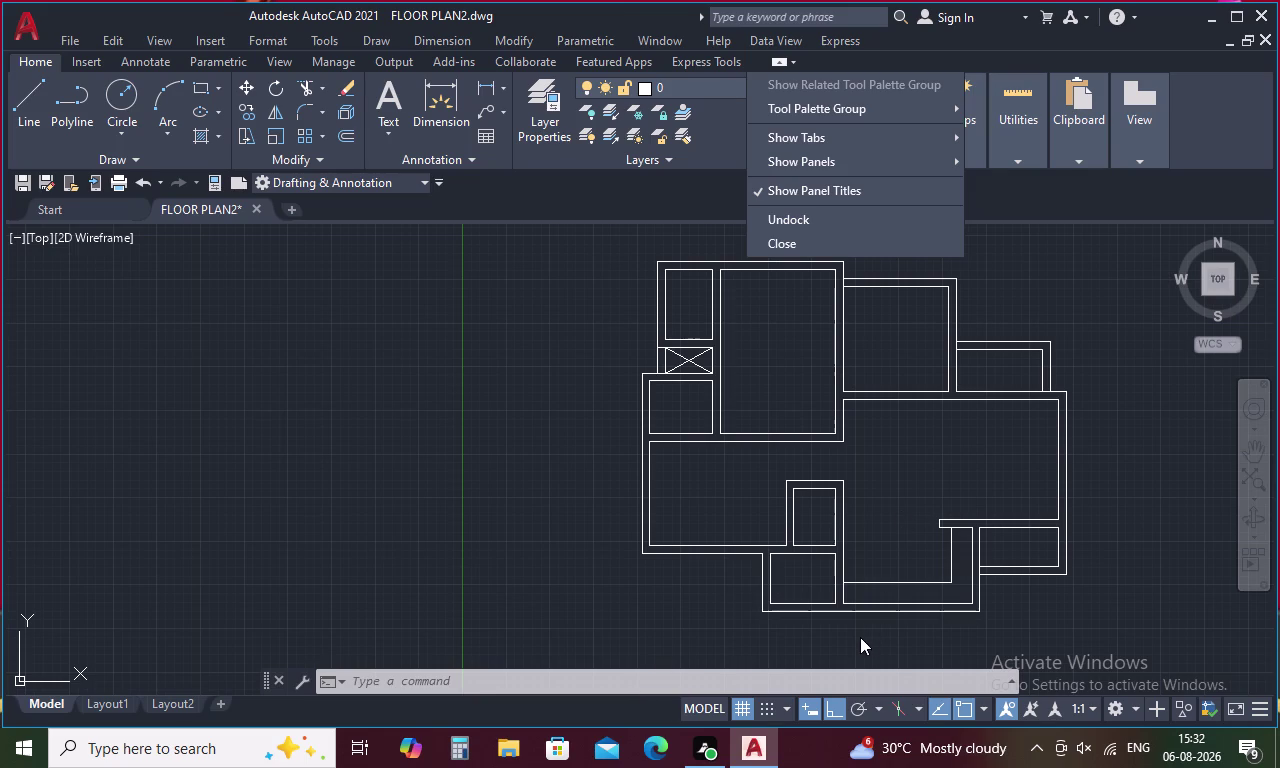
Dismiss the ribbon options list and pan until the whole floor plan is in view.
scroll(down, 3)
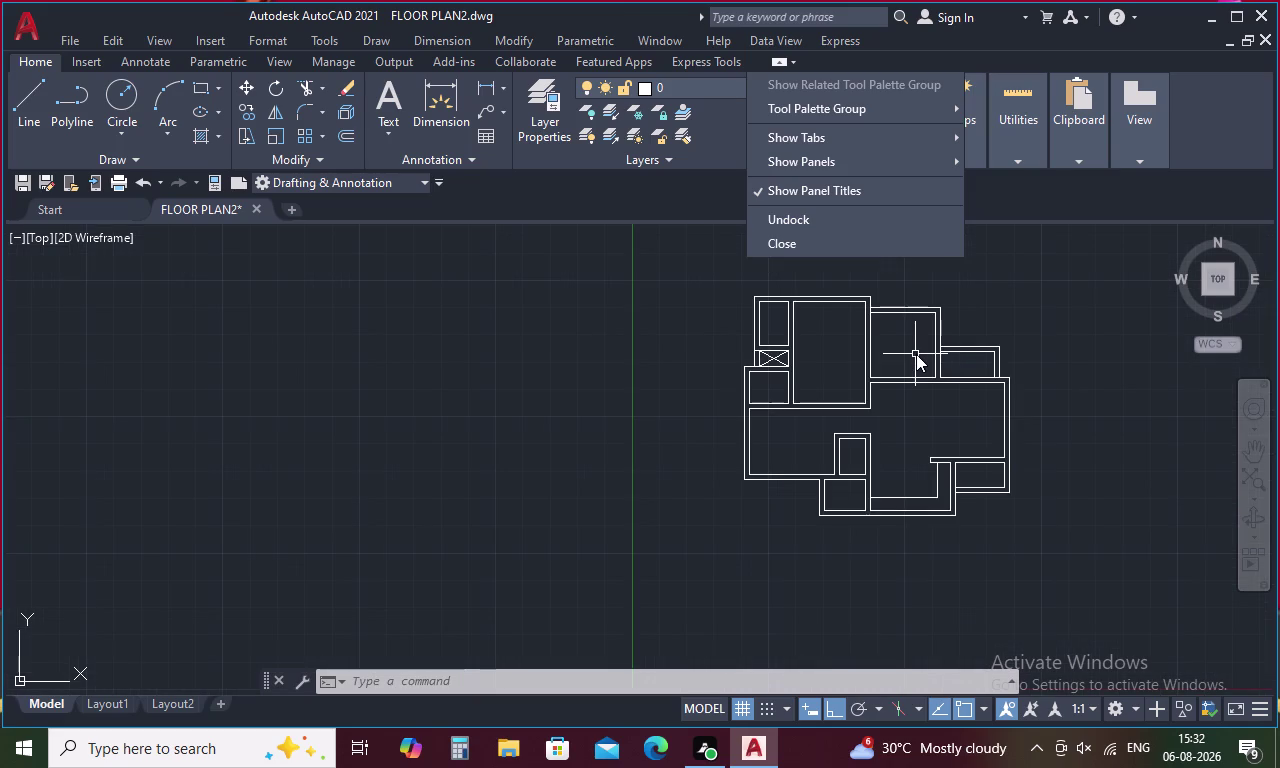
middle_drag(916, 354, 855, 376)
key(Escape)
scroll(down, 3)
scroll(up, 3)
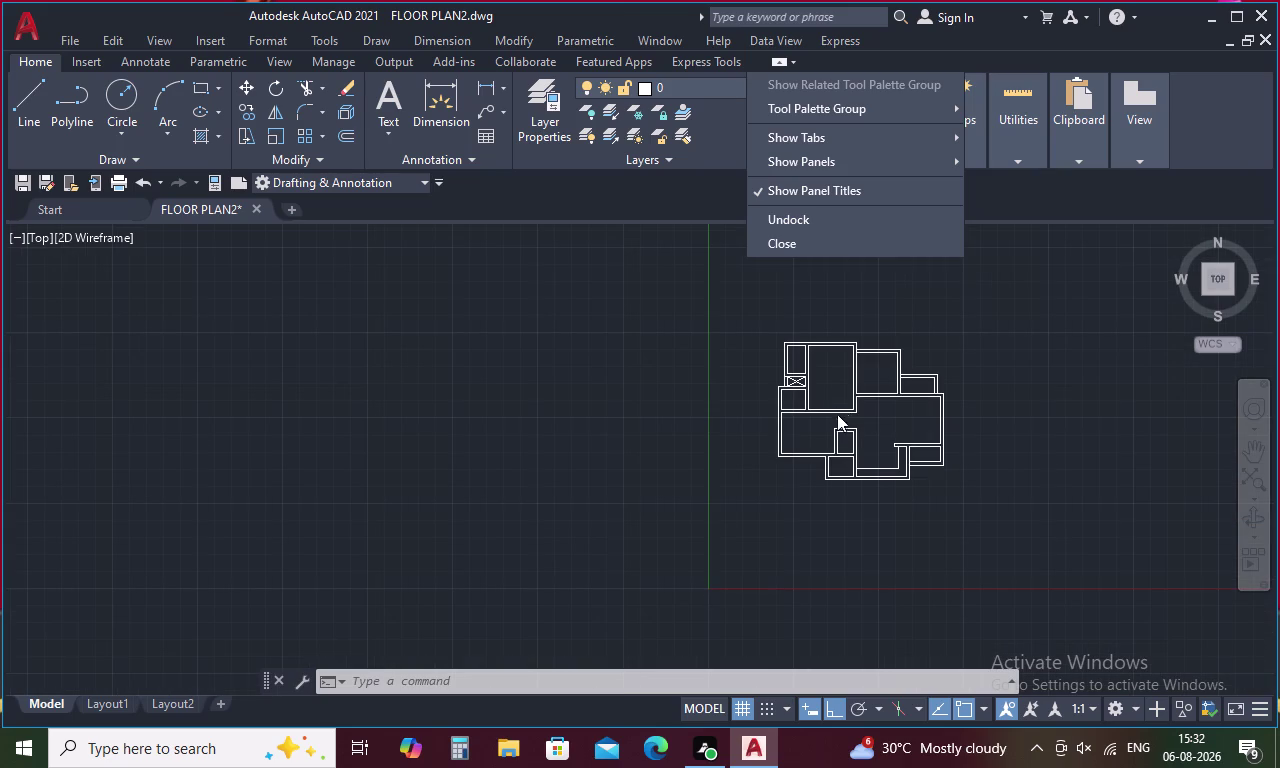
middle_drag(849, 371, 810, 388)
key(Escape)
key(Escape)
key(Escape)
key(Escape)
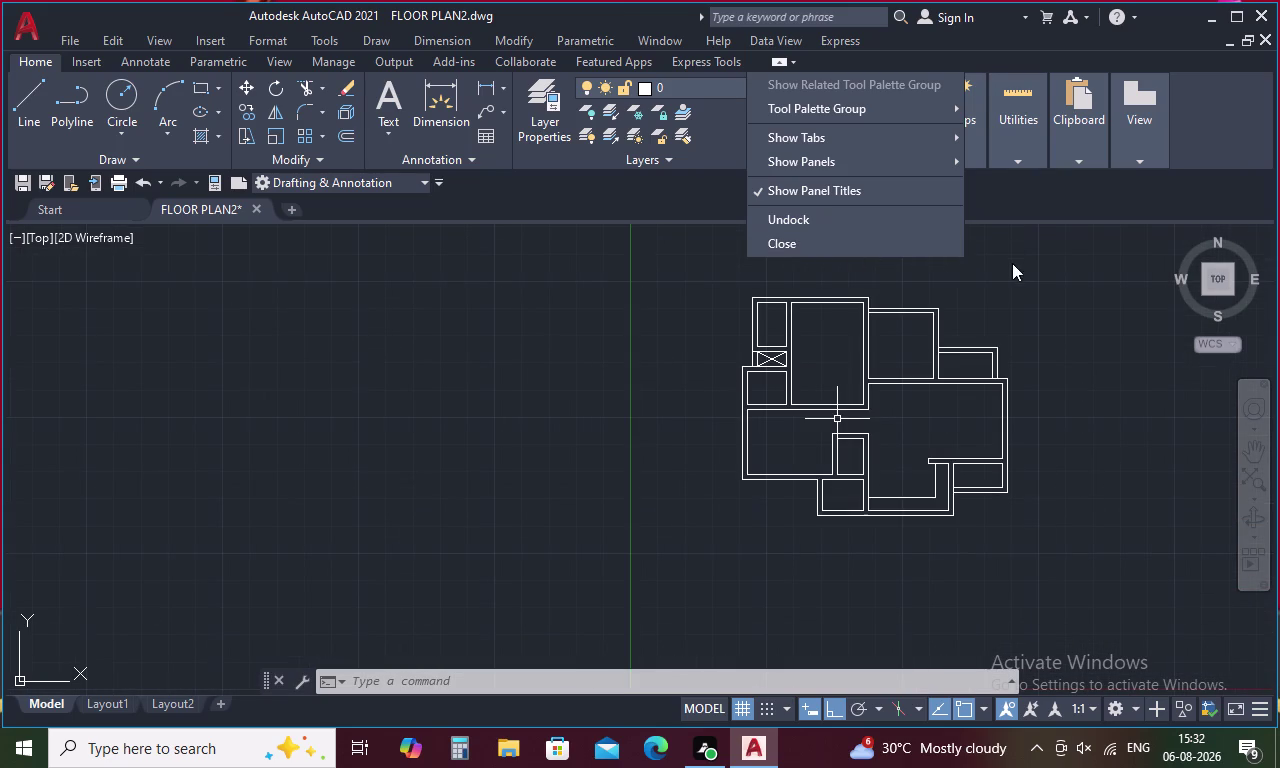
click(1031, 297)
scroll(down, 3)
middle_drag(991, 275, 907, 278)
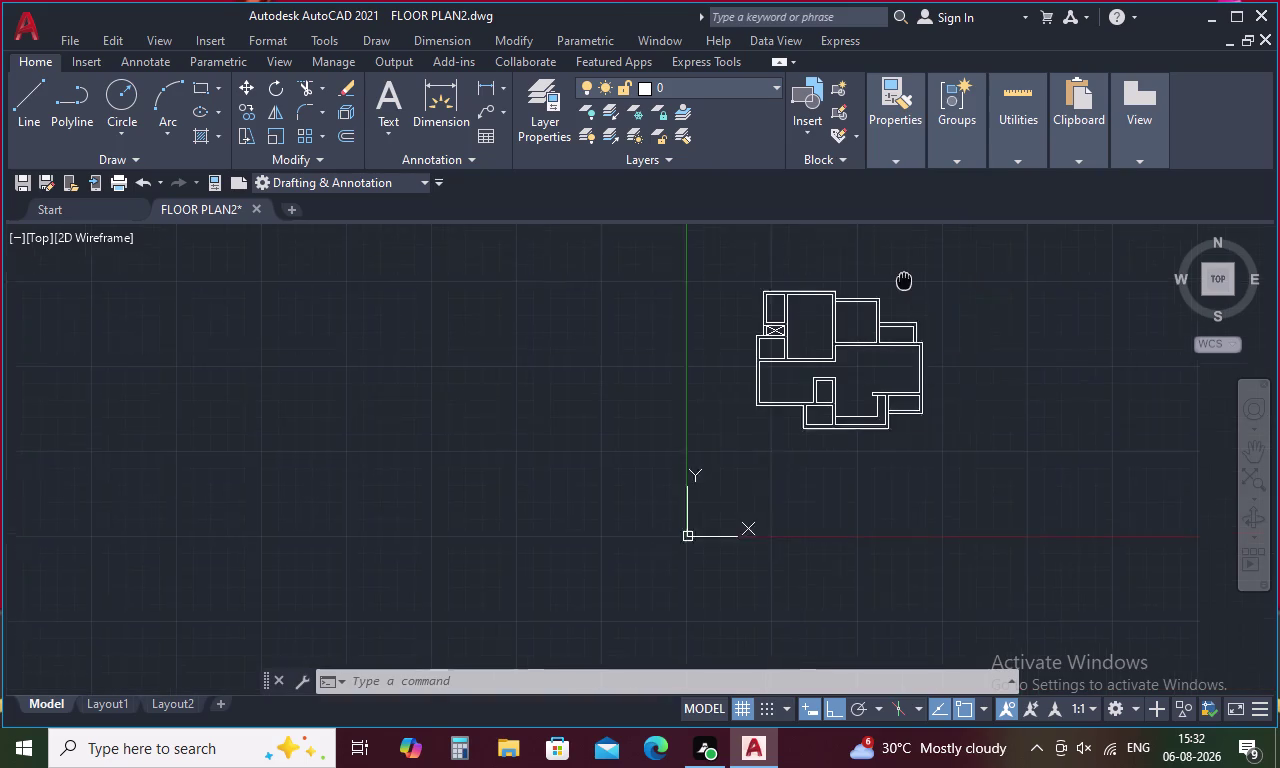
middle_drag(907, 278, 684, 367)
scroll(up, 3)
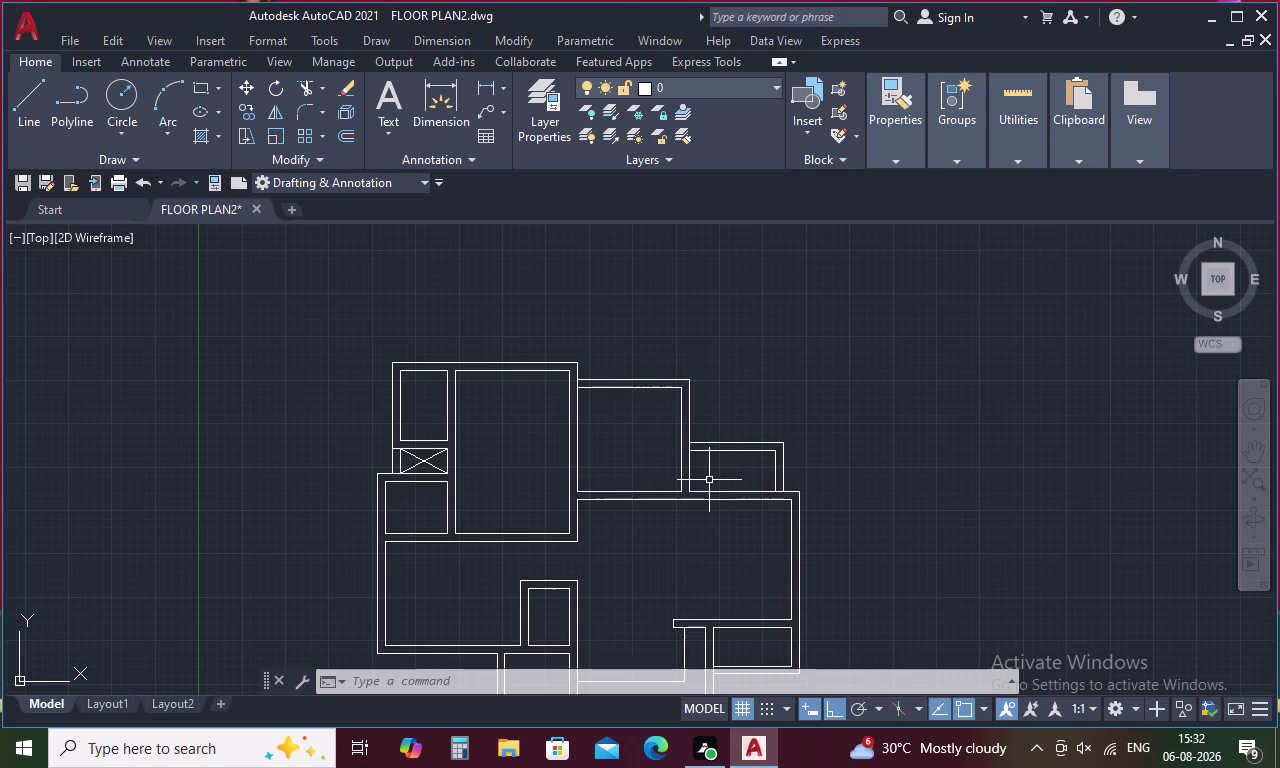
key(Escape)
key(Escape)
key(Escape)
key(Escape)
key(Escape)
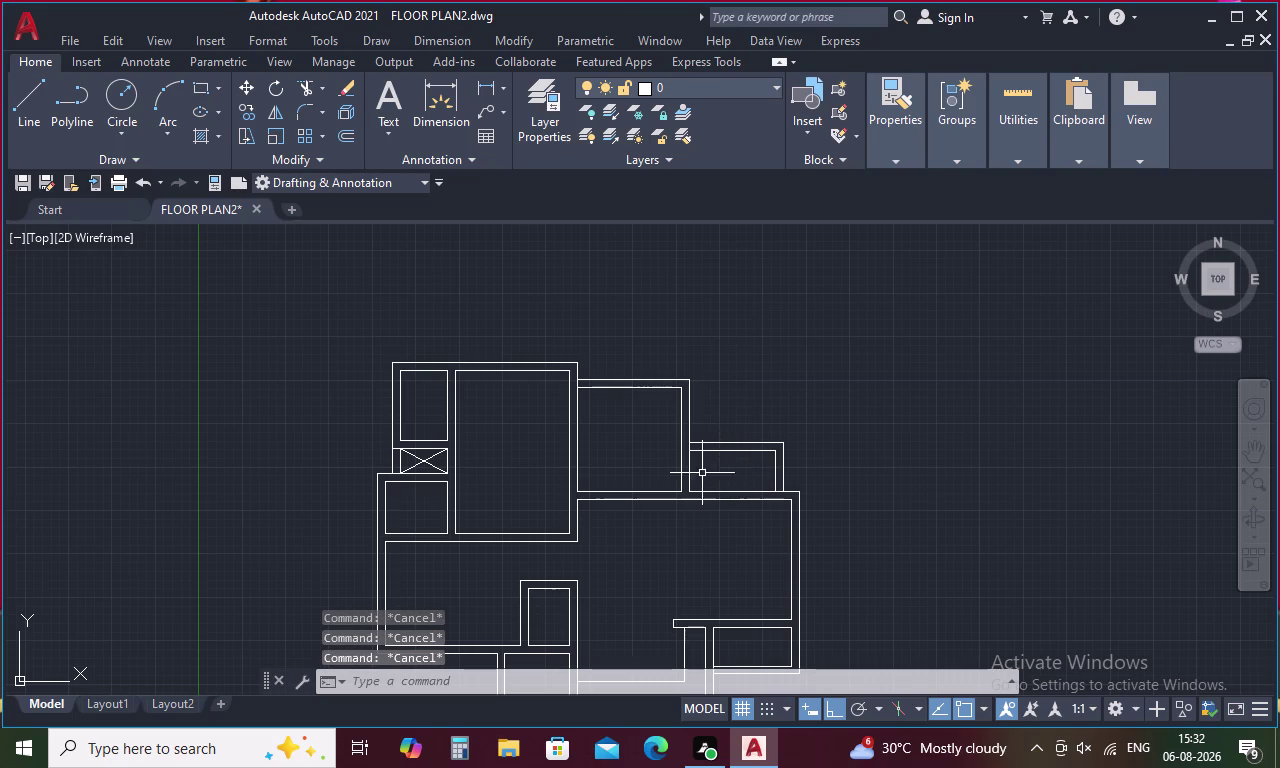
middle_drag(673, 504, 858, 400)
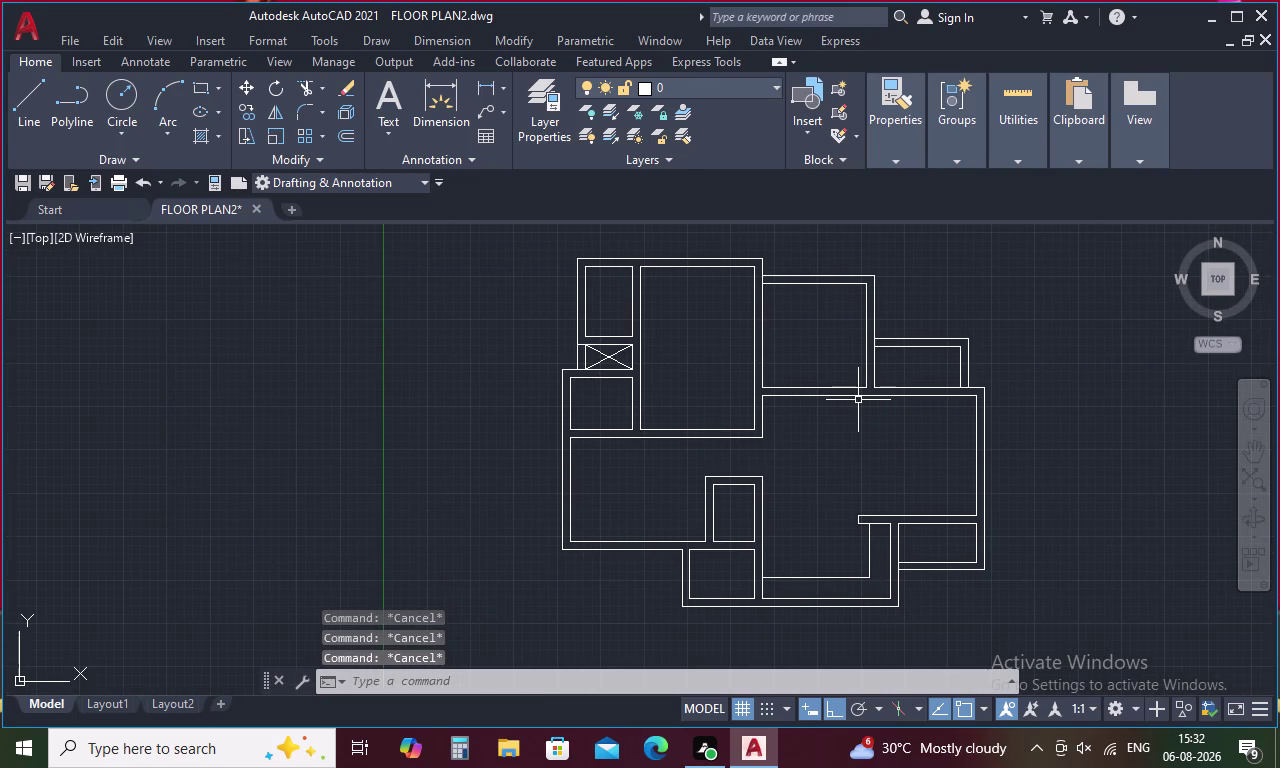
key(Escape)
key(Escape)
key(Escape)
key(Escape)
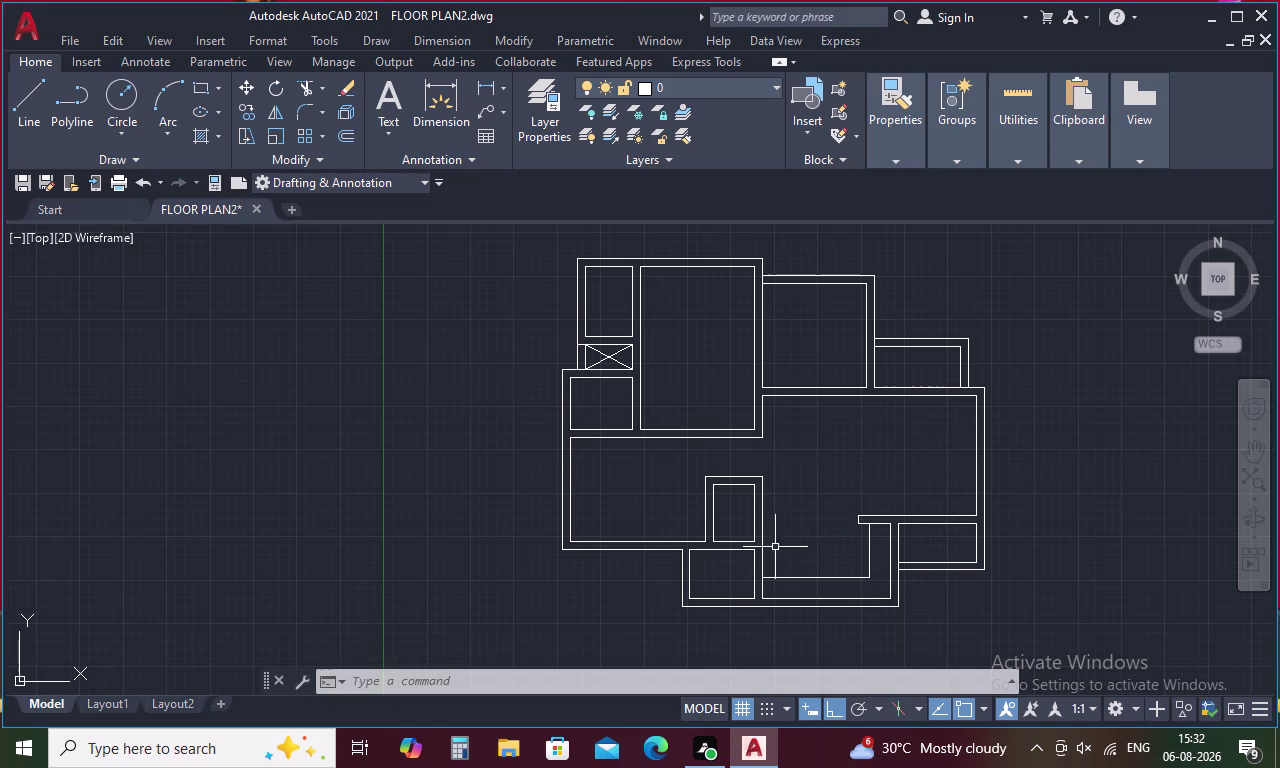
drag(539, 252, 639, 250)
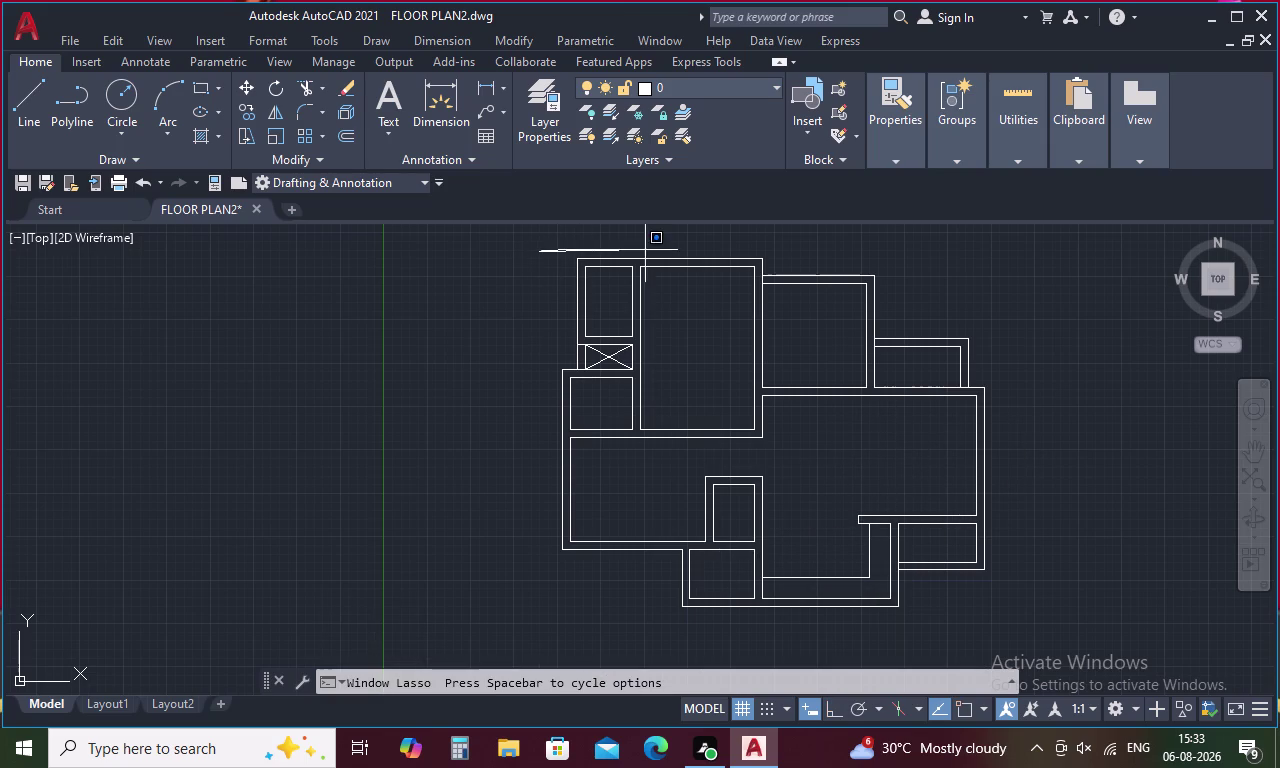
drag(639, 250, 589, 592)
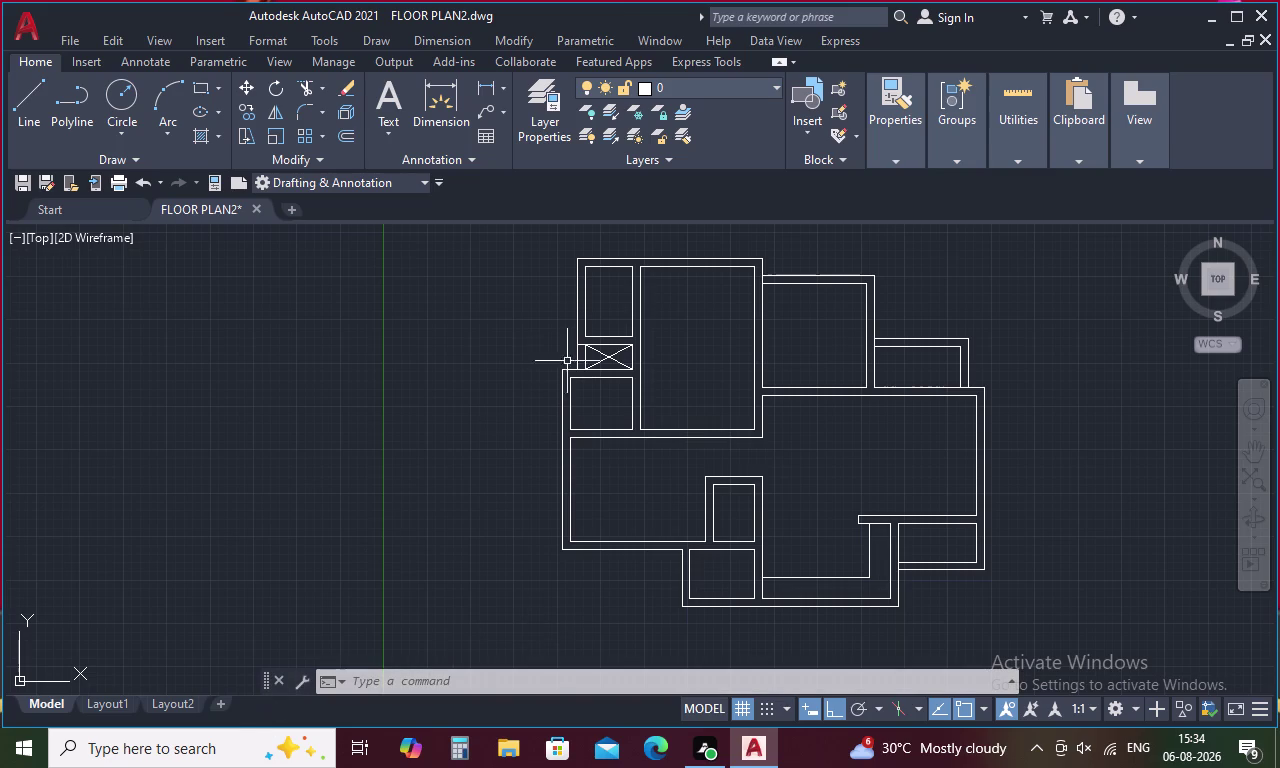
Draw a line from 4.5 feet past the inner corner, perpendicular to the outer wall.
text(l)
key(space)
text(tk)
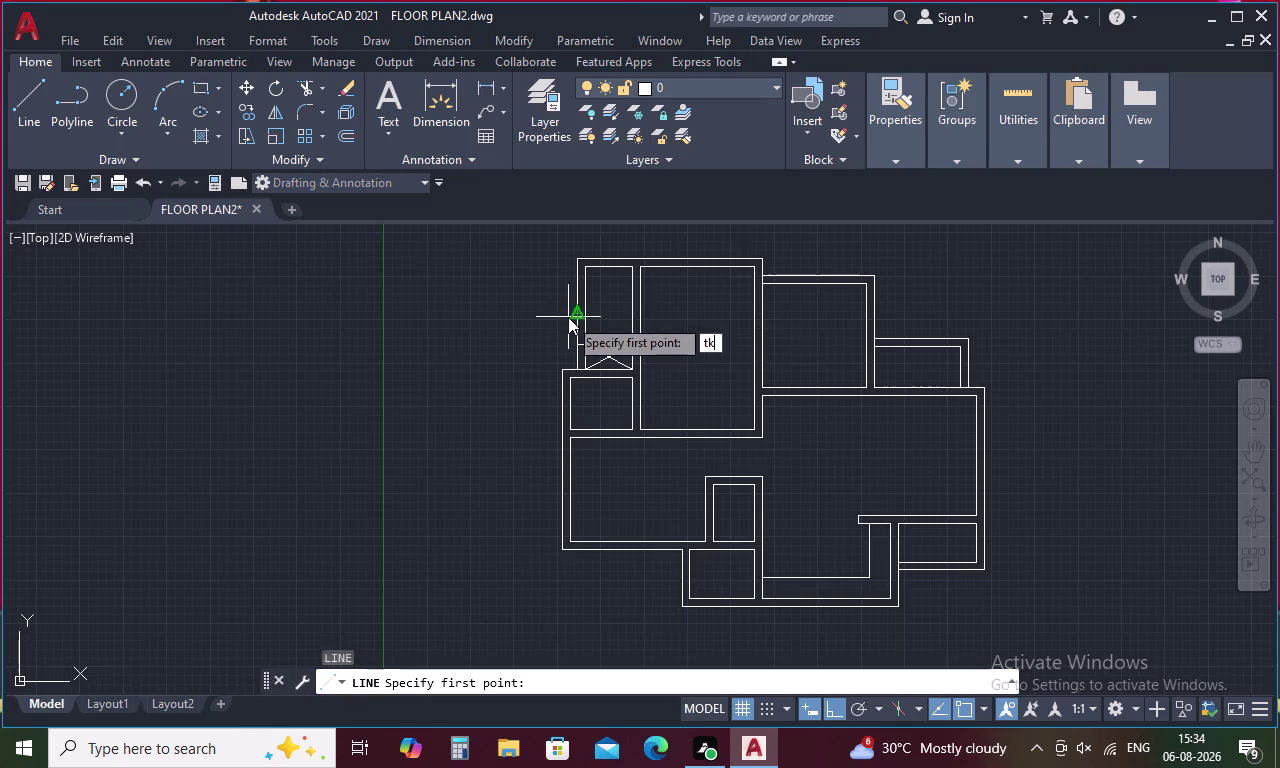
key(space)
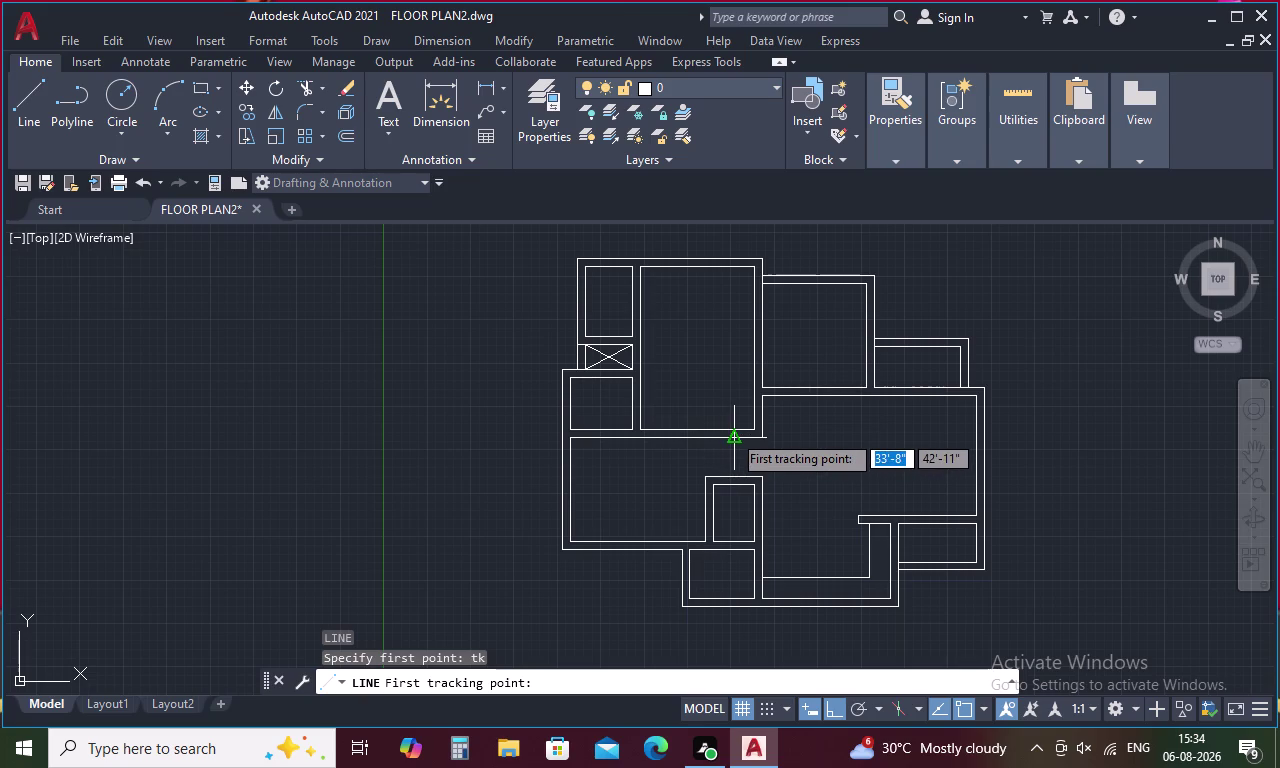
scroll(up, 3)
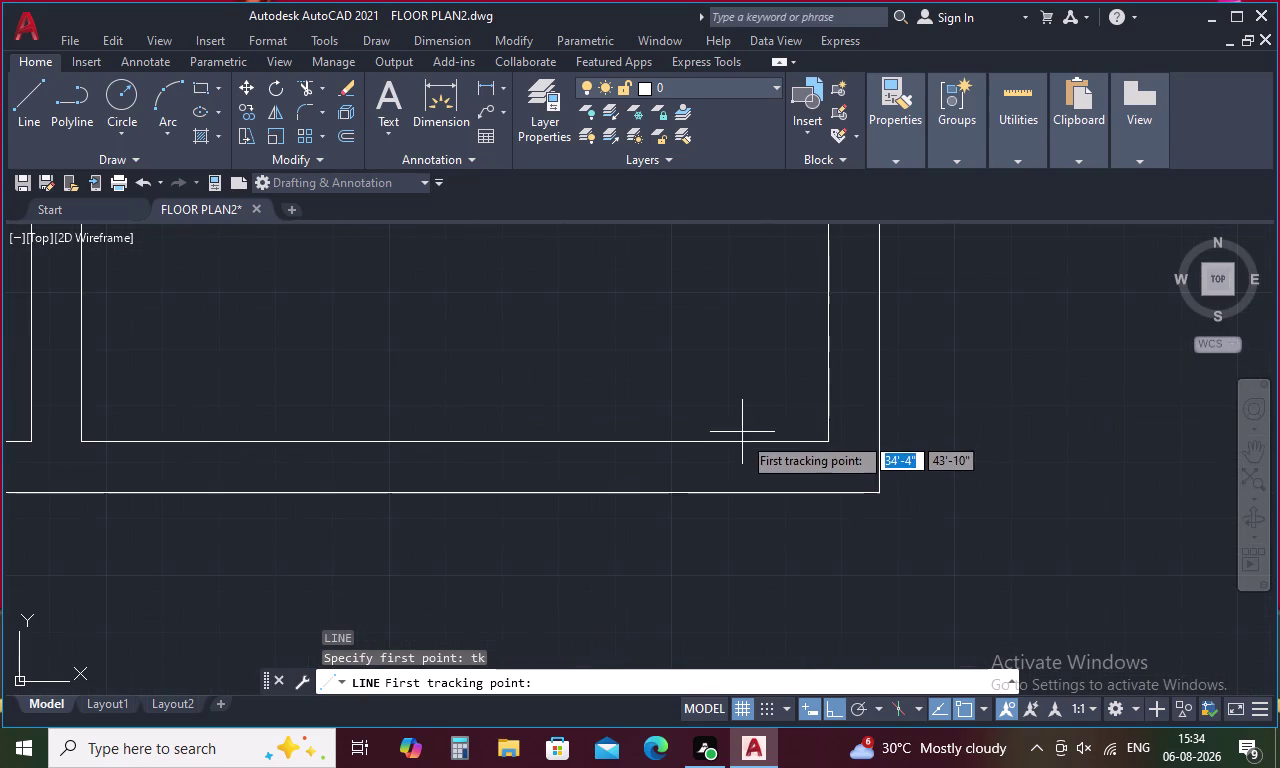
click(828, 439)
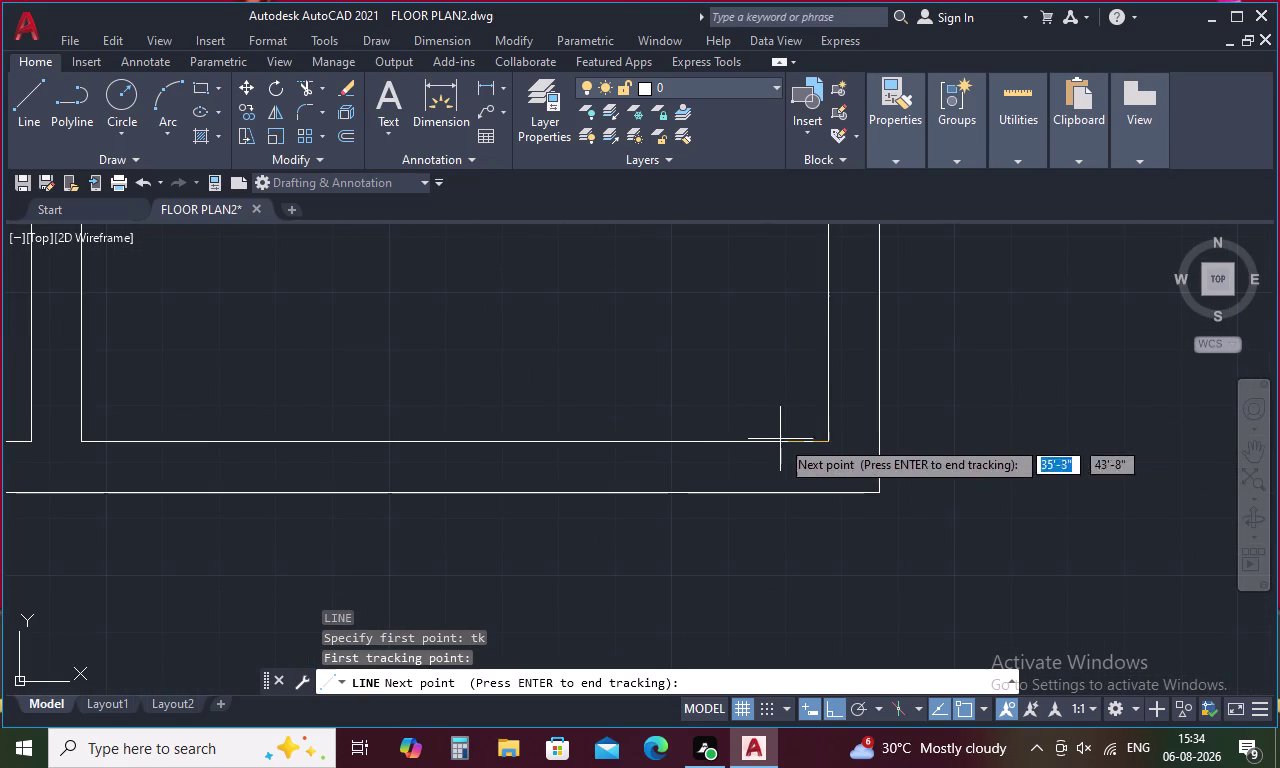
text(4.)
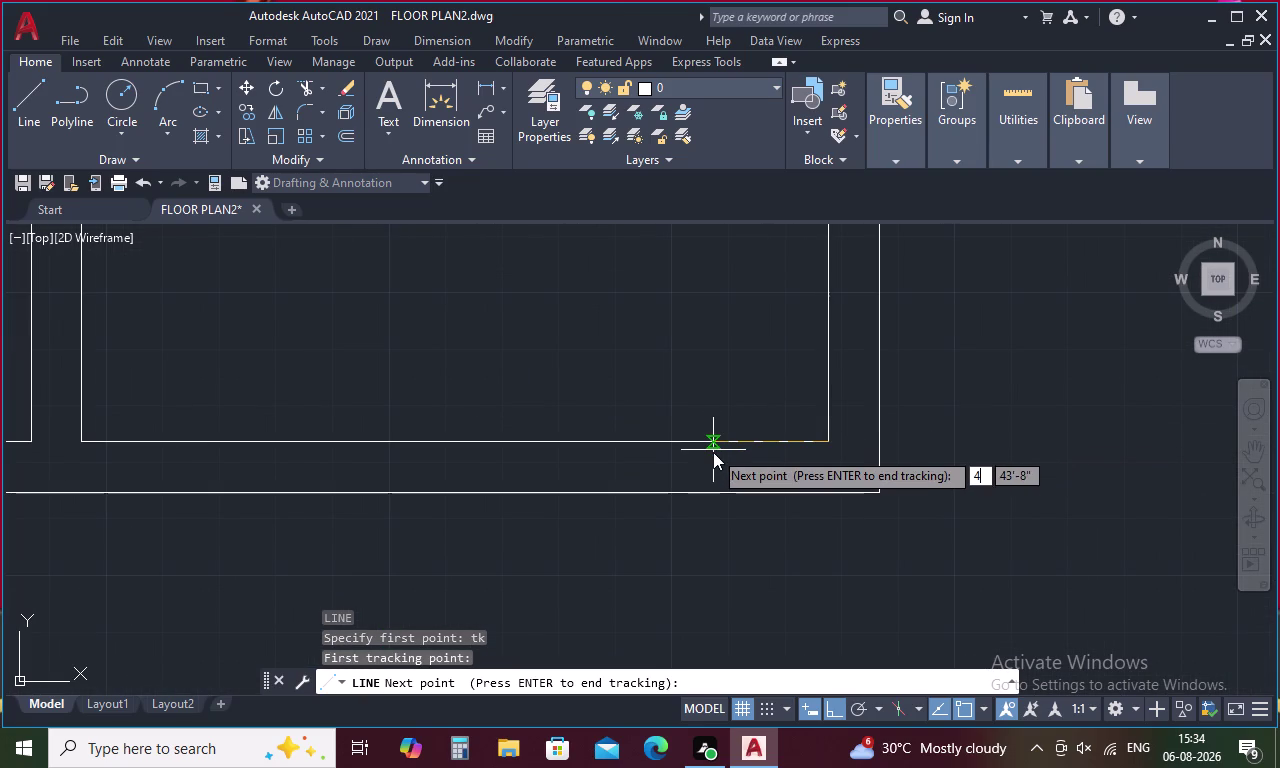
key(5)
key(space)
key(space)
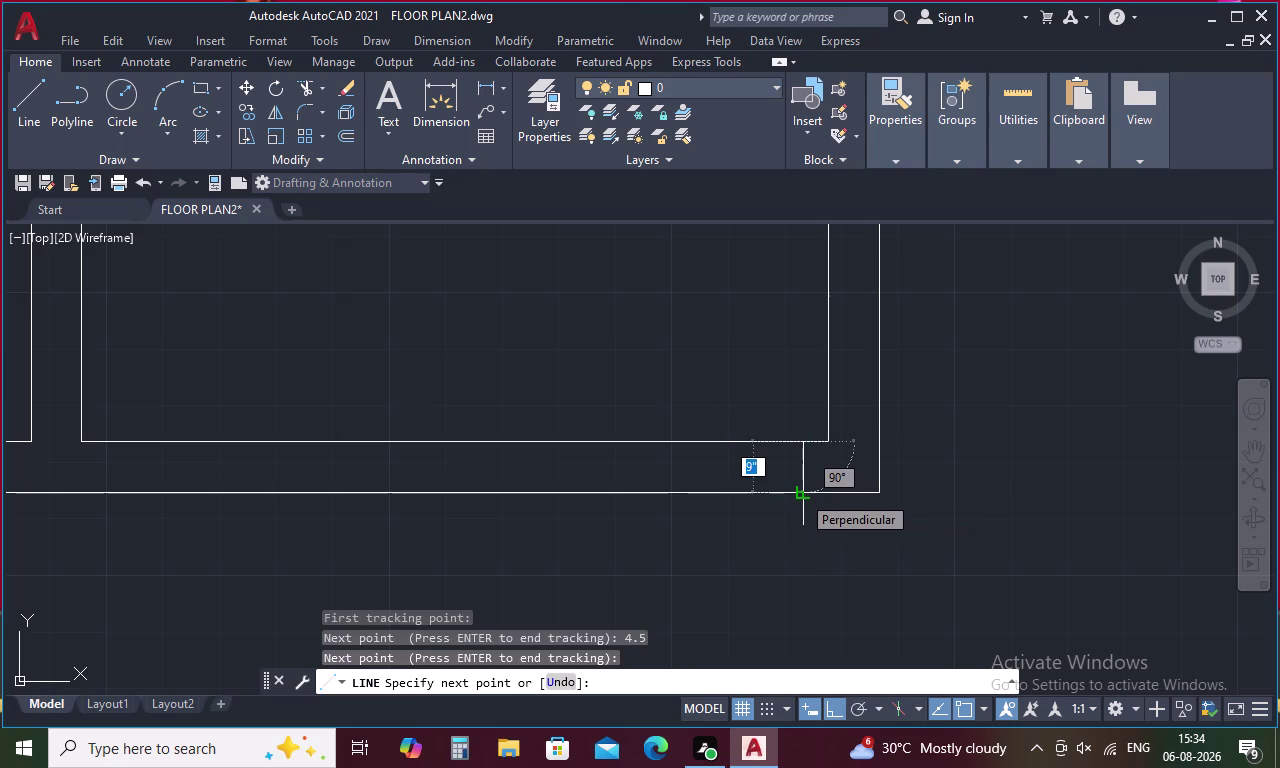
click(801, 494)
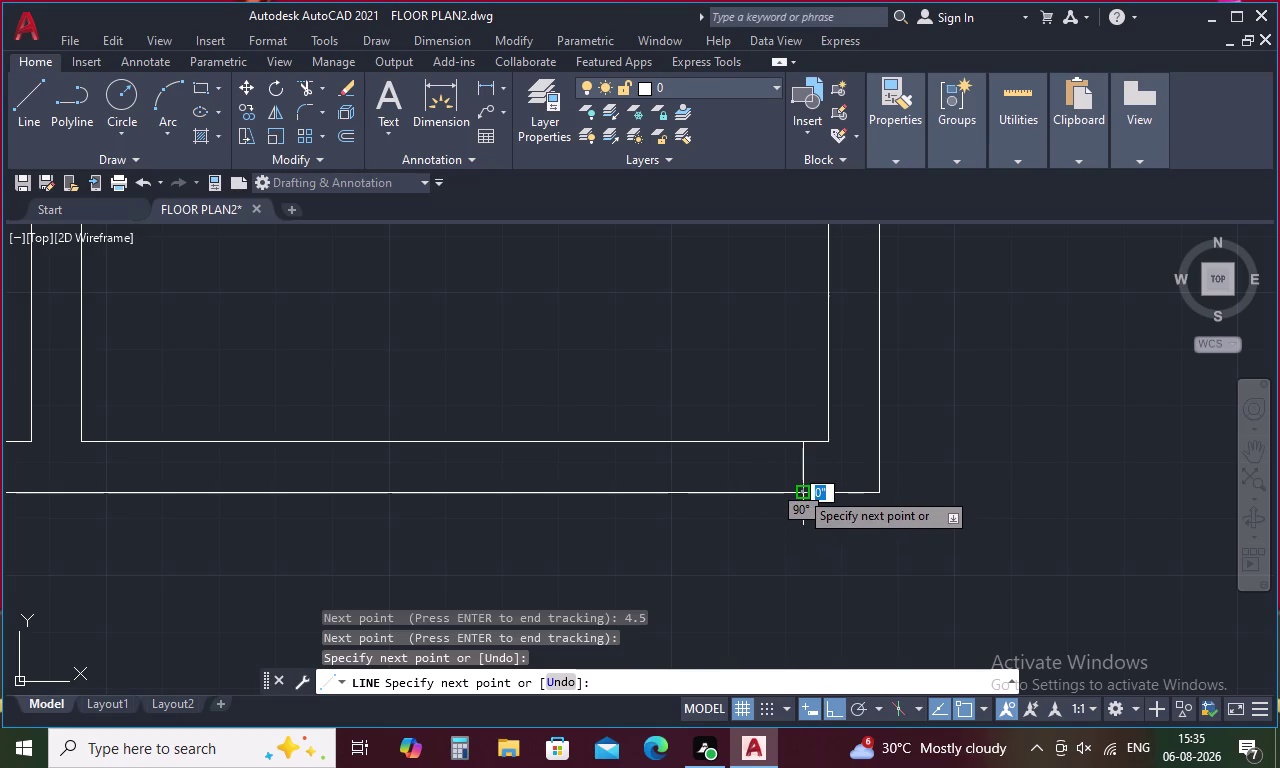
key(Escape)
Draw a 2'6" door leaf line upward from the door opening edge.
text(o)
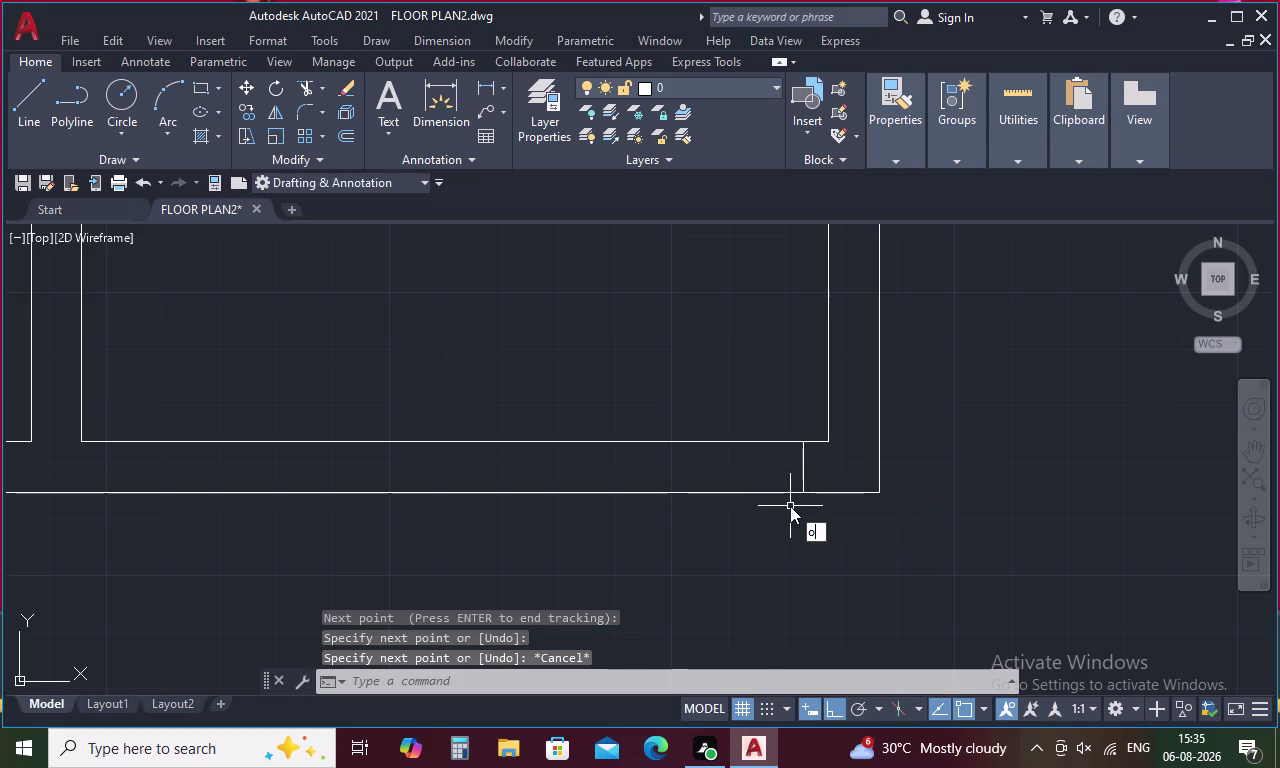
key(space)
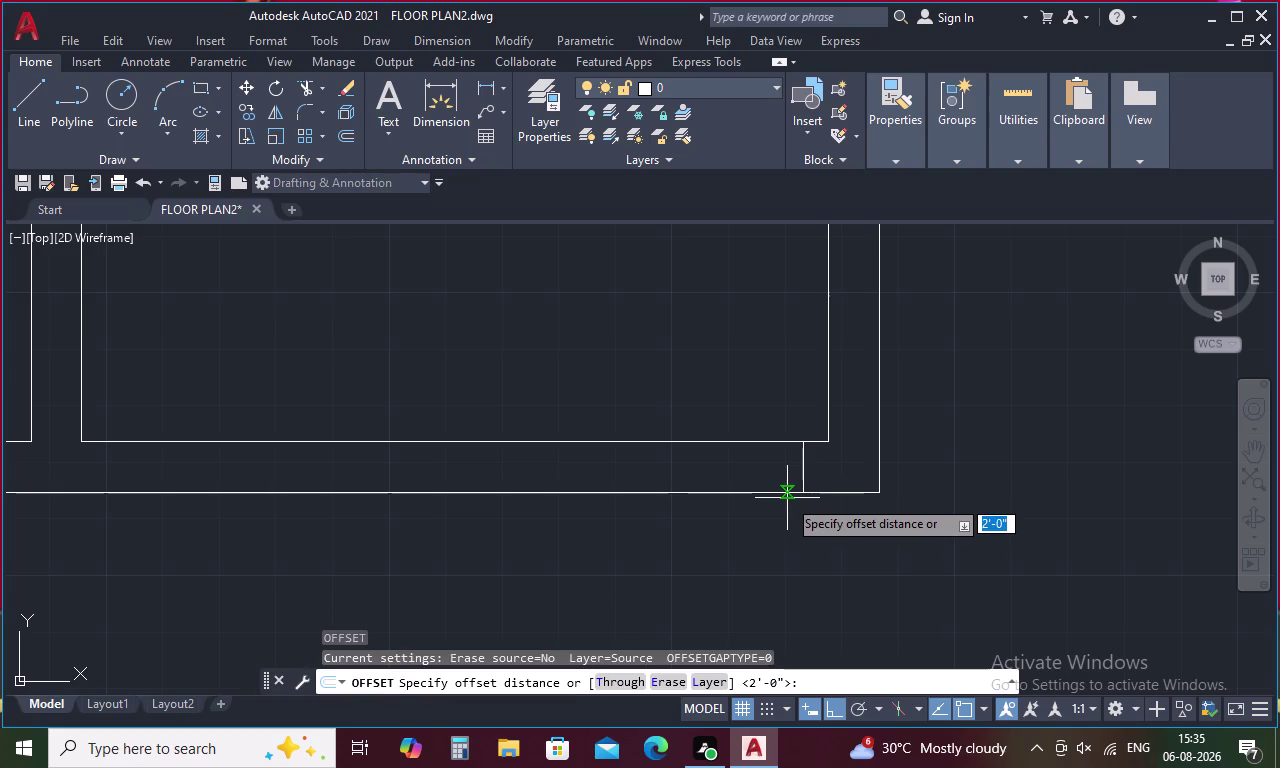
key(Escape)
text(l)
key(space)
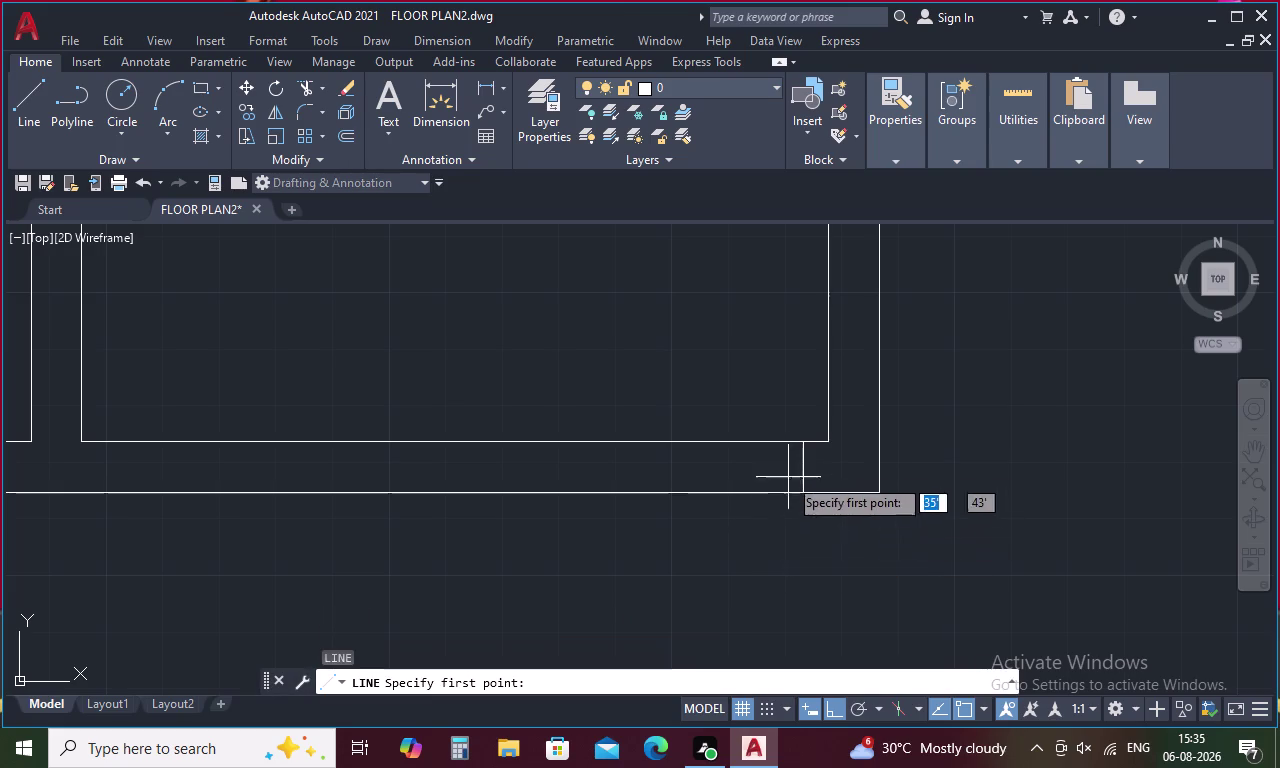
click(803, 441)
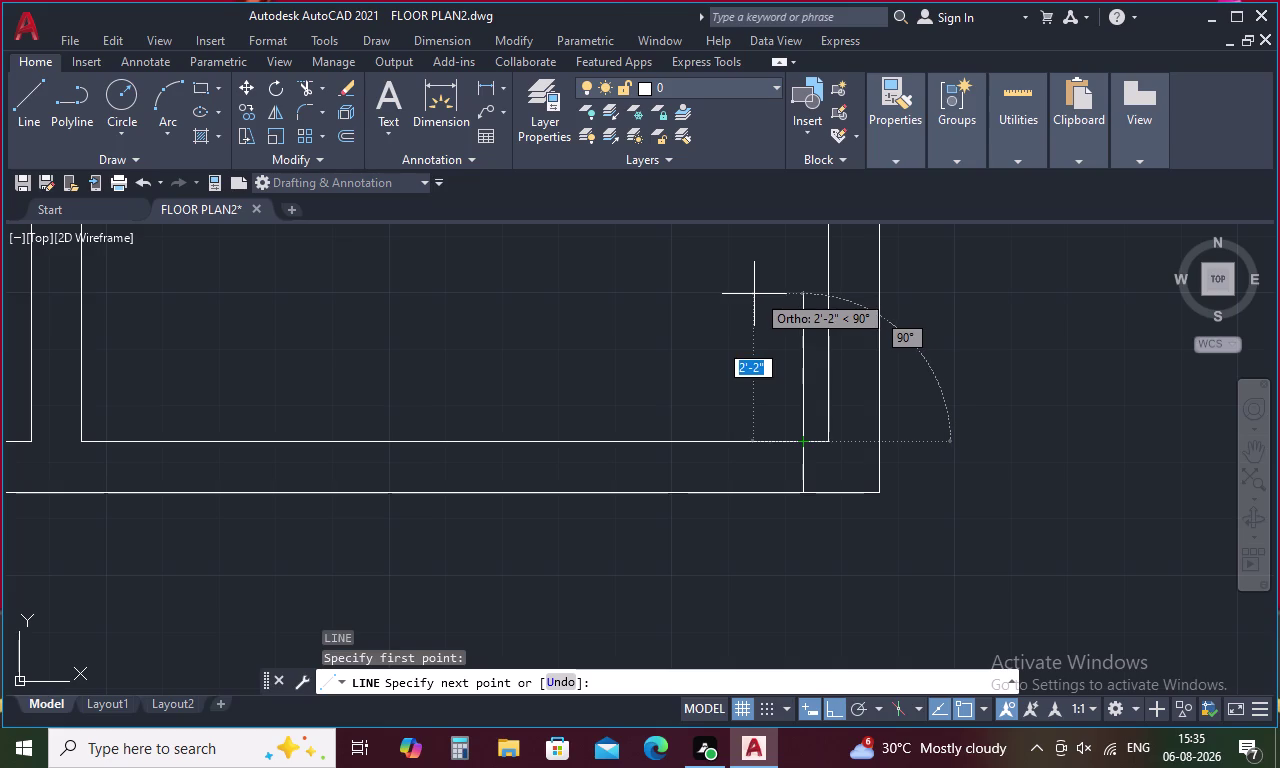
text(2')
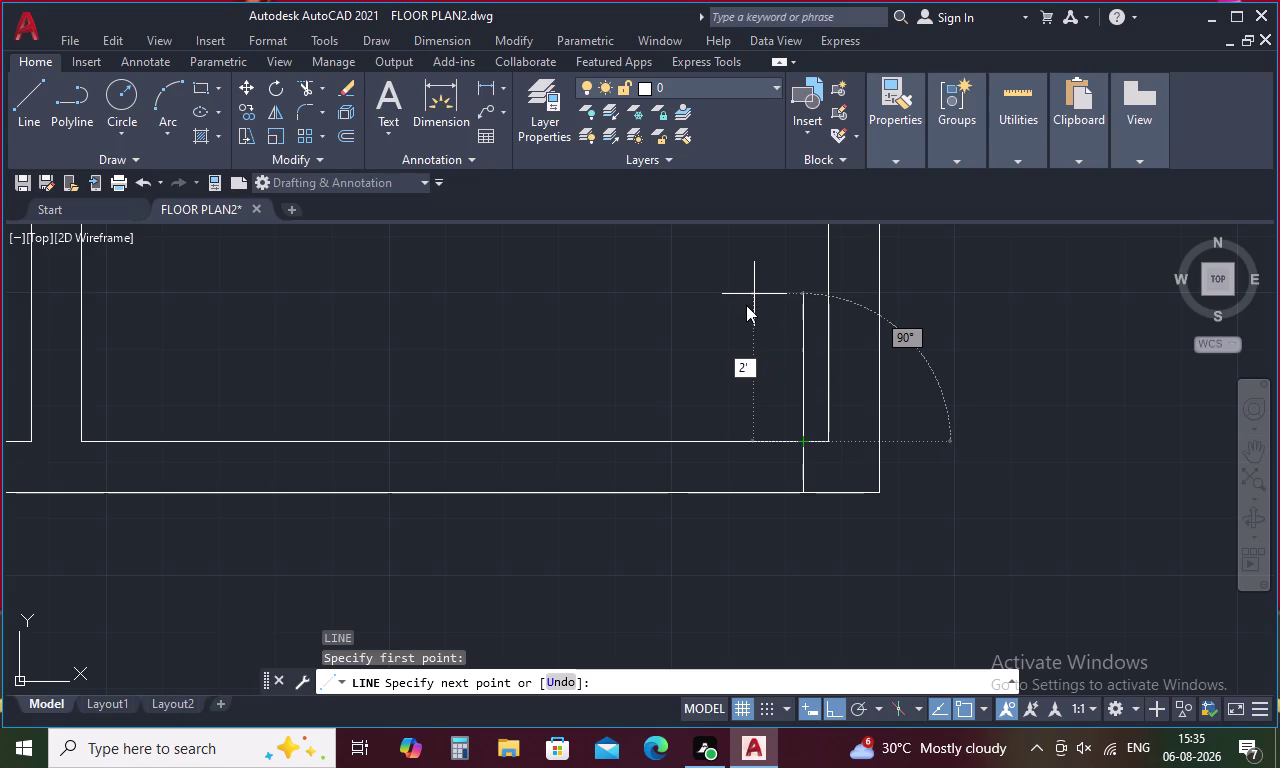
text(6")
key(Return)
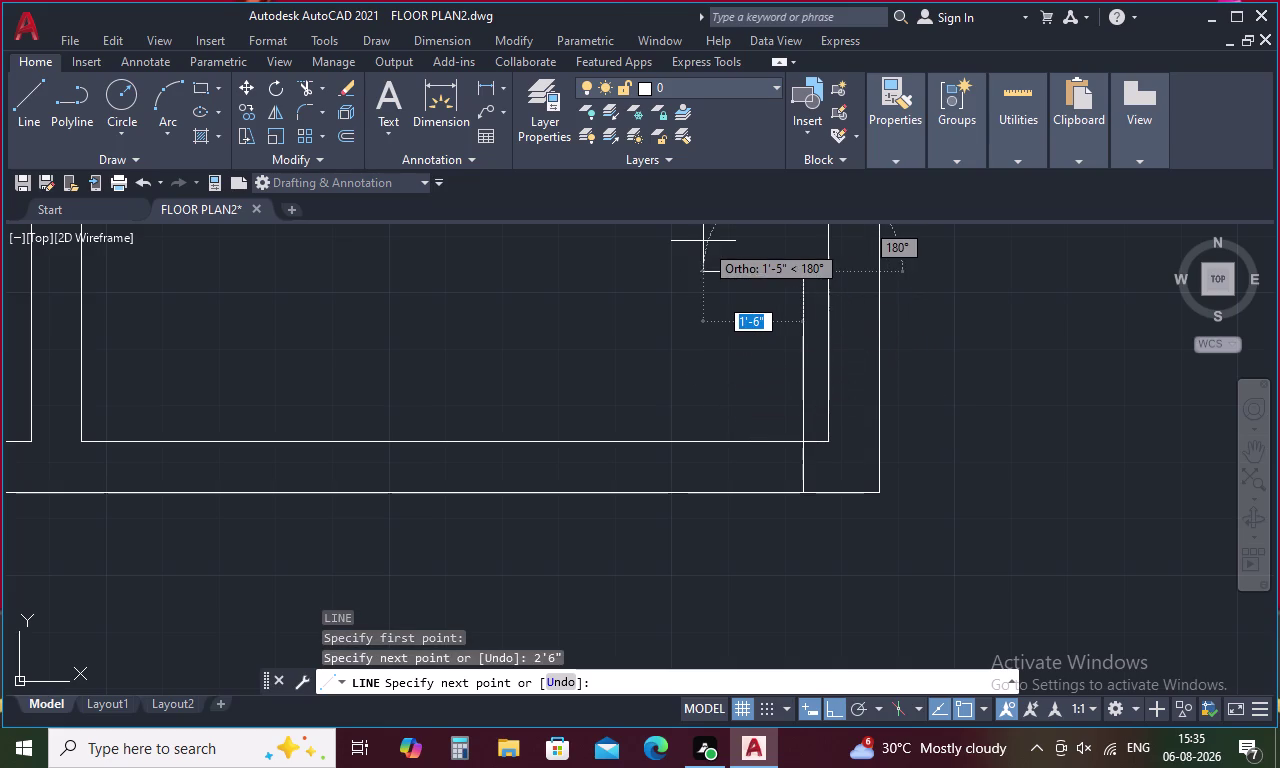
key(Escape)
Offset the door leaf line 1 inch to its left.
text(o)
key(space)
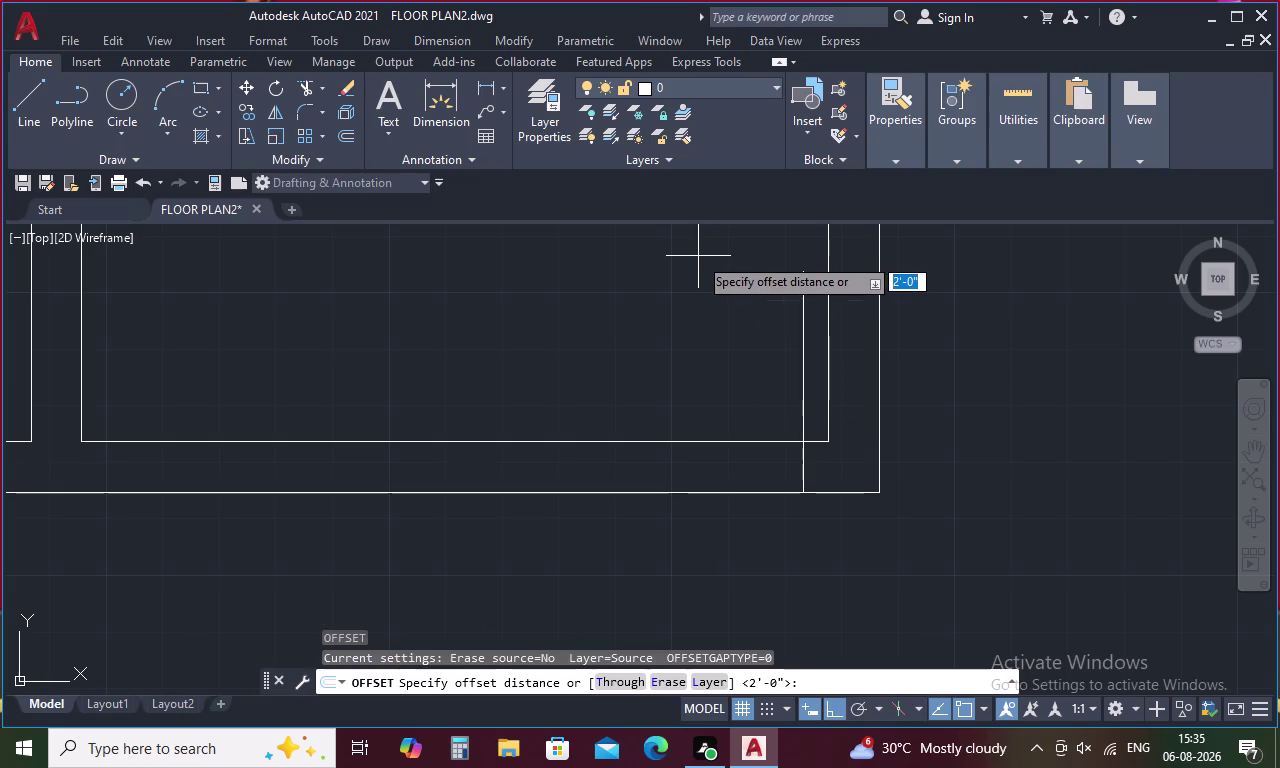
text(1)
key(space)
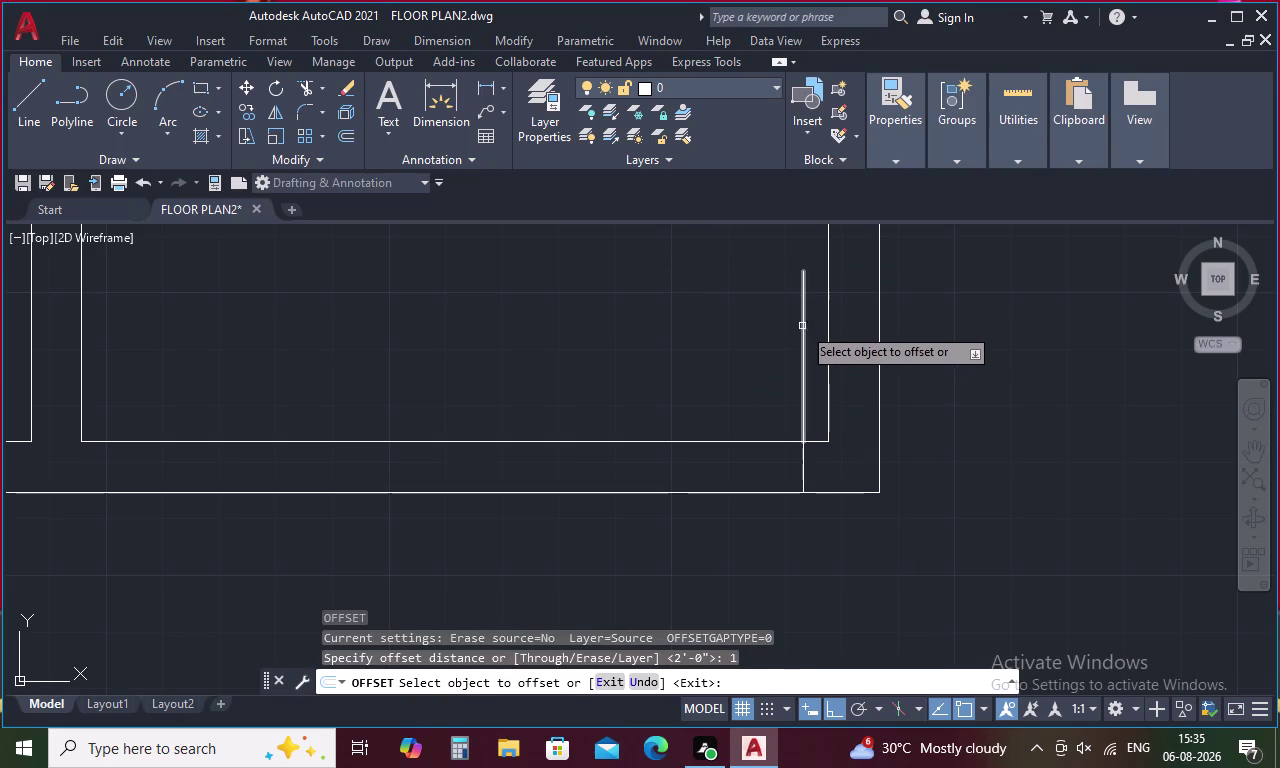
click(803, 326)
click(702, 333)
key(space)
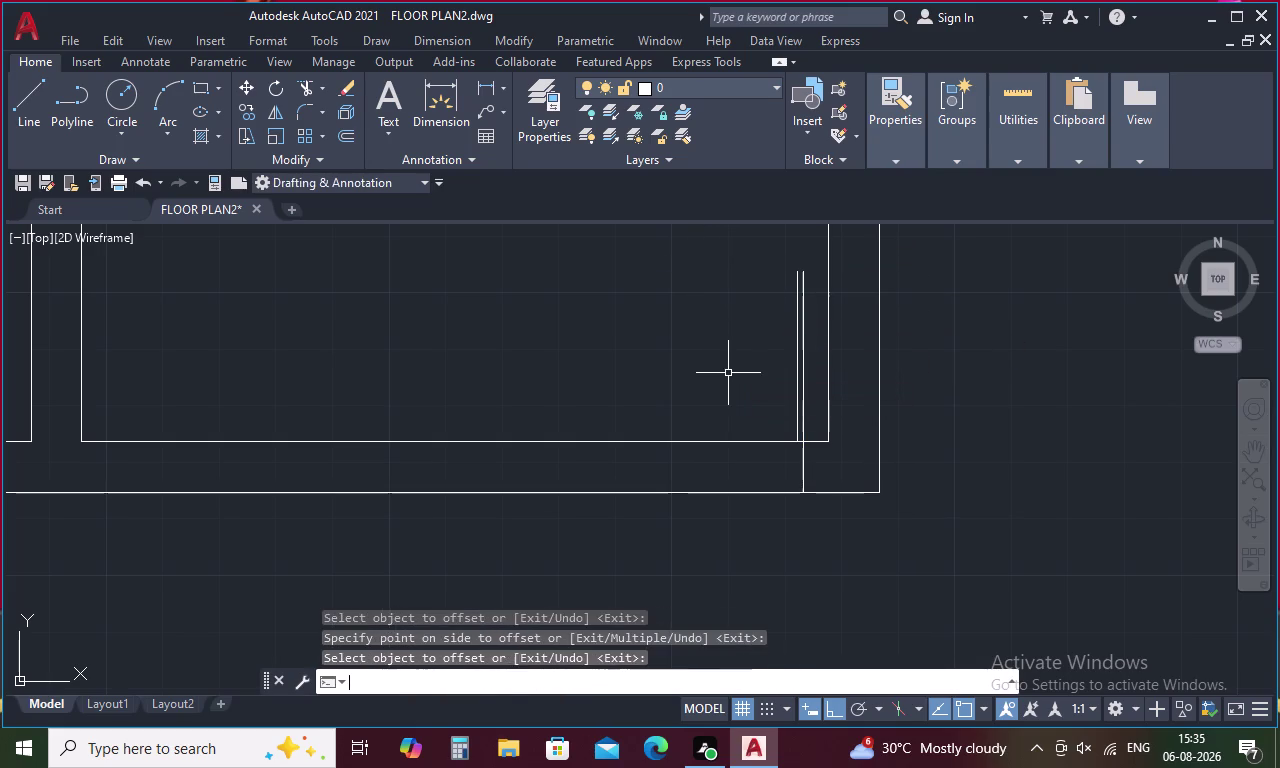
Offset the short door jamb line 2'6" to the left.
key(space)
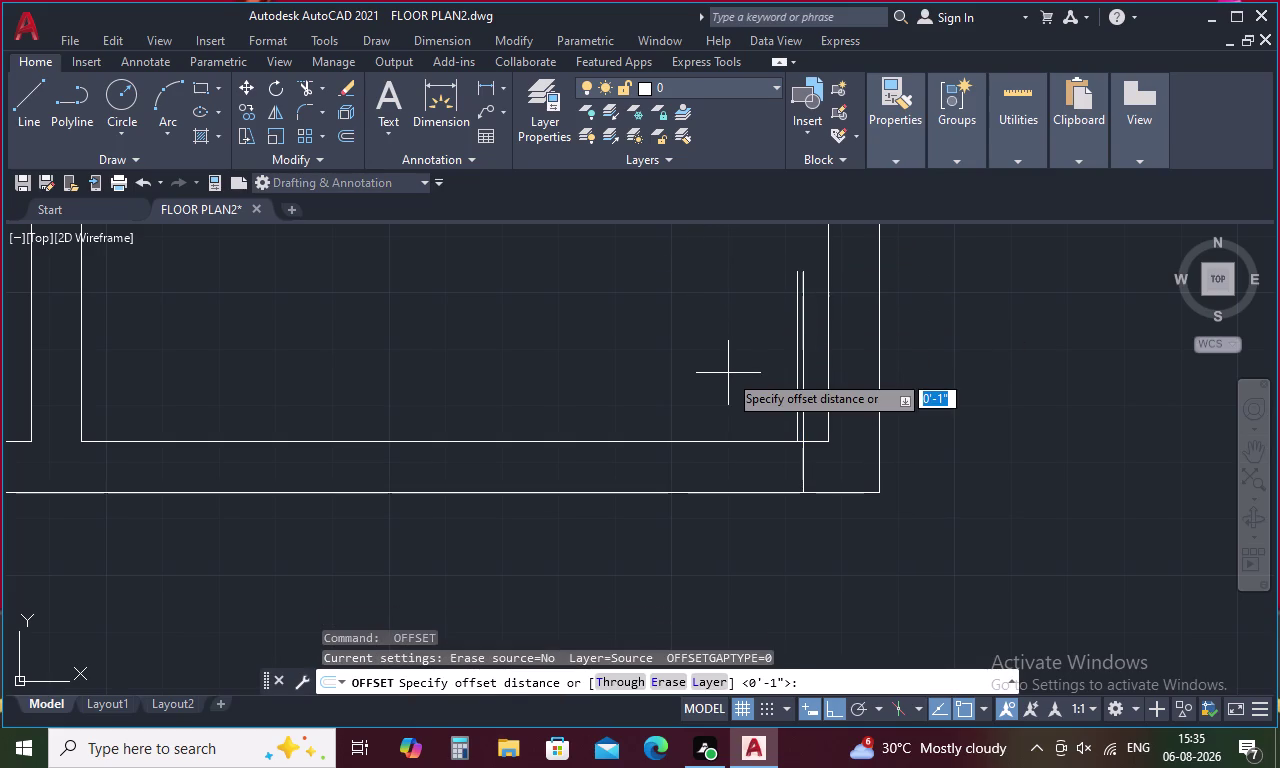
text(2')
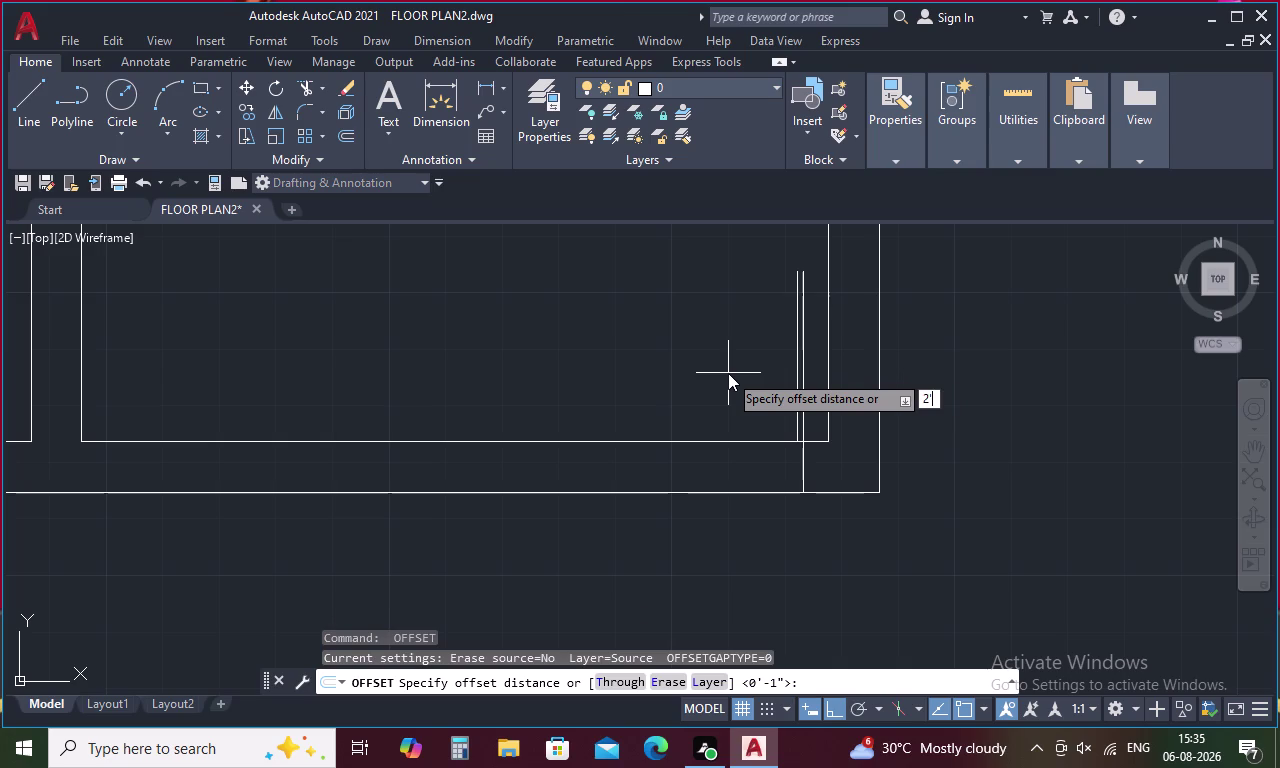
key(6)
key(shift+quotedbl)
key(Return)
click(796, 343)
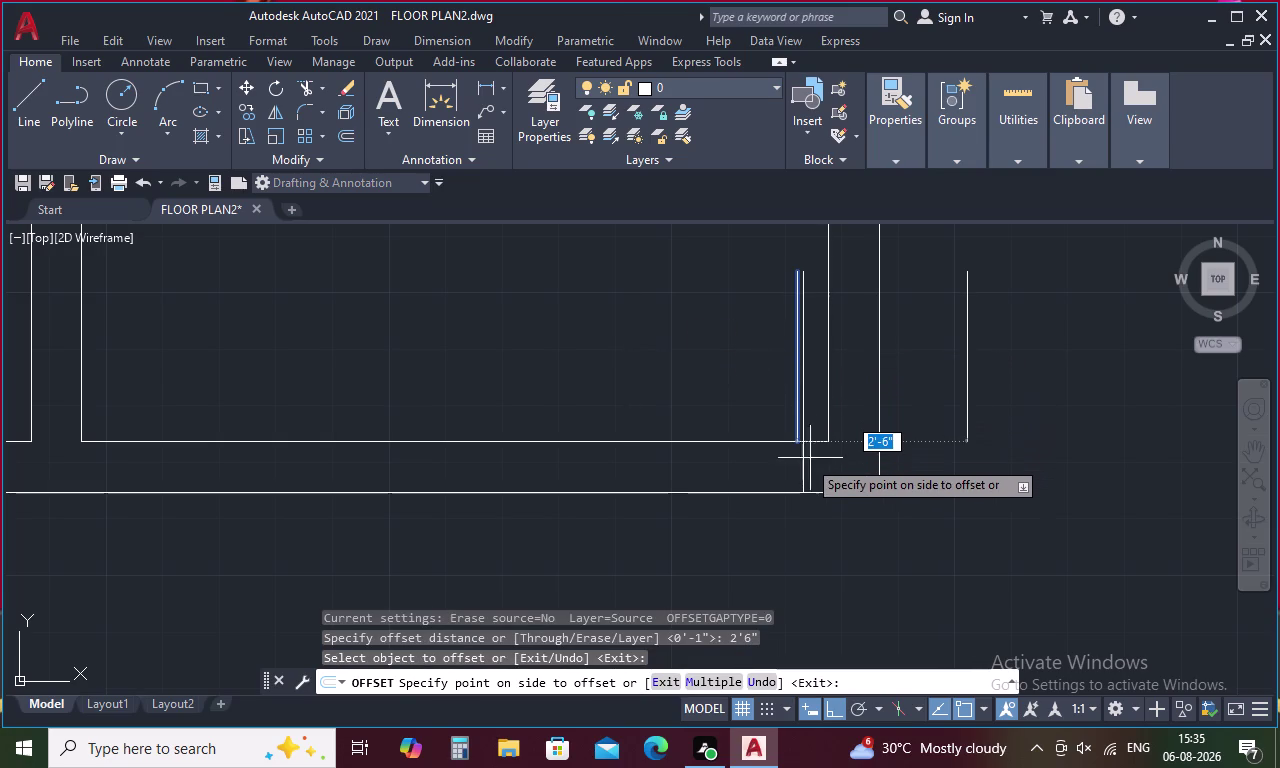
key(Escape)
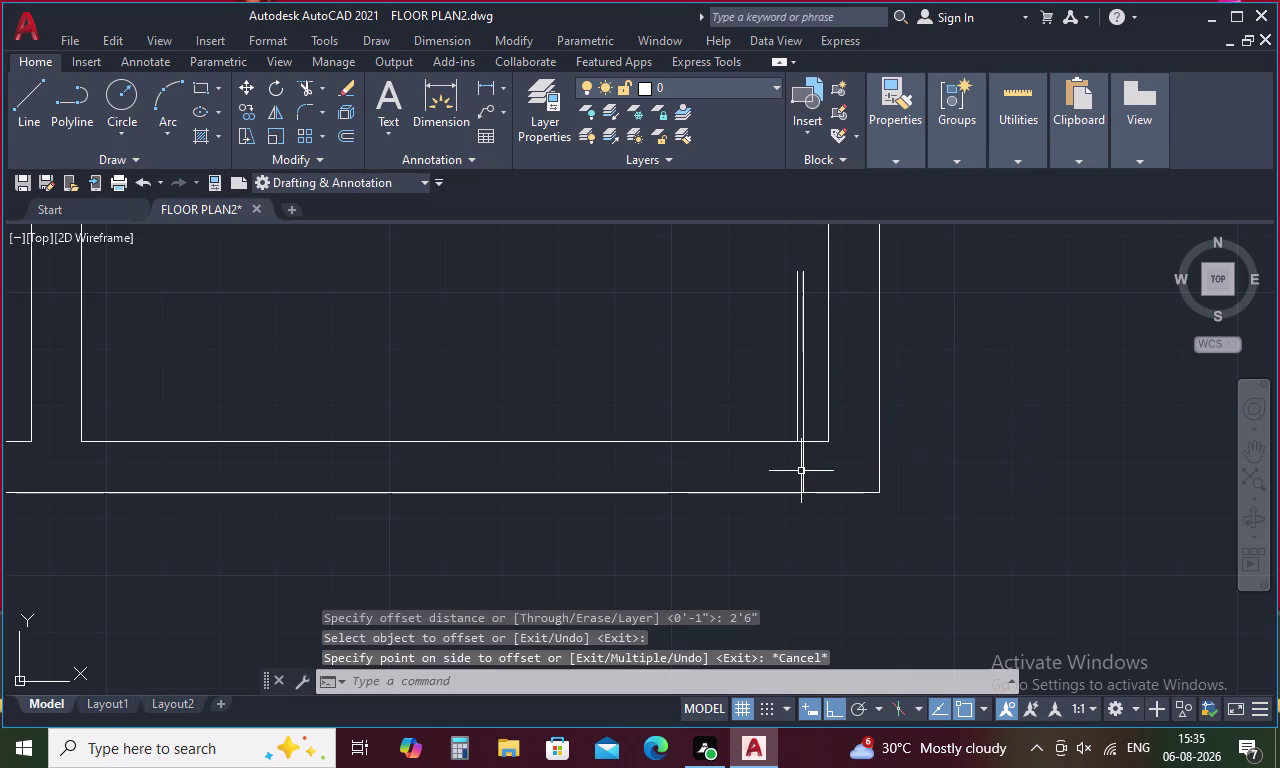
key(space)
key(space)
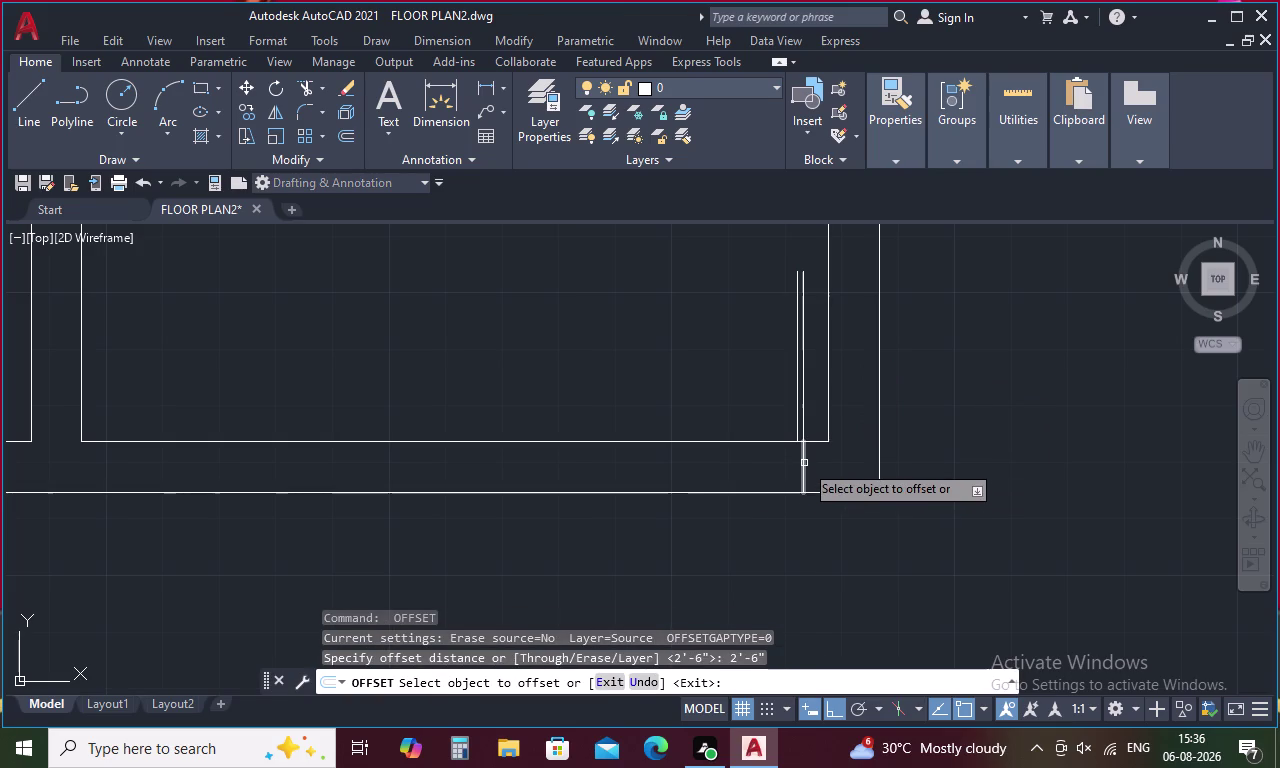
click(804, 463)
click(705, 465)
key(Escape)
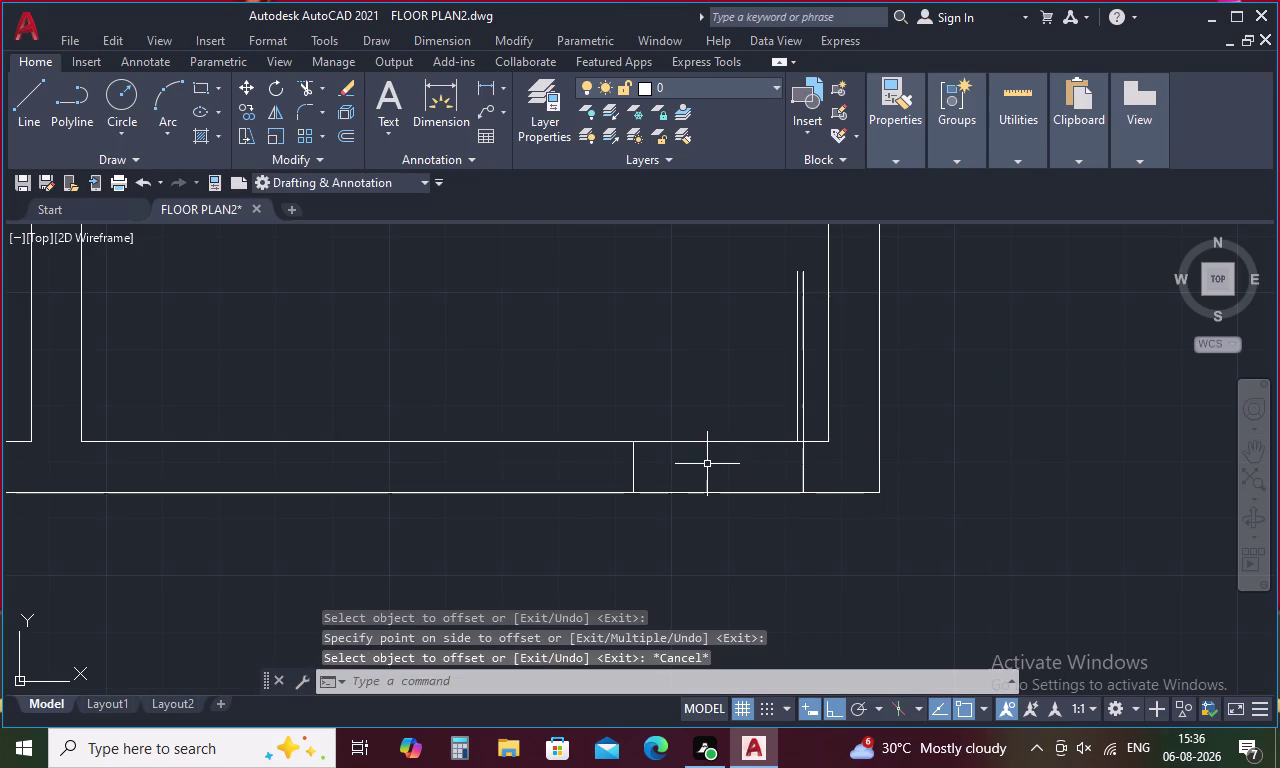
Draw a three-point swing arc from the door leaf tip to the left jamb endpoint.
text(a)
key(space)
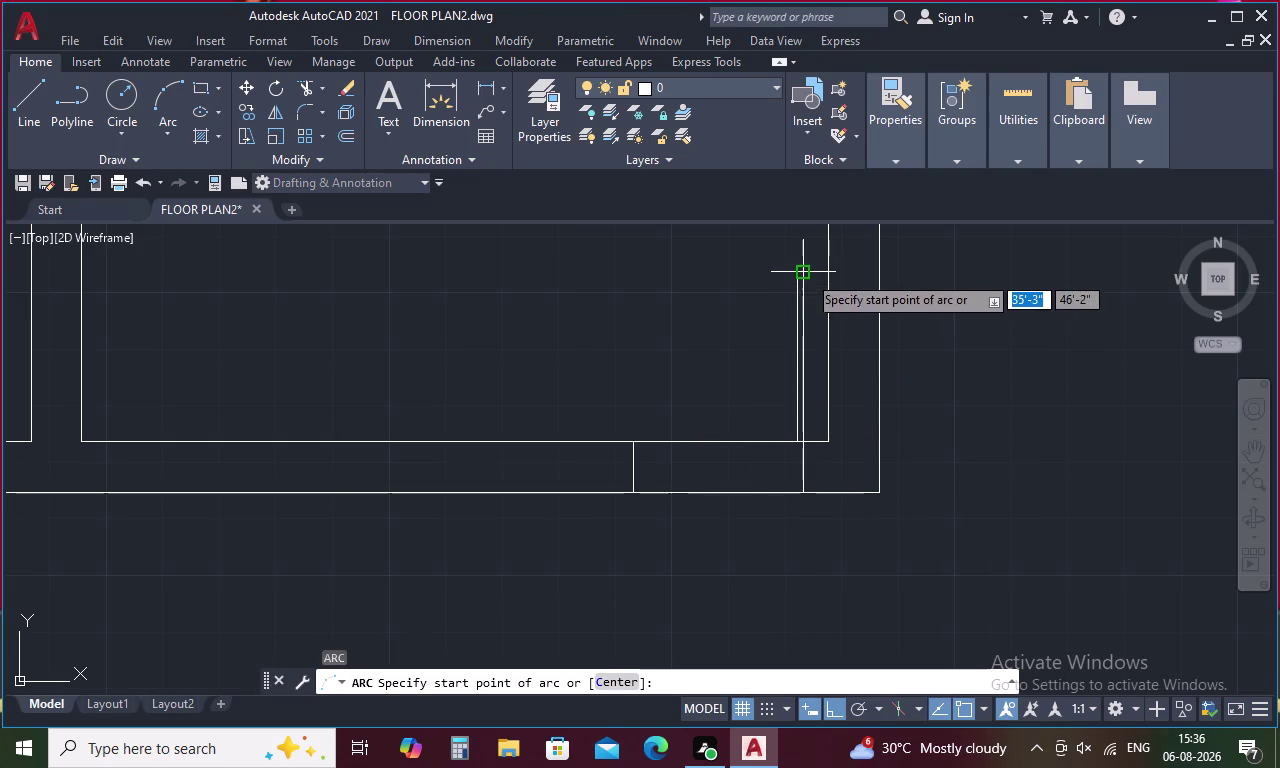
click(807, 274)
click(793, 274)
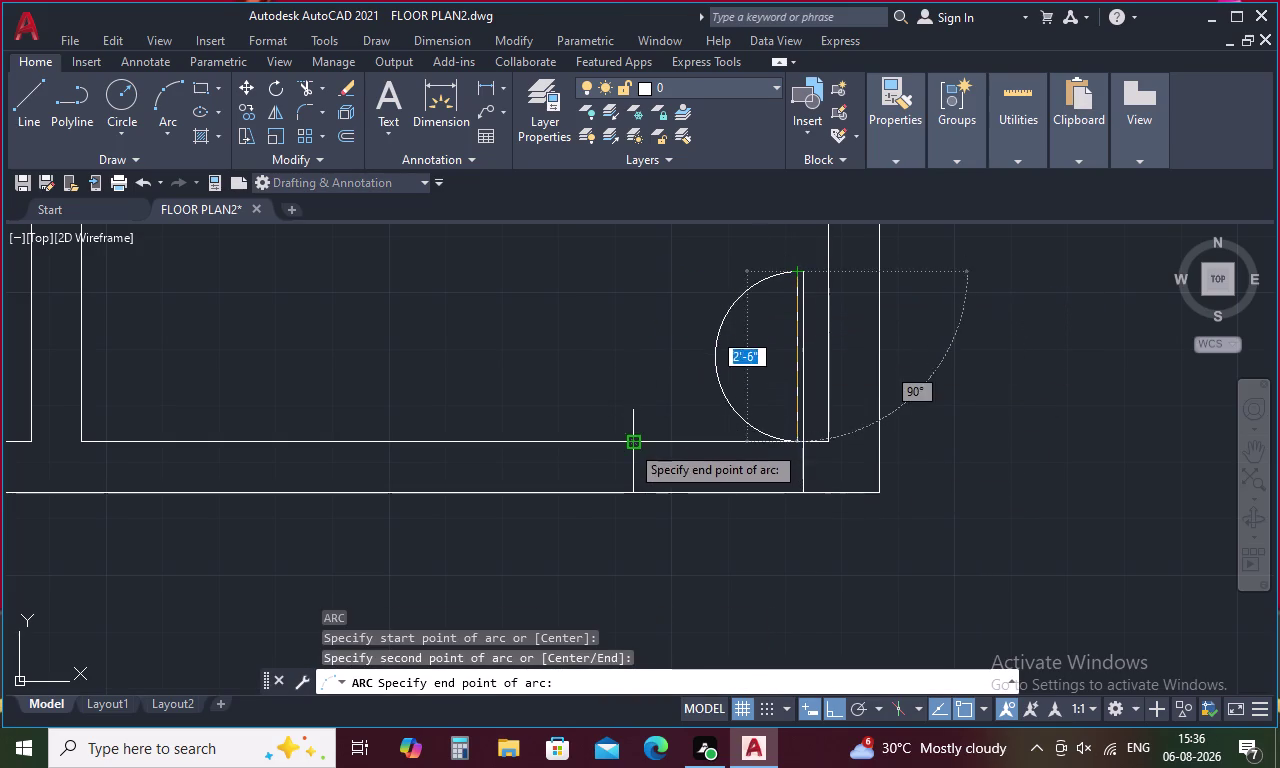
click(630, 444)
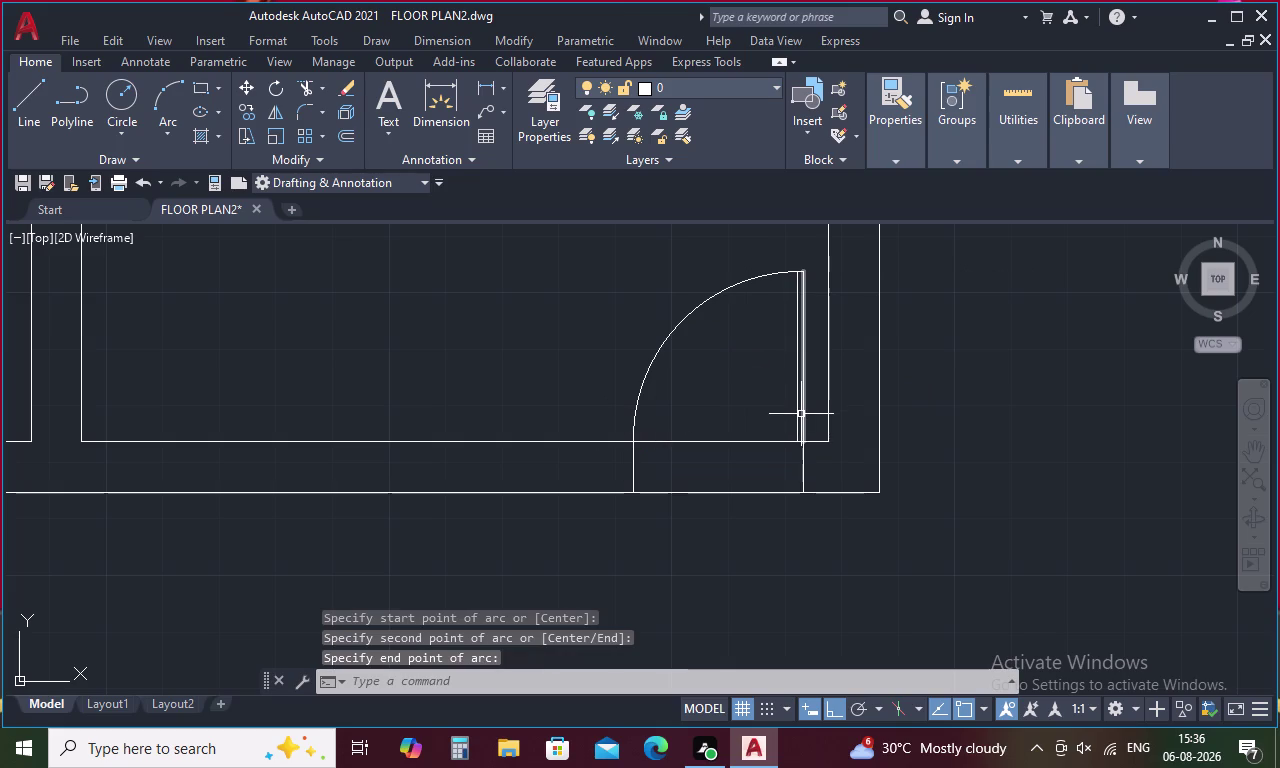
key(Escape)
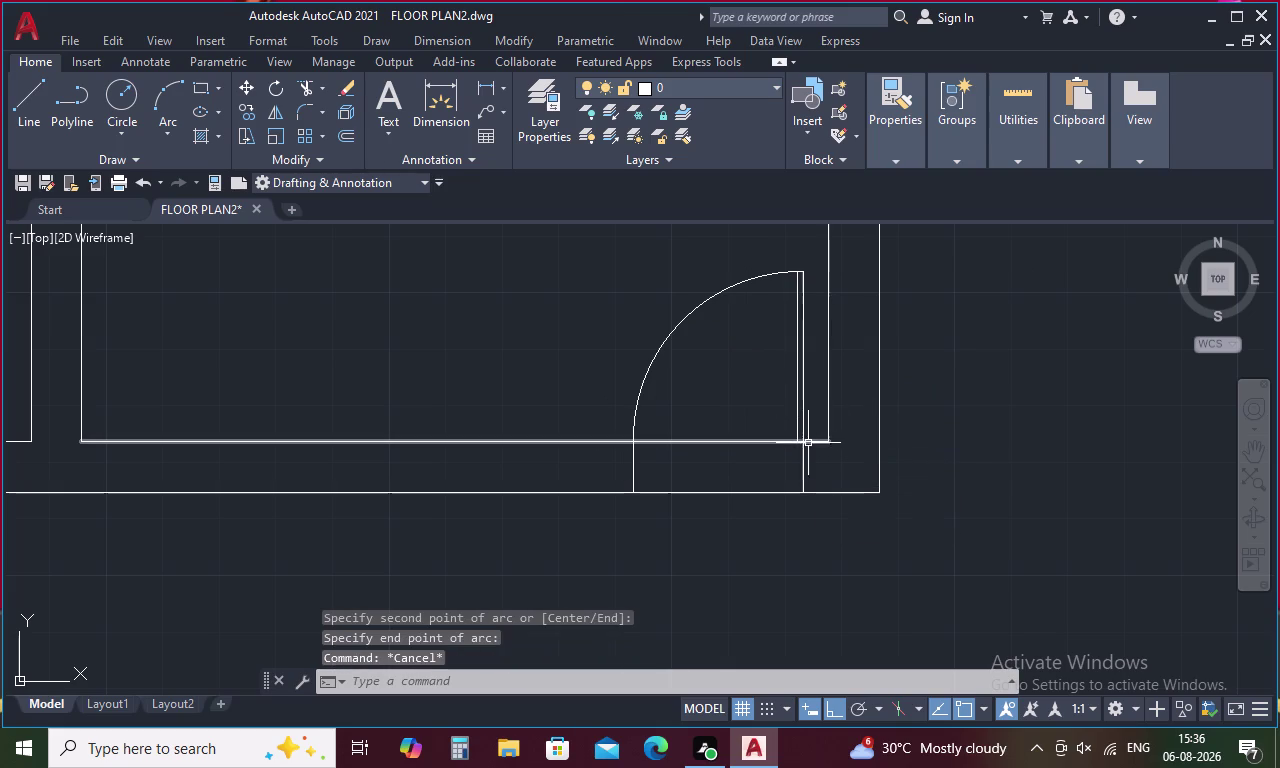
scroll(down, 3)
middle_drag(703, 525, 707, 515)
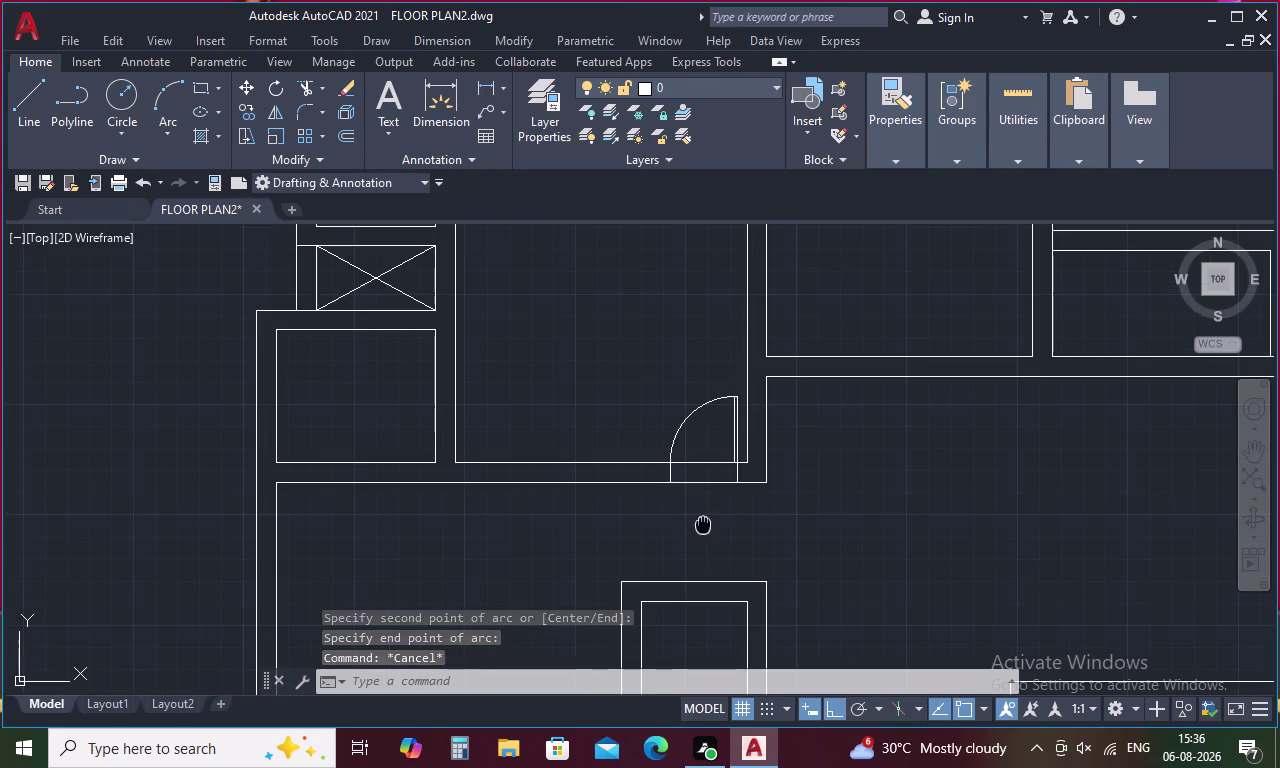
middle_drag(707, 515, 727, 372)
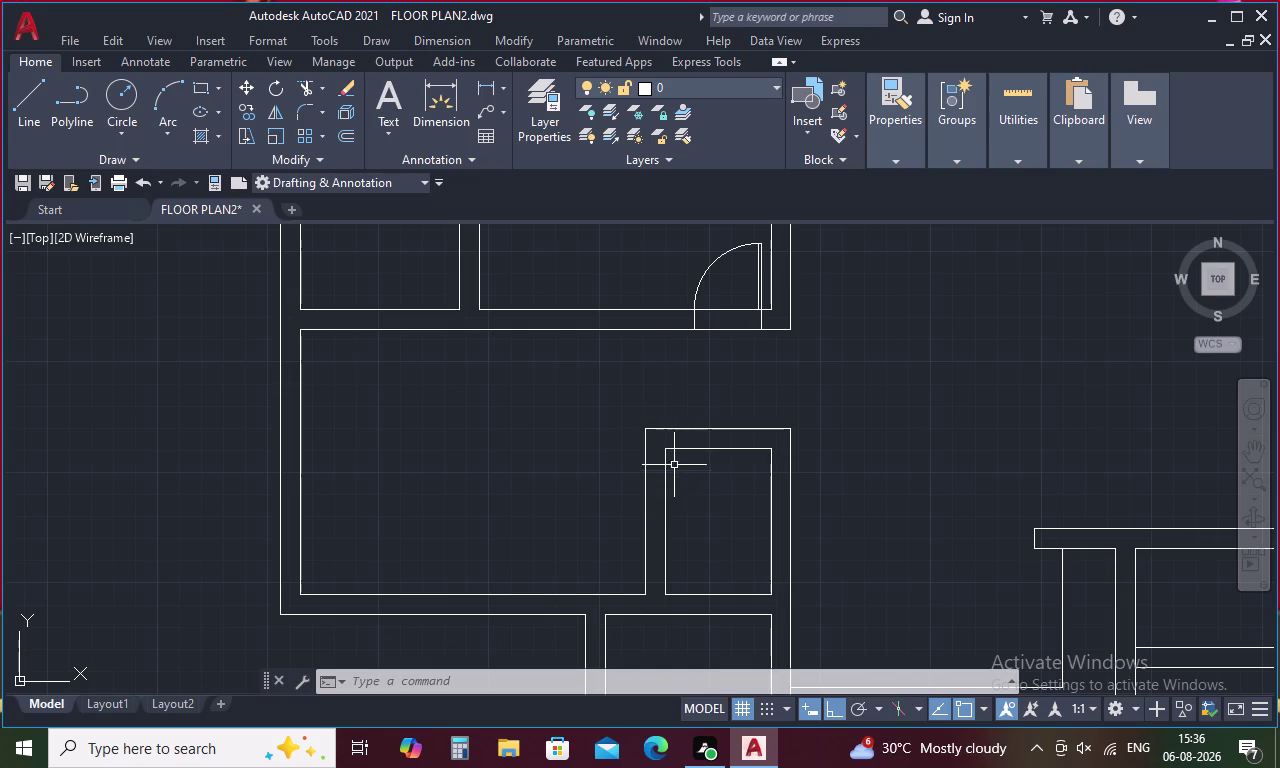
Extend the small room's inner wall line up to the wall above.
text(ex)
key(space)
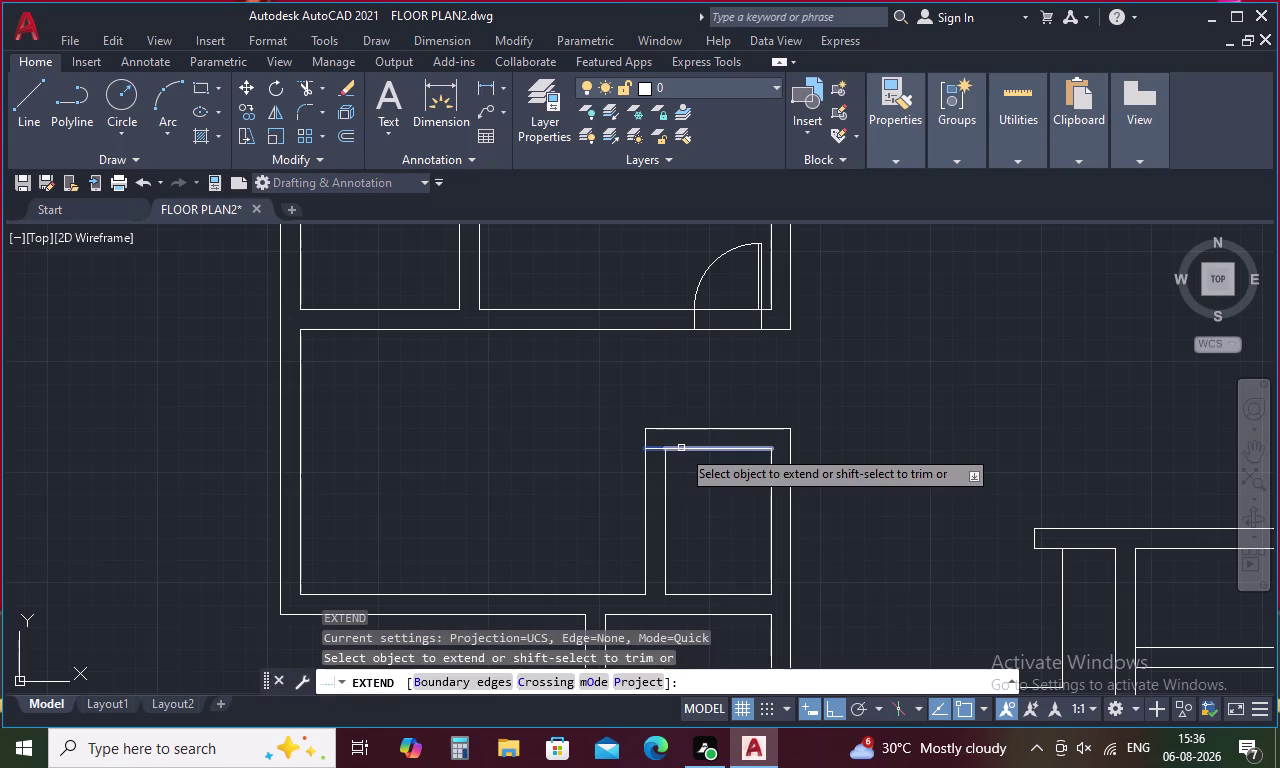
click(665, 458)
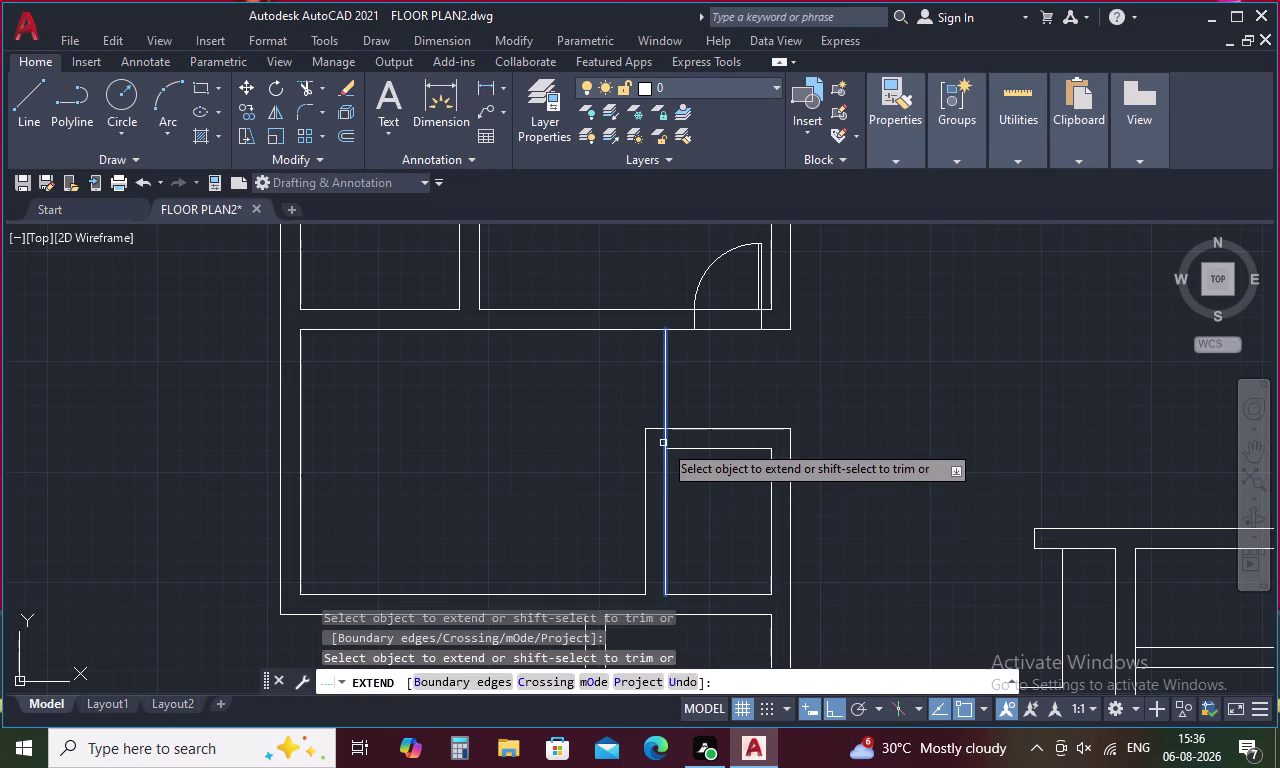
click(663, 443)
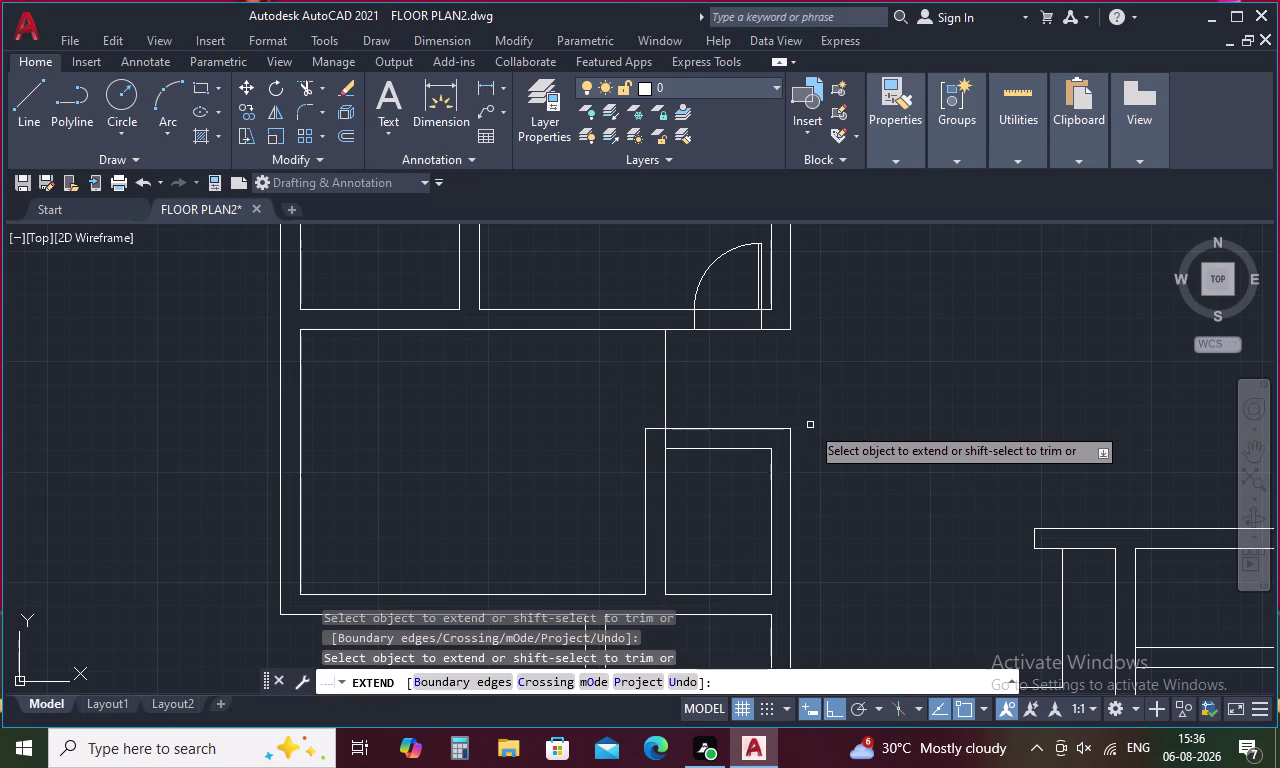
key(Escape)
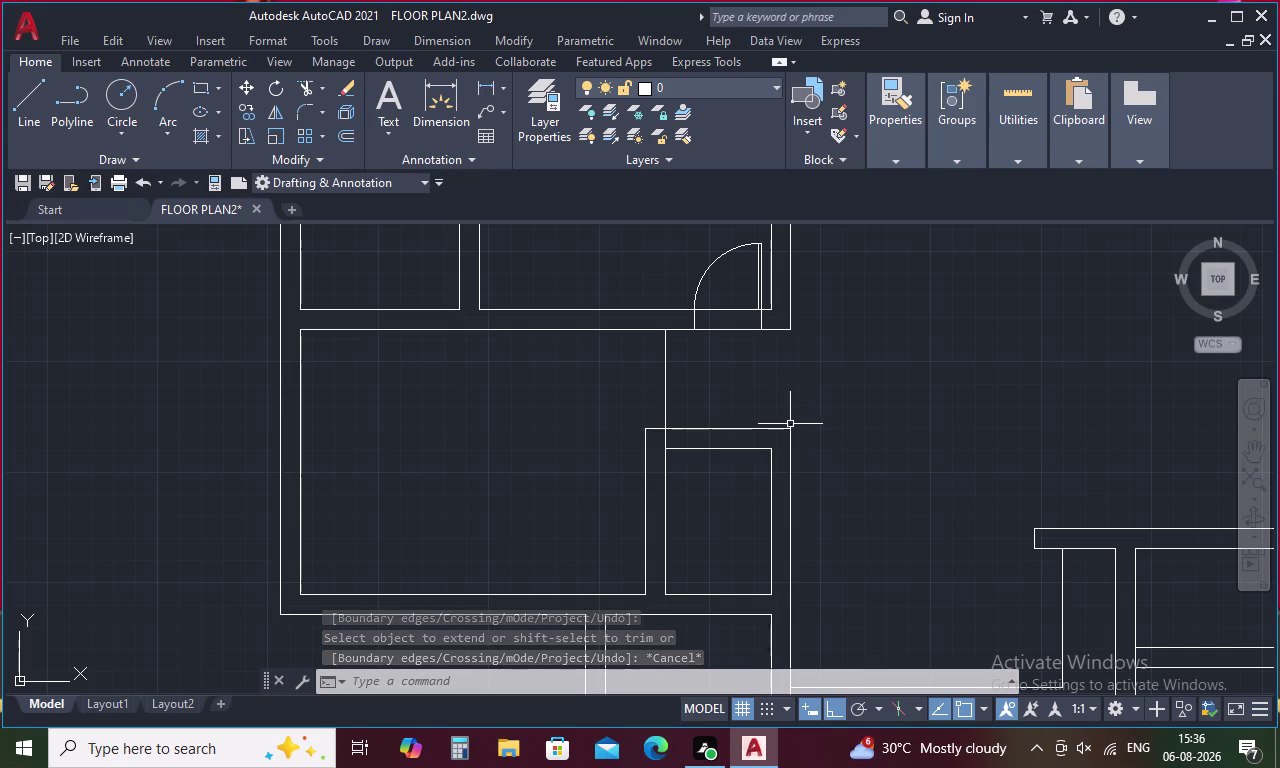
Extend the small room's outer wall line up to the wall above.
text(e)
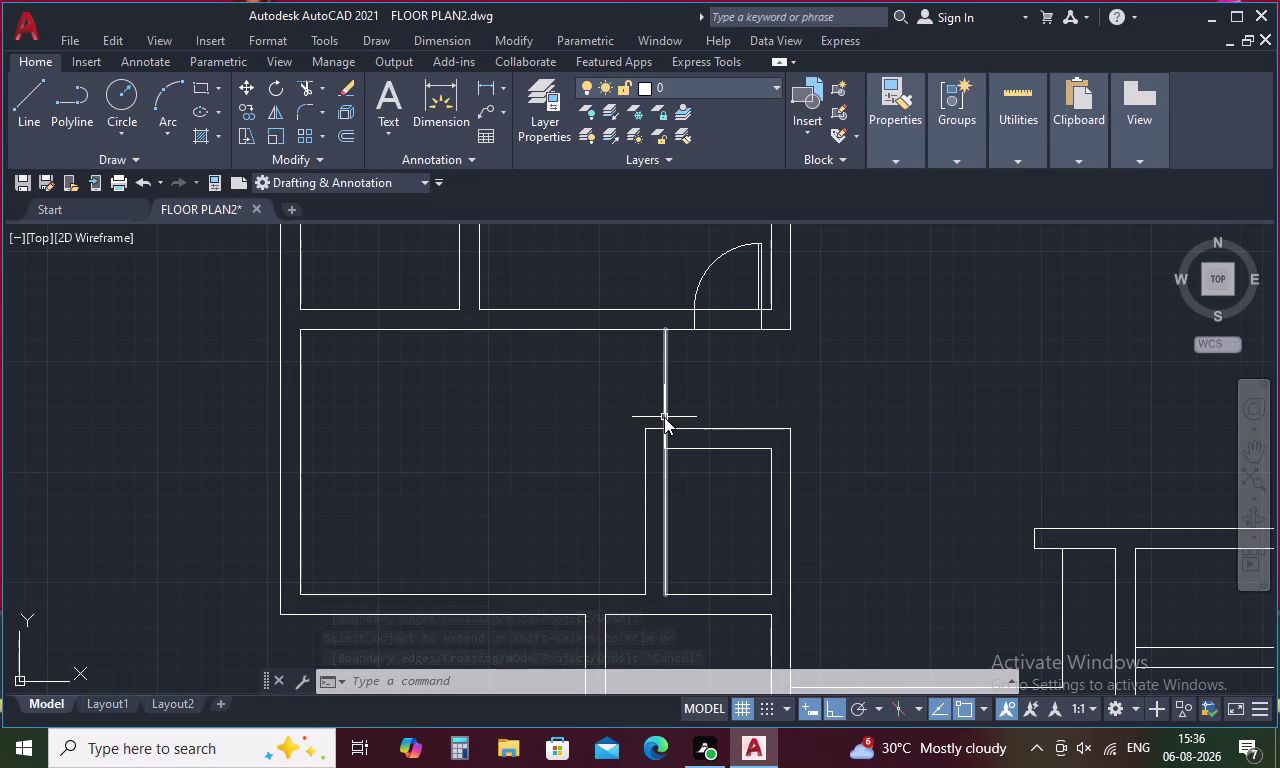
text(x)
key(space)
click(642, 452)
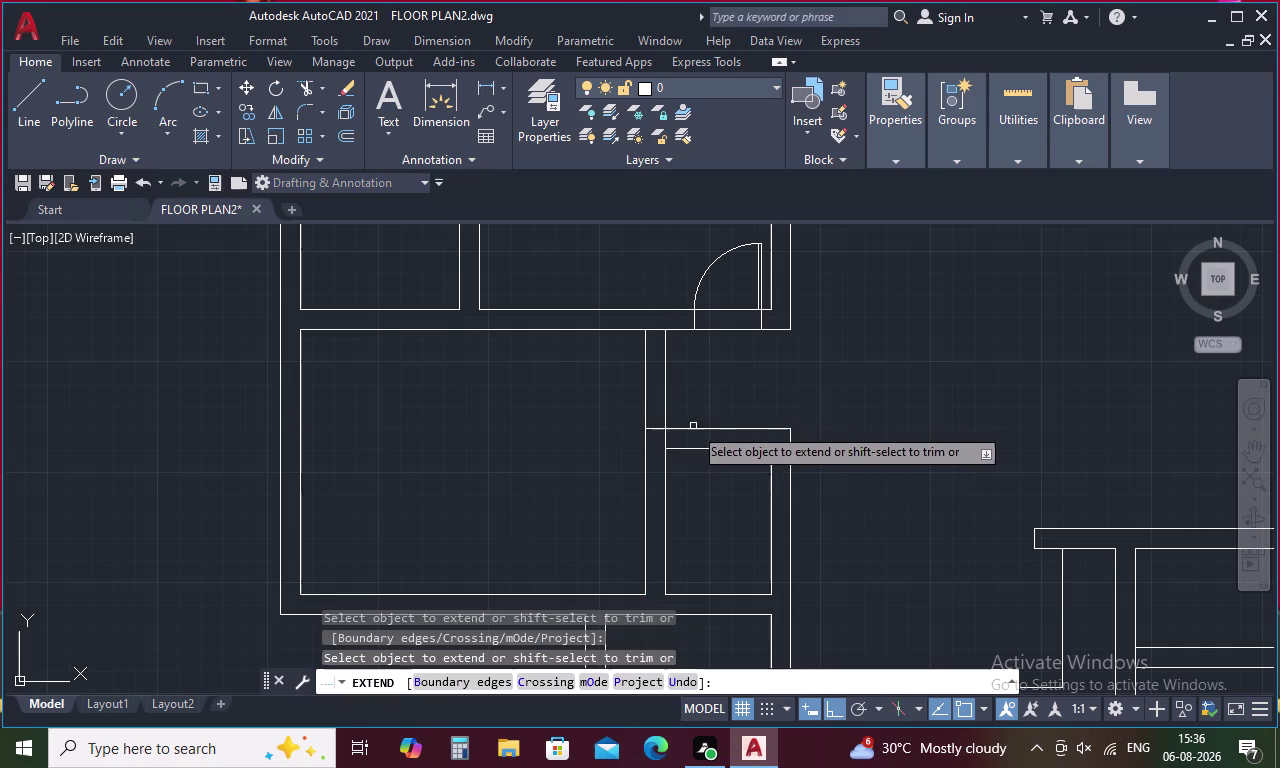
key(Escape)
key(l)
key(space)
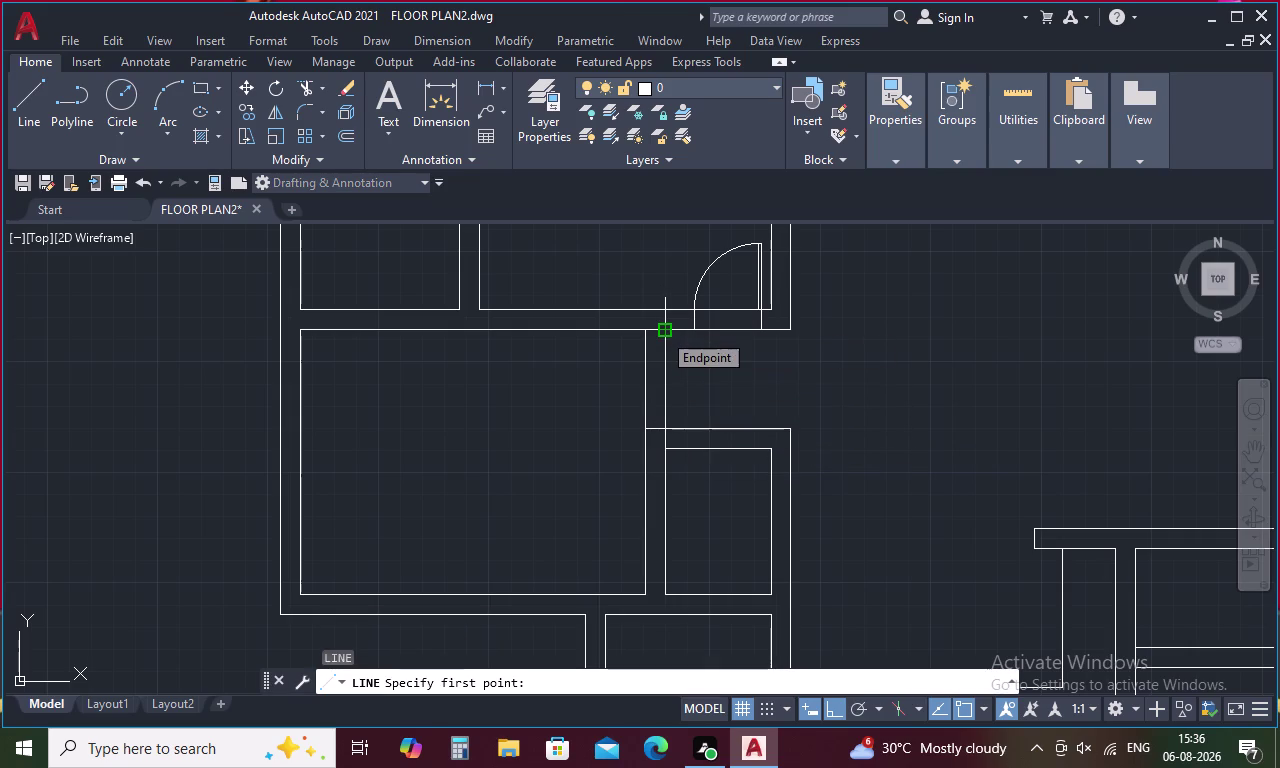
Draw a short line across the wall, tracked 4.5 from the wall corner.
text(tk)
key(space)
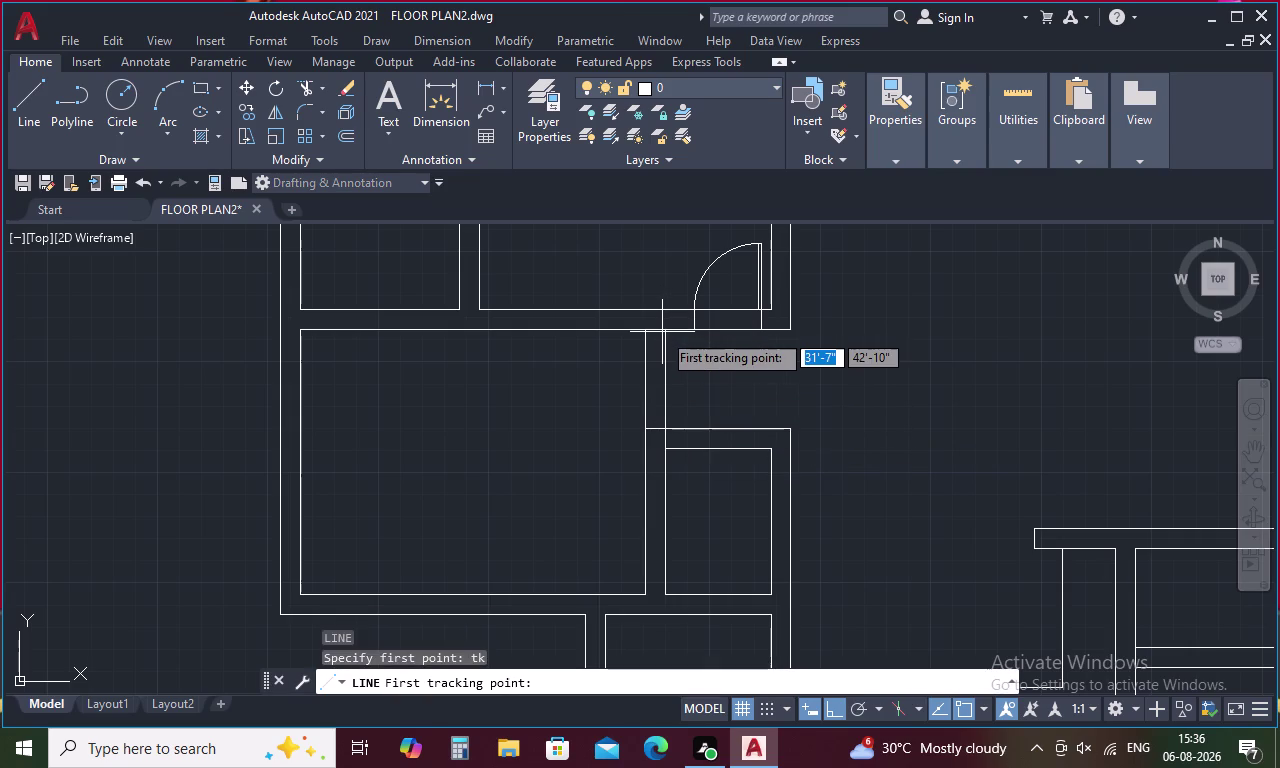
click(668, 333)
key(4)
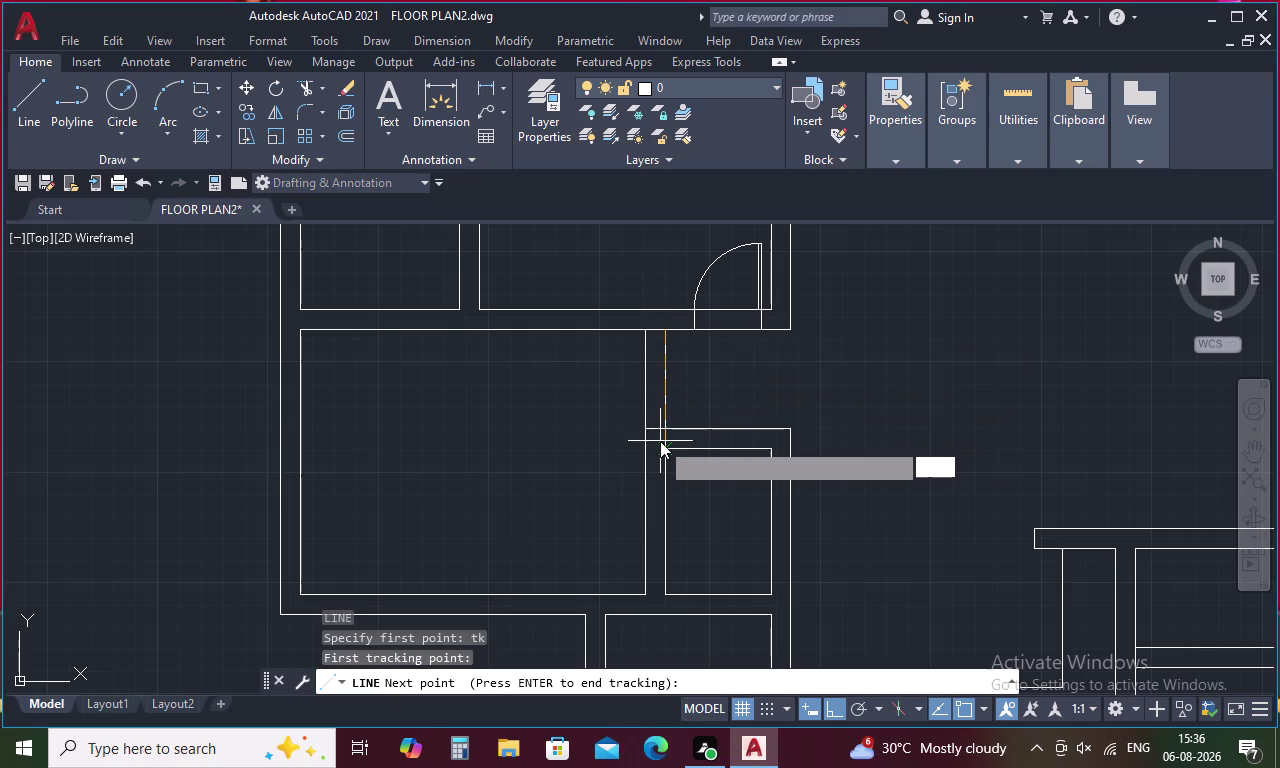
text(.5)
key(space)
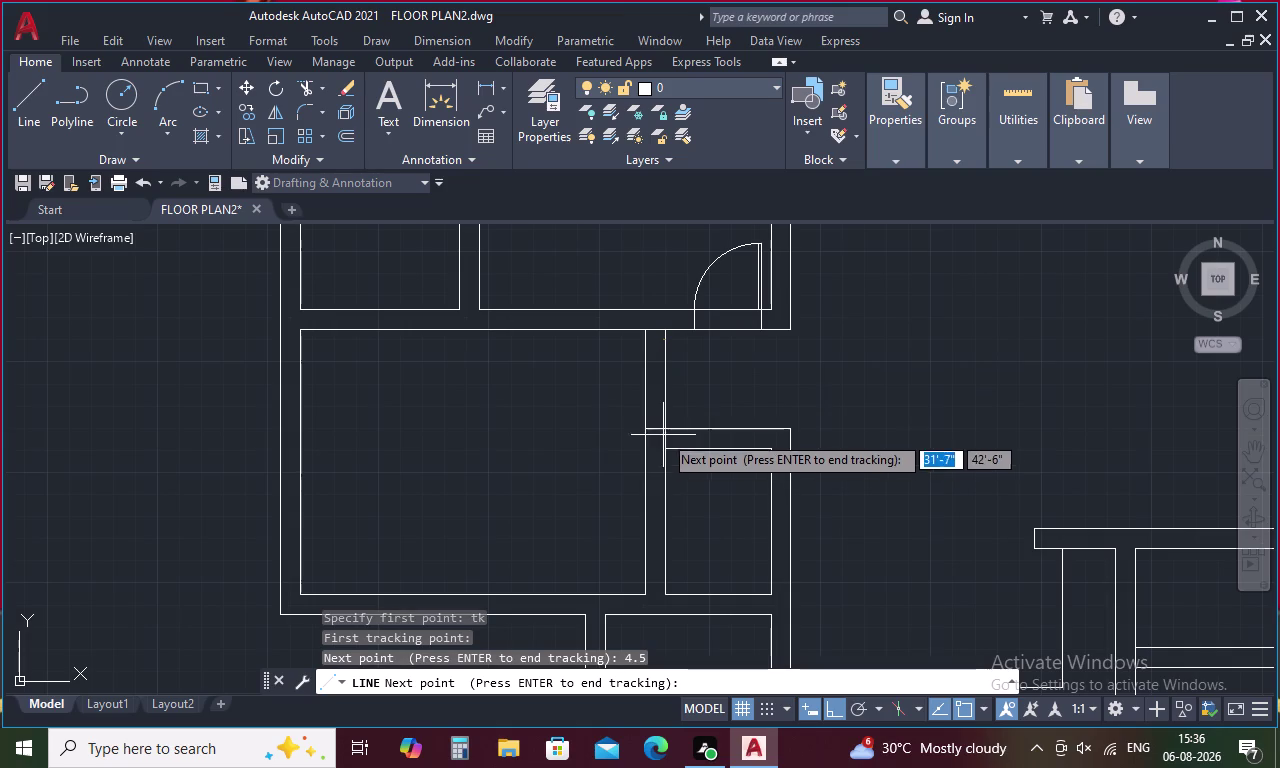
key(space)
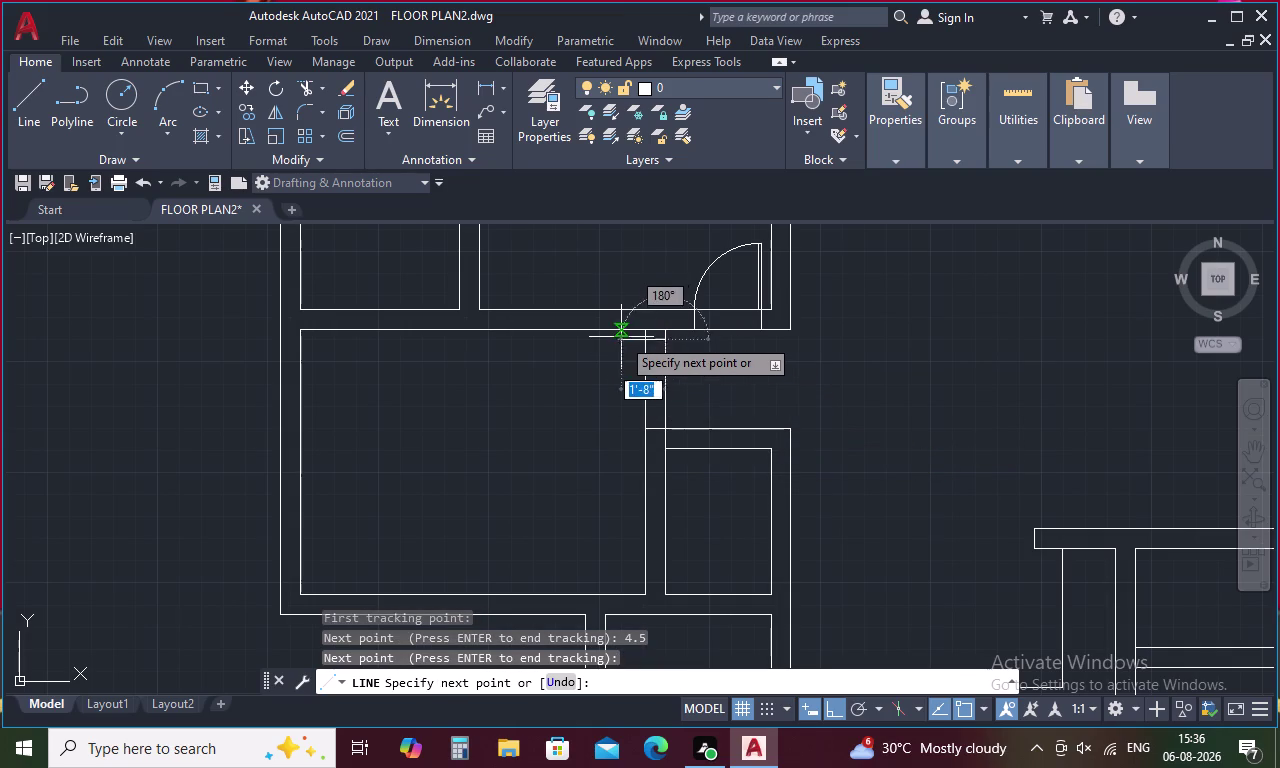
click(641, 343)
key(Escape)
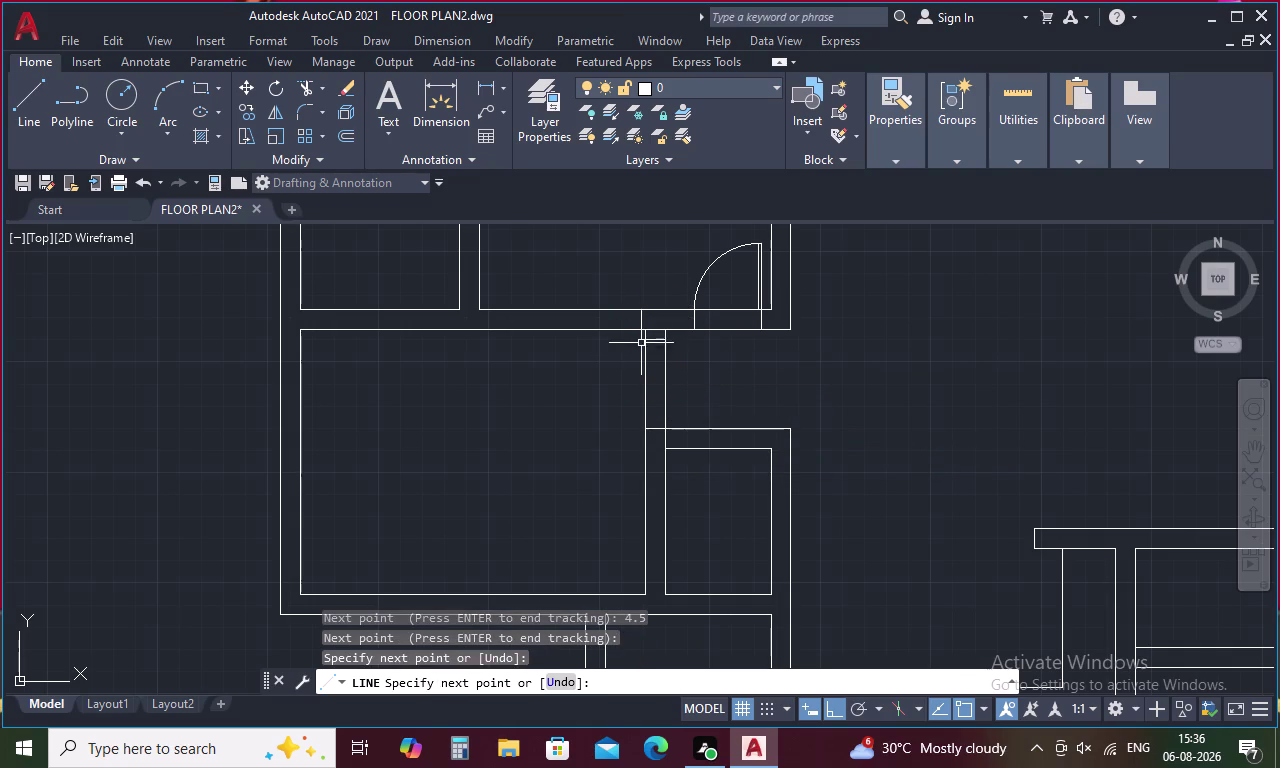
Offset that wall-crossing line 2.5 feet downward to form the door opening.
text(o 2.)
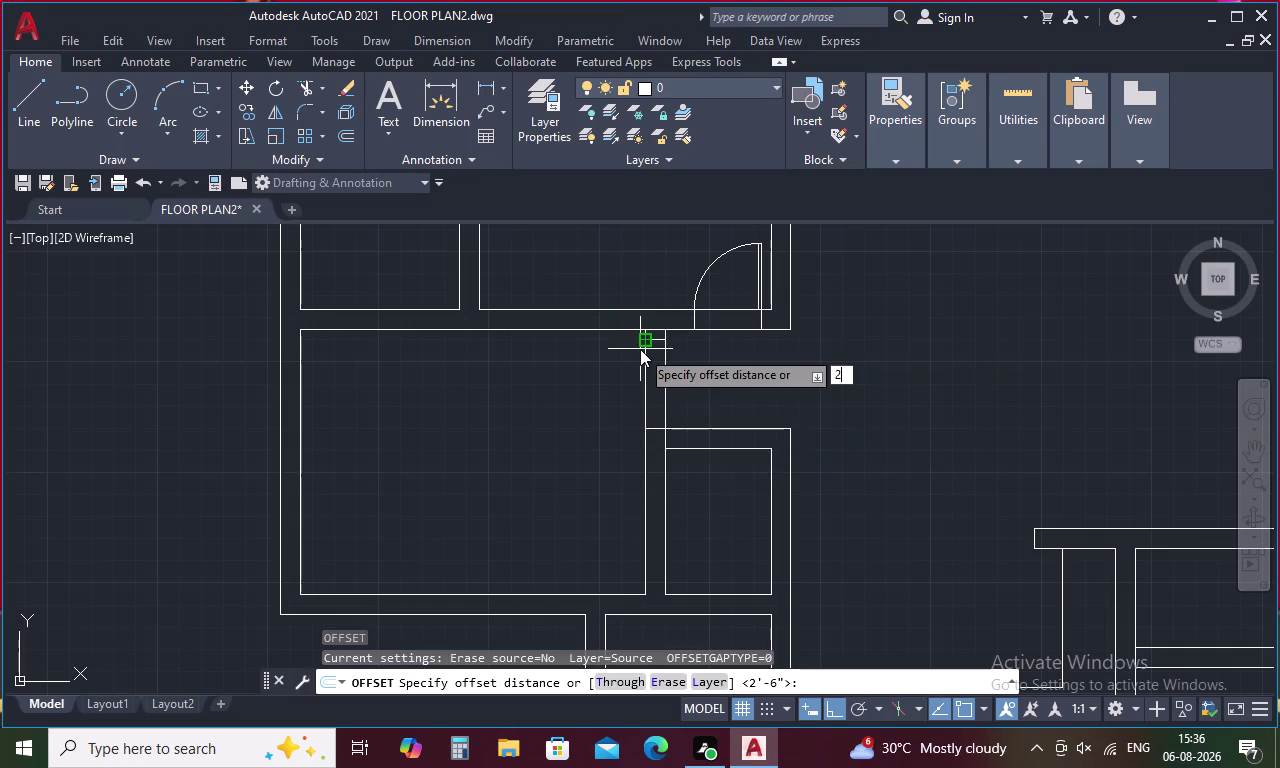
text(5)
key(apostrophe)
key(space)
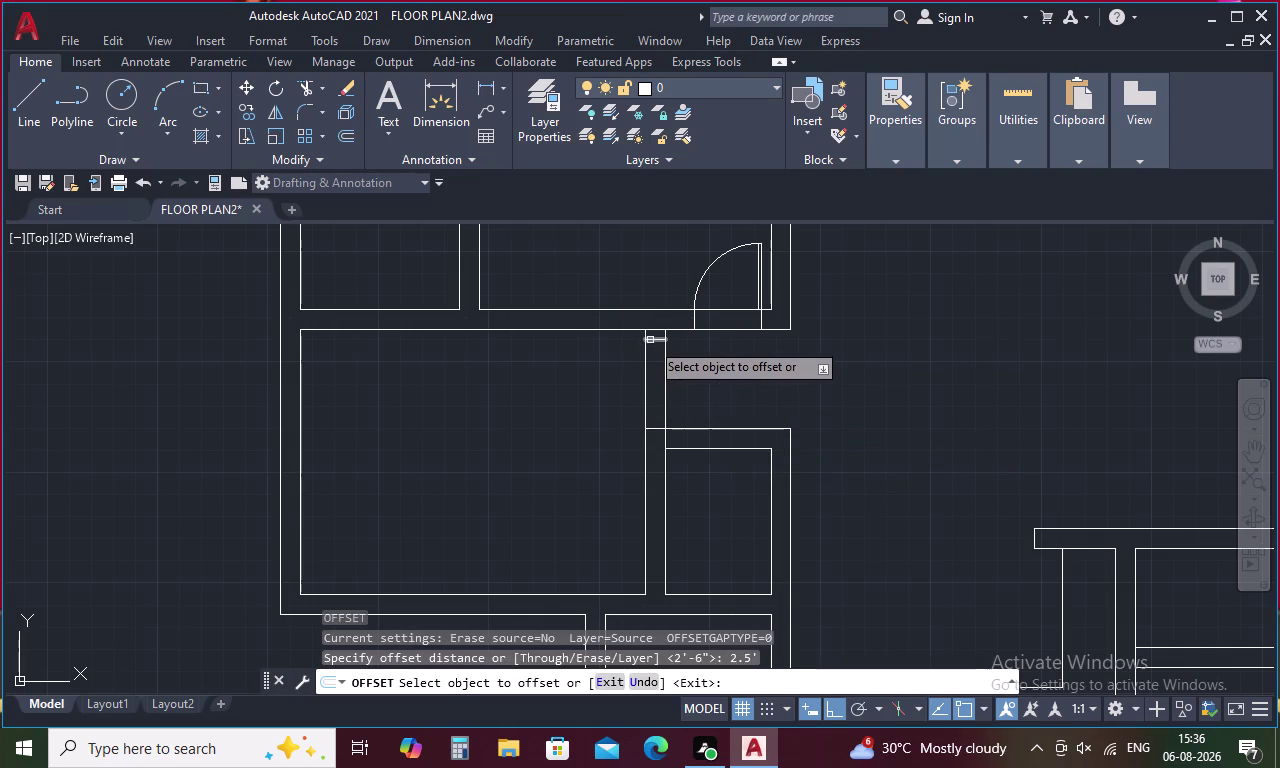
click(650, 341)
click(655, 381)
key(Escape)
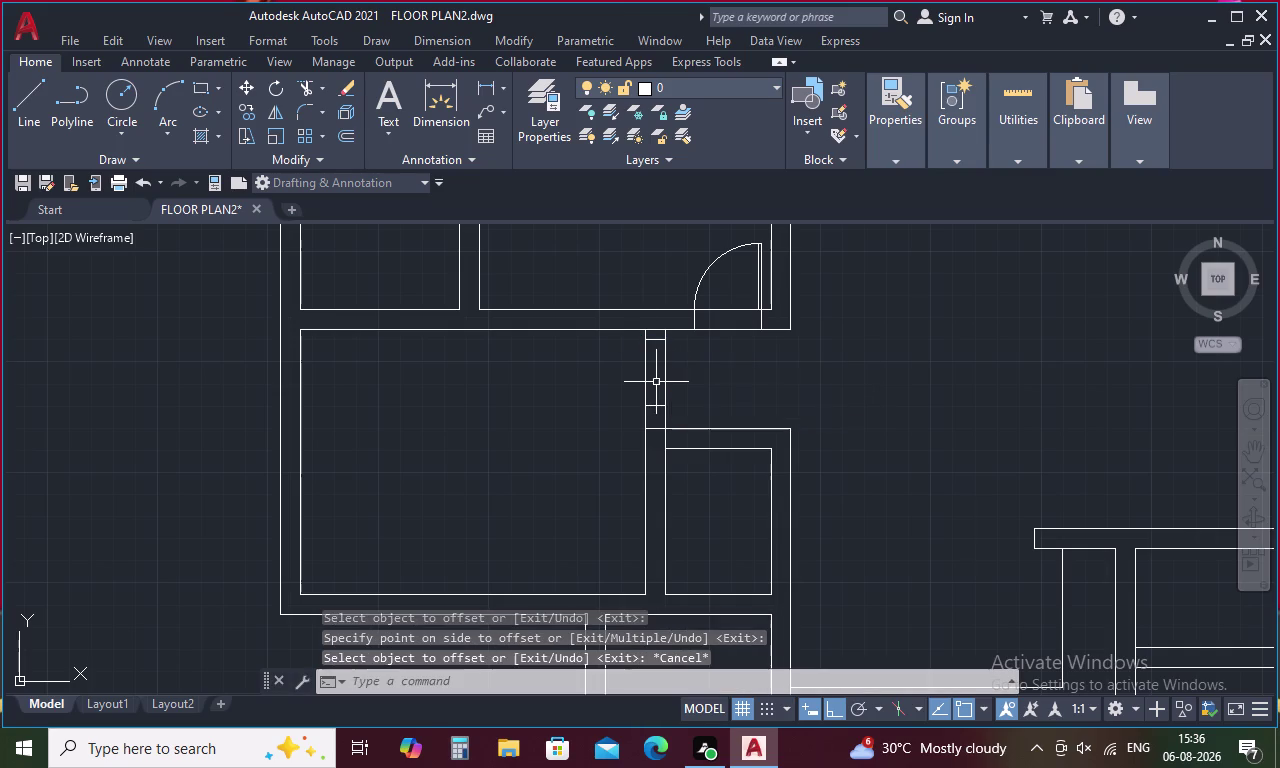
Draw a 2.5-foot door leaf line from the opening's corner.
key(l)
key(space)
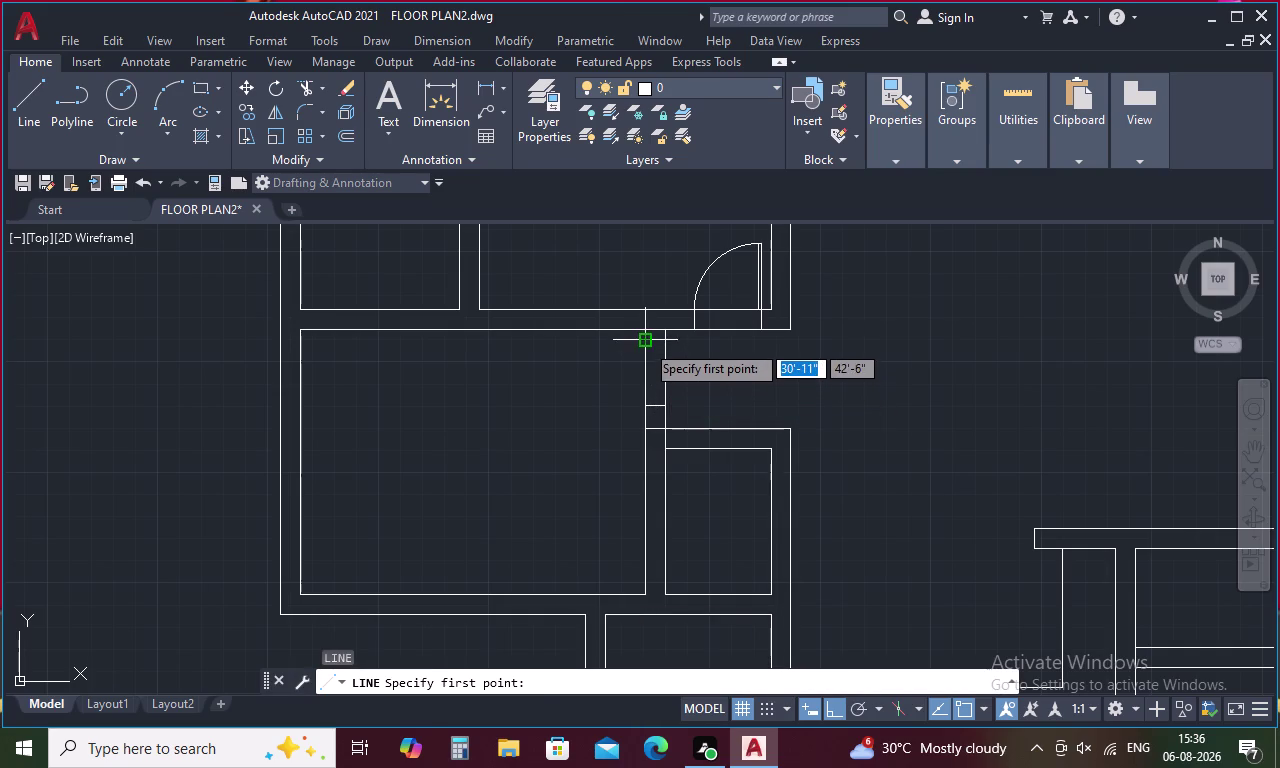
click(645, 343)
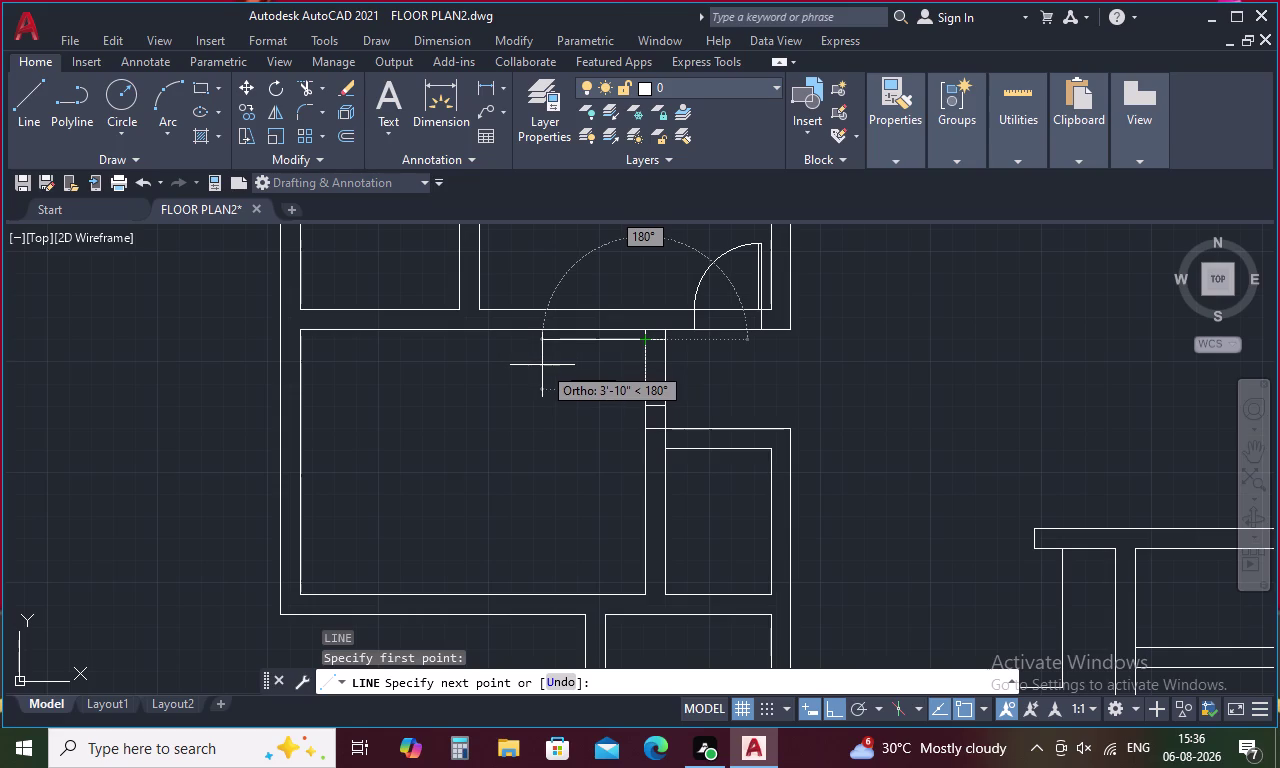
text(2.)
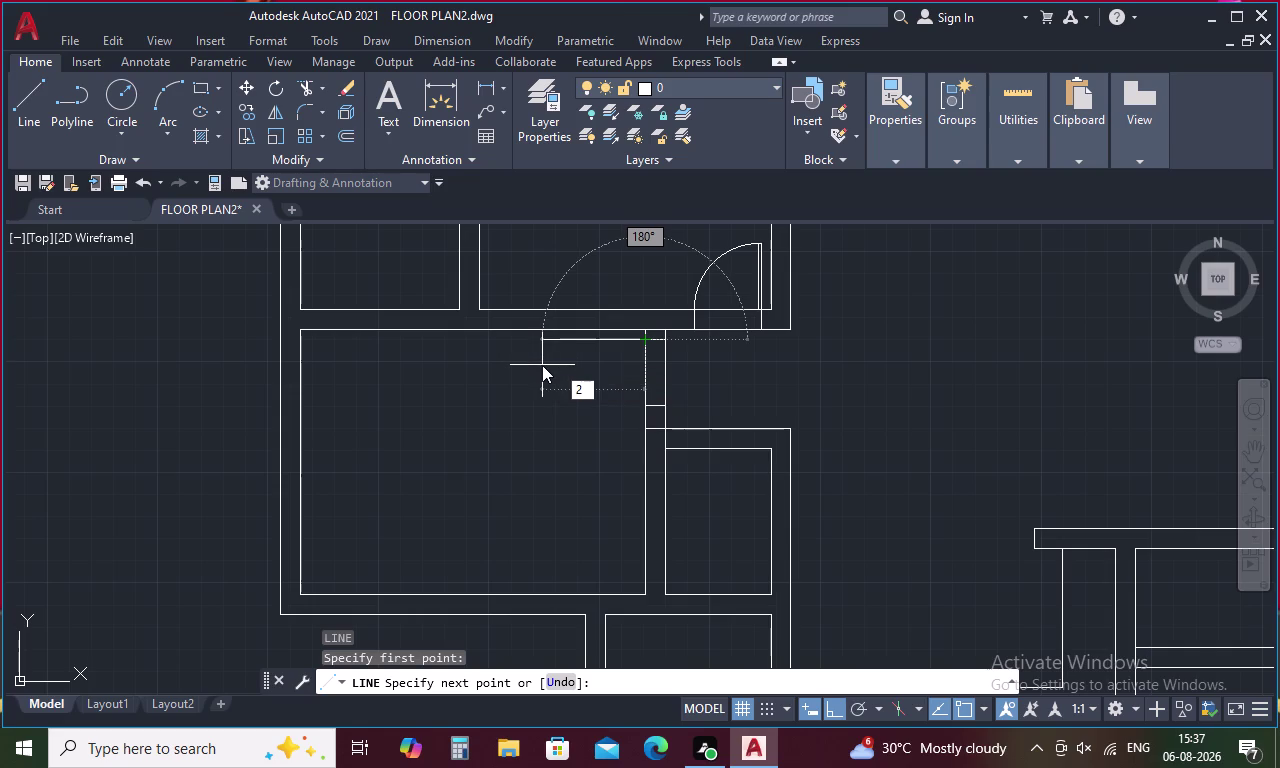
key(5)
text(')
key(space)
key(Escape)
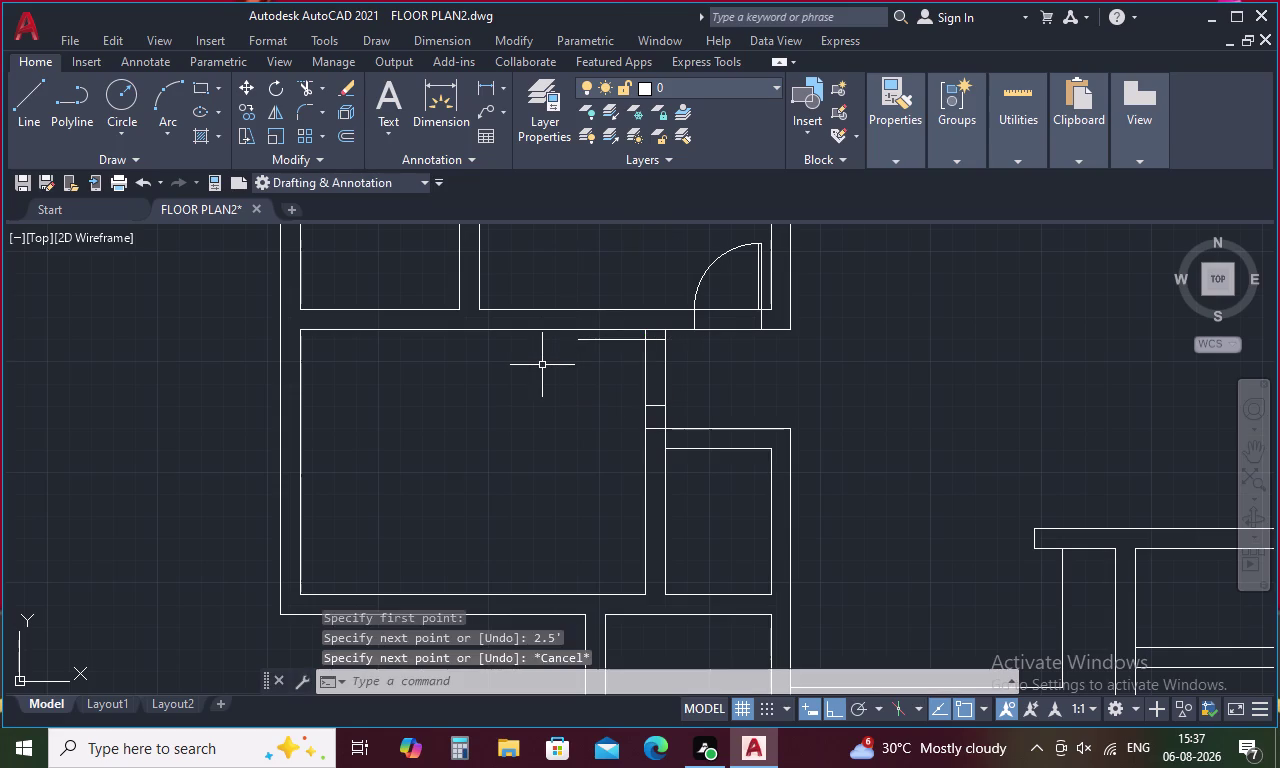
Offset the new door leaf line by 1 inch to double it.
text(o 1)
key(space)
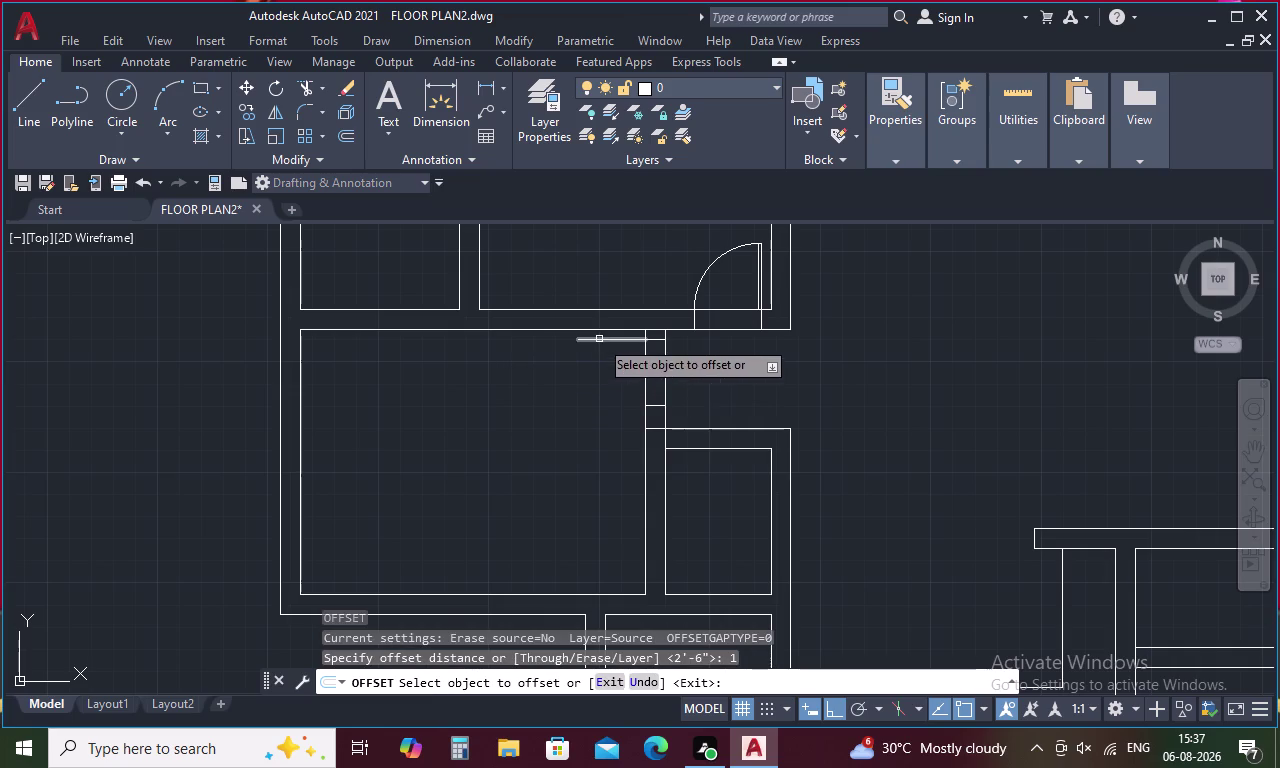
click(599, 339)
click(610, 387)
key(Escape)
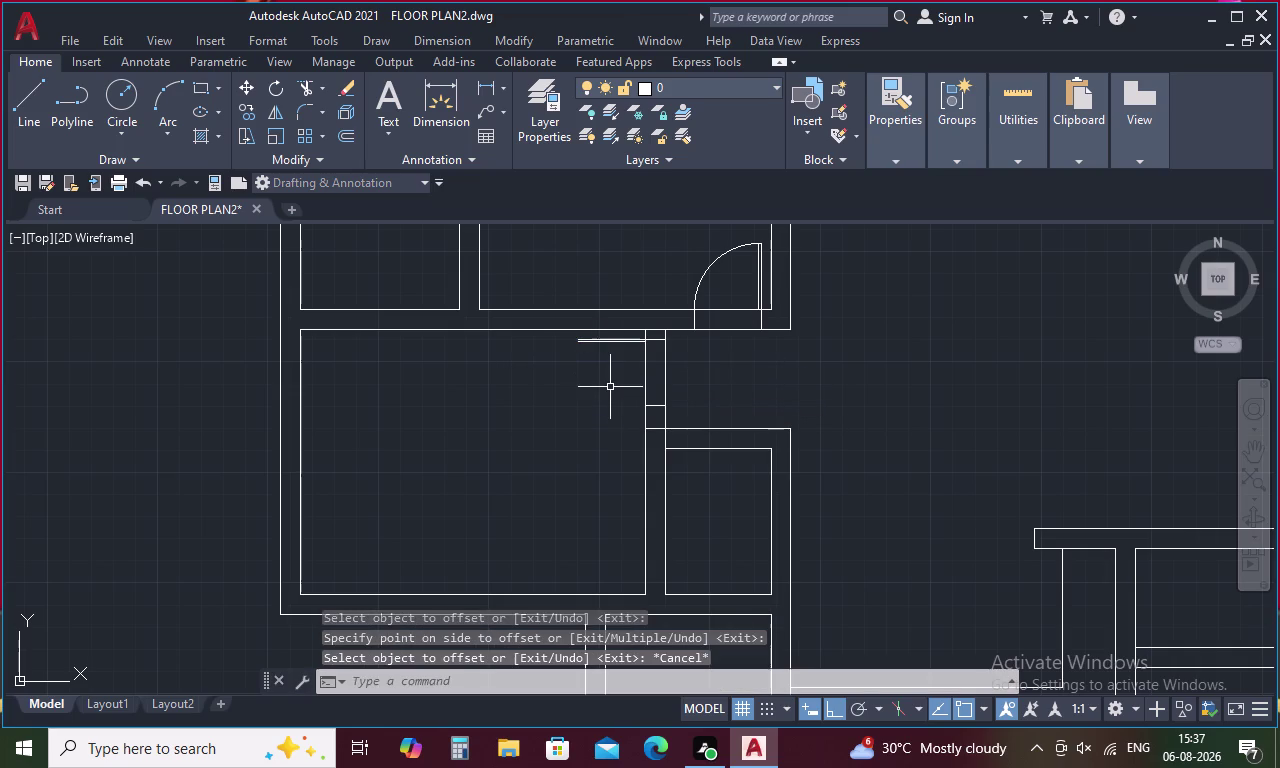
text(a)
key(space)
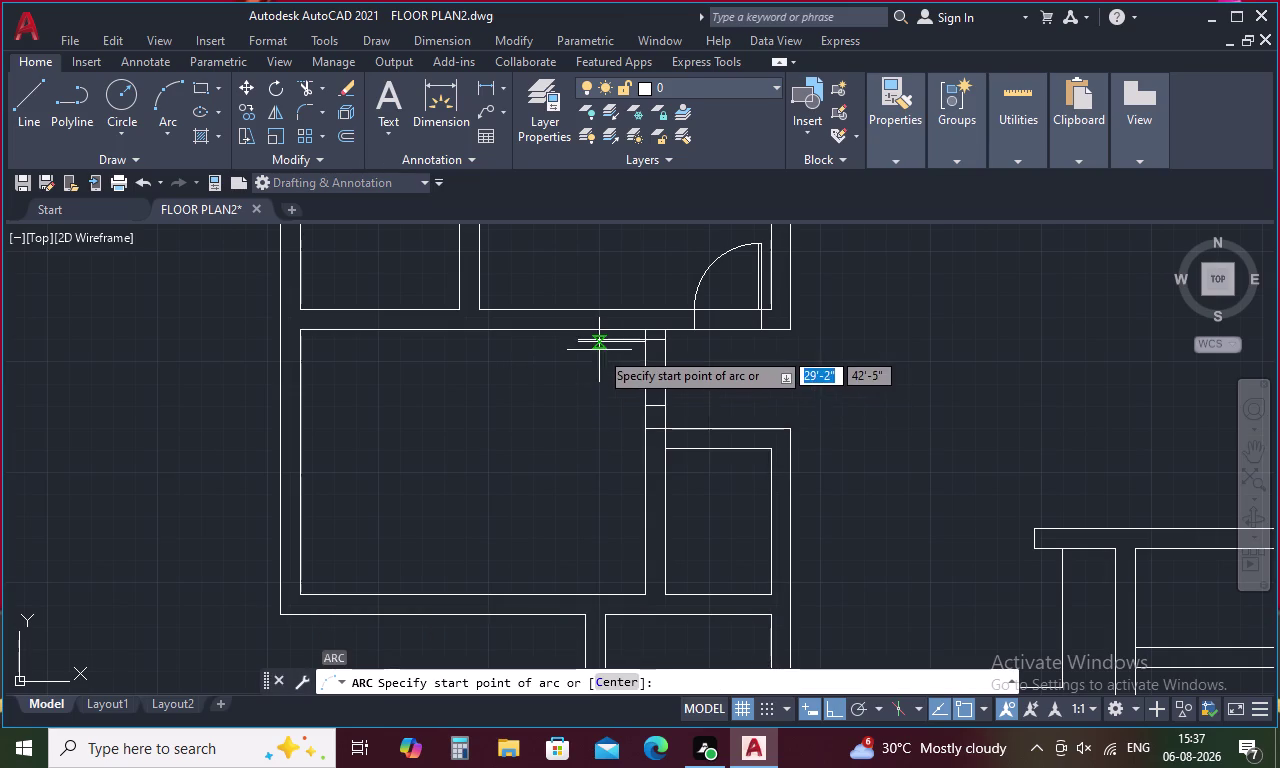
Draw a three-point swing arc from the second door leaf's end to the wall.
scroll(up, 3)
click(505, 306)
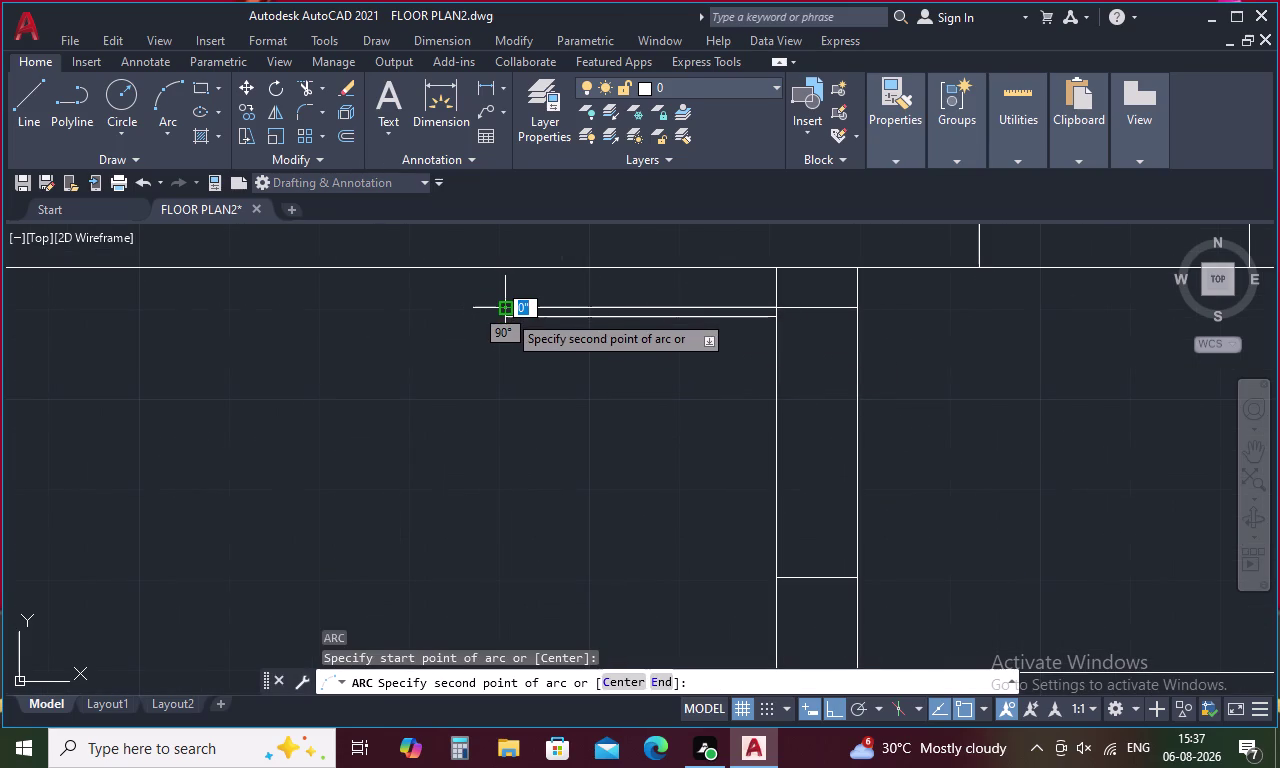
click(510, 317)
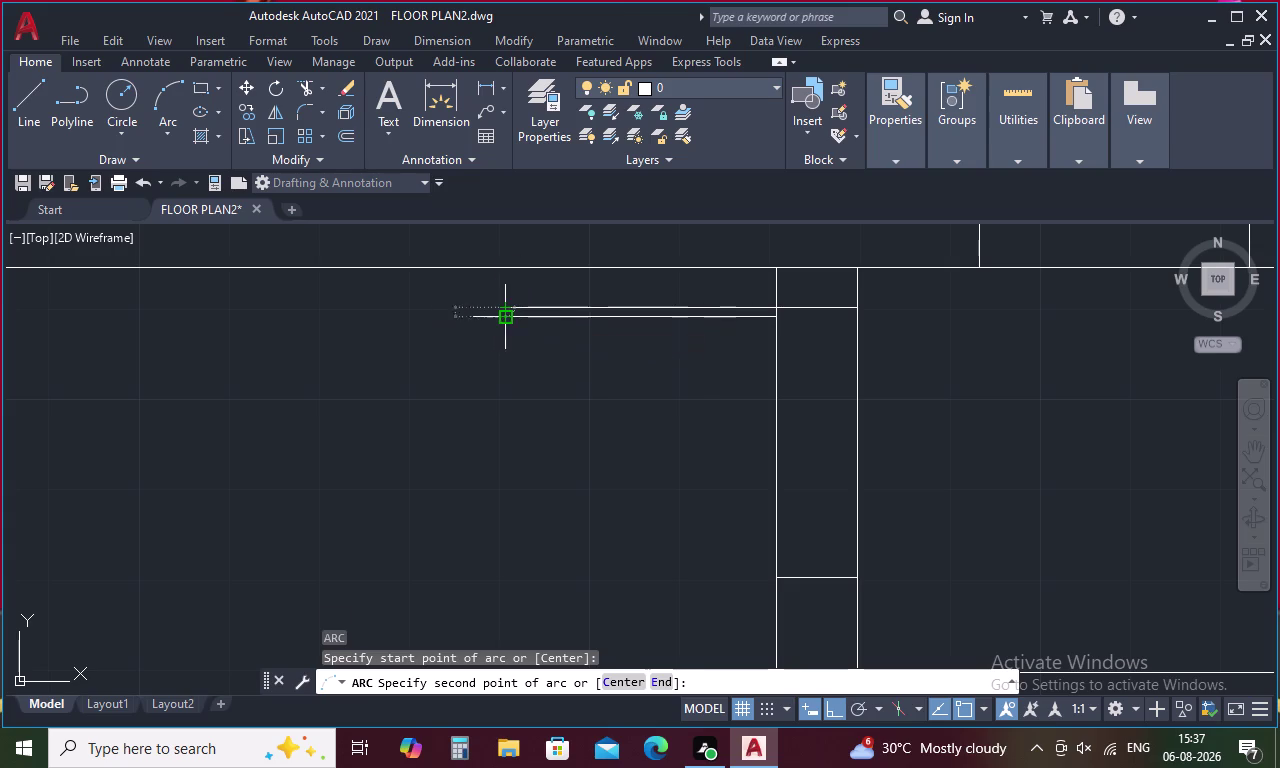
click(777, 577)
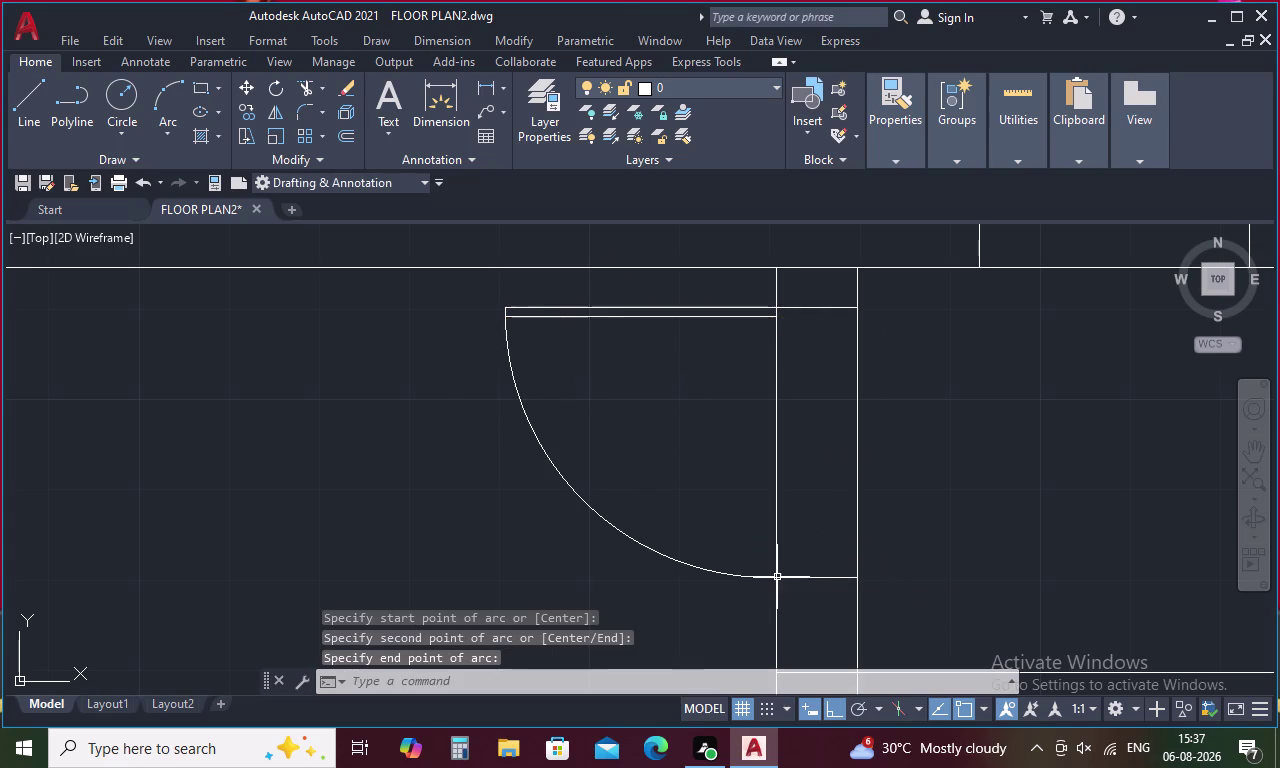
scroll(down, 3)
key(Escape)
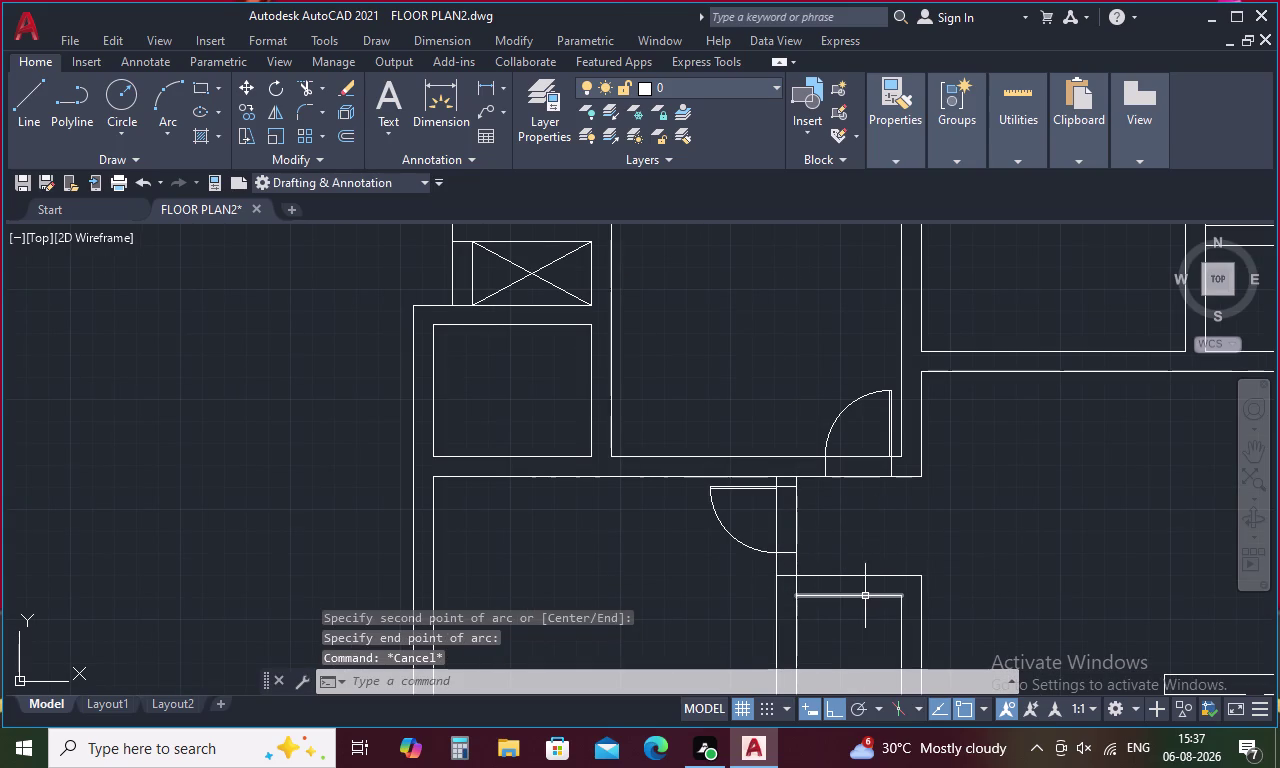
middle_drag(865, 596, 810, 376)
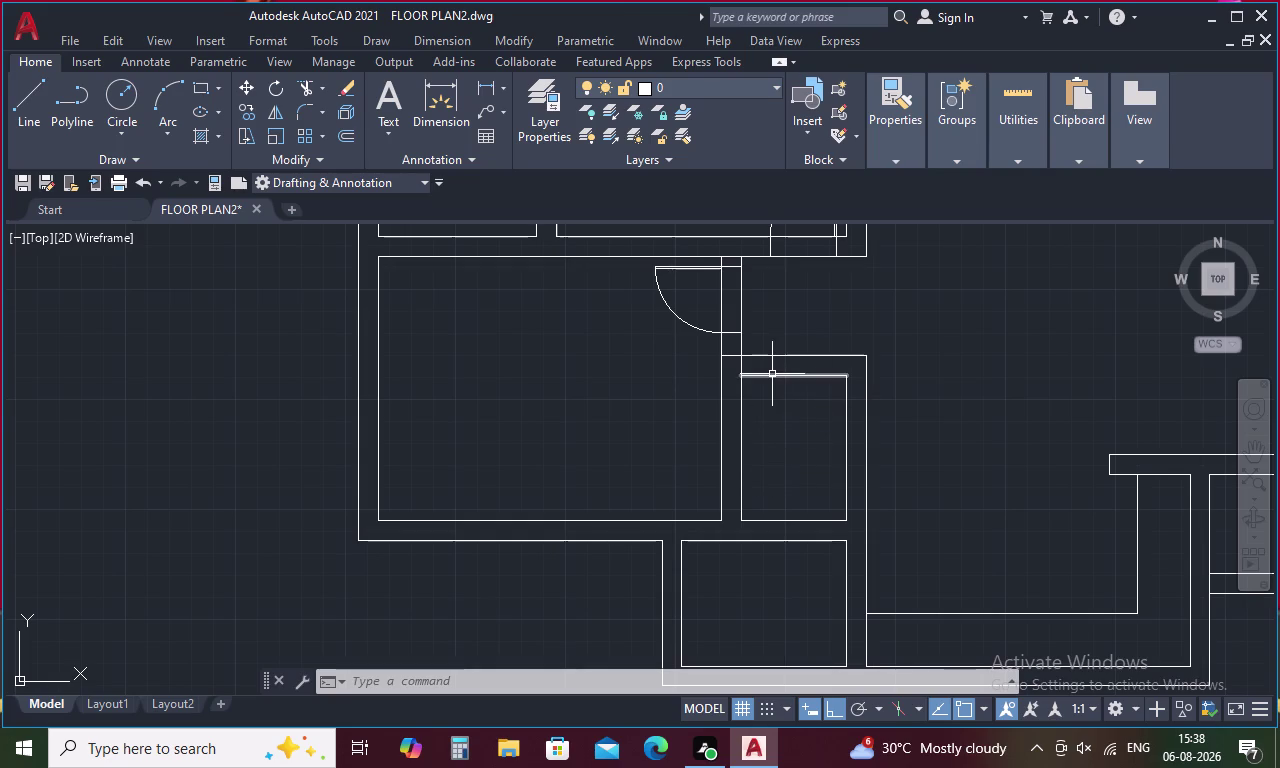
Pan to the wall beside the small room and start a new line there.
middle_drag(785, 316, 677, 486)
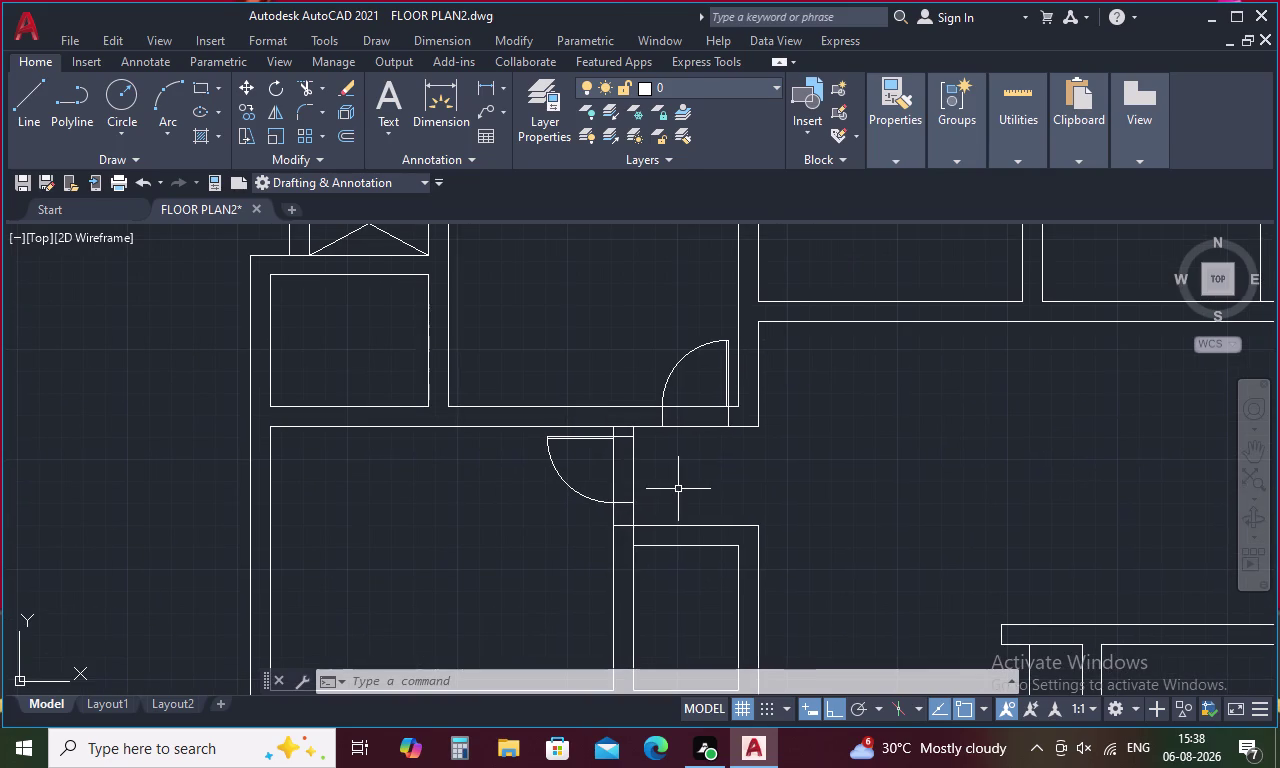
key(l)
key(space)
Draw a jamb line across the wall, tracked 4.5 from the wall corner.
text(t)
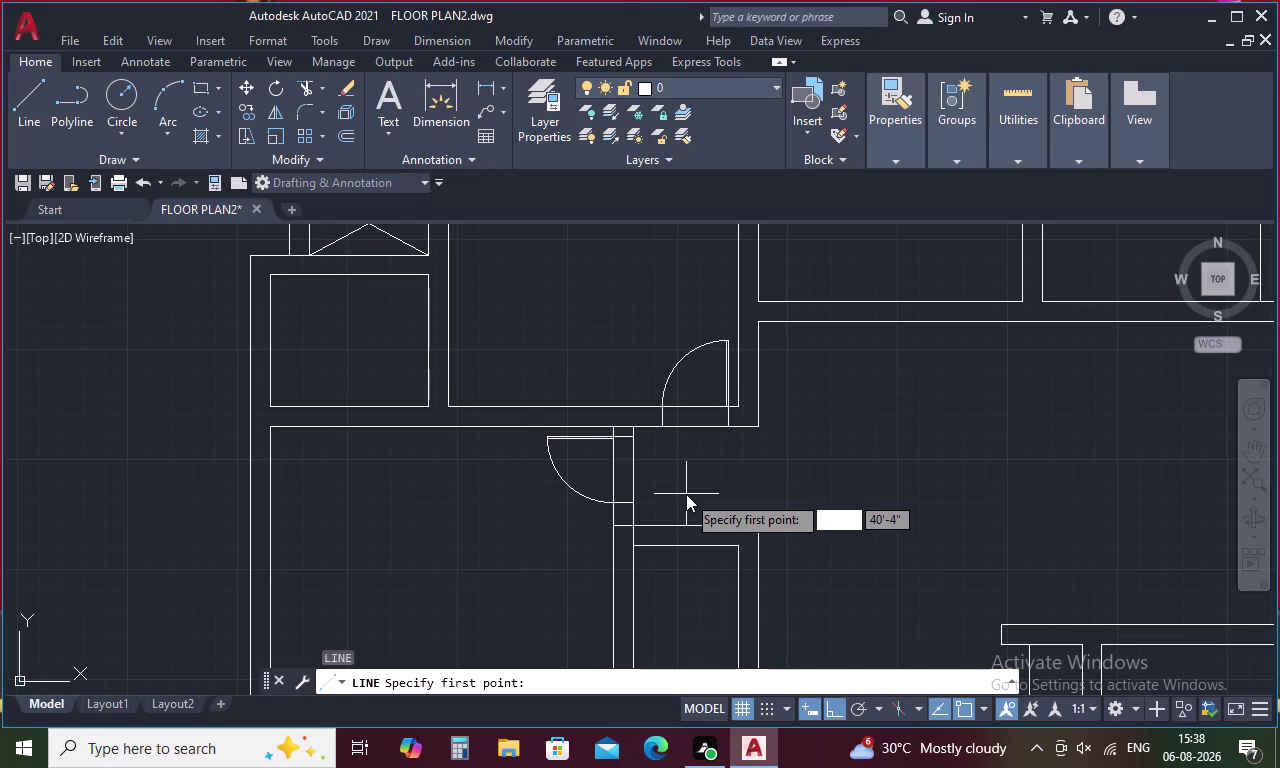
text(k)
key(space)
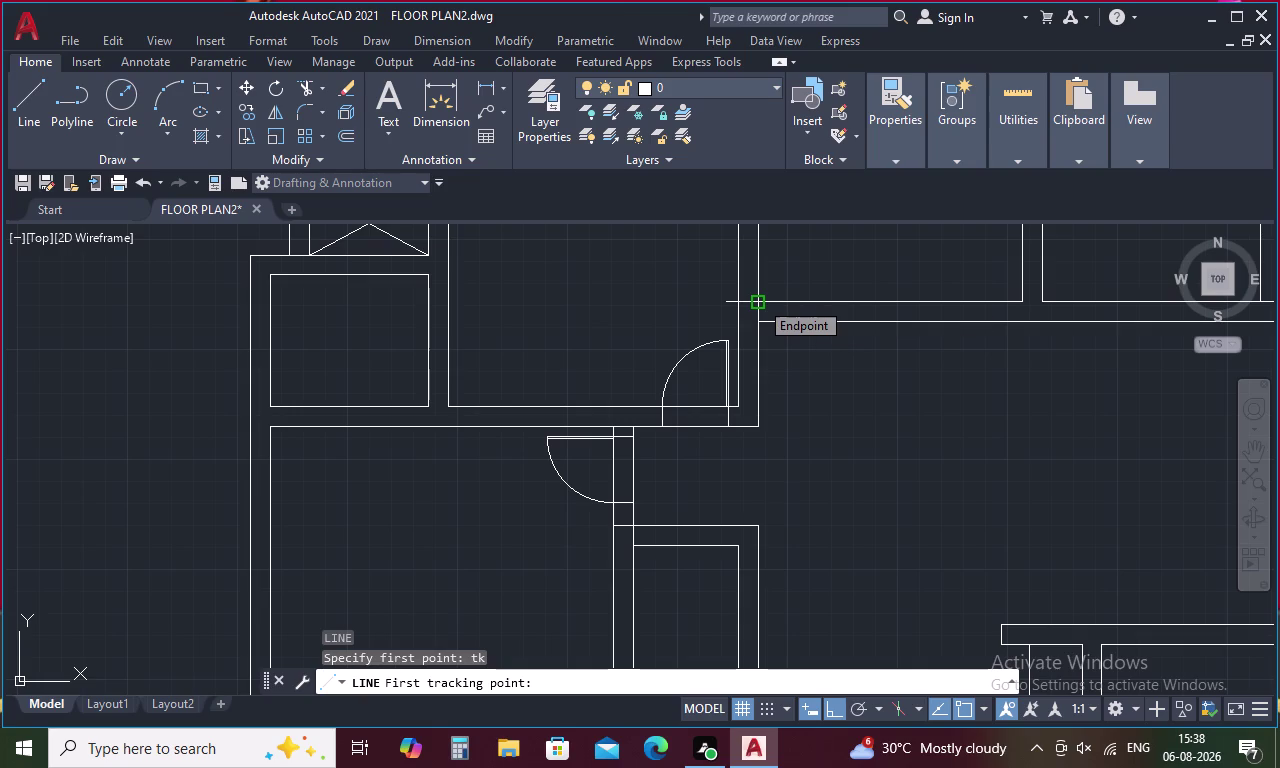
click(759, 300)
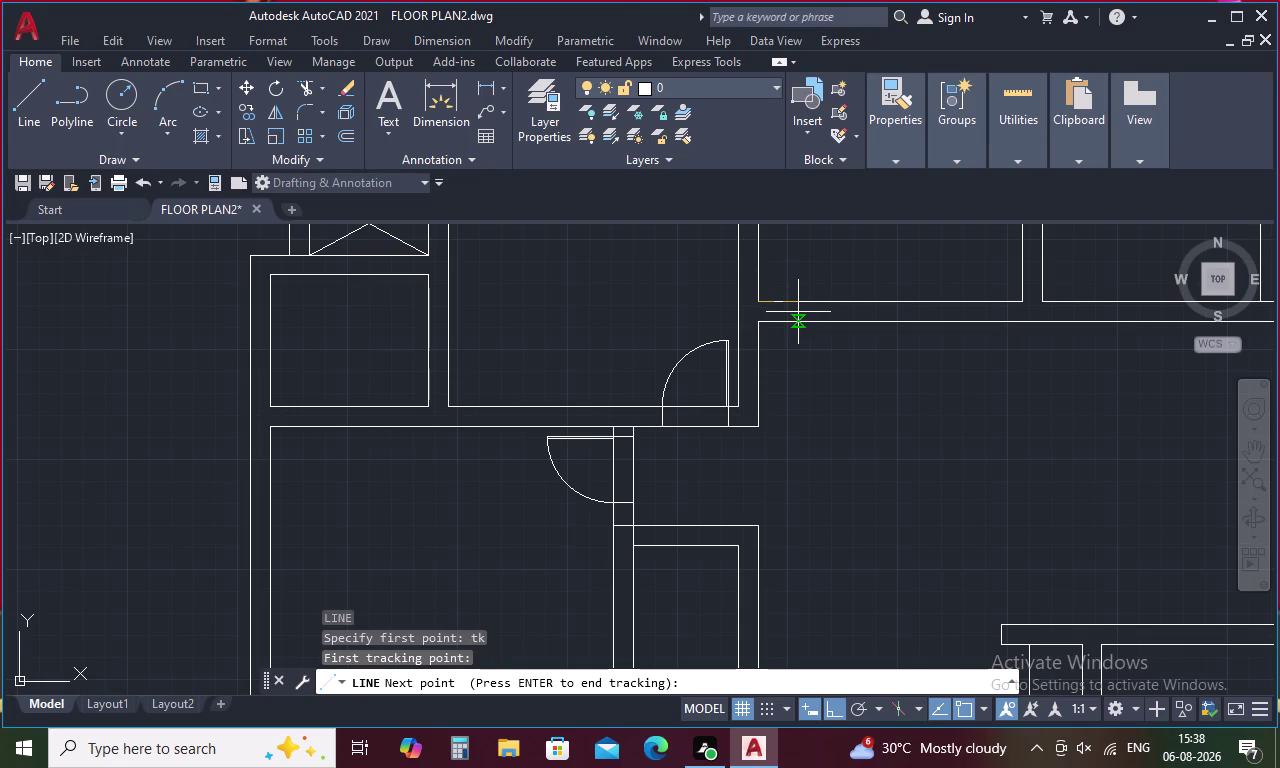
scroll(down, 3)
scroll(up, 3)
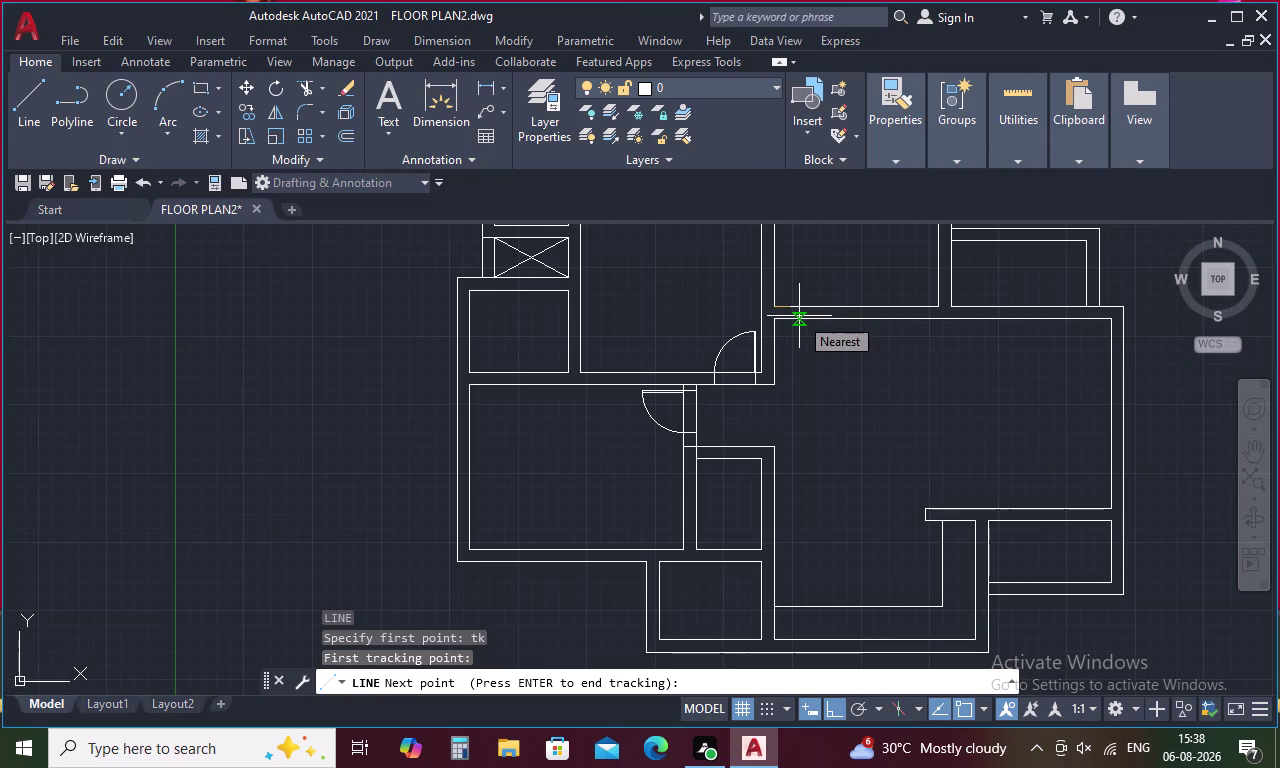
key(4)
text(.5)
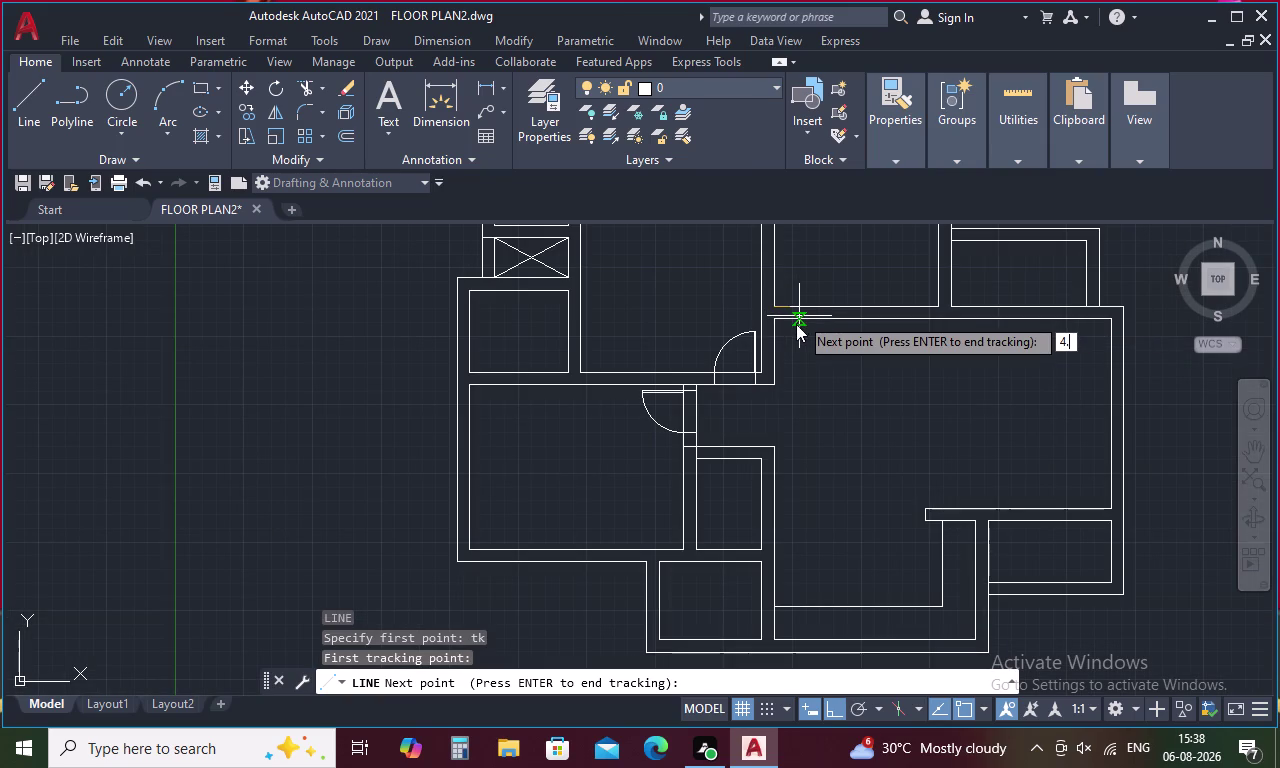
key(space)
key(space)
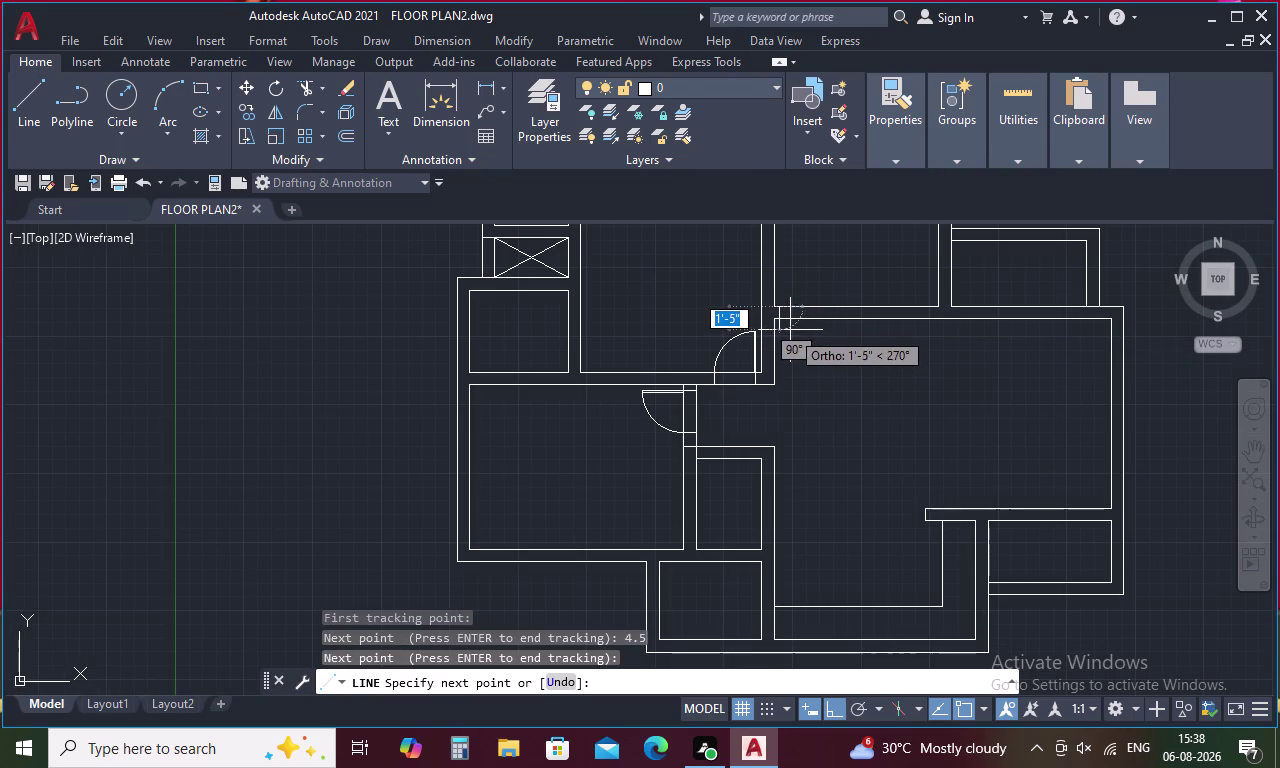
scroll(up, 3)
click(753, 298)
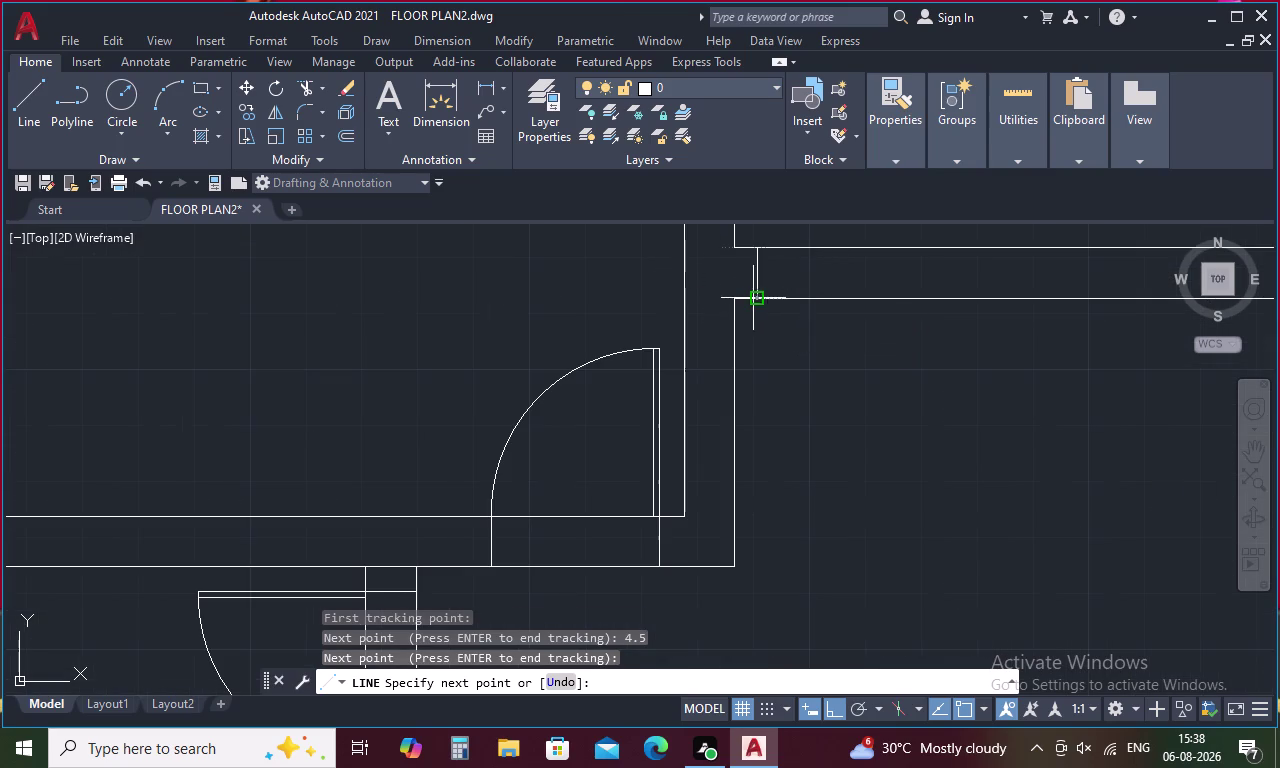
key(Escape)
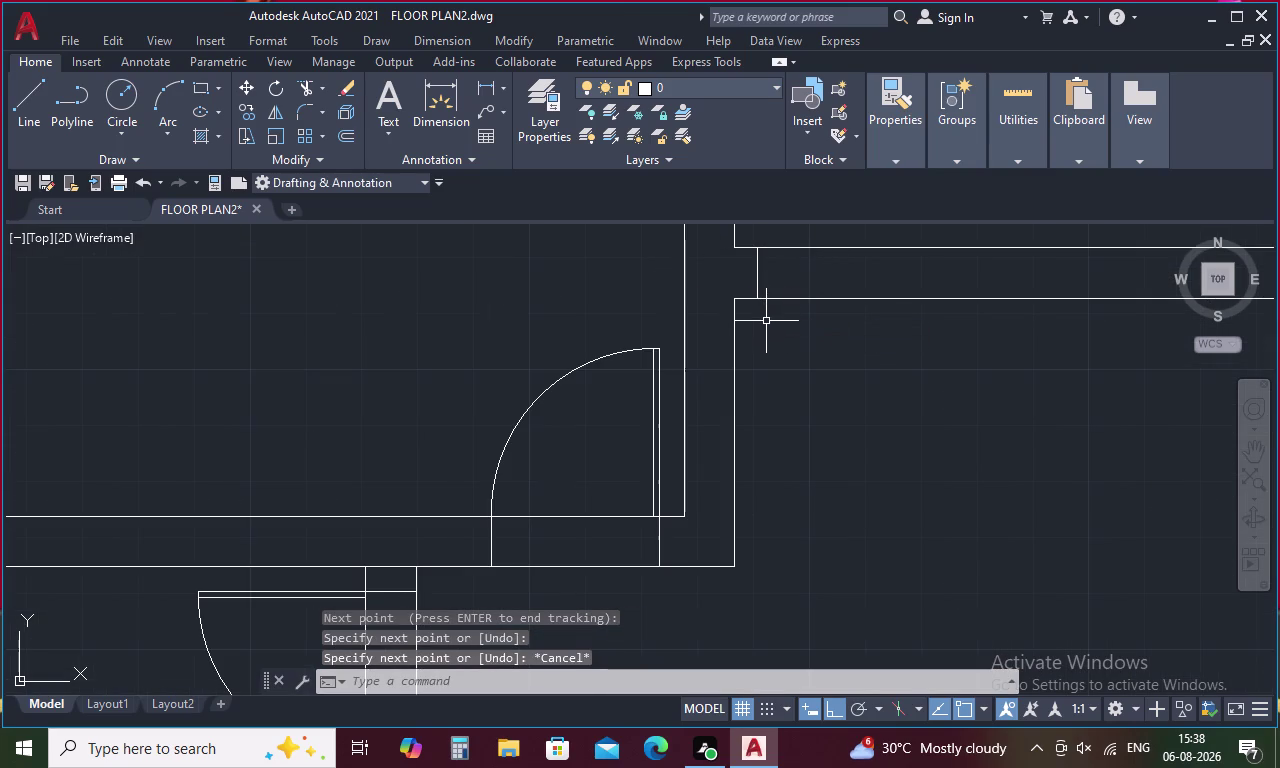
Start and cancel an offset, then select the existing door leaf and swing arc.
text(o)
key(space)
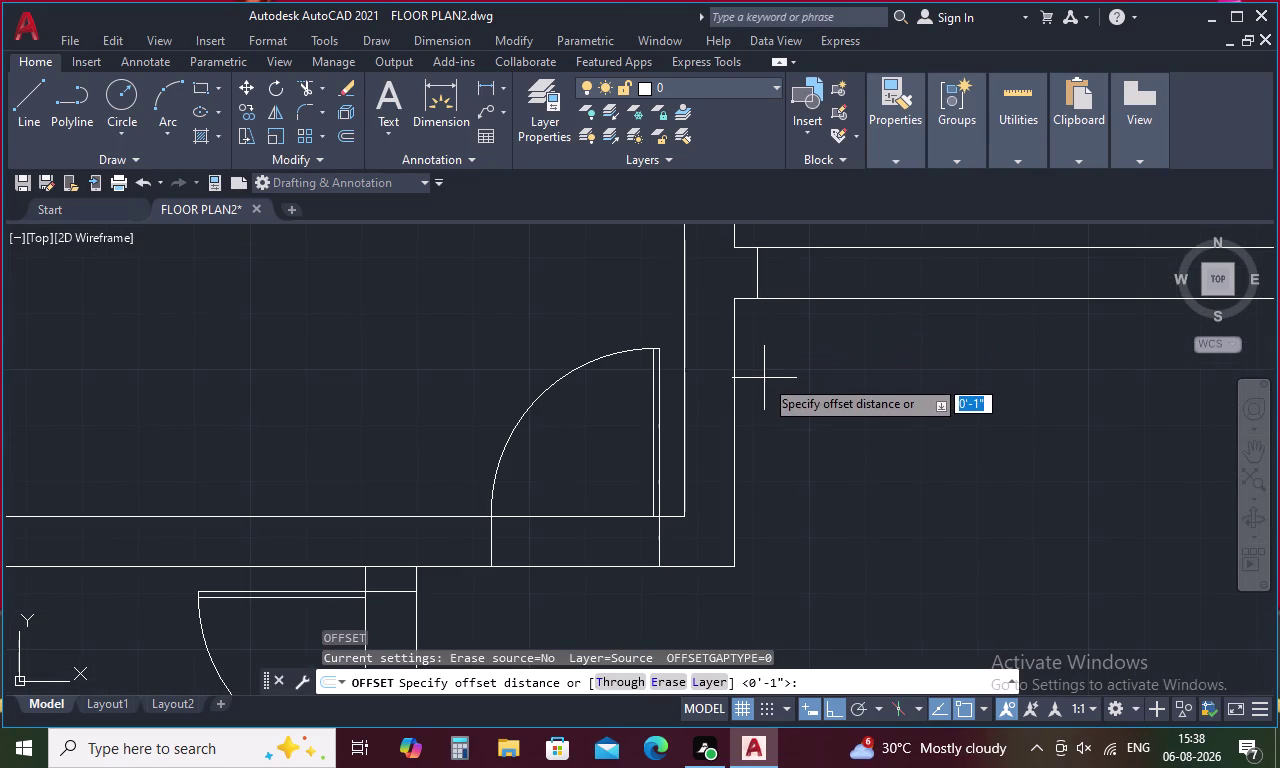
key(Escape)
scroll(down, 3)
scroll(up, 3)
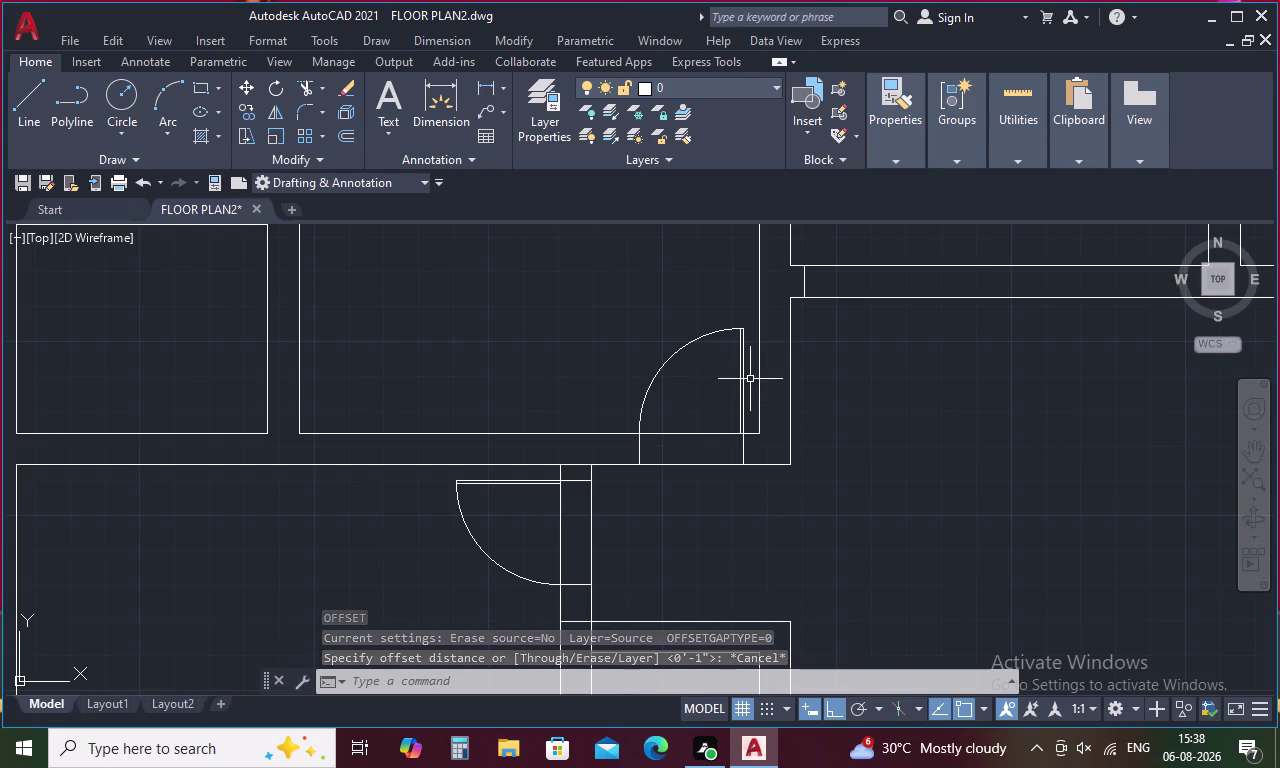
drag(750, 379, 610, 407)
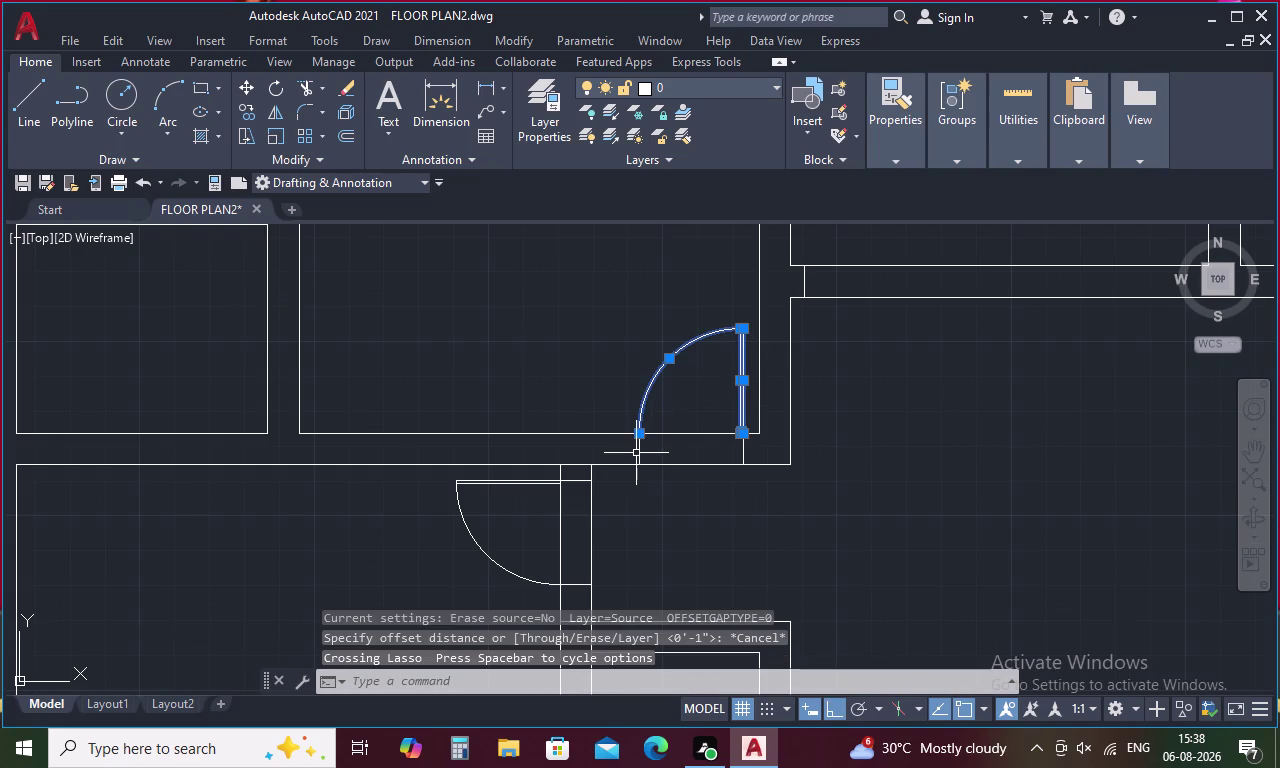
Copy the door leaf and swing arc from the hinge to the new opening's jamb endpoint.
click(638, 450)
right_click(690, 377)
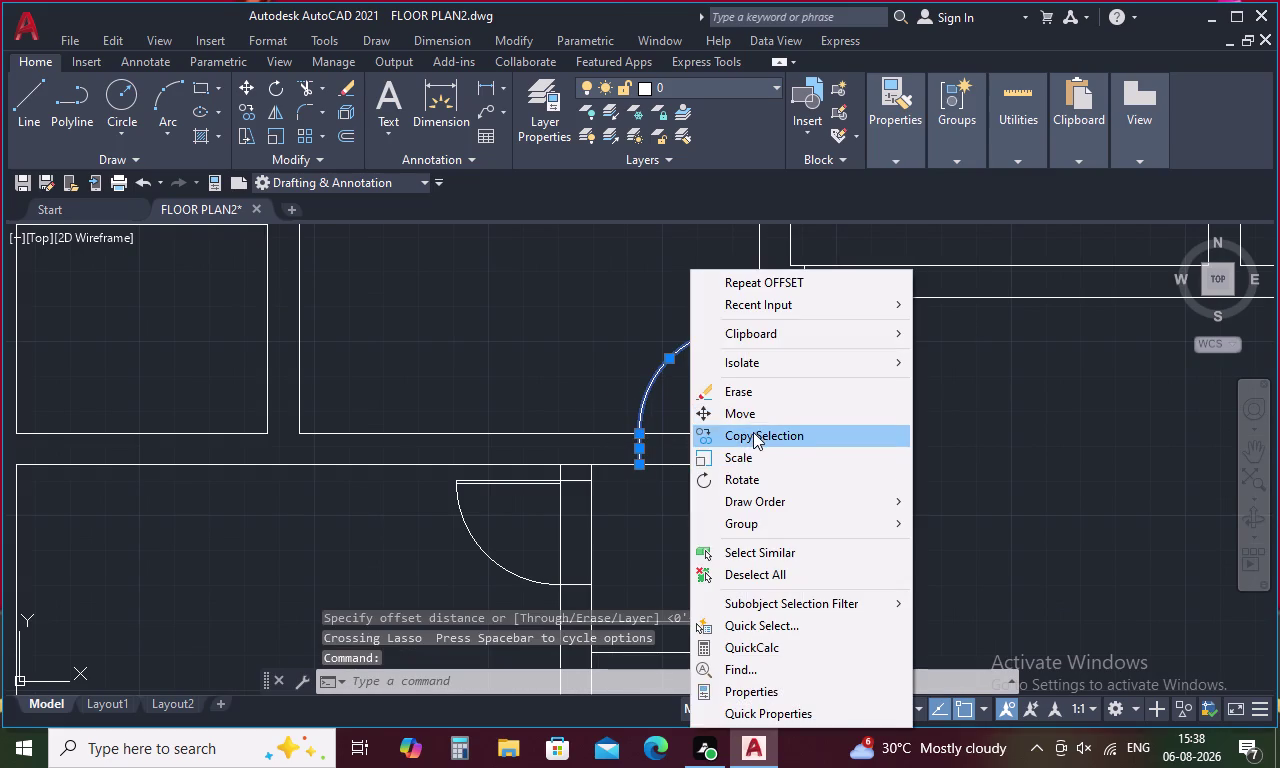
click(755, 429)
scroll(up, 3)
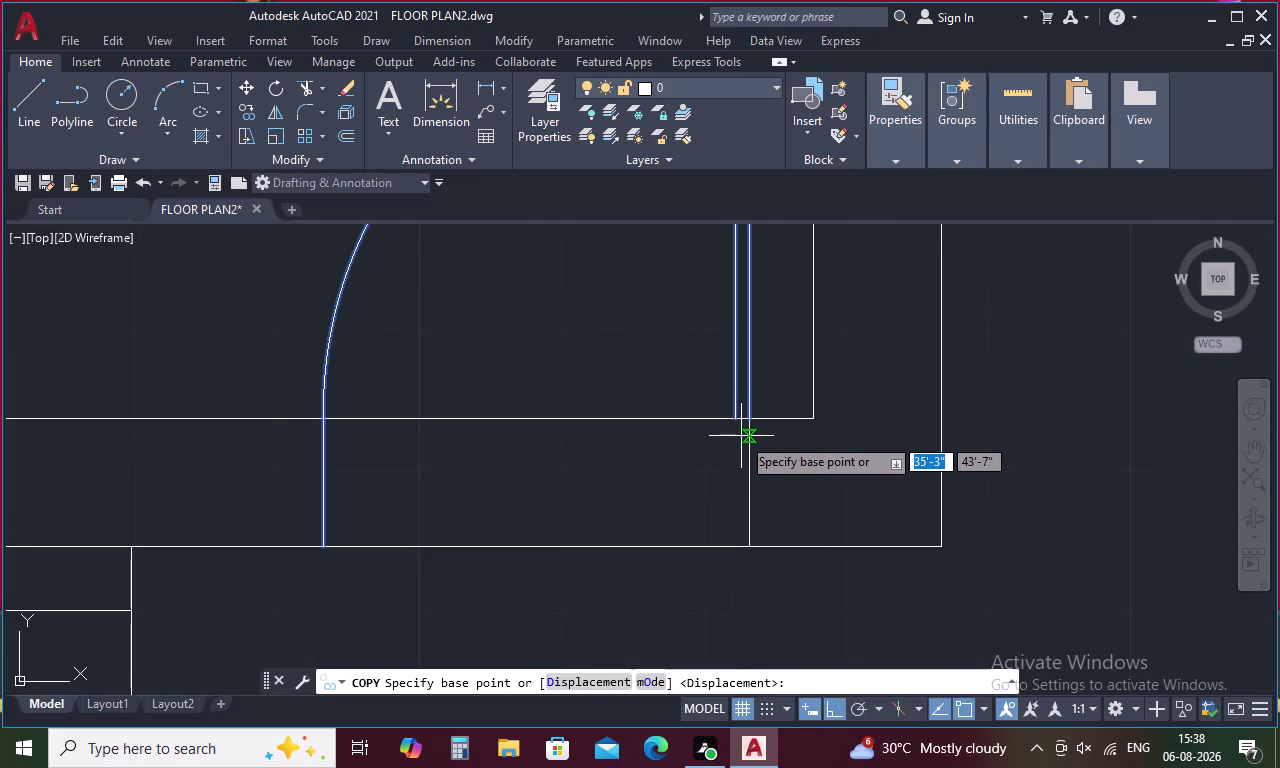
click(747, 416)
scroll(down, 3)
middle_drag(846, 325, 831, 450)
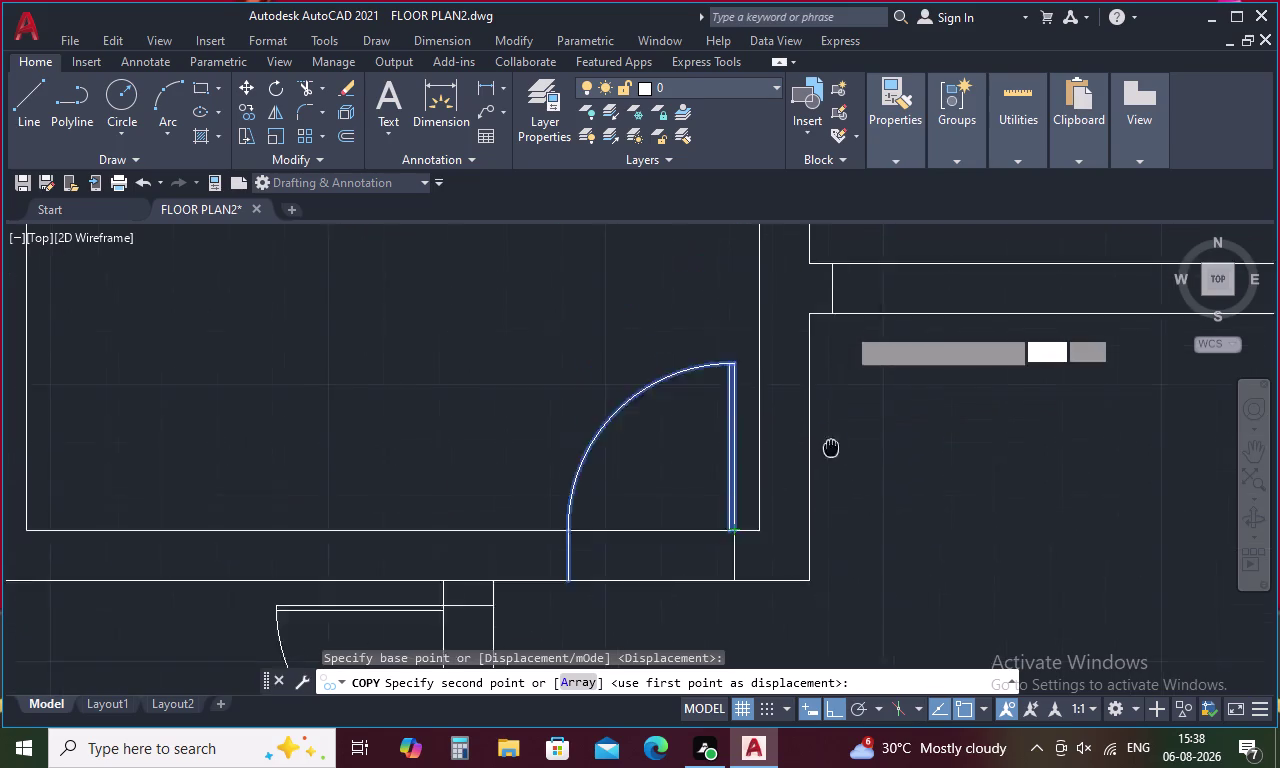
middle_drag(831, 450, 822, 518)
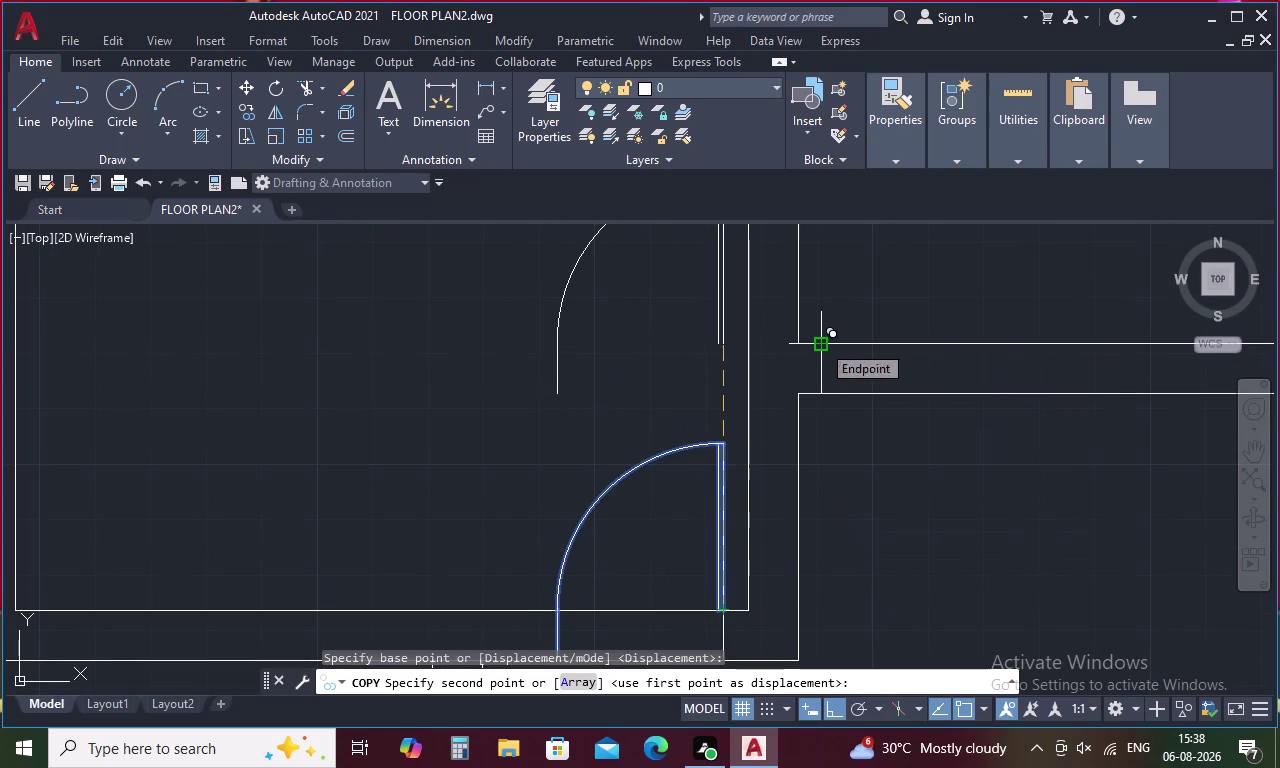
click(821, 343)
key(Escape)
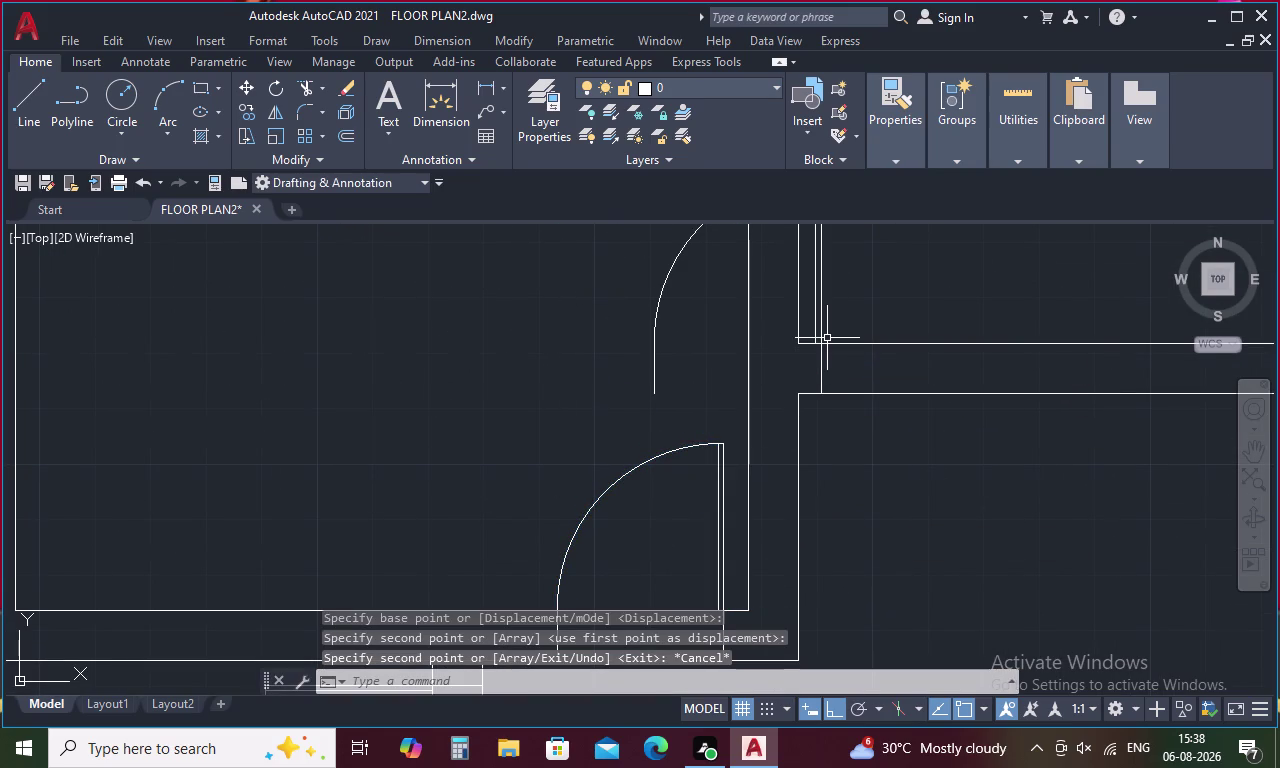
Select the copied door leaf and its swing arc.
middle_drag(828, 337, 830, 438)
drag(853, 360, 815, 408)
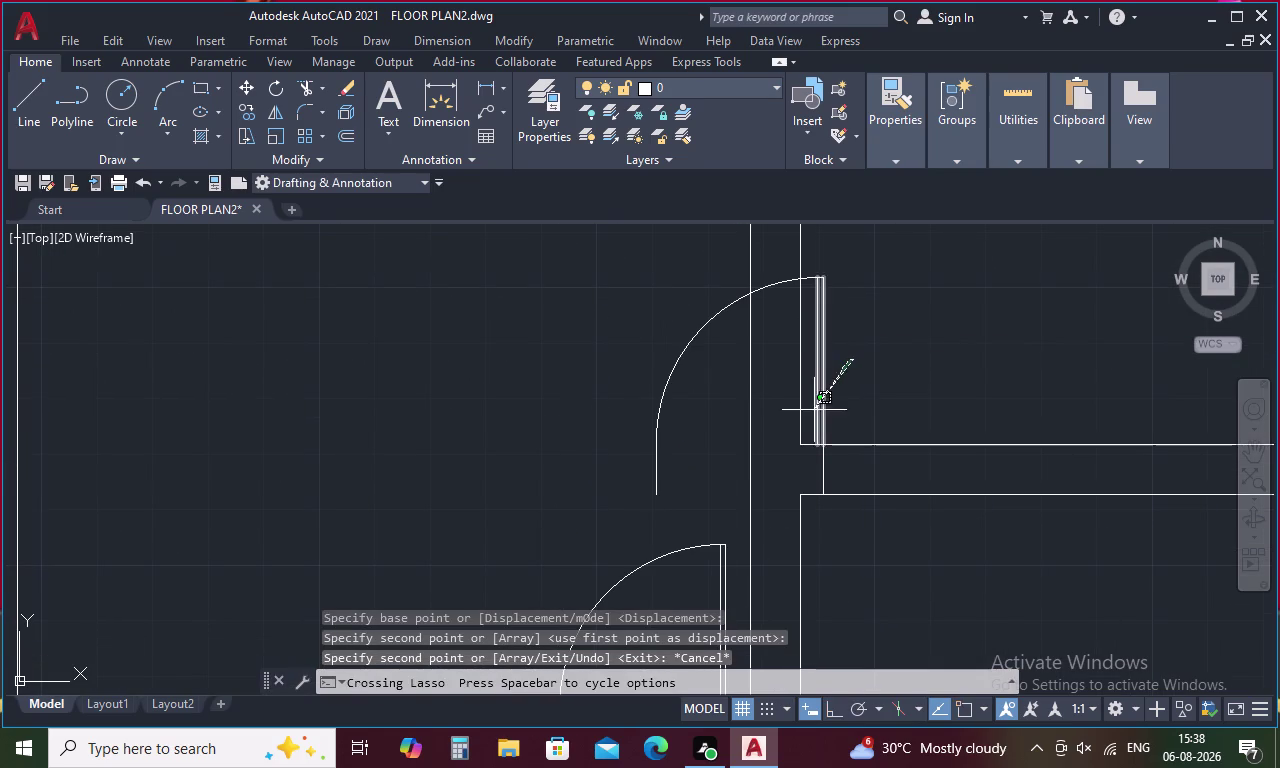
drag(815, 408, 814, 411)
drag(706, 373, 635, 434)
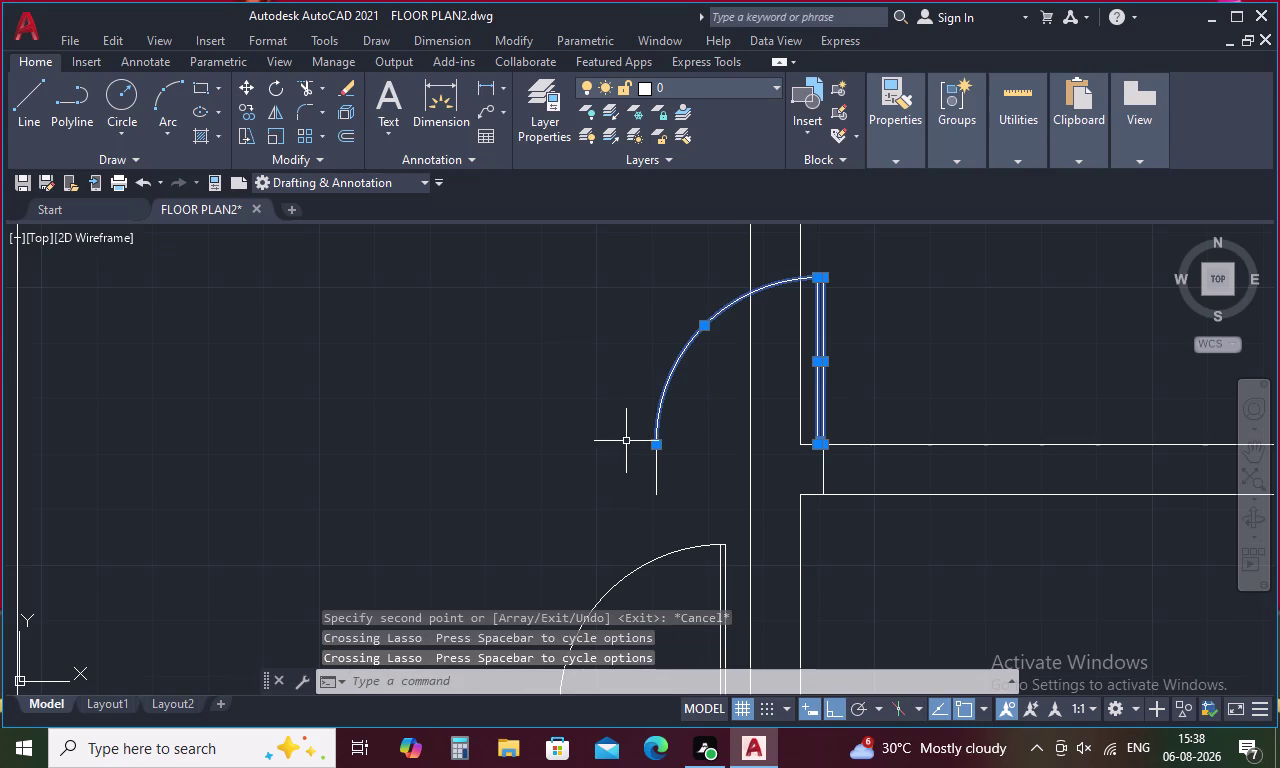
click(658, 471)
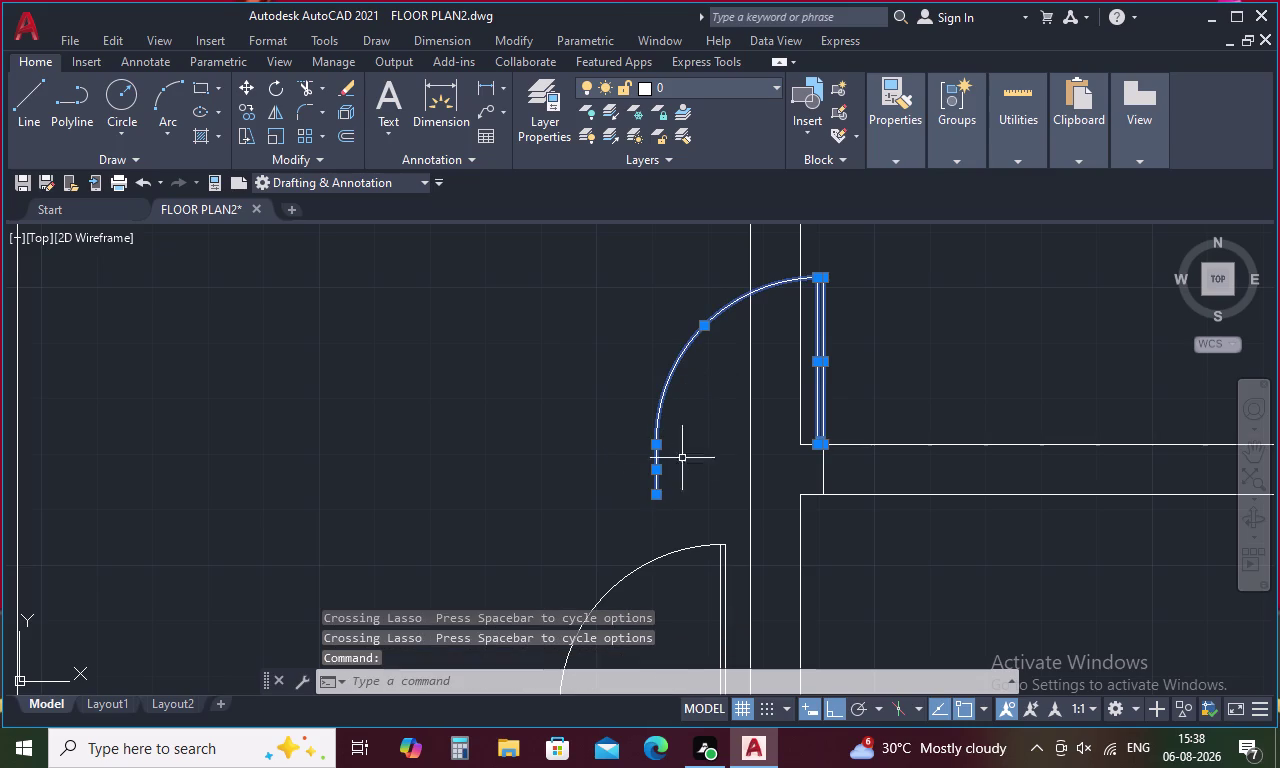
Mirror the copied door about a vertical line through its hinge, erasing the original.
right_click(730, 431)
key(Escape)
text(mi)
key(space)
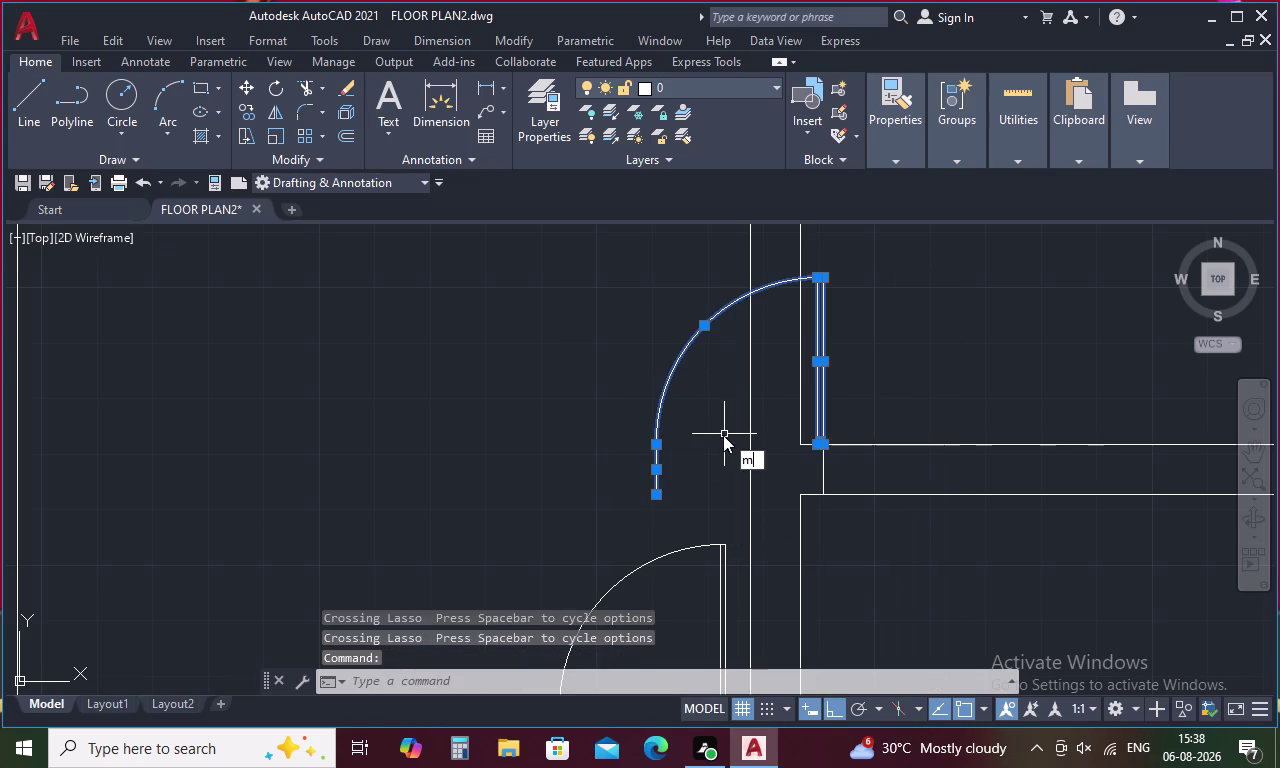
click(826, 492)
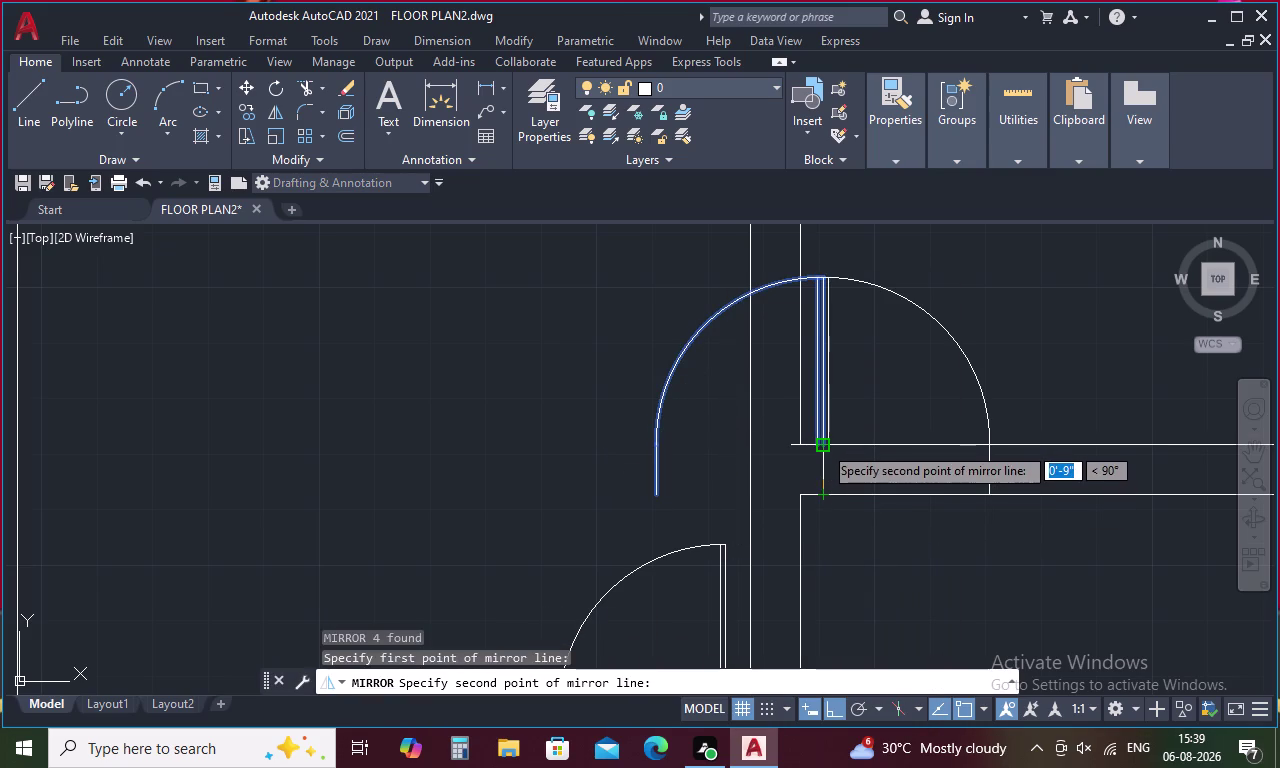
scroll(up, 3)
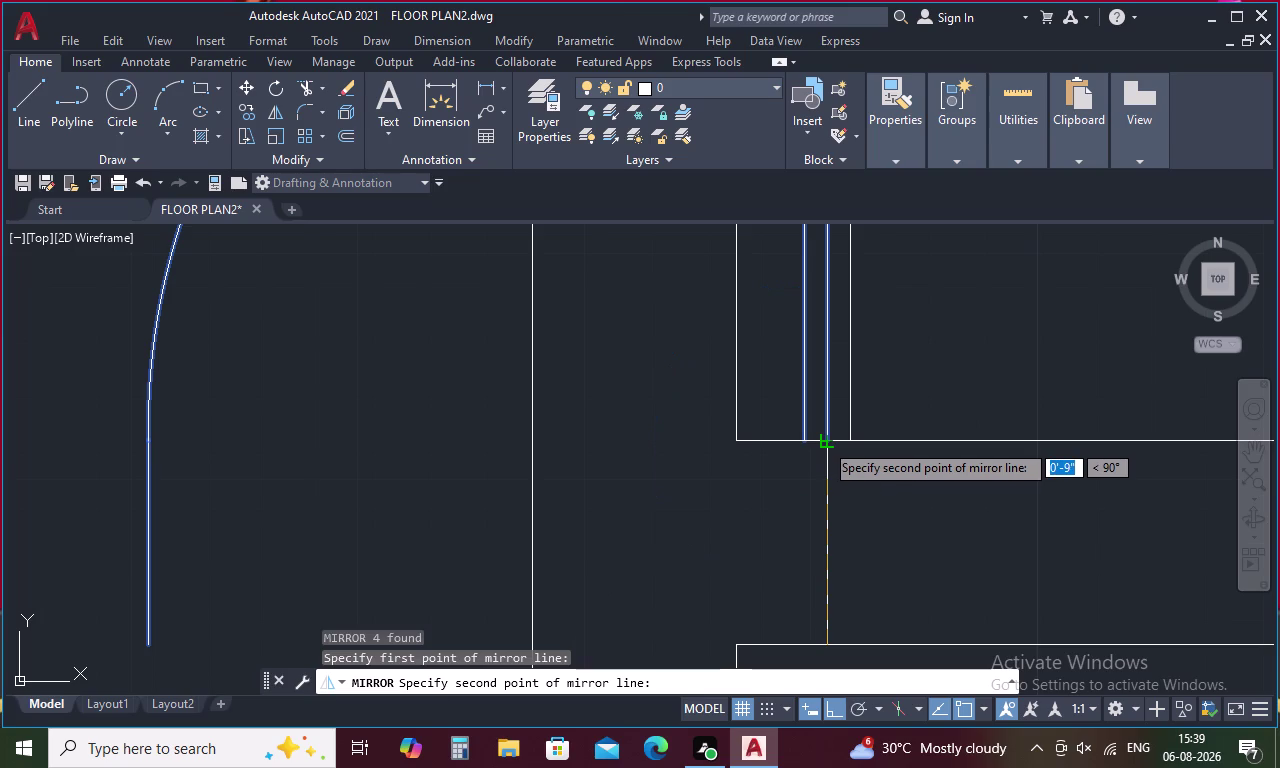
click(824, 442)
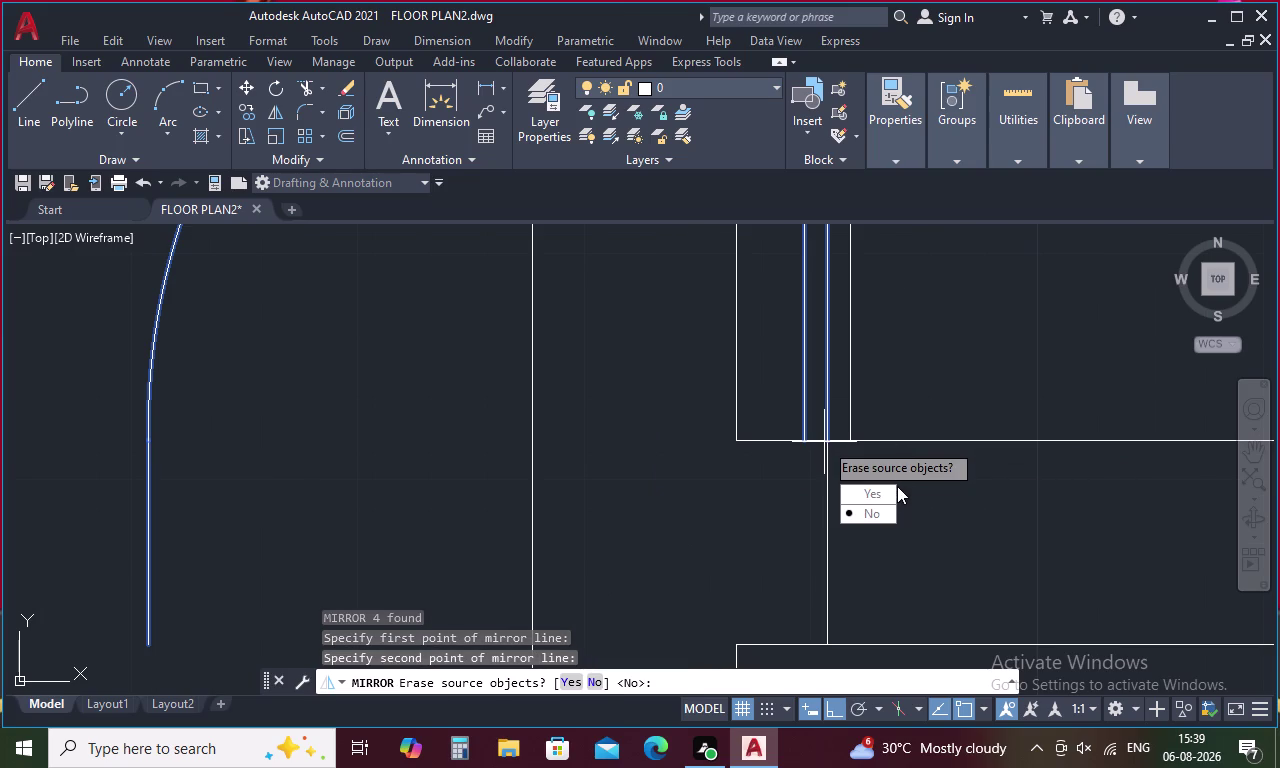
drag(890, 495, 824, 442)
scroll(down, 3)
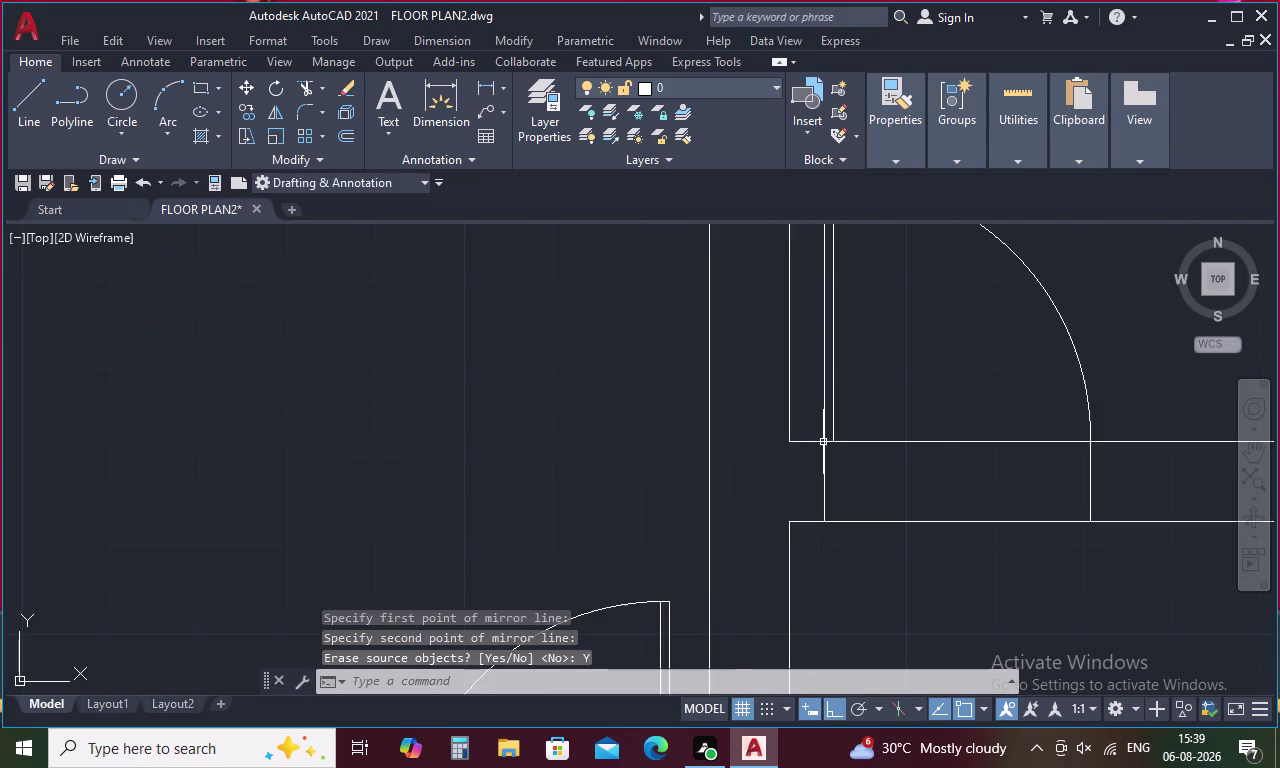
scroll(down, 3)
key(Escape)
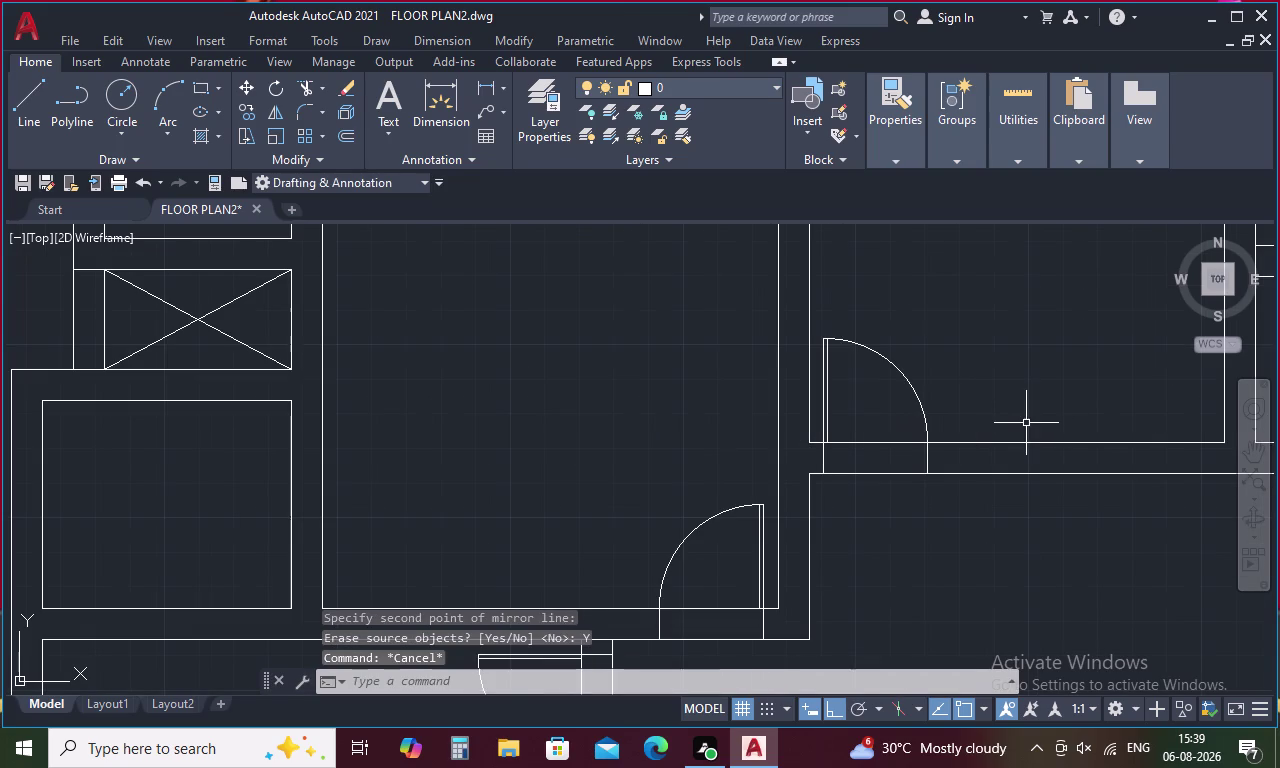
Begin trimming the wall lines across the new door opening with TR.
key(t)
key(r)
key(space)
drag(858, 419, 841, 486)
drag(732, 576, 726, 603)
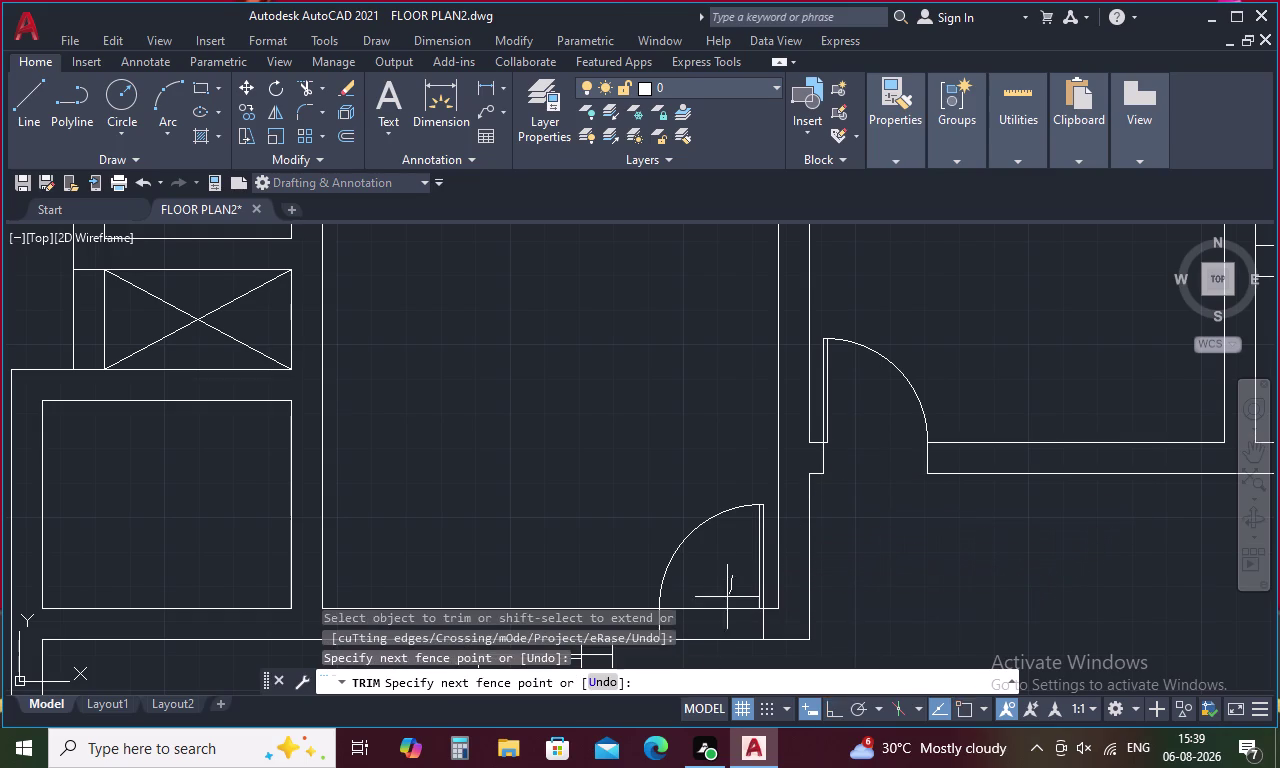
Fence-trim the leftover wall lines inside both door openings near the plan centre.
drag(726, 603, 713, 640)
scroll(down, 3)
middle_drag(719, 607, 712, 460)
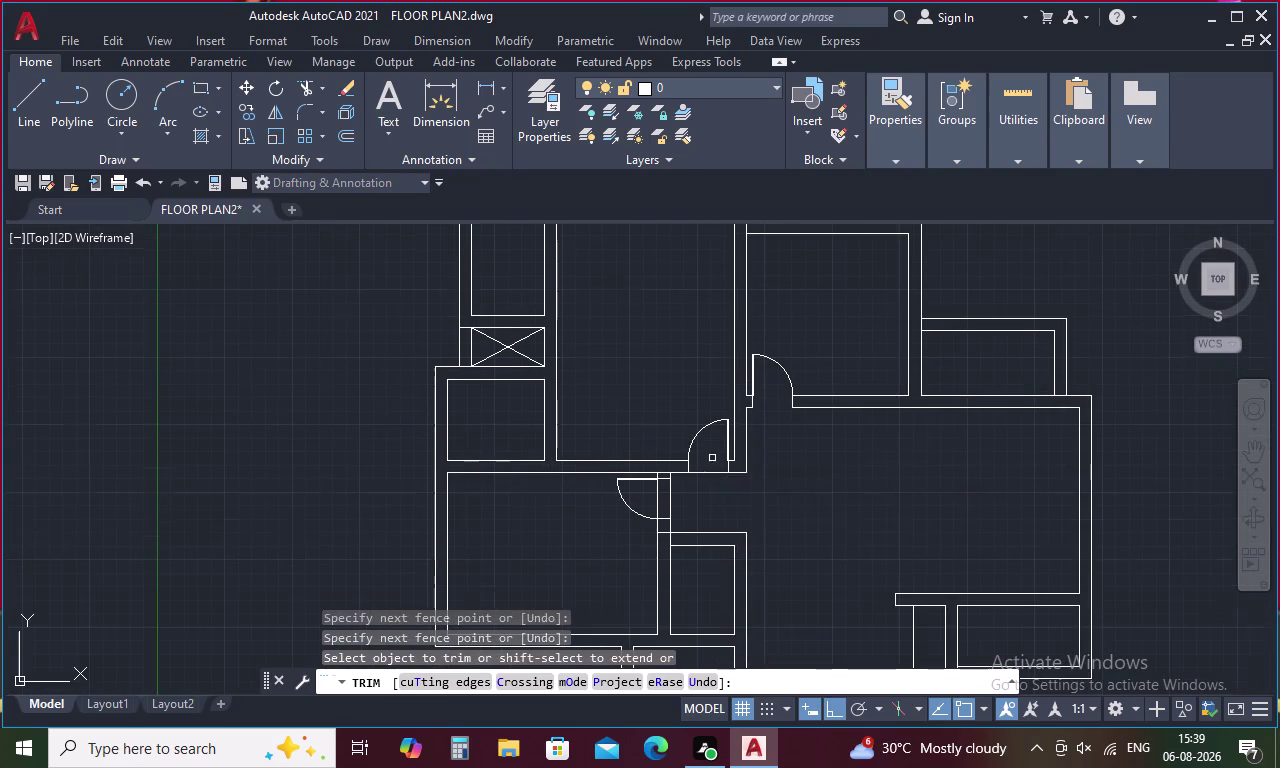
drag(710, 466, 709, 478)
click(712, 488)
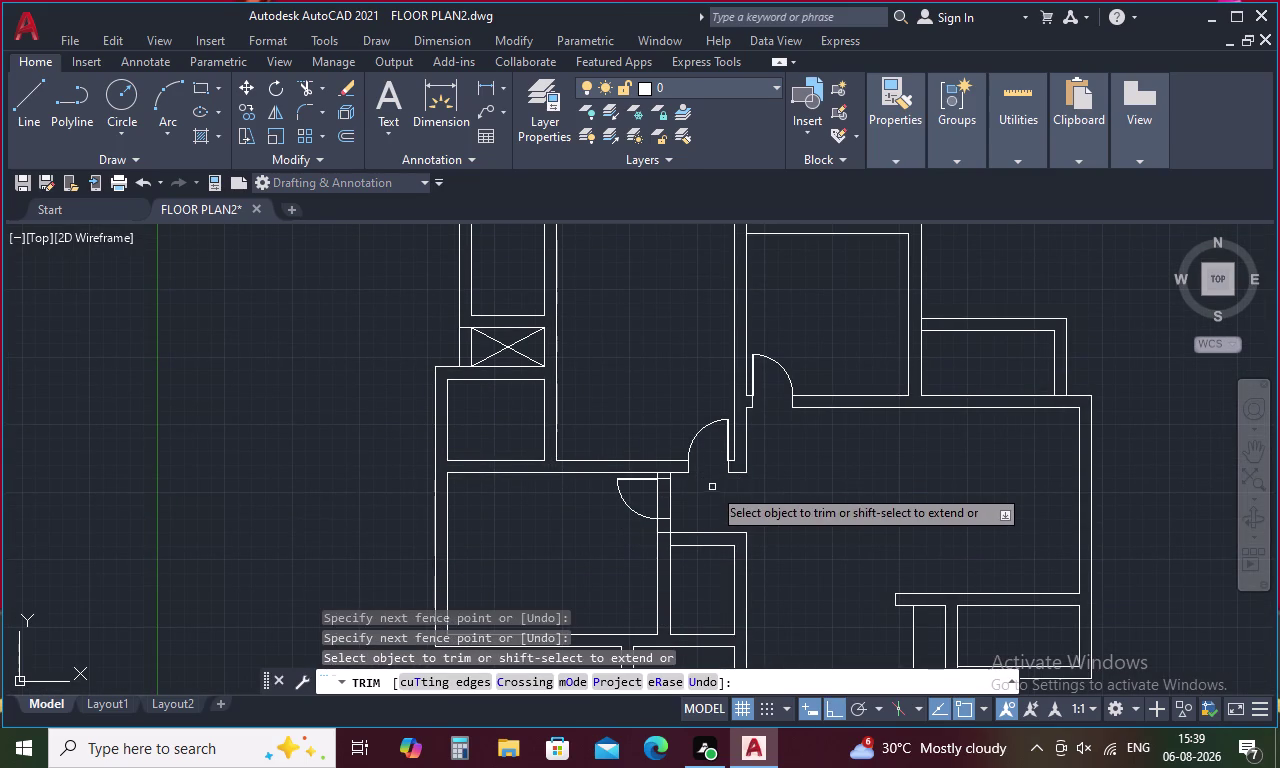
drag(649, 496, 709, 493)
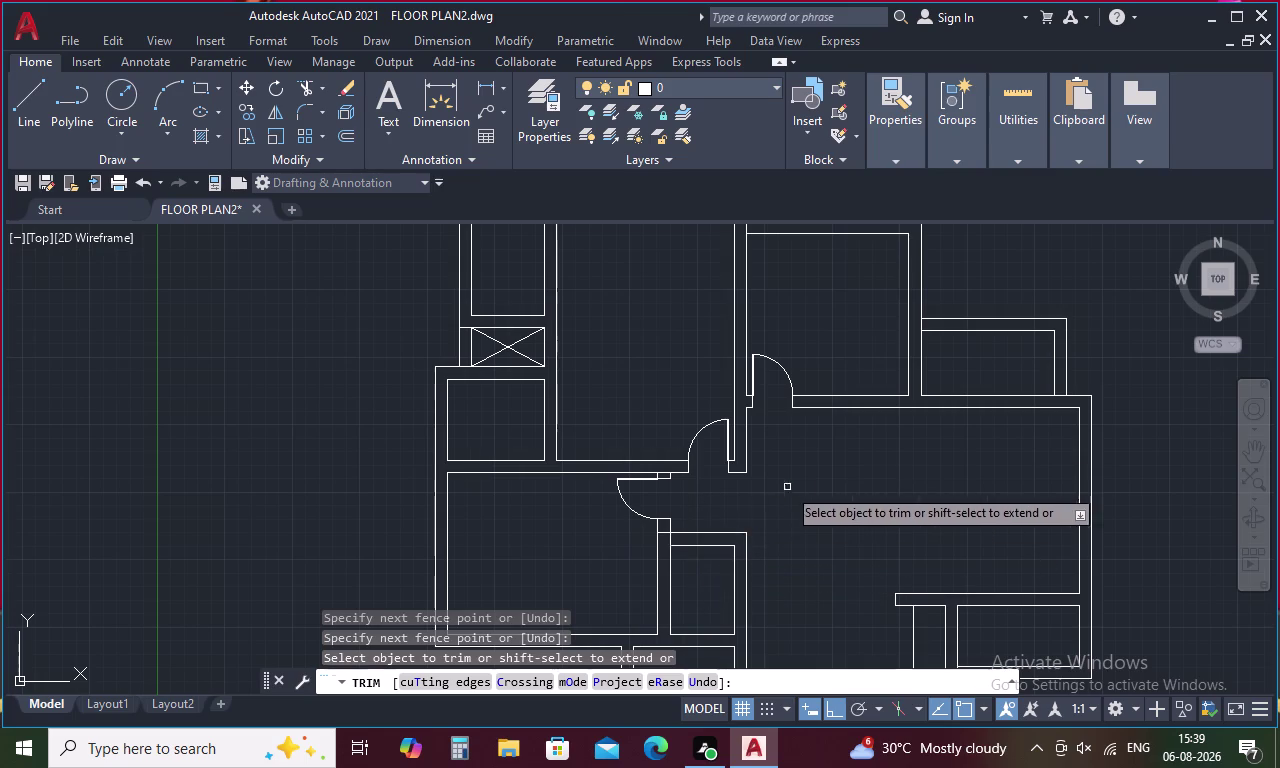
key(Escape)
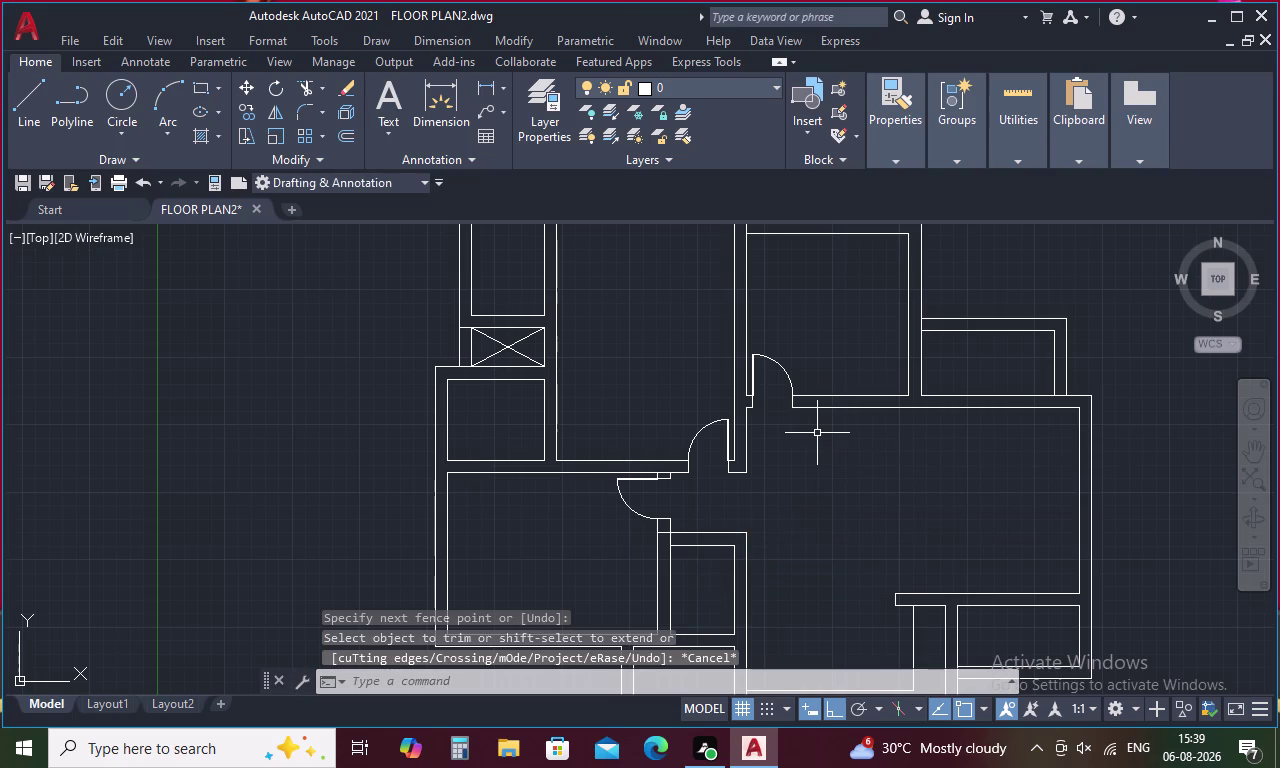
scroll(down, 3)
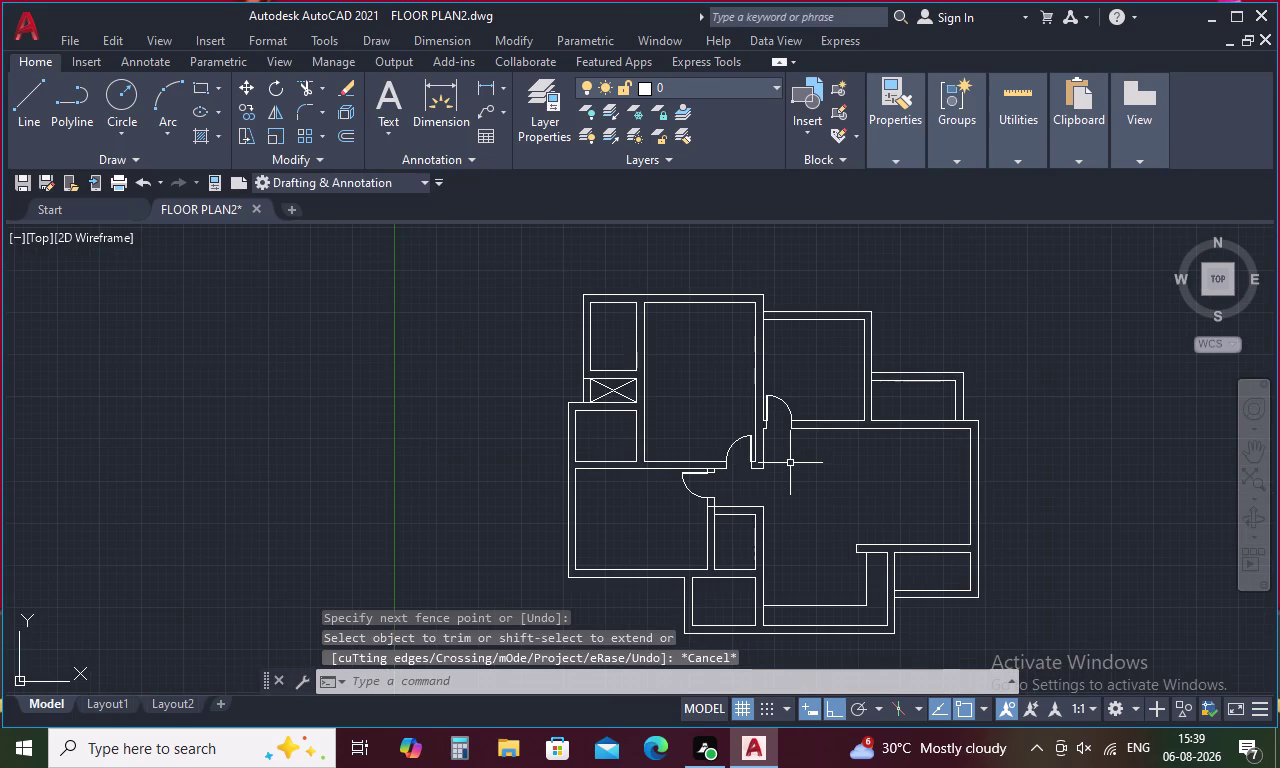
key(Escape)
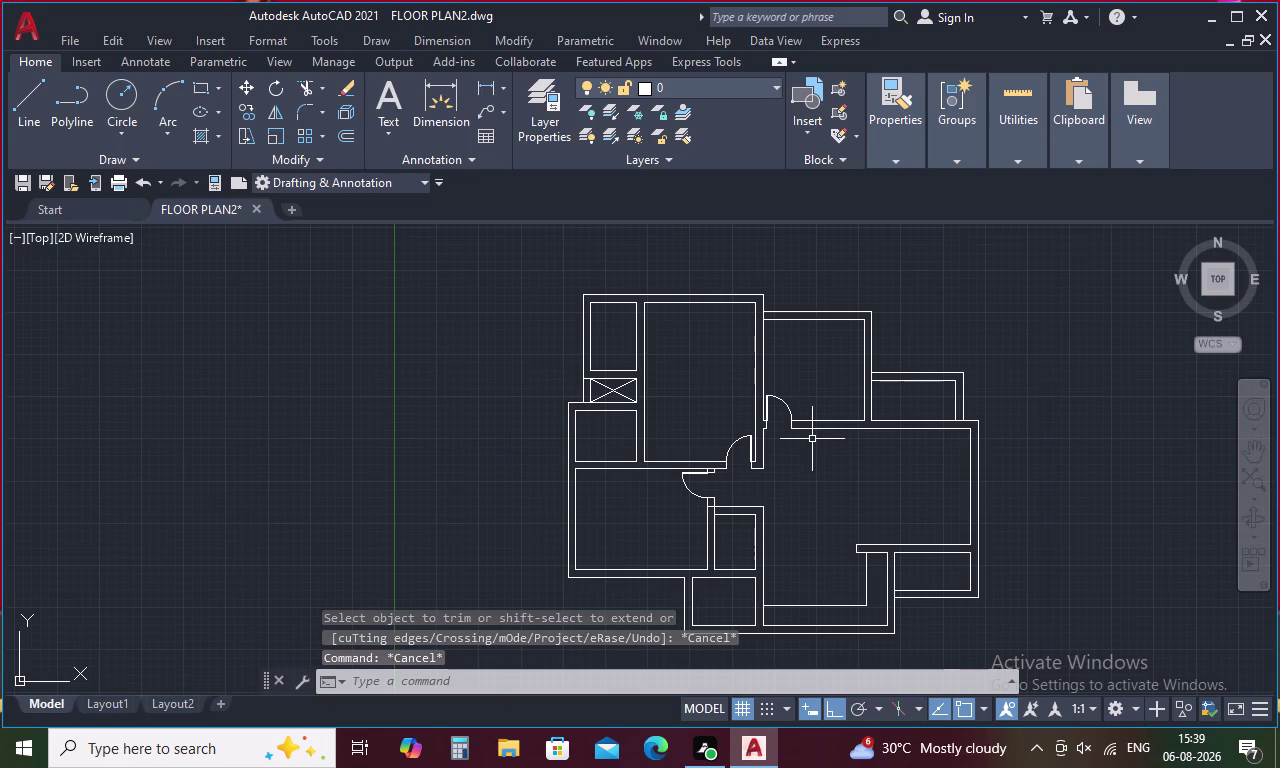
Draw a short horizontal wall line starting 4.5 from the wall corner using TK tracking.
key(l)
key(space)
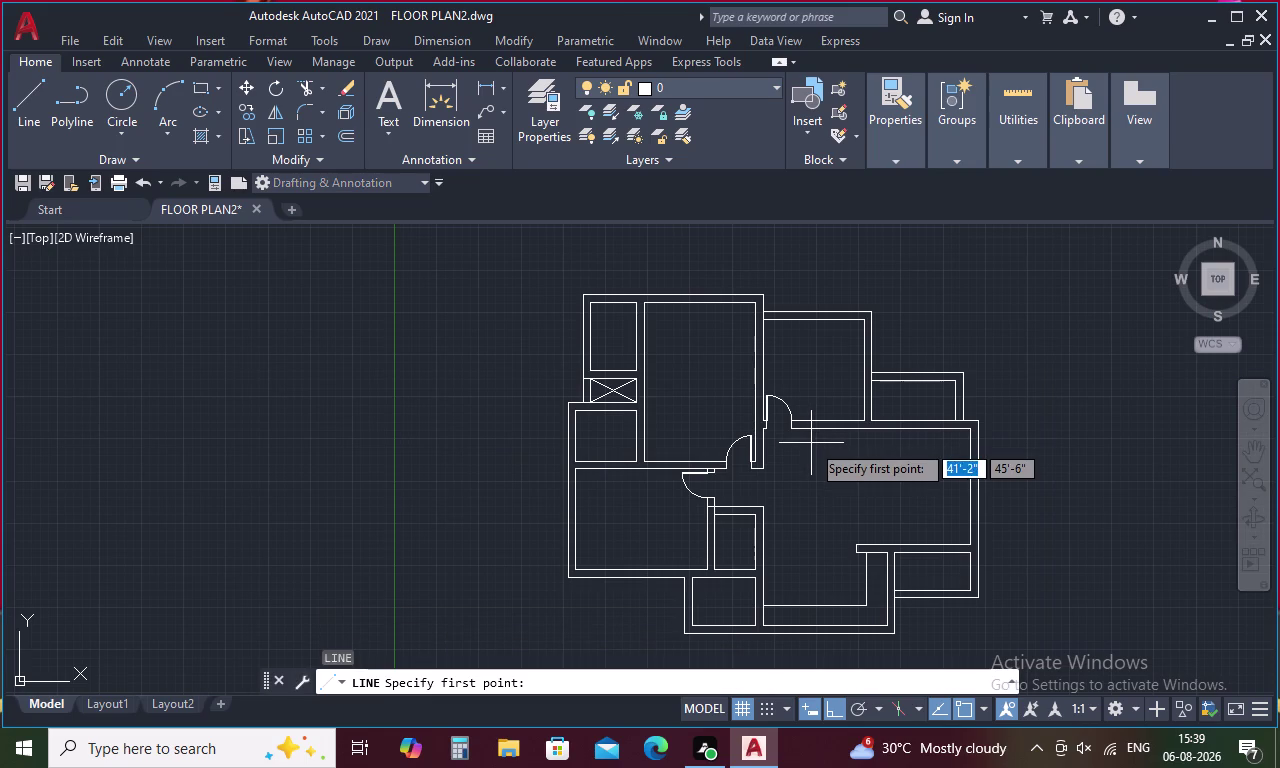
key(t)
key(k)
key(space)
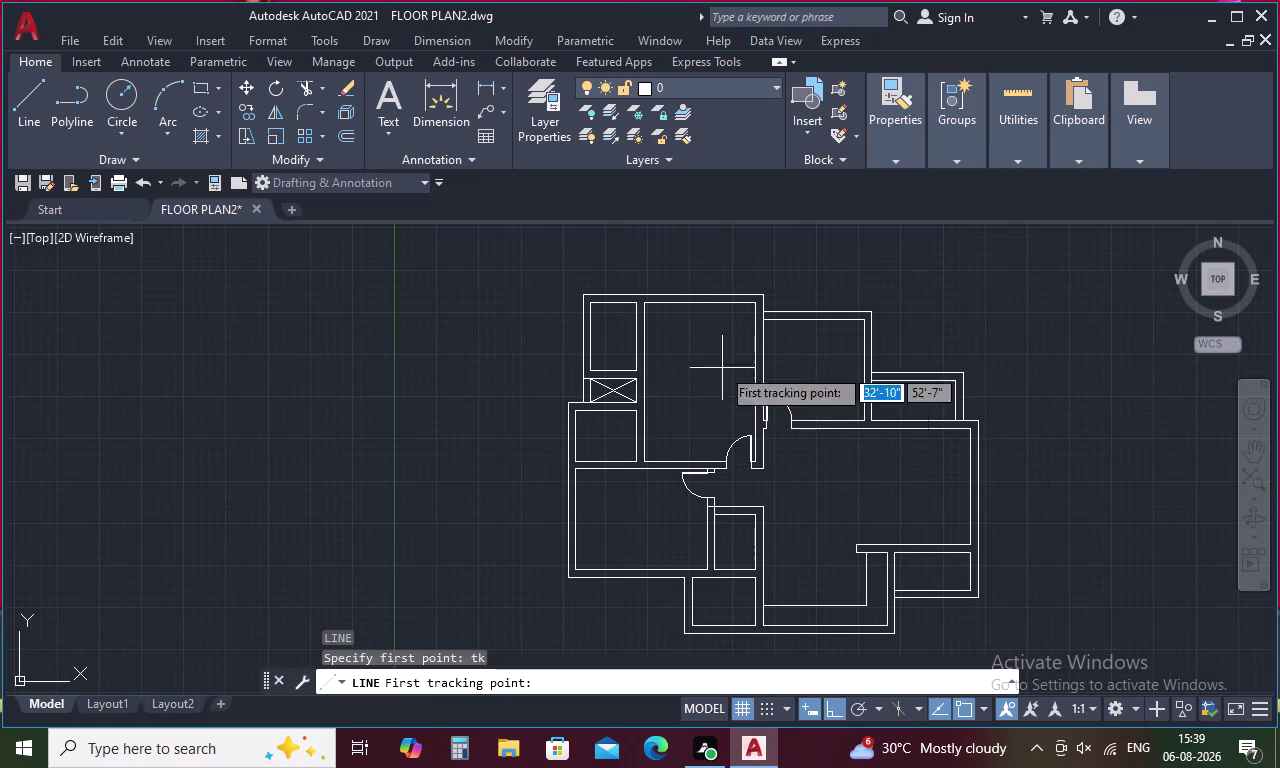
scroll(up, 3)
click(721, 292)
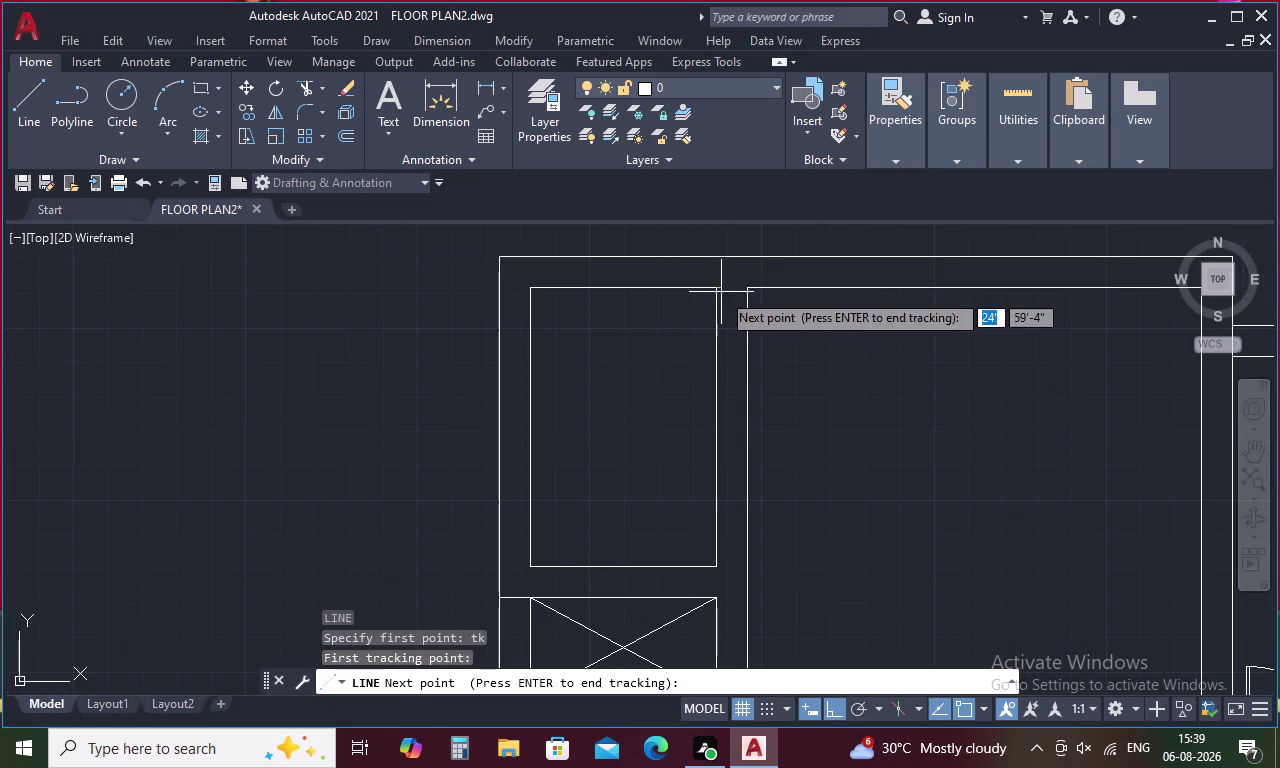
text(4.)
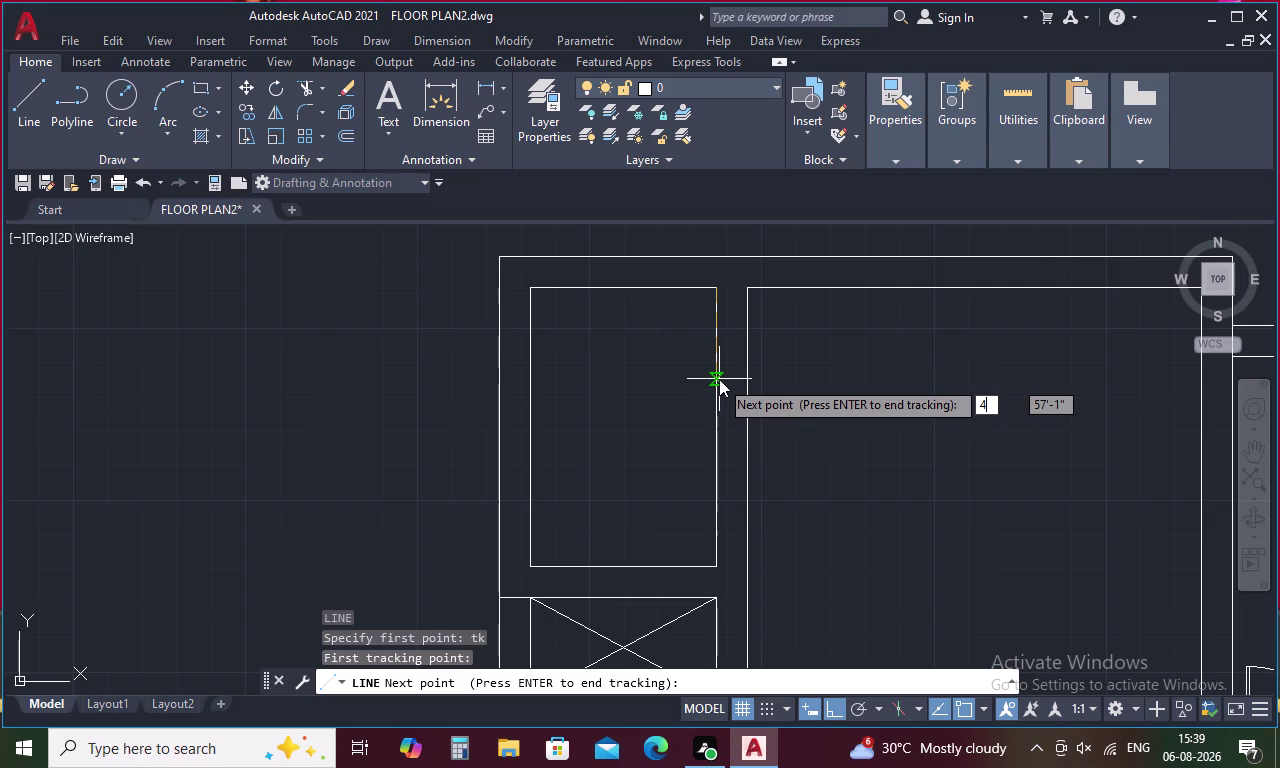
text(5)
key(space)
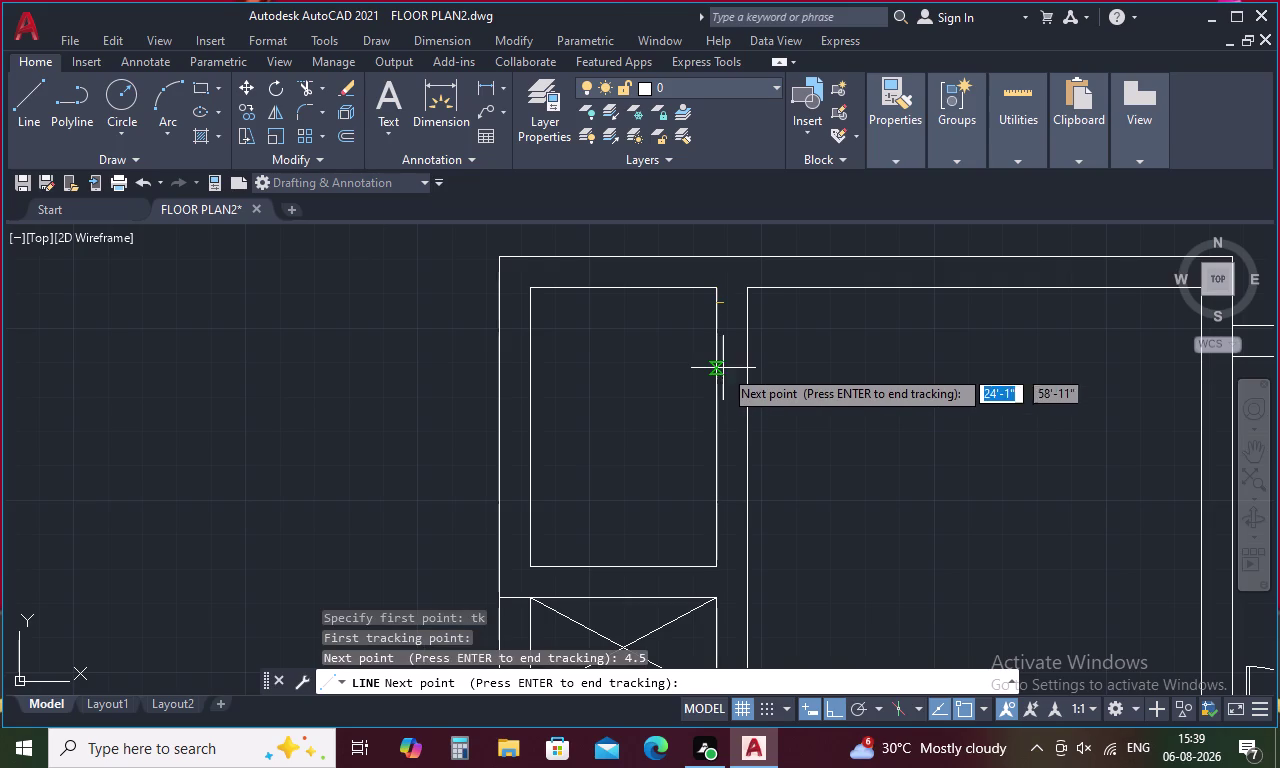
key(space)
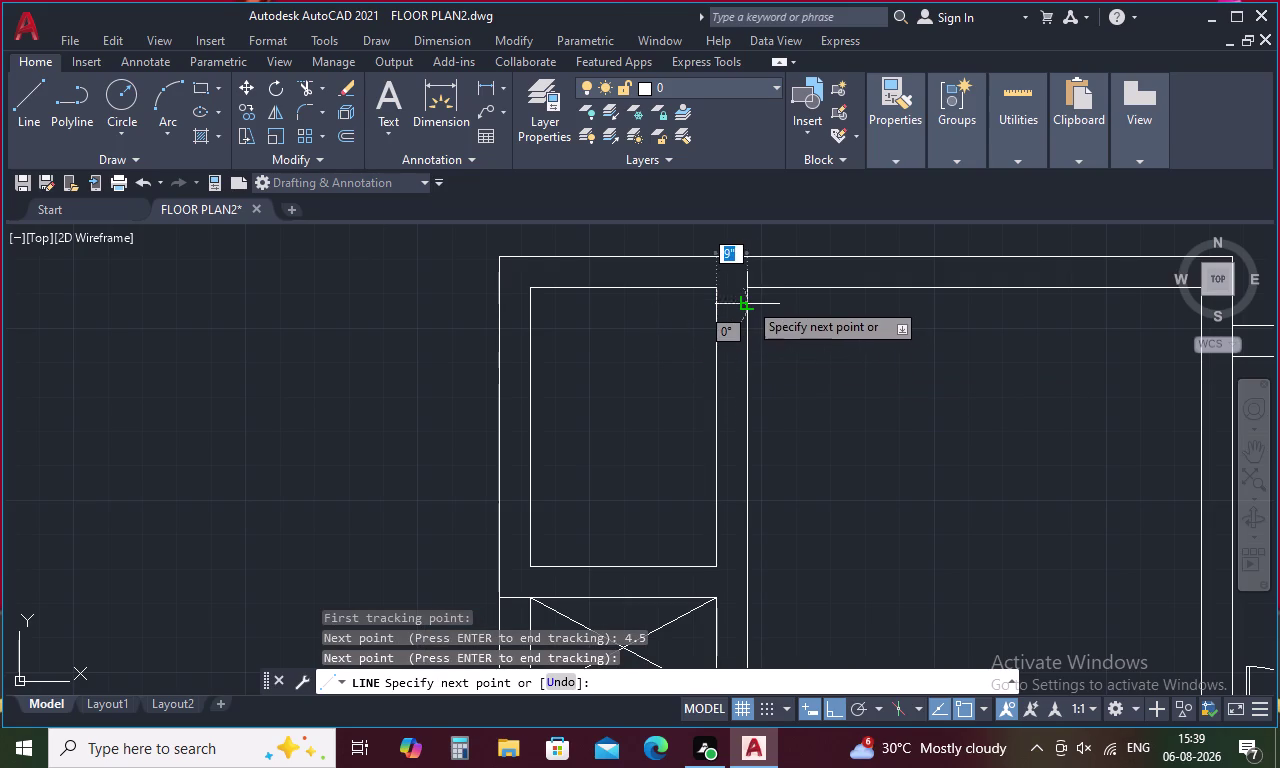
click(748, 301)
key(Escape)
Abandon a second line, then select the door leaf and its swing arc.
text(l)
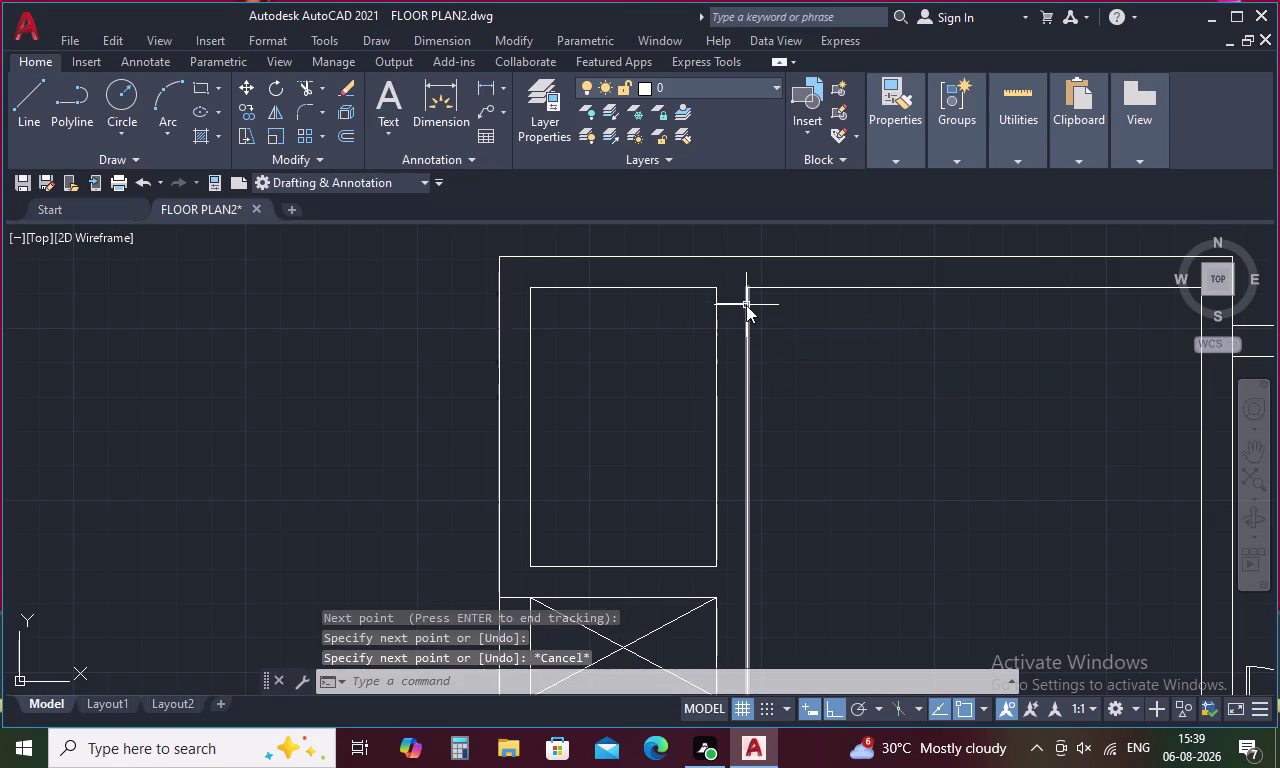
key(space)
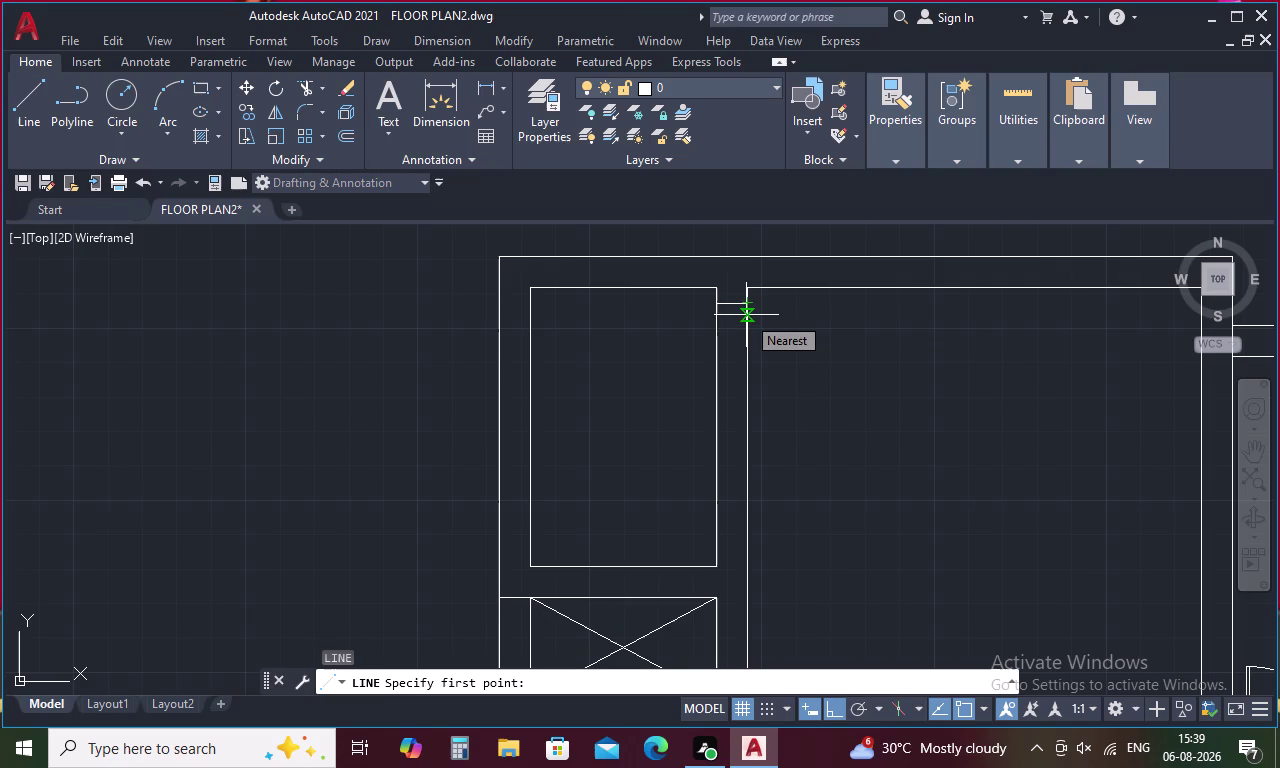
scroll(down, 3)
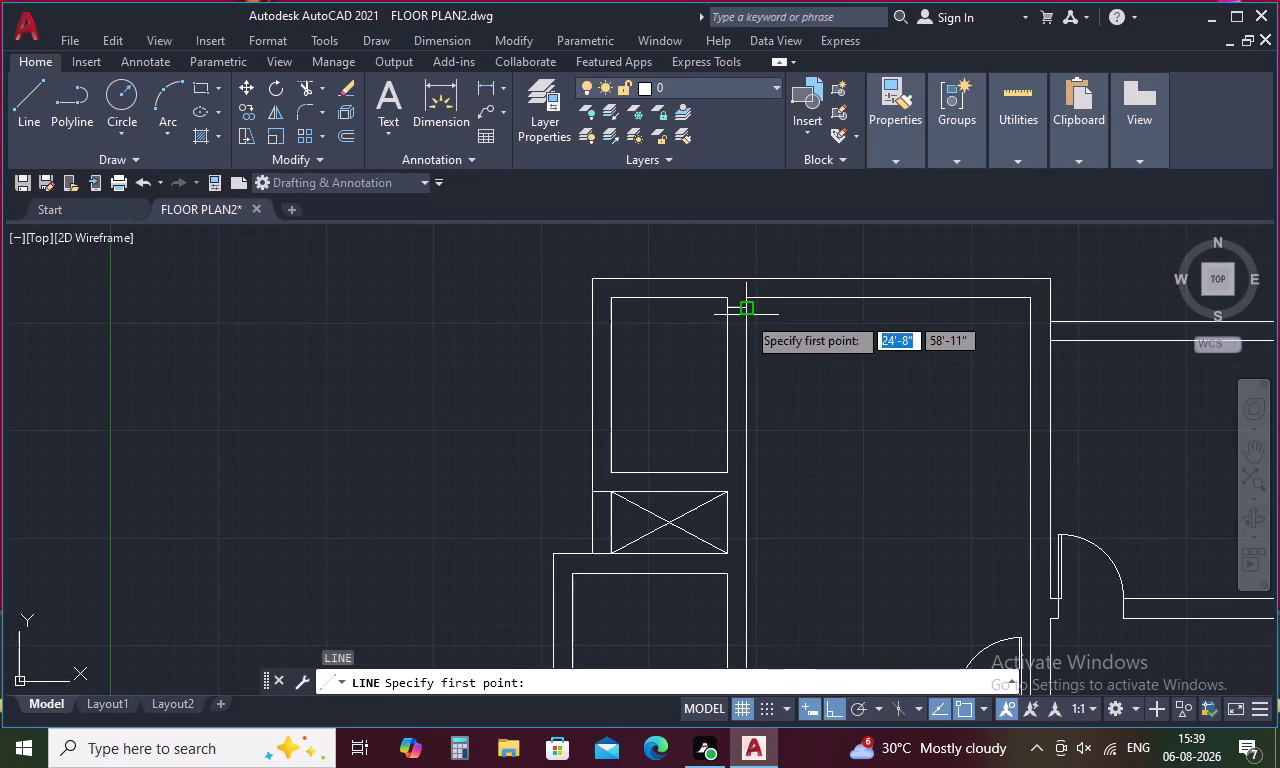
scroll(down, 3)
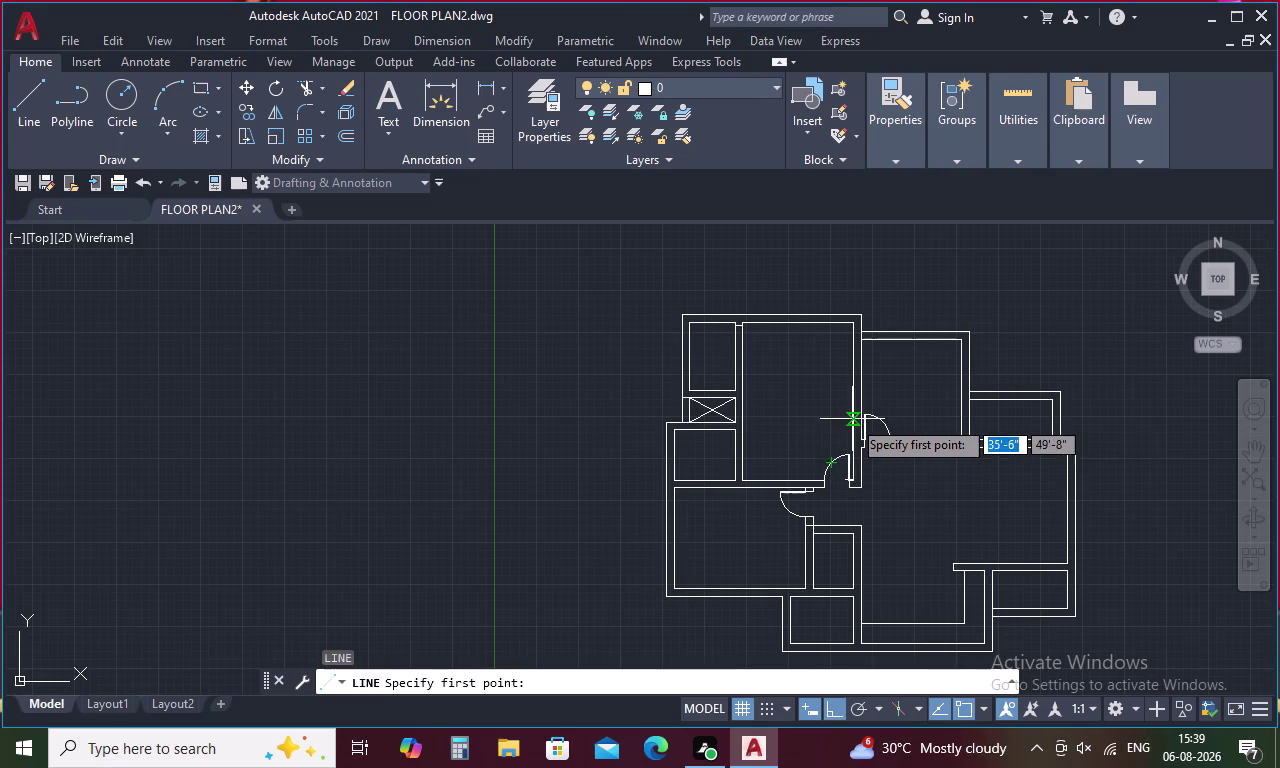
scroll(up, 3)
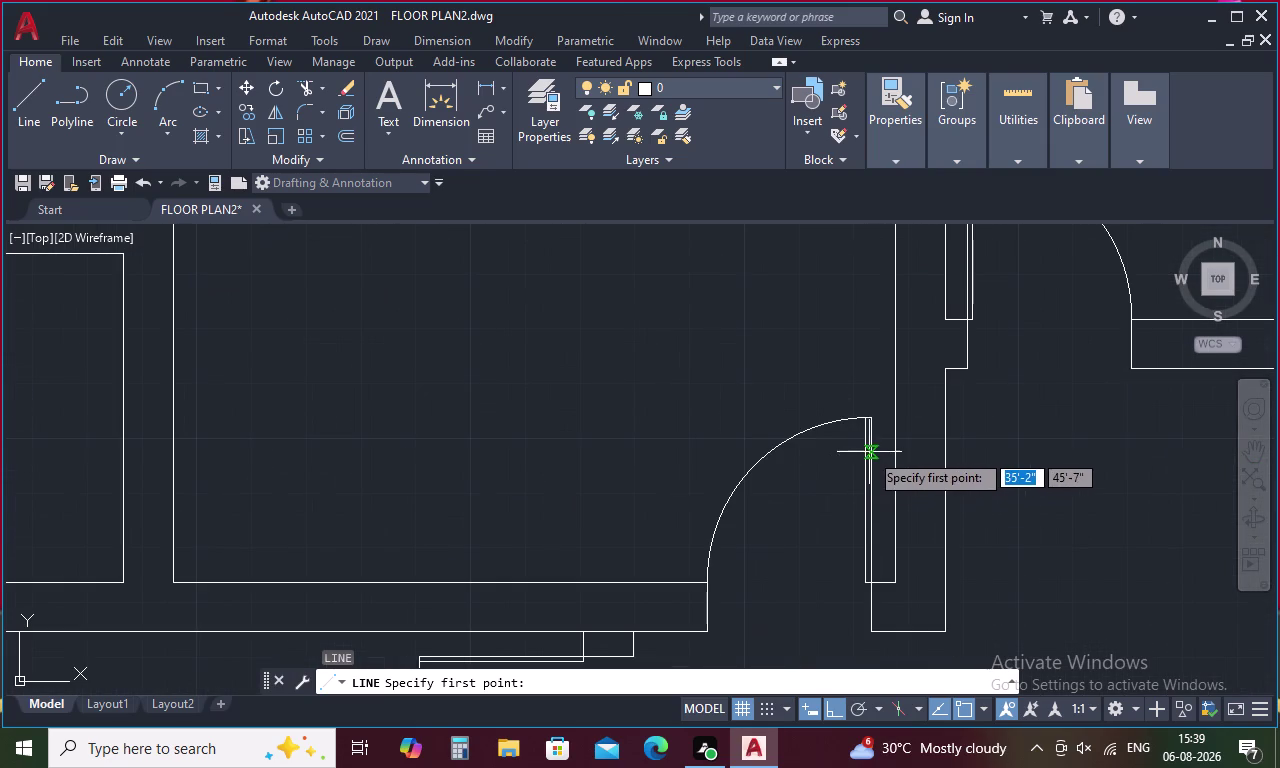
drag(876, 439, 699, 490)
key(Escape)
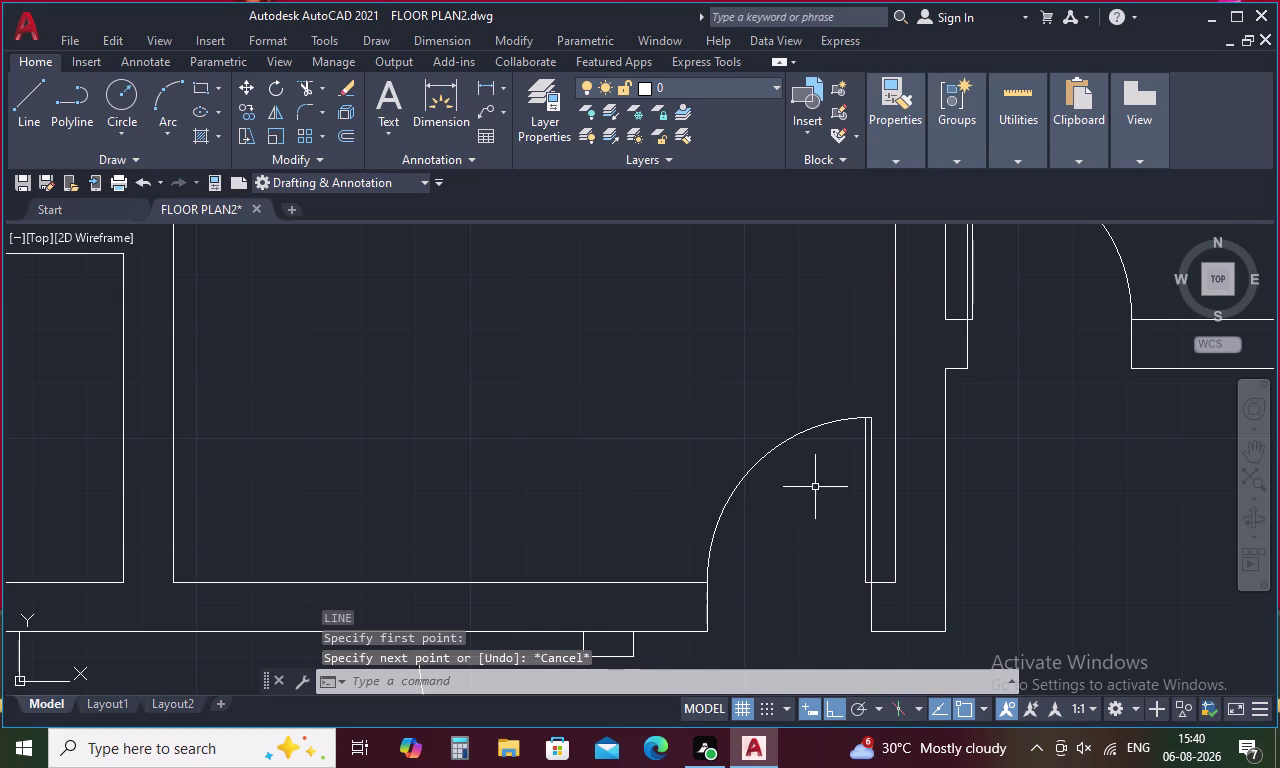
drag(881, 420, 668, 507)
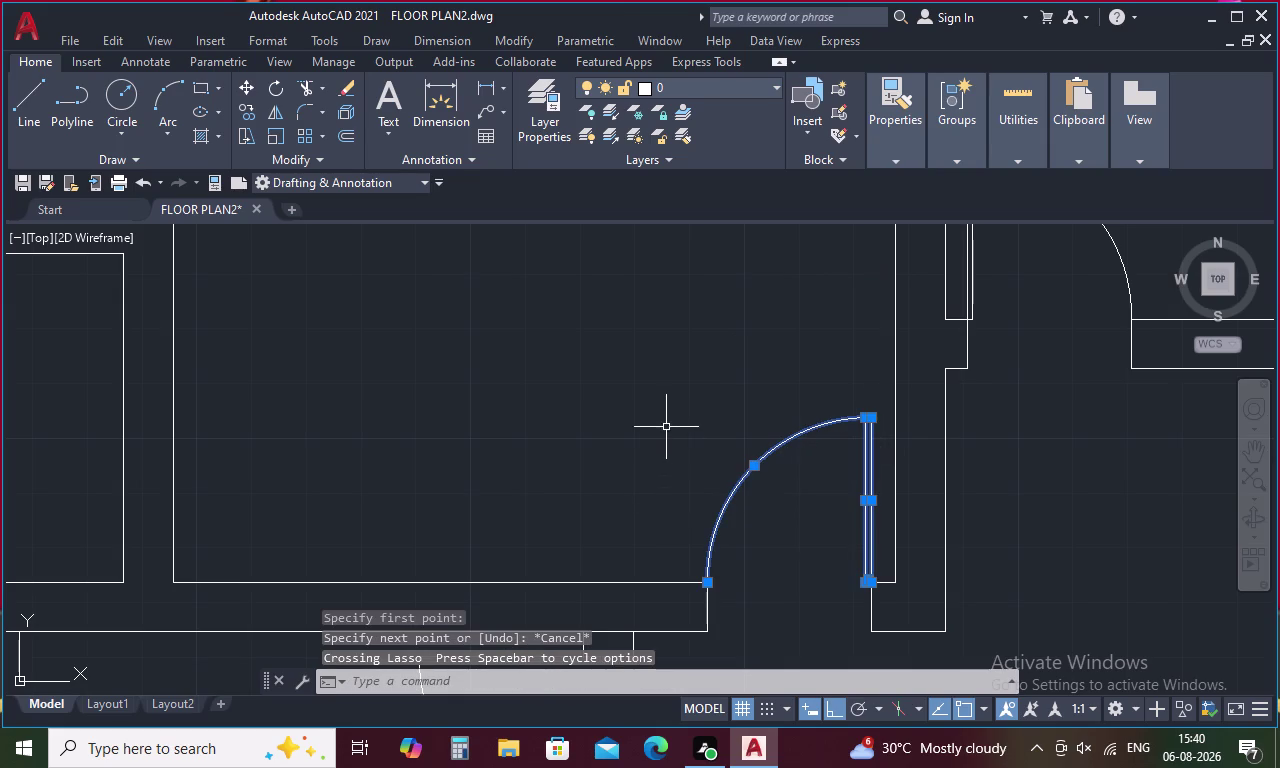
Add the short end line to the door selection, start a move, then cancel it.
click(706, 599)
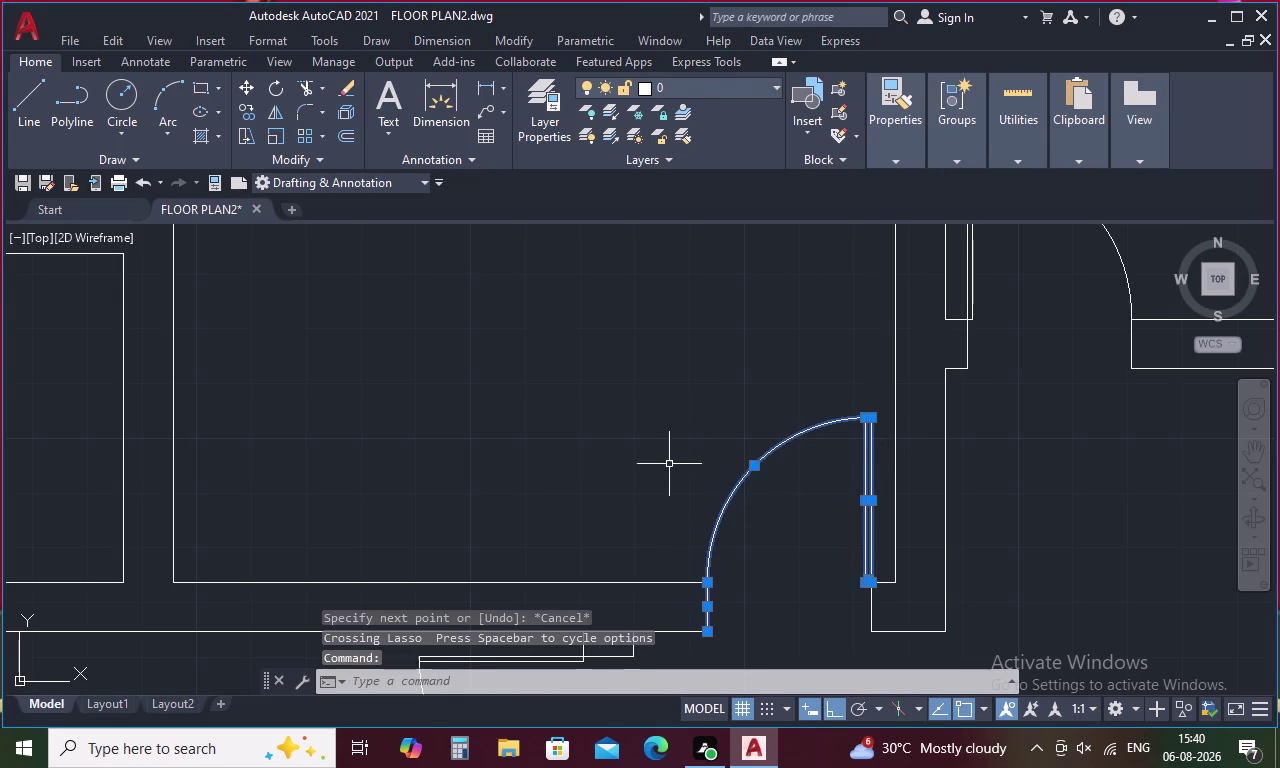
right_click(669, 462)
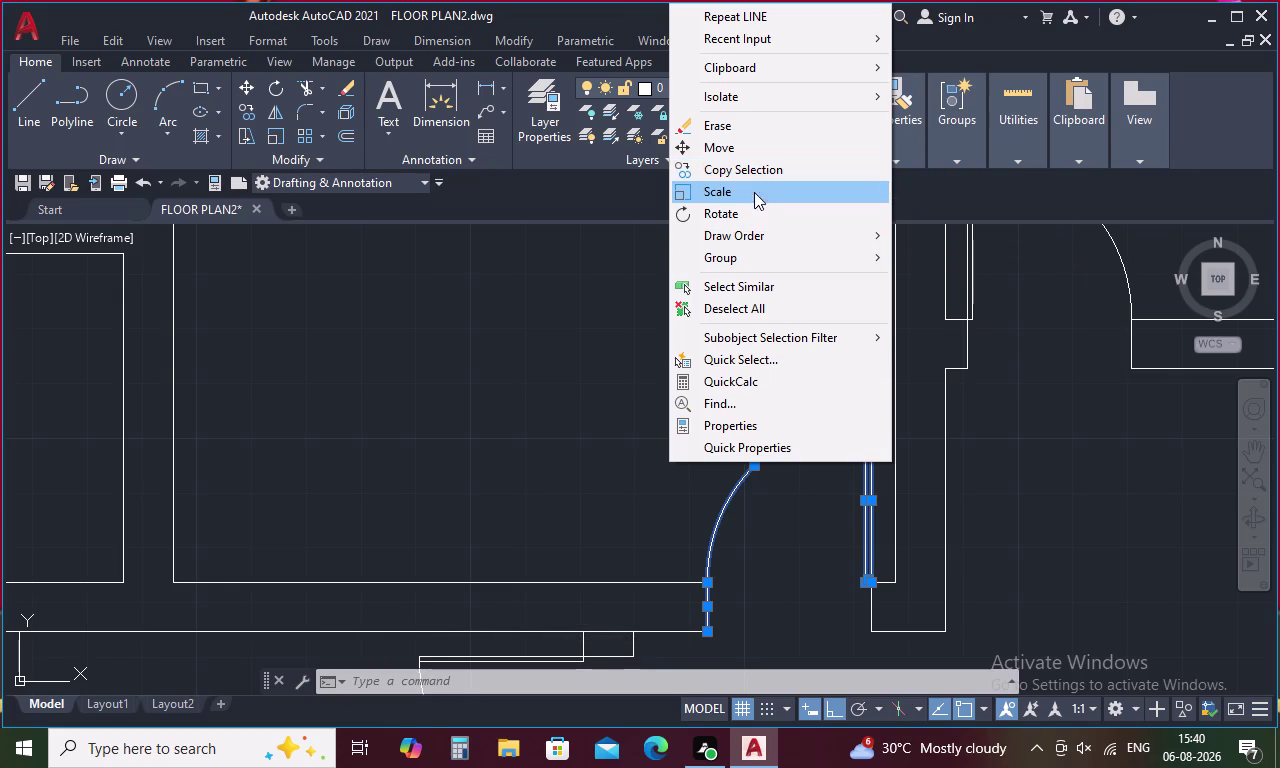
click(741, 152)
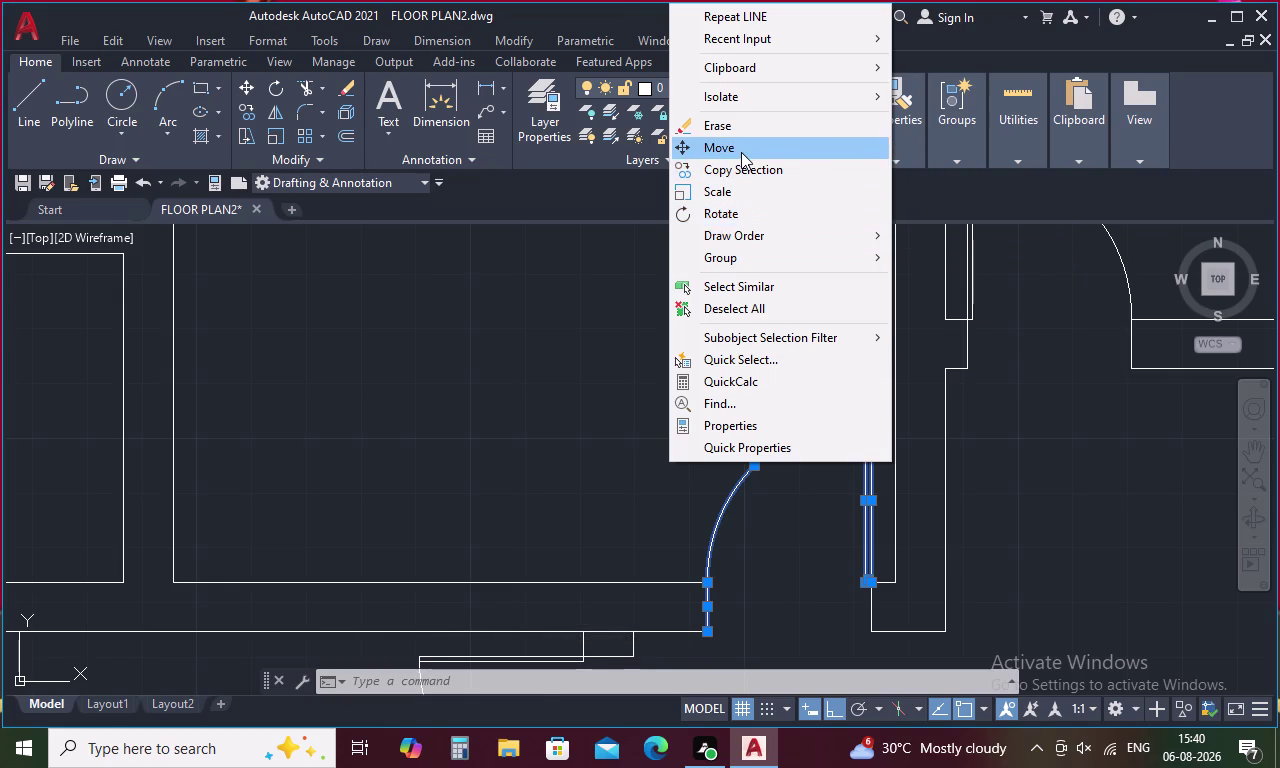
click(872, 588)
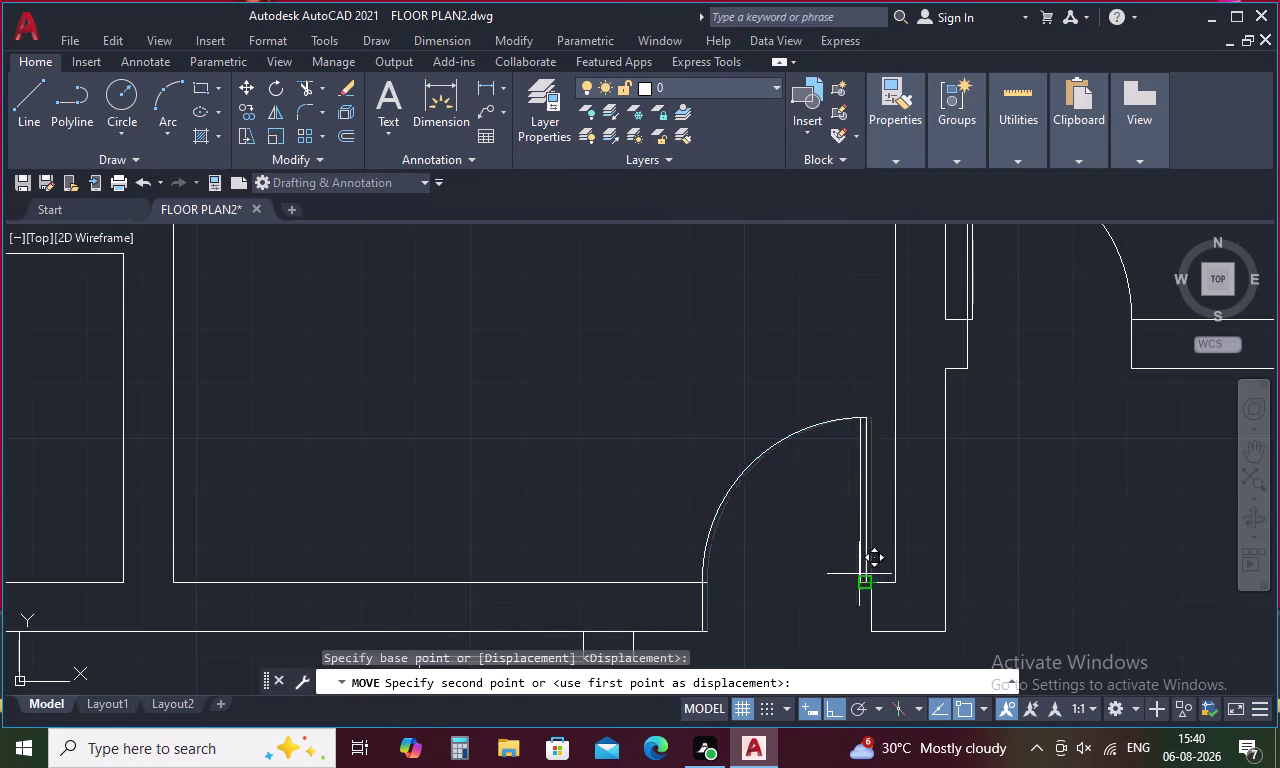
scroll(down, 3)
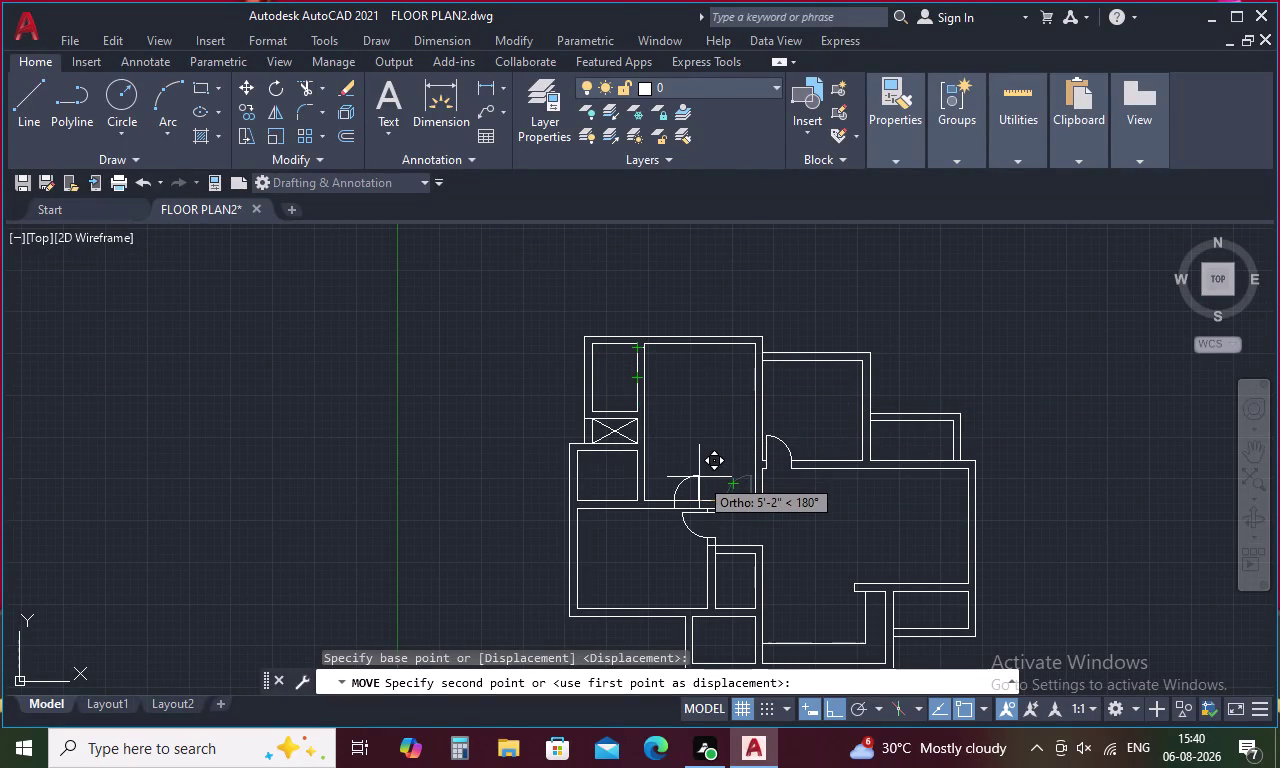
key(Escape)
Reselect the door leaf, swing arc and the door's end line.
scroll(up, 3)
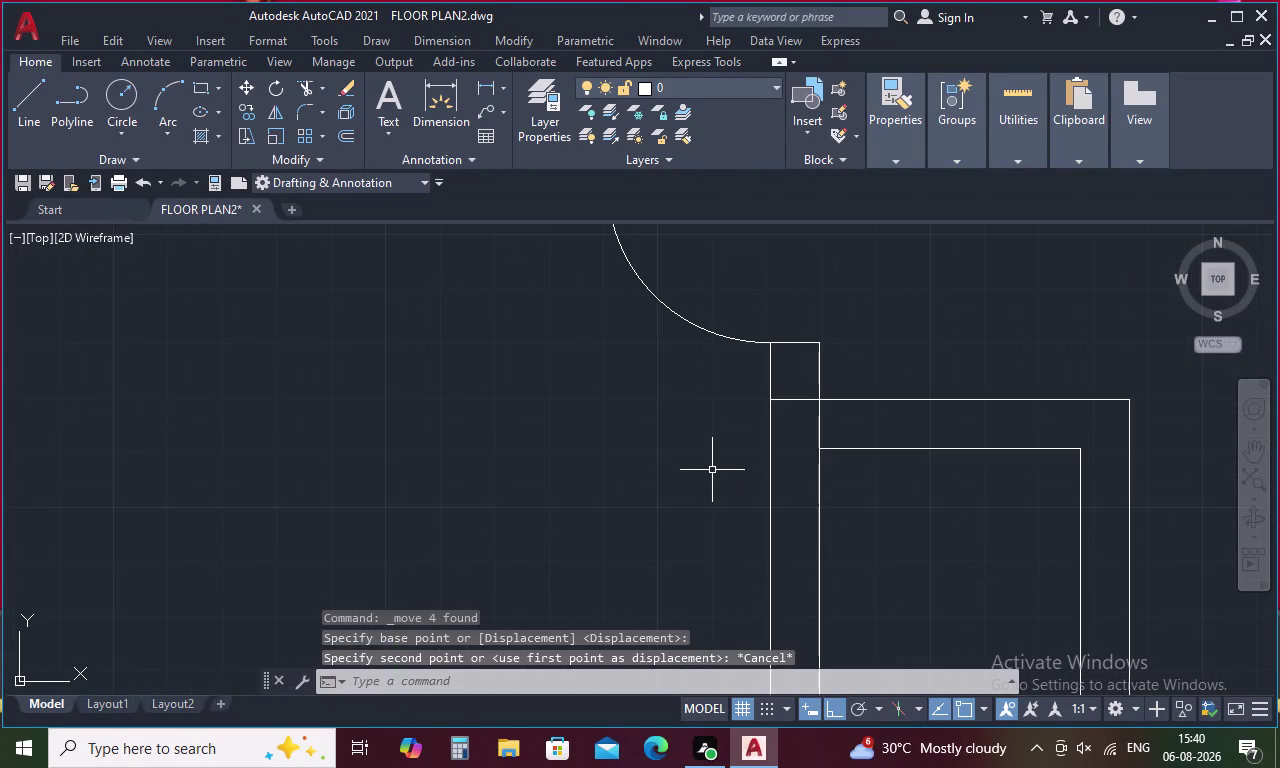
scroll(down, 3)
scroll(up, 3)
drag(712, 373, 655, 559)
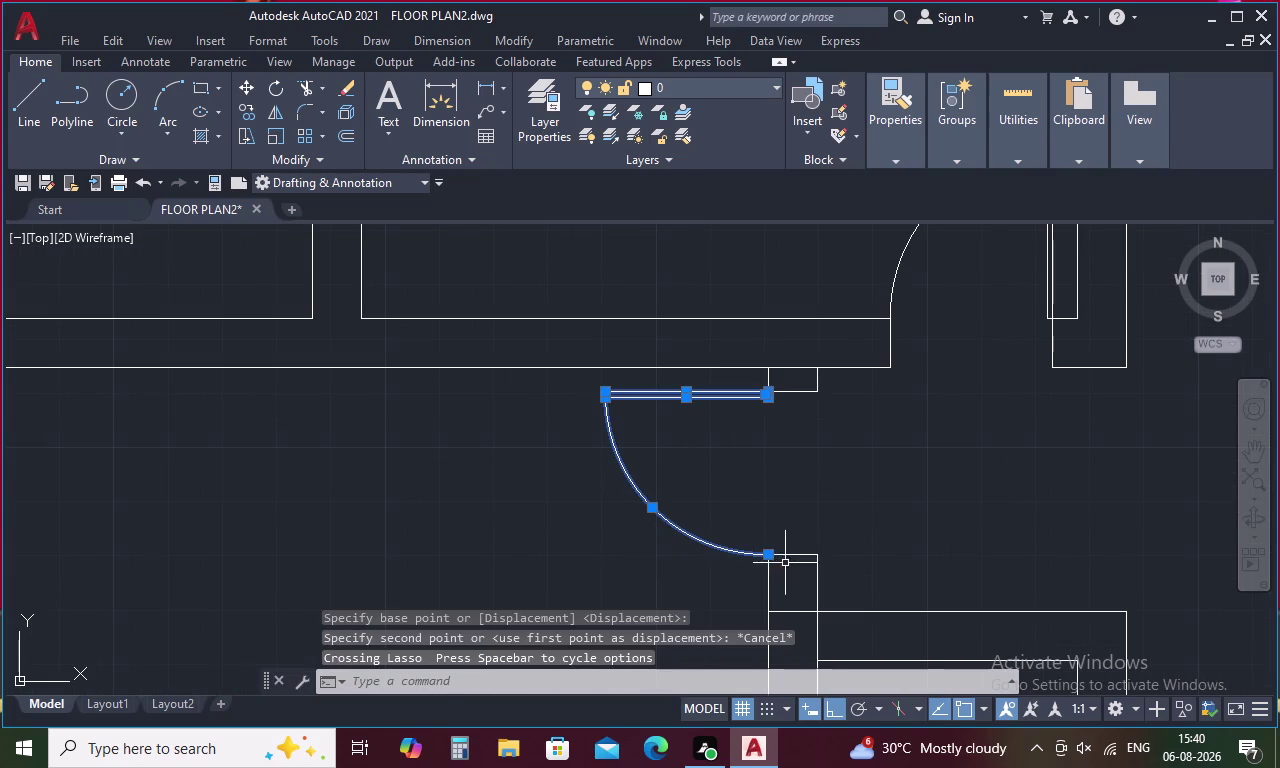
click(791, 553)
right_click(791, 489)
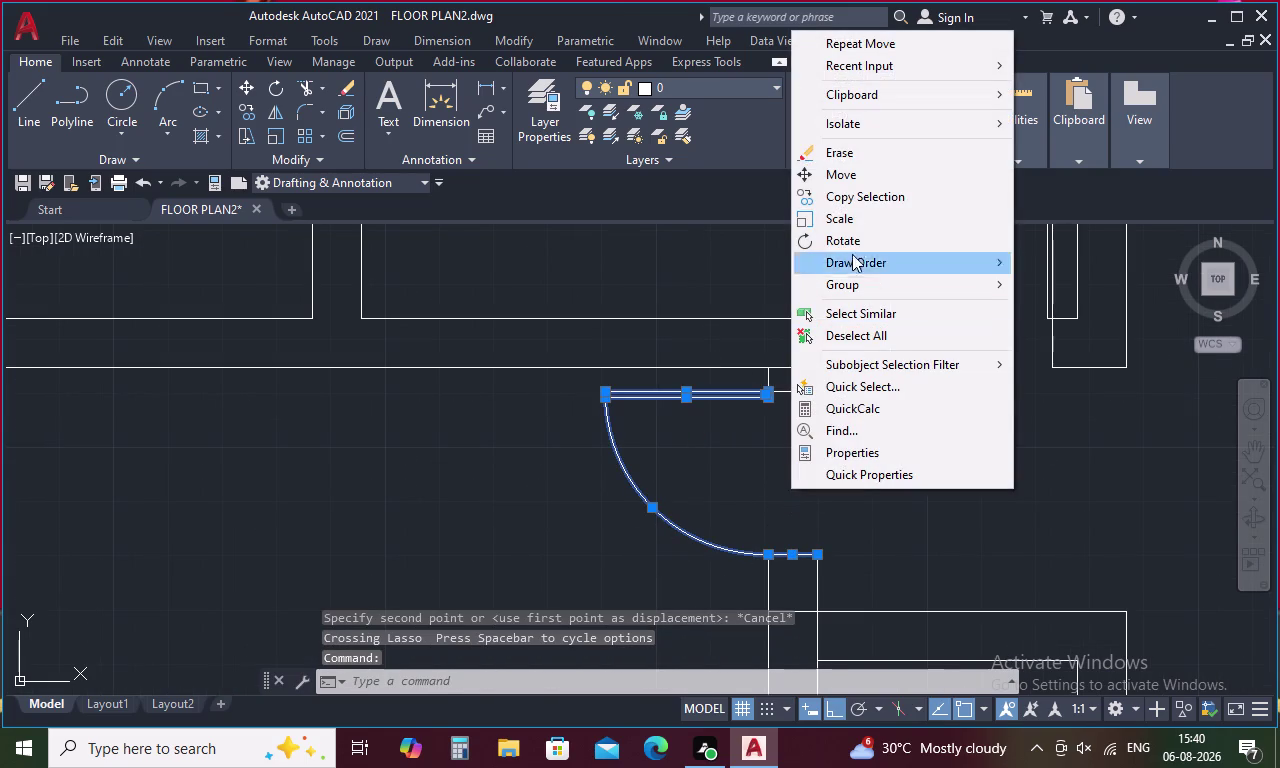
Move the door from its hinge corner into the wall opening near the plan centre.
click(858, 177)
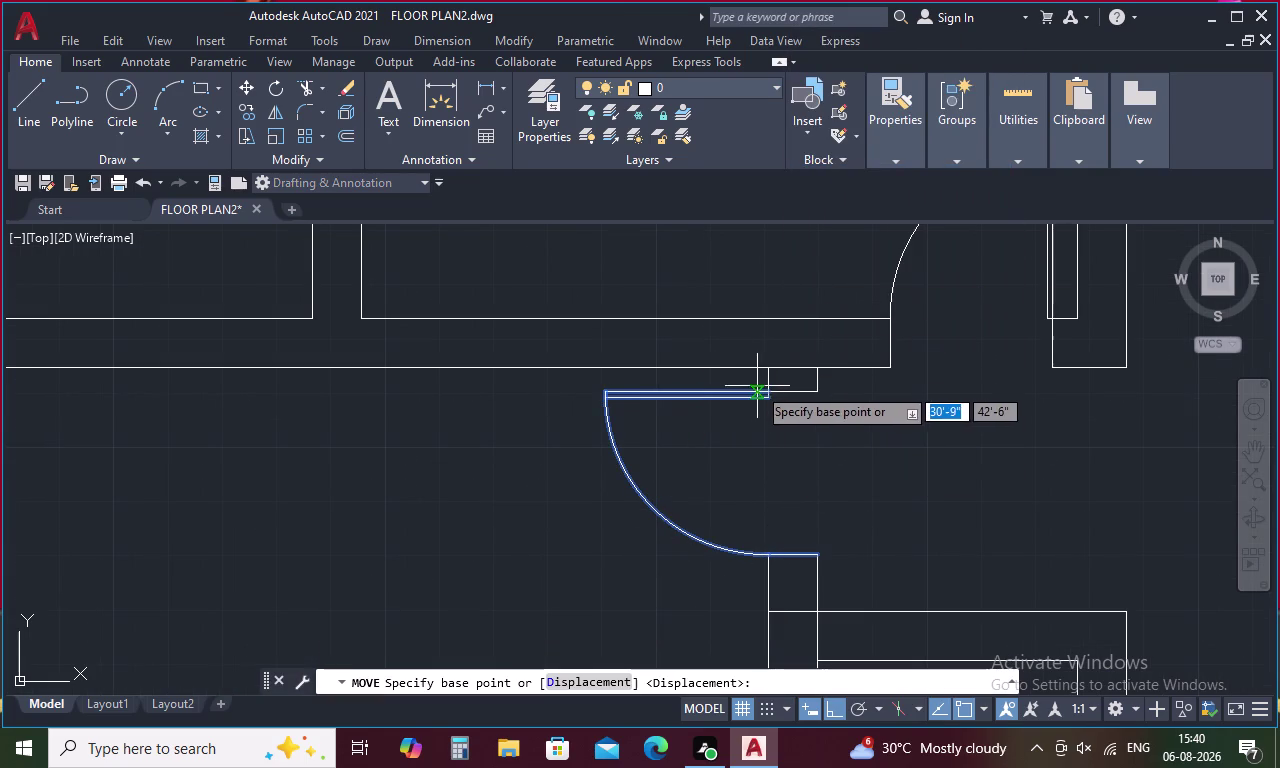
click(771, 392)
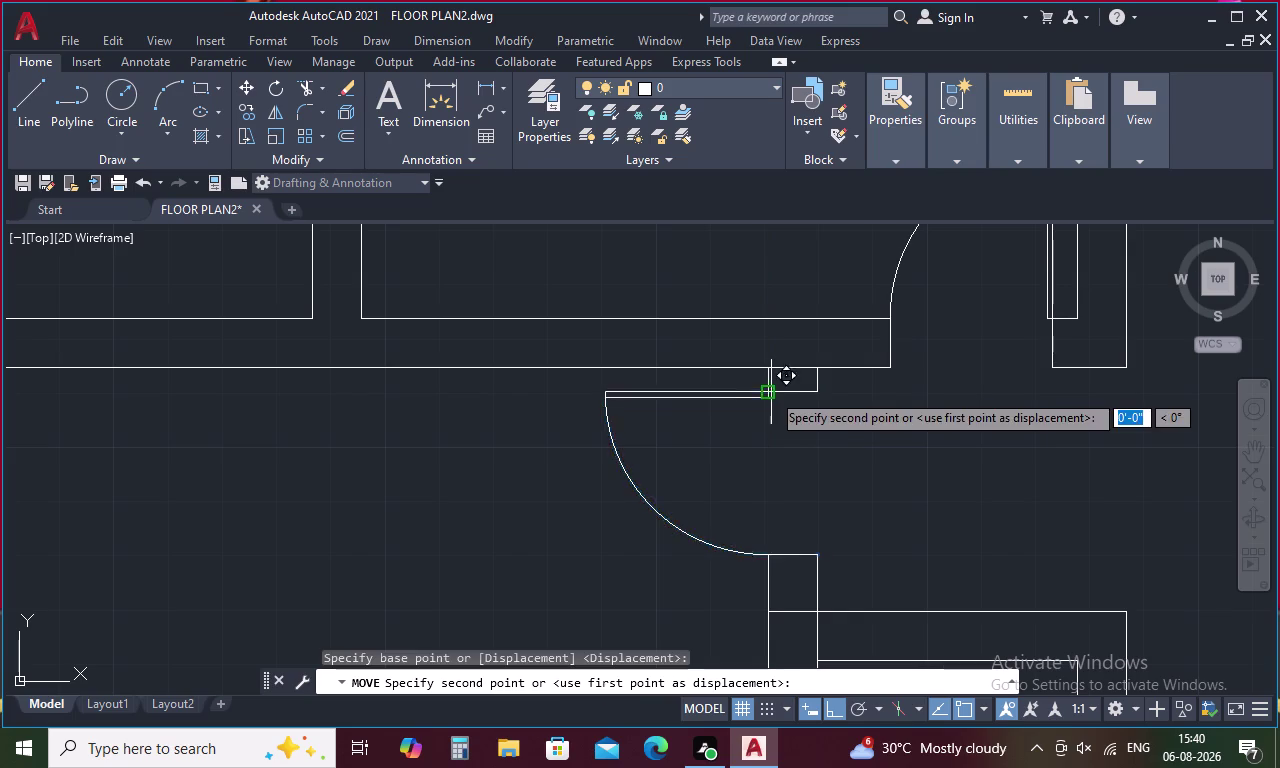
scroll(down, 3)
middle_drag(750, 343, 768, 561)
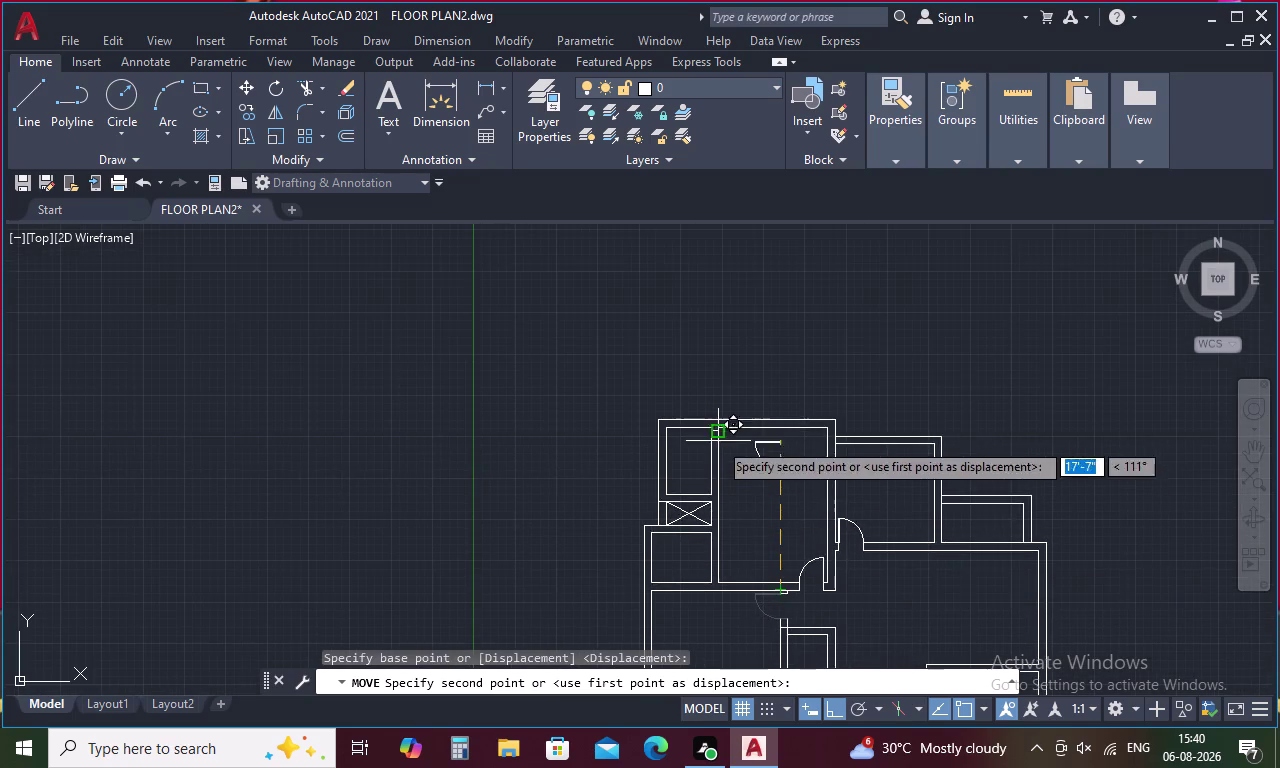
scroll(up, 3)
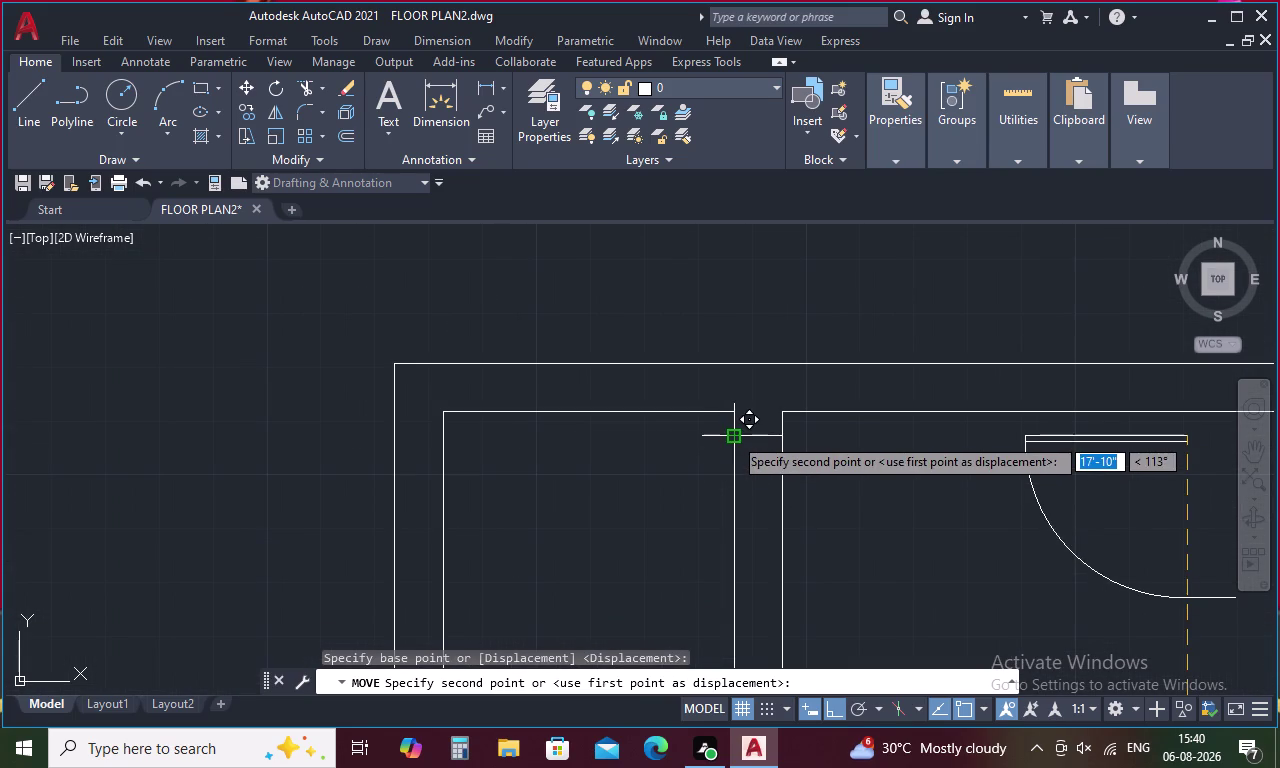
click(733, 436)
key(Escape)
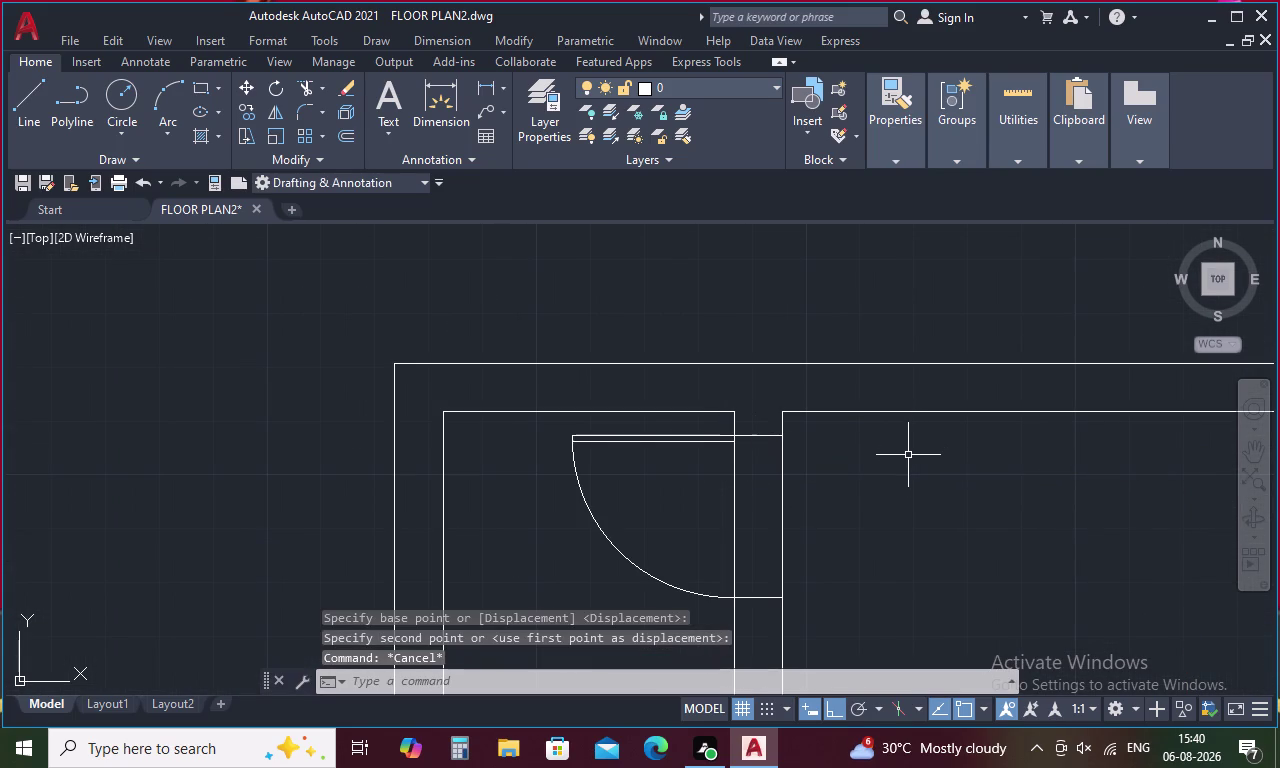
scroll(down, 3)
middle_drag(881, 511, 813, 356)
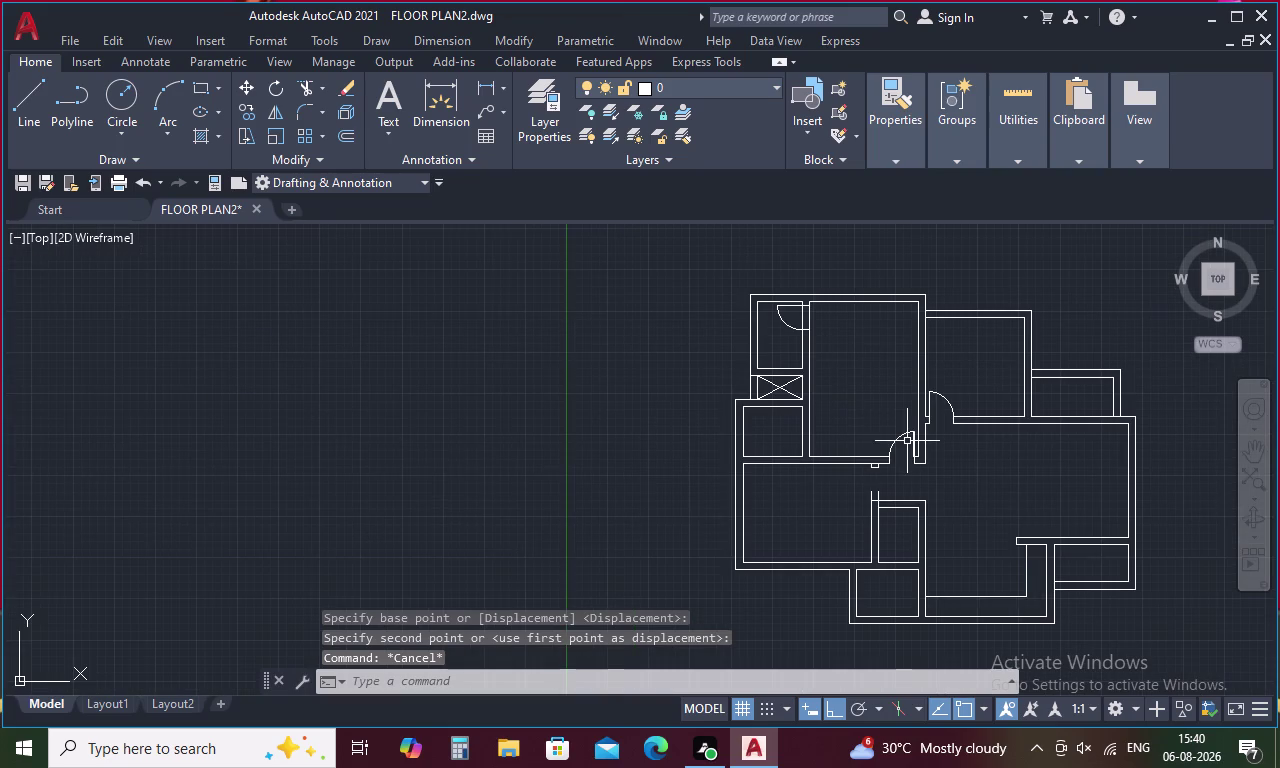
scroll(up, 3)
drag(946, 394, 842, 438)
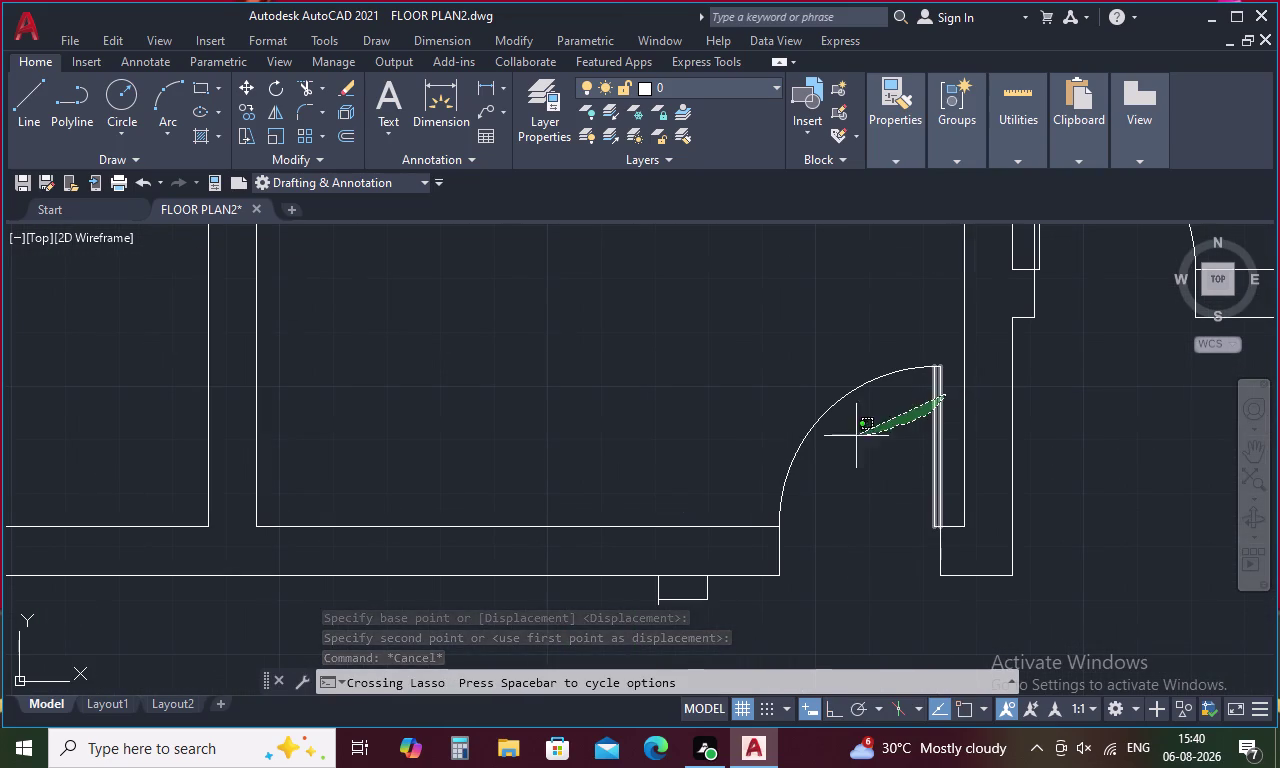
drag(842, 438, 770, 459)
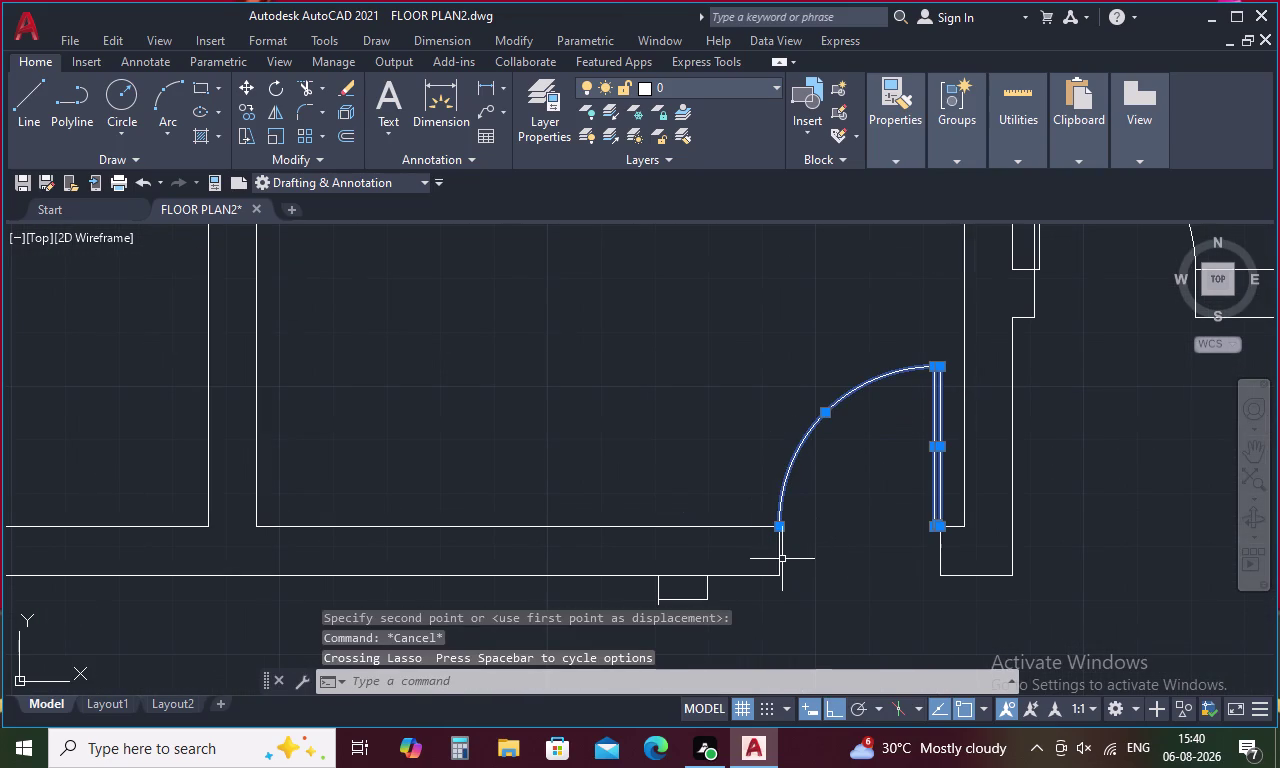
click(779, 564)
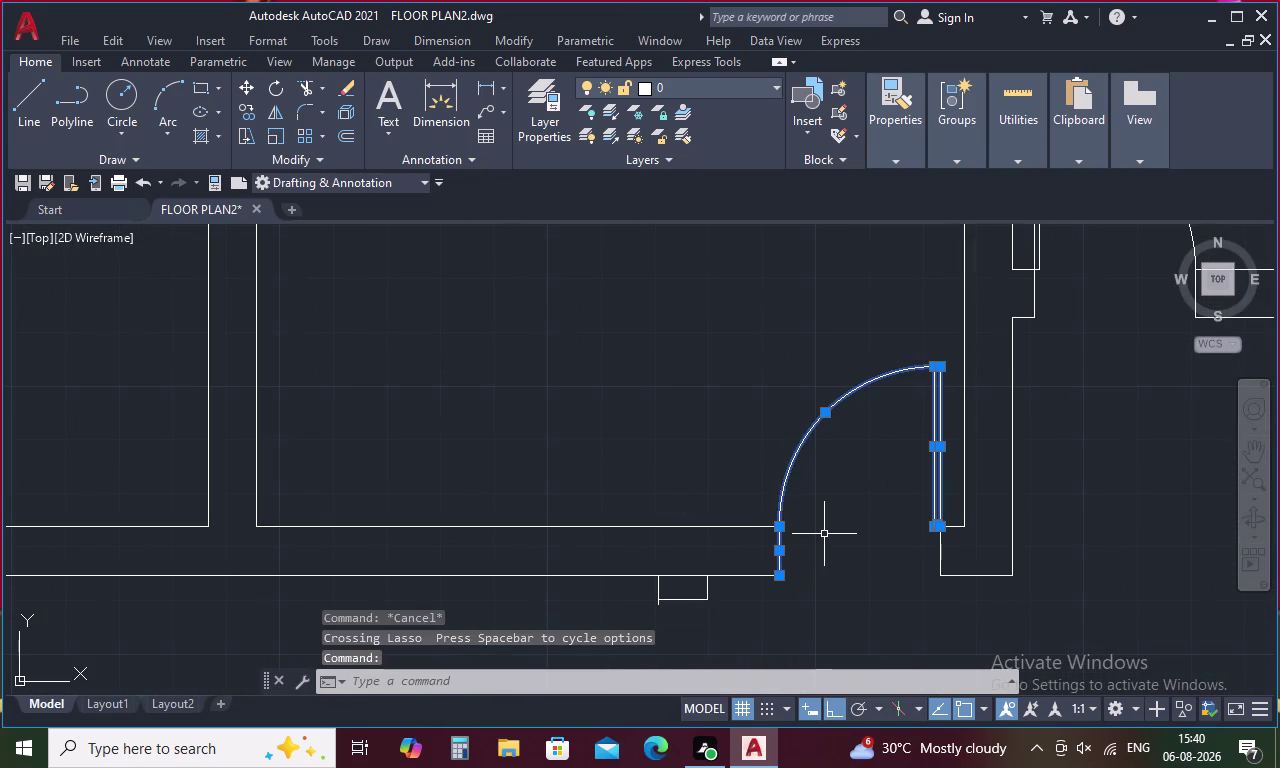
key(Escape)
scroll(down, 3)
middle_drag(730, 523, 791, 510)
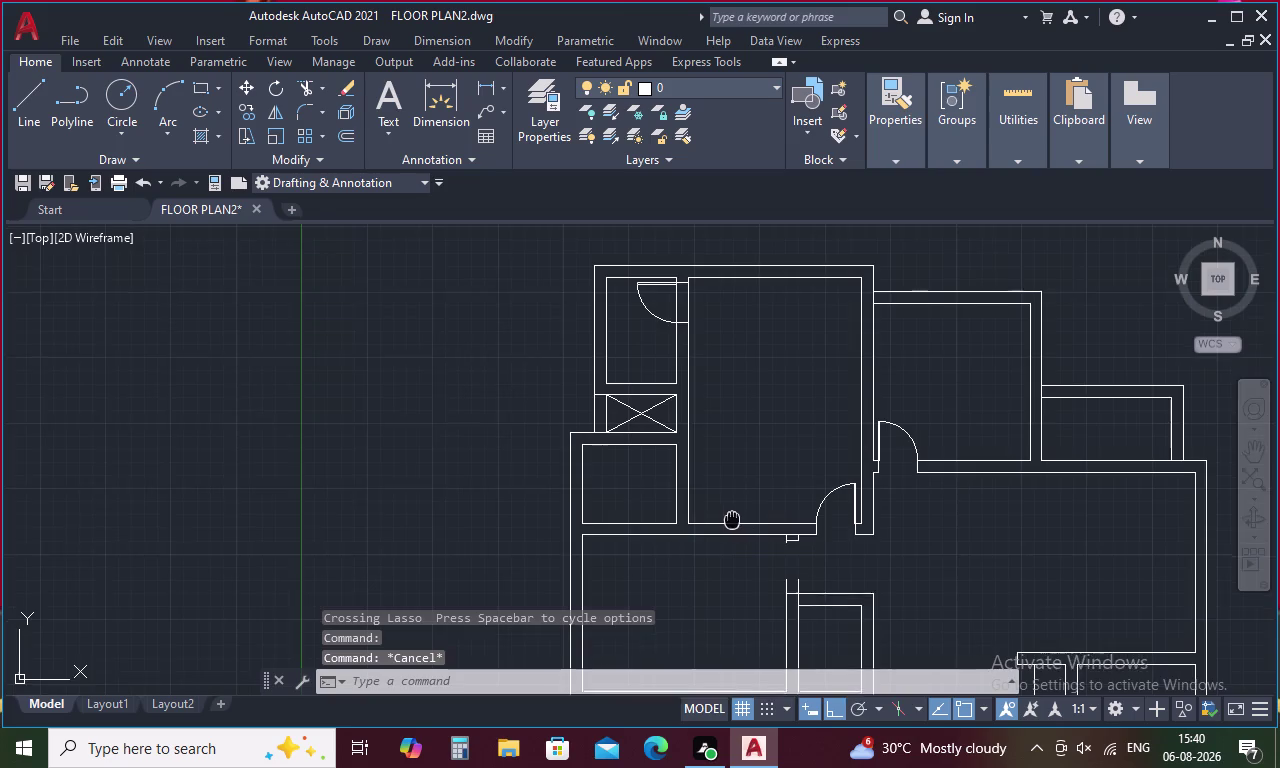
middle_drag(791, 510, 854, 507)
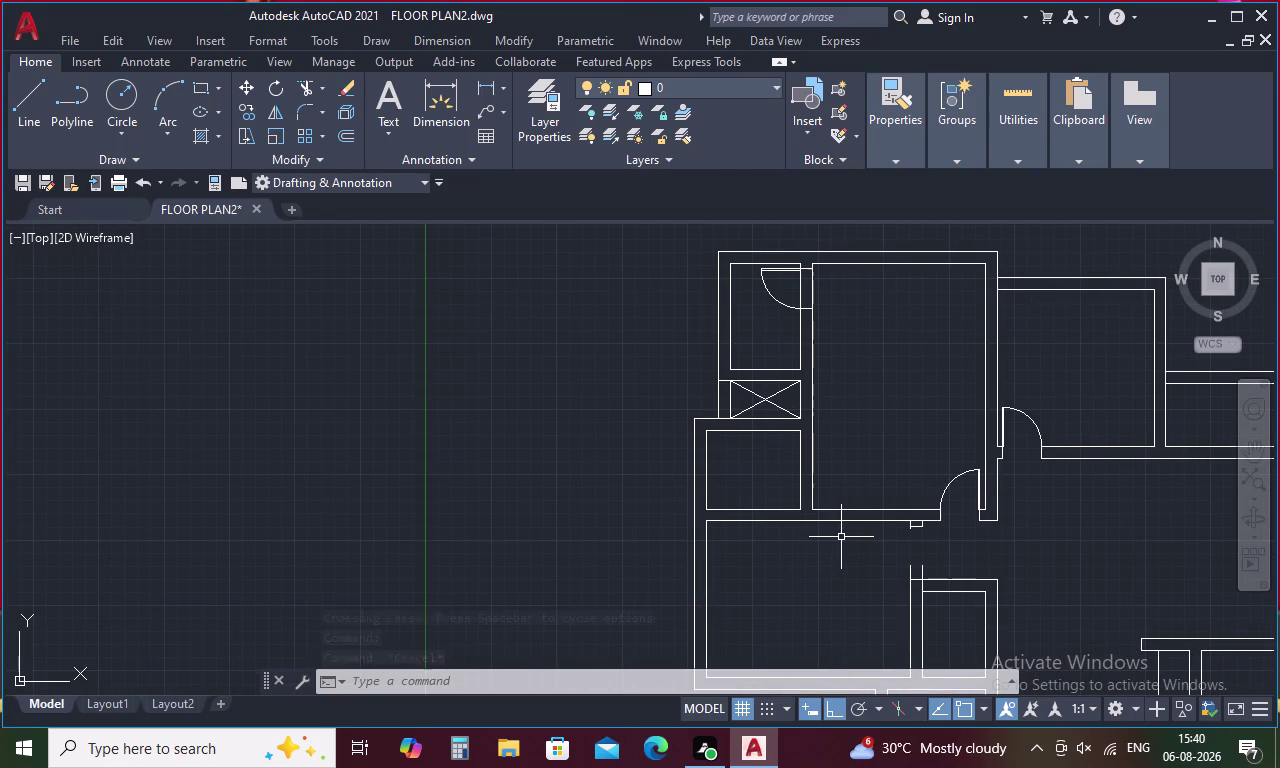
scroll(down, 3)
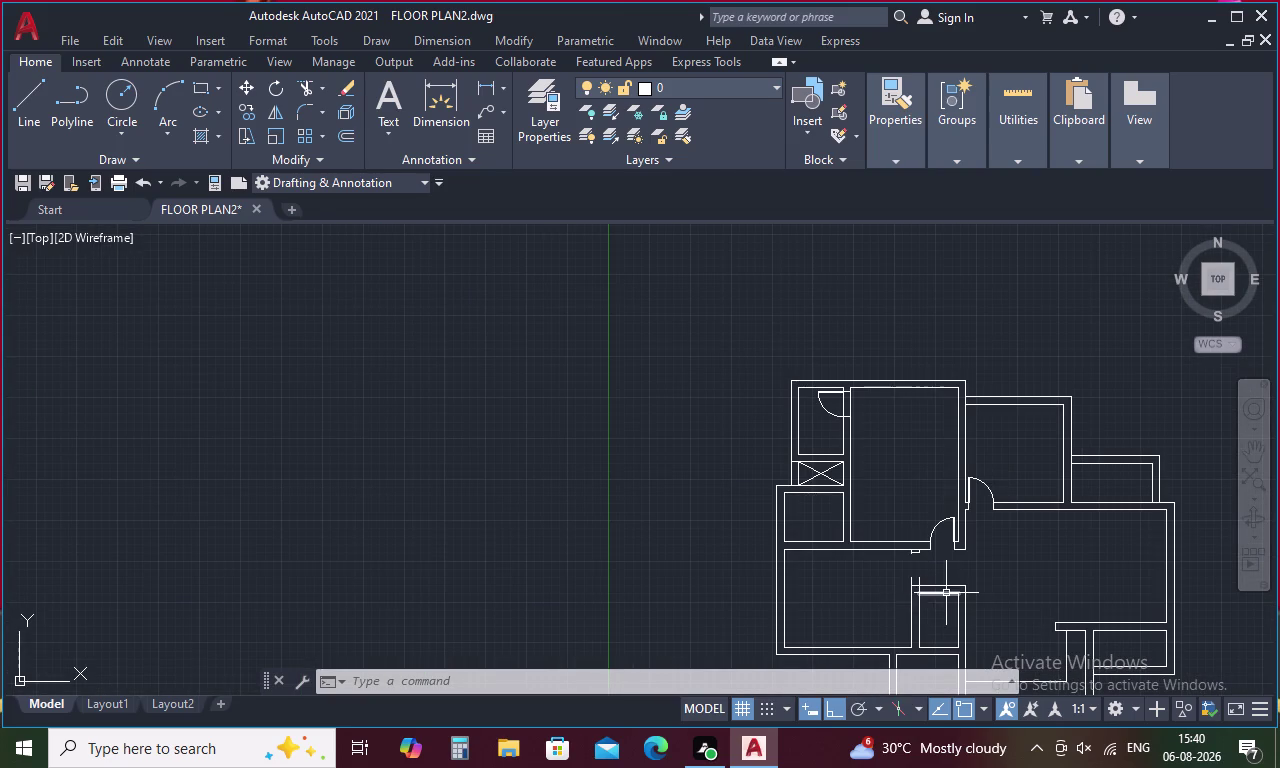
middle_drag(946, 593, 929, 471)
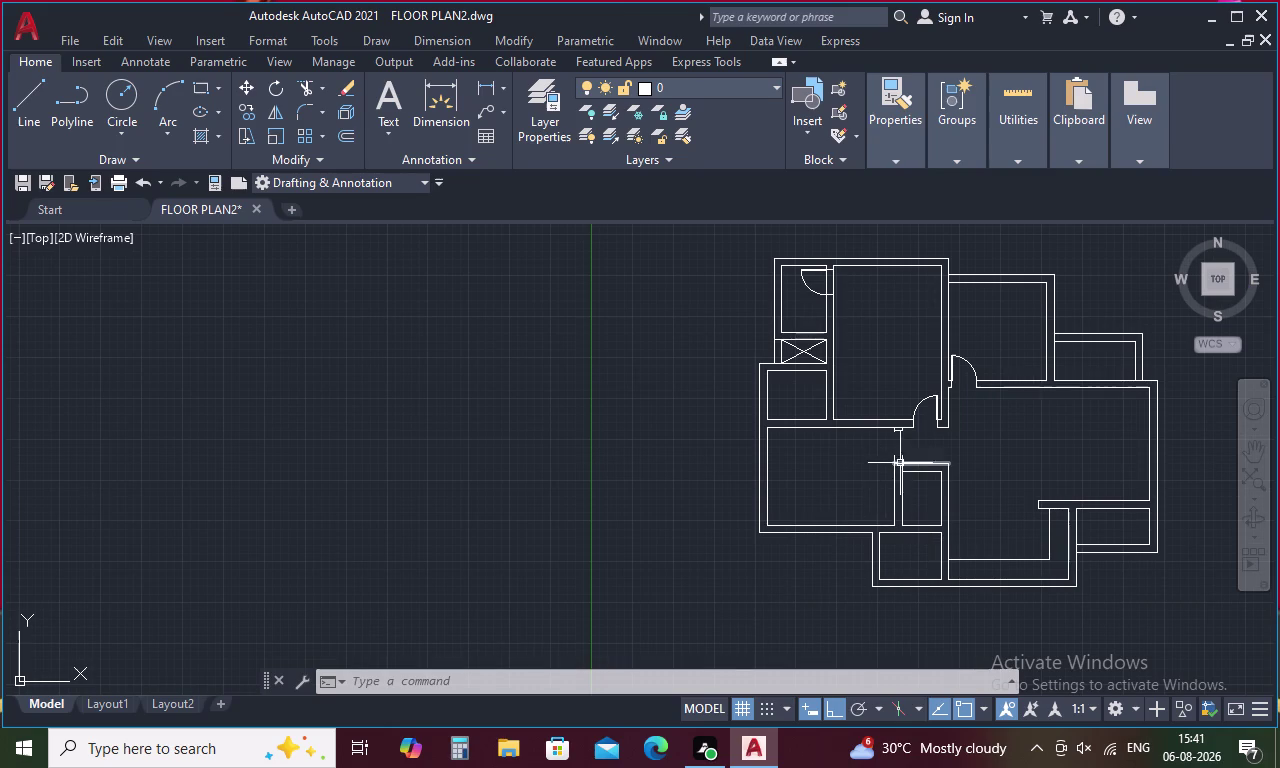
scroll(up, 3)
drag(924, 450, 840, 476)
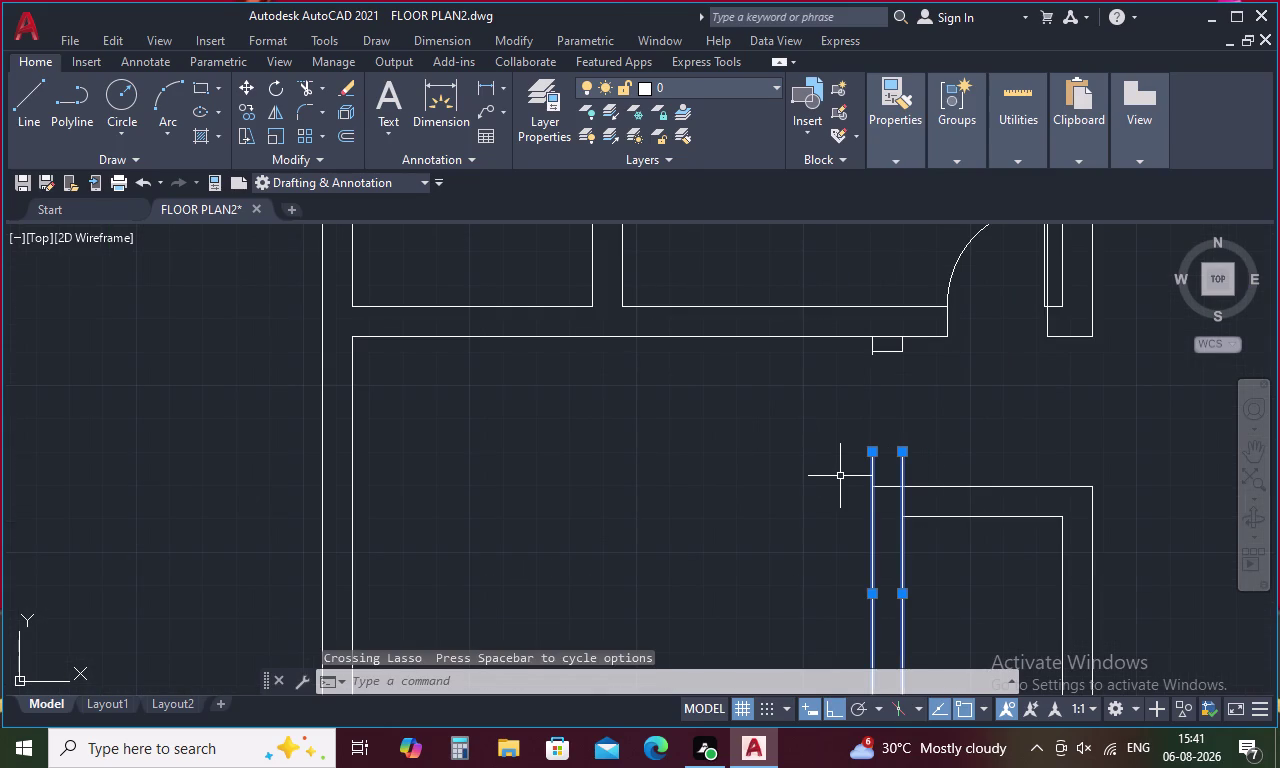
key(Escape)
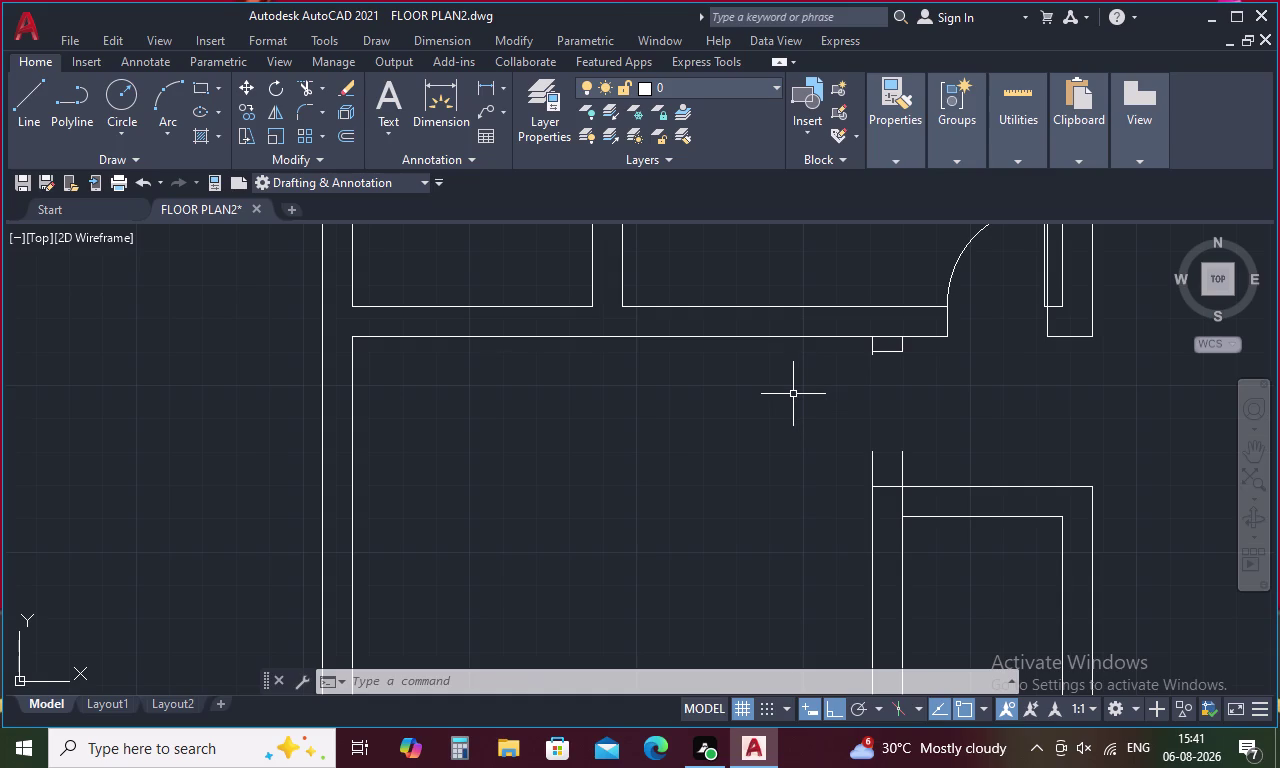
middle_drag(673, 387, 995, 482)
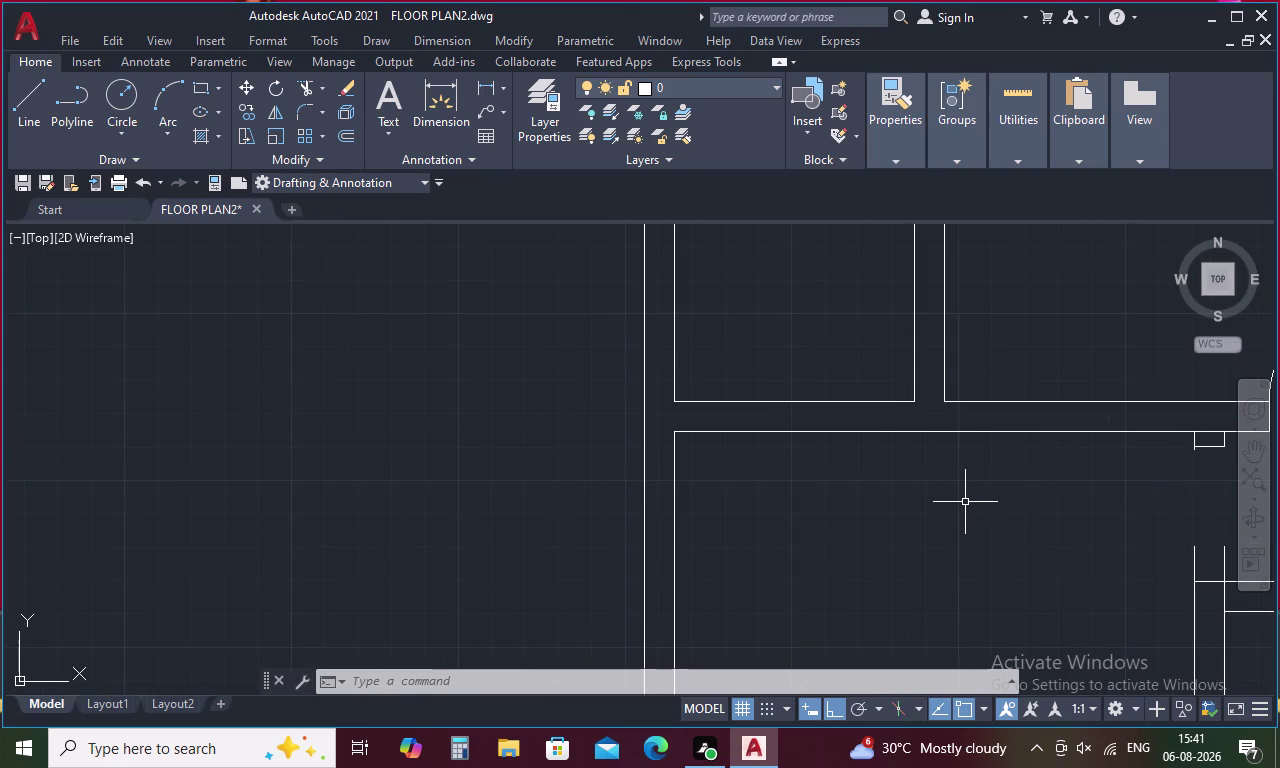
Draw a line across the wall starting 4.5 from the corner via TK tracking.
key(l)
key(space)
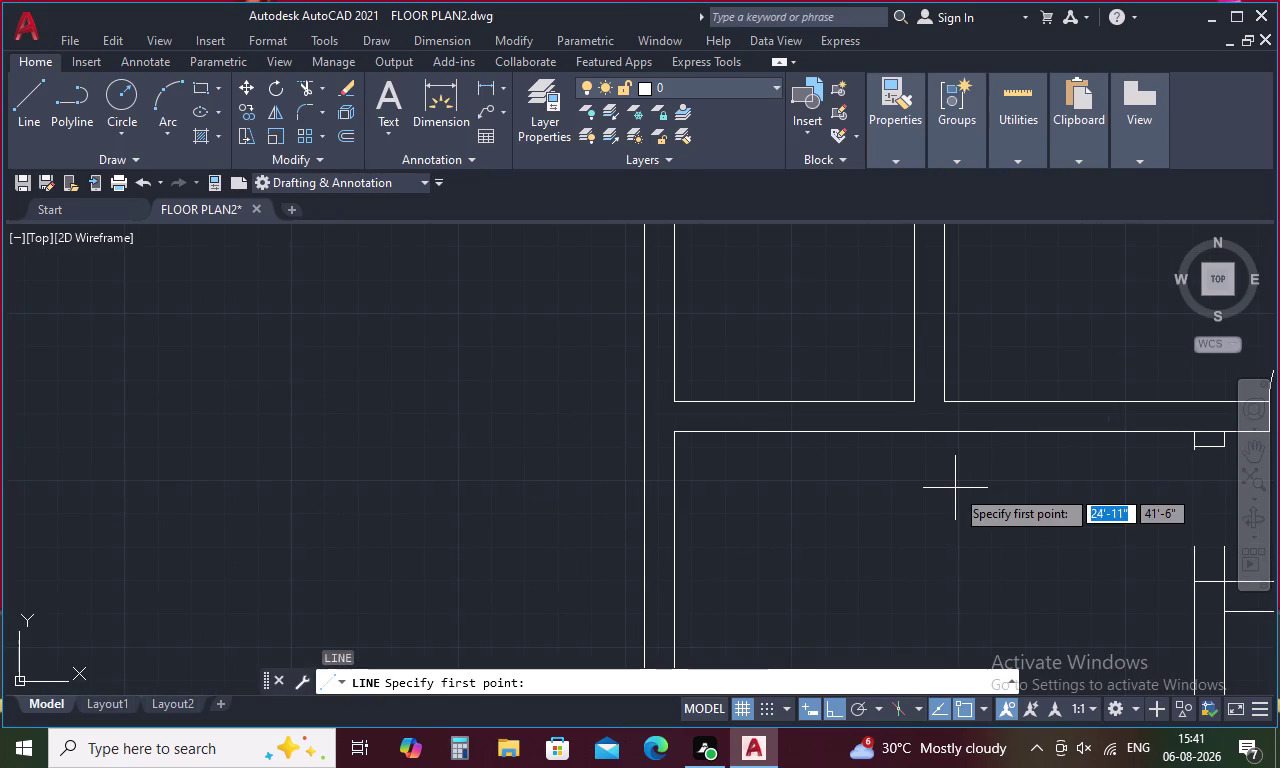
text(t)
key(k)
key(space)
click(671, 406)
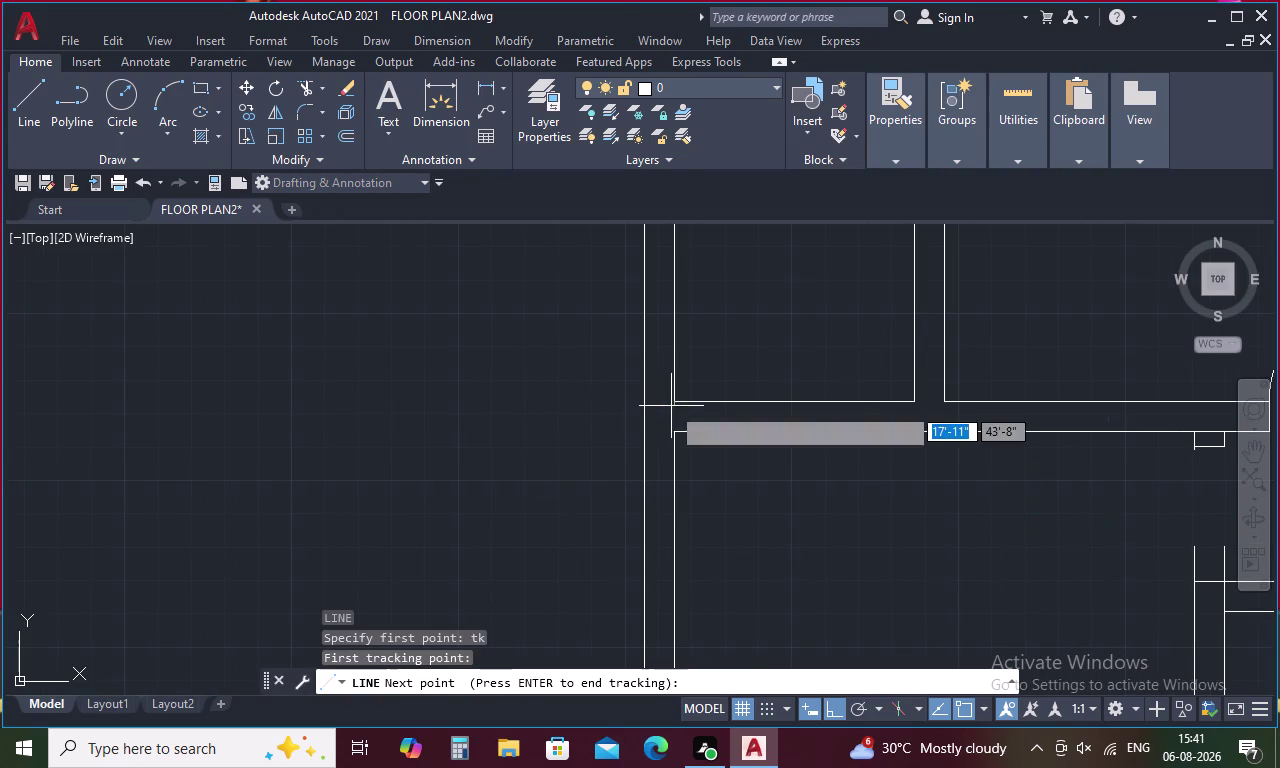
key(4)
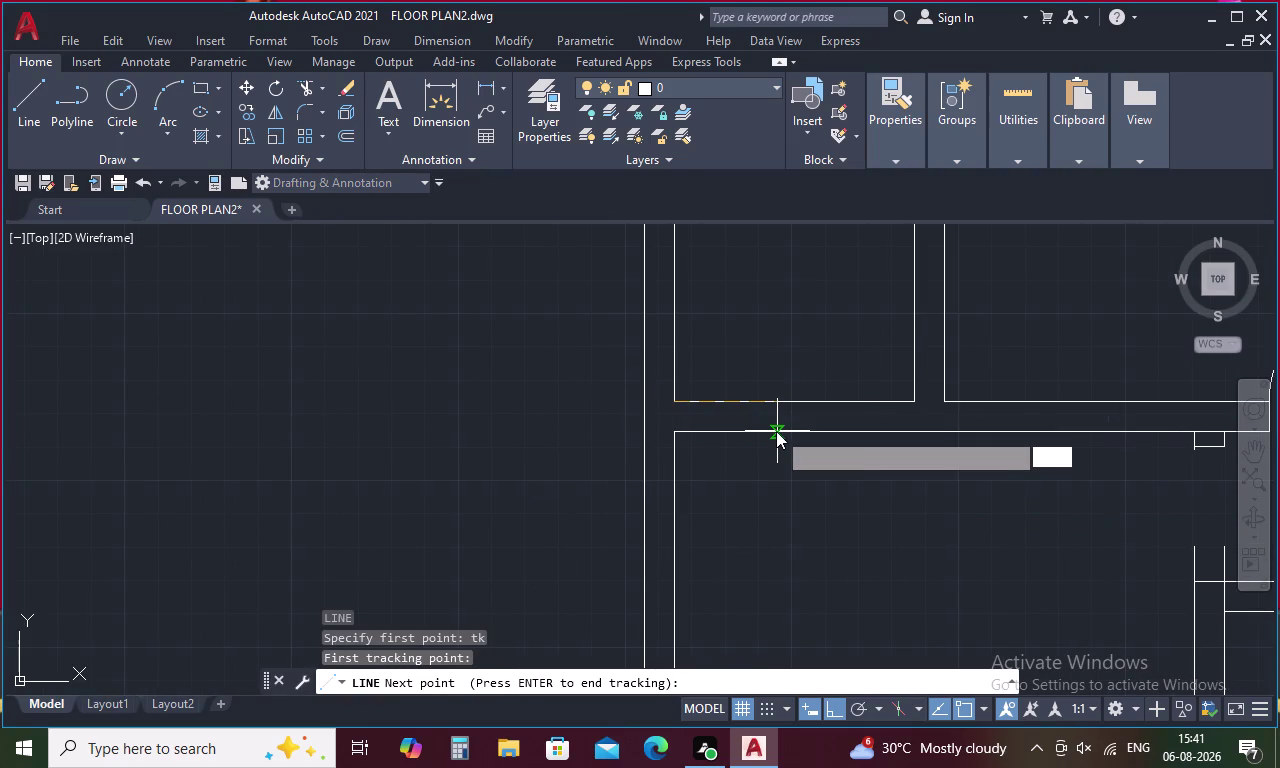
text(.5)
key(space)
key(space)
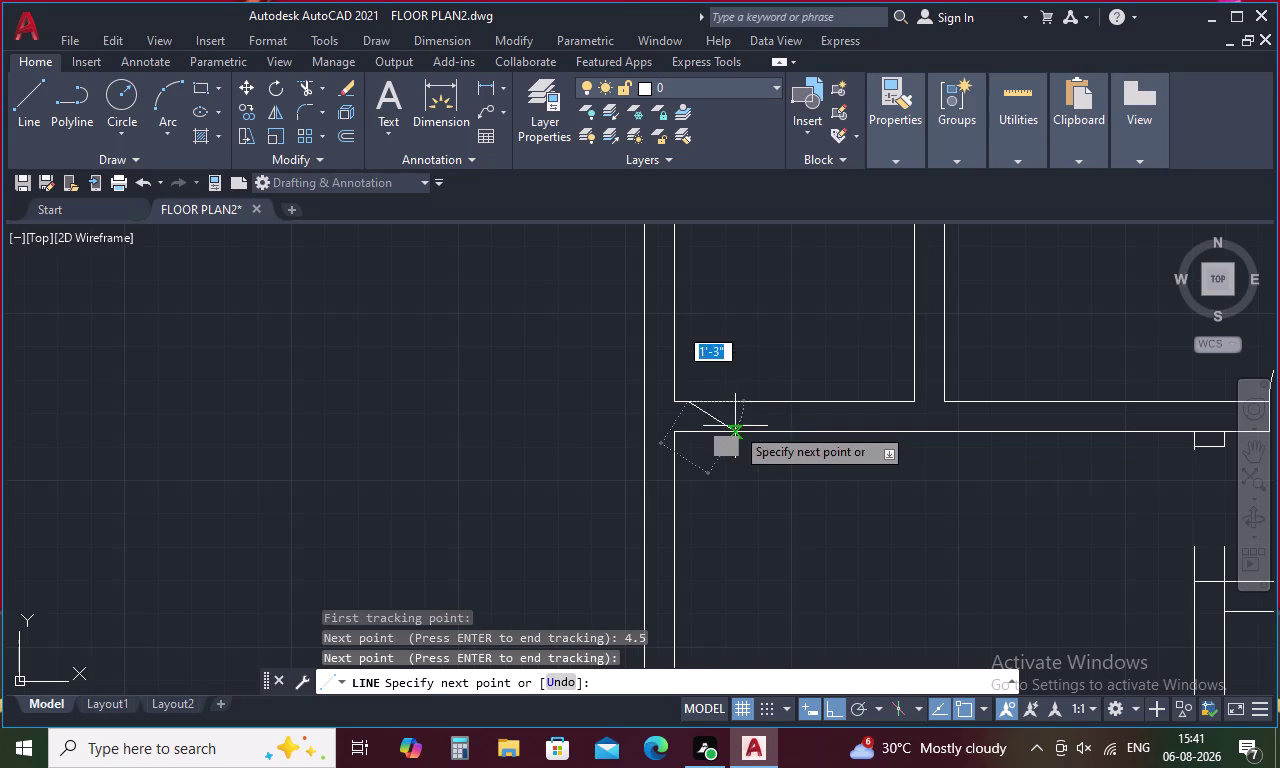
click(688, 435)
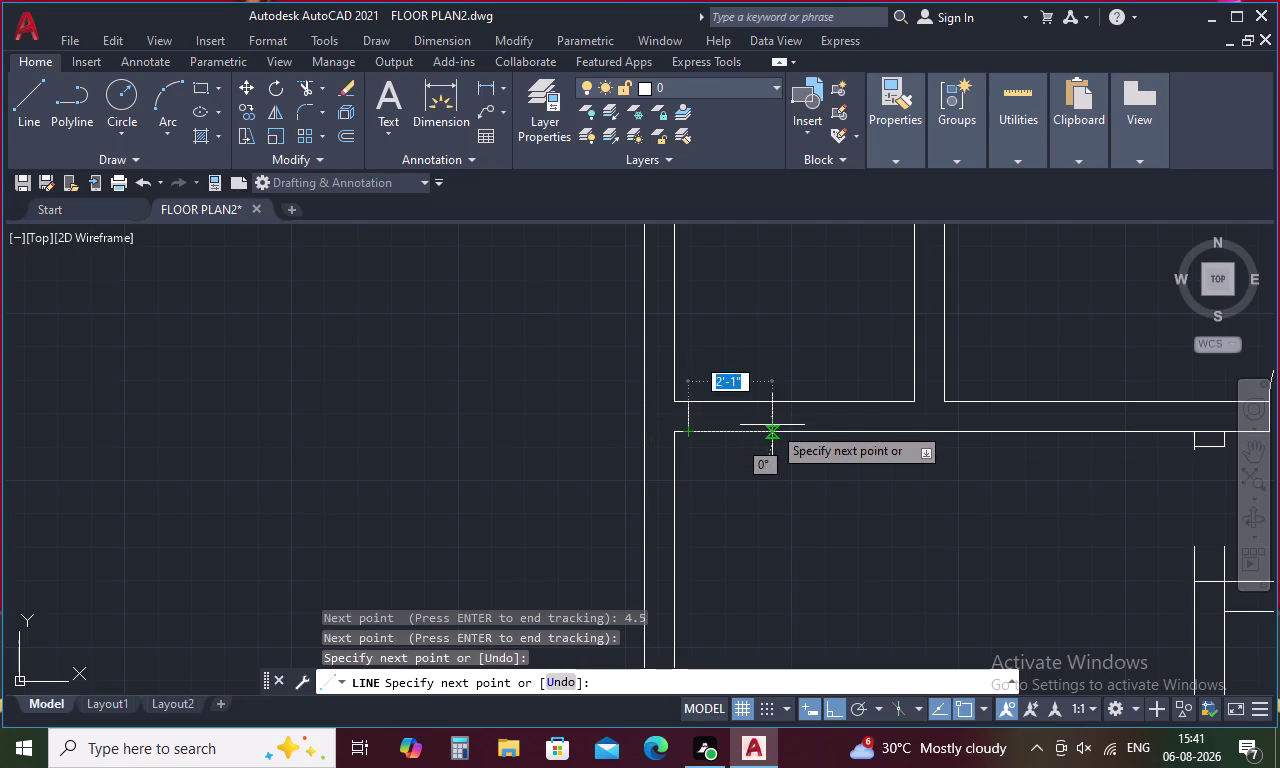
key(Escape)
Select the door leaf and swing arc near the plan centre.
scroll(down, 3)
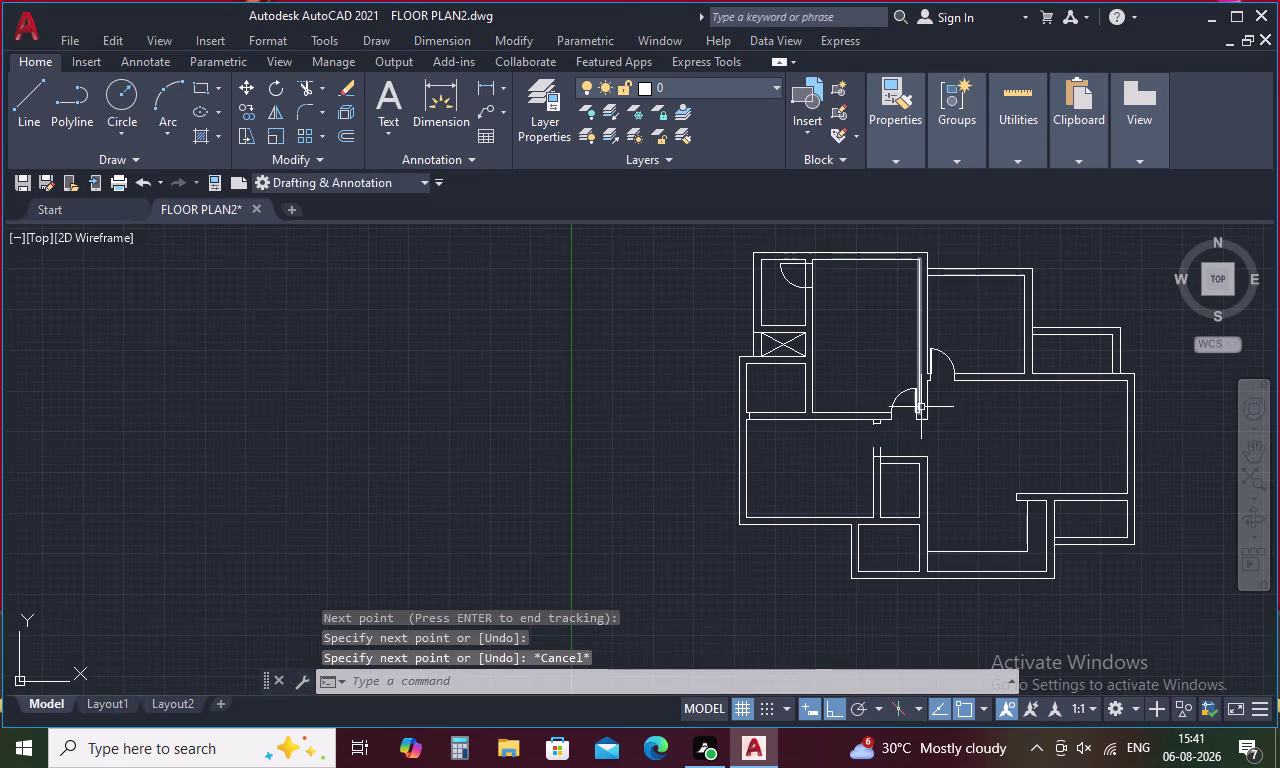
scroll(up, 3)
middle_drag(918, 379, 868, 568)
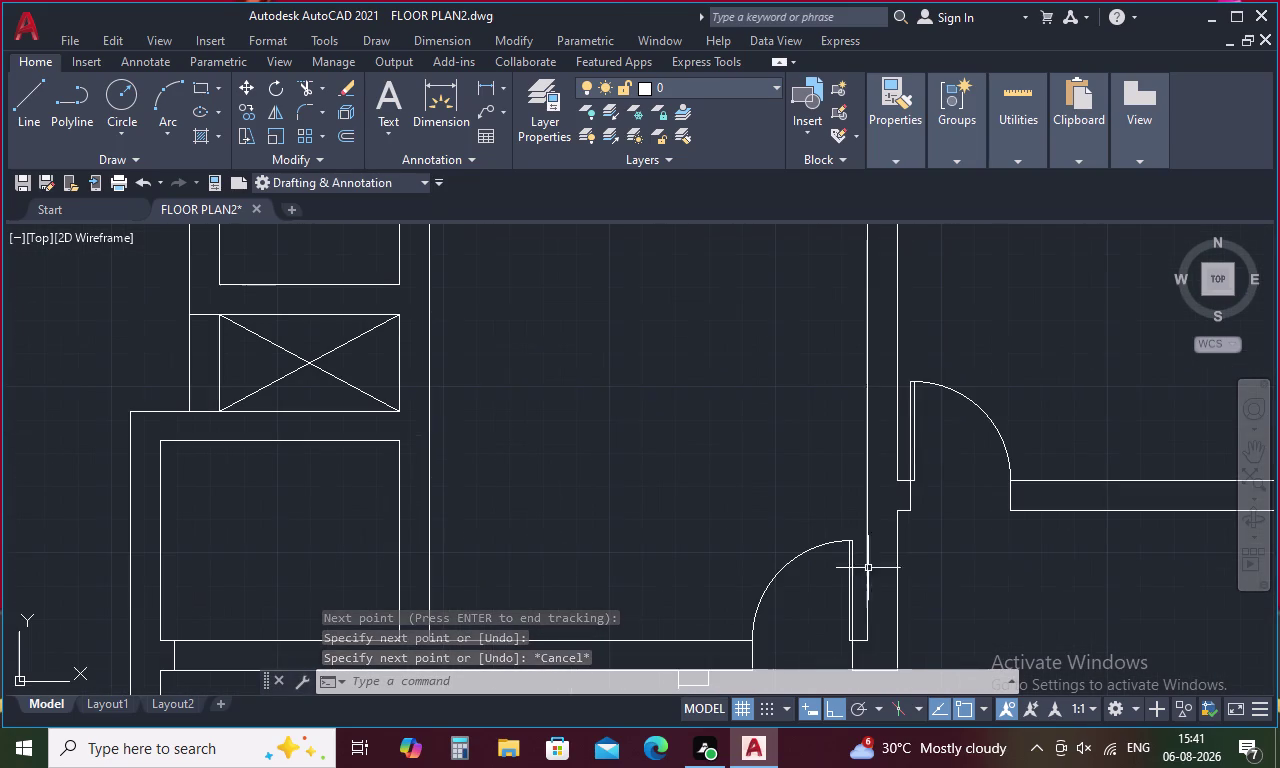
drag(1014, 378, 901, 439)
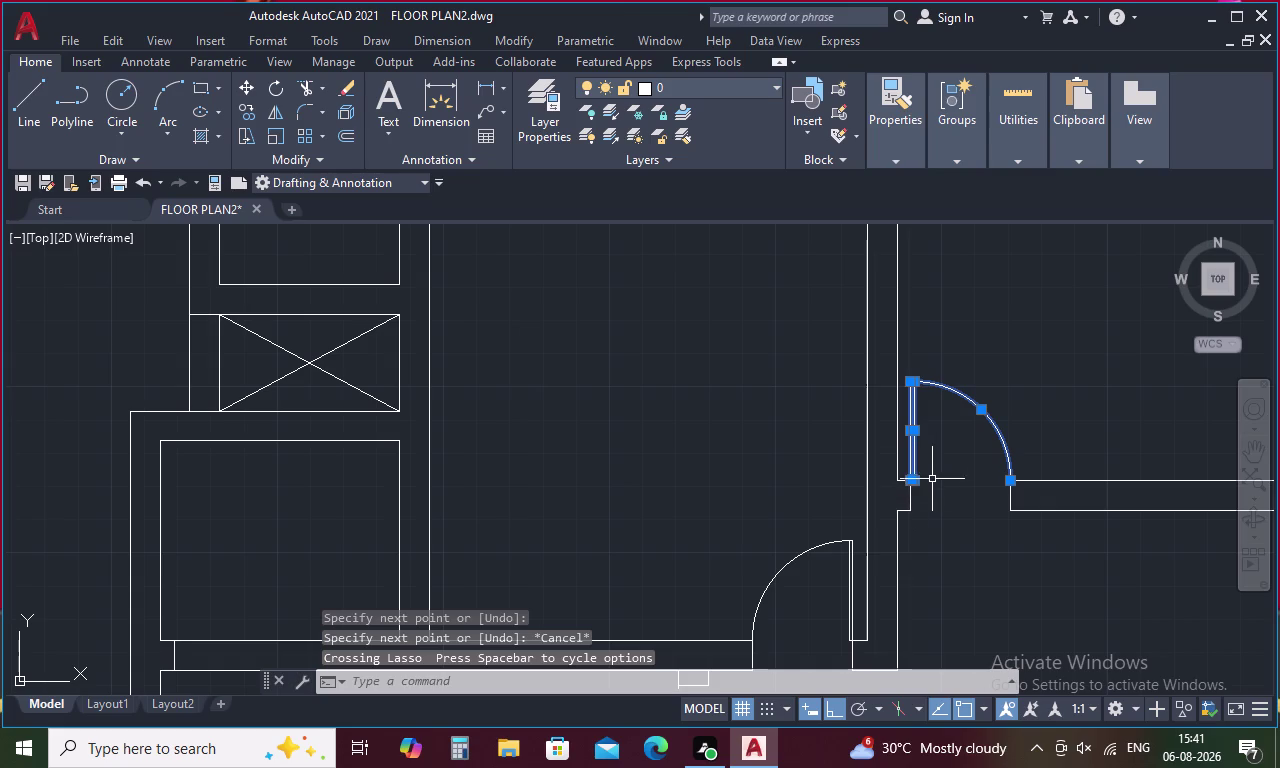
Move the door, its swing arc and the wall end line from the base corner to the lower opening's corner.
click(1012, 498)
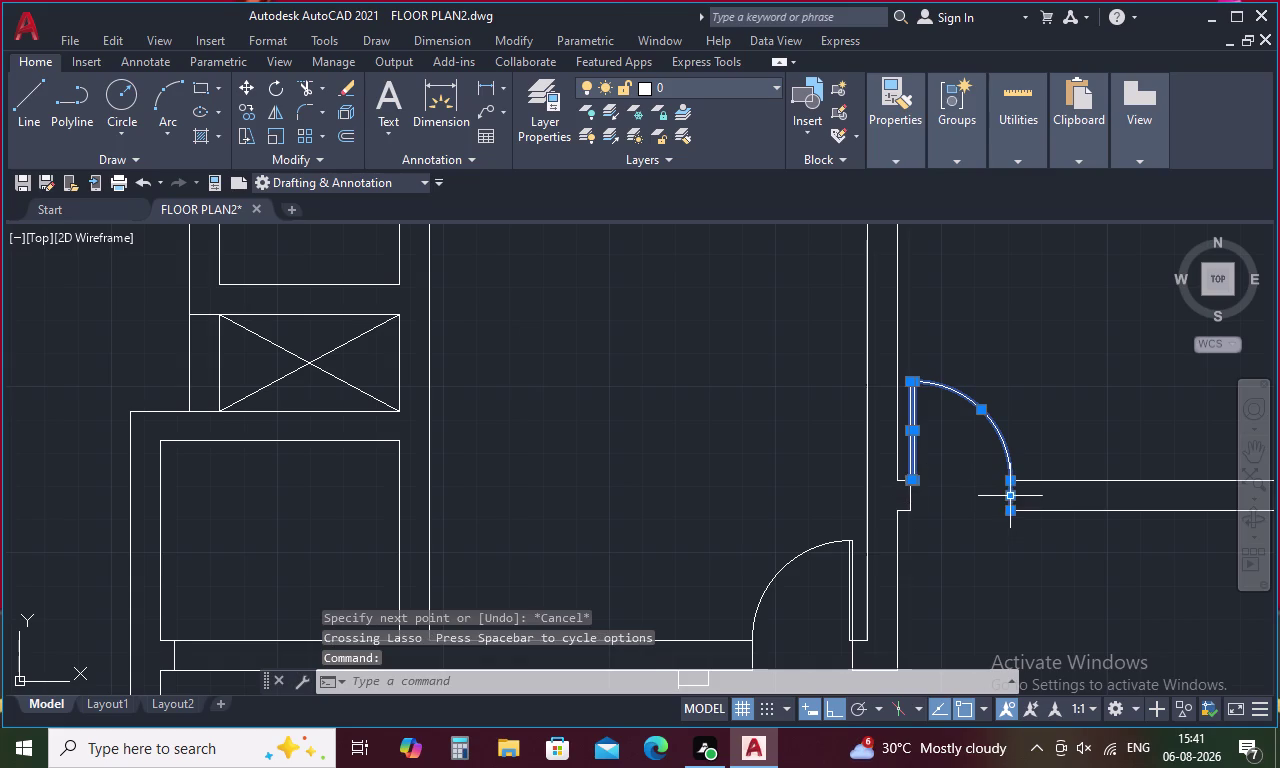
right_click(966, 469)
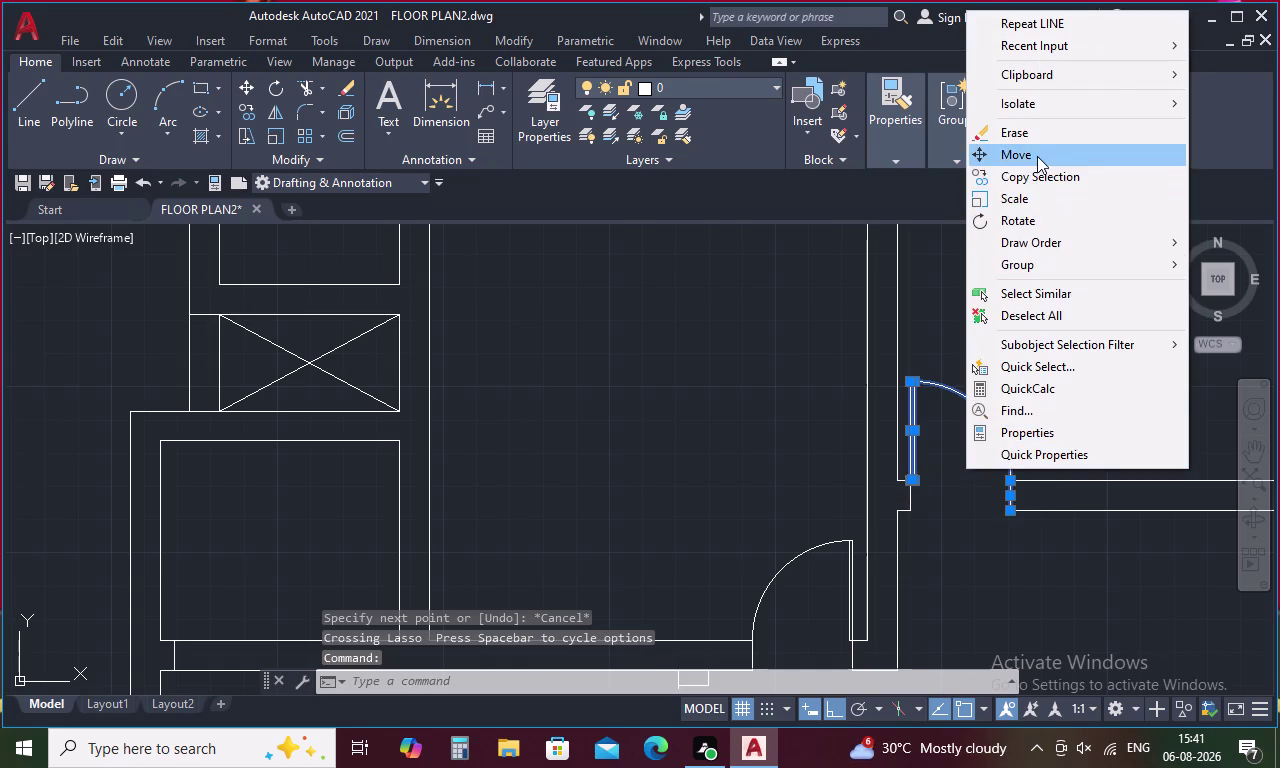
click(1037, 156)
scroll(up, 3)
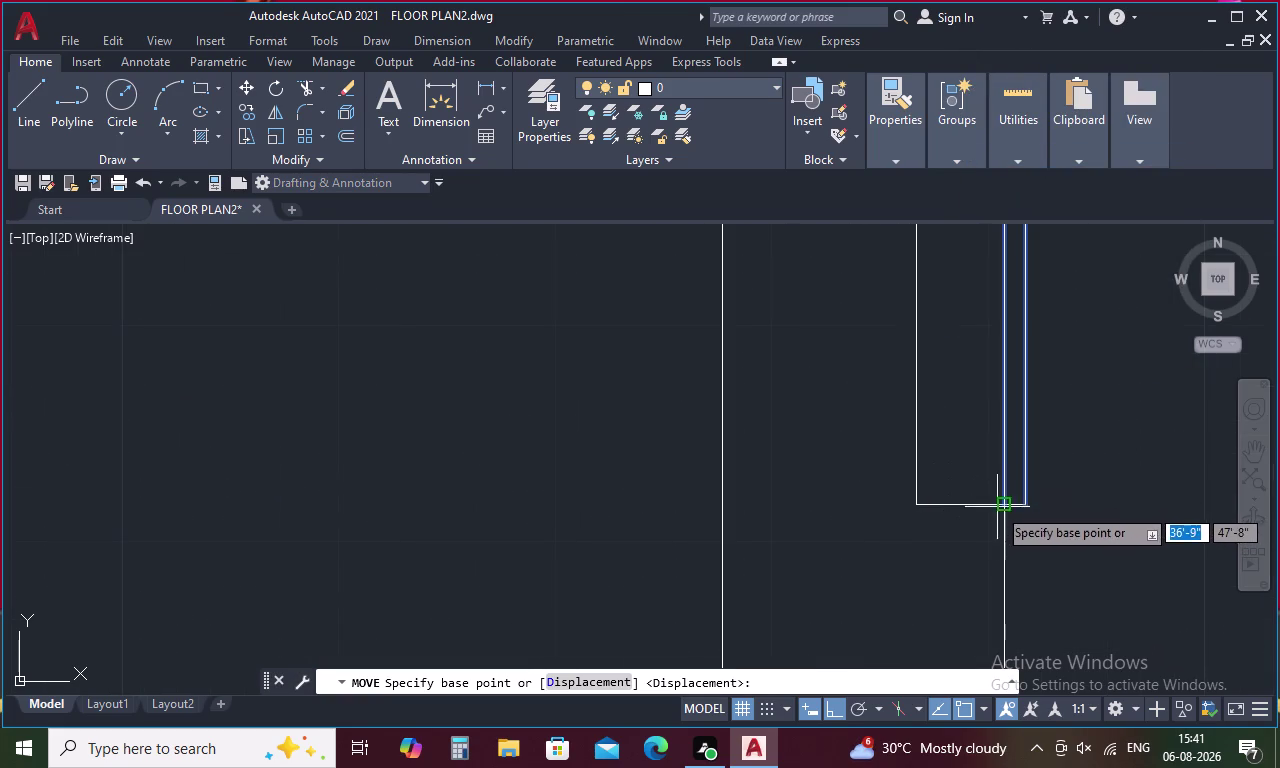
click(998, 504)
scroll(down, 3)
scroll(down, 3)
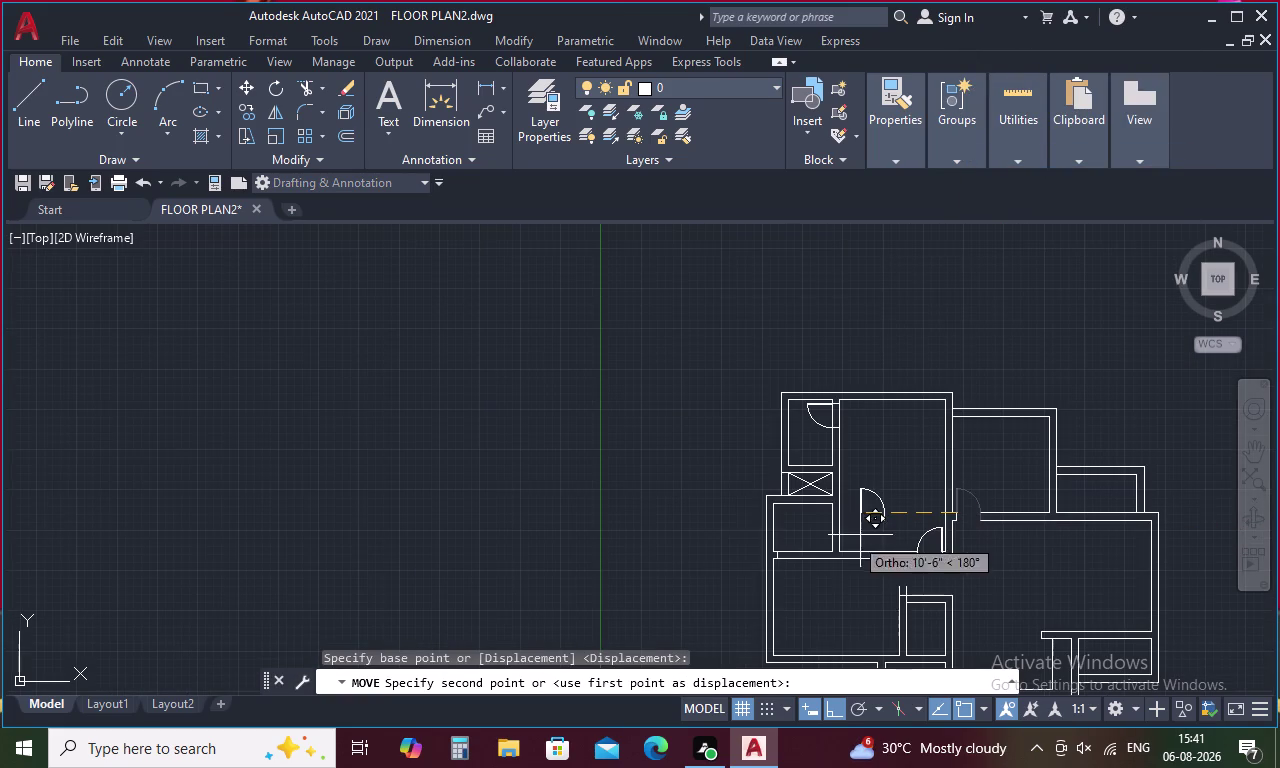
scroll(up, 3)
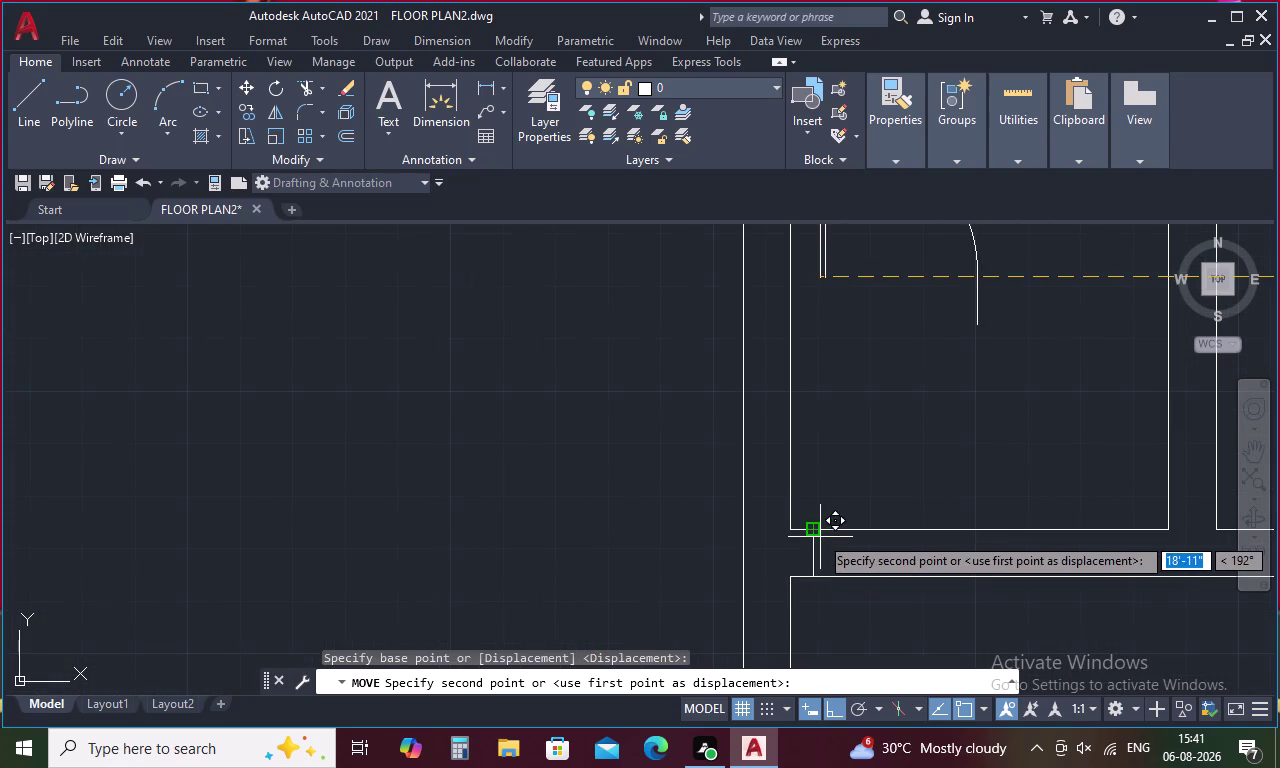
click(819, 535)
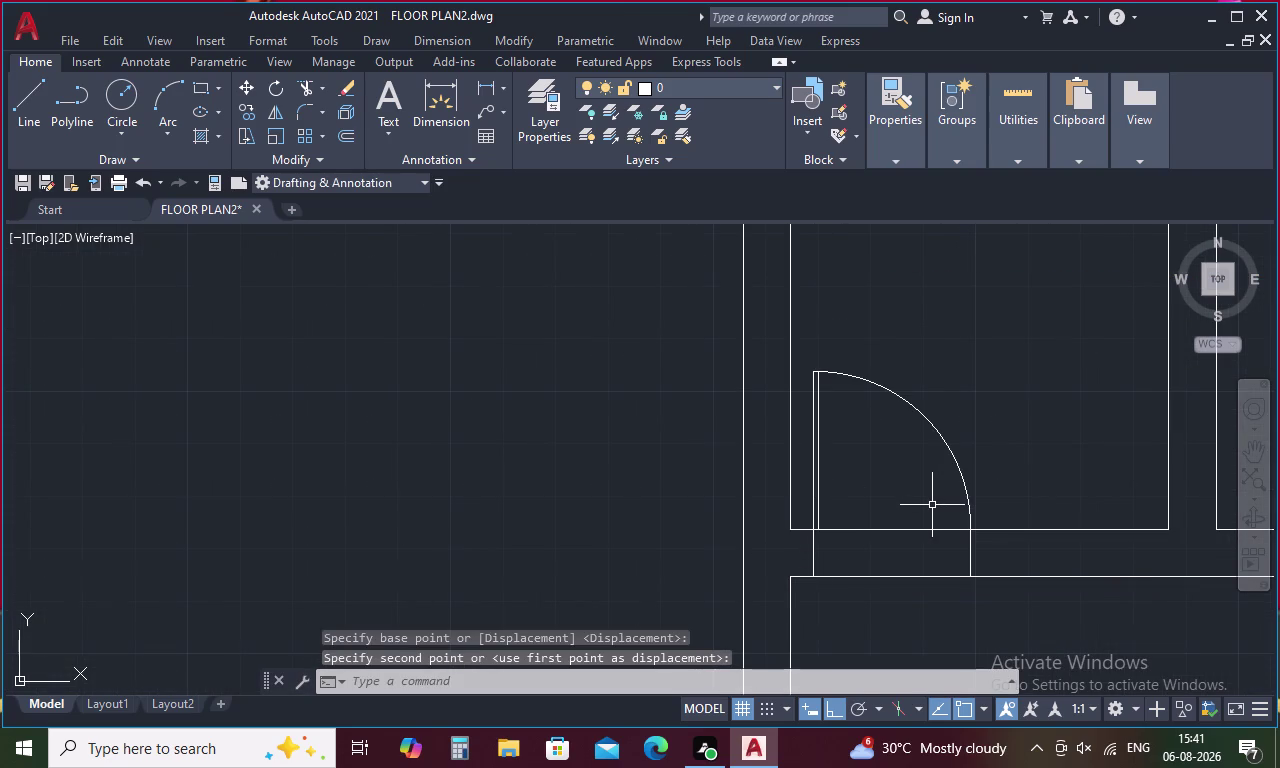
Start TR and fence-trim the wall lines inside the first door opening.
key(Escape)
text(tr)
key(space)
drag(907, 478, 893, 612)
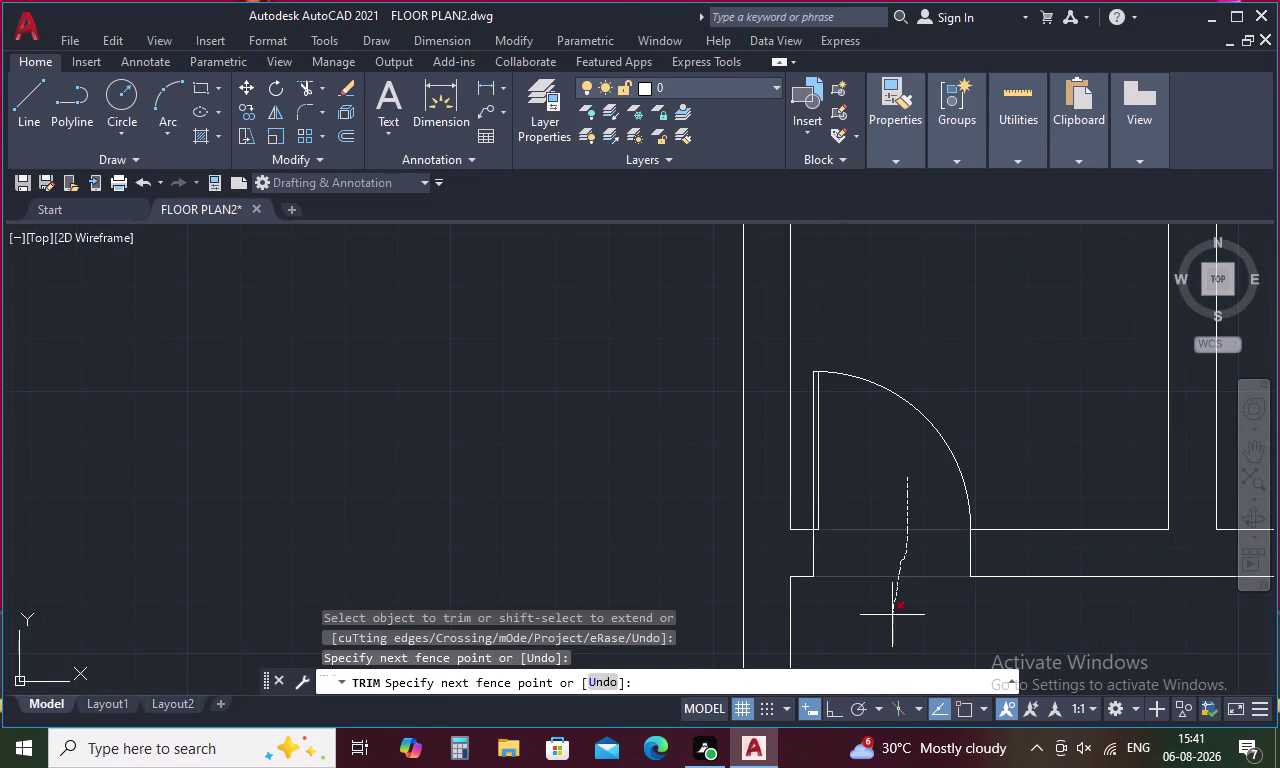
drag(893, 612, 892, 617)
scroll(down, 3)
middle_drag(939, 524, 848, 390)
scroll(down, 3)
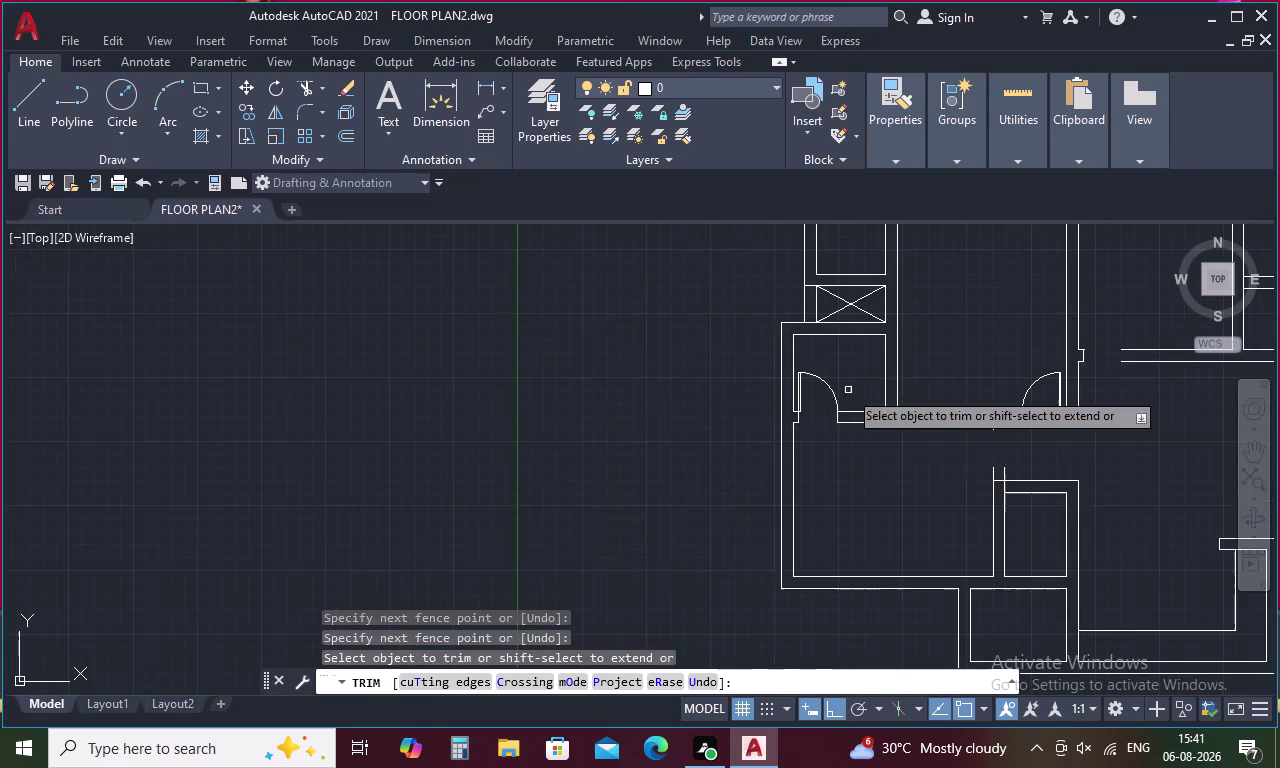
scroll(down, 3)
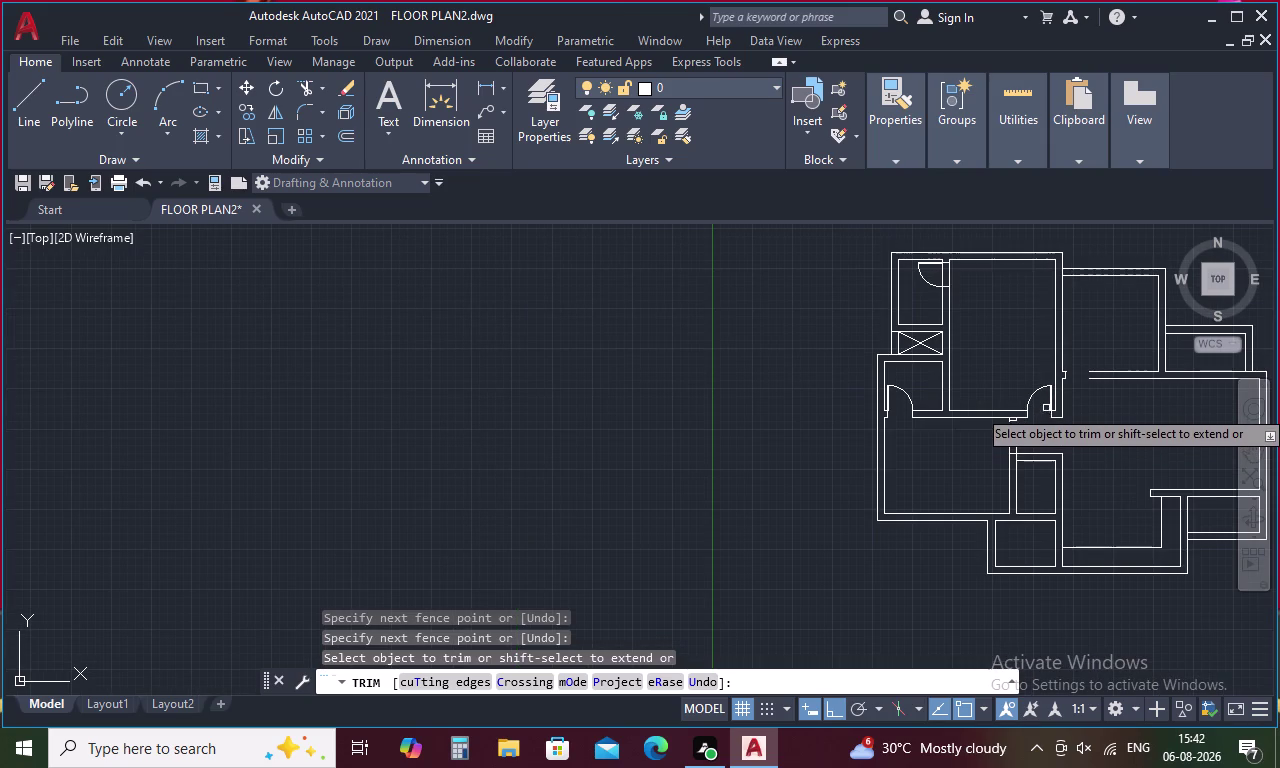
scroll(up, 3)
scroll(up, 3)
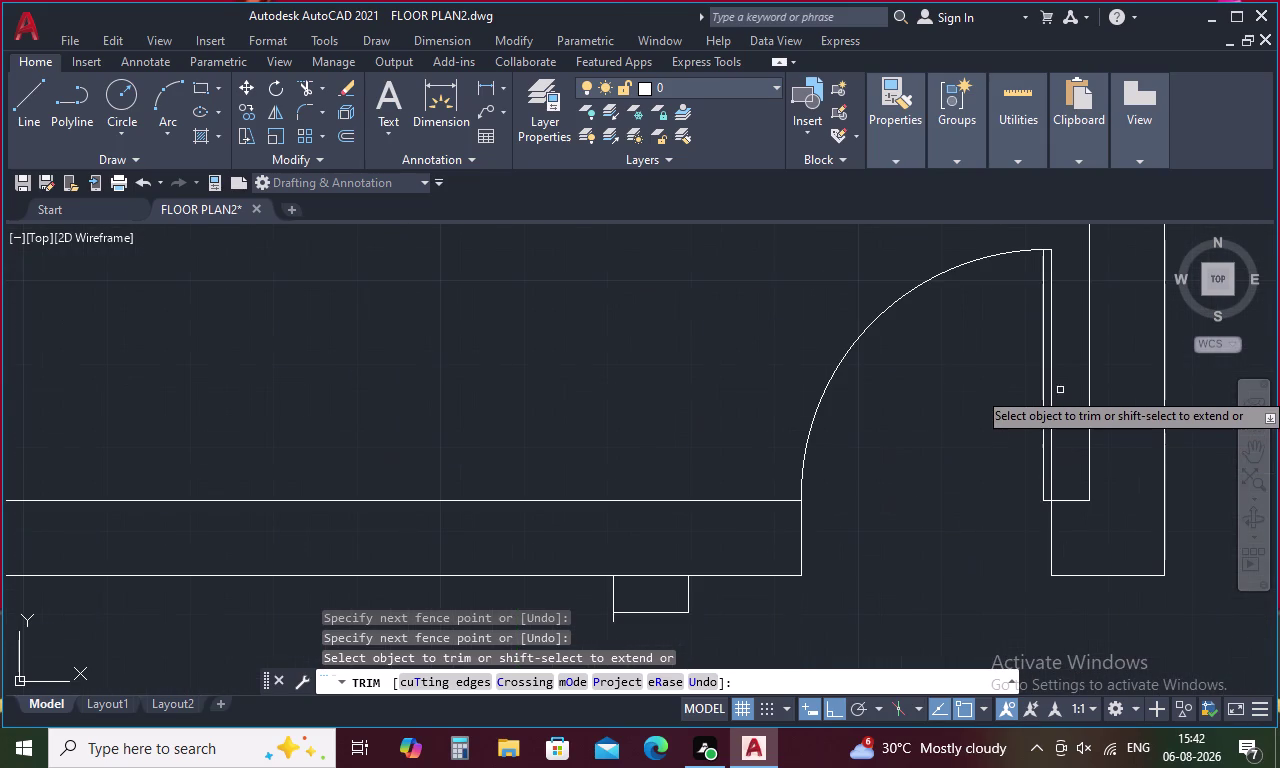
Trim the leftover wall segments in the other doorway by fence and picks.
drag(1068, 379, 759, 429)
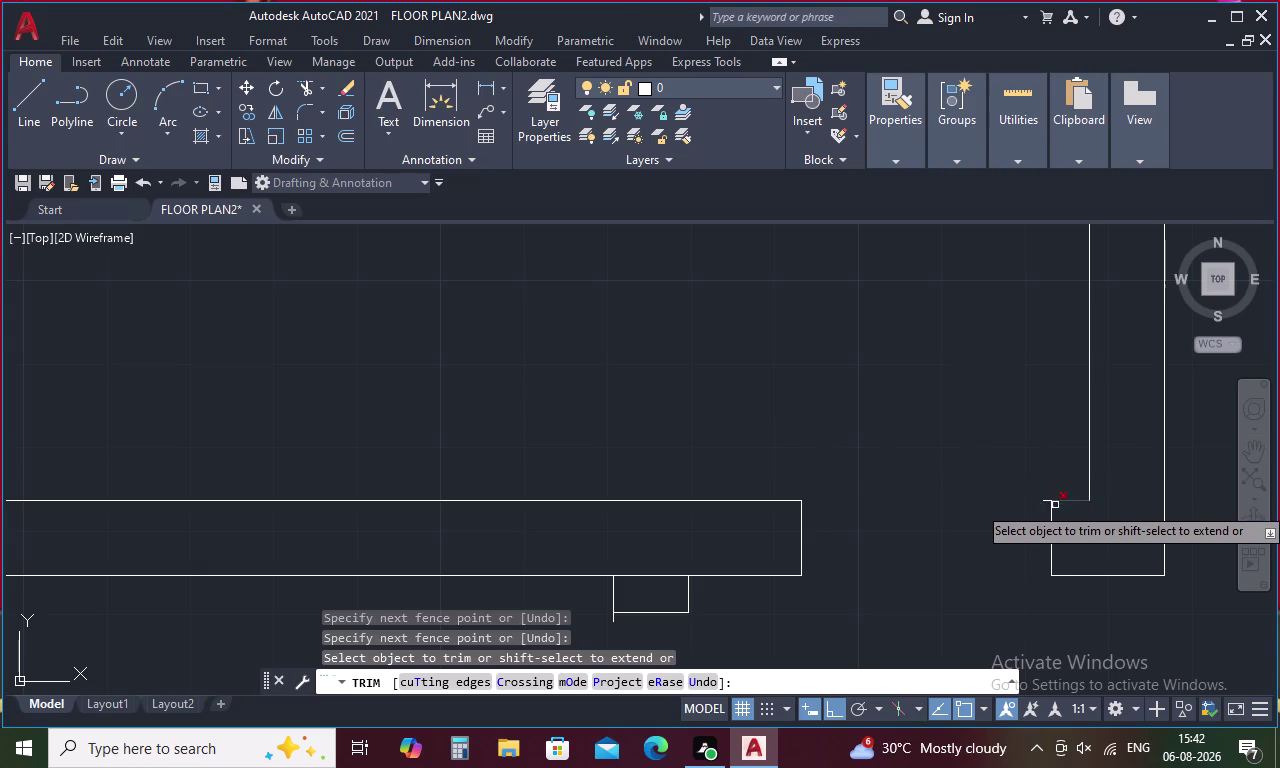
click(1045, 503)
scroll(down, 3)
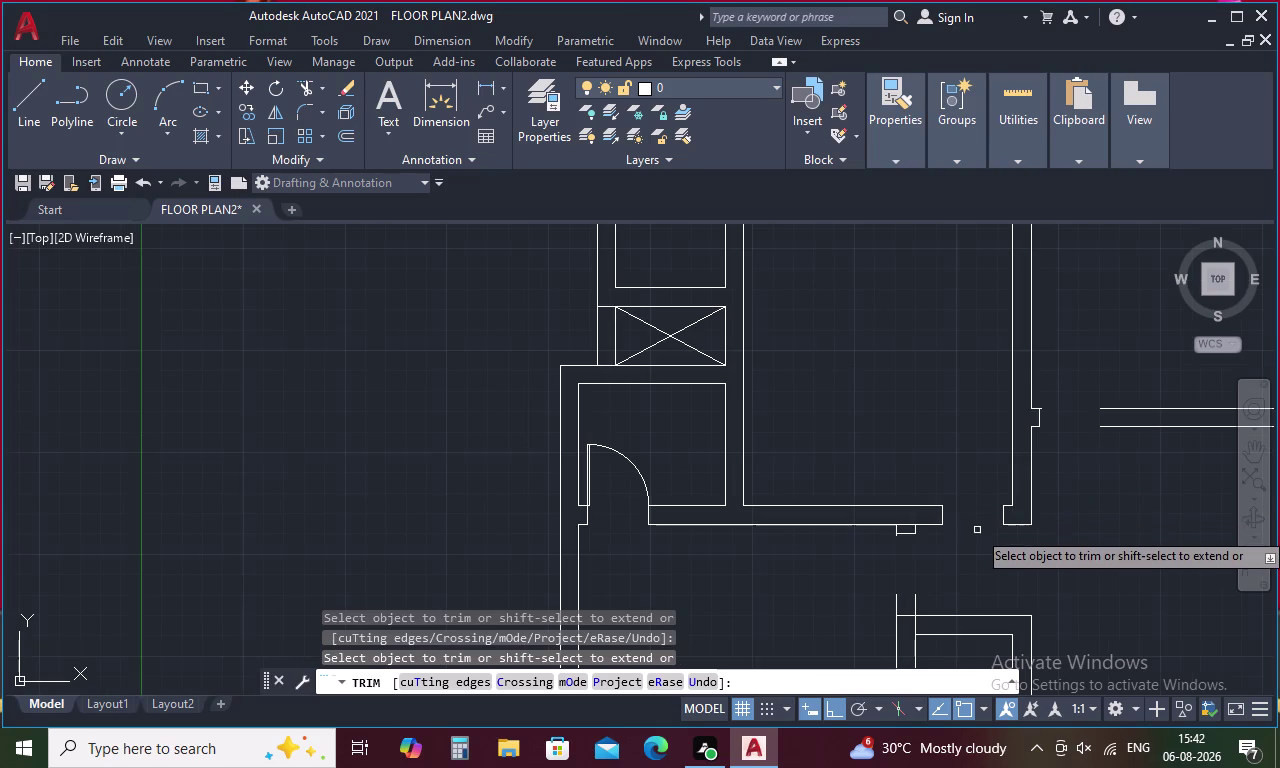
middle_drag(974, 538, 953, 437)
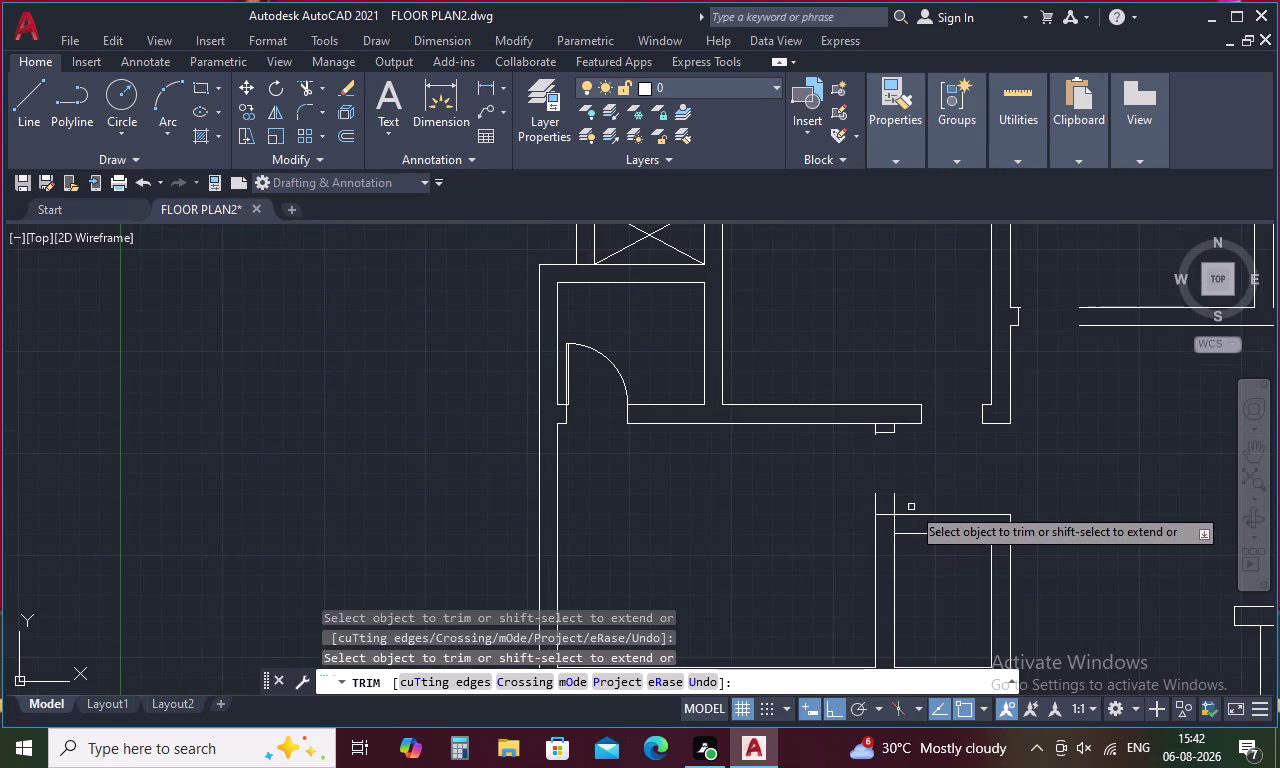
drag(912, 504, 854, 497)
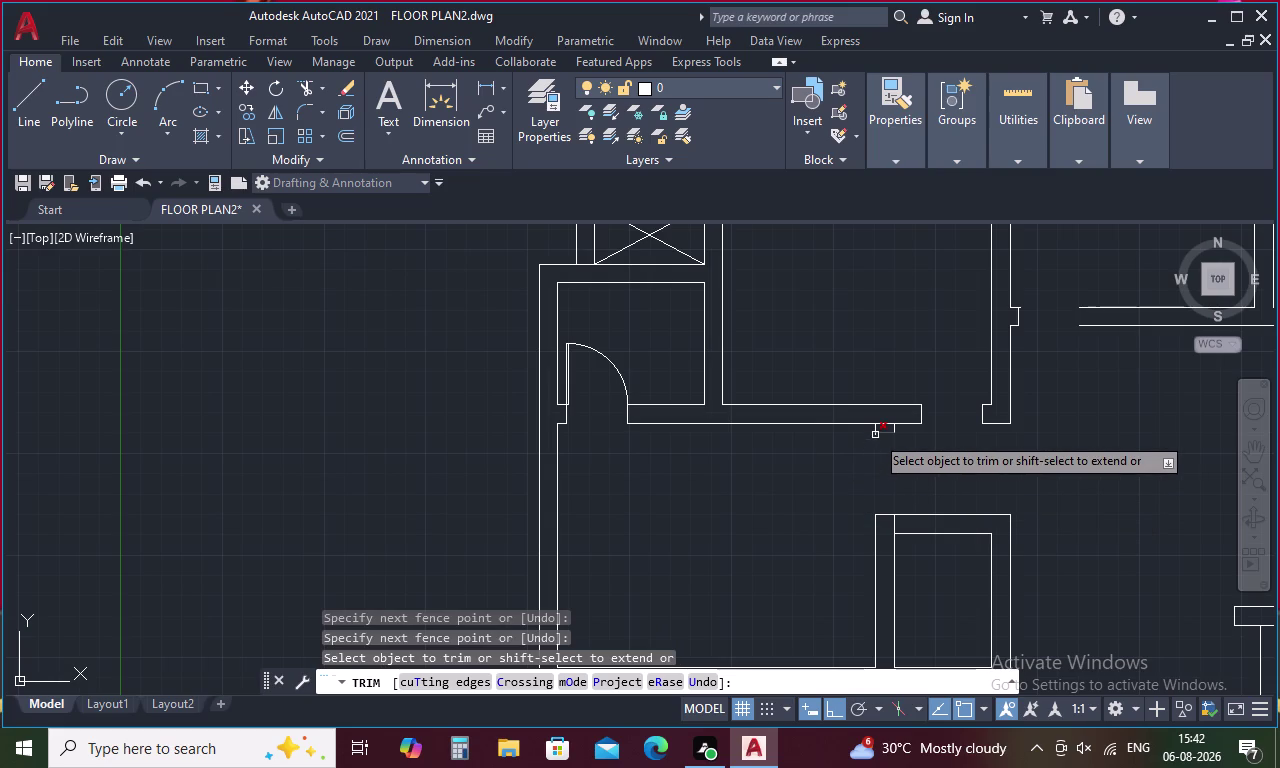
scroll(up, 3)
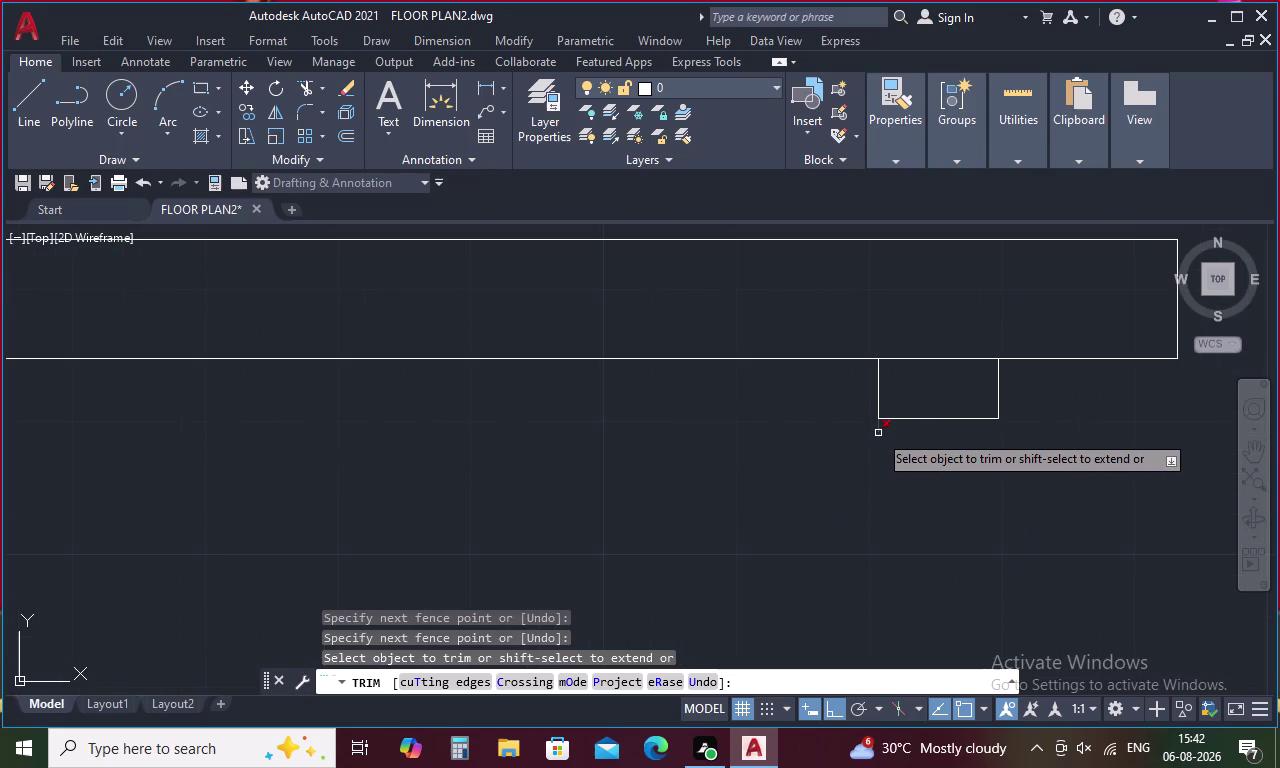
click(878, 433)
scroll(down, 3)
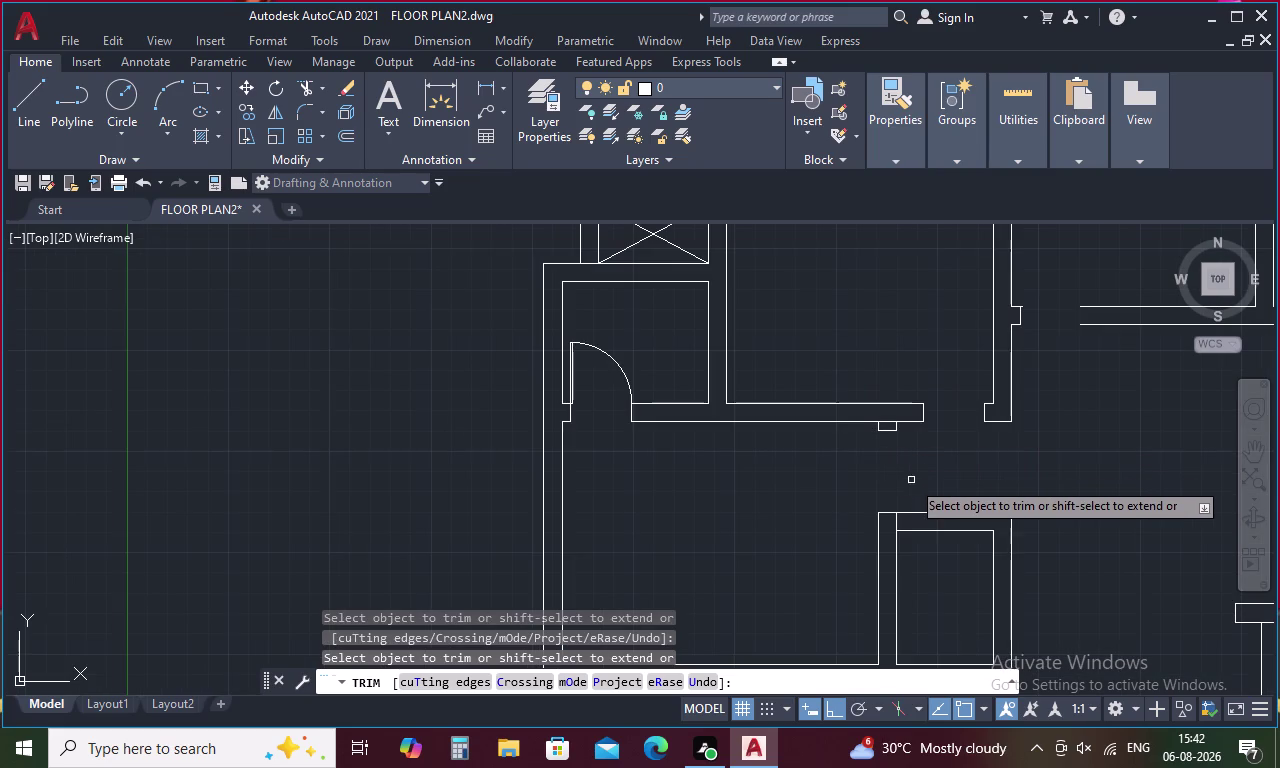
Undo the last three trims and end the Trim command.
key(ctrl+z)
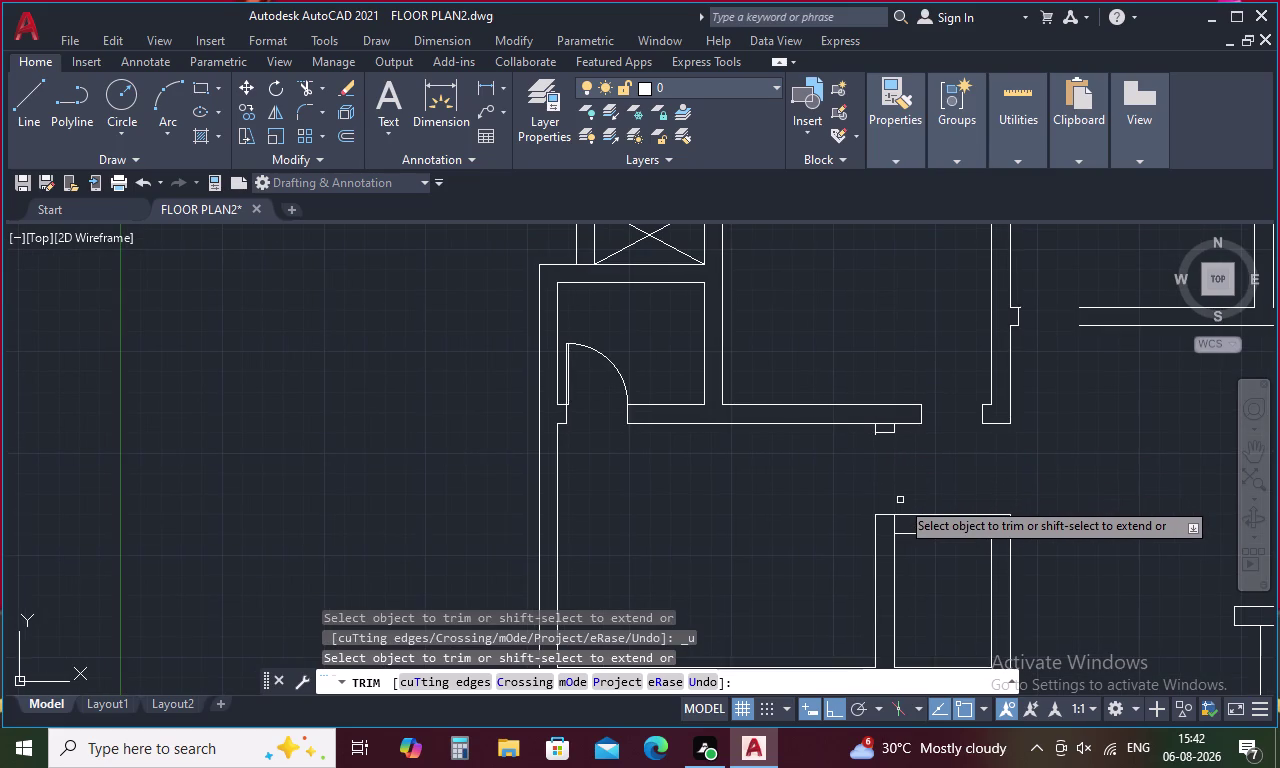
key(ctrl+z)
key(ctrl+z)
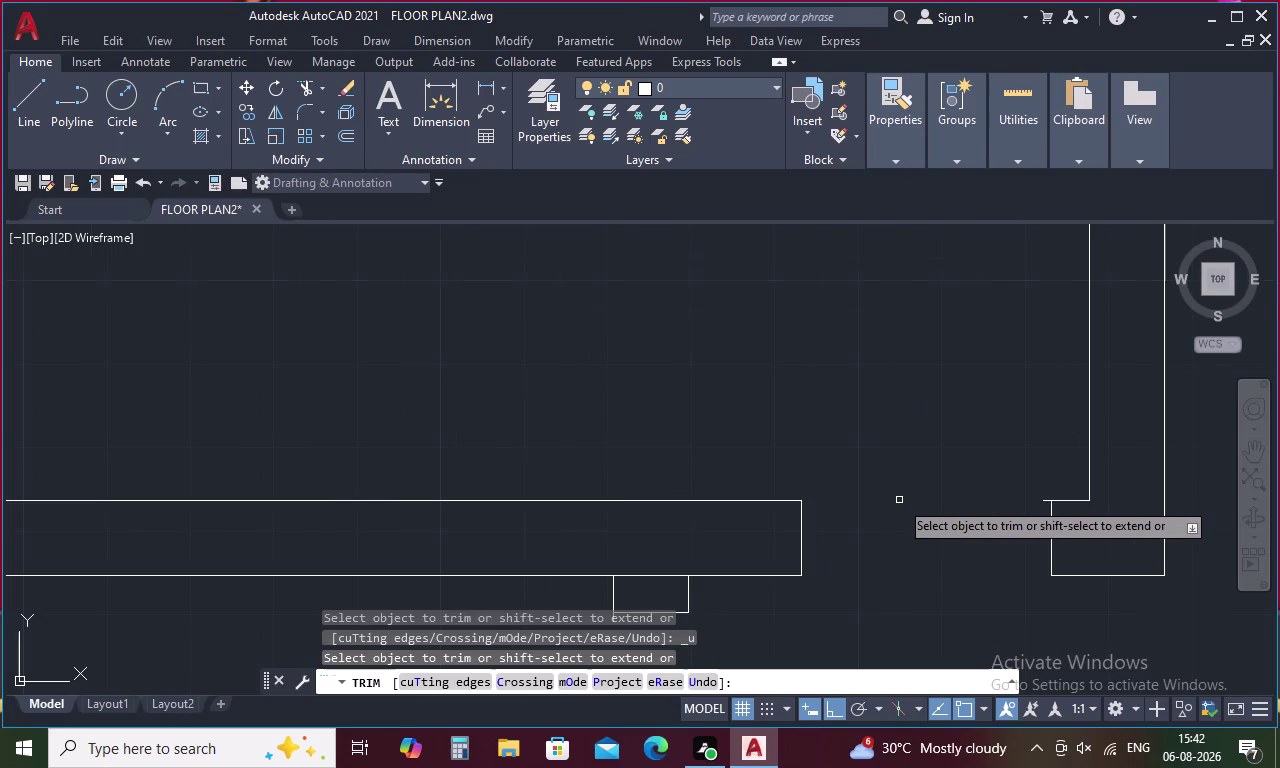
scroll(down, 3)
middle_drag(926, 552, 874, 434)
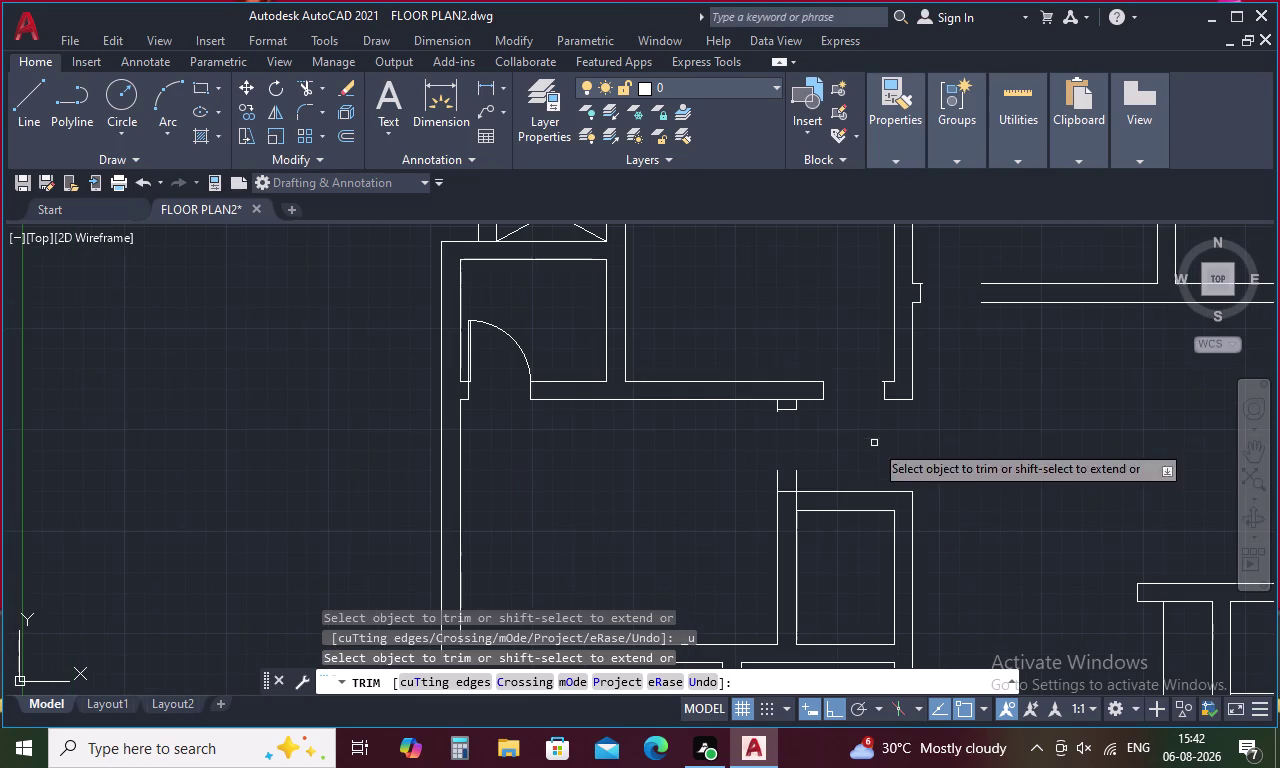
key(Escape)
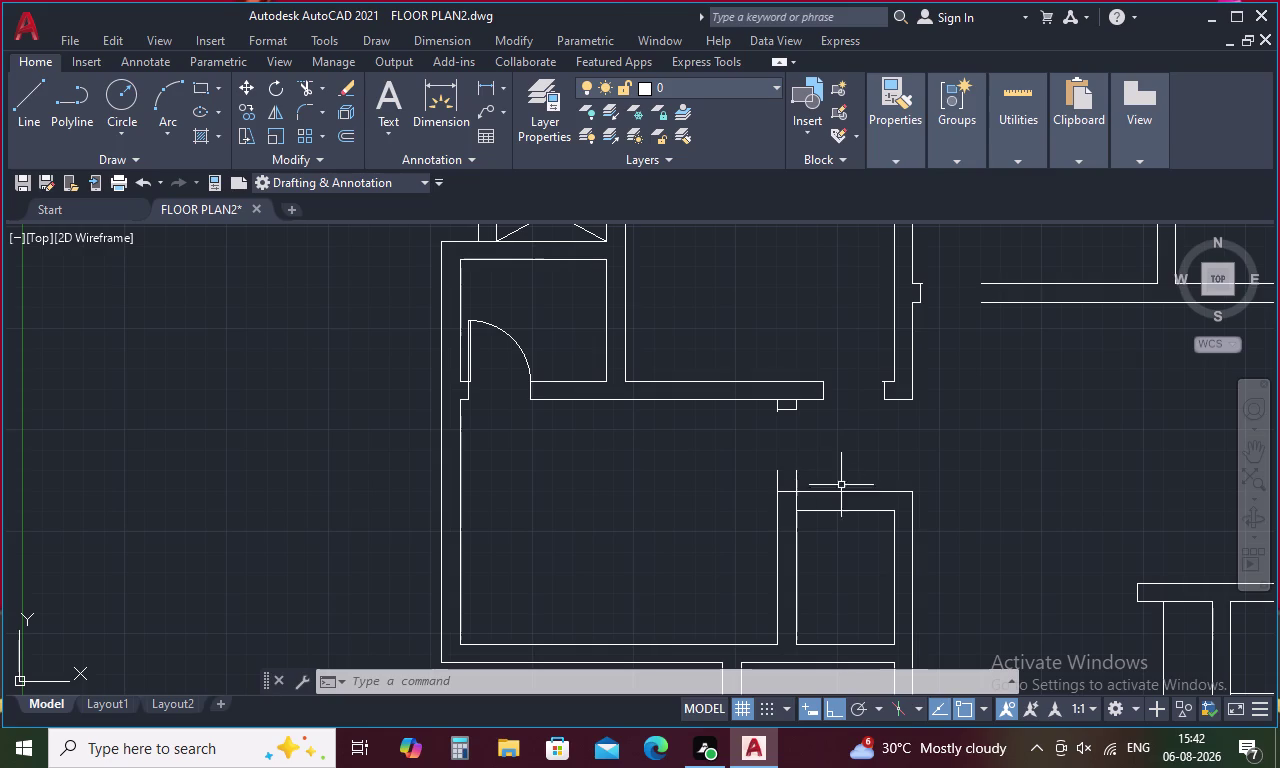
Draw a short jamb line across the lower room's top wall, tracked 4.5 from its inner corner.
key(l)
key(space)
key(t)
key(k)
key(space)
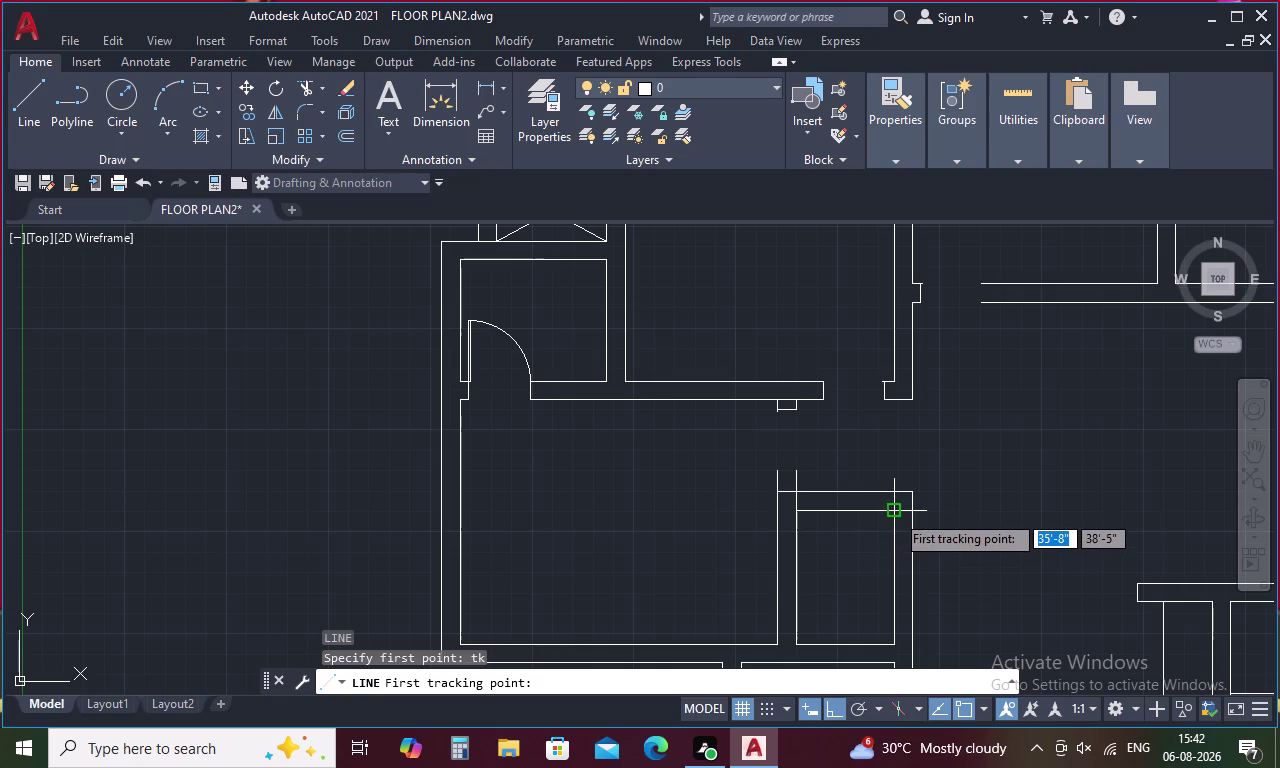
click(895, 513)
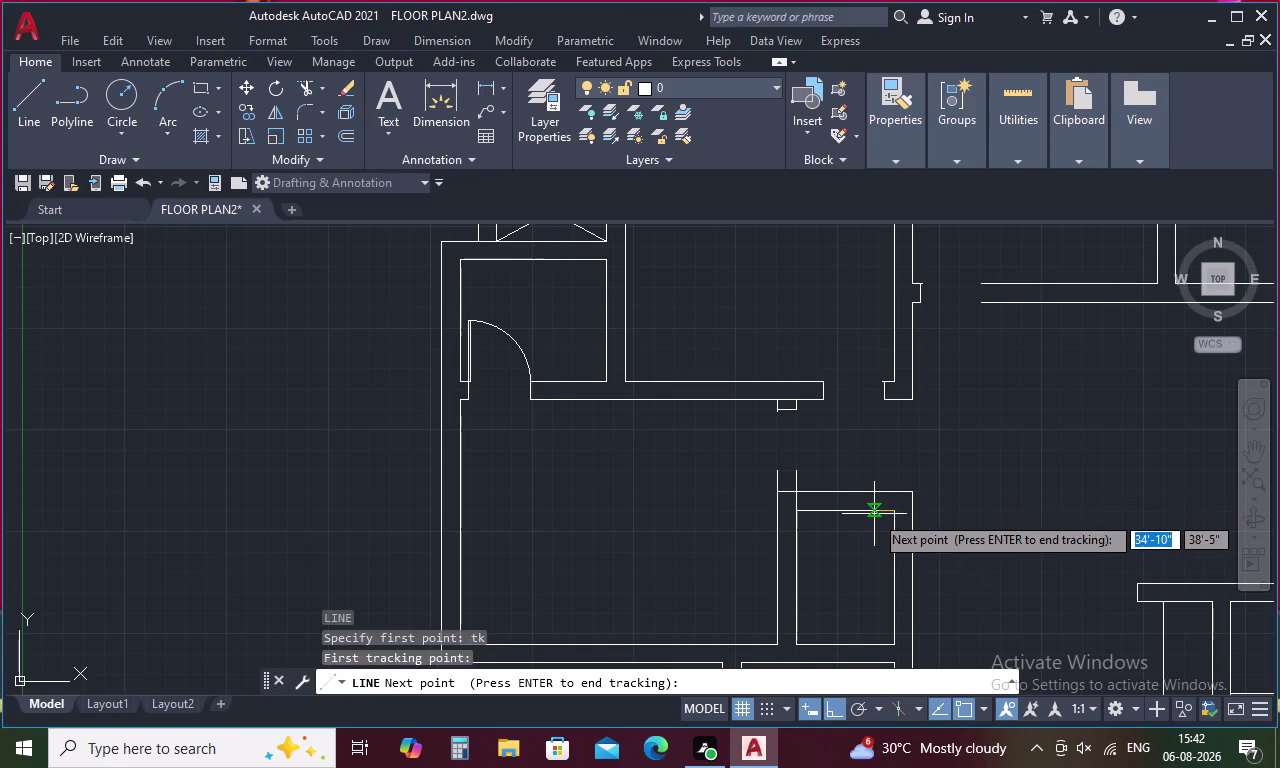
text(4.5)
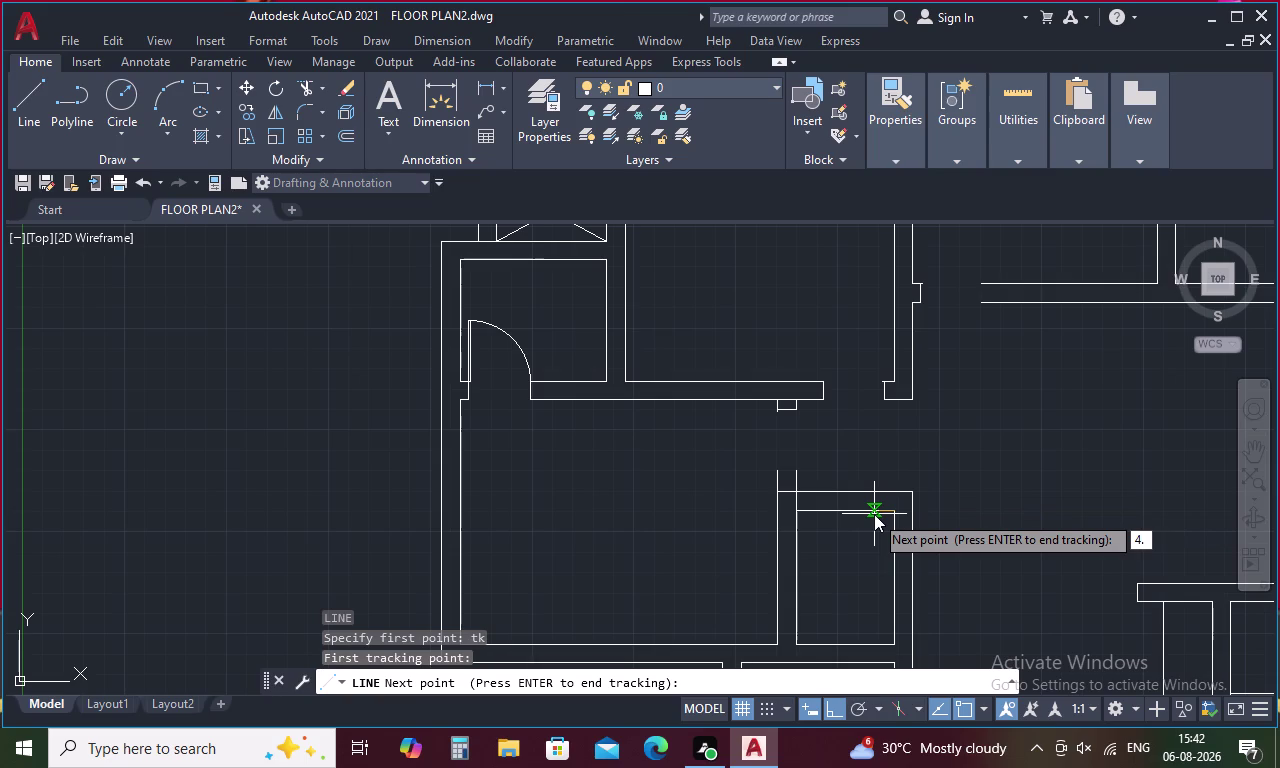
key(space)
key(space)
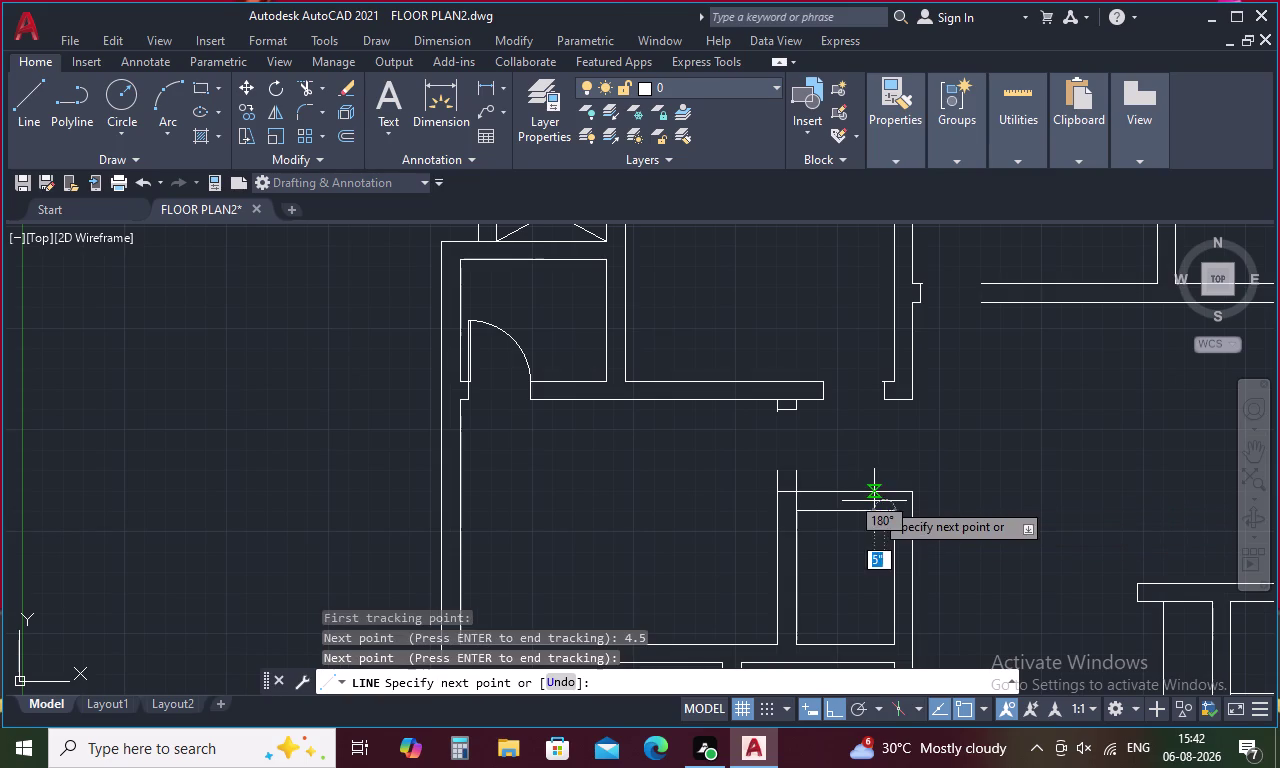
click(881, 493)
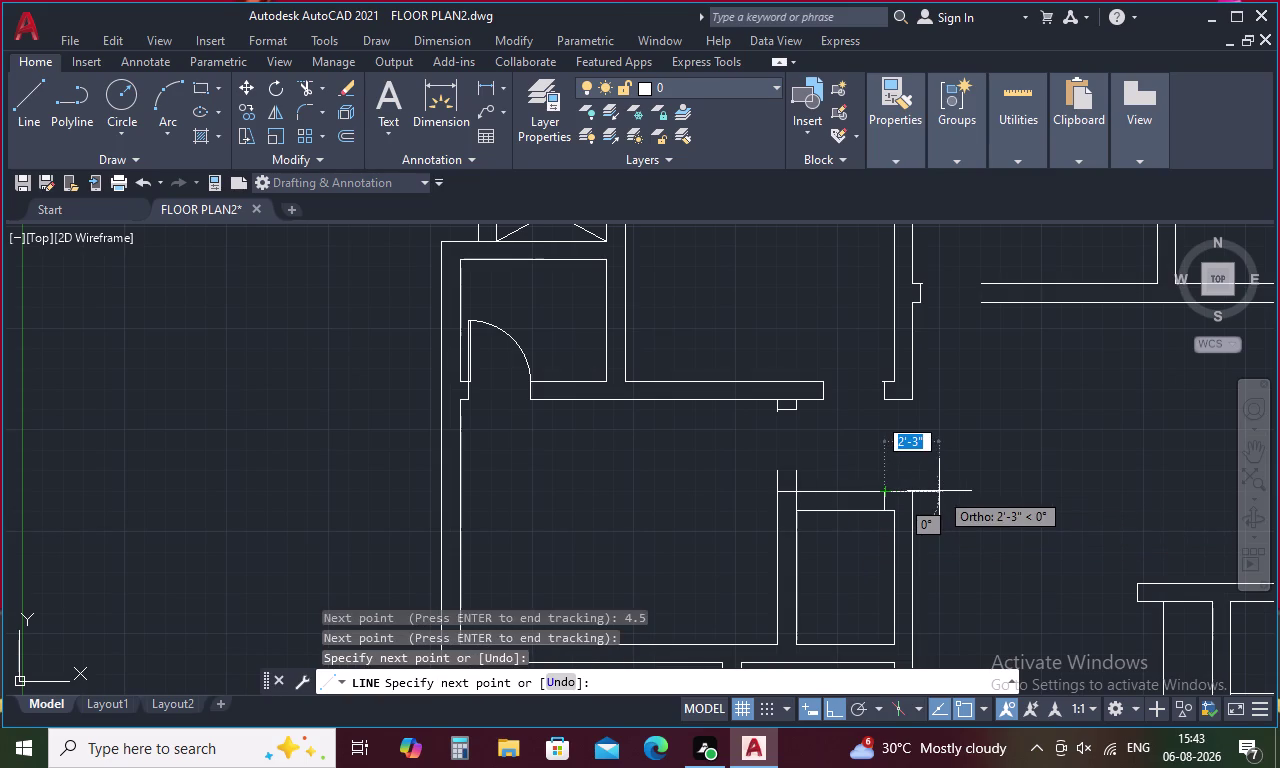
key(Escape)
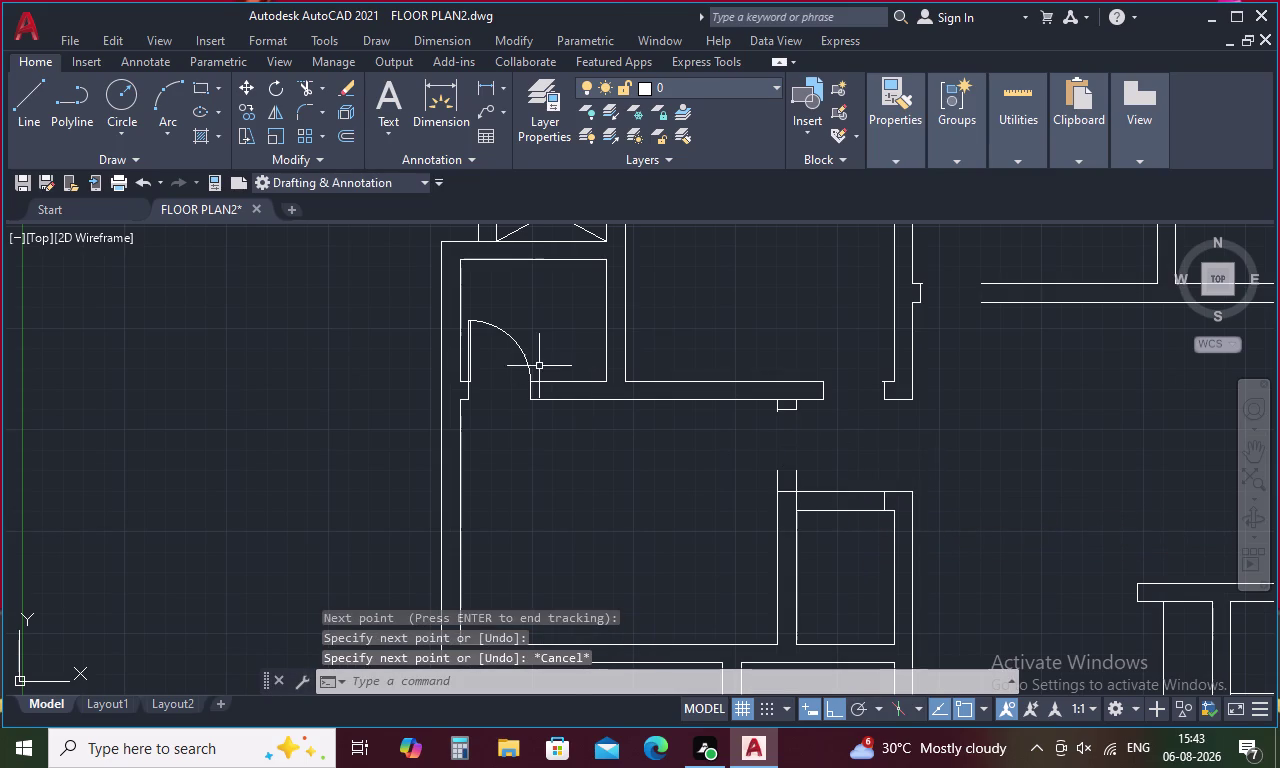
Select the existing door leaf and its swing arc.
drag(546, 343, 454, 363)
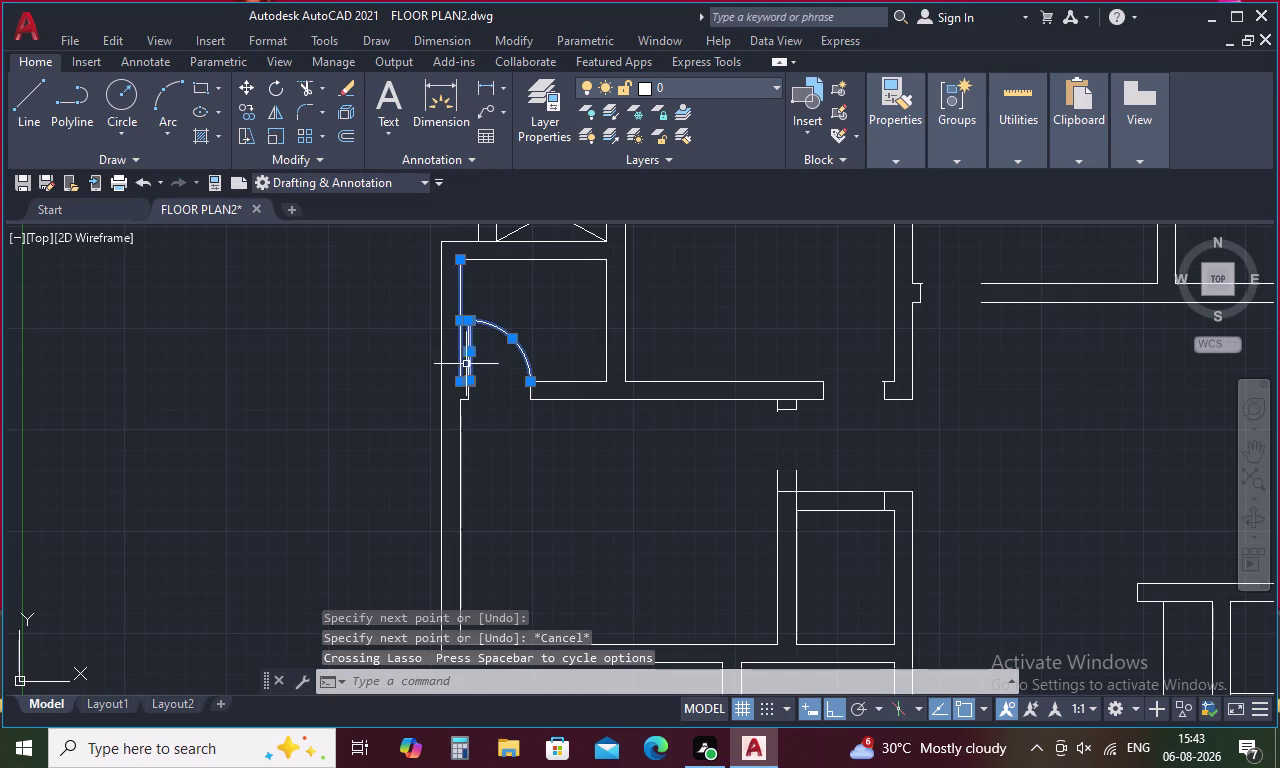
key(Escape)
scroll(up, 3)
middle_drag(475, 372, 576, 427)
scroll(down, 3)
drag(651, 389, 599, 408)
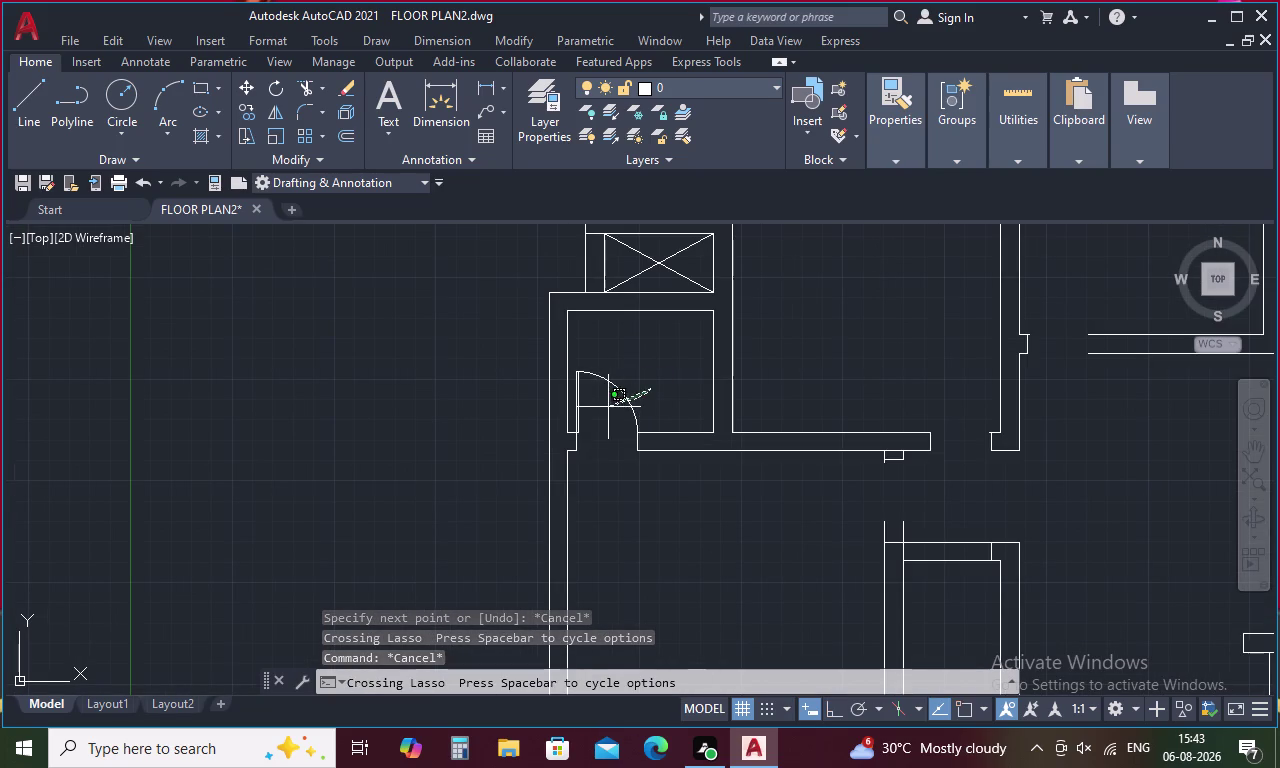
drag(599, 408, 573, 420)
scroll(up, 3)
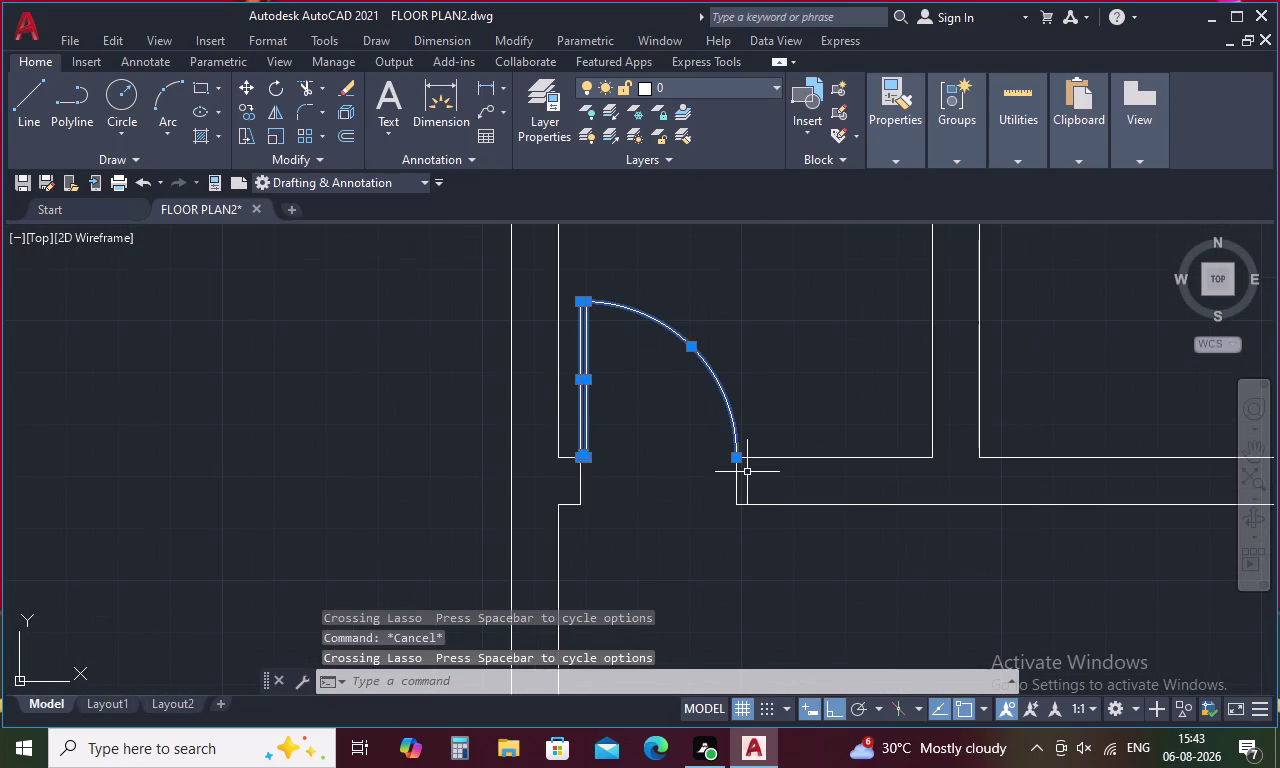
click(738, 483)
Copy the door and arc from its hinge corner into the top-wall opening, then reselect the copy.
right_click(687, 485)
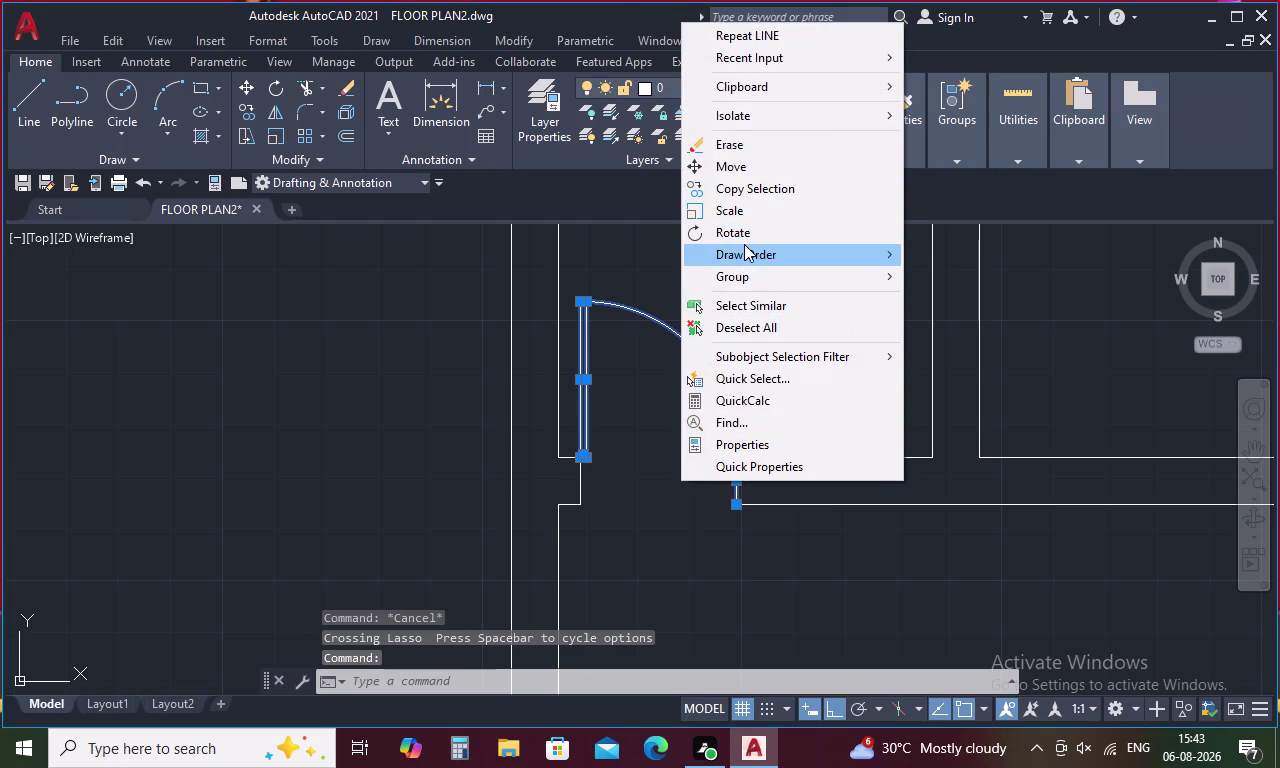
click(778, 192)
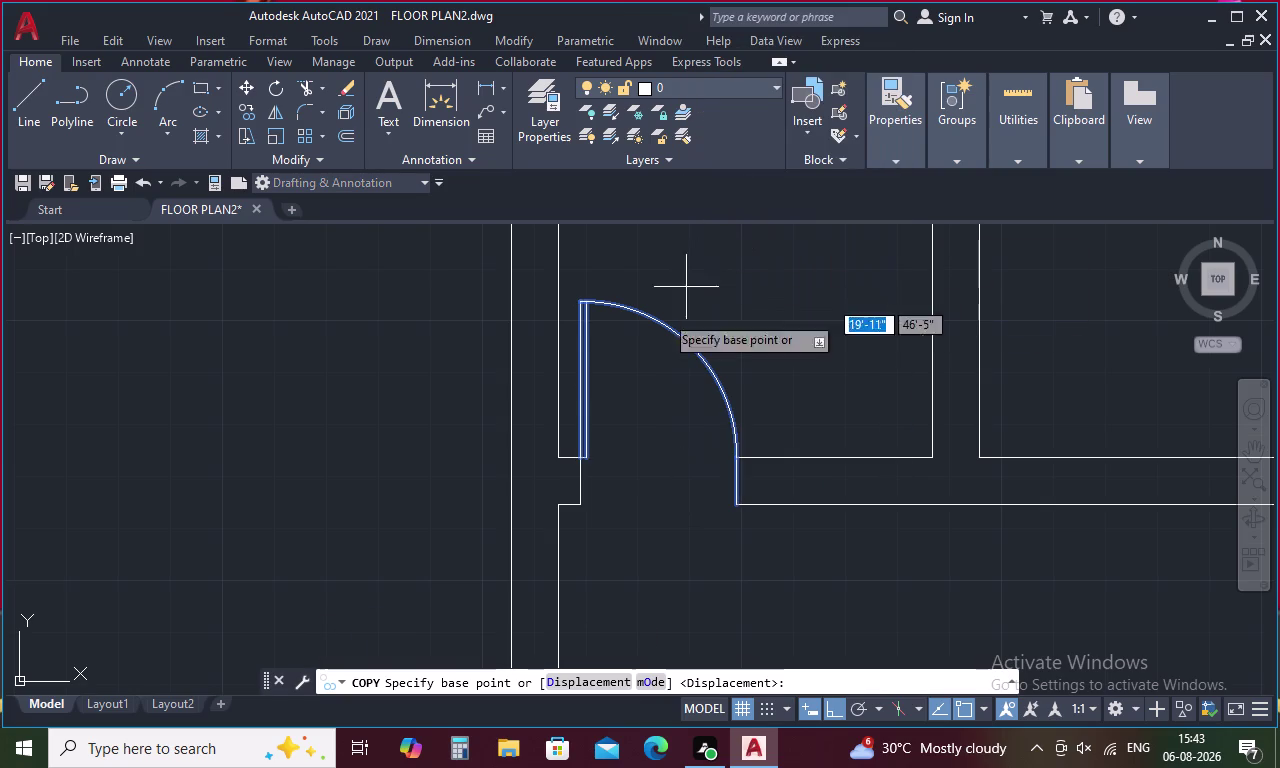
scroll(up, 3)
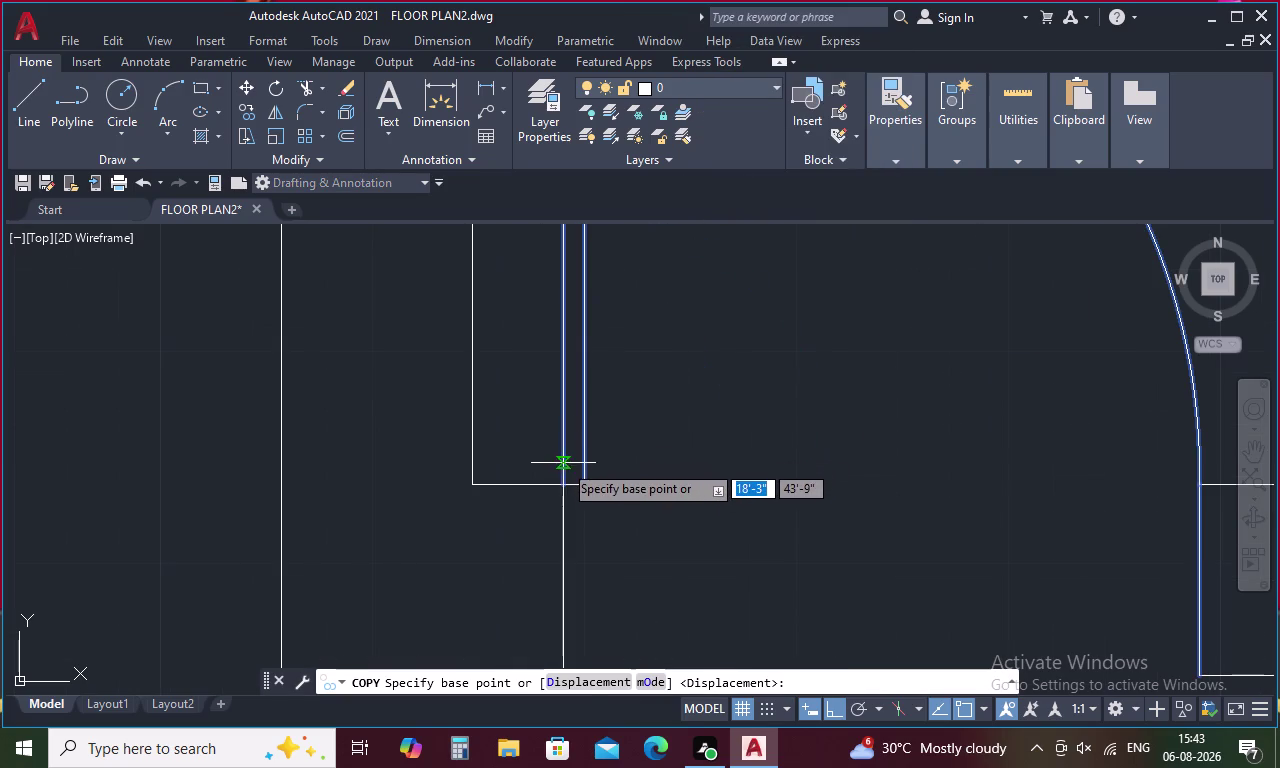
click(563, 479)
scroll(down, 3)
scroll(down, 3)
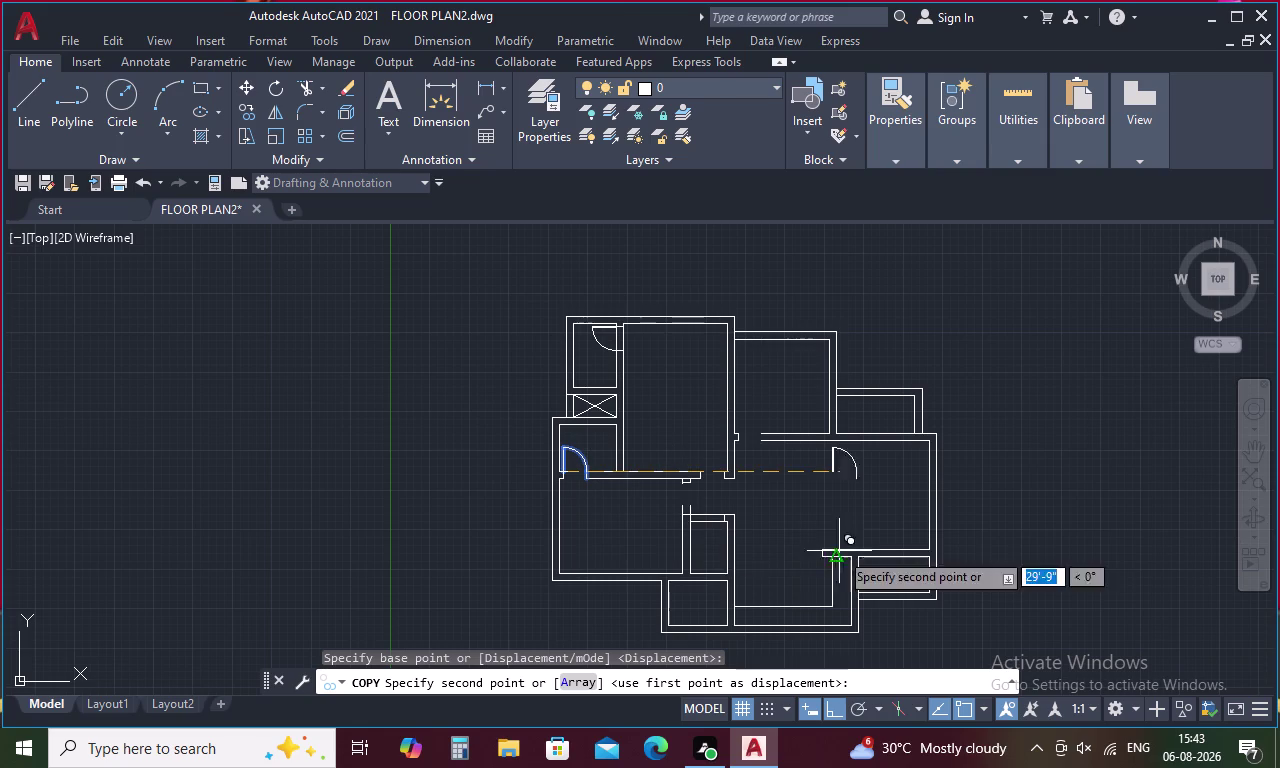
scroll(up, 3)
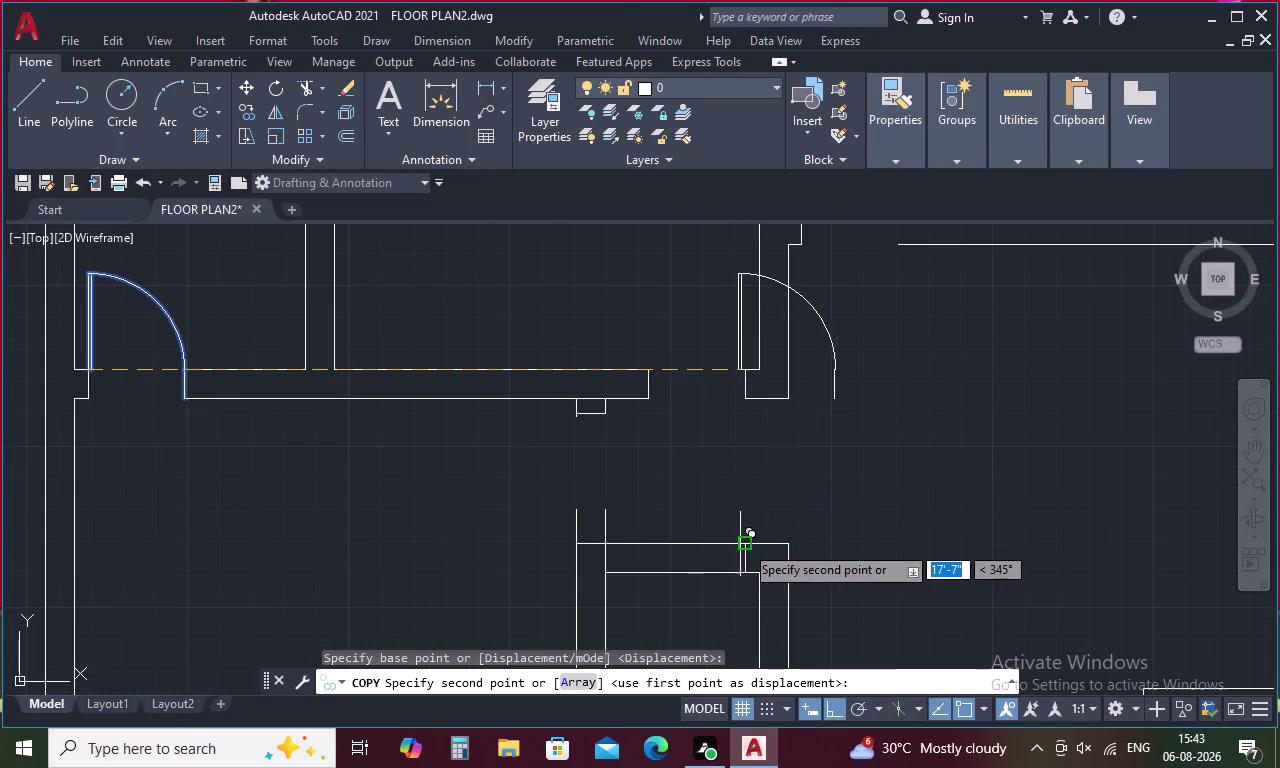
click(747, 544)
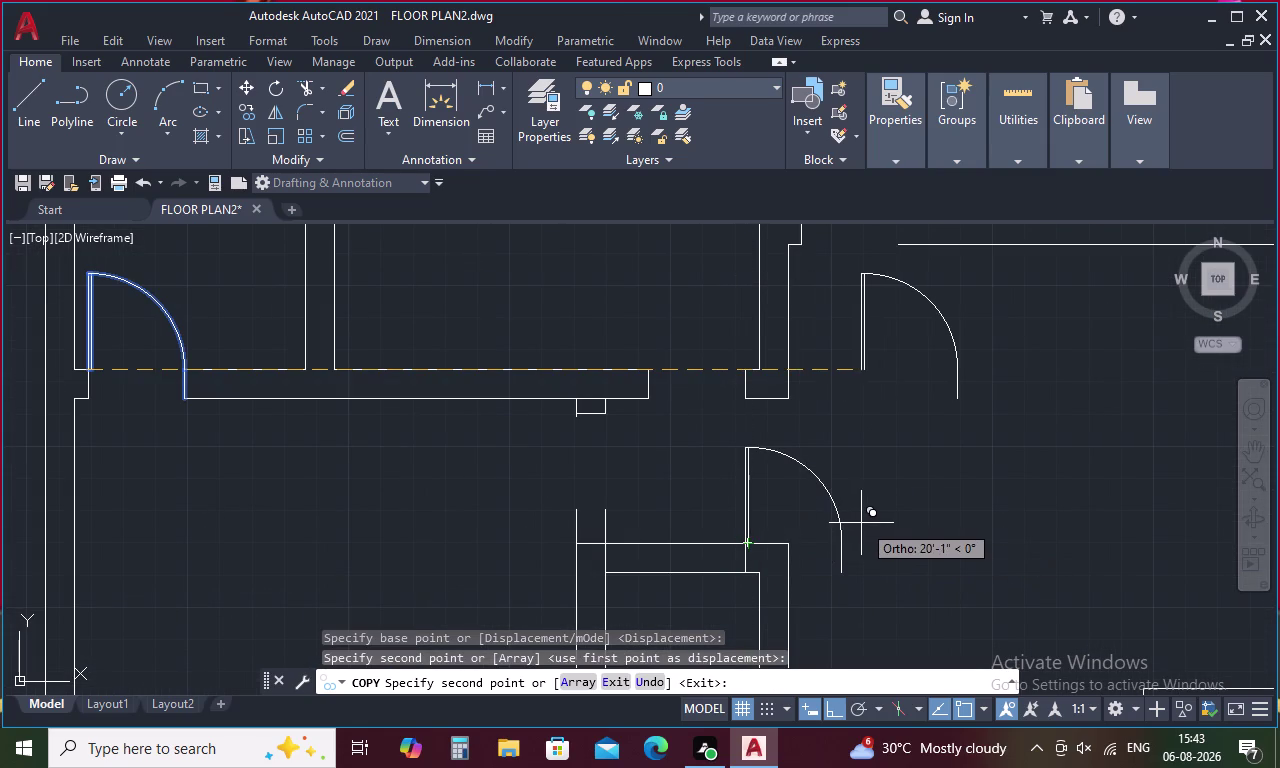
key(Escape)
drag(869, 473, 706, 508)
click(841, 566)
right_click(872, 514)
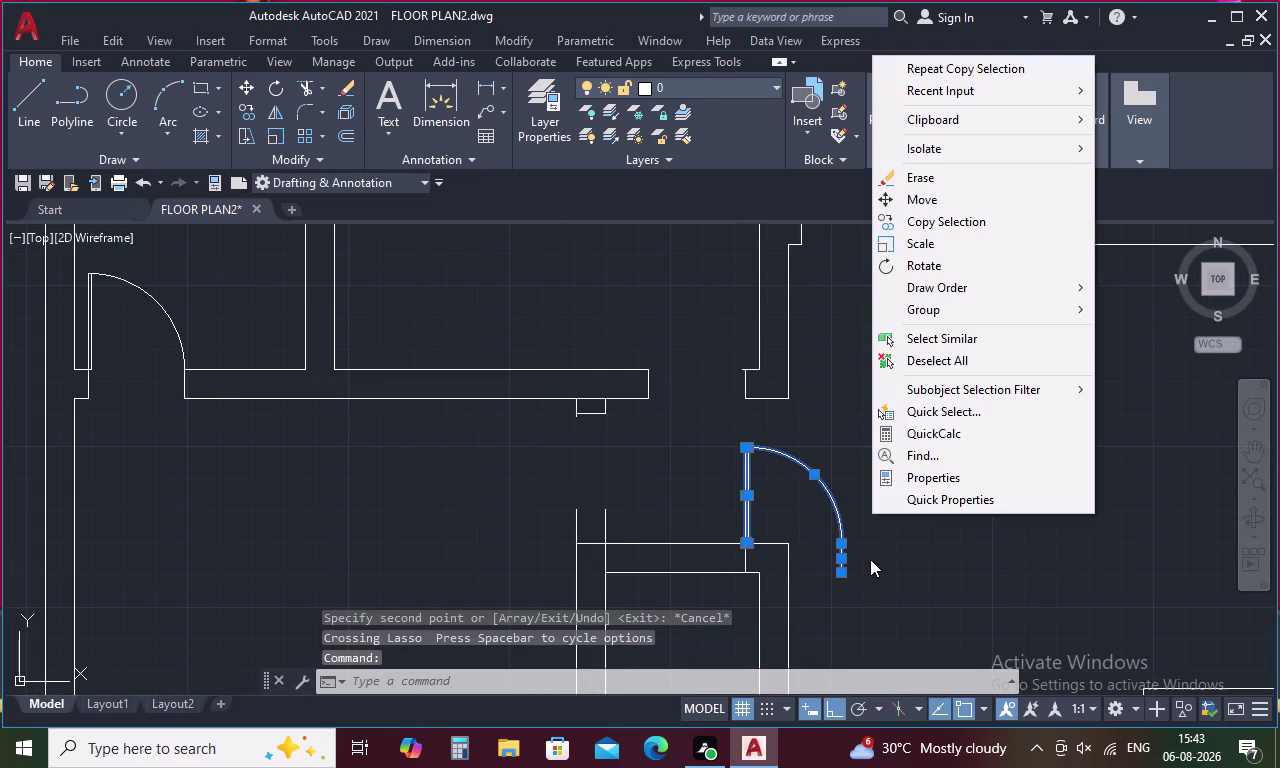
Start a command on the copied door from a base point, then cancel it.
key(Escape)
text(m)
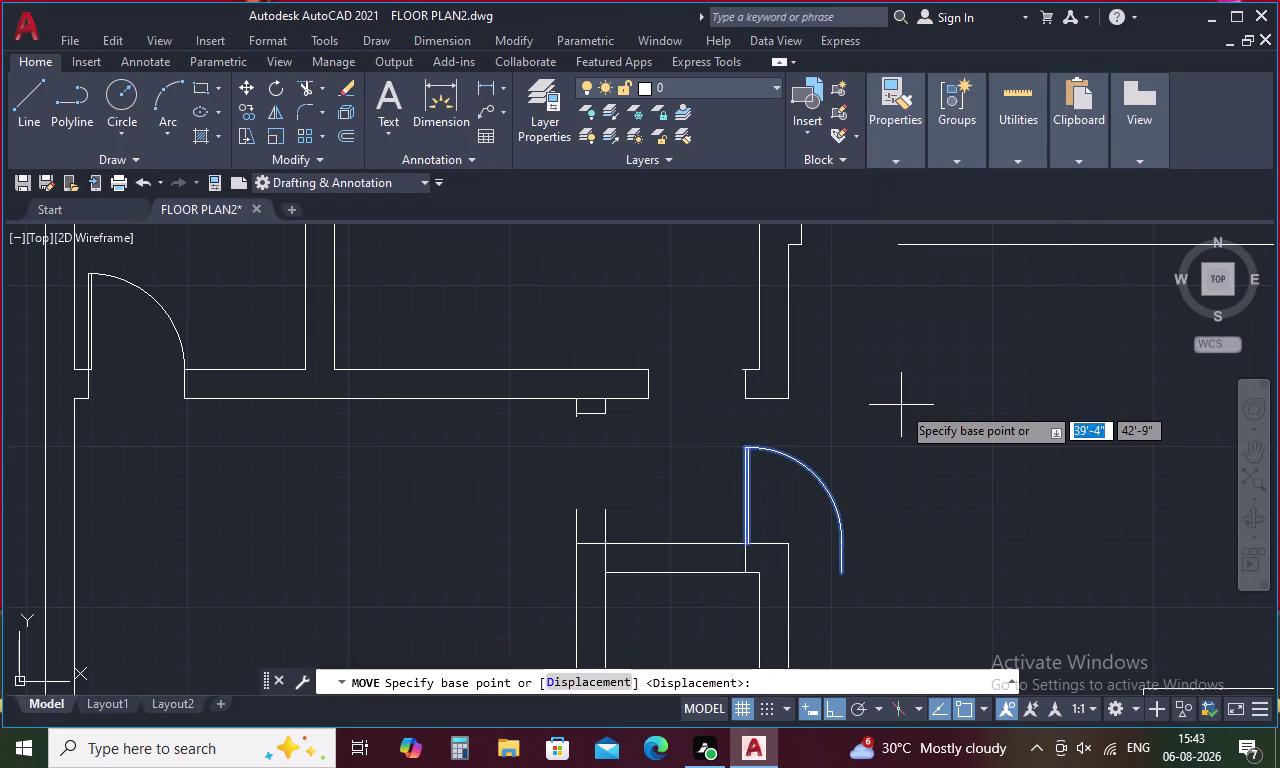
text(i)
key(space)
click(740, 571)
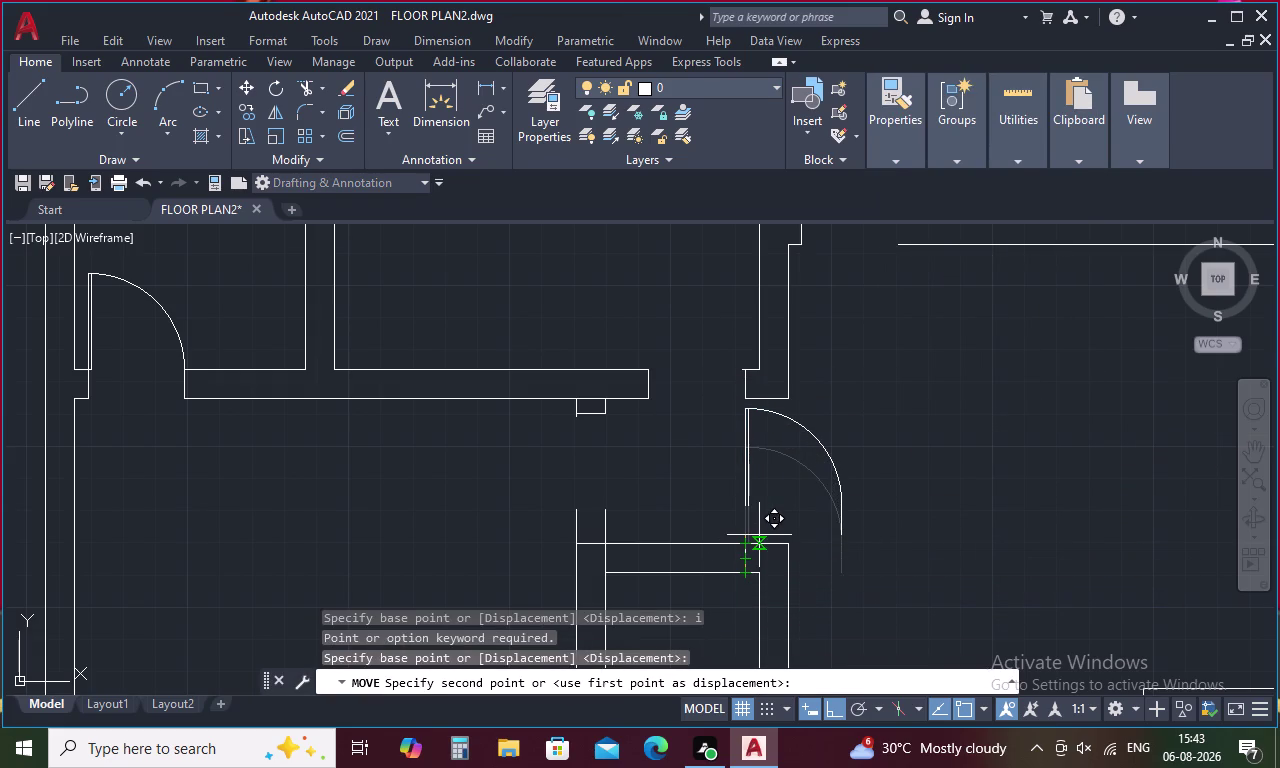
key(Escape)
Mirror the copied door about a vertical axis at its hinge, erasing the source.
drag(856, 463, 721, 510)
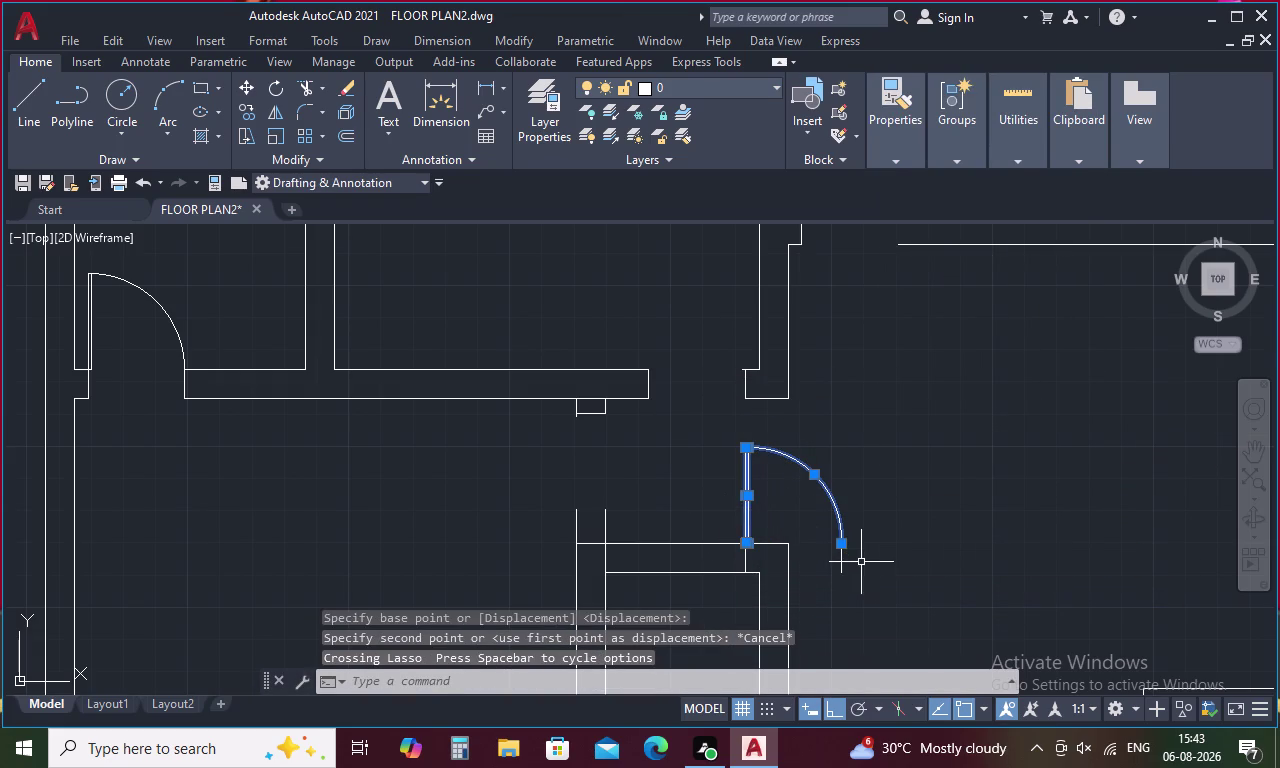
click(844, 561)
key(m)
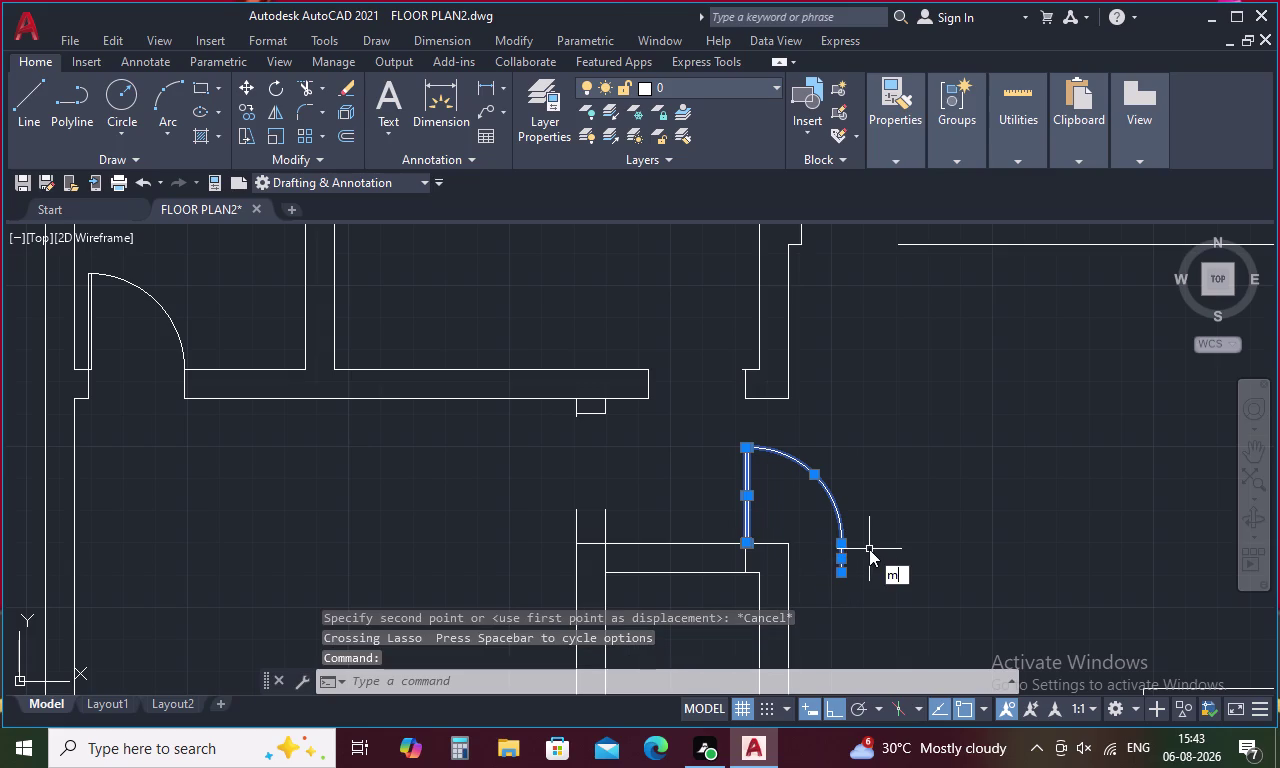
key(i)
key(space)
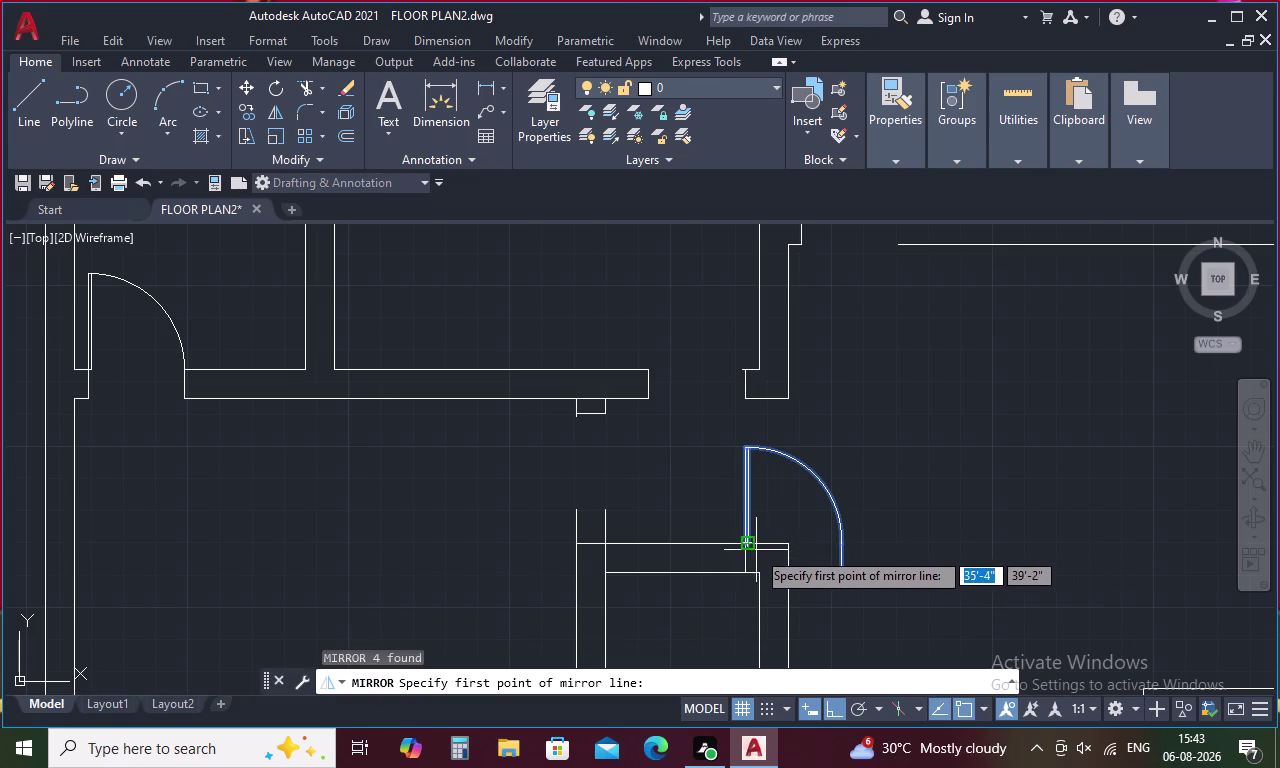
scroll(up, 3)
click(723, 543)
scroll(down, 3)
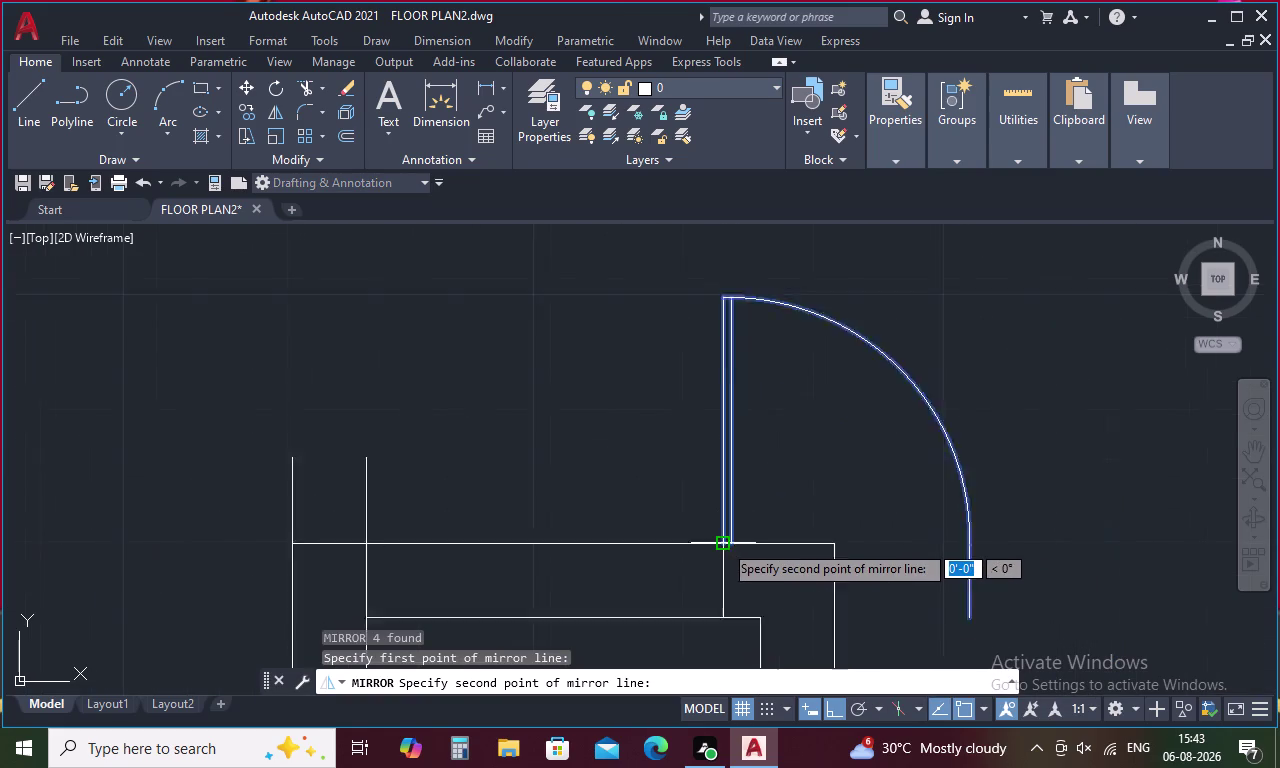
scroll(down, 3)
click(723, 574)
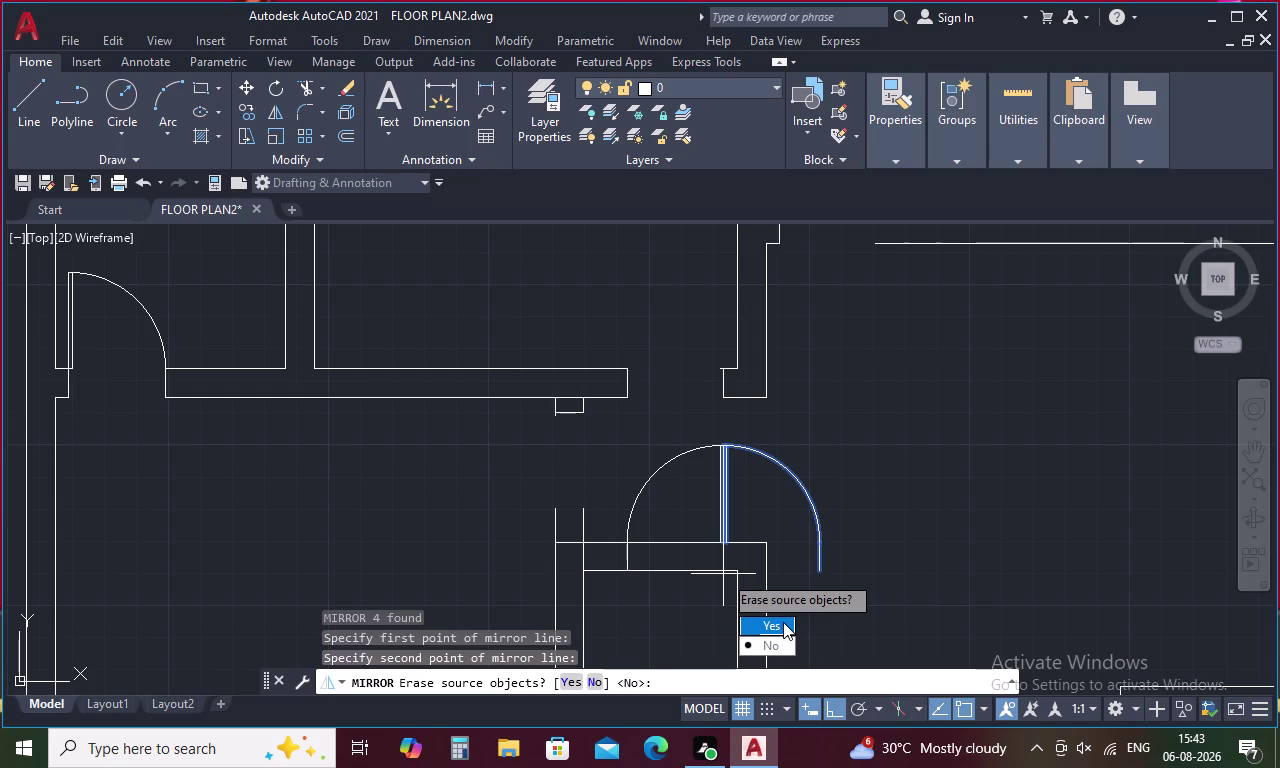
drag(783, 622, 723, 574)
Mirror the door again along the wall line, erasing the source, and select the flipped door.
drag(769, 479, 634, 492)
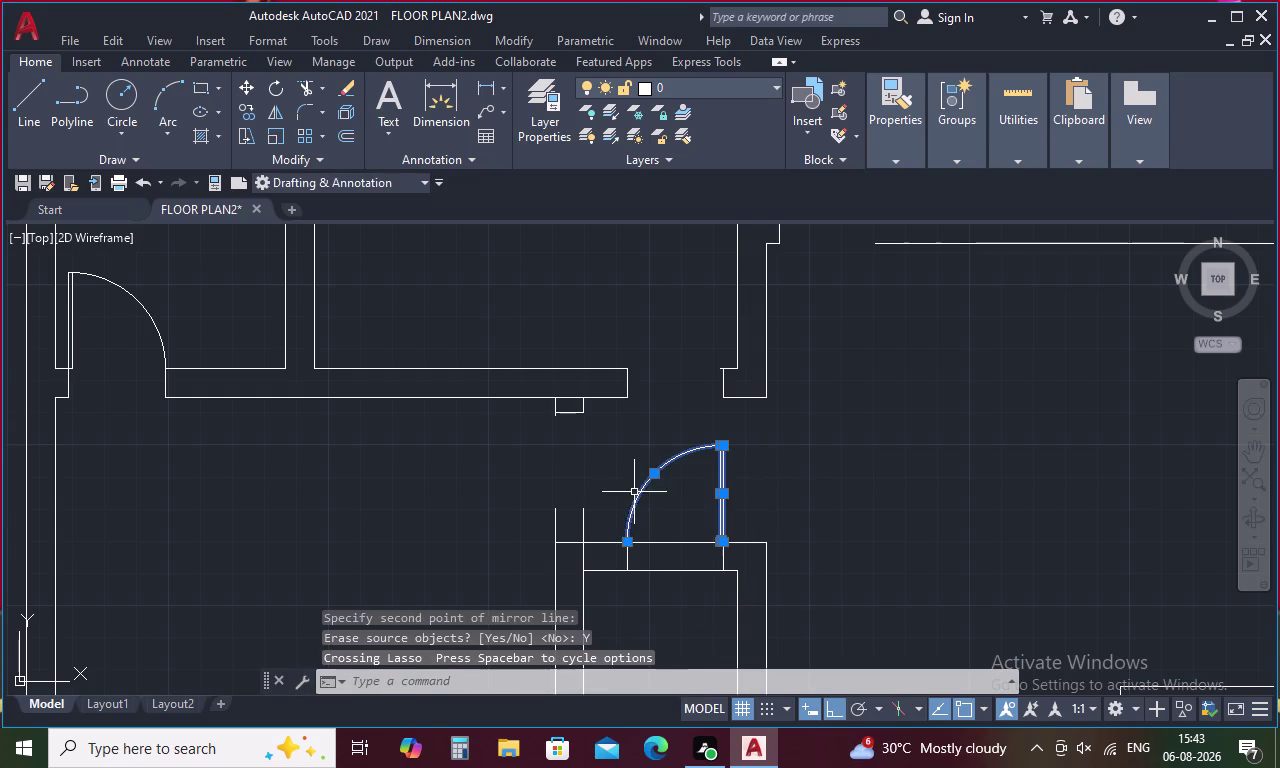
click(627, 560)
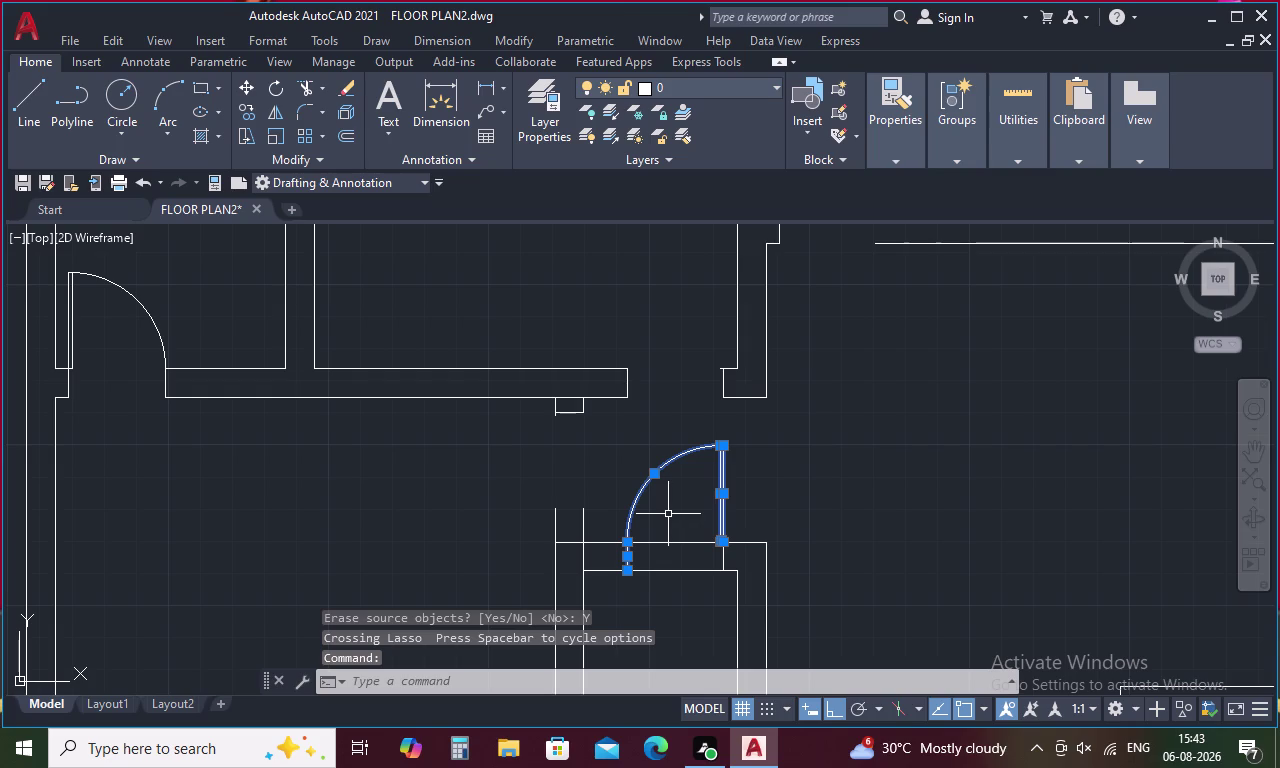
text(mi)
key(space)
click(720, 571)
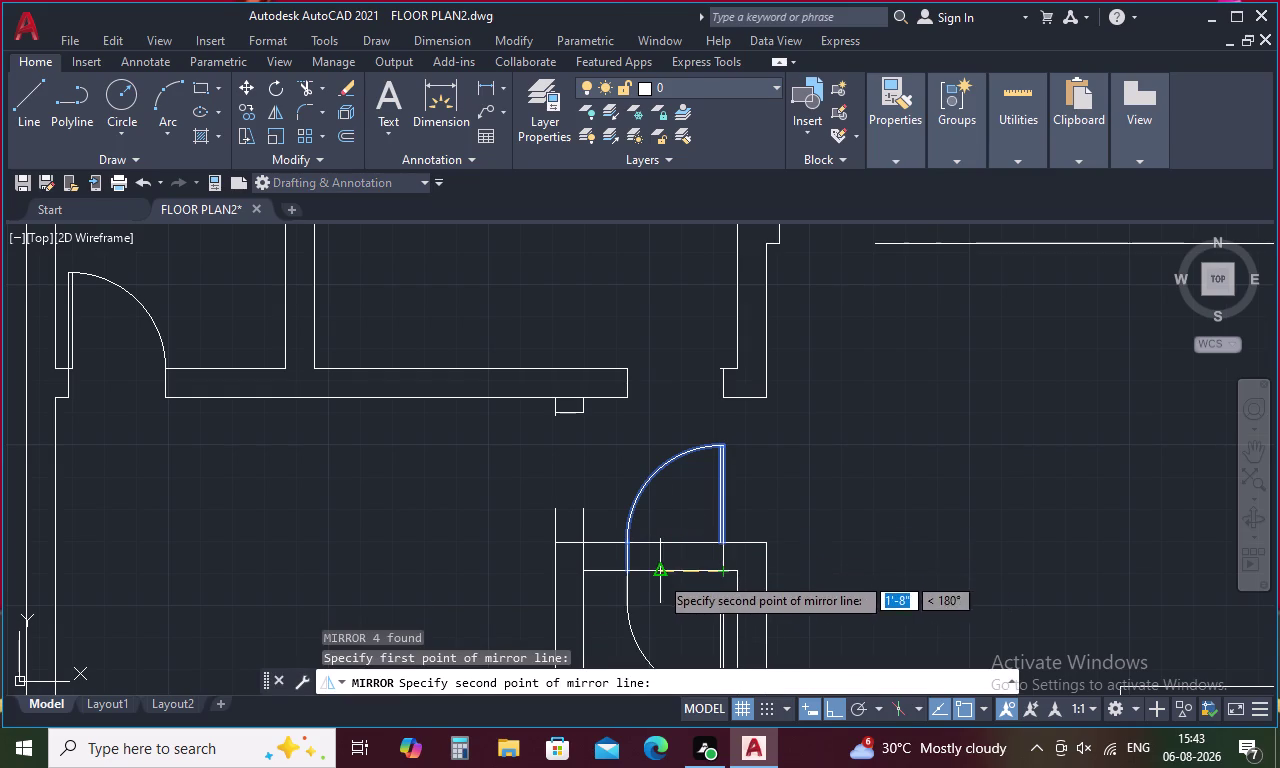
click(632, 566)
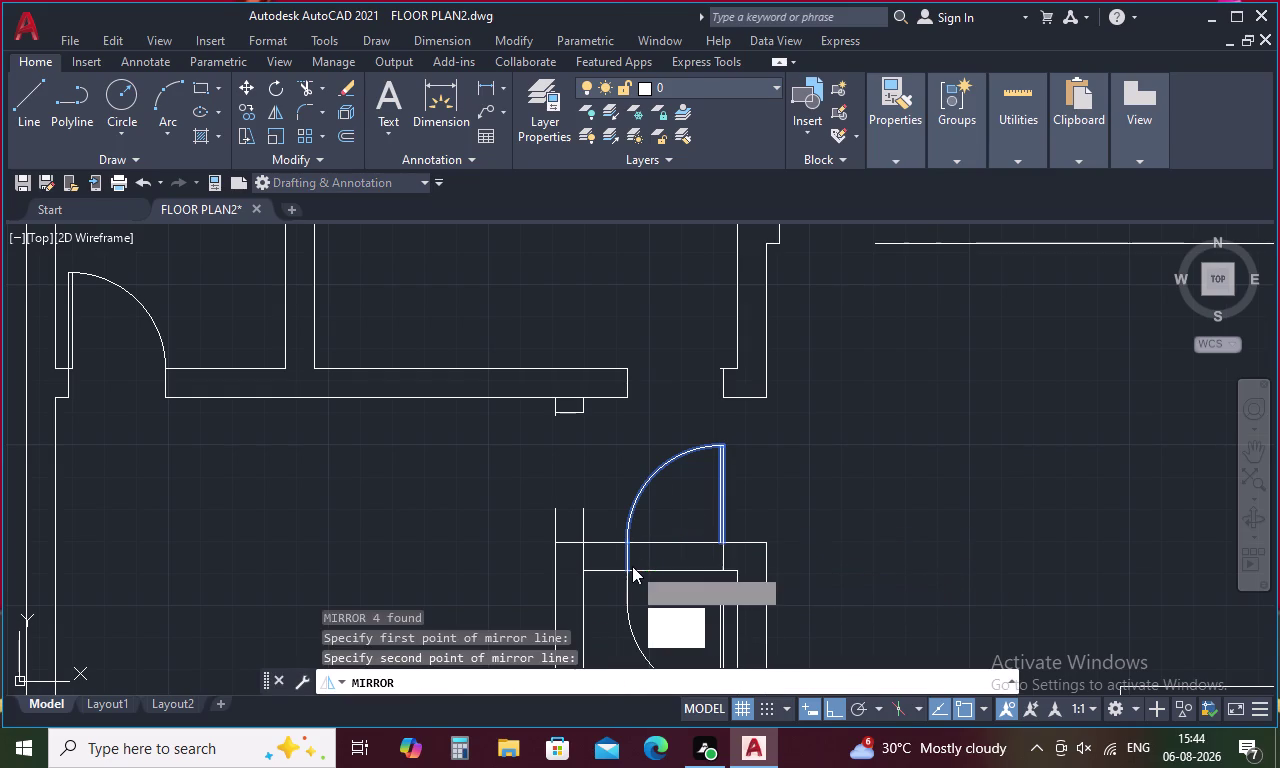
drag(690, 612, 632, 566)
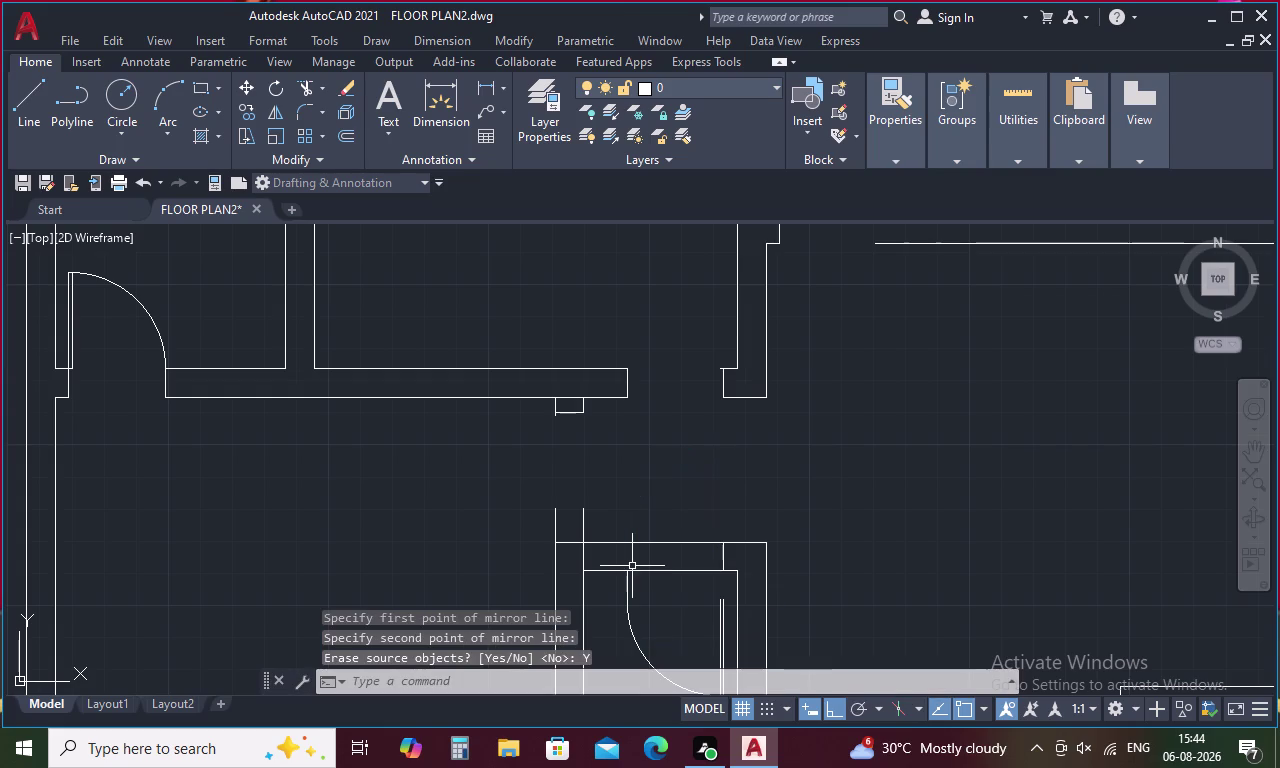
middle_drag(673, 578, 671, 352)
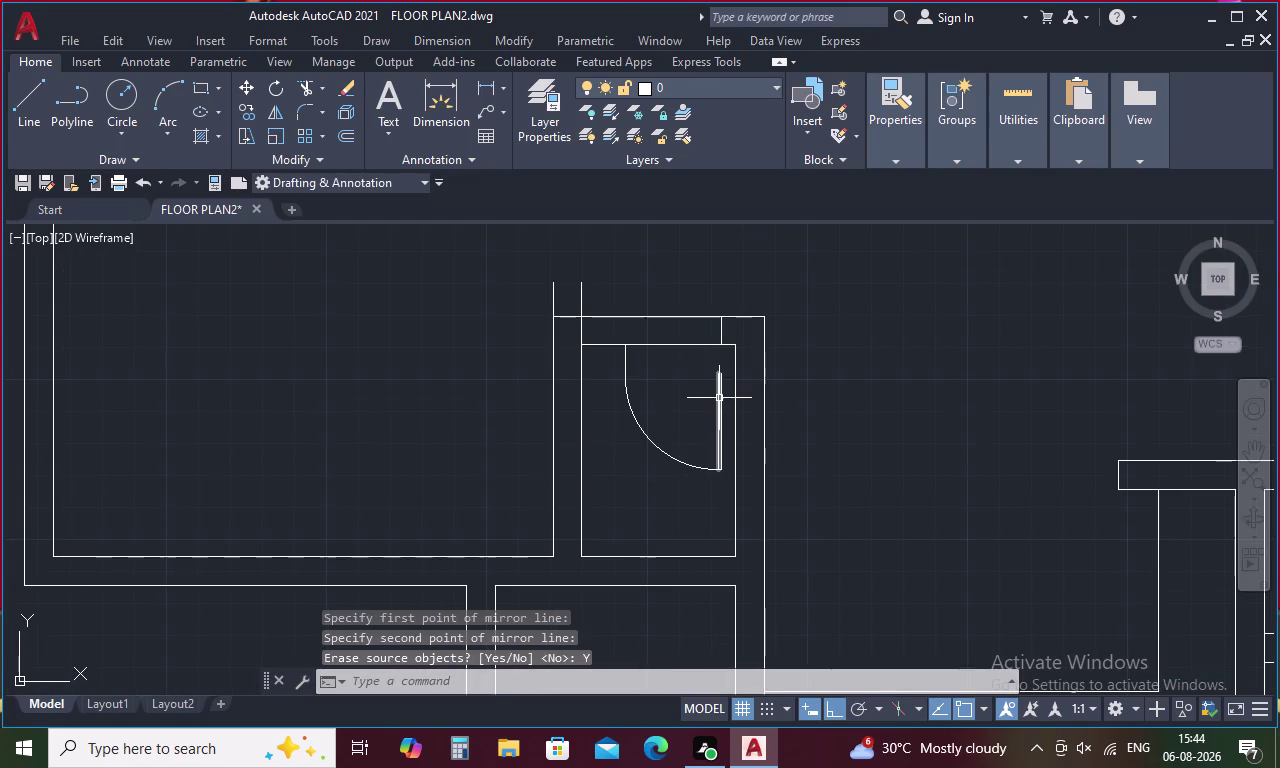
drag(726, 391, 637, 437)
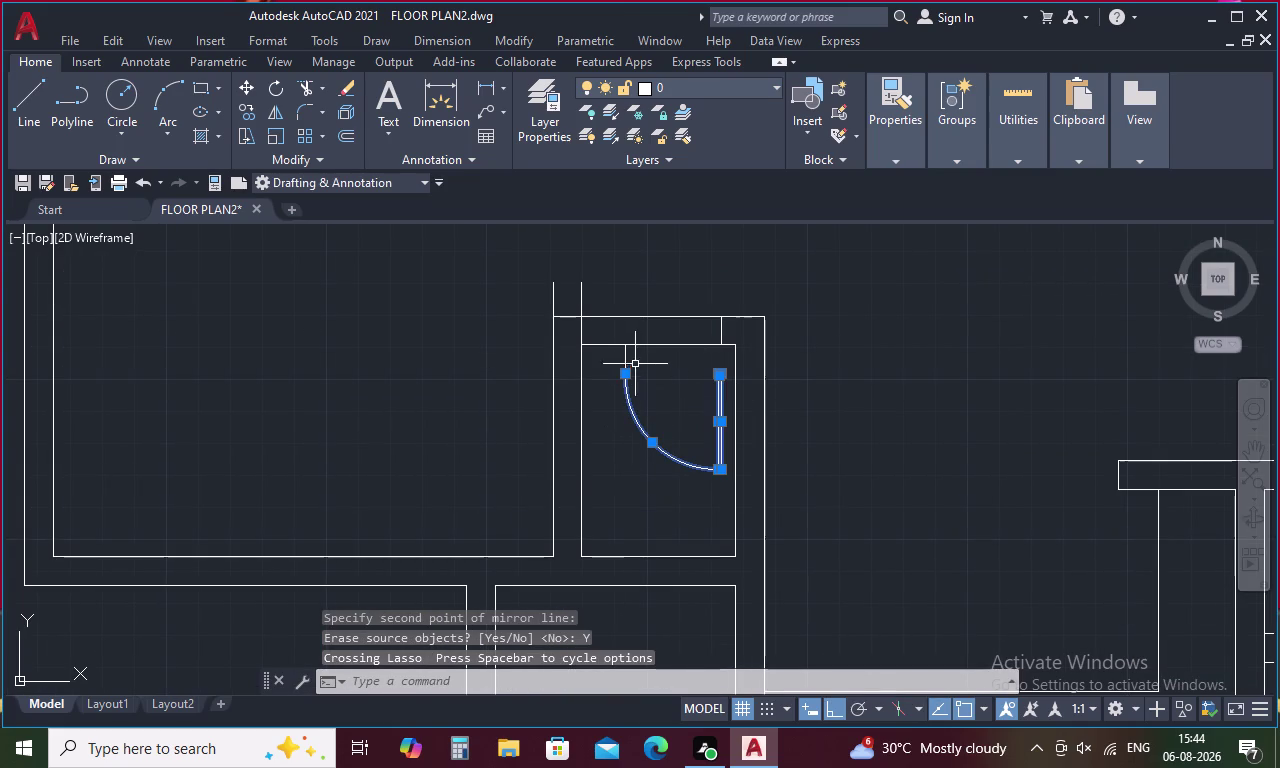
Move the flipped door up from the leaf's top corner onto the doorway's wall line.
click(626, 354)
right_click(623, 409)
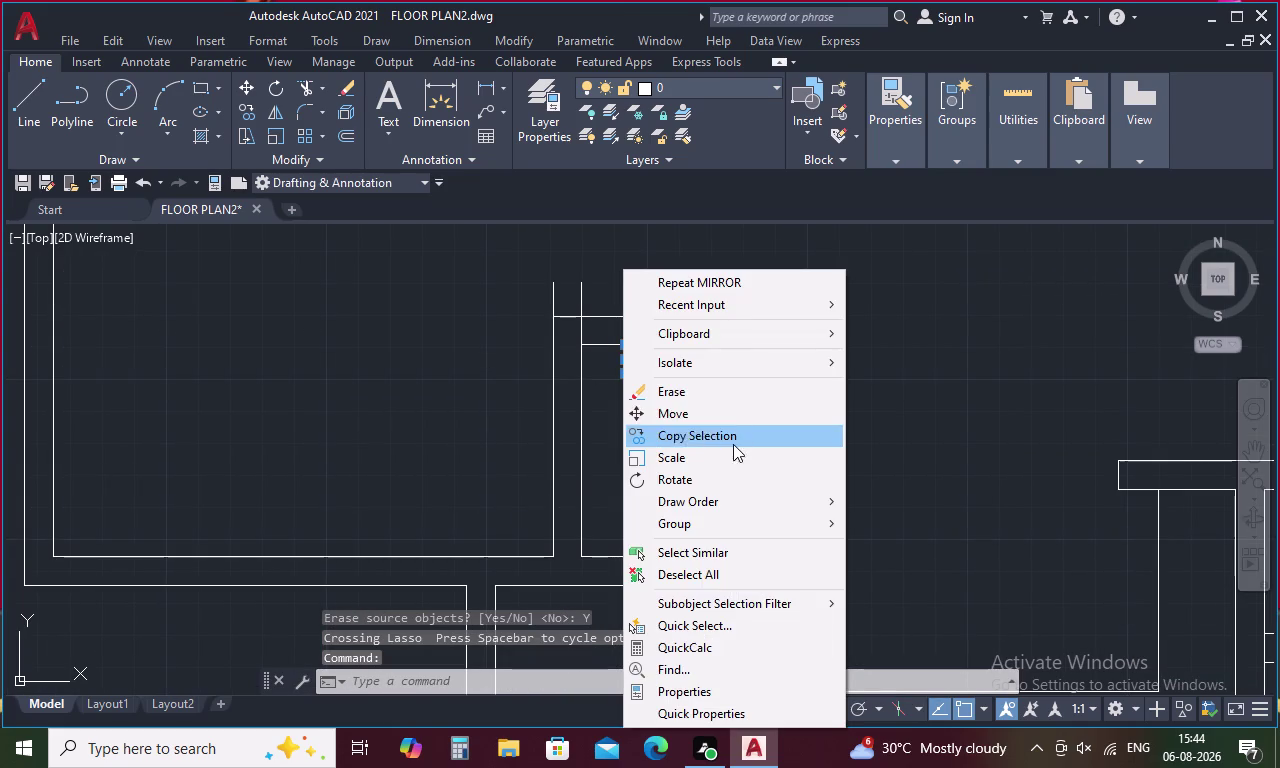
click(699, 413)
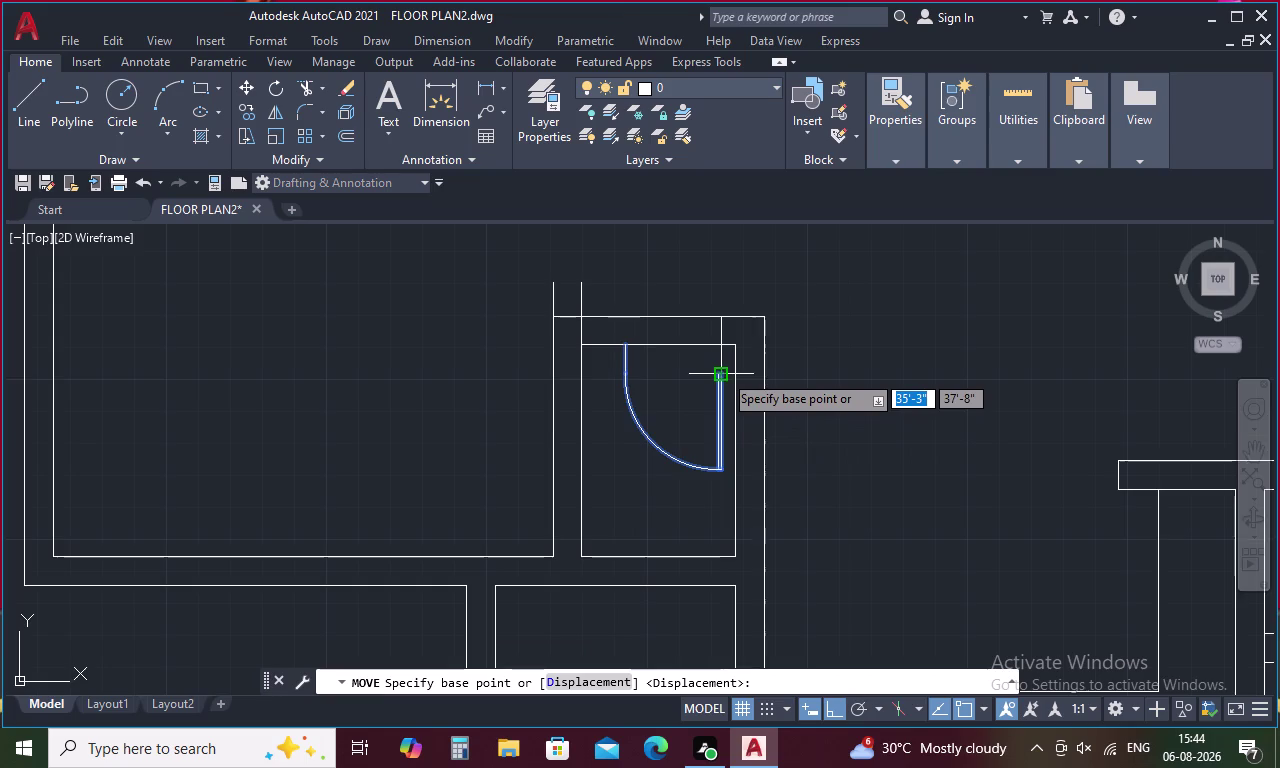
scroll(up, 3)
click(721, 373)
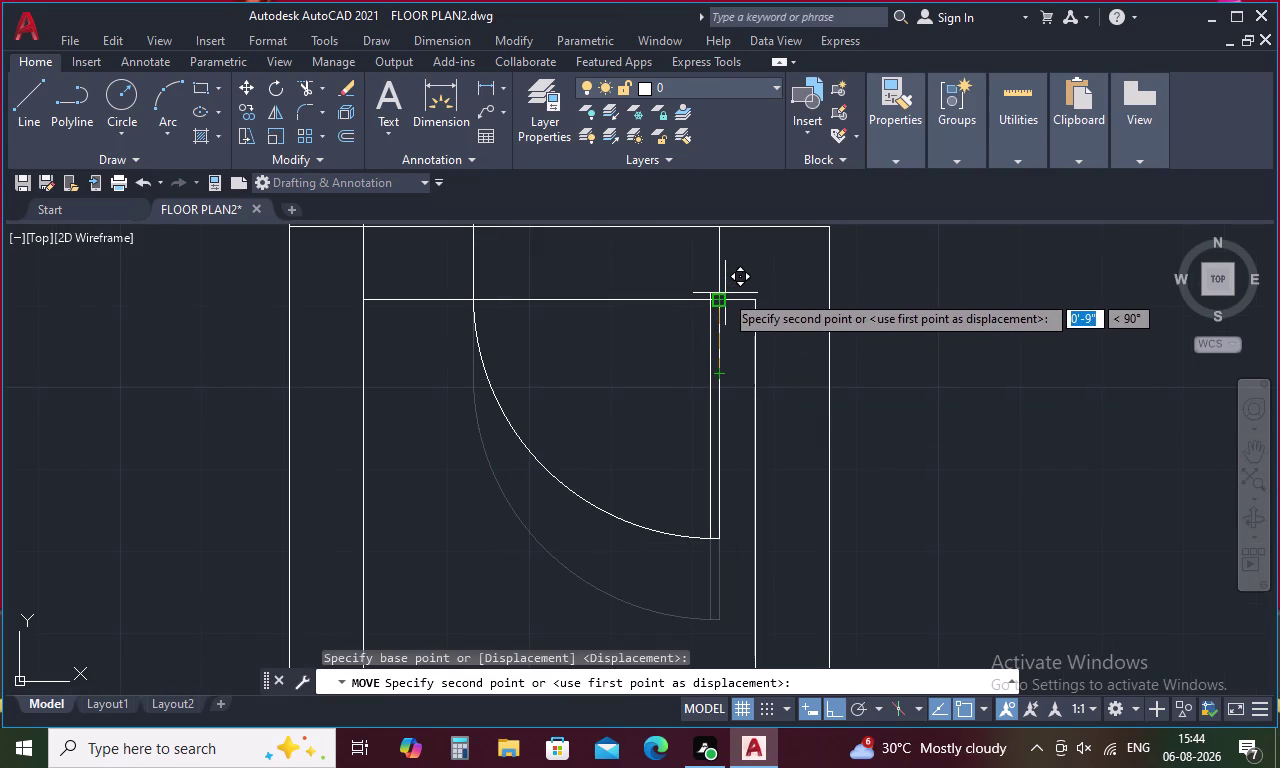
click(723, 300)
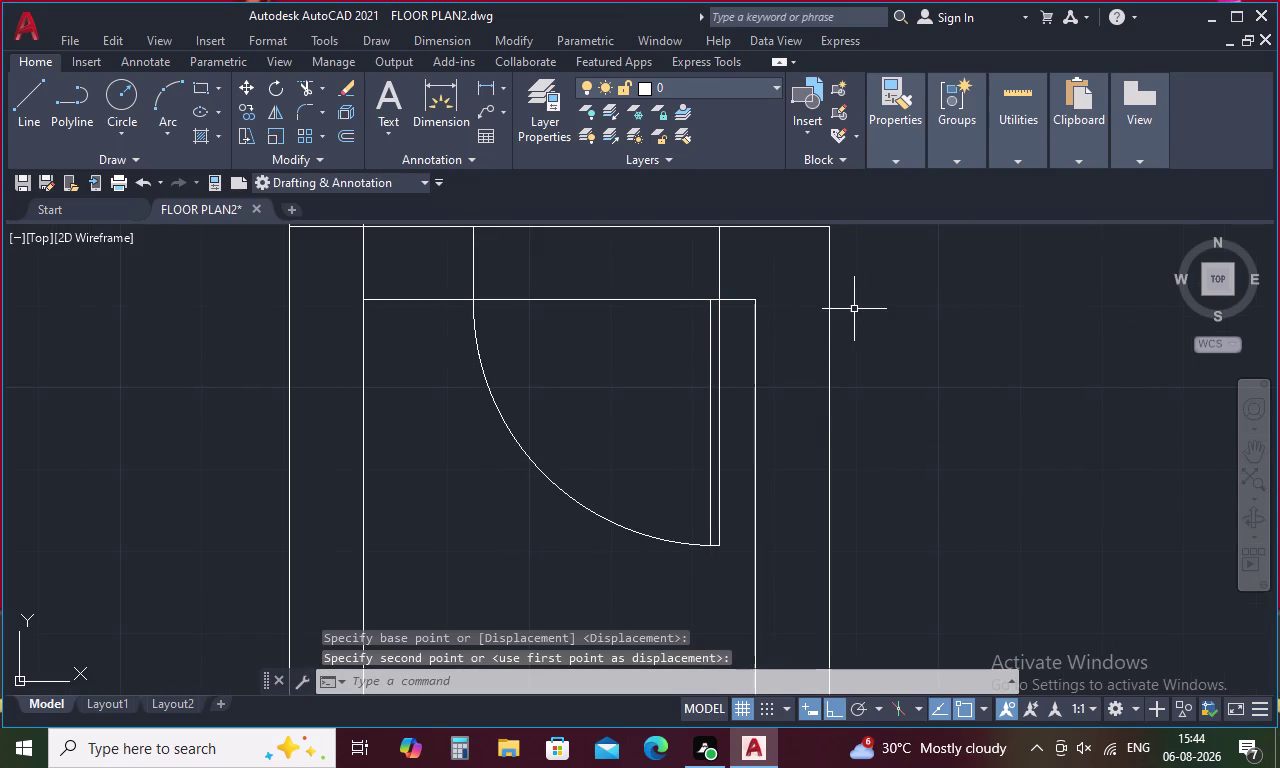
key(Escape)
scroll(down, 3)
scroll(down, 3)
middle_drag(851, 311, 845, 418)
key(Escape)
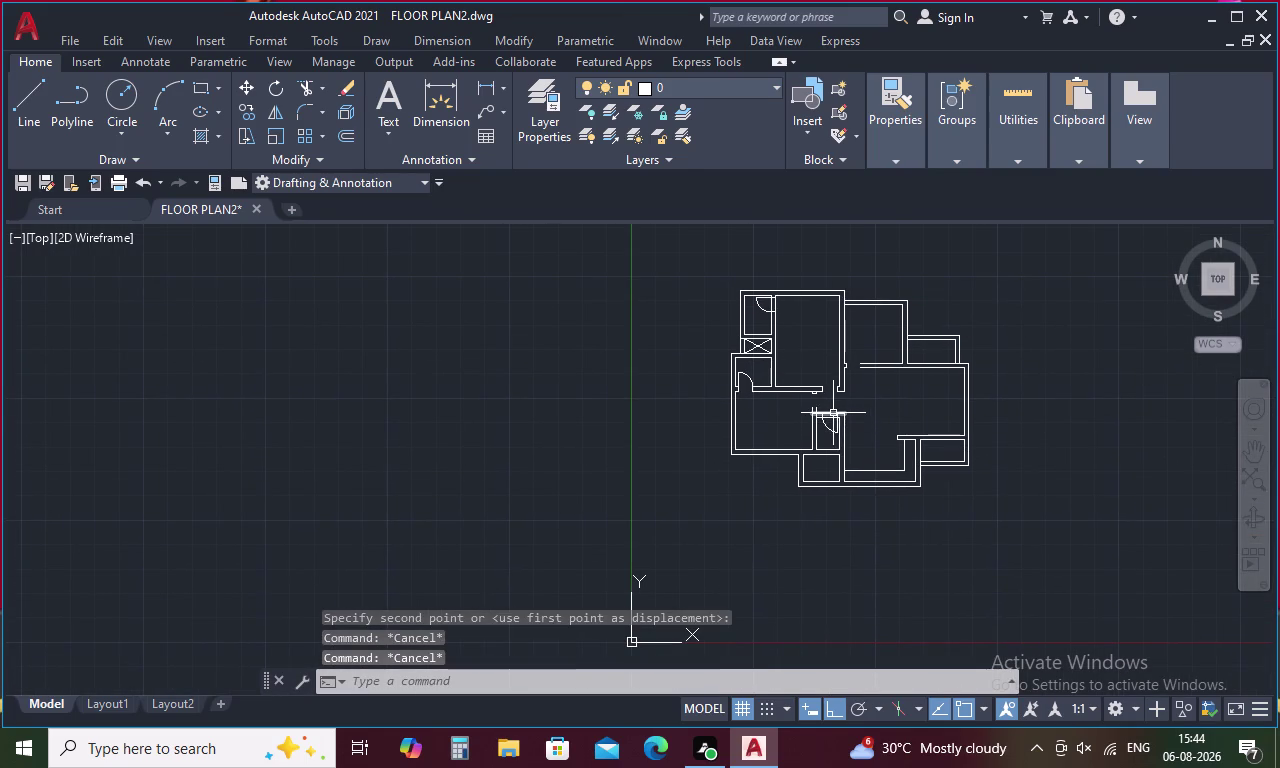
Offset the wall edge 3' to the left to mark the door opening.
text(o)
key(space)
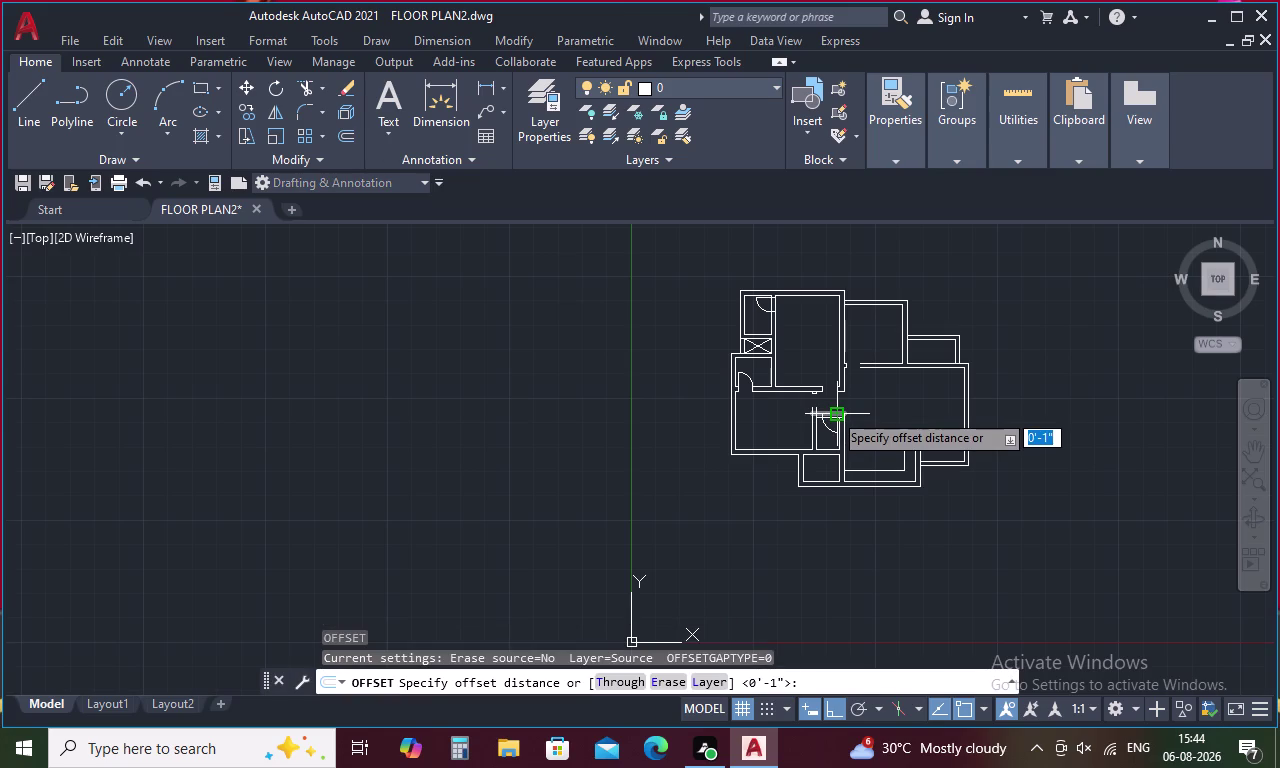
key(3)
key(space)
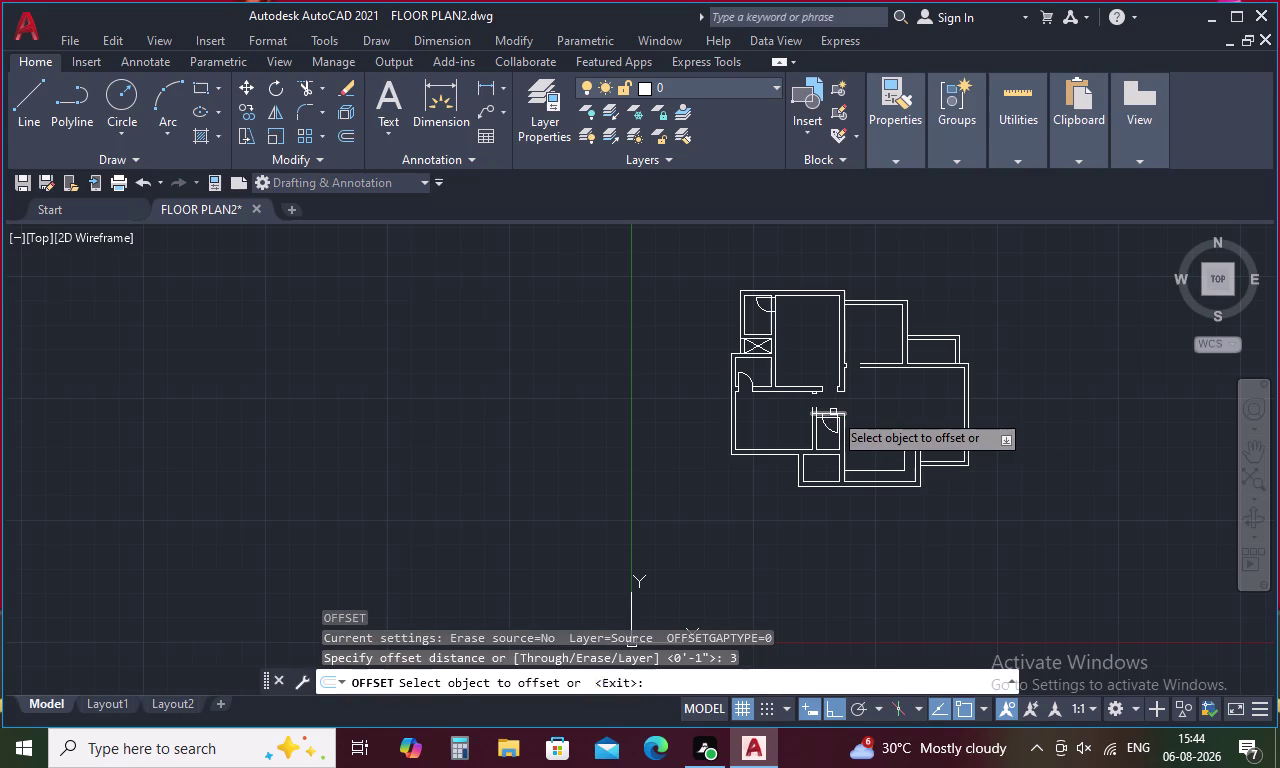
key(Escape)
key(Escape)
text(o)
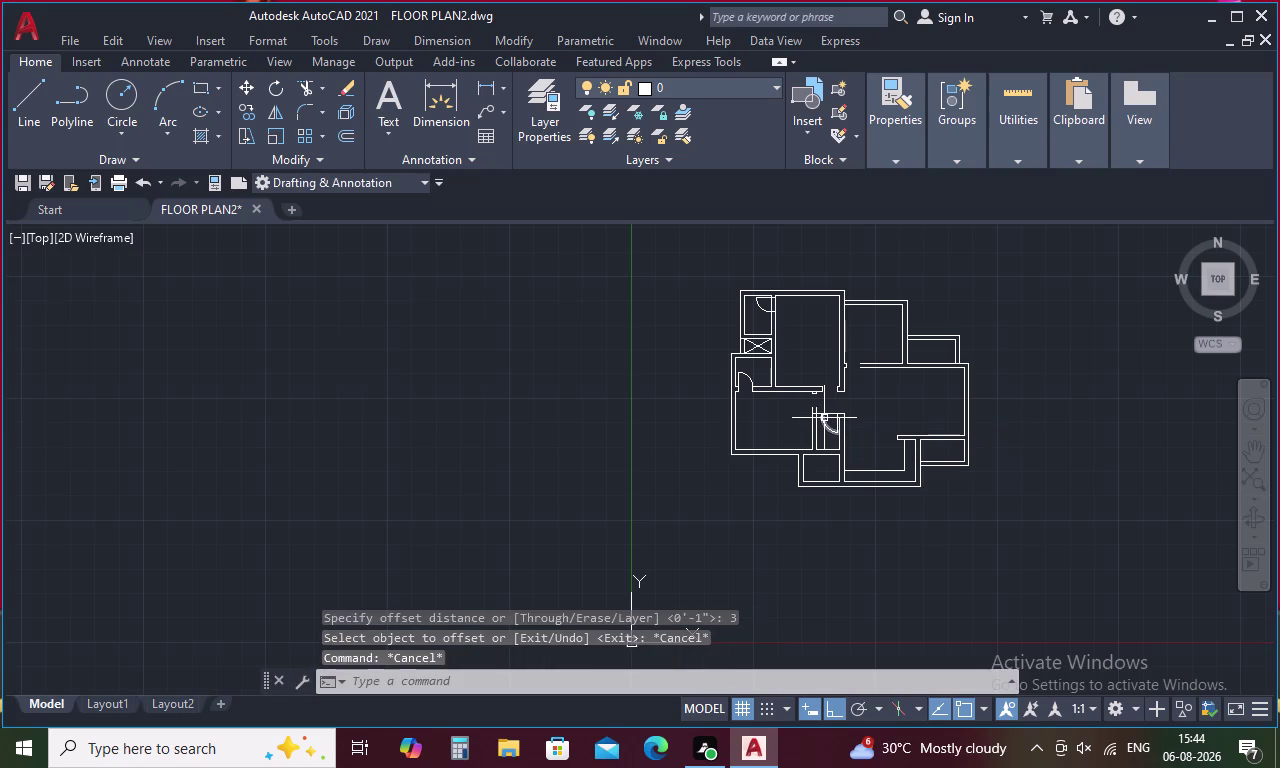
key(space)
text(3')
key(space)
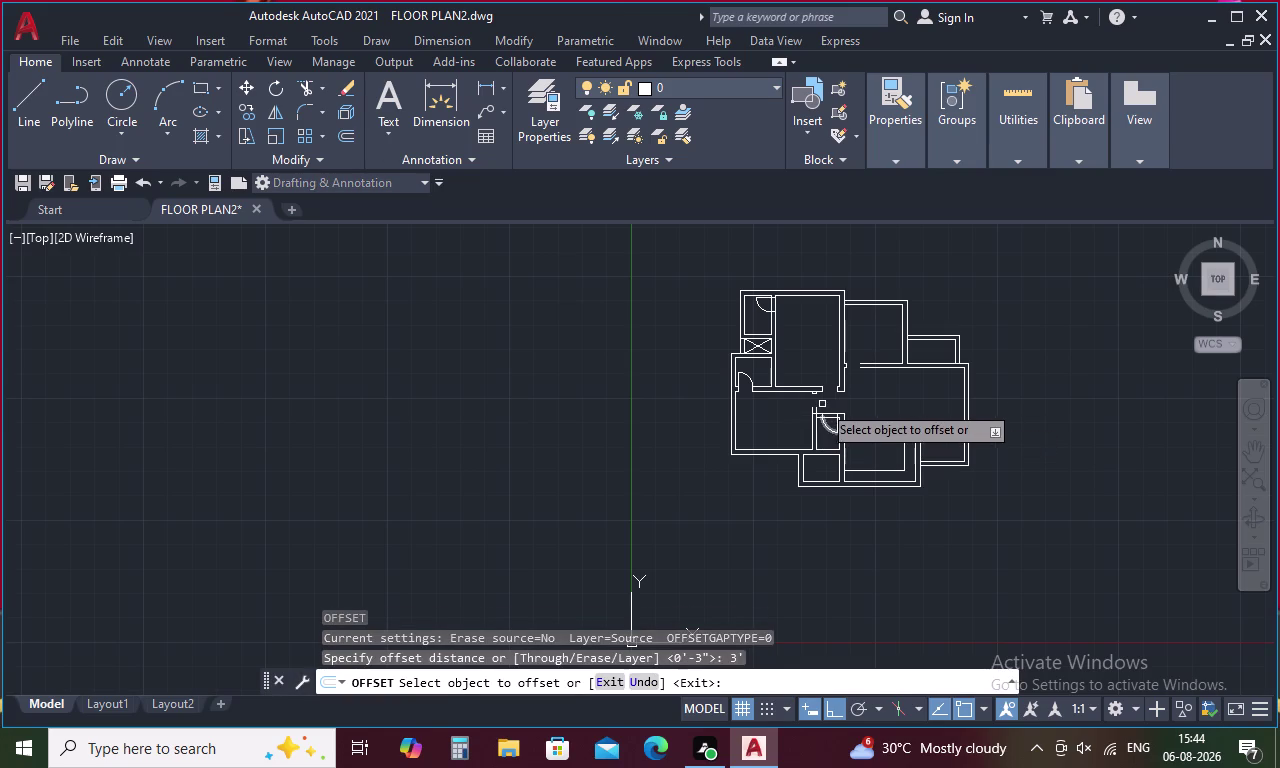
scroll(up, 3)
scroll(up, 3)
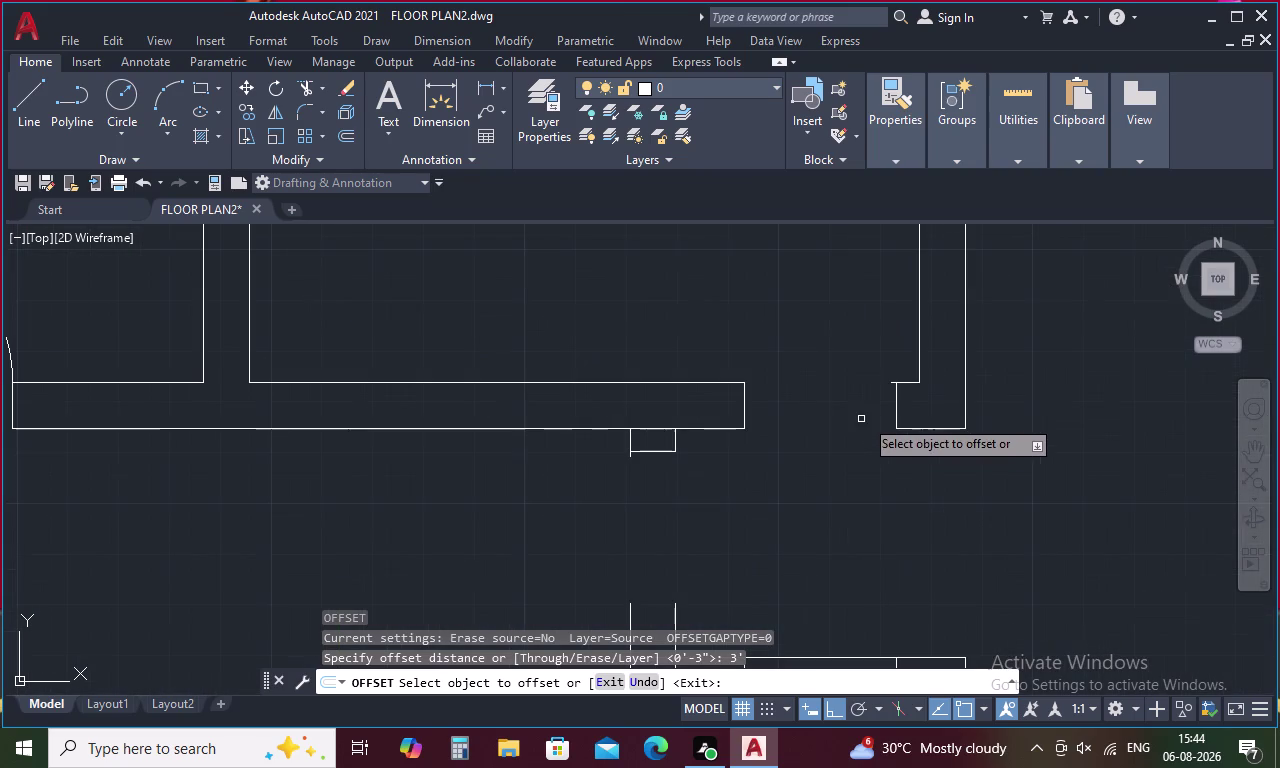
click(895, 397)
click(856, 407)
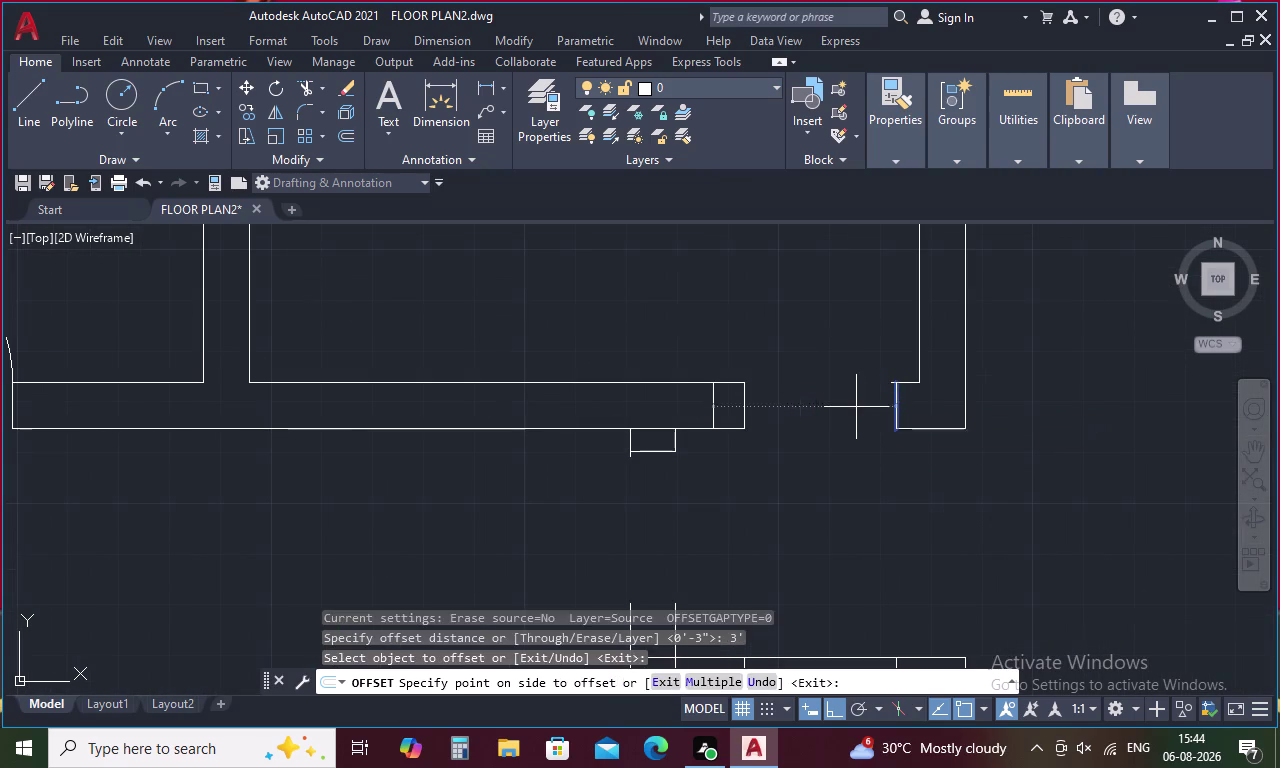
key(Escape)
Draw a 3' door leaf line up from the wall corner.
text(l)
key(space)
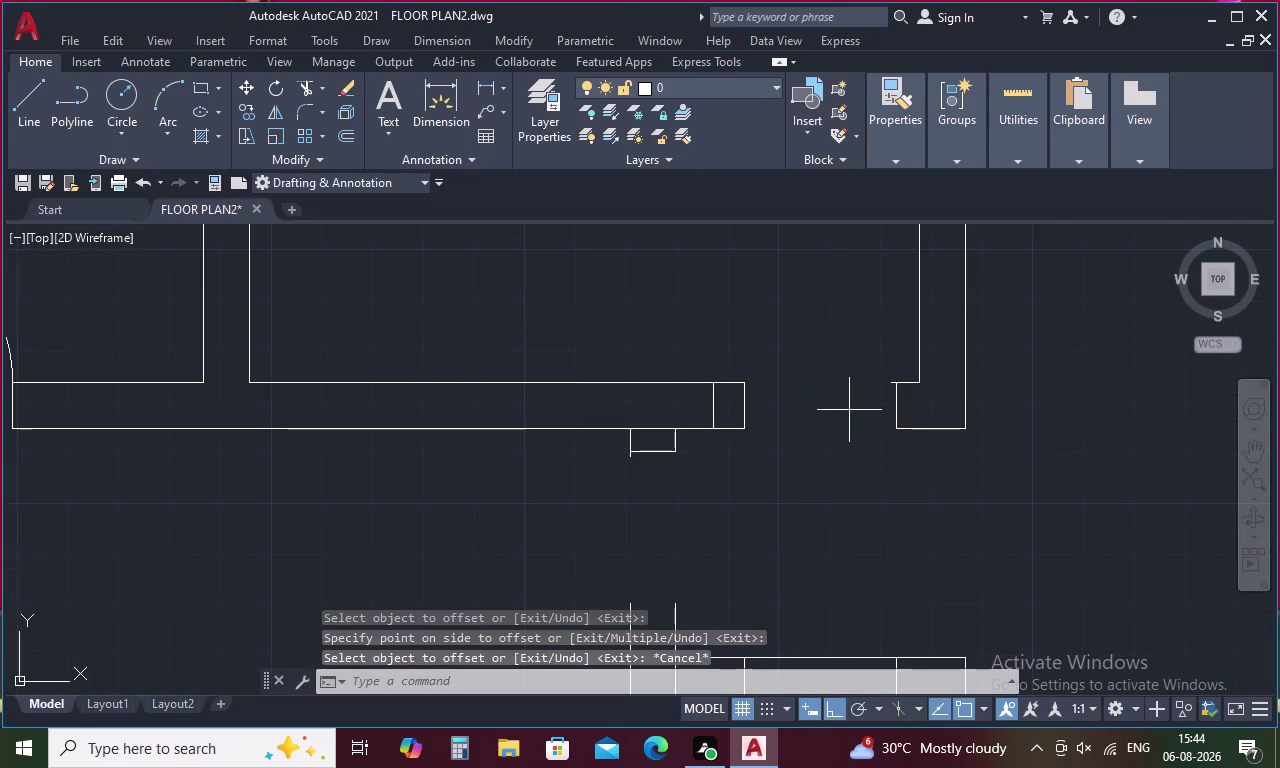
scroll(up, 3)
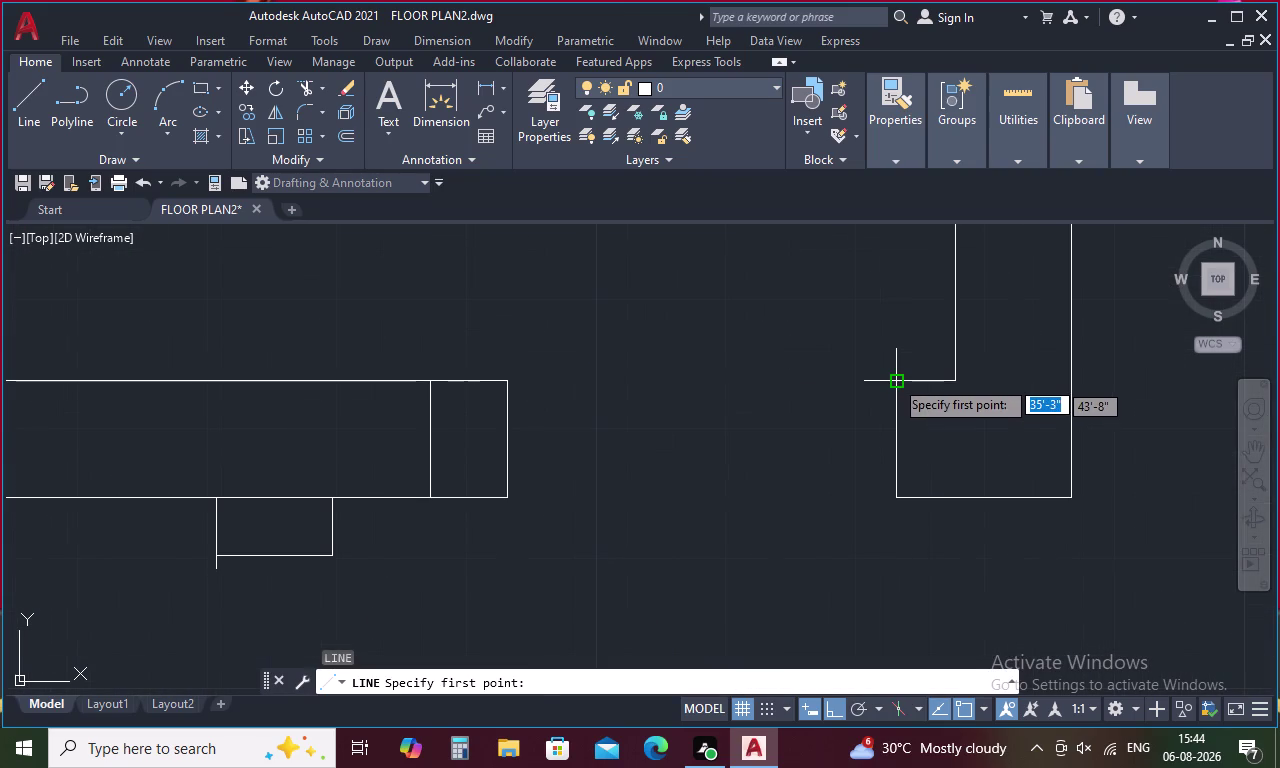
click(894, 378)
key(3)
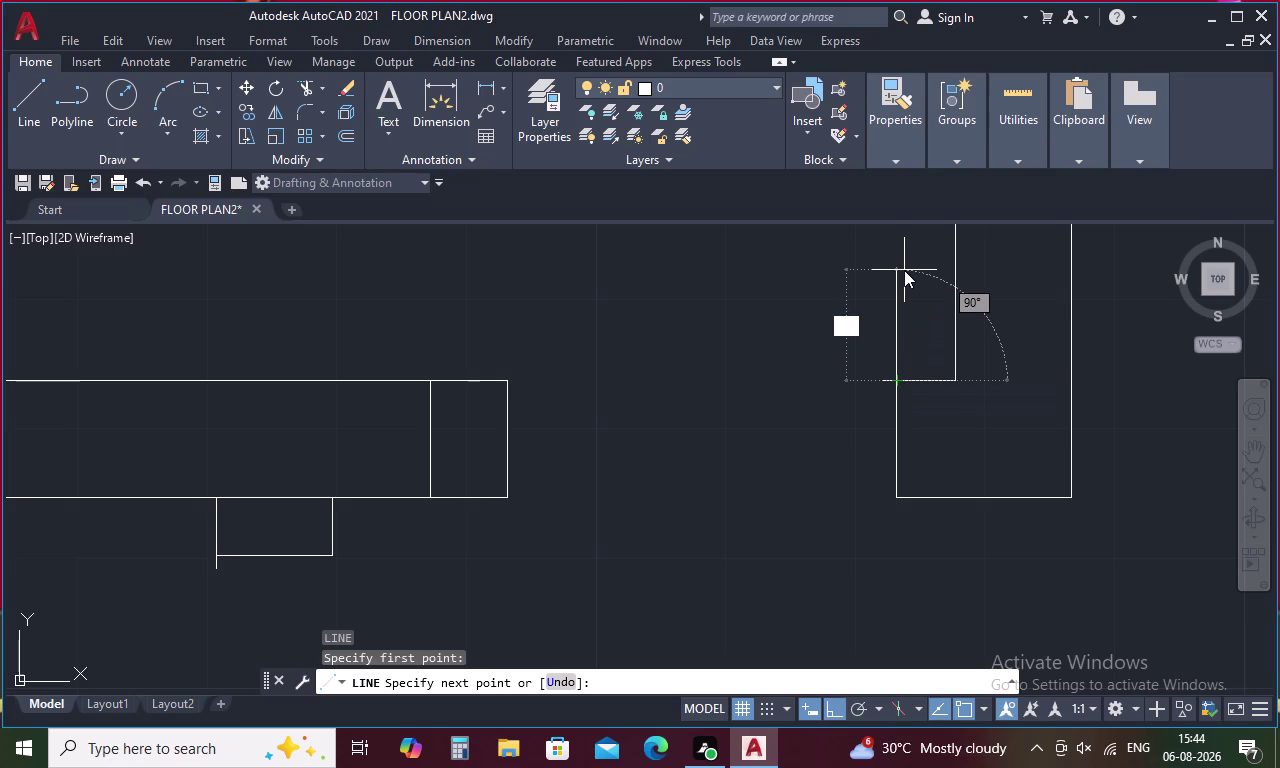
key(apostrophe)
key(space)
key(Escape)
Offset the leaf line 1 unit to the left to form a double-line leaf.
text(o)
key(space)
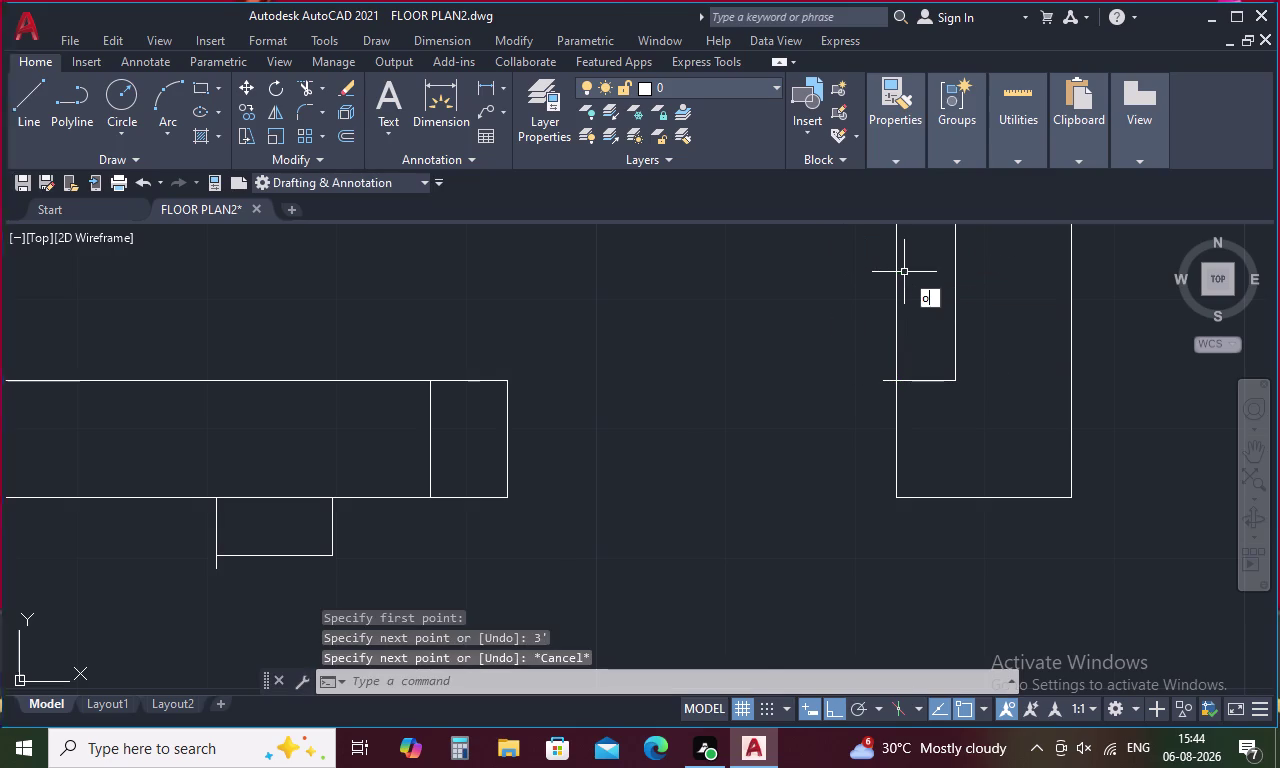
key(1)
key(space)
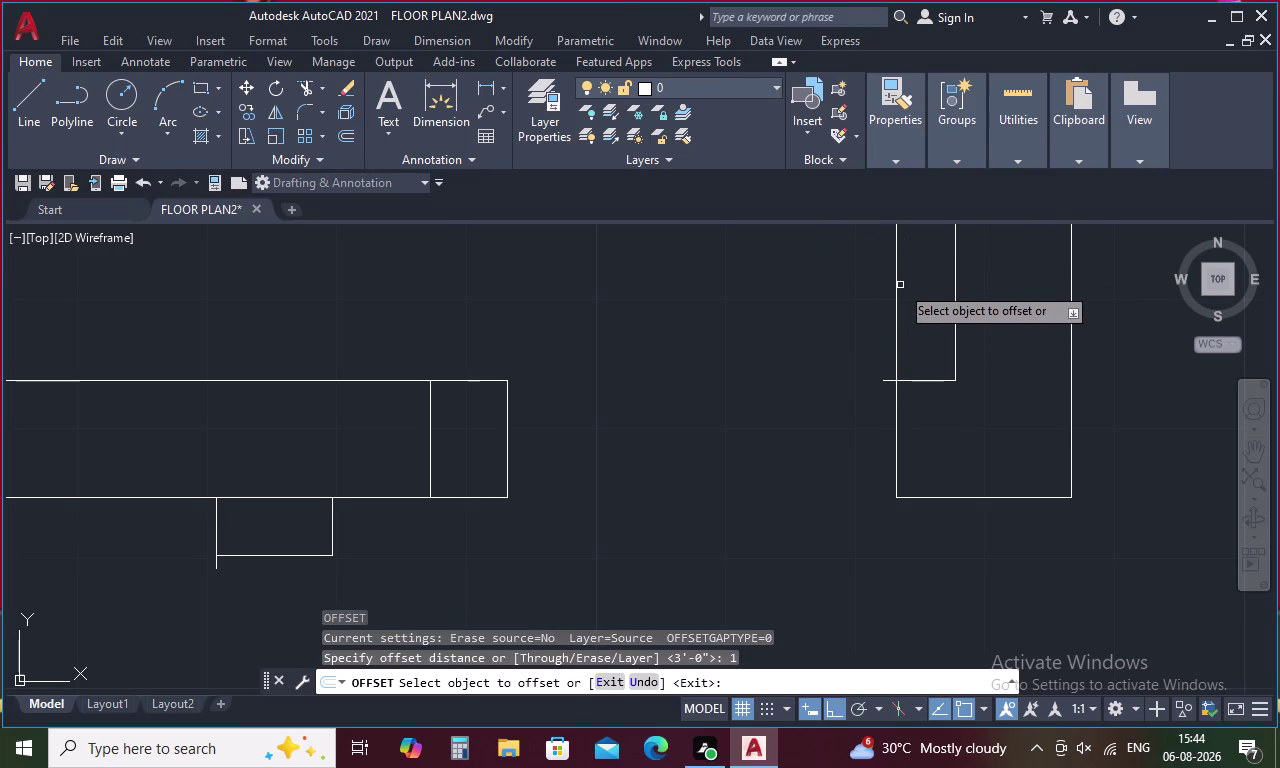
click(896, 291)
click(873, 297)
key(Escape)
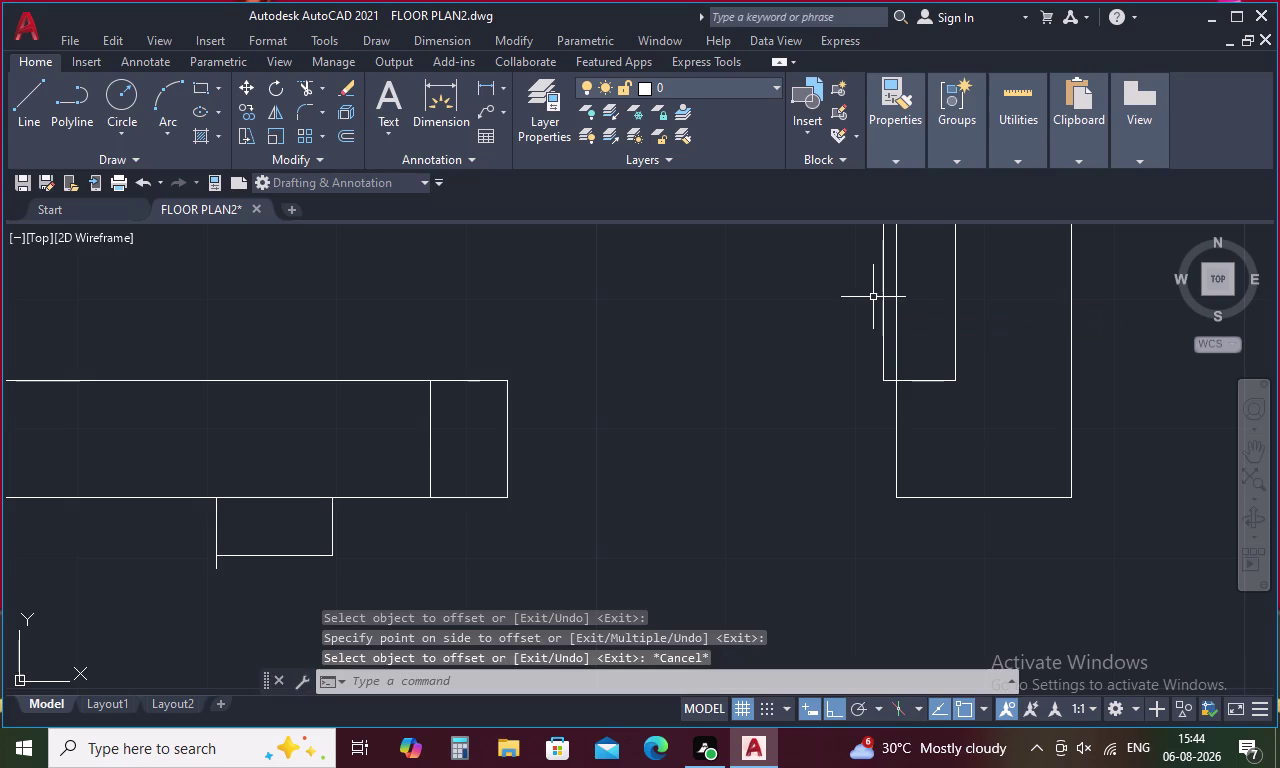
Draw the door's swing arc from the leaf's top down to the wall opening.
text(a)
key(space)
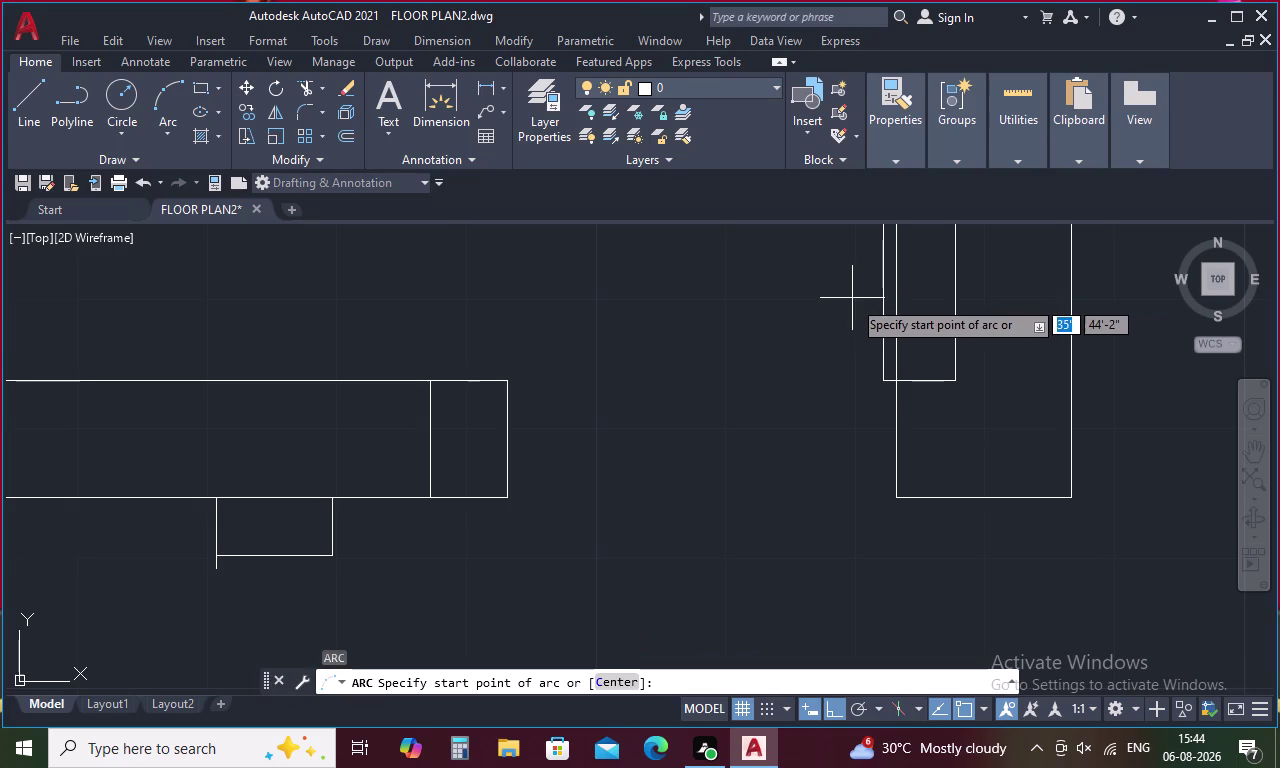
middle_drag(813, 303, 781, 414)
scroll(down, 3)
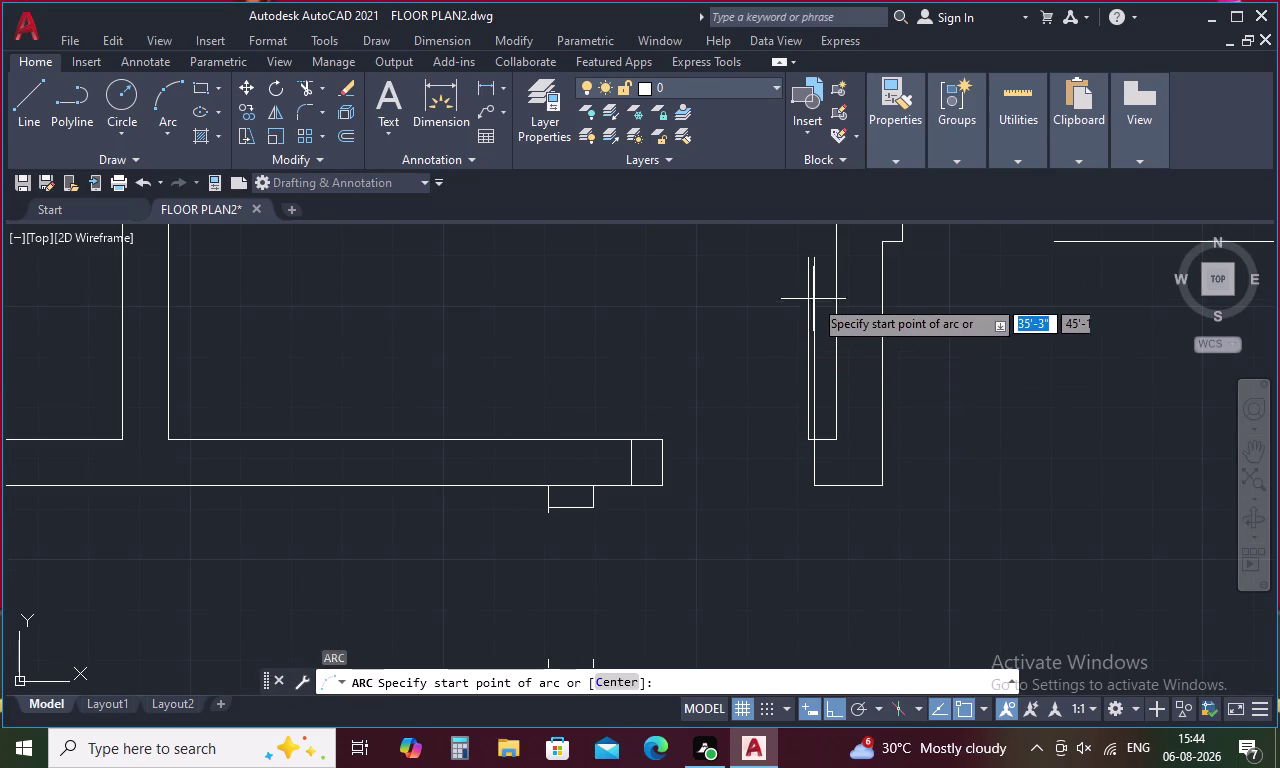
click(815, 262)
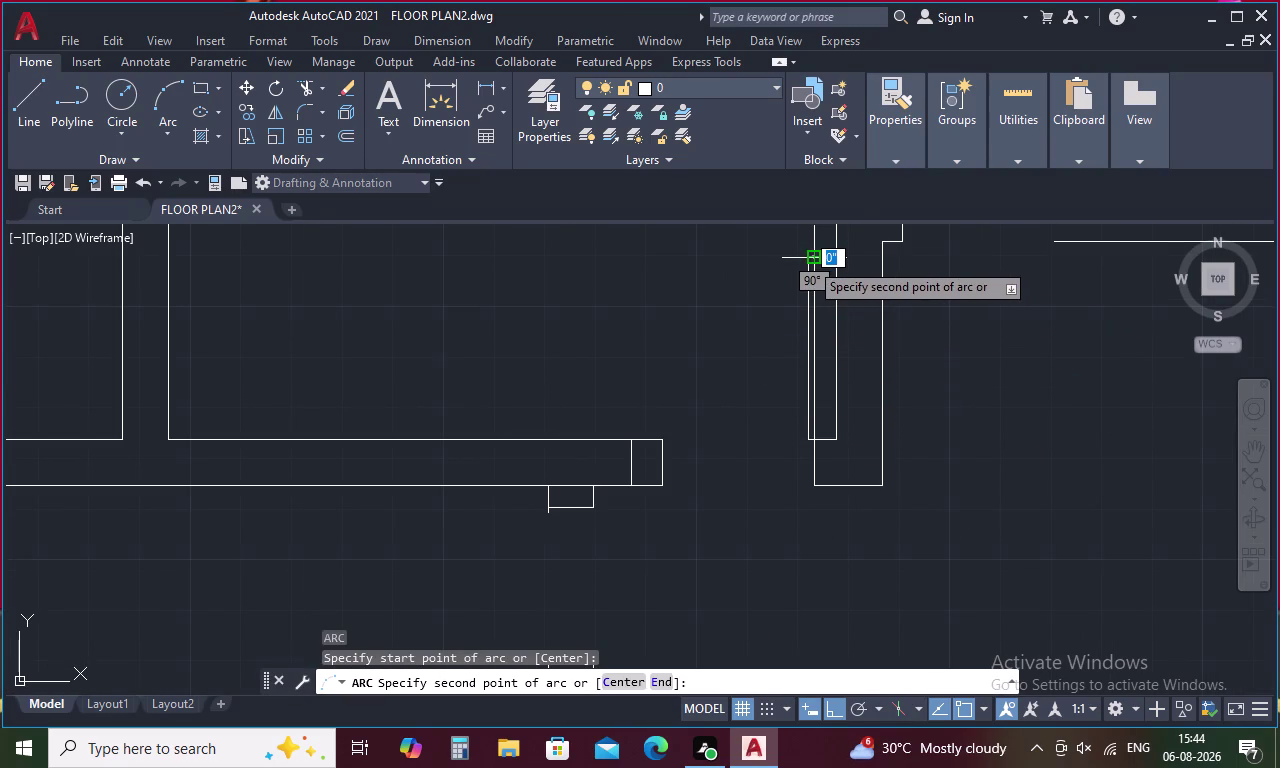
scroll(up, 3)
click(805, 254)
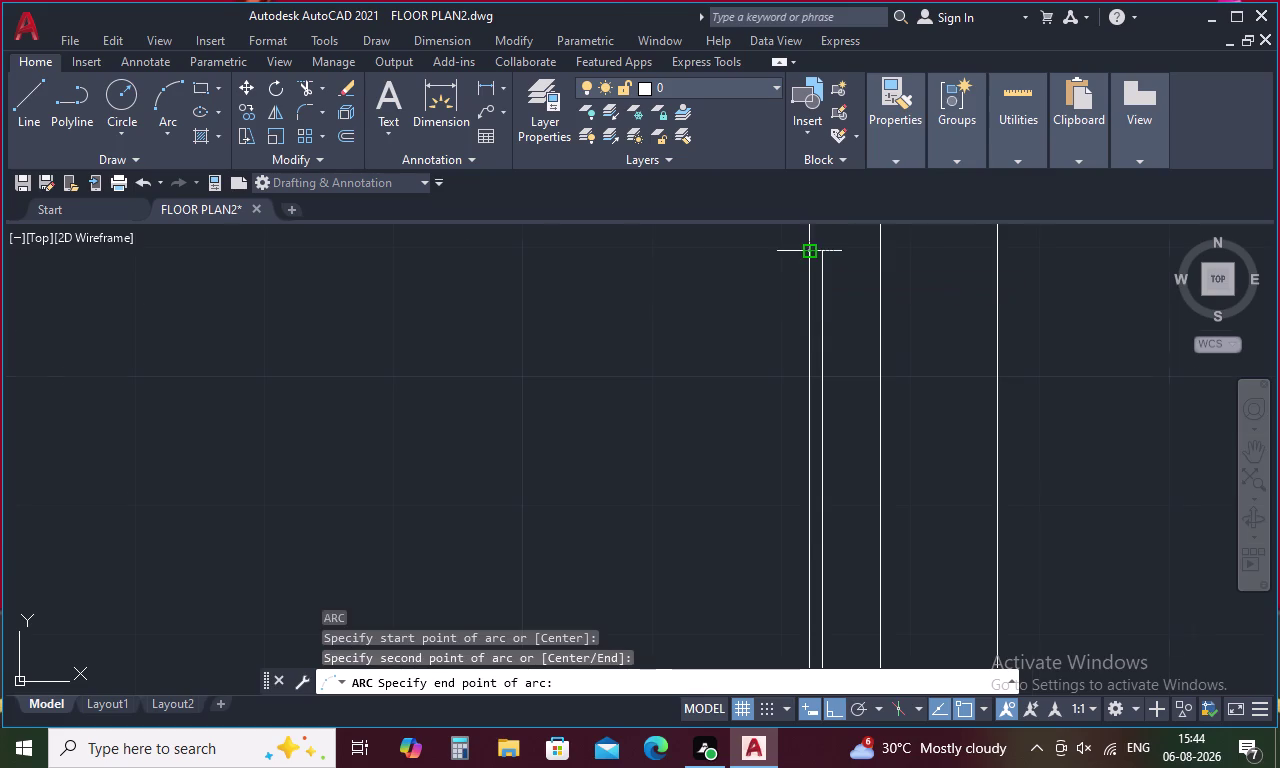
scroll(down, 3)
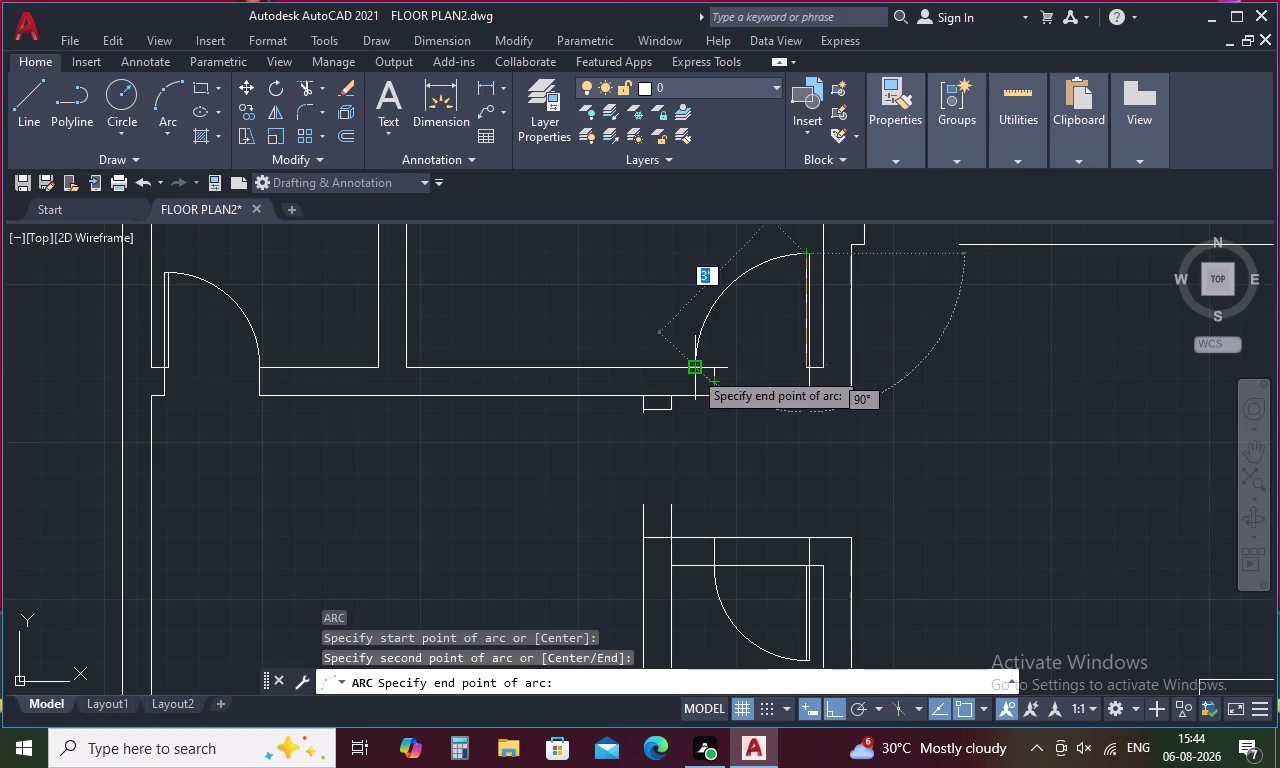
click(693, 370)
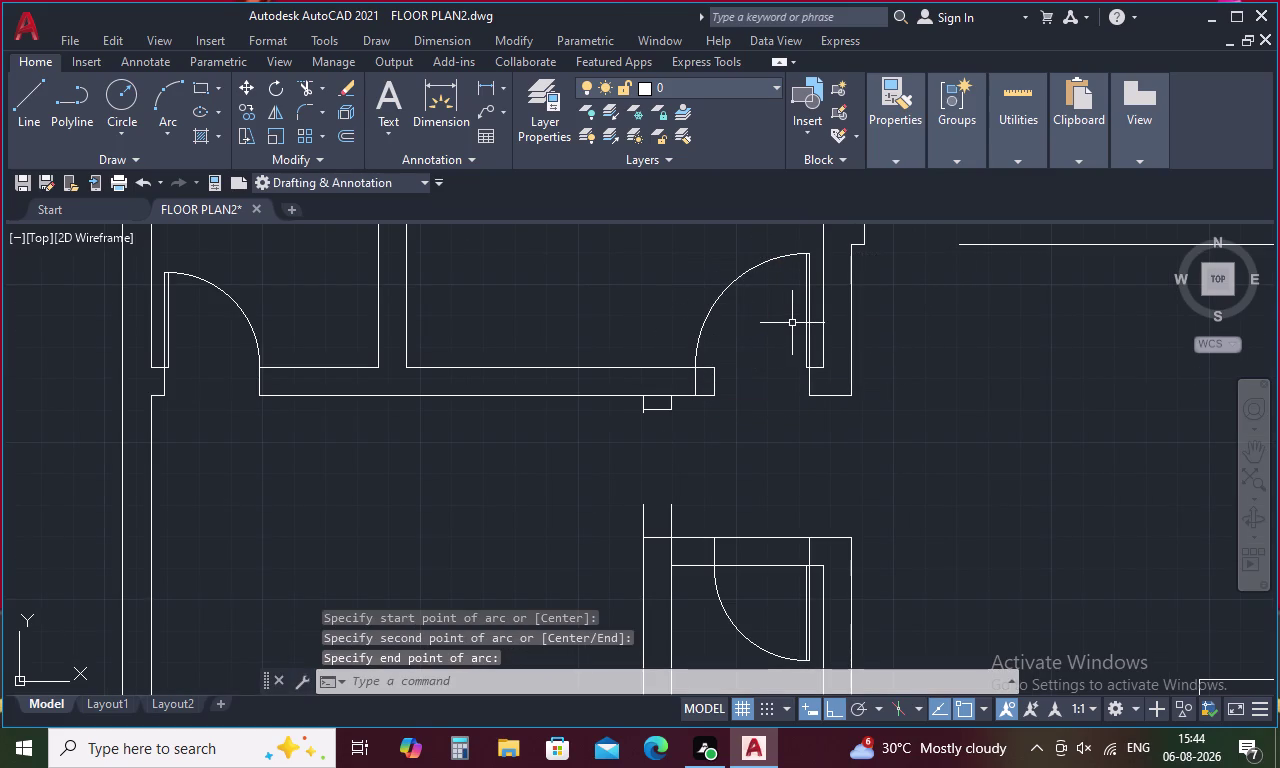
key(Escape)
Trim the wall lines inside the door opening, then select the upper-right door and arc.
text(tr)
key(space)
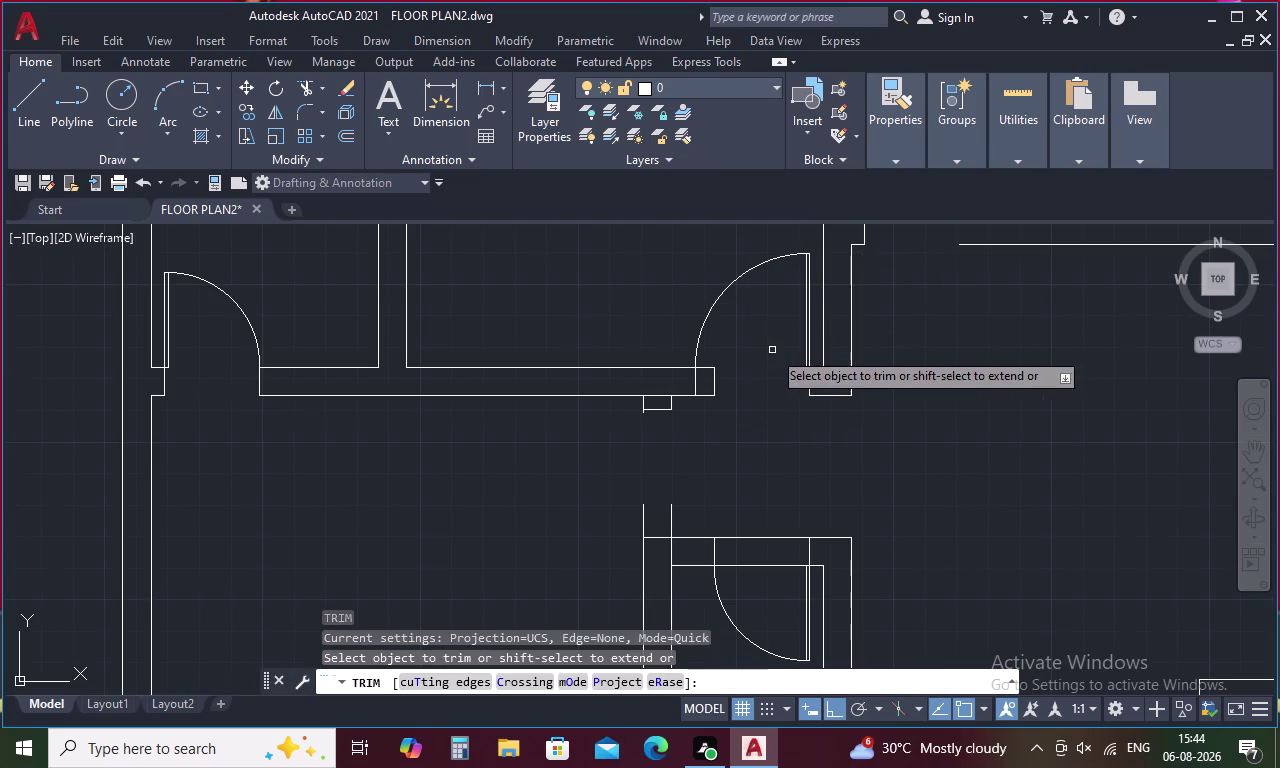
drag(710, 359, 706, 402)
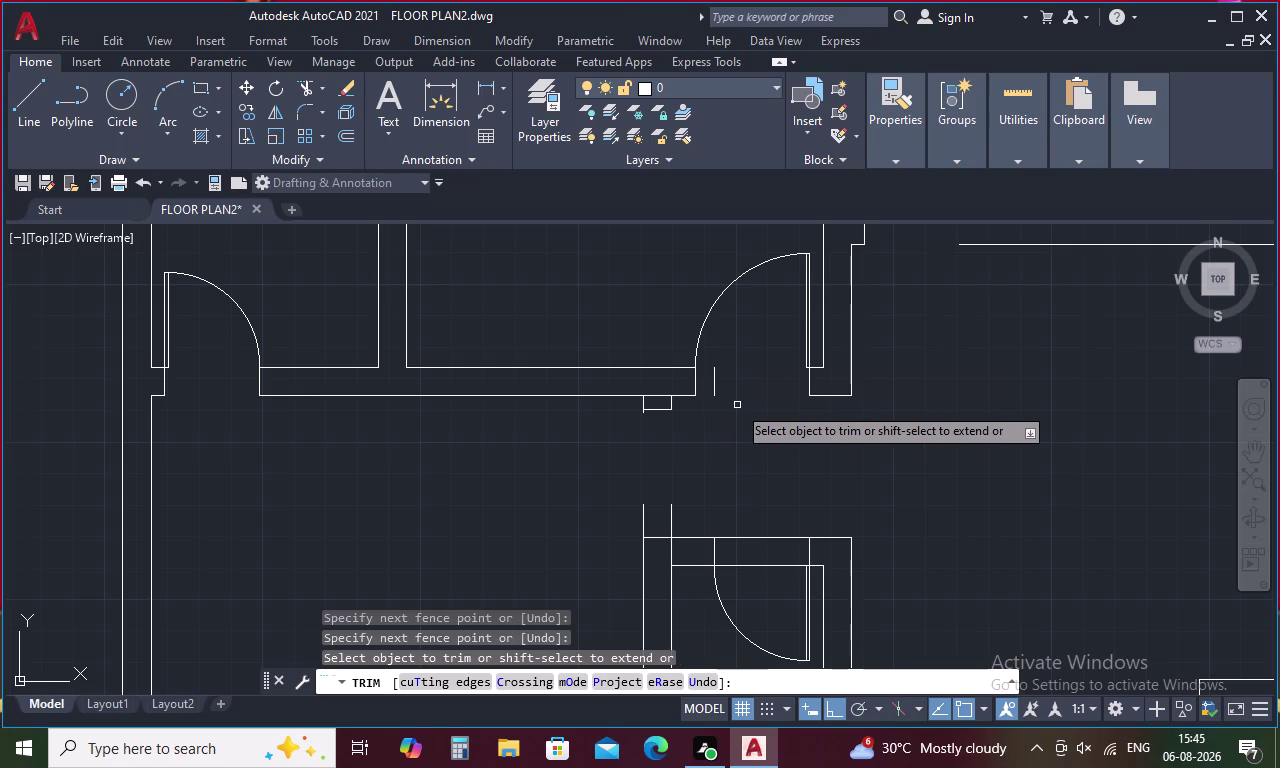
click(716, 382)
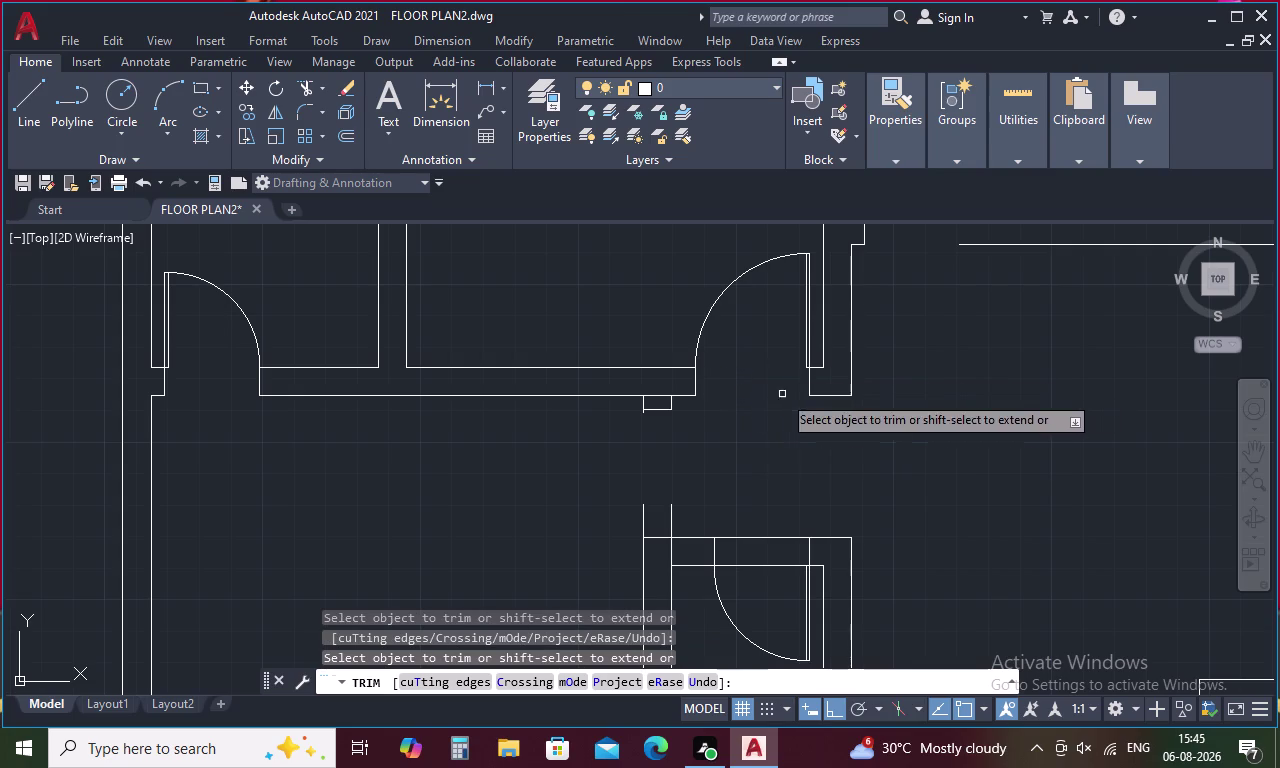
key(Escape)
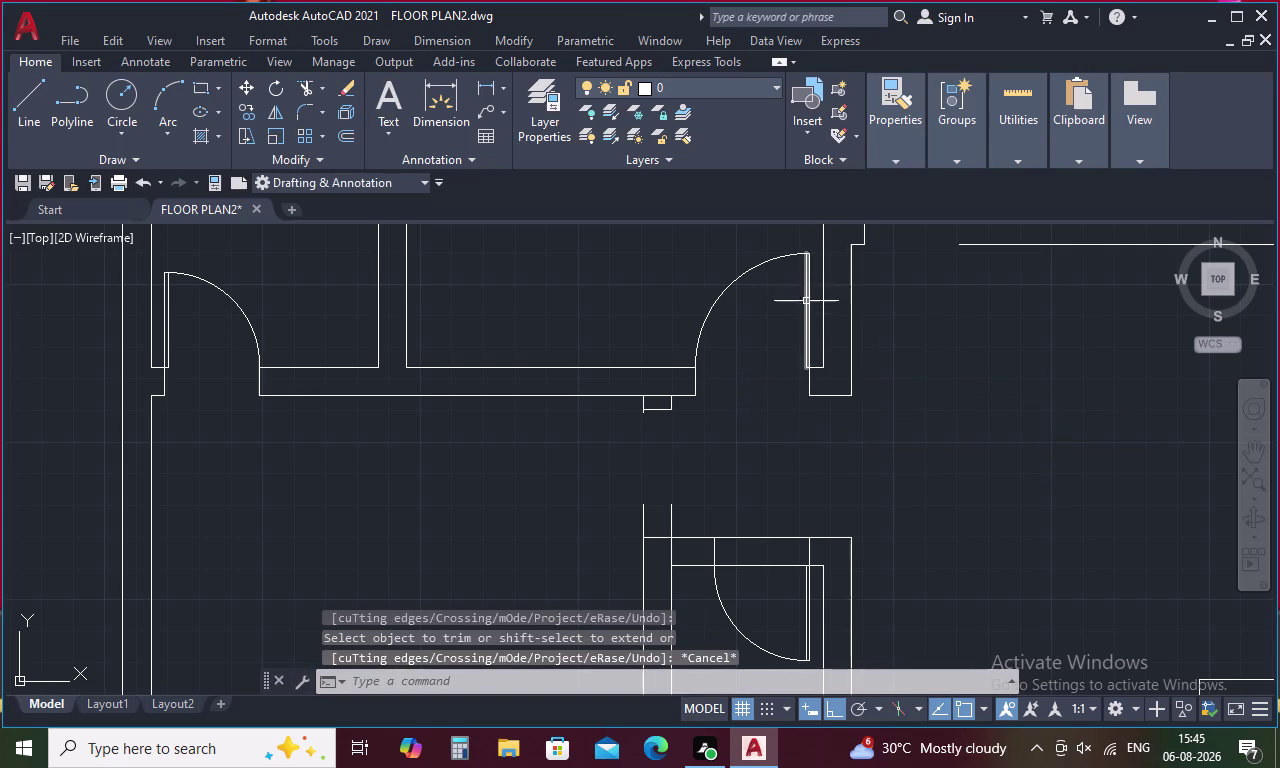
drag(818, 287, 693, 325)
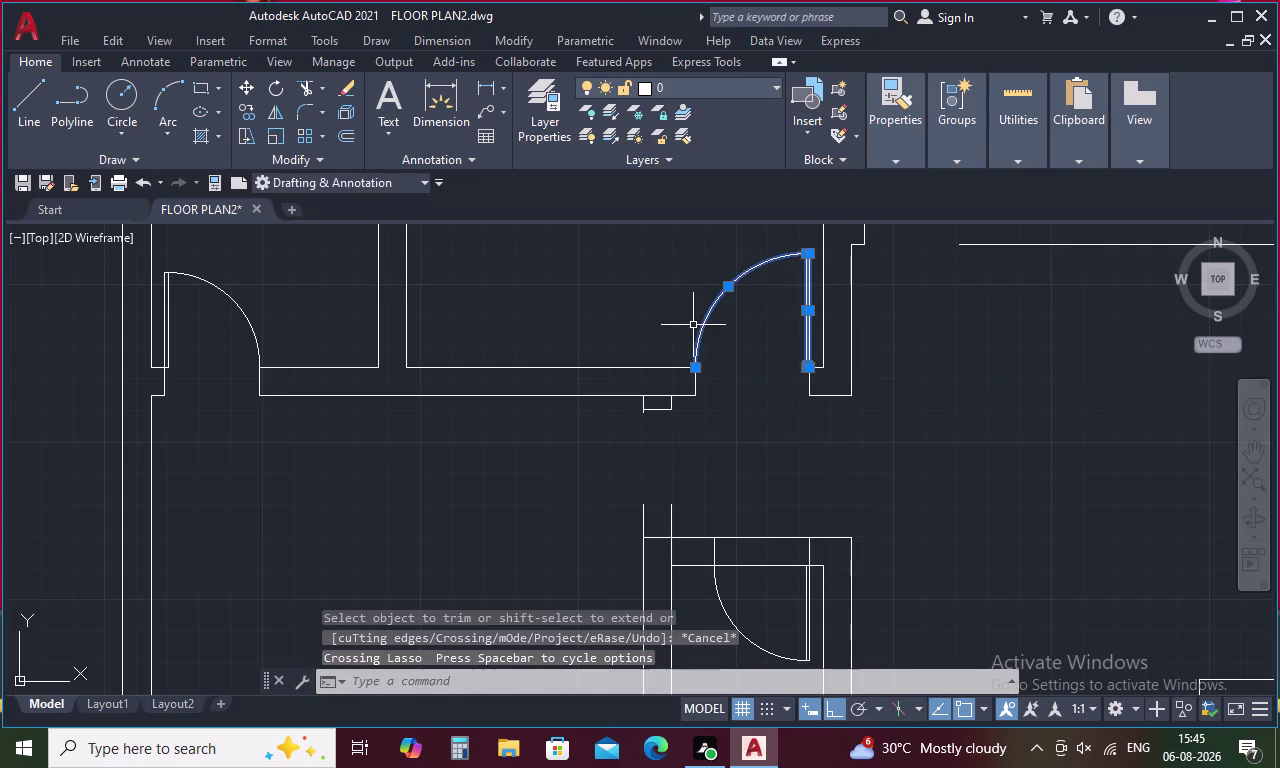
Copy the upper-right door and arc from the leaf's foot to the lower opening, then select the copy.
click(695, 384)
right_click(748, 376)
click(838, 426)
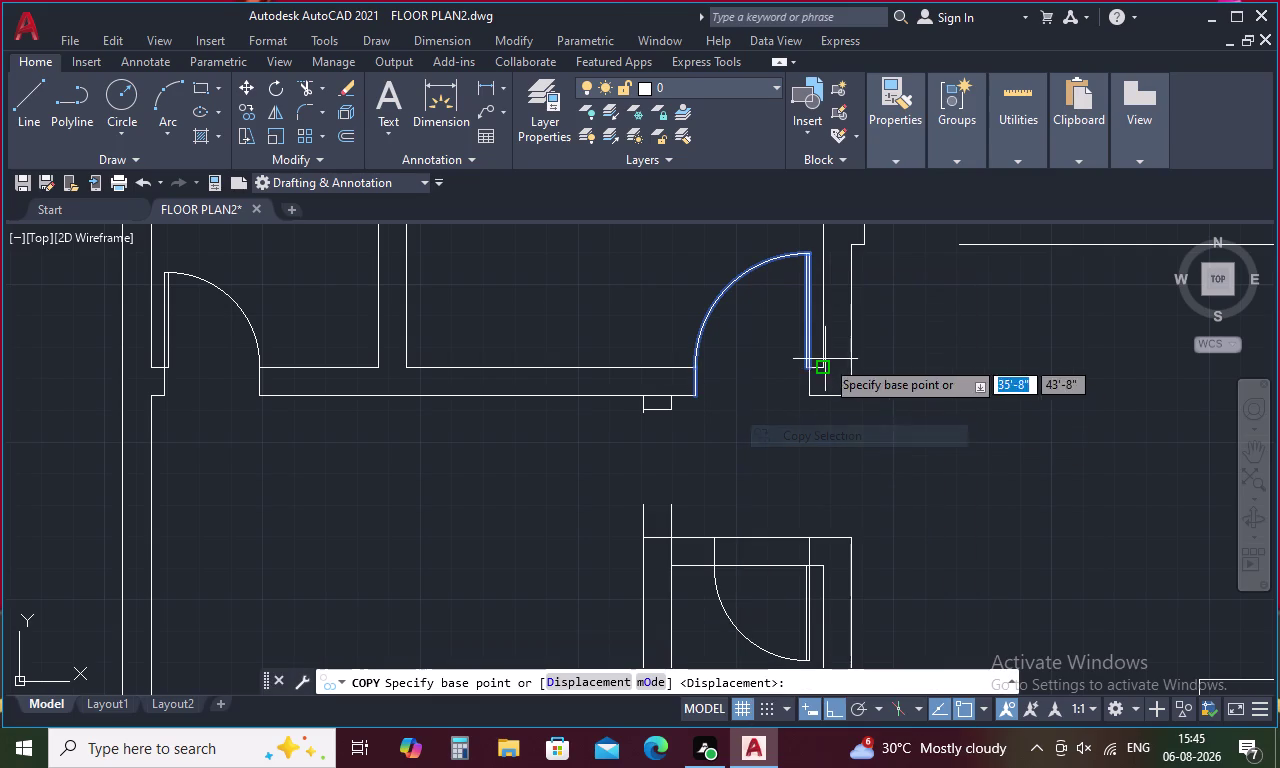
scroll(up, 3)
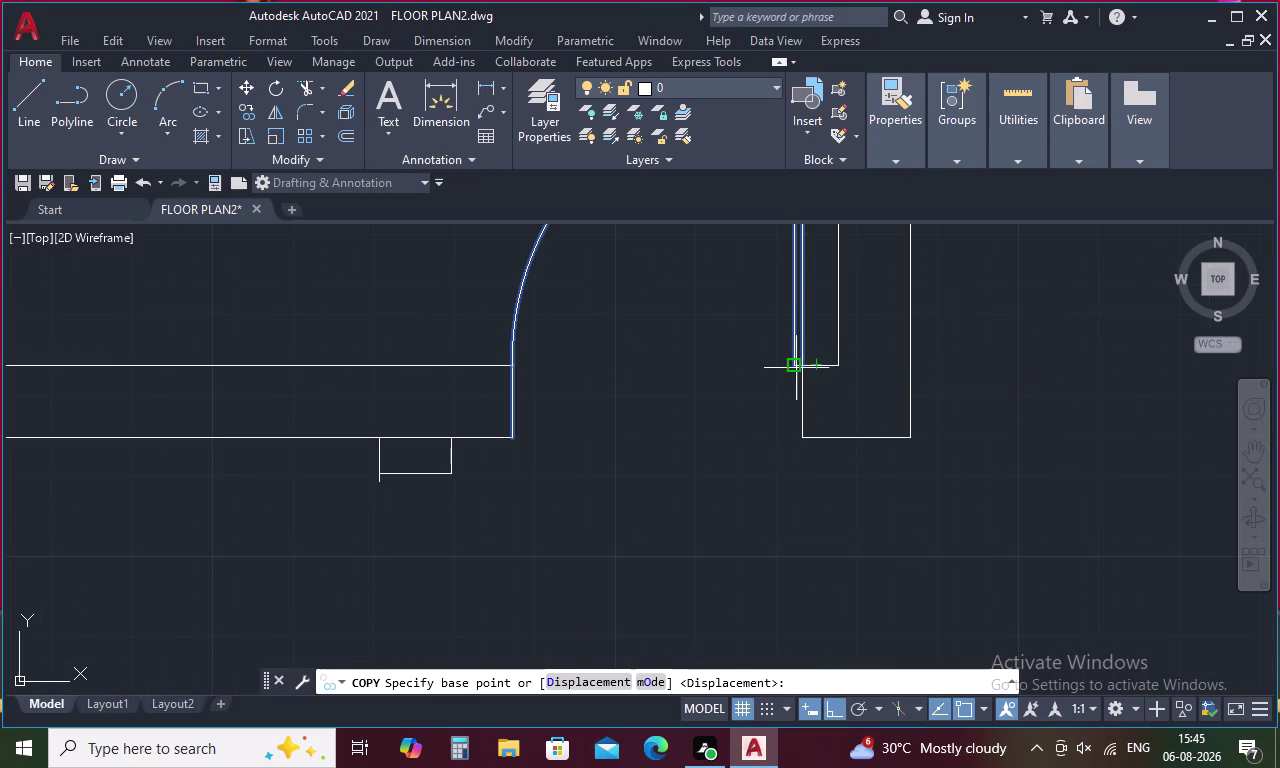
click(805, 365)
scroll(down, 3)
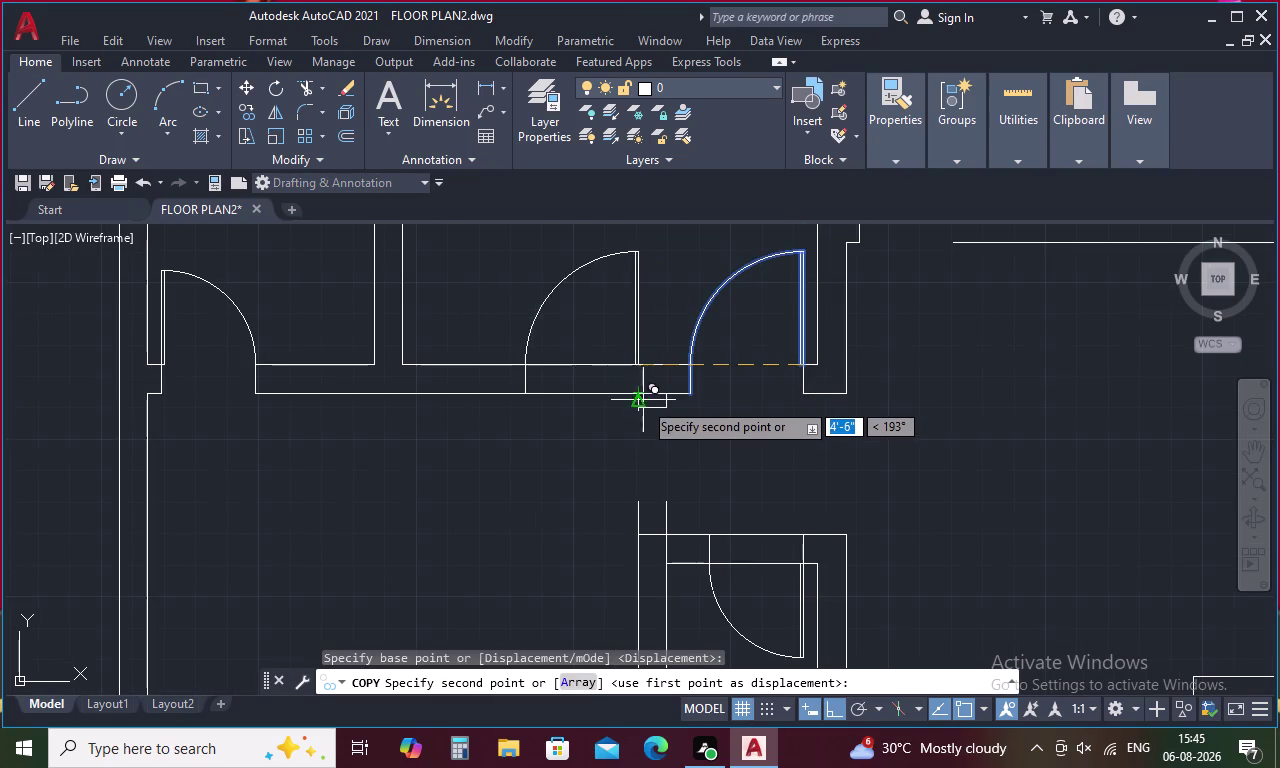
scroll(up, 3)
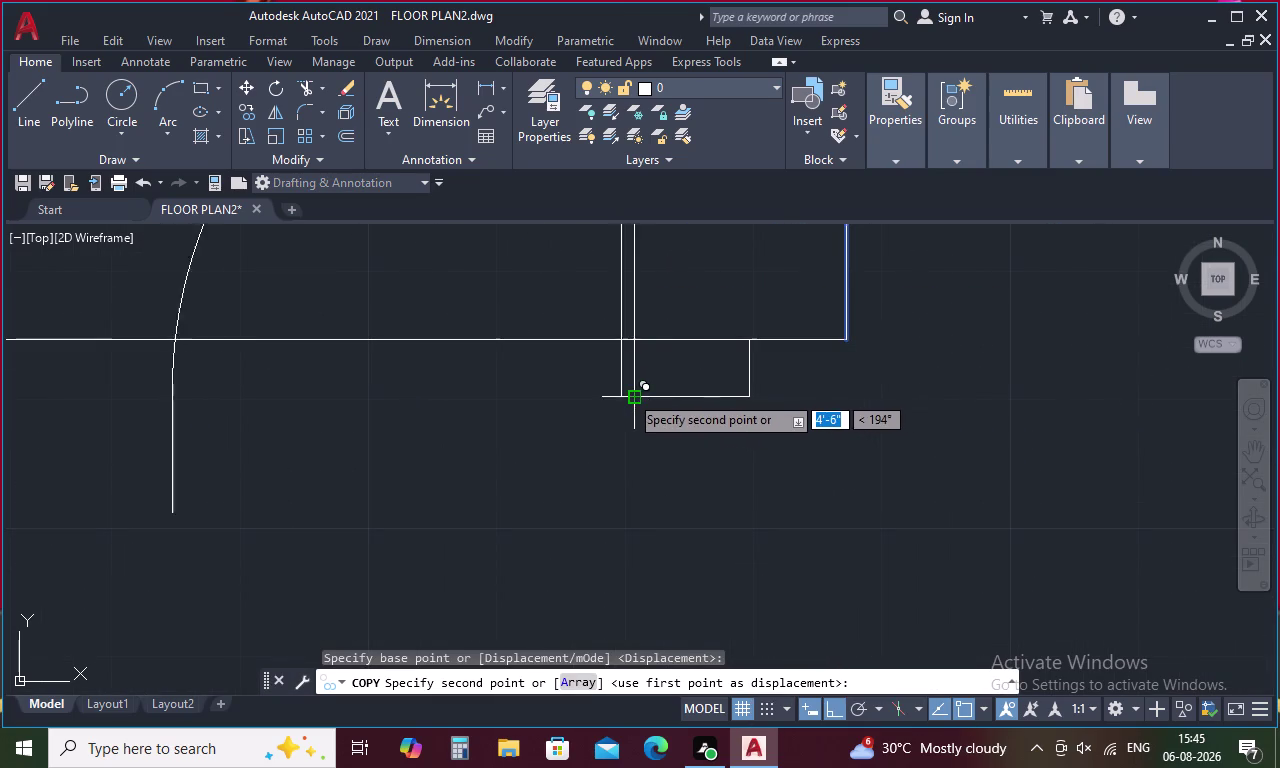
click(629, 394)
scroll(down, 3)
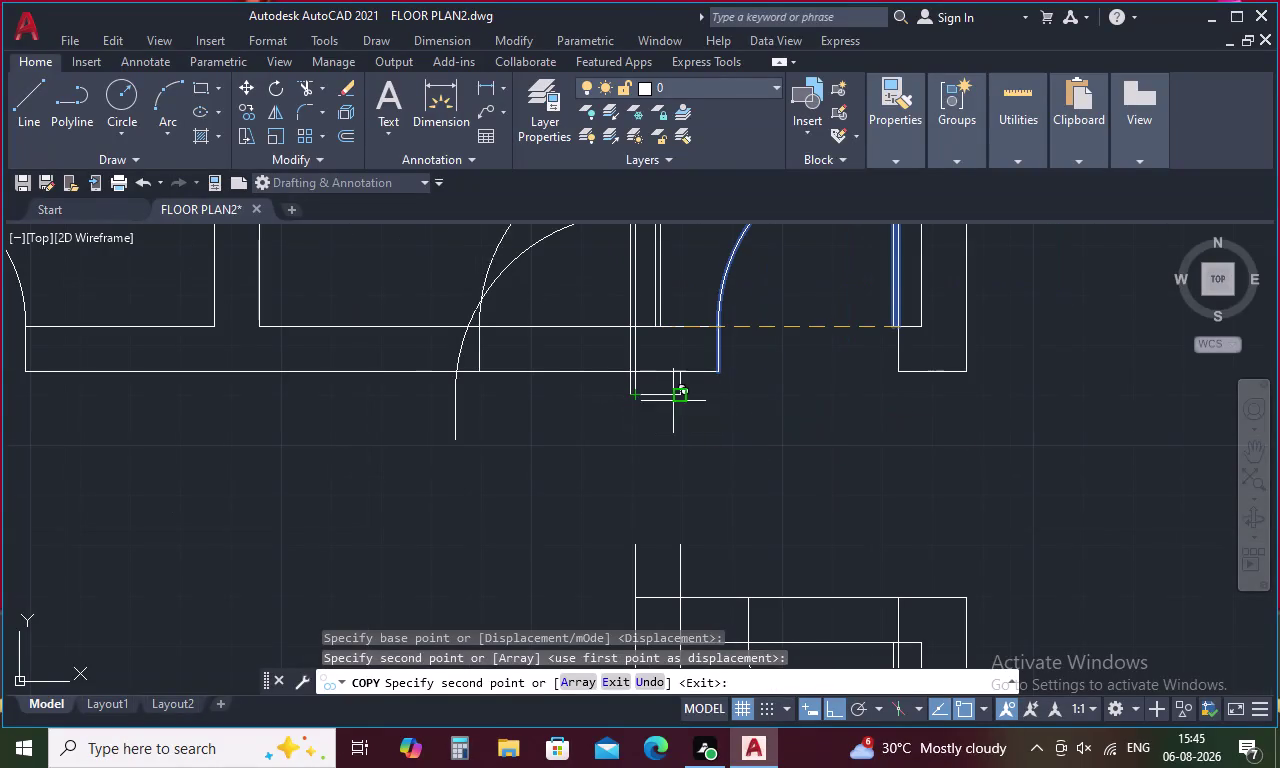
key(Escape)
drag(679, 267, 469, 280)
click(456, 417)
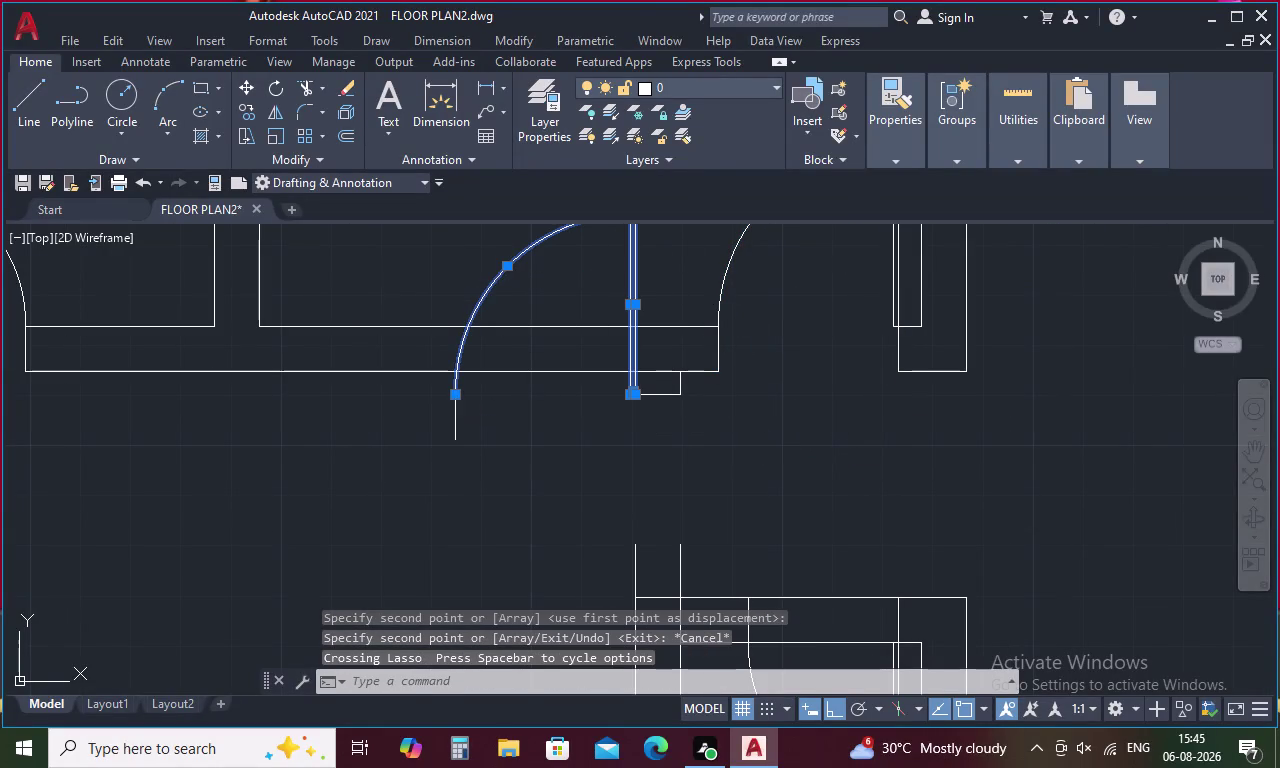
Rotate the copied door about the leaf's bottom end so it swings down into the lower room.
right_click(497, 429)
click(579, 476)
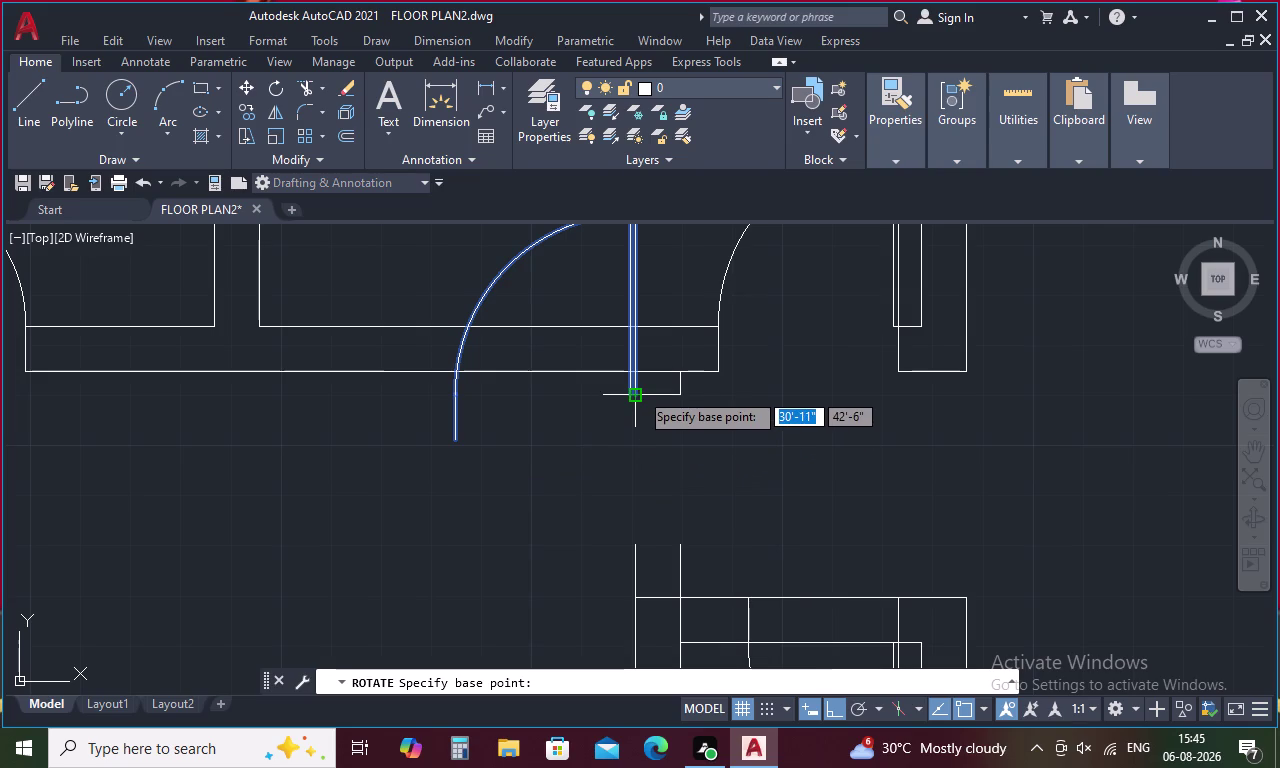
click(639, 391)
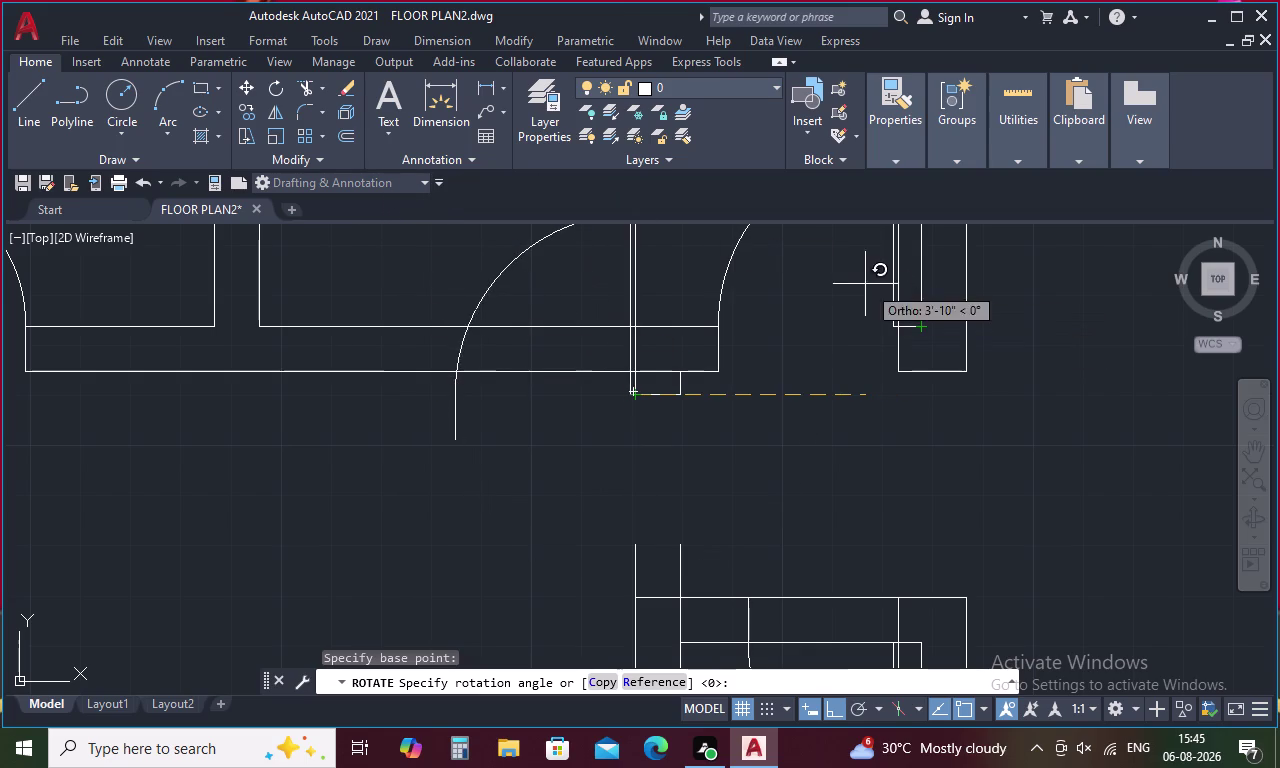
click(646, 258)
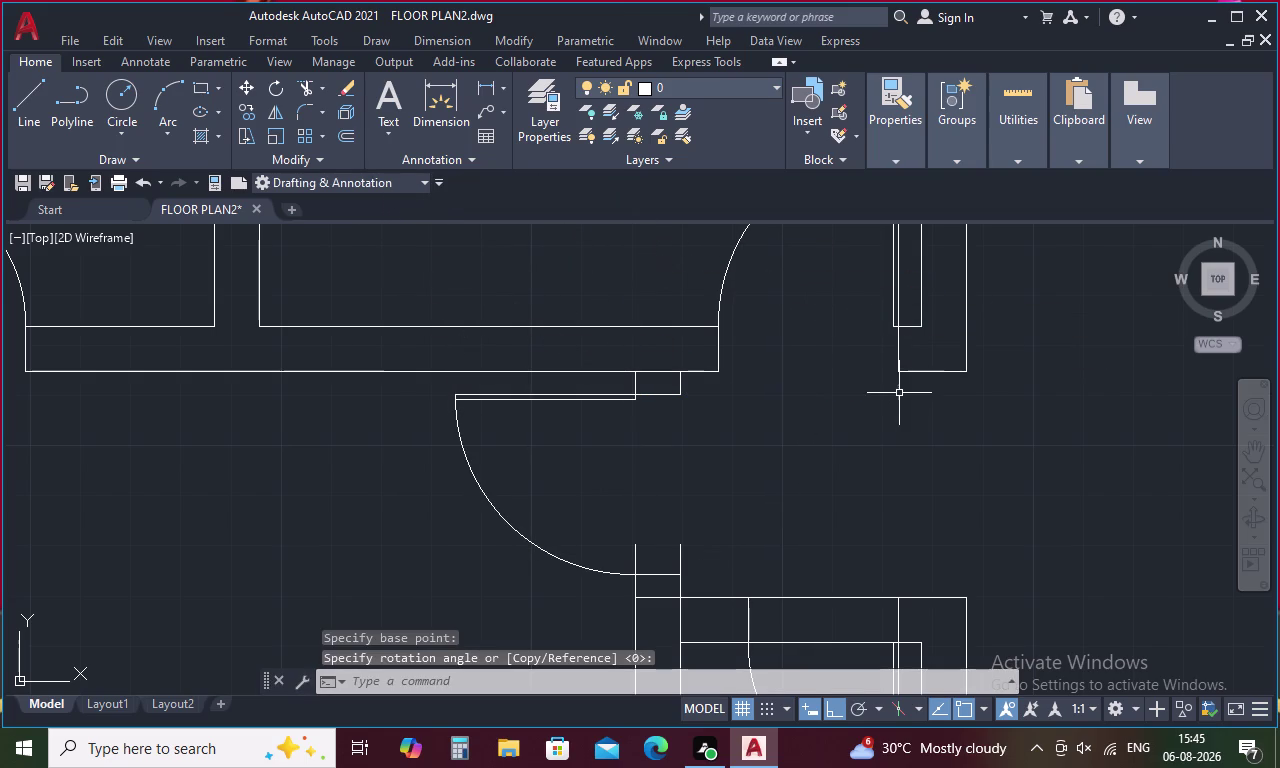
scroll(down, 3)
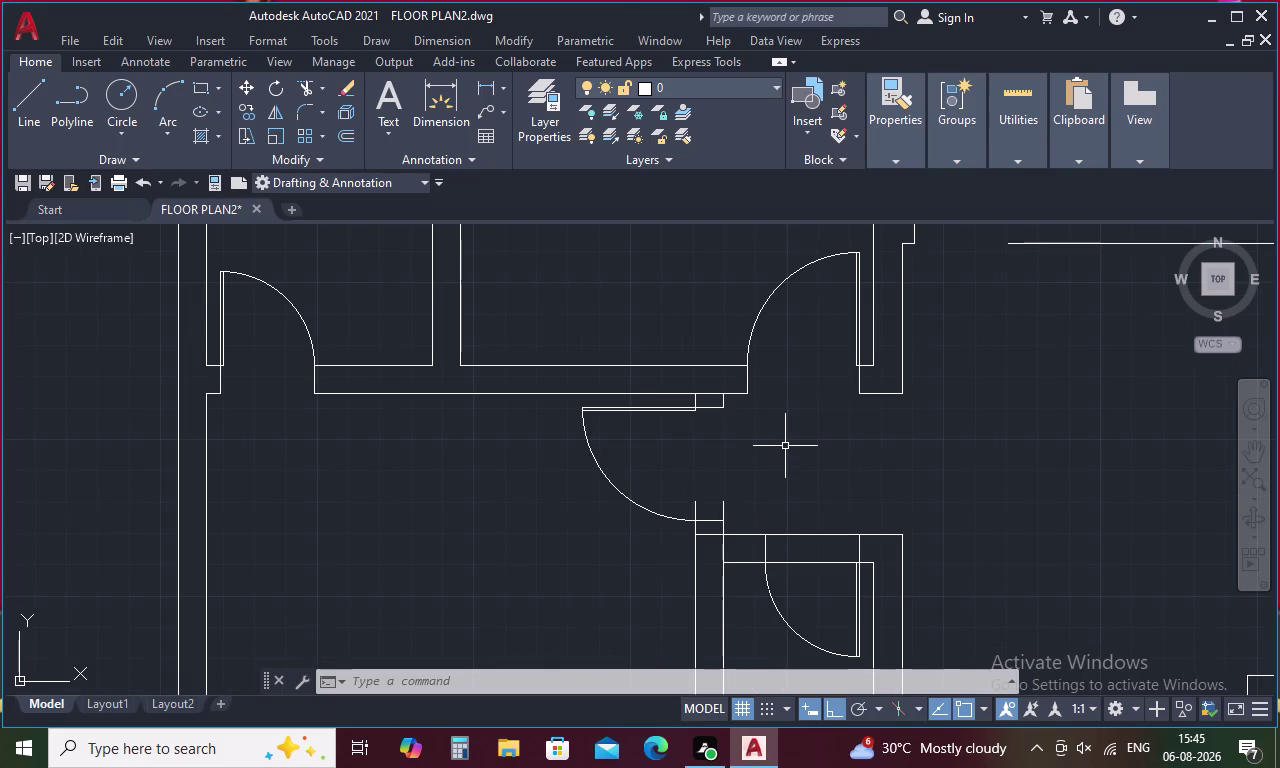
key(Escape)
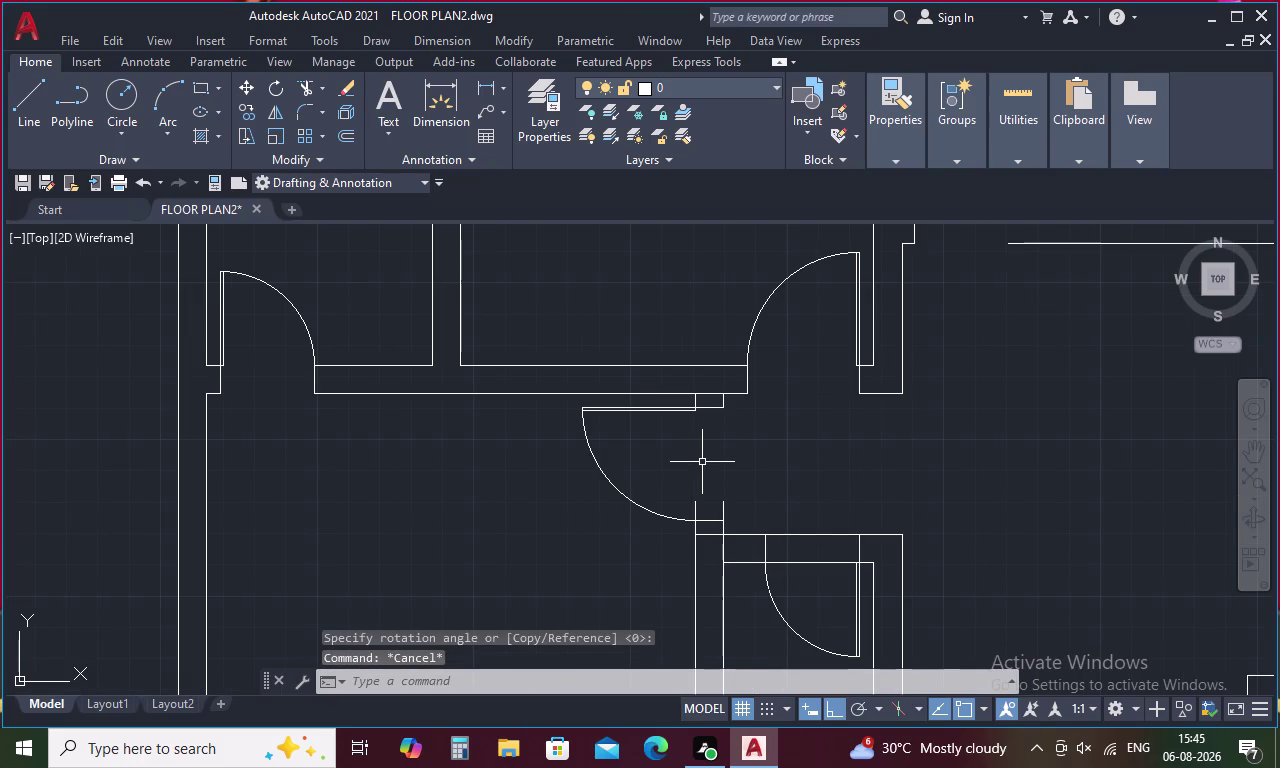
Trim the two leftover wall stubs inside the rotated door's opening.
text(tr)
key(space)
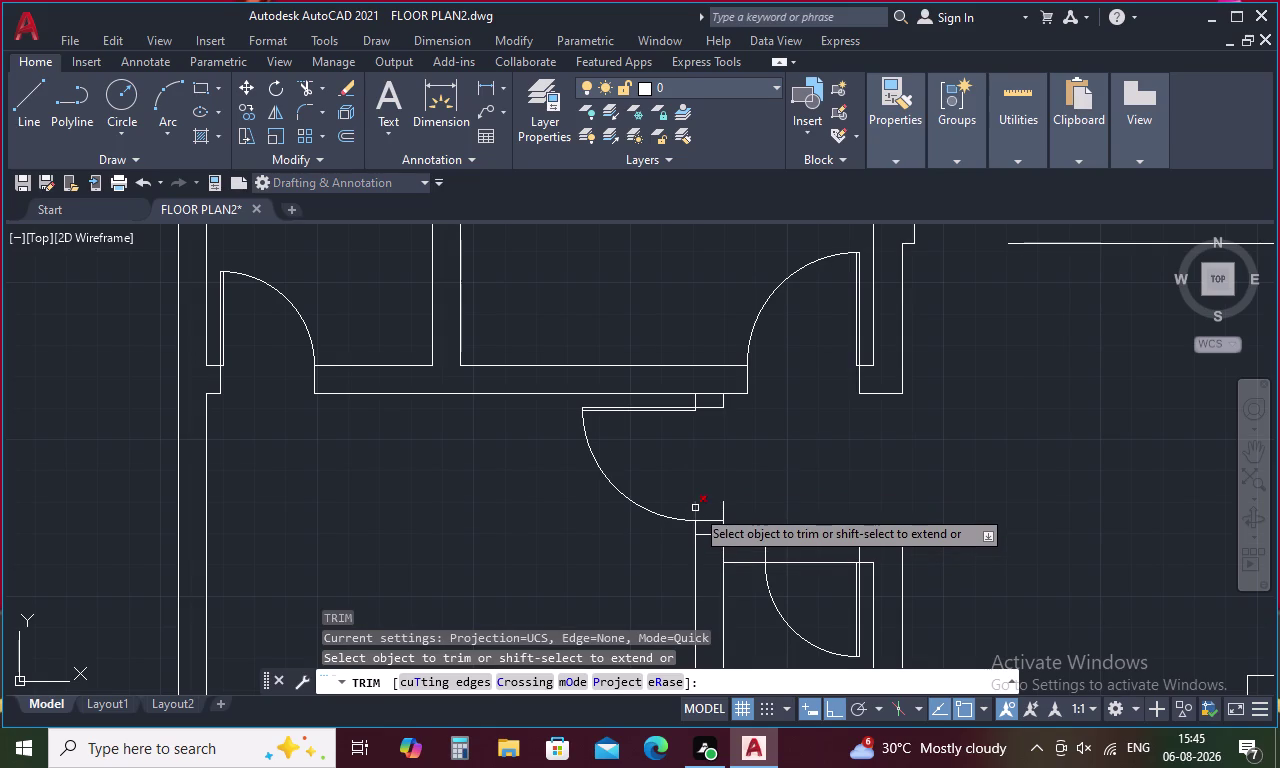
click(695, 508)
click(724, 513)
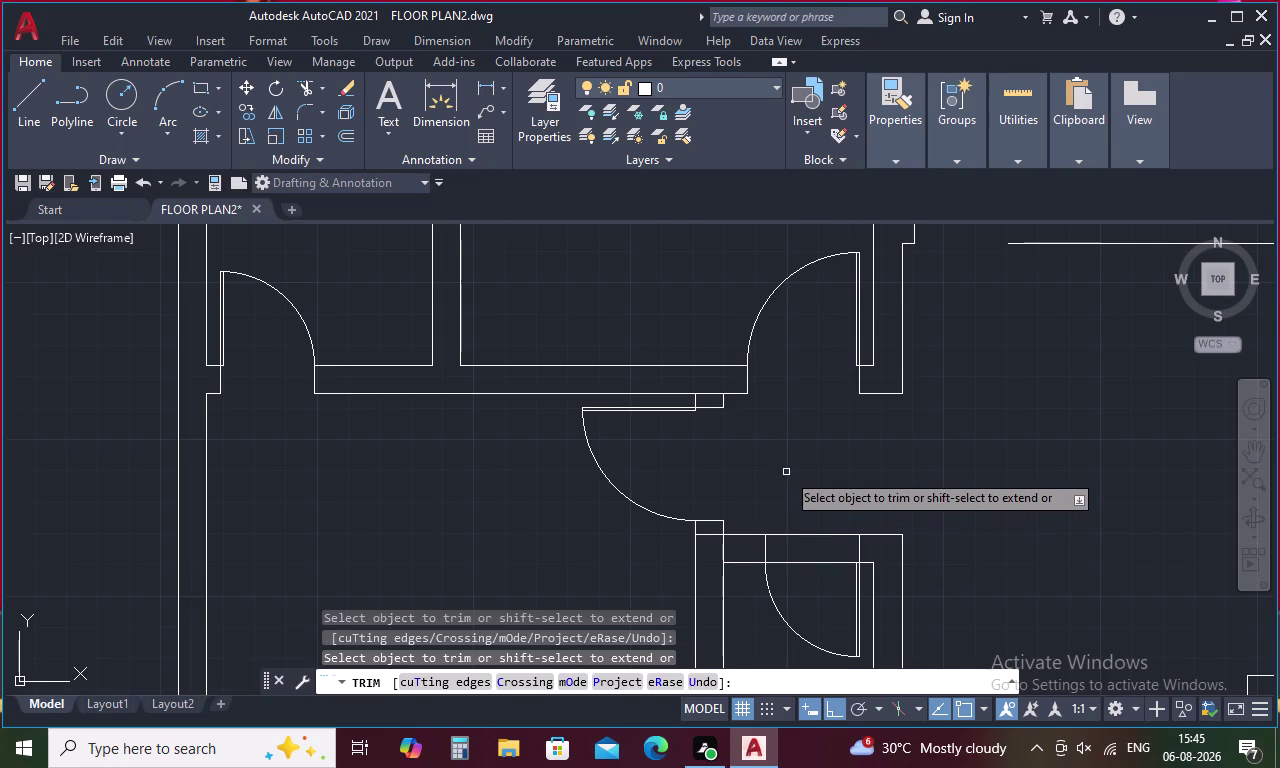
scroll(down, 3)
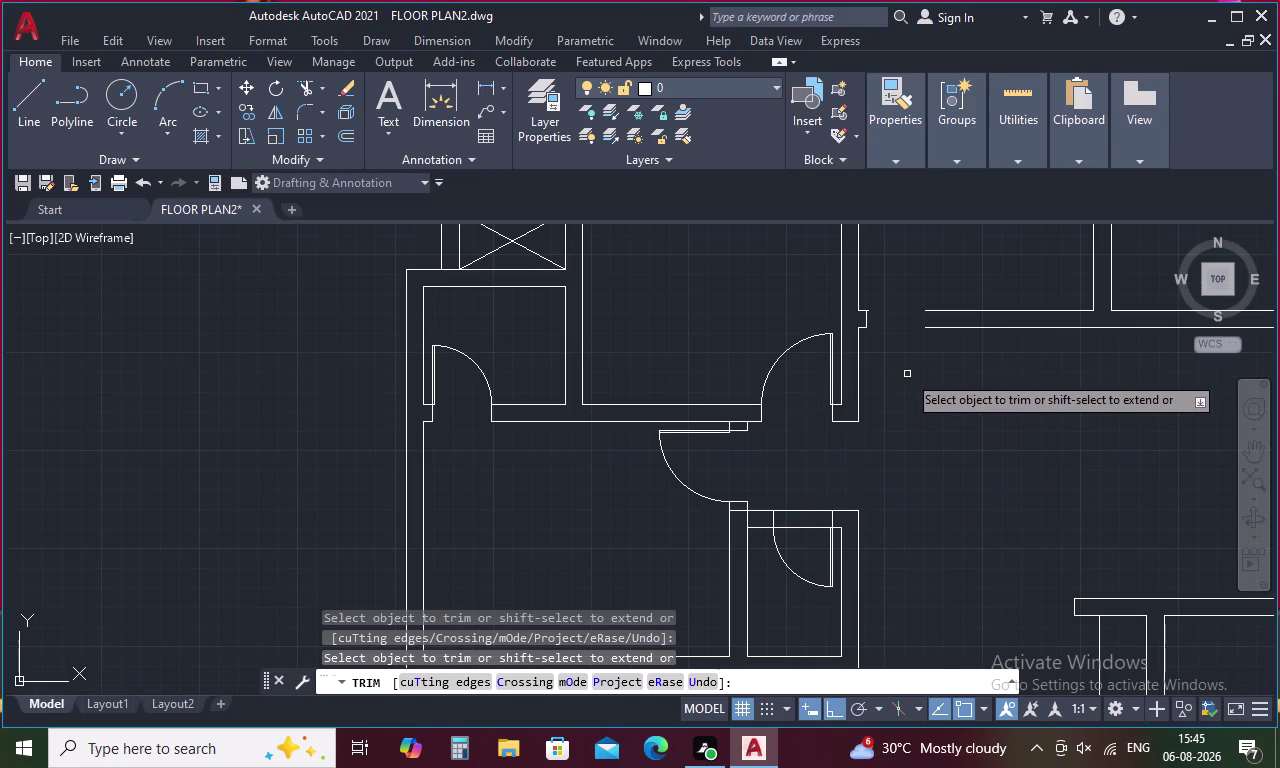
key(Escape)
Select the right-hand door leaf and its swing arc.
scroll(up, 3)
drag(852, 329, 857, 353)
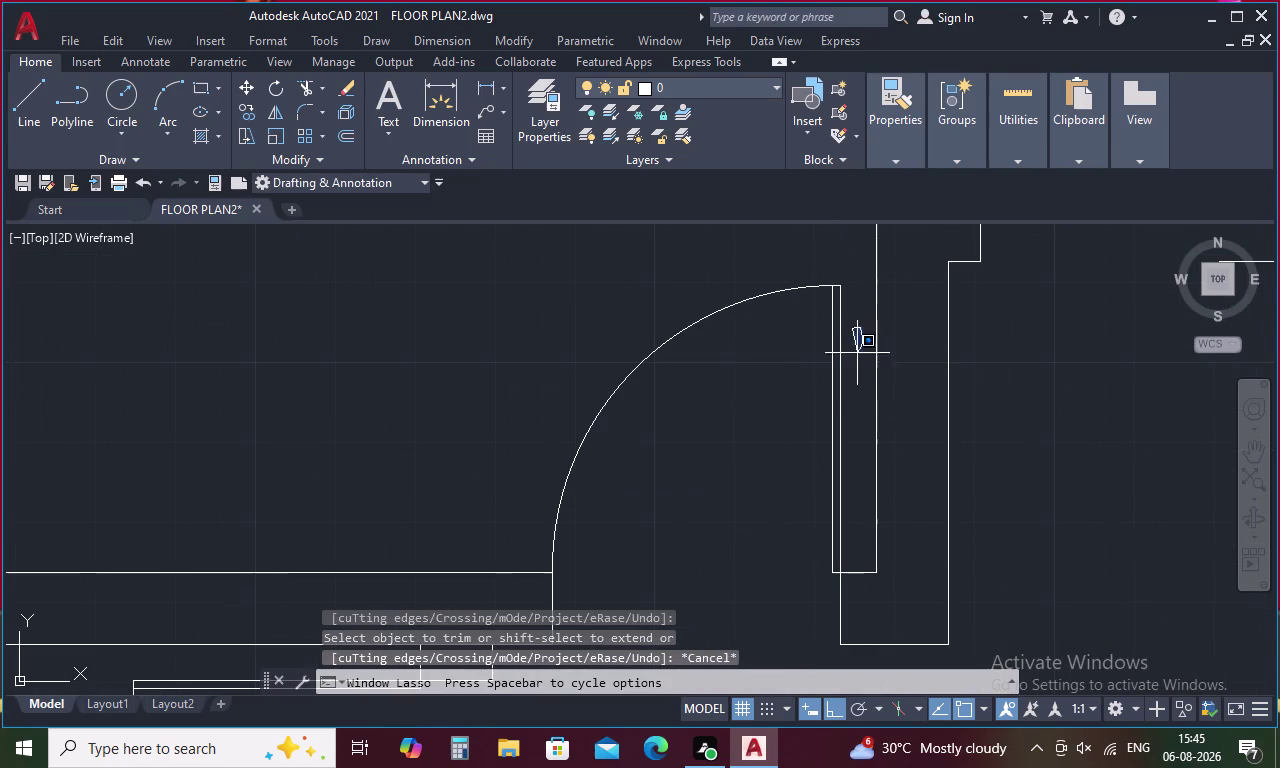
drag(857, 353, 561, 460)
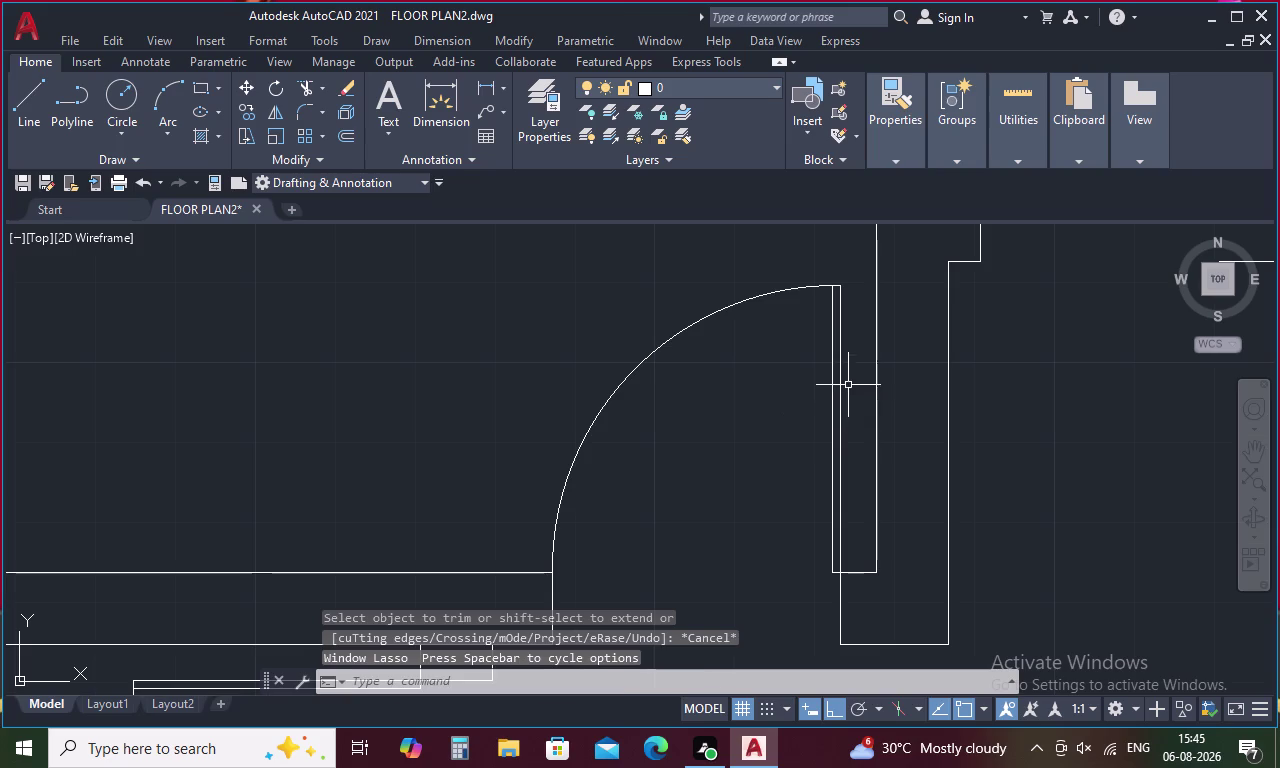
drag(850, 382, 526, 474)
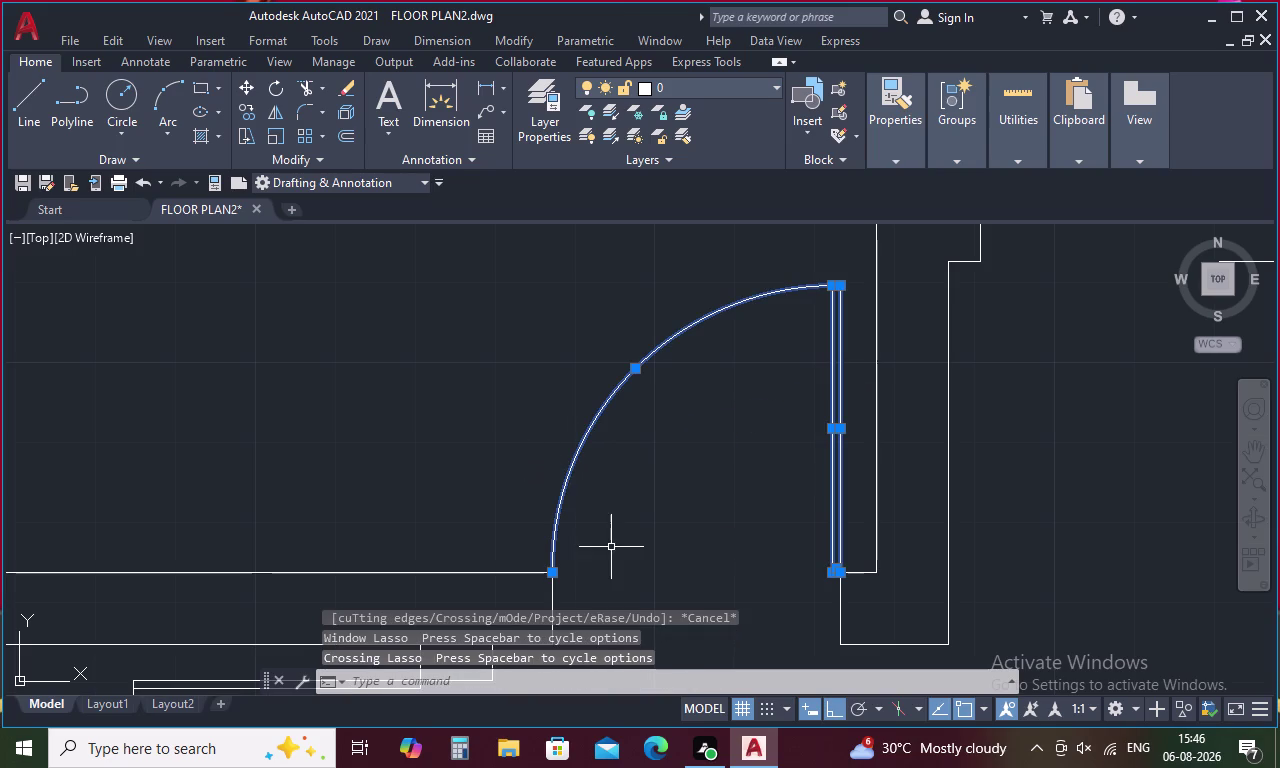
middle_drag(612, 544, 627, 415)
click(567, 478)
Copy the selected door from its leaf's foot into the upper wall opening.
right_click(648, 465)
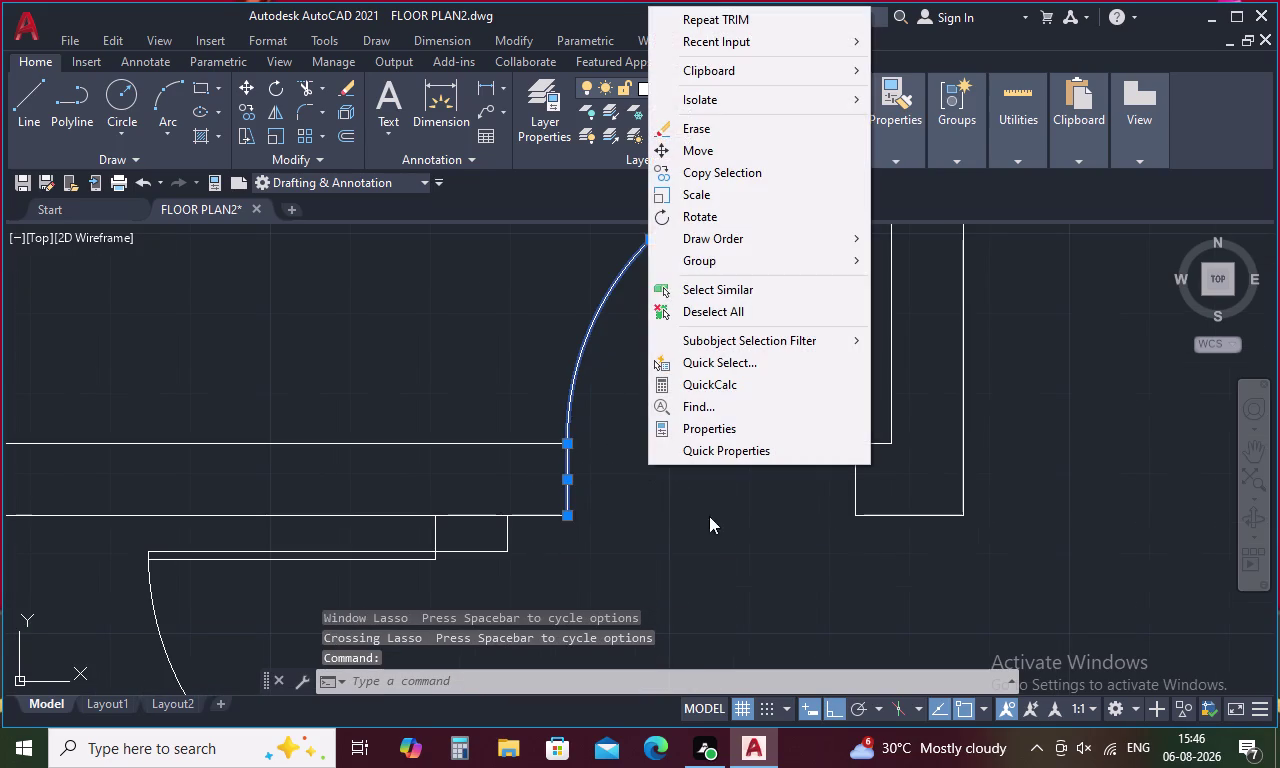
click(756, 170)
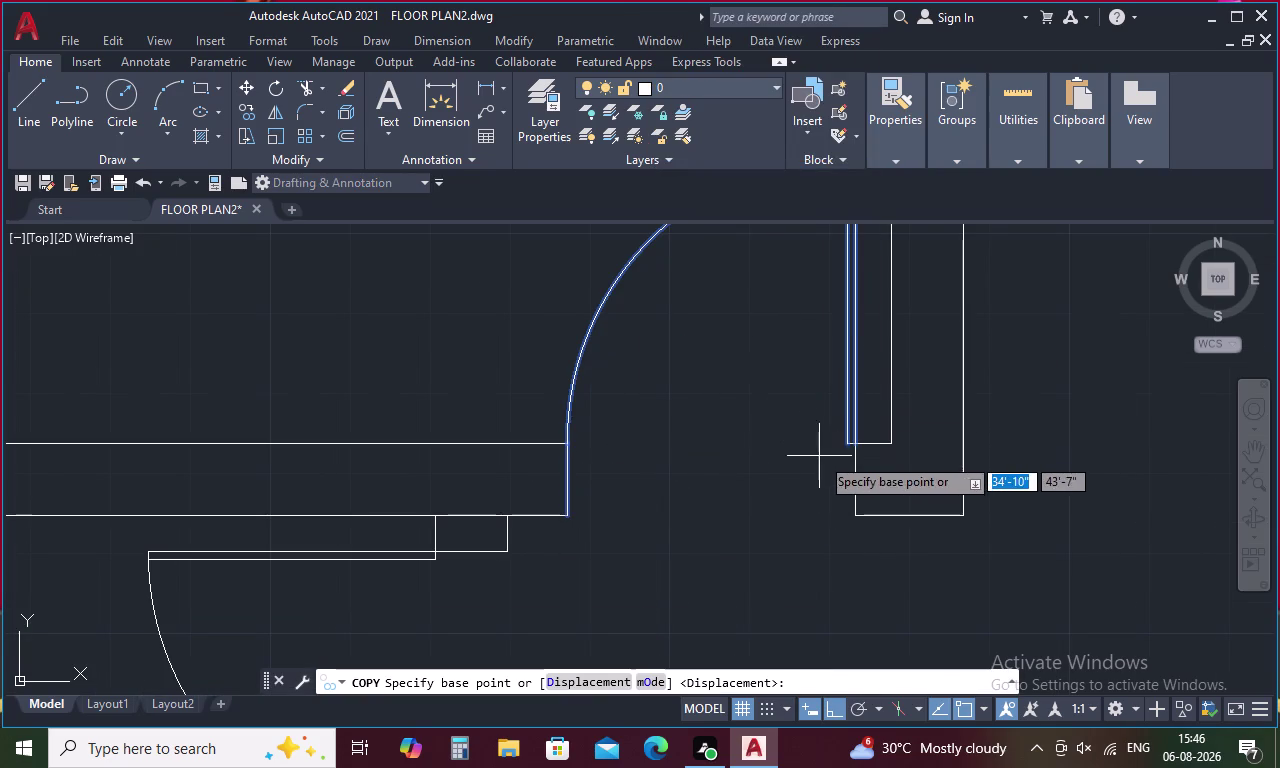
click(854, 445)
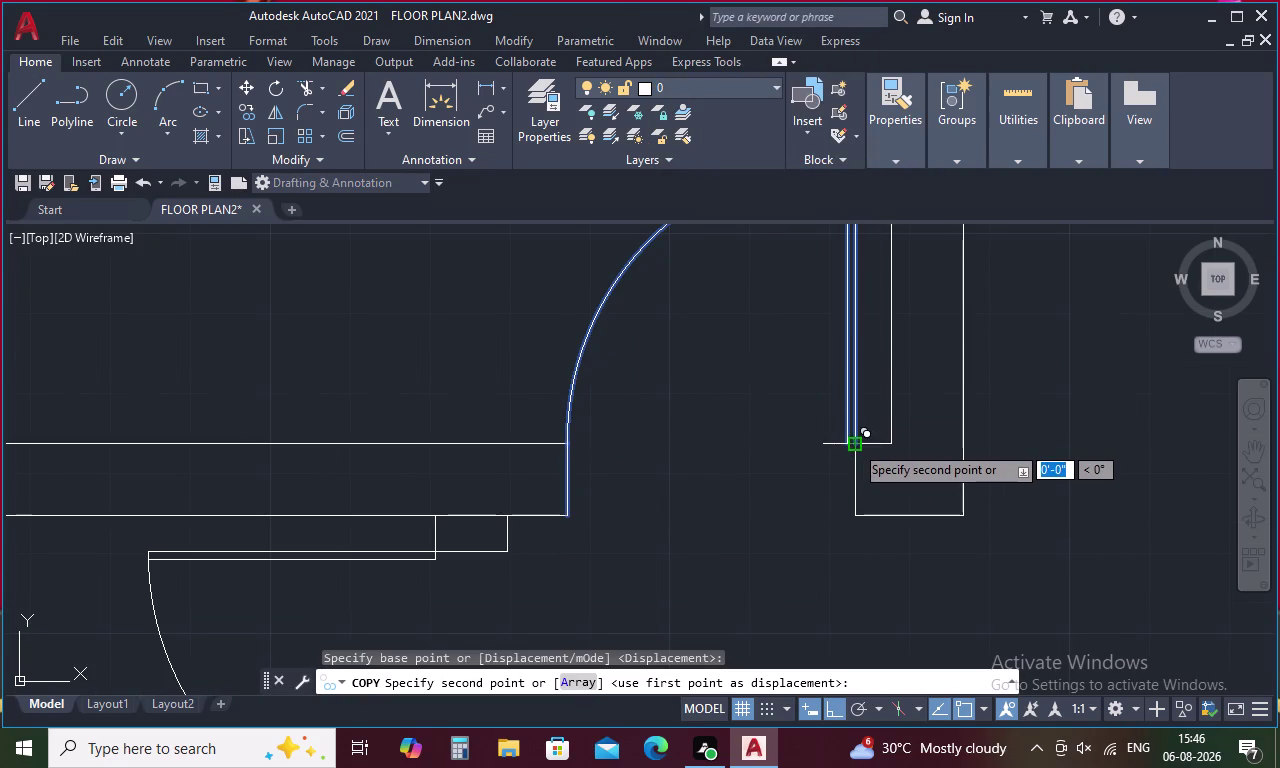
scroll(down, 3)
scroll(up, 3)
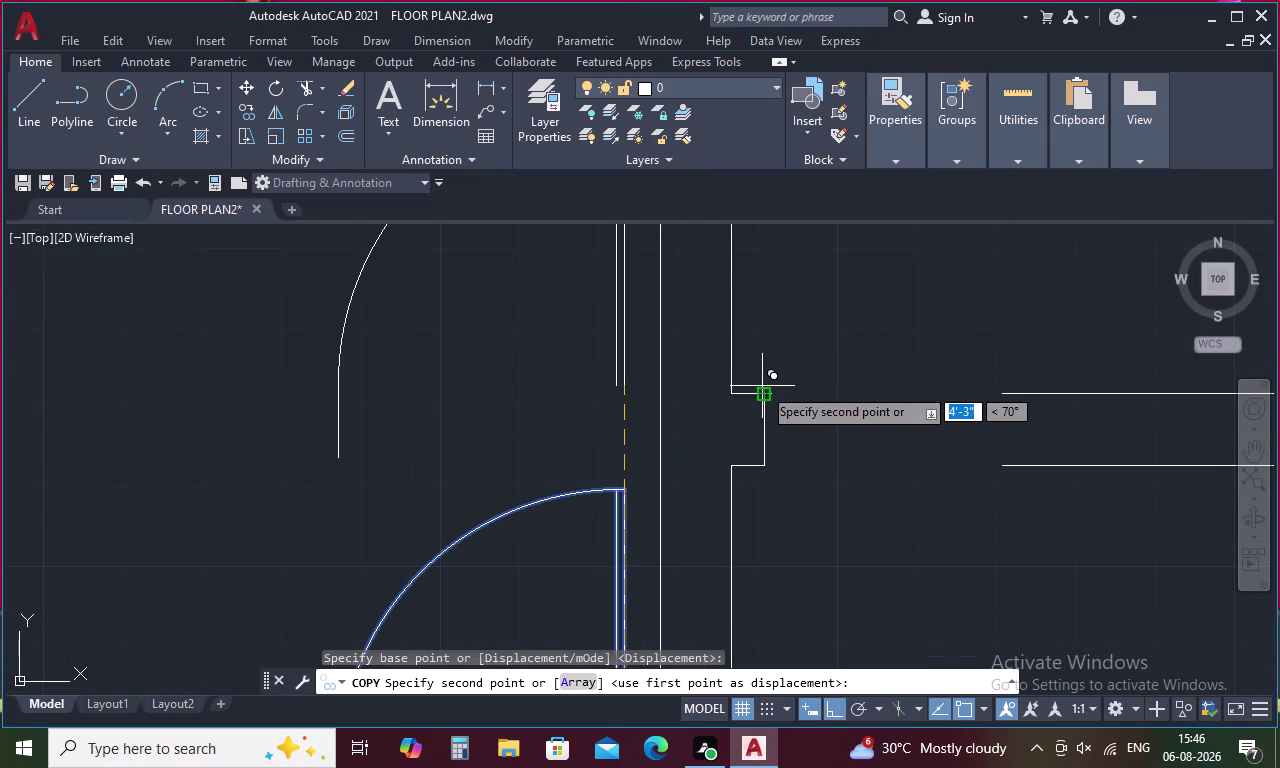
click(761, 390)
scroll(down, 3)
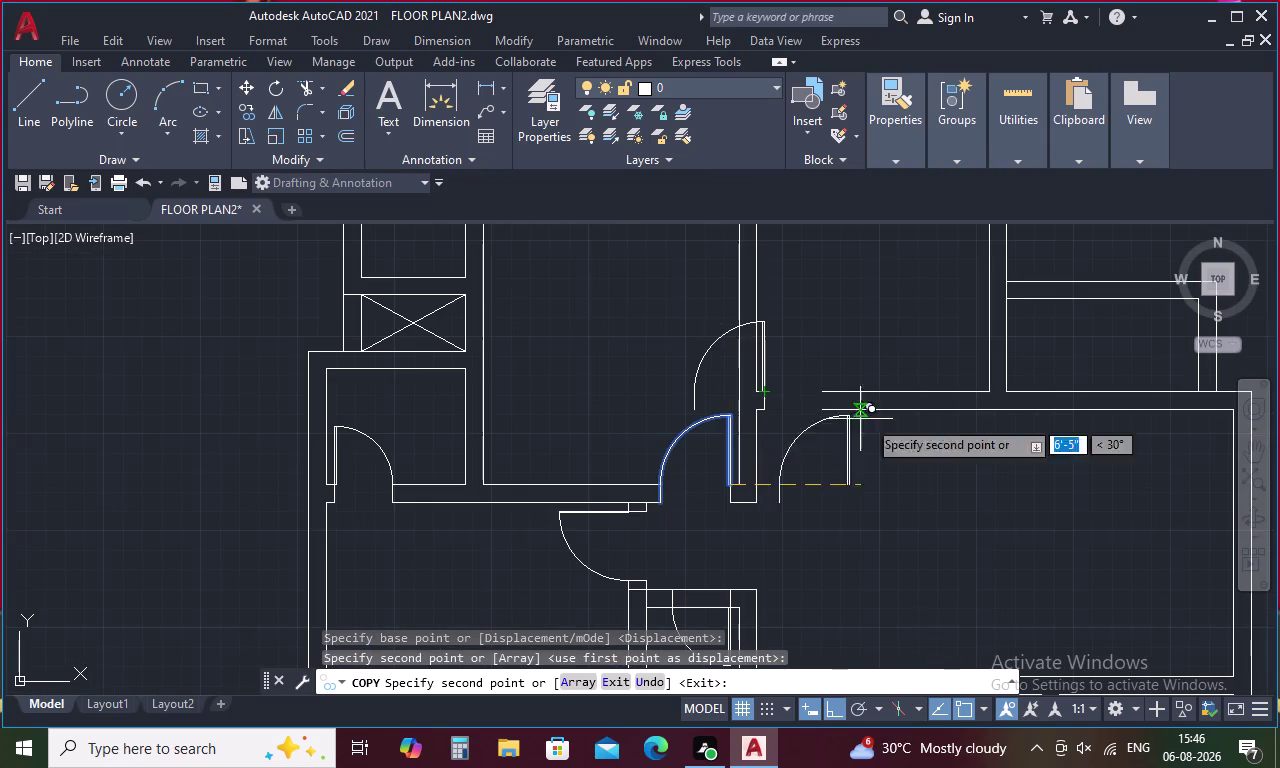
key(Escape)
Select the newly placed door leaf and its swing arc.
drag(795, 326, 765, 354)
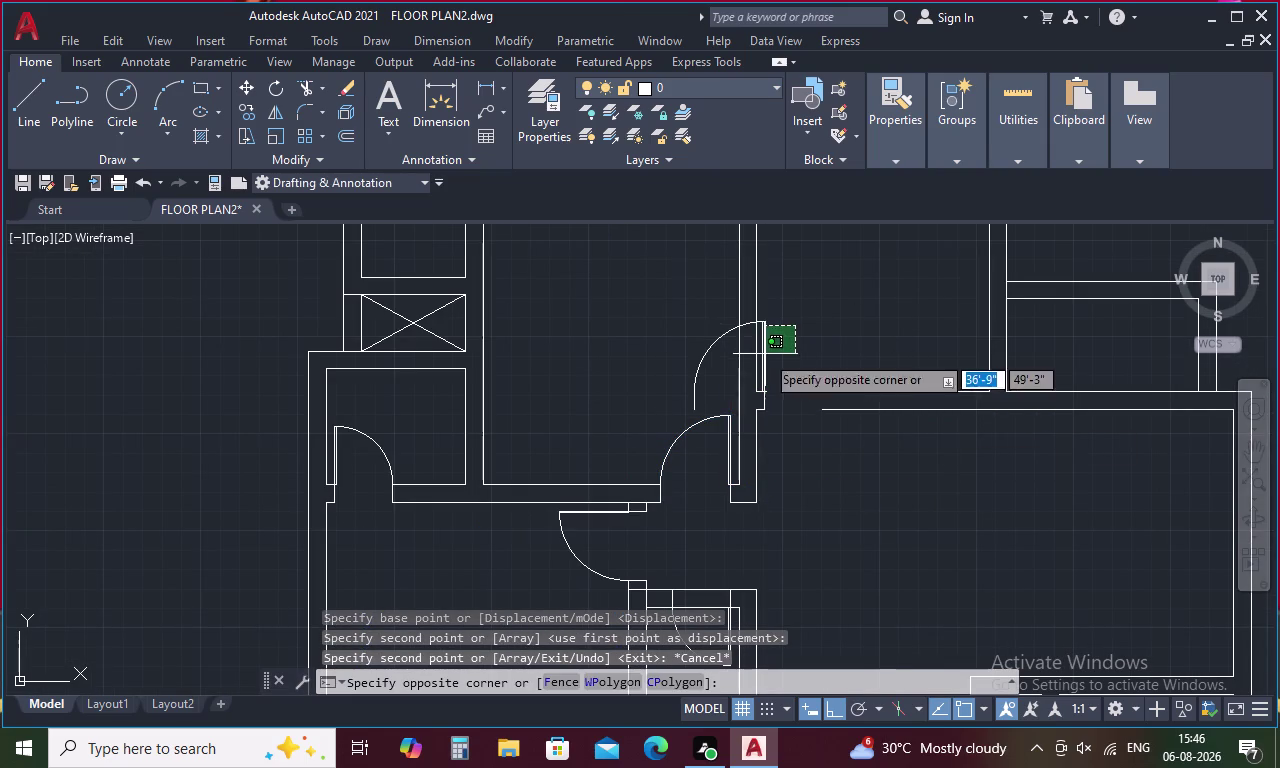
click(758, 368)
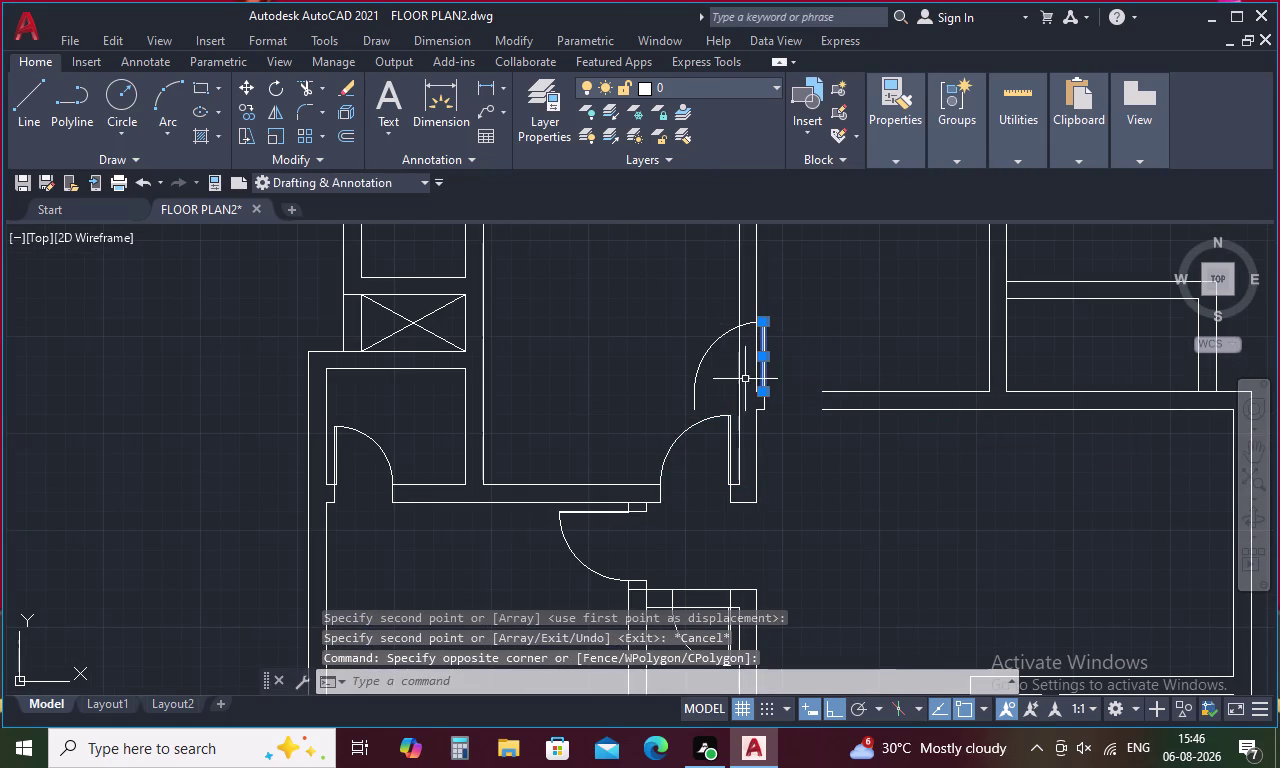
drag(723, 366, 681, 404)
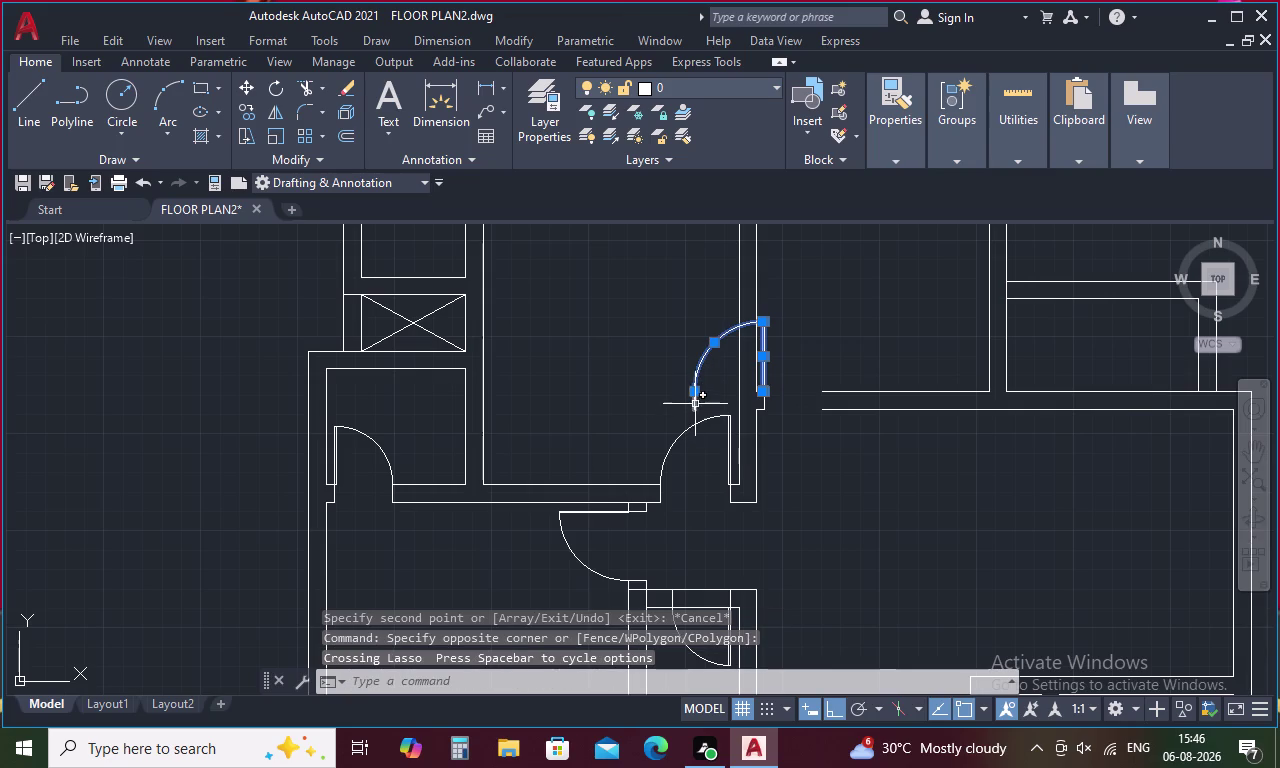
click(695, 404)
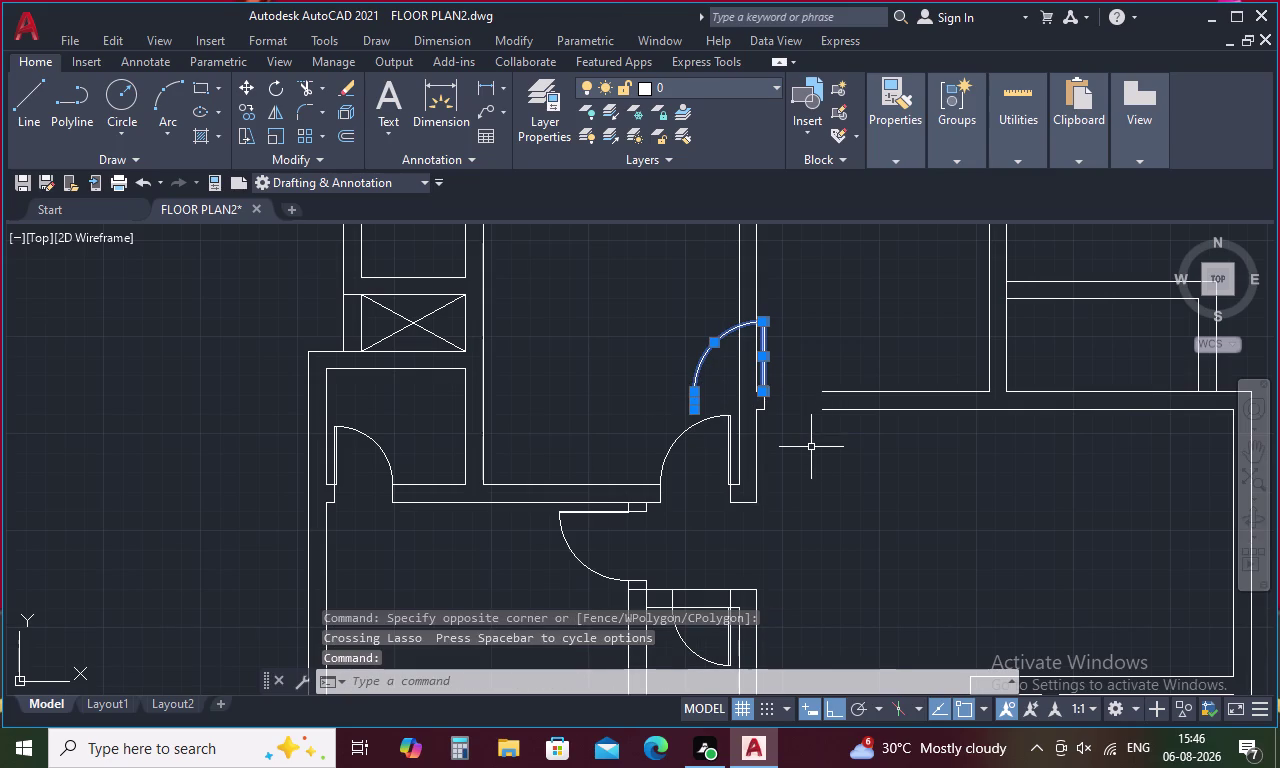
Mirror the new door about a line through its leaf's foot, erasing the original.
text(mi)
key(space)
scroll(up, 3)
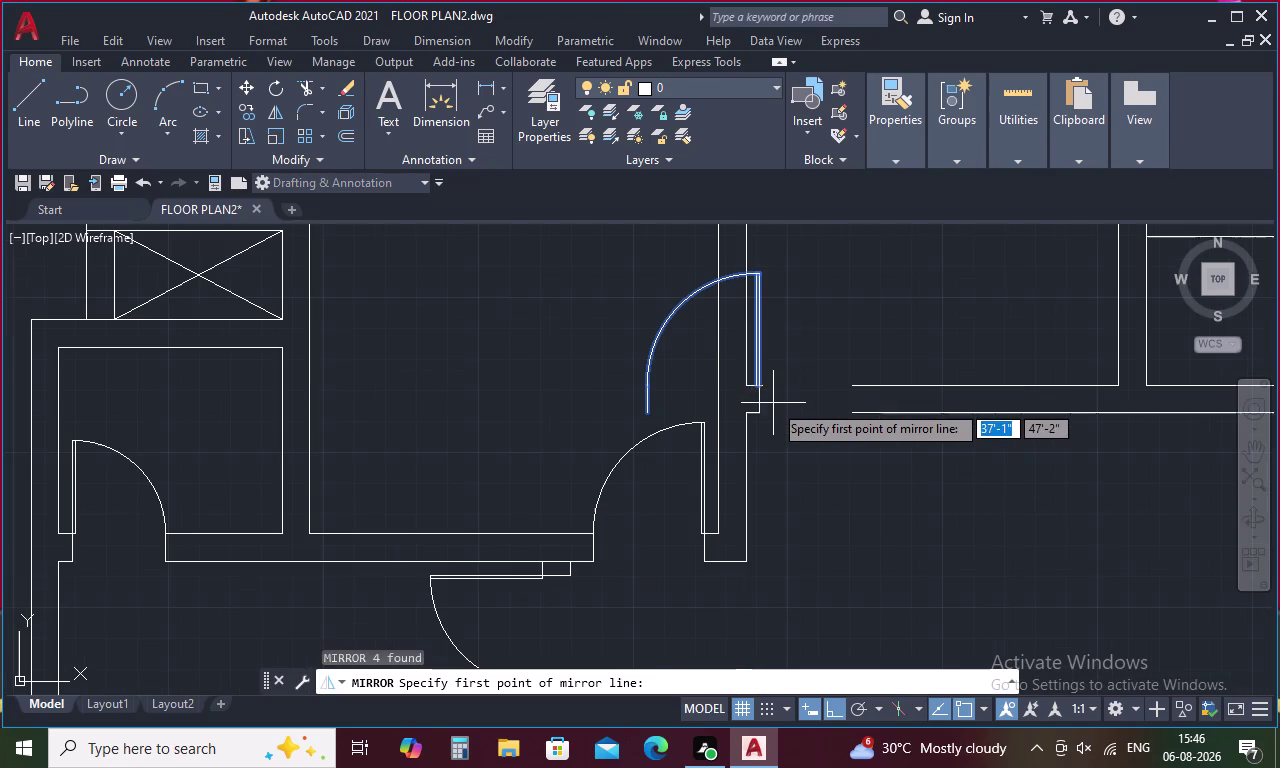
scroll(up, 3)
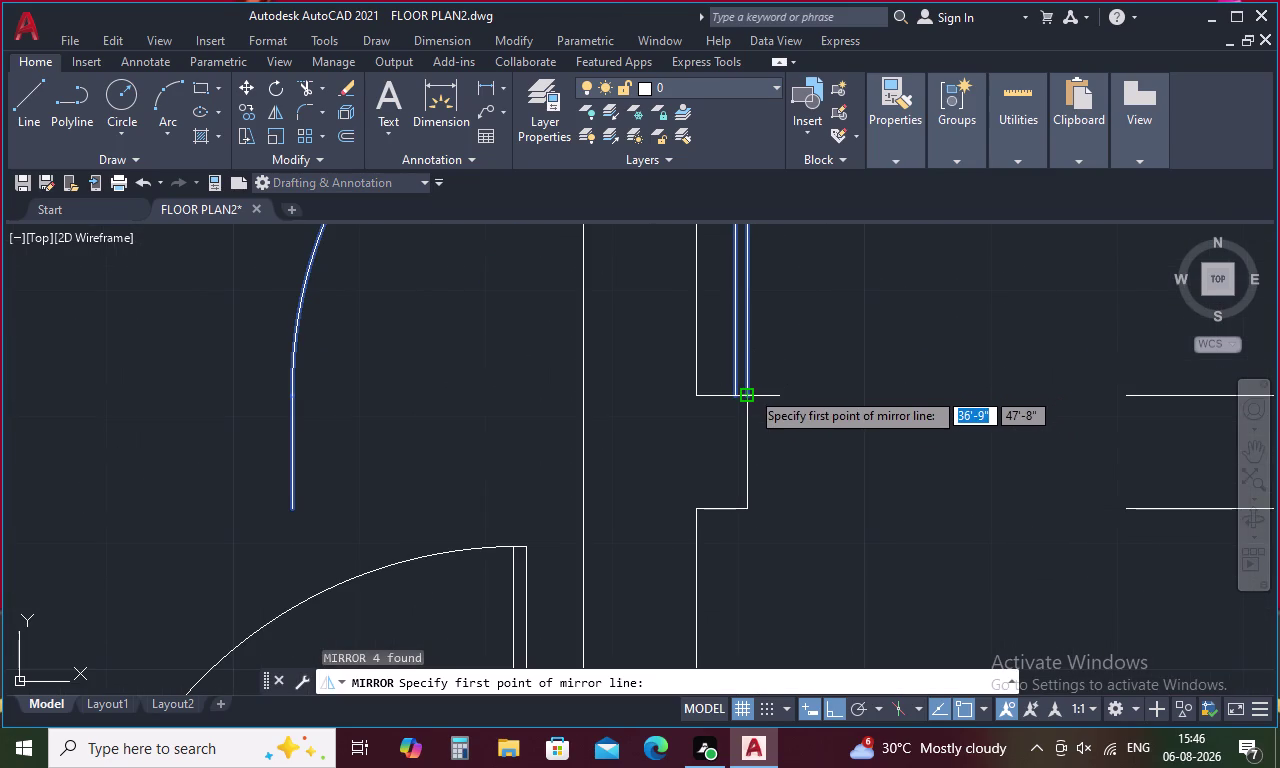
click(750, 390)
scroll(down, 3)
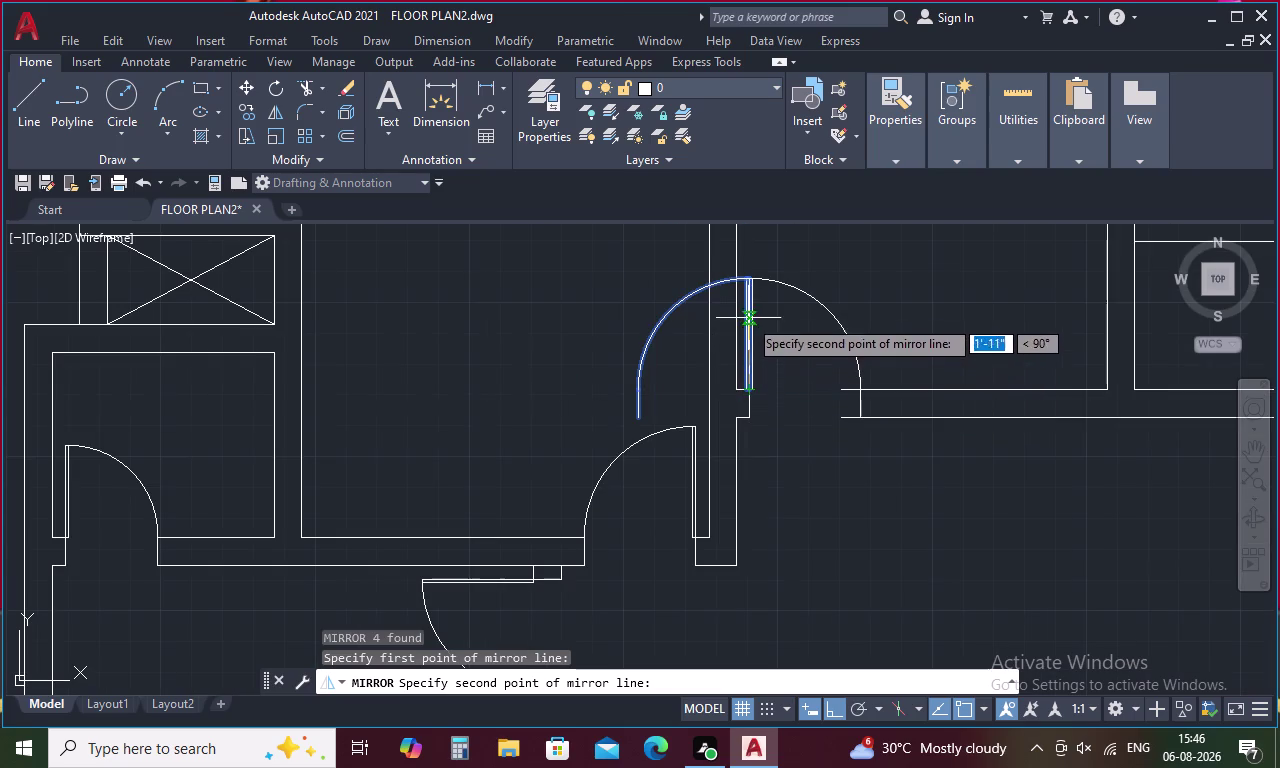
scroll(up, 3)
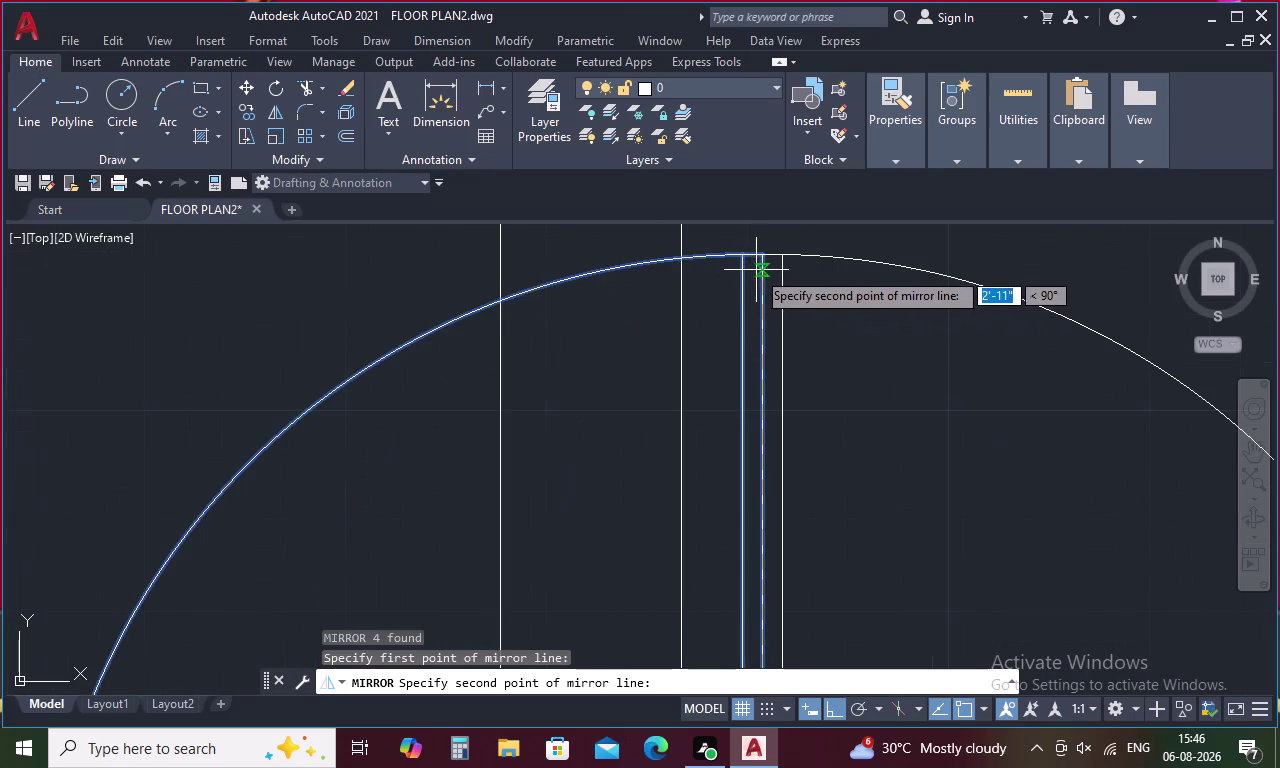
click(761, 261)
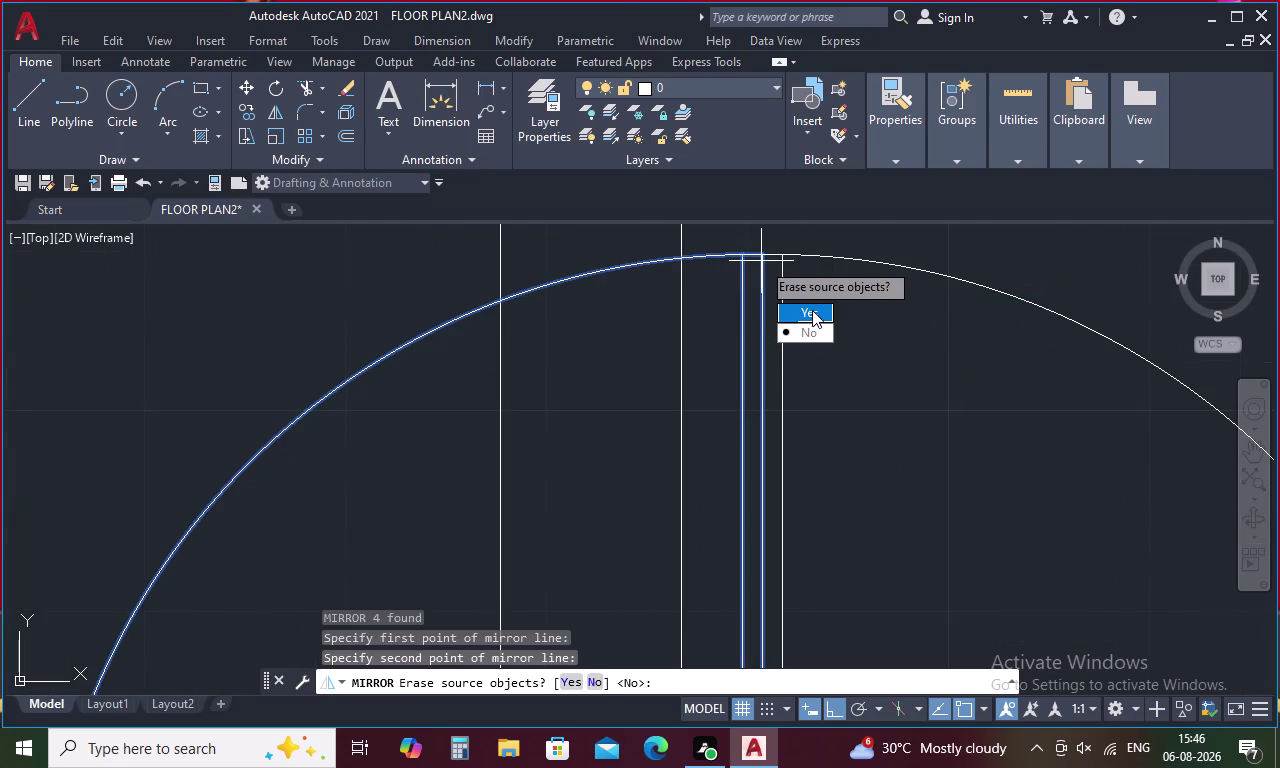
drag(812, 310, 761, 261)
scroll(down, 3)
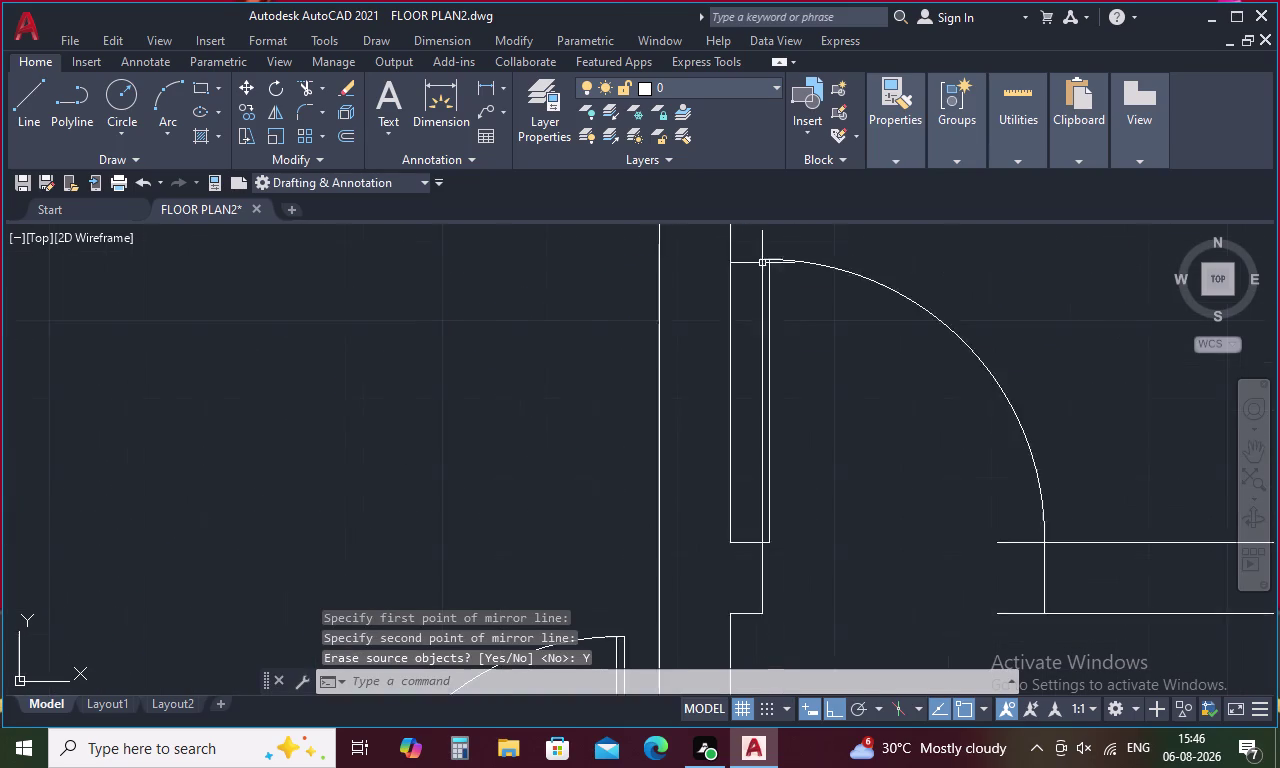
key(Escape)
Begin trimming wall lines with the TR alias.
text(t)
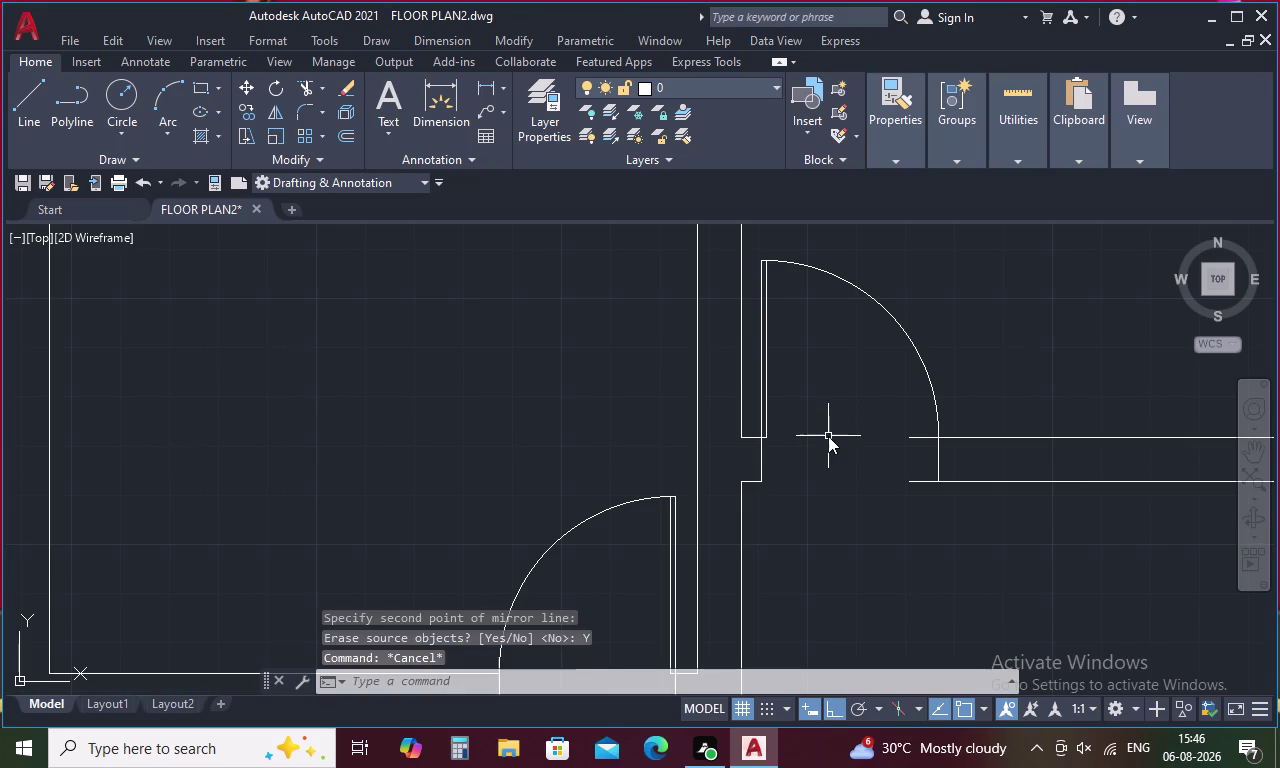
text(r)
key(space)
Fence-trim the wall lines crossing the right, top-left and central door openings.
drag(922, 429, 922, 500)
scroll(down, 3)
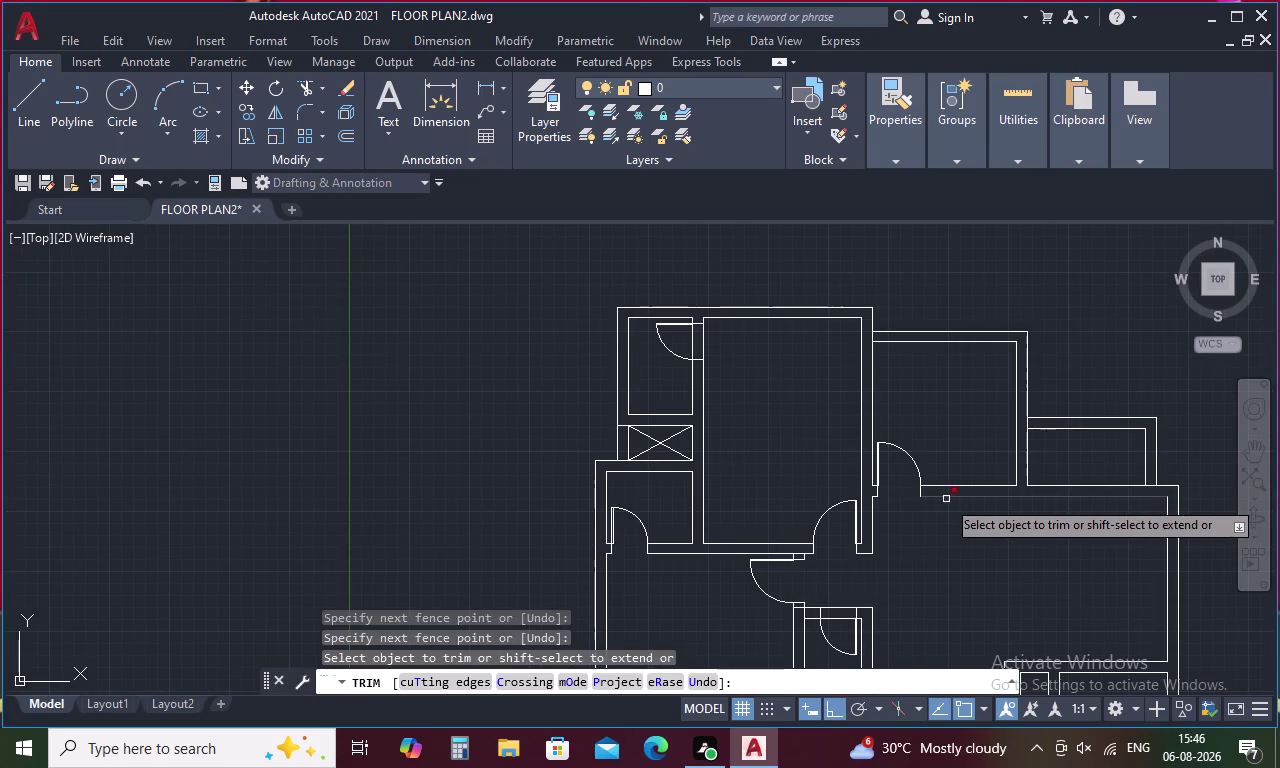
drag(722, 337, 701, 337)
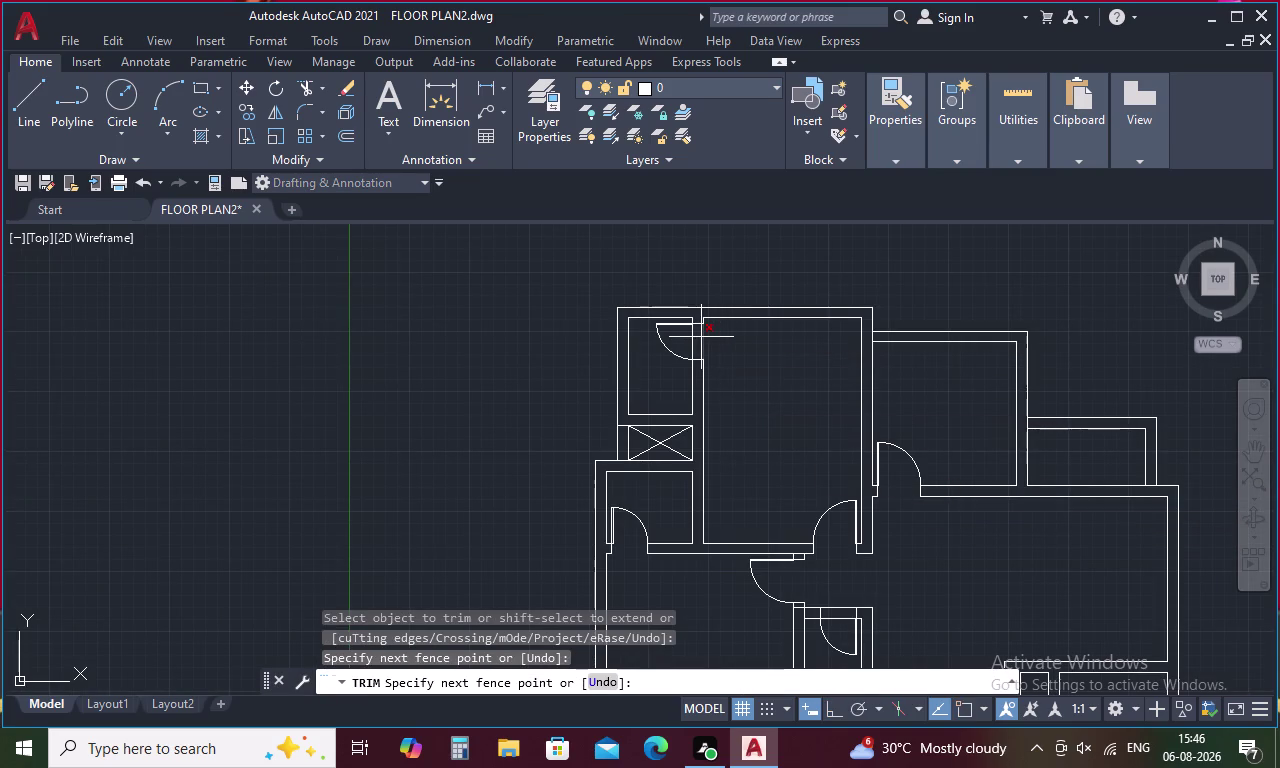
drag(701, 337, 689, 338)
middle_drag(731, 596, 716, 447)
drag(824, 438, 818, 482)
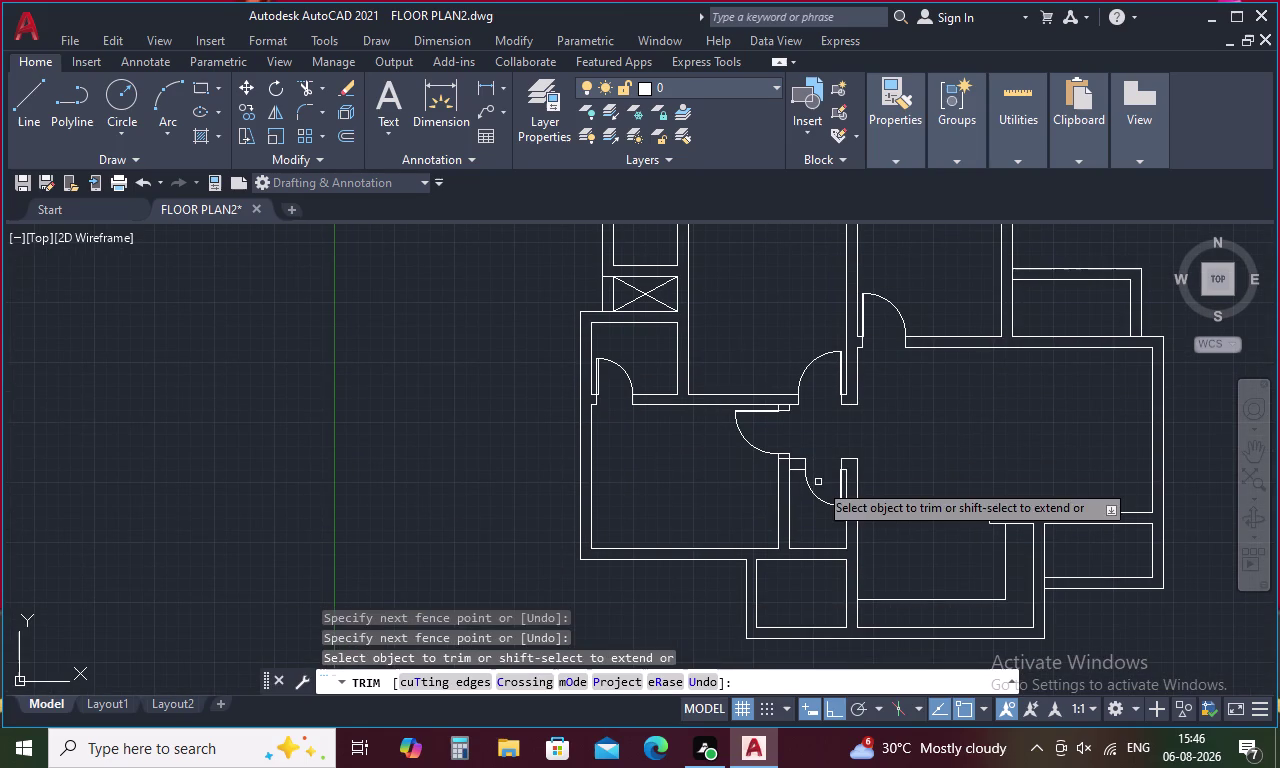
scroll(down, 3)
middle_drag(912, 467, 866, 479)
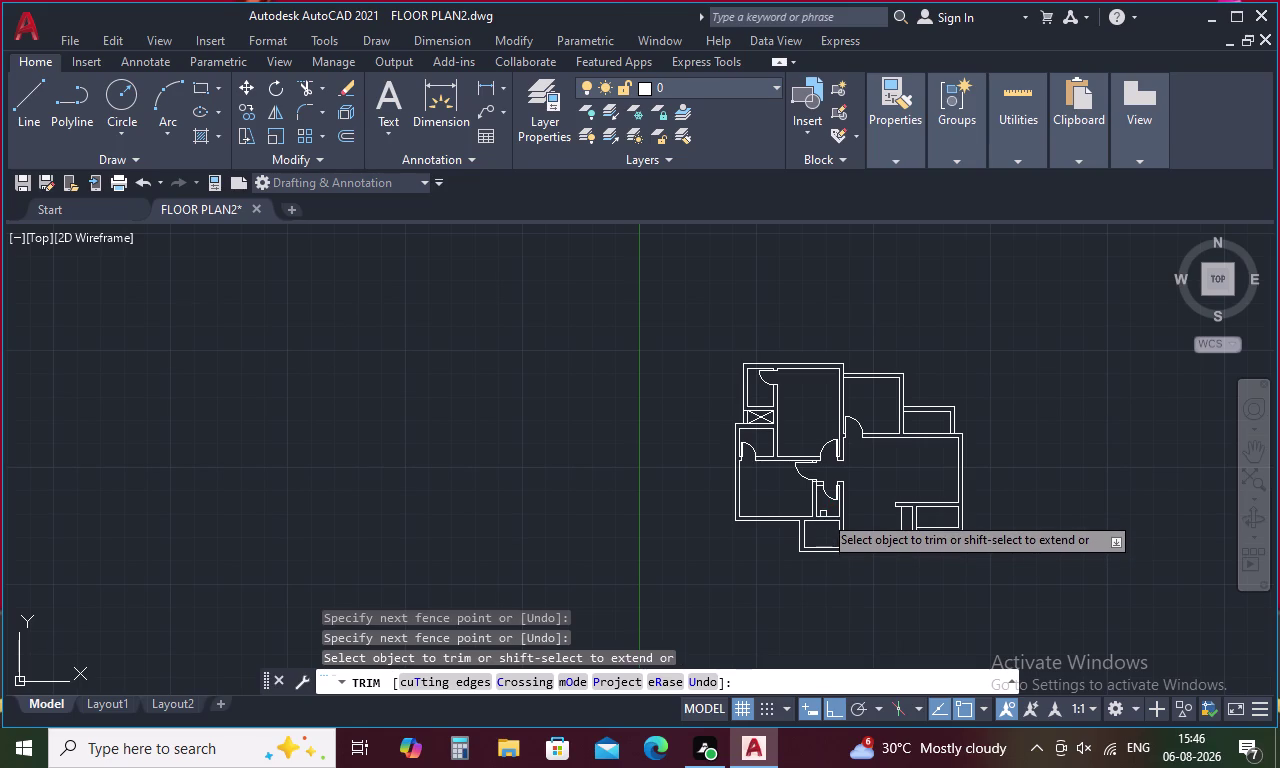
key(Escape)
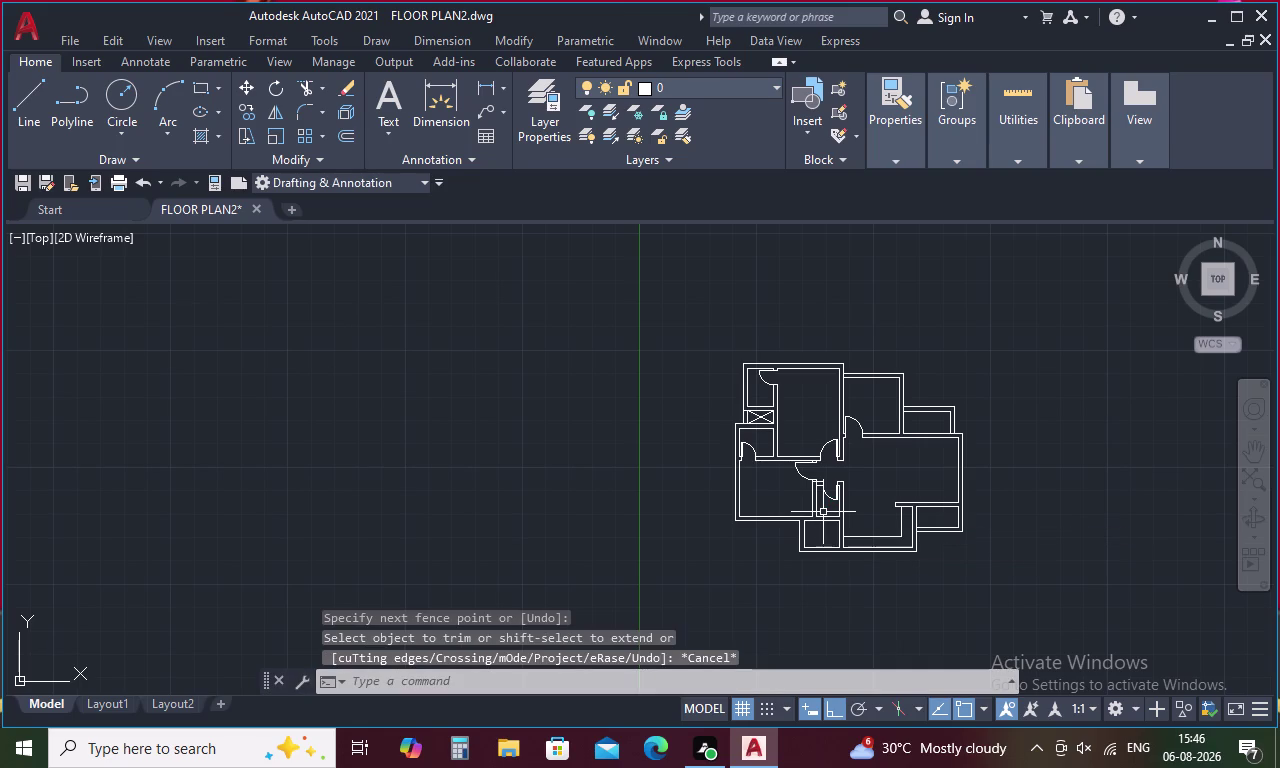
middle_drag(885, 505, 825, 433)
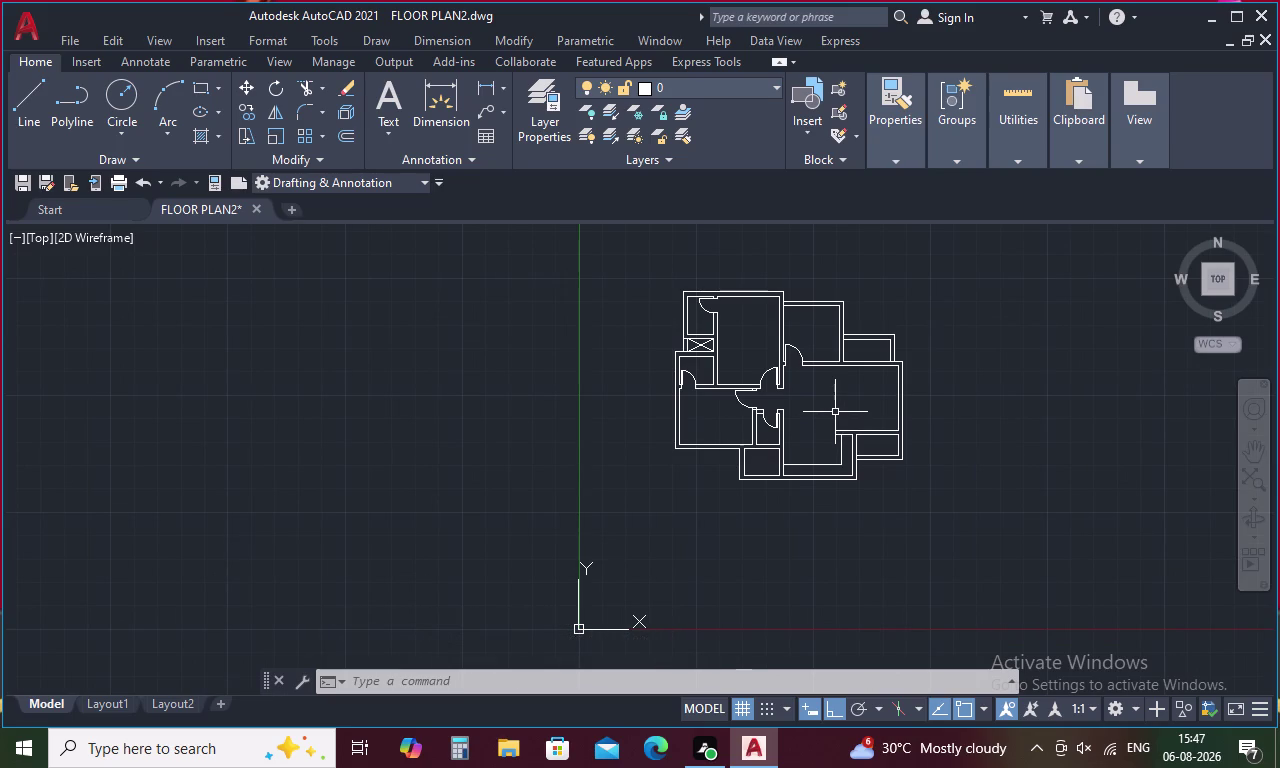
scroll(up, 3)
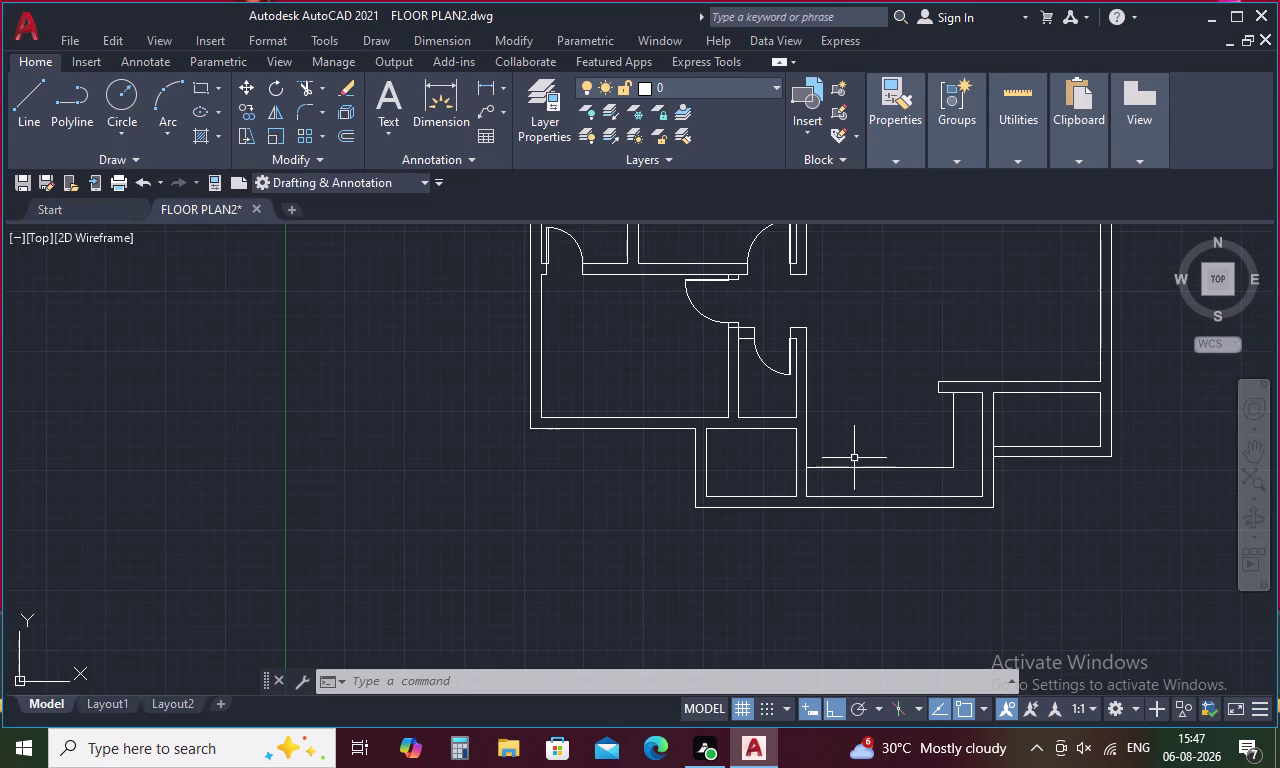
scroll(up, 3)
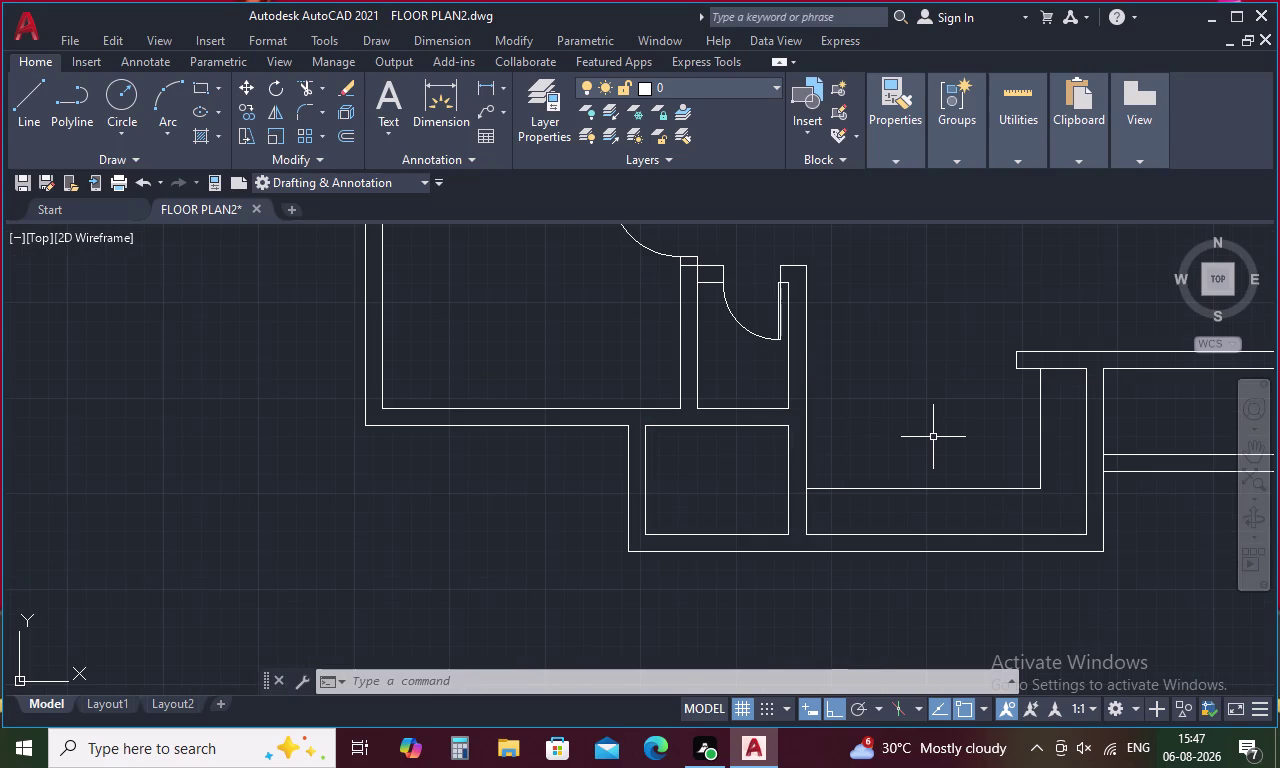
key(l)
key(space)
text(tk)
key(space)
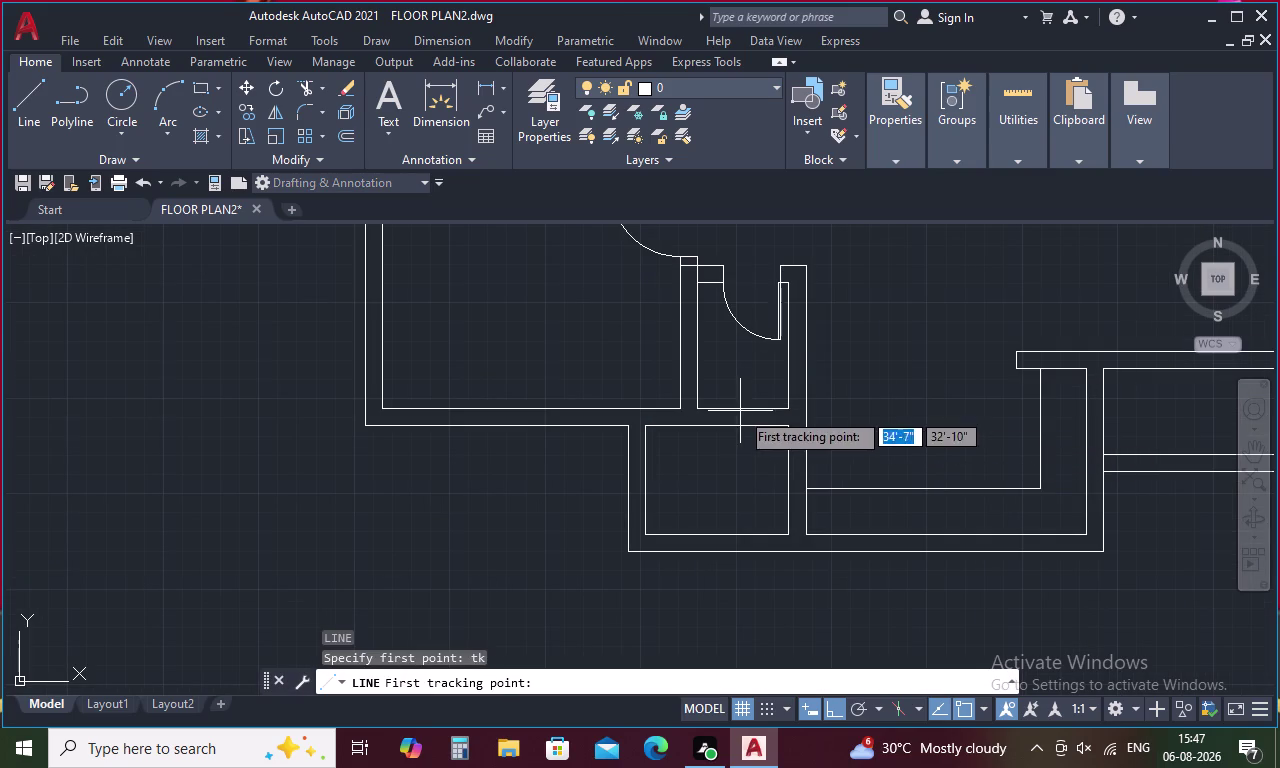
click(788, 431)
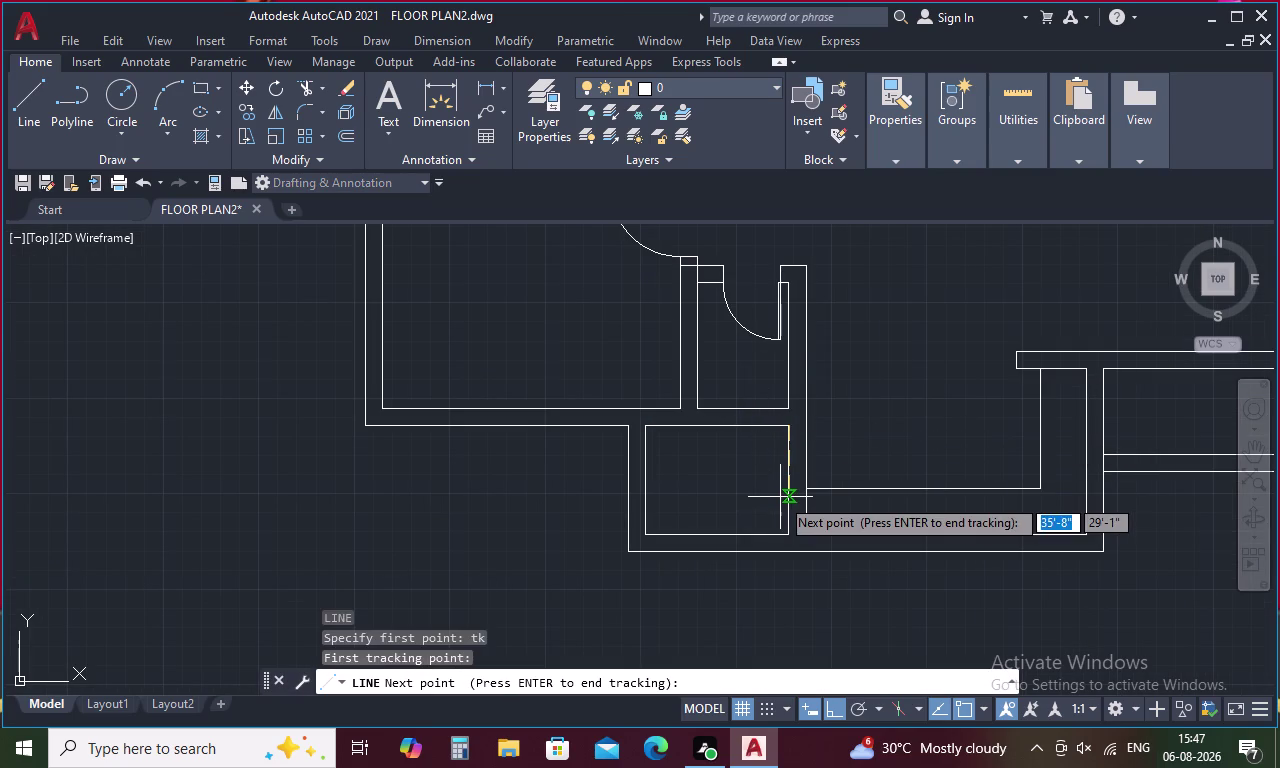
text(4.5)
key(space)
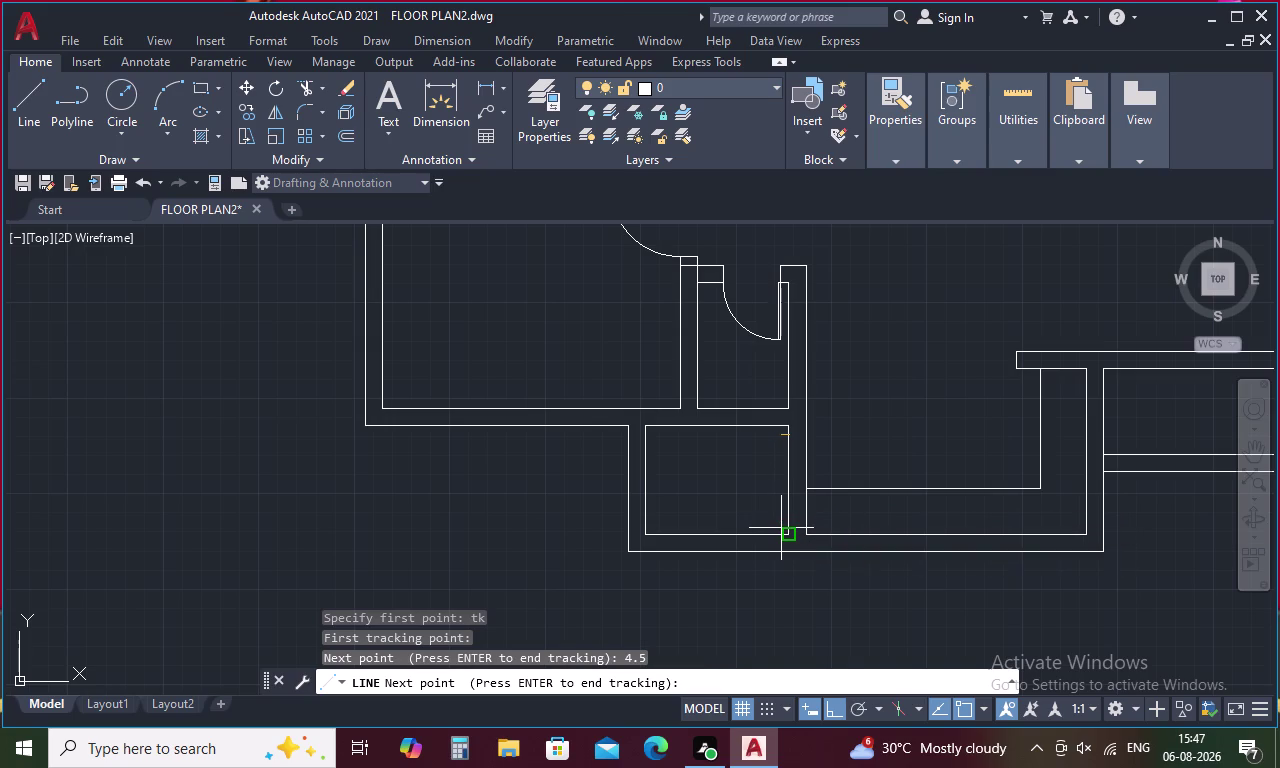
key(space)
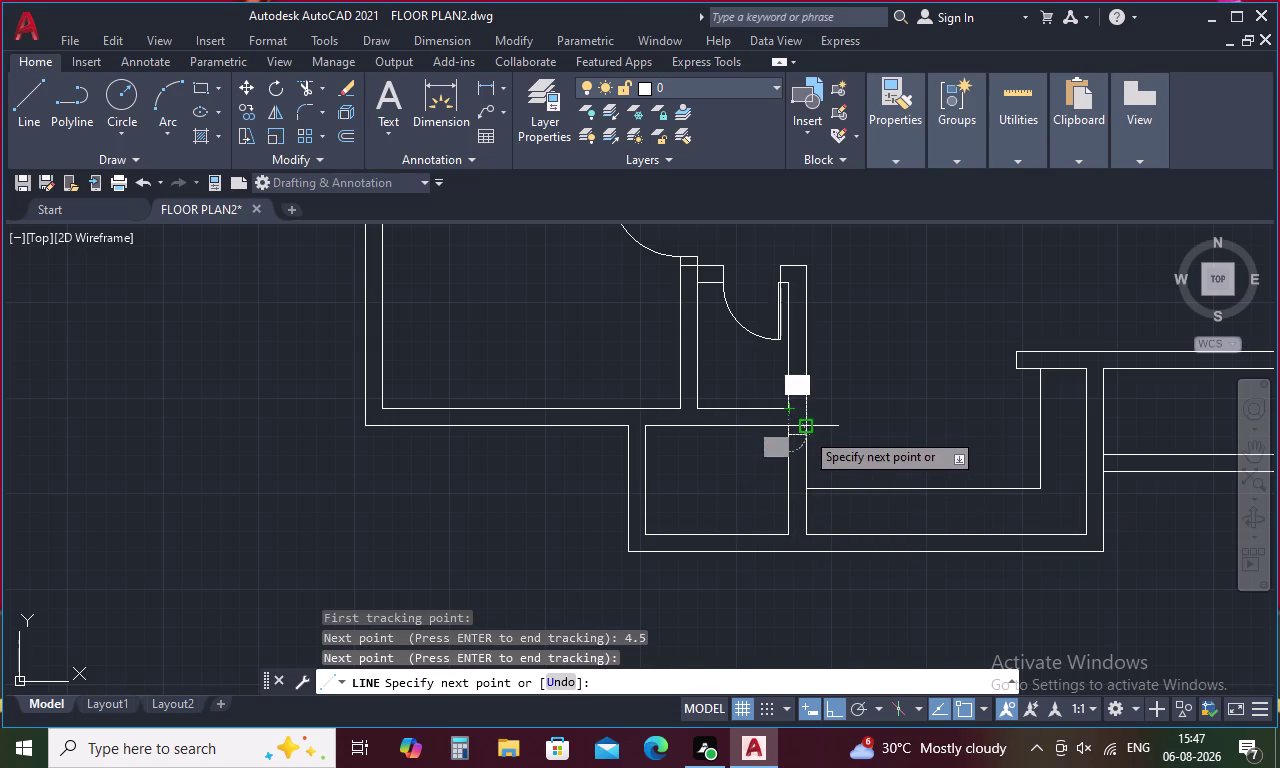
click(807, 433)
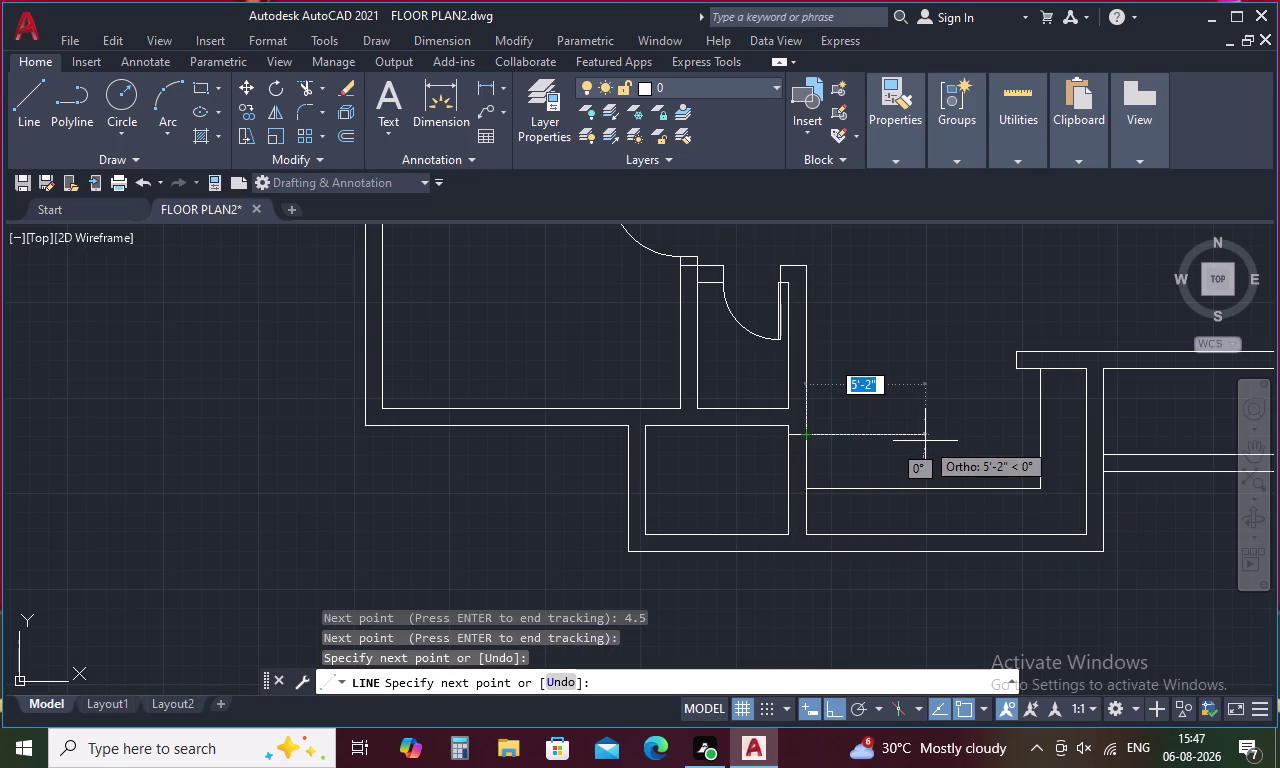
key(Escape)
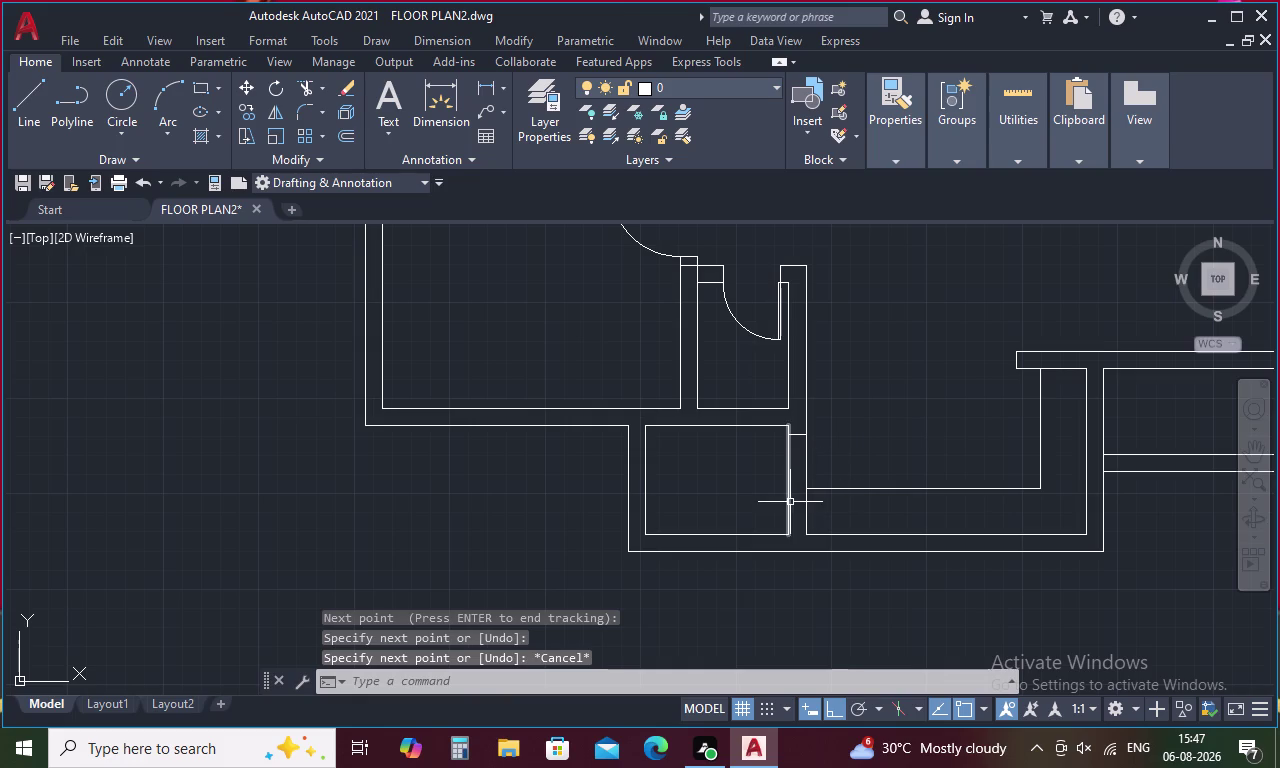
middle_drag(715, 475, 729, 544)
scroll(up, 3)
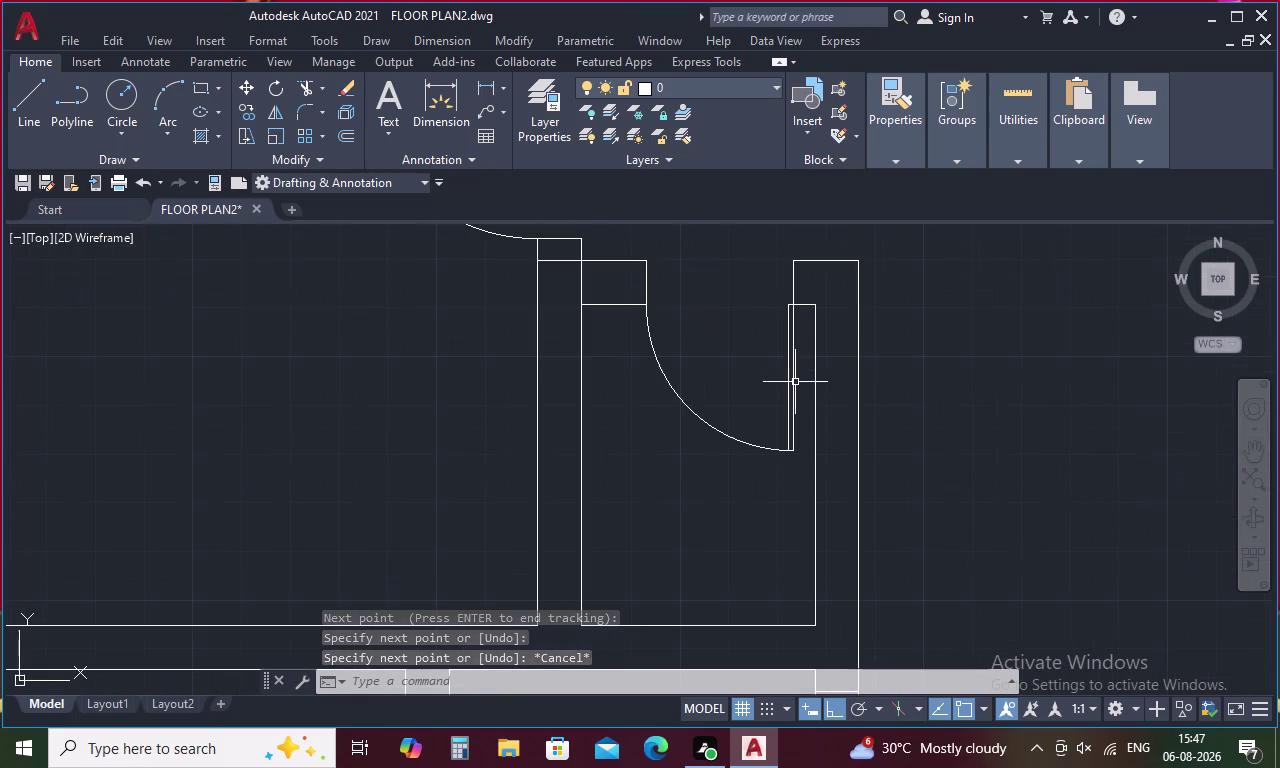
drag(804, 367, 677, 441)
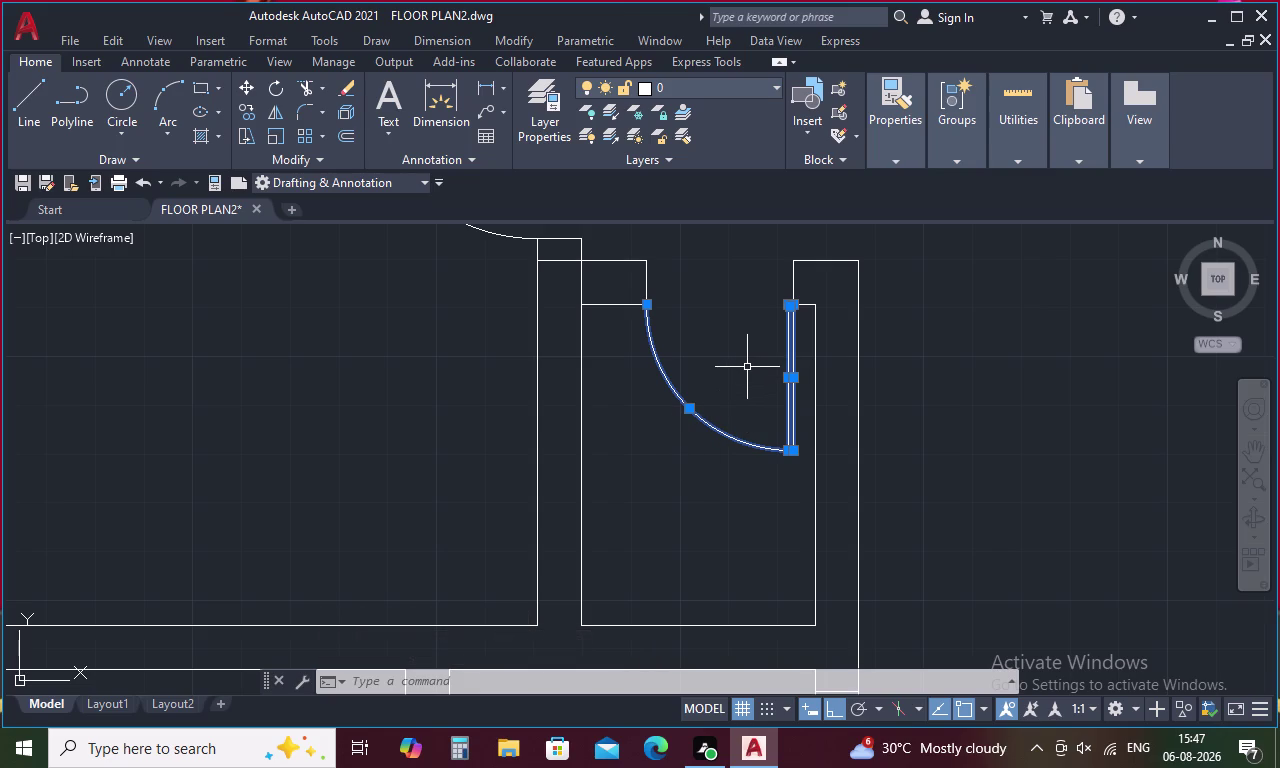
scroll(down, 3)
scroll(up, 3)
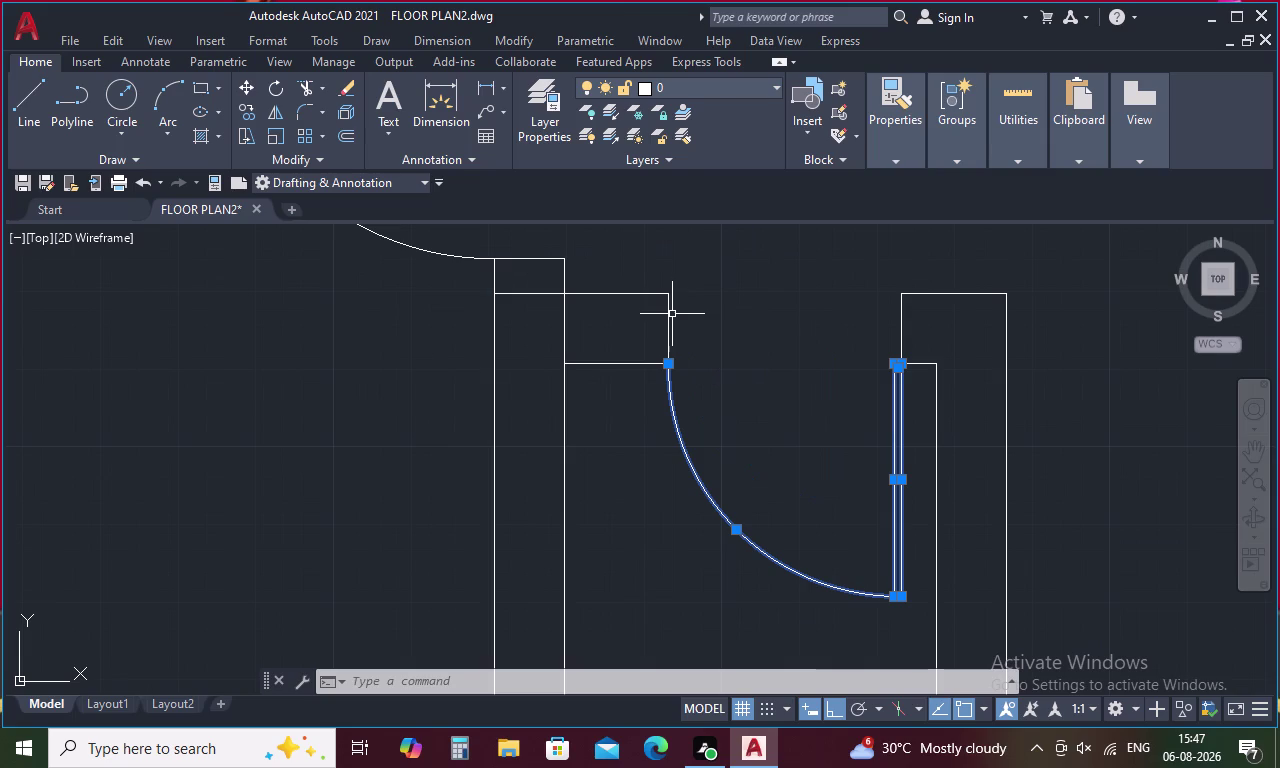
click(666, 323)
scroll(down, 3)
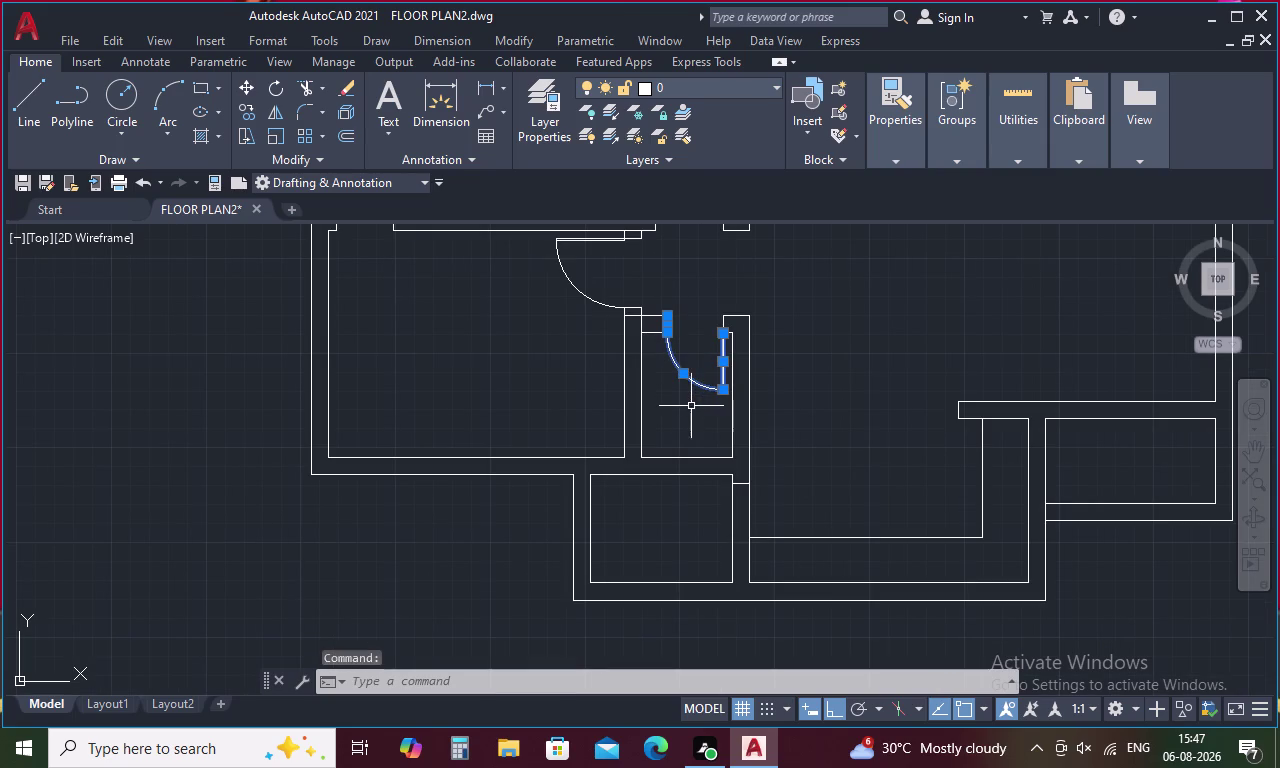
right_click(680, 427)
click(713, 432)
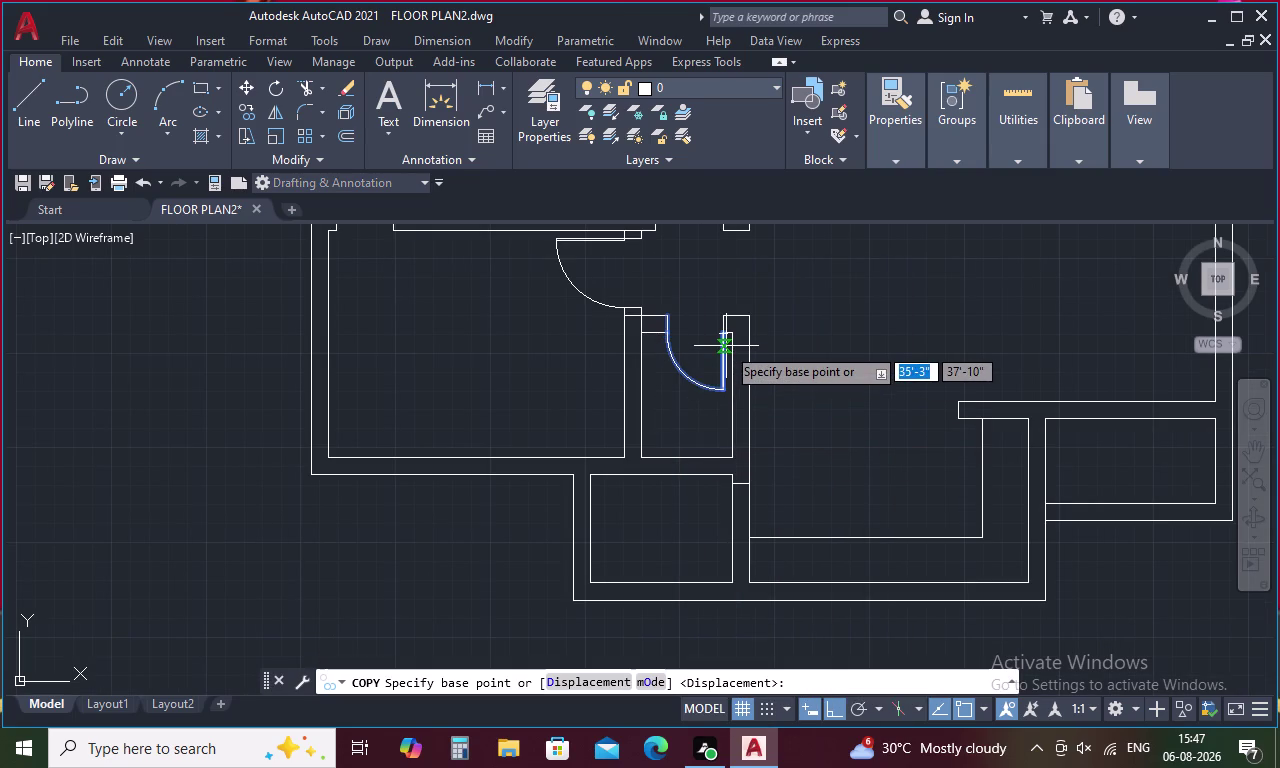
scroll(down, 3)
middle_drag(755, 330, 765, 367)
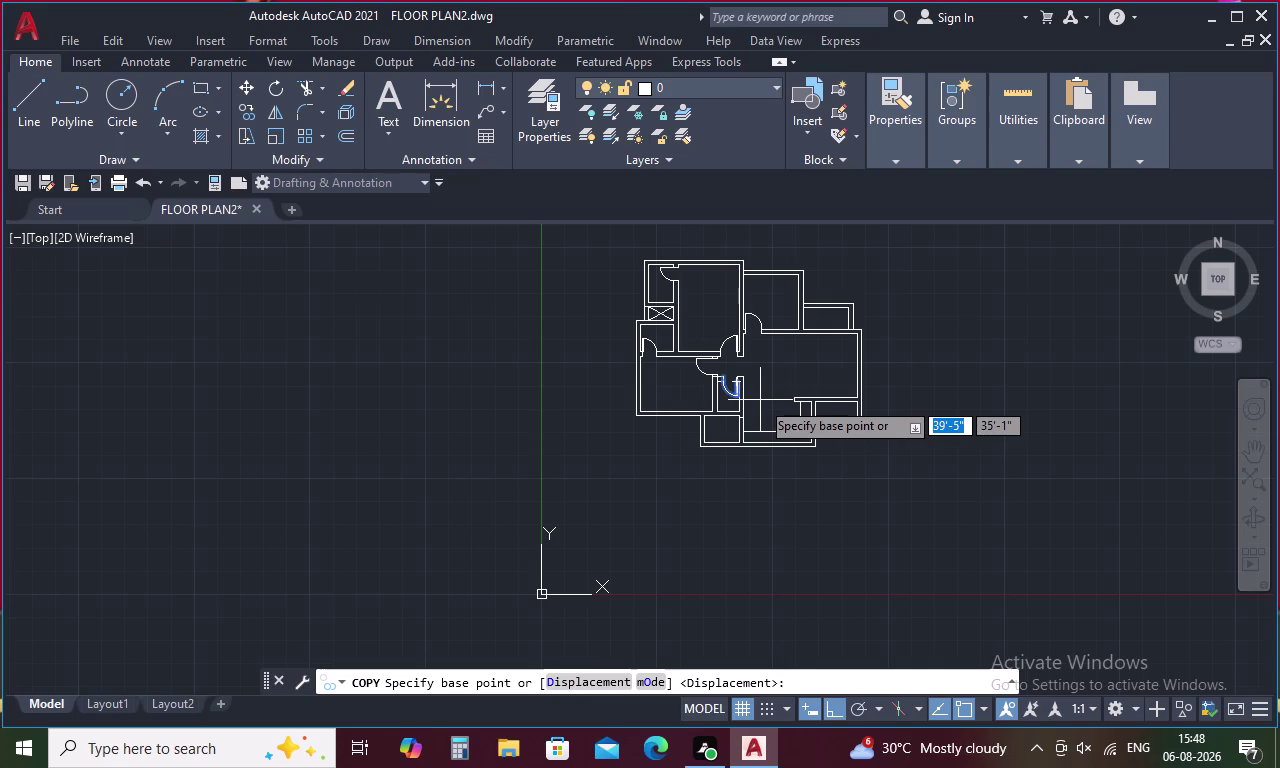
scroll(up, 3)
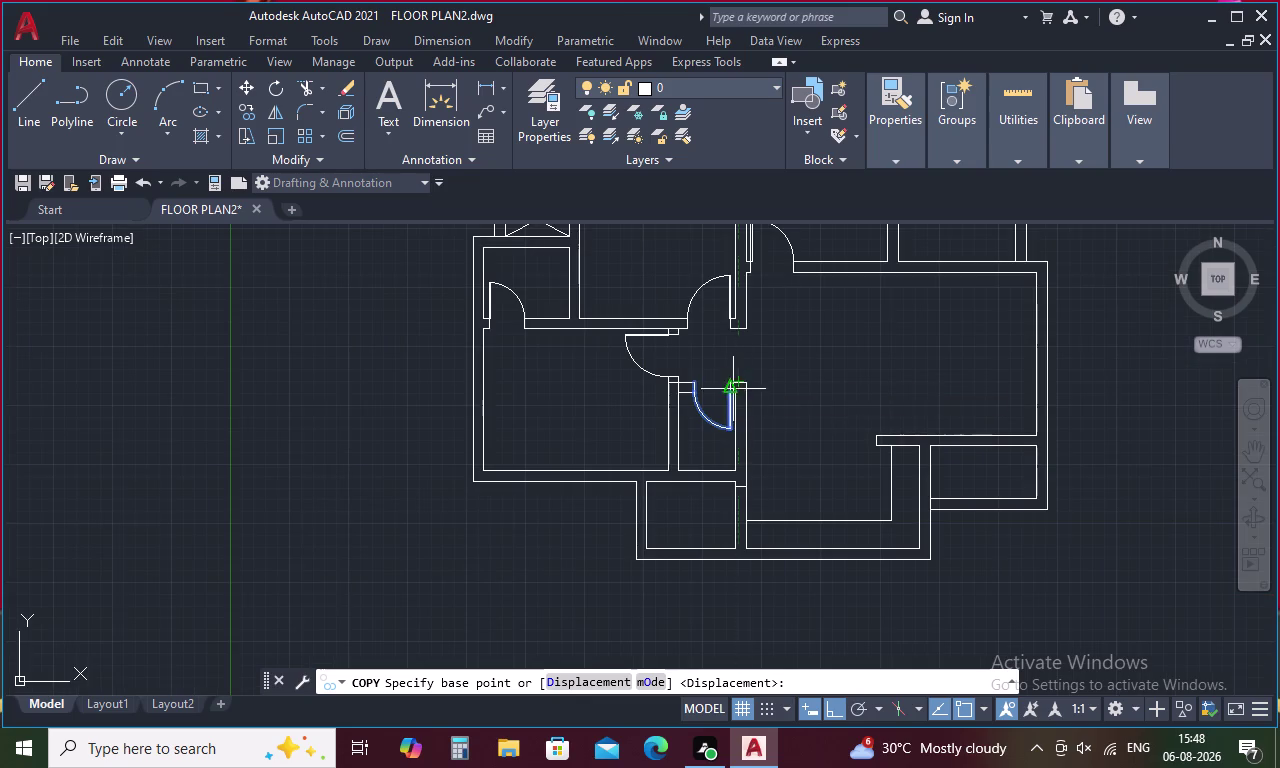
scroll(up, 3)
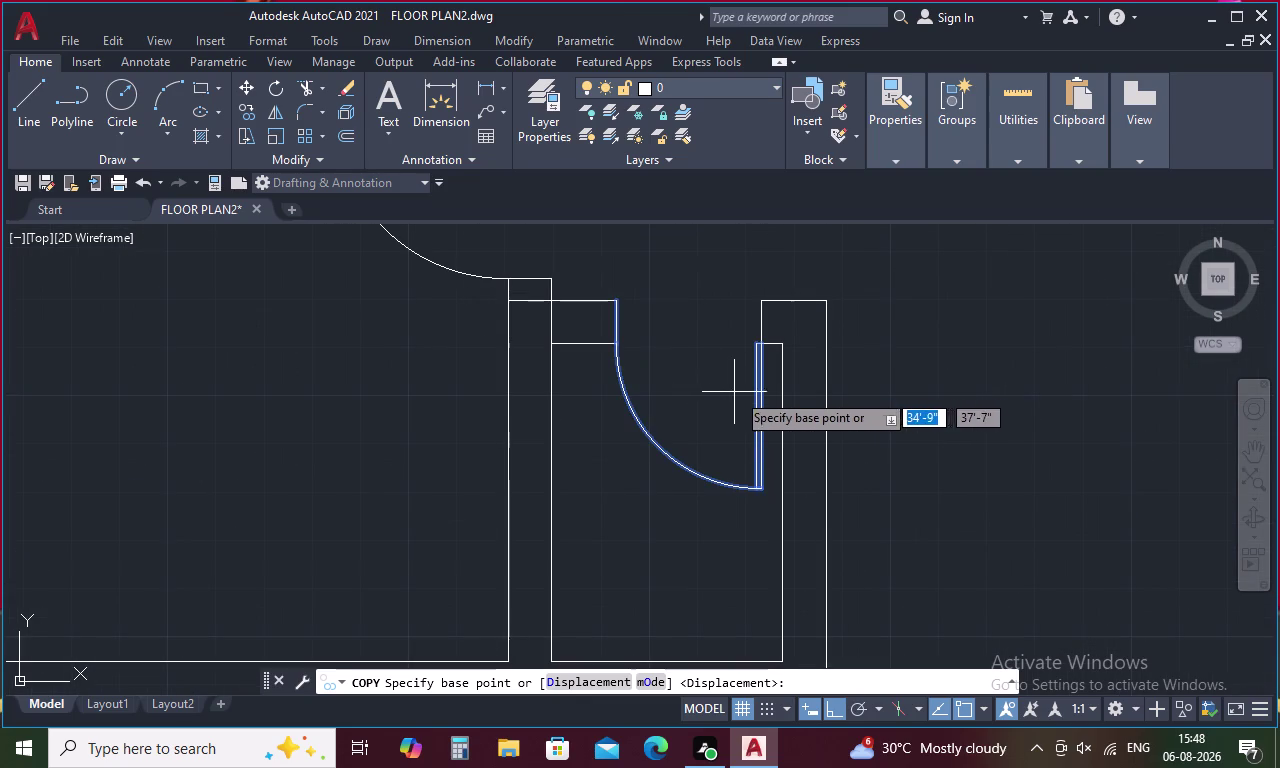
scroll(down, 3)
scroll(down, 3)
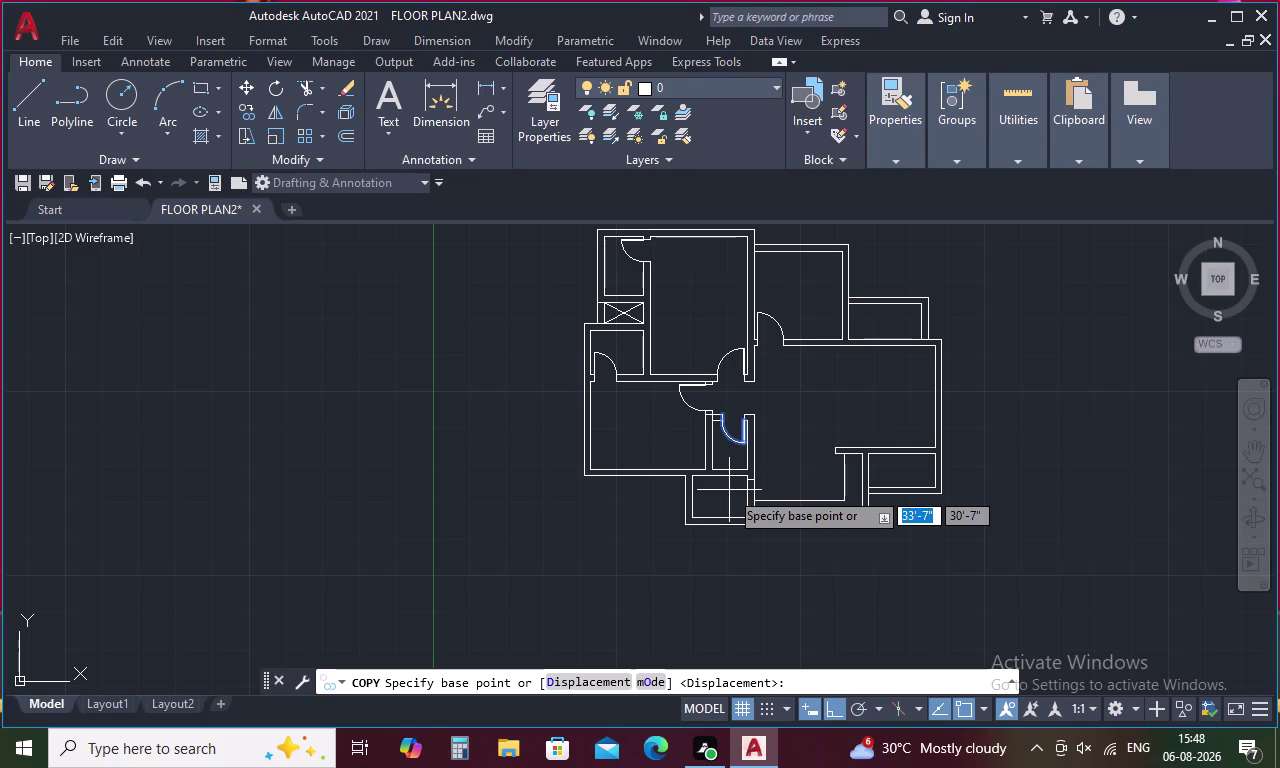
key(Escape)
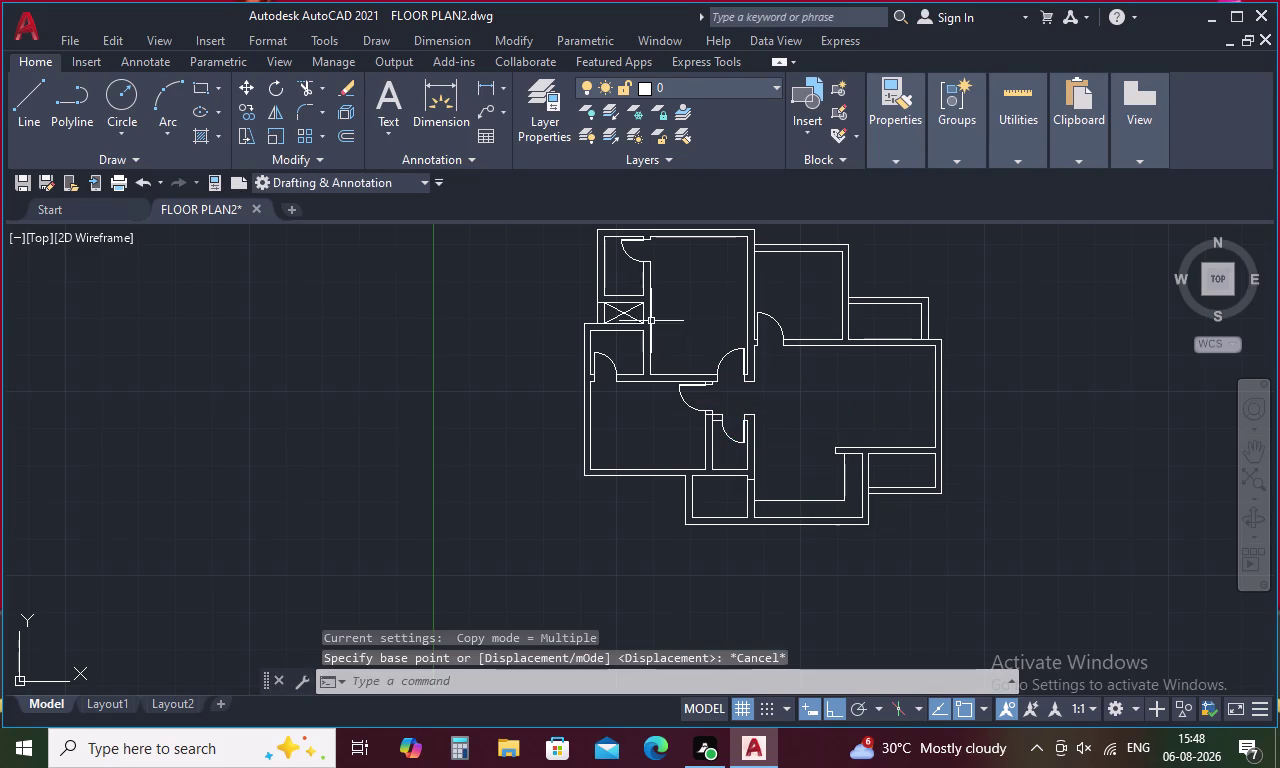
Select the top door and its swing arc.
scroll(up, 3)
scroll(up, 3)
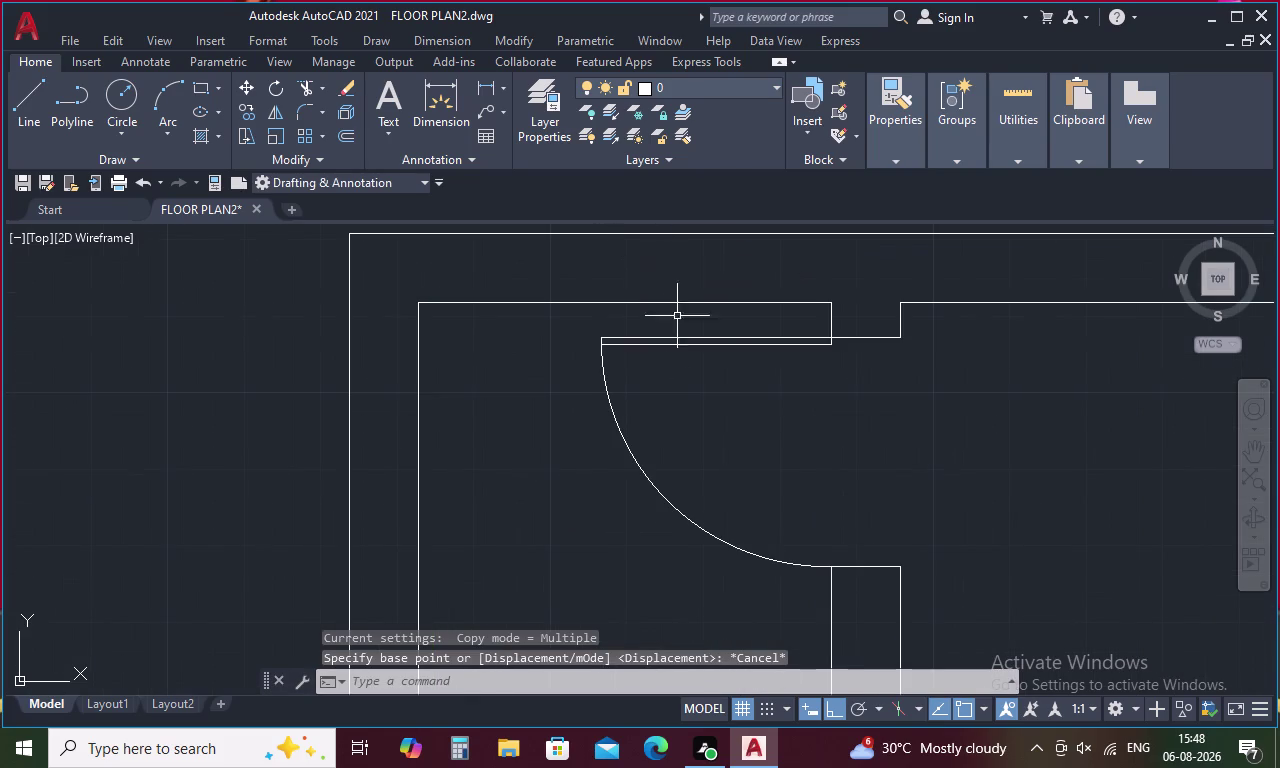
drag(763, 321, 622, 504)
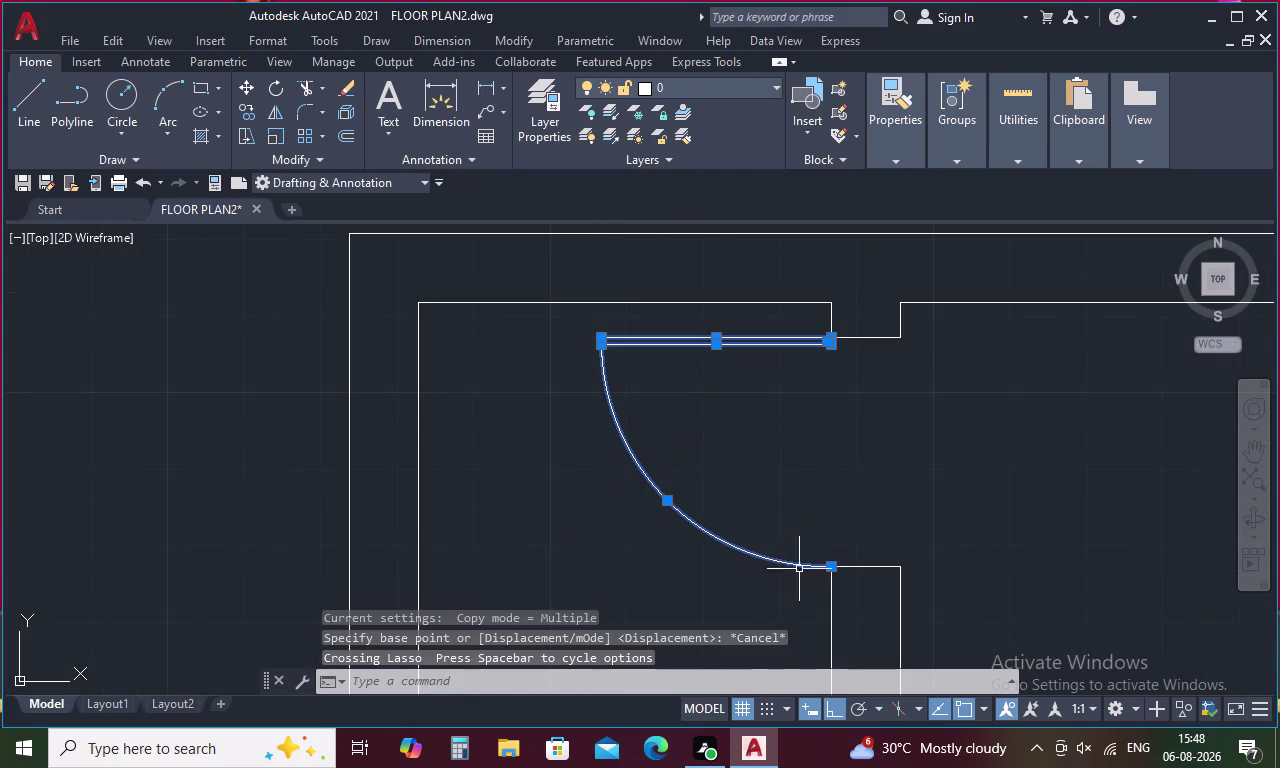
click(873, 569)
Copy the door from its panel end into the lower room's doorway.
right_click(829, 437)
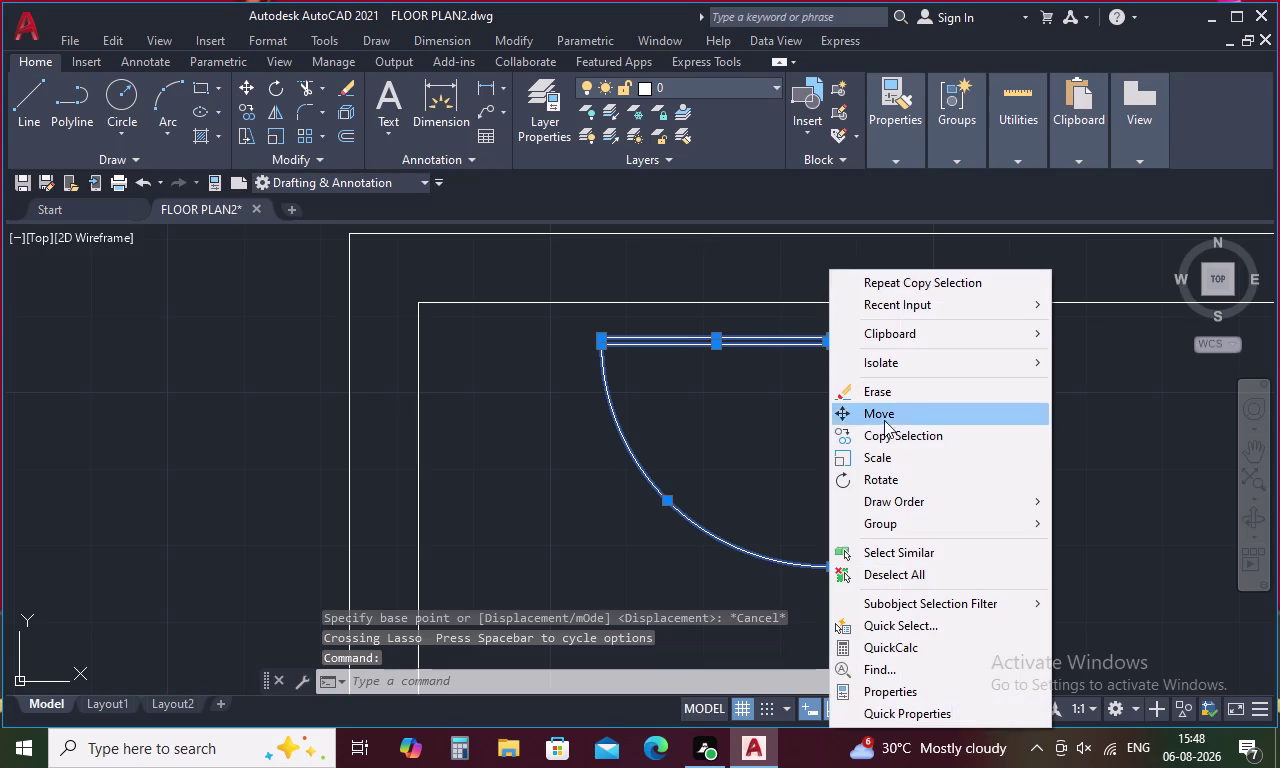
click(900, 439)
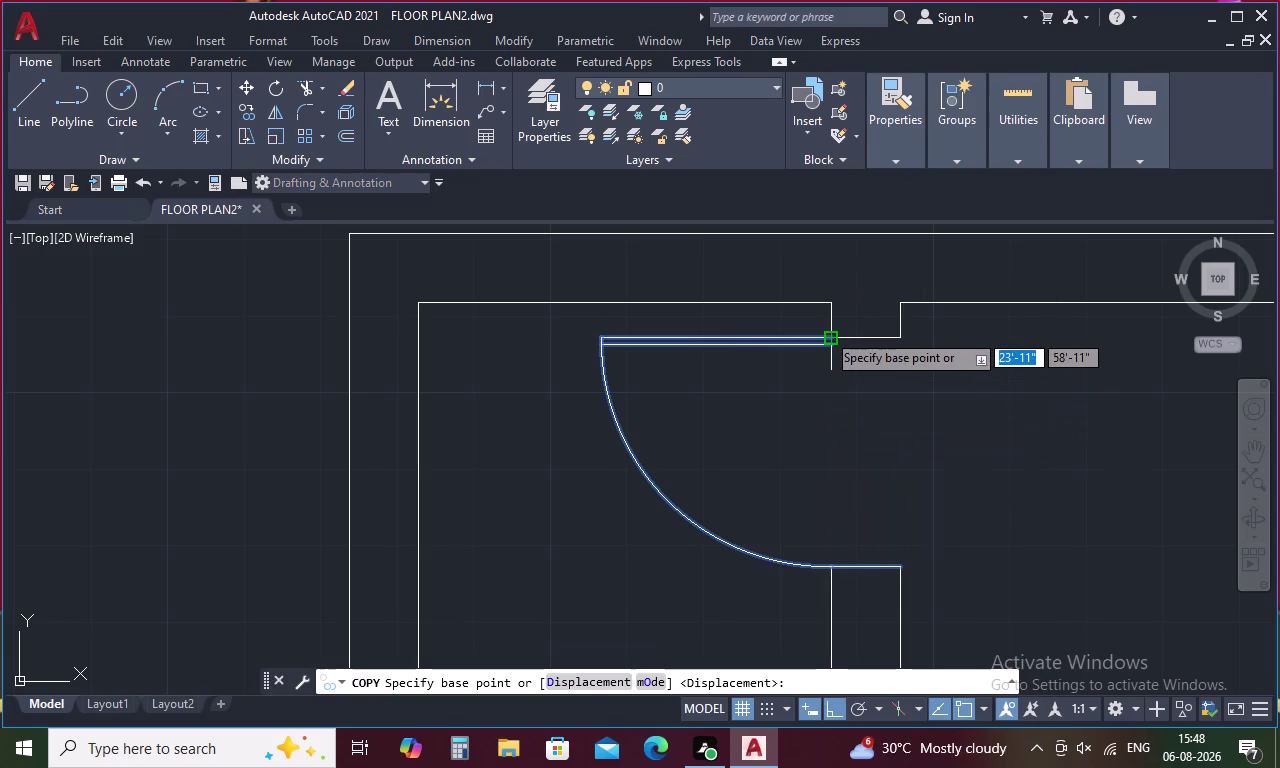
click(826, 332)
scroll(down, 3)
scroll(down, 3)
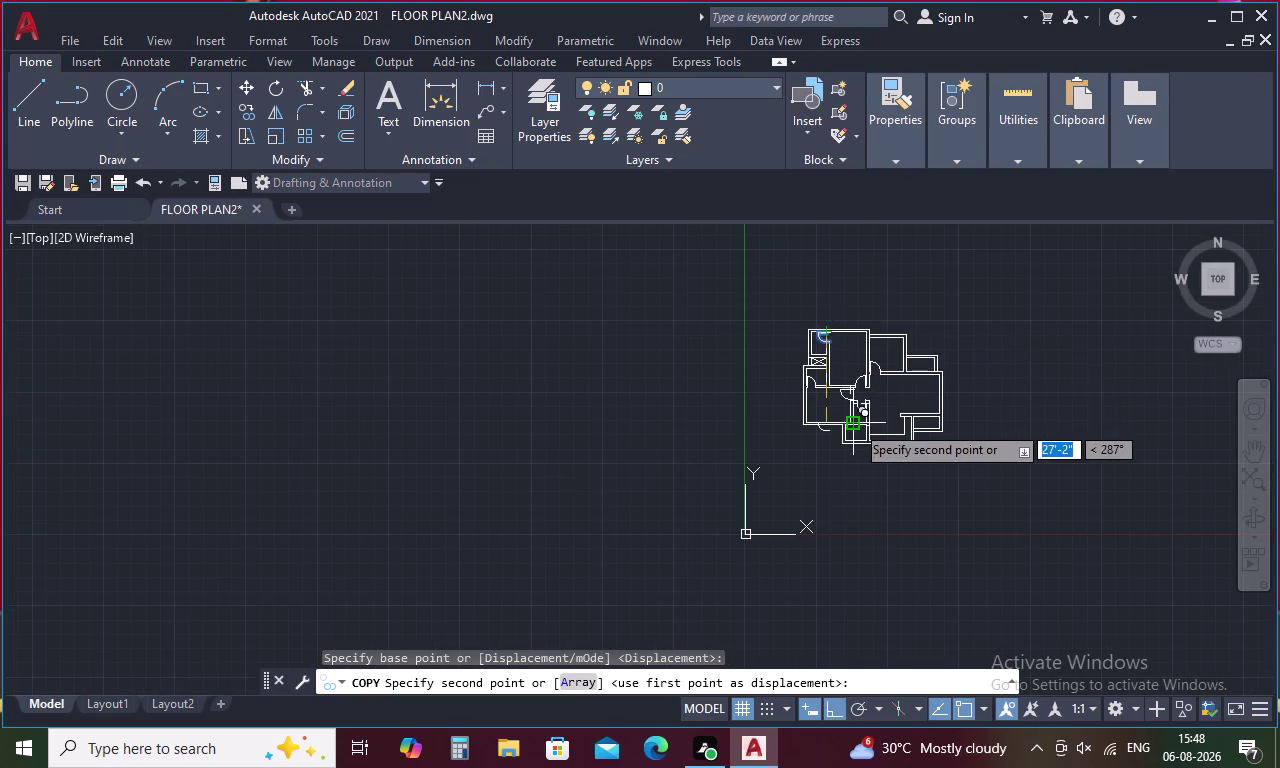
scroll(up, 3)
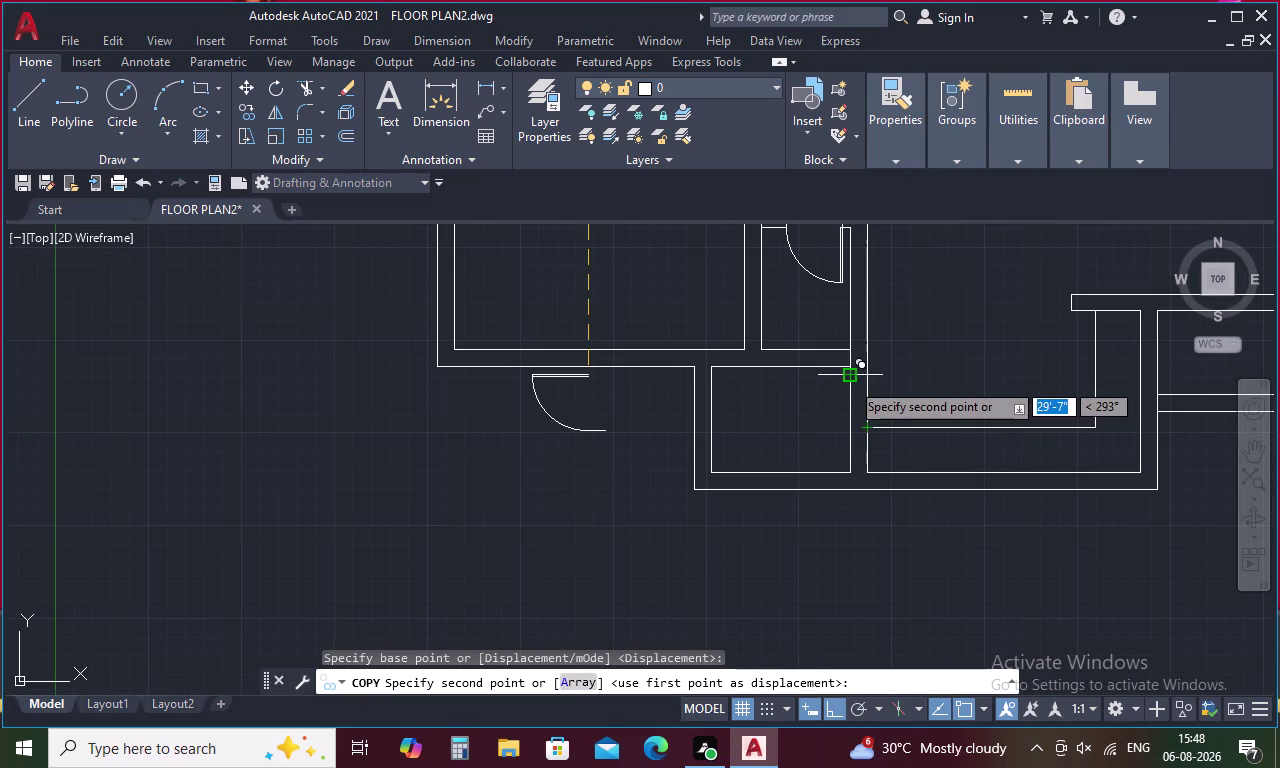
click(850, 381)
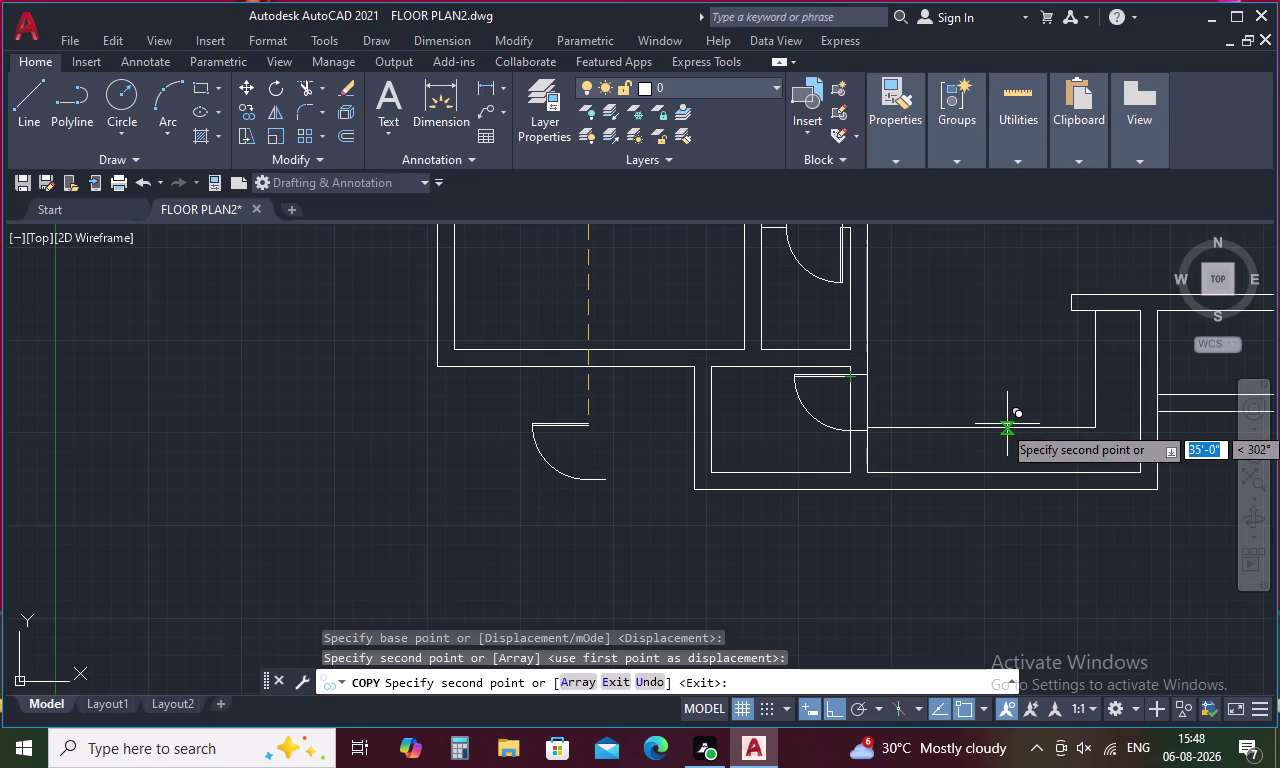
key(Escape)
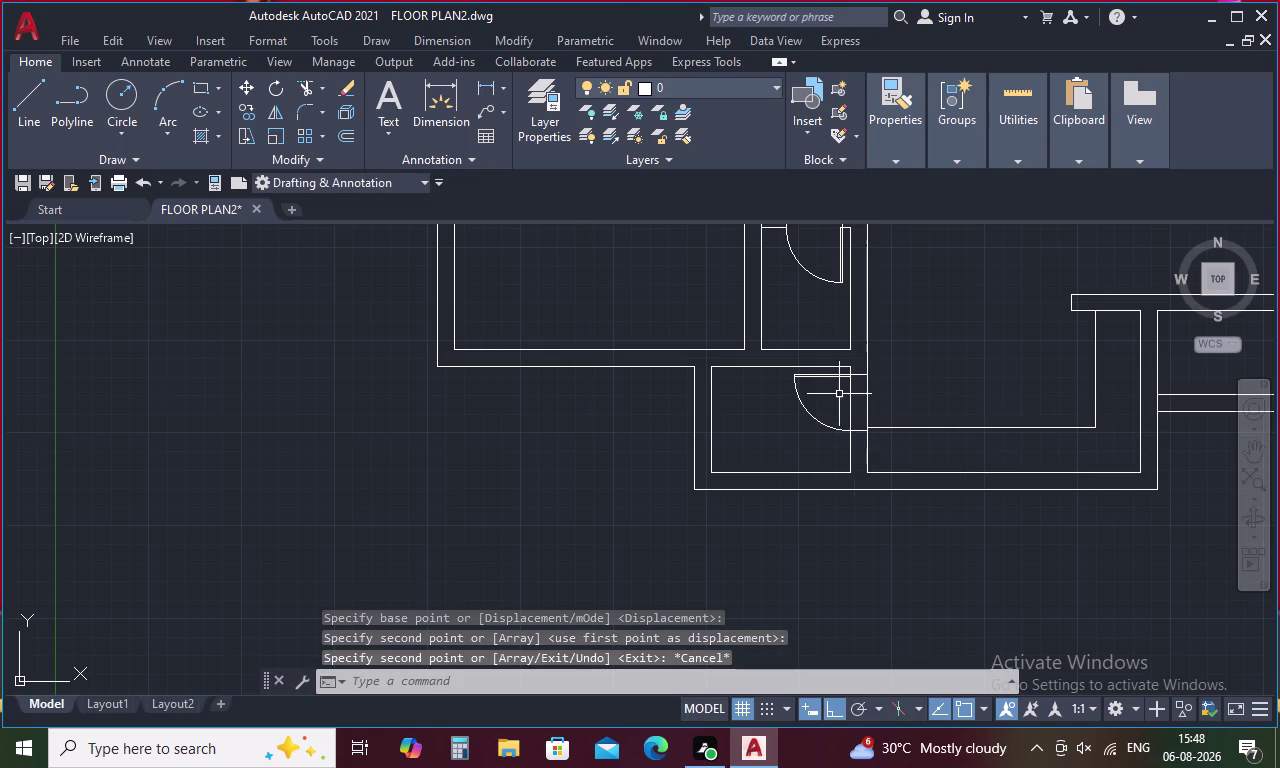
scroll(up, 3)
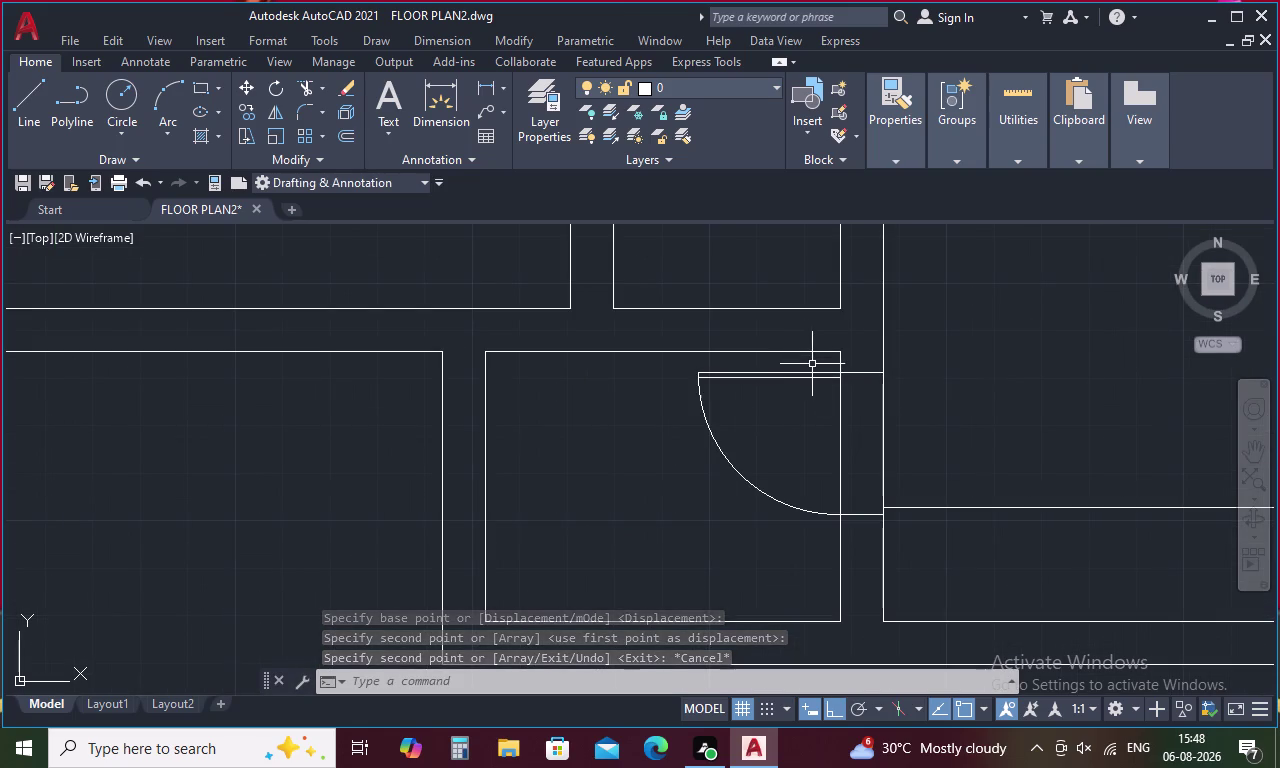
Attempt to move the copied door leaf and arc from its leaf endpoint, then cancel.
text(m)
key(space)
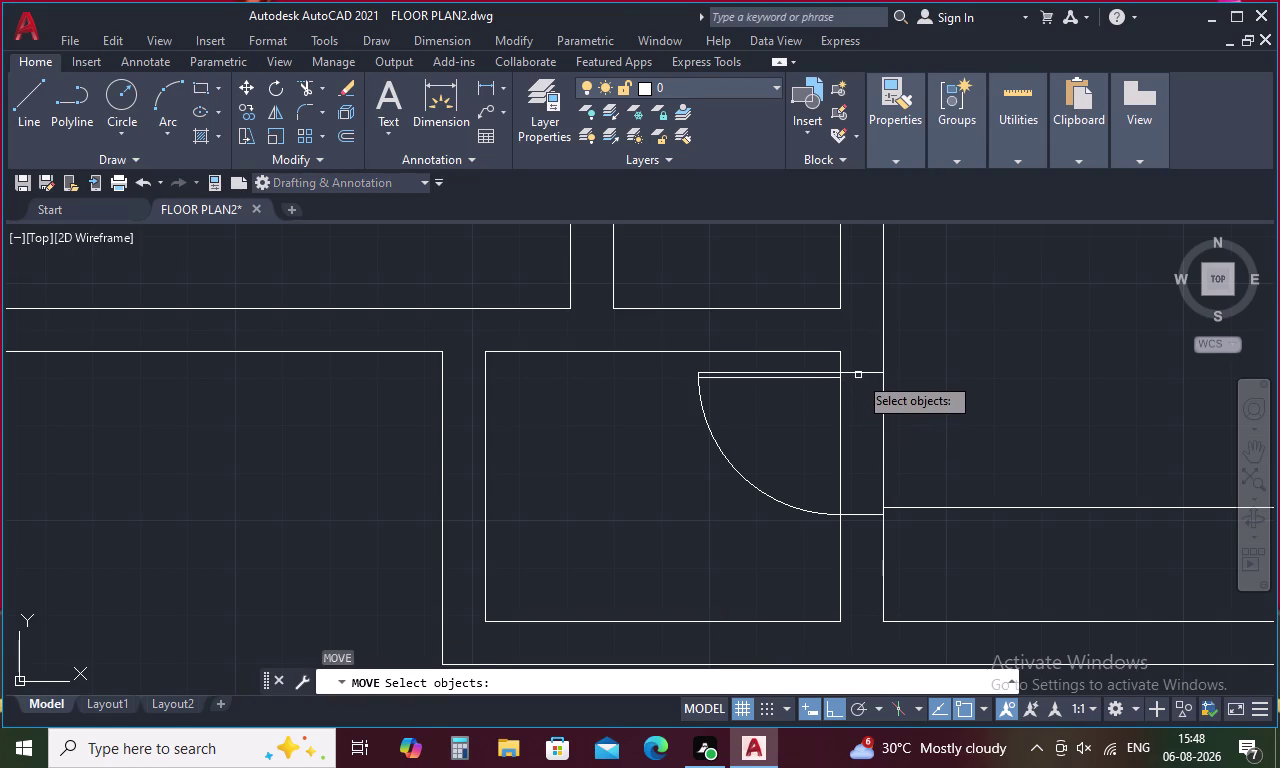
click(858, 375)
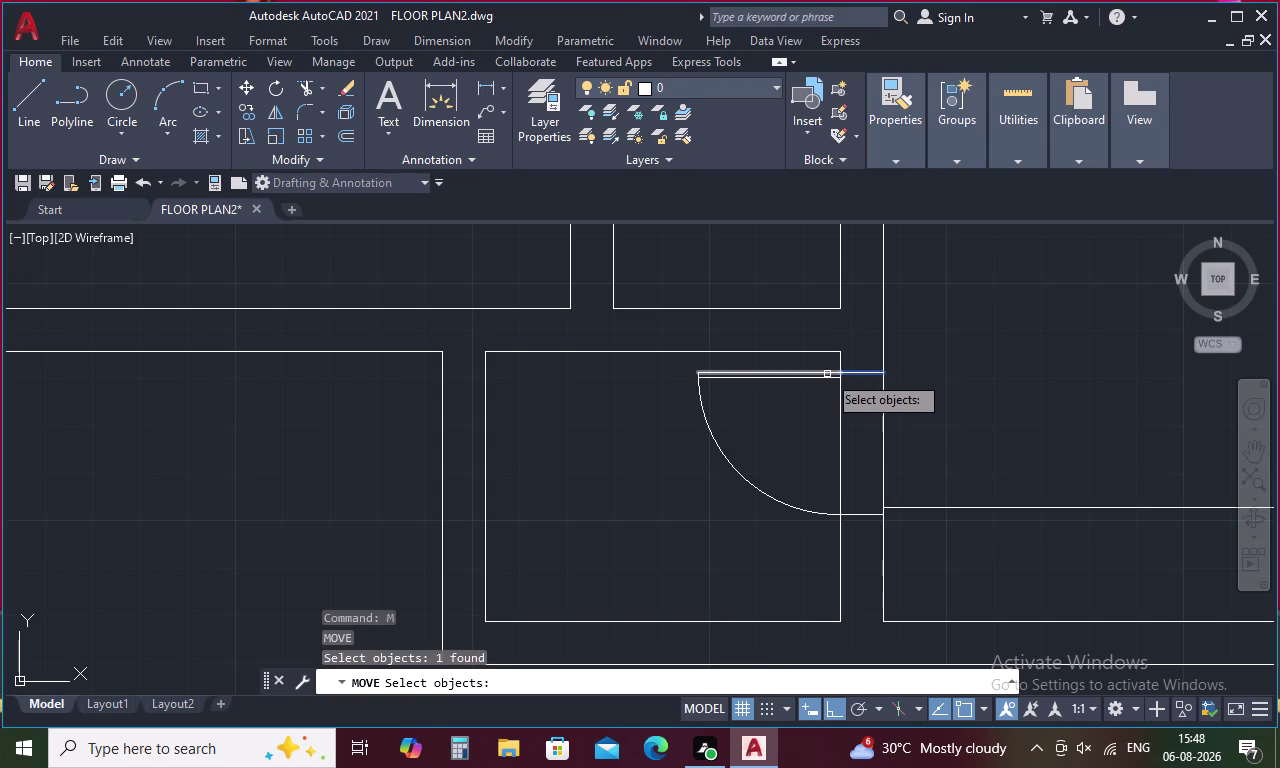
drag(825, 366, 813, 387)
drag(769, 455, 746, 495)
drag(864, 495, 856, 531)
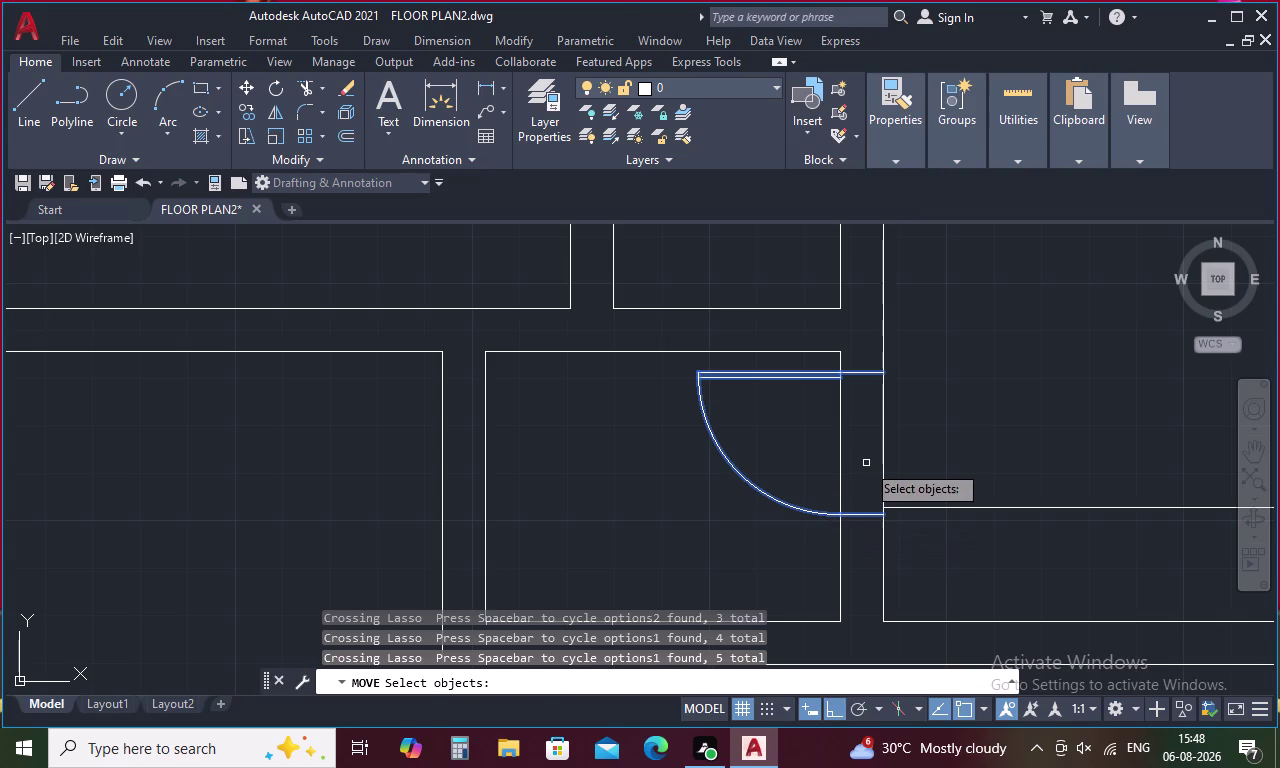
right_click(866, 463)
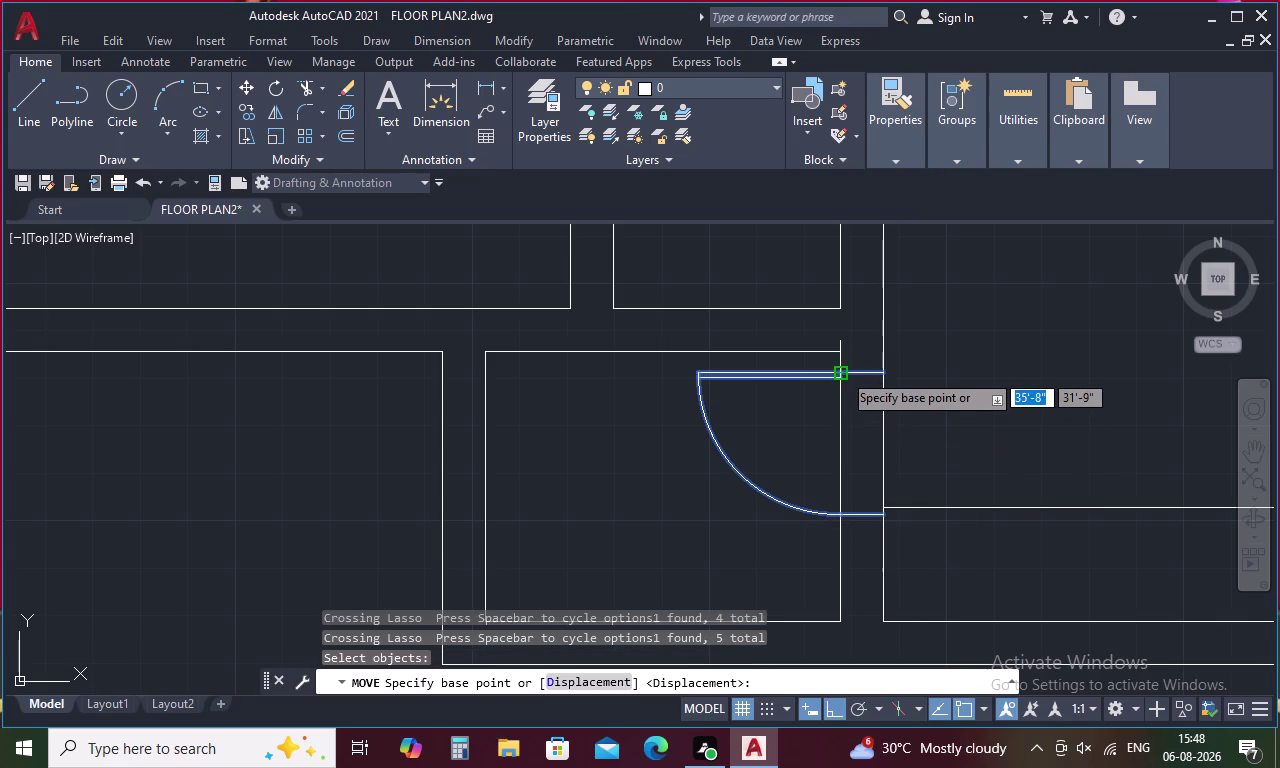
click(842, 372)
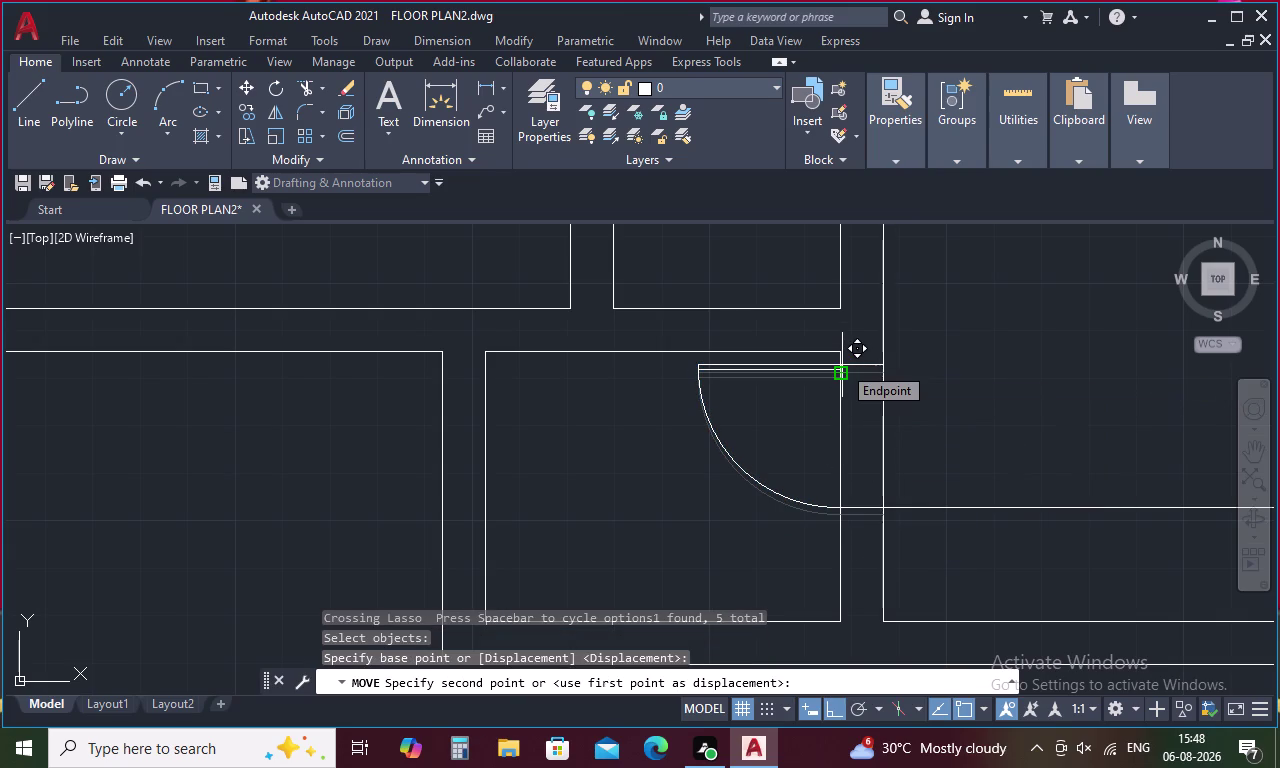
click(842, 365)
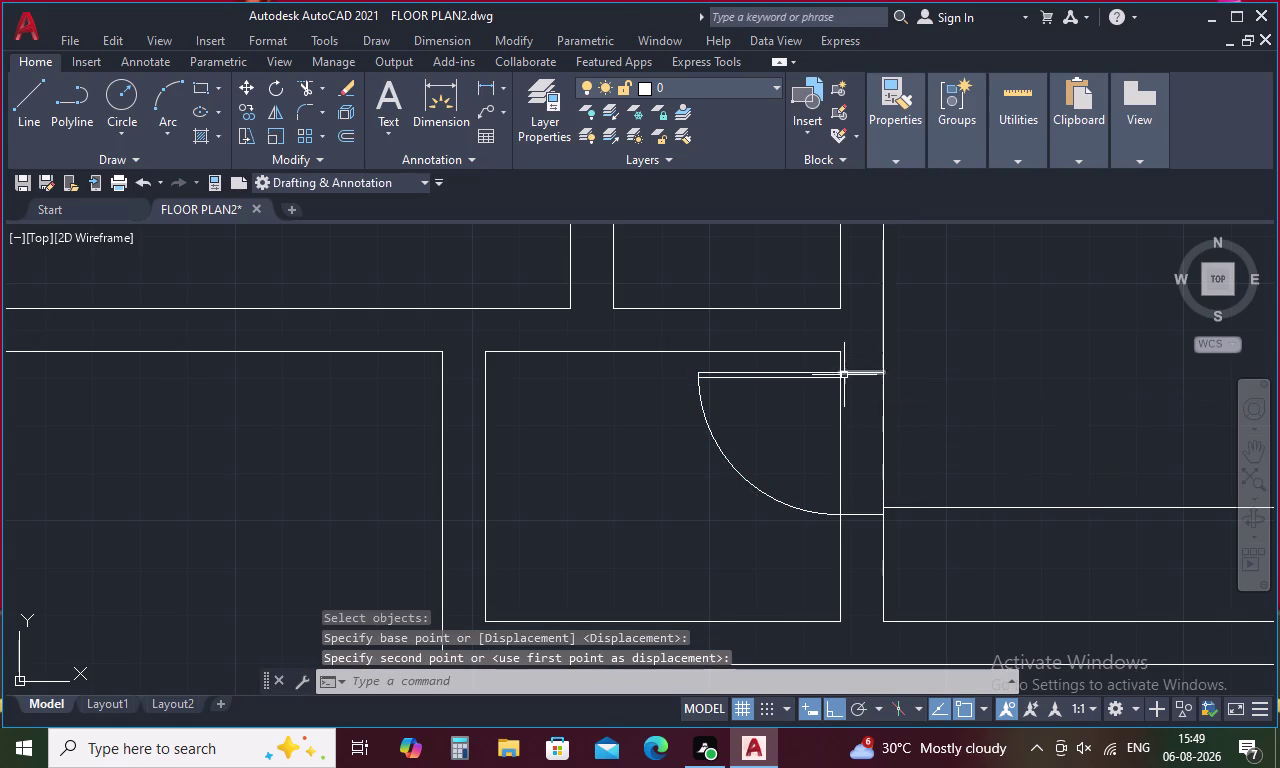
click(852, 359)
key(space)
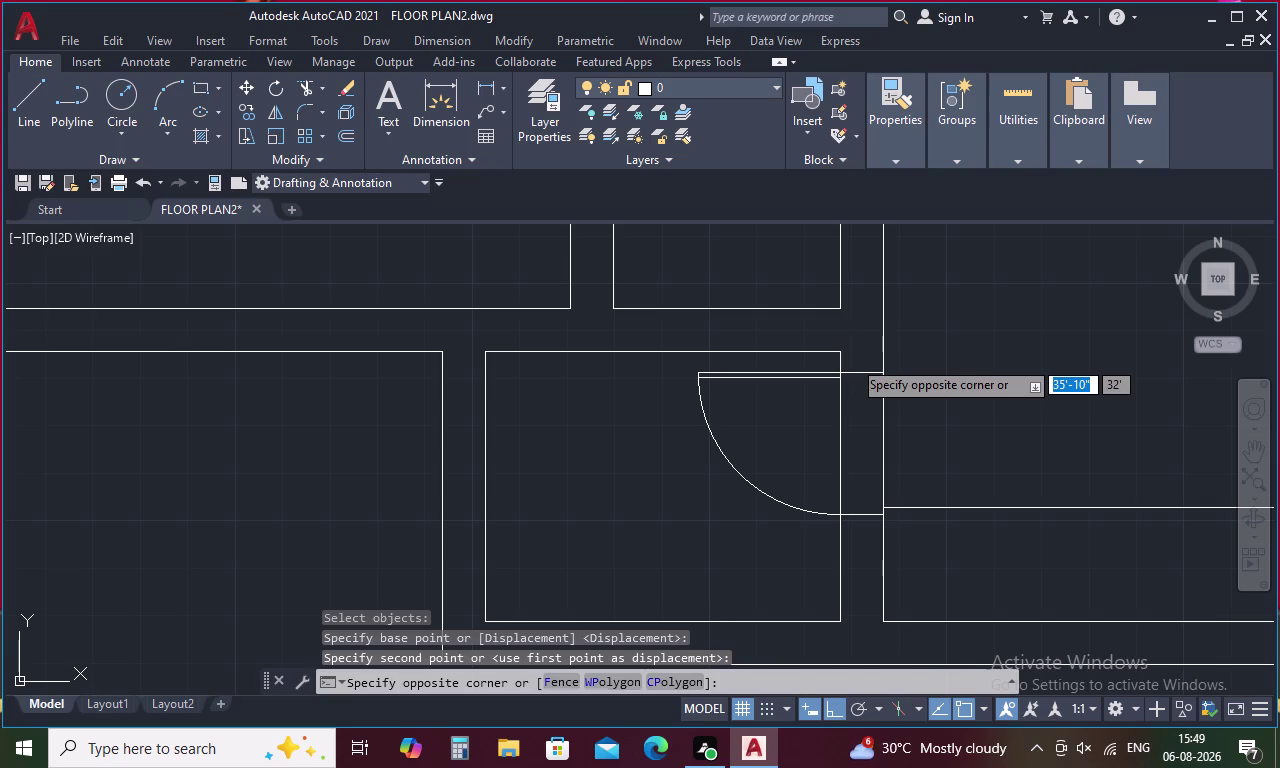
key(Escape)
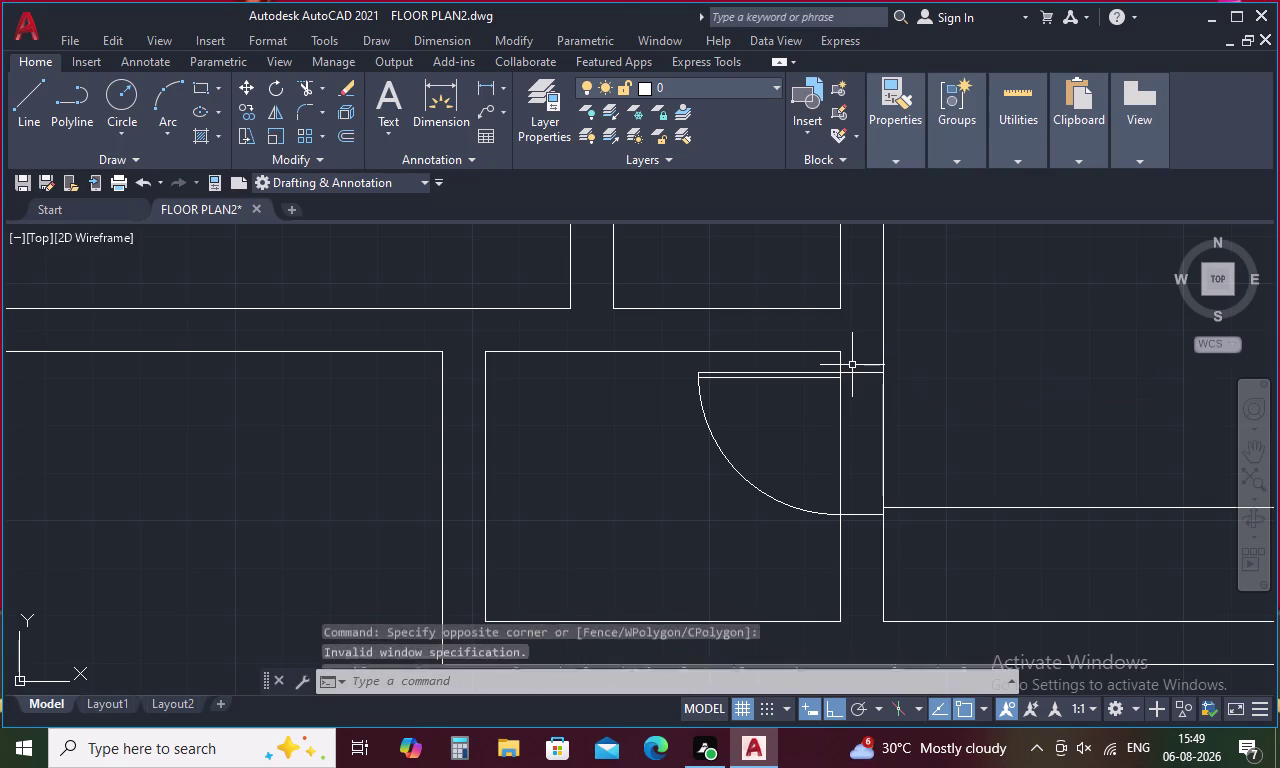
Move the door leaf, arc and lines so the leaf endpoint snaps onto the wall endpoint.
key(space)
click(848, 371)
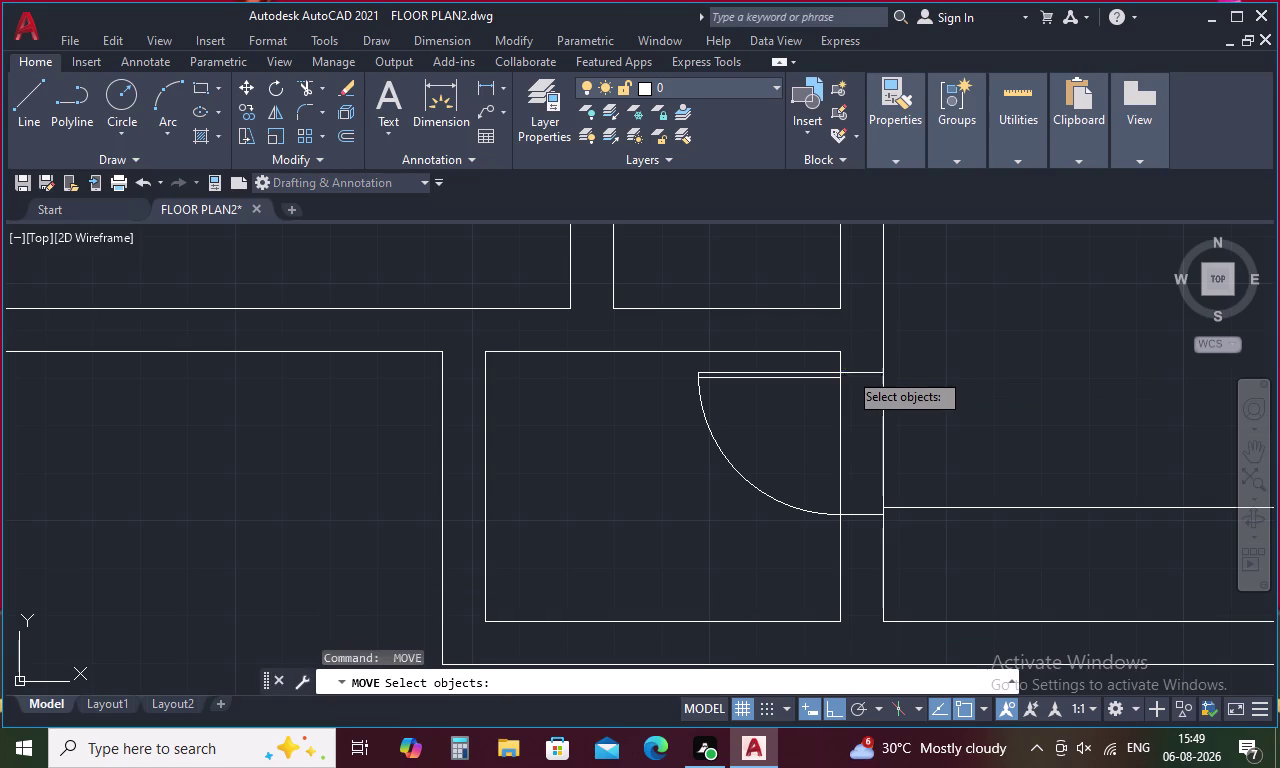
drag(828, 360, 726, 499)
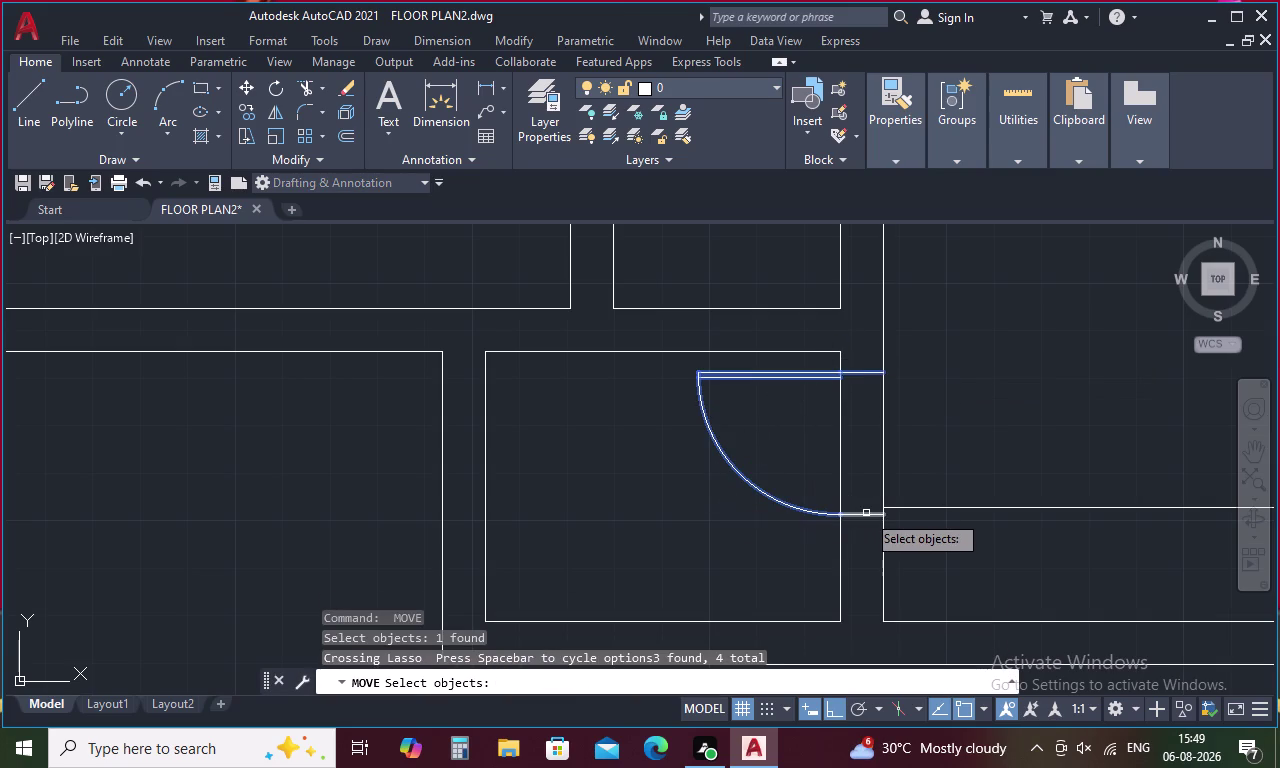
click(866, 513)
right_click(854, 433)
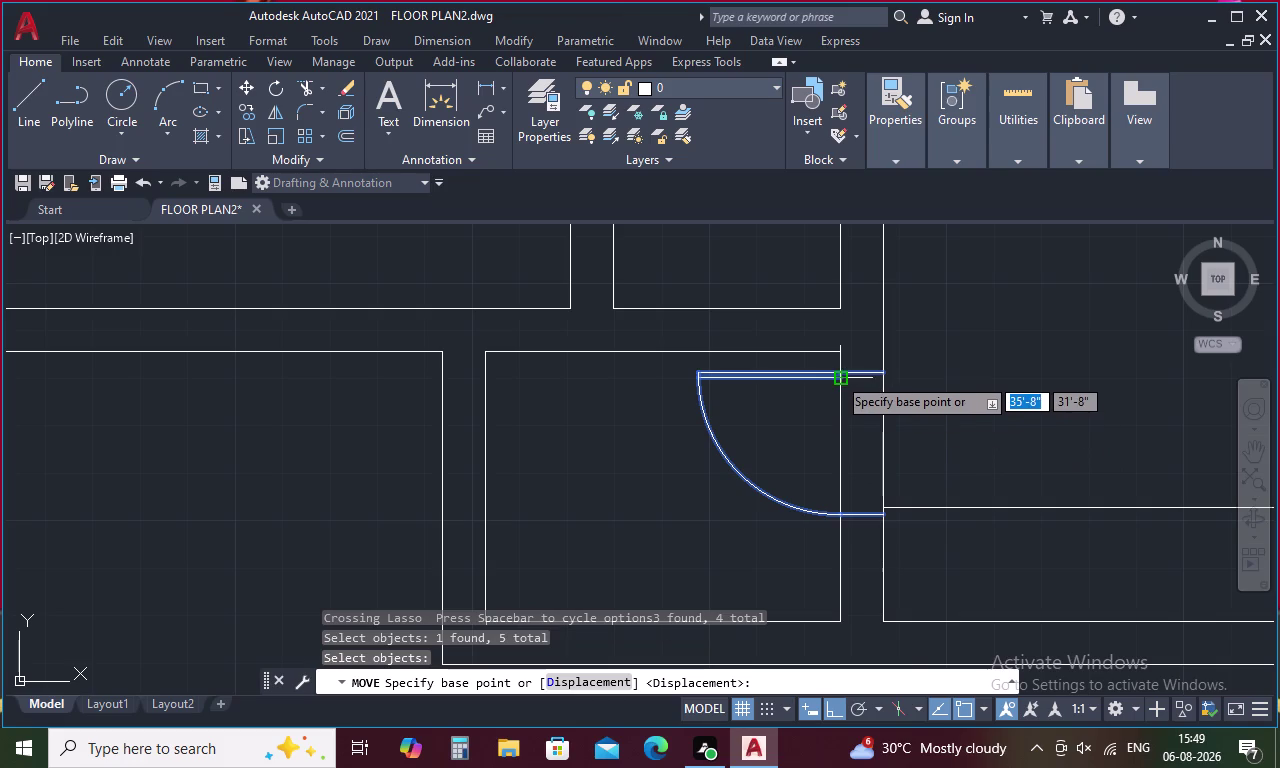
scroll(up, 3)
click(859, 350)
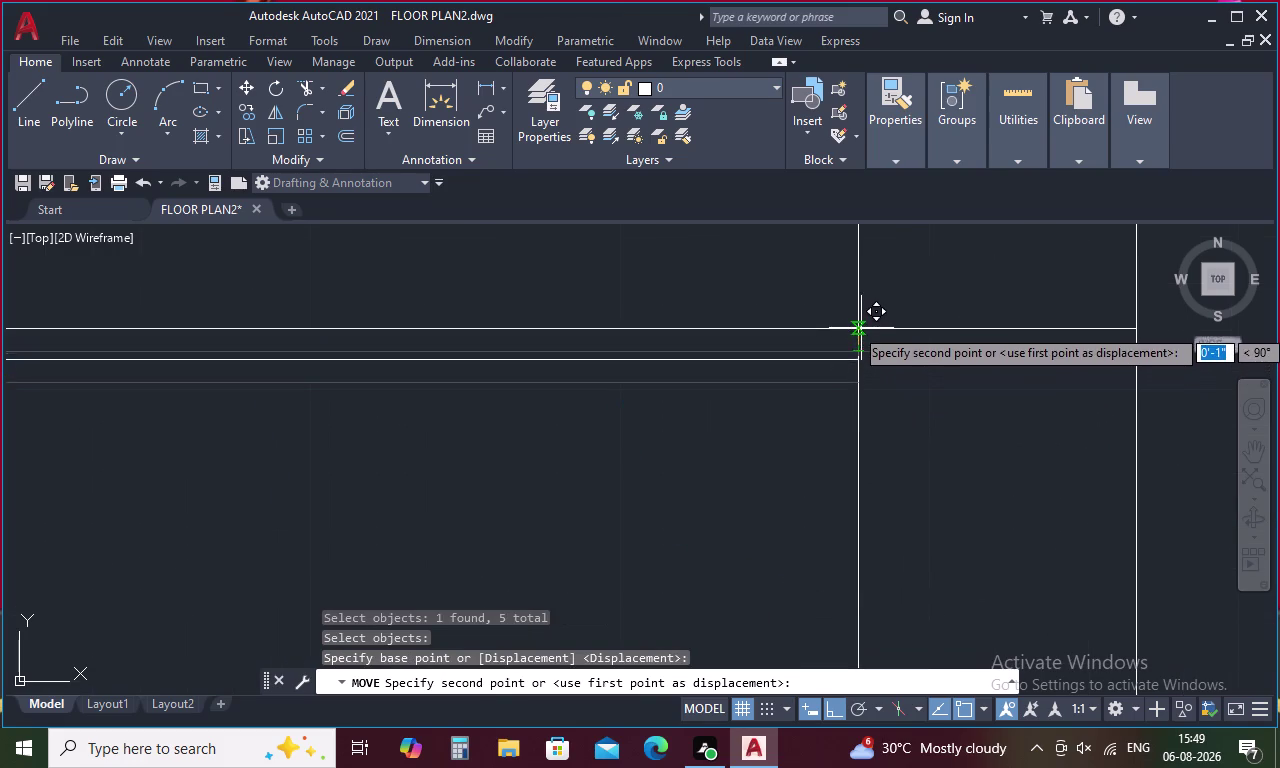
scroll(down, 3)
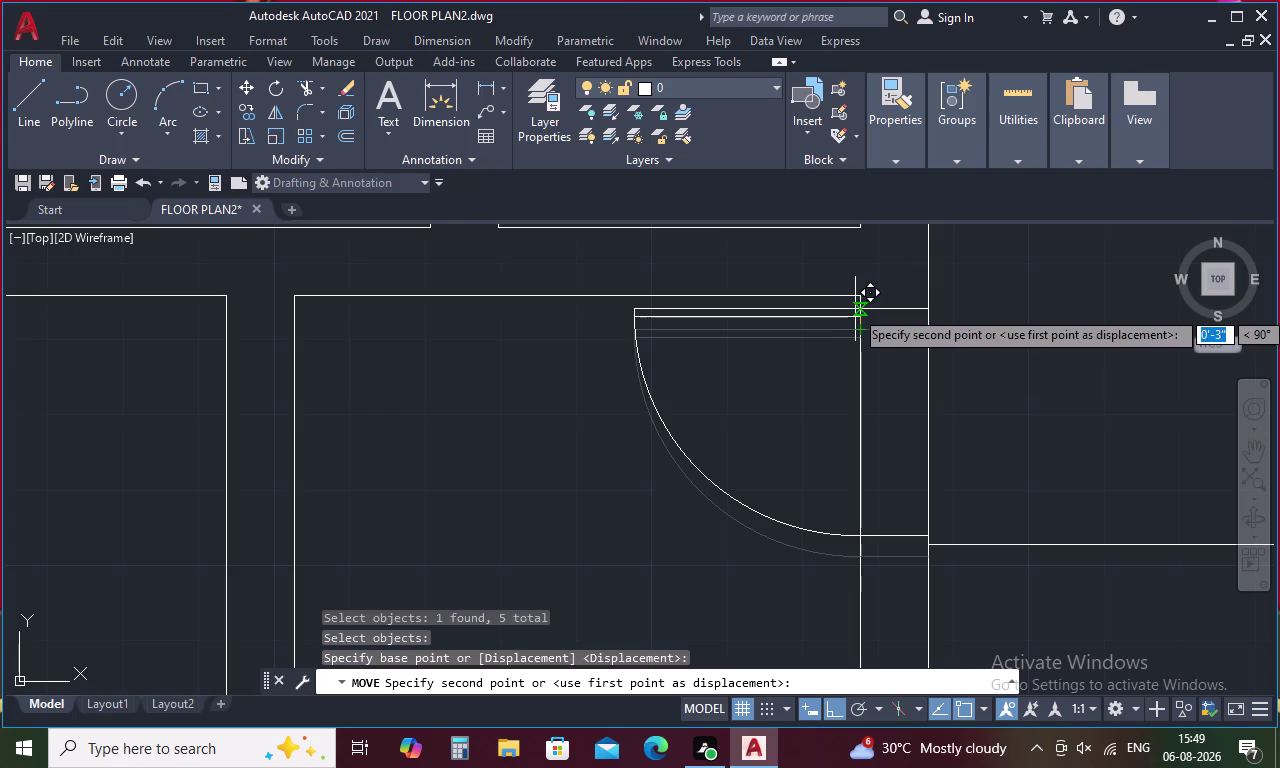
click(858, 308)
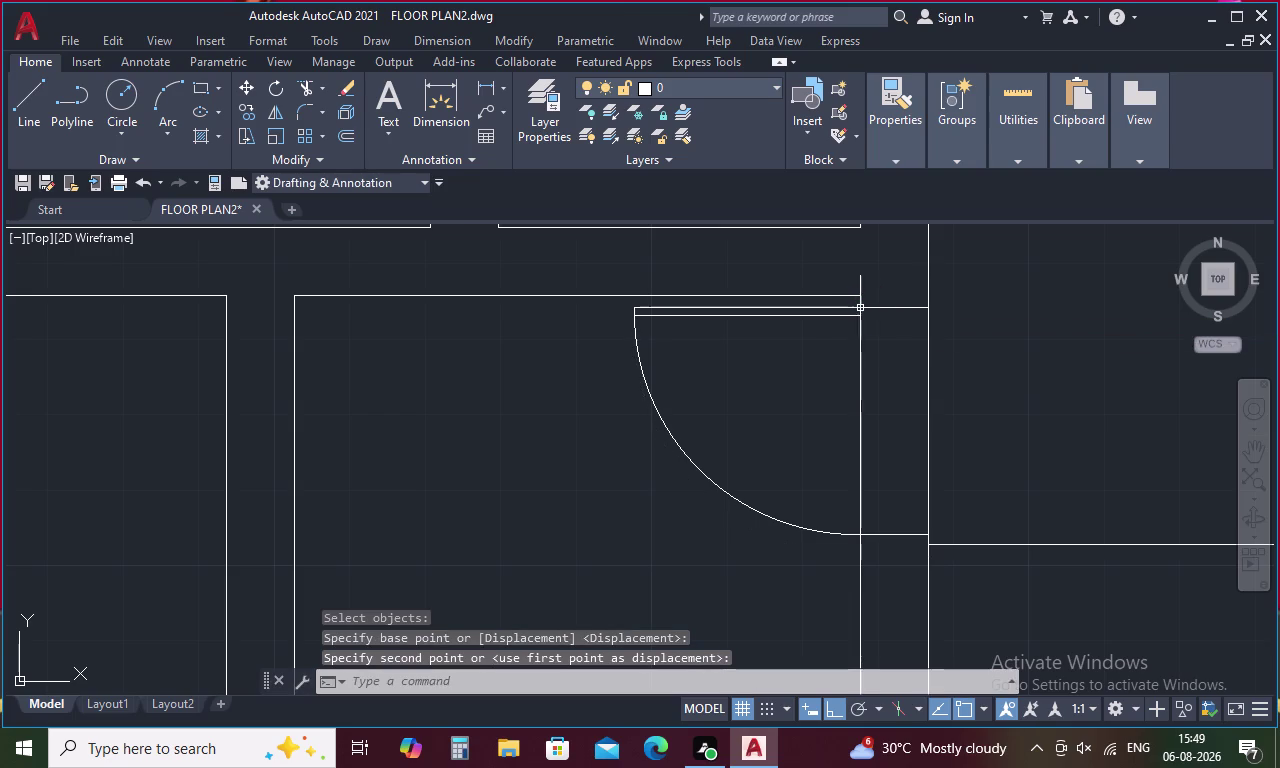
scroll(down, 3)
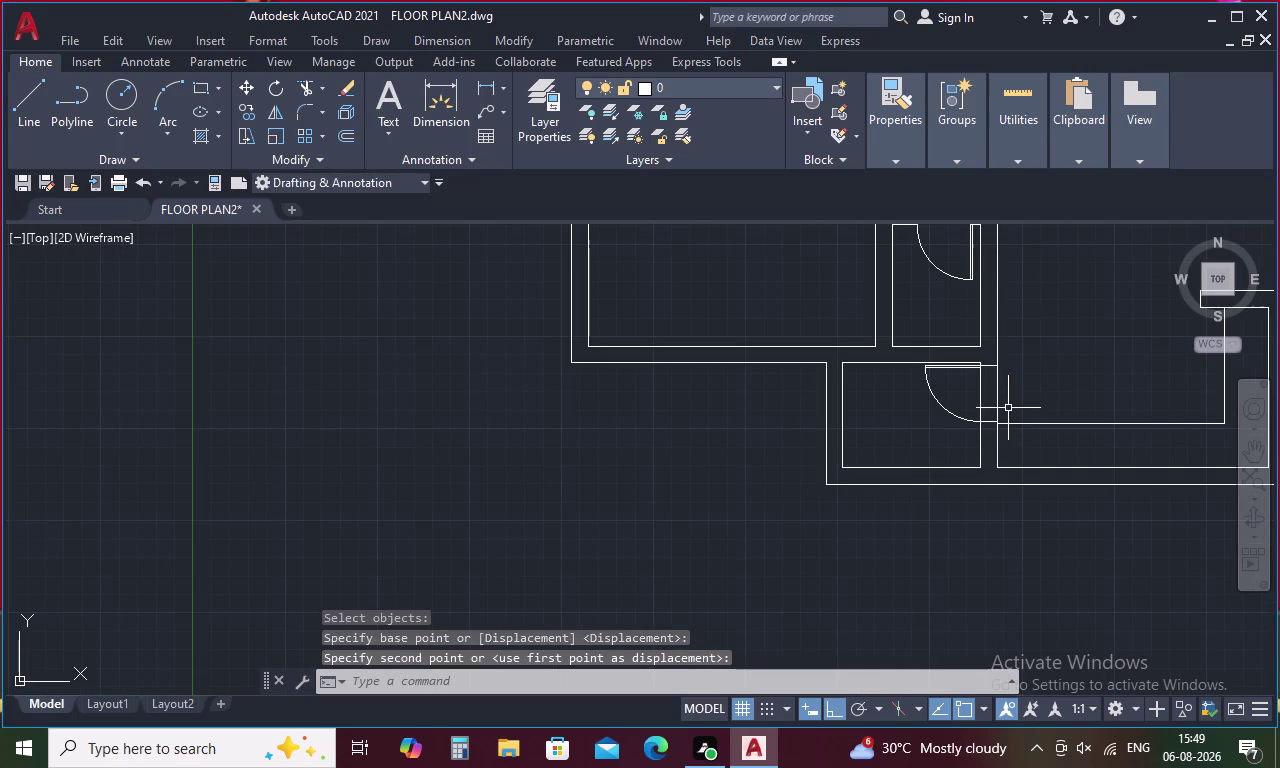
Fence-trim the wall lines crossing the copied door's opening.
key(Escape)
text(tr)
key(space)
drag(1021, 384, 1004, 390)
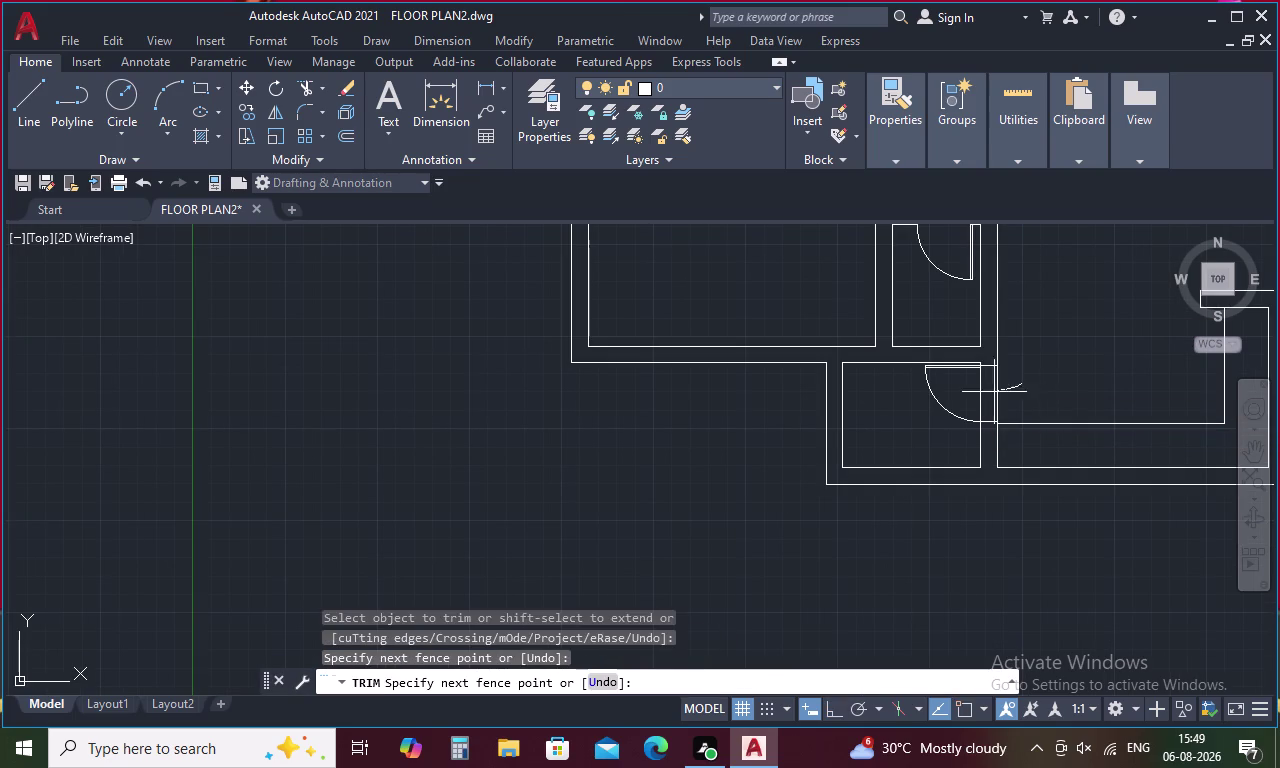
drag(1004, 390, 954, 396)
scroll(down, 3)
middle_drag(1000, 398, 914, 408)
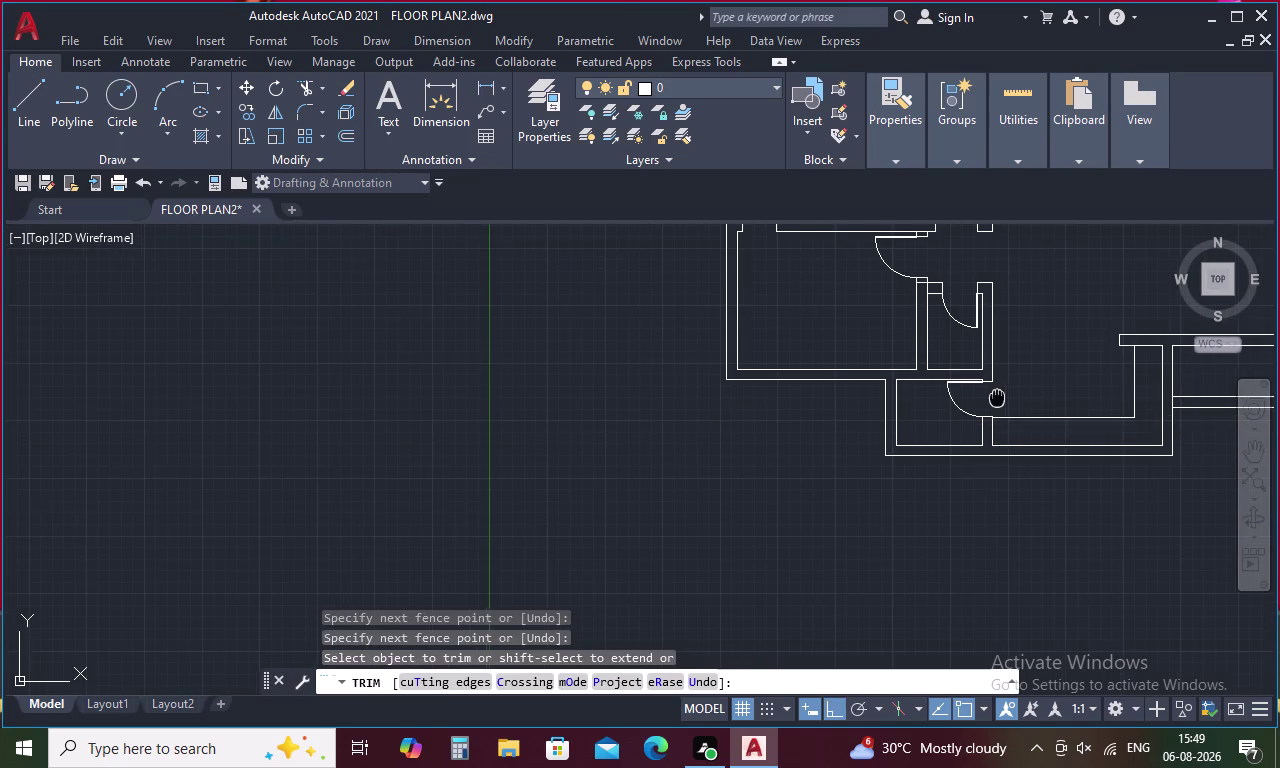
middle_drag(914, 408, 797, 426)
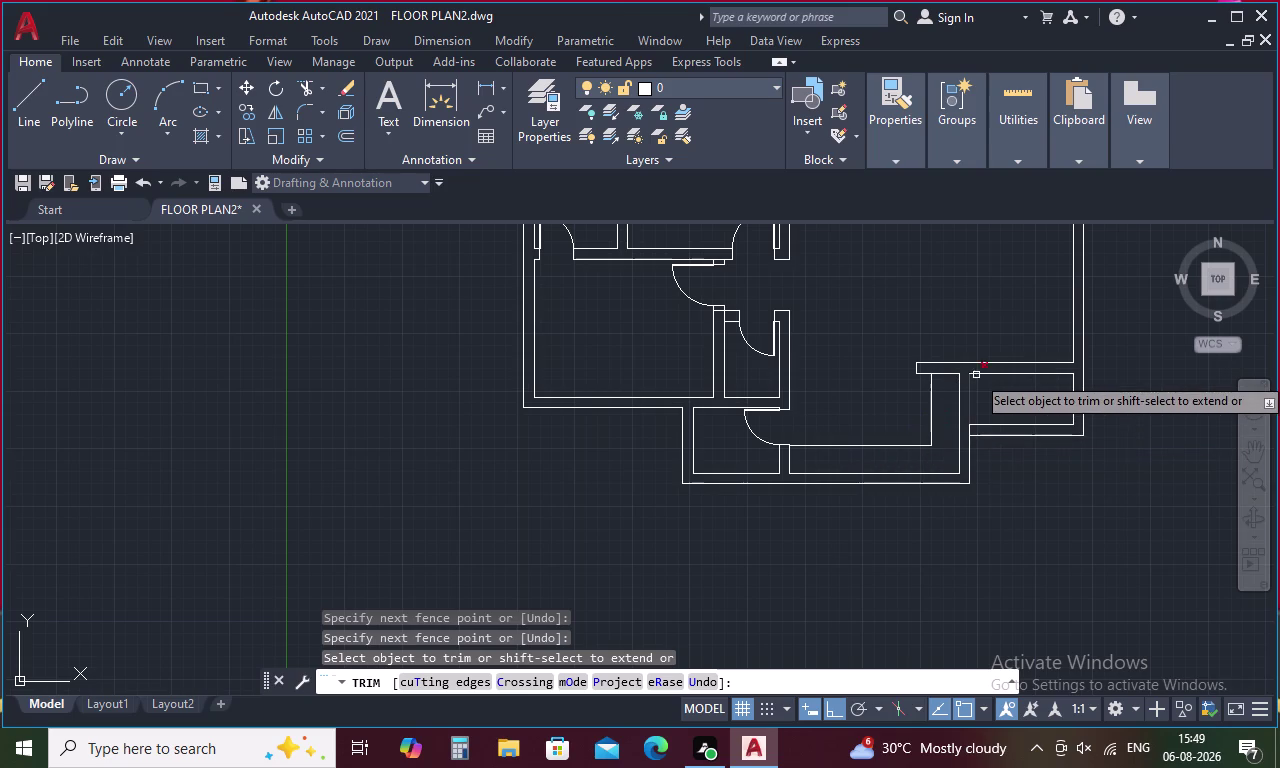
middle_drag(999, 347, 804, 378)
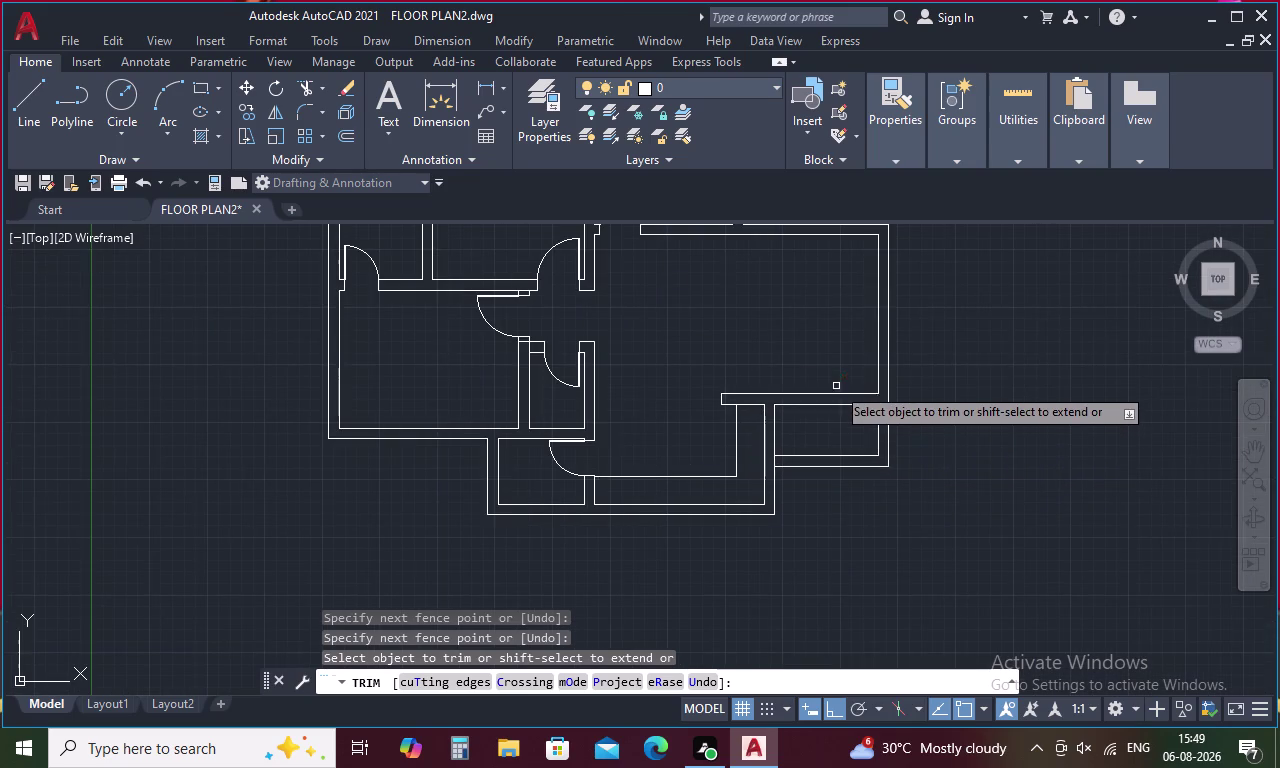
scroll(up, 3)
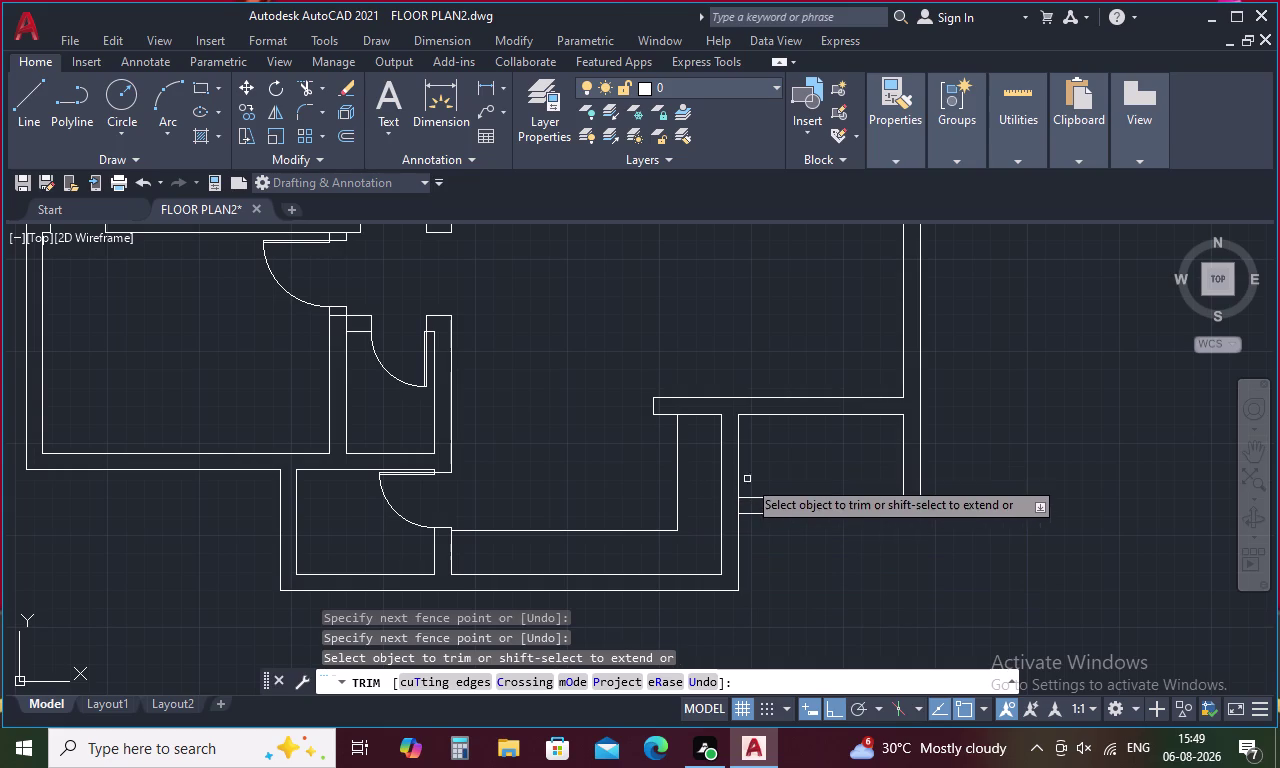
key(Escape)
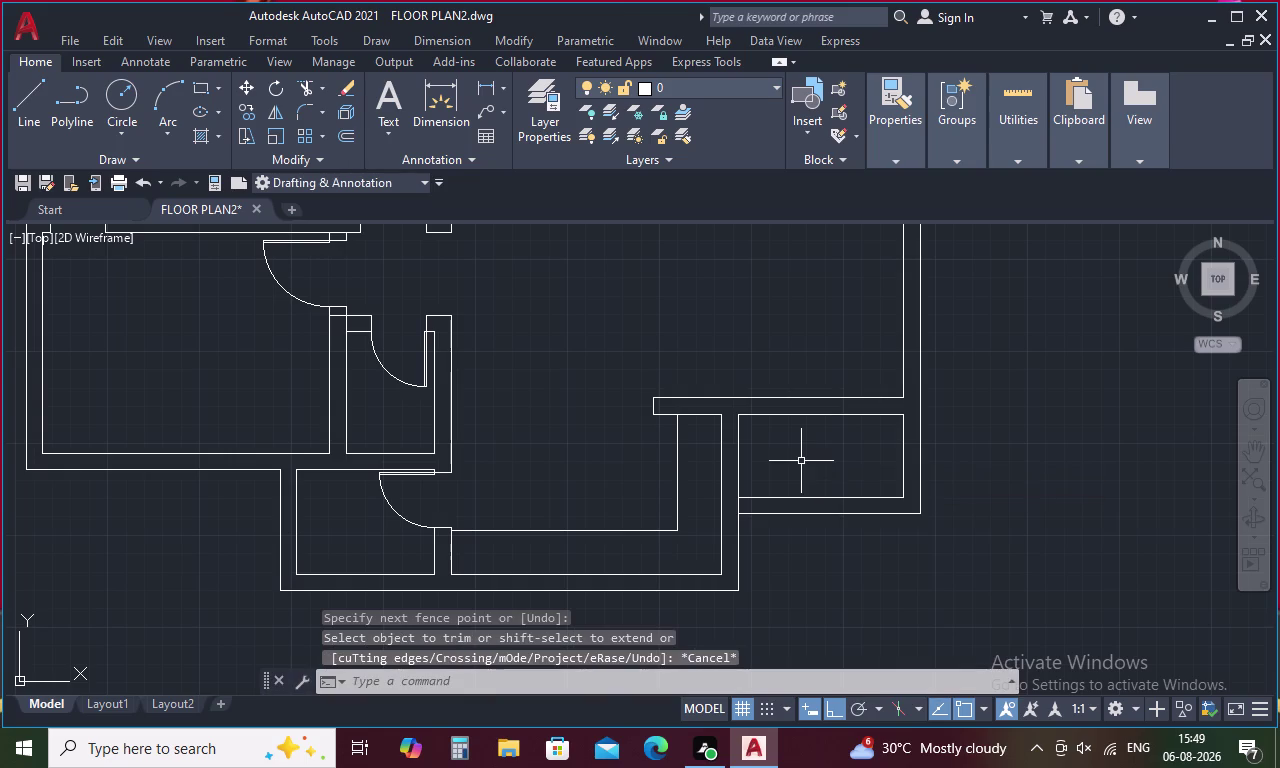
key(l)
key(space)
click(740, 415)
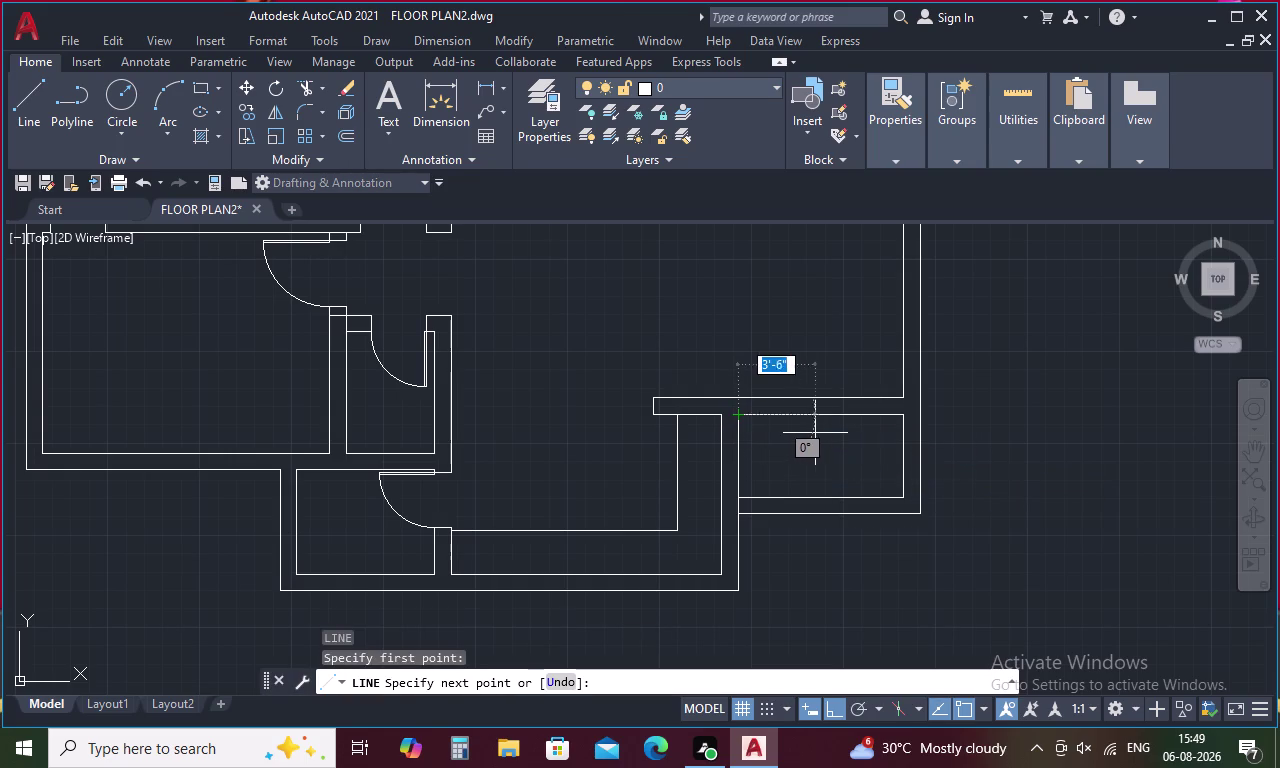
key(Escape)
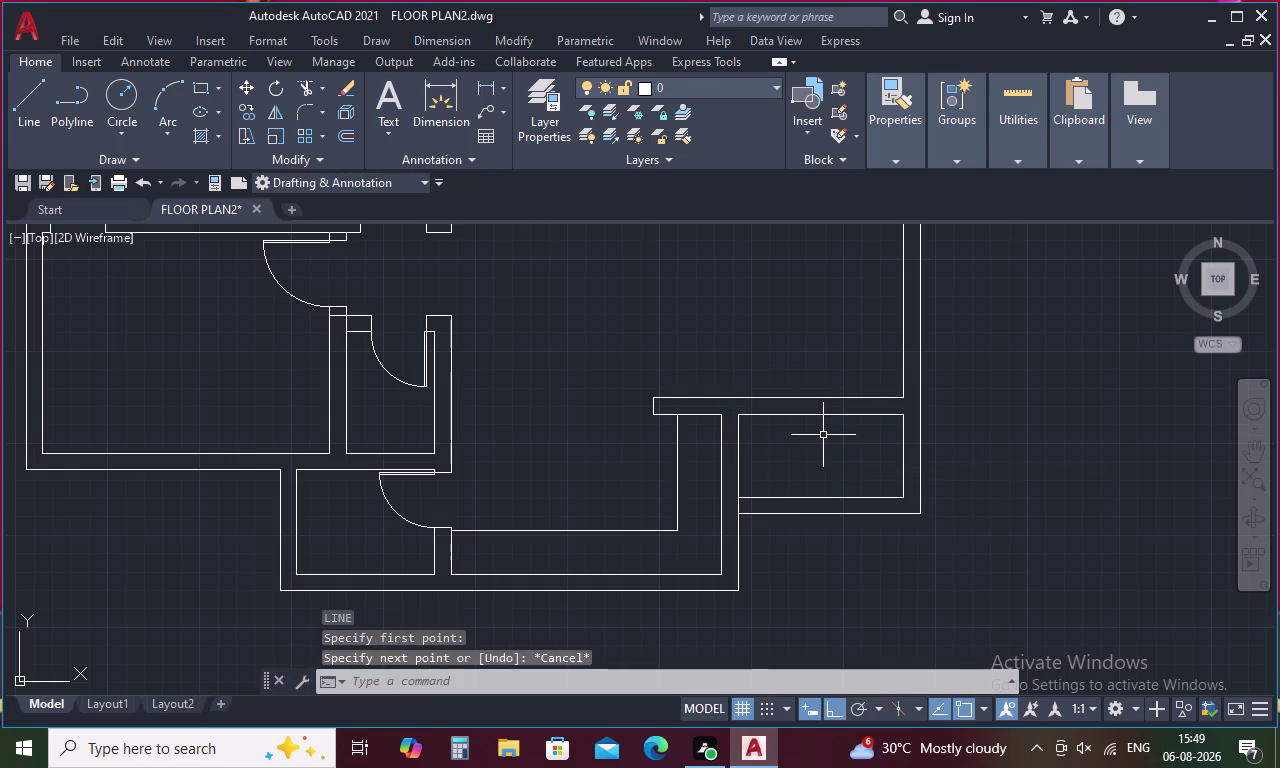
text(l tk)
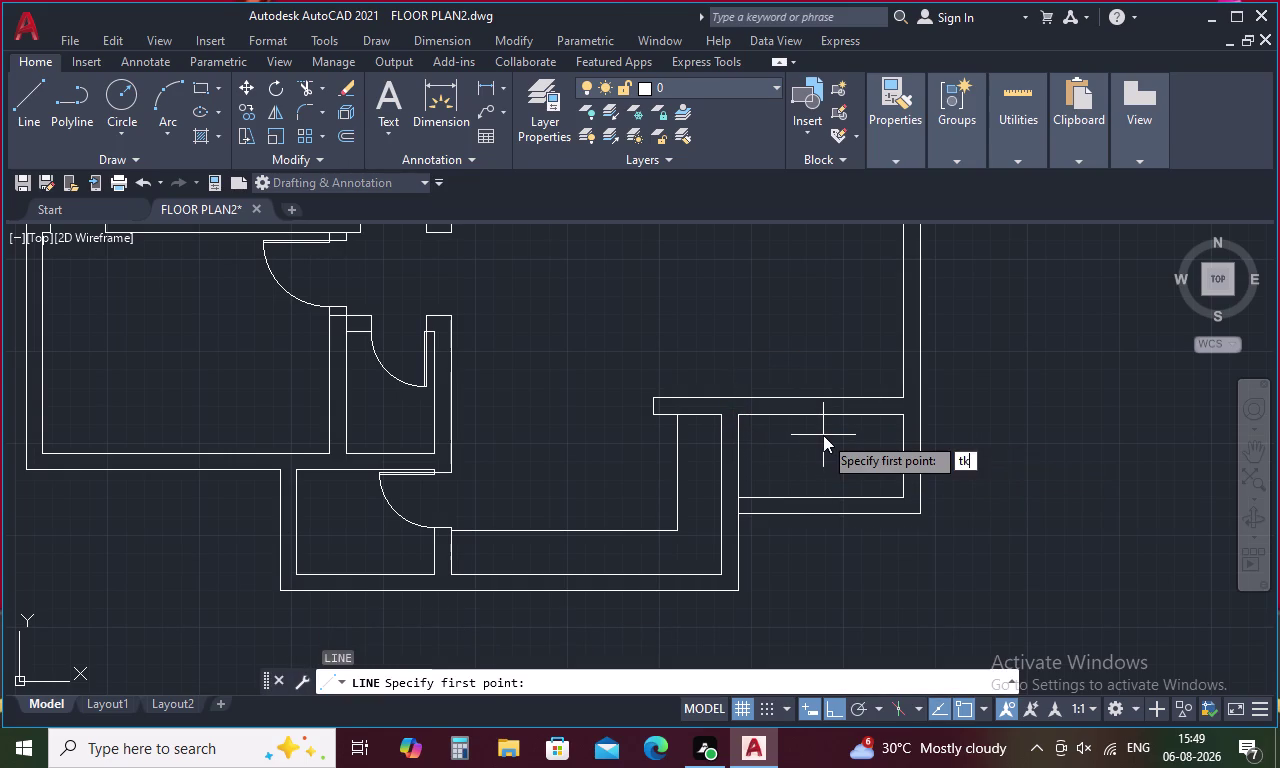
key(space)
click(739, 415)
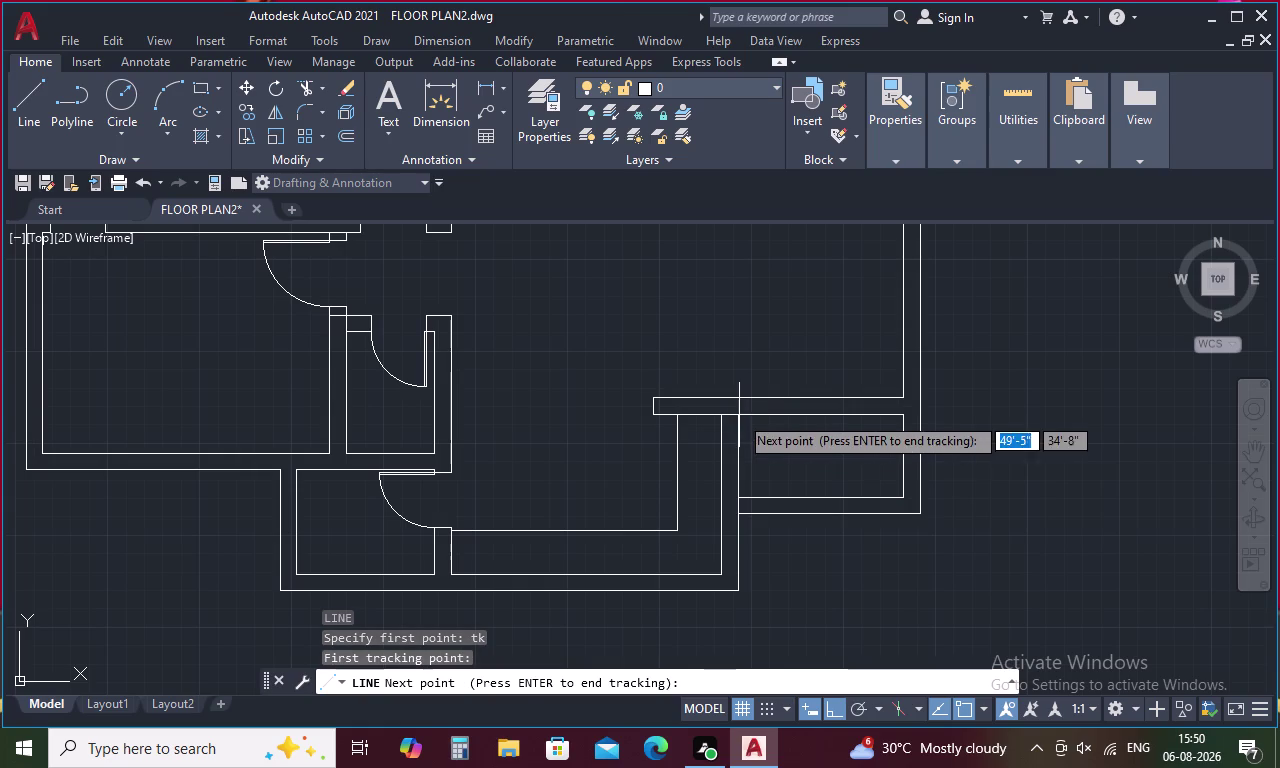
text(4)
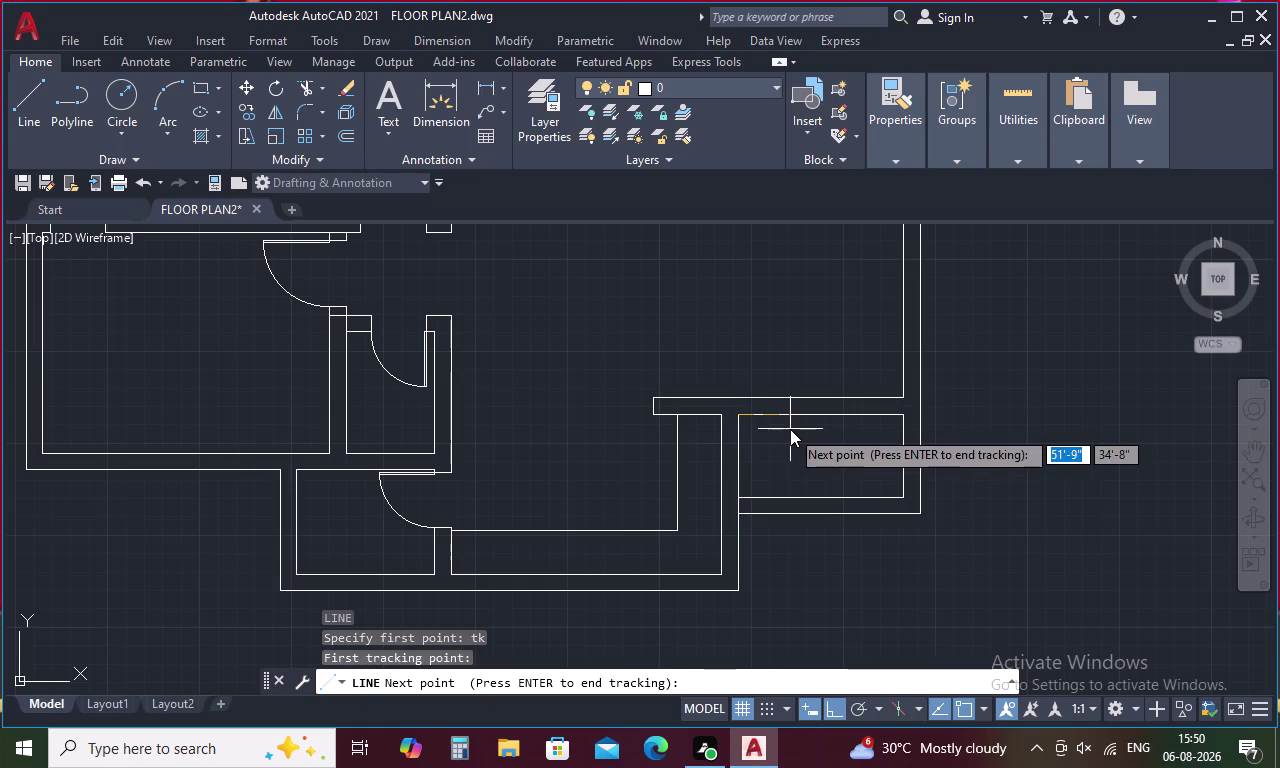
text(.5)
key(space)
key(space)
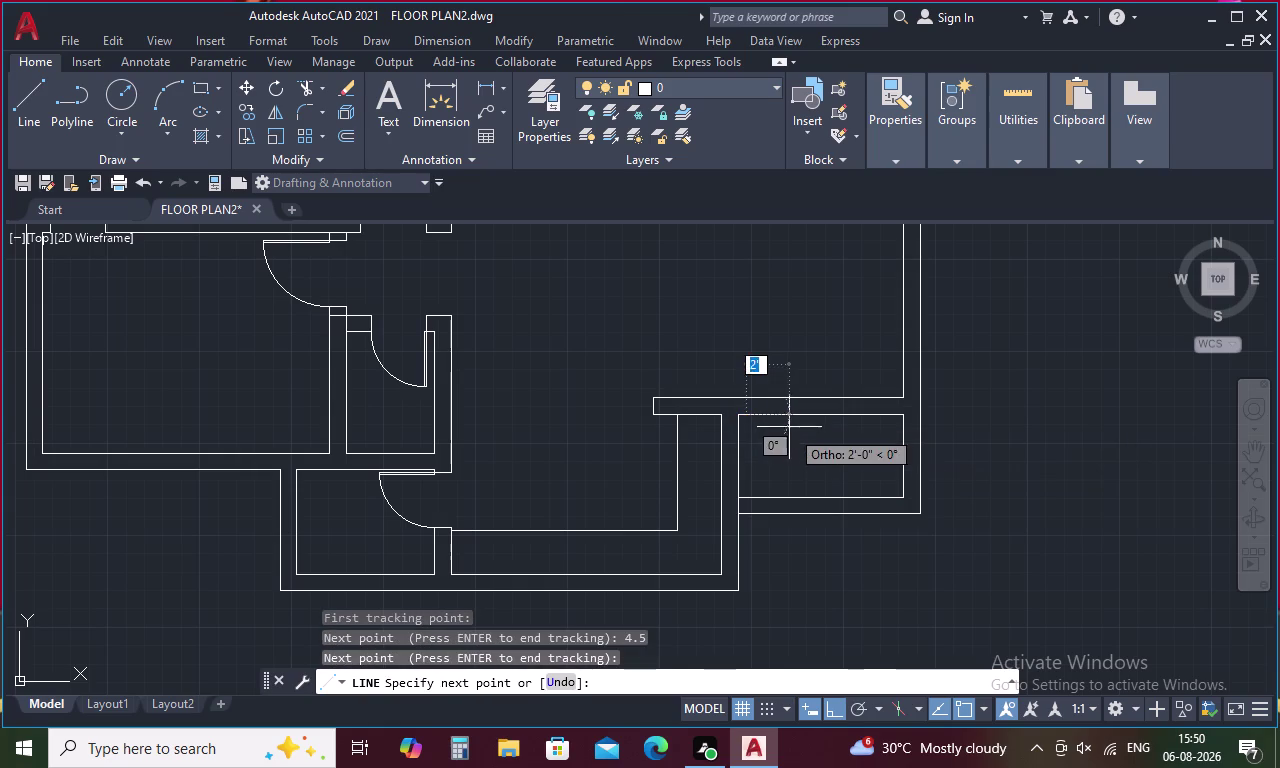
click(747, 393)
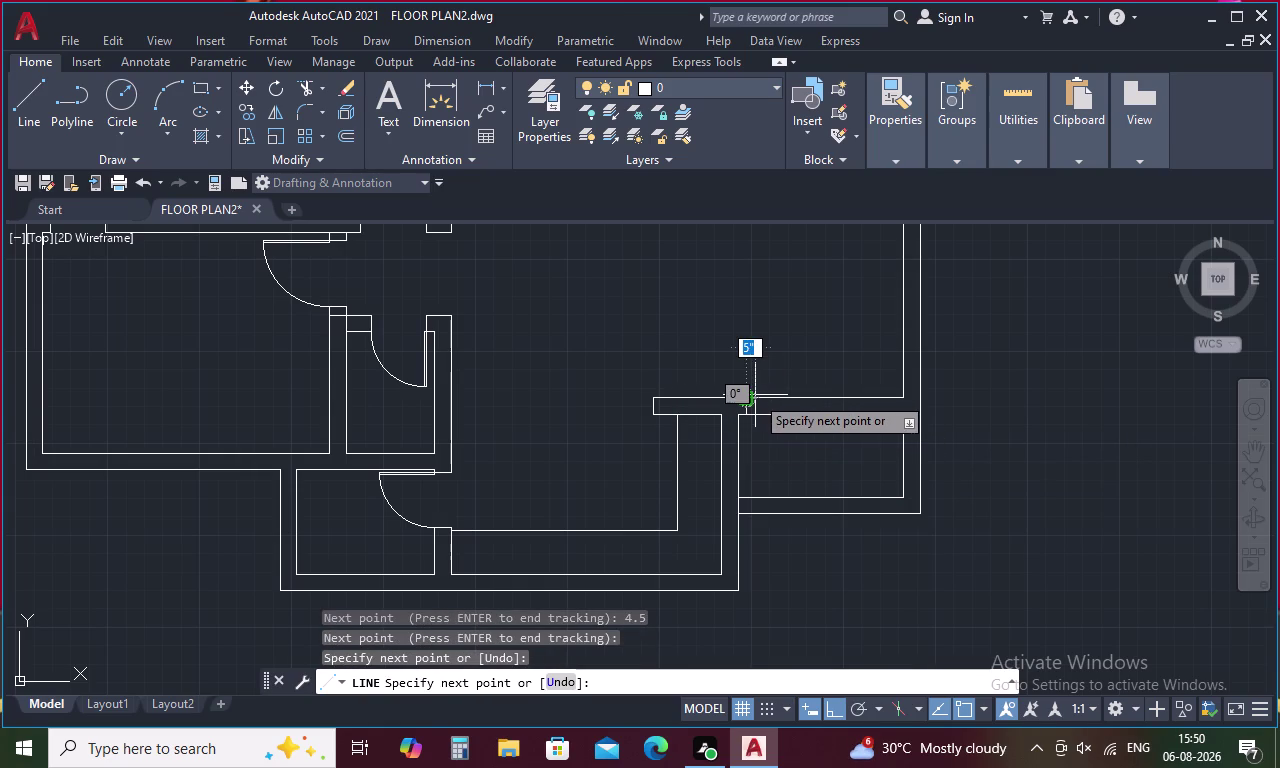
key(Escape)
middle_drag(686, 508, 756, 642)
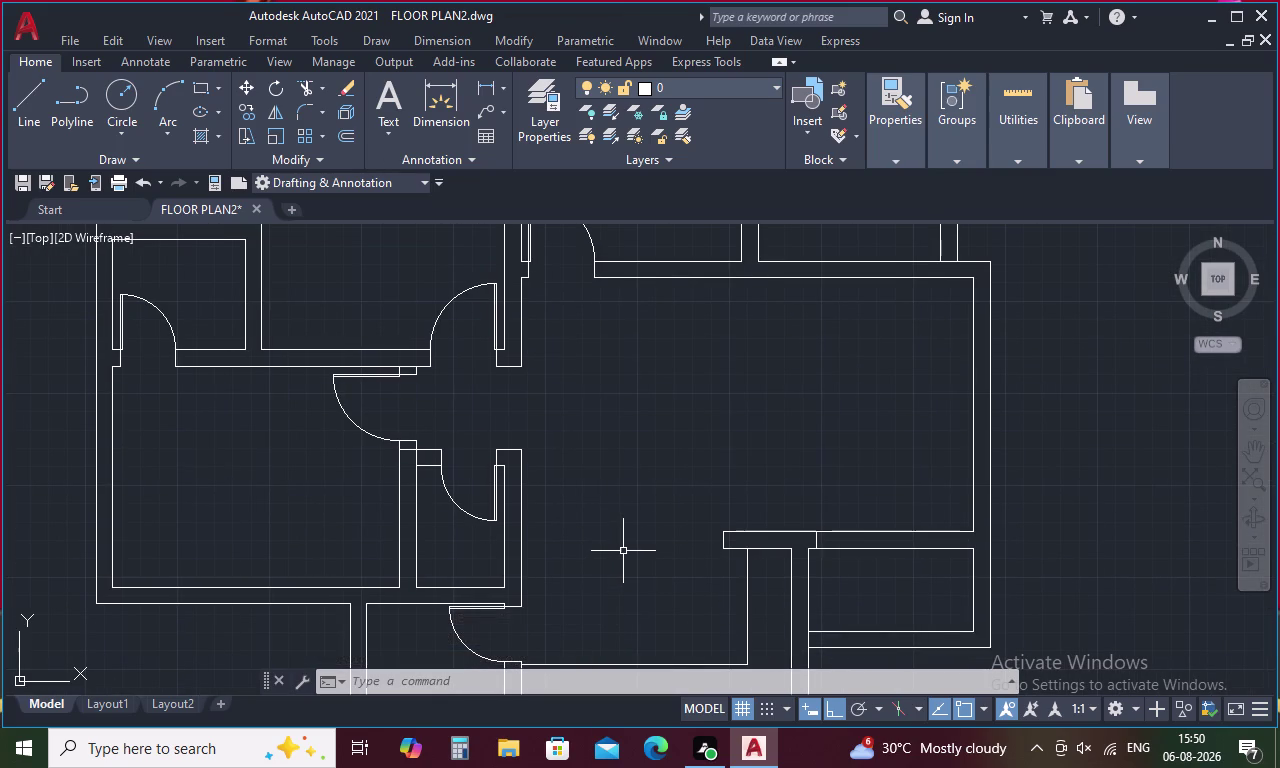
Select the door leaf lines, swing arc and the short wall line.
middle_drag(623, 551, 755, 508)
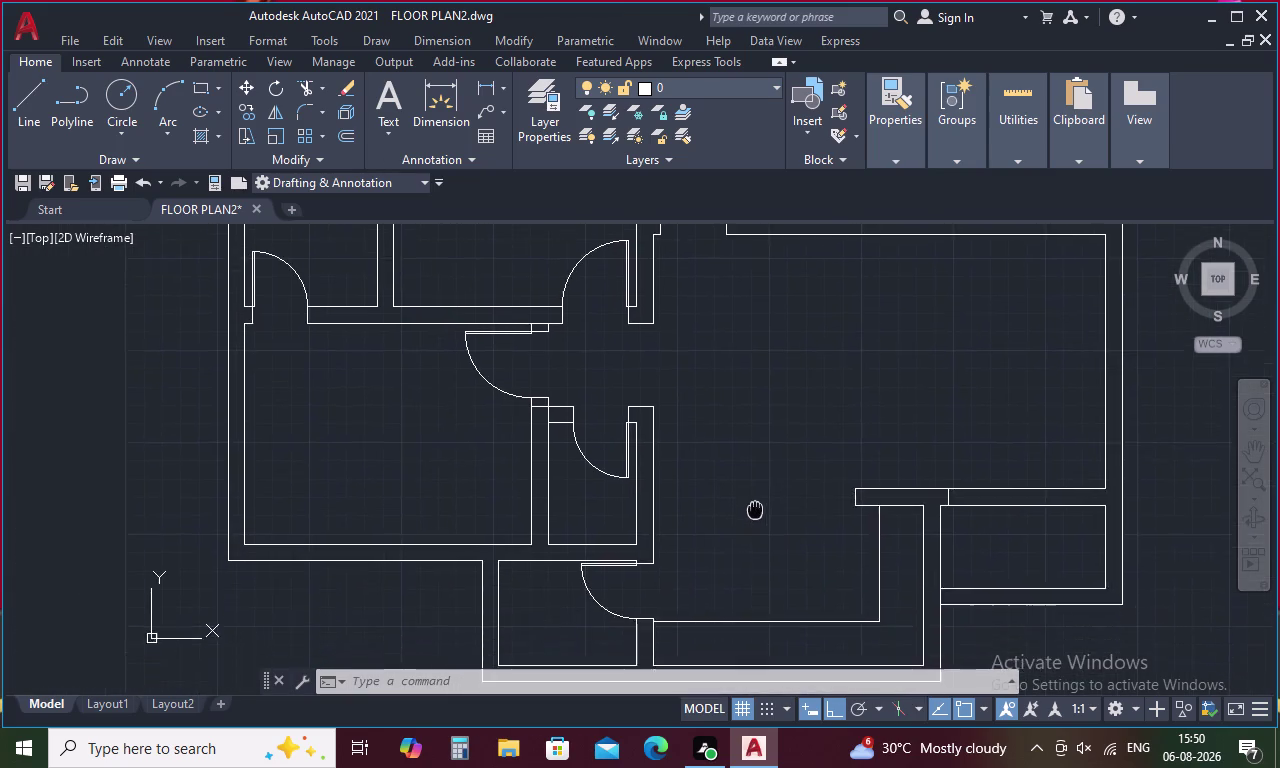
middle_drag(755, 508, 755, 495)
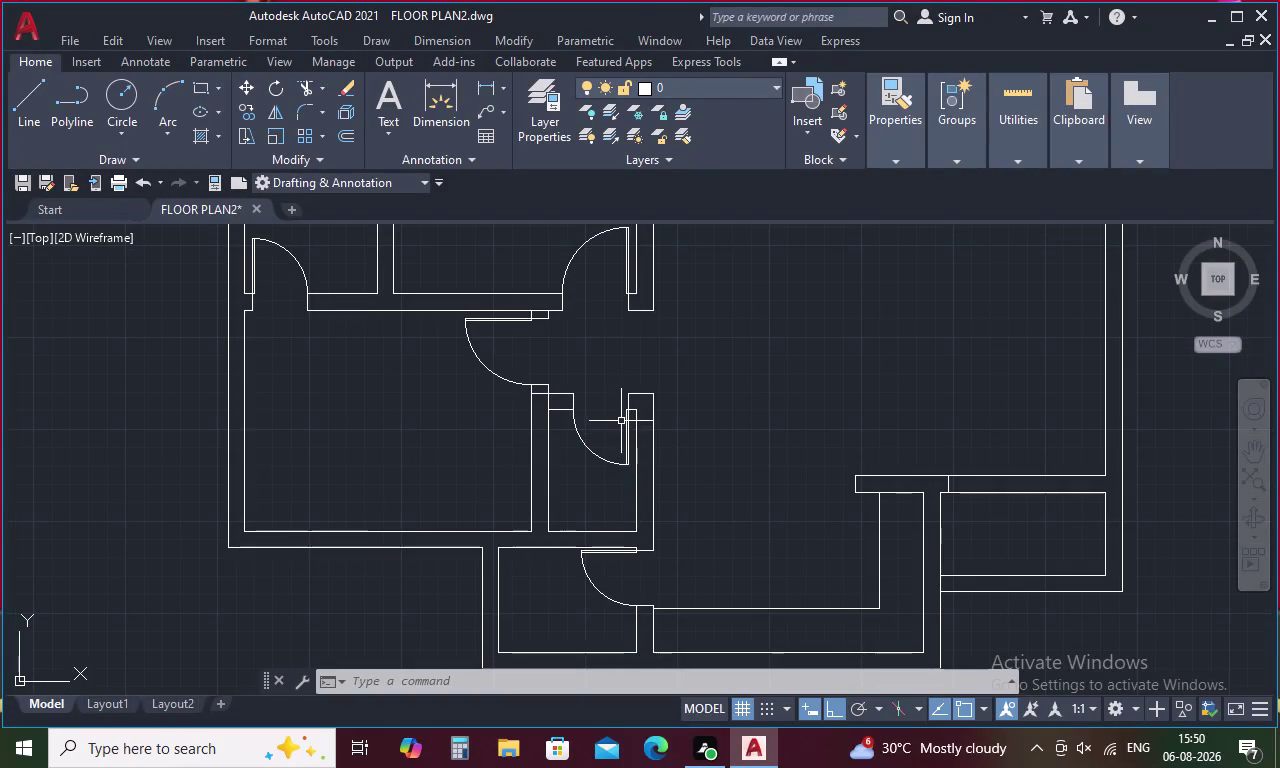
scroll(up, 3)
drag(678, 407, 547, 483)
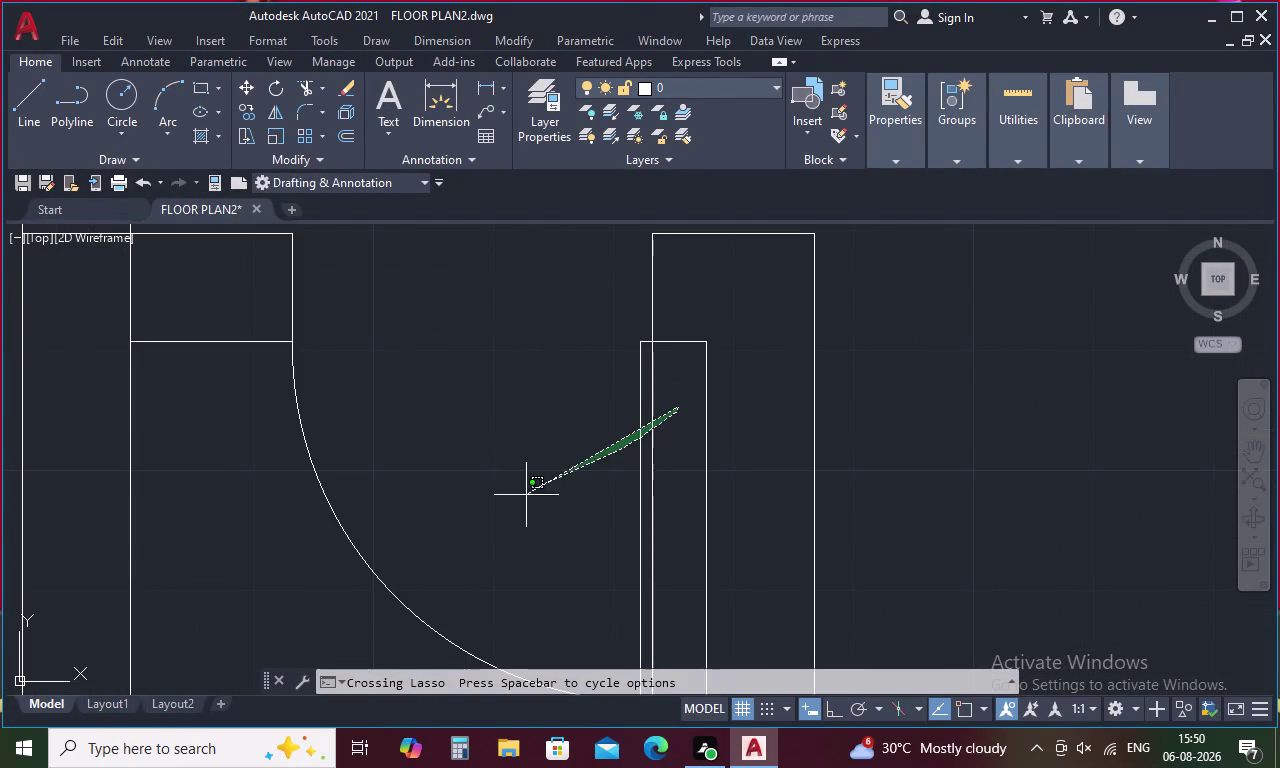
drag(547, 483, 356, 570)
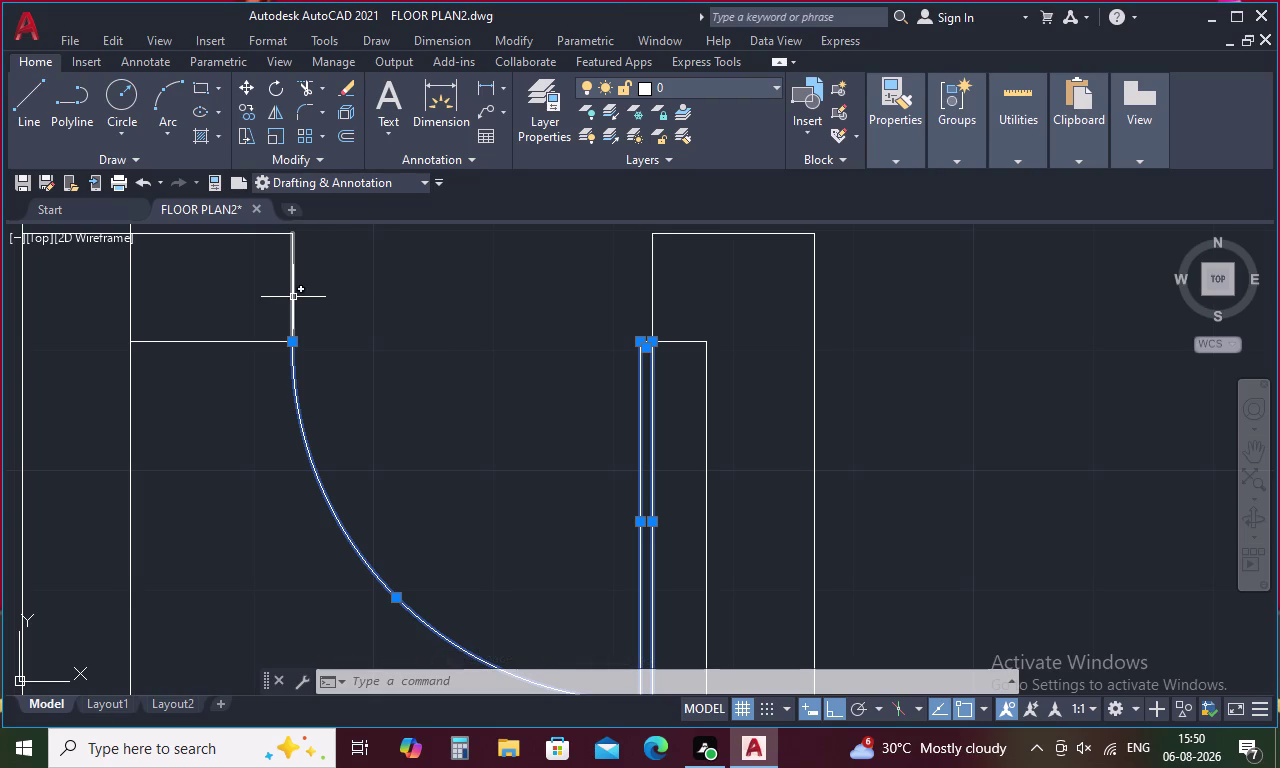
click(292, 301)
Copy the door parts from the leaf corner into the lower-right wall opening.
right_click(420, 412)
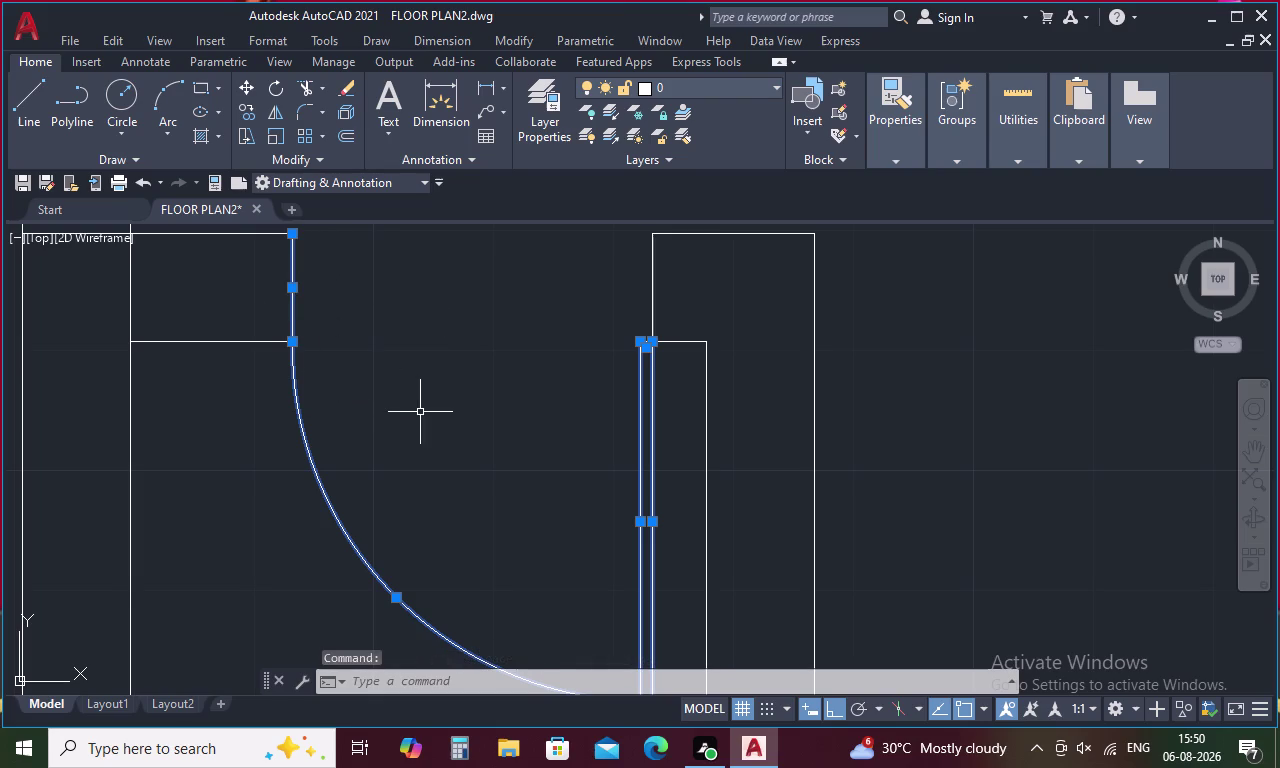
click(484, 432)
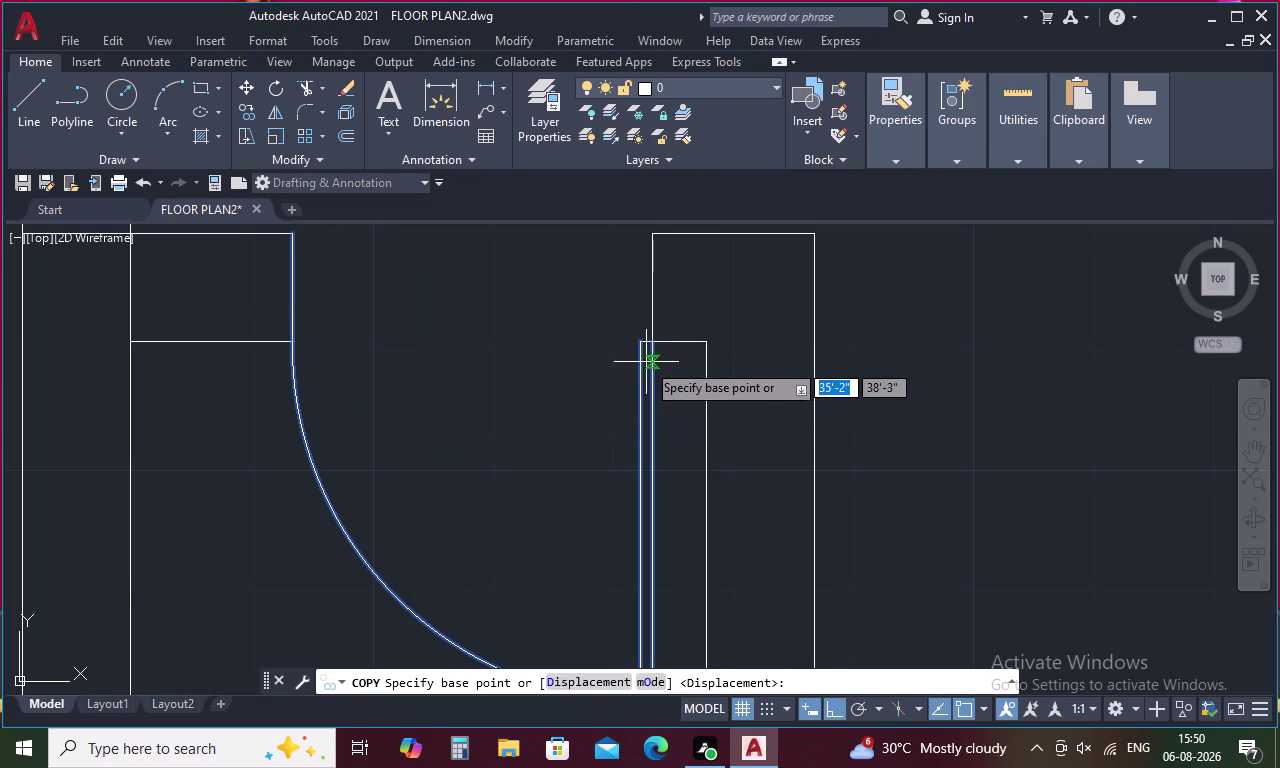
click(647, 344)
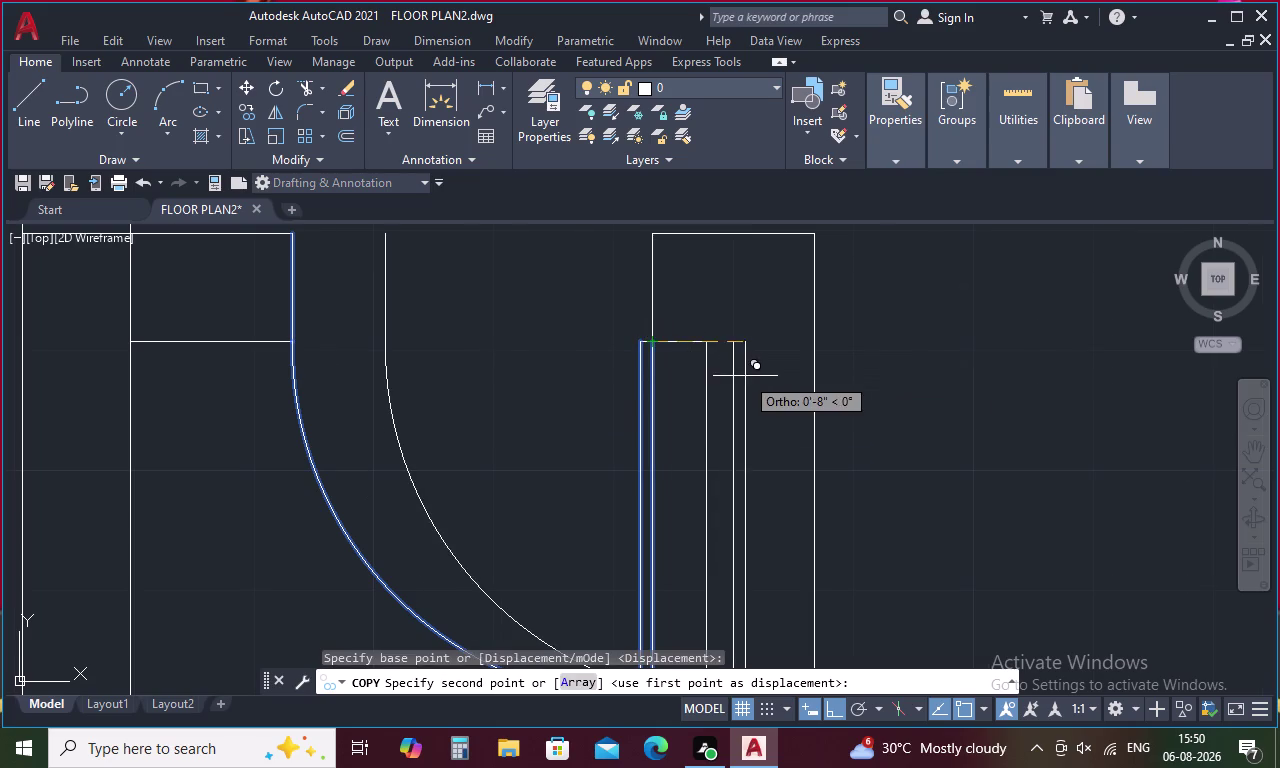
scroll(down, 3)
middle_drag(973, 465, 762, 475)
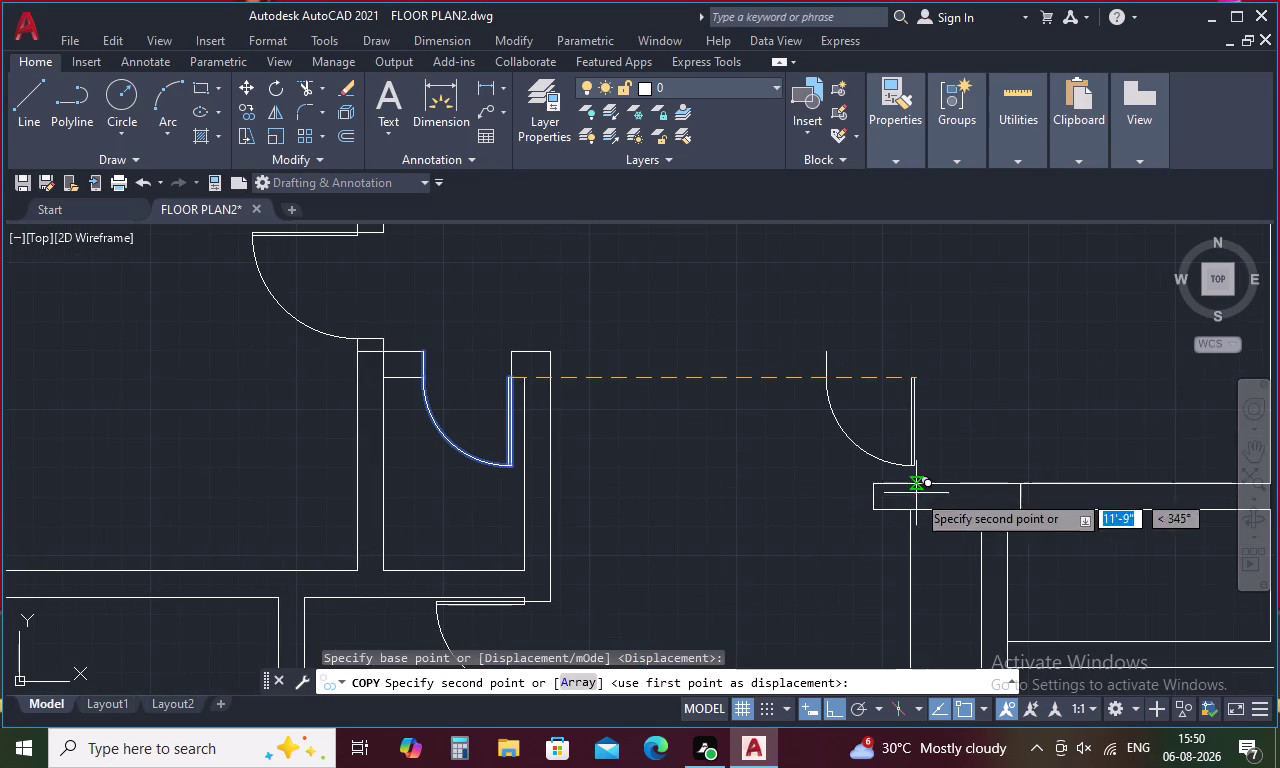
scroll(up, 3)
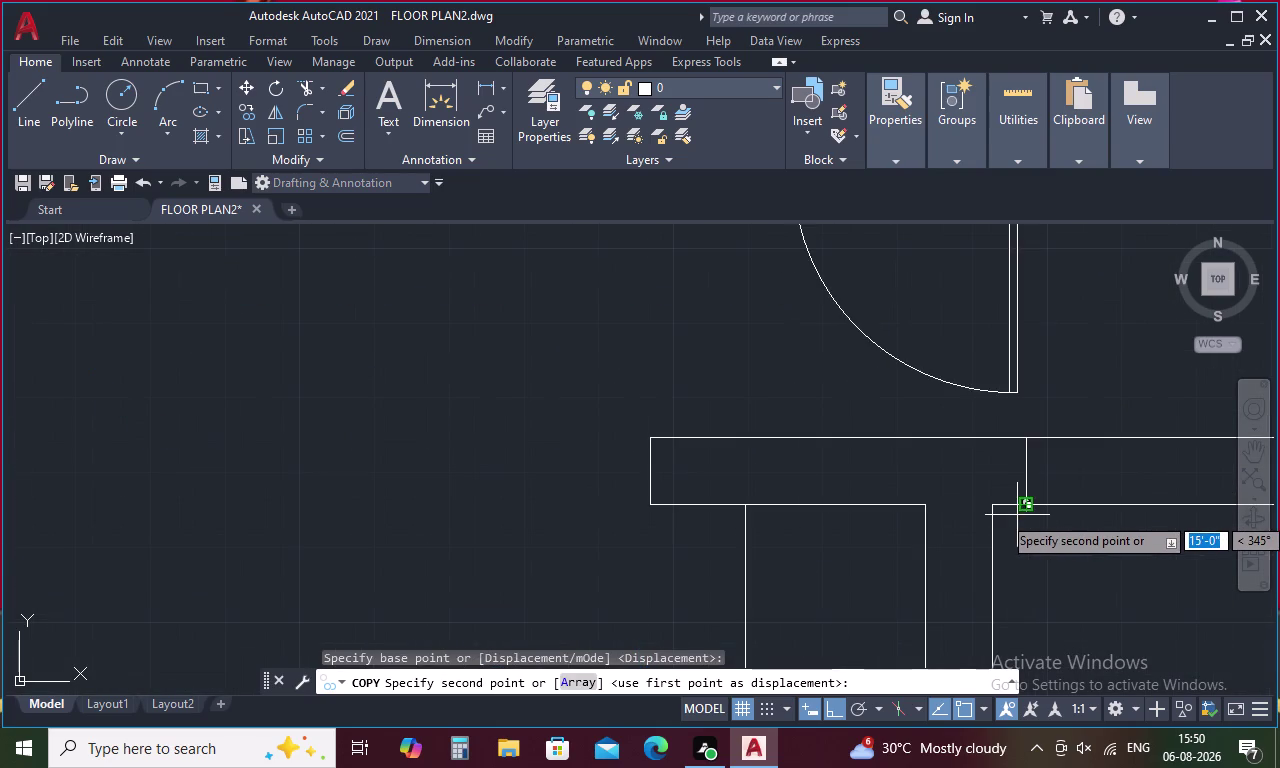
click(1030, 508)
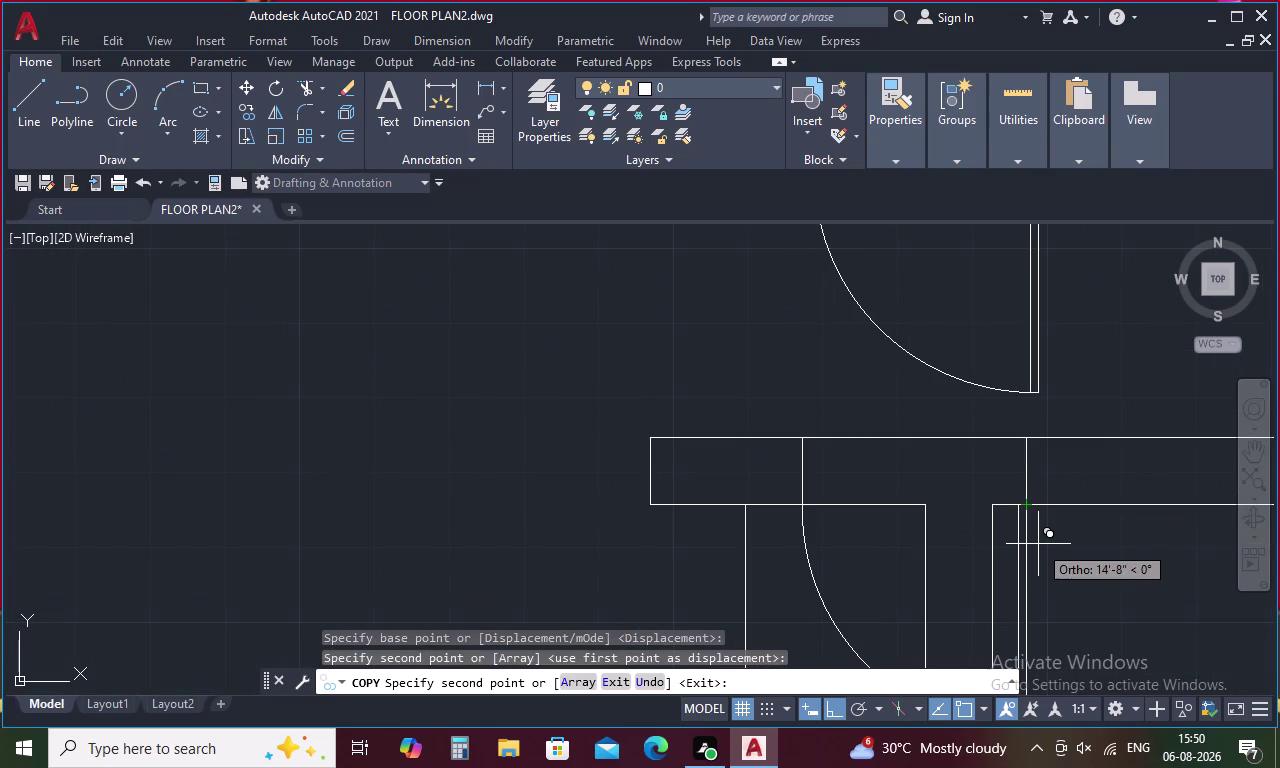
key(Escape)
middle_drag(1035, 543, 996, 435)
Select the copied door's leaf, arc and the short wall line above it.
drag(1012, 449, 999, 472)
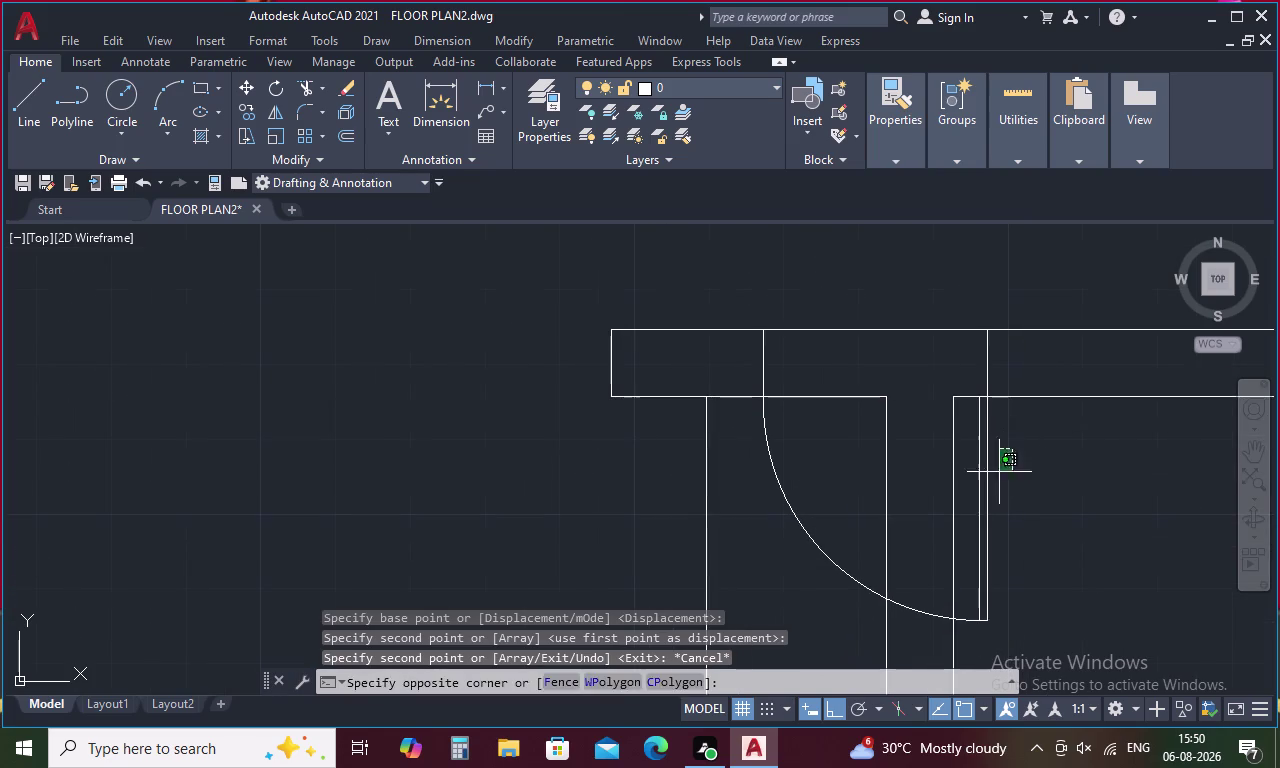
drag(999, 472, 975, 513)
drag(802, 497, 769, 541)
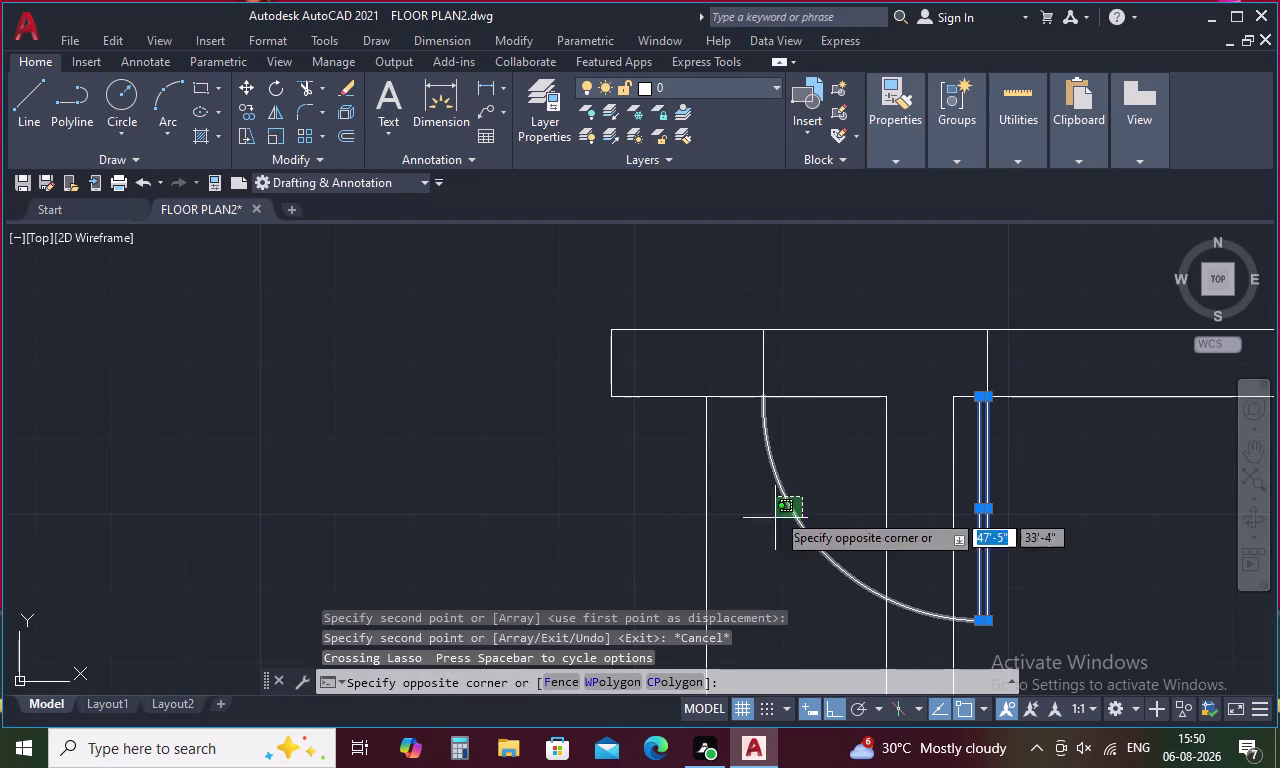
click(756, 511)
drag(779, 358, 704, 363)
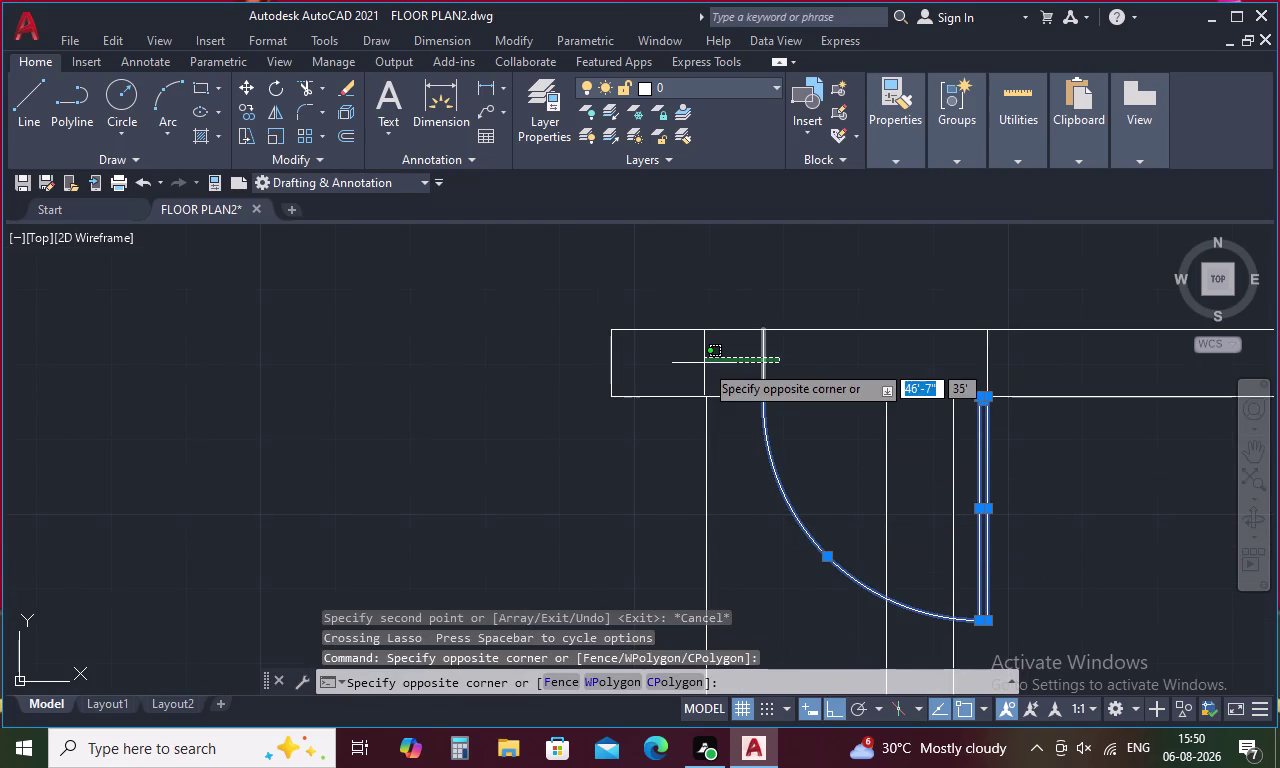
click(737, 357)
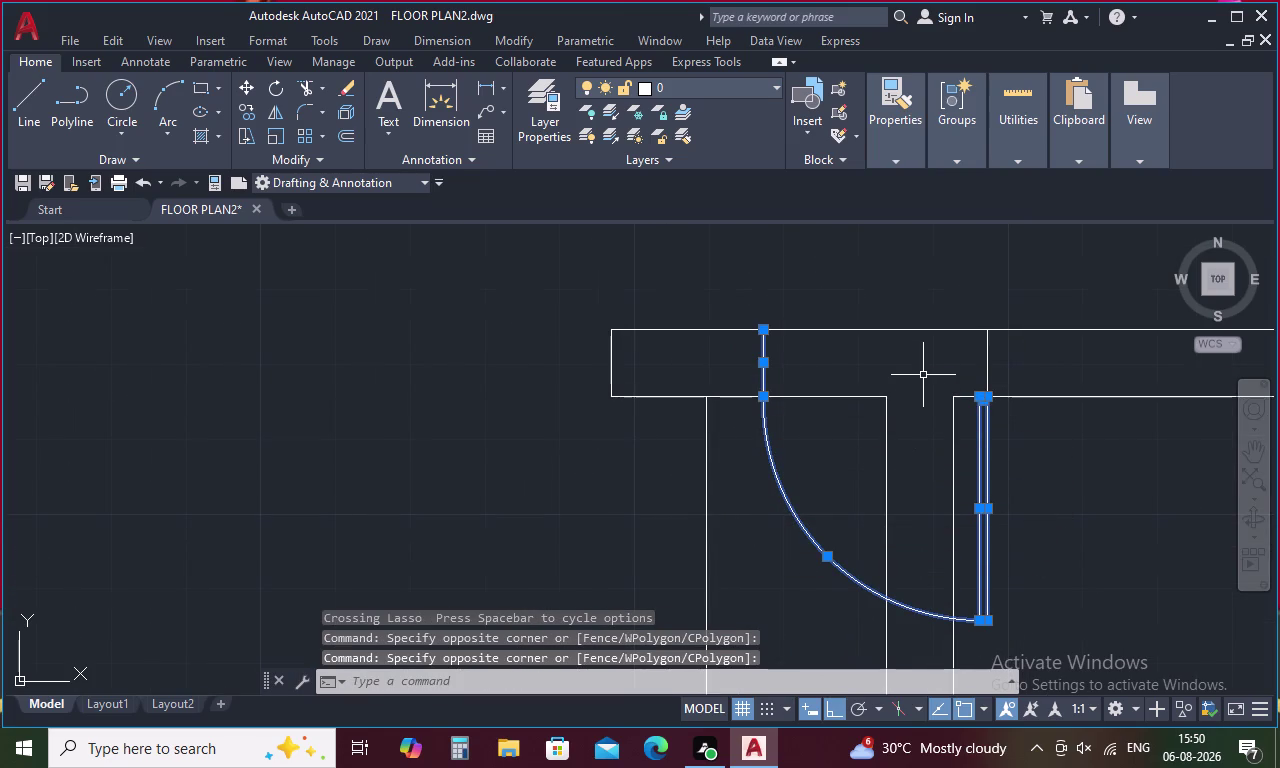
Mirror the copied door about an axis along its leaf, erasing the original.
key(m)
key(i)
key(space)
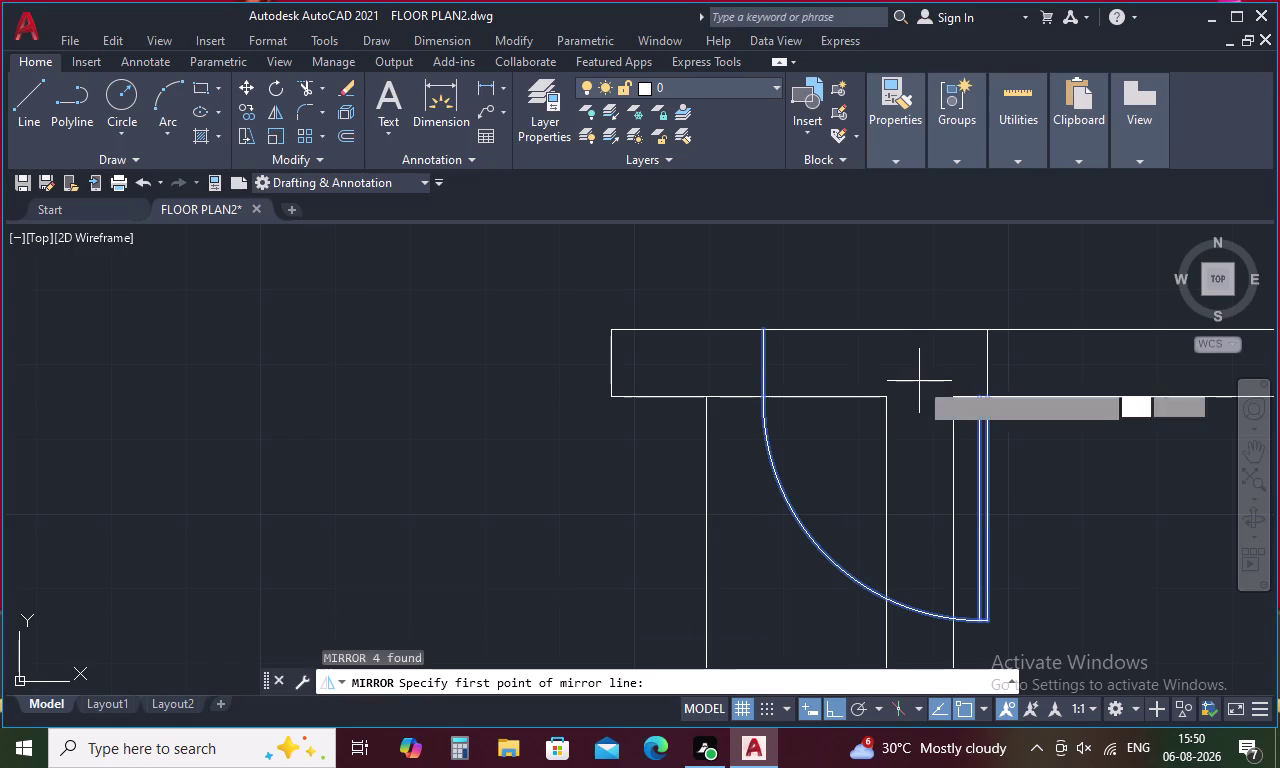
click(984, 397)
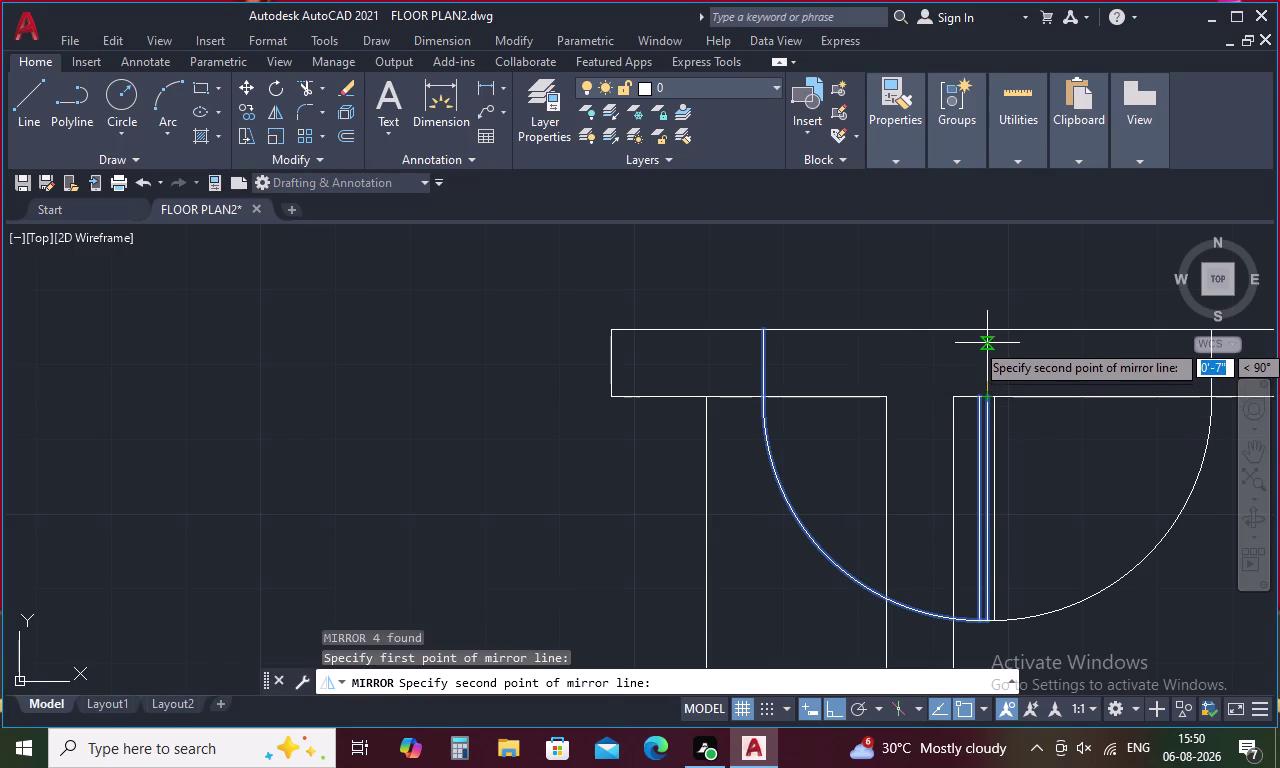
click(986, 333)
drag(1027, 382, 986, 333)
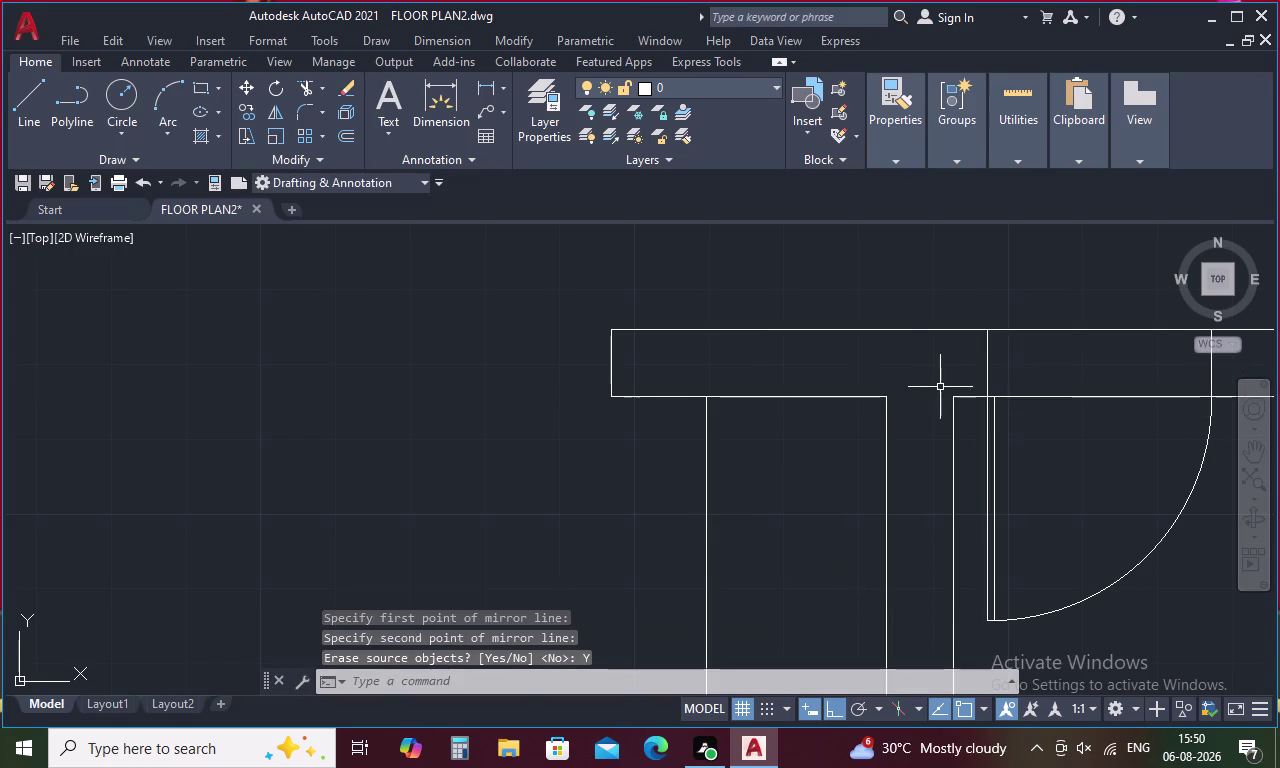
scroll(down, 3)
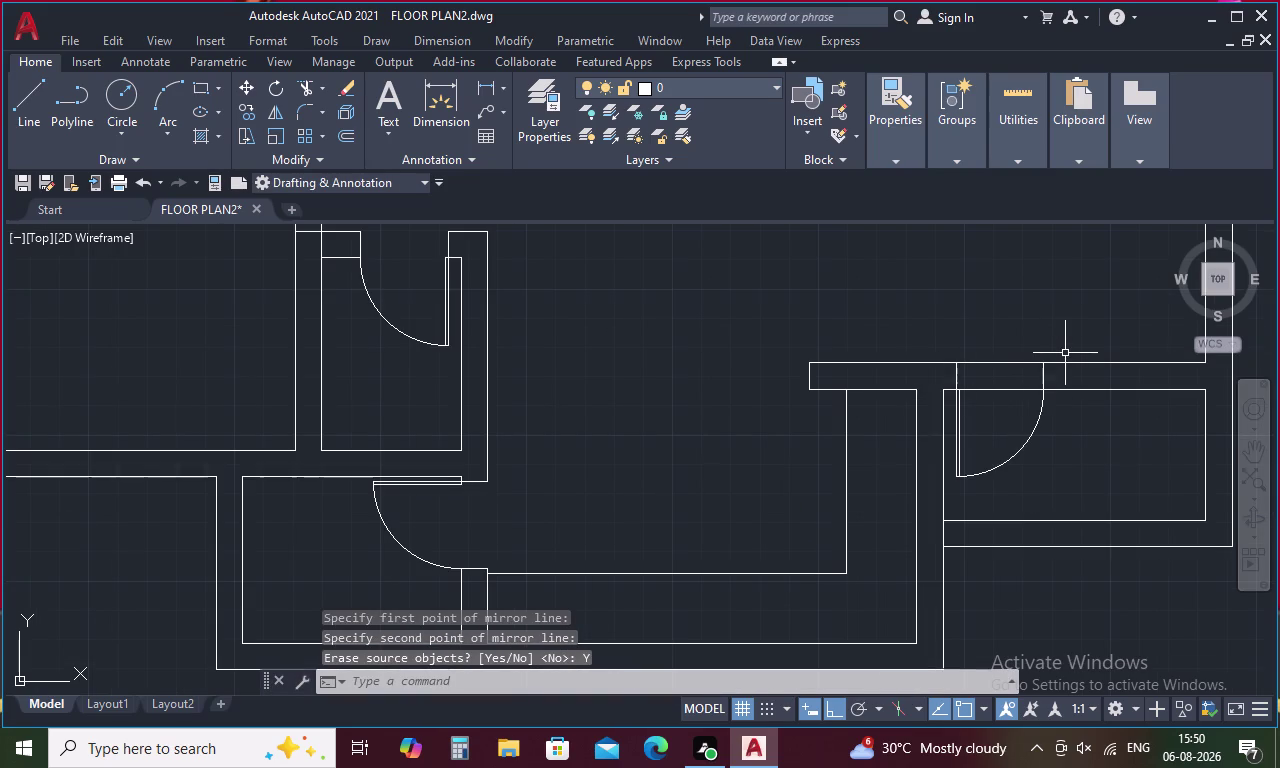
middle_drag(1071, 352, 913, 350)
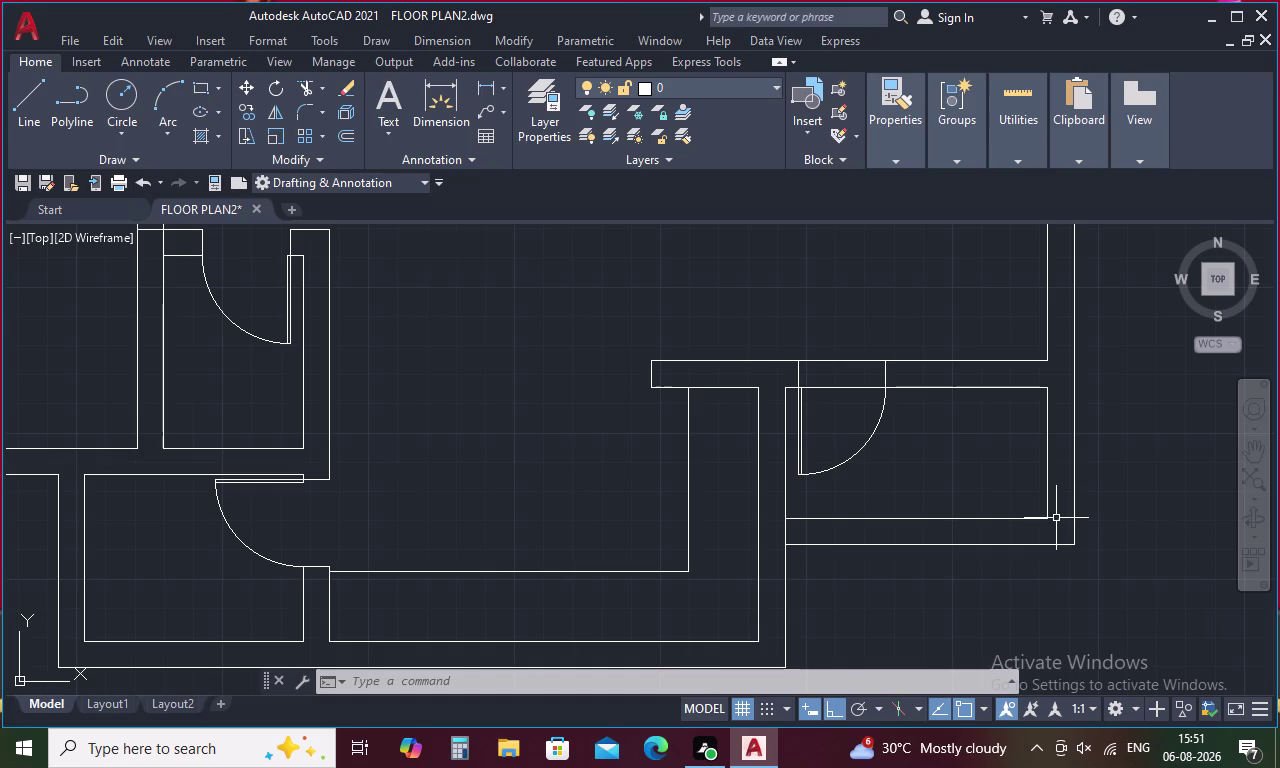
Start a line 4.5 units from the wall corner using TK tracking.
key(l)
key(space)
text(tk)
key(space)
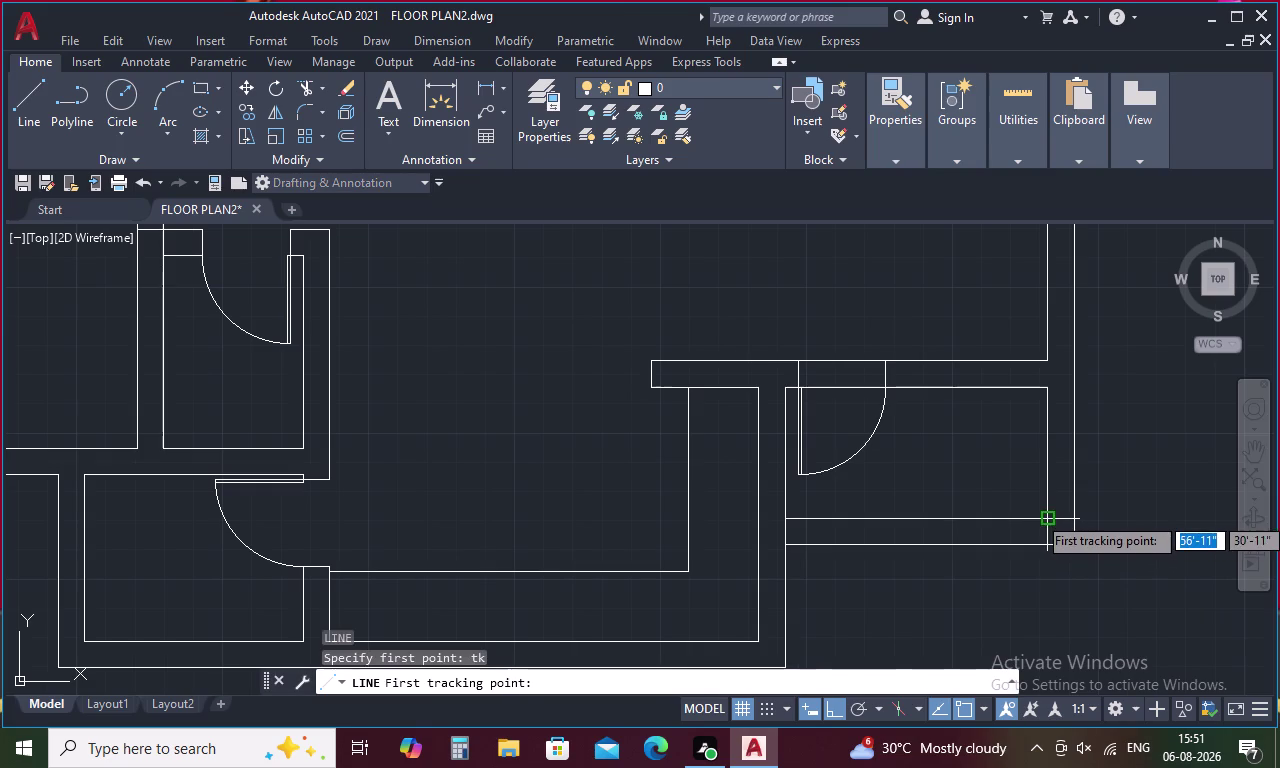
click(1046, 515)
text(4)
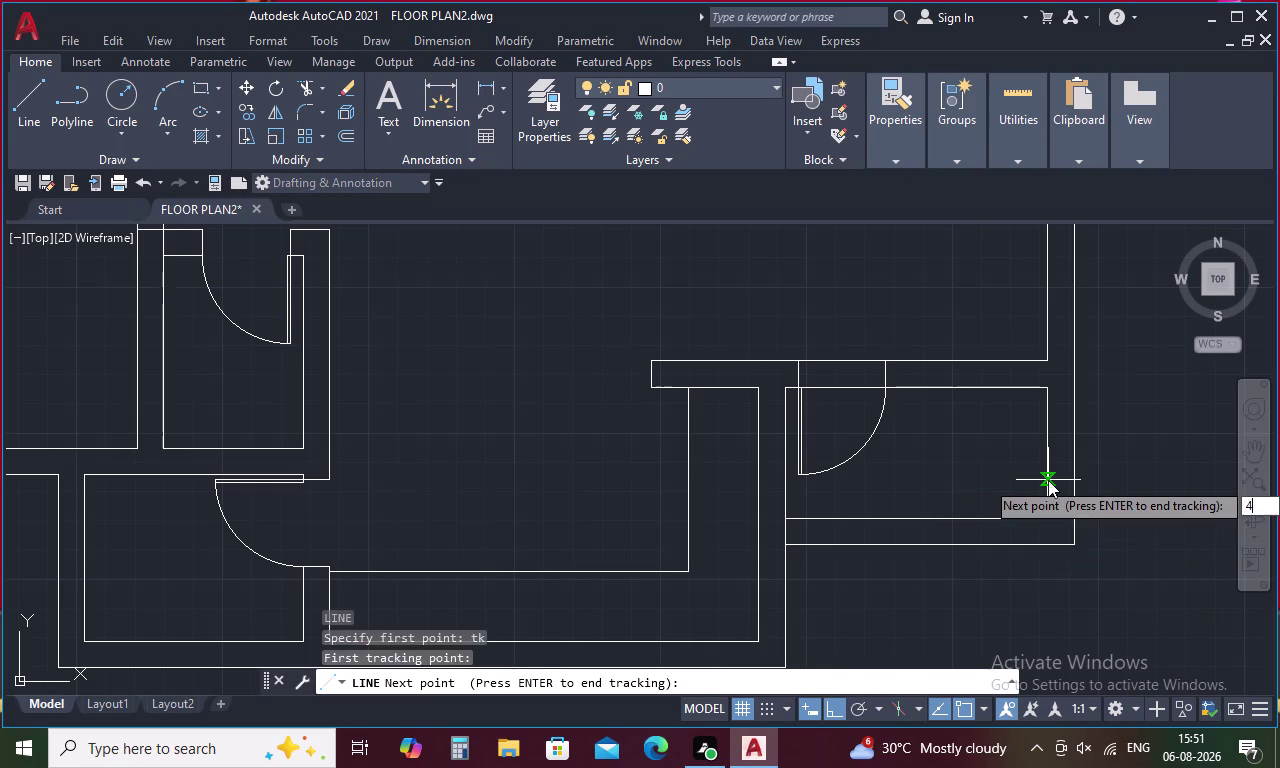
text(.5)
key(space)
Finish the jamb line at the outer wall edge.
key(space)
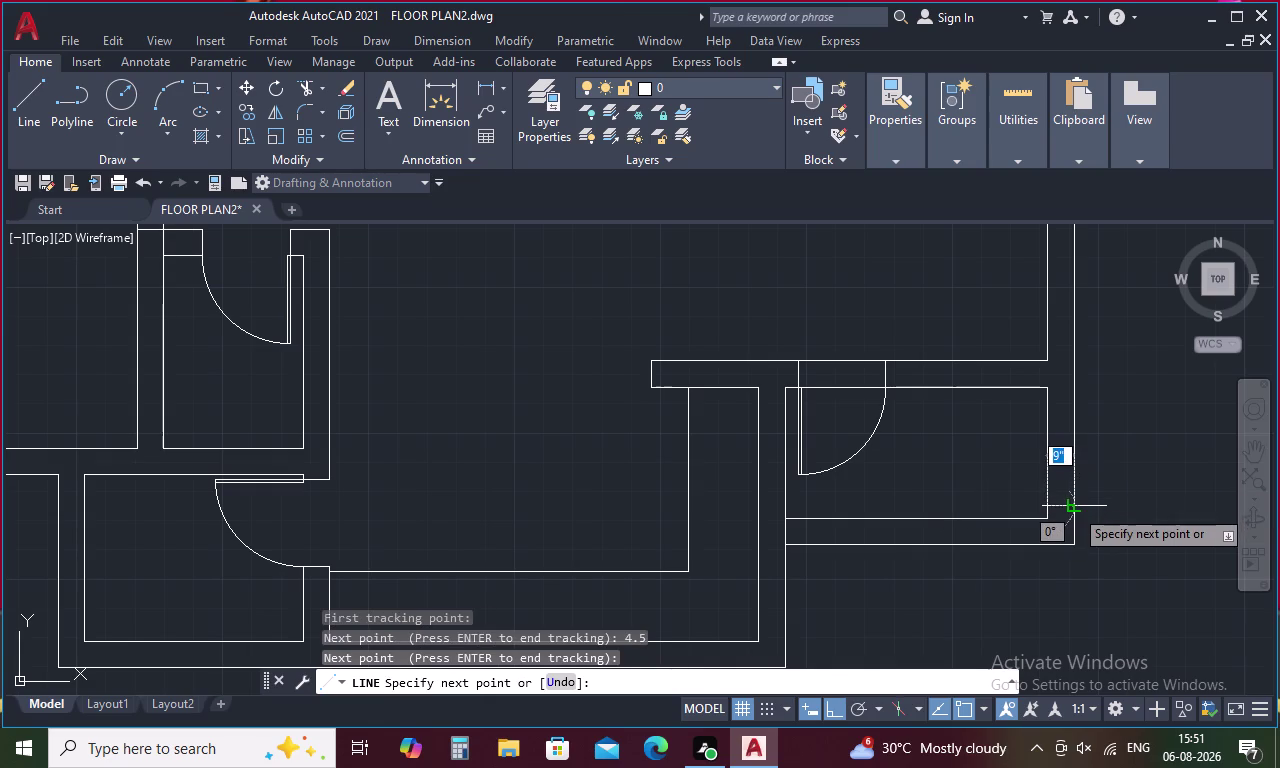
click(1074, 508)
key(Escape)
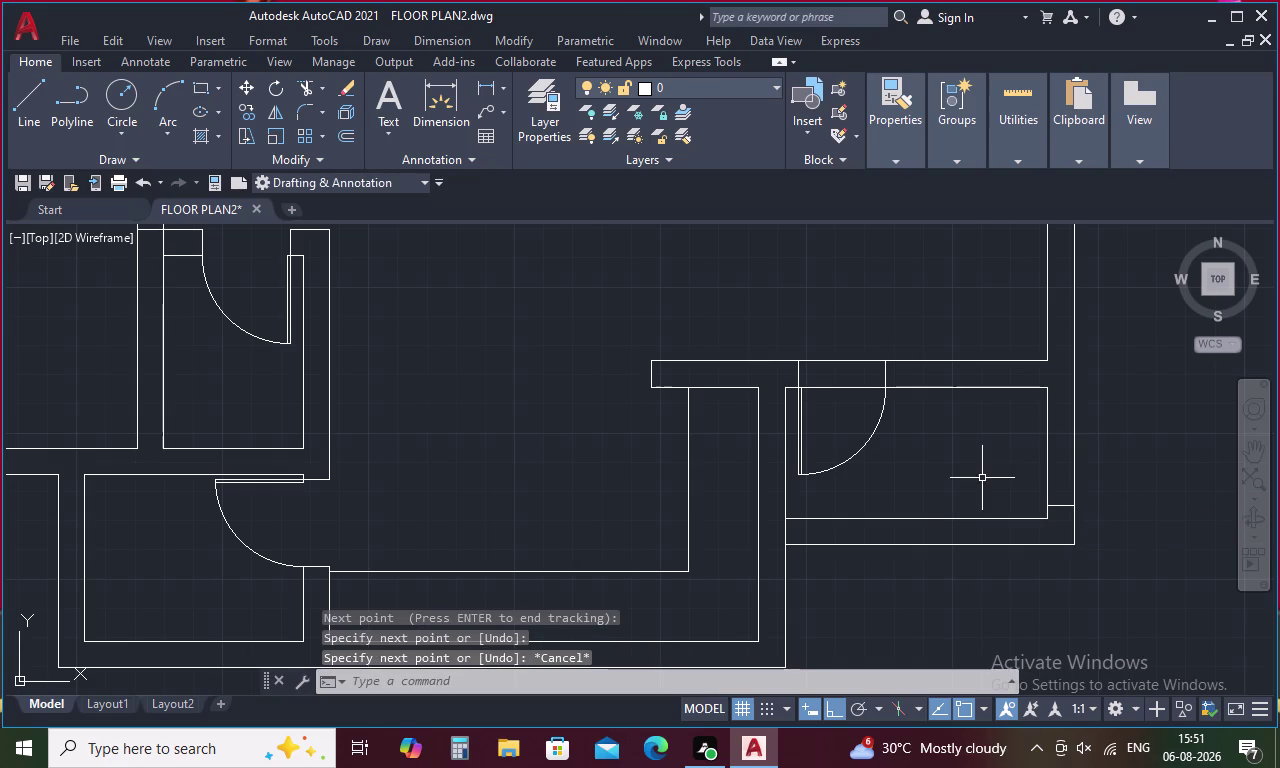
middle_drag(883, 505, 1099, 563)
scroll(down, 3)
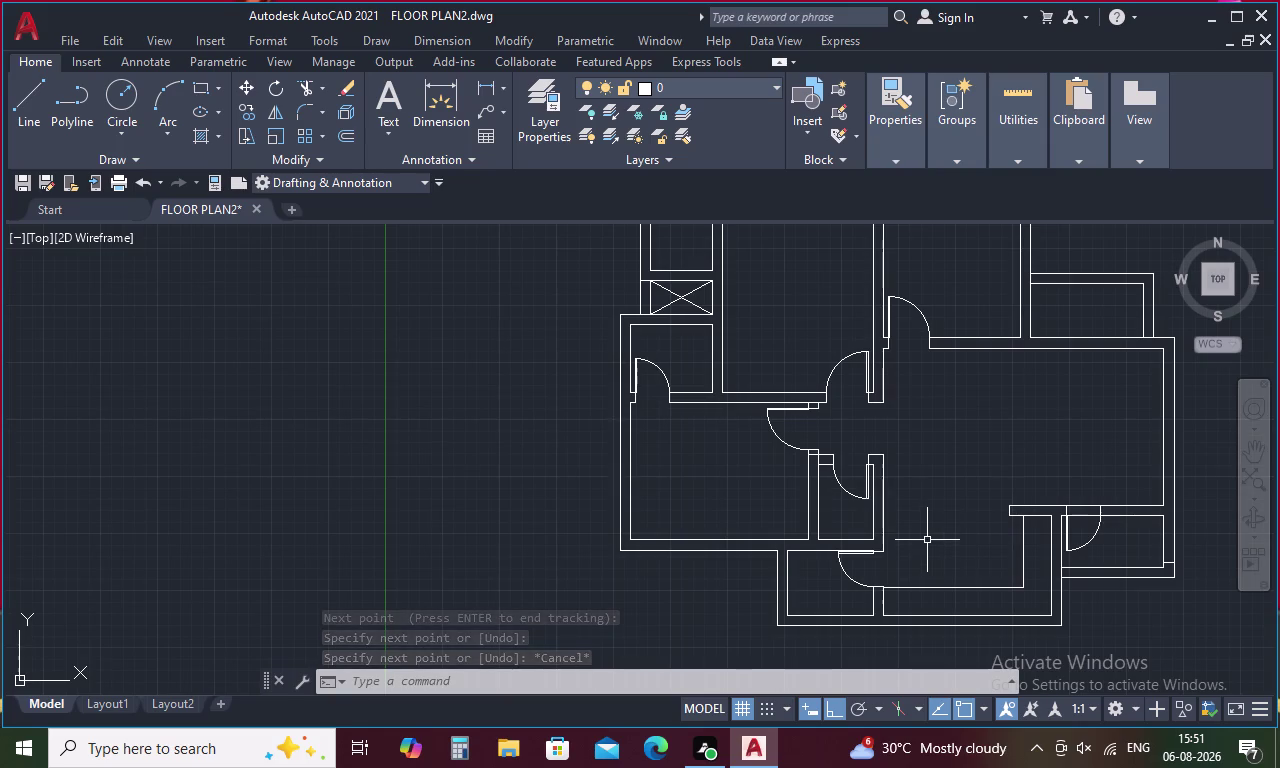
scroll(down, 3)
scroll(up, 3)
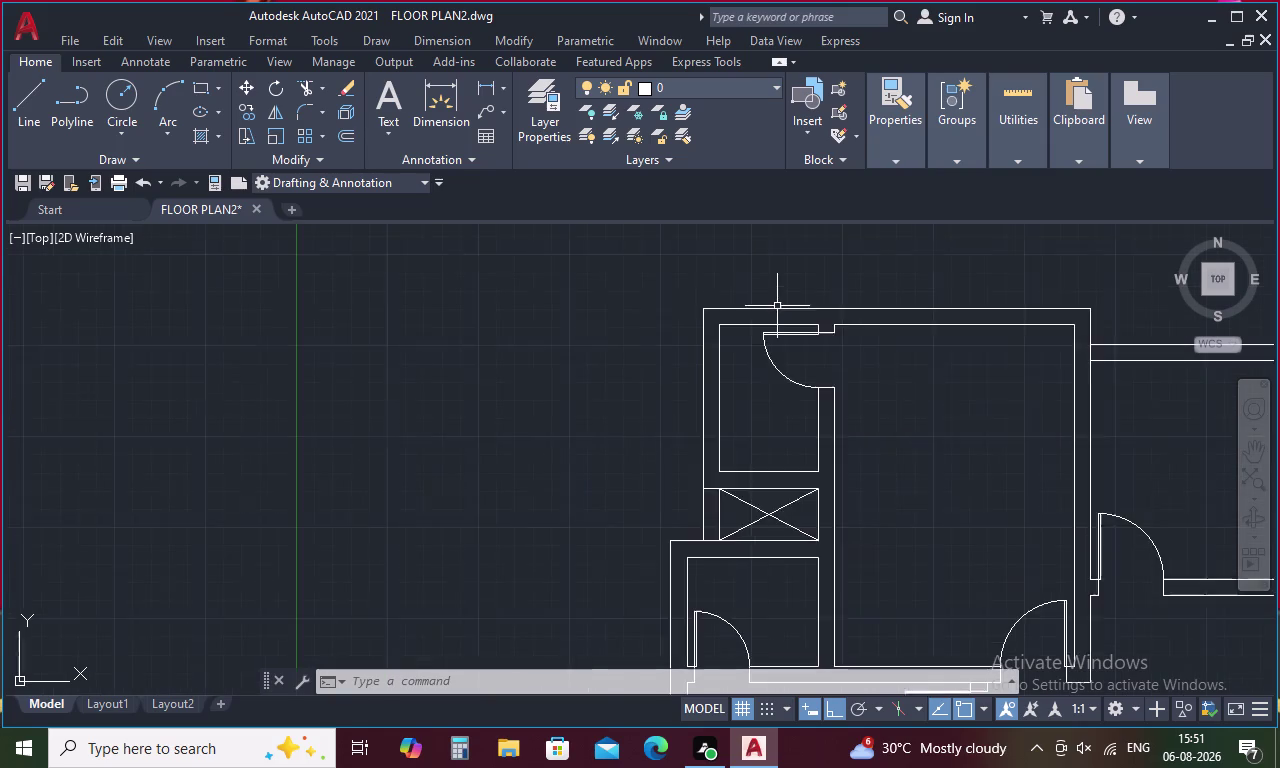
scroll(up, 3)
Copy the upper-room door leaf and swing into the small lower-right opening.
drag(803, 342, 766, 412)
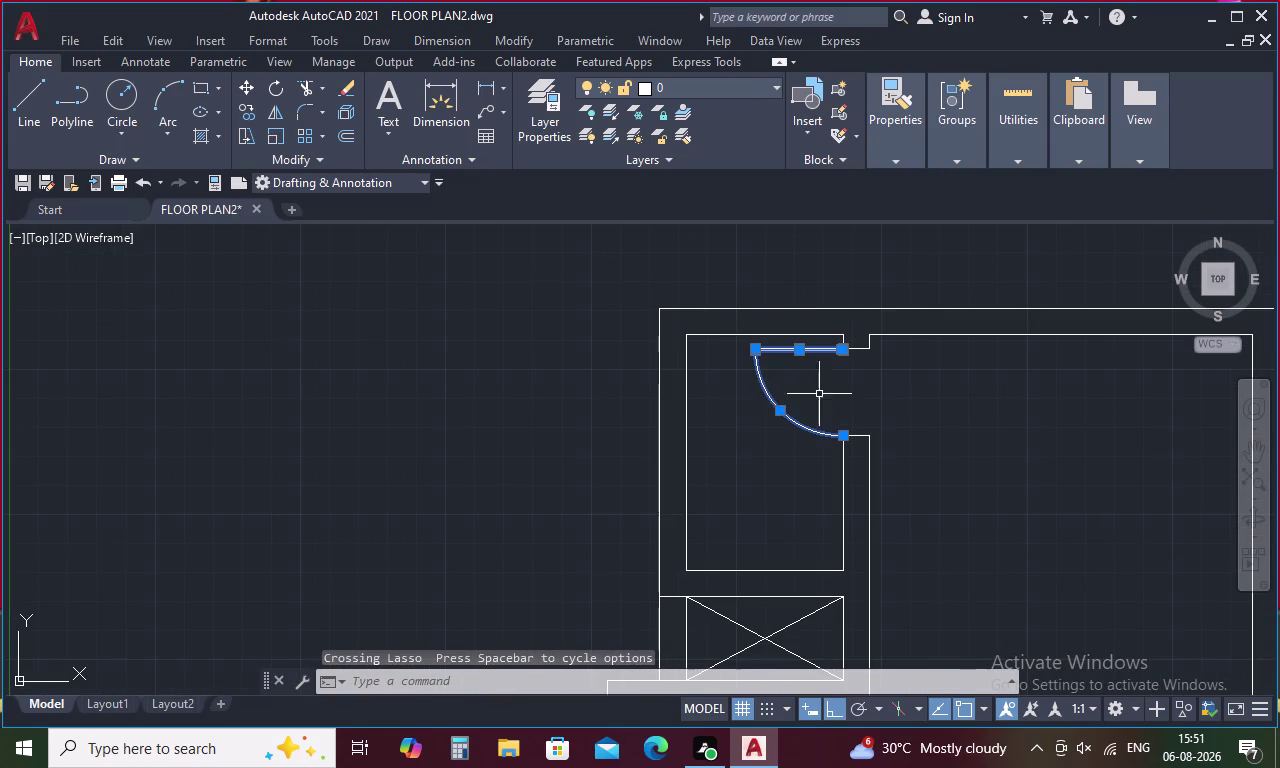
click(857, 437)
right_click(911, 399)
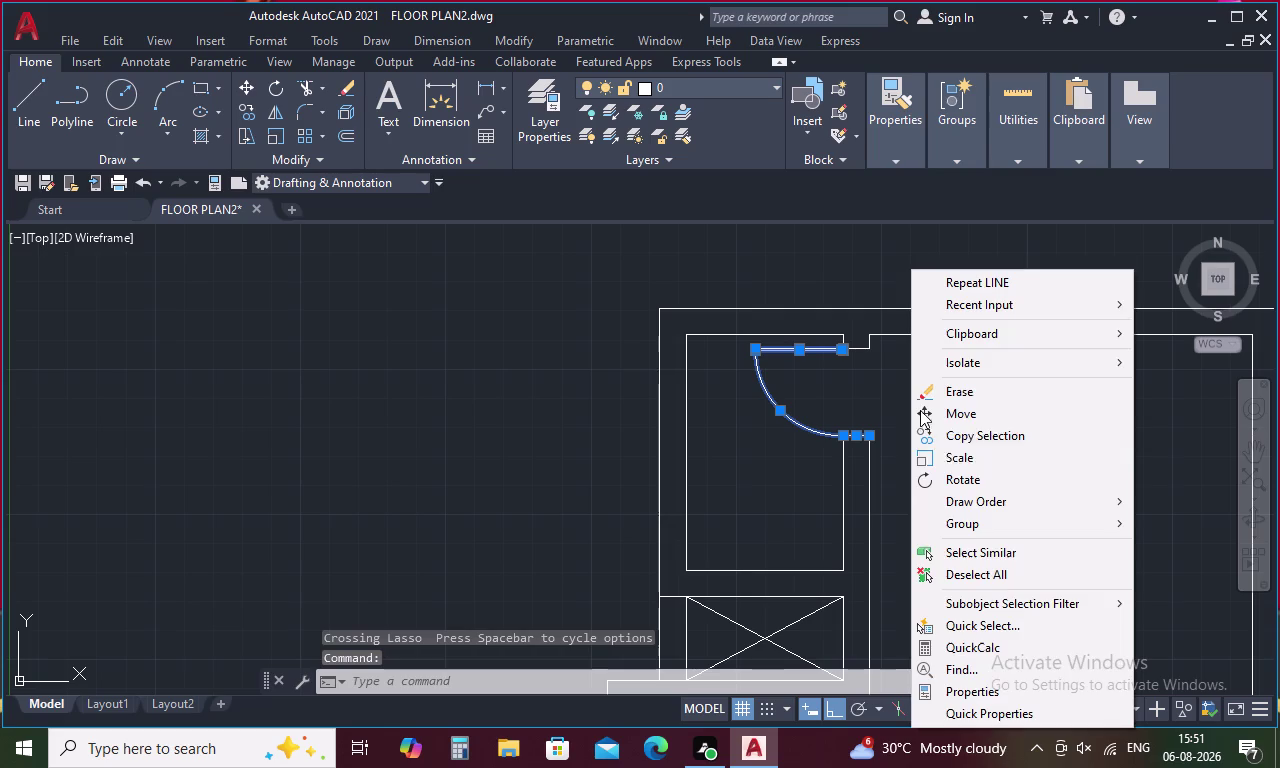
click(971, 429)
scroll(up, 3)
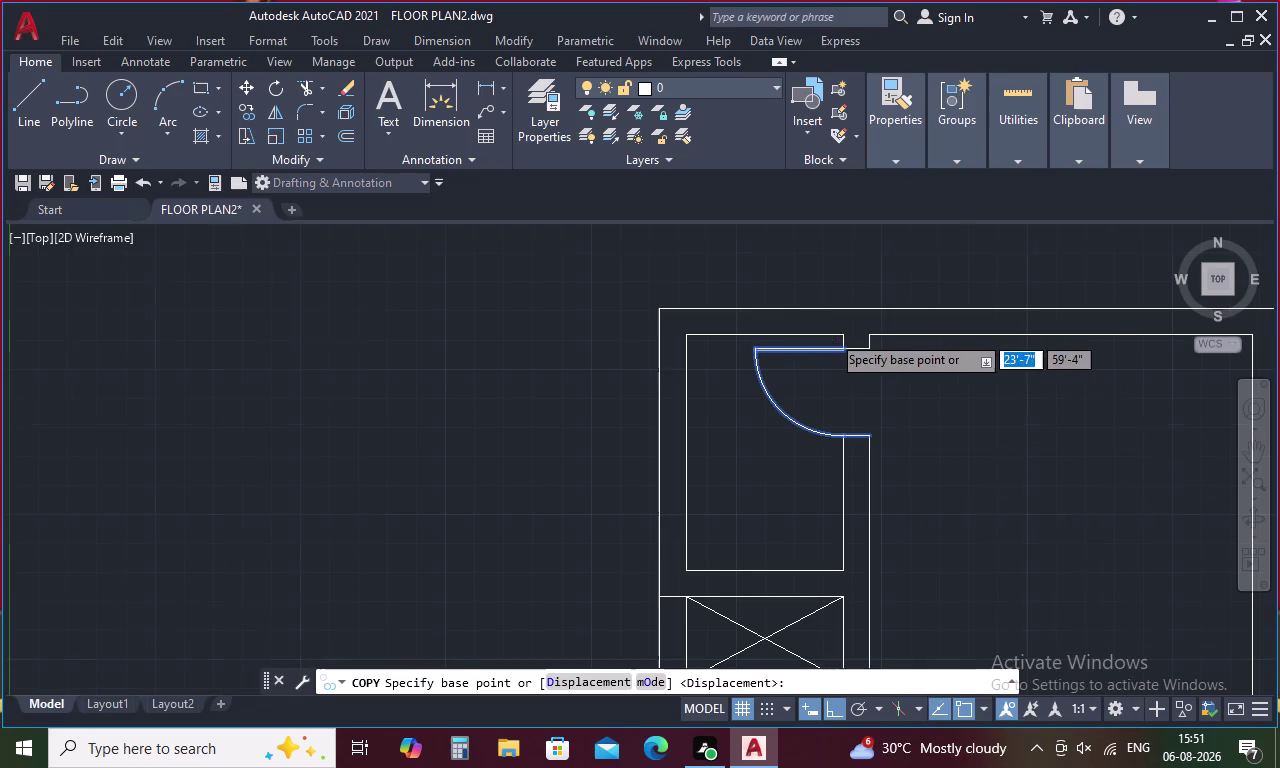
scroll(up, 3)
click(888, 390)
scroll(down, 3)
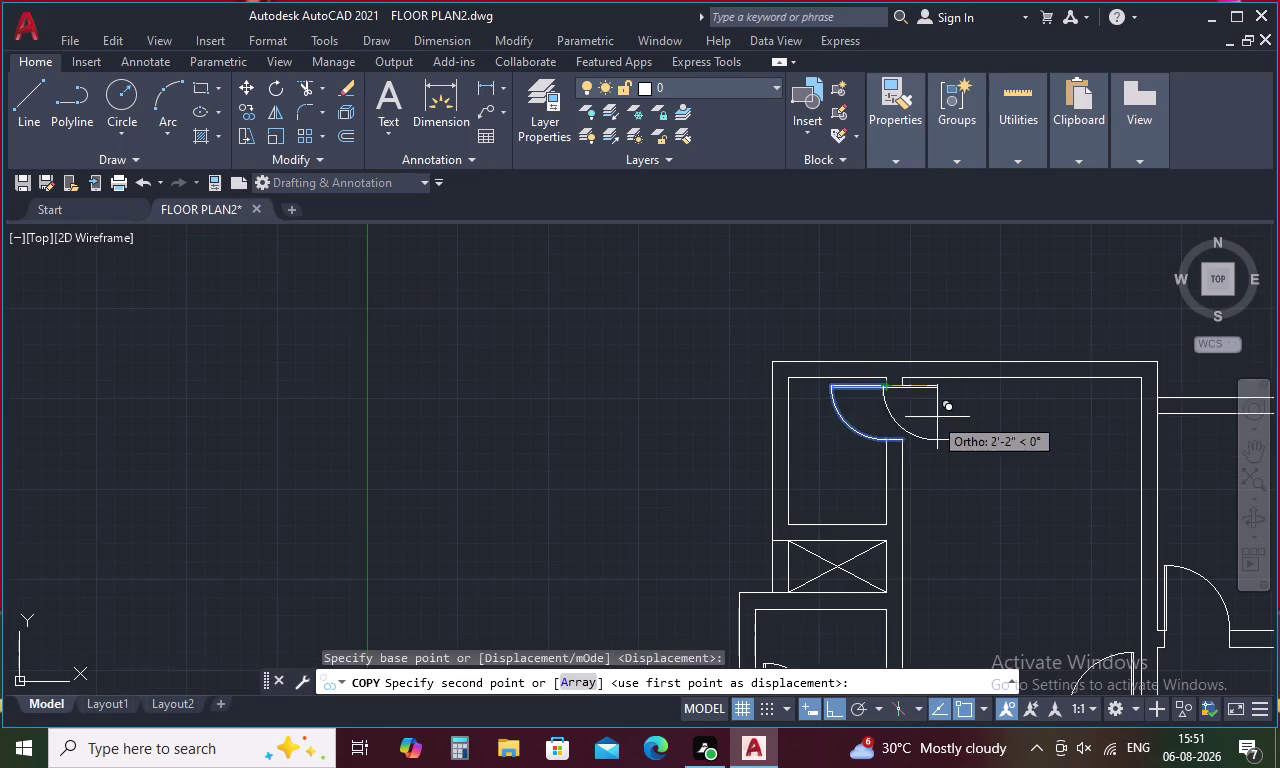
middle_drag(971, 427, 675, 341)
middle_drag(934, 458, 445, 293)
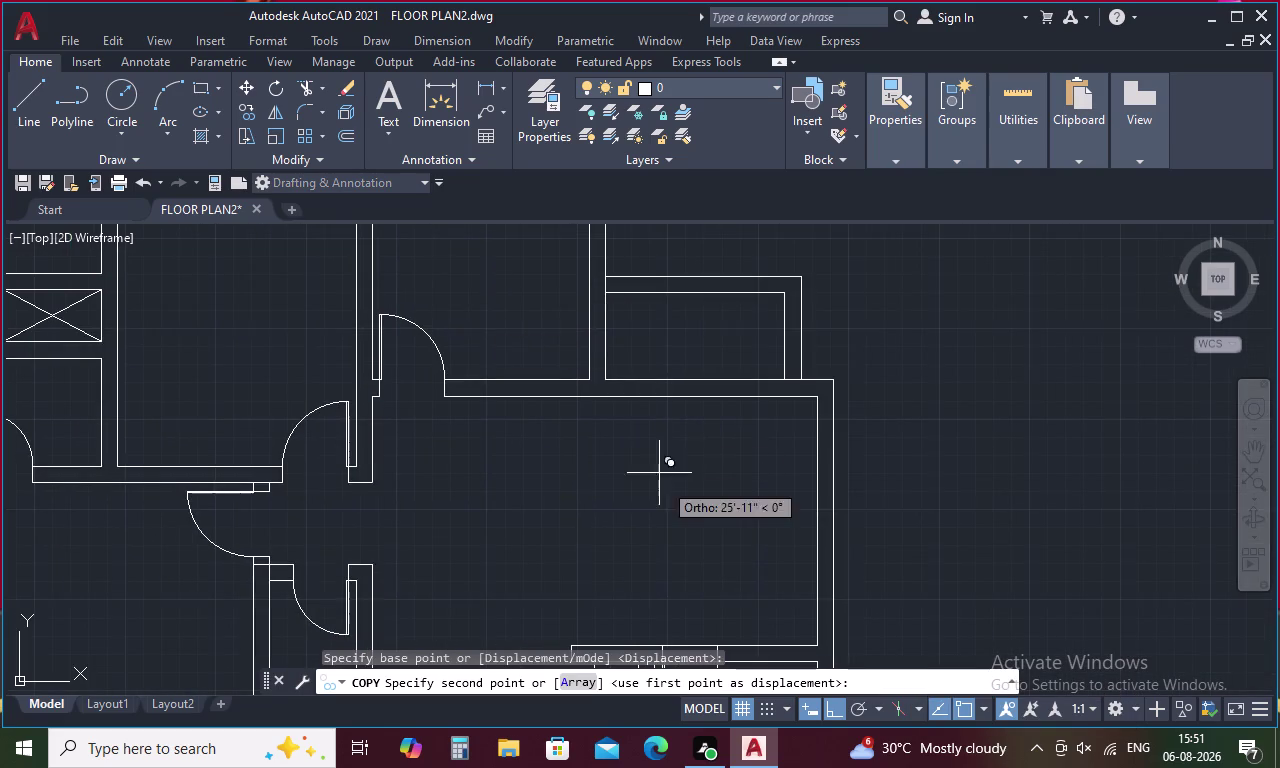
middle_drag(666, 486, 725, 302)
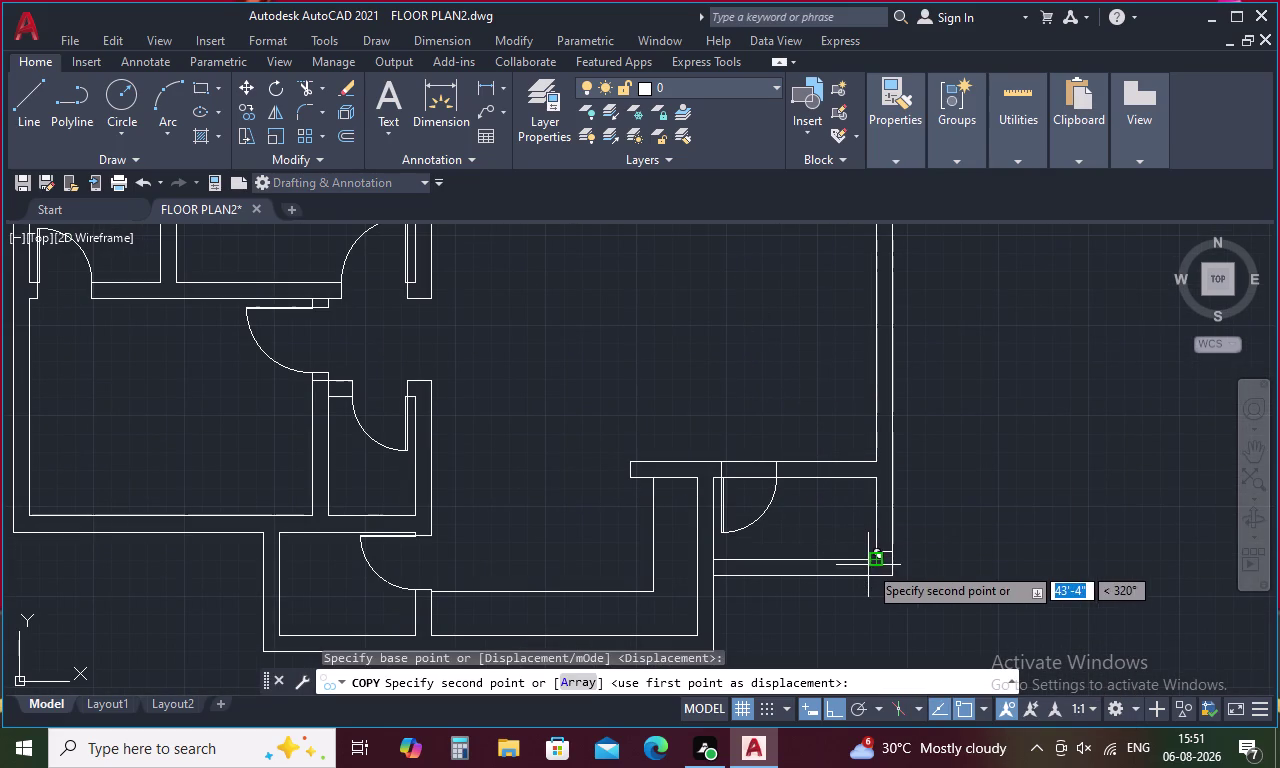
scroll(up, 3)
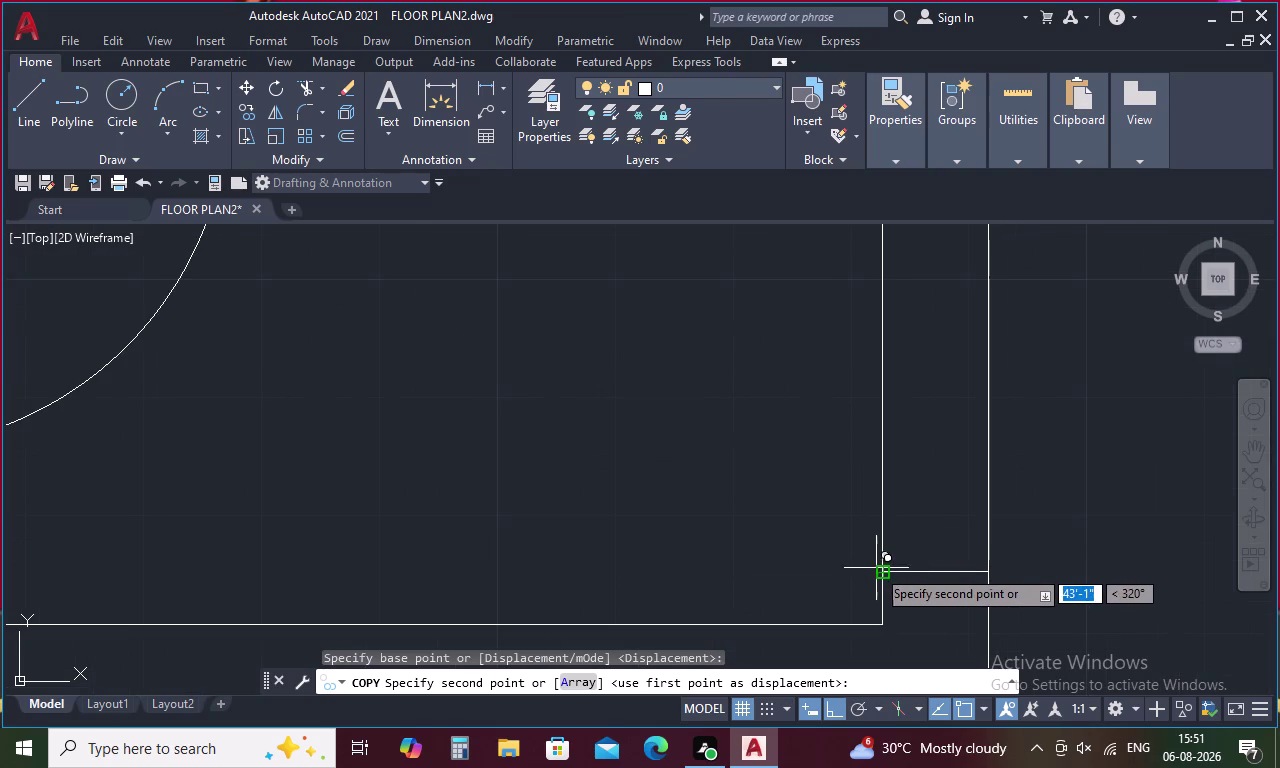
click(884, 573)
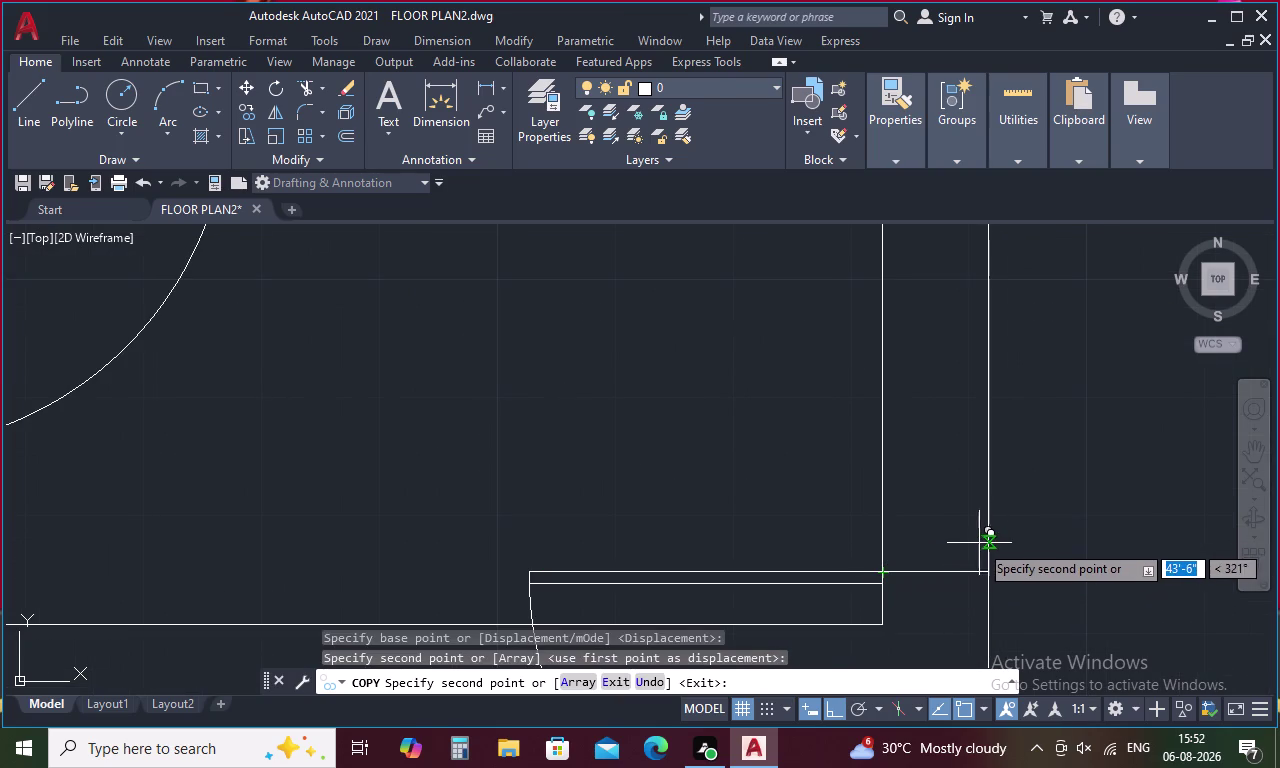
key(Escape)
Select the copied door leaf together with its swing arc.
drag(785, 509, 763, 595)
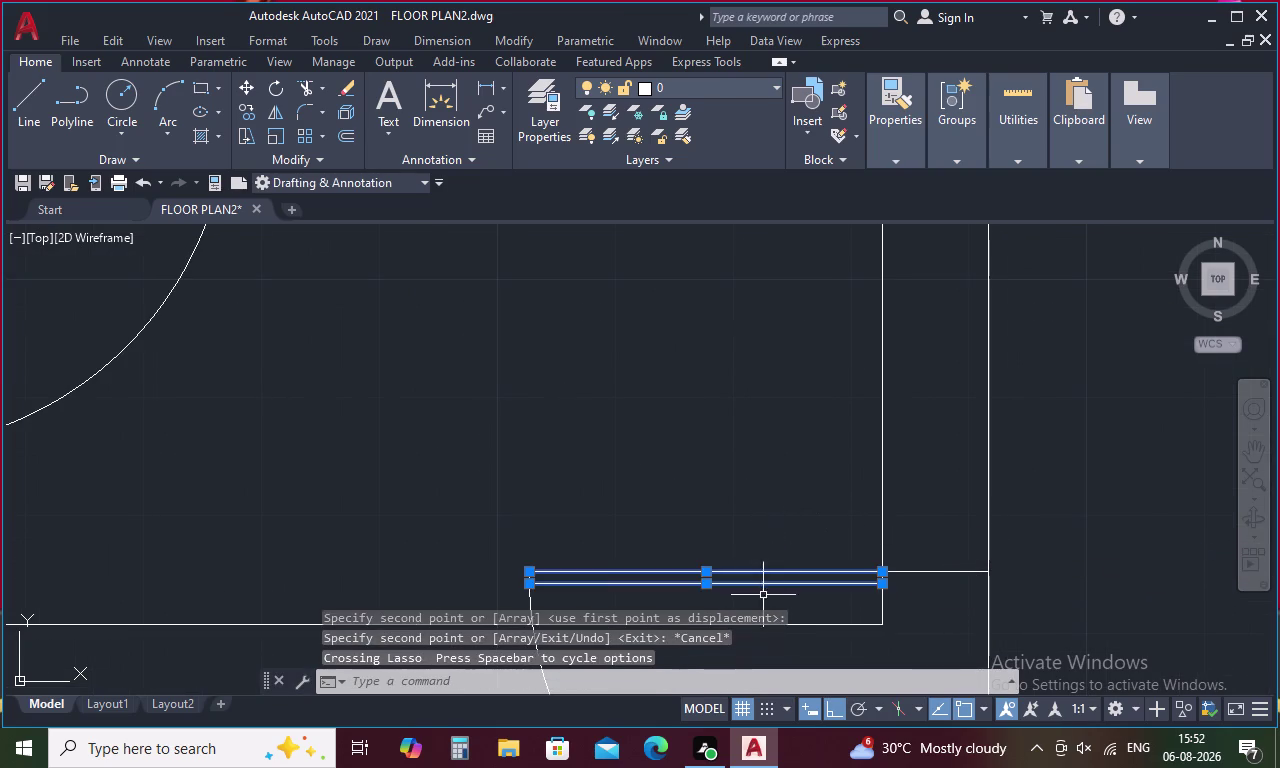
scroll(down, 3)
middle_drag(775, 554, 803, 343)
drag(814, 459, 777, 510)
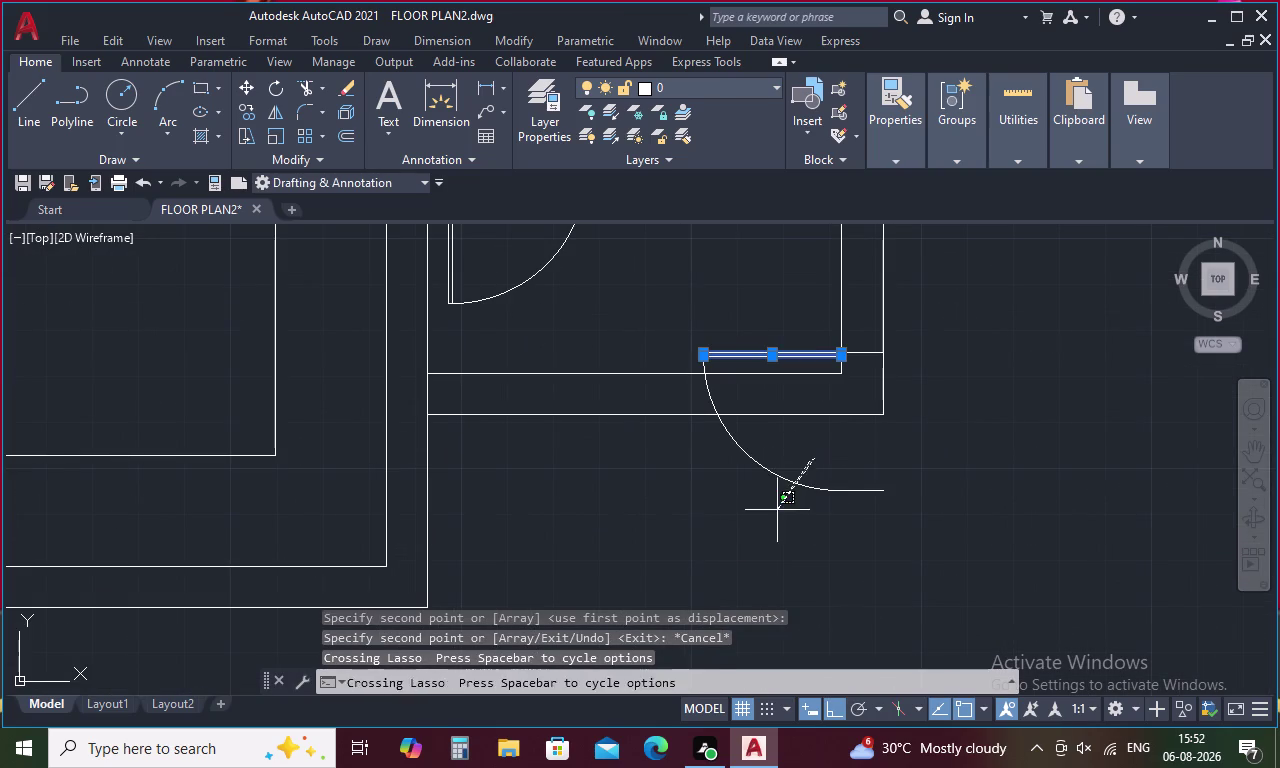
drag(777, 510, 775, 512)
click(877, 492)
right_click(935, 444)
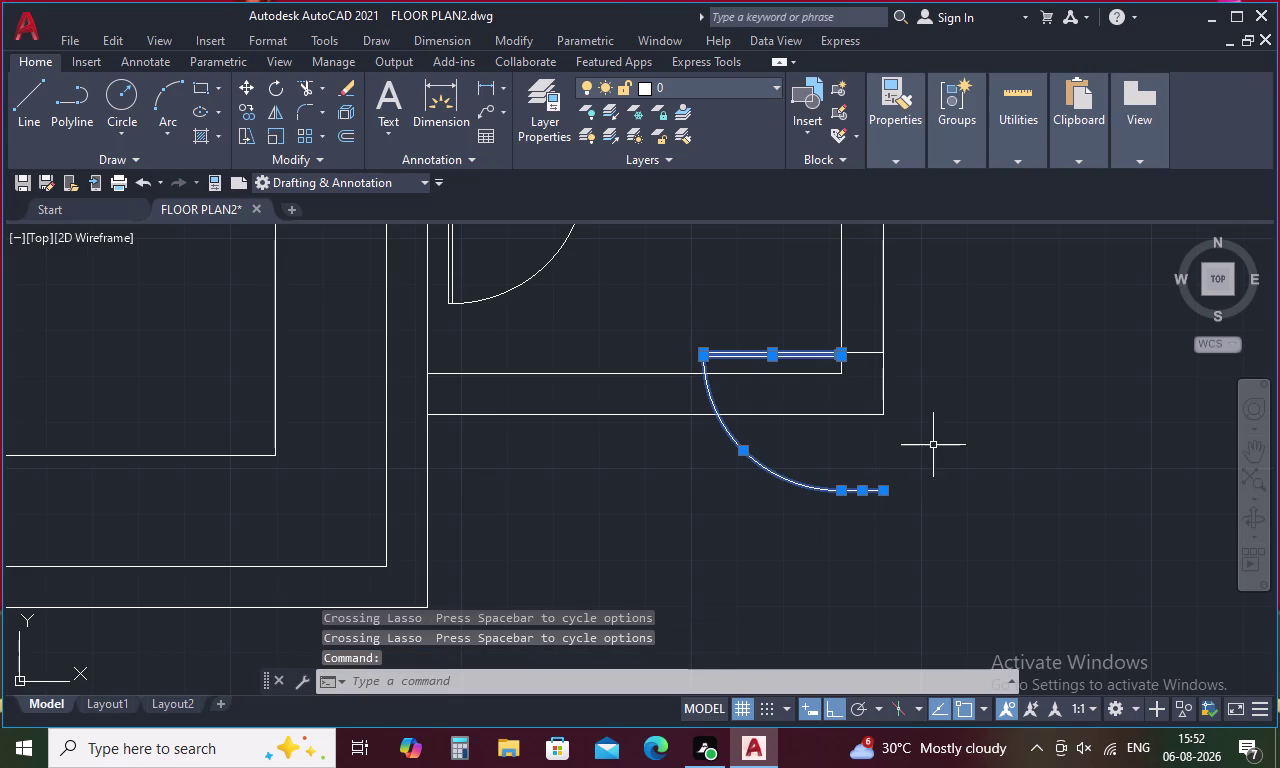
key(Escape)
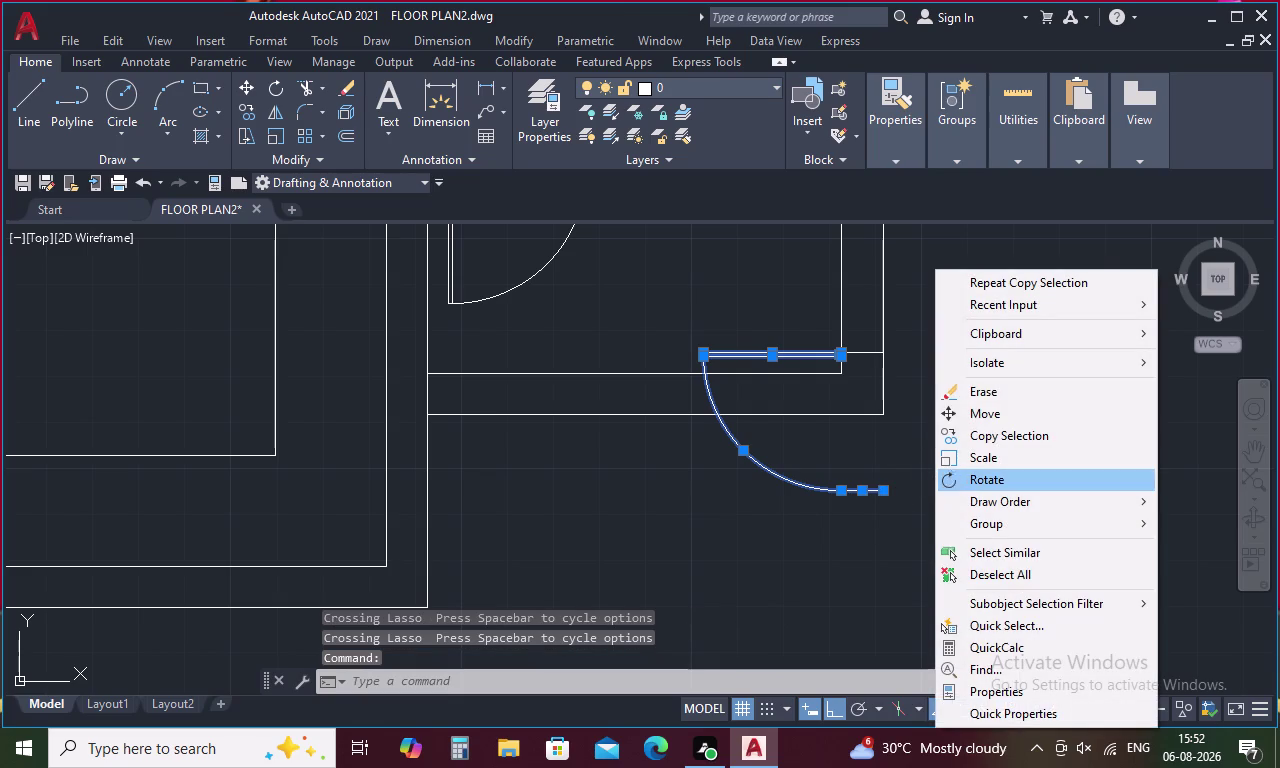
Mirror the copied door across a horizontal axis, erasing the original copy.
text(mi)
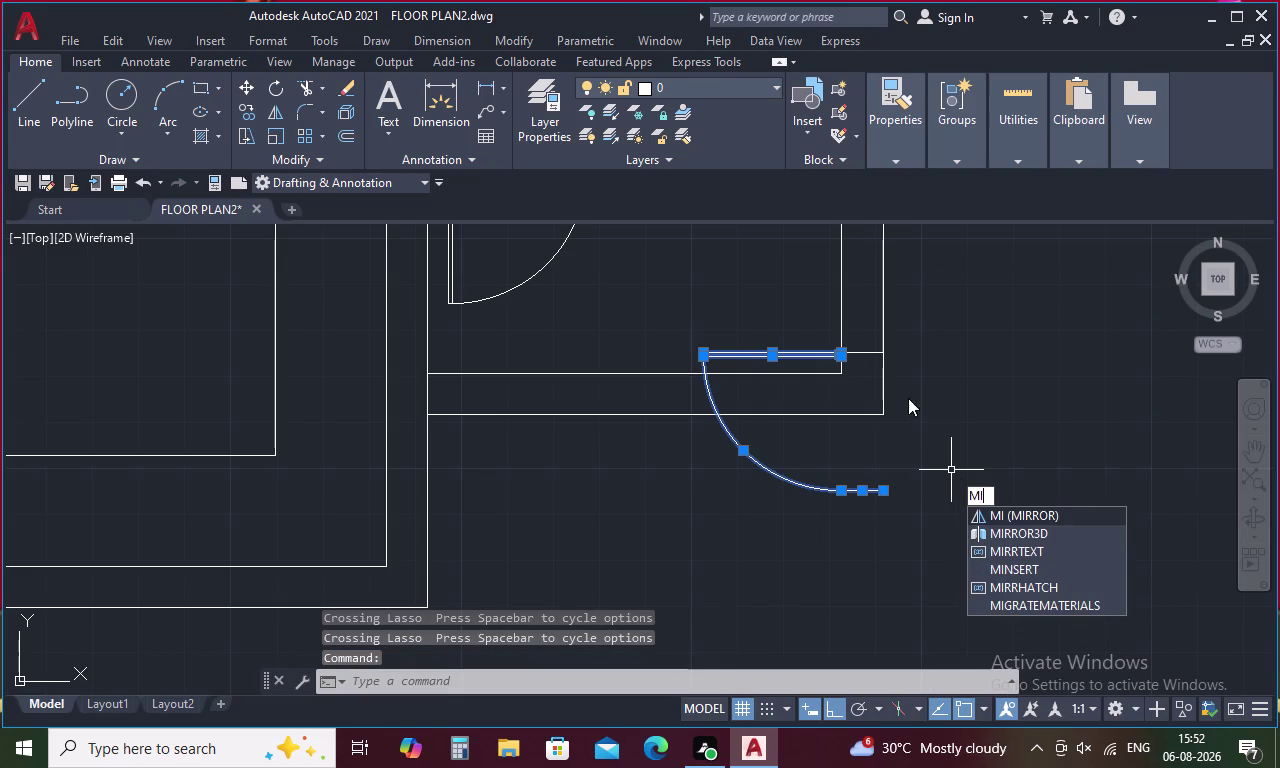
key(space)
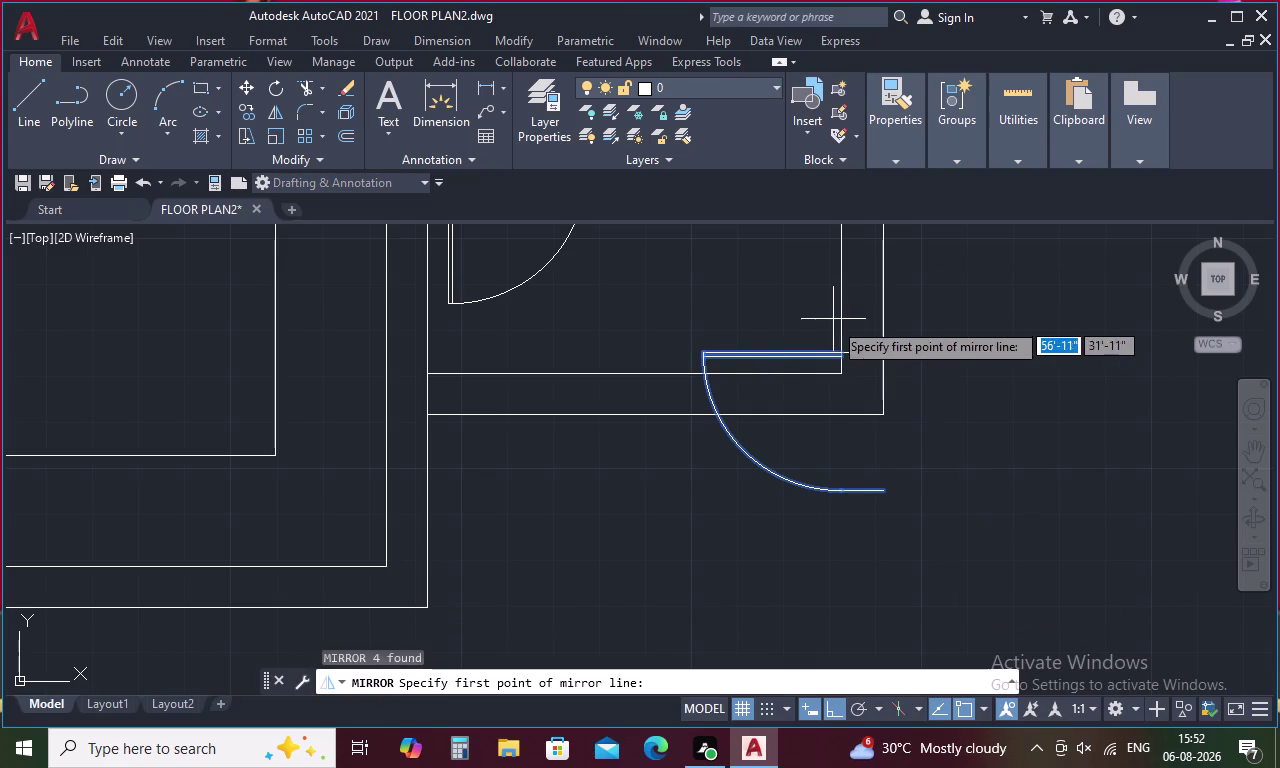
click(845, 351)
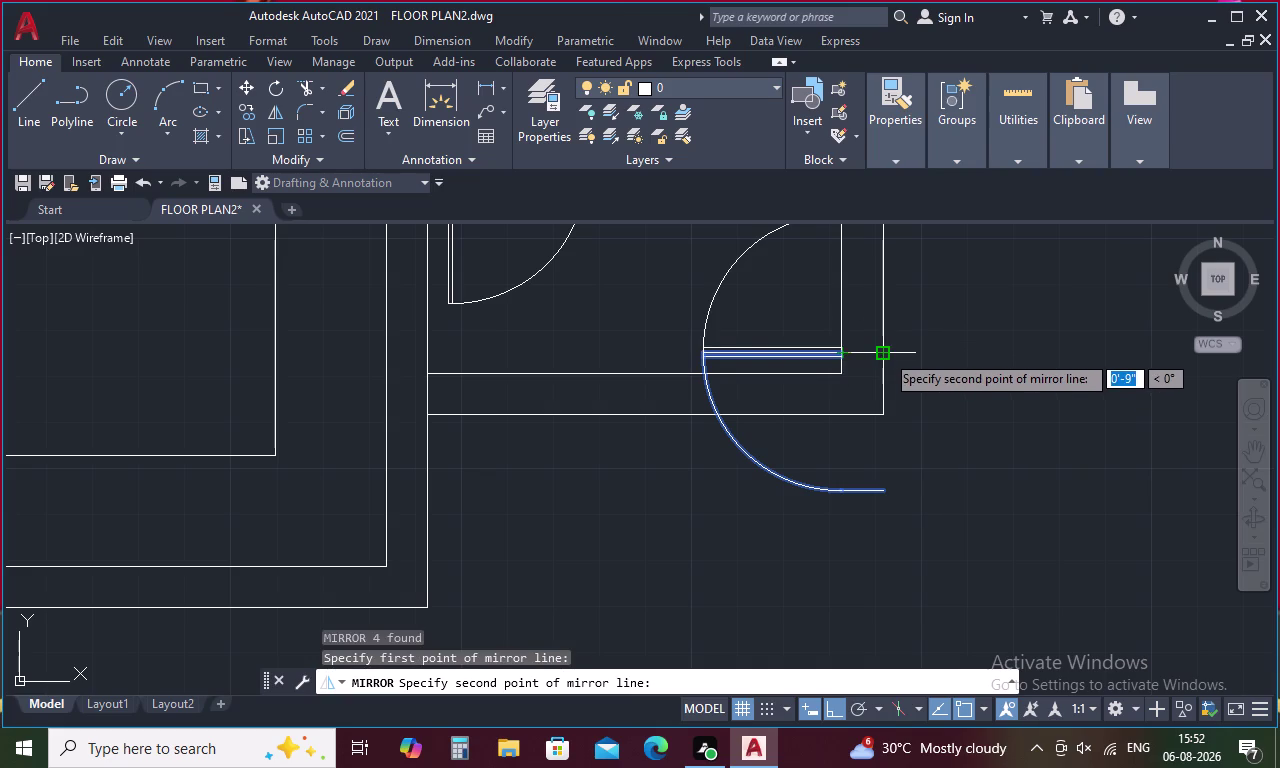
click(883, 352)
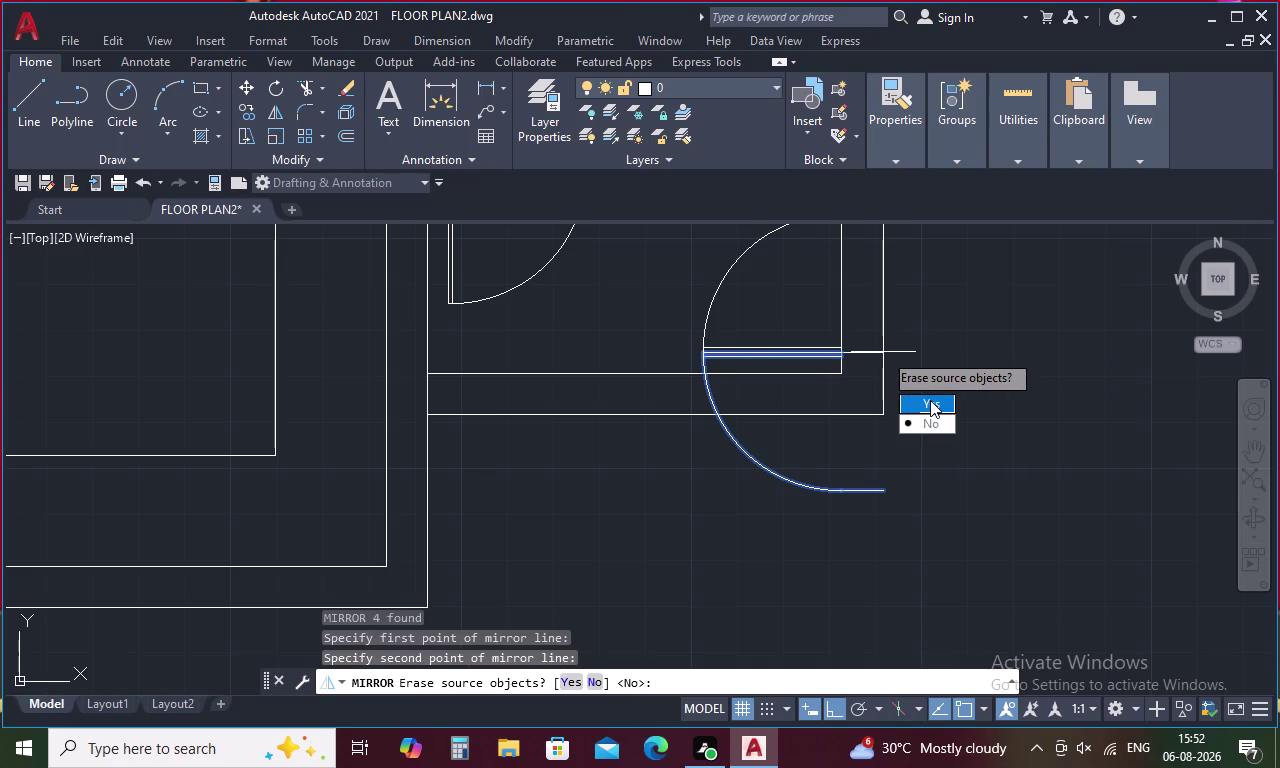
drag(930, 400, 883, 352)
scroll(down, 3)
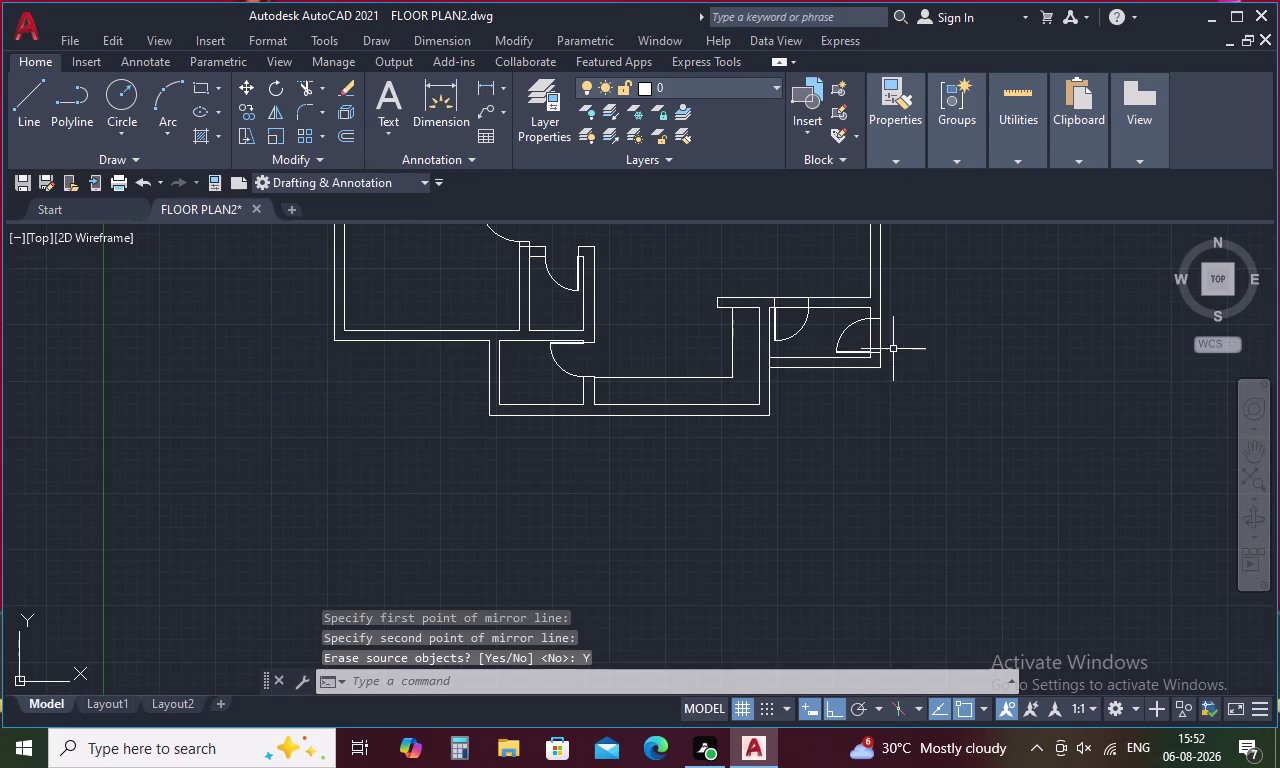
middle_drag(913, 348, 930, 423)
key(Escape)
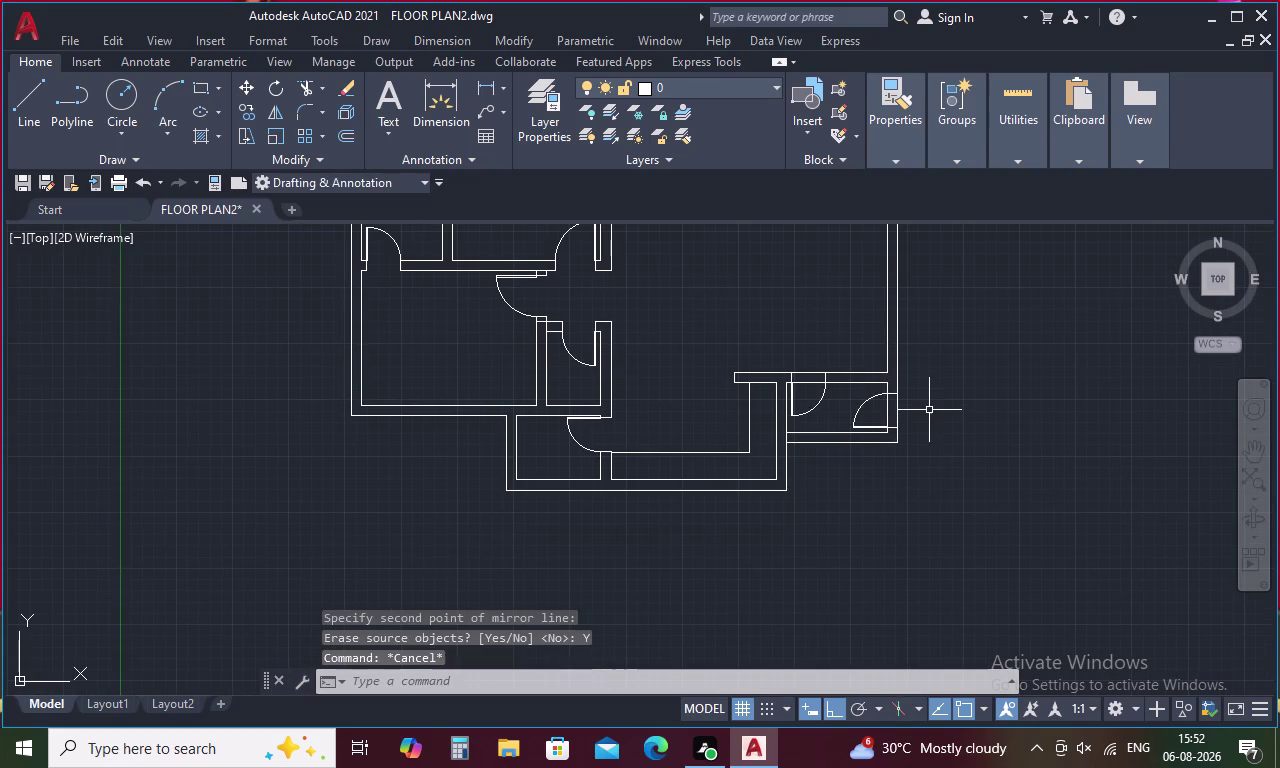
Trim away the stray wall segments, including the line crossing the wall opening.
text(tr)
key(space)
scroll(up, 3)
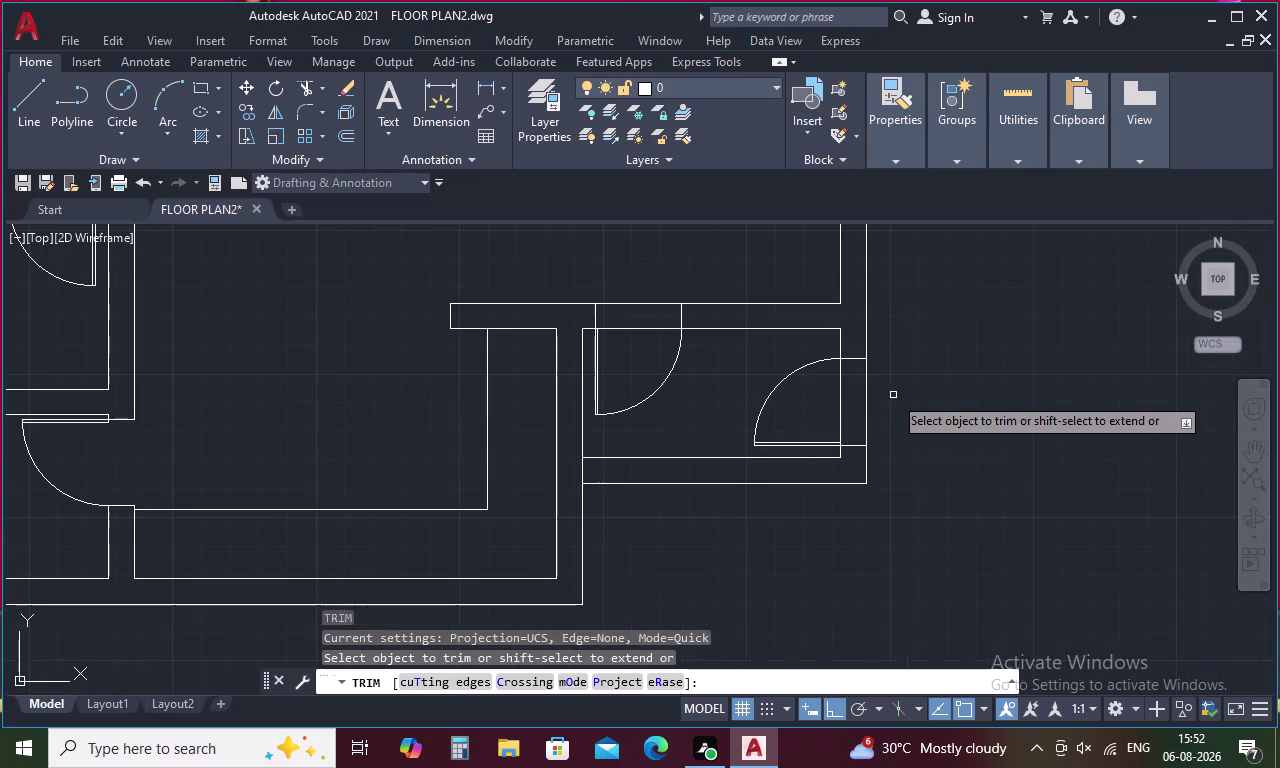
drag(888, 390, 828, 401)
drag(617, 267, 624, 303)
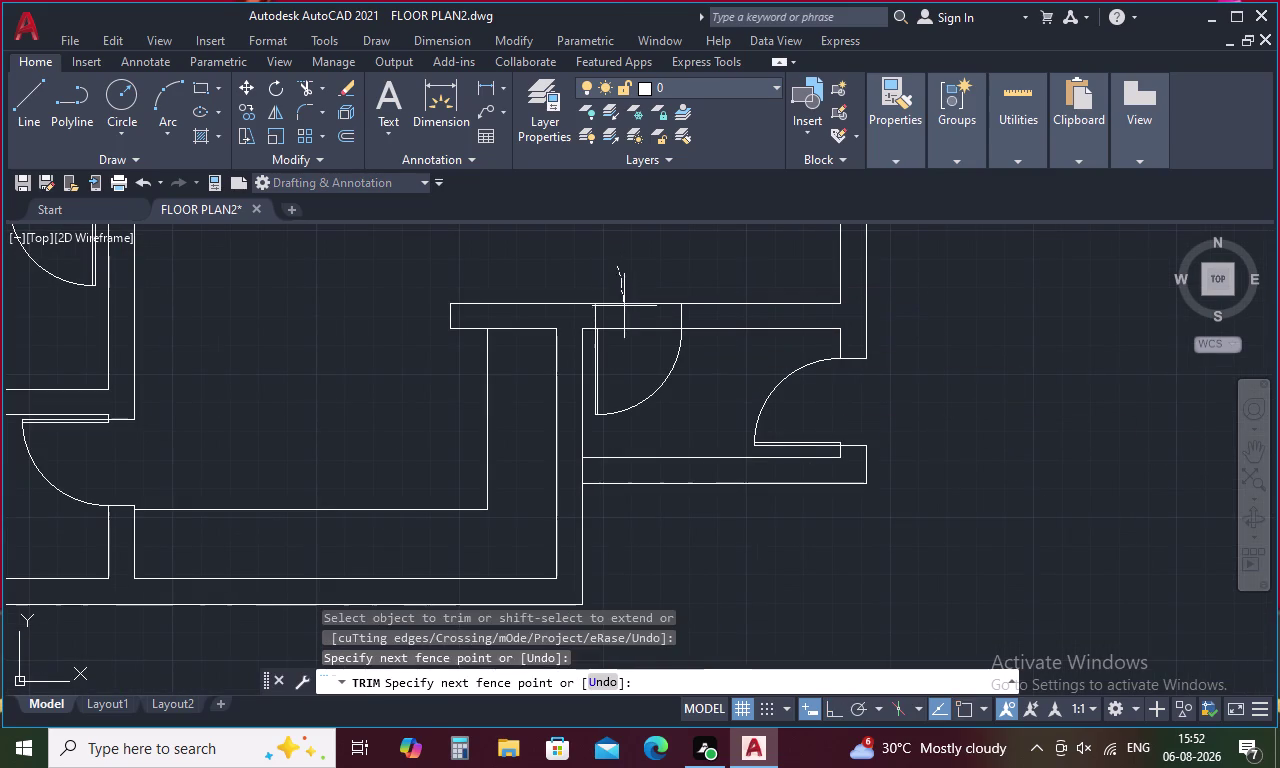
drag(624, 303, 628, 340)
scroll(down, 3)
middle_drag(633, 320, 688, 437)
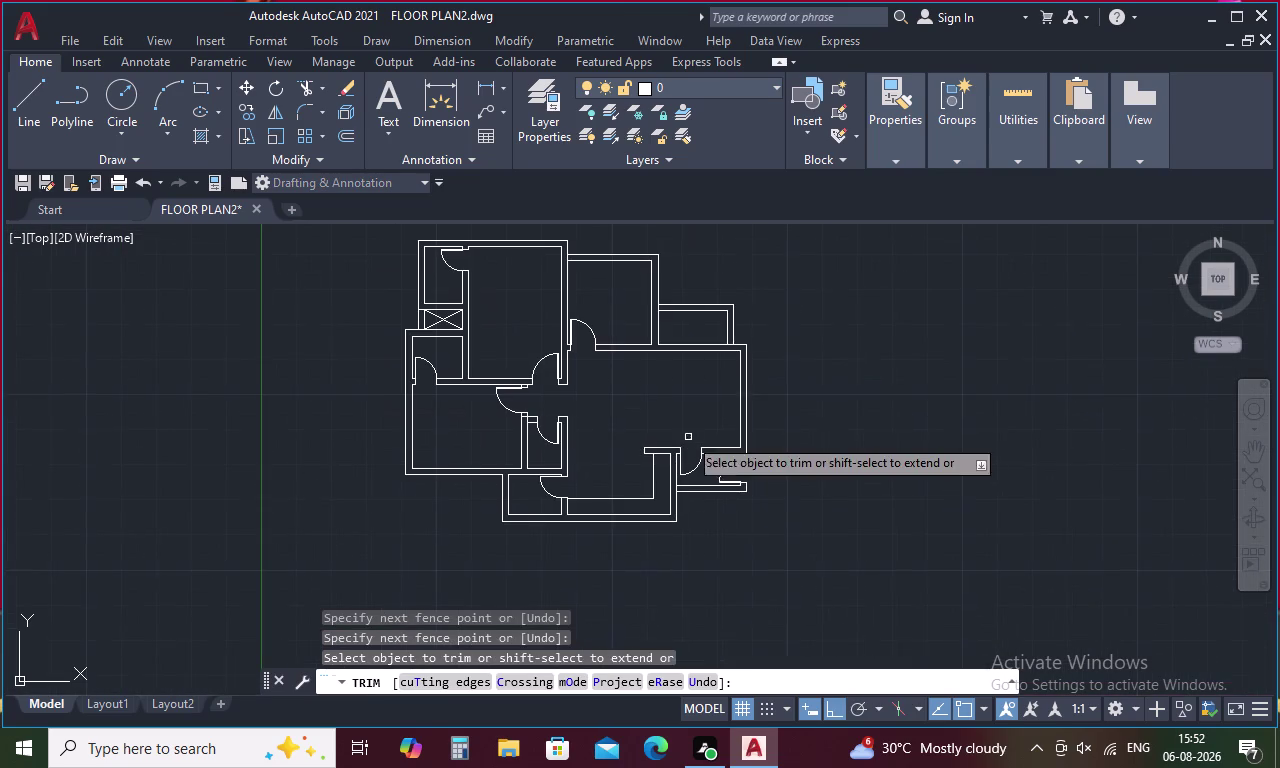
key(Escape)
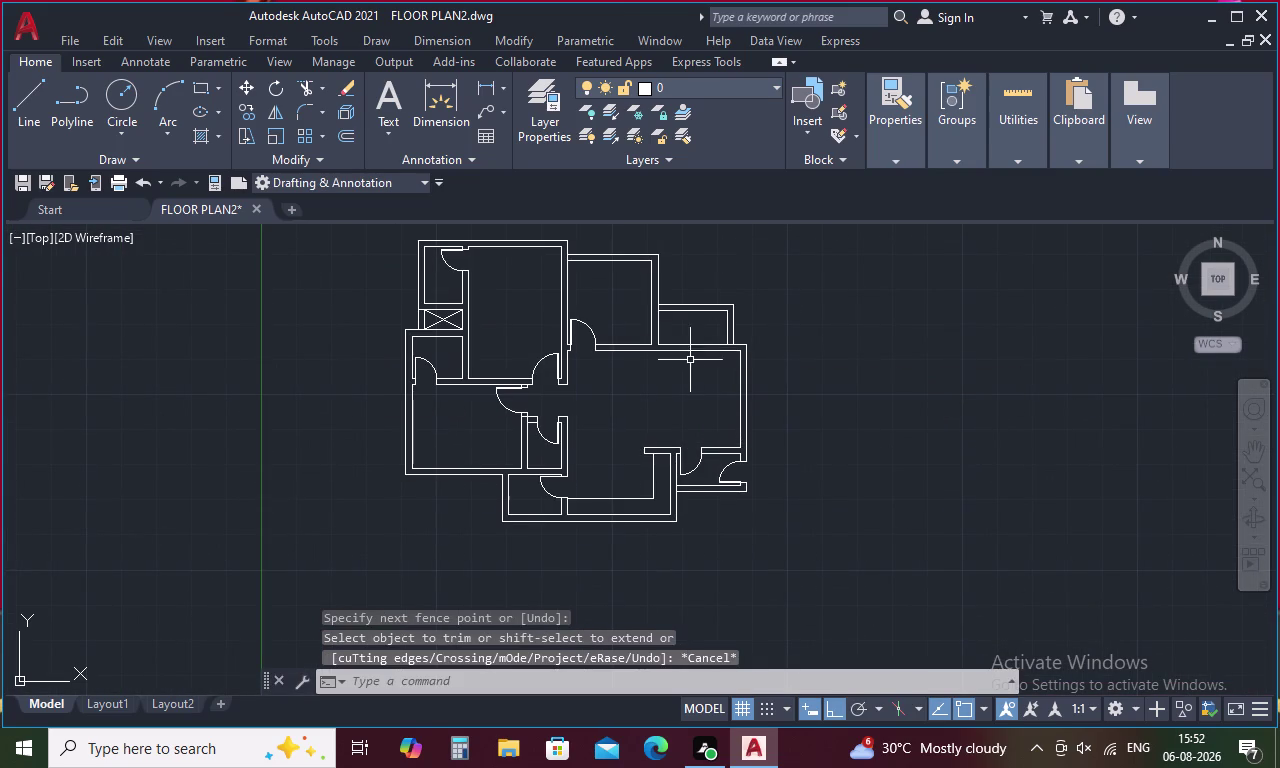
Extend the two upper-right wall lines to meet the adjacent wall.
text(ex)
key(space)
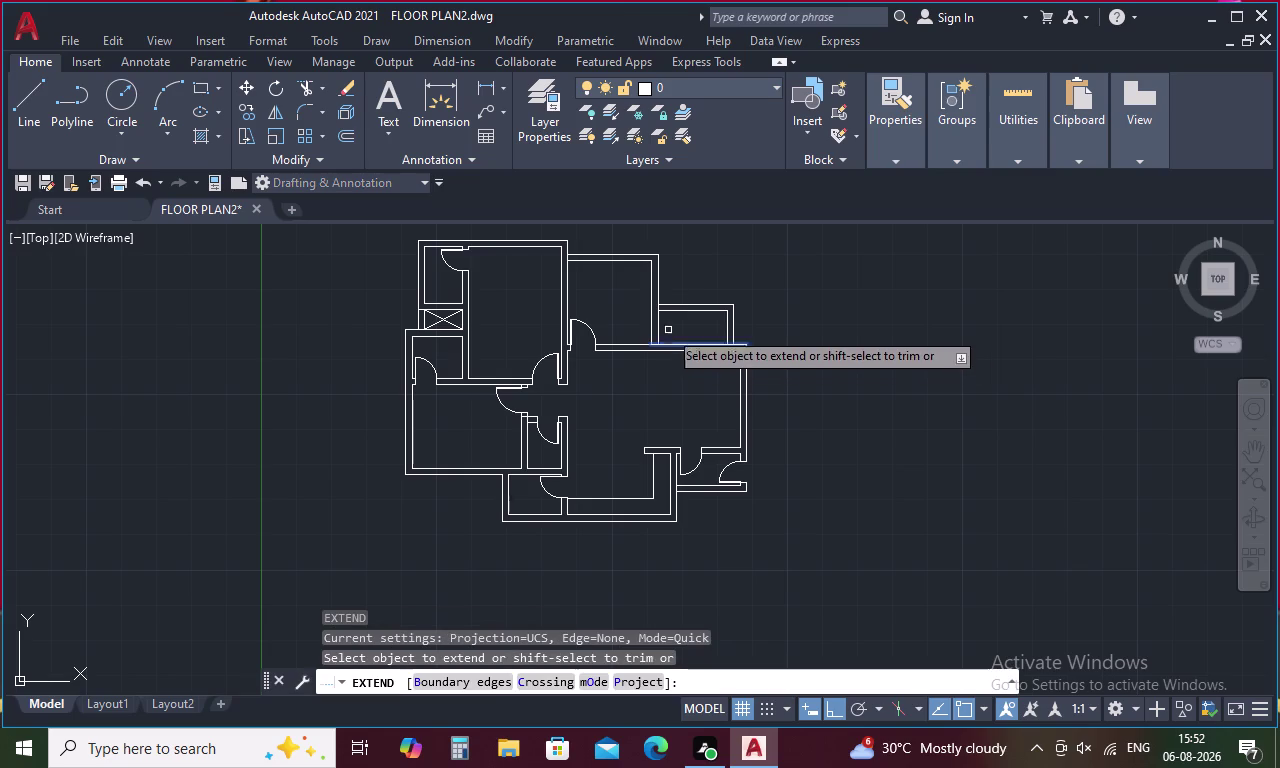
click(660, 333)
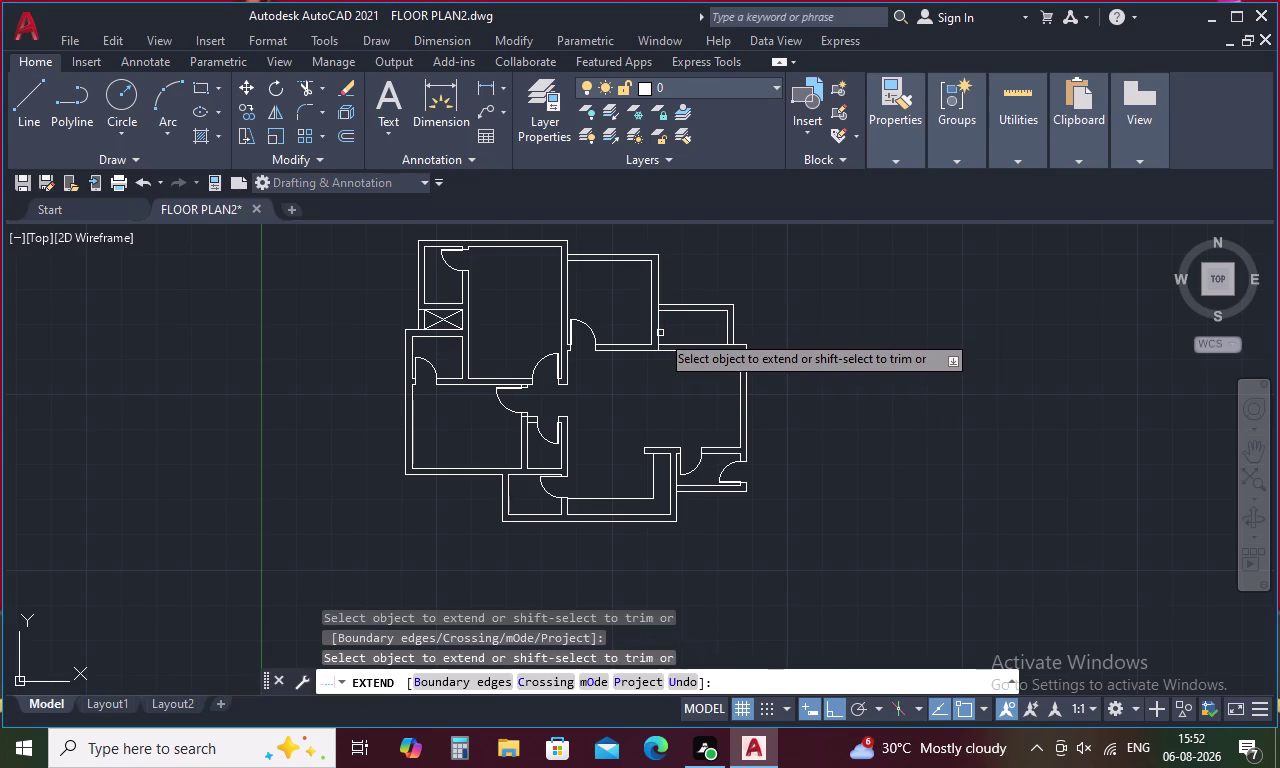
click(728, 334)
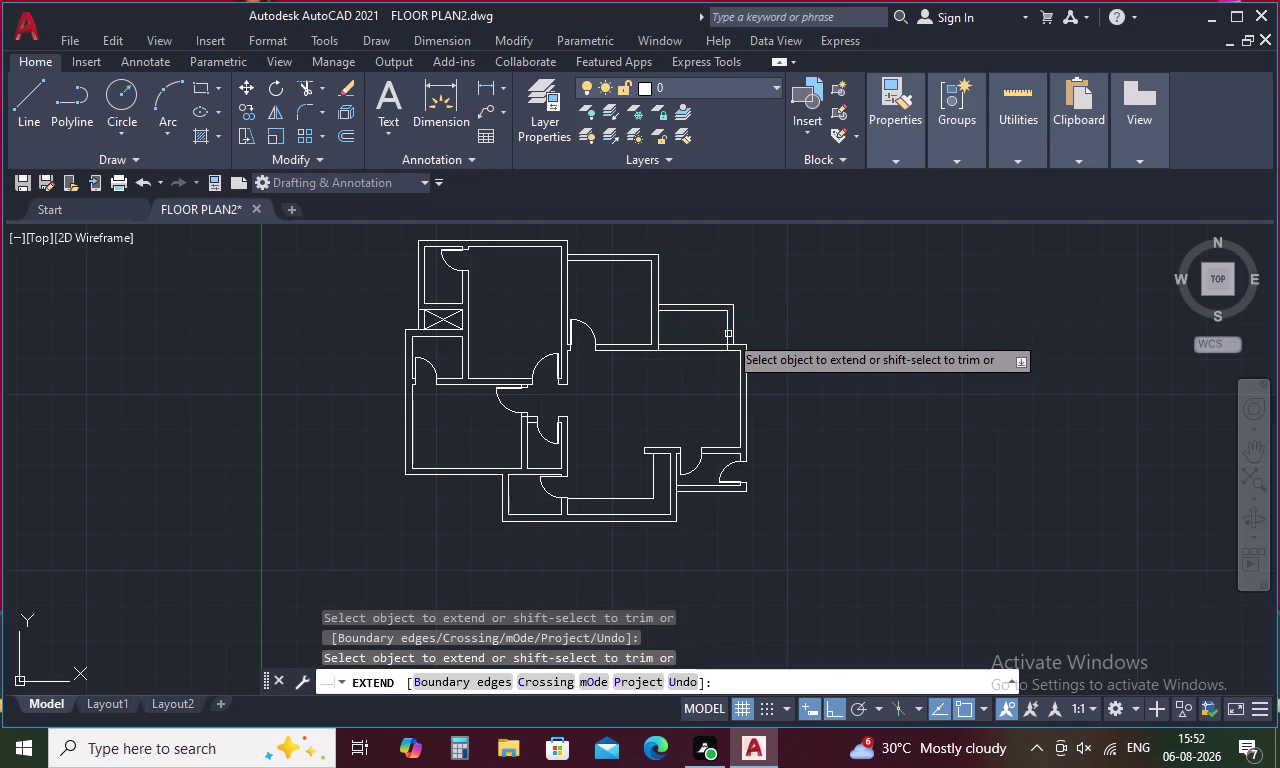
key(Escape)
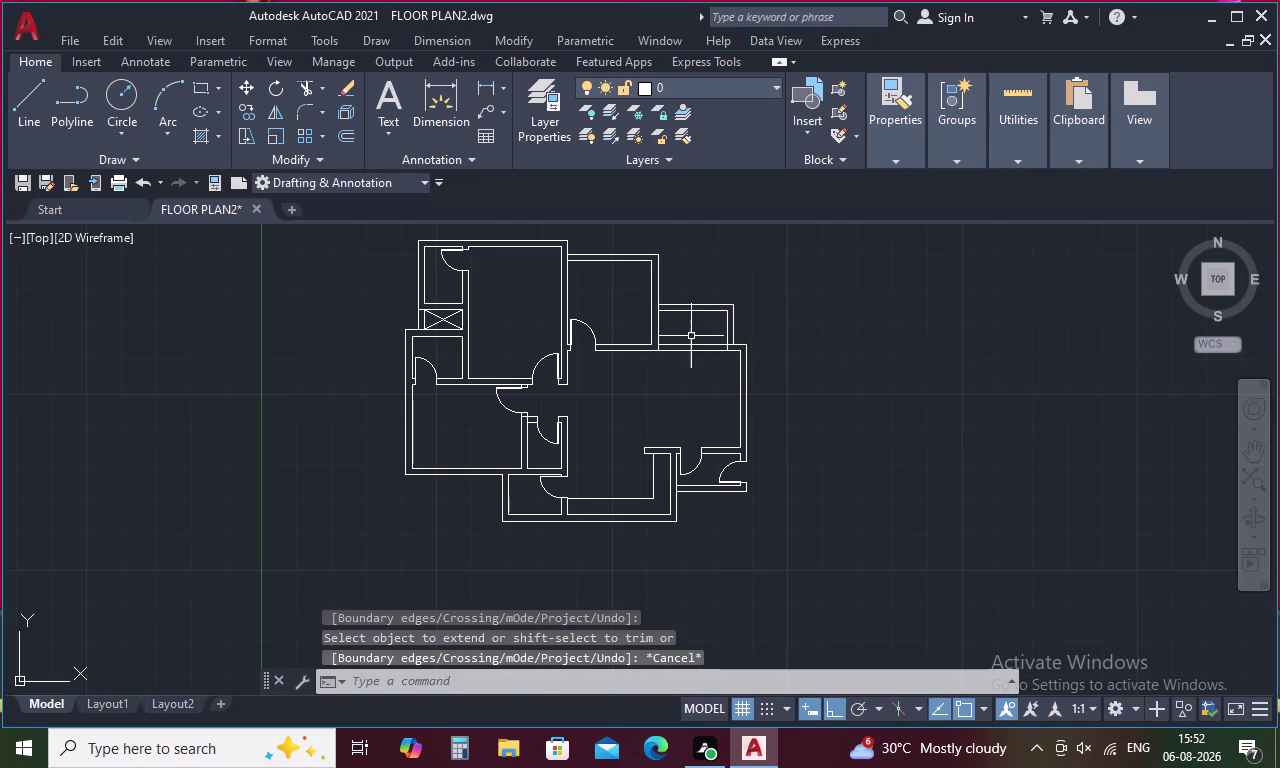
Draw a horizontal wall line between the corners, closing the gap below the upper-right room.
scroll(up, 3)
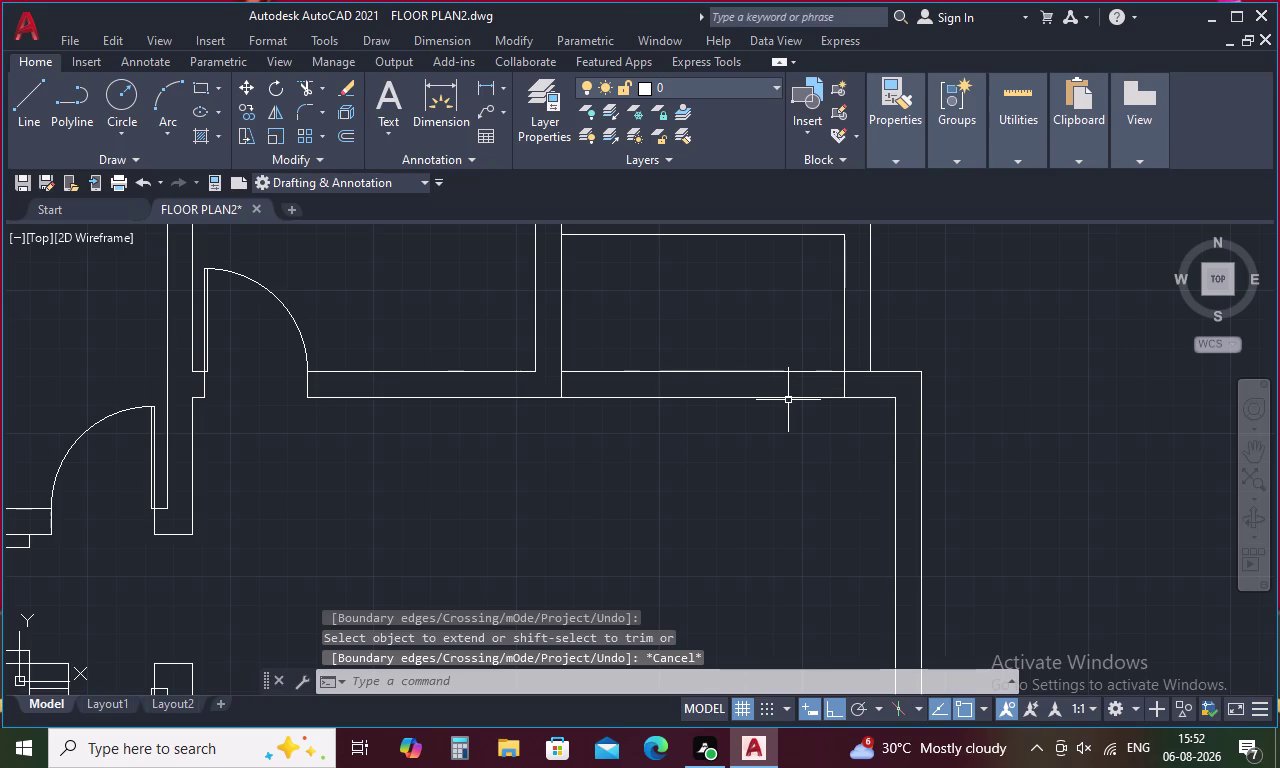
key(l)
key(space)
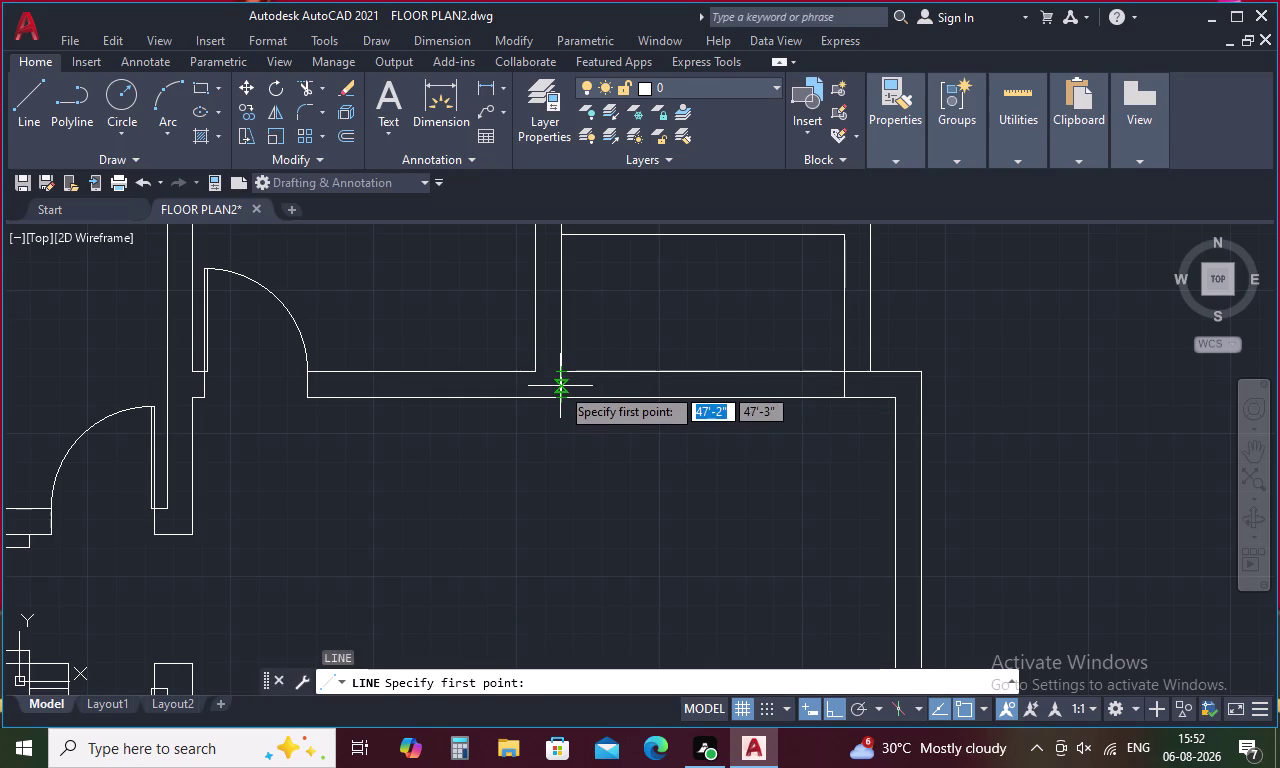
click(560, 386)
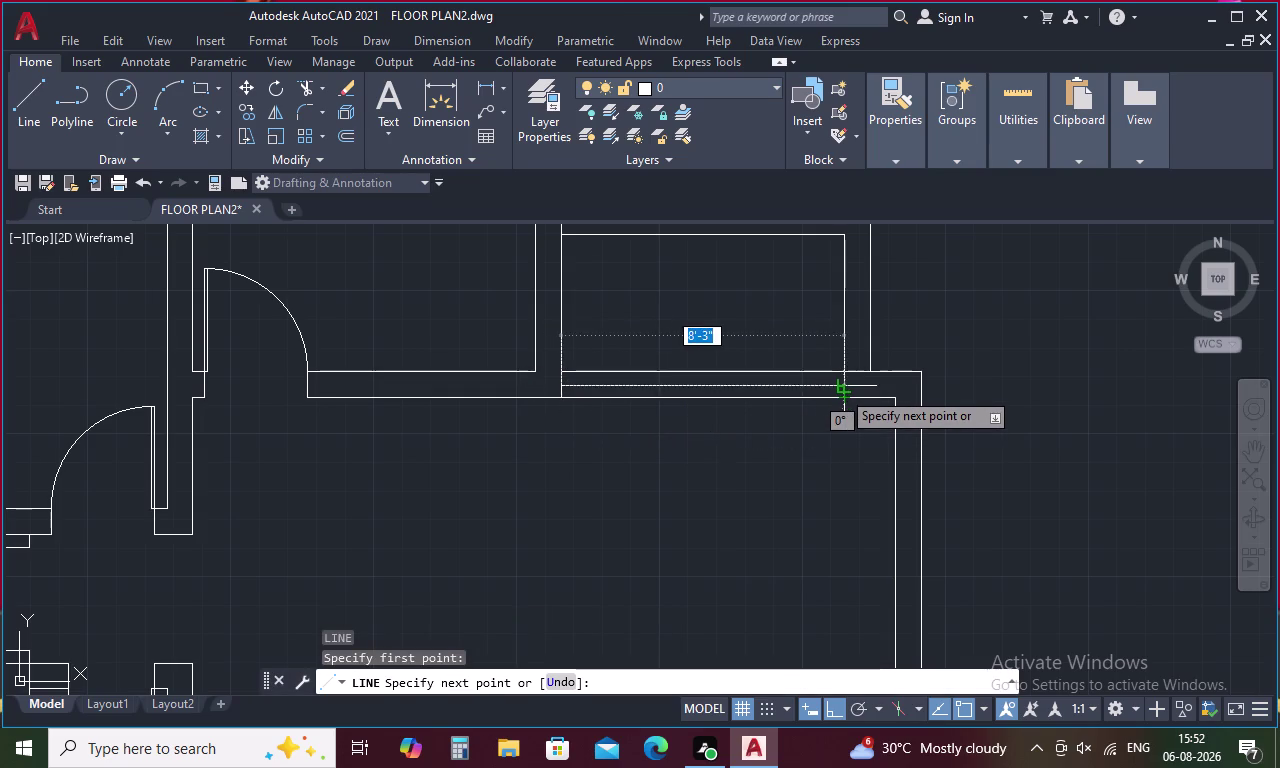
click(841, 390)
key(Escape)
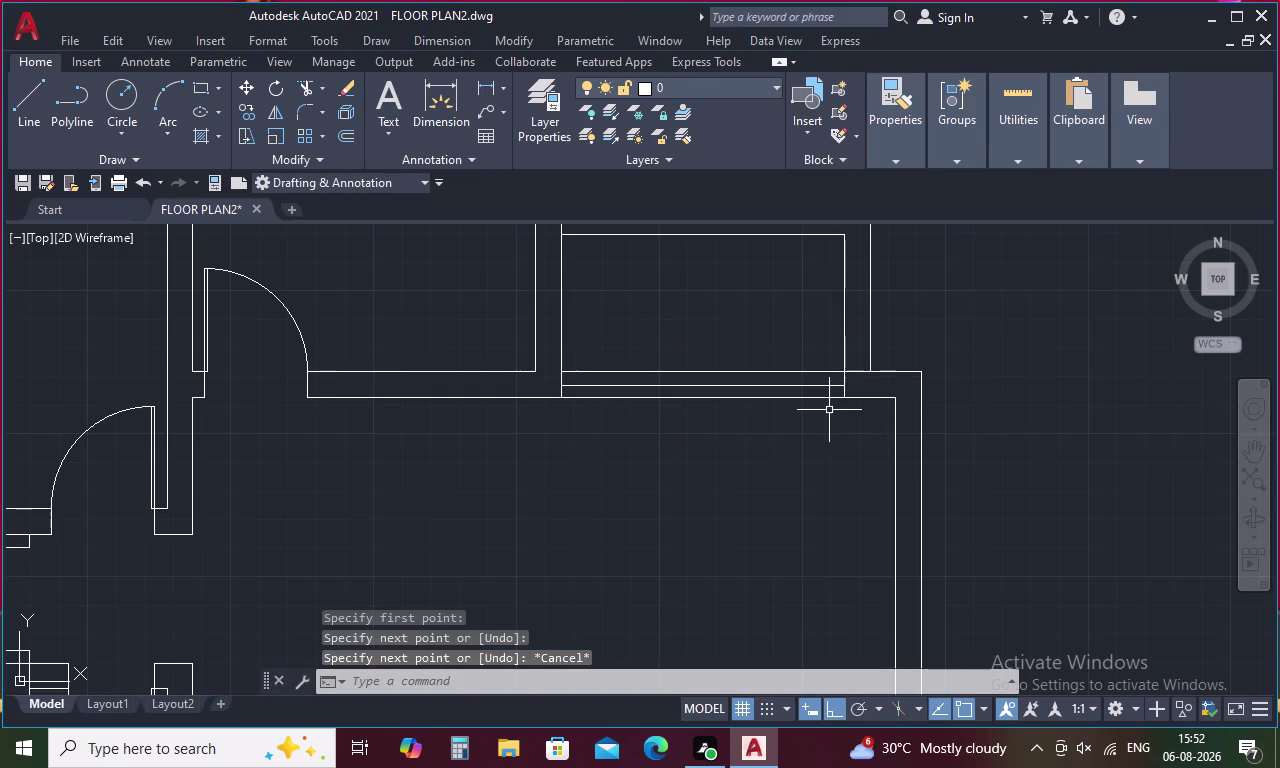
scroll(down, 3)
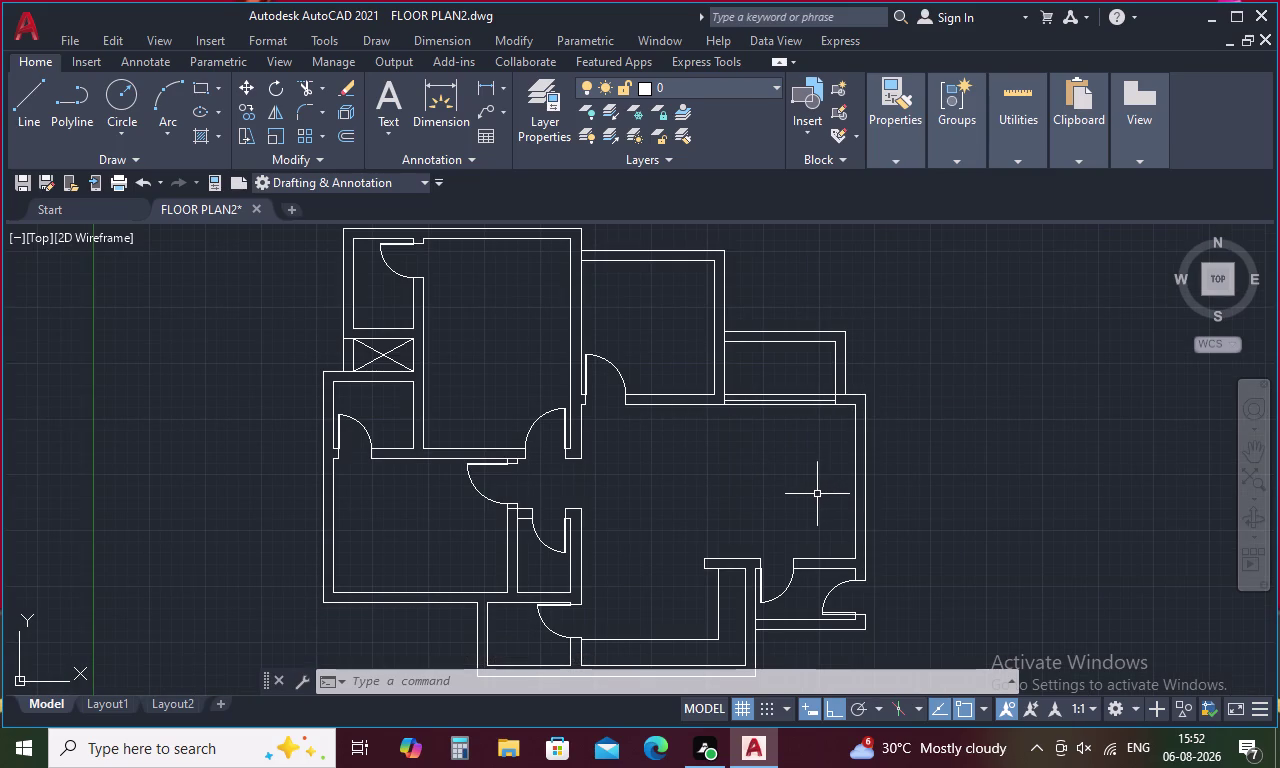
scroll(down, 3)
middle_drag(817, 495, 812, 416)
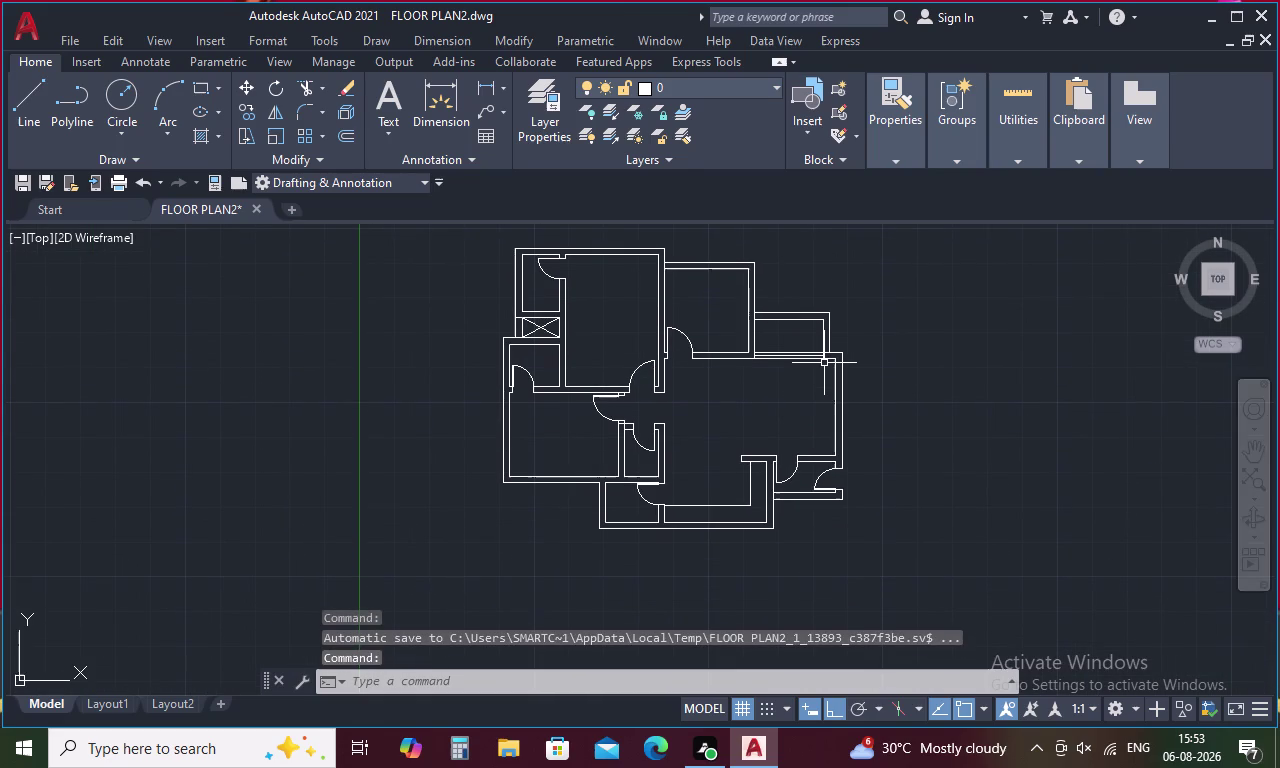
middle_drag(794, 380, 871, 439)
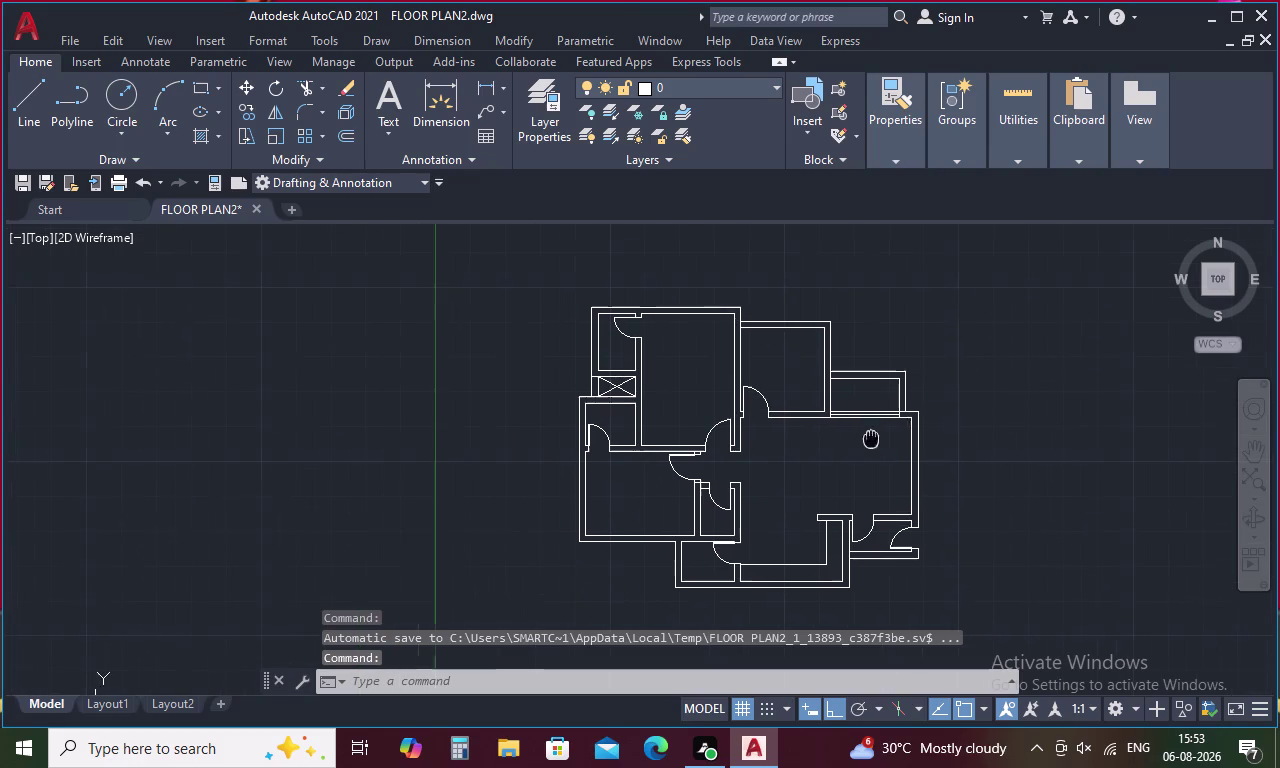
middle_drag(871, 439, 872, 440)
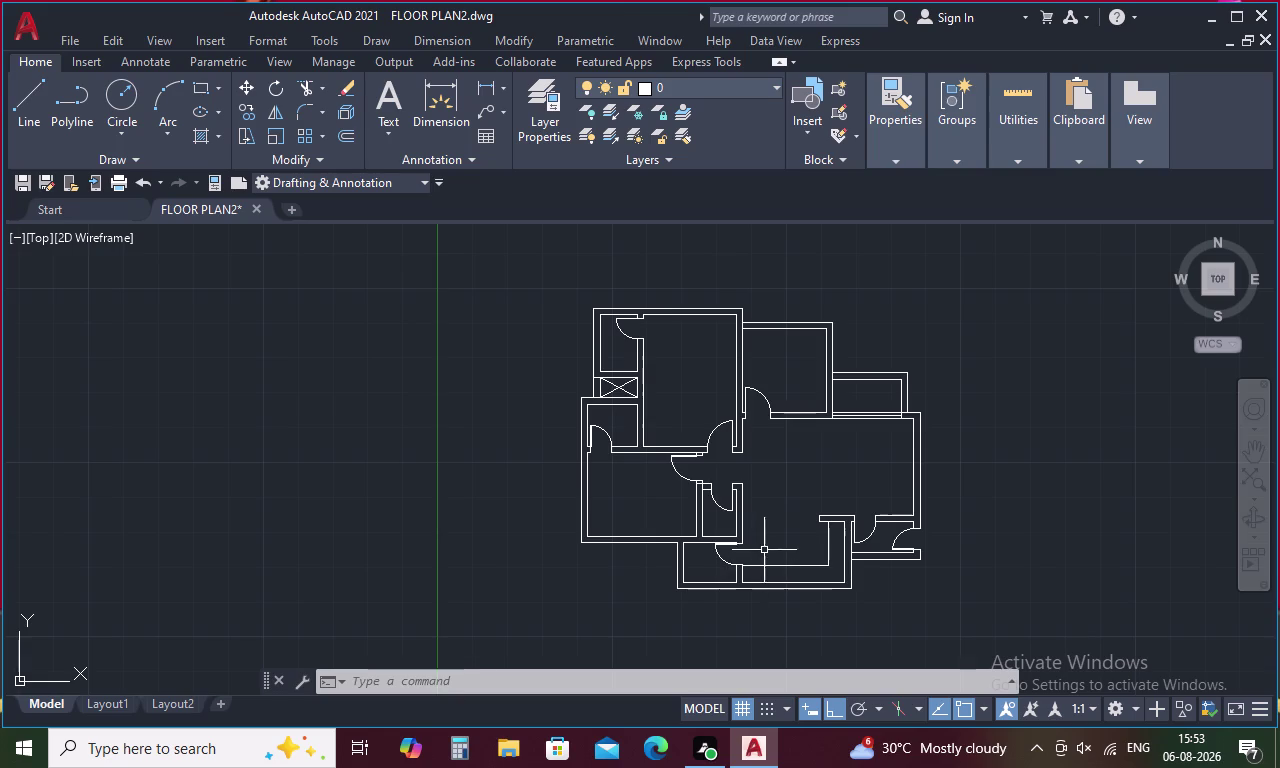
scroll(down, 3)
scroll(up, 3)
middle_drag(789, 475, 796, 534)
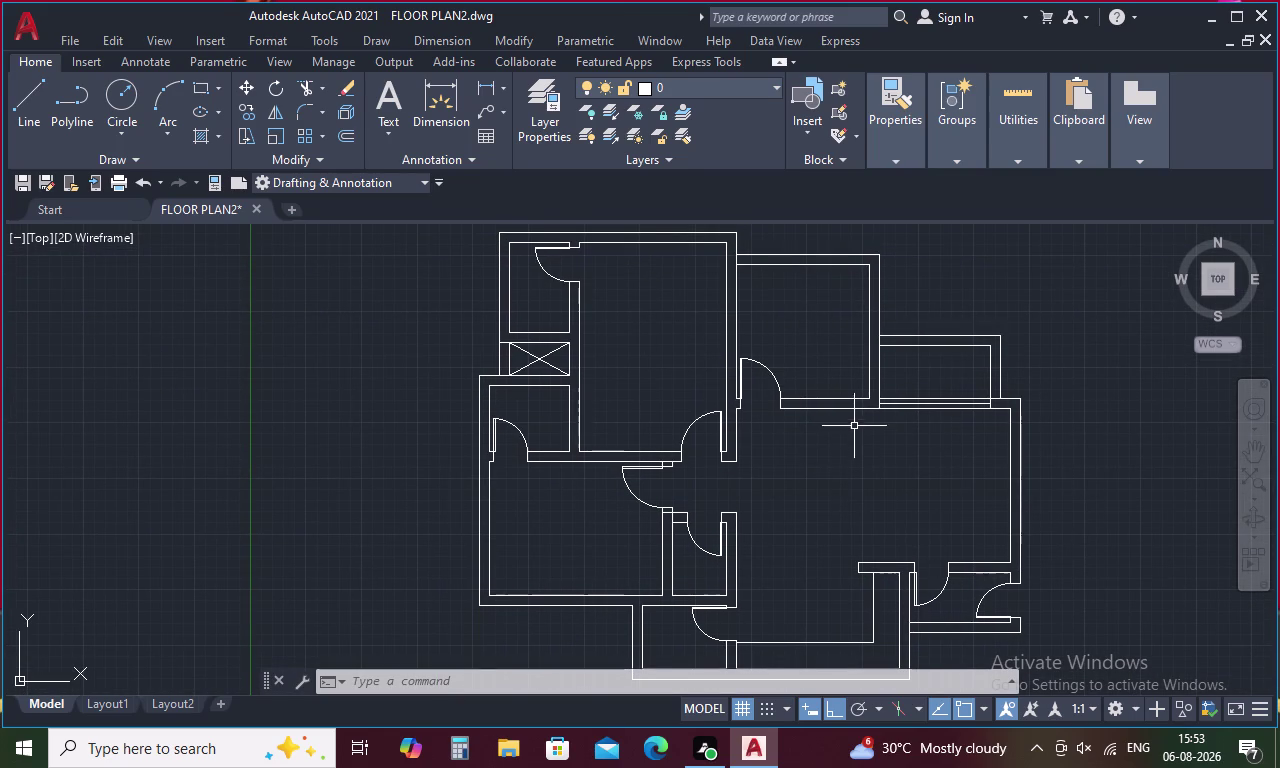
scroll(down, 3)
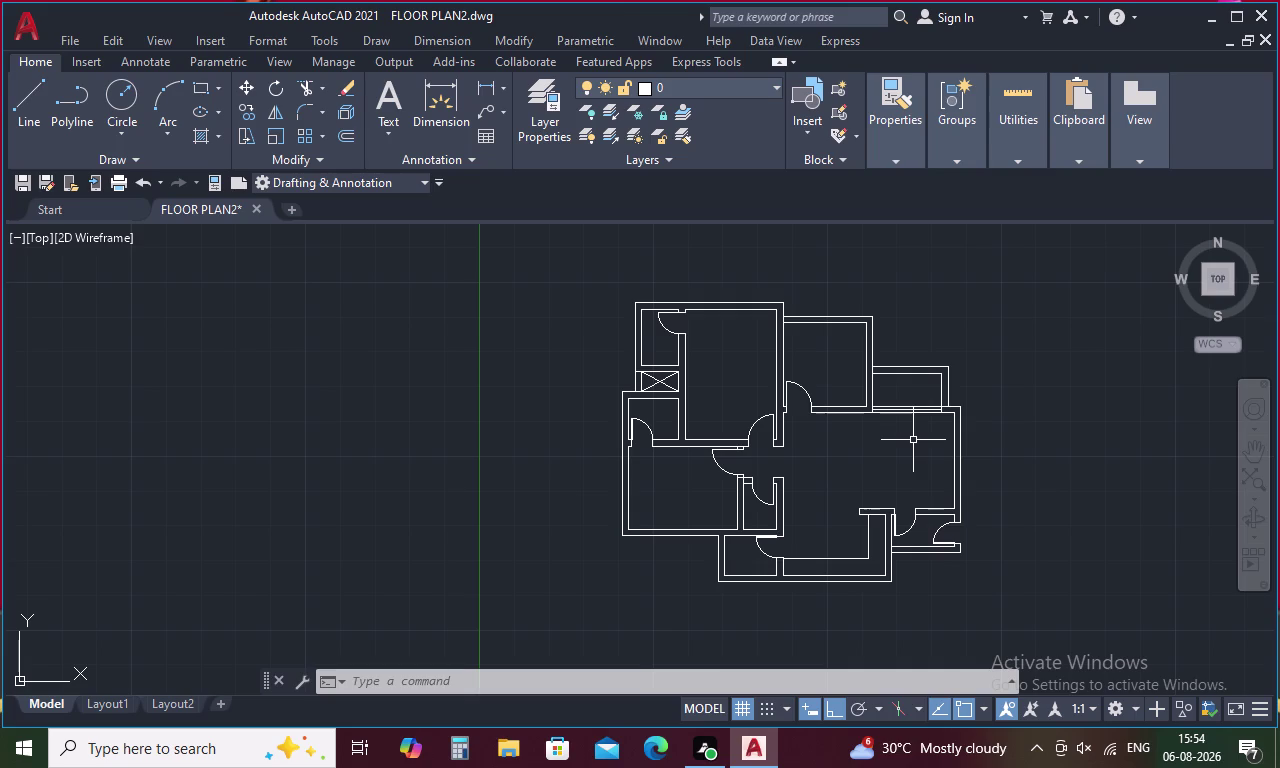
key(l)
key(space)
scroll(up, 3)
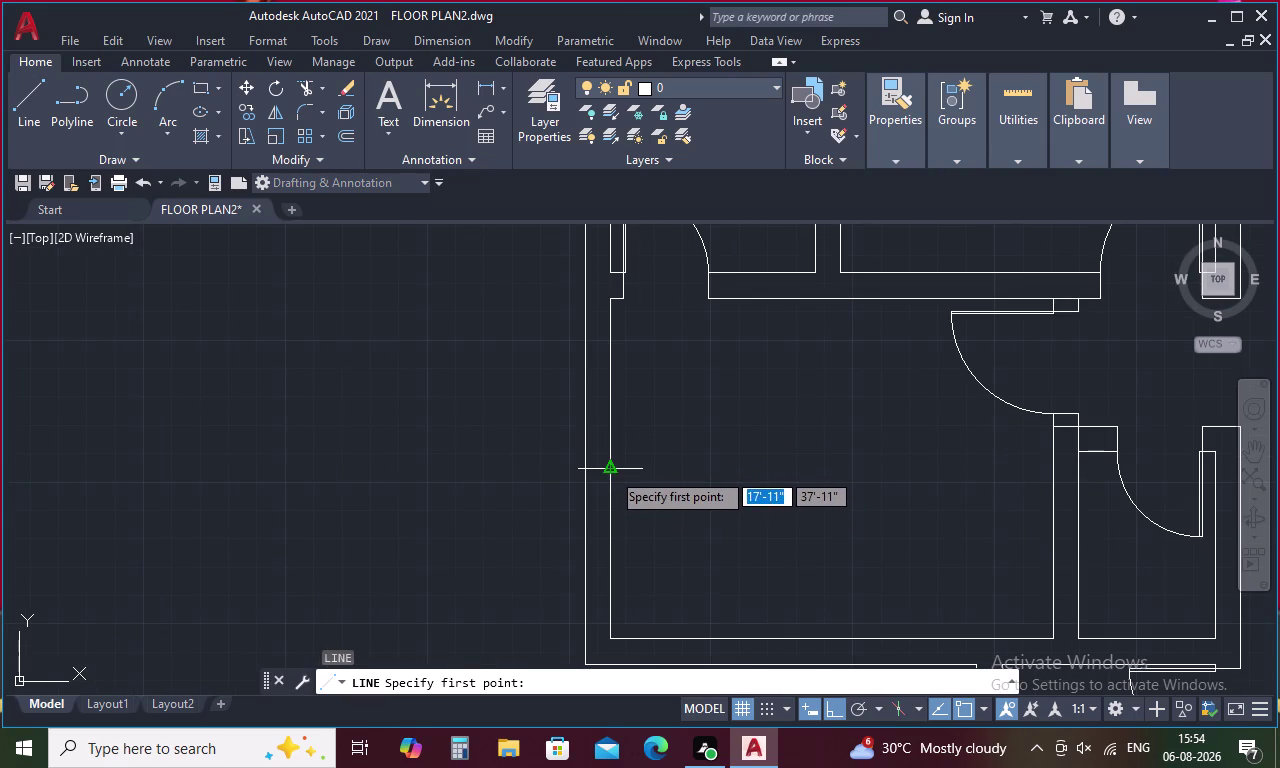
click(611, 471)
click(588, 470)
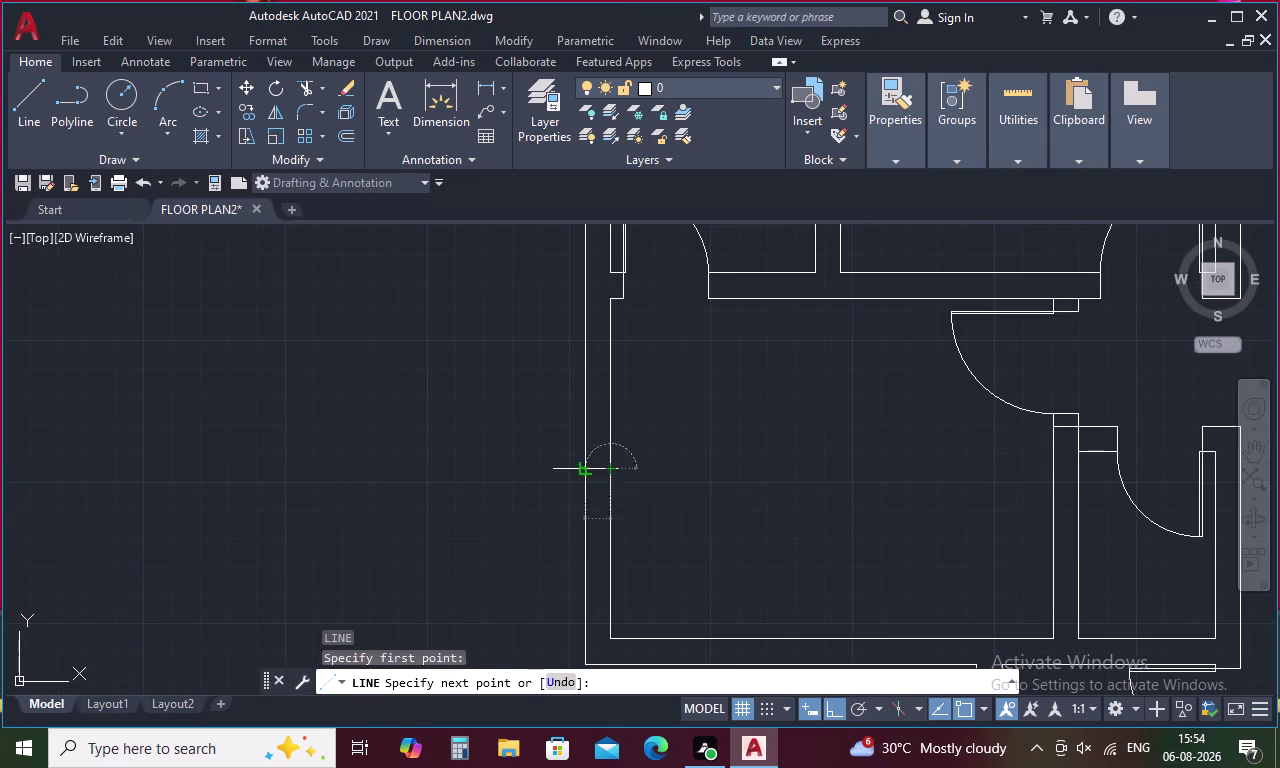
key(space)
middle_drag(715, 538, 725, 374)
key(space)
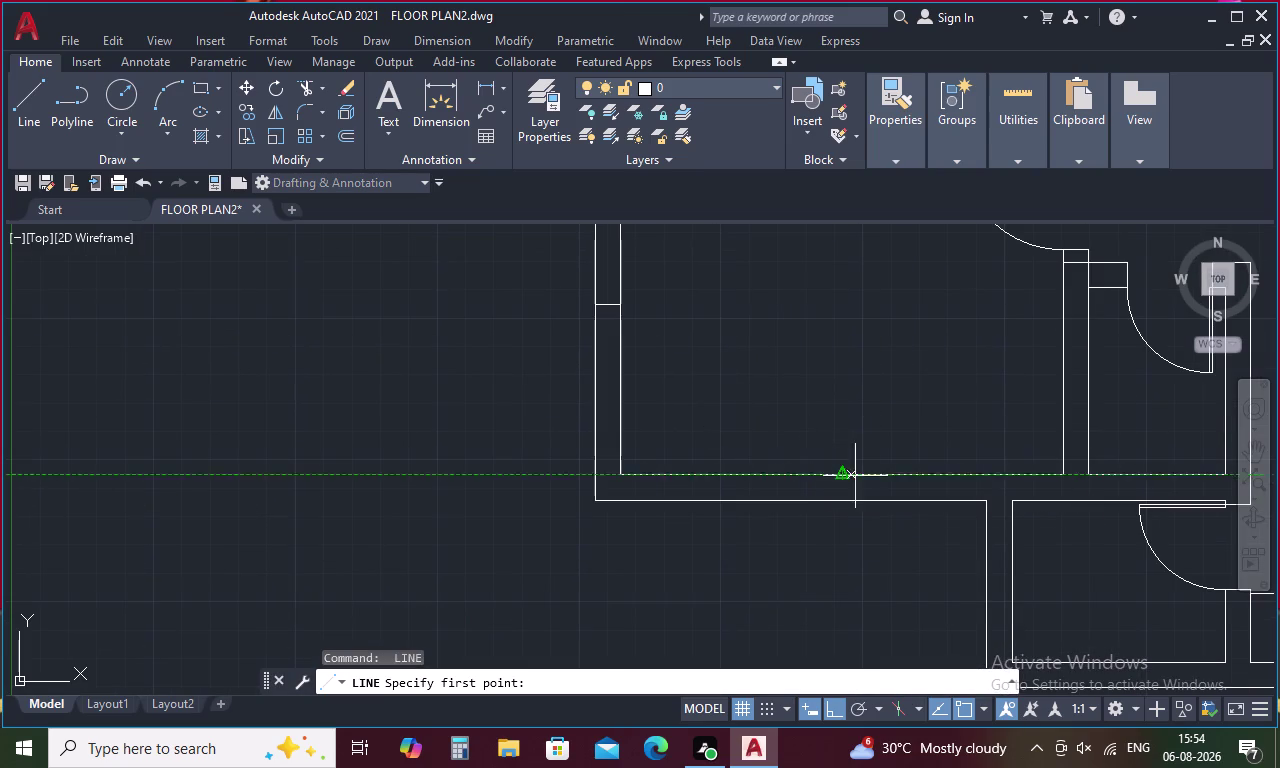
key(Escape)
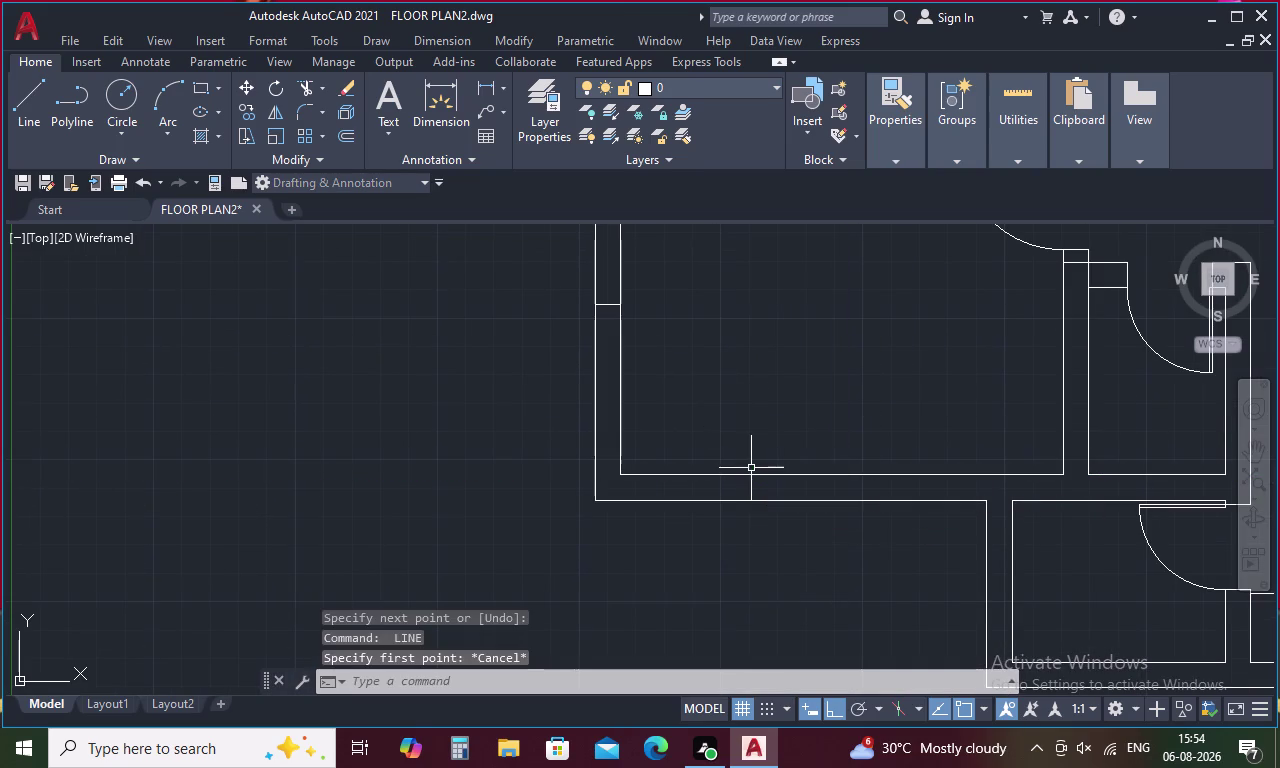
middle_drag(776, 450, 878, 506)
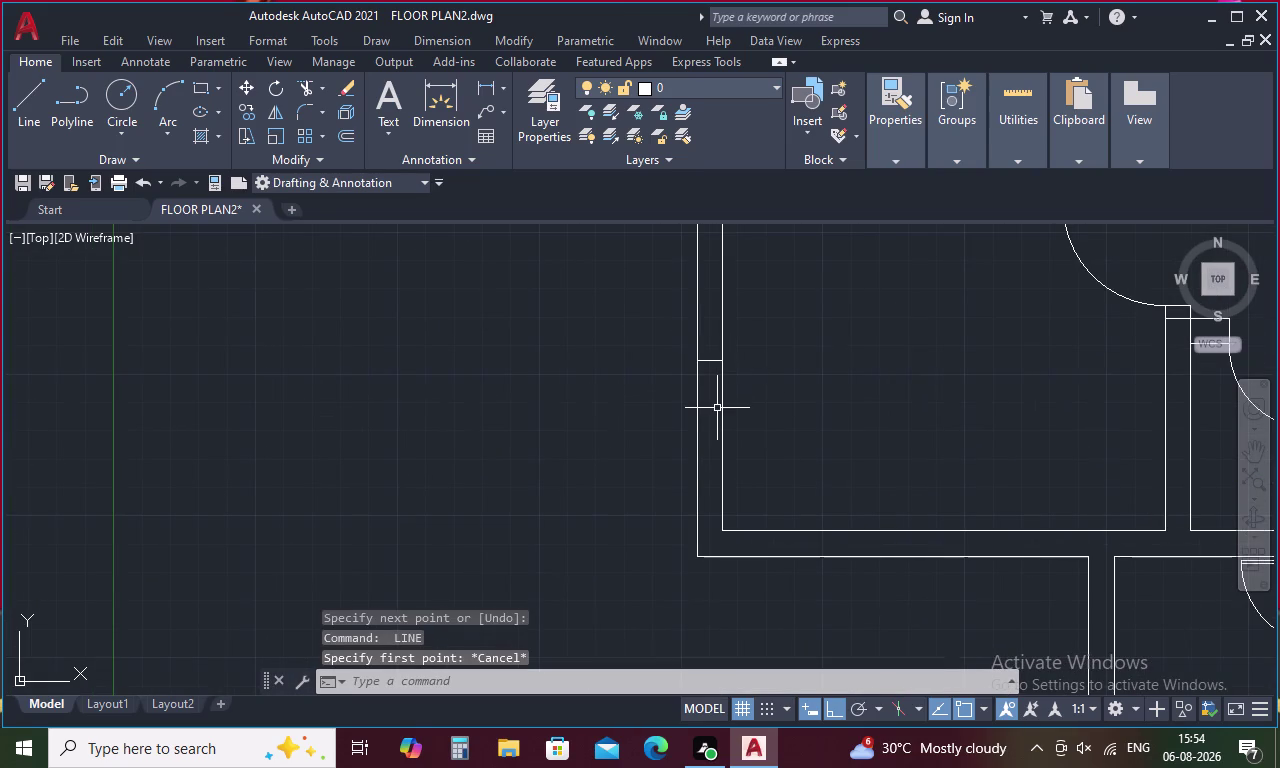
Offset the short left-wall line 1.5' above and below to form the sill lines.
text(o)
key(space)
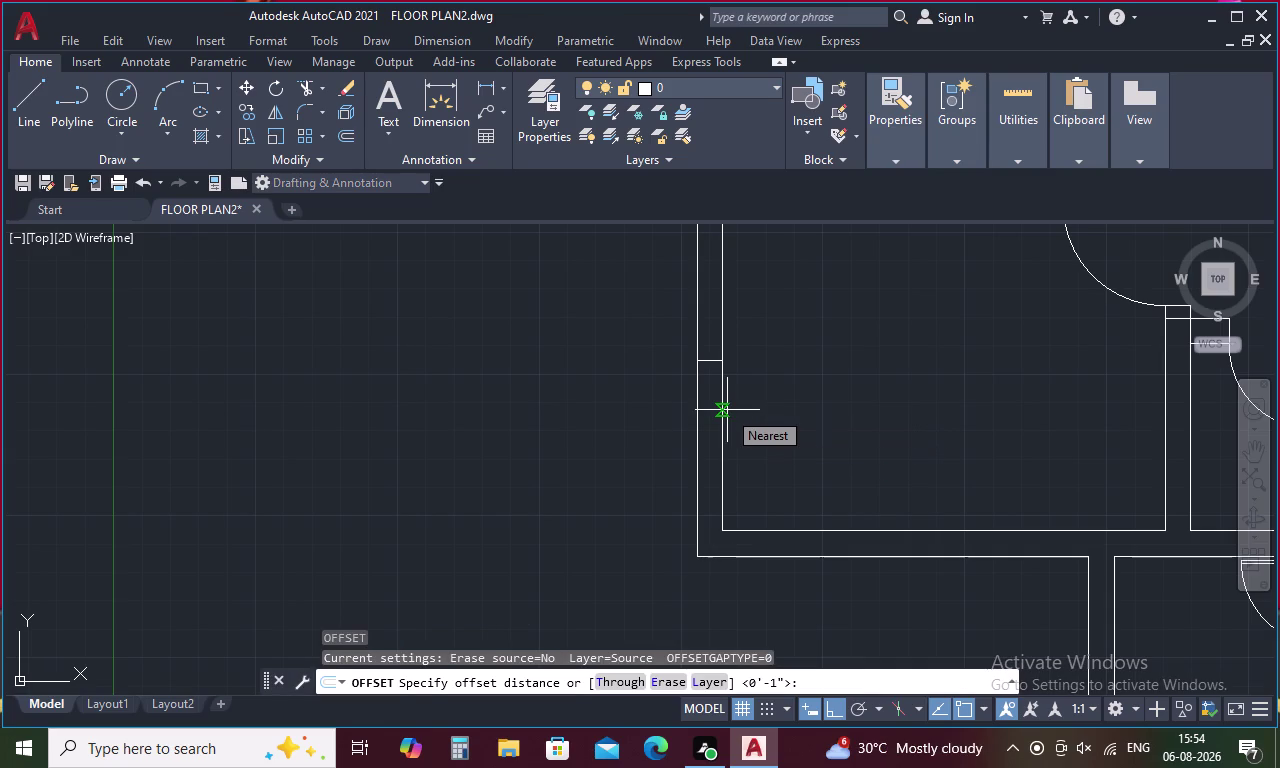
key(1)
key(period)
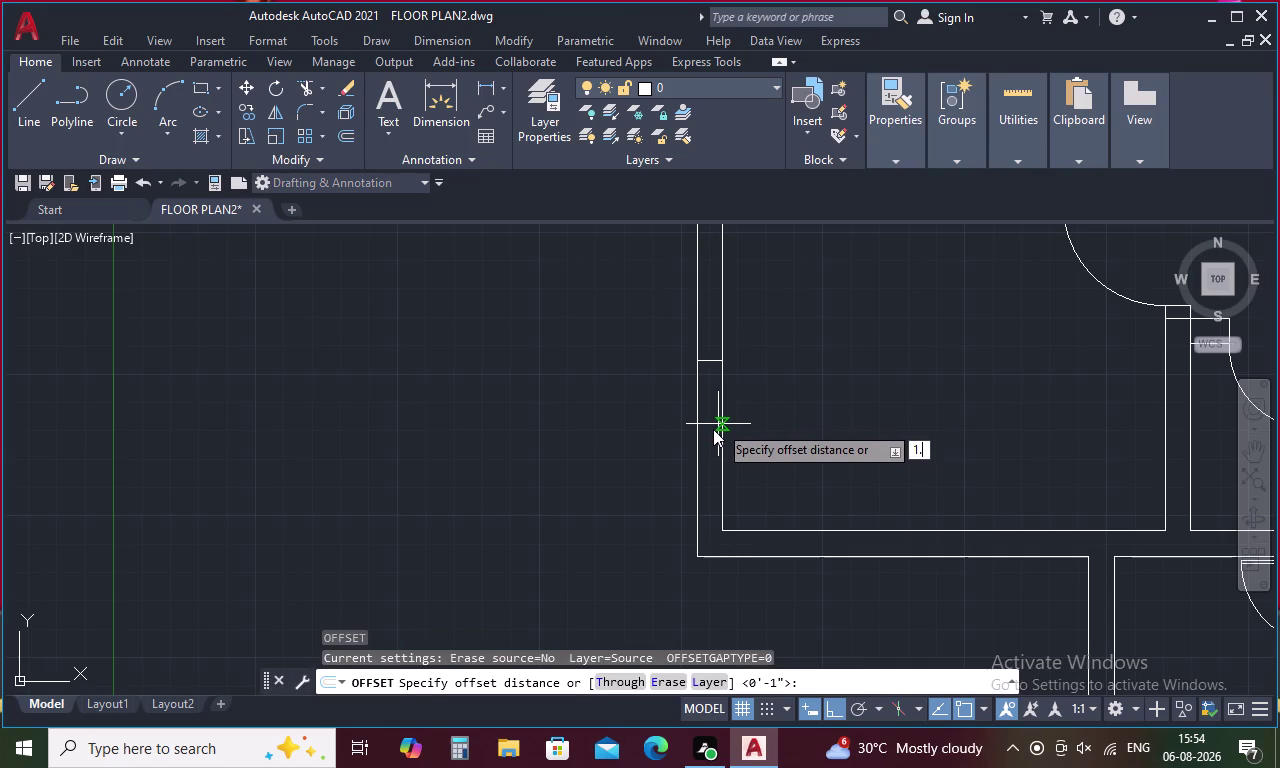
key(5)
key(apostrophe)
key(space)
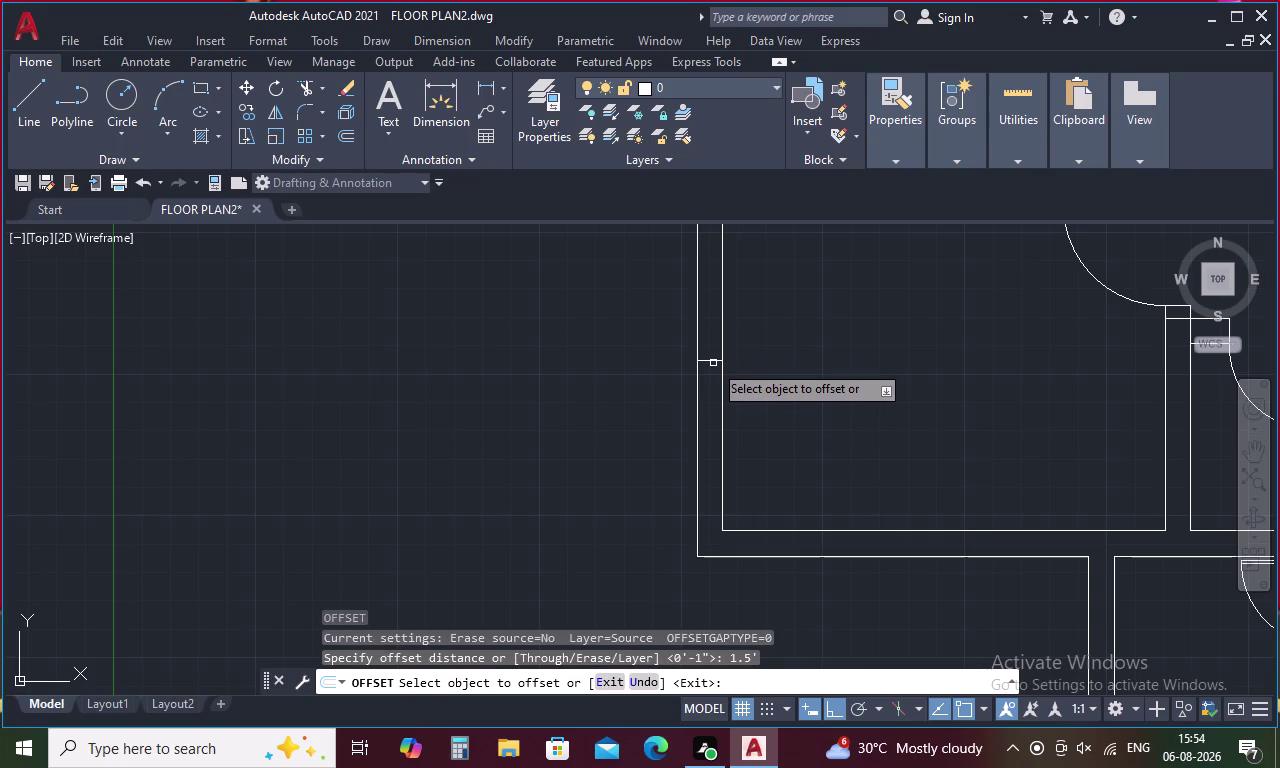
click(713, 362)
click(714, 333)
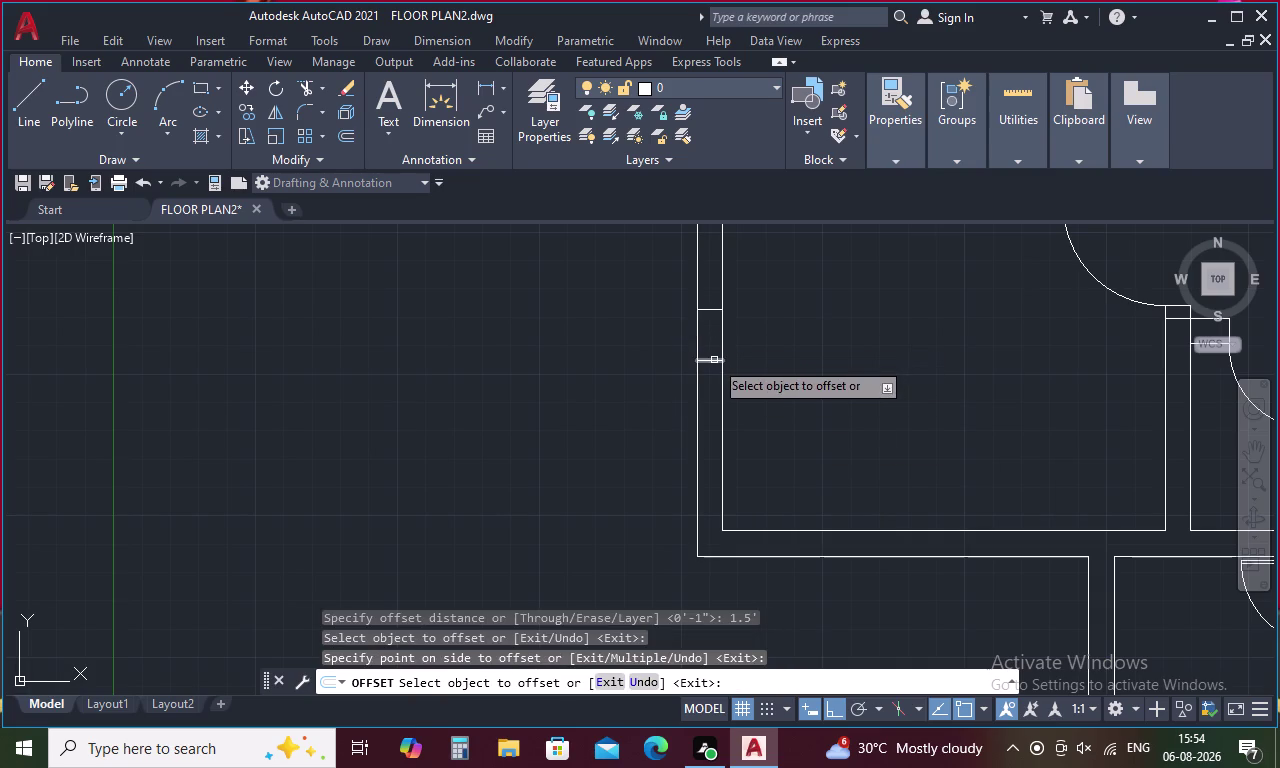
click(714, 360)
click(702, 408)
key(Escape)
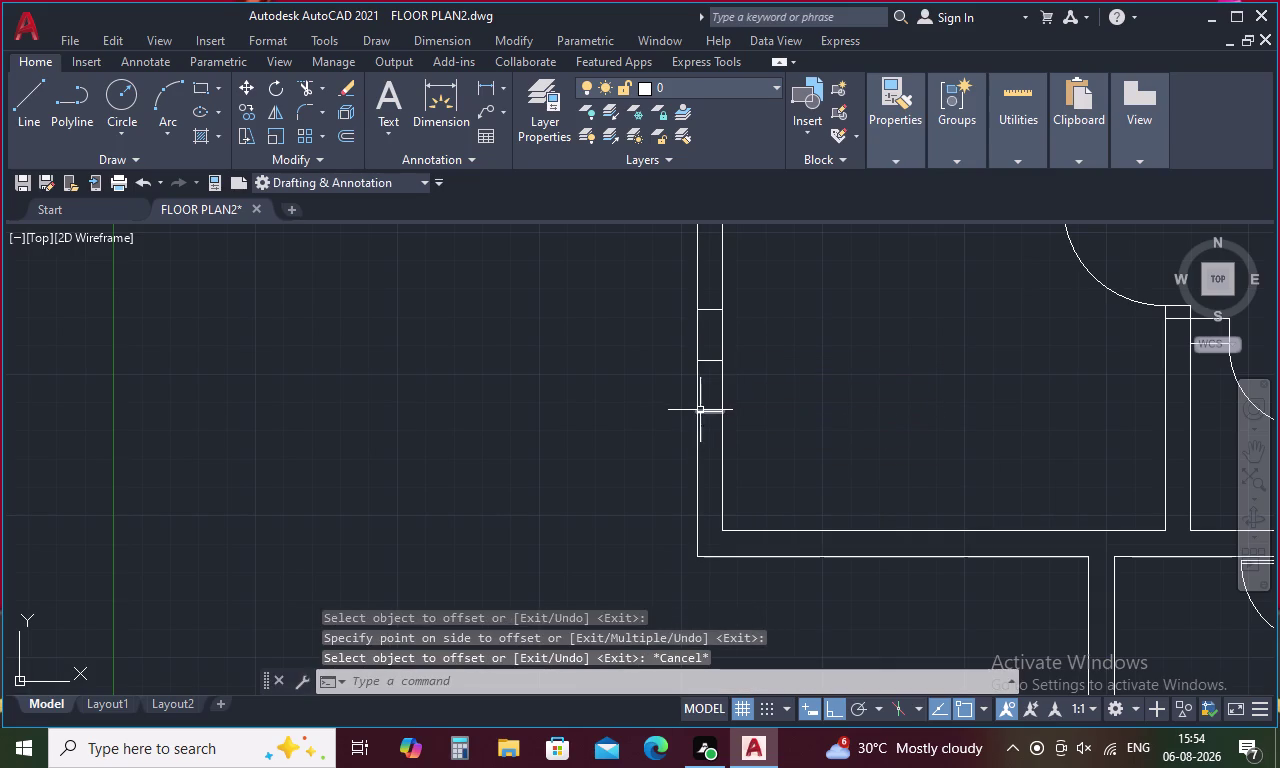
Draw a vertical line from the upper sill line down through the wall.
text(l)
key(space)
click(711, 310)
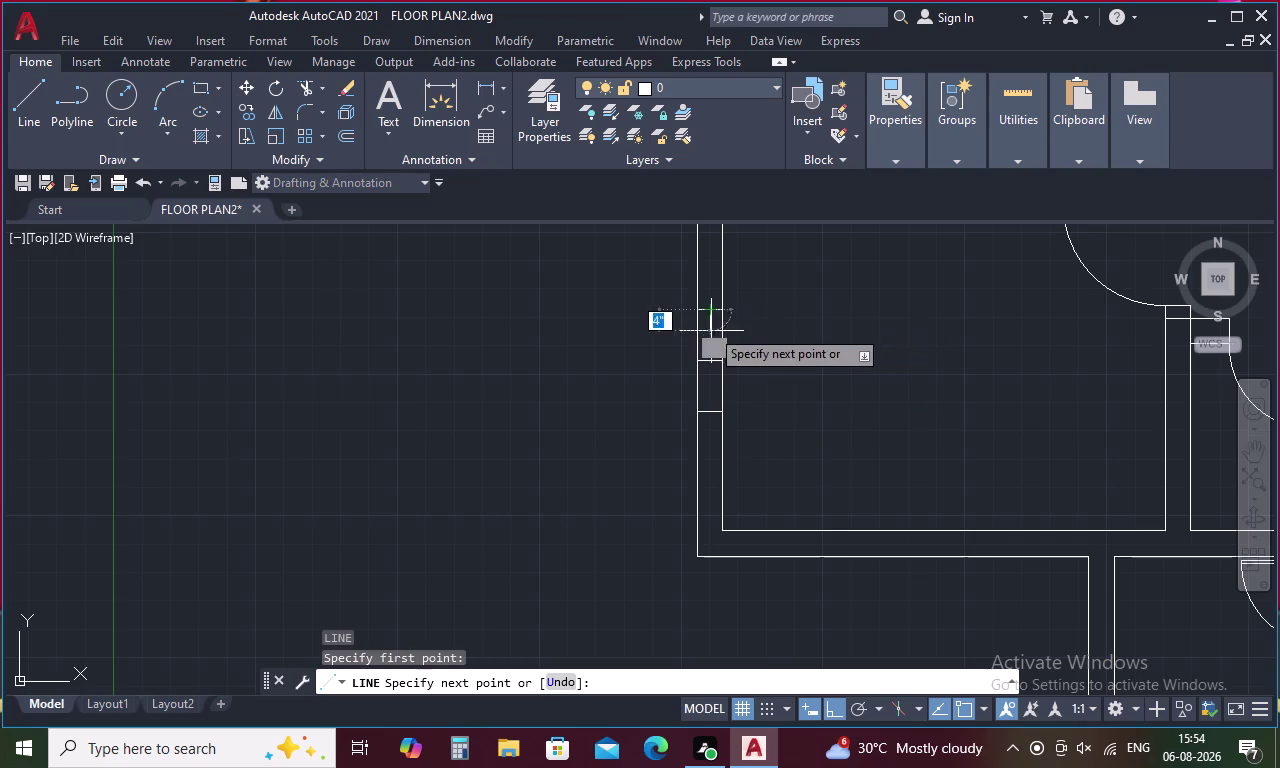
click(712, 414)
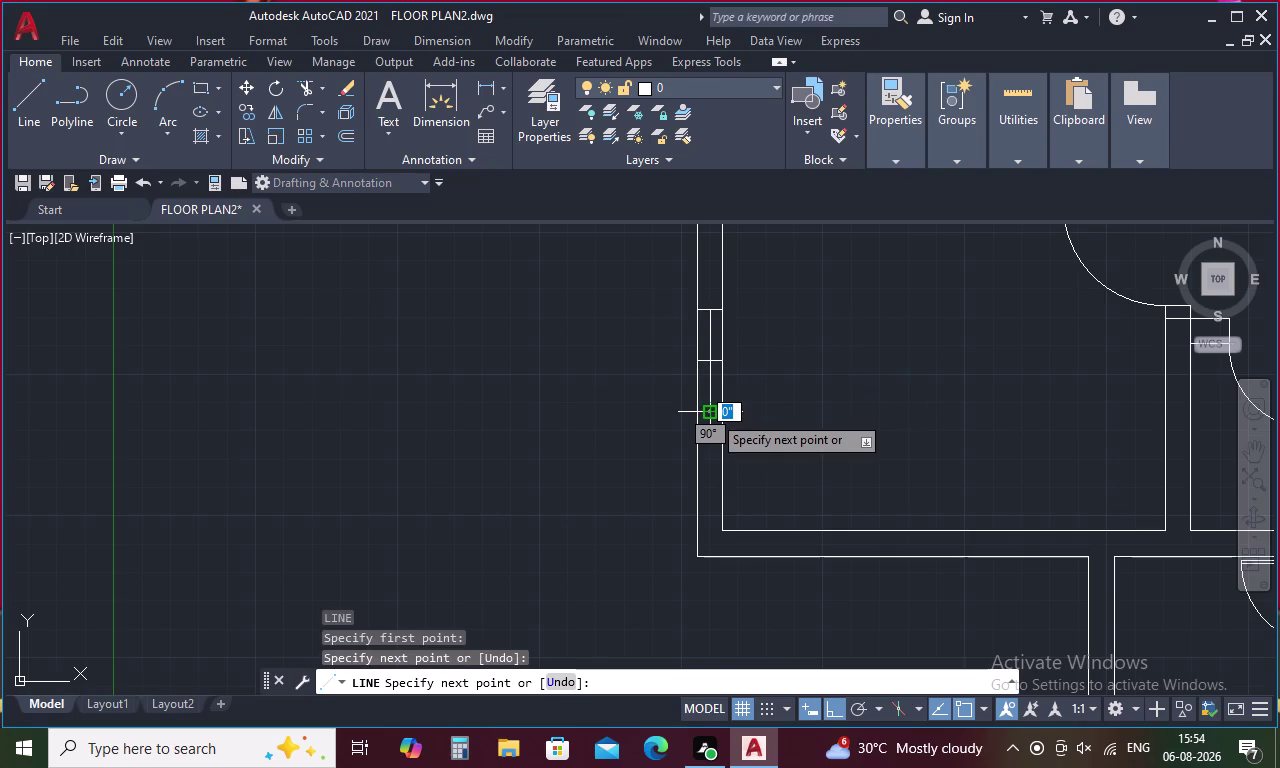
key(Escape)
Offset the vertical line by 1 into parallel glass lines, then delete the extra copy.
text(o 1)
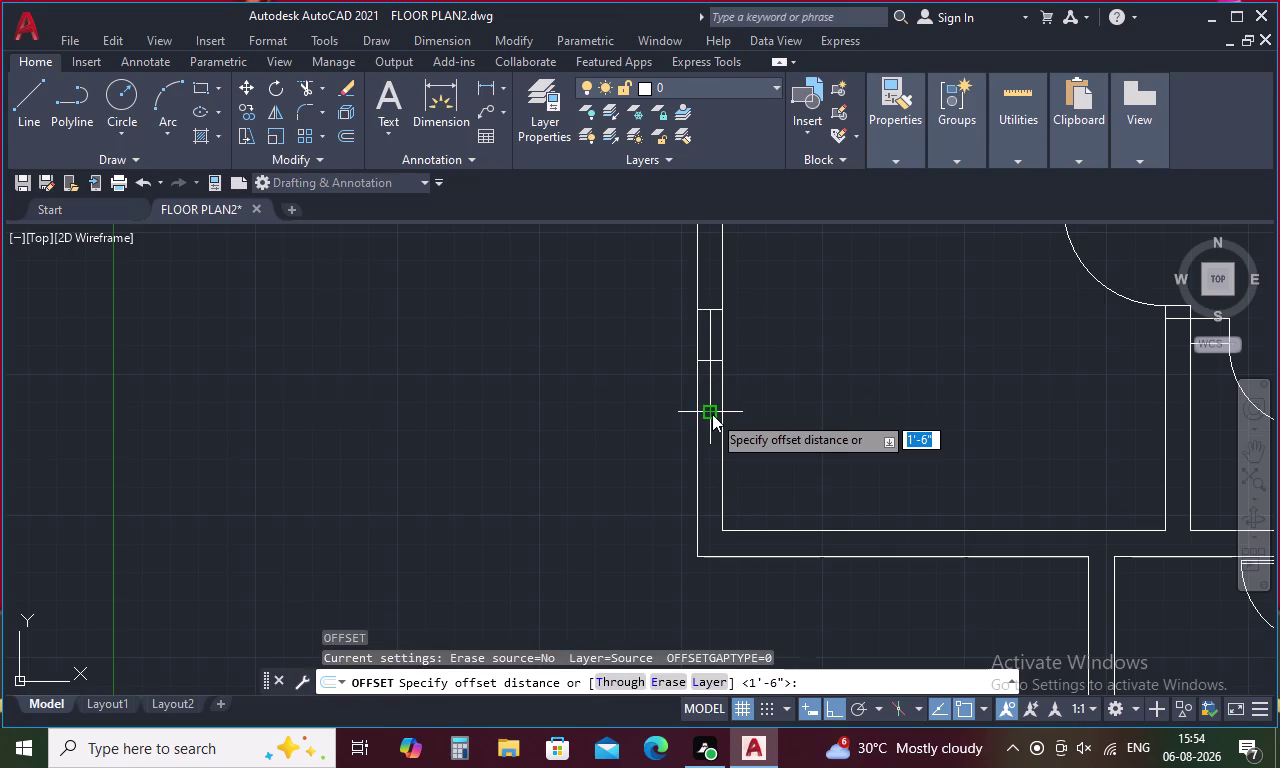
key(space)
click(711, 386)
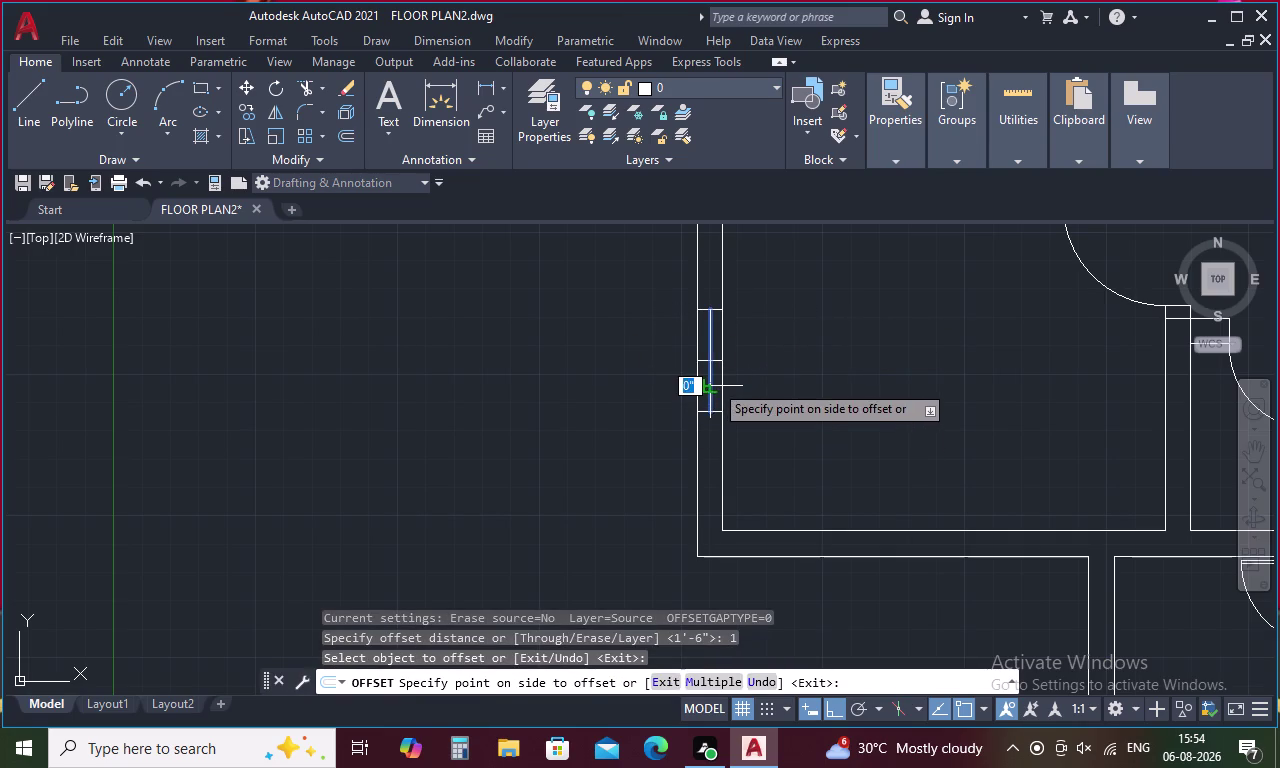
click(719, 379)
scroll(up, 3)
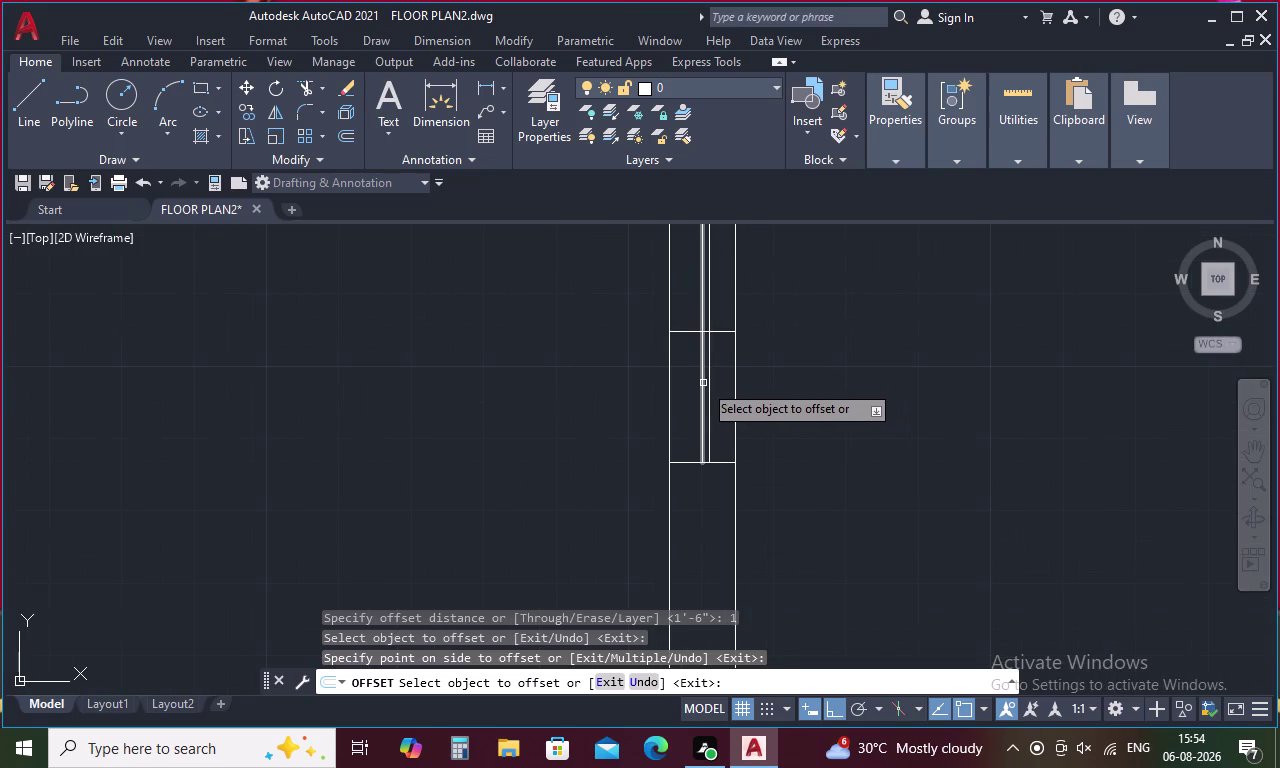
click(703, 383)
click(694, 387)
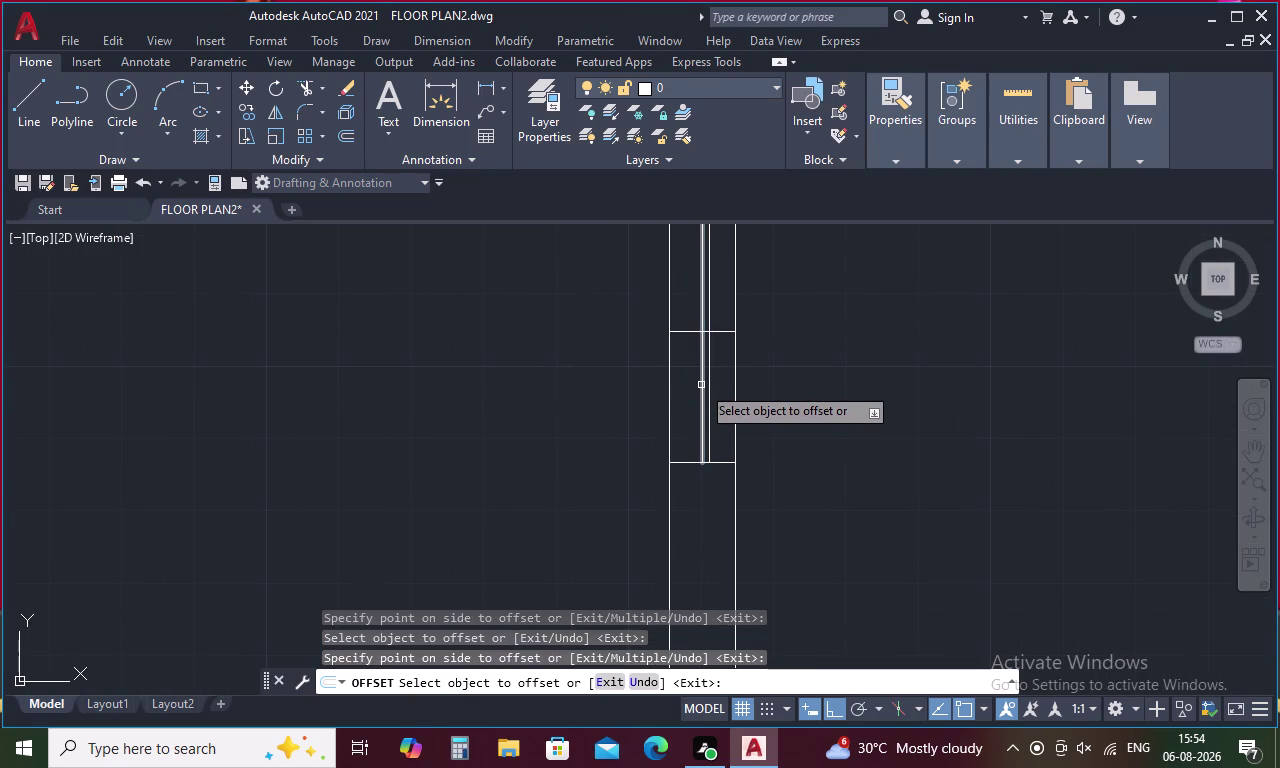
click(701, 385)
click(694, 385)
click(702, 381)
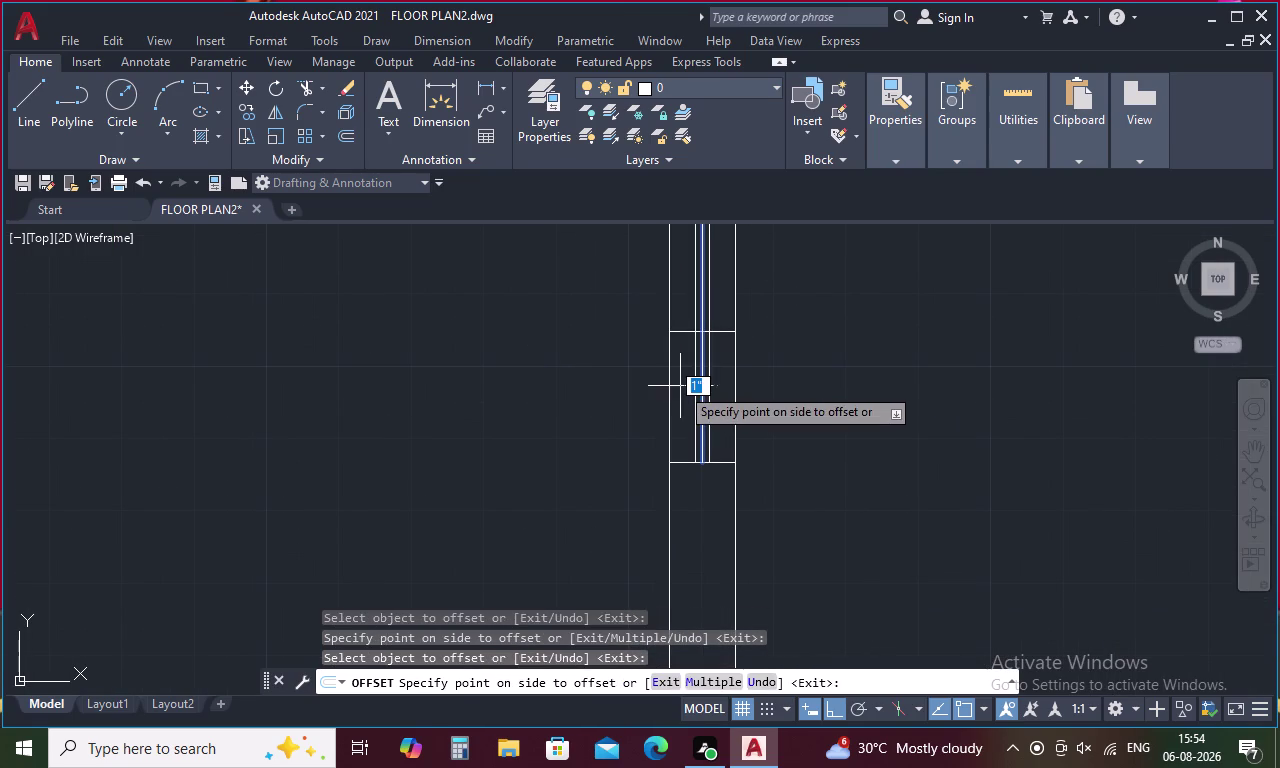
click(680, 386)
key(Escape)
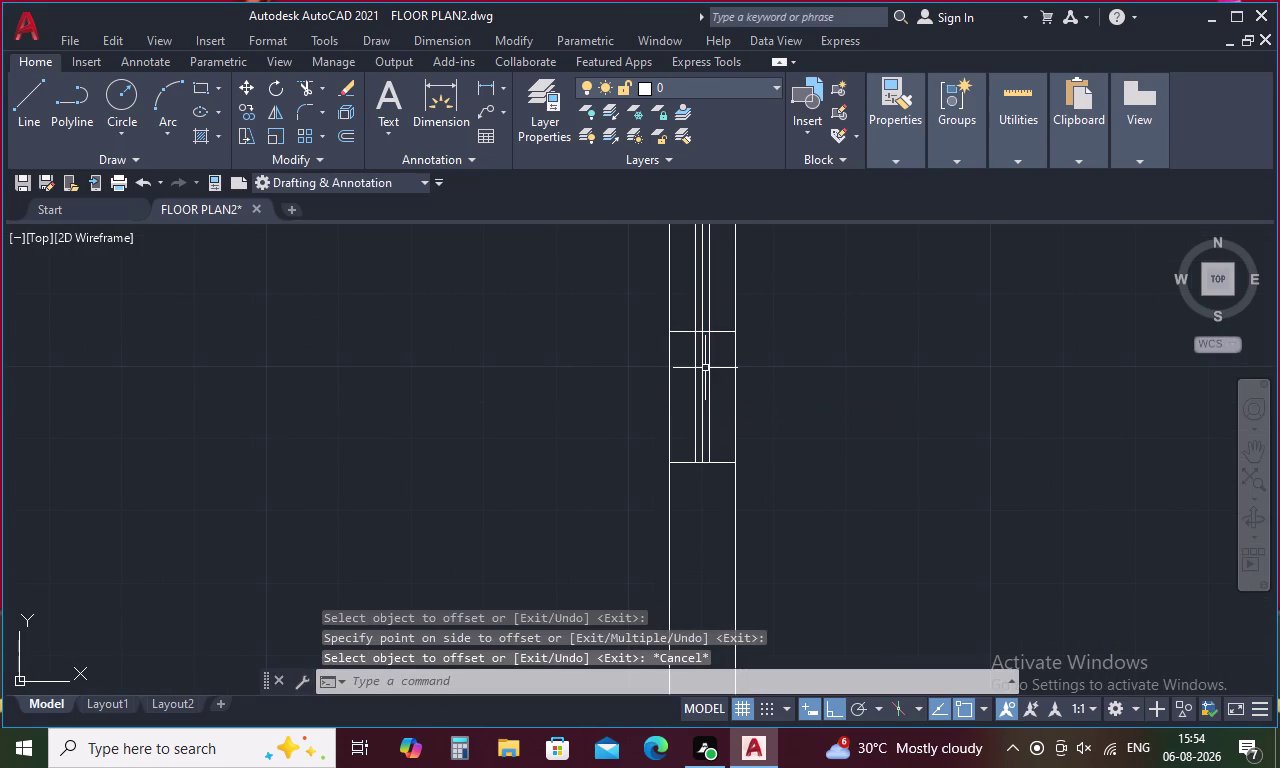
click(701, 373)
key(Delete)
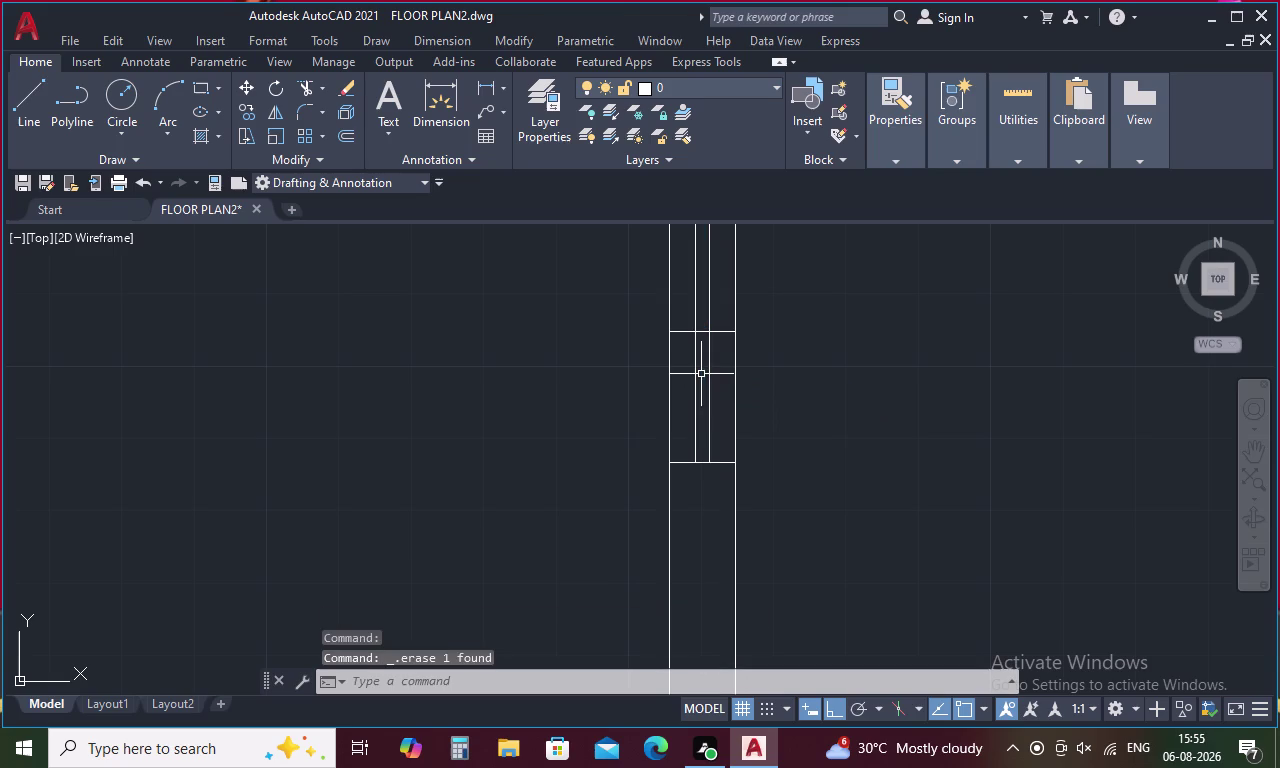
Select all the lines of the left-wall window symbol.
scroll(down, 3)
scroll(up, 3)
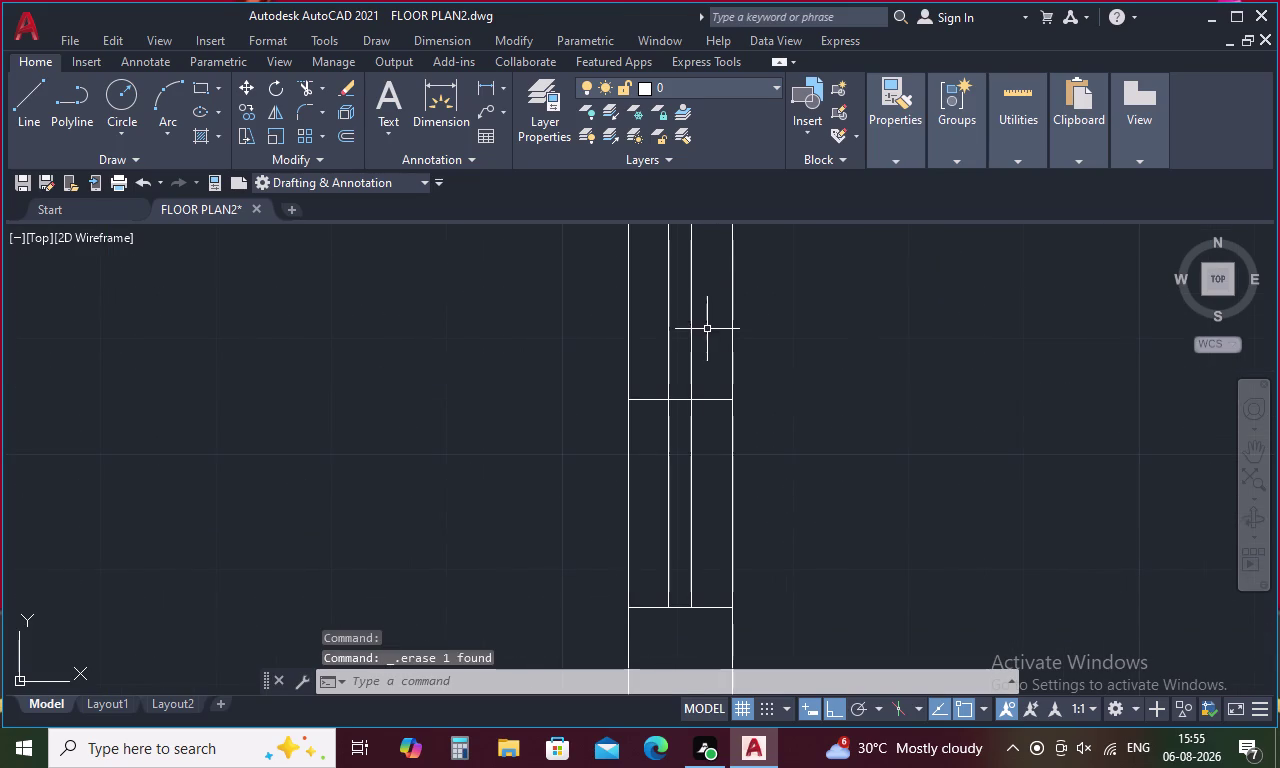
drag(713, 322, 663, 372)
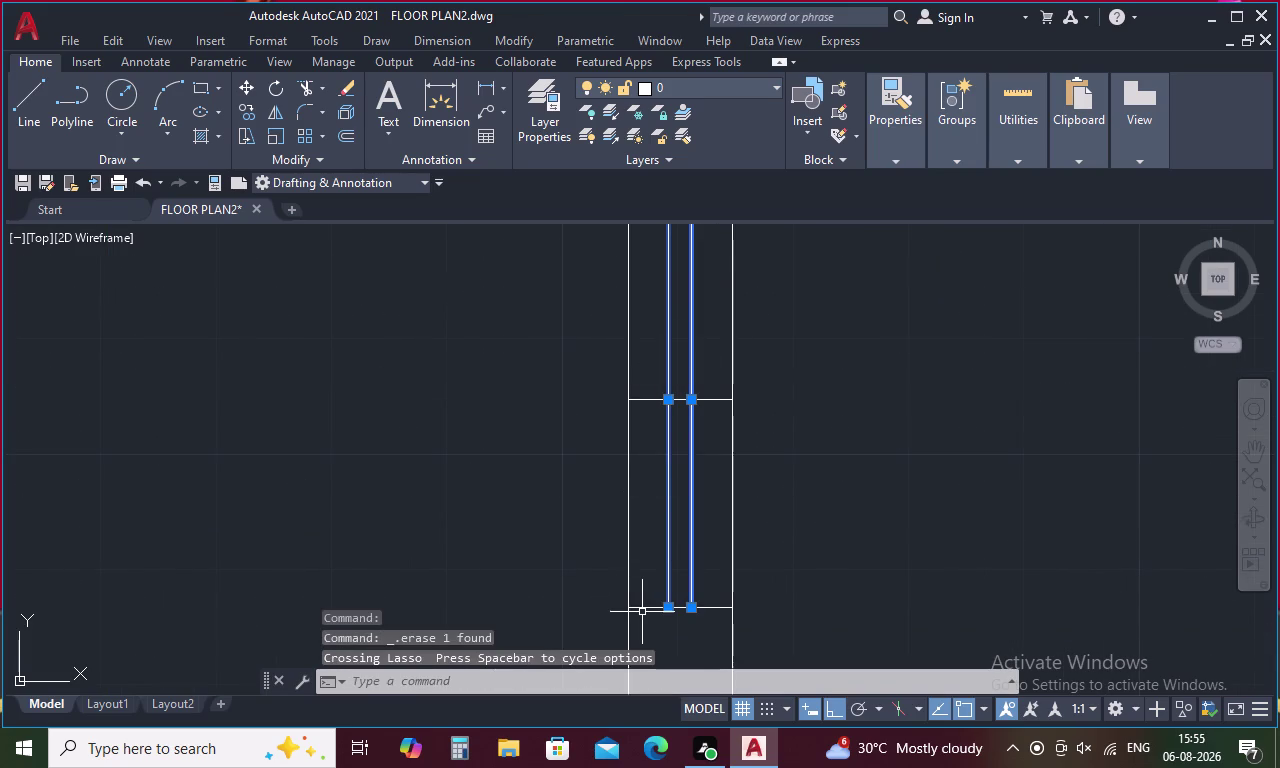
click(642, 605)
scroll(down, 3)
scroll(up, 3)
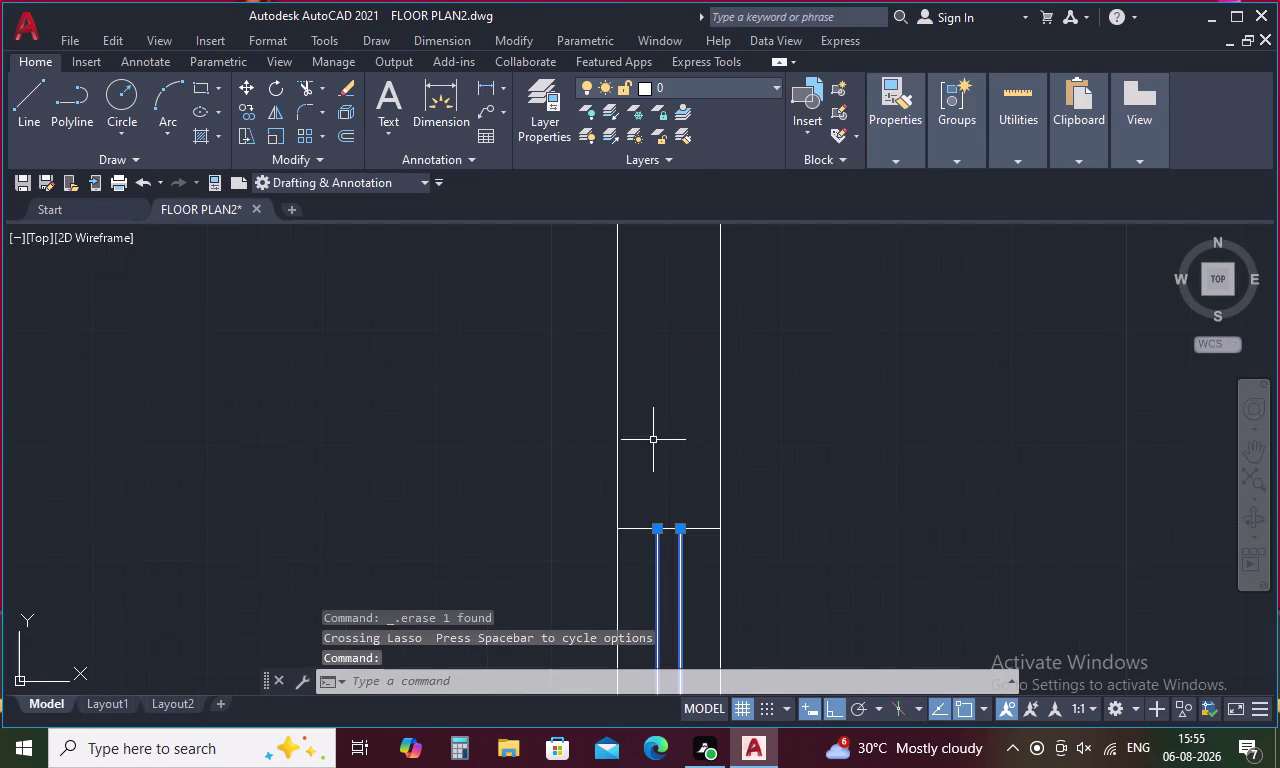
click(635, 528)
right_click(662, 445)
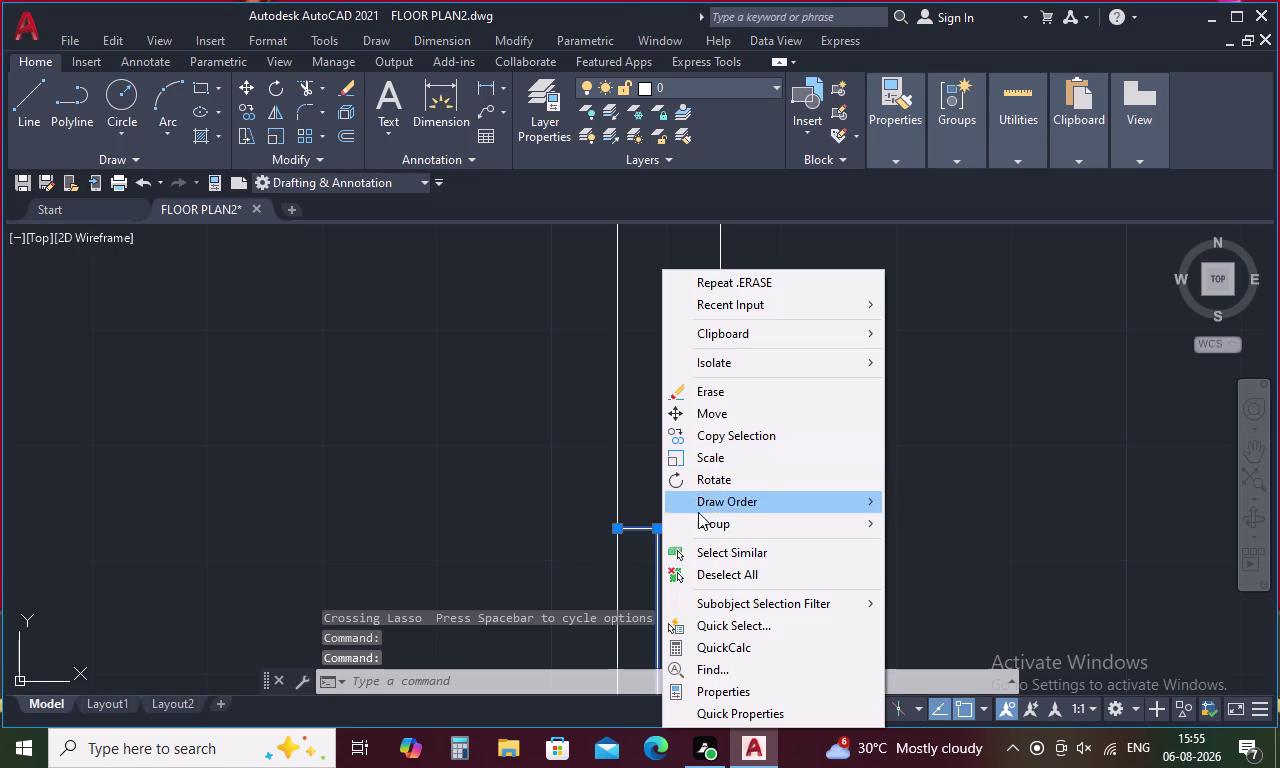
Copy the window lines from a base point on the window to the lower interior wall.
click(752, 436)
middle_drag(737, 469, 749, 426)
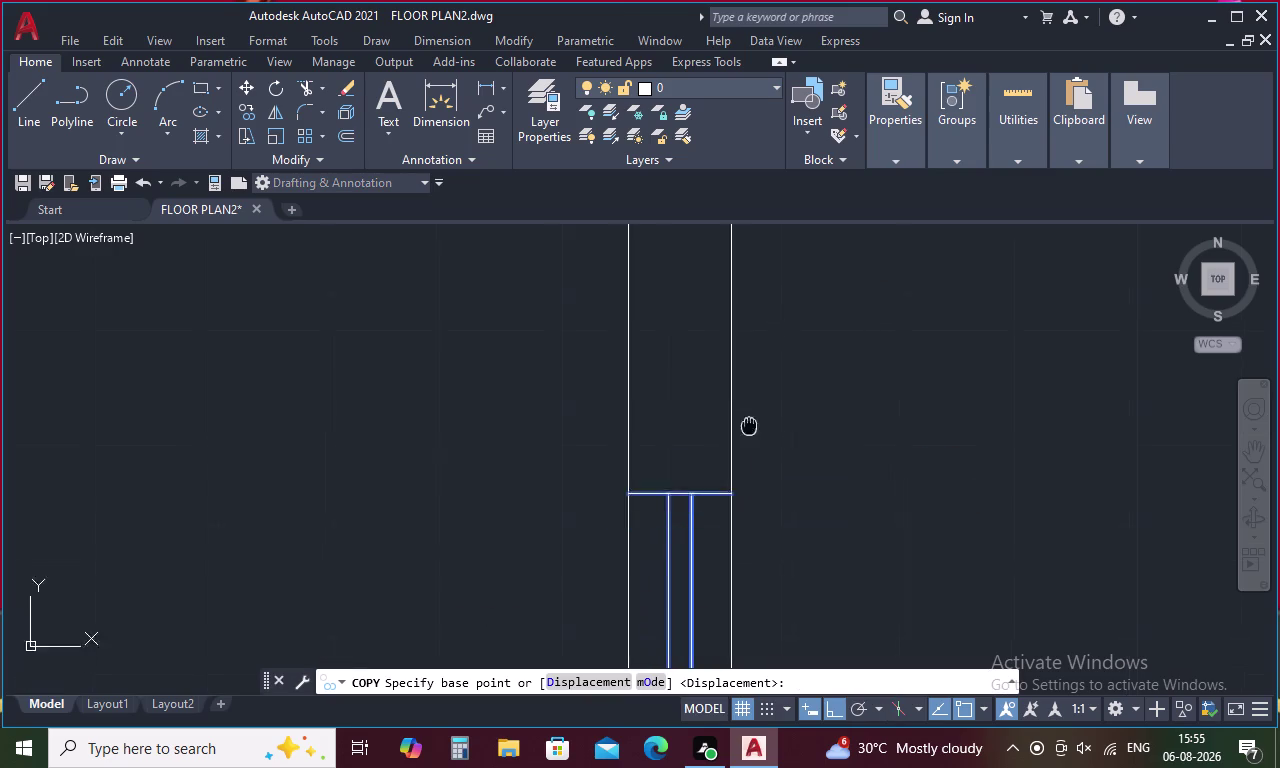
middle_drag(749, 426, 799, 306)
click(678, 570)
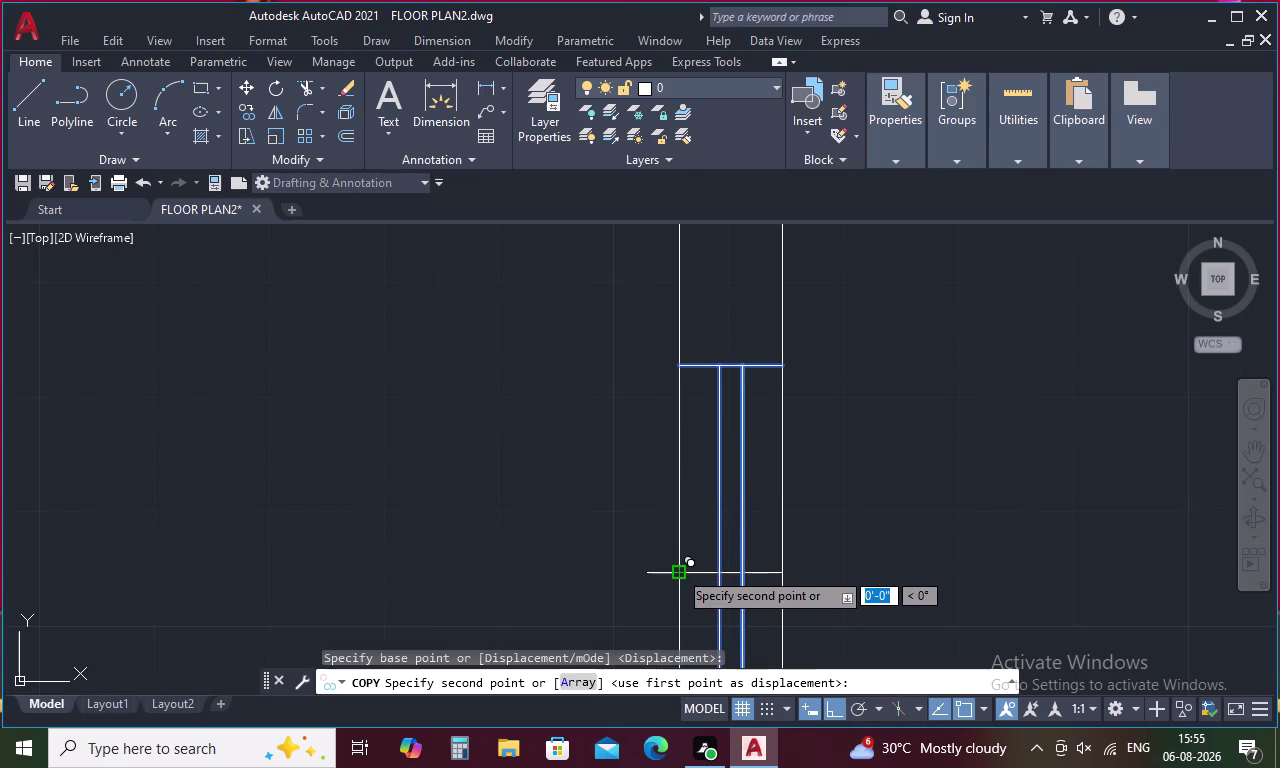
scroll(down, 3)
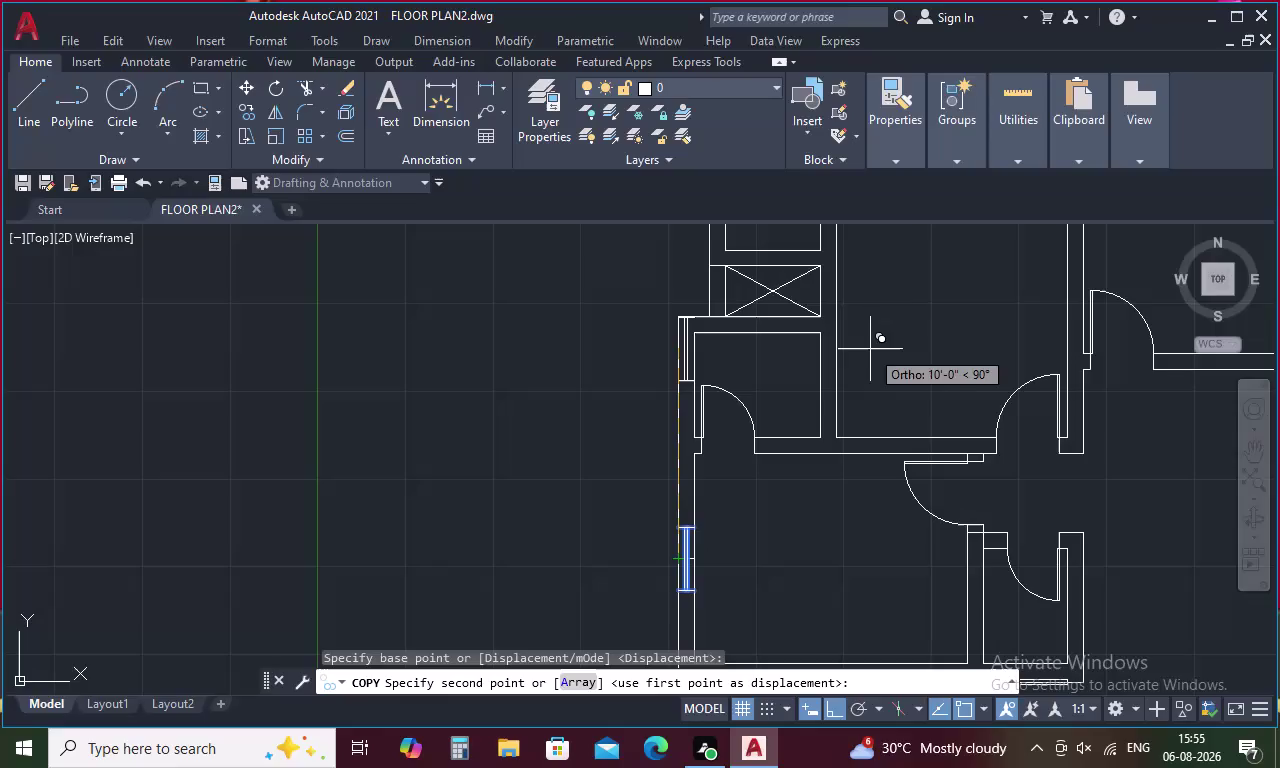
middle_drag(865, 359, 634, 336)
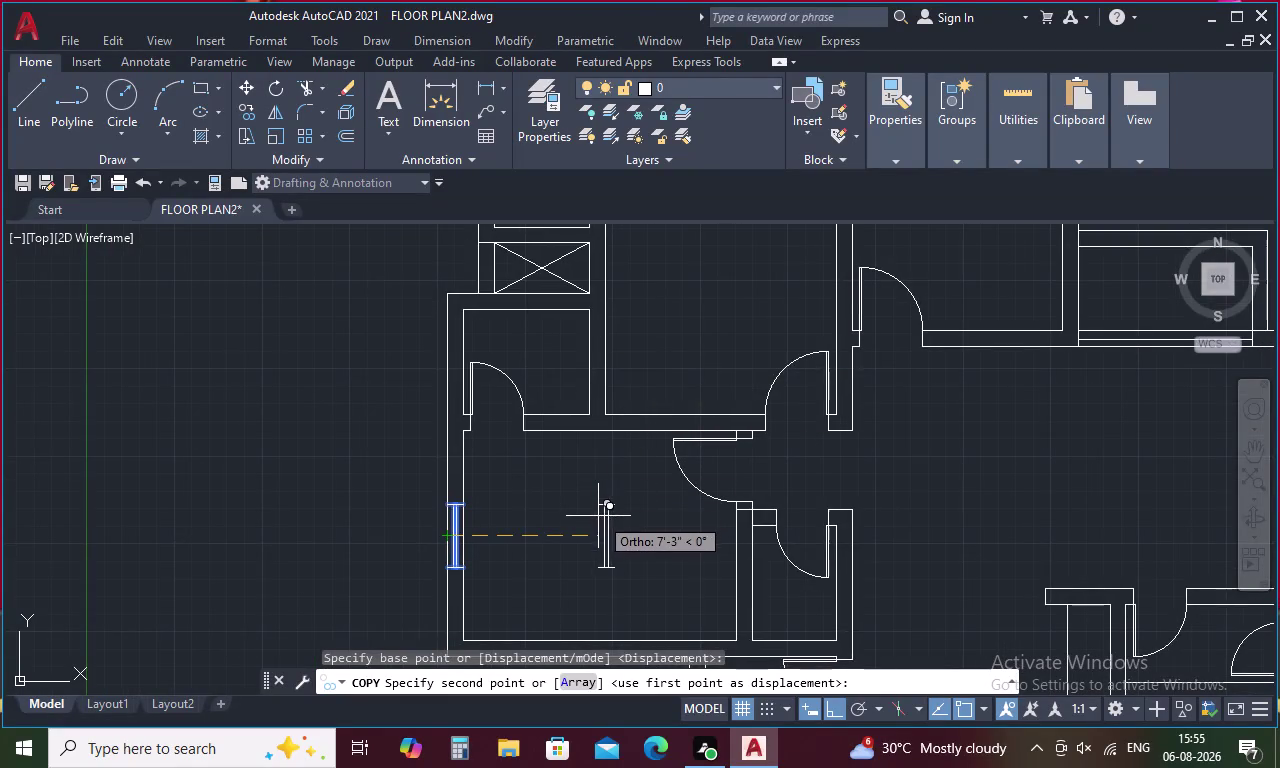
middle_drag(603, 494, 640, 295)
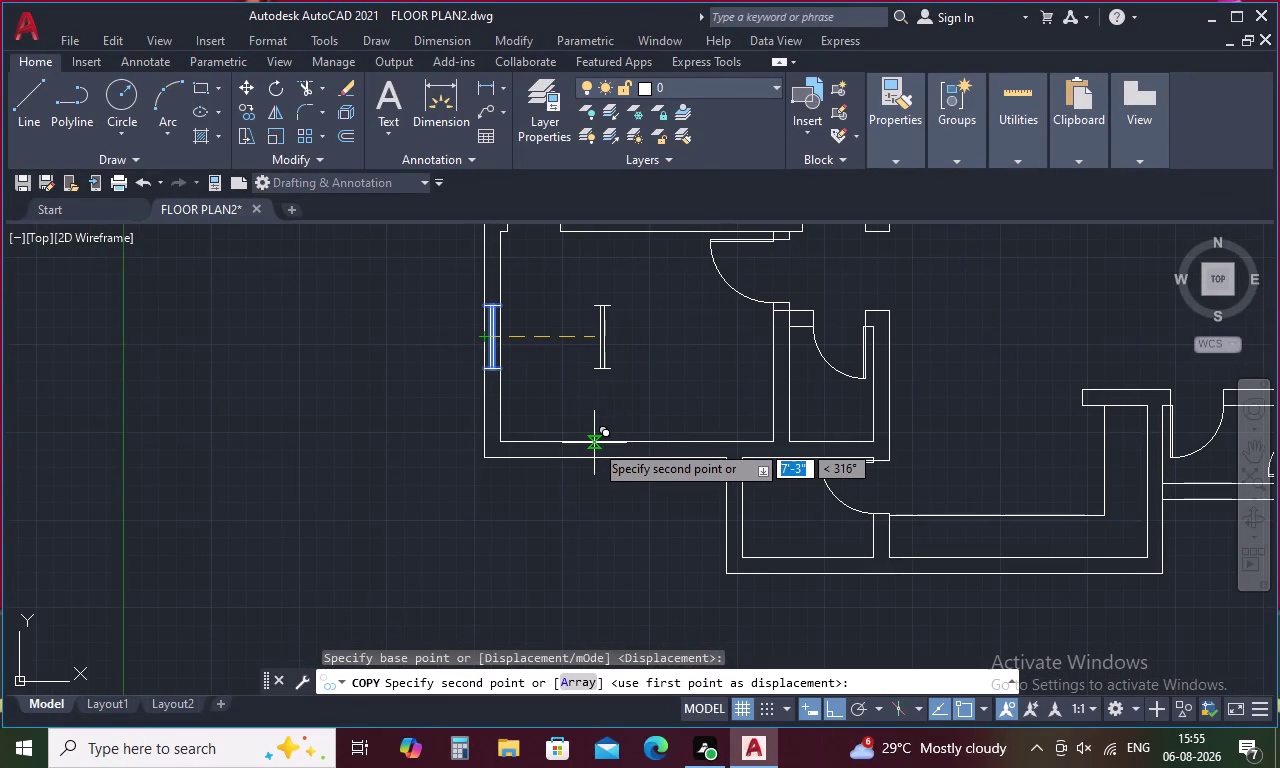
click(633, 441)
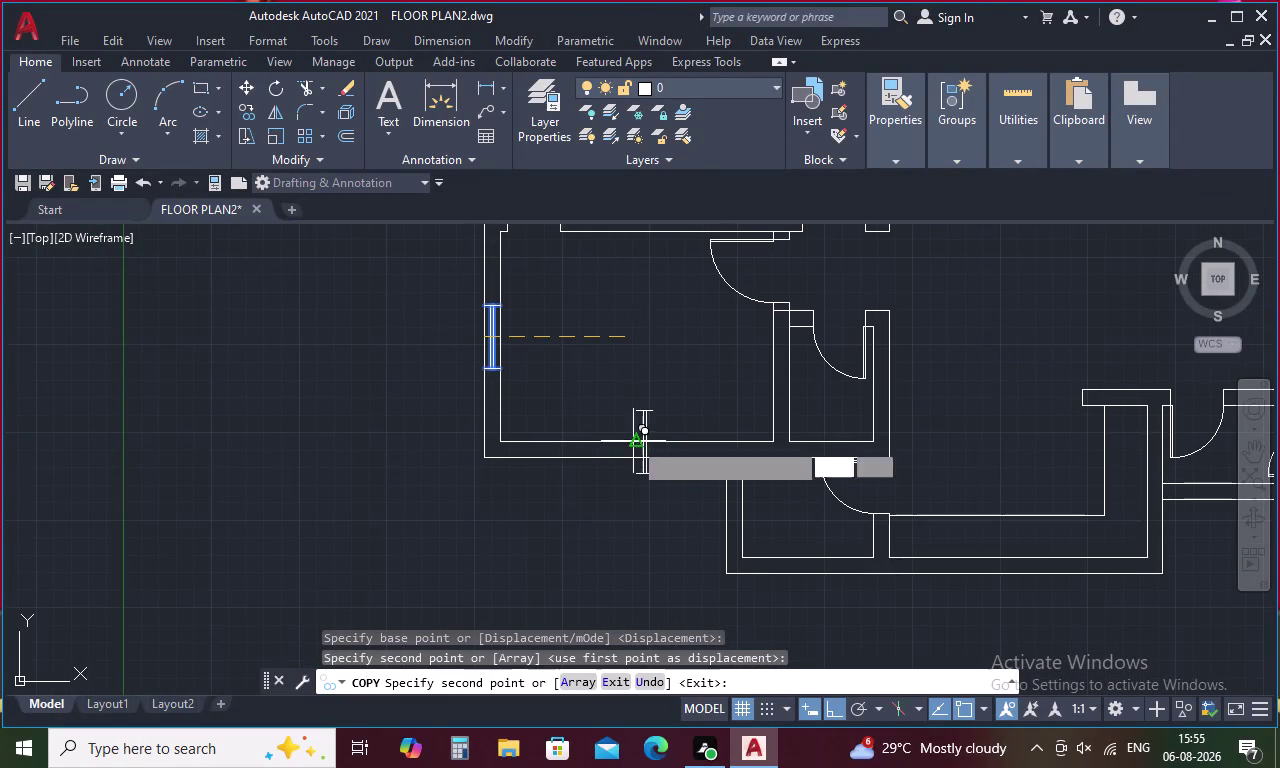
scroll(up, 3)
key(Escape)
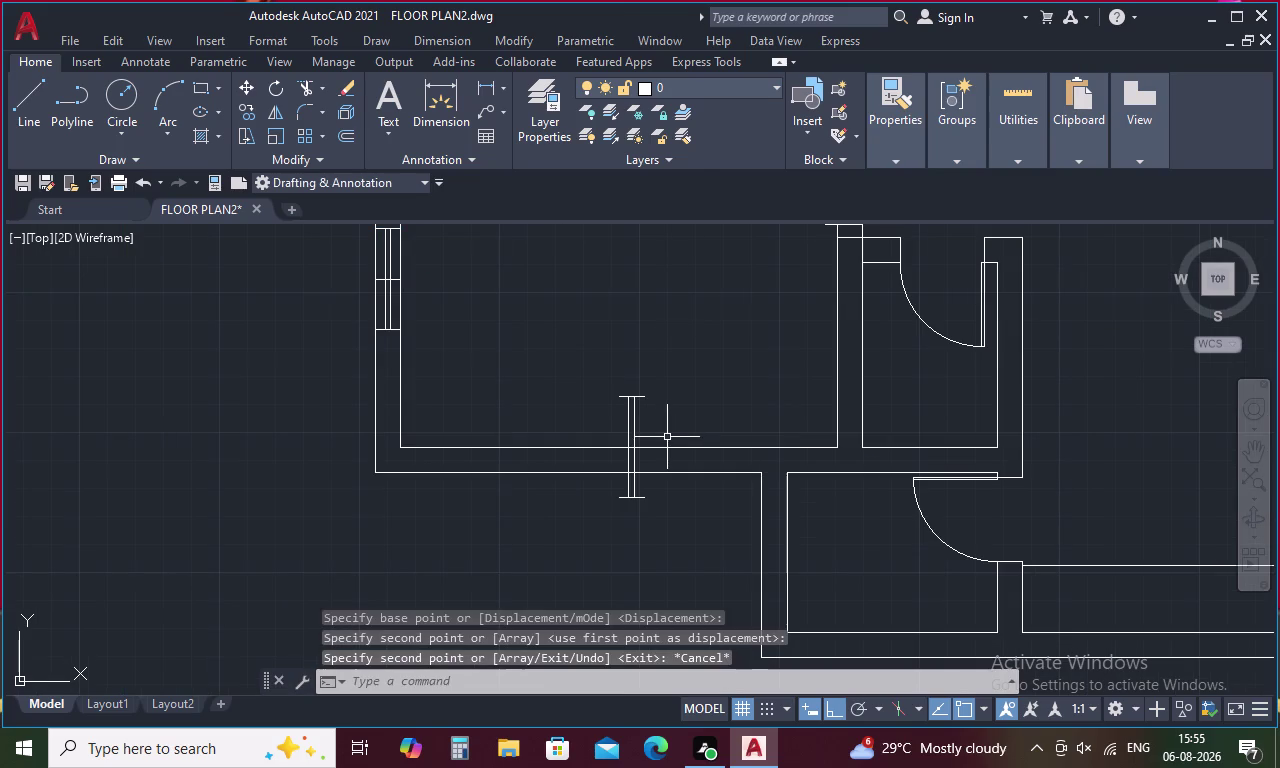
drag(660, 429, 599, 440)
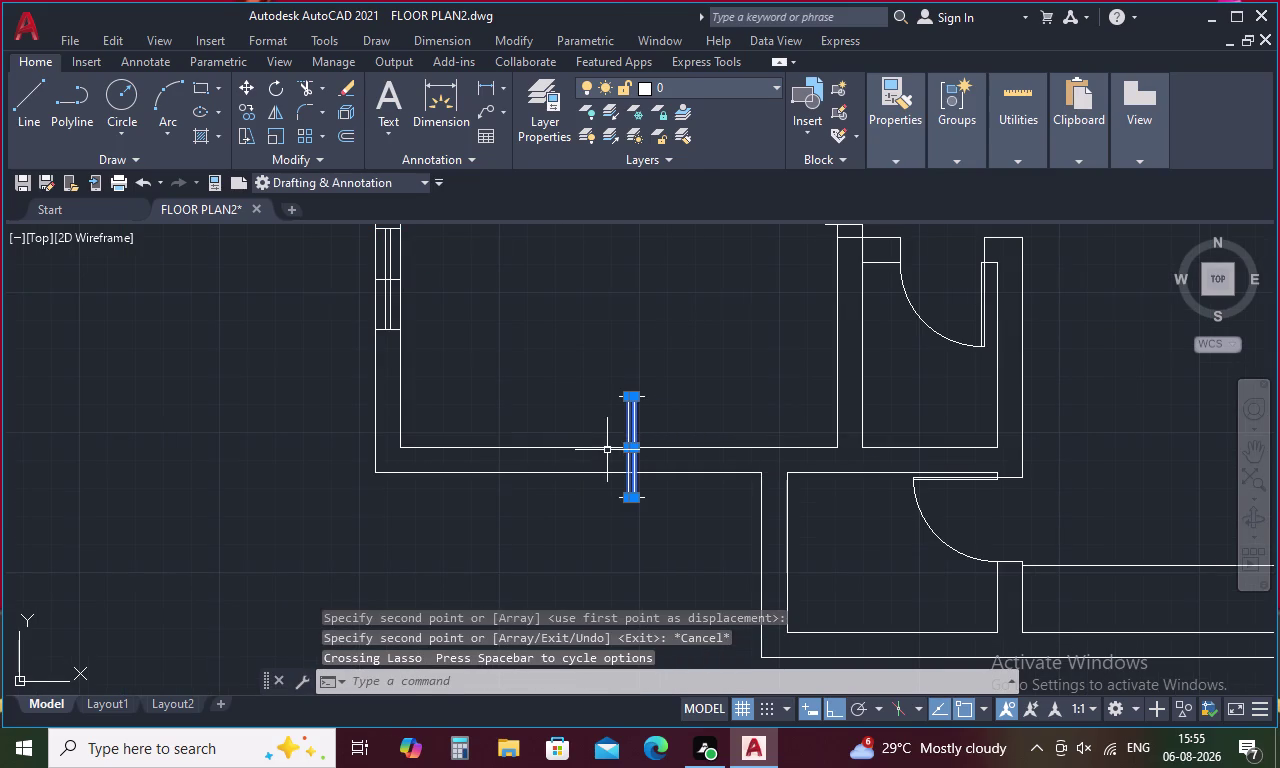
Rotate the copied window, then undo the incorrect tilted result.
scroll(up, 3)
click(645, 576)
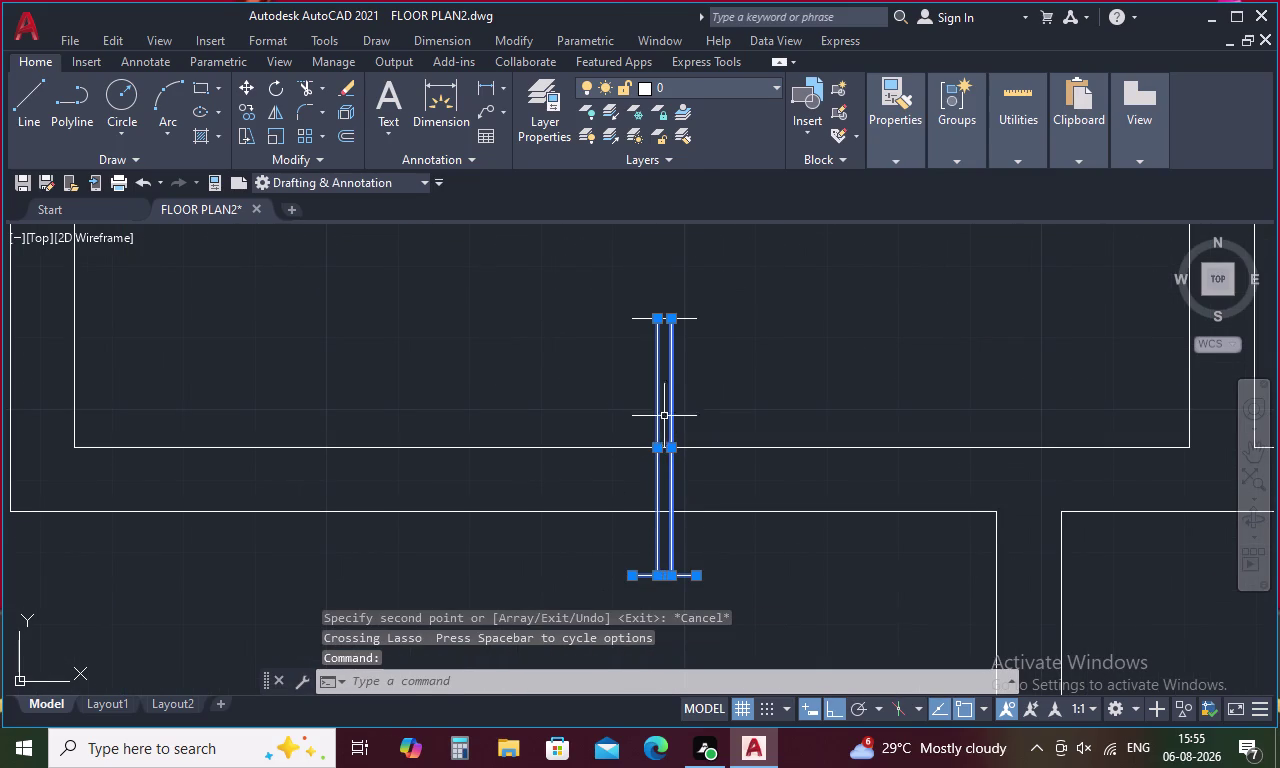
click(689, 318)
right_click(751, 375)
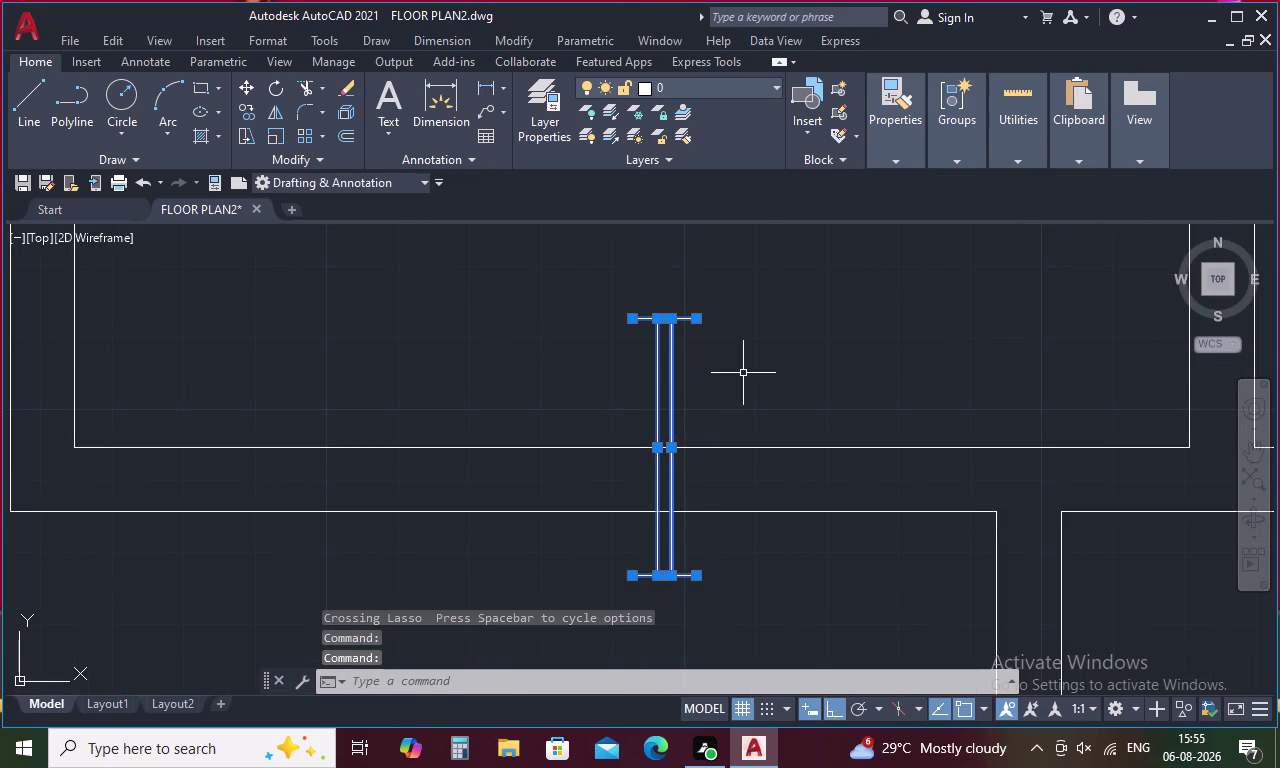
click(790, 477)
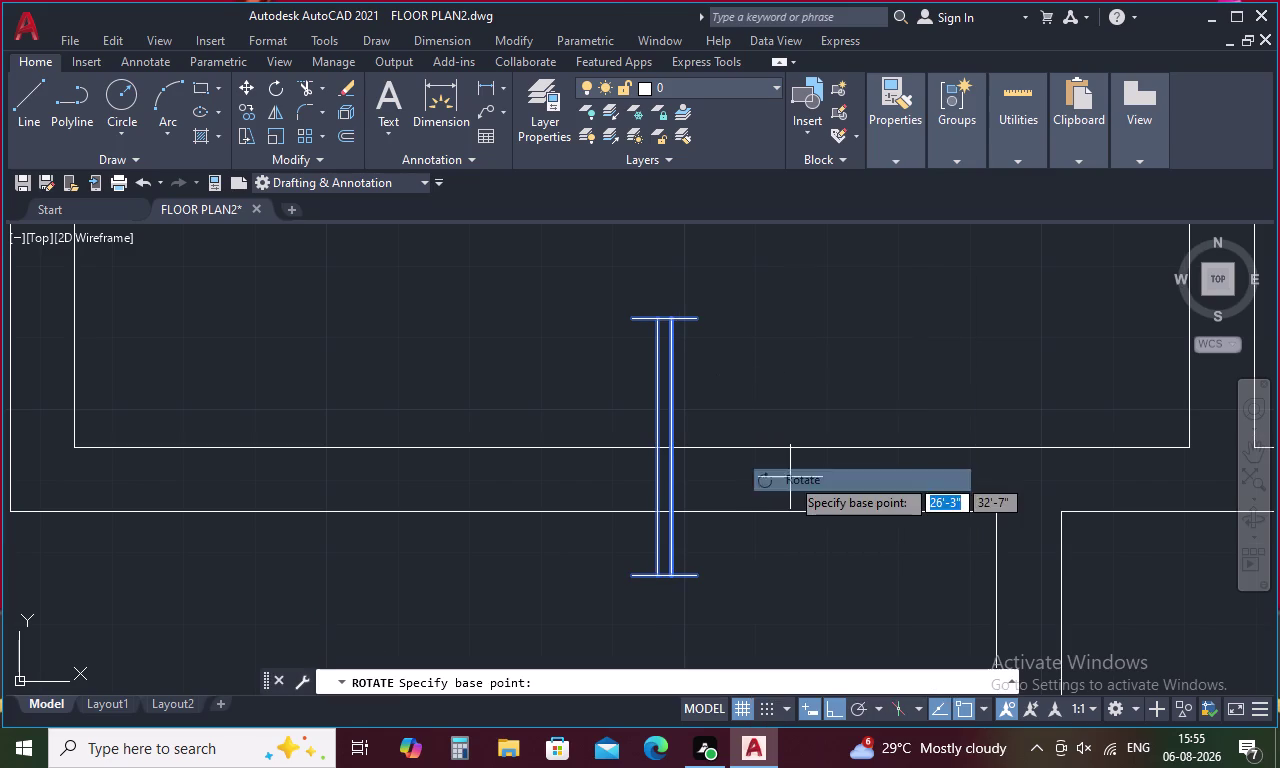
click(654, 445)
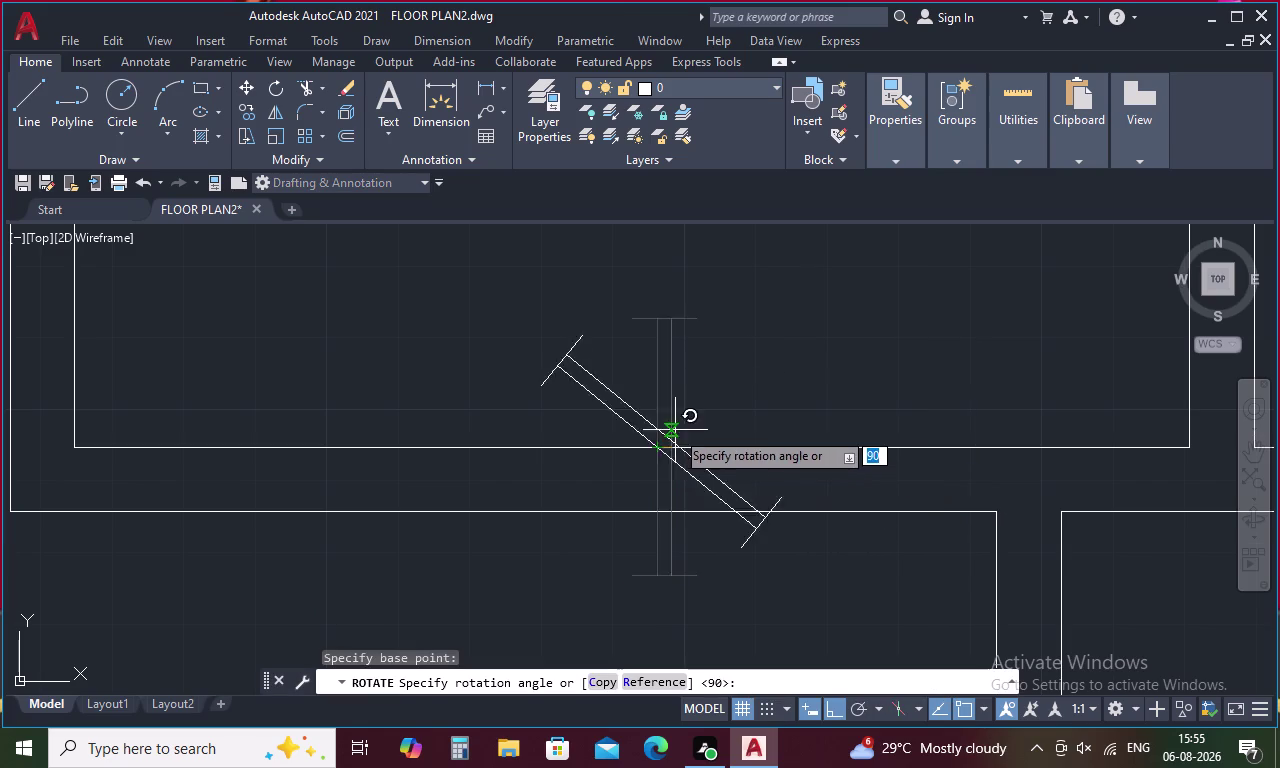
click(677, 555)
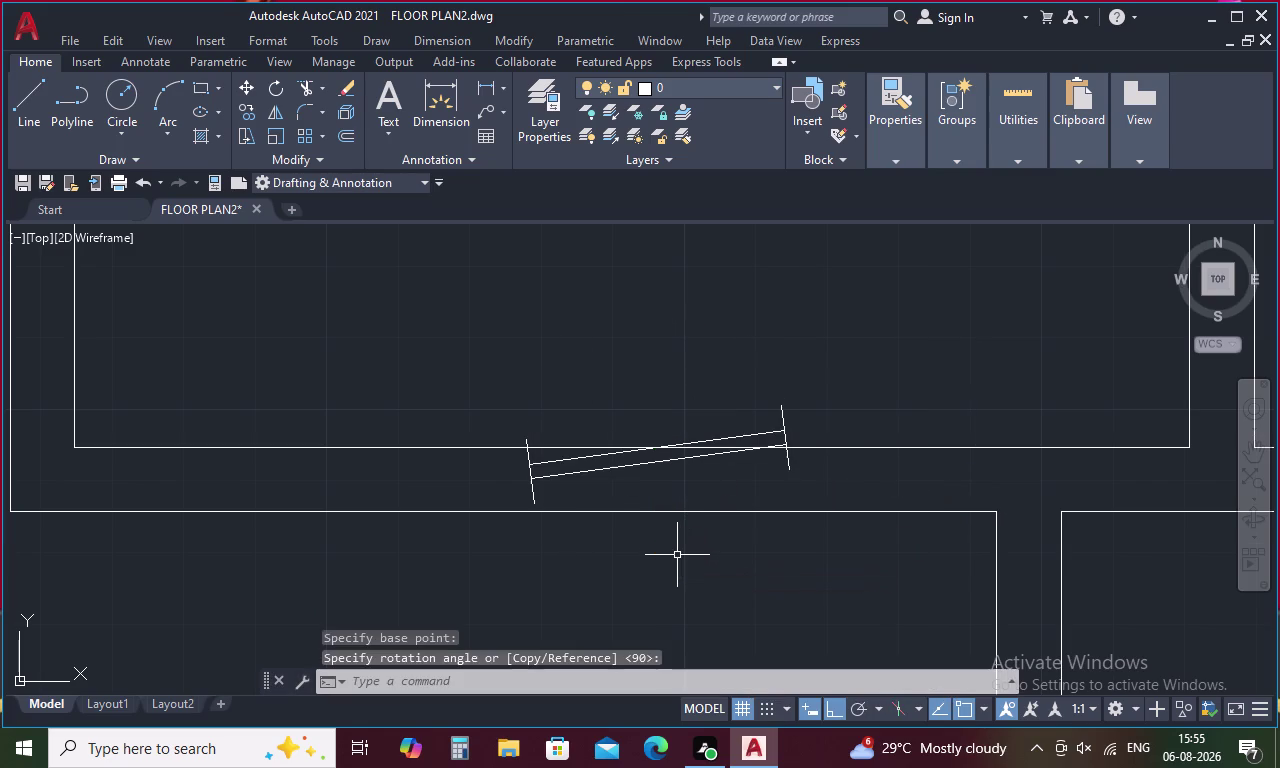
key(ctrl+z)
Reselect the window lines and rotate them 90° with Ortho to lie horizontally.
drag(723, 367, 612, 417)
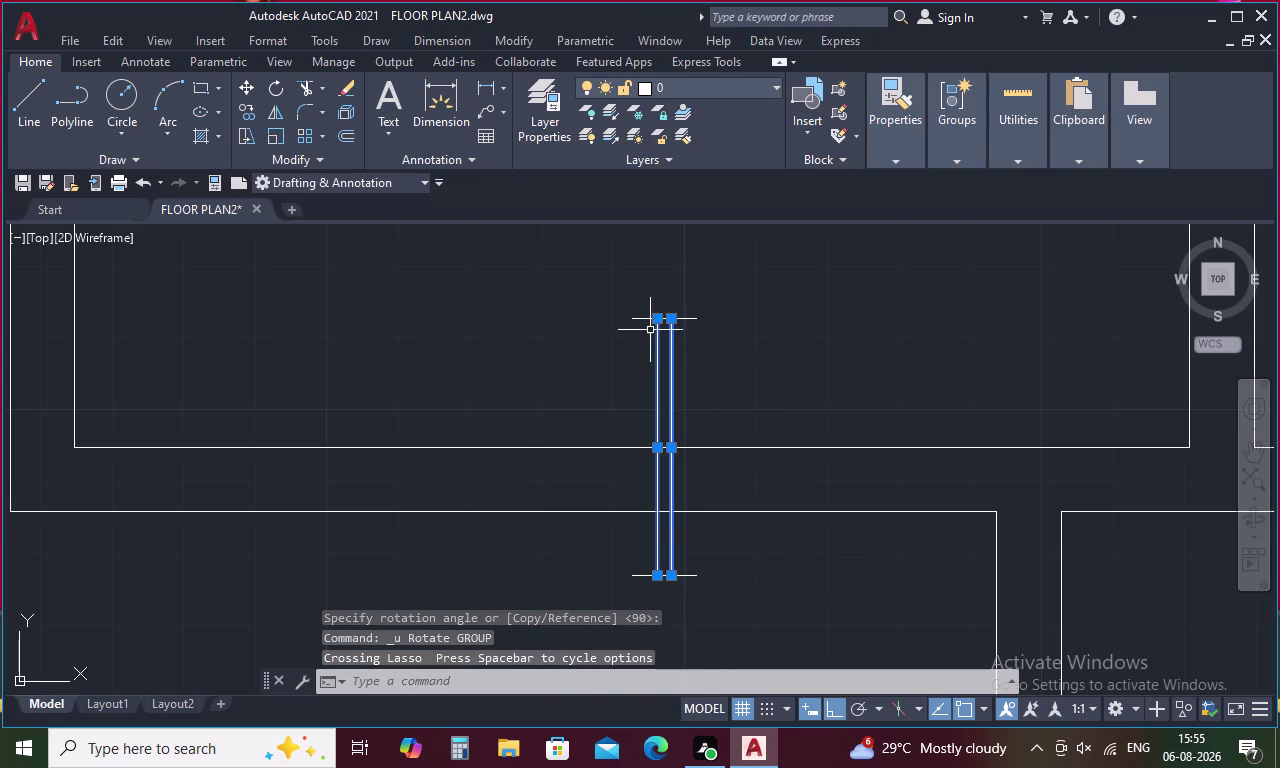
drag(650, 302, 635, 344)
click(630, 370)
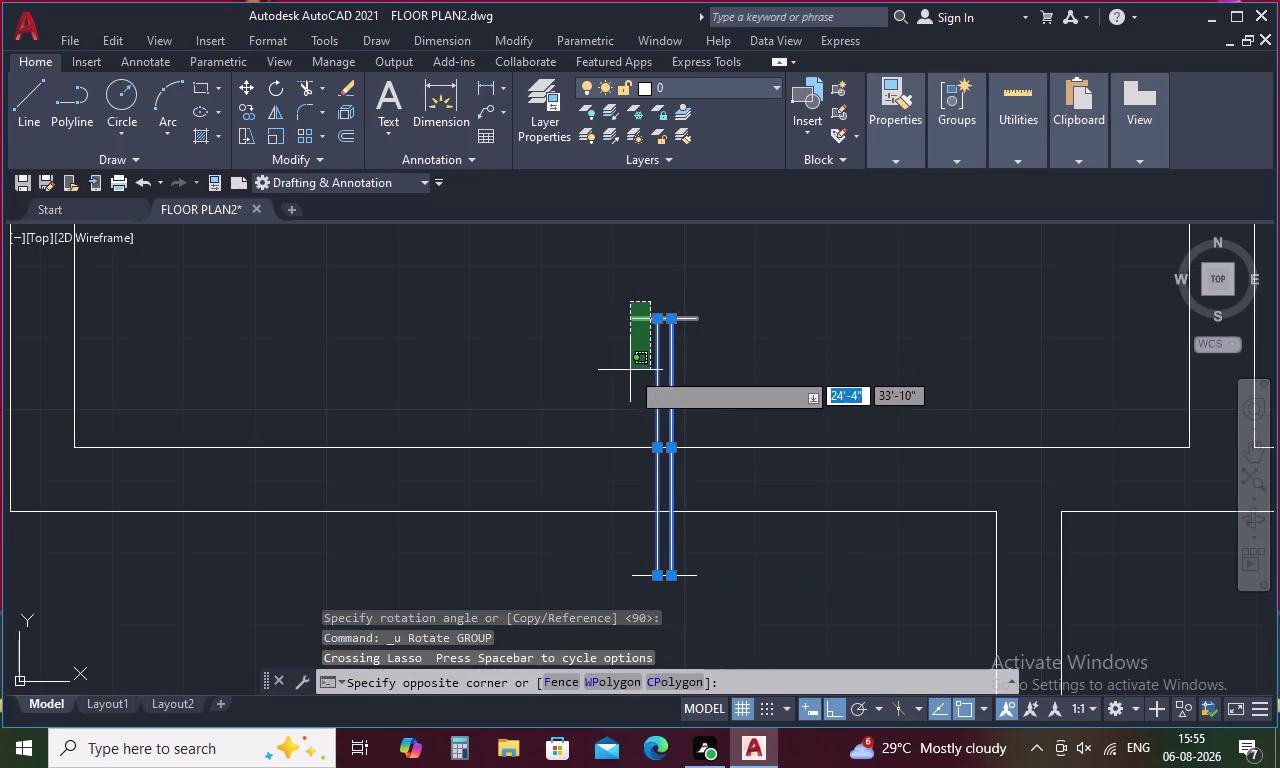
drag(704, 552, 596, 592)
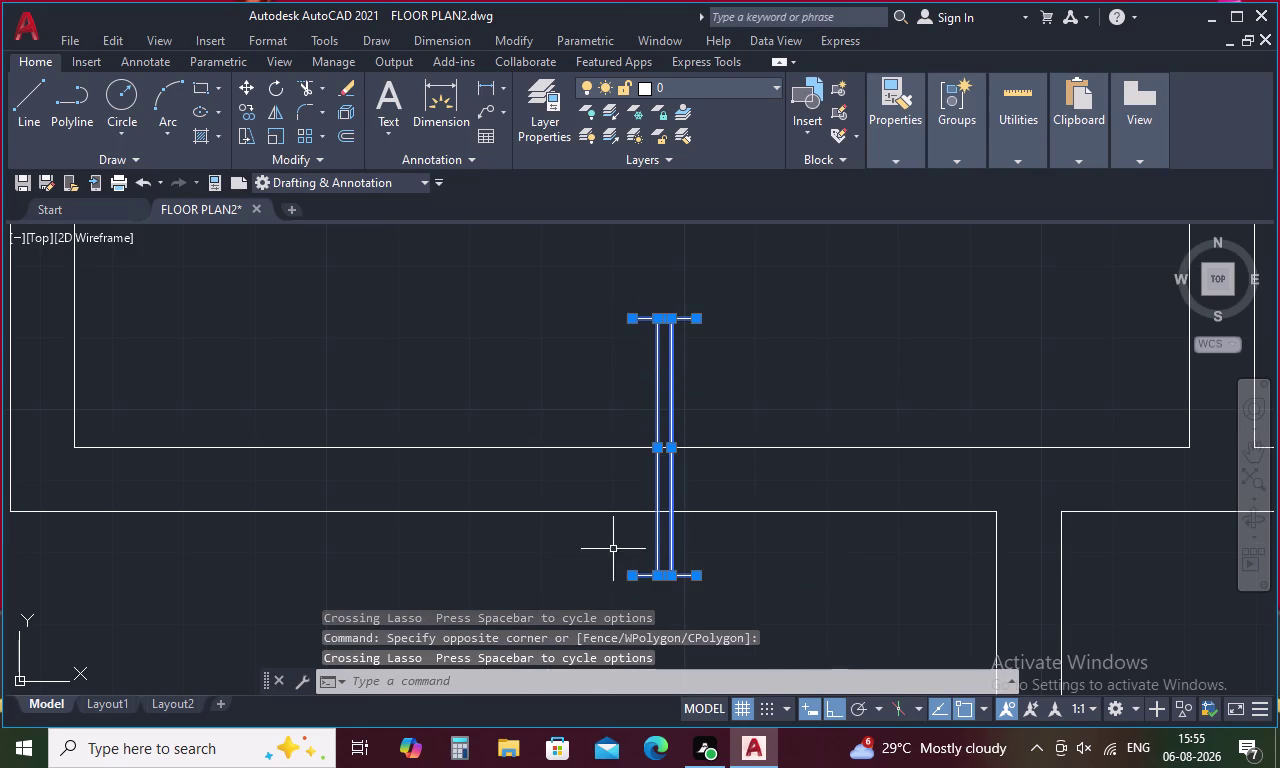
right_click(612, 398)
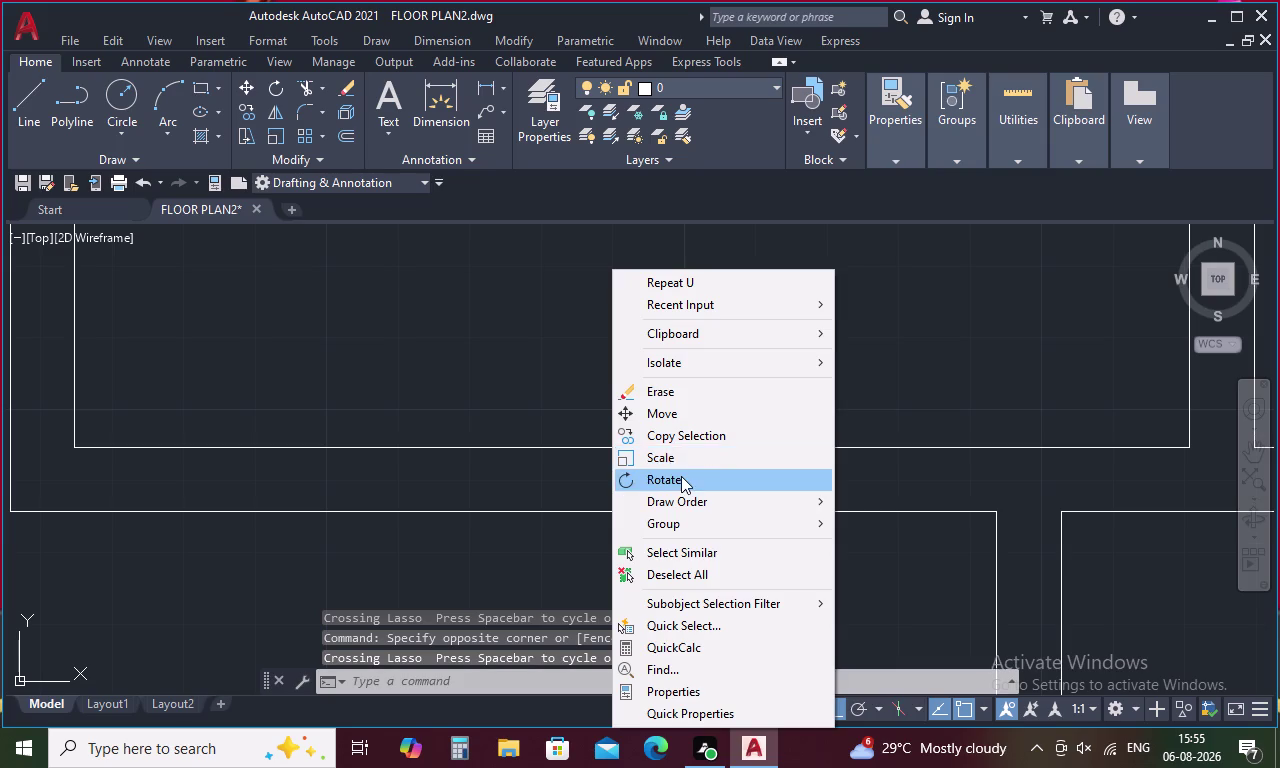
click(681, 476)
click(657, 445)
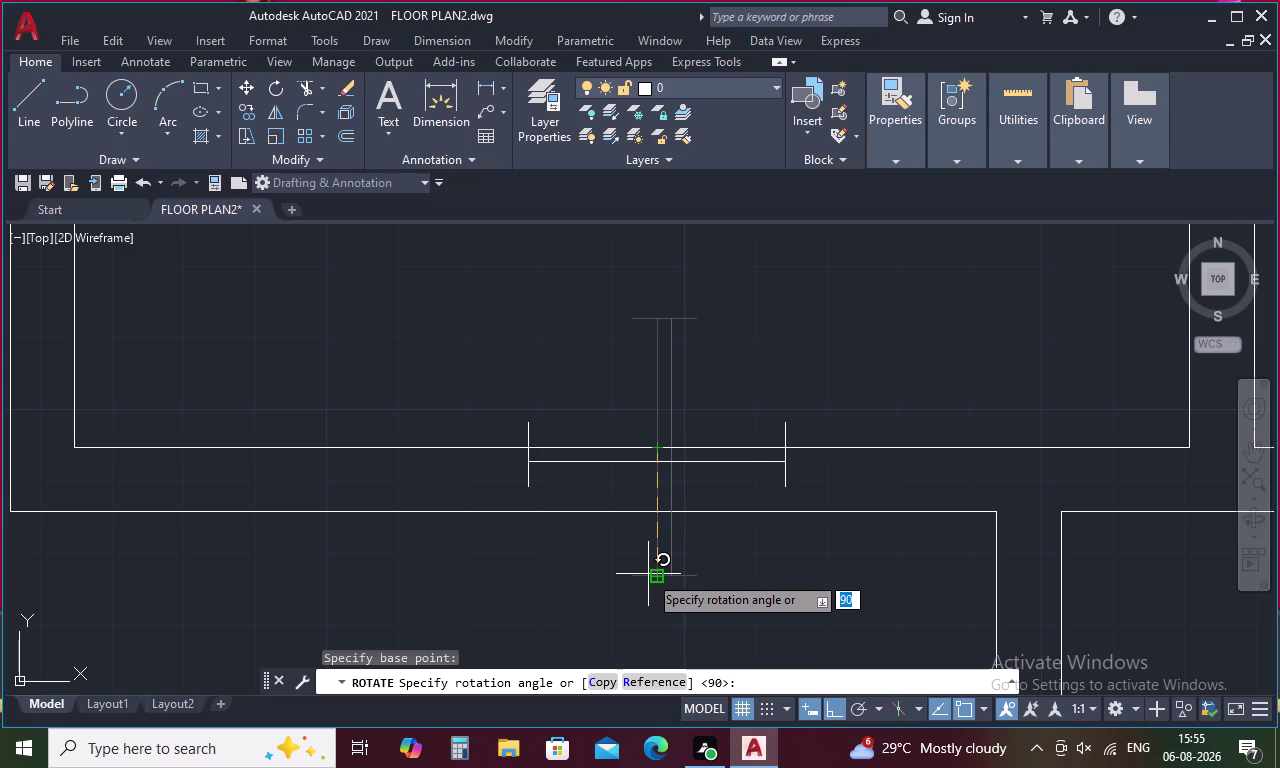
key(F8)
key(F8)
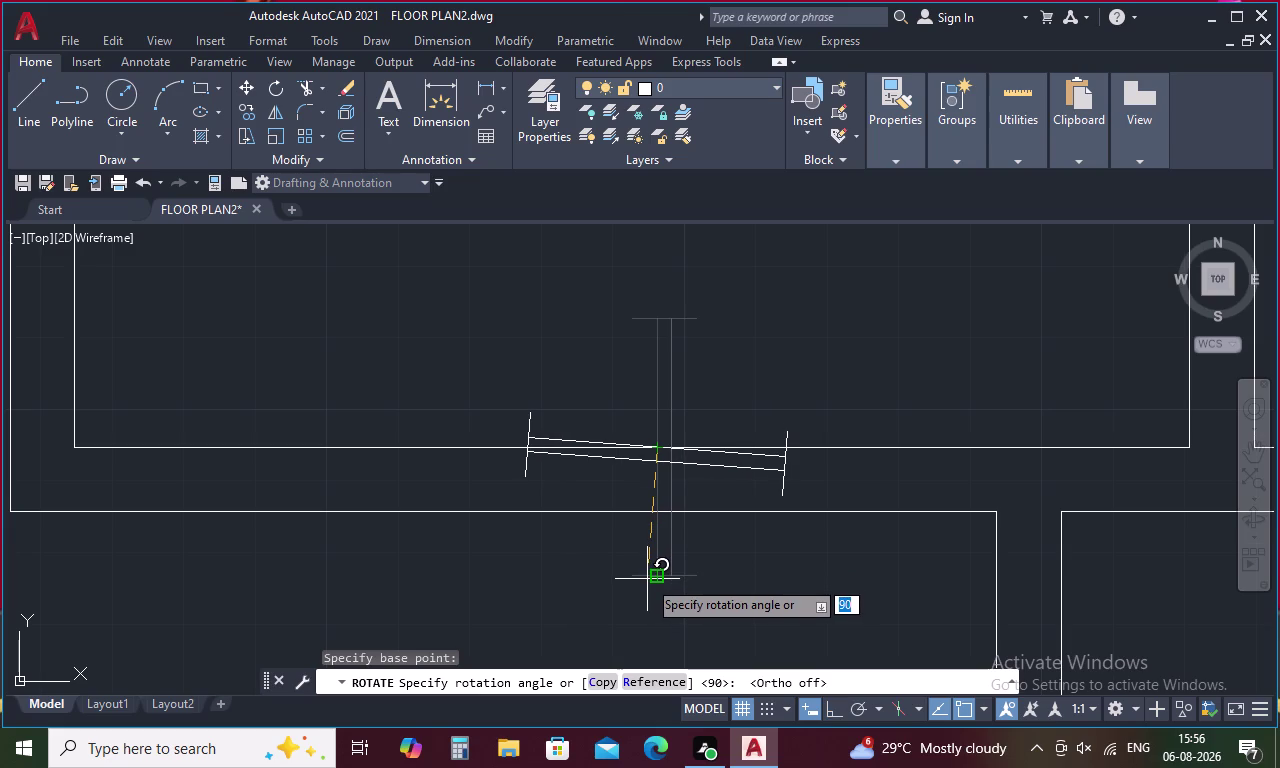
click(647, 579)
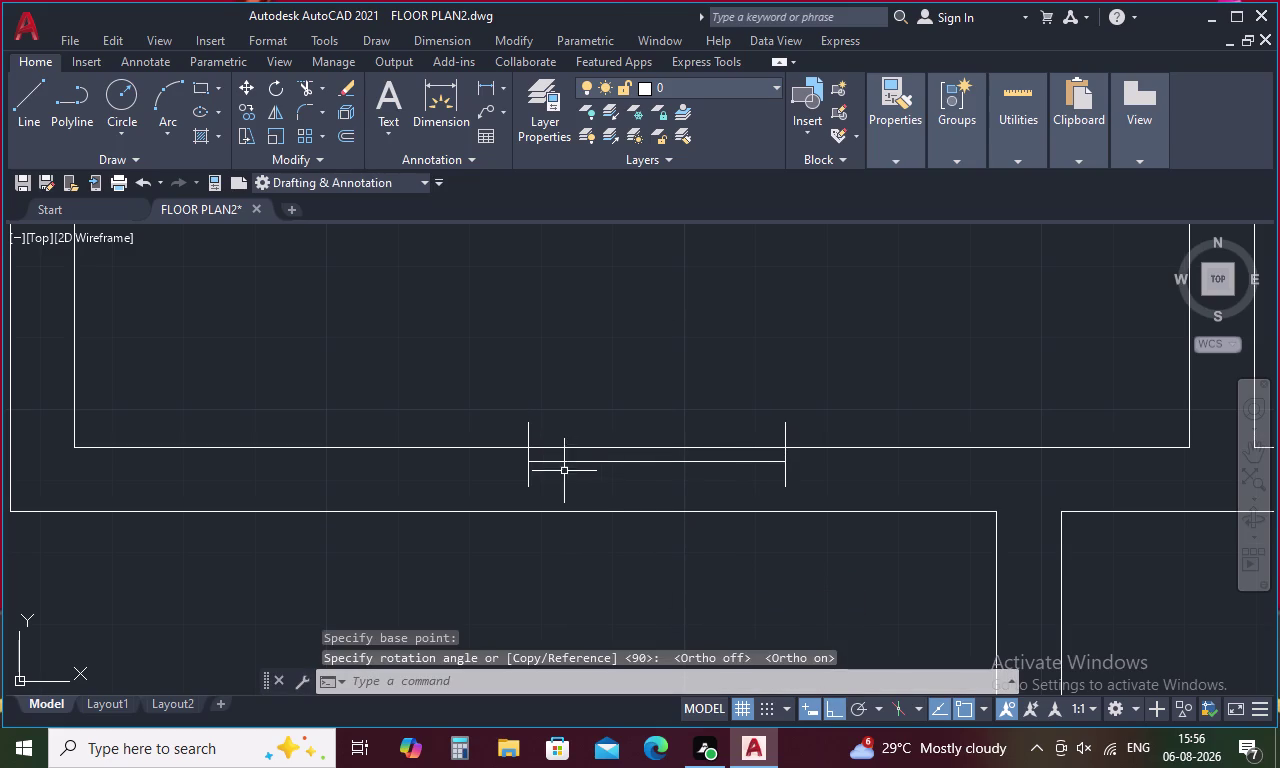
Reselect the lines of the rotated window symbol on the lower wall.
click(529, 435)
drag(595, 416, 592, 474)
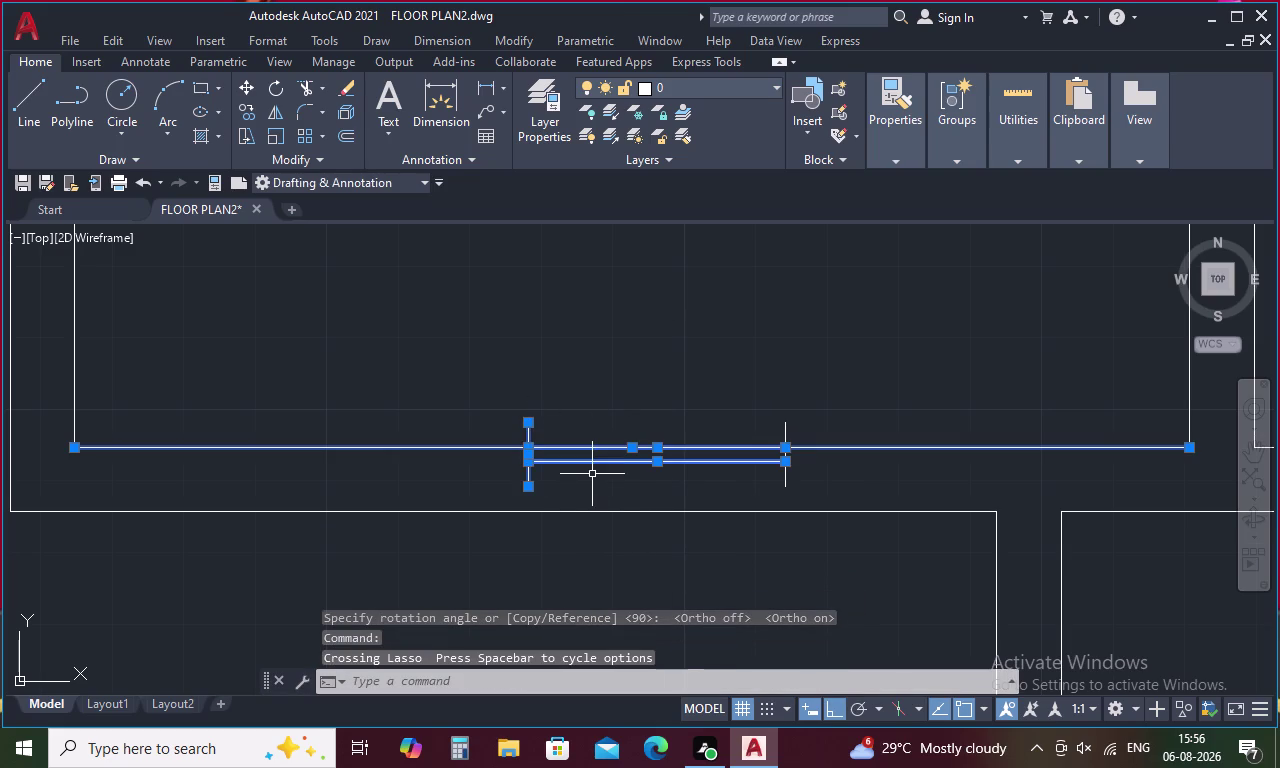
key(Escape)
click(644, 446)
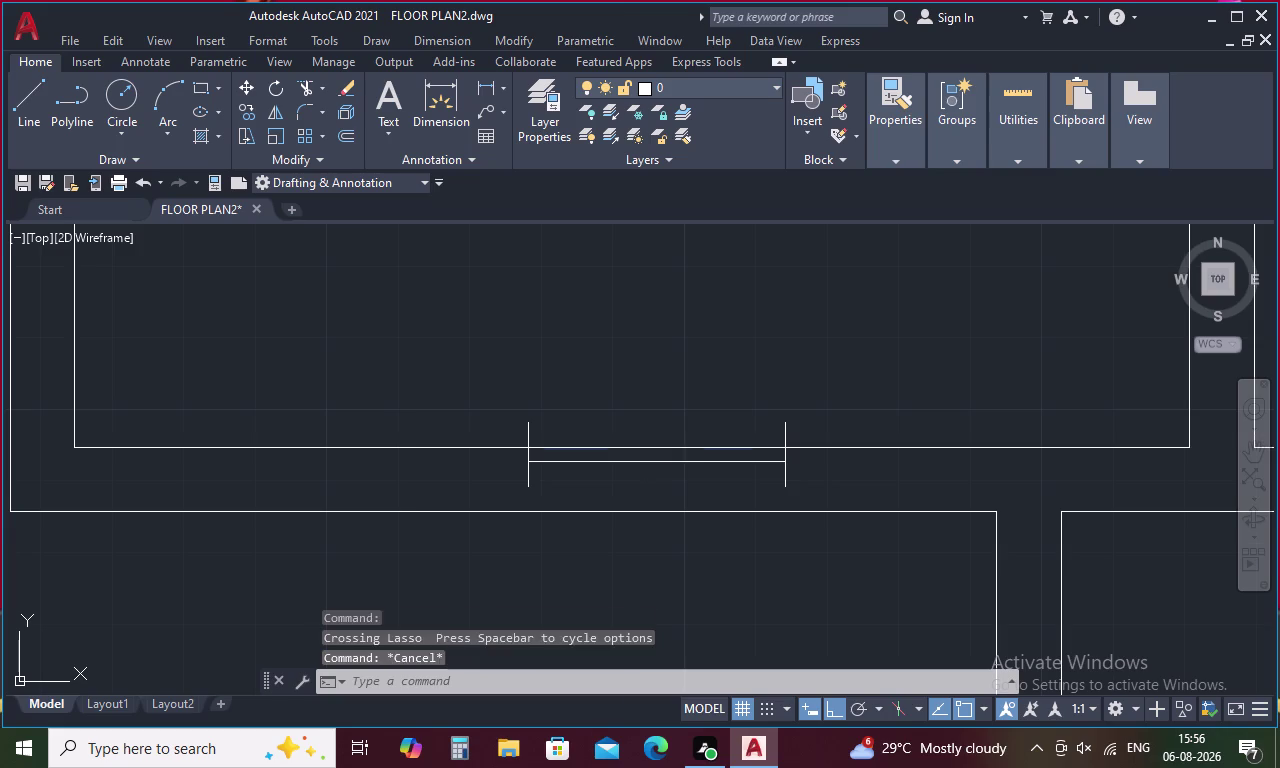
click(640, 463)
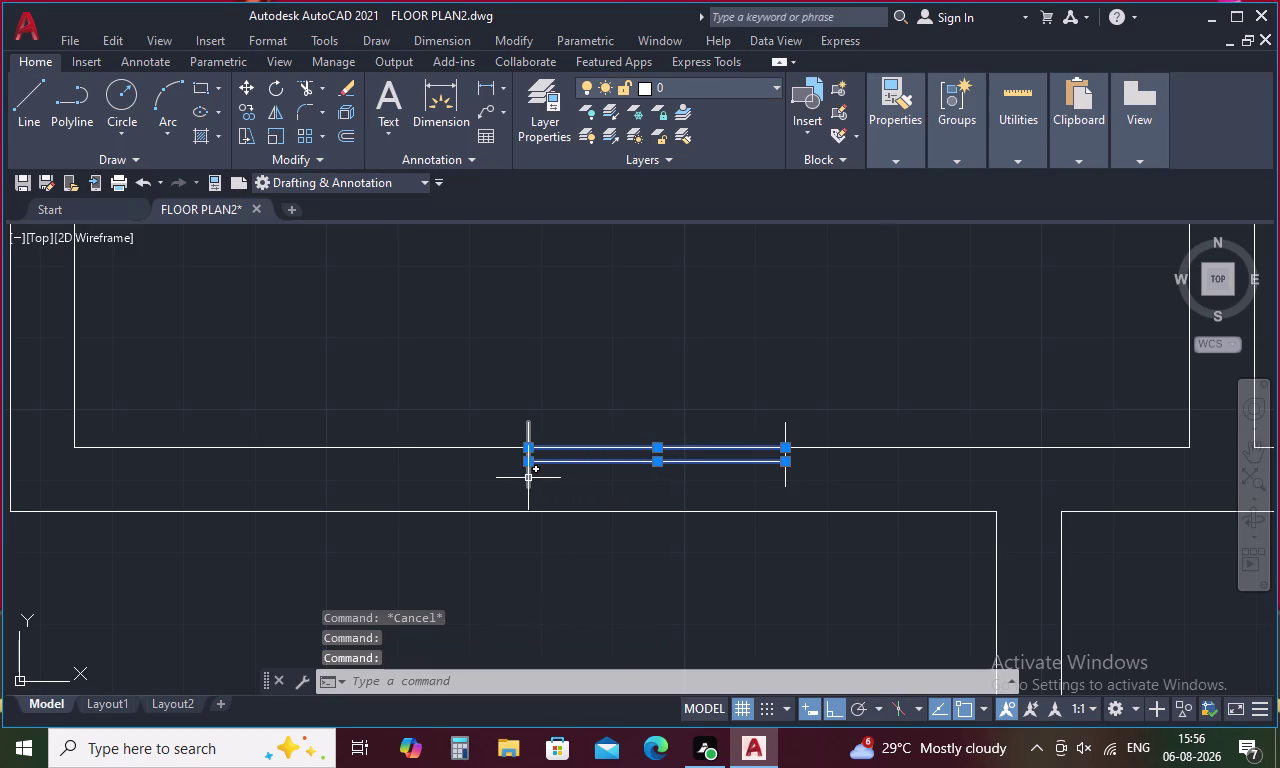
Move the selected window symbol down into the lower wall's thickness.
click(528, 478)
click(787, 481)
right_click(723, 365)
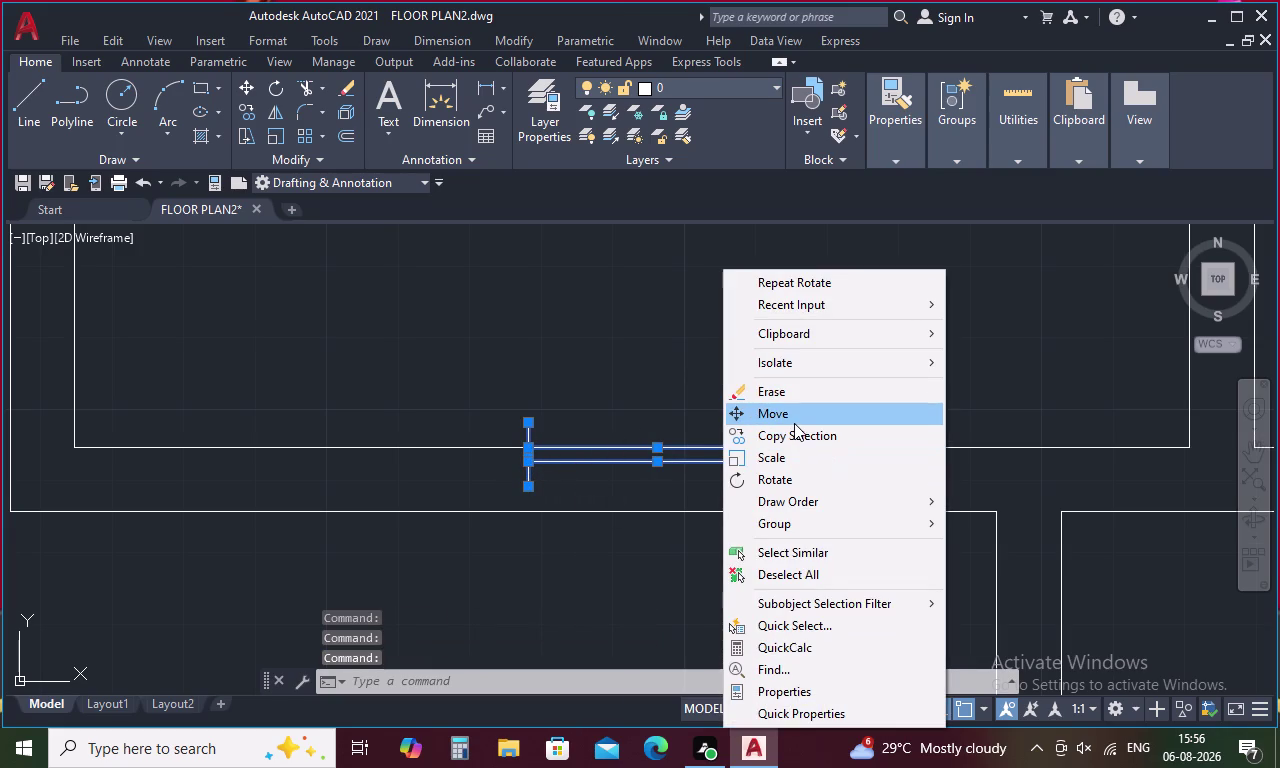
click(797, 421)
click(527, 419)
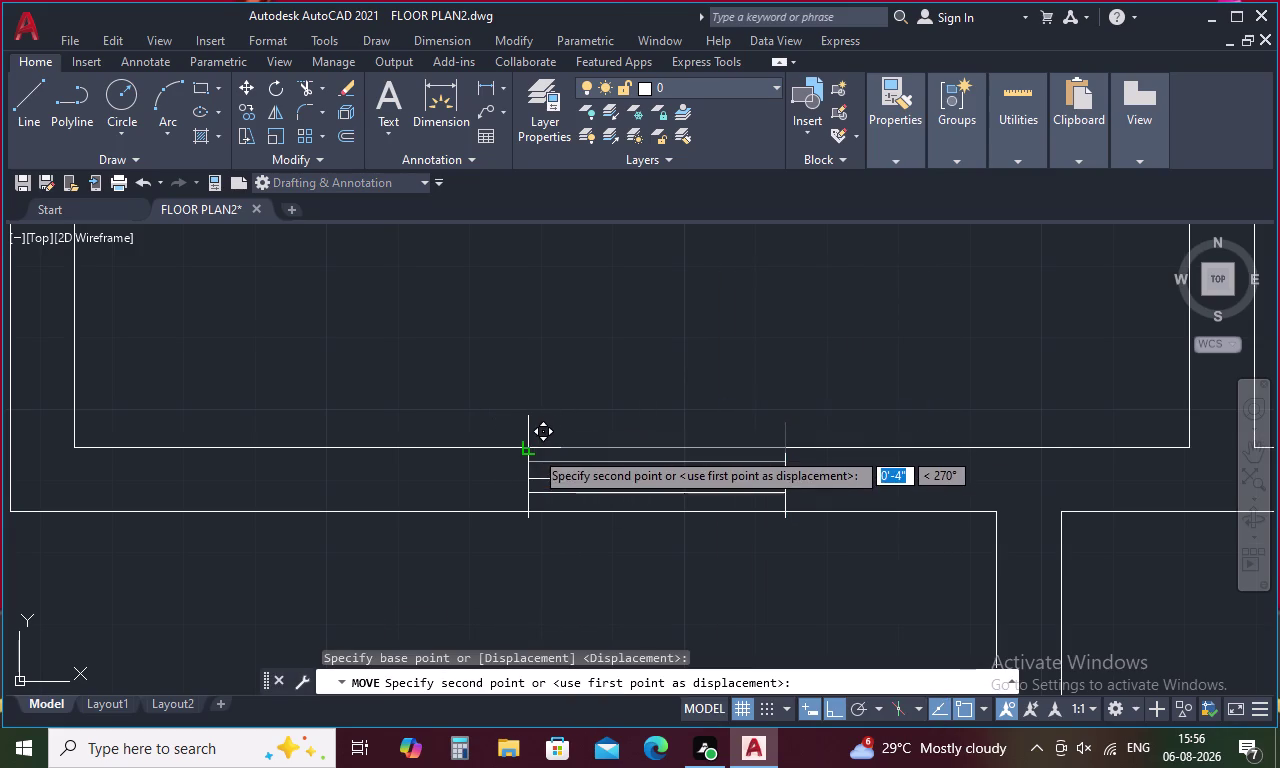
click(534, 450)
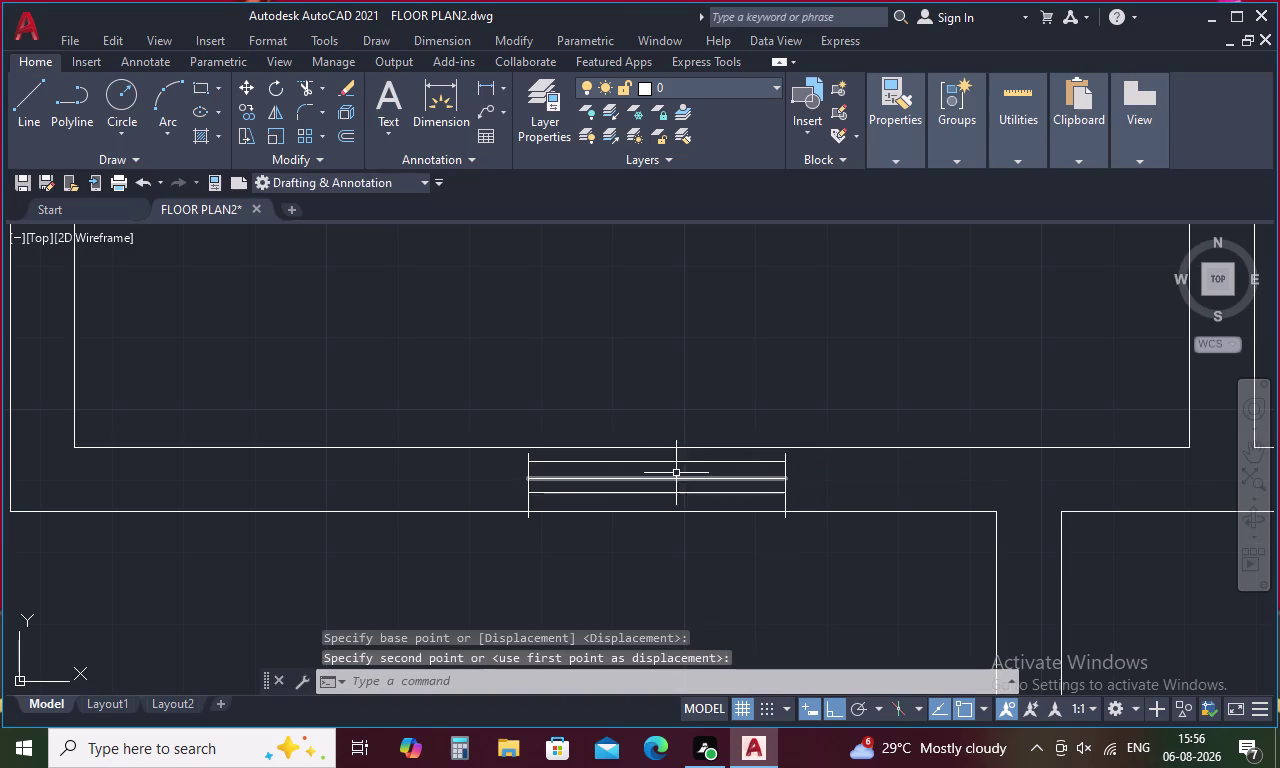
scroll(up, 3)
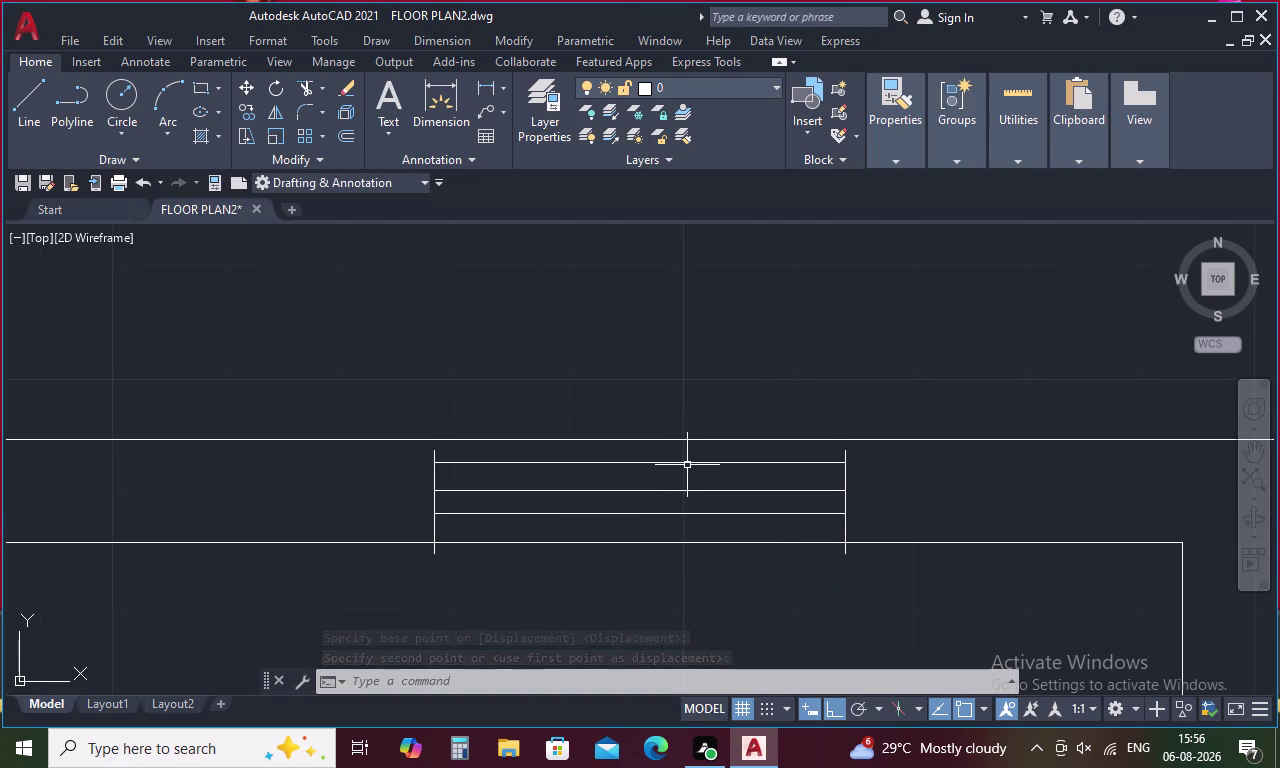
Erase the extra top lines from the window symbol.
click(689, 463)
key(Delete)
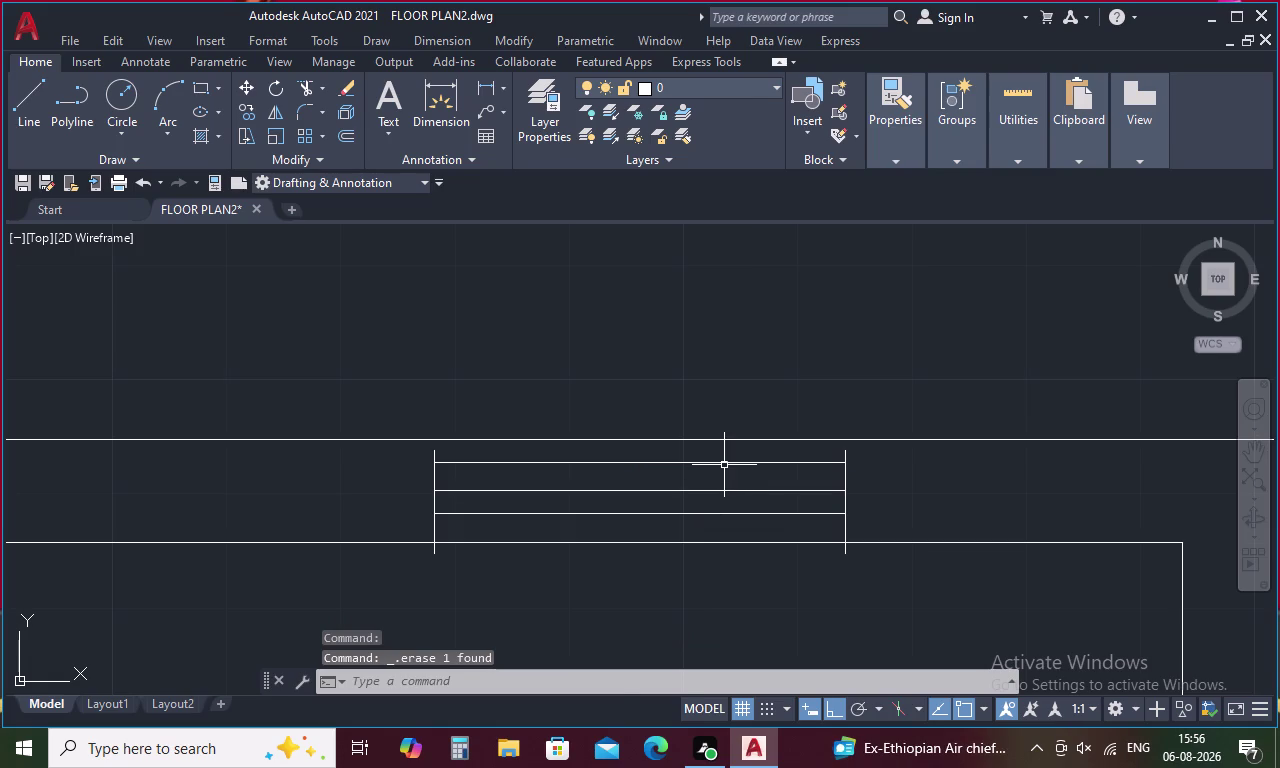
click(725, 457)
click(723, 462)
key(Delete)
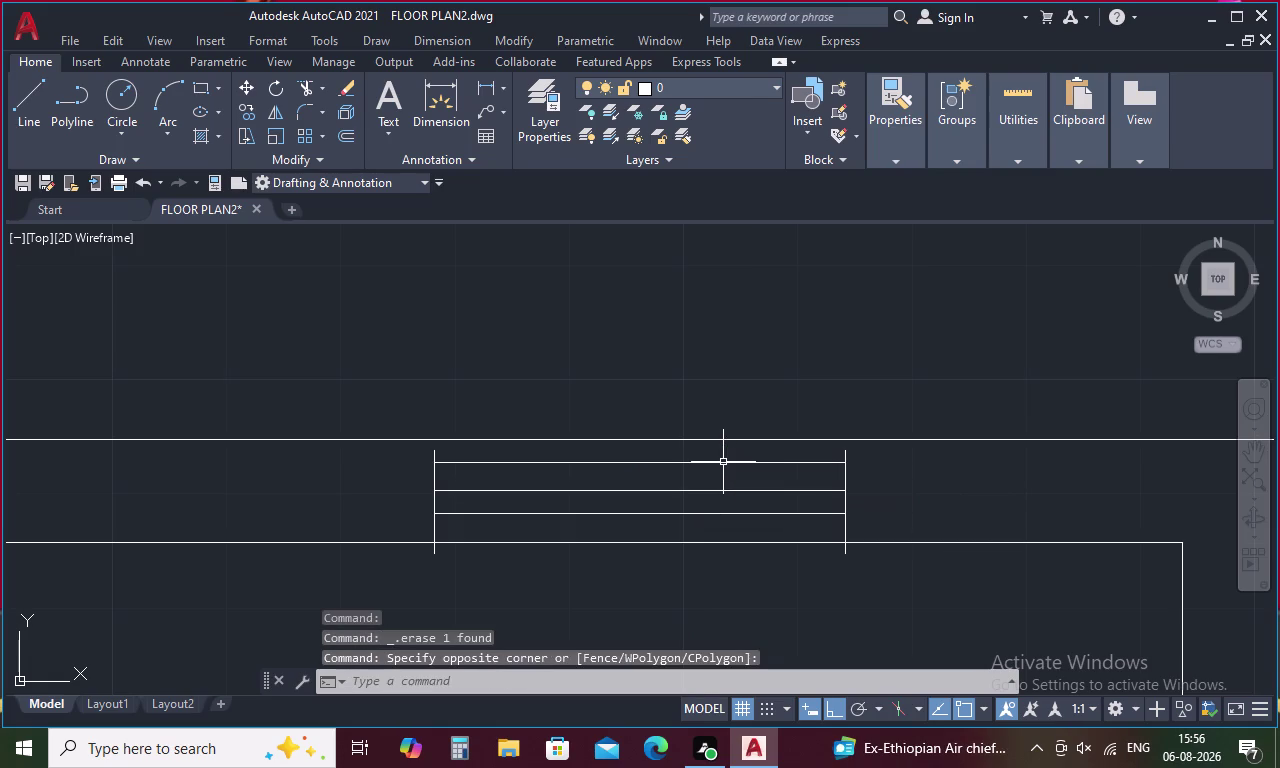
click(723, 466)
key(Delete)
Shift the remaining window lines and end ticks to align with the wall line.
drag(723, 466, 714, 484)
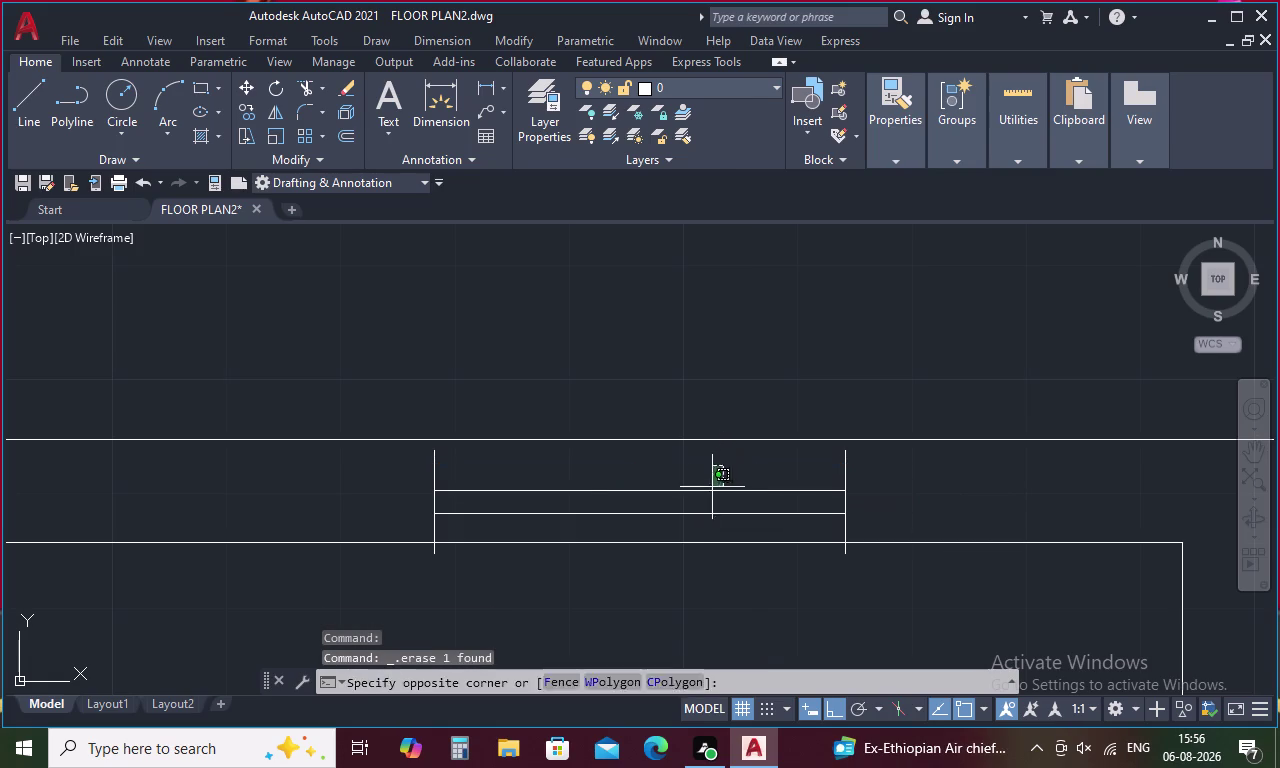
drag(714, 484, 697, 517)
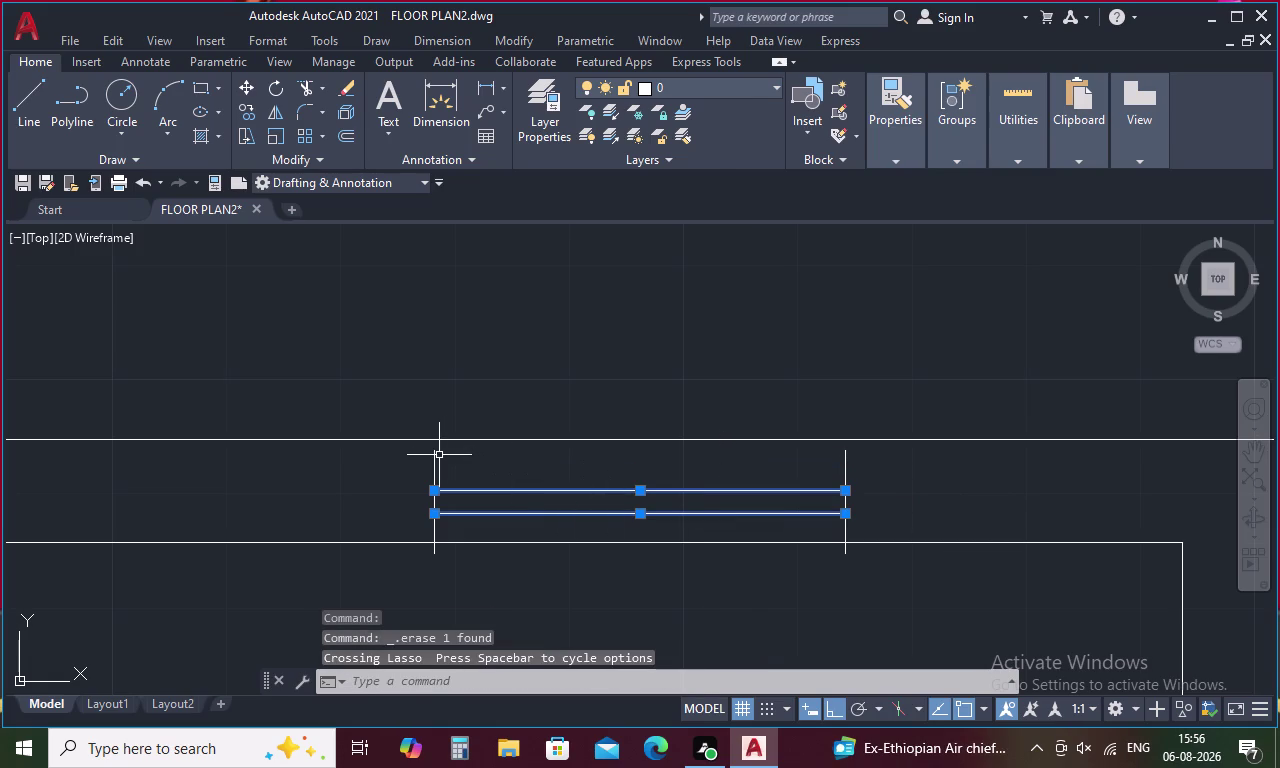
click(436, 461)
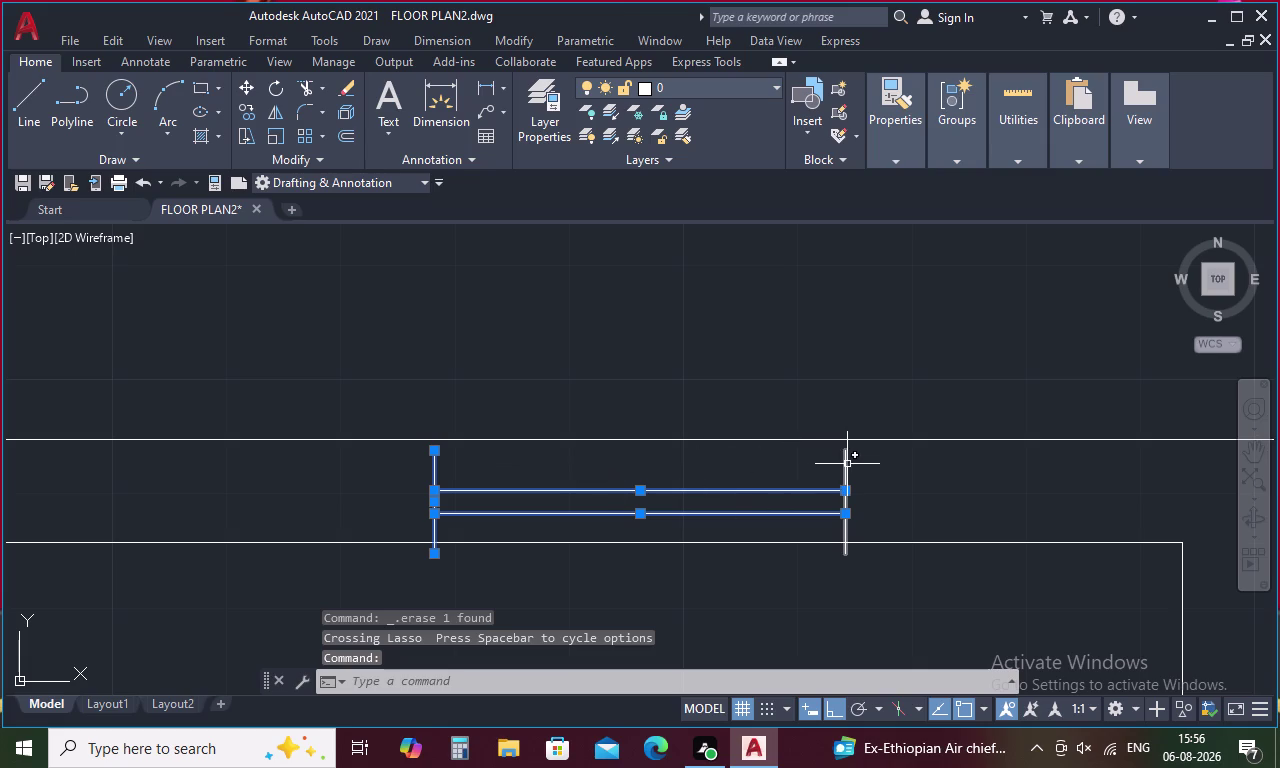
click(847, 464)
right_click(732, 473)
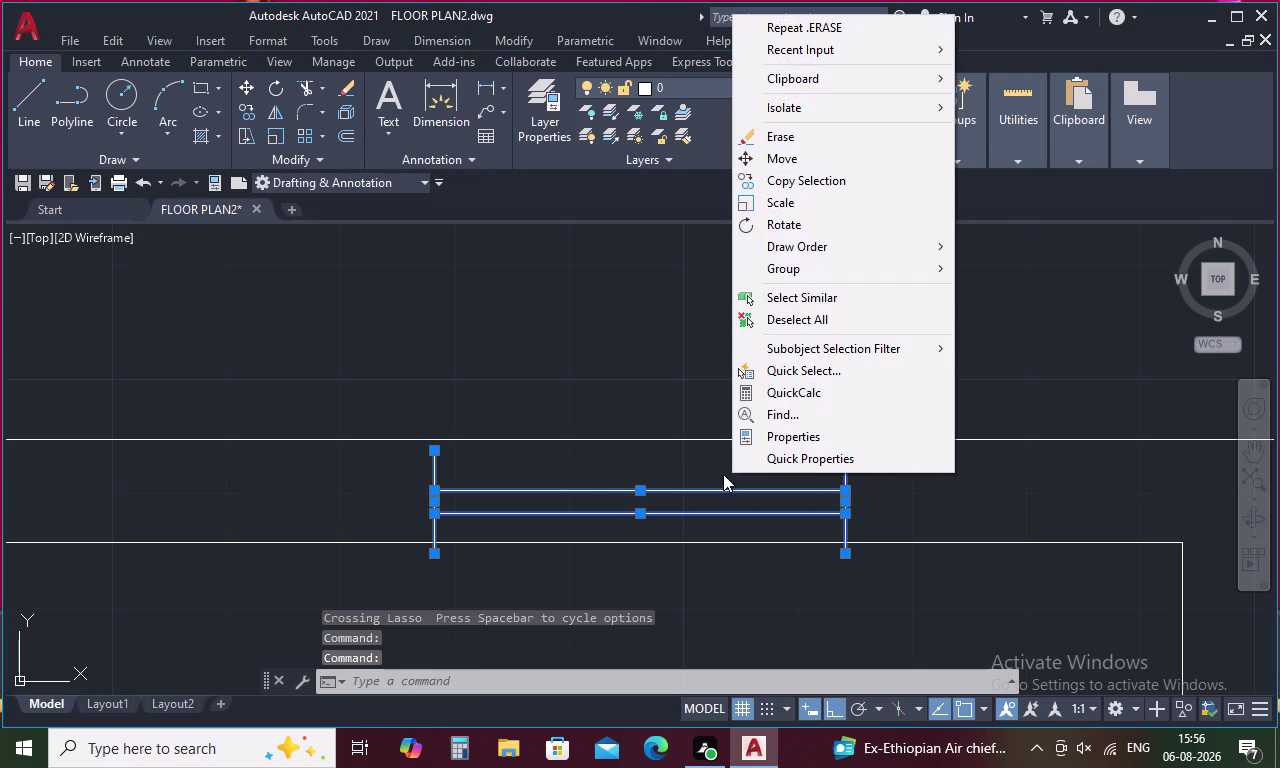
click(793, 161)
click(433, 454)
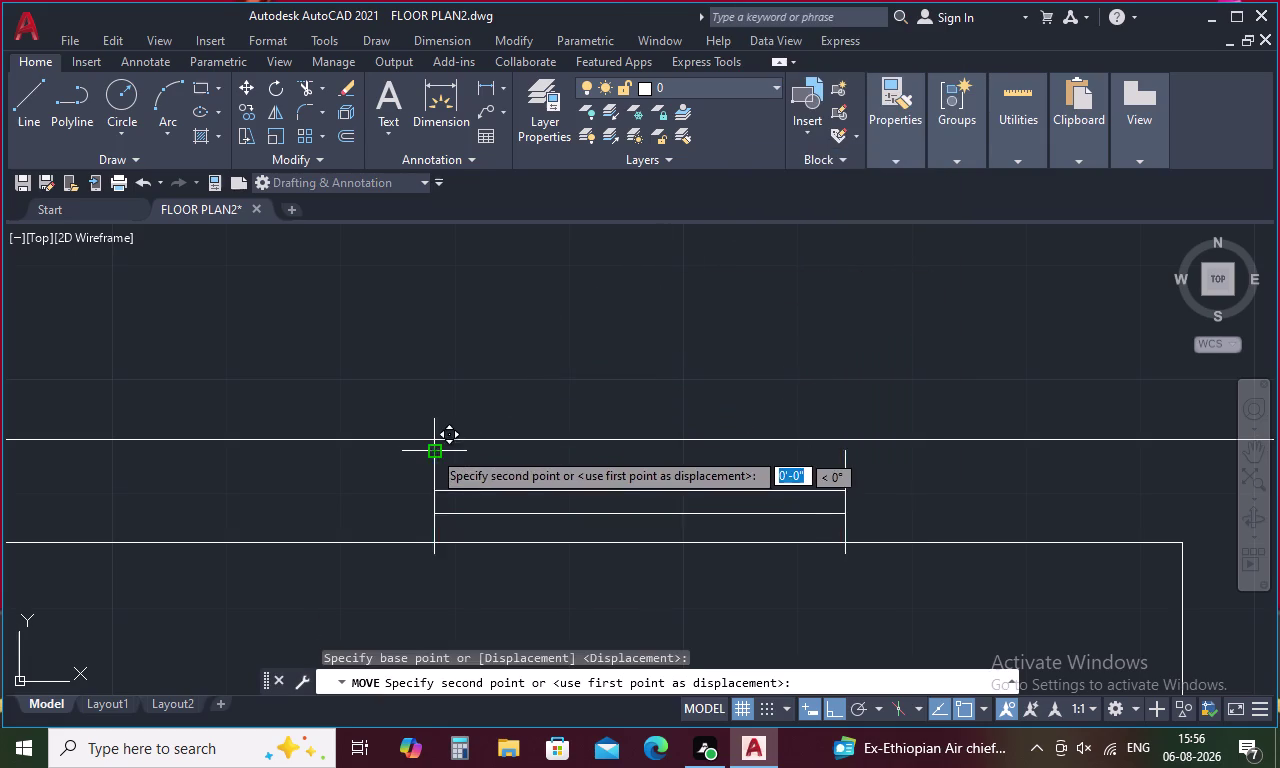
click(432, 442)
scroll(down, 3)
middle_drag(811, 341, 652, 371)
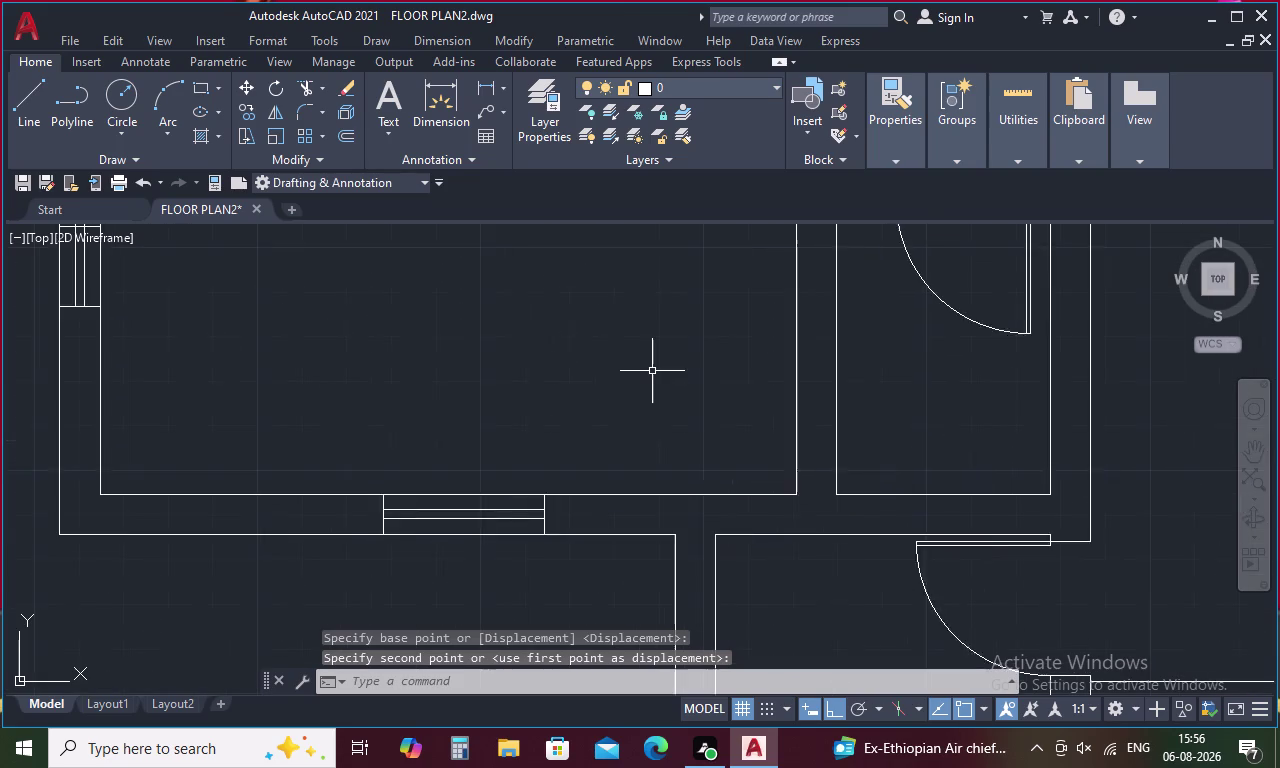
scroll(down, 3)
scroll(down, 3)
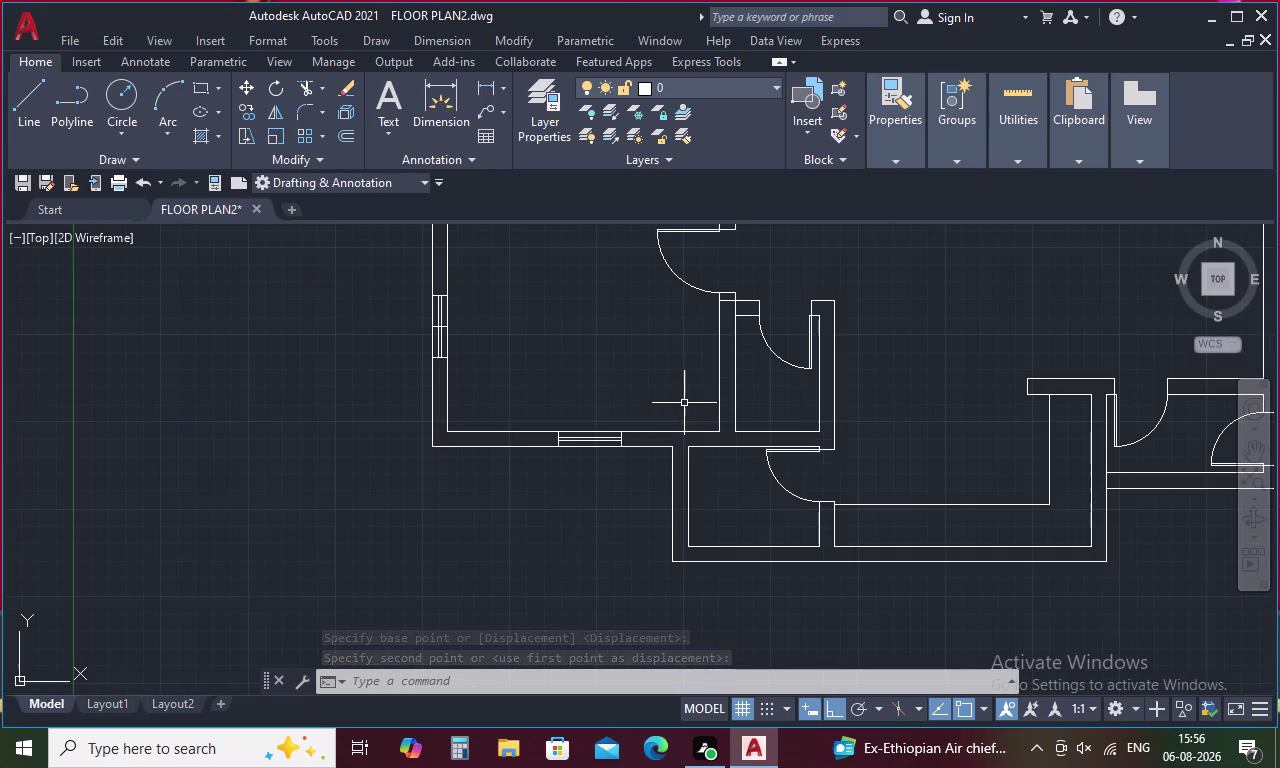
middle_drag(659, 376, 571, 389)
middle_drag(820, 392, 765, 422)
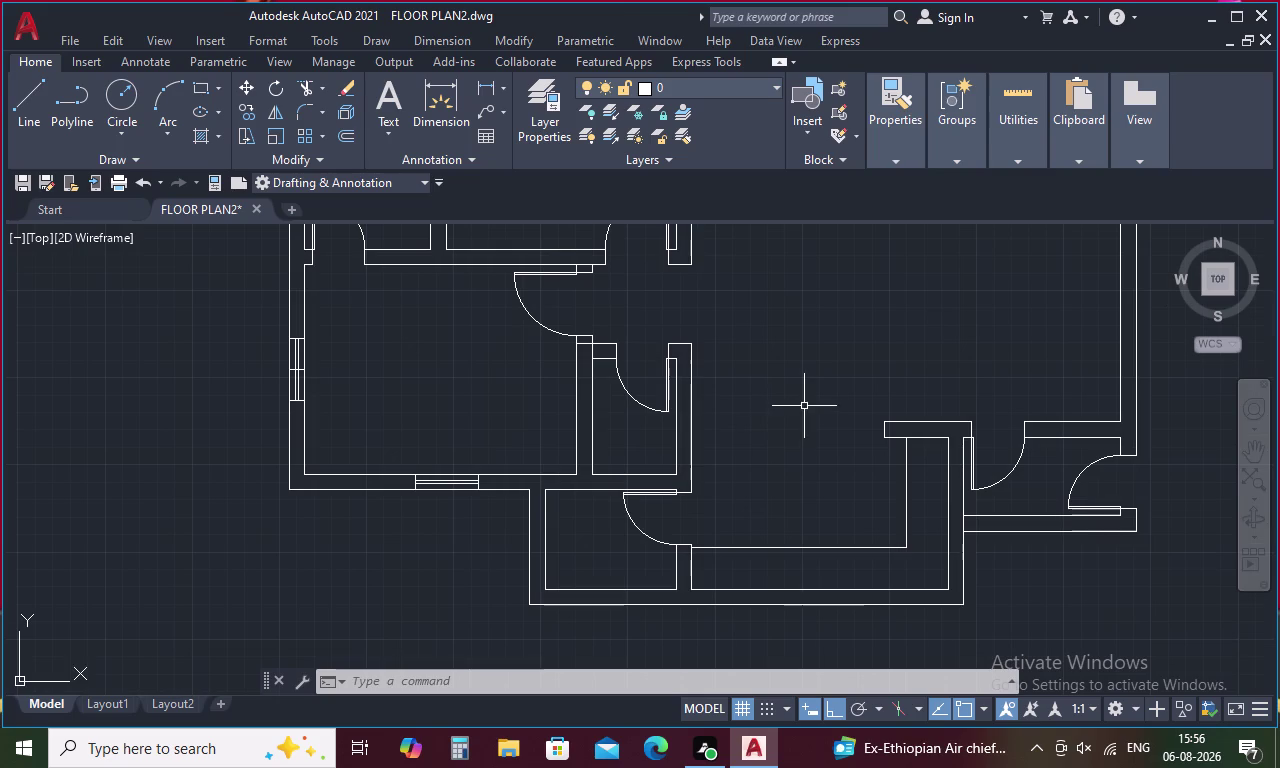
scroll(down, 3)
scroll(down, 3)
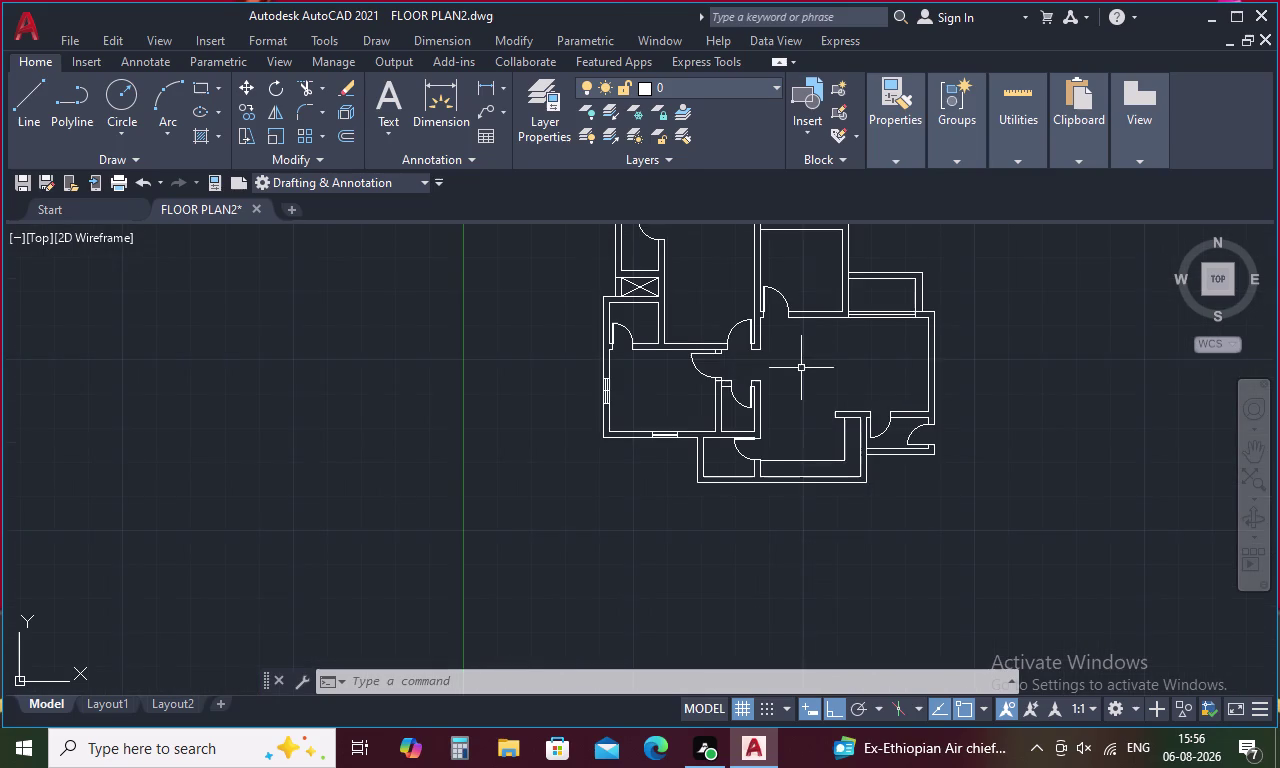
middle_drag(801, 366, 795, 420)
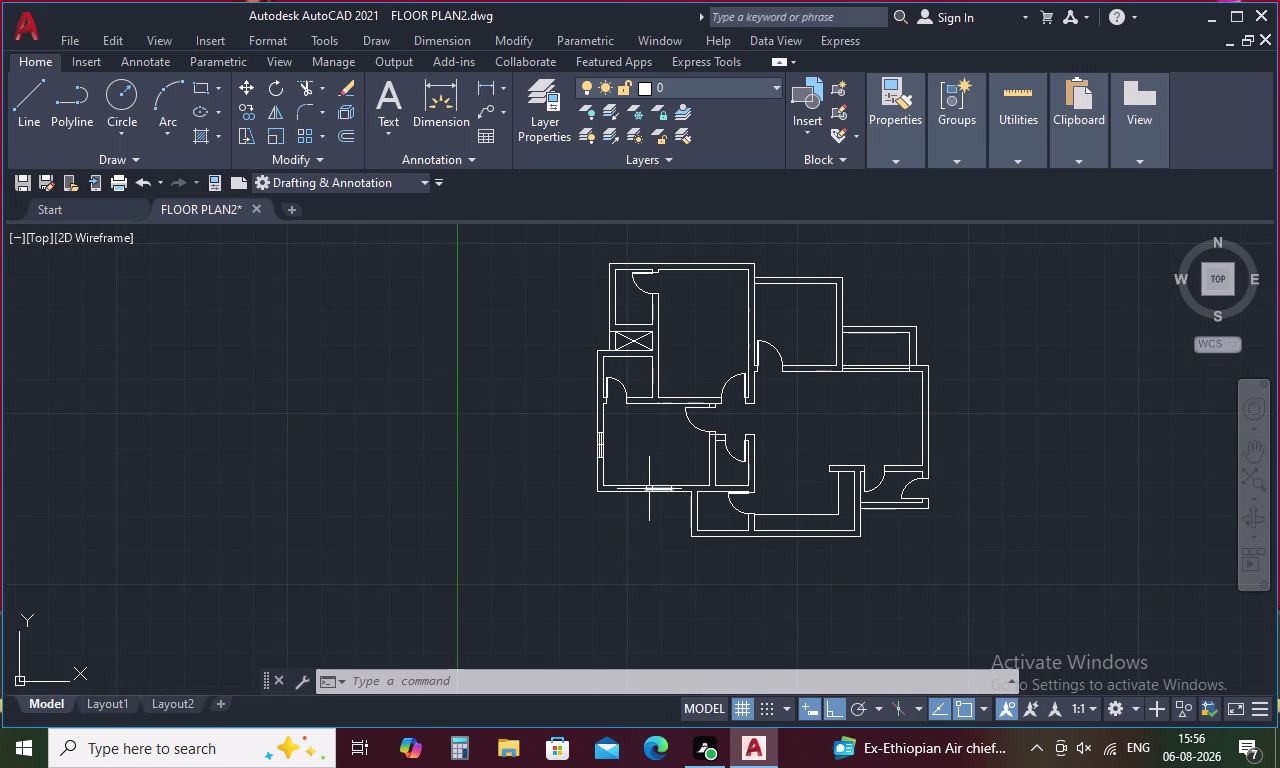
scroll(up, 3)
scroll(up, 3)
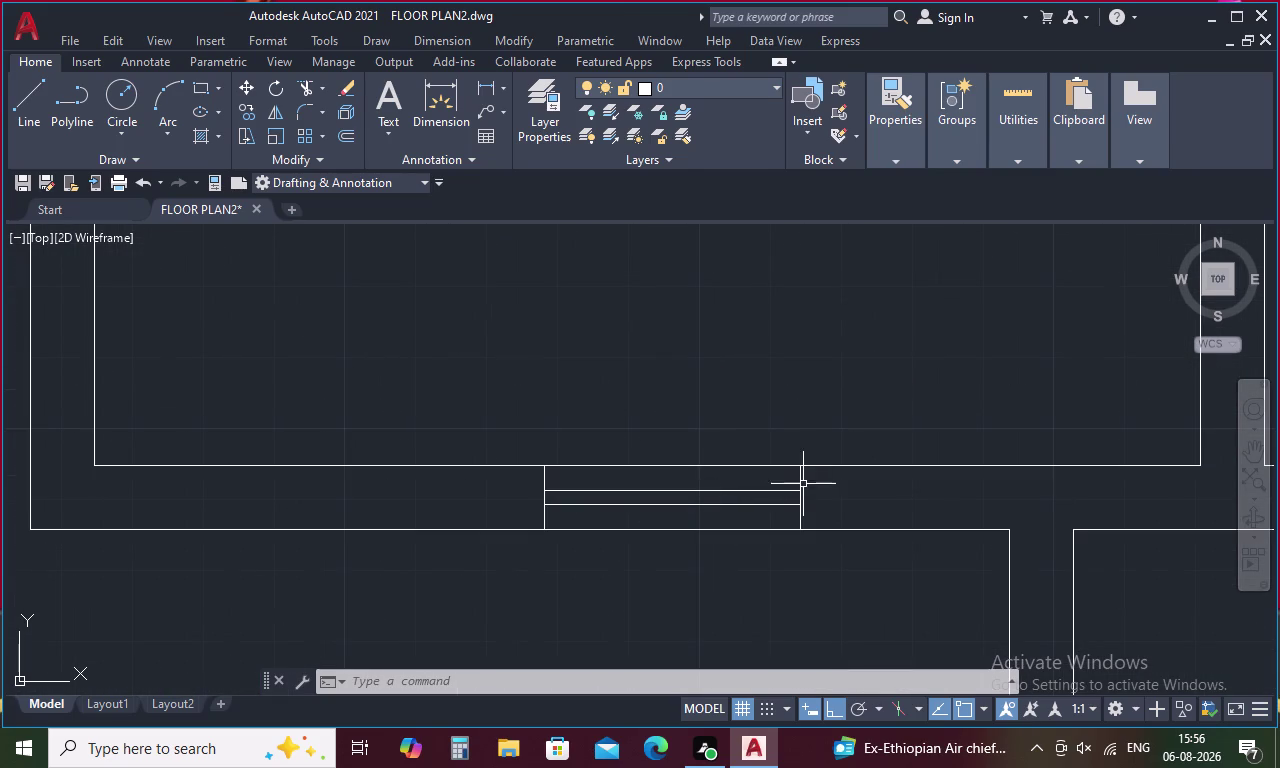
Select the window symbol's lines for a trial copy, then cancel the copy.
drag(793, 486, 703, 513)
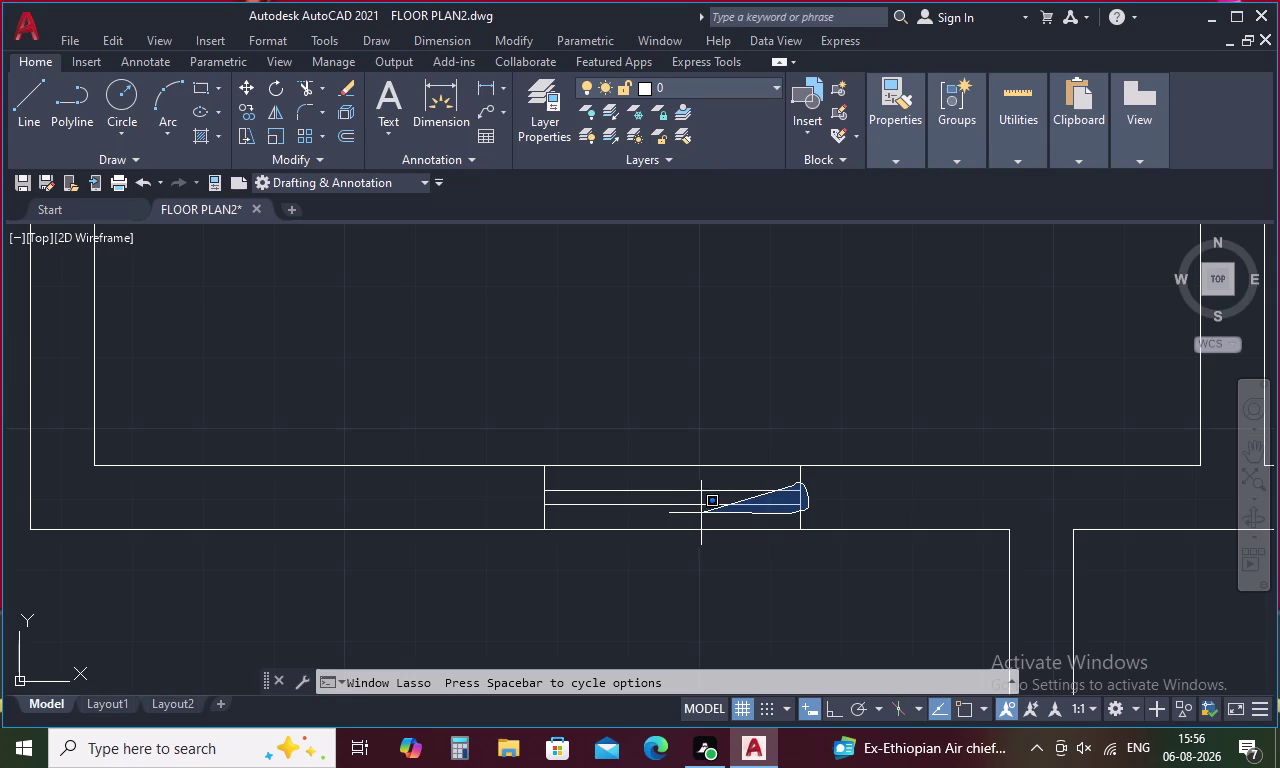
drag(703, 513, 583, 512)
drag(540, 432, 527, 503)
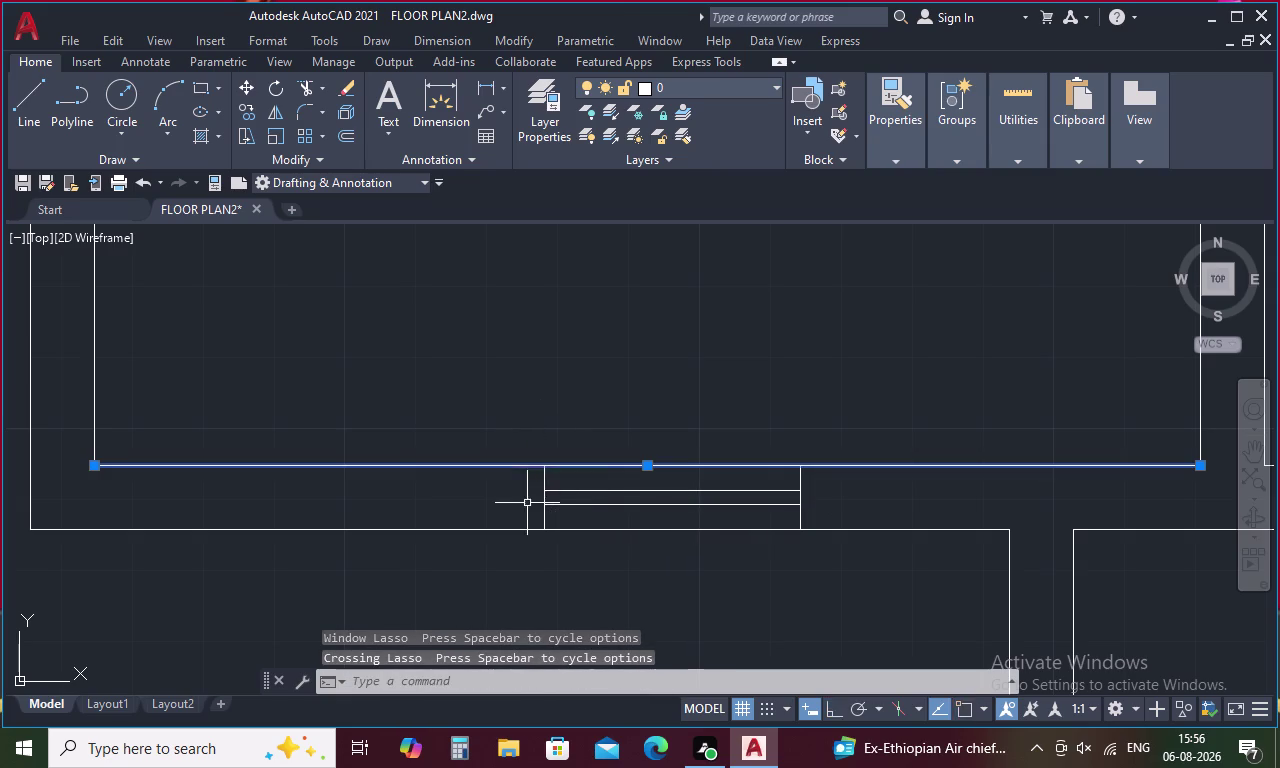
key(Escape)
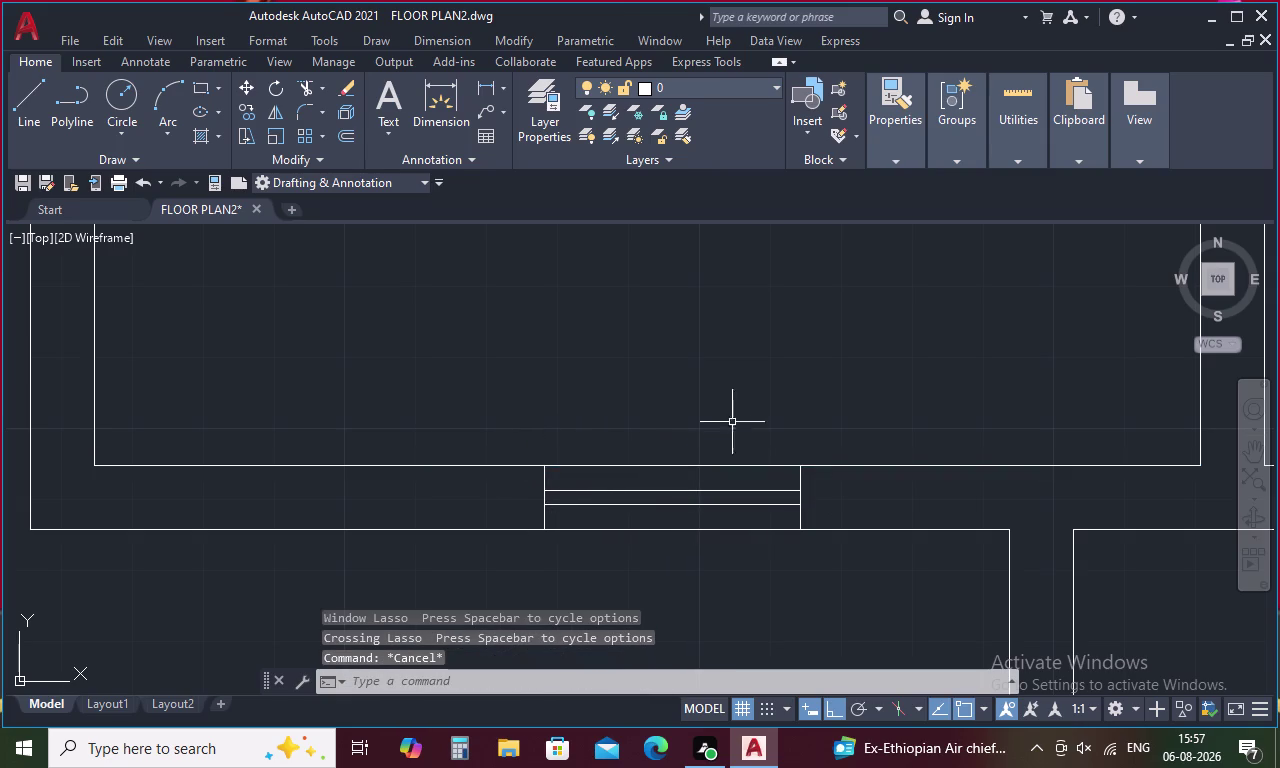
drag(788, 413, 476, 532)
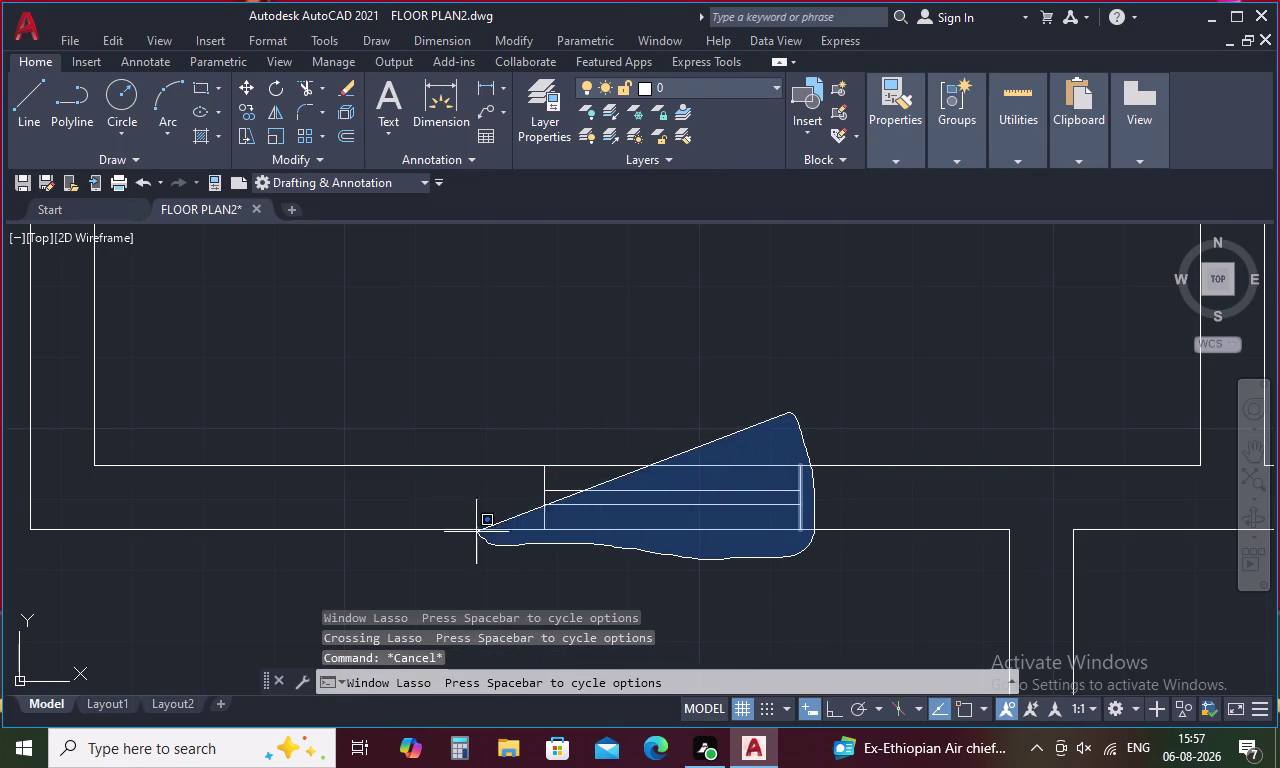
drag(476, 532, 473, 422)
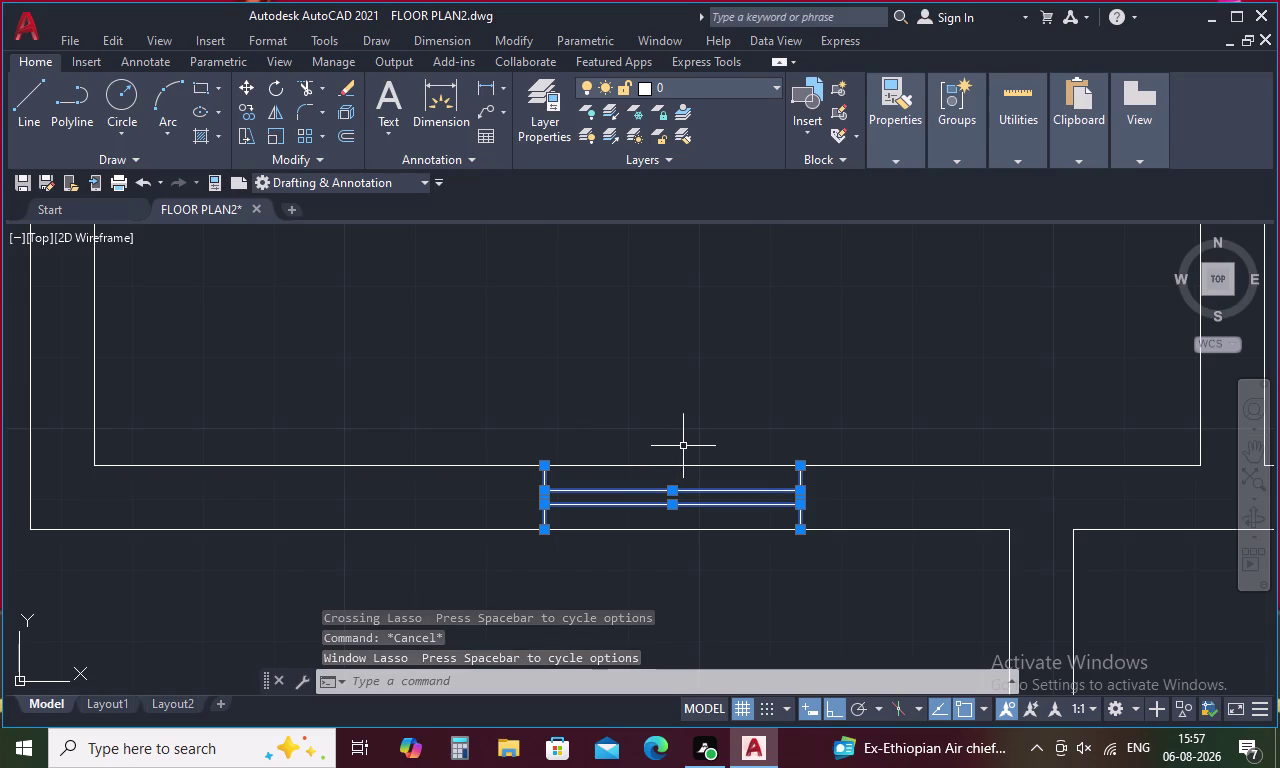
right_click(684, 443)
click(749, 434)
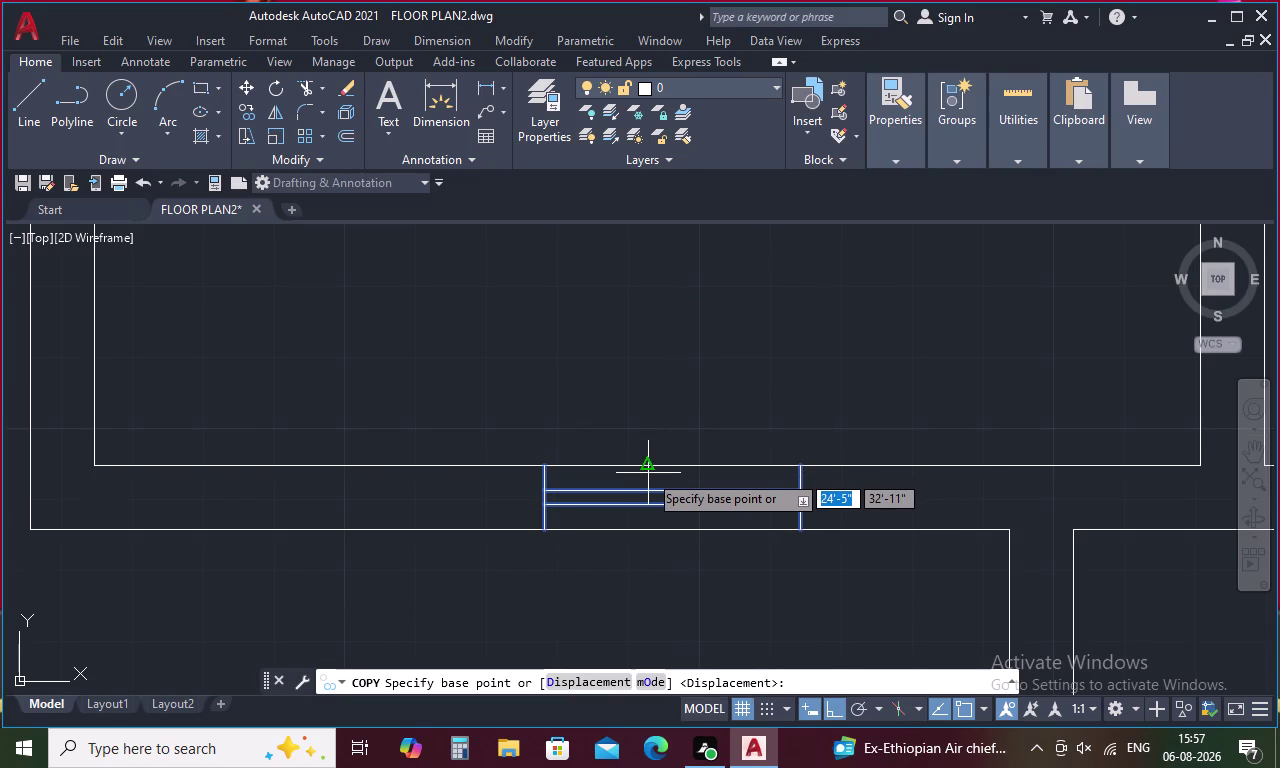
click(645, 465)
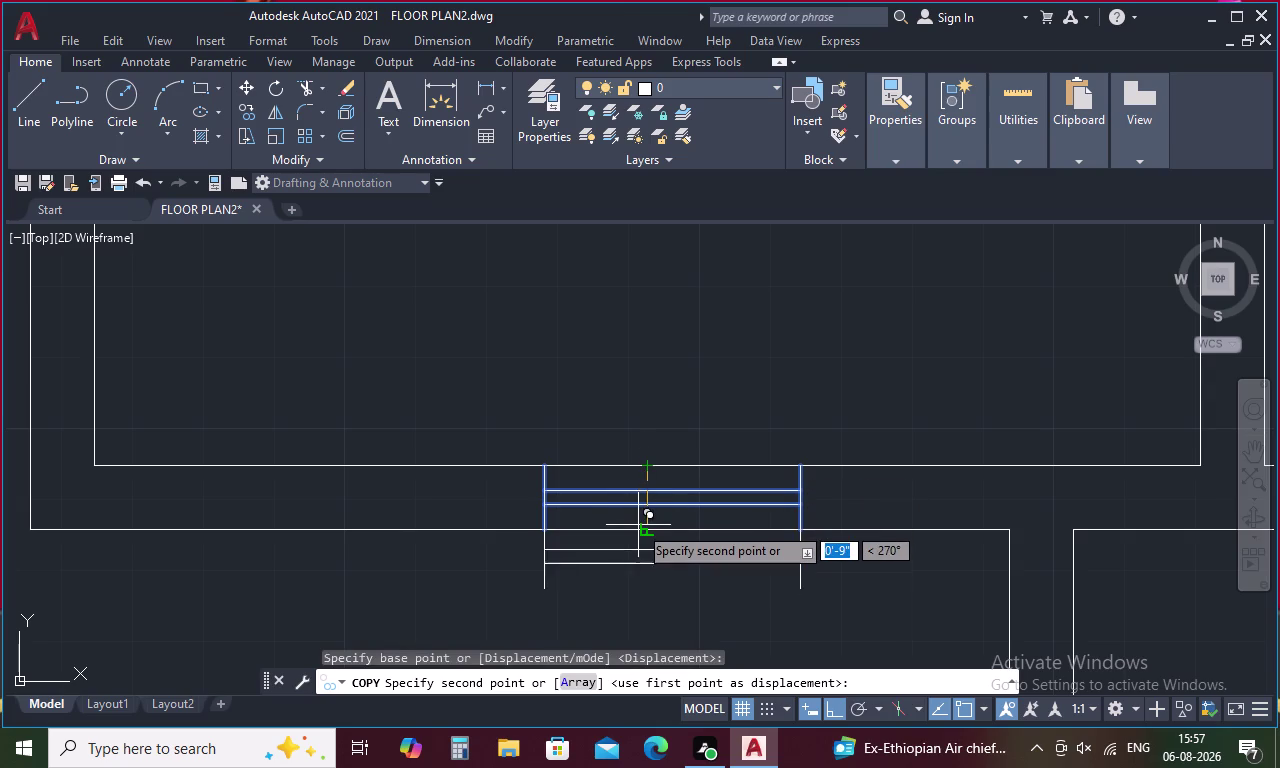
key(Escape)
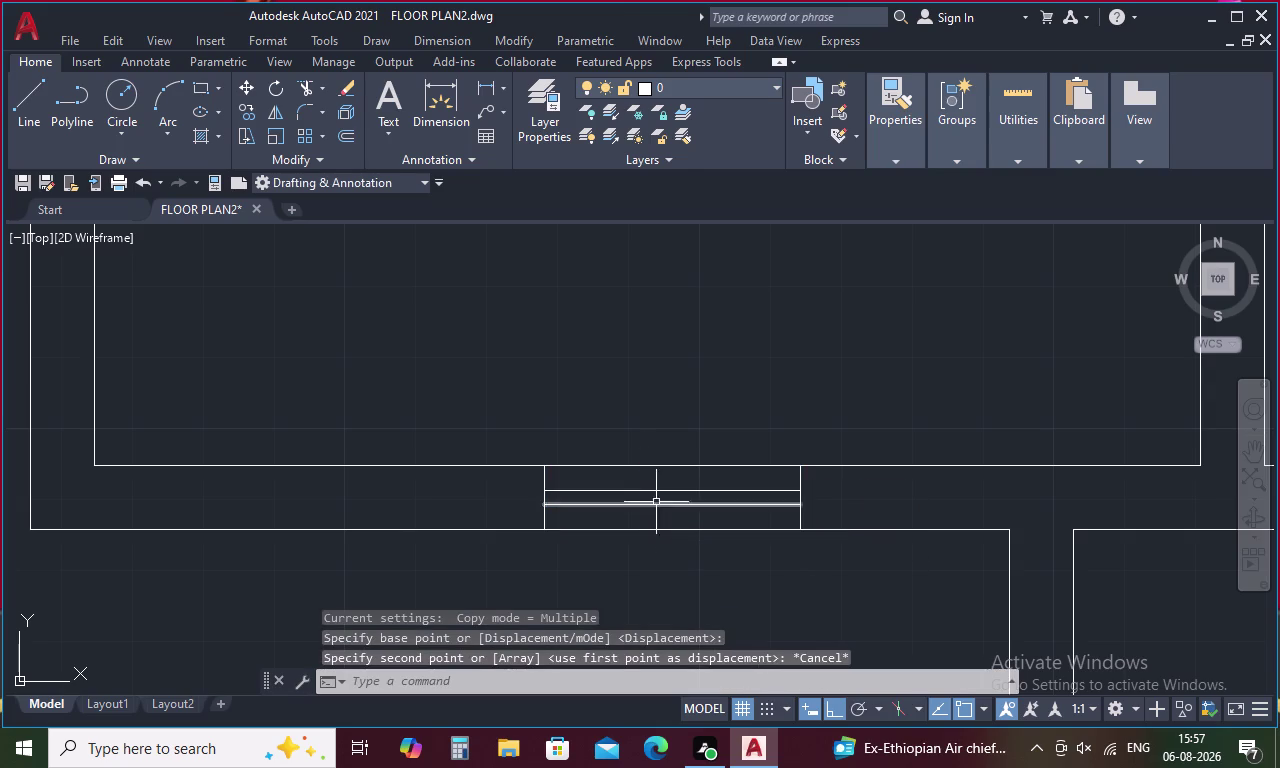
Draw a vertical guide line from the inner to the outer wall edge.
scroll(down, 3)
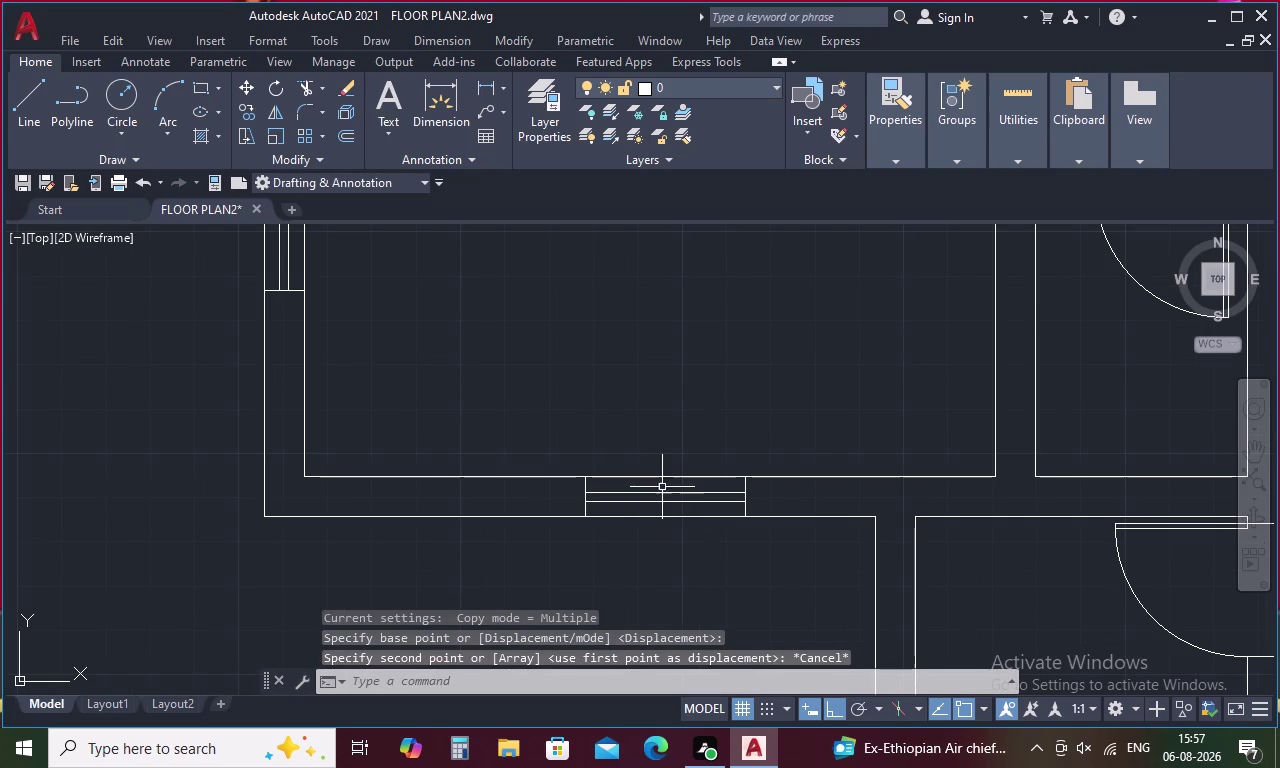
key(l)
key(space)
click(644, 479)
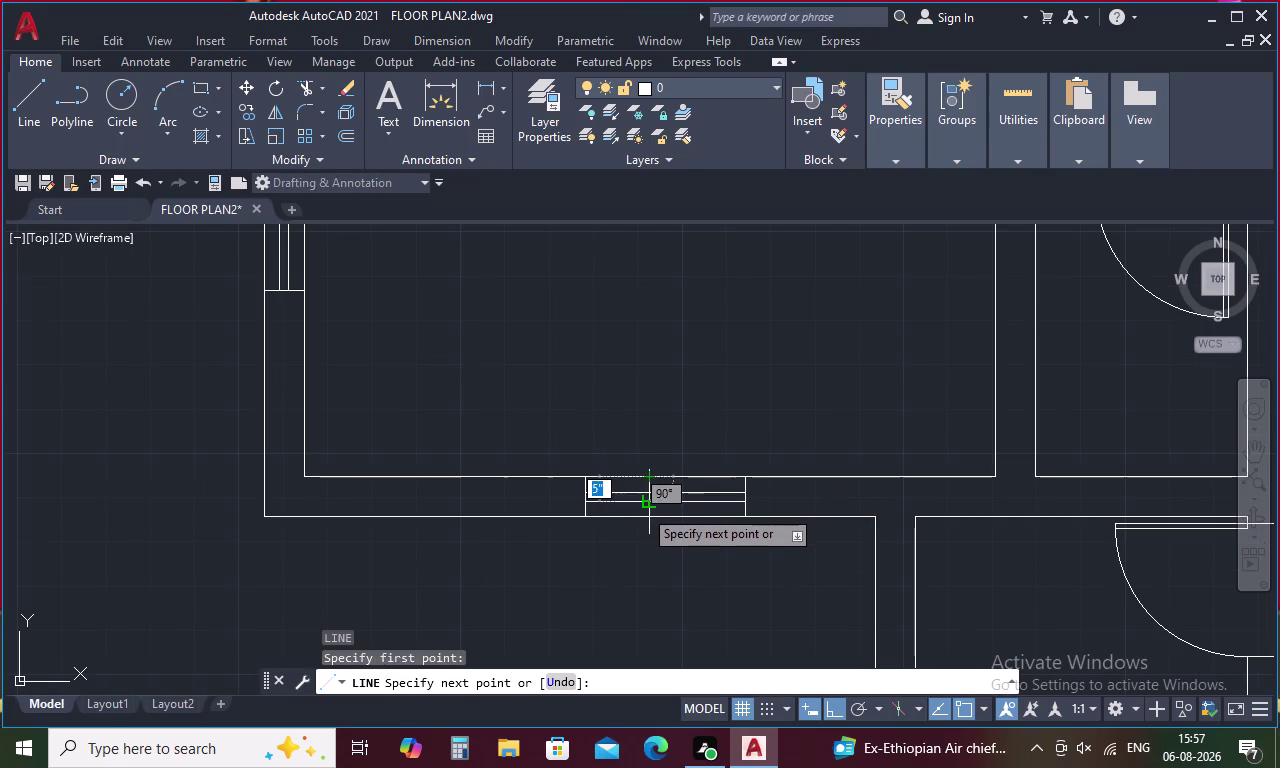
click(647, 513)
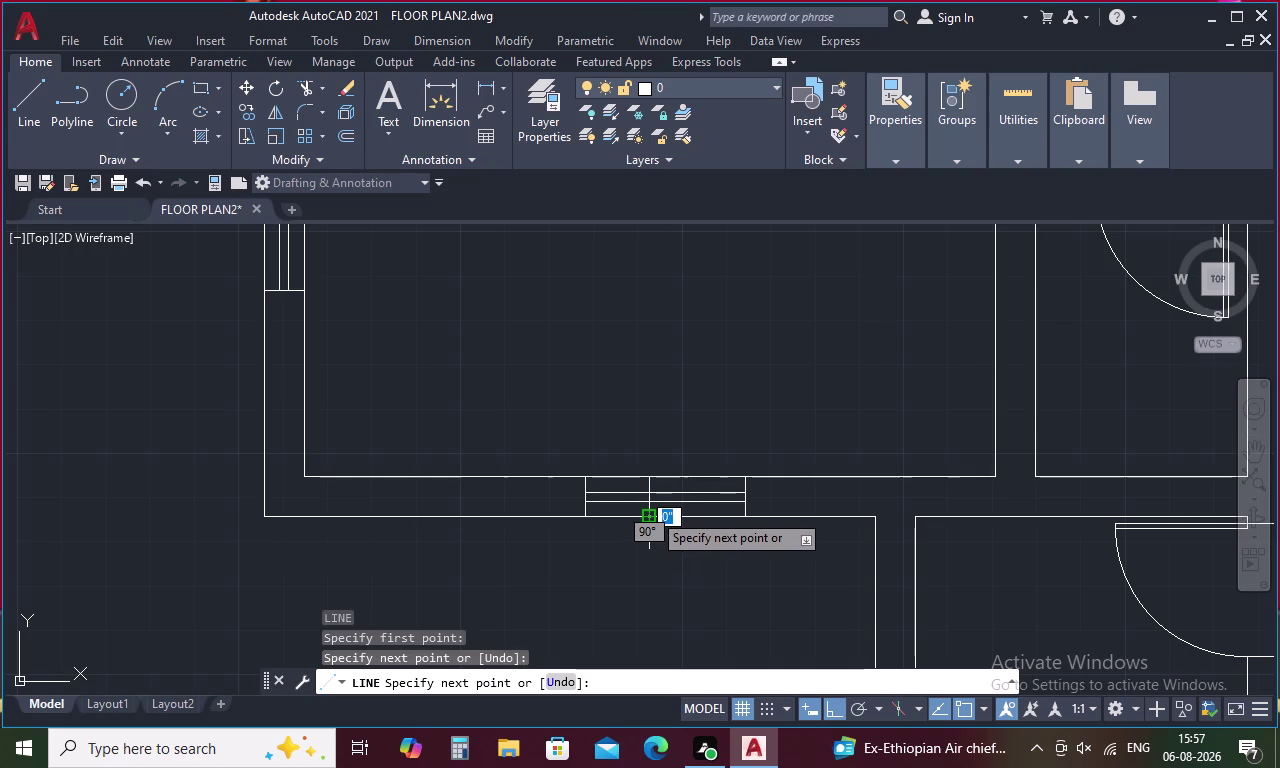
key(Escape)
scroll(up, 3)
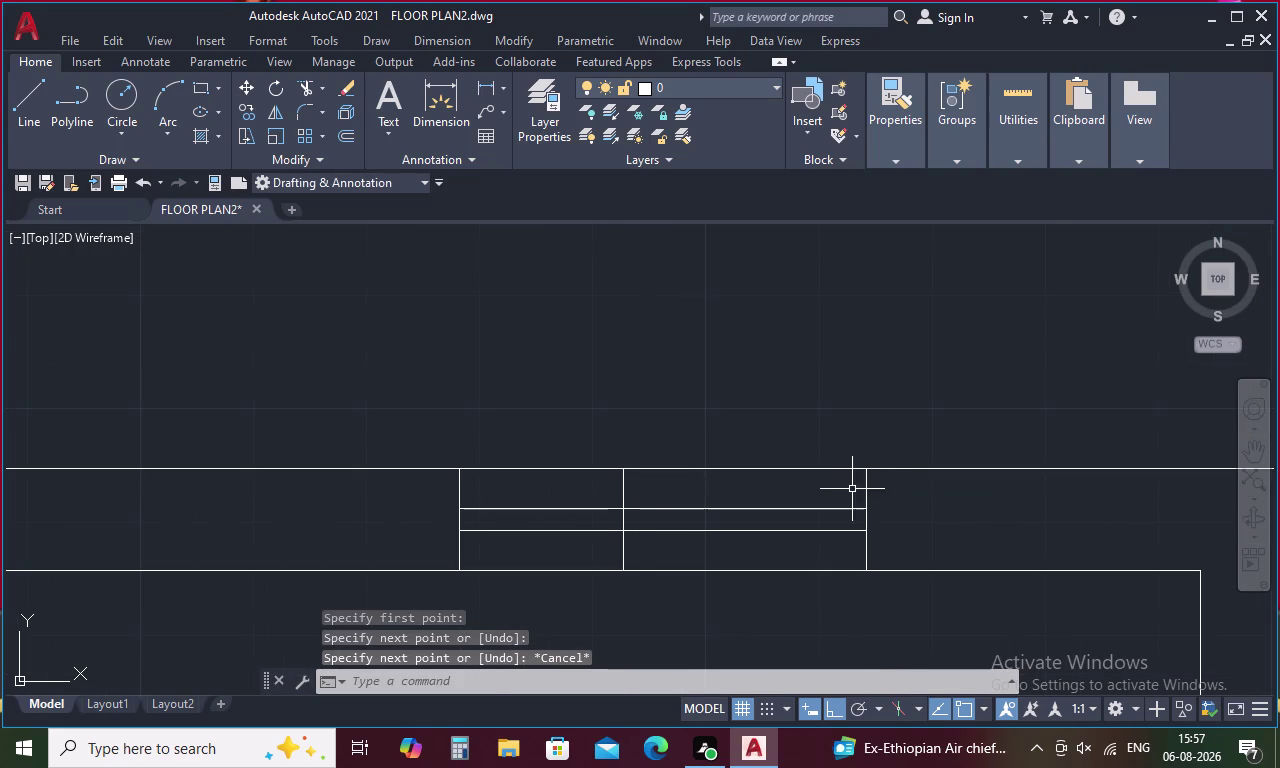
Move the window symbol by its midpoint onto the wall guide line.
drag(861, 488, 780, 548)
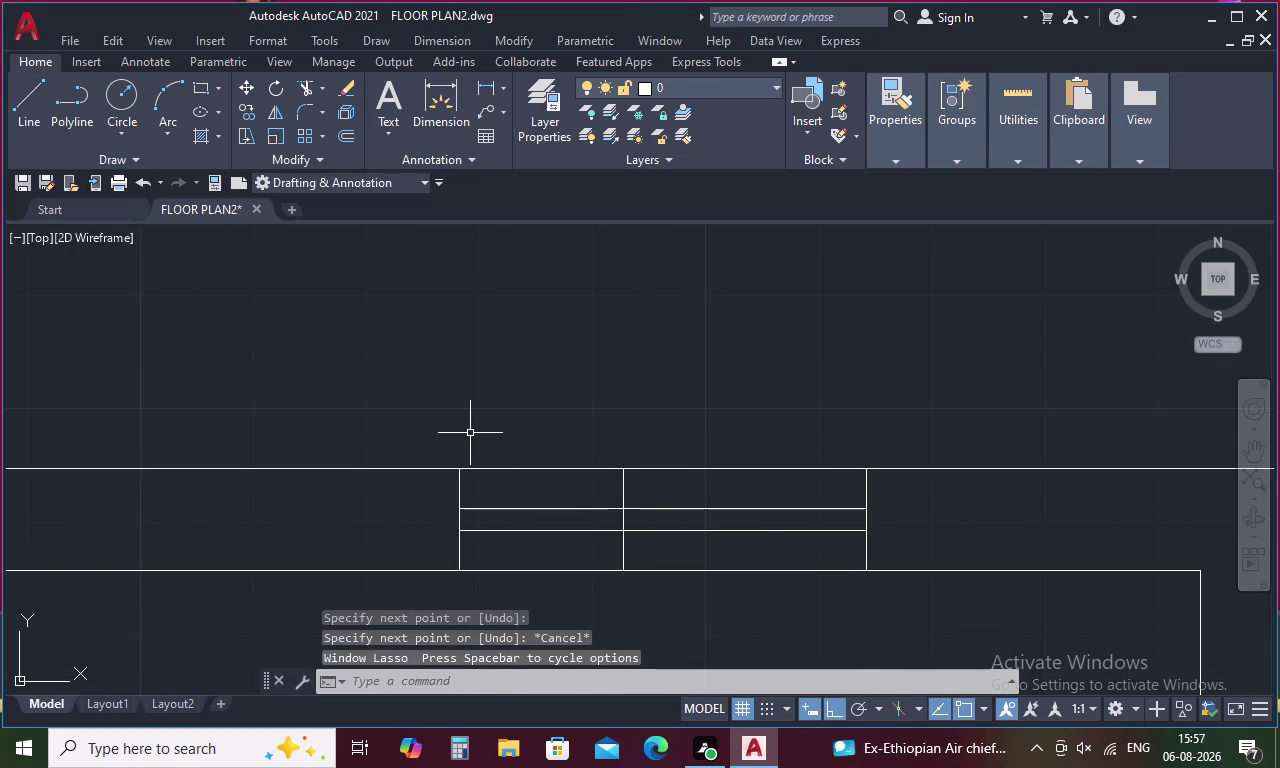
drag(581, 499, 448, 540)
drag(908, 498, 845, 550)
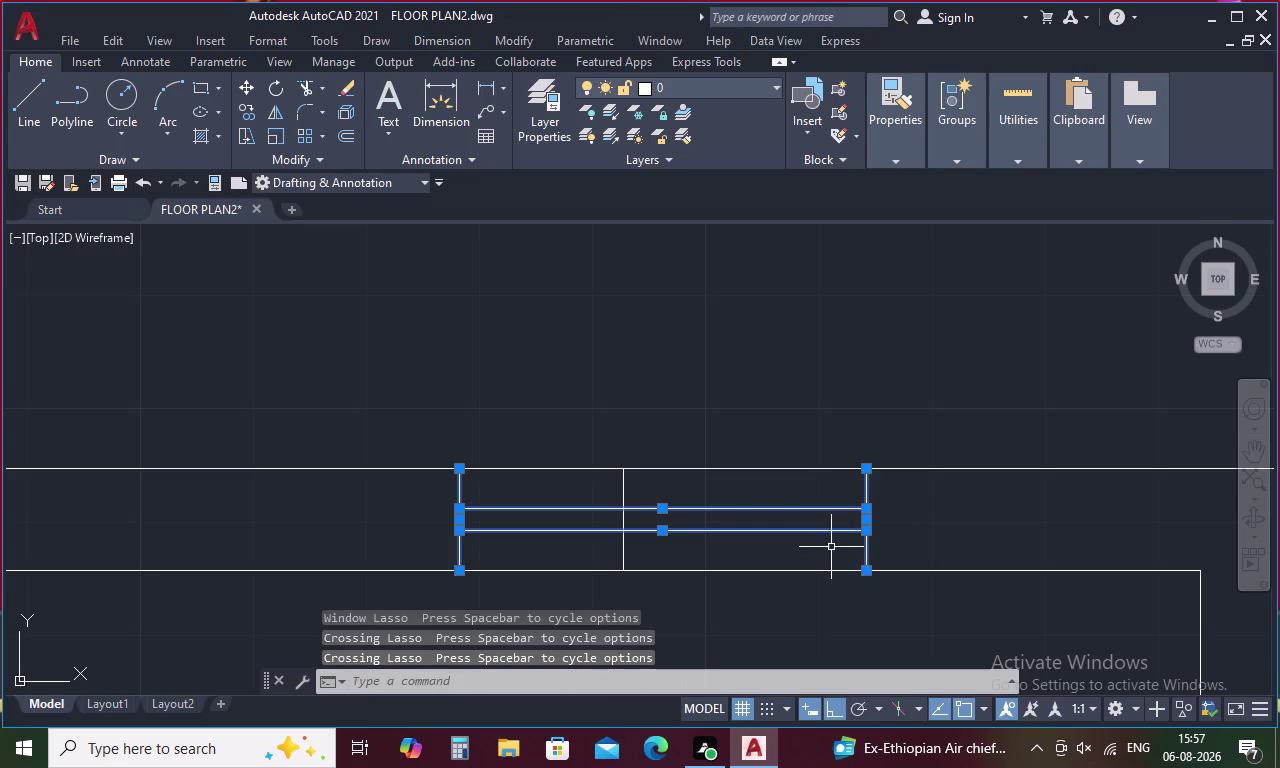
right_click(650, 386)
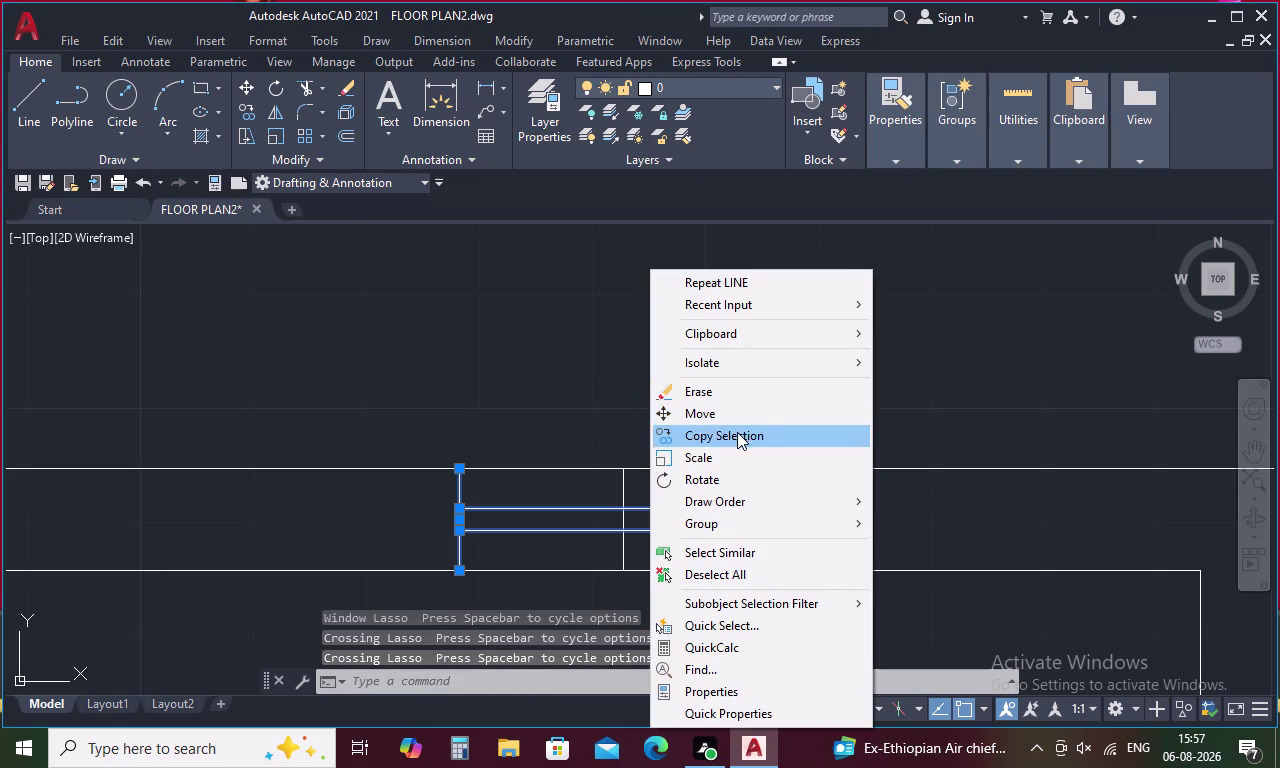
click(732, 416)
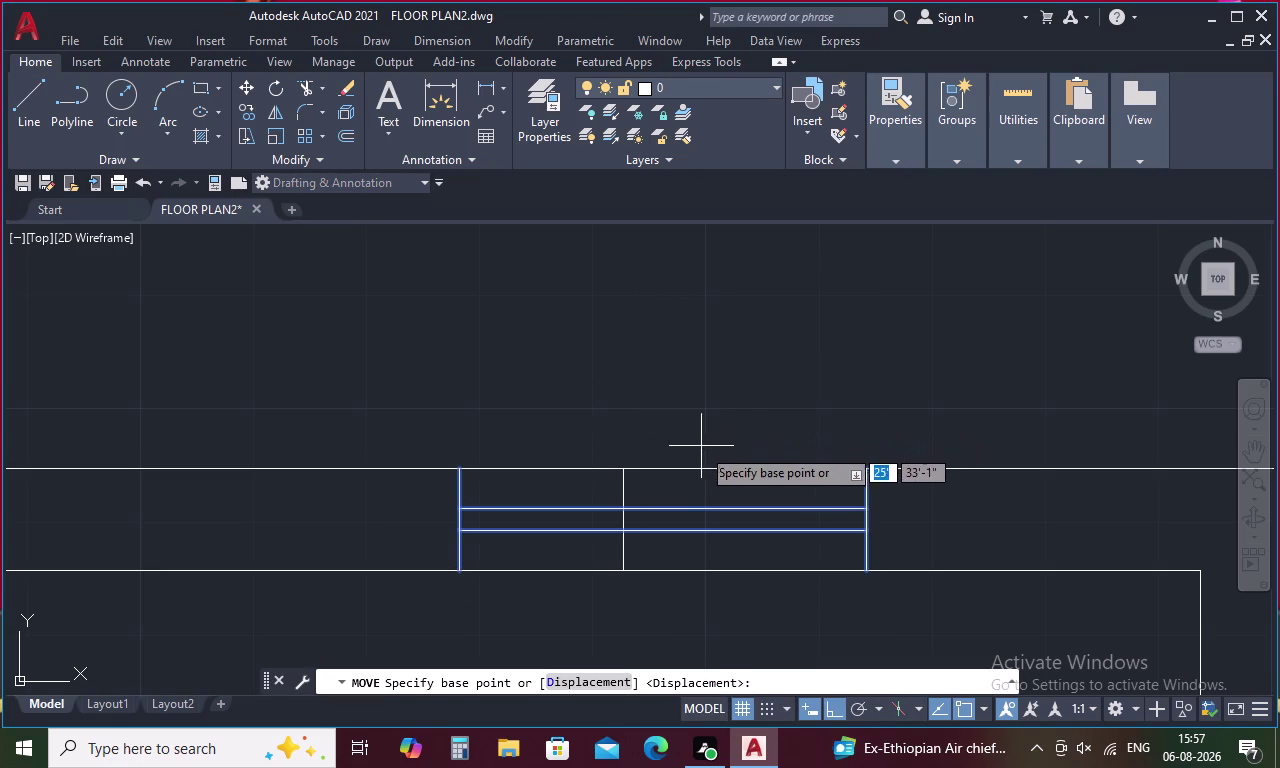
click(665, 507)
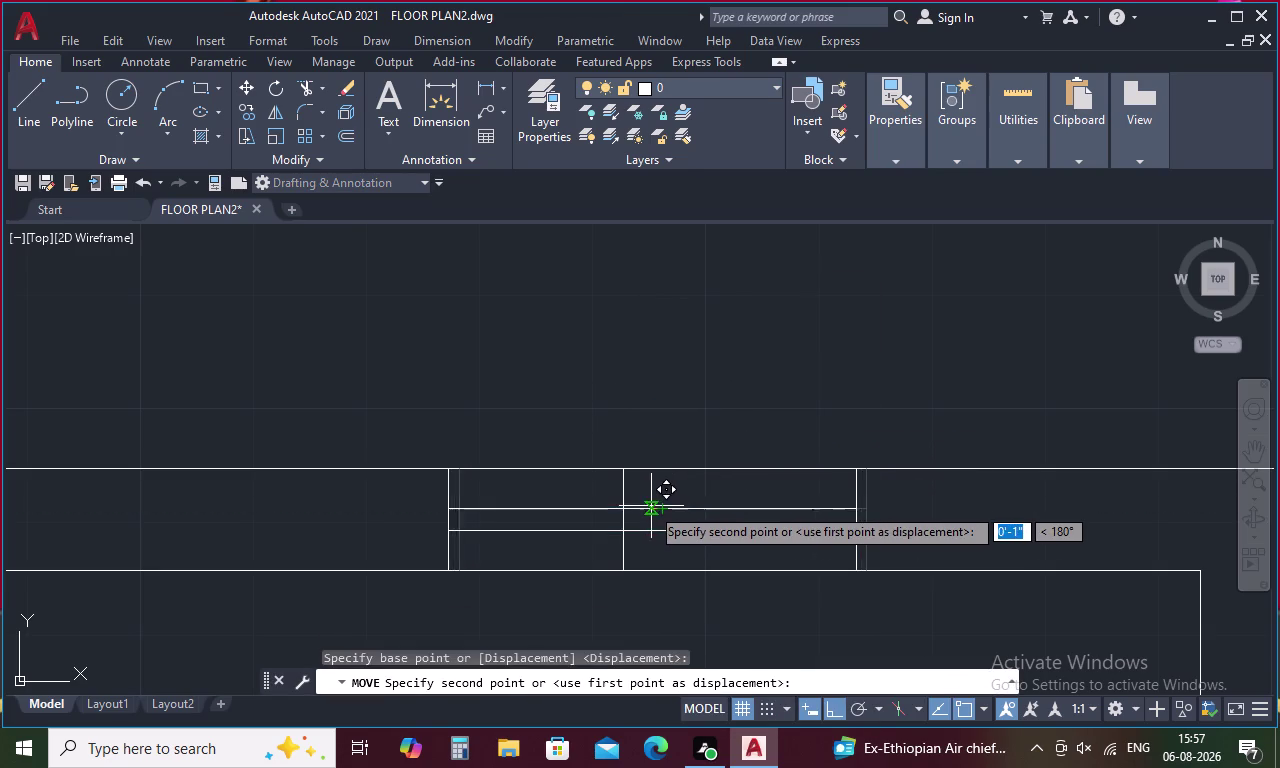
click(623, 511)
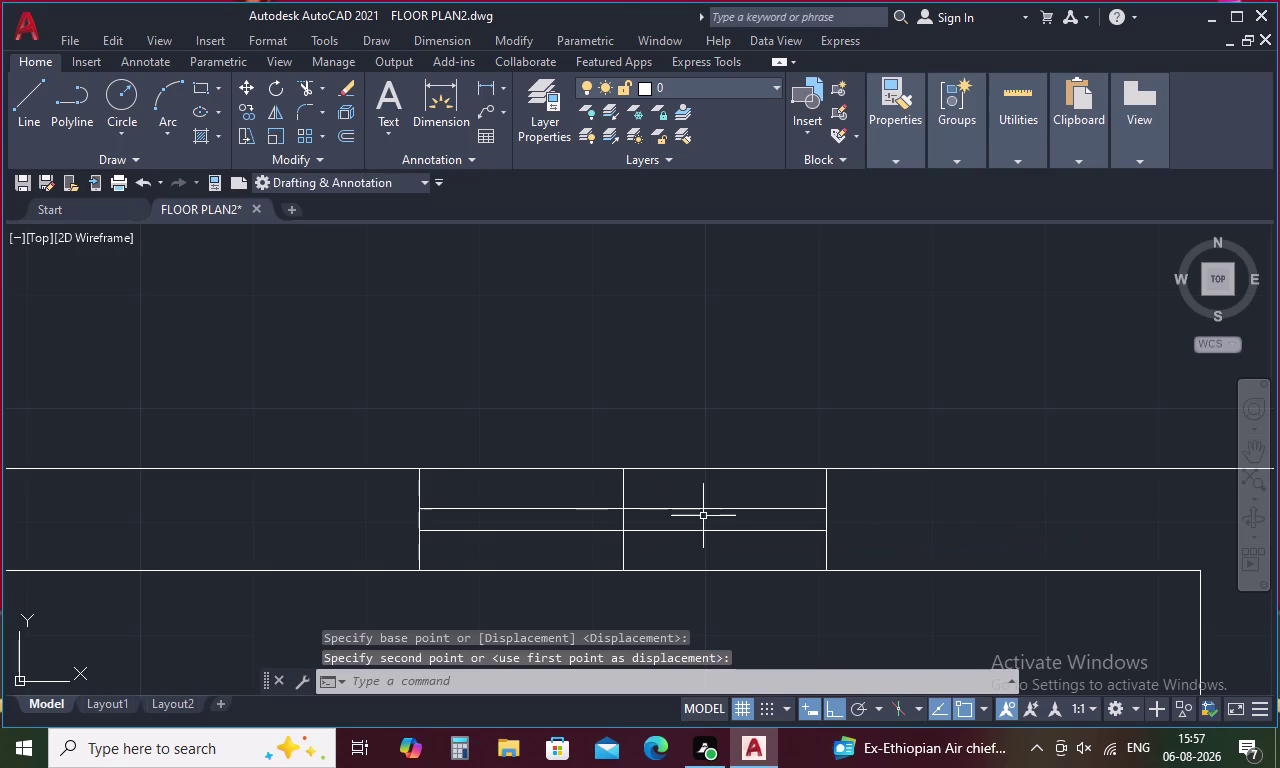
key(Escape)
Reselect all the window's lines, including both end ticks.
drag(736, 483, 698, 533)
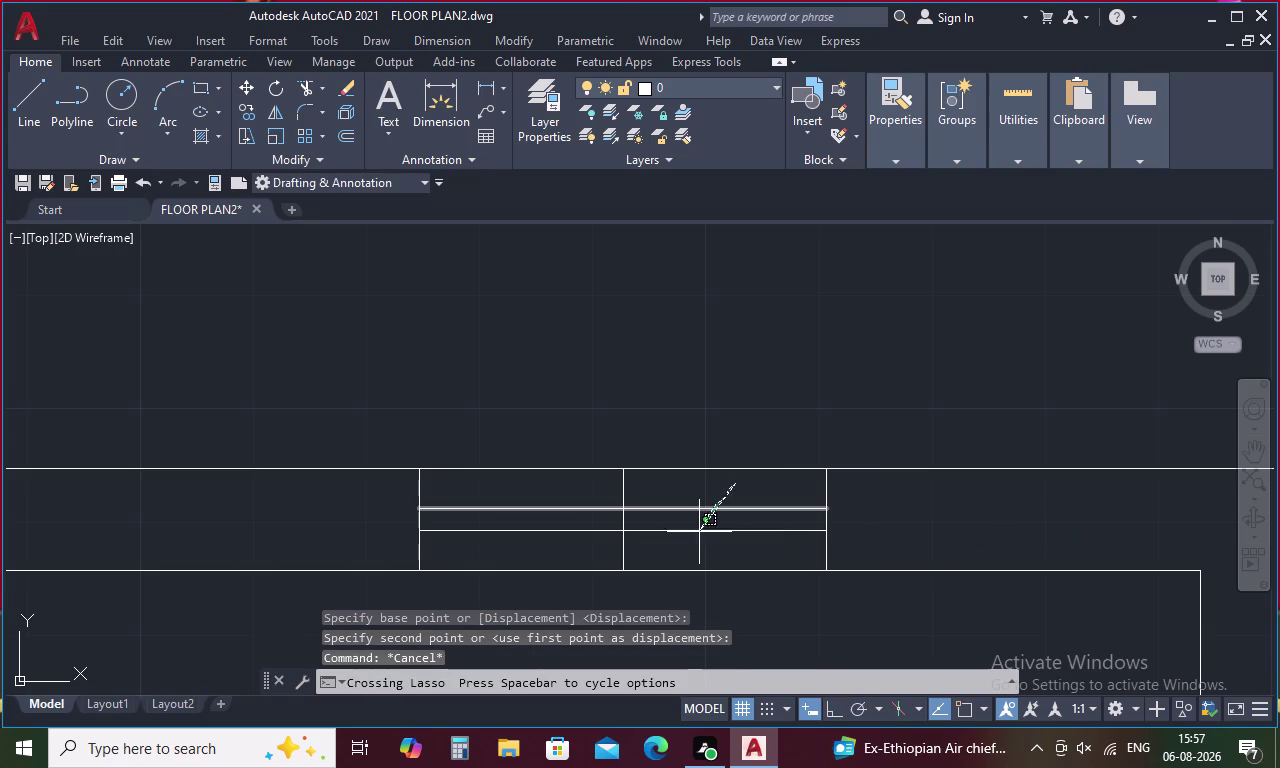
drag(698, 533, 694, 543)
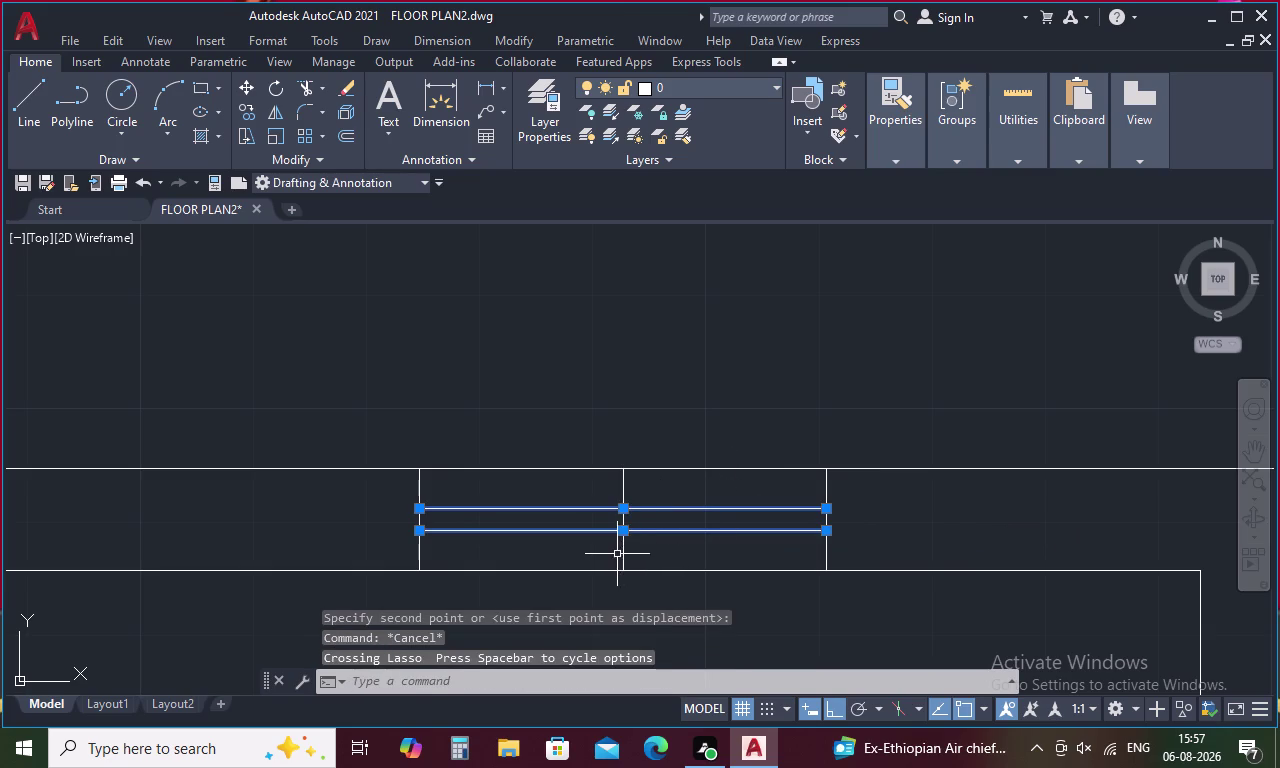
click(626, 549)
click(830, 553)
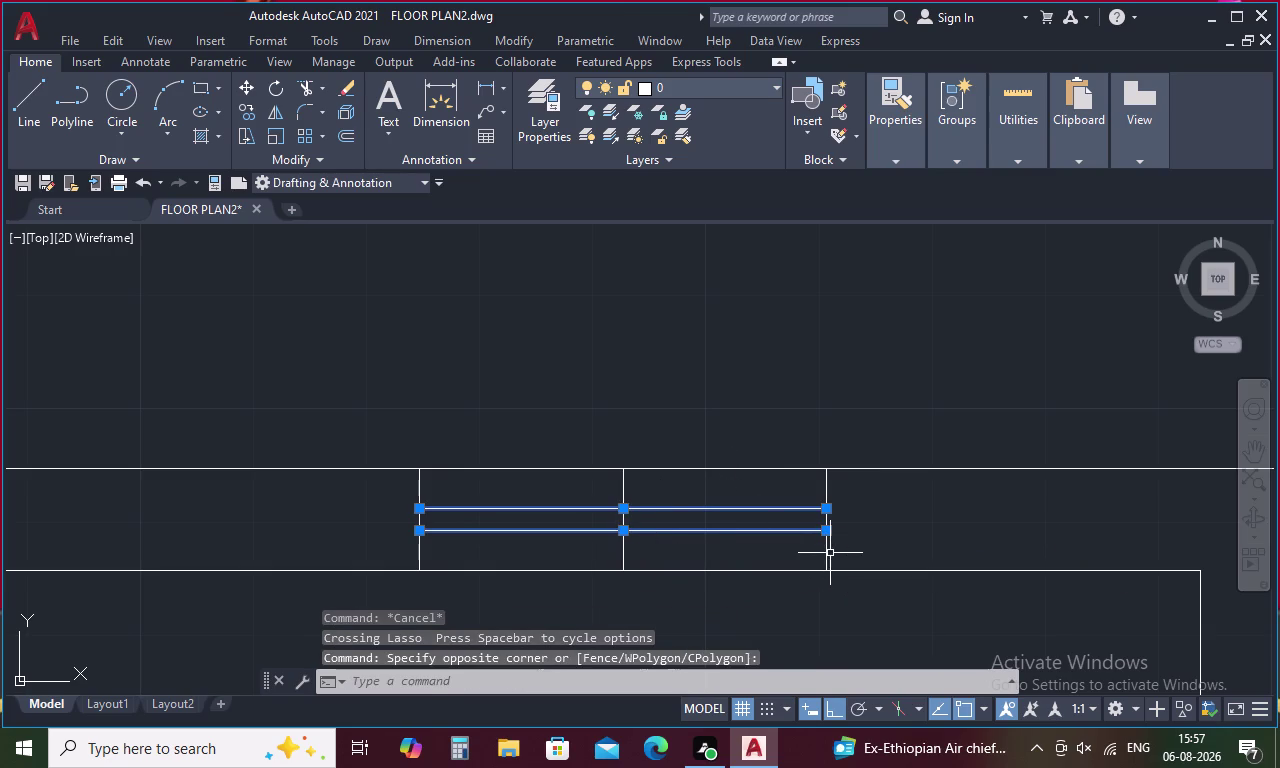
click(826, 554)
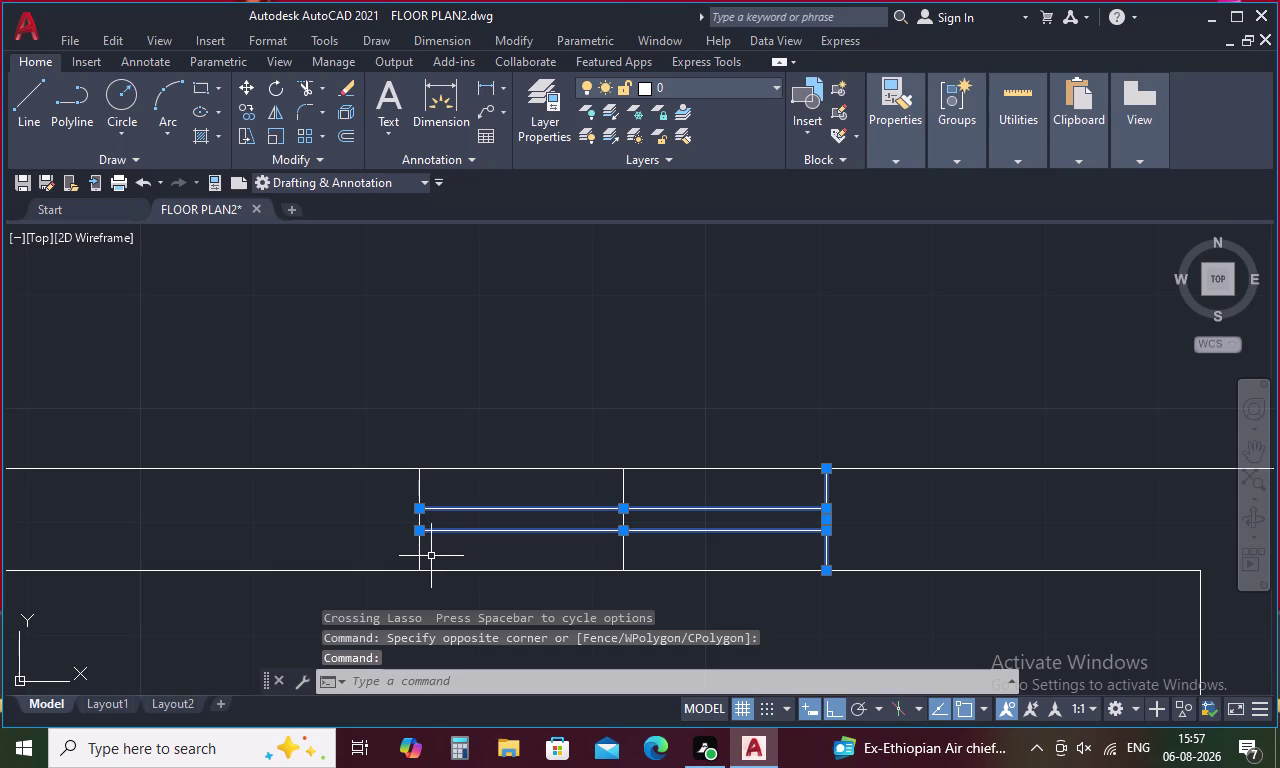
click(420, 550)
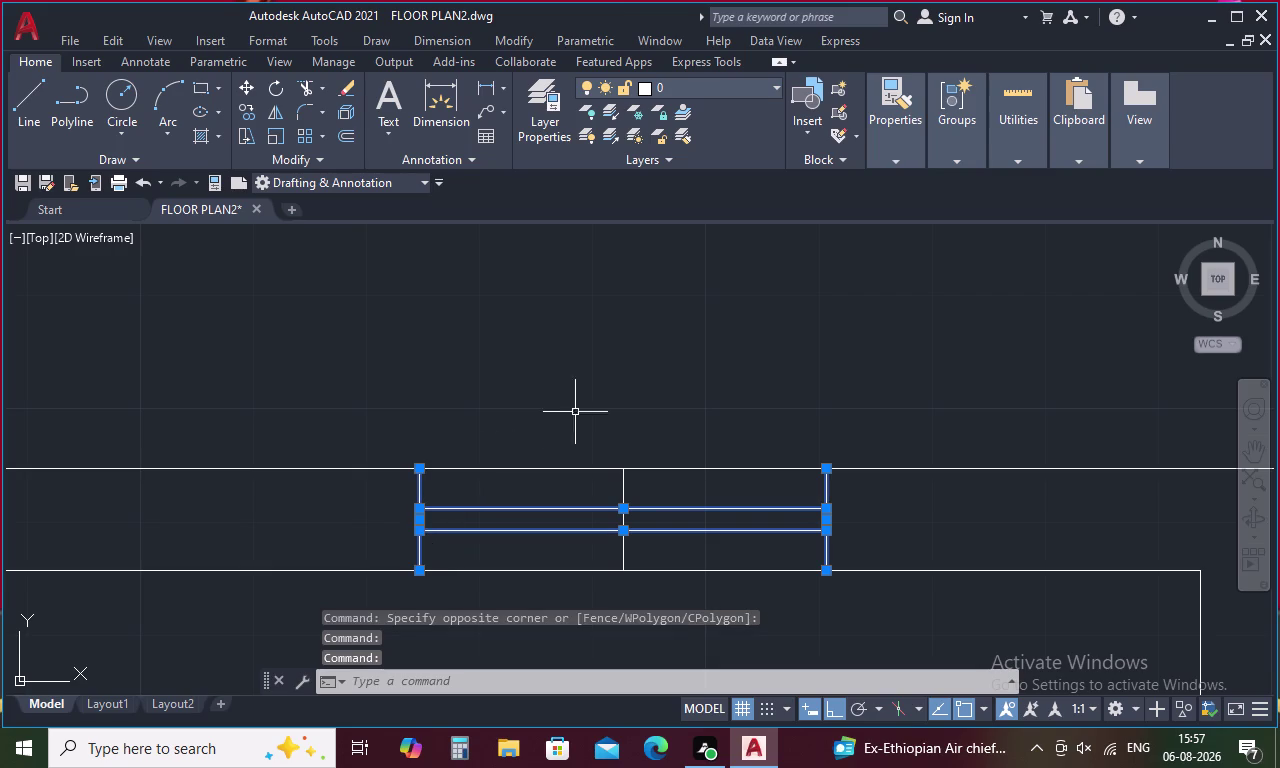
right_click(586, 401)
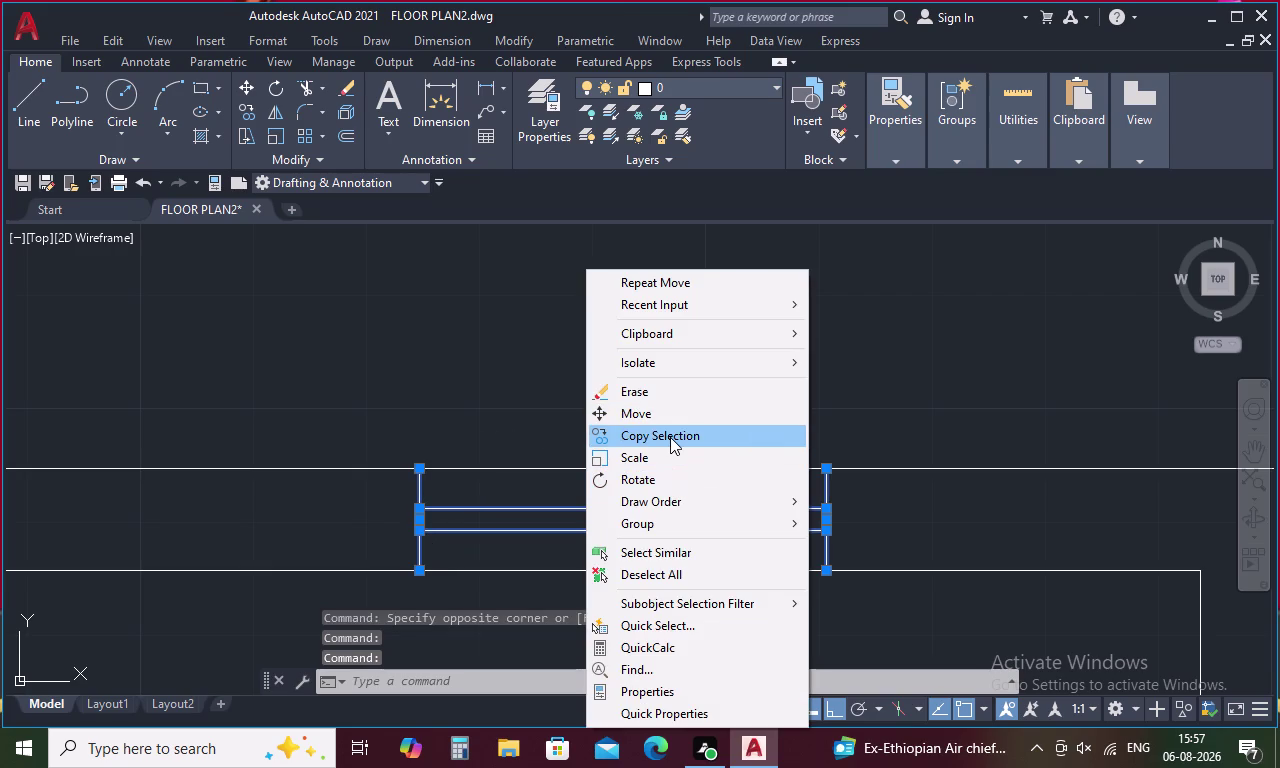
Copy the window symbol from the guide-line point into two upper rooms' top walls.
click(670, 437)
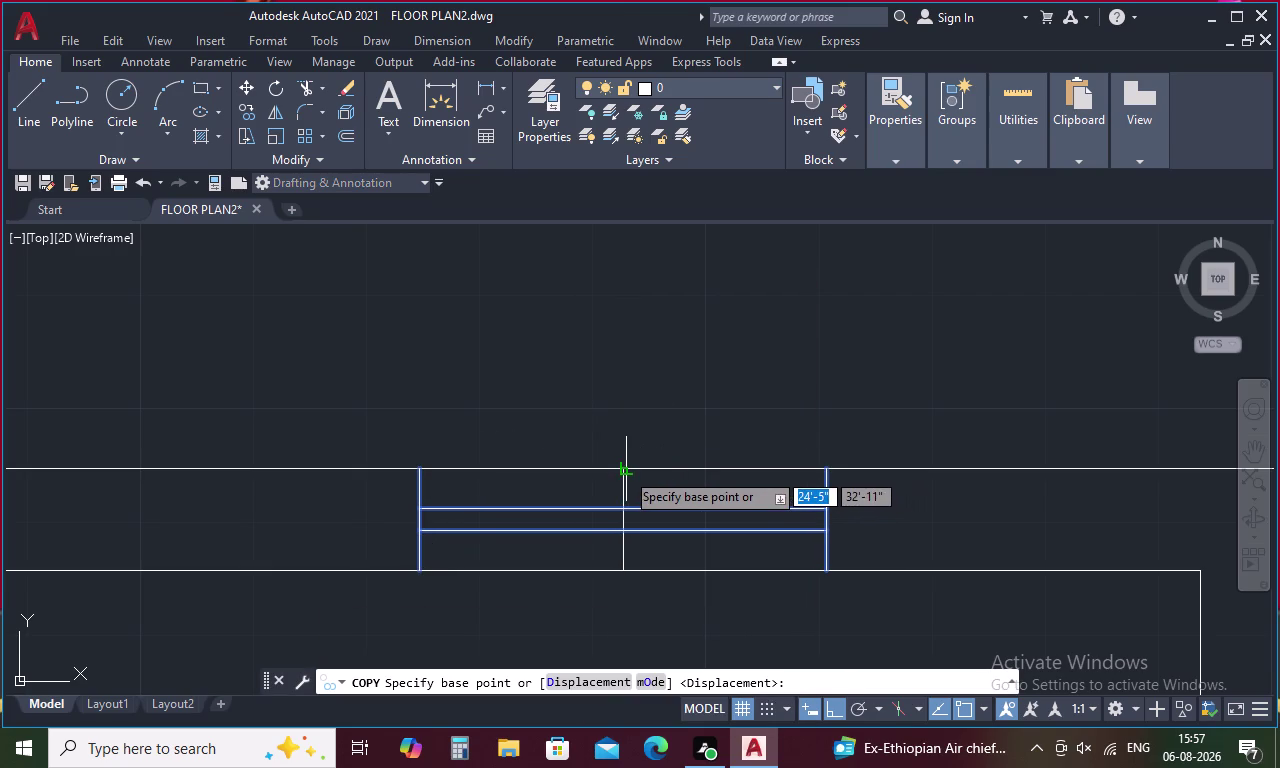
click(620, 570)
scroll(down, 3)
middle_drag(658, 358, 526, 641)
middle_drag(711, 246, 648, 429)
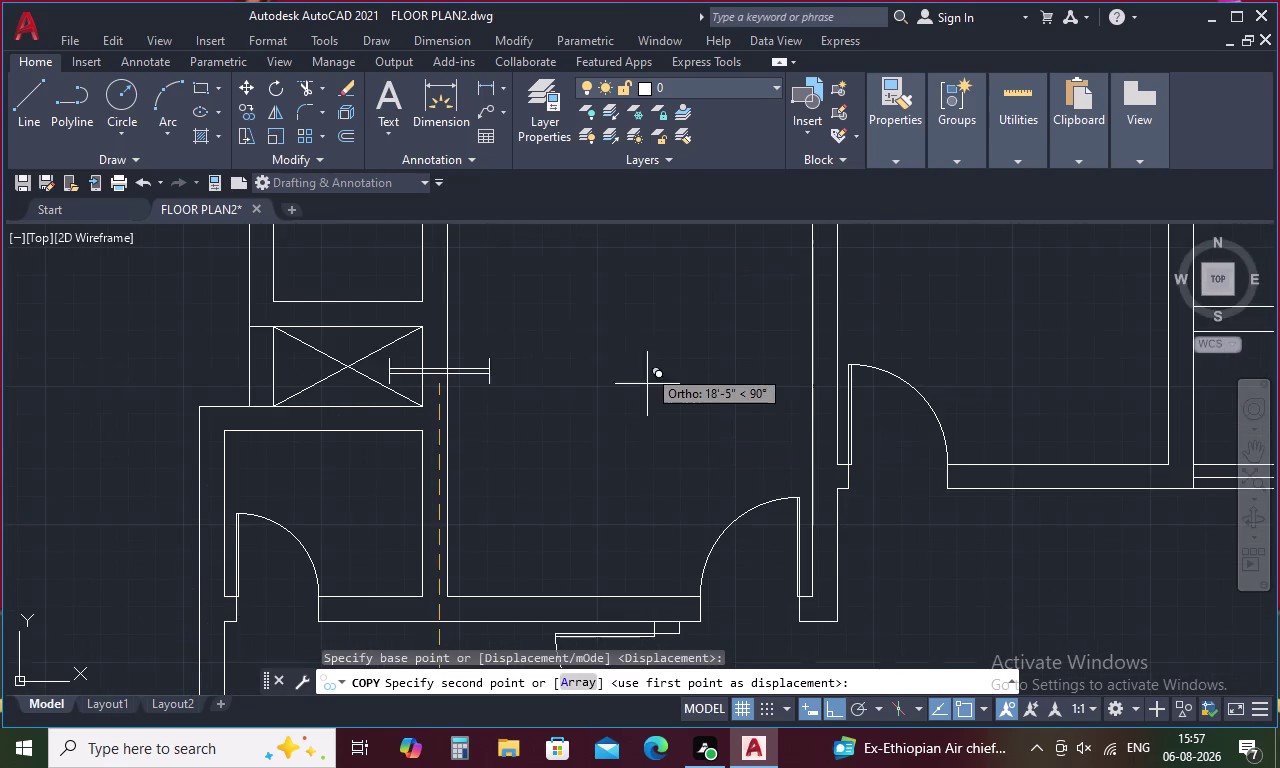
scroll(down, 3)
middle_drag(647, 354, 571, 566)
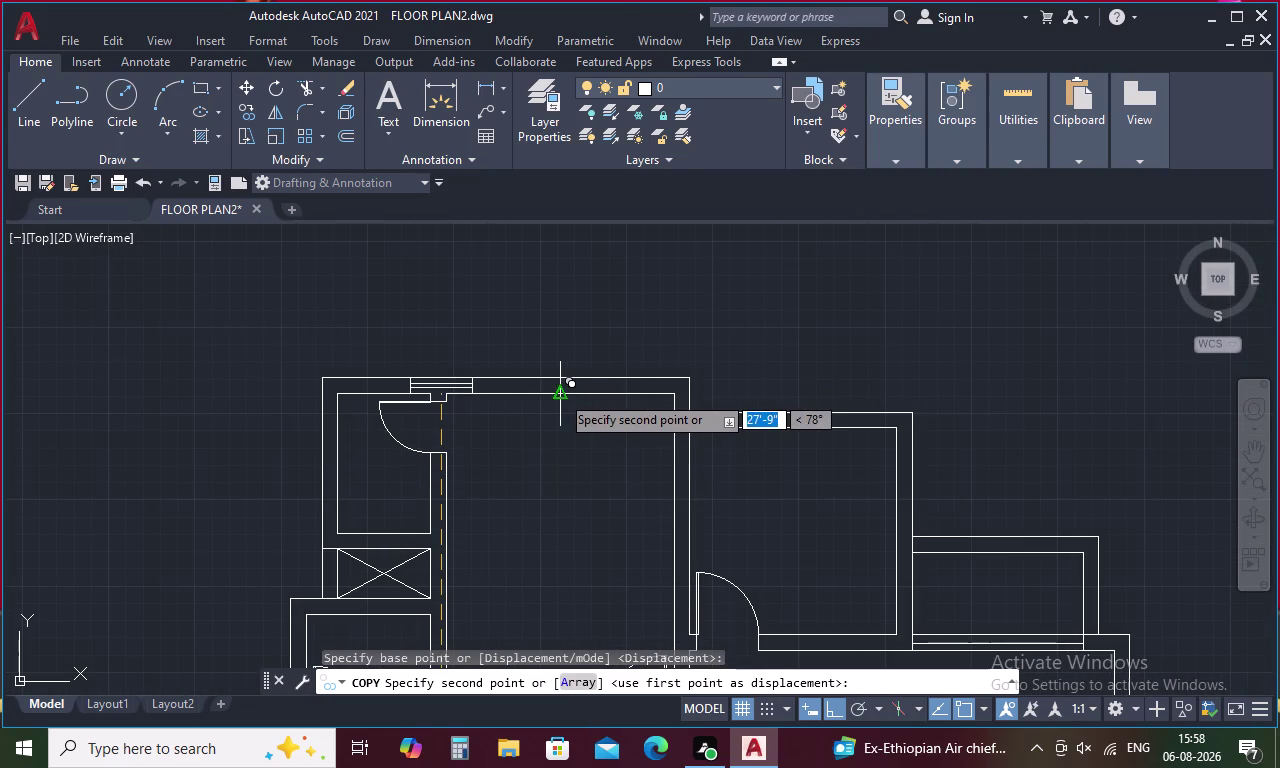
click(560, 394)
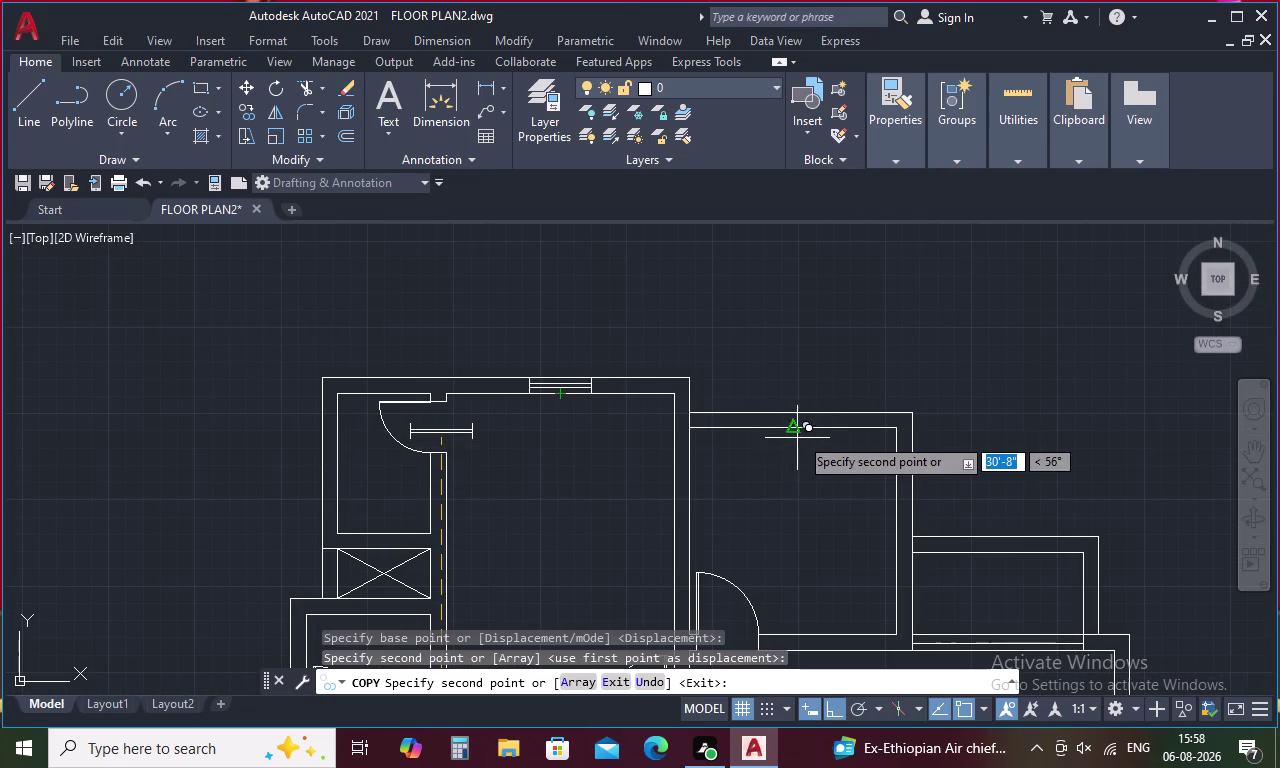
click(795, 432)
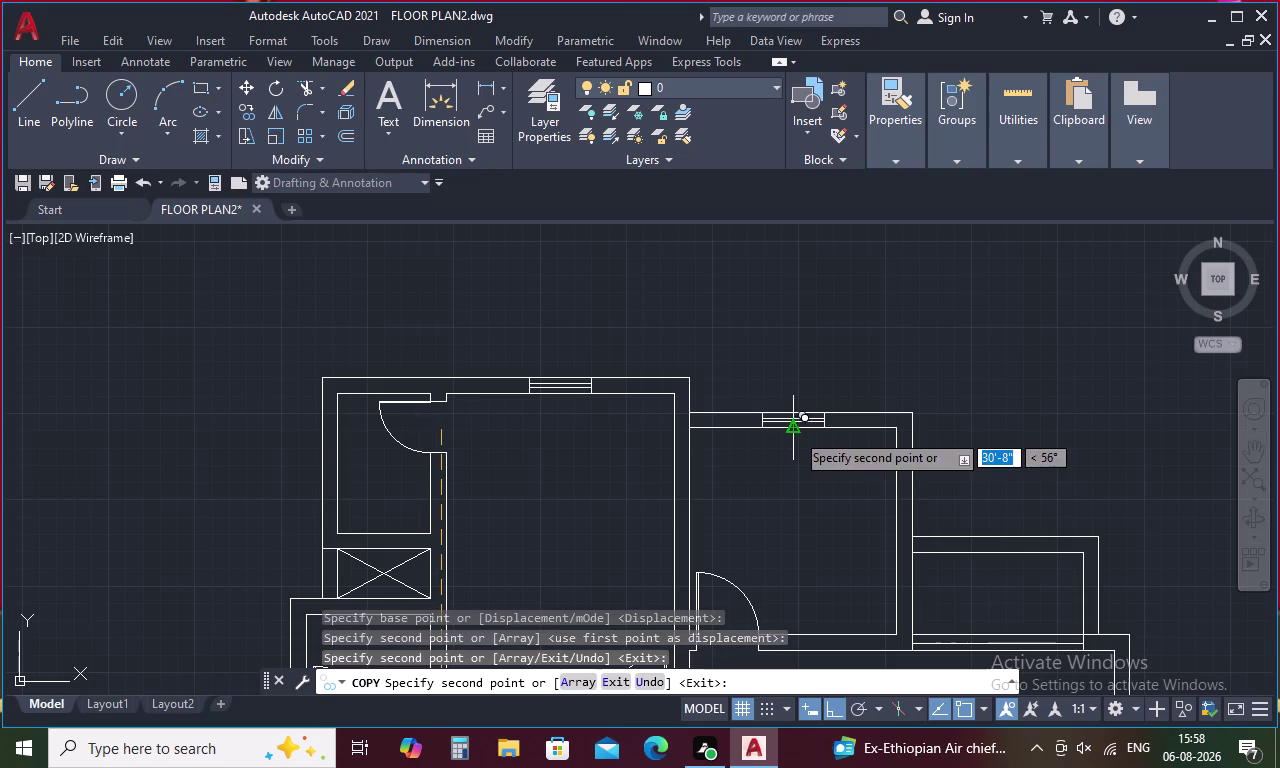
scroll(down, 3)
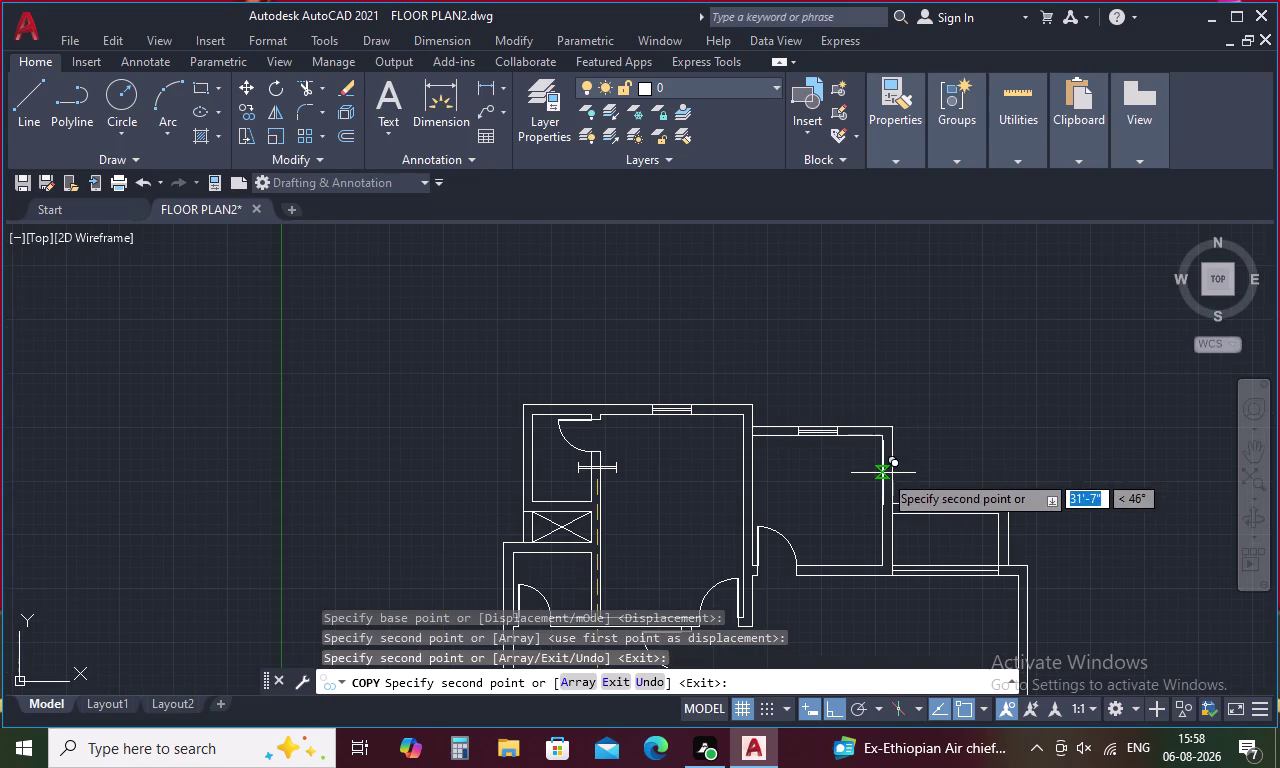
key(Escape)
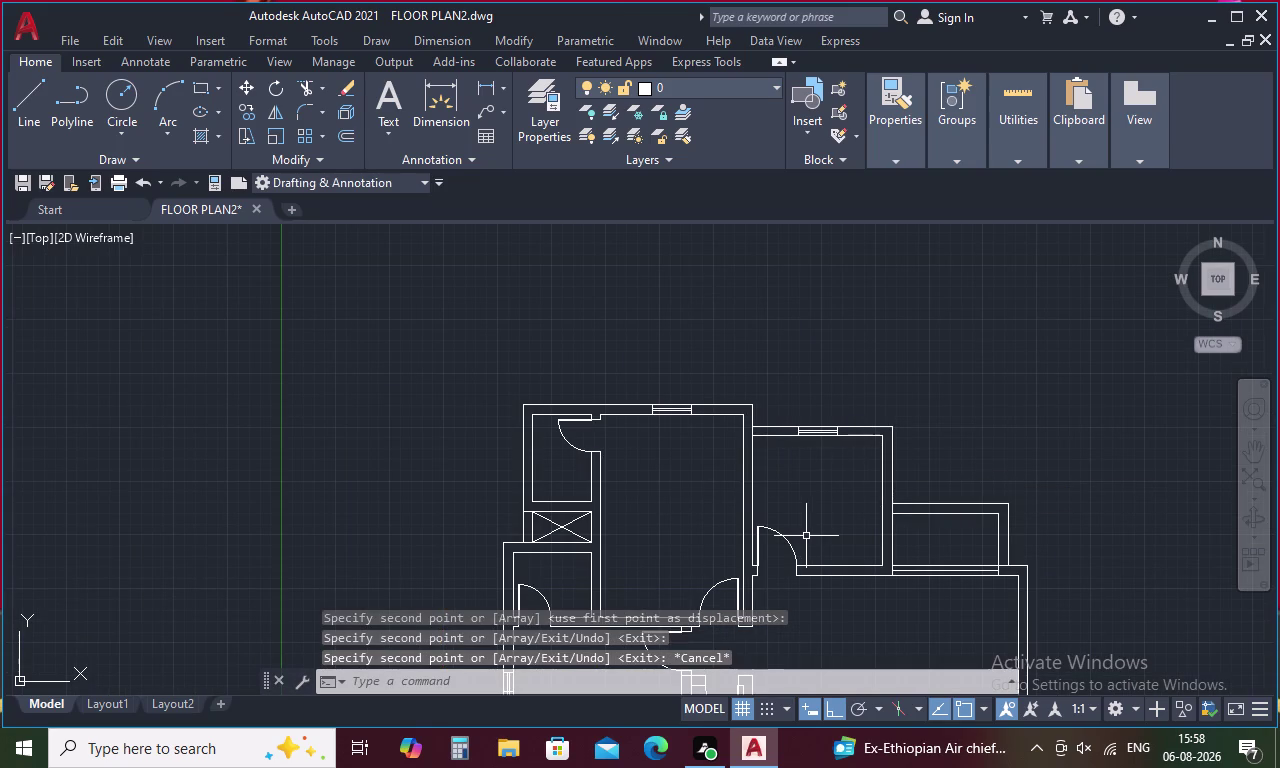
Return to the lower rooms and select the stray line across an opening.
middle_drag(806, 536, 783, 402)
middle_drag(700, 501, 689, 353)
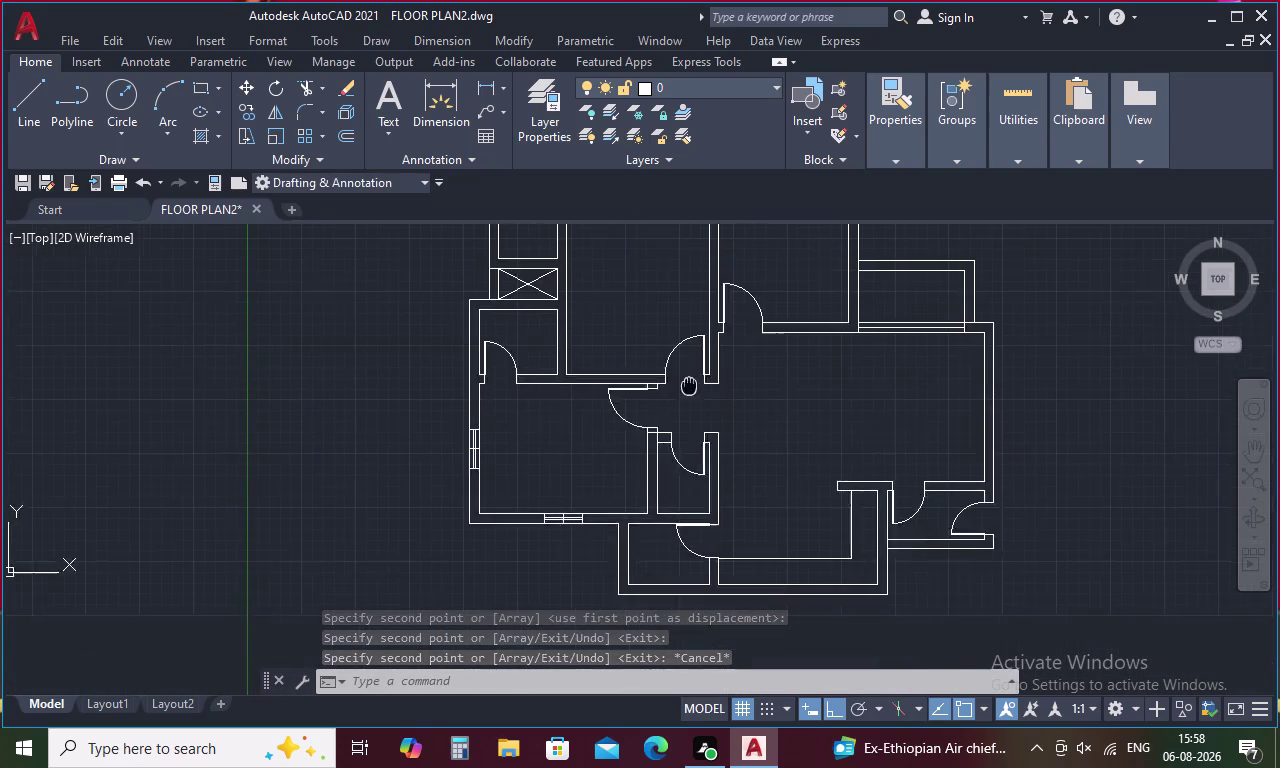
middle_drag(689, 353, 705, 320)
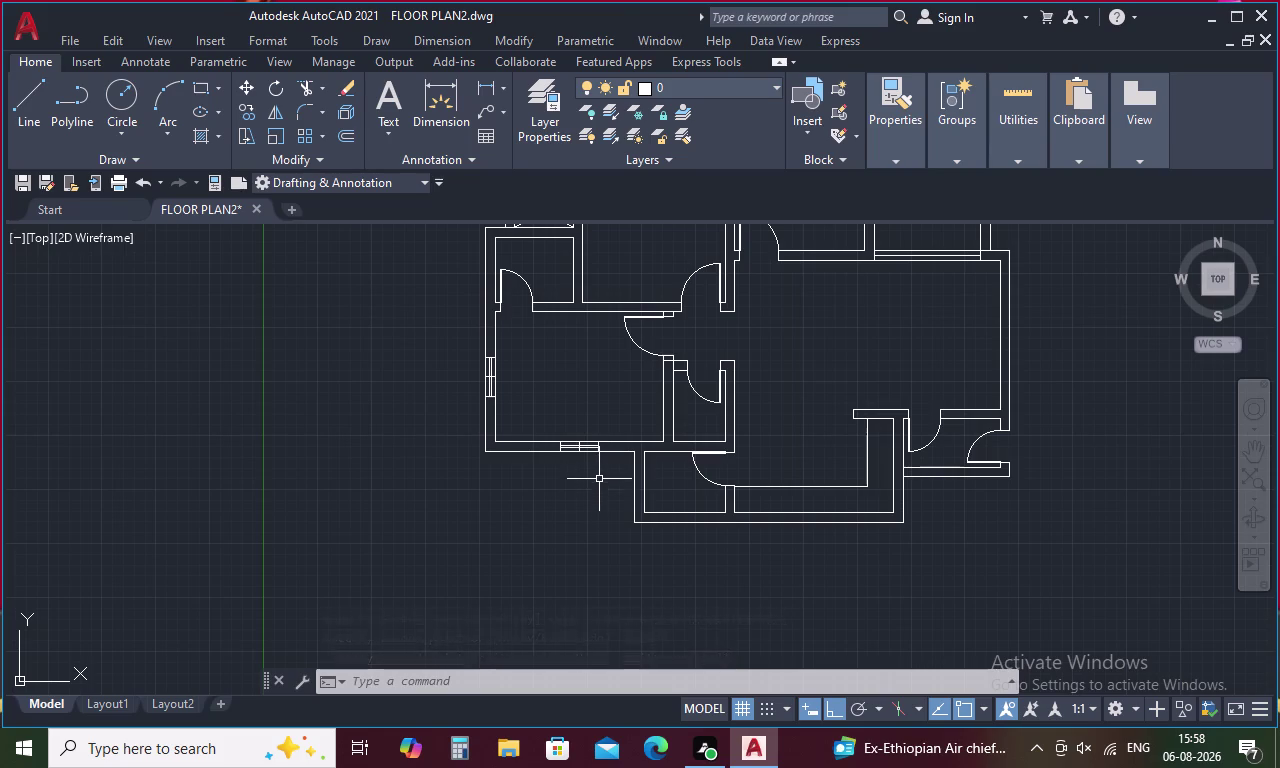
scroll(up, 3)
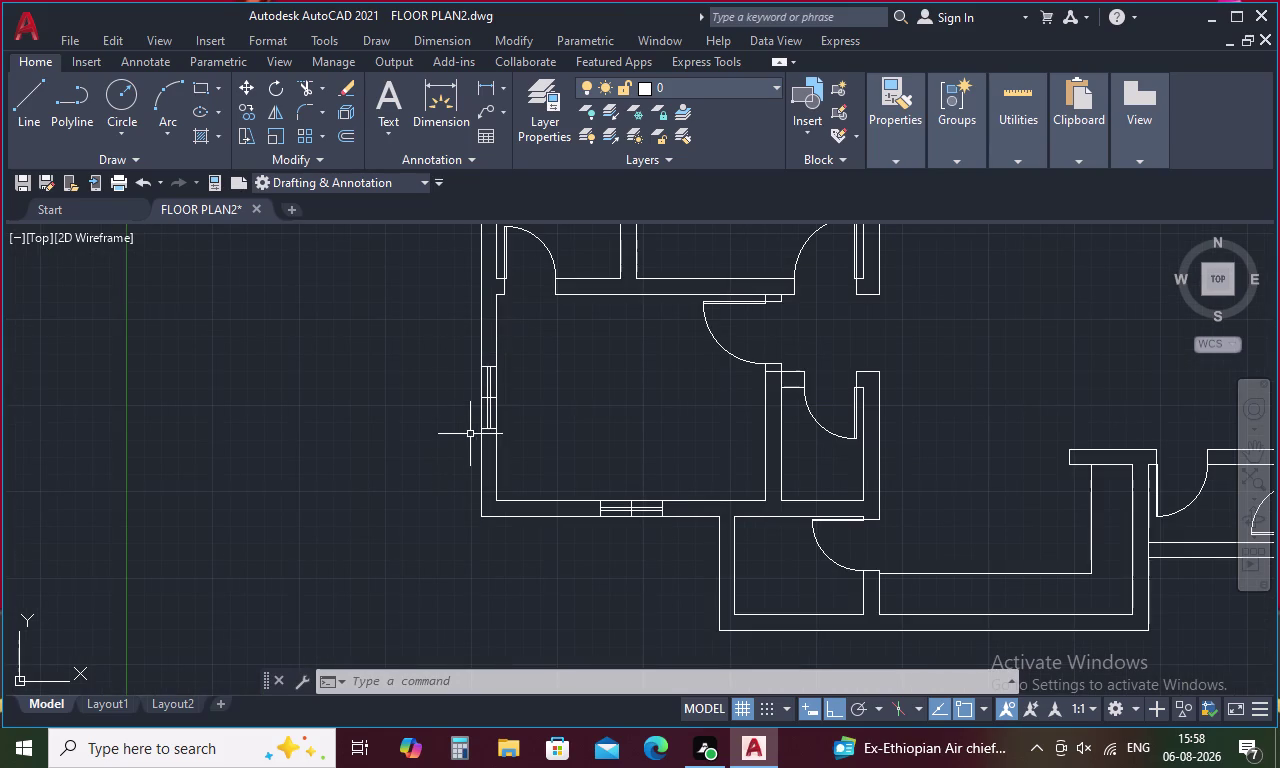
scroll(up, 3)
scroll(up, 3)
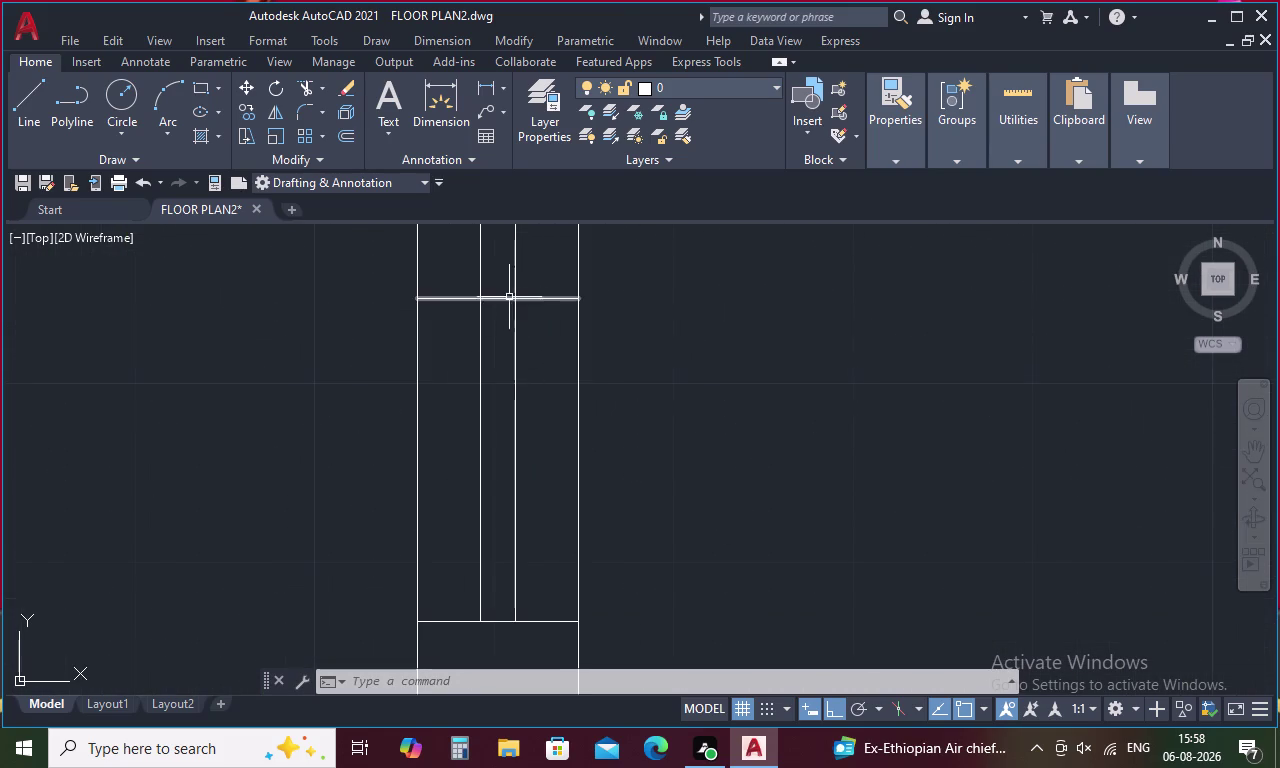
drag(509, 272, 492, 339)
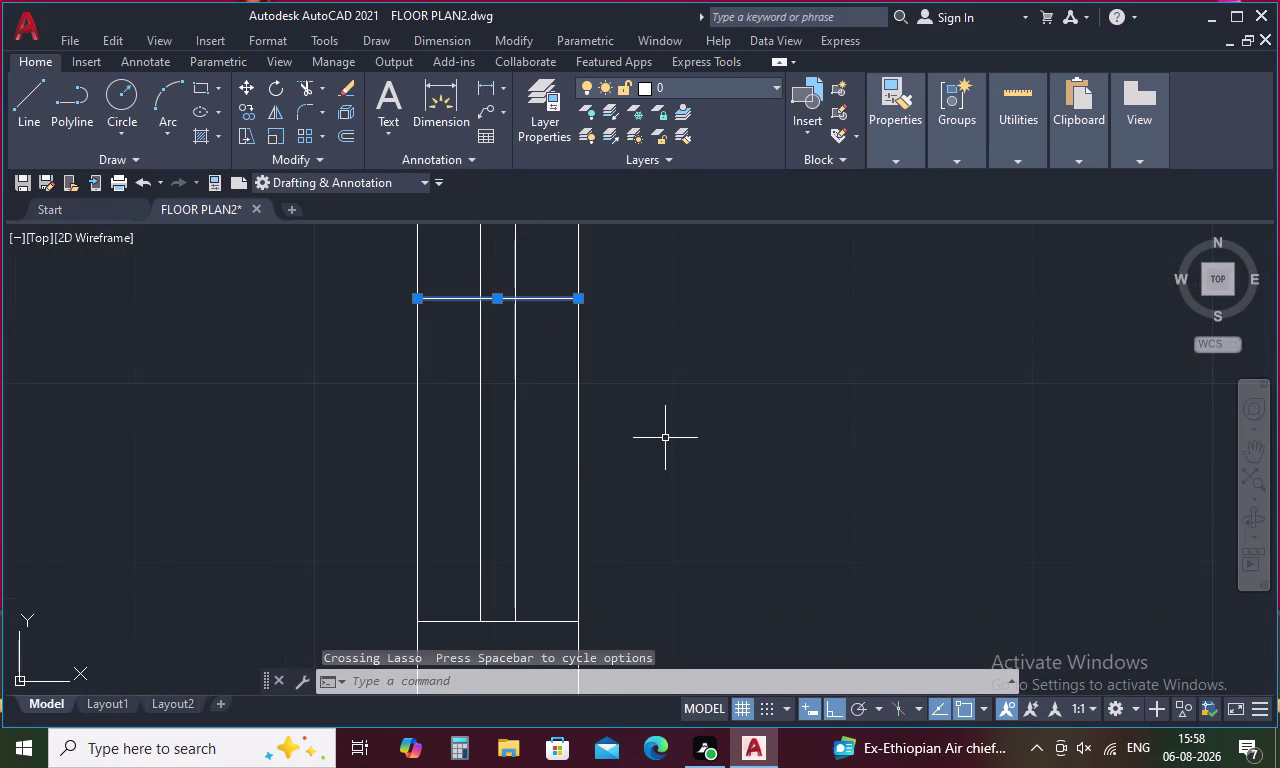
Delete the stray lines from two window openings.
key(Delete)
scroll(down, 3)
middle_drag(703, 503, 637, 313)
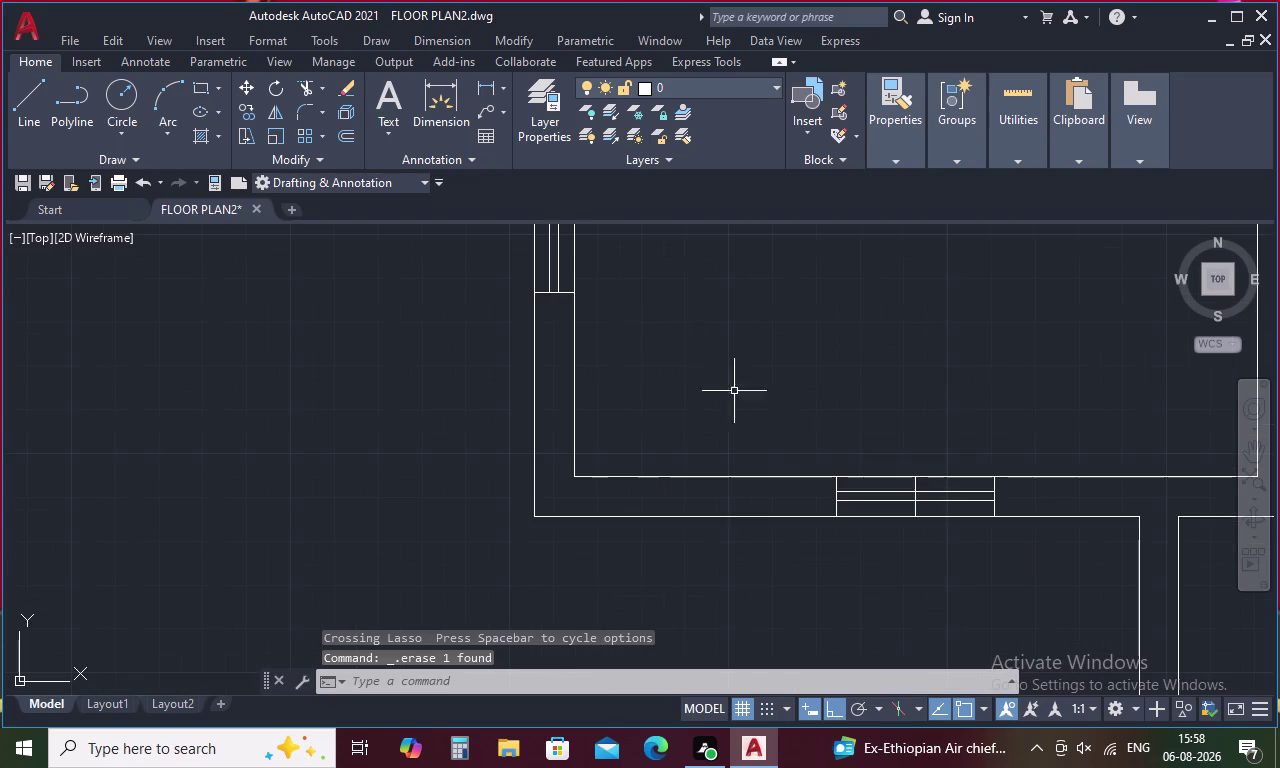
scroll(up, 3)
drag(958, 470, 896, 480)
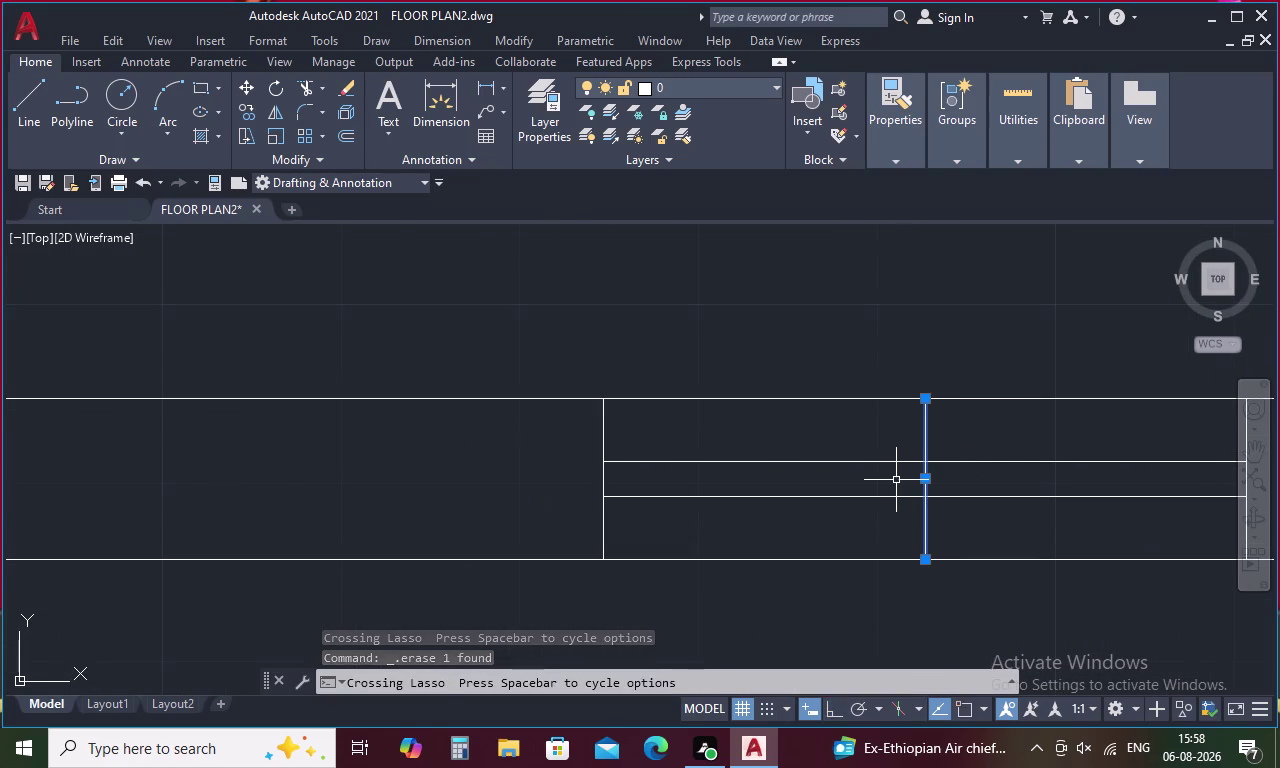
key(Delete)
Pan and zoom out to bring the whole floor plan into view.
scroll(down, 3)
scroll(down, 3)
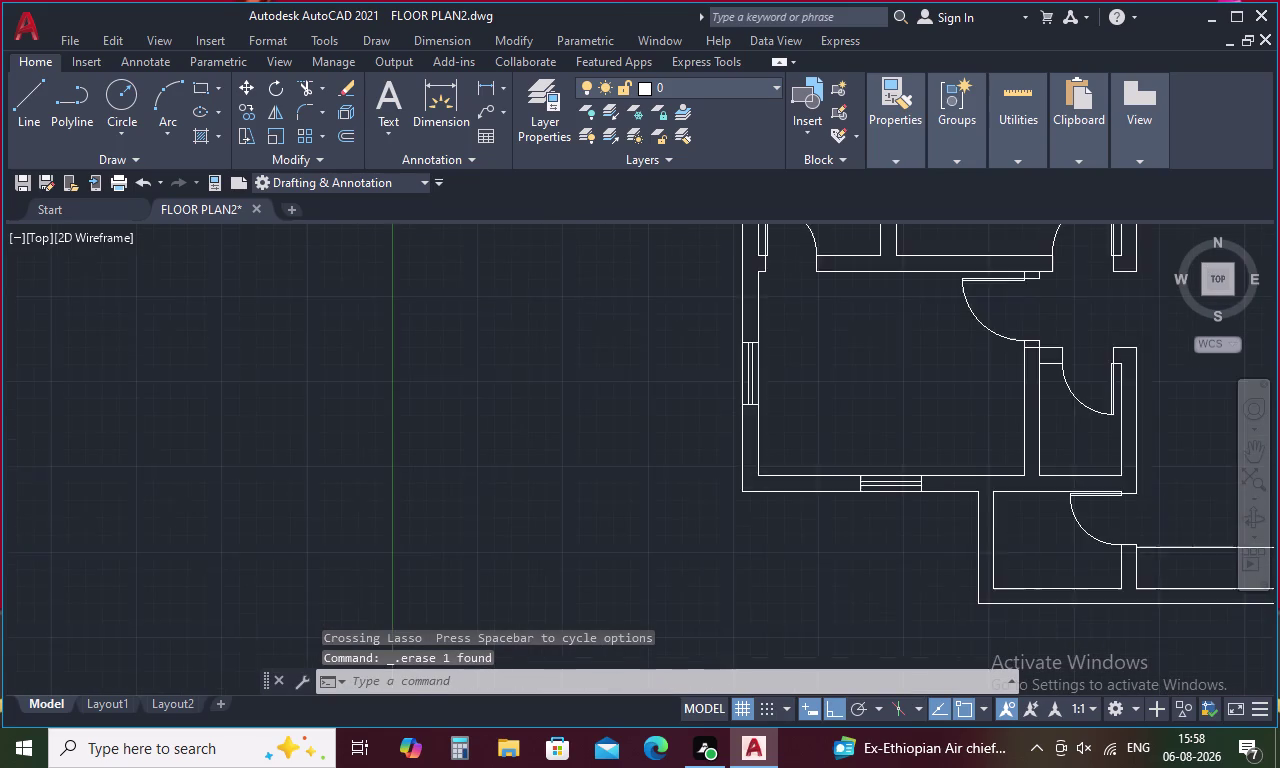
middle_drag(911, 451, 469, 486)
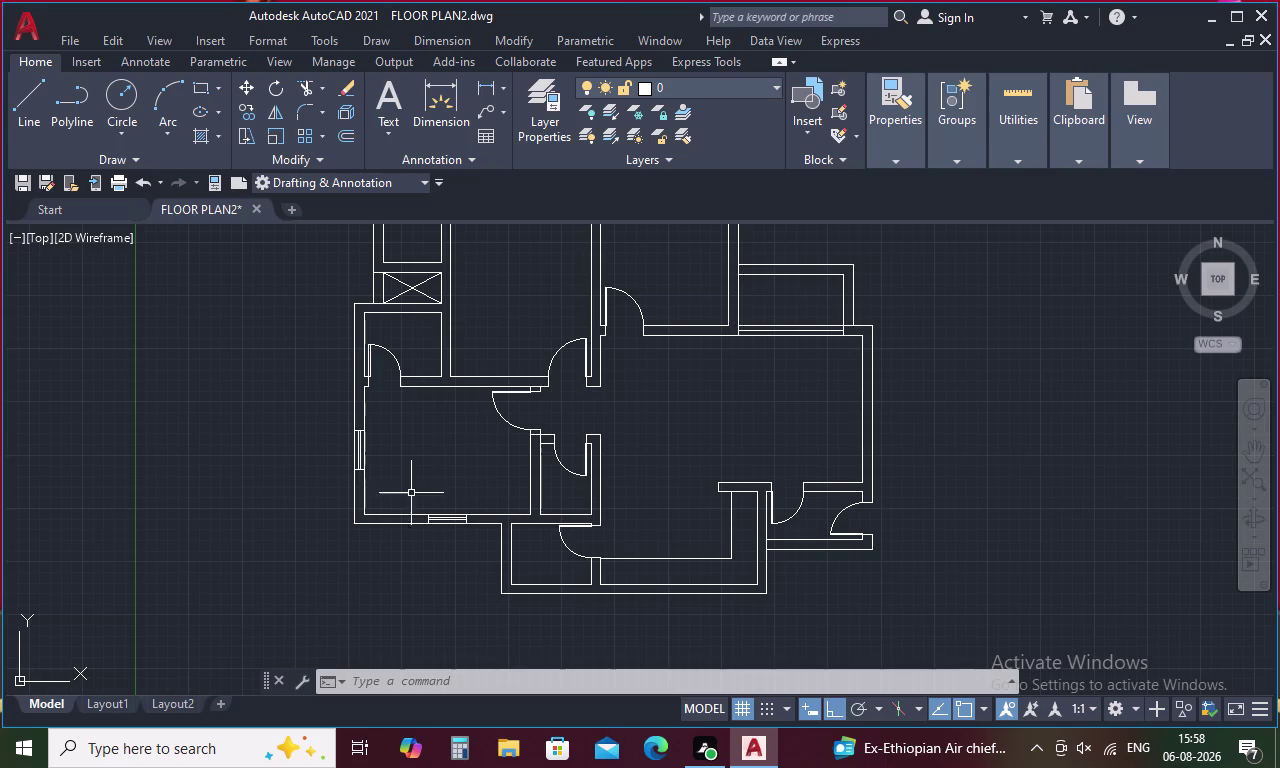
middle_drag(637, 411, 653, 461)
middle_drag(653, 461, 663, 484)
scroll(down, 3)
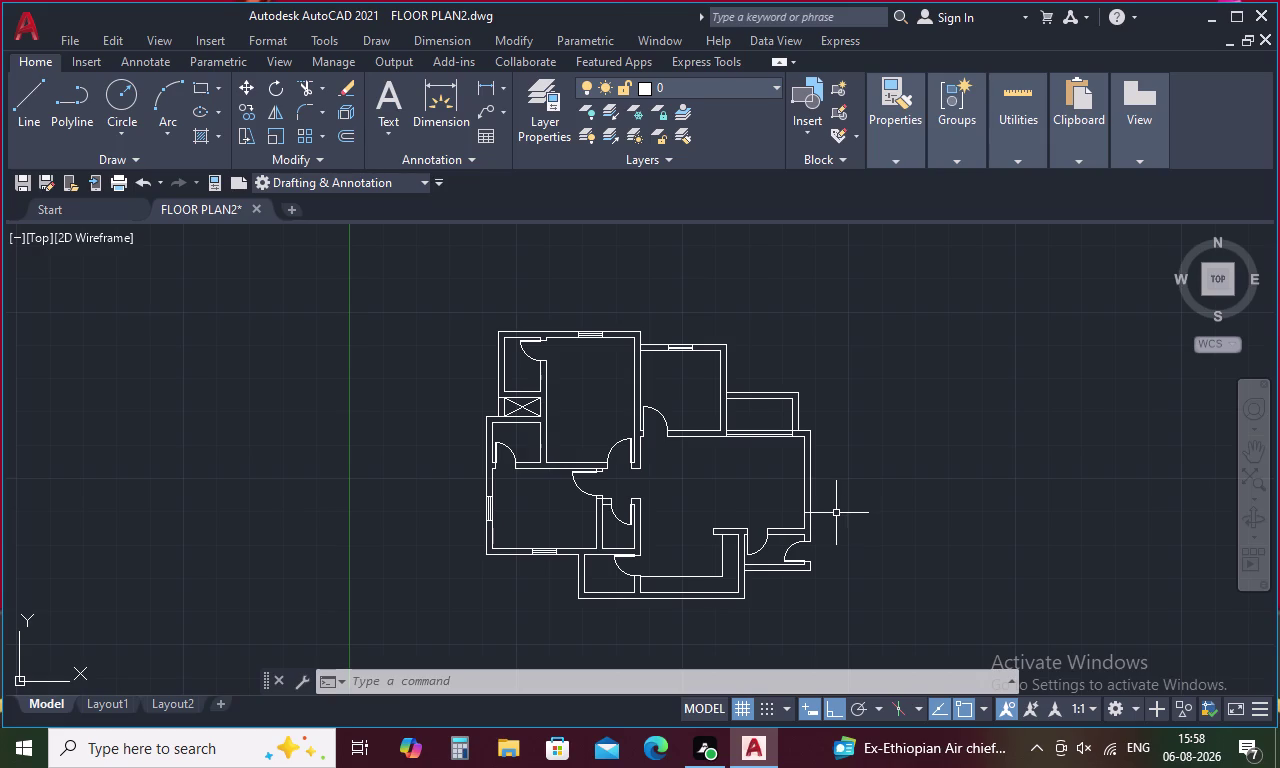
Draw a short line across the right exterior wall's thickness.
key(l)
key(space)
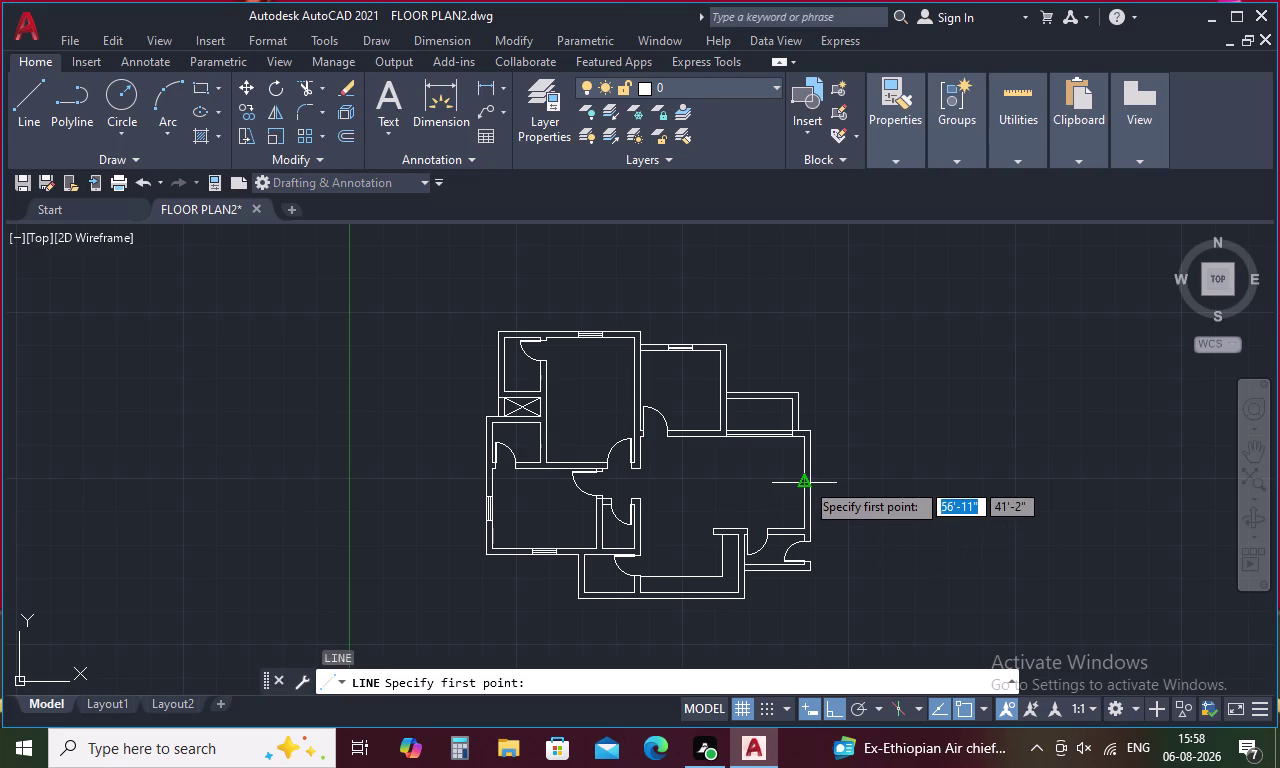
scroll(up, 3)
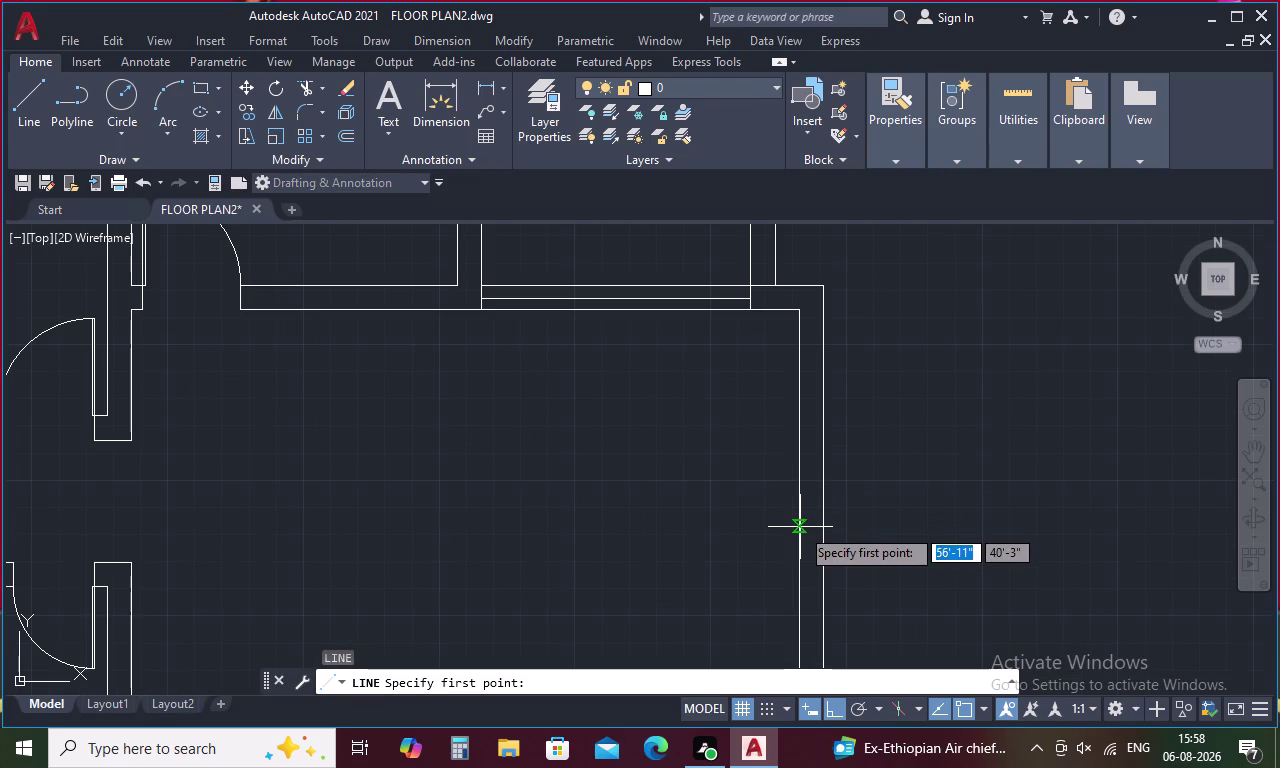
middle_drag(793, 557, 794, 342)
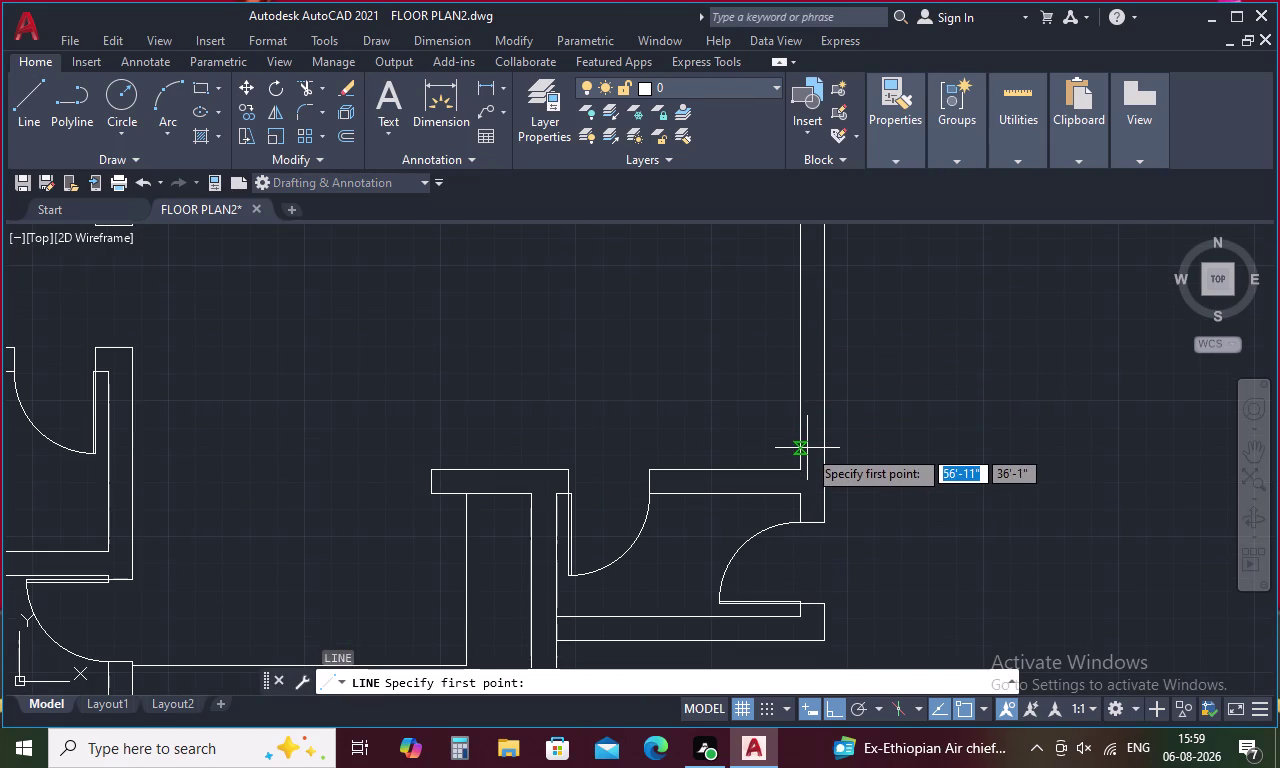
middle_drag(804, 370, 804, 513)
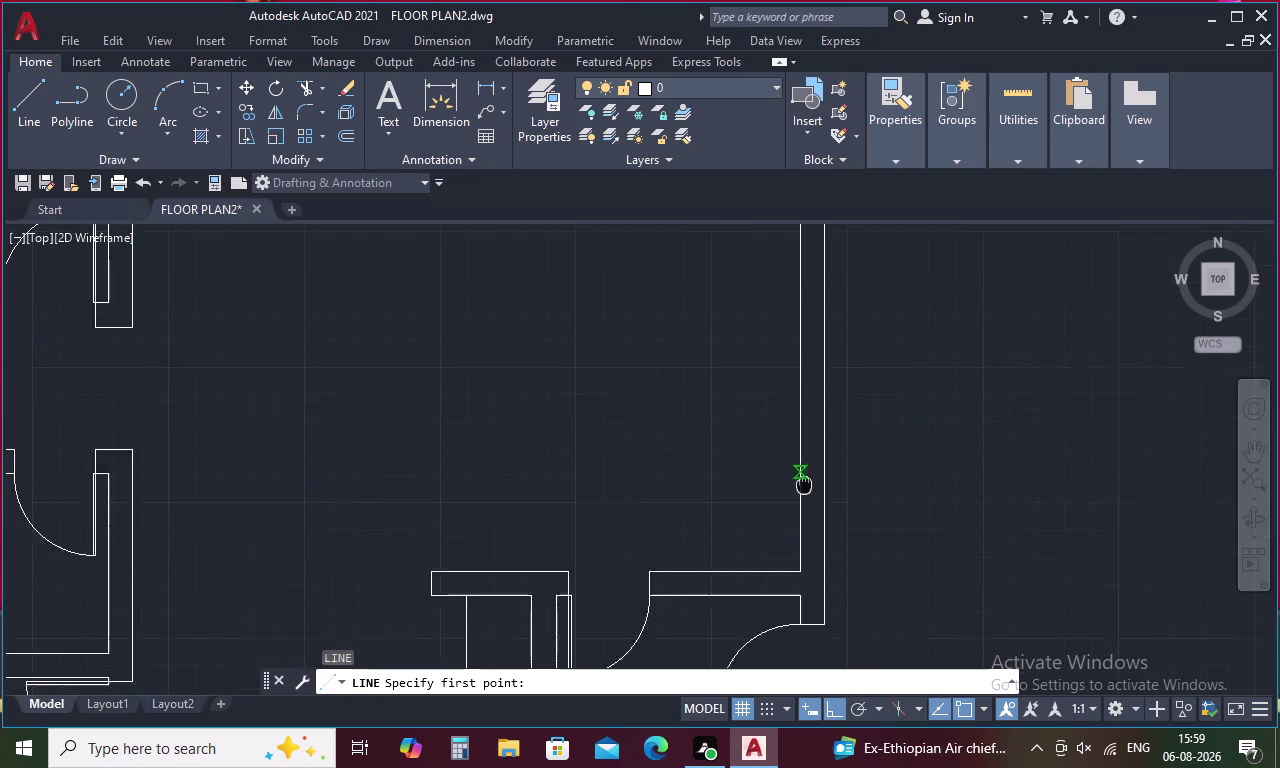
middle_drag(804, 513, 801, 633)
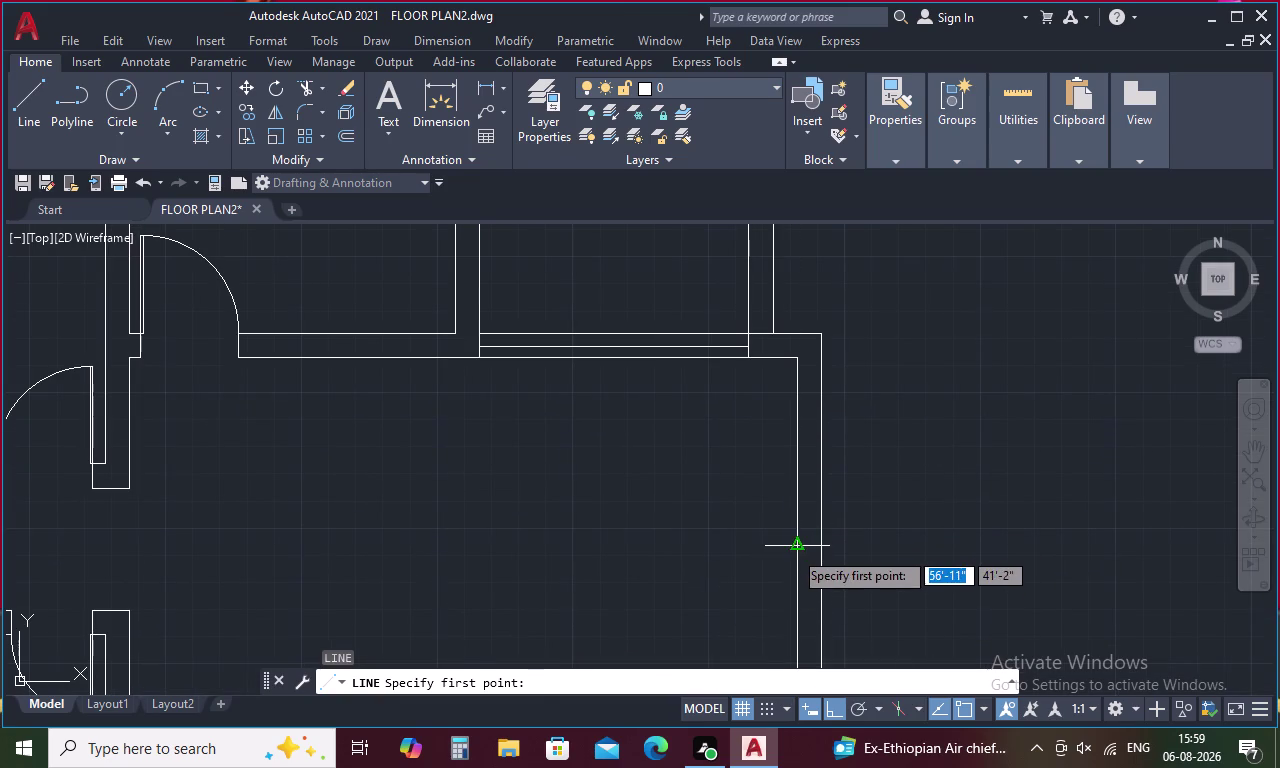
click(793, 550)
click(818, 550)
key(Escape)
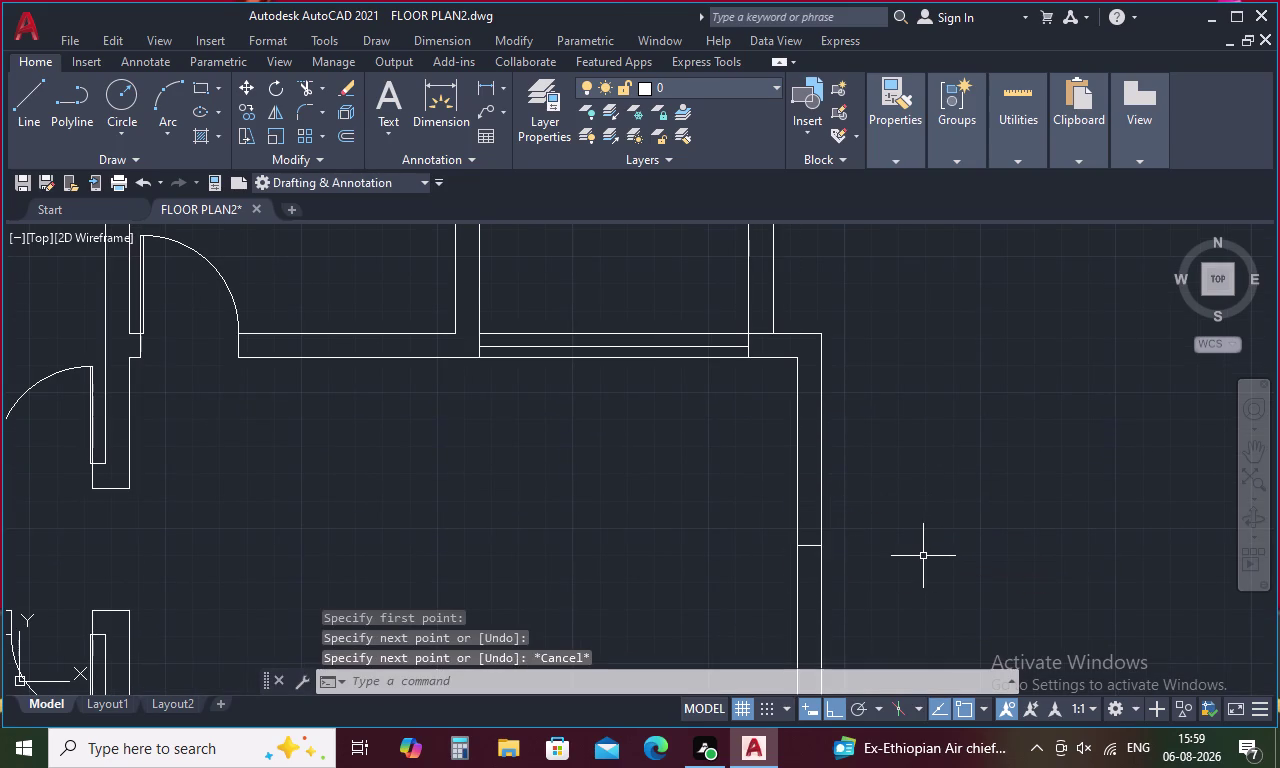
Try an offset with a 1.5'3" distance, which is rejected, and cancel.
key(o)
key(space)
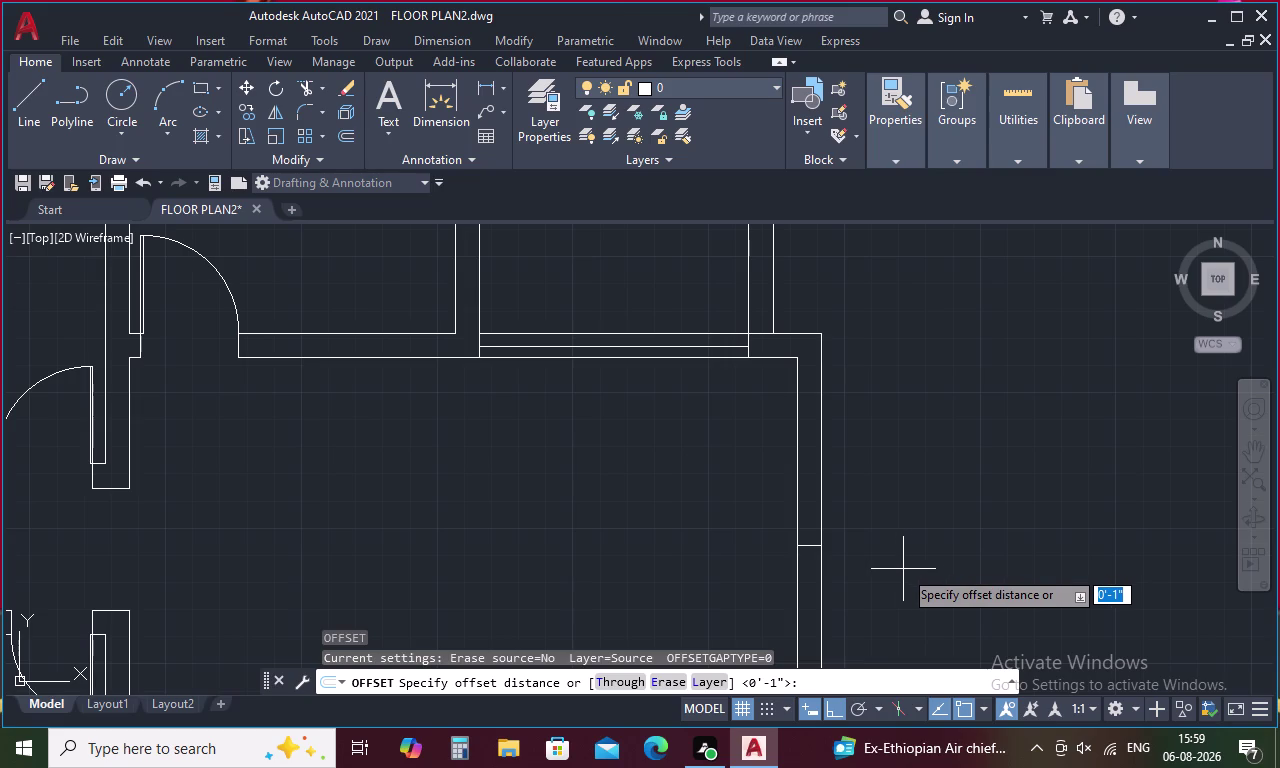
text(1)
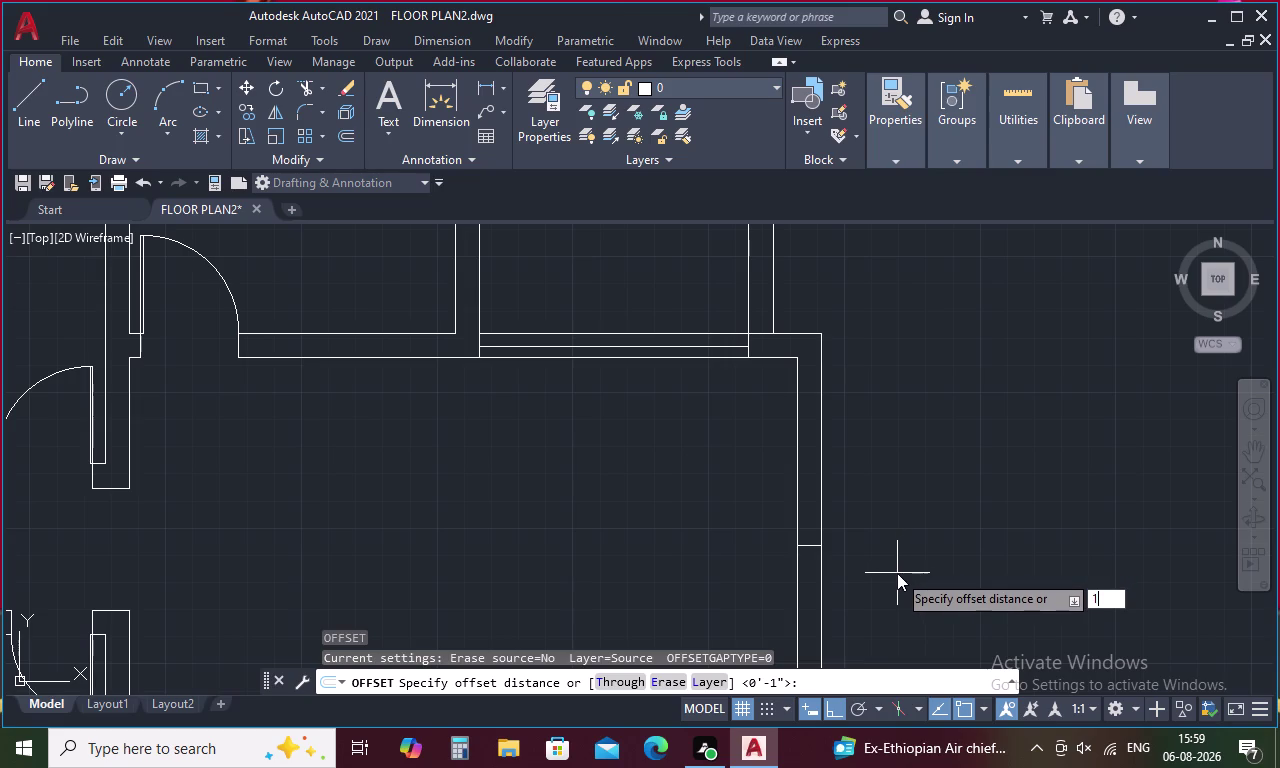
text(.)
key(5)
key(apostrophe)
key(3)
key(shift+quotedbl)
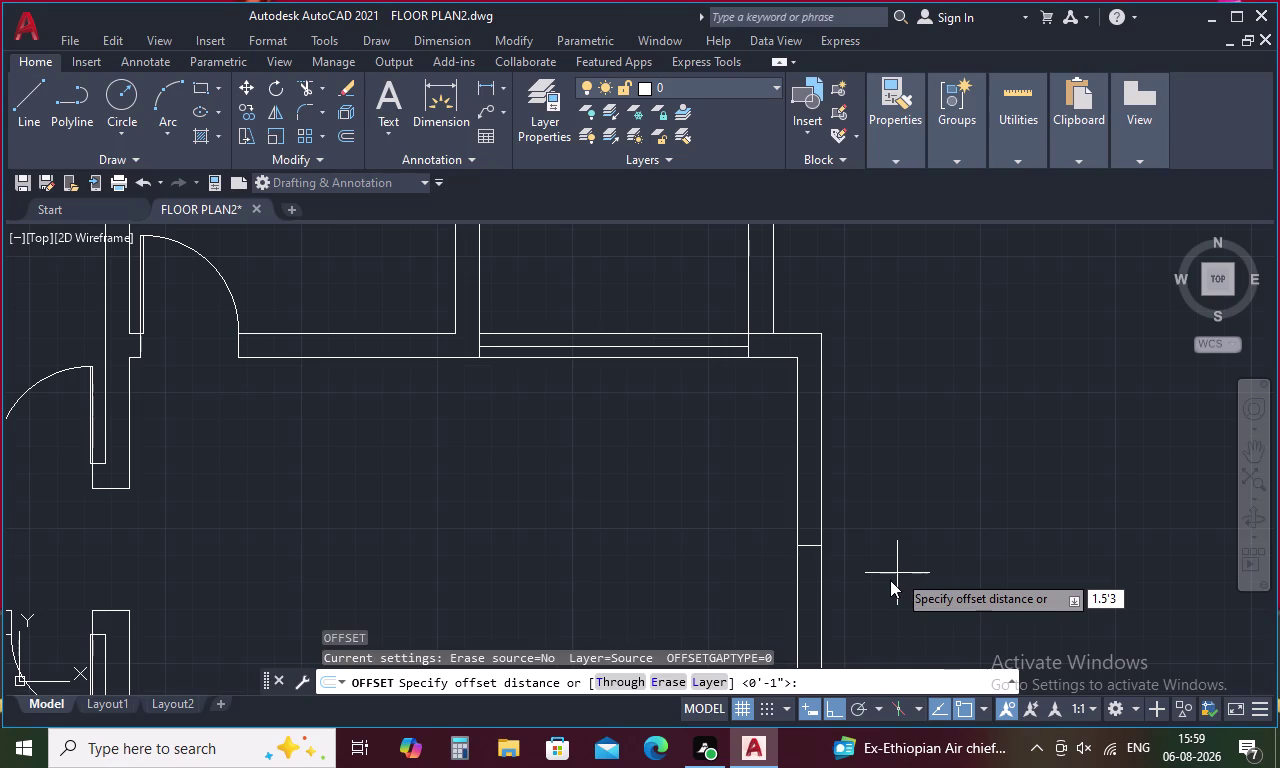
key(Return)
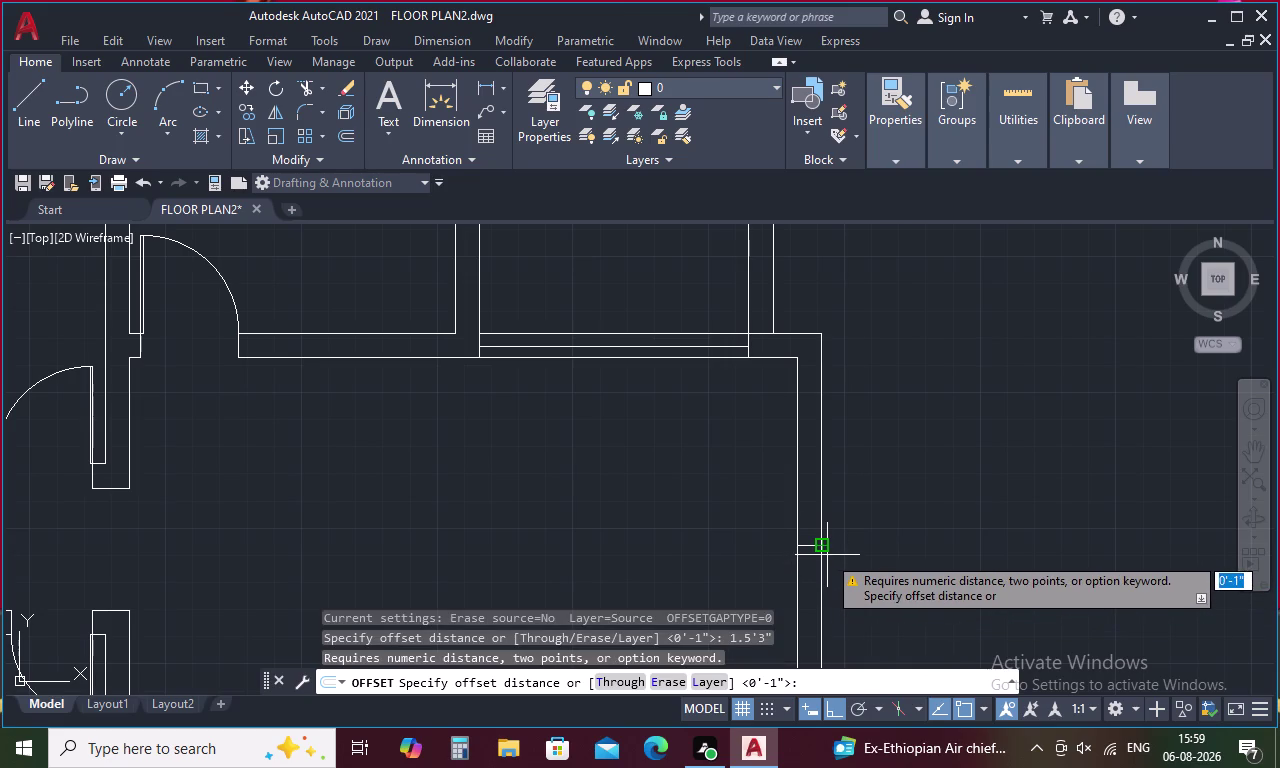
key(Escape)
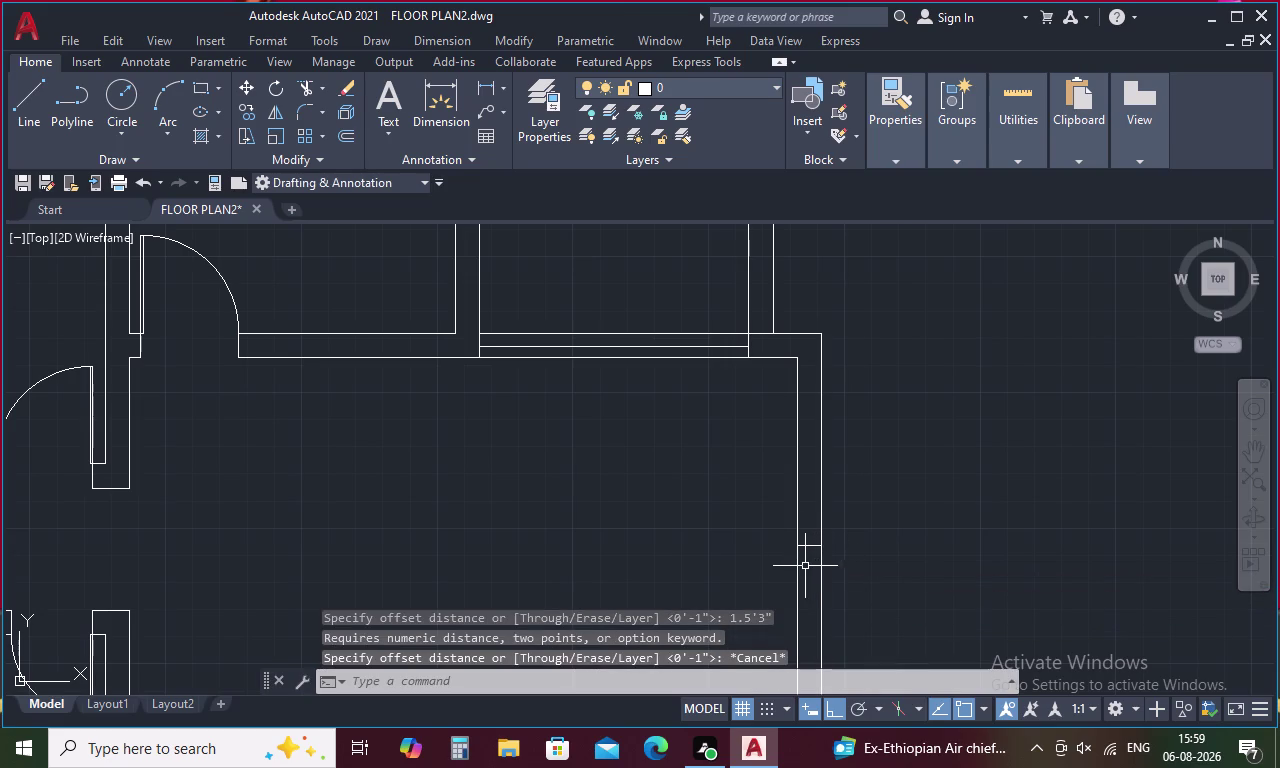
Re-enter the 1.5'3" offset distance, then cancel the offset again.
text(1.)
text(5)
key(apostrophe)
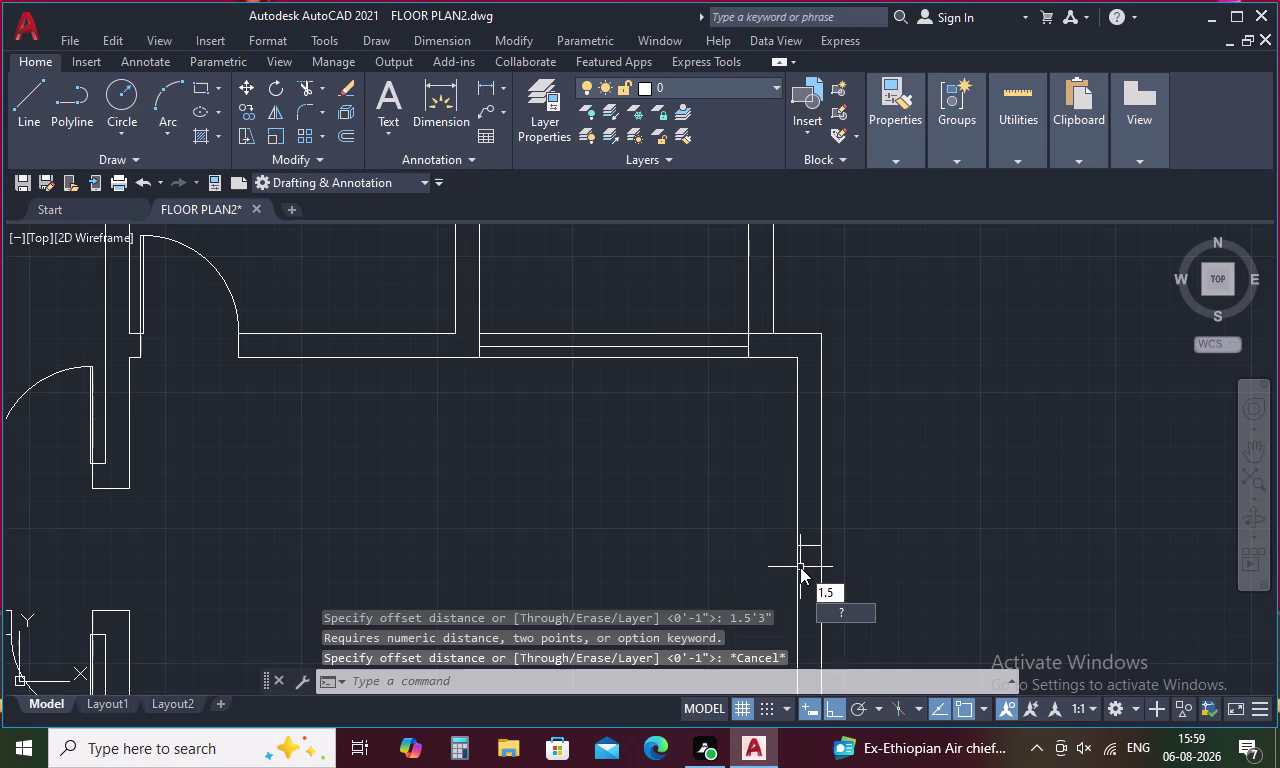
text(3")
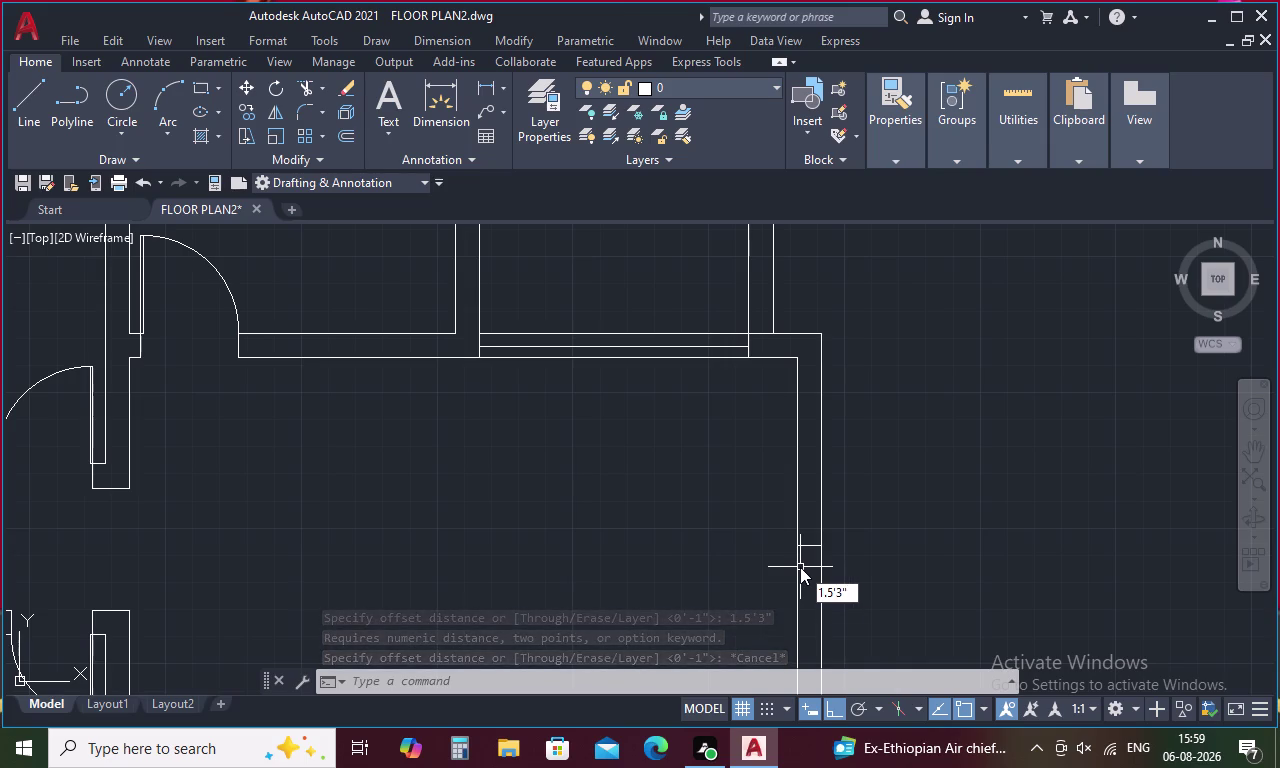
key(Return)
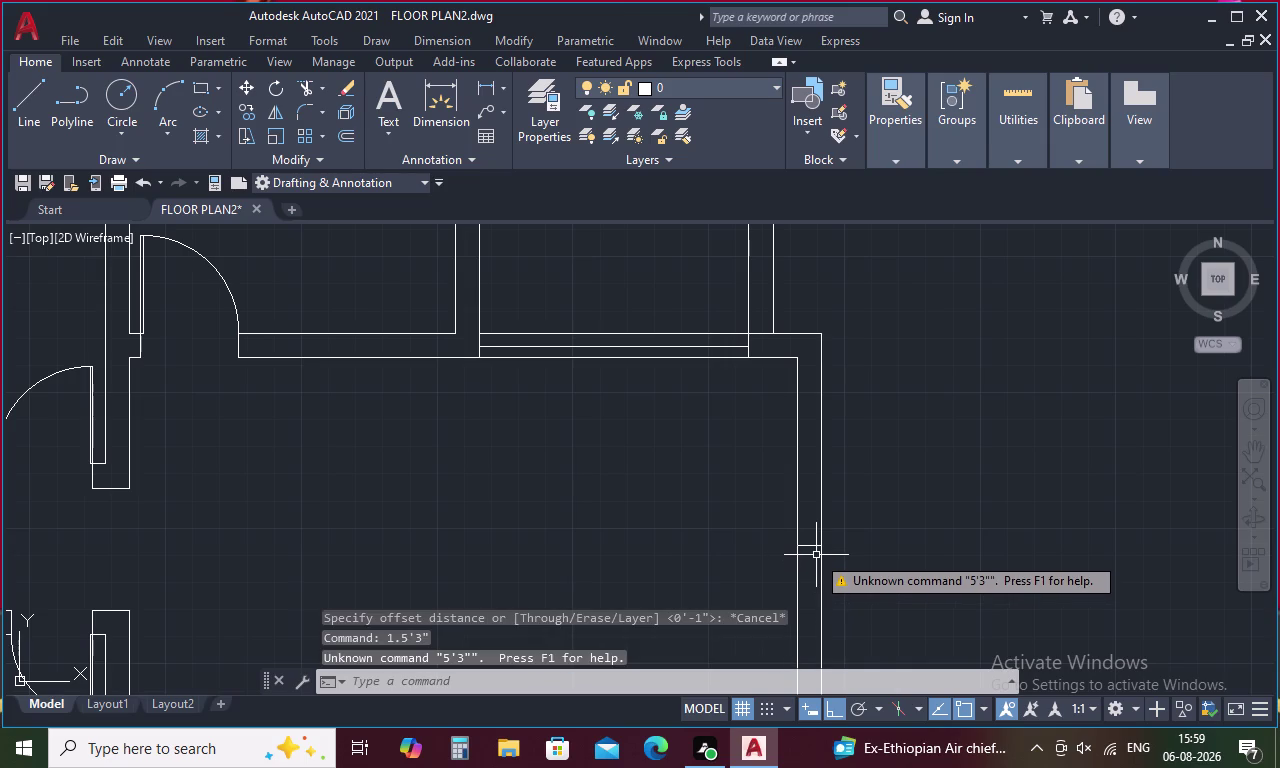
key(Escape)
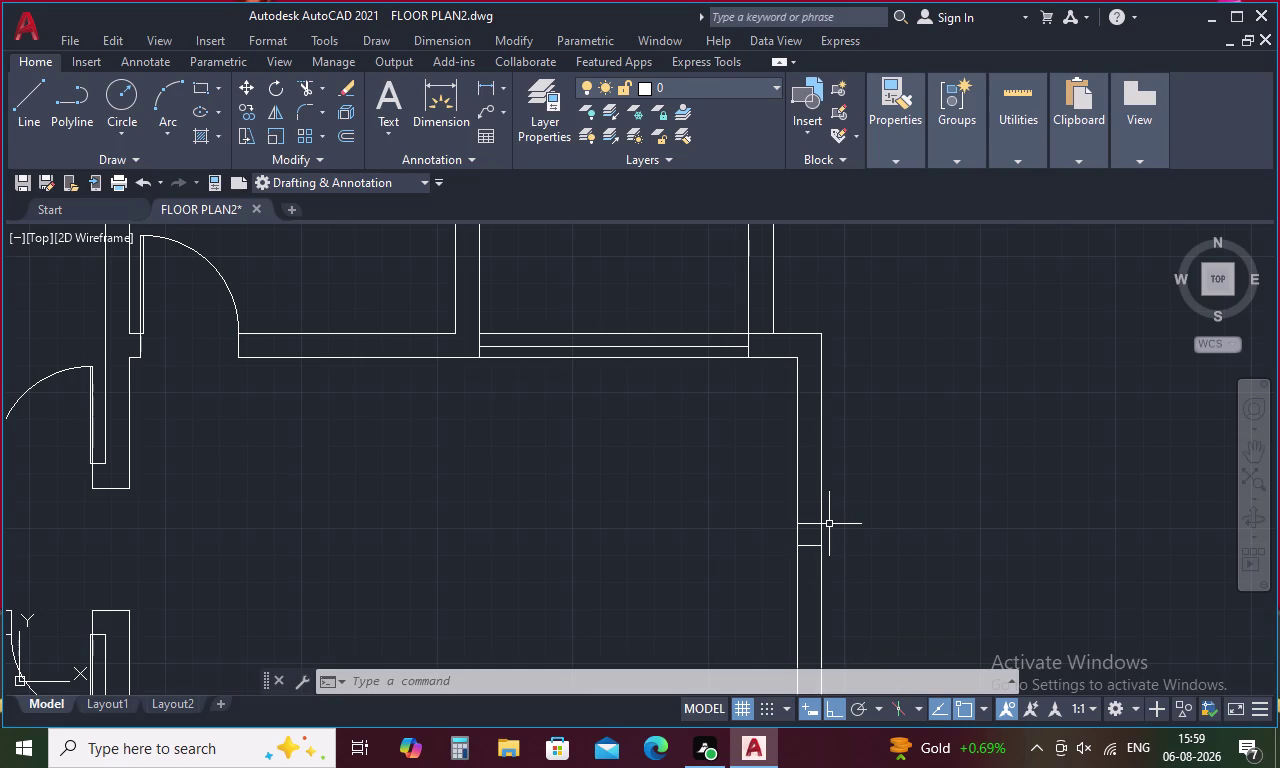
Enter a 1'11" distance for the pending wall command, then cancel it.
key(1)
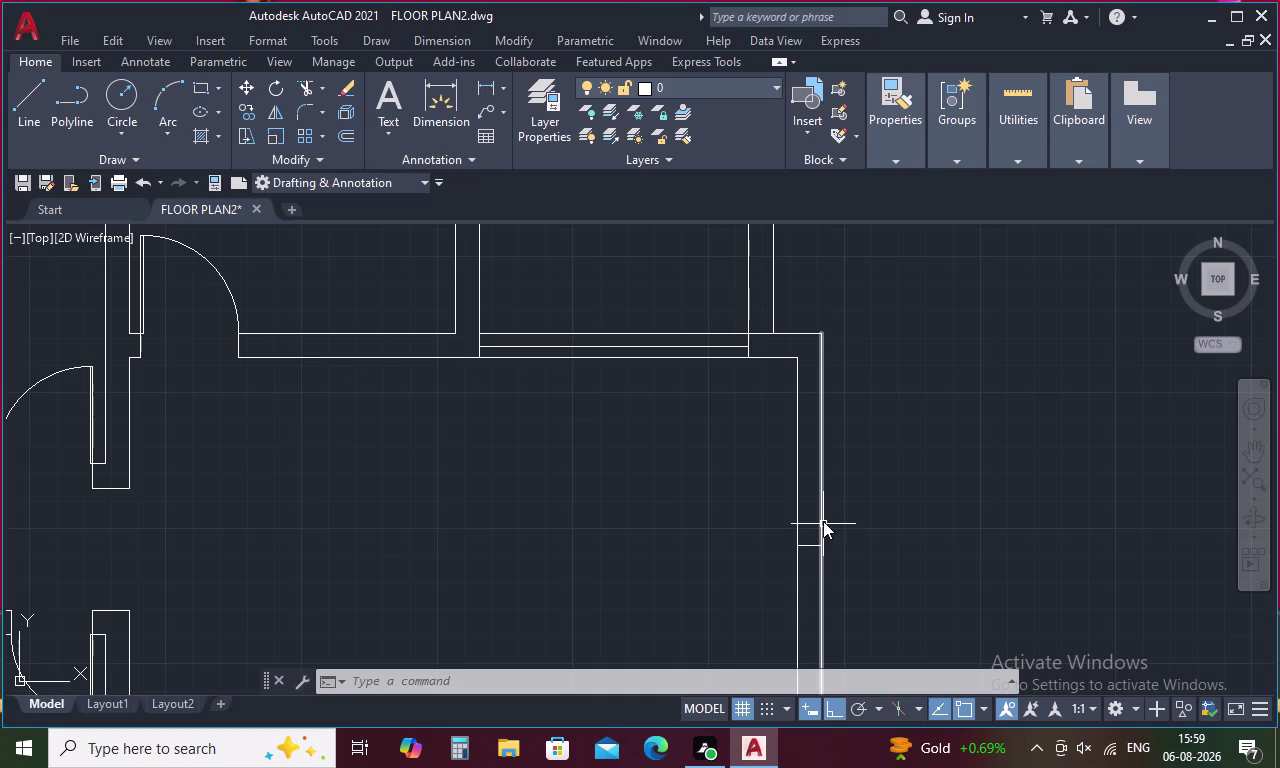
key(apostrophe)
key(1)
key(1)
key(shift+quotedbl)
key(Return)
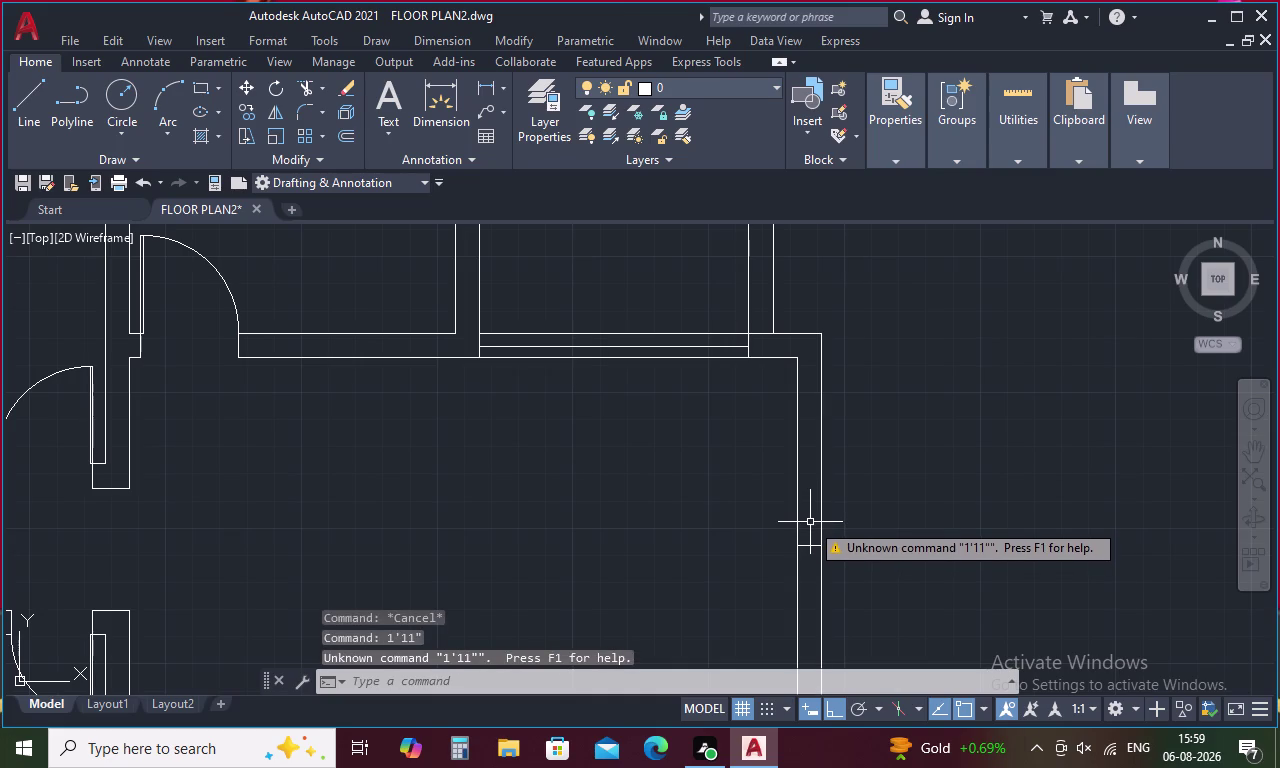
key(Escape)
key(Escape)
Offset the short wall line 1'11" to make copies above and below it.
text(o)
key(space)
text(1)
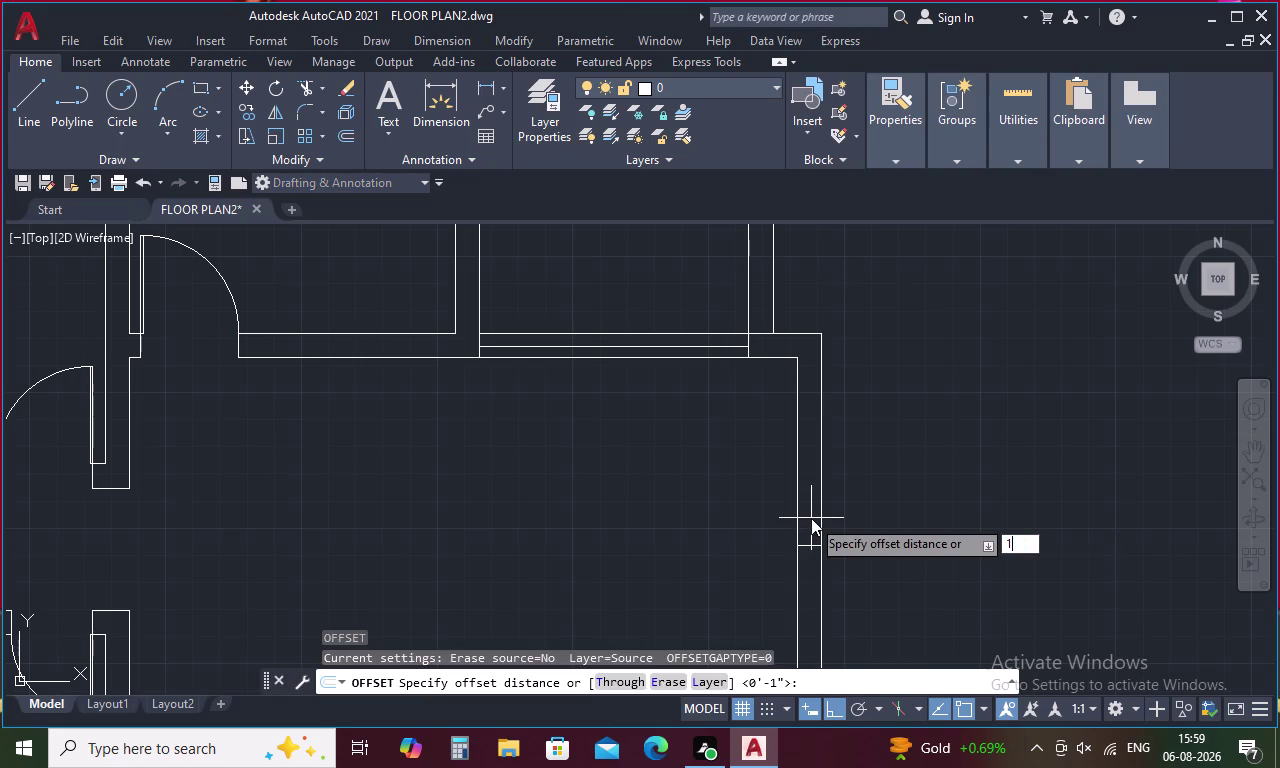
text('11)
key(shift+quotedbl)
key(Return)
click(807, 544)
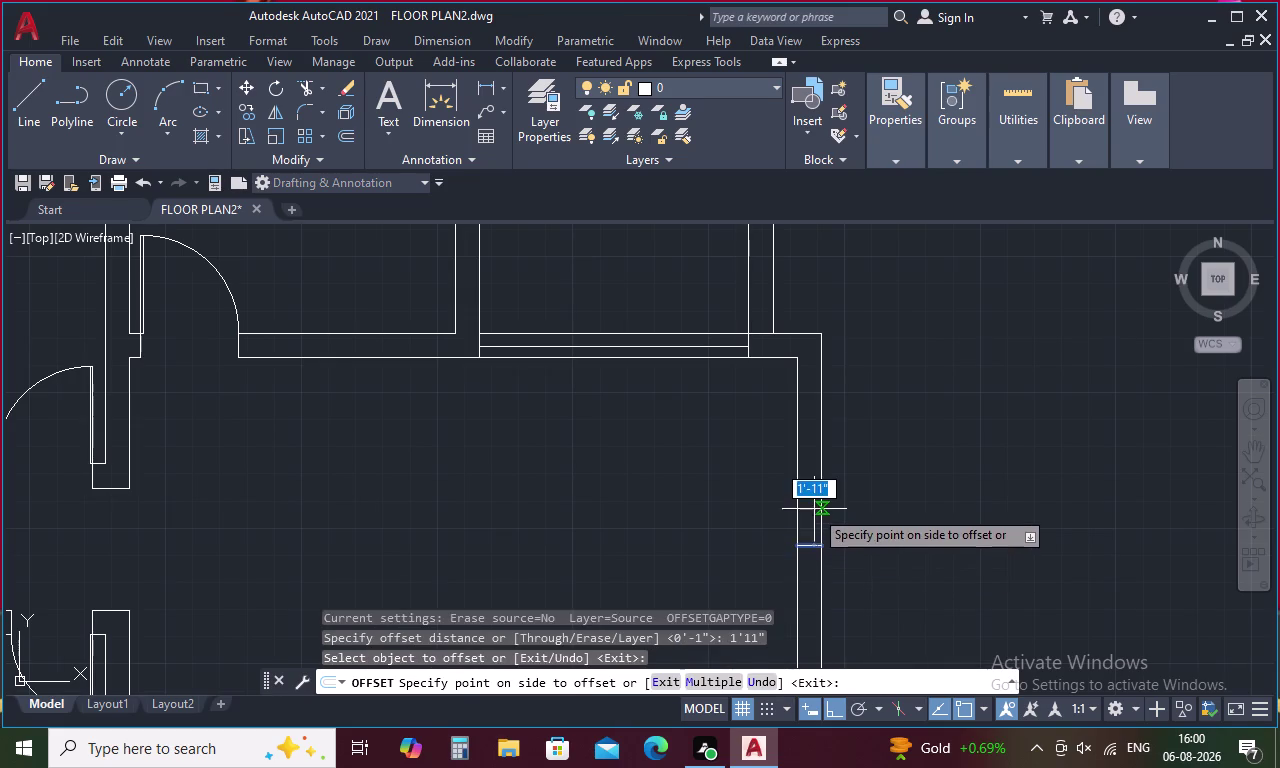
click(814, 509)
click(813, 547)
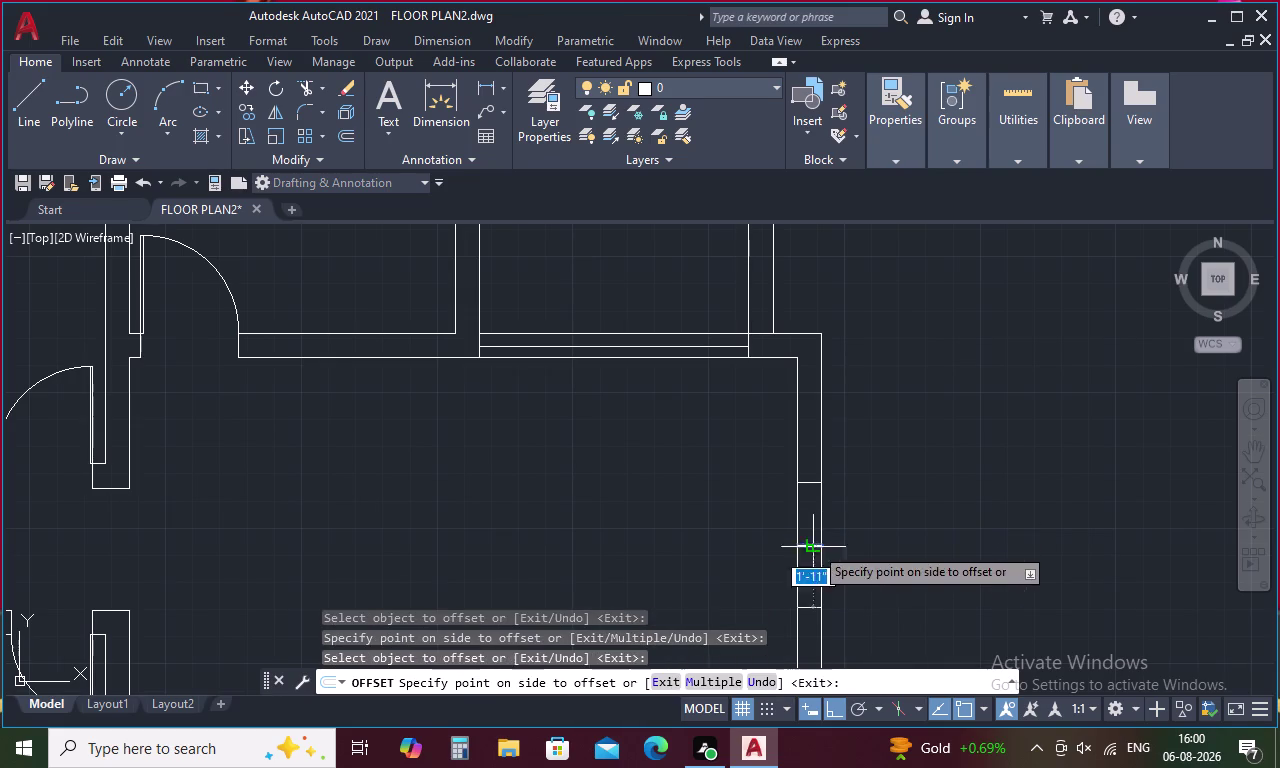
click(812, 585)
key(Escape)
Draw a 1'11" horizontal line leftward from the upper copy's end, then select it.
text(l)
key(space)
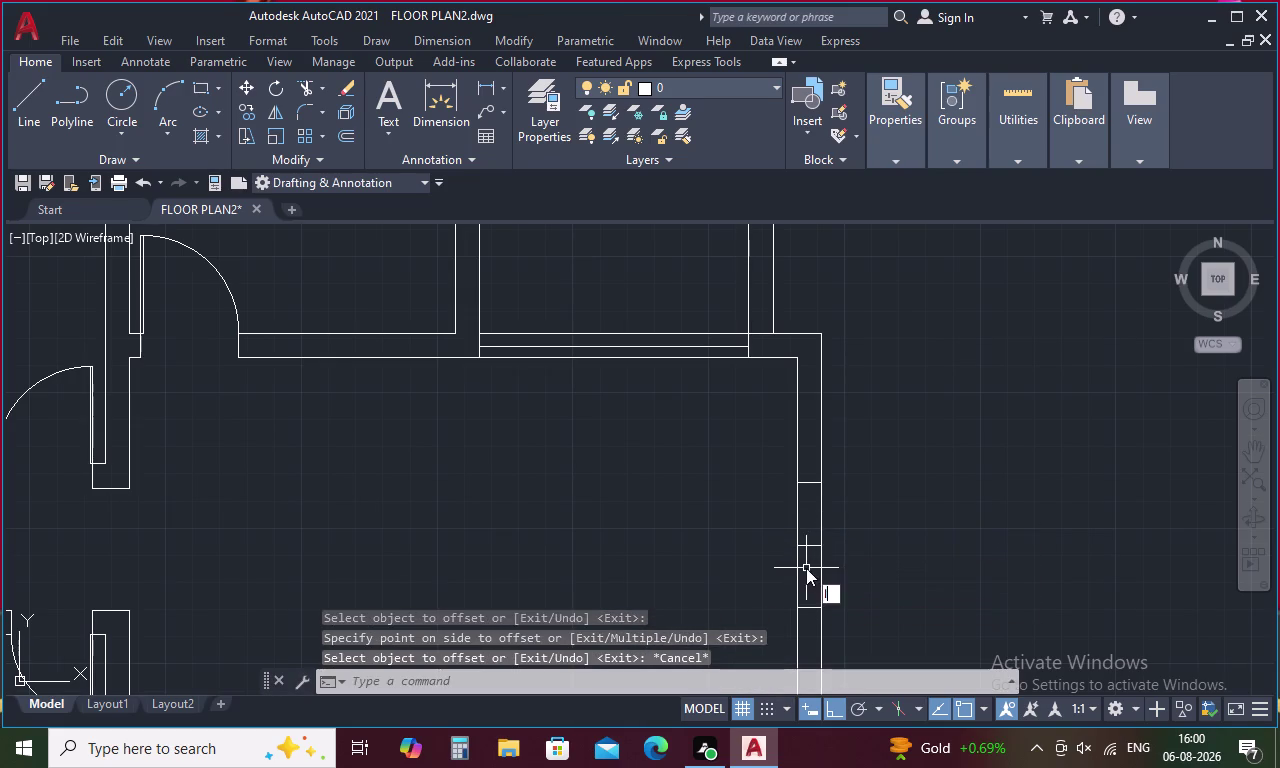
click(798, 483)
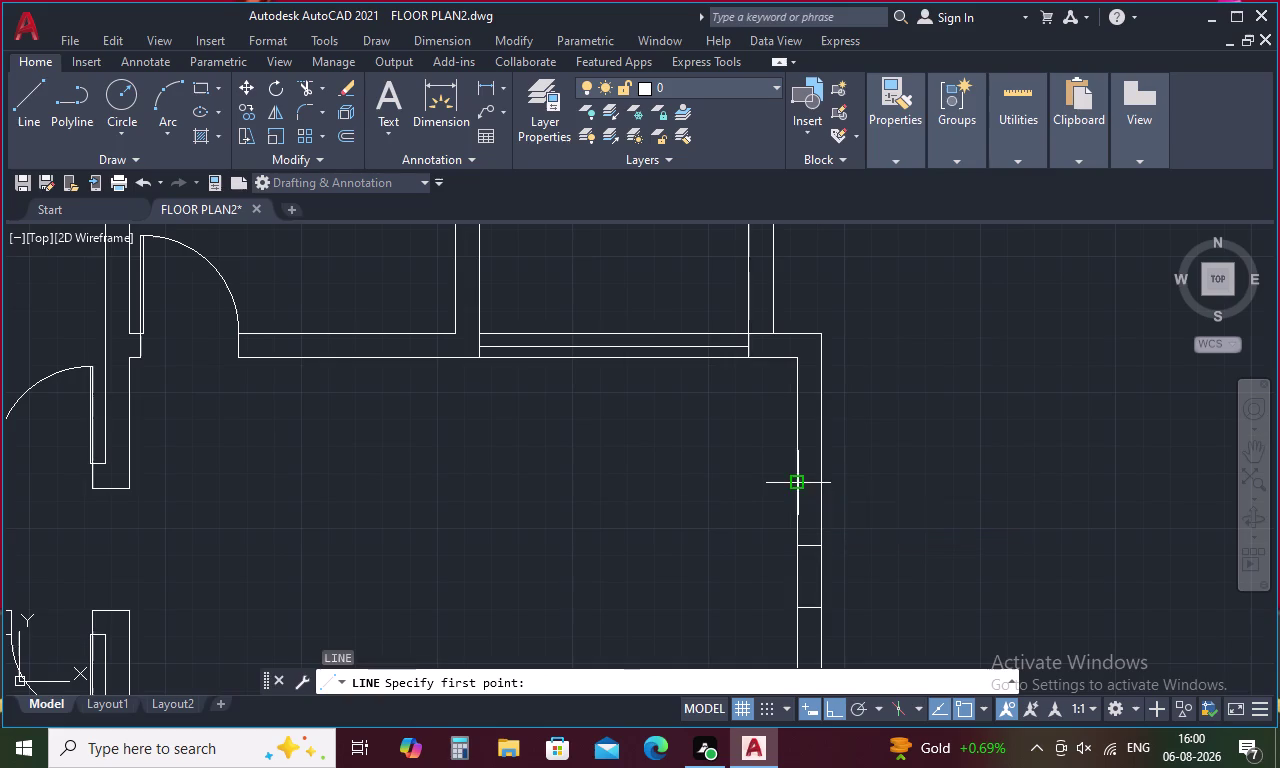
key(1)
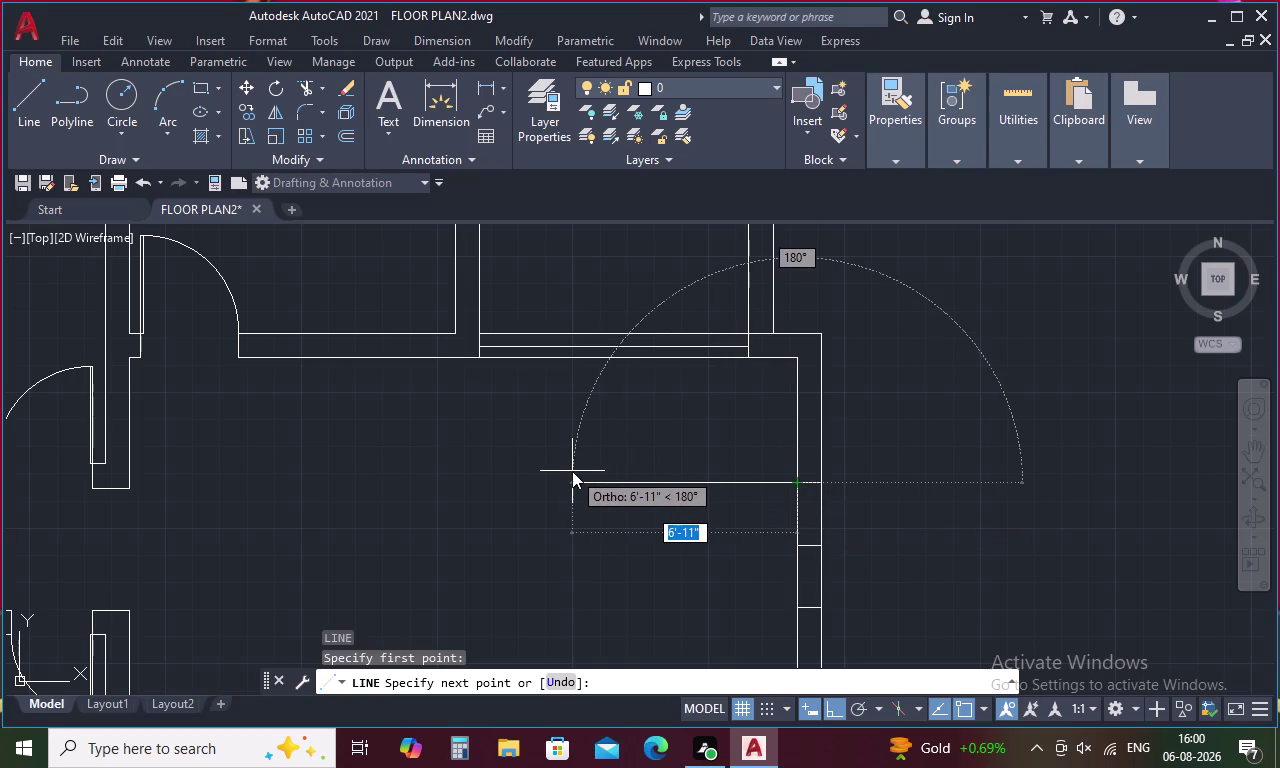
key(BackSpace)
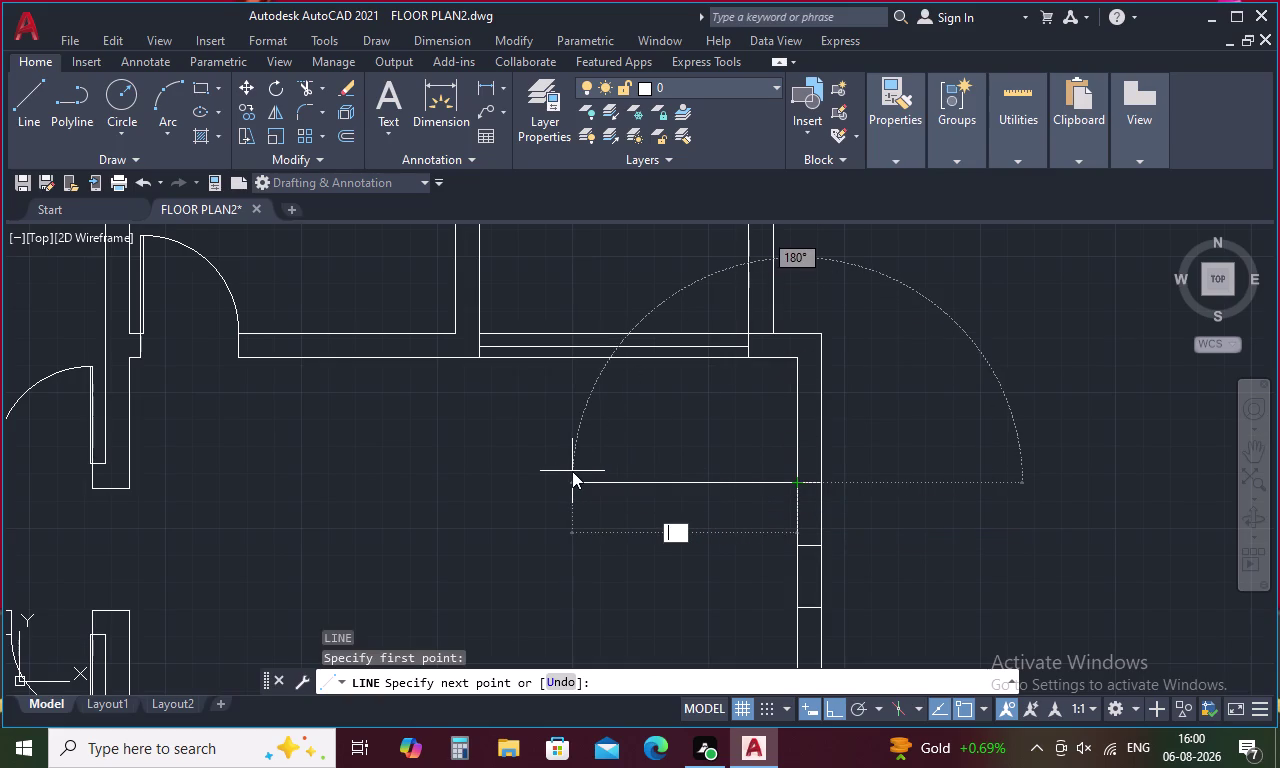
key(1)
text(')
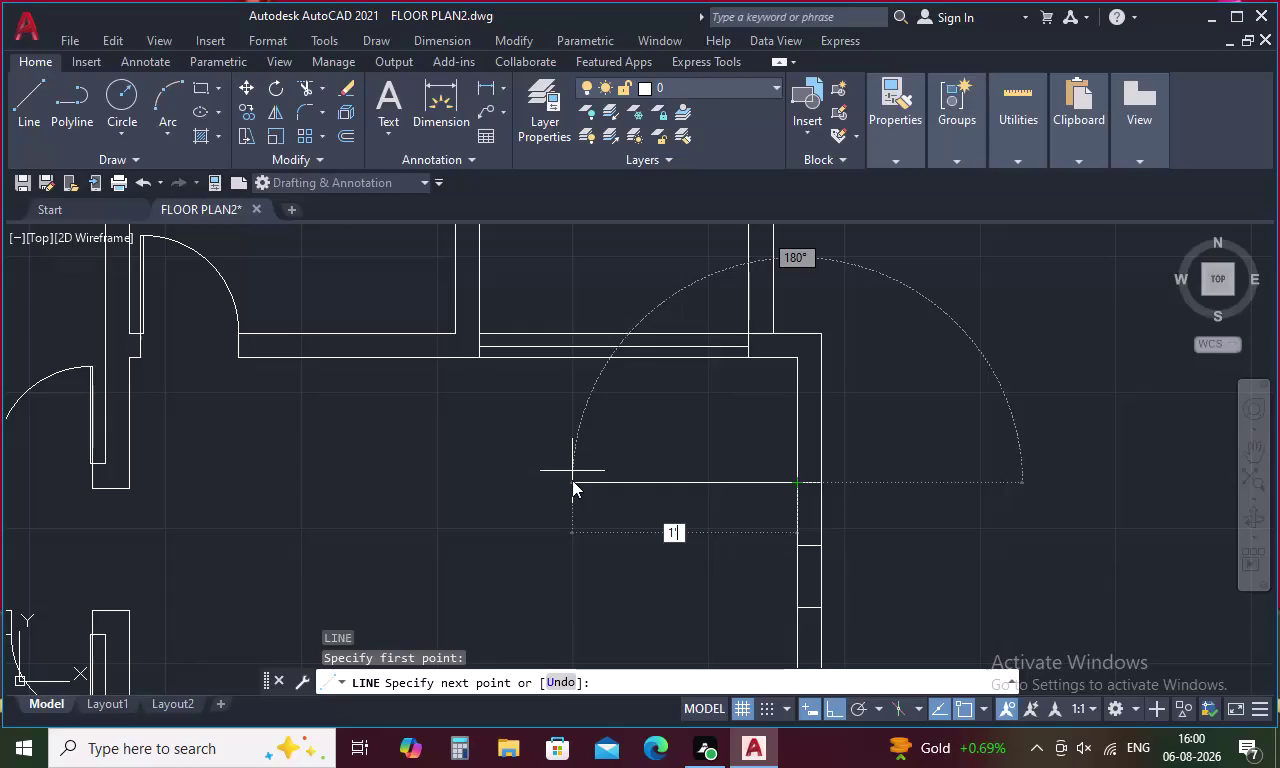
text(11)
key(shift+quotedbl)
key(Return)
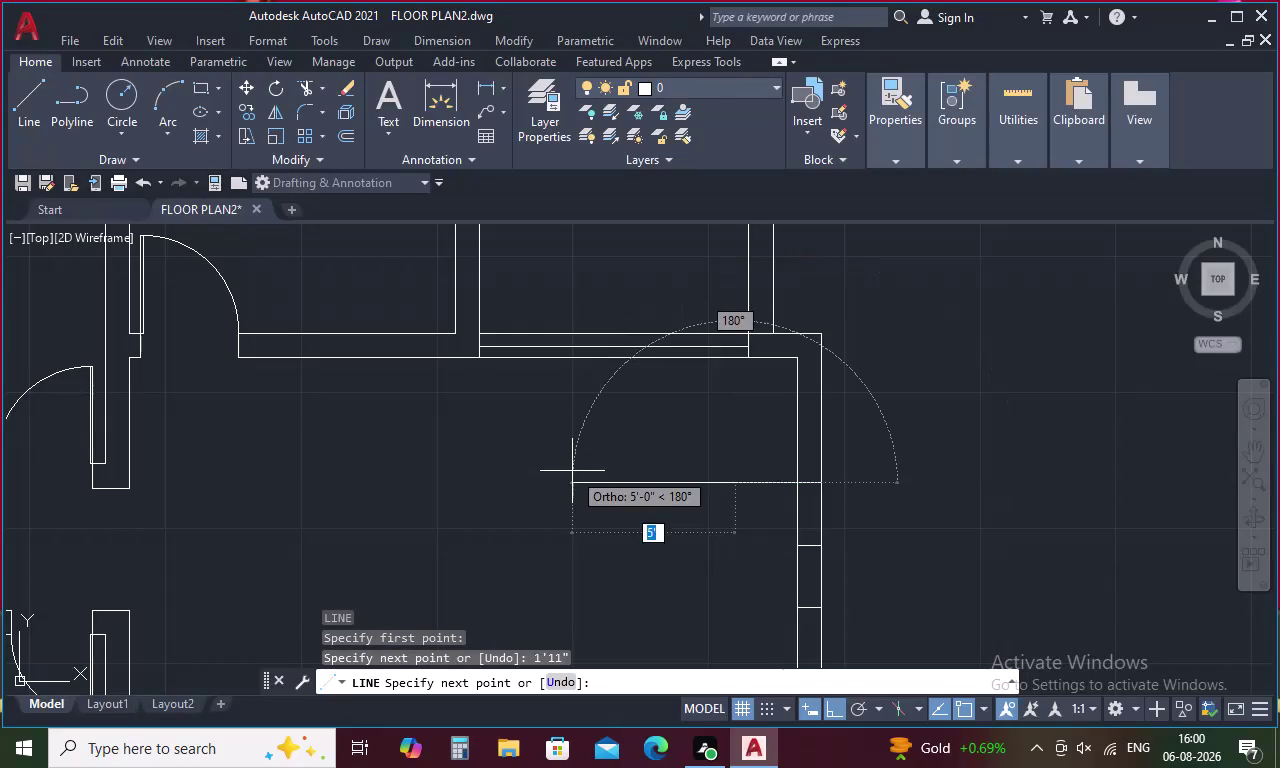
key(Escape)
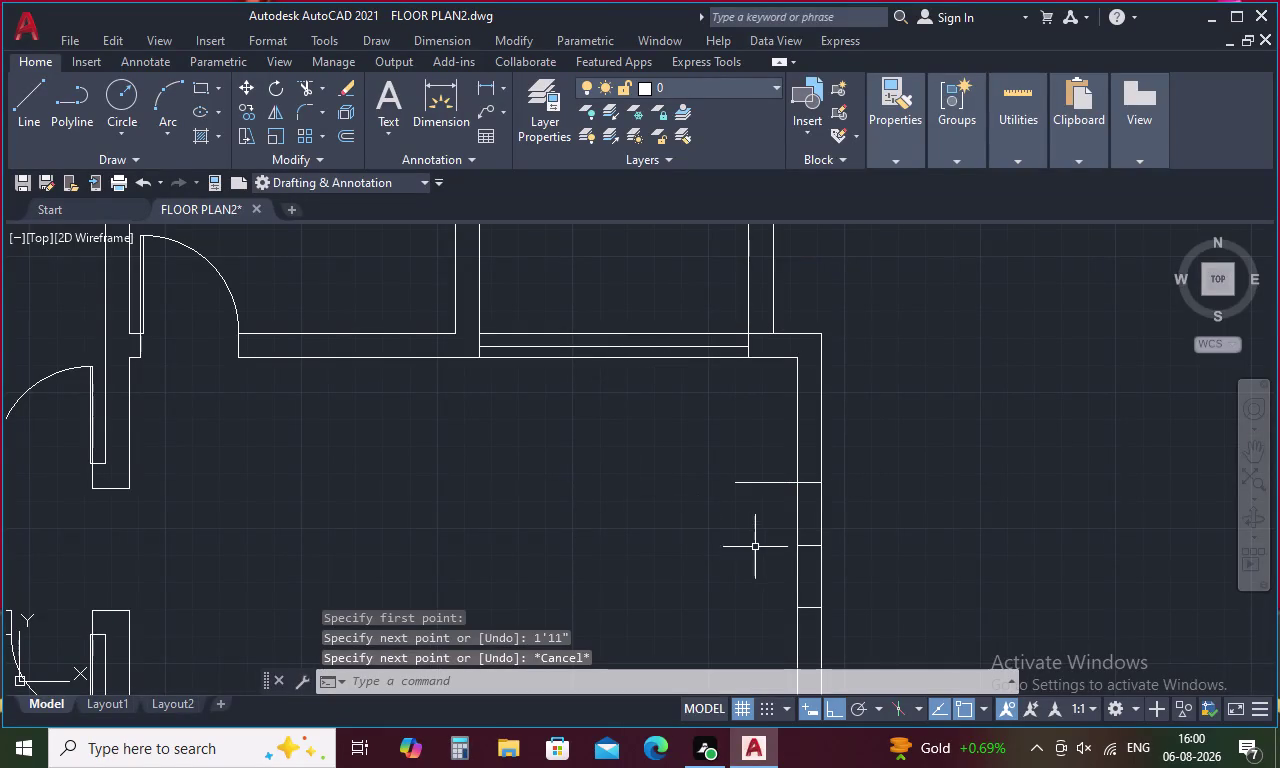
drag(789, 443, 753, 512)
right_click(752, 503)
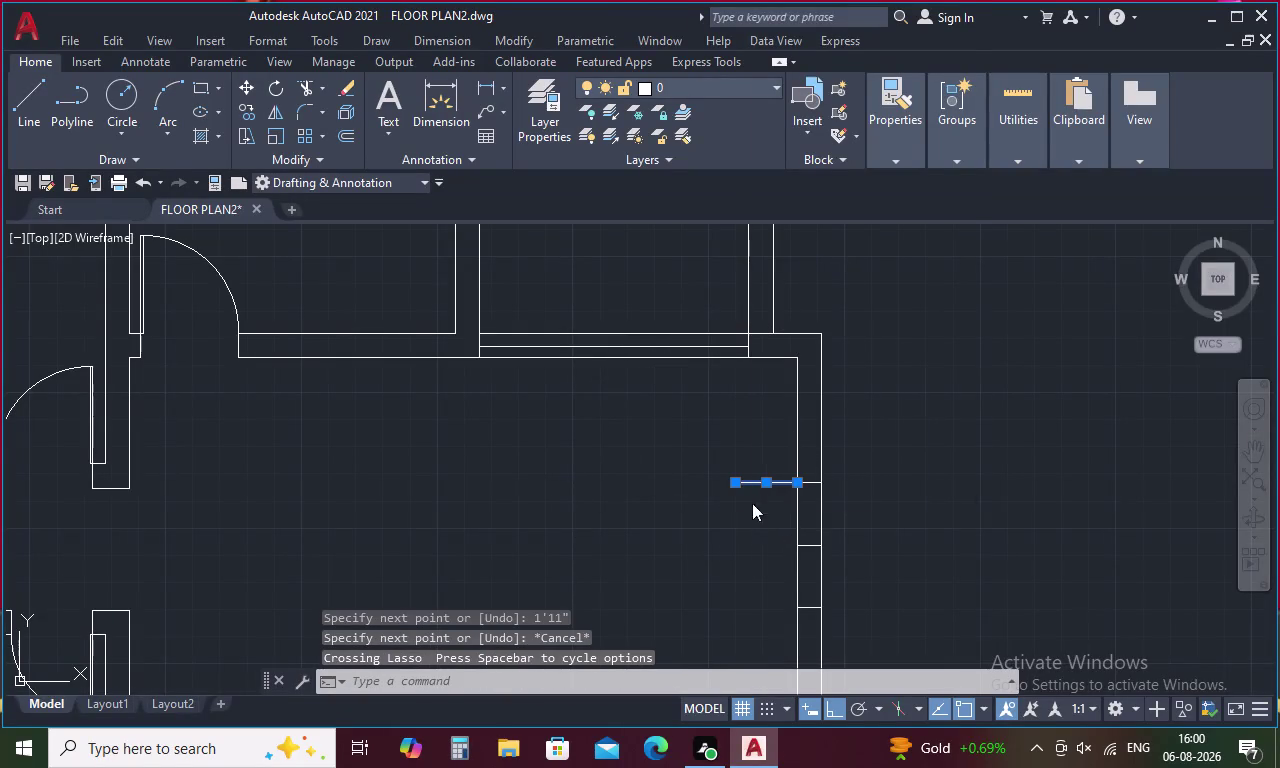
Copy the selected short line further down the right wall.
click(826, 181)
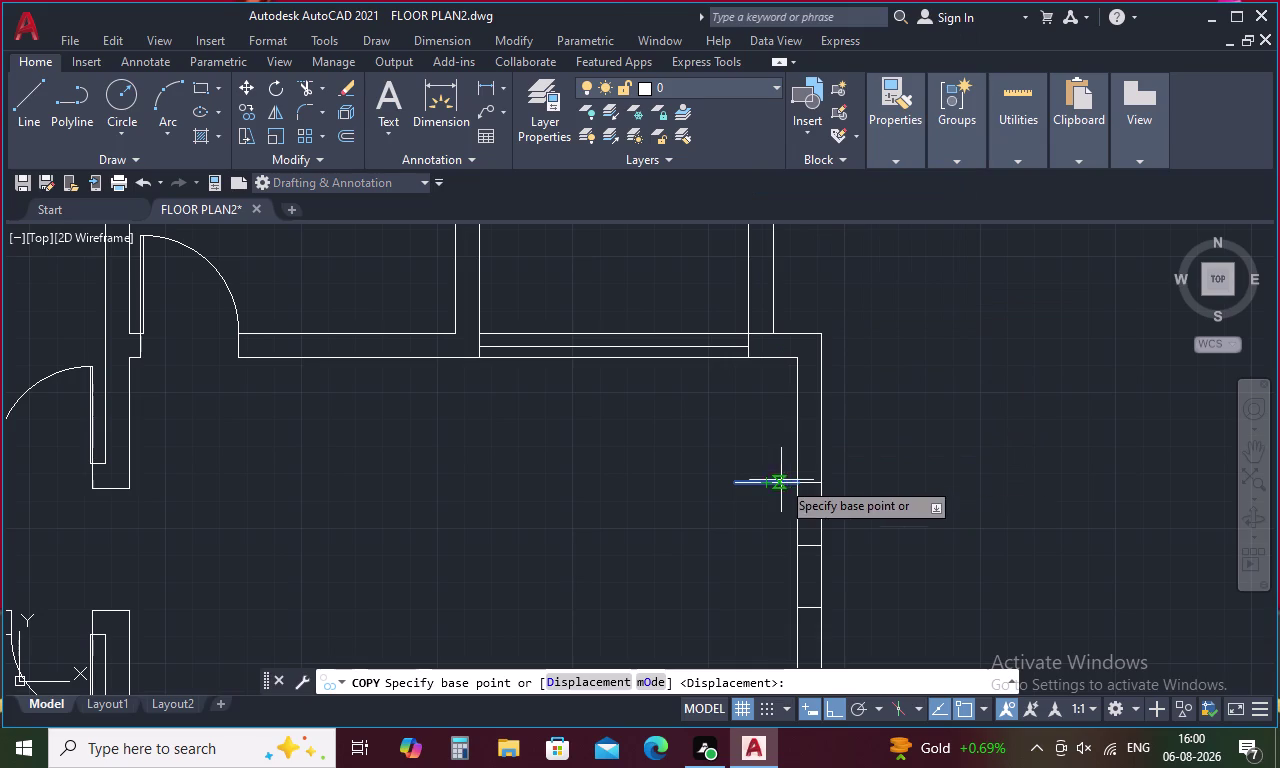
click(797, 484)
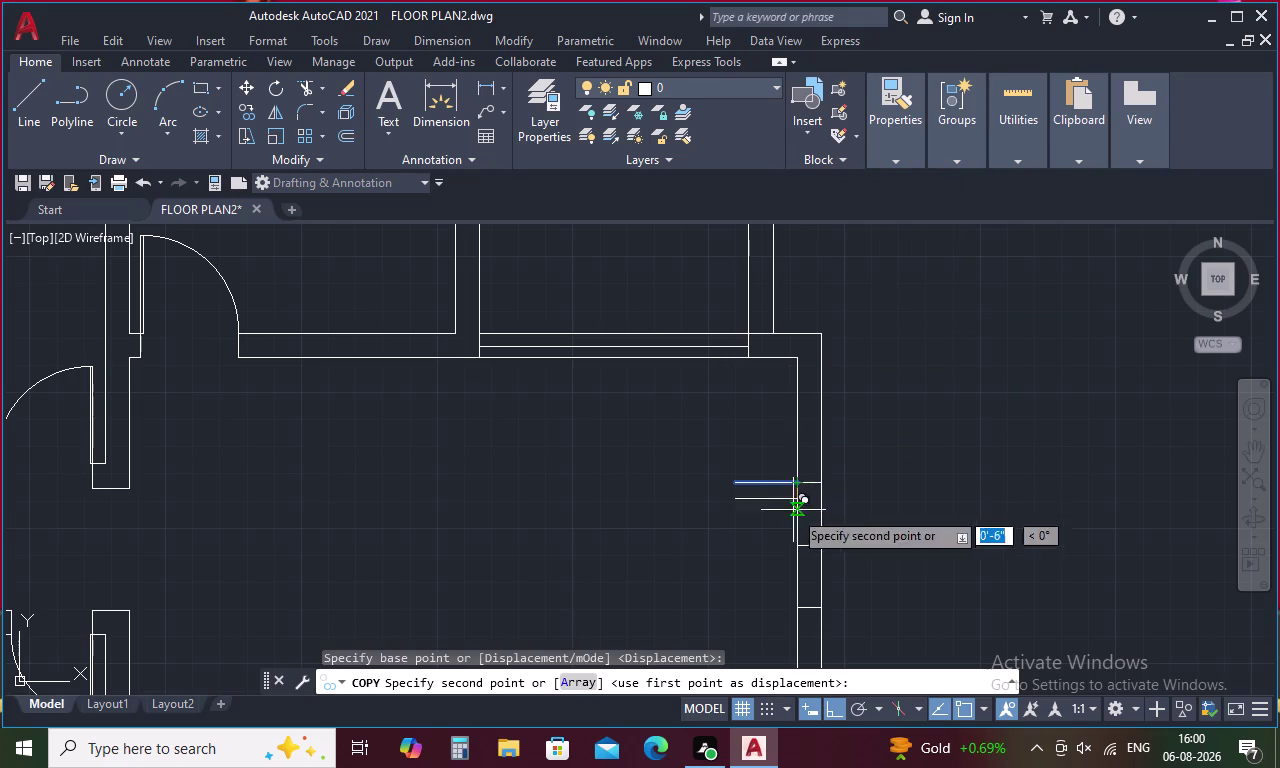
click(793, 611)
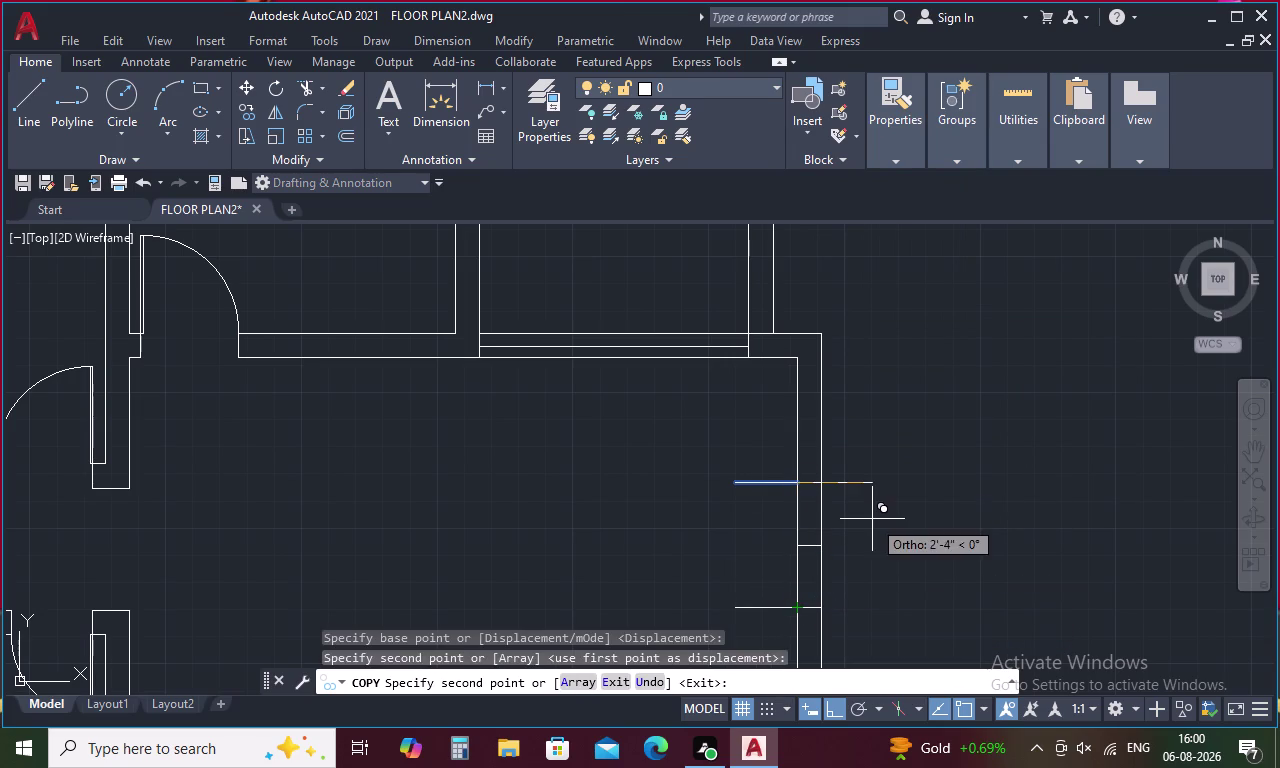
key(Escape)
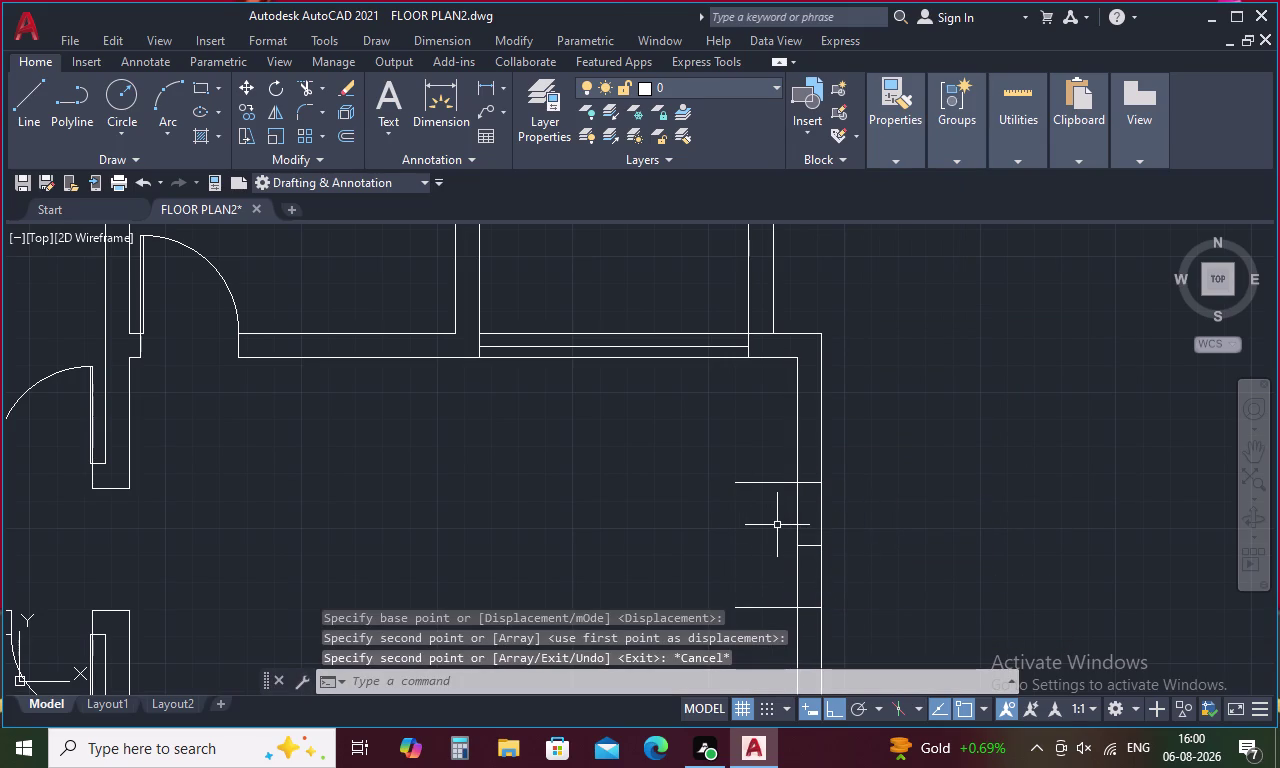
Offset the upper and lower short lines by 1 inch to form double lines.
key(o)
key(Return)
key(1)
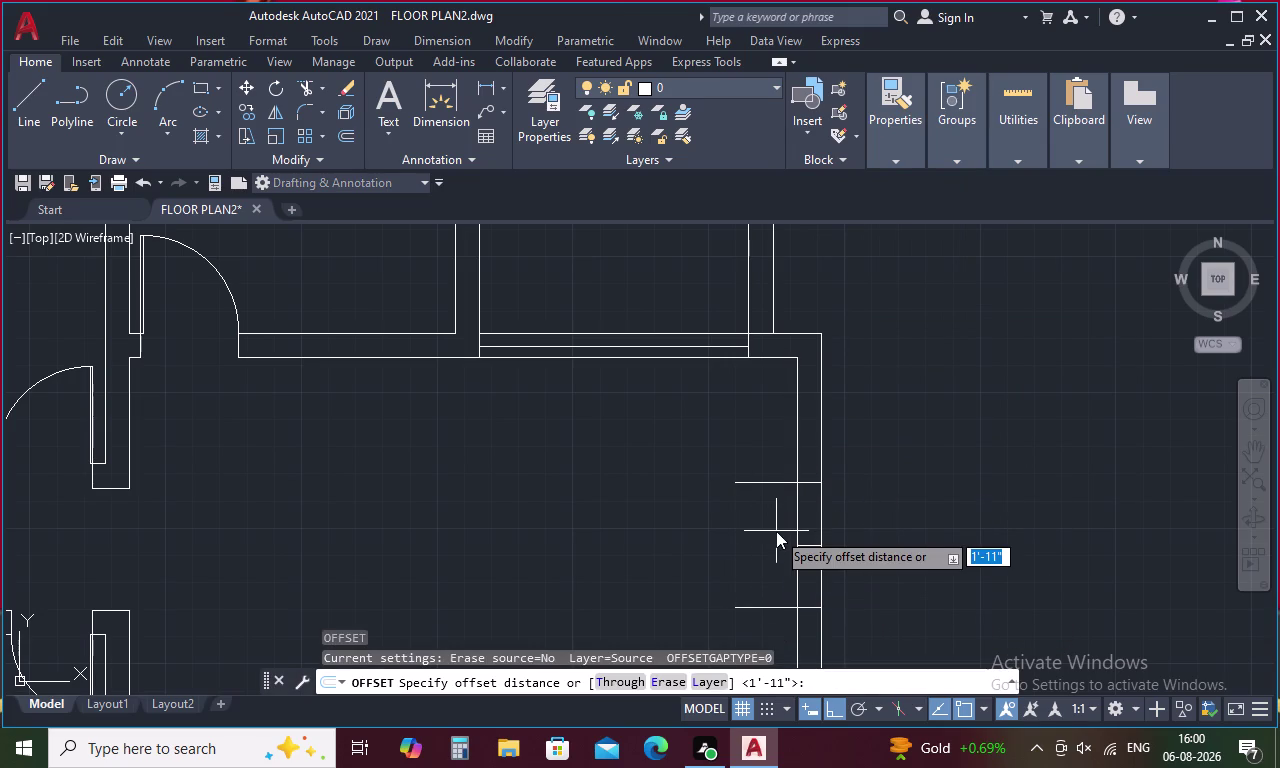
key(Return)
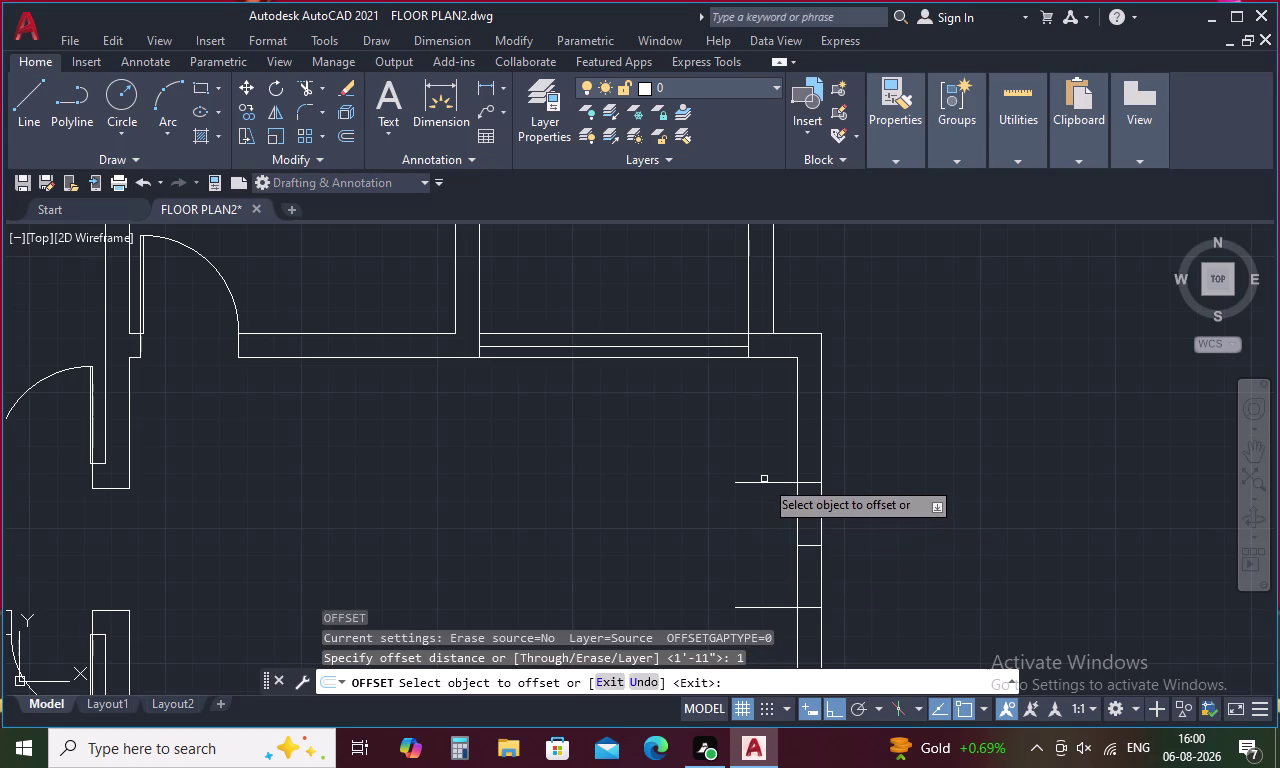
click(766, 484)
click(766, 517)
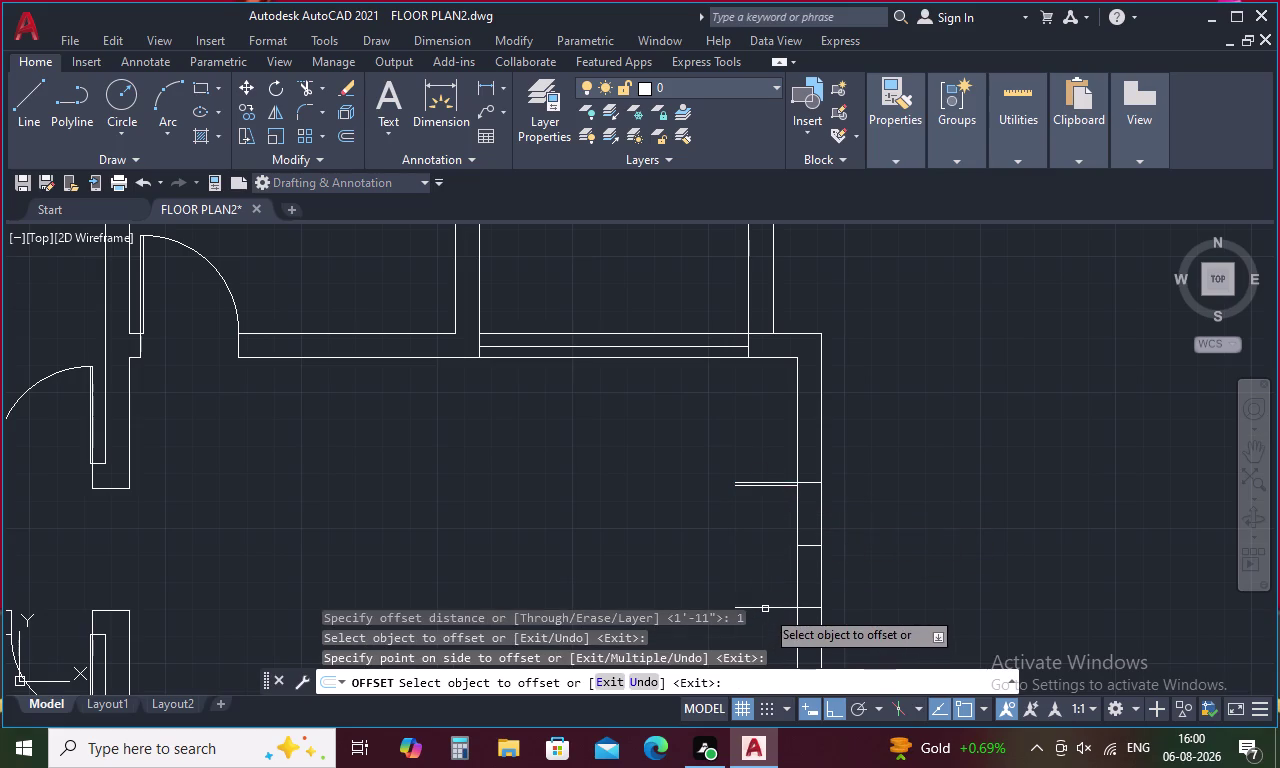
click(765, 608)
click(769, 581)
key(Escape)
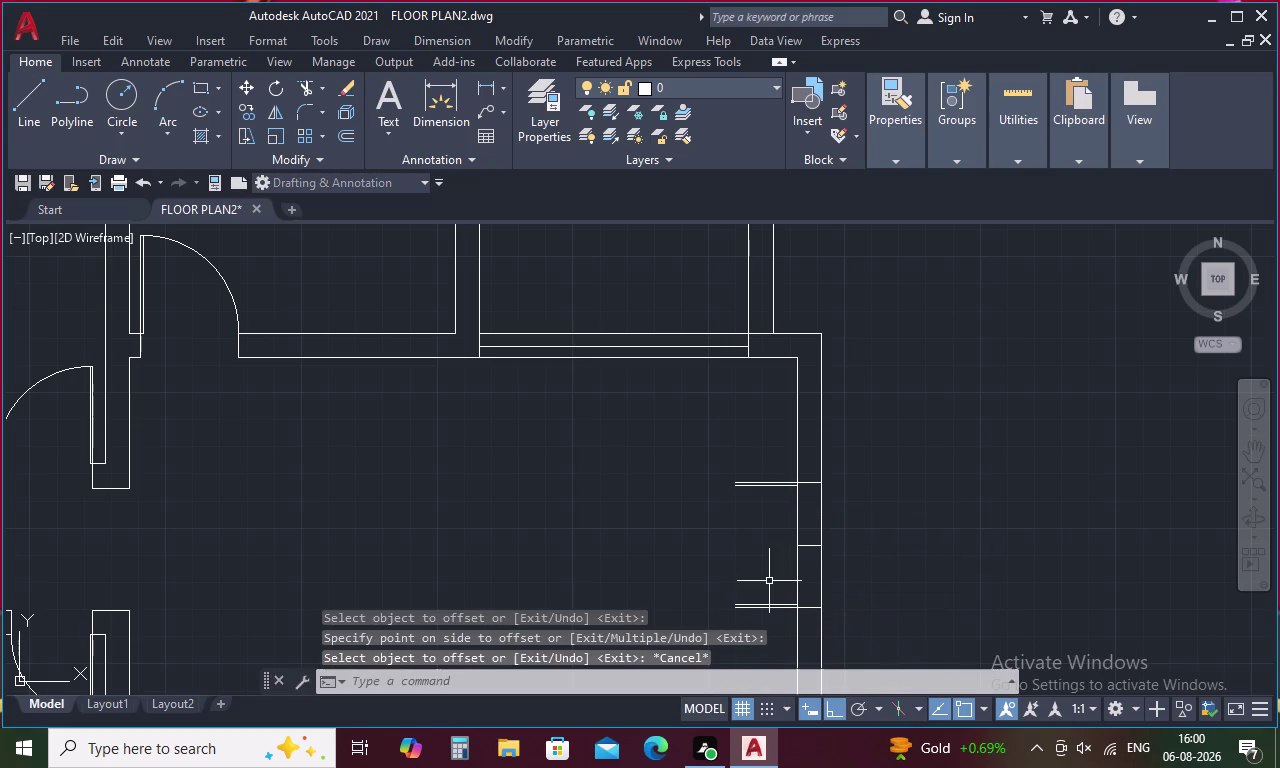
Draw the first 3-point door swing arc from the short line's end to the wall.
key(a)
key(Return)
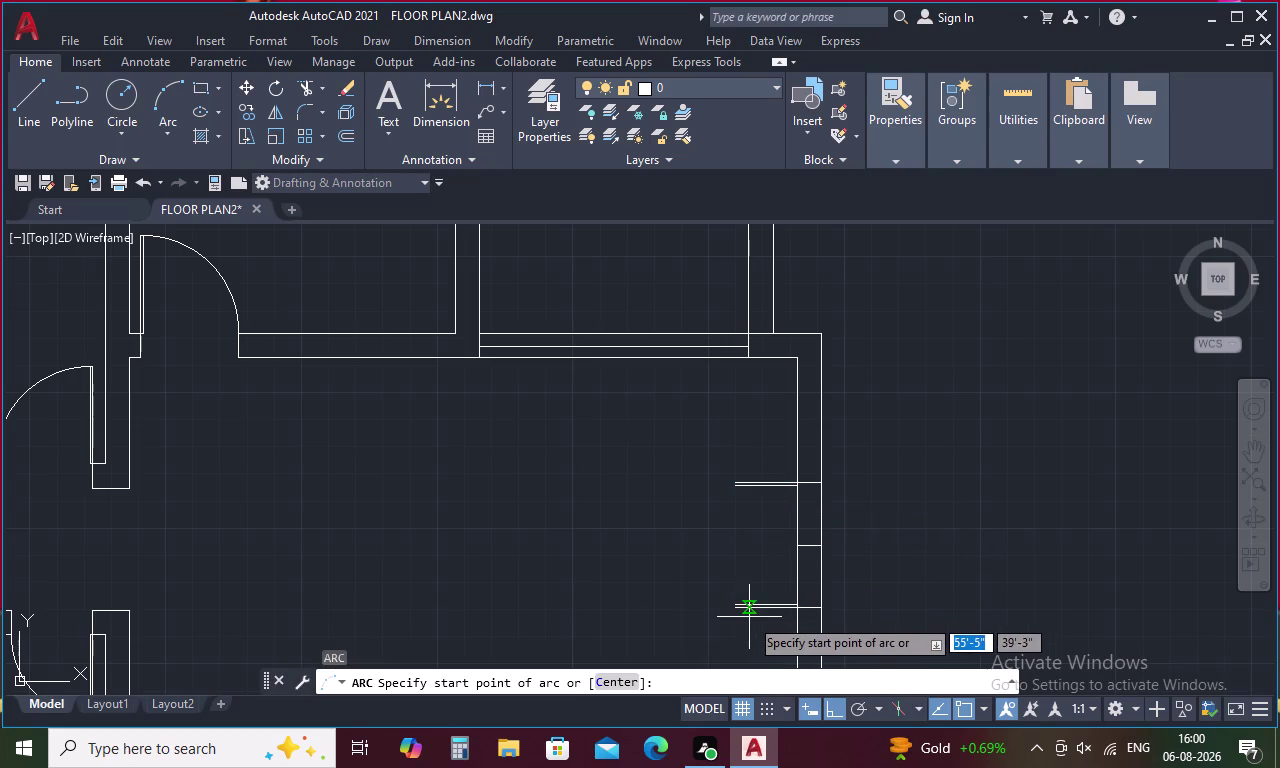
scroll(up, 3)
middle_drag(728, 617, 729, 526)
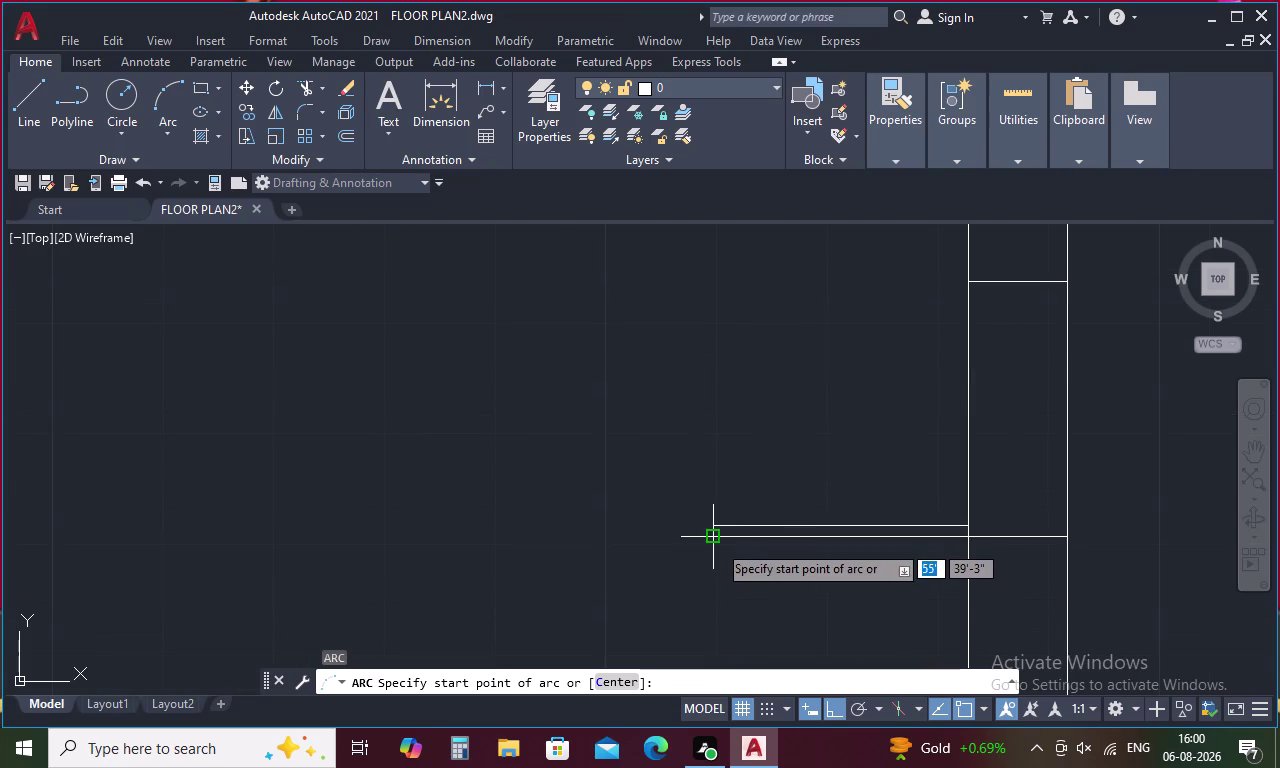
click(717, 543)
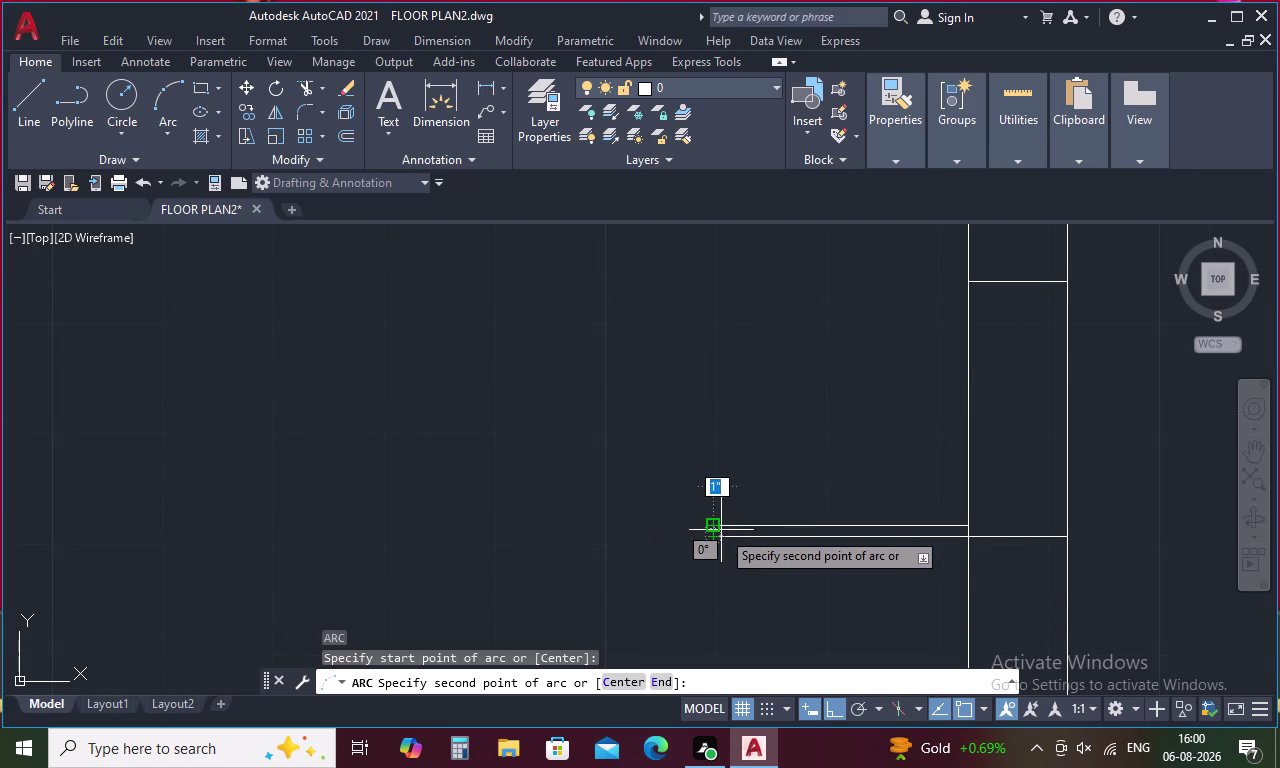
scroll(up, 3)
click(696, 529)
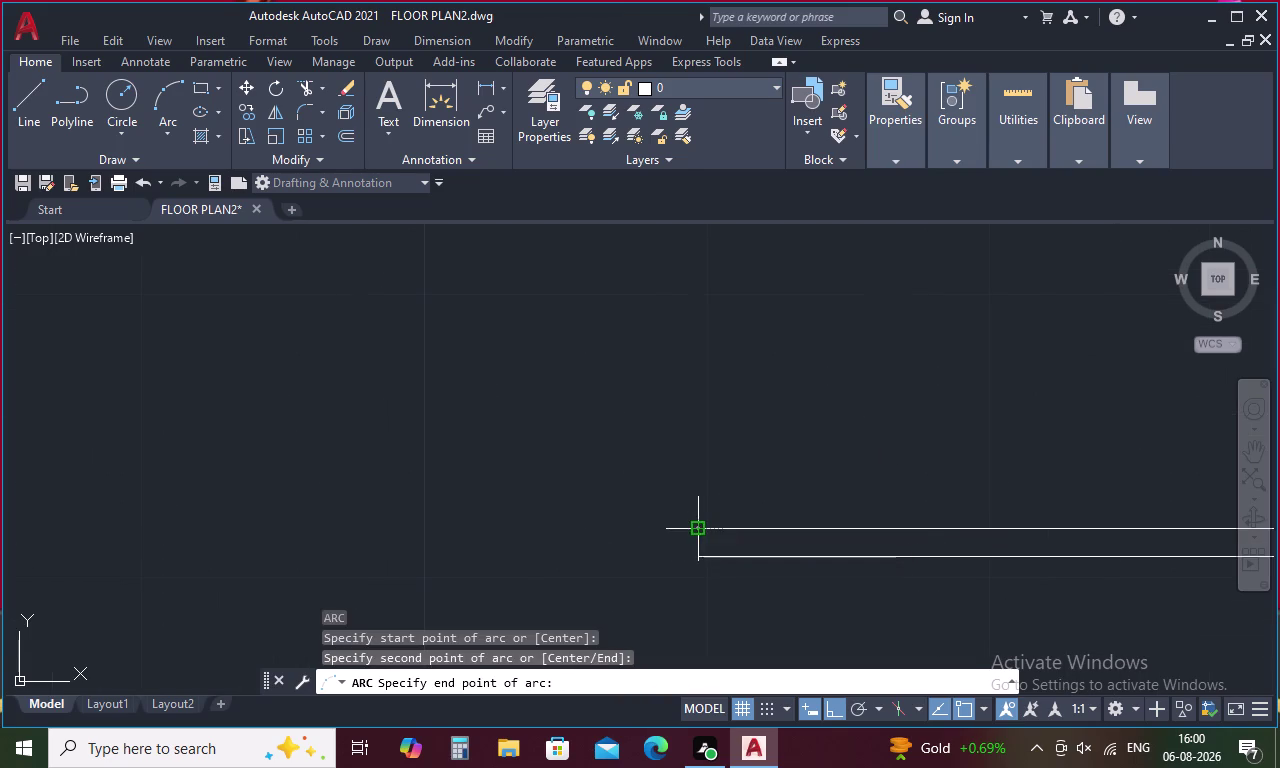
scroll(down, 3)
scroll(up, 3)
scroll(down, 3)
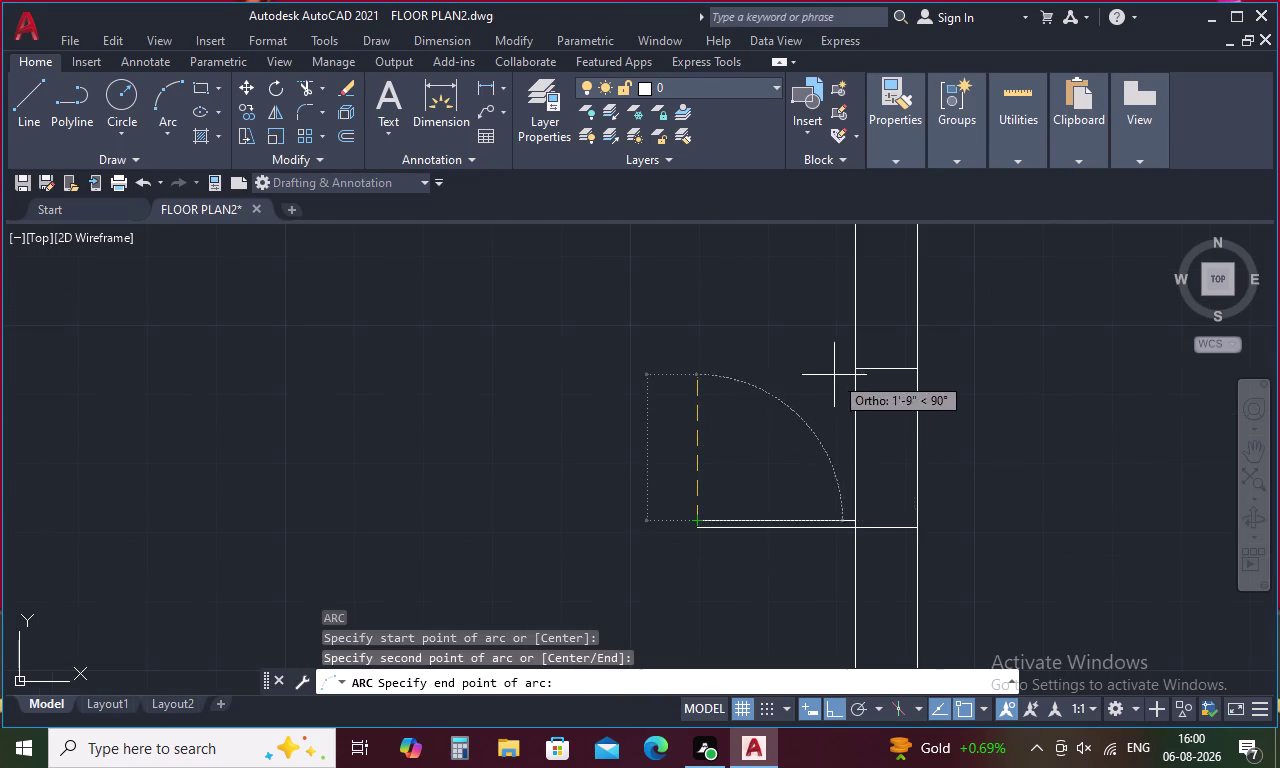
click(853, 370)
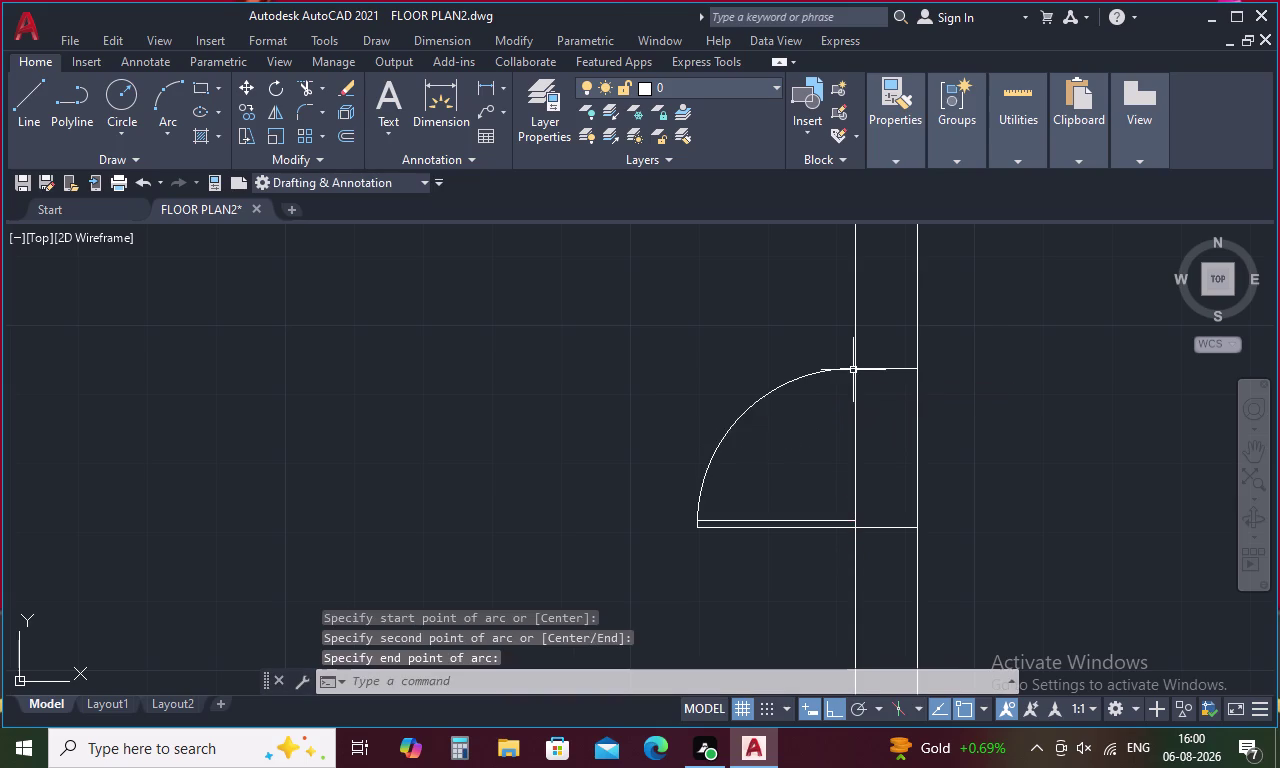
Draw the second 3-point swing arc so it meets the first, forming a double door.
key(space)
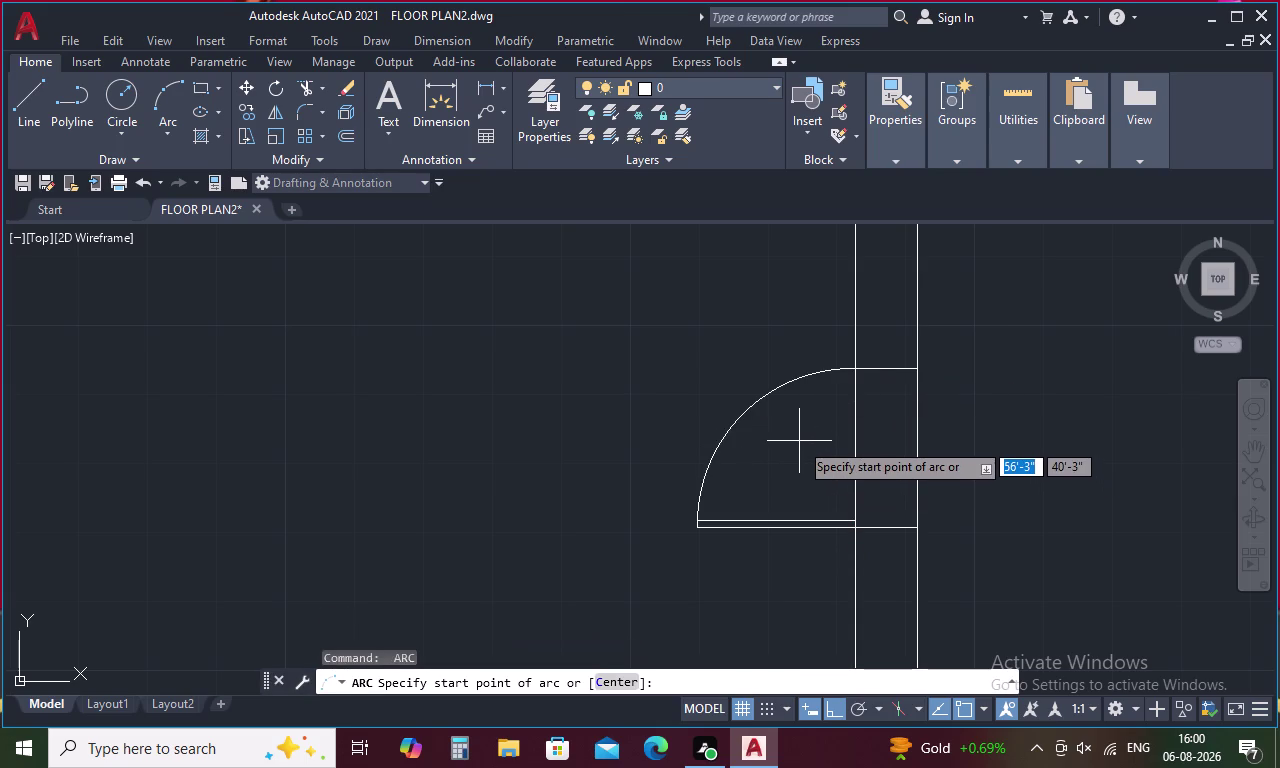
middle_drag(799, 441, 747, 584)
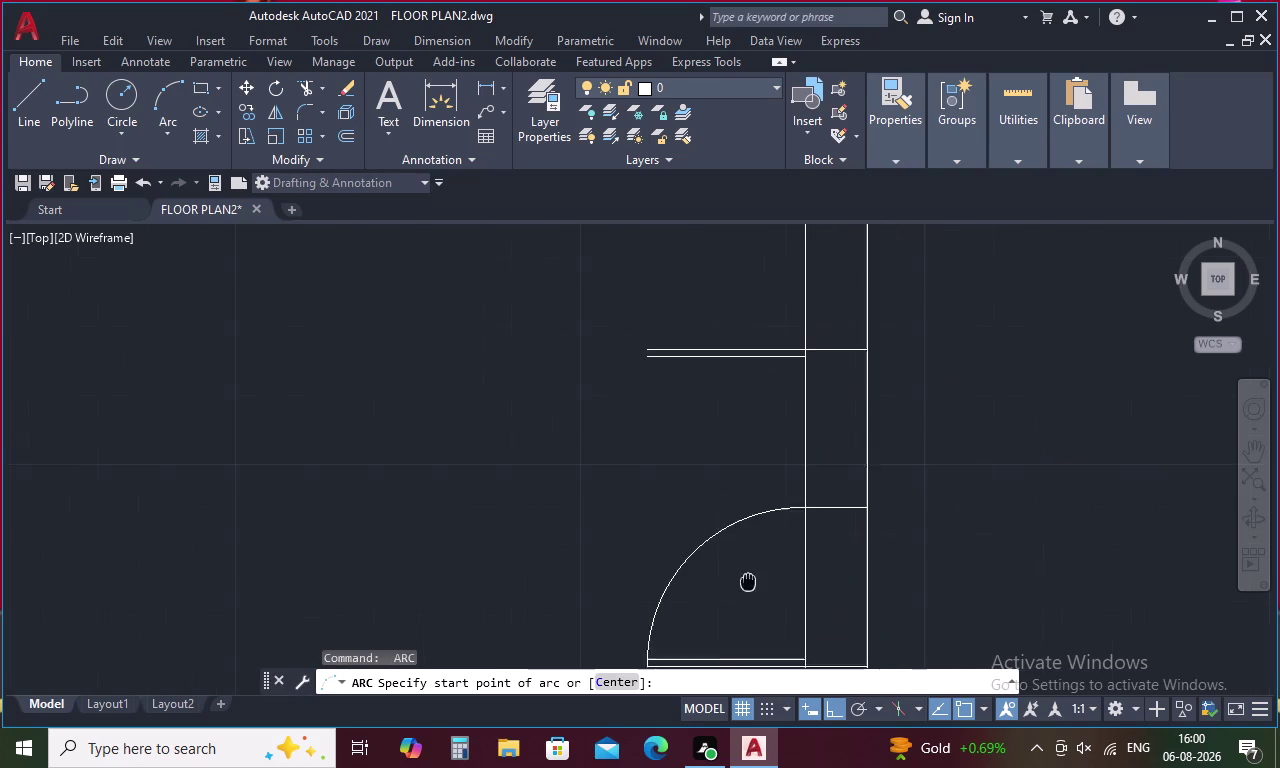
middle_drag(747, 584, 746, 585)
click(646, 354)
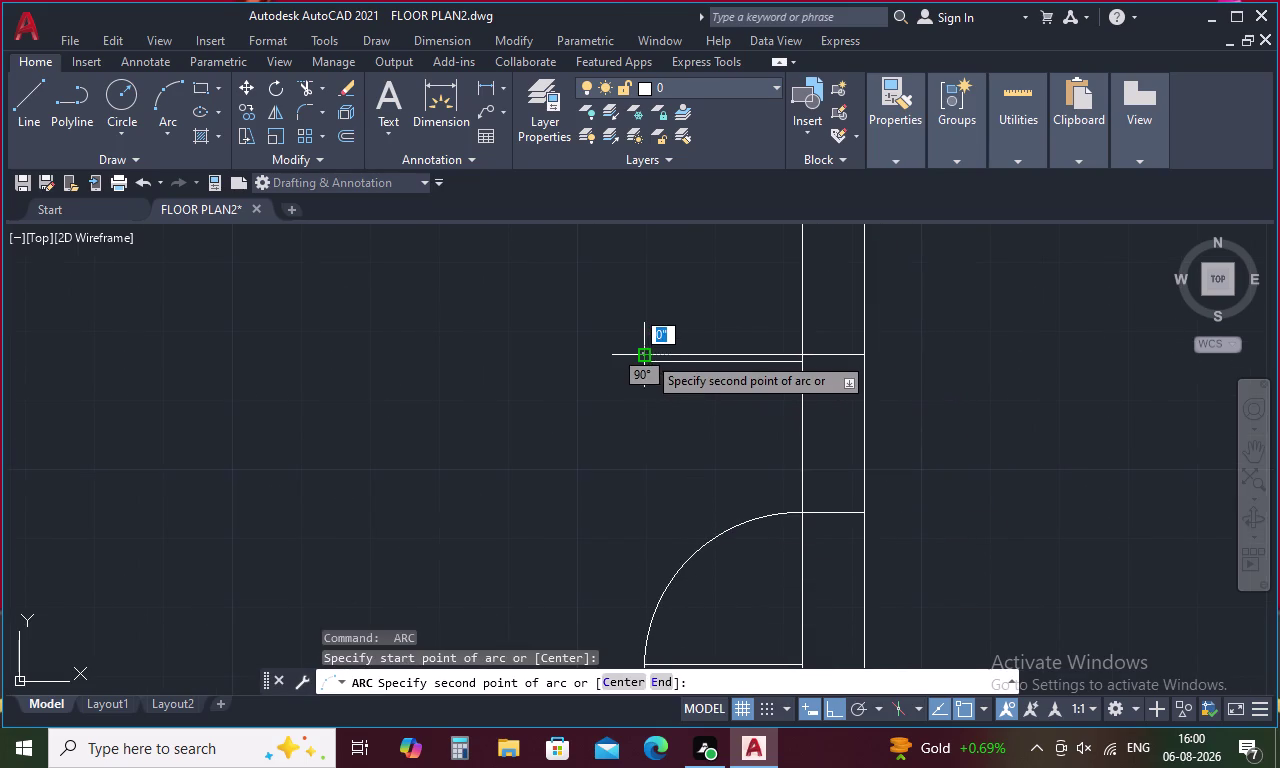
scroll(up, 3)
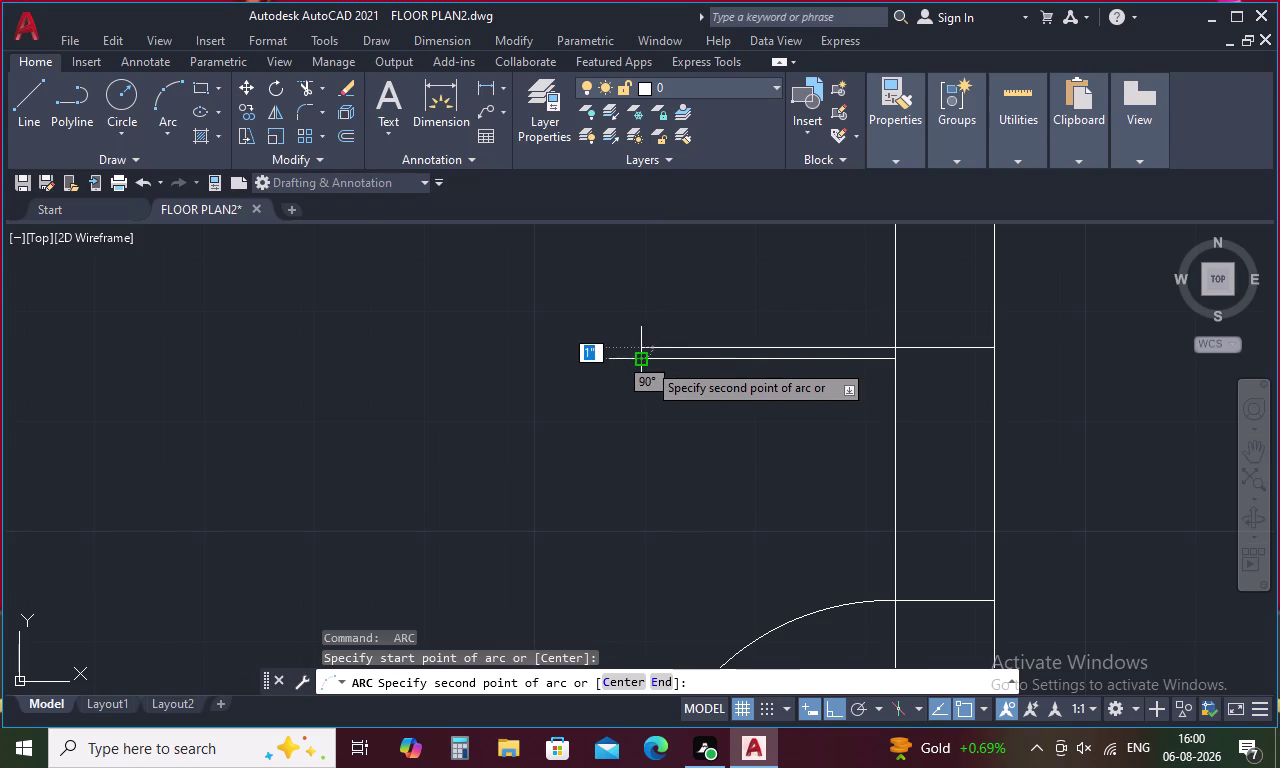
scroll(up, 3)
click(624, 333)
scroll(down, 3)
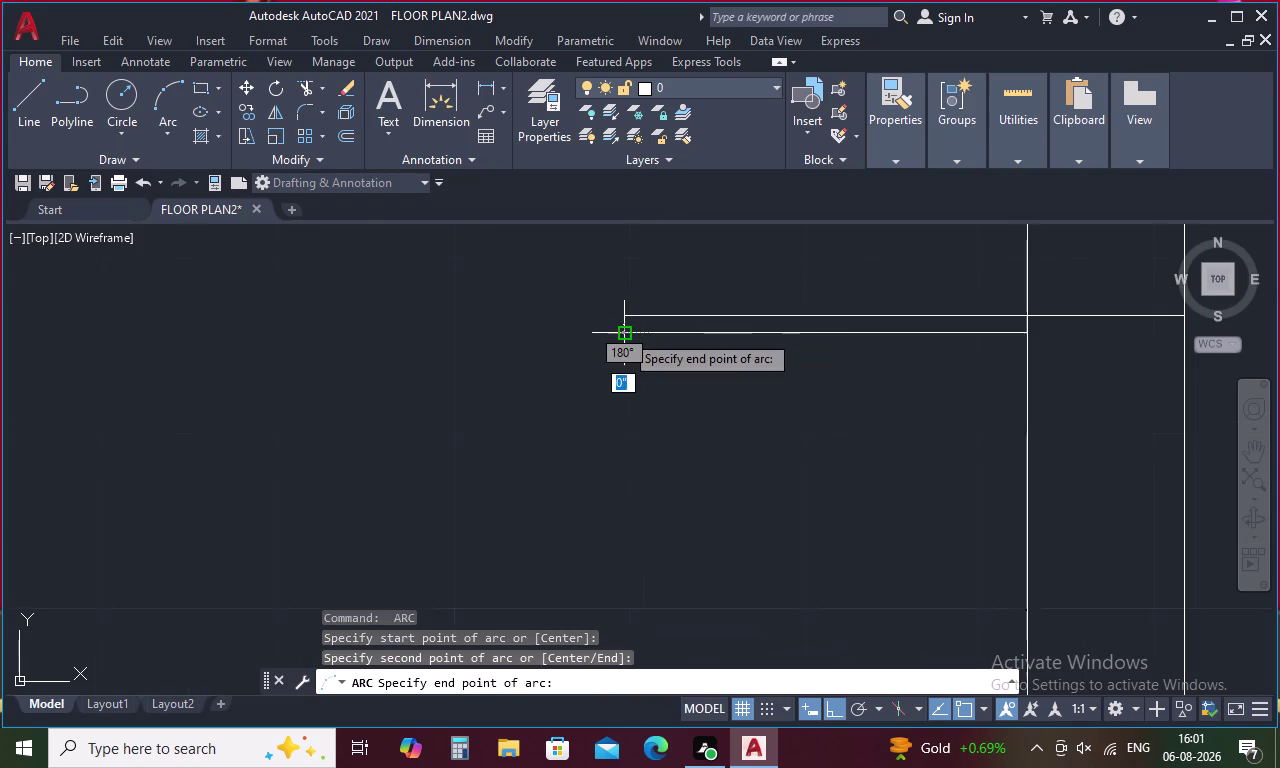
middle_drag(710, 436, 711, 336)
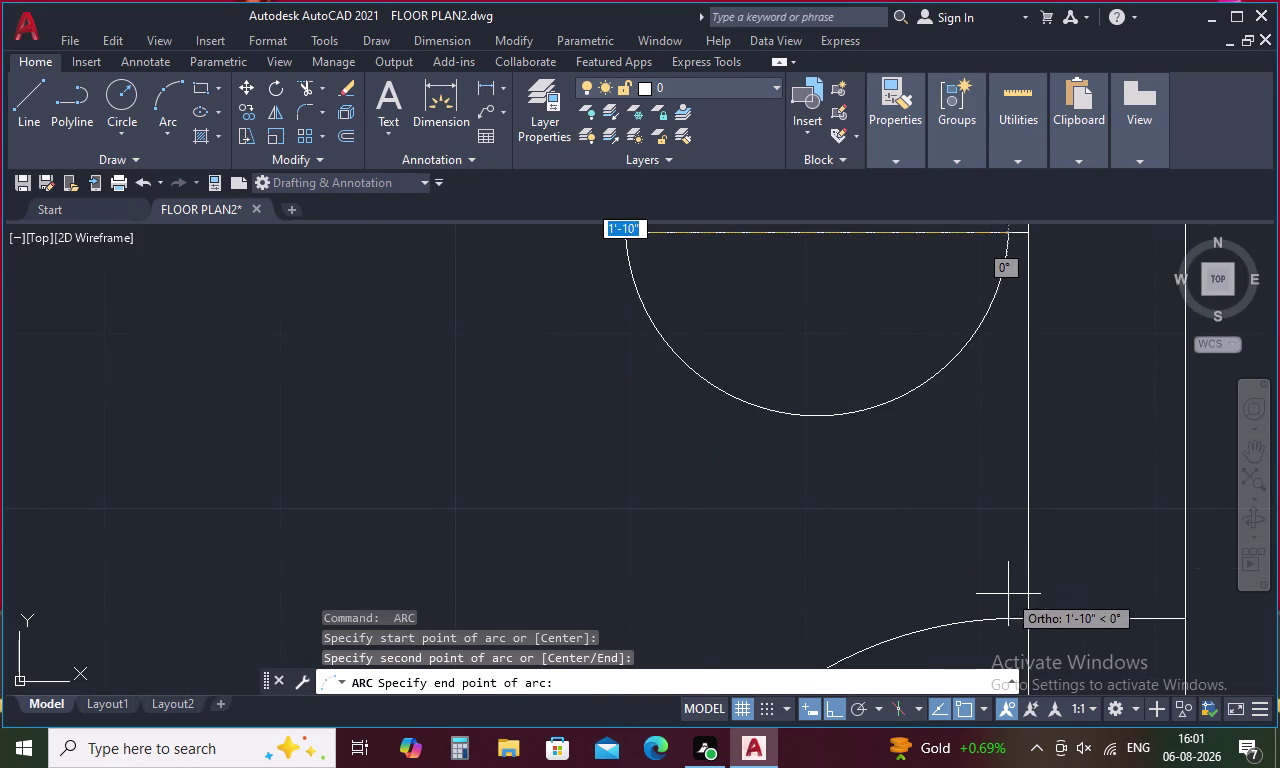
click(1025, 620)
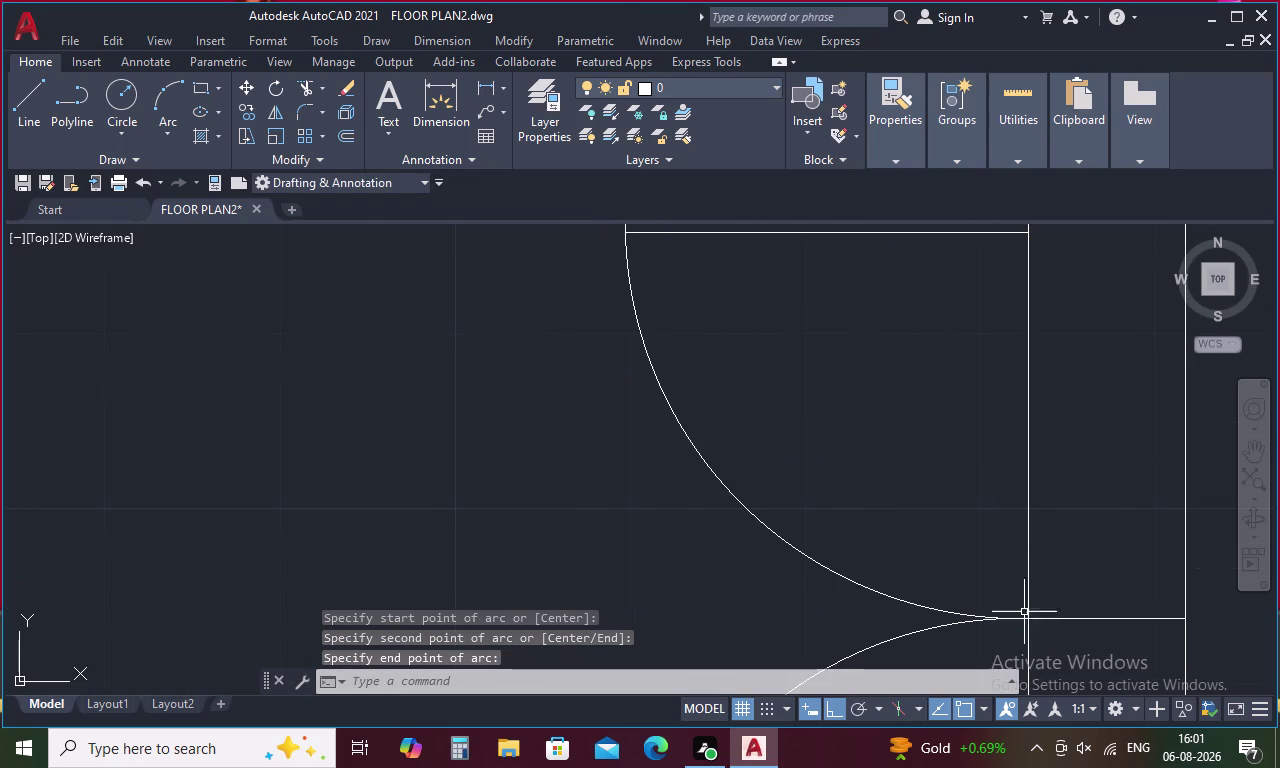
scroll(down, 3)
key(Escape)
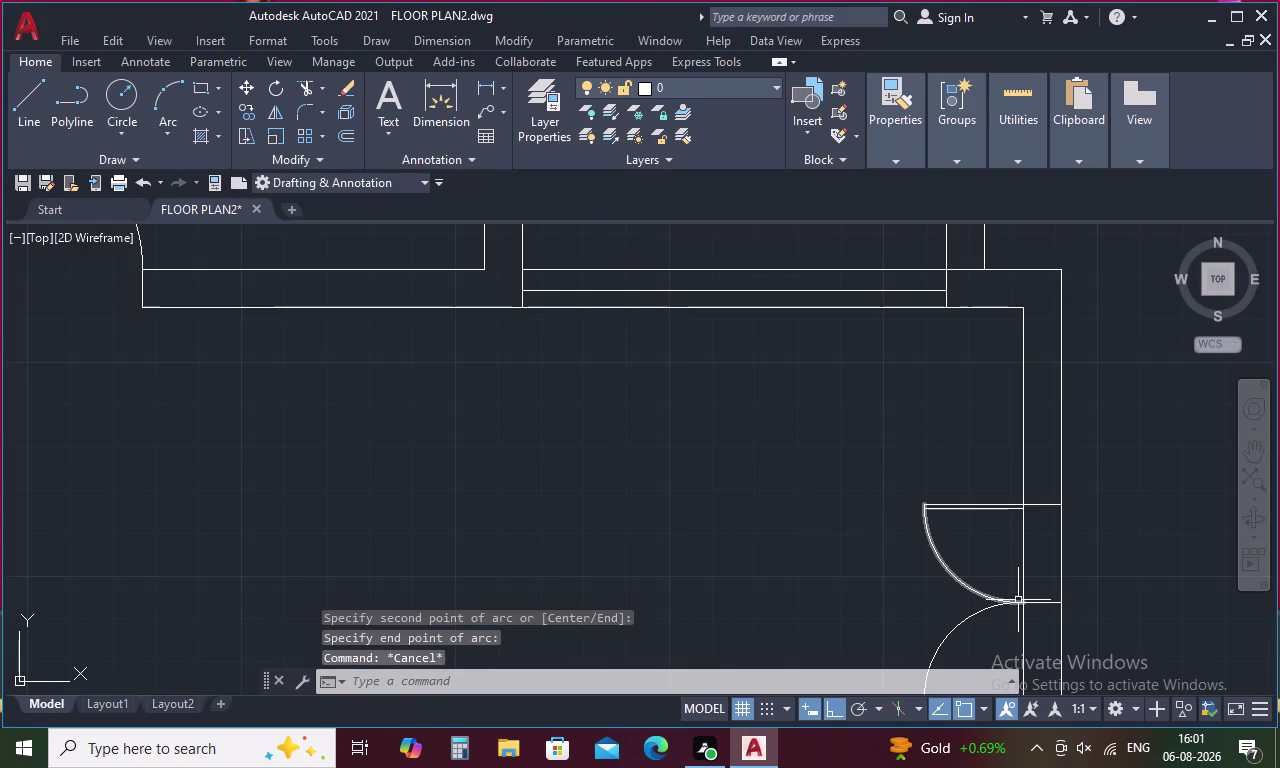
Trim away the wall lines crossing the double-door opening with TR, then zoom out.
text(tr)
key(space)
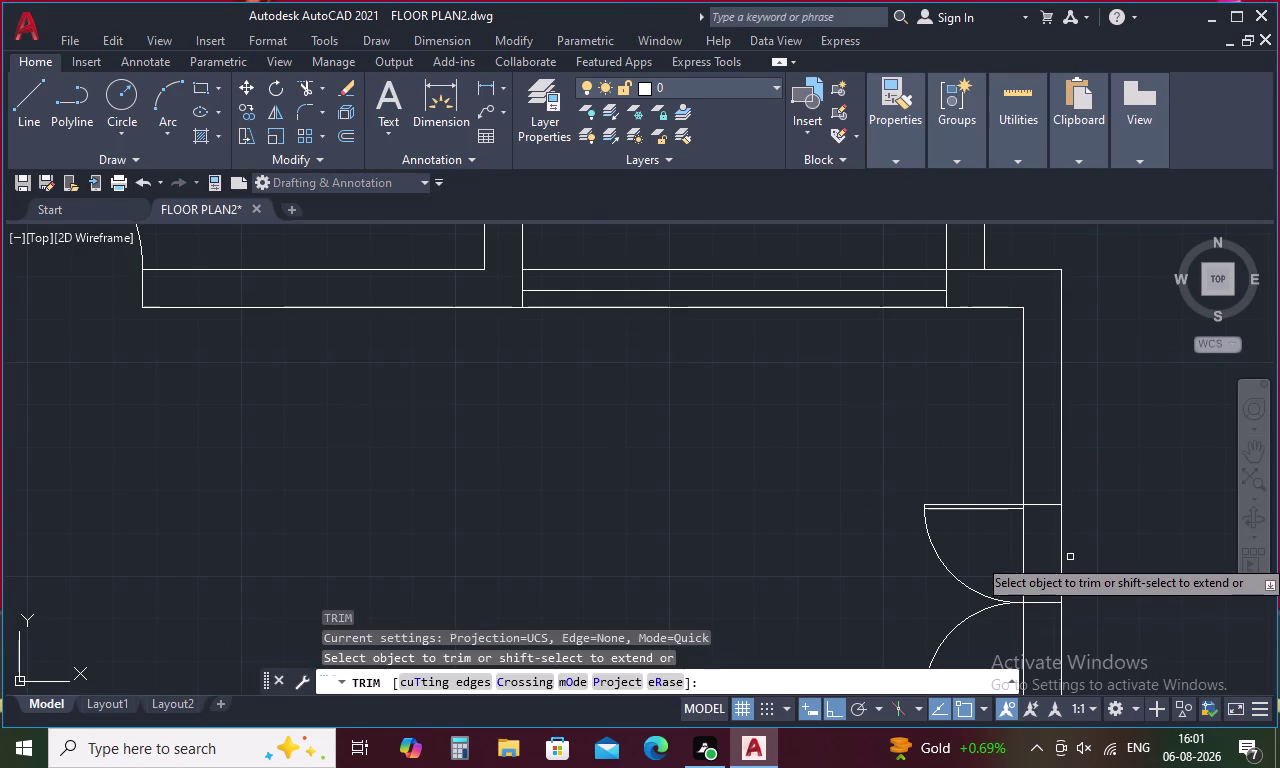
drag(1076, 545, 1014, 557)
middle_drag(985, 511, 898, 357)
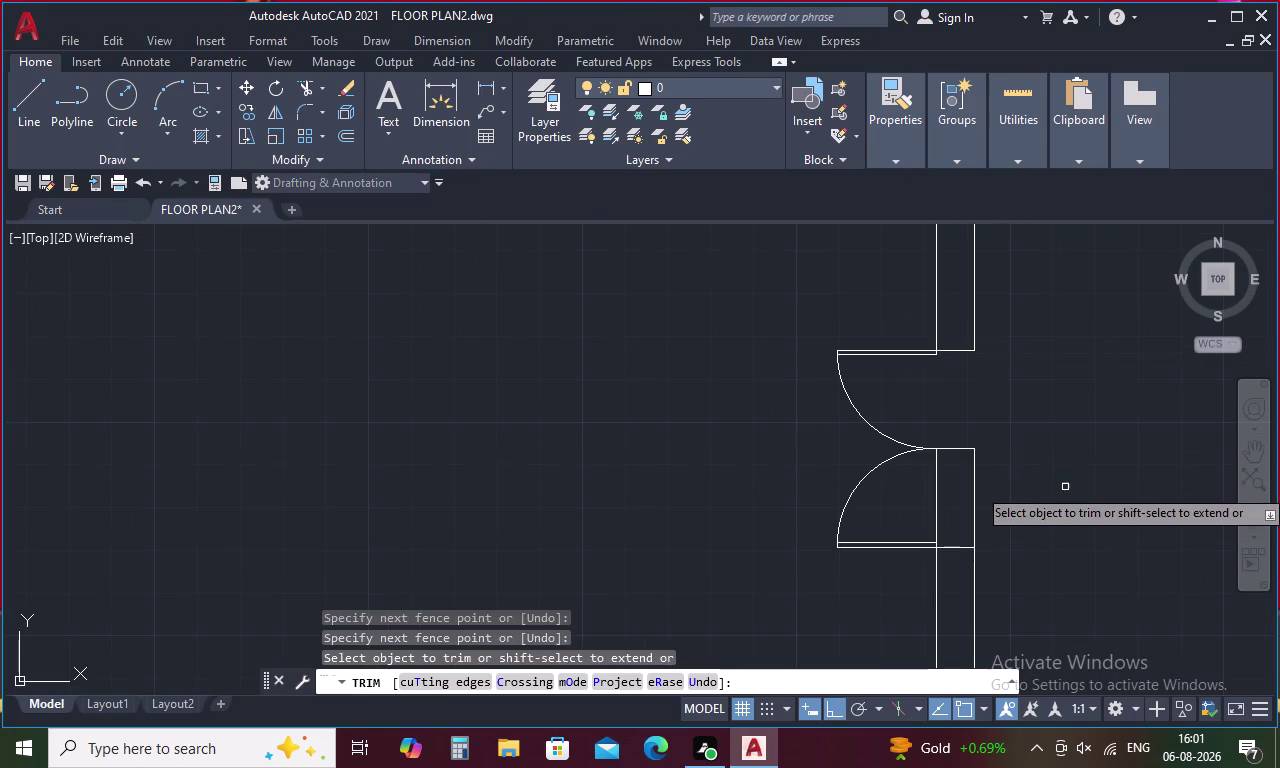
drag(1041, 497, 942, 507)
click(956, 449)
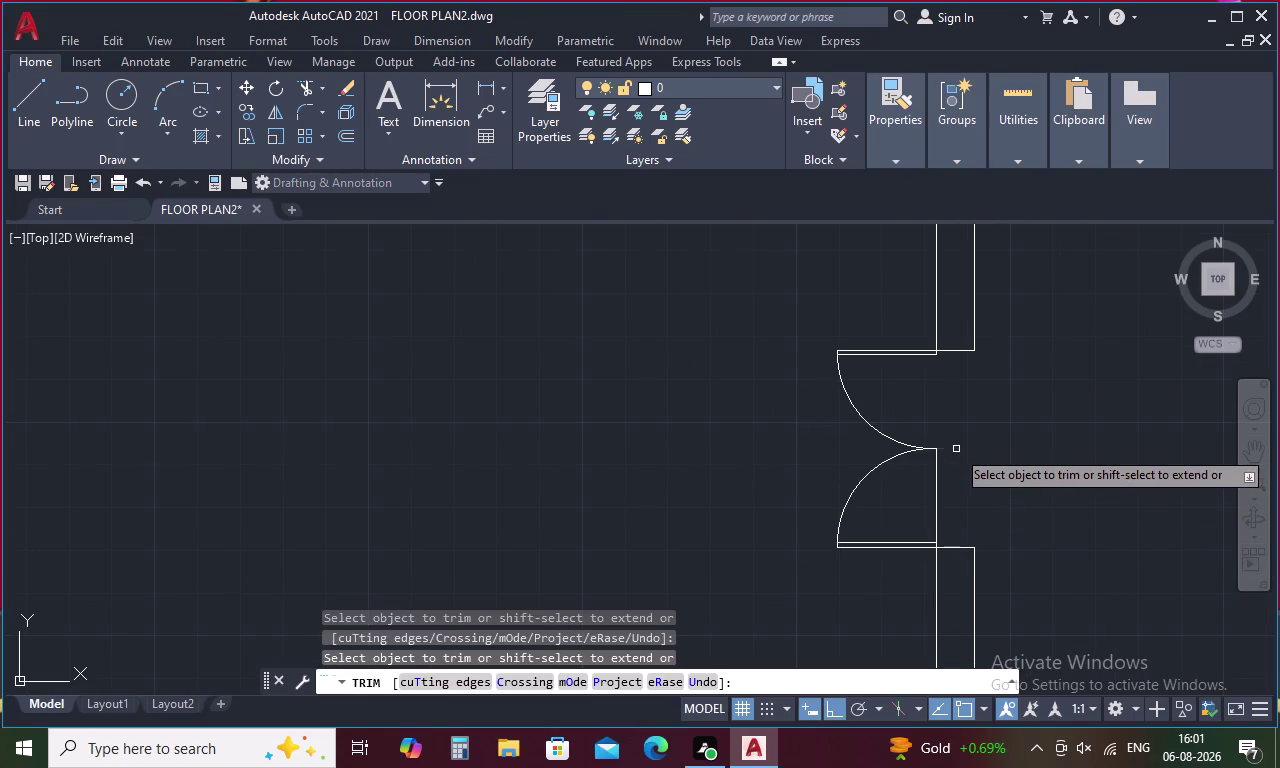
drag(950, 465, 922, 491)
scroll(down, 3)
scroll(up, 3)
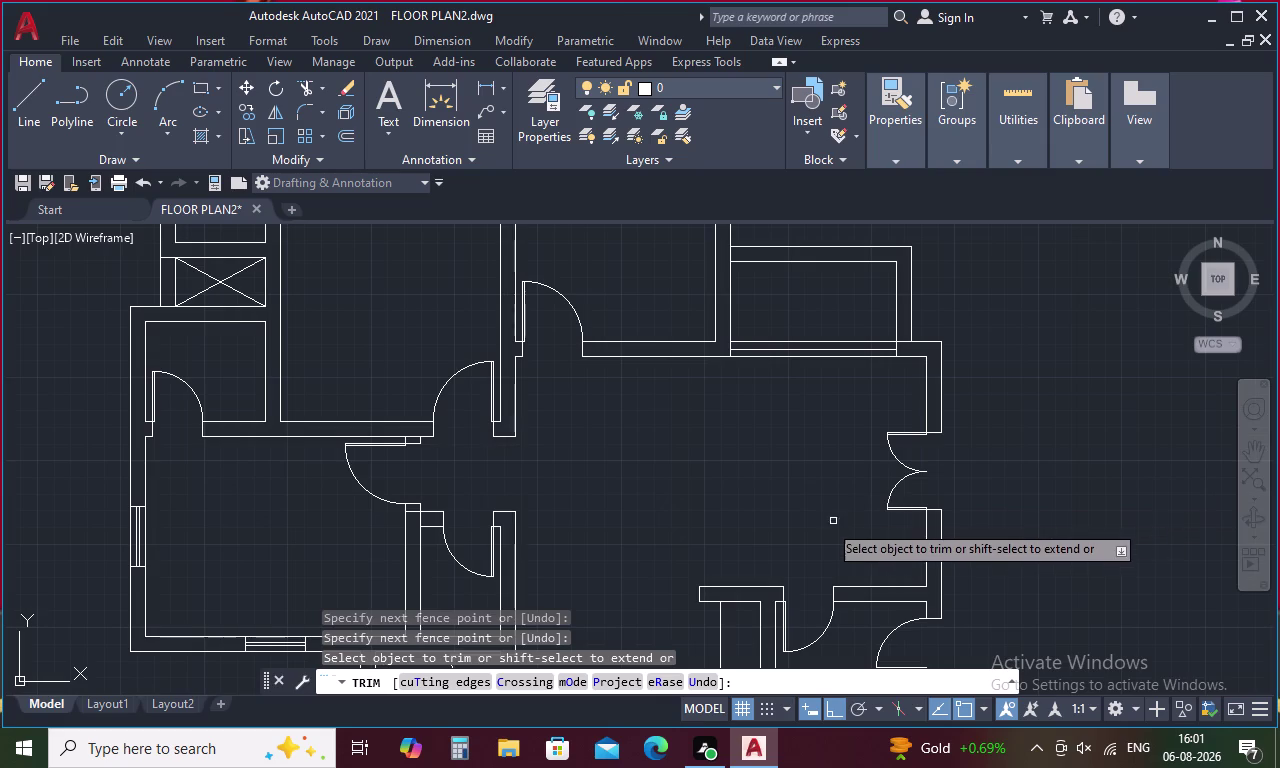
middle_drag(801, 515, 755, 394)
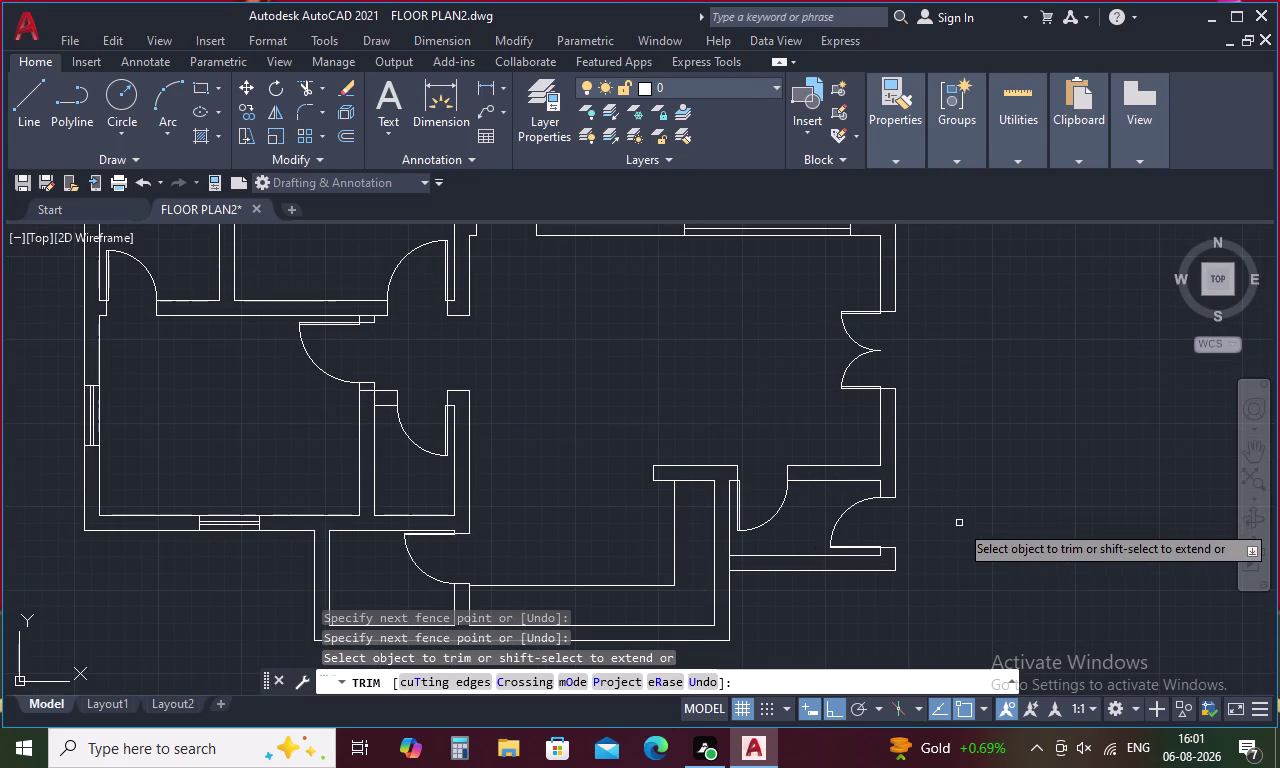
key(Escape)
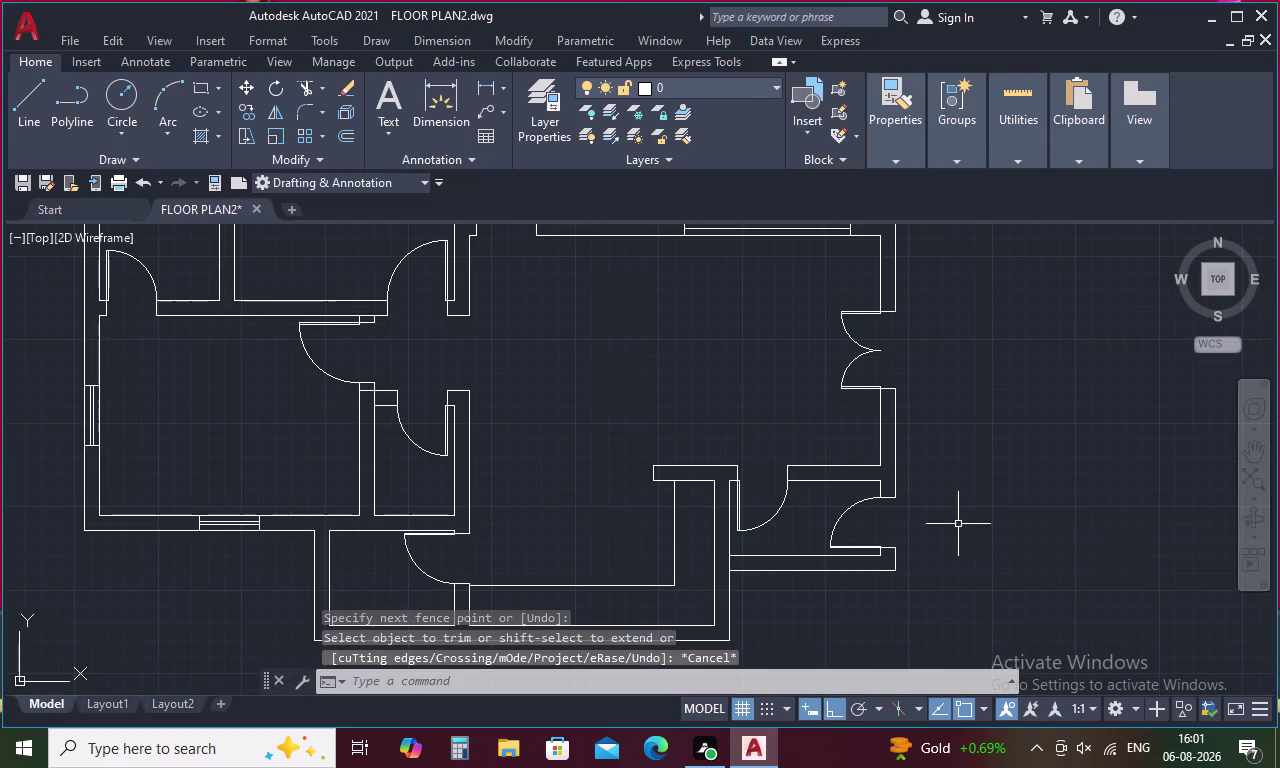
scroll(down, 3)
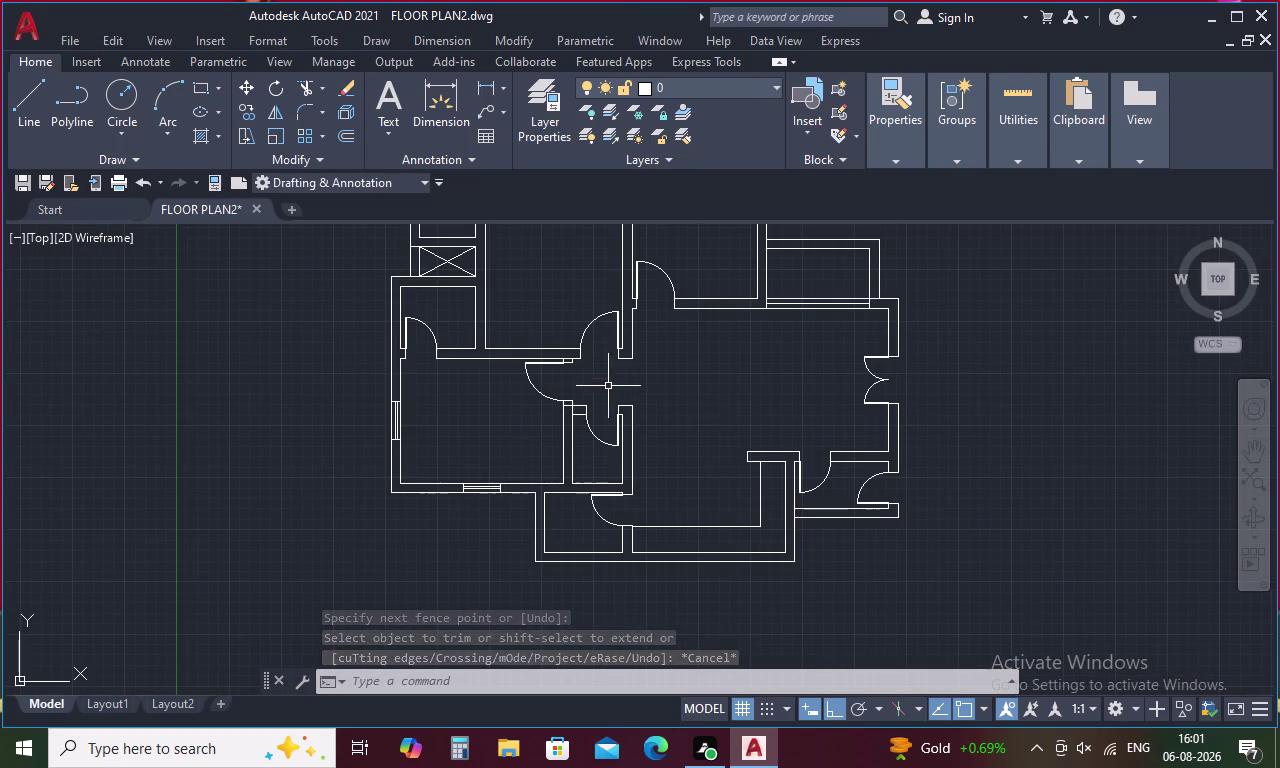
scroll(up, 3)
scroll(down, 3)
Lasso-select the left wall's window symbol lines, then add its end line to the selection.
scroll(up, 3)
drag(408, 357, 401, 483)
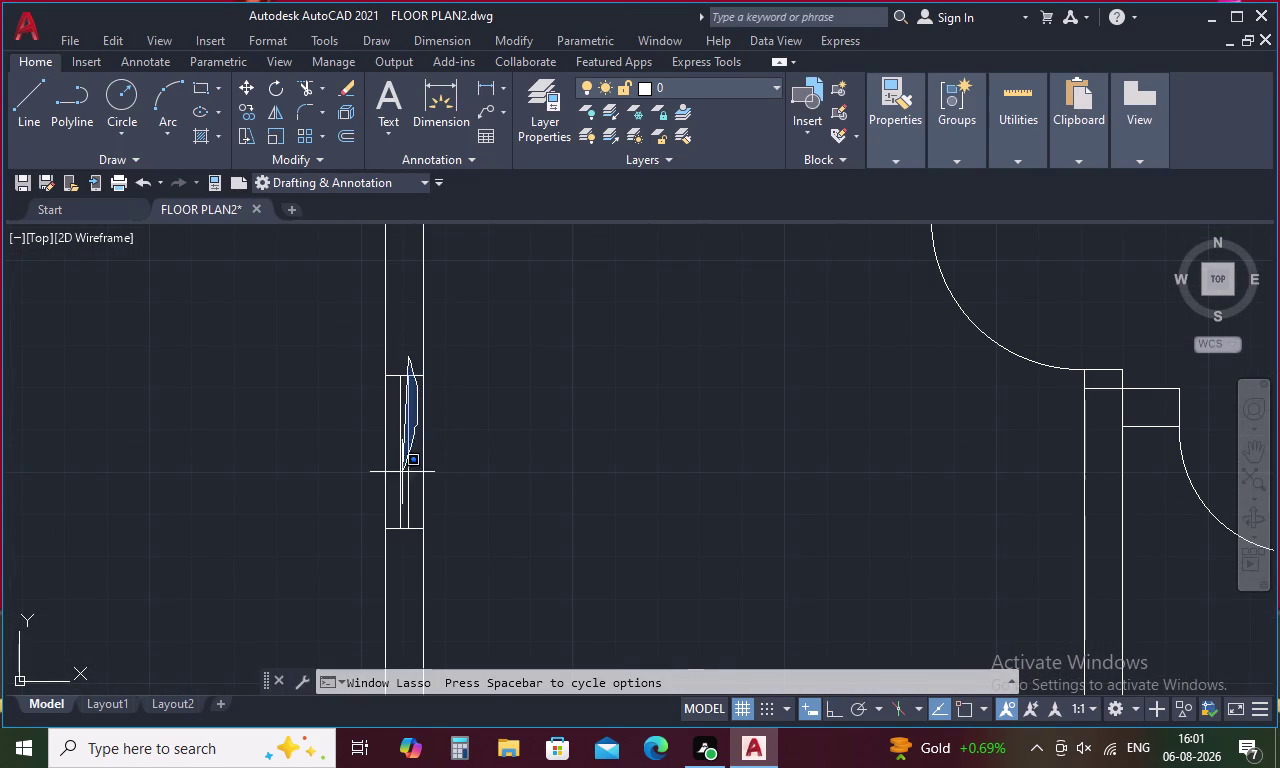
drag(401, 483, 394, 530)
drag(448, 360, 432, 360)
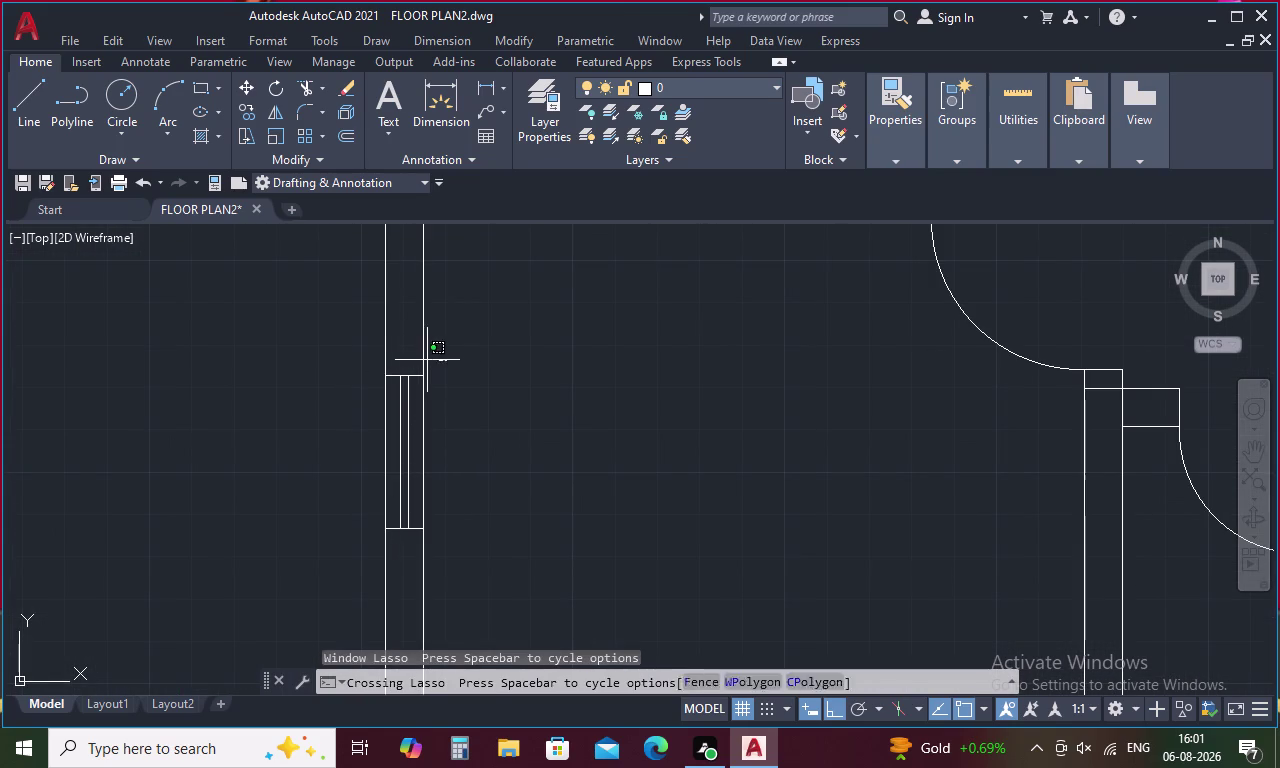
drag(432, 360, 353, 393)
key(Escape)
drag(485, 393, 481, 398)
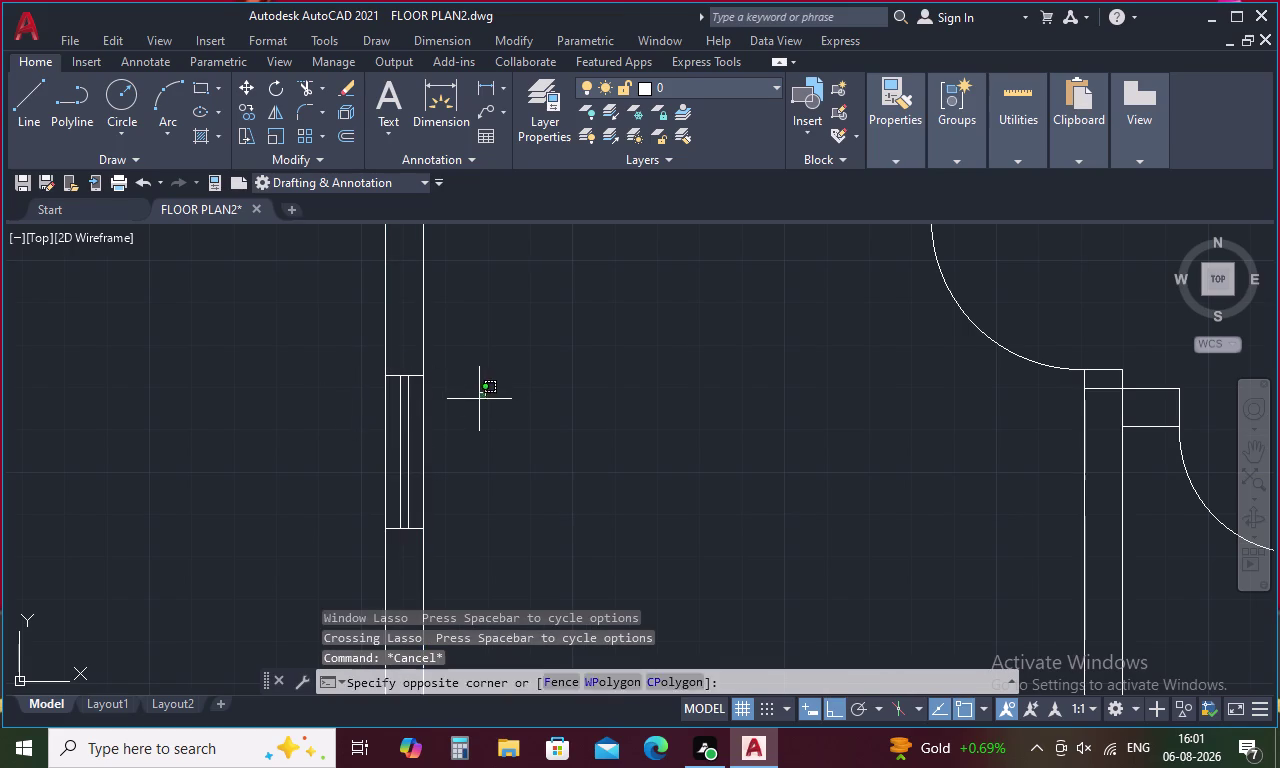
drag(481, 398, 468, 411)
drag(473, 391, 459, 371)
drag(461, 369, 386, 369)
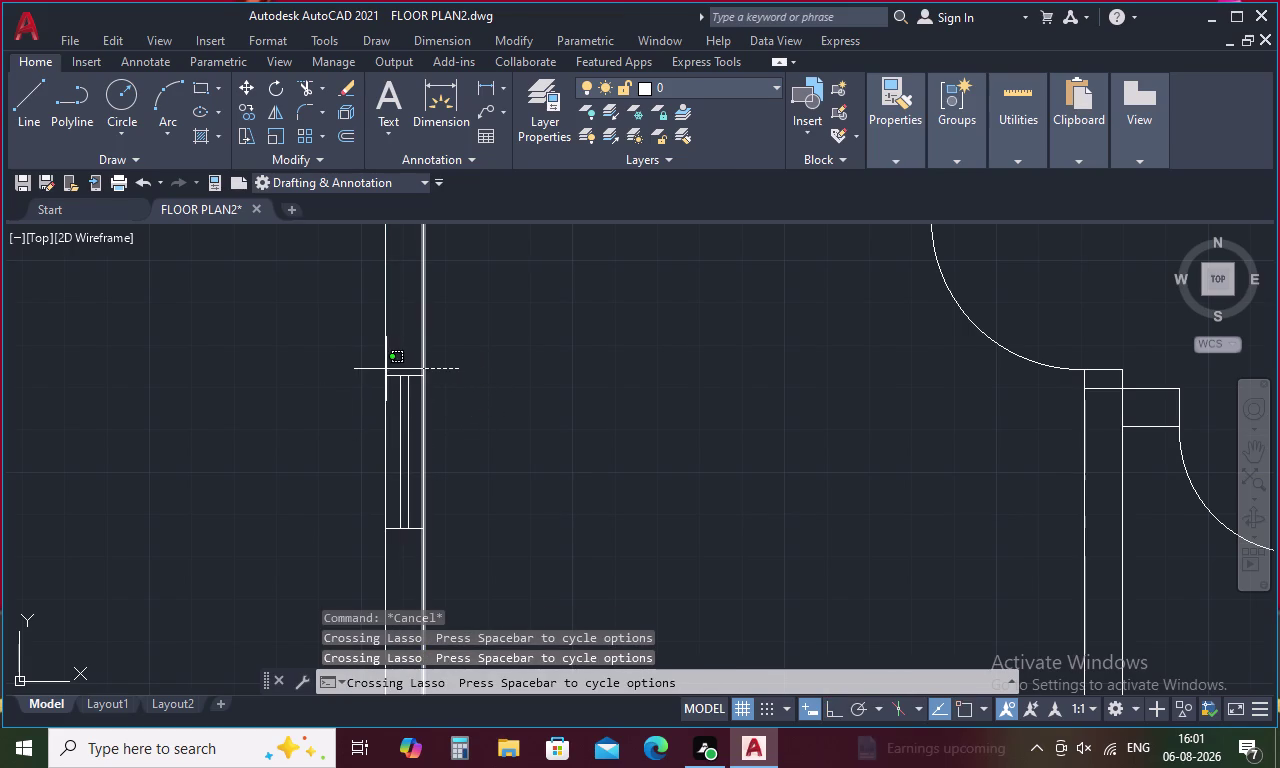
drag(386, 369, 367, 379)
key(Escape)
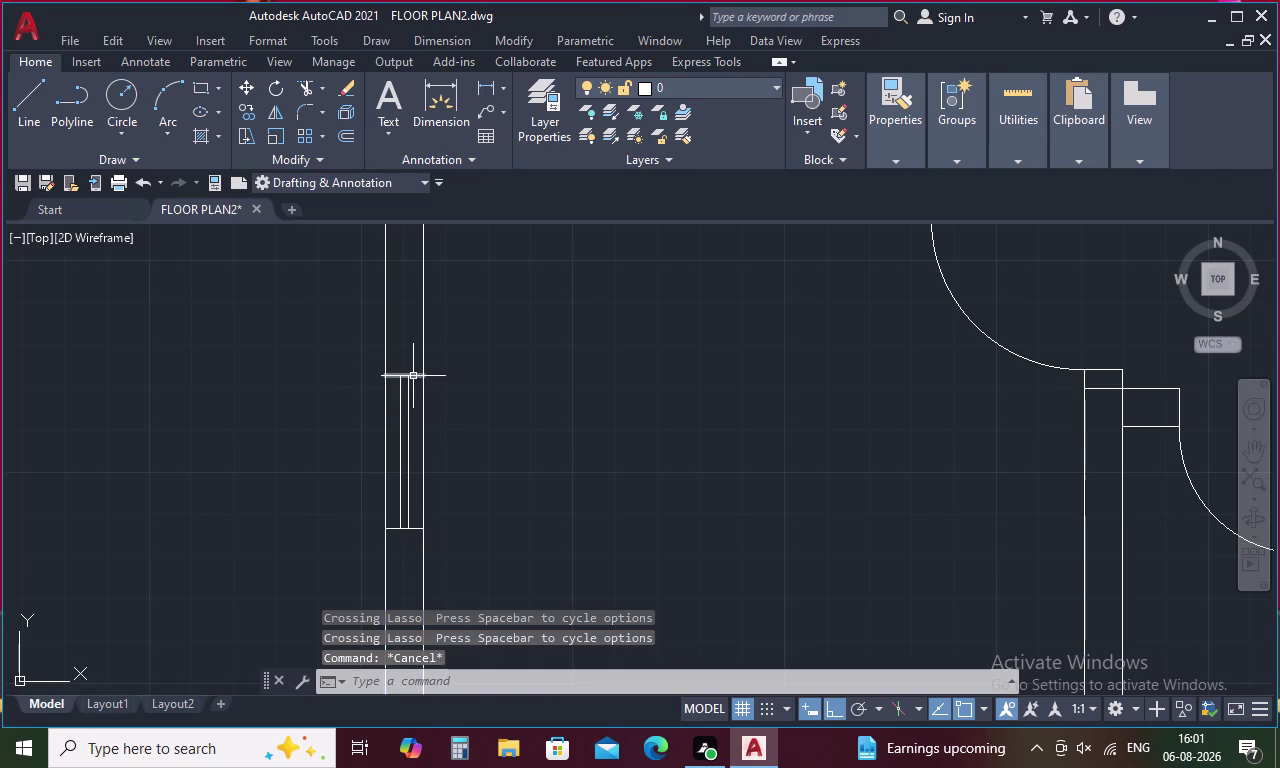
drag(415, 371, 388, 490)
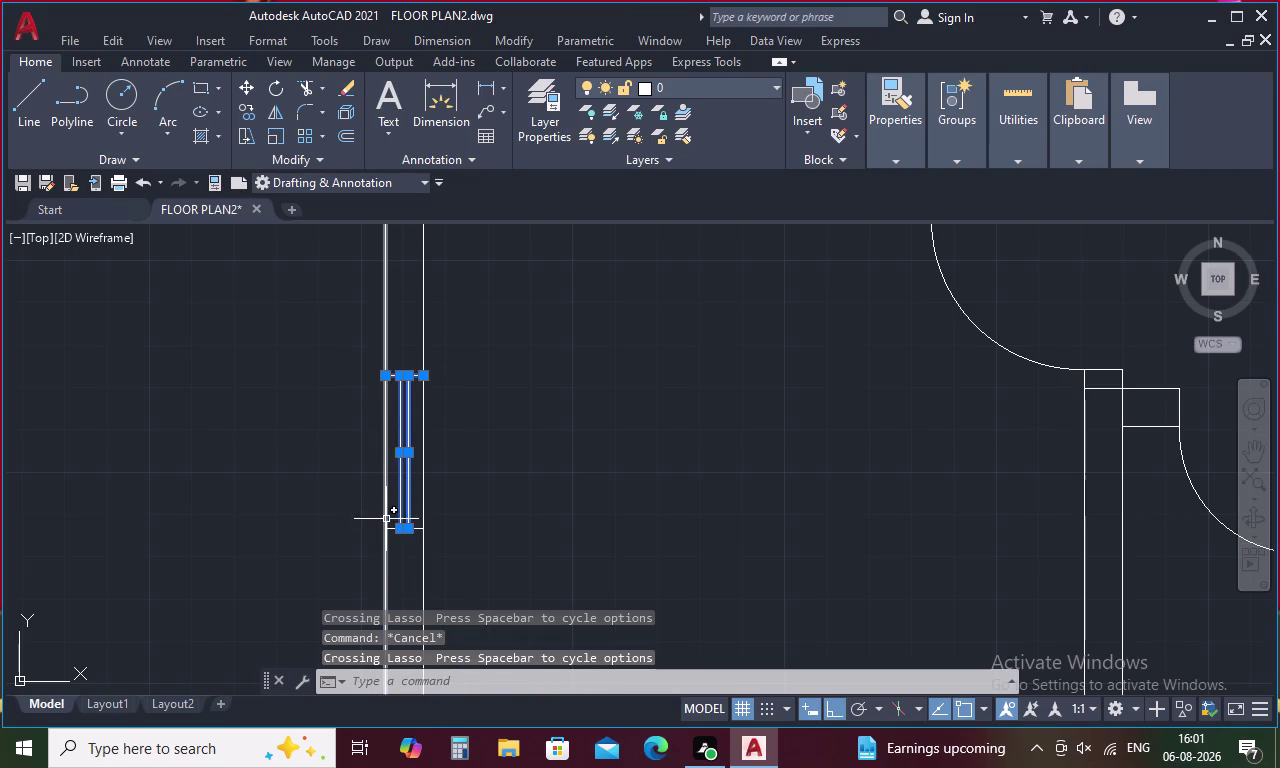
scroll(up, 3)
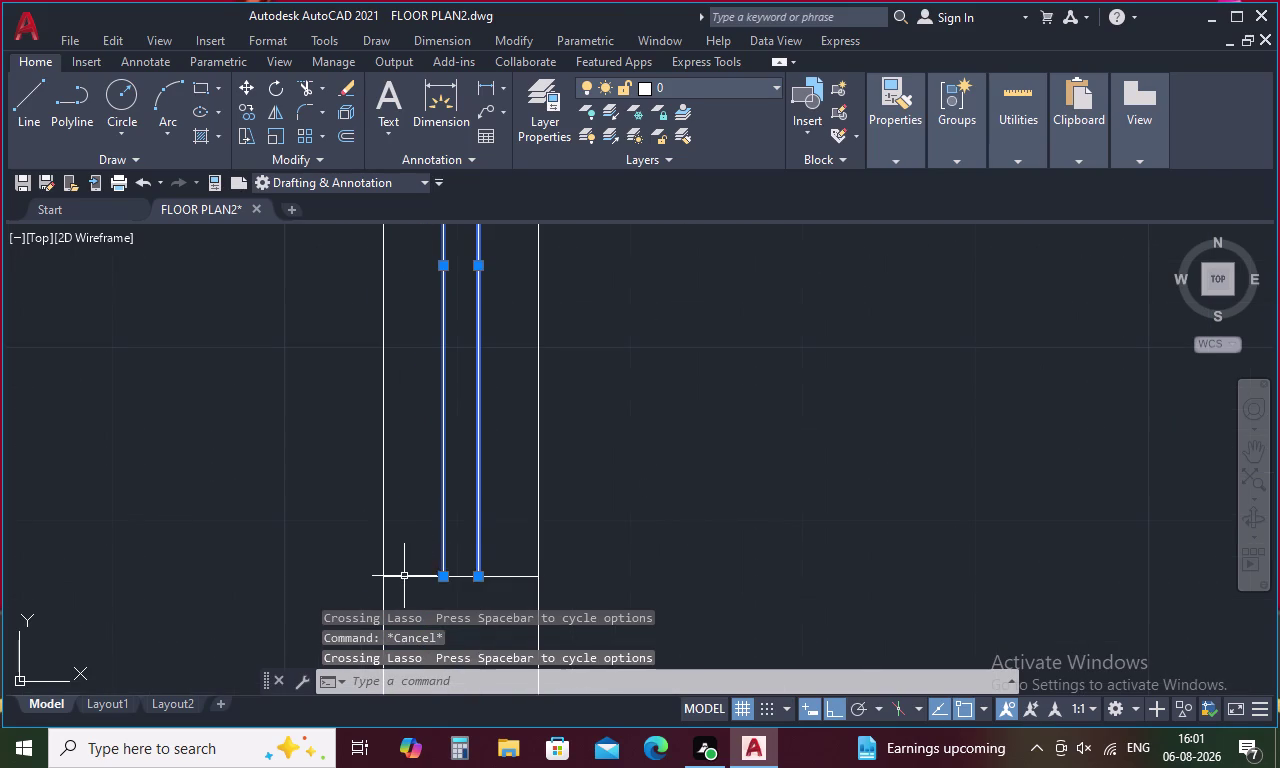
click(408, 576)
Copy the selected window symbol from its top corner into the right-hand vertical wall.
right_click(427, 519)
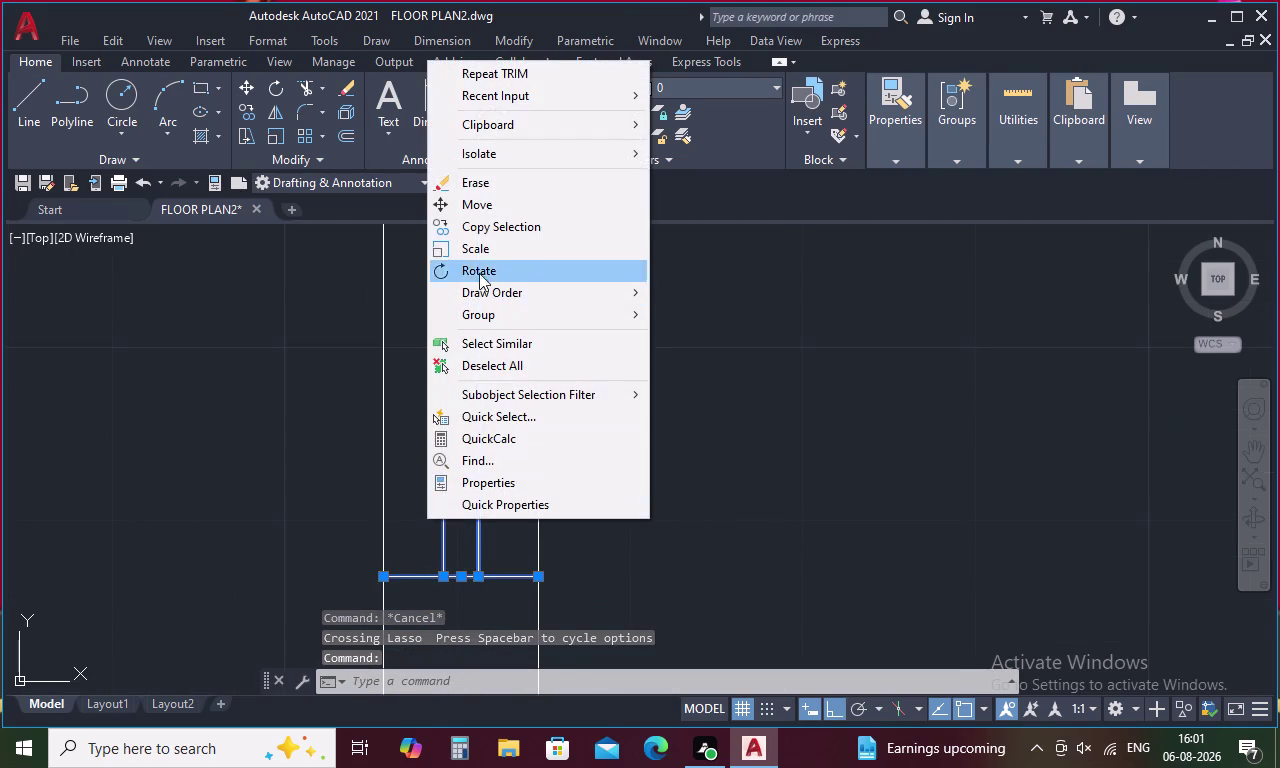
click(509, 228)
scroll(down, 3)
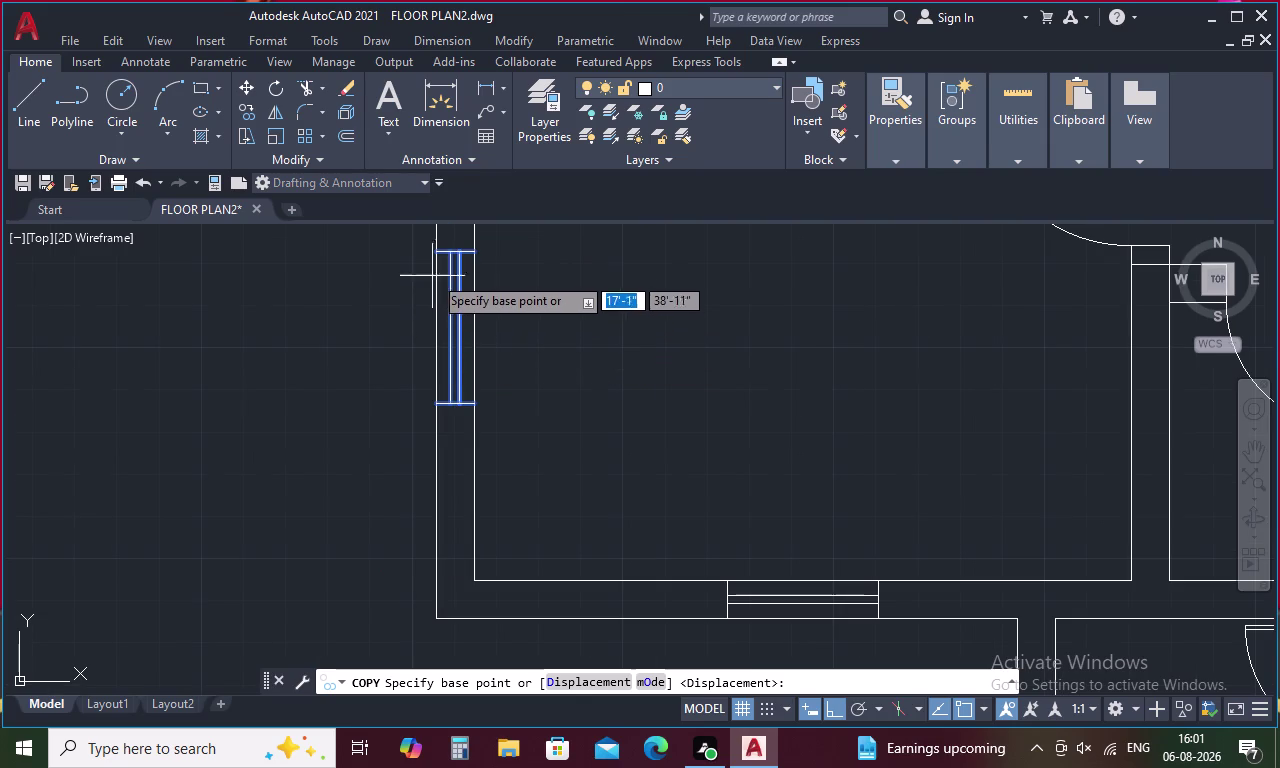
click(437, 255)
scroll(down, 3)
middle_drag(575, 321, 575, 332)
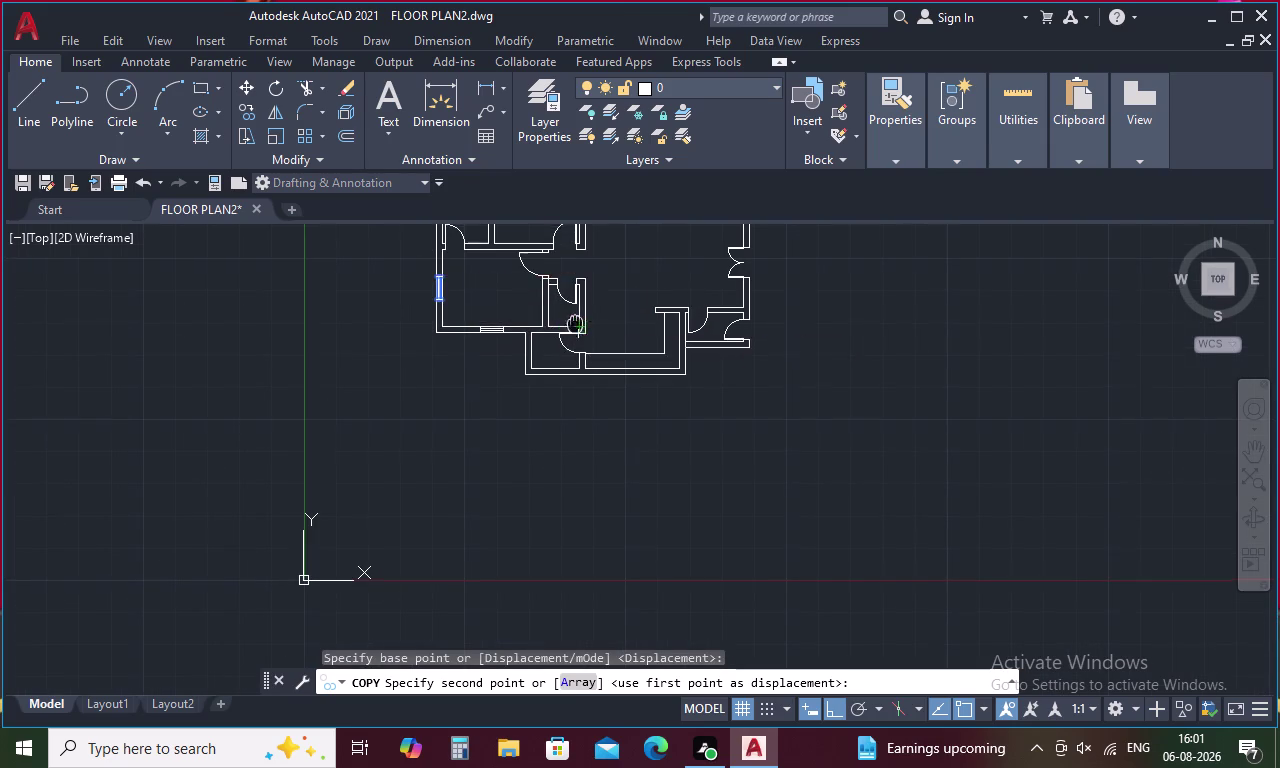
middle_drag(575, 332, 527, 536)
scroll(up, 3)
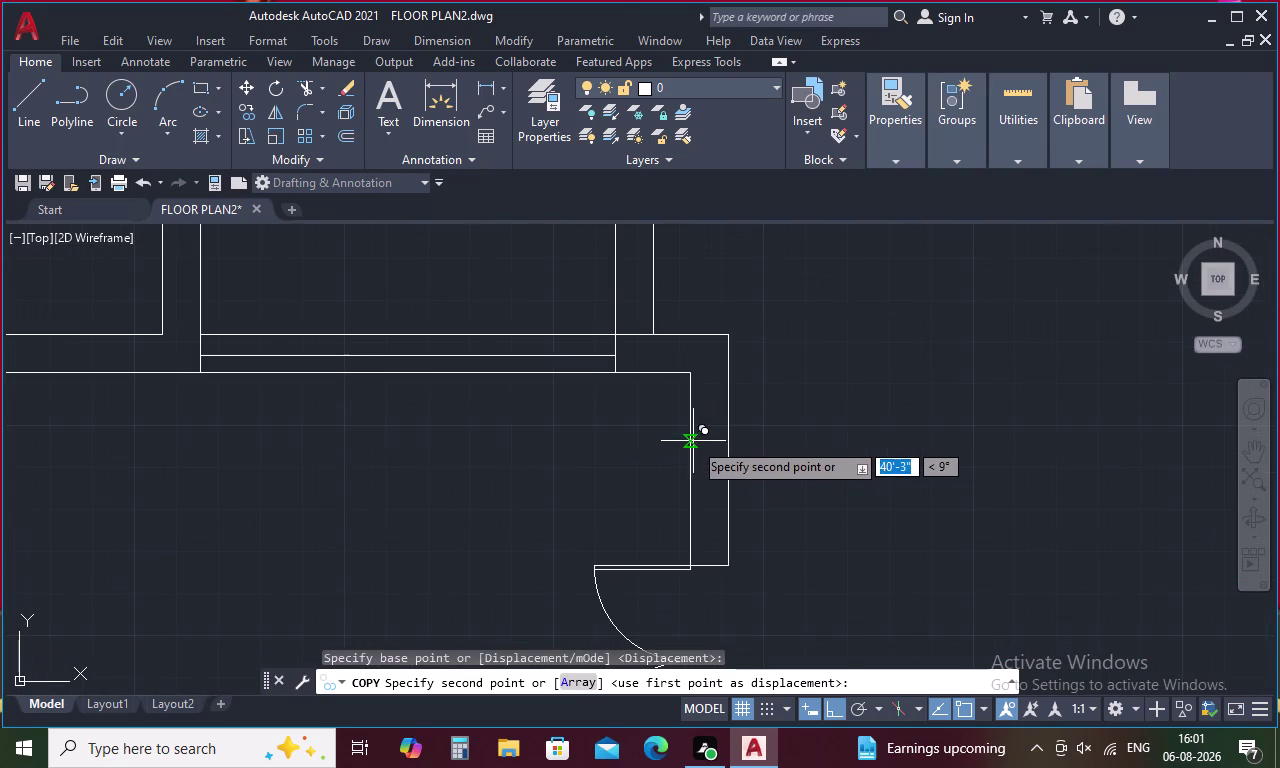
click(689, 374)
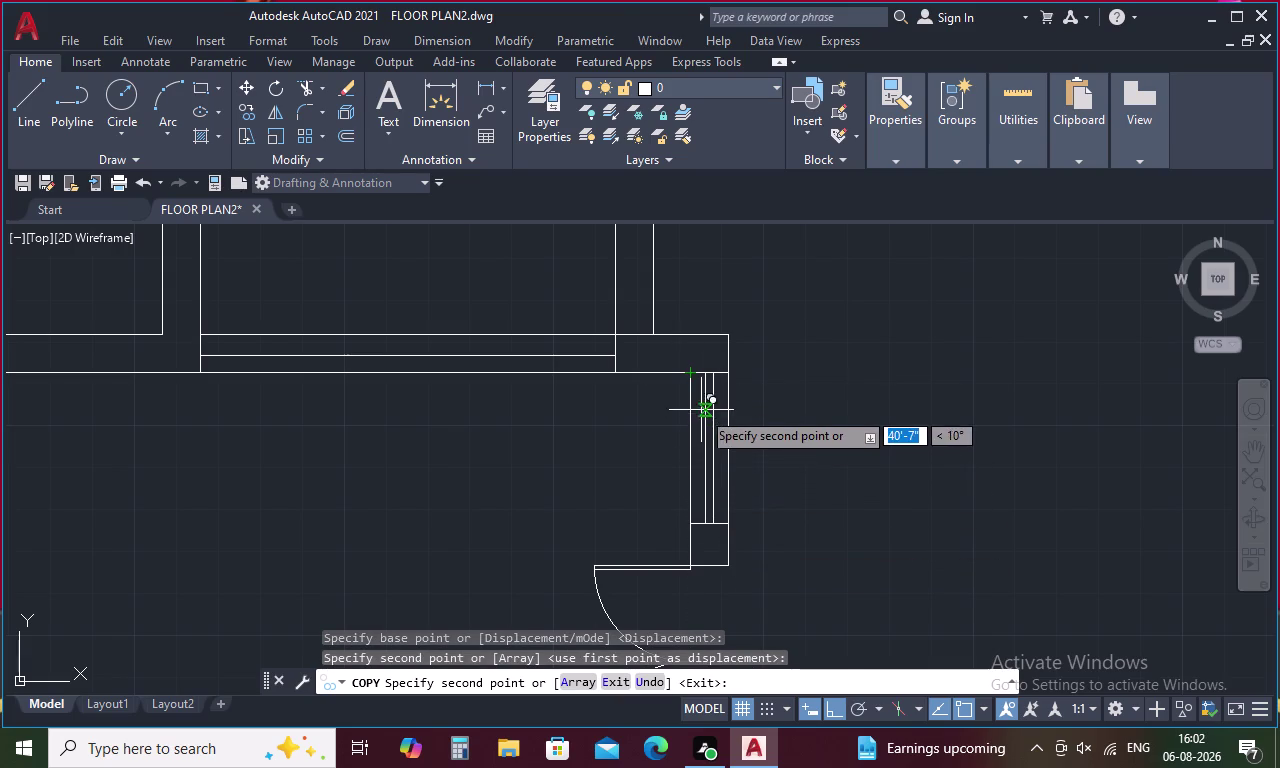
scroll(up, 3)
drag(736, 390, 694, 453)
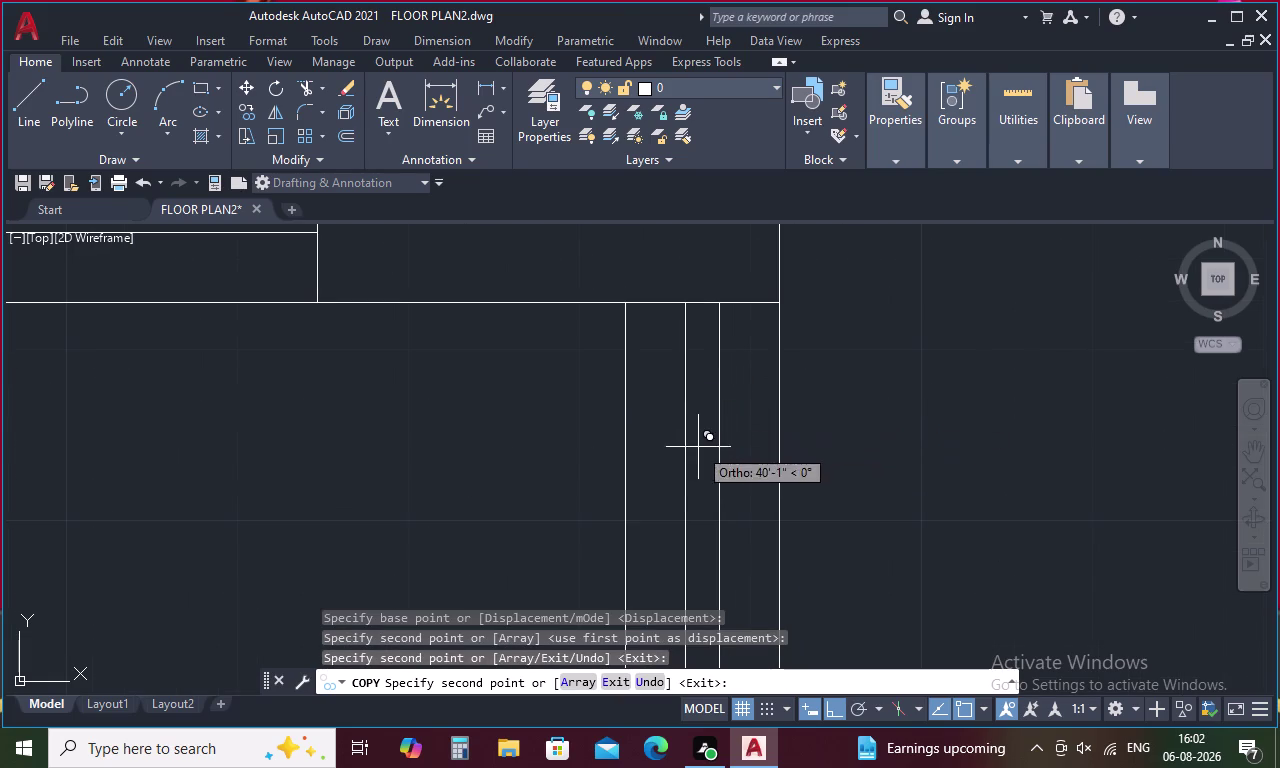
drag(694, 453, 688, 463)
drag(731, 401, 680, 456)
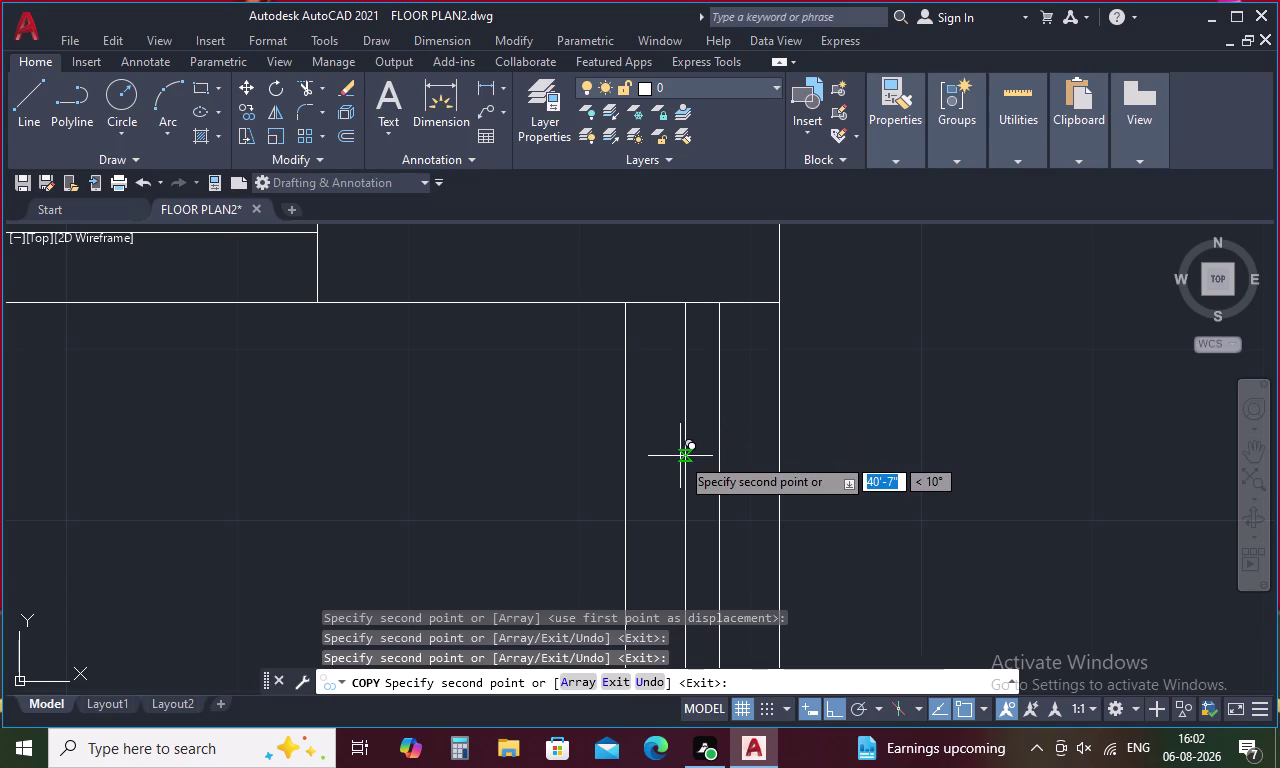
scroll(down, 3)
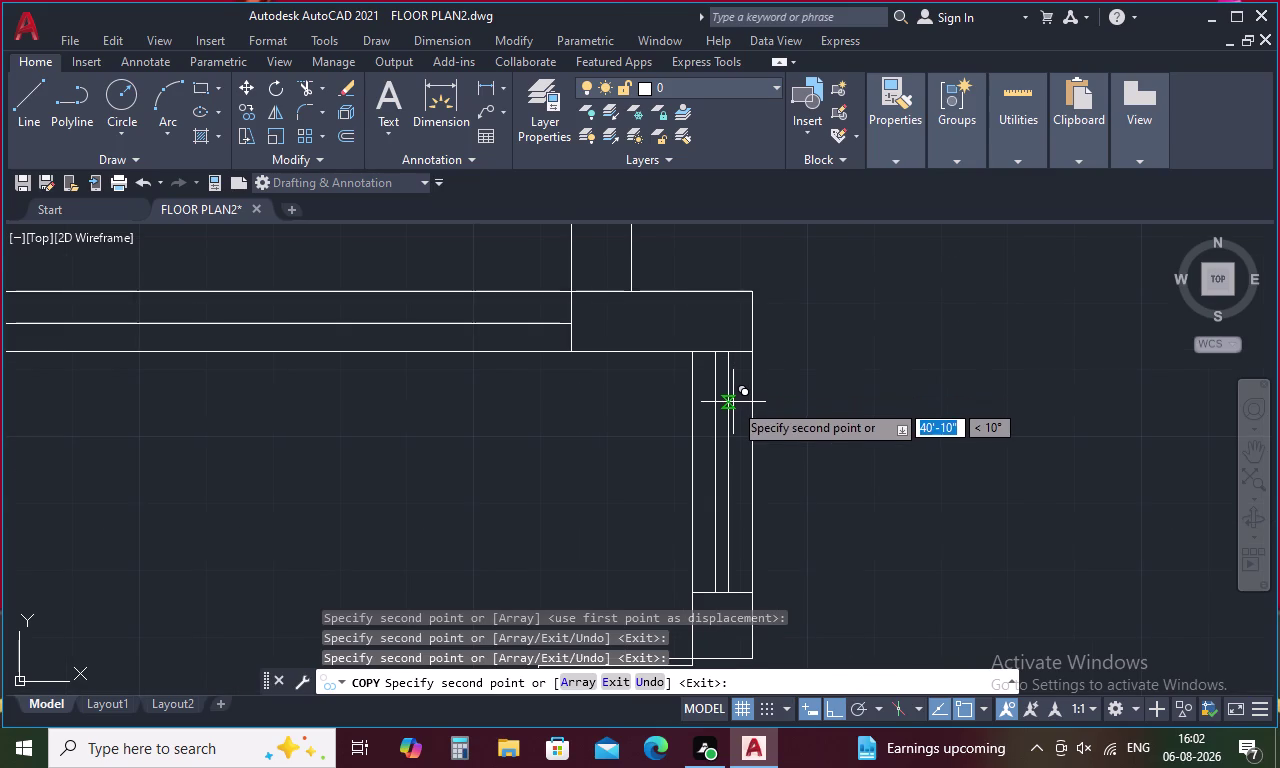
key(Escape)
Delete the stray horizontal line in the copied window.
middle_drag(693, 538, 700, 453)
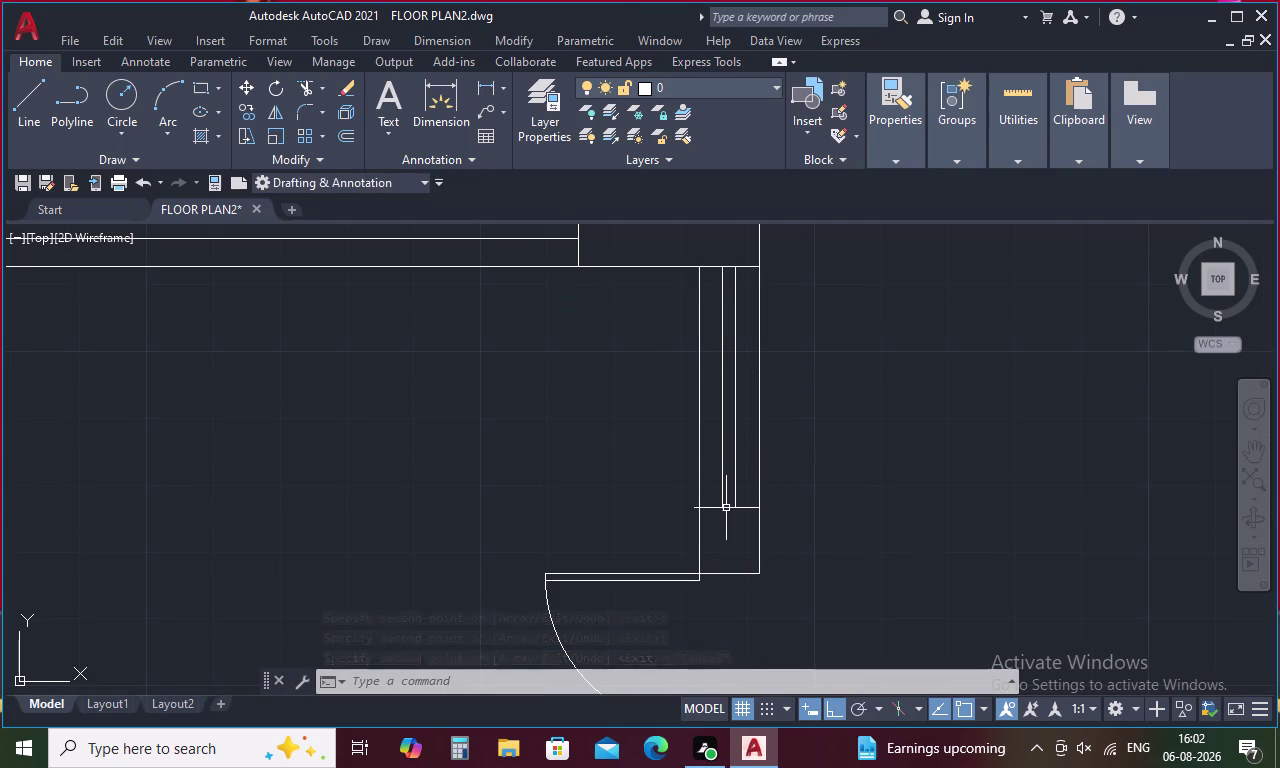
click(726, 506)
key(Delete)
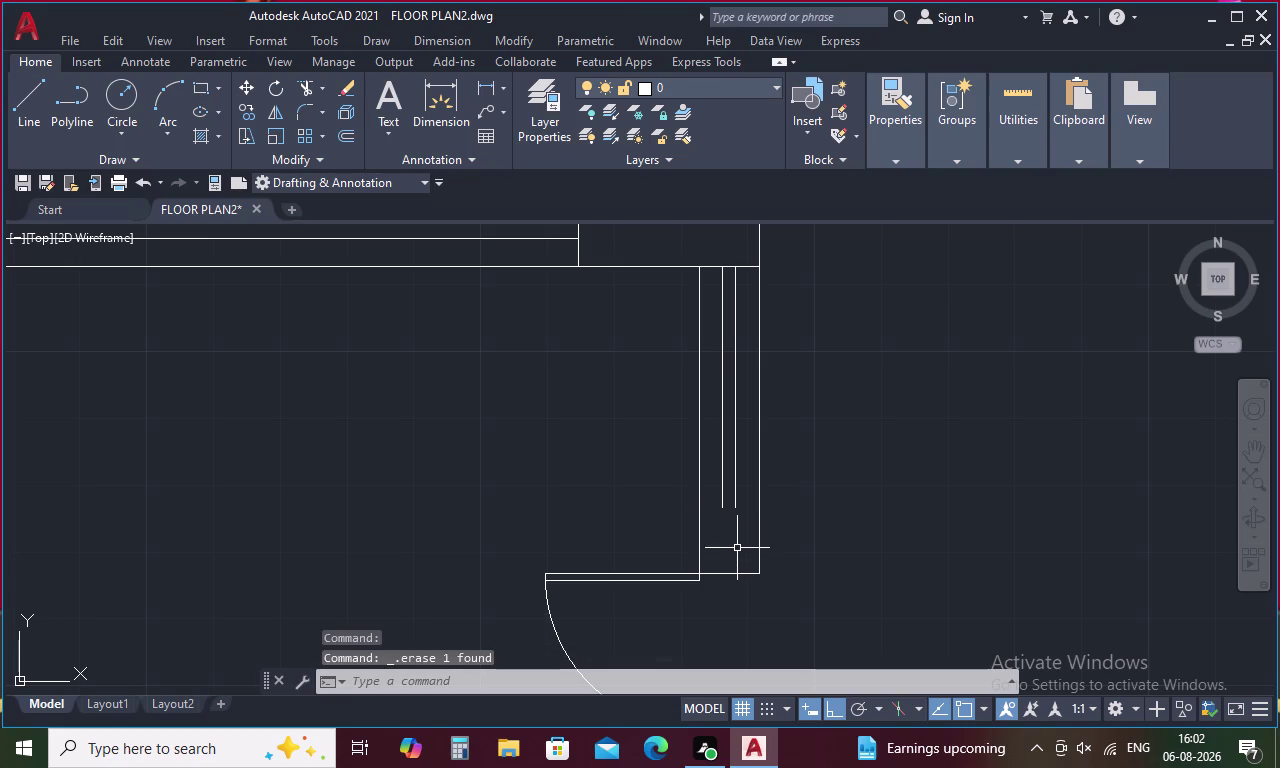
Start offsetting the window's top line at 4', then cancel the wrong distance.
key(o)
key(space)
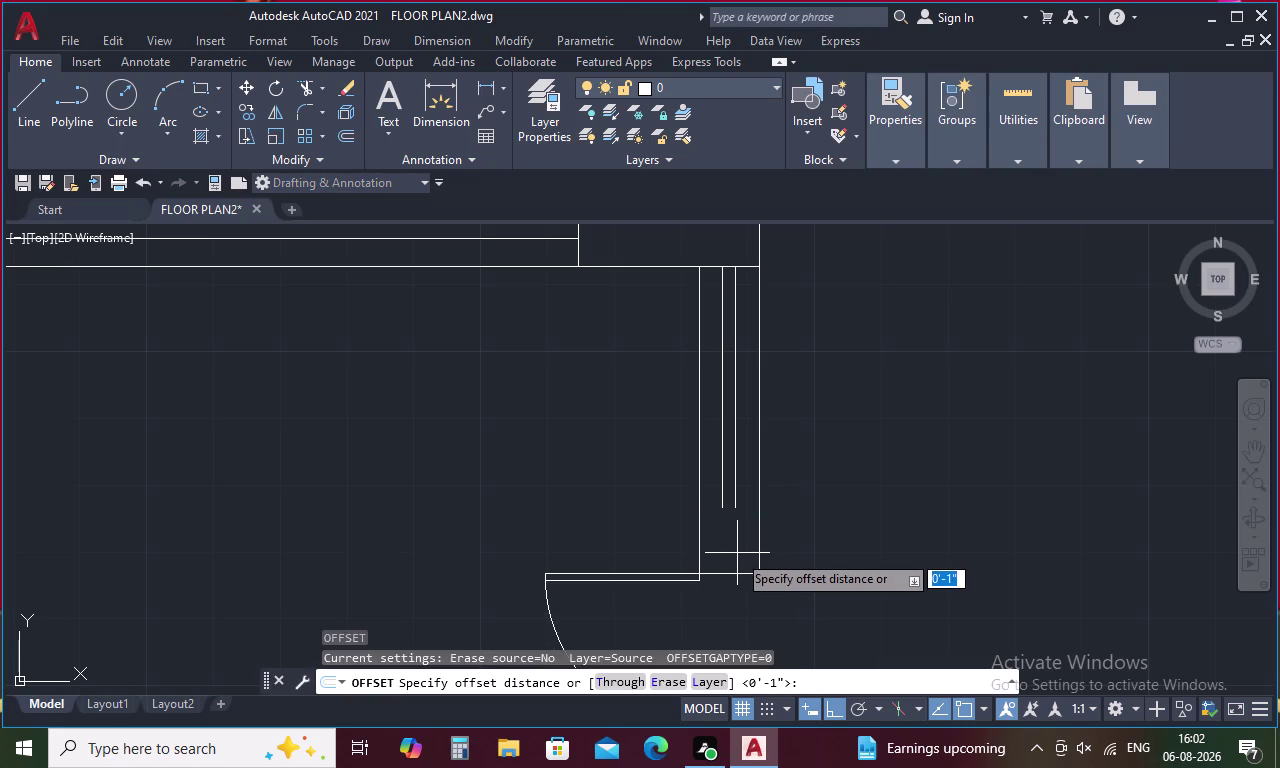
key(4)
key(apostrophe)
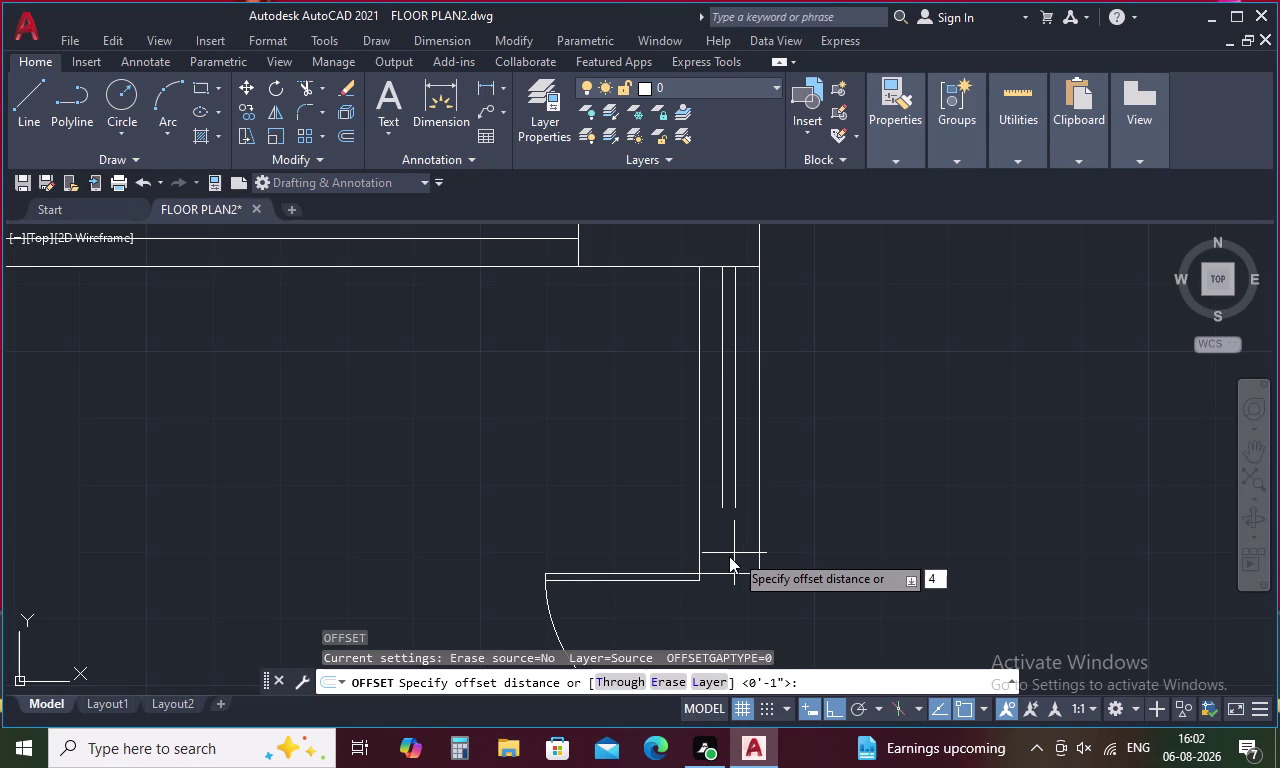
key(space)
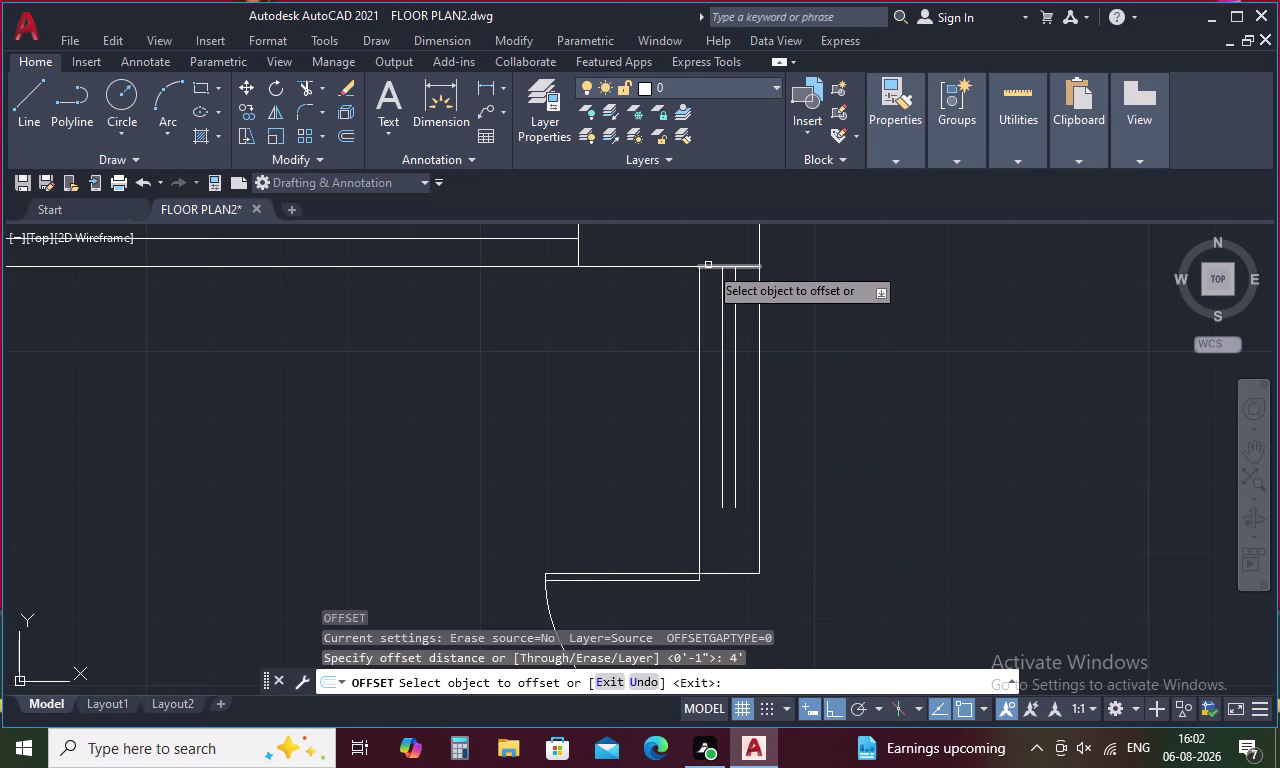
click(708, 265)
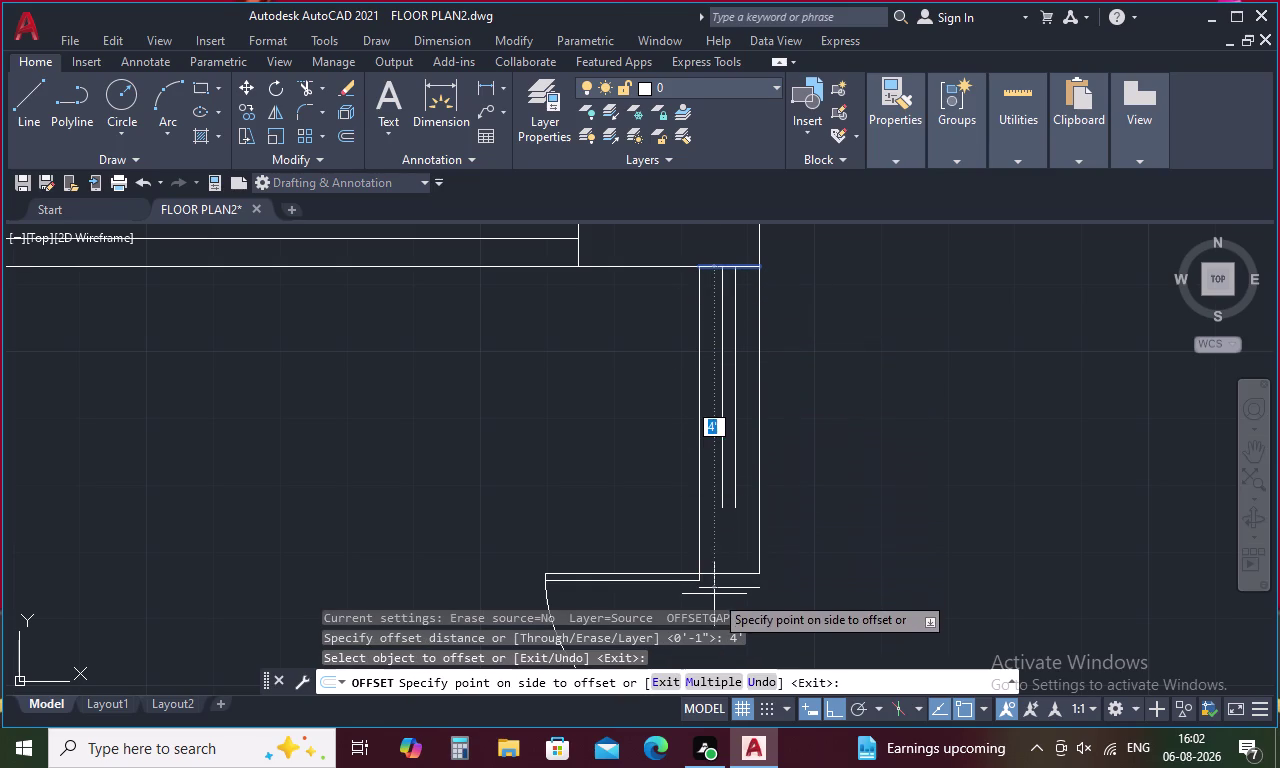
key(Escape)
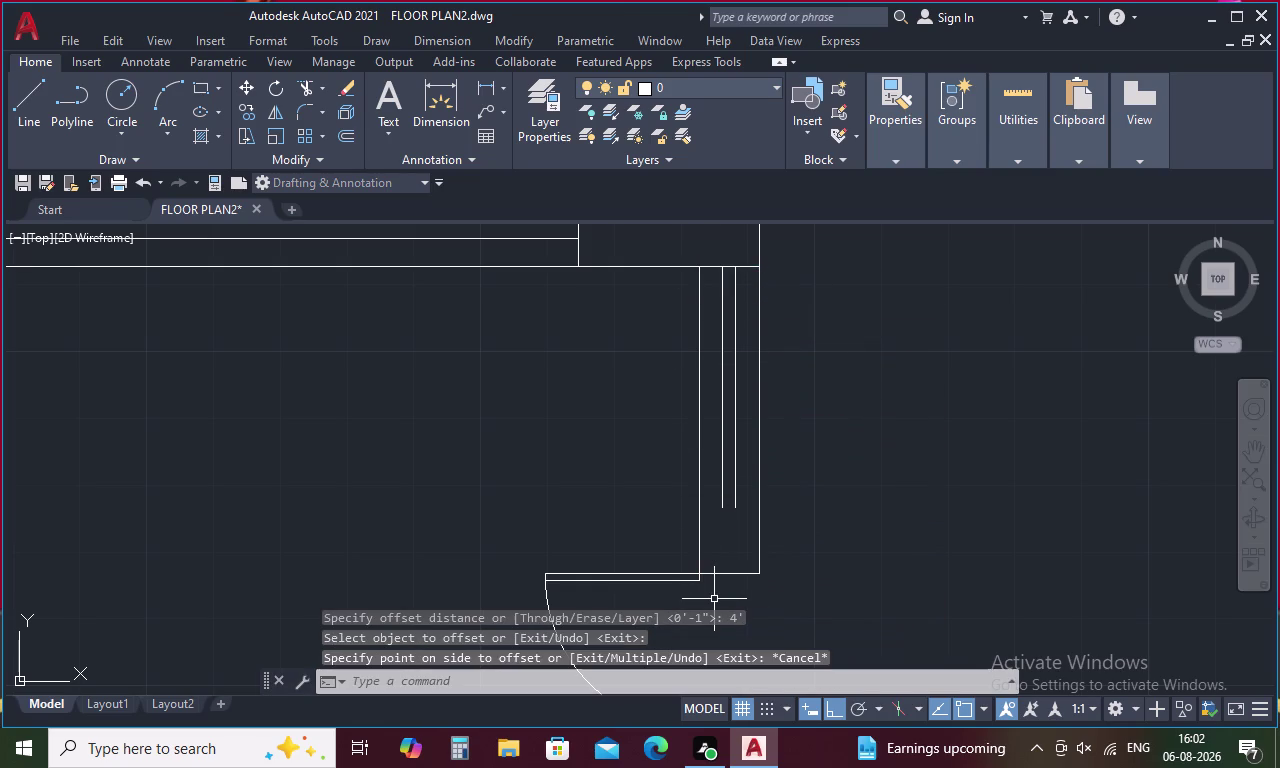
Offset the window's top line 3.5' downward inside the window.
key(o)
key(space)
key(3)
key(period)
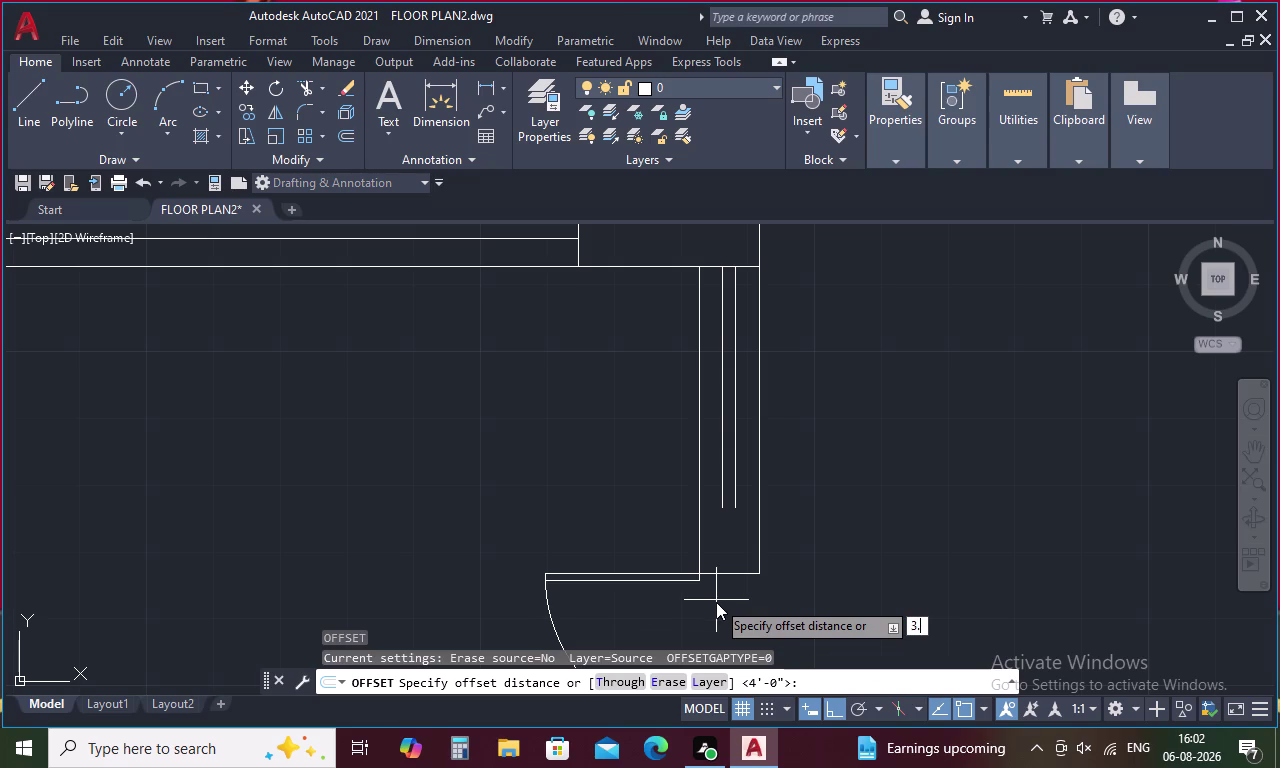
key(5)
key(apostrophe)
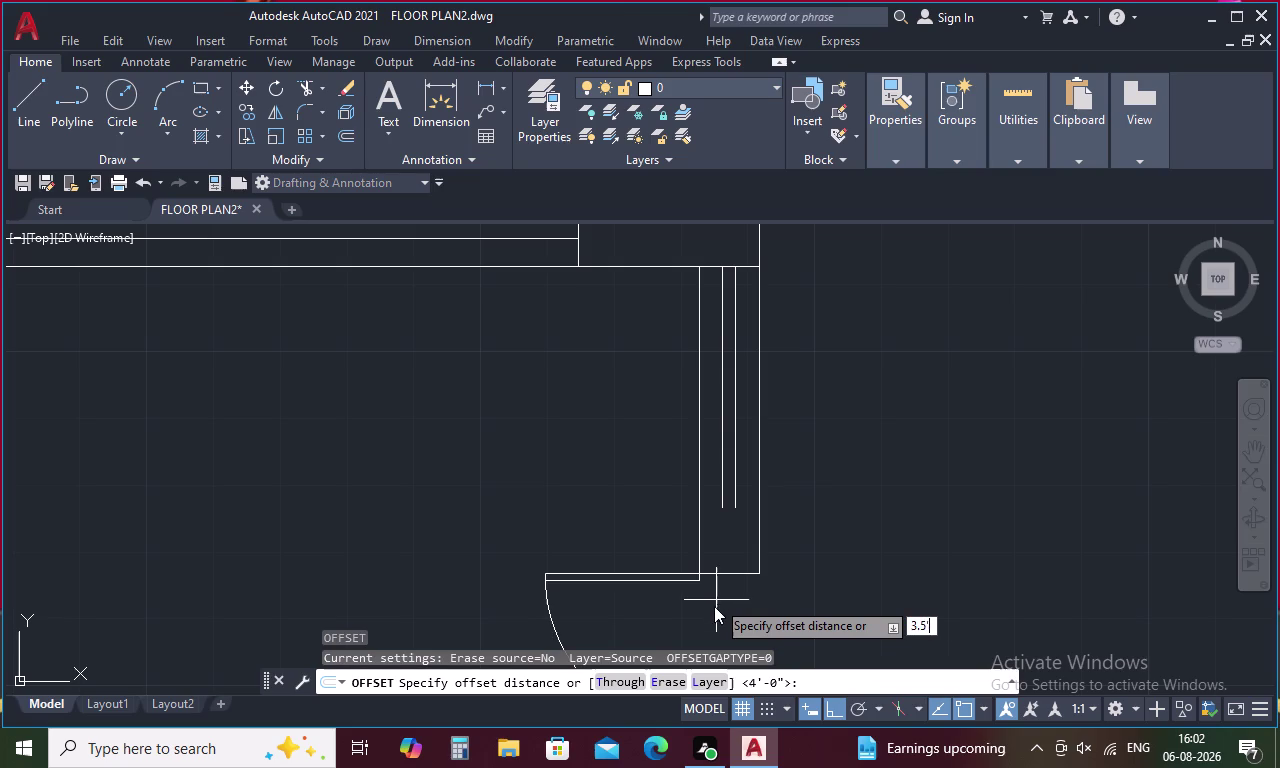
key(space)
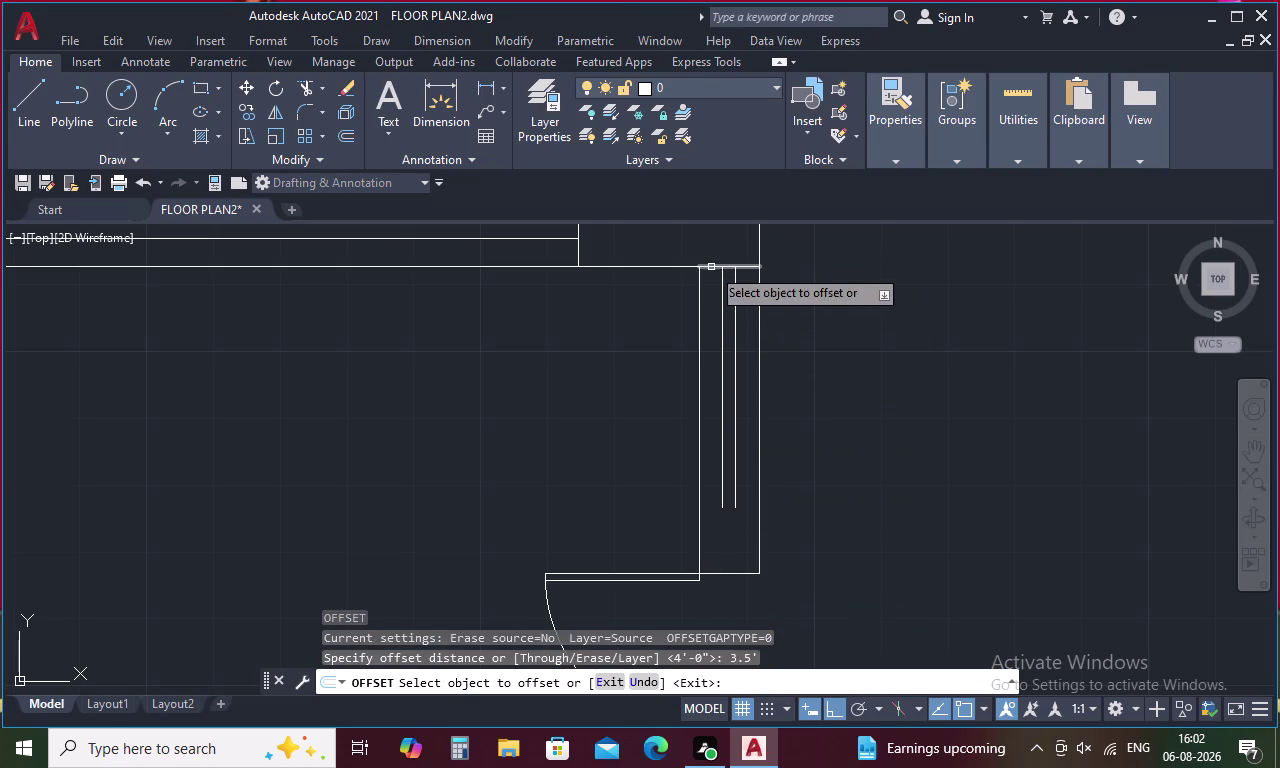
click(711, 267)
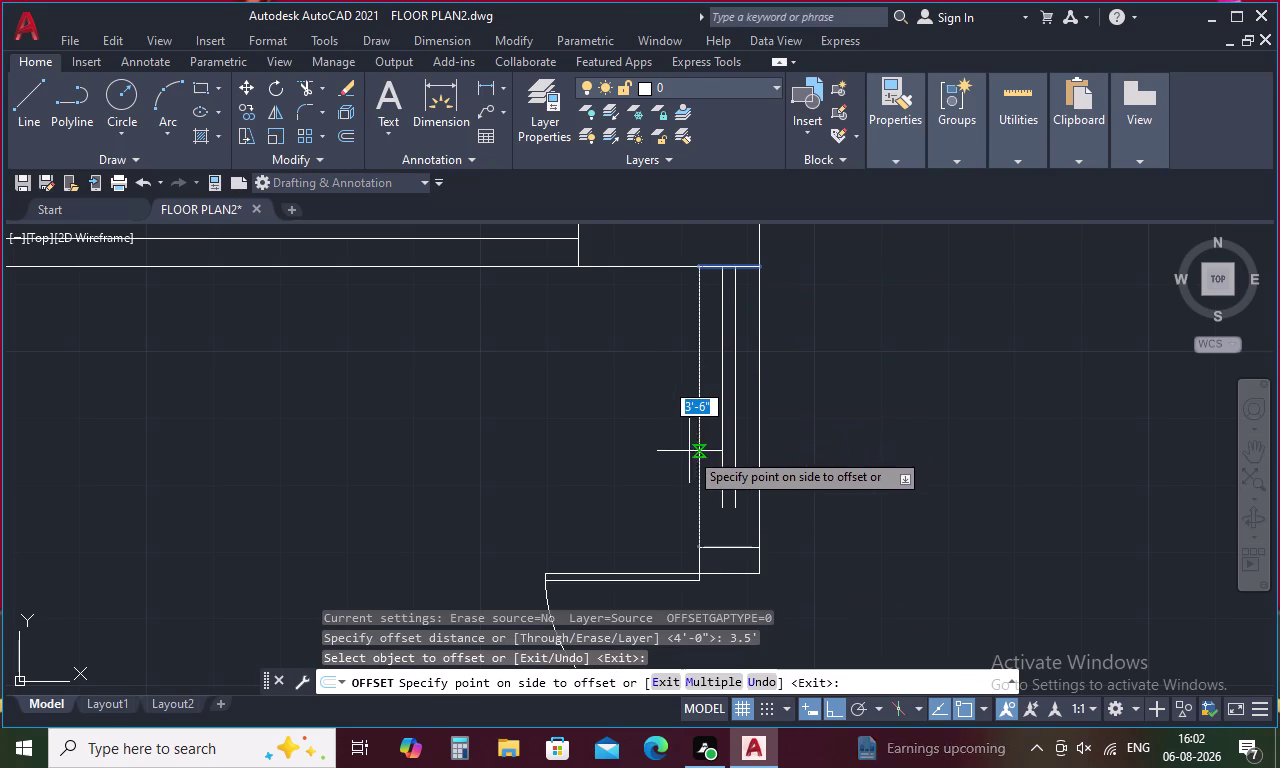
click(684, 461)
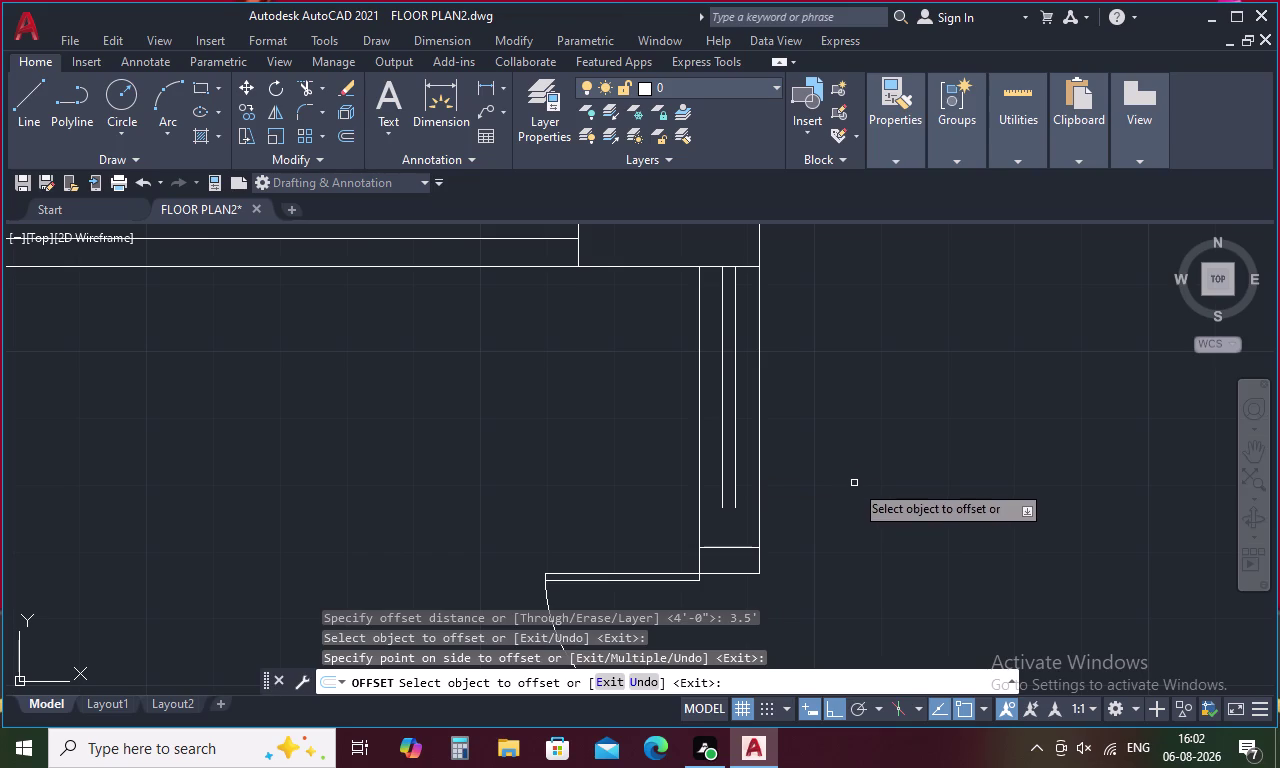
key(Escape)
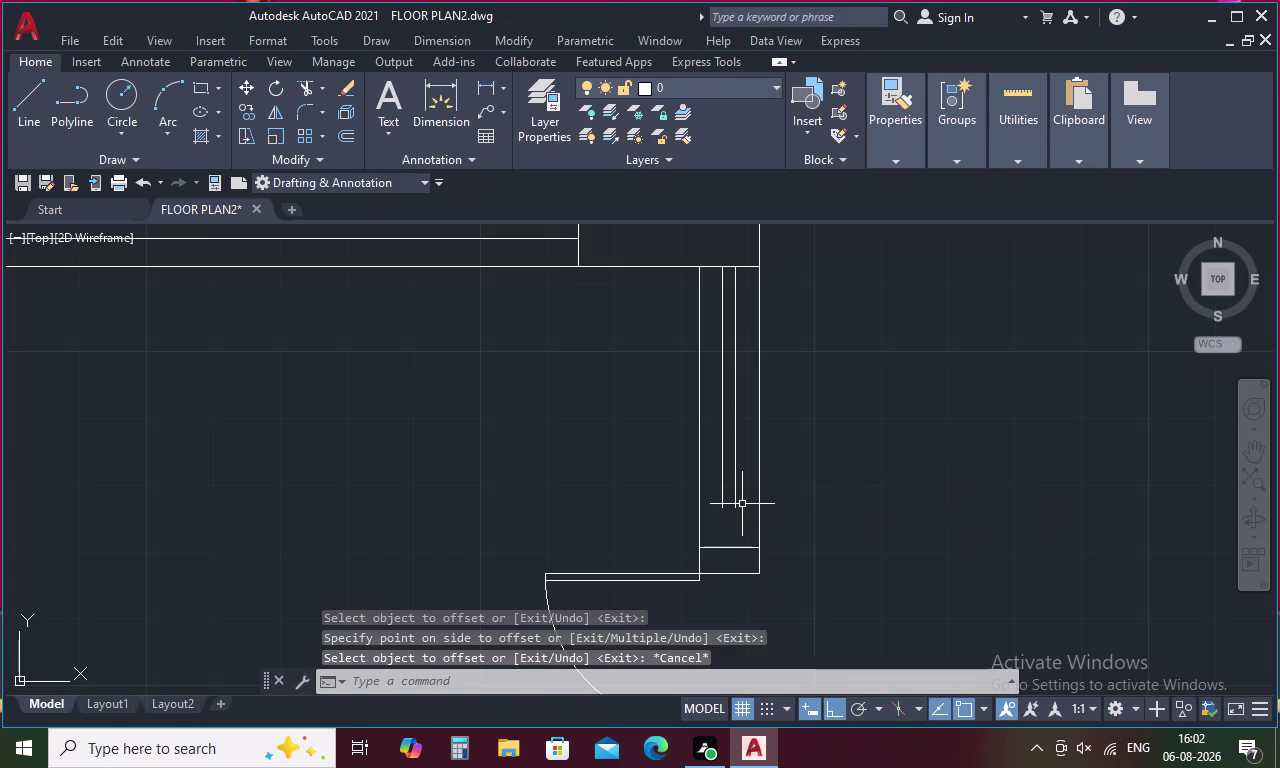
text(ex)
key(space)
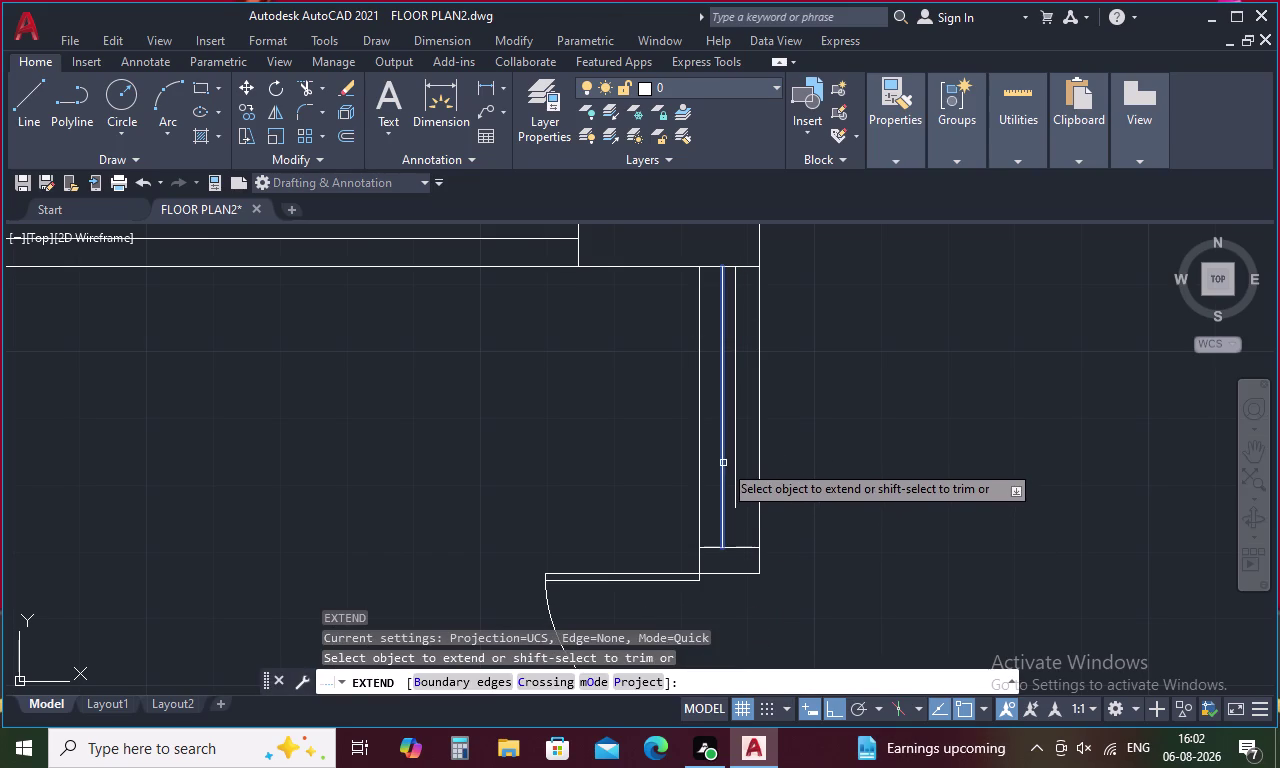
click(723, 463)
click(736, 445)
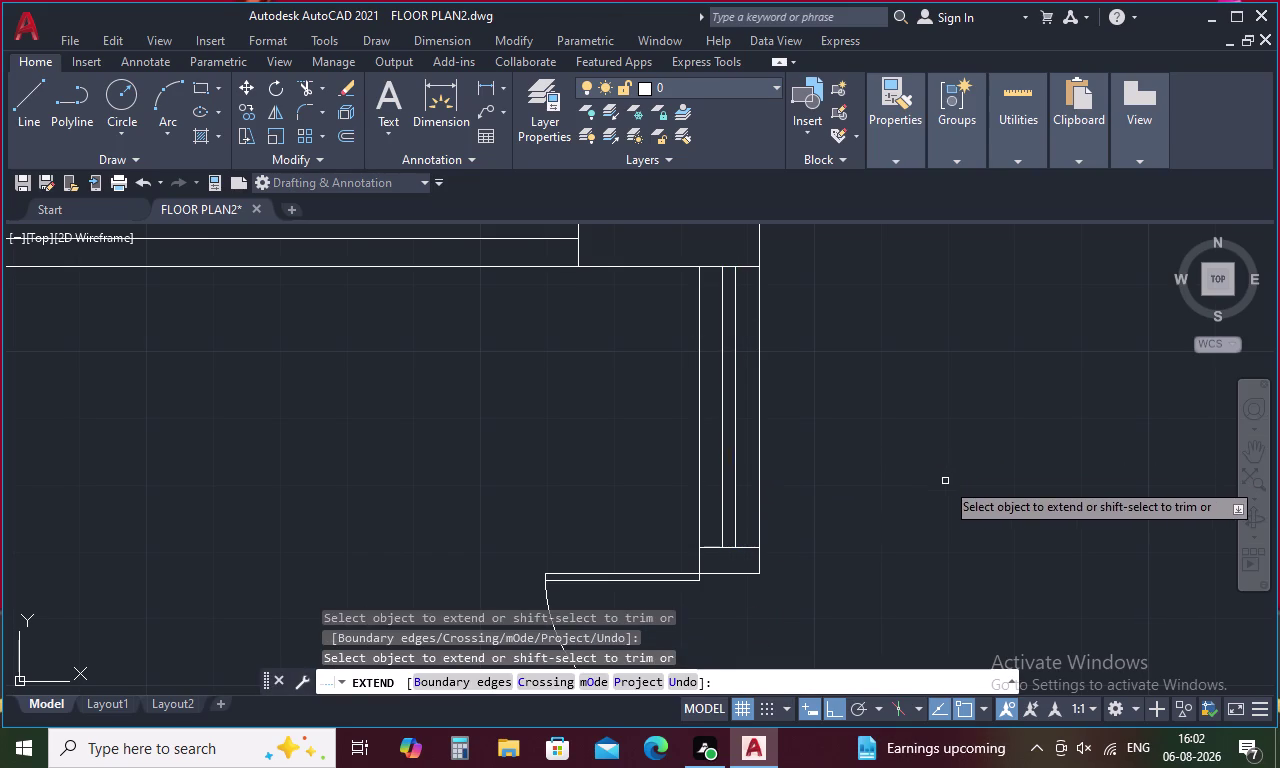
key(Escape)
key(m)
key(space)
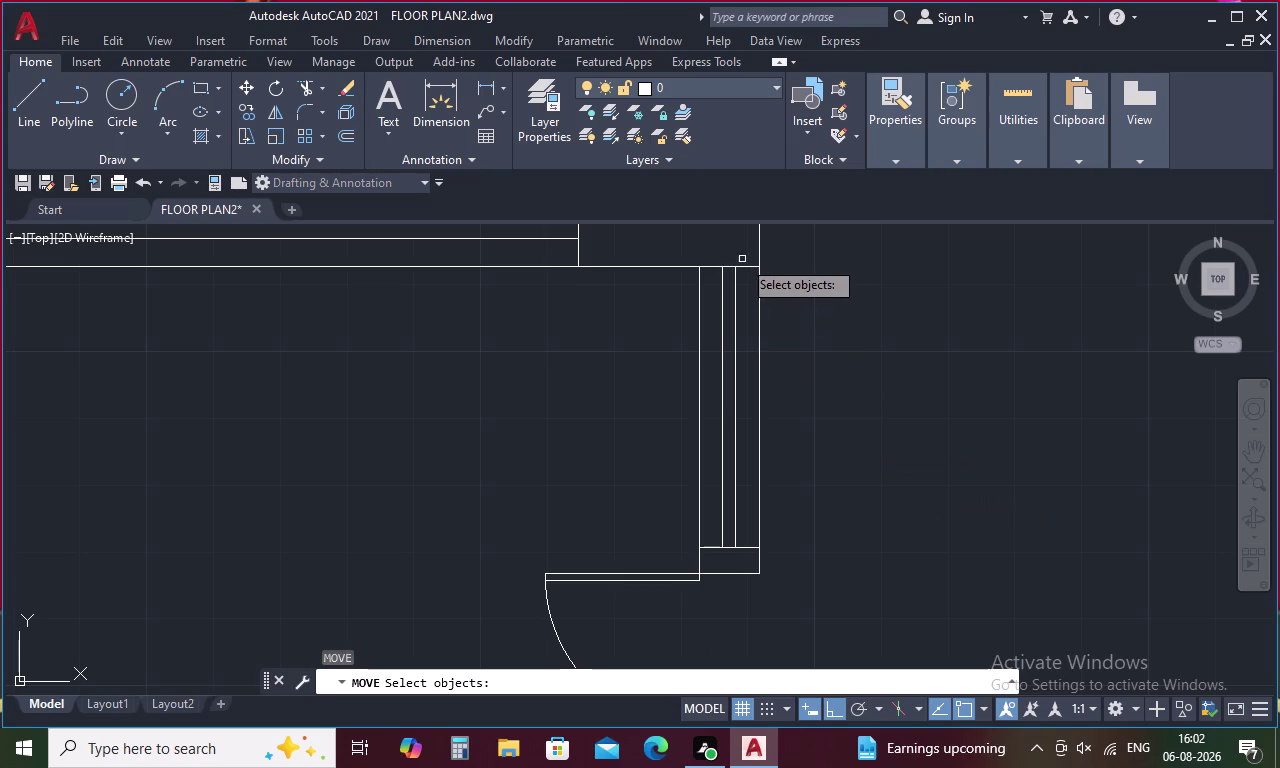
key(Escape)
text(m)
key(space)
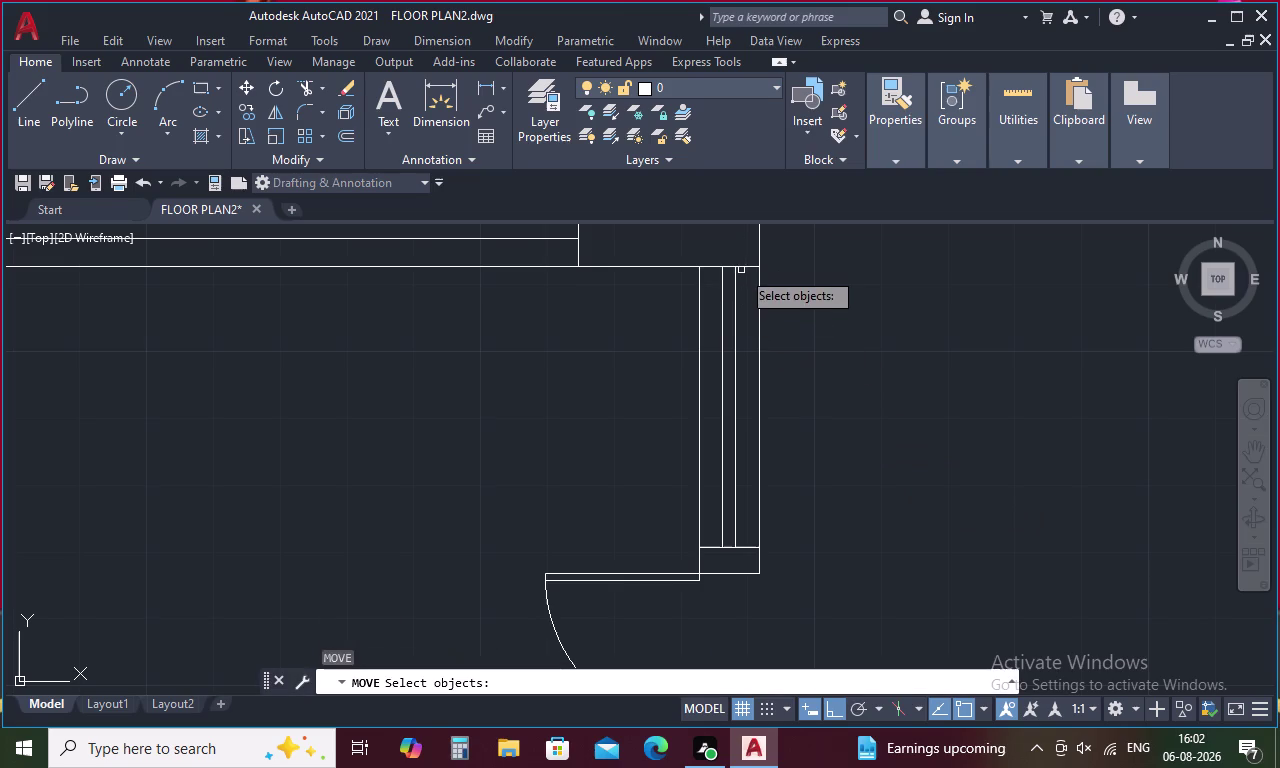
drag(748, 254, 715, 373)
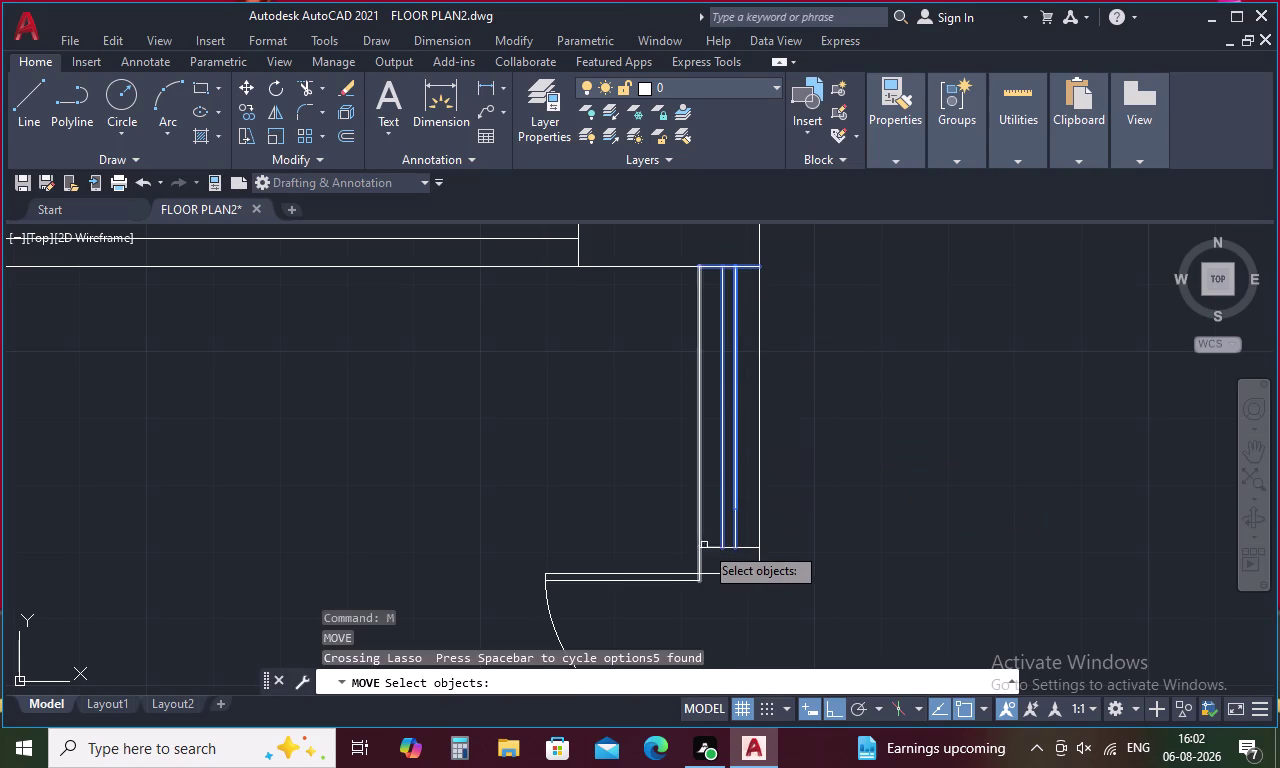
click(711, 548)
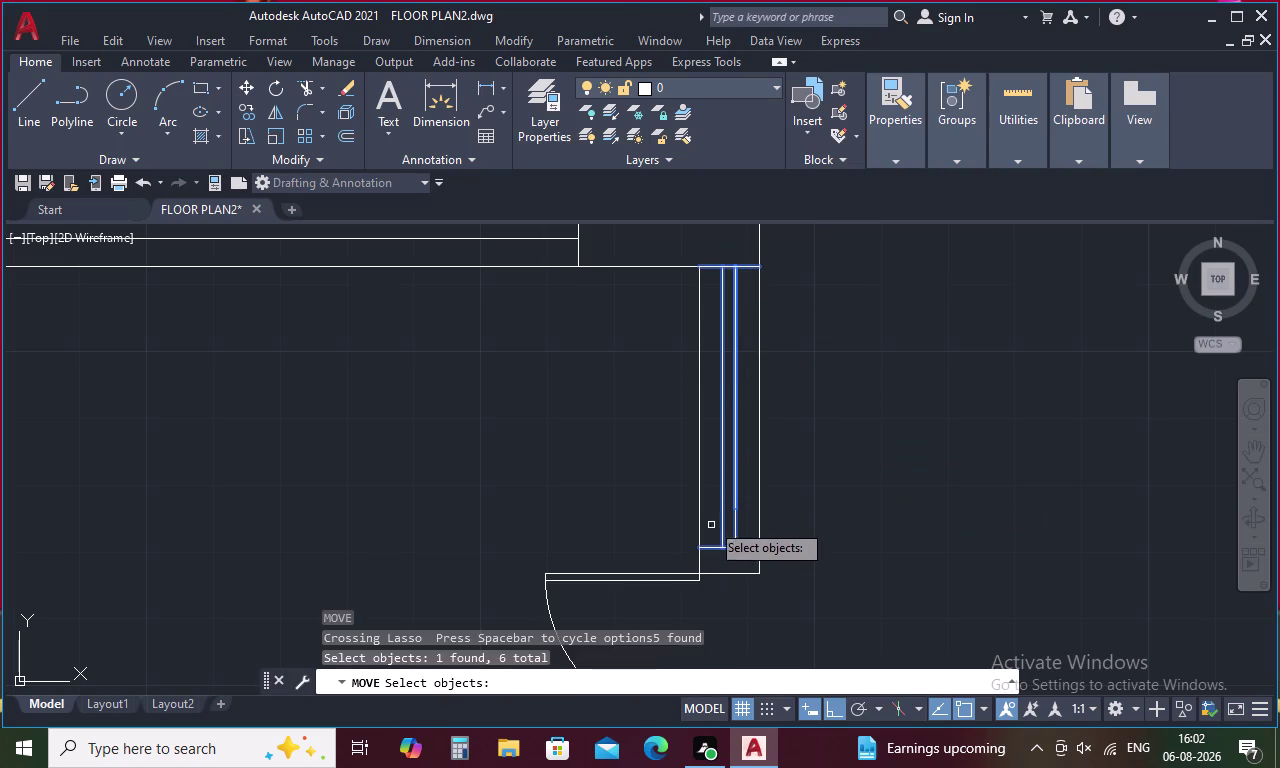
right_click(674, 438)
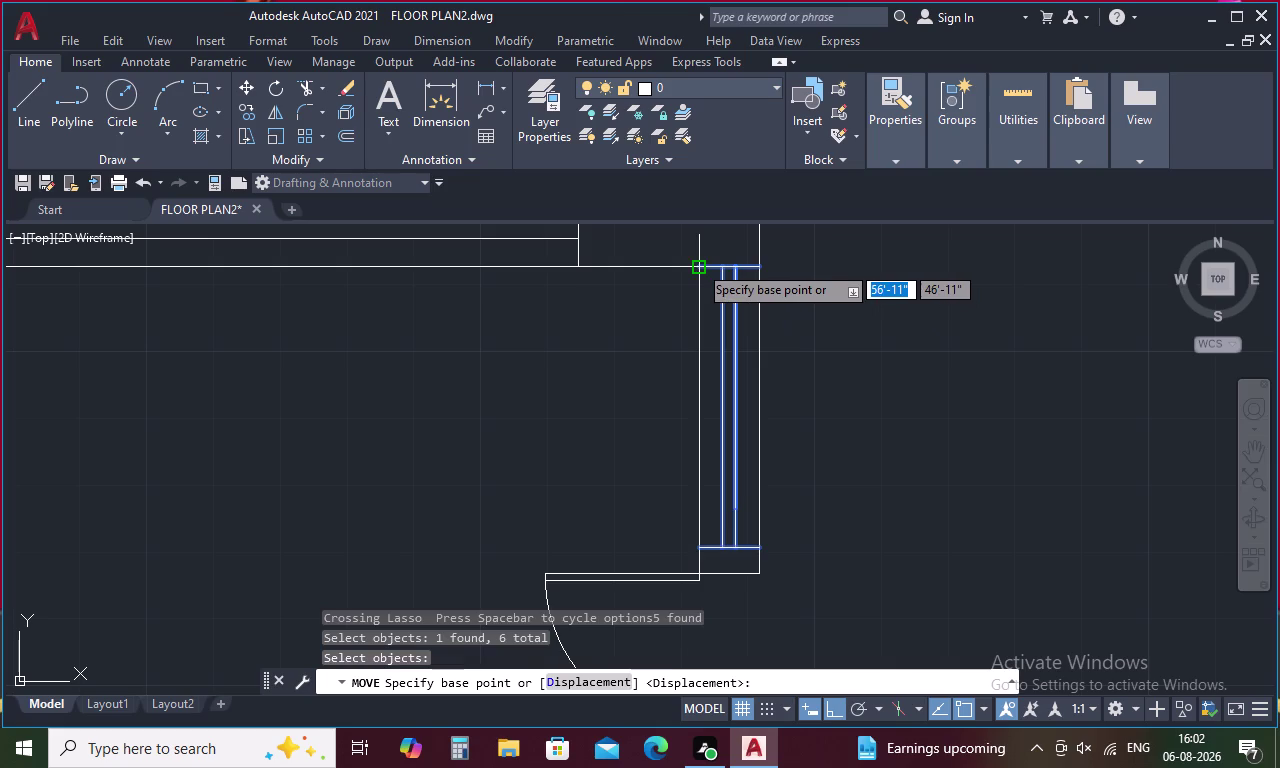
click(698, 264)
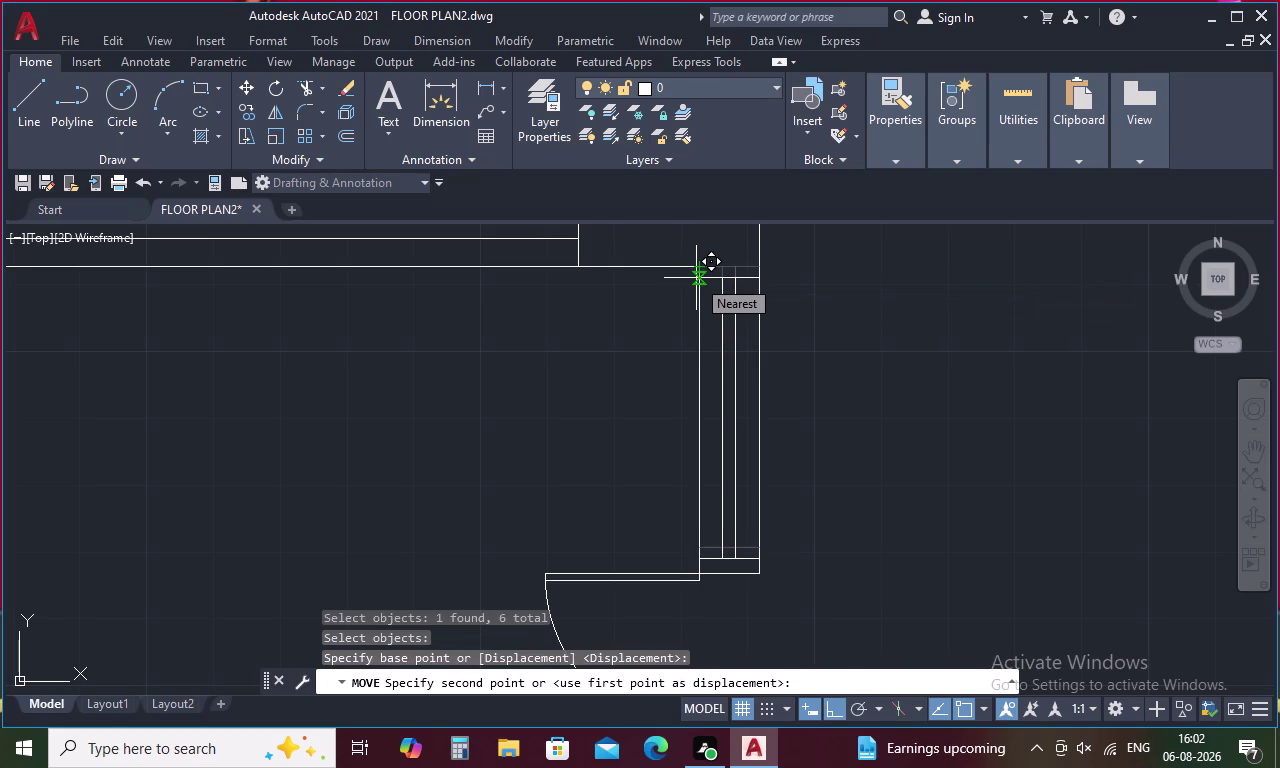
scroll(up, 3)
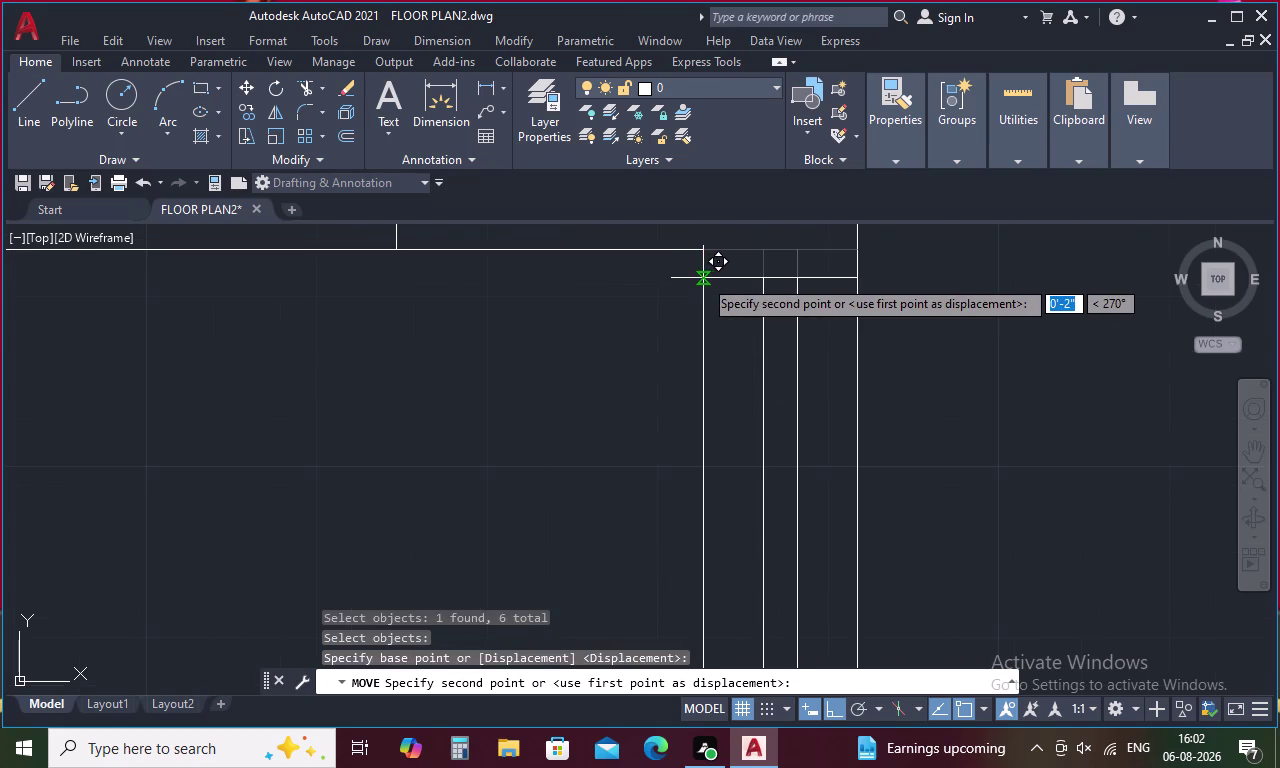
click(703, 278)
key(Escape)
scroll(down, 3)
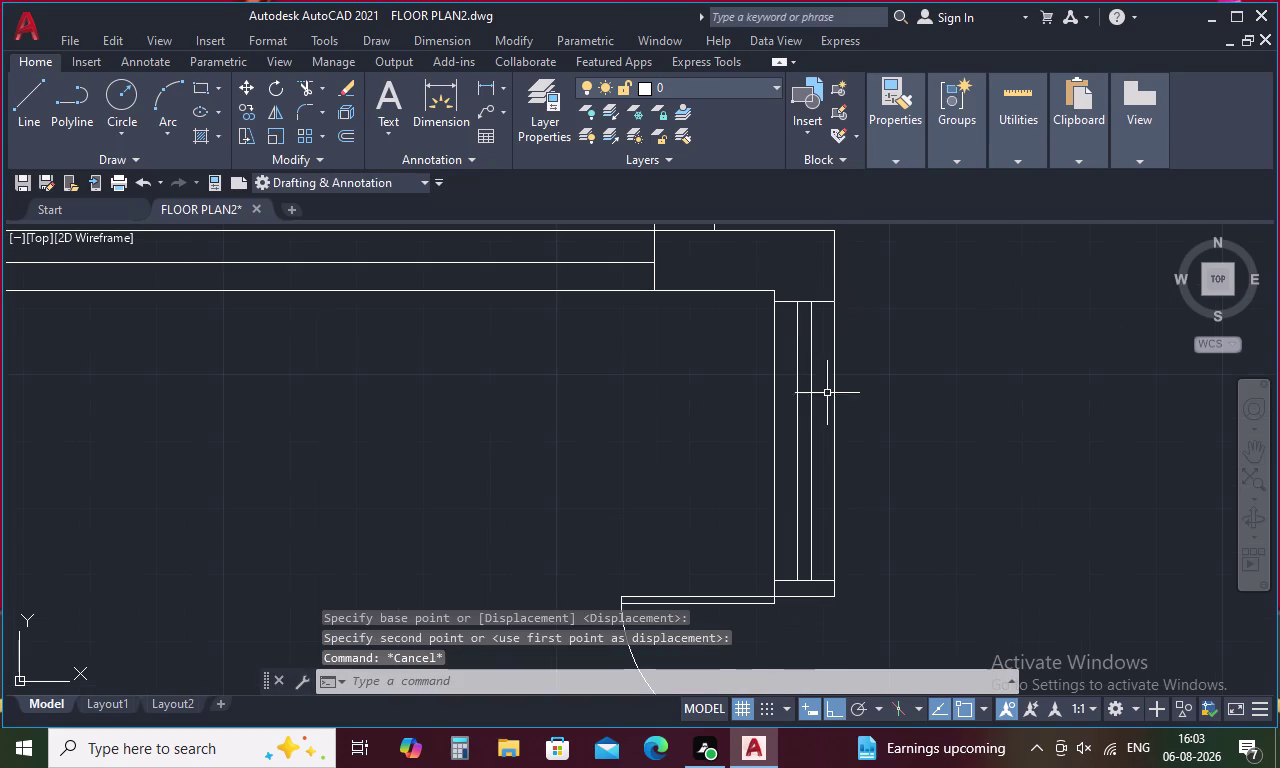
drag(822, 361, 791, 414)
scroll(up, 3)
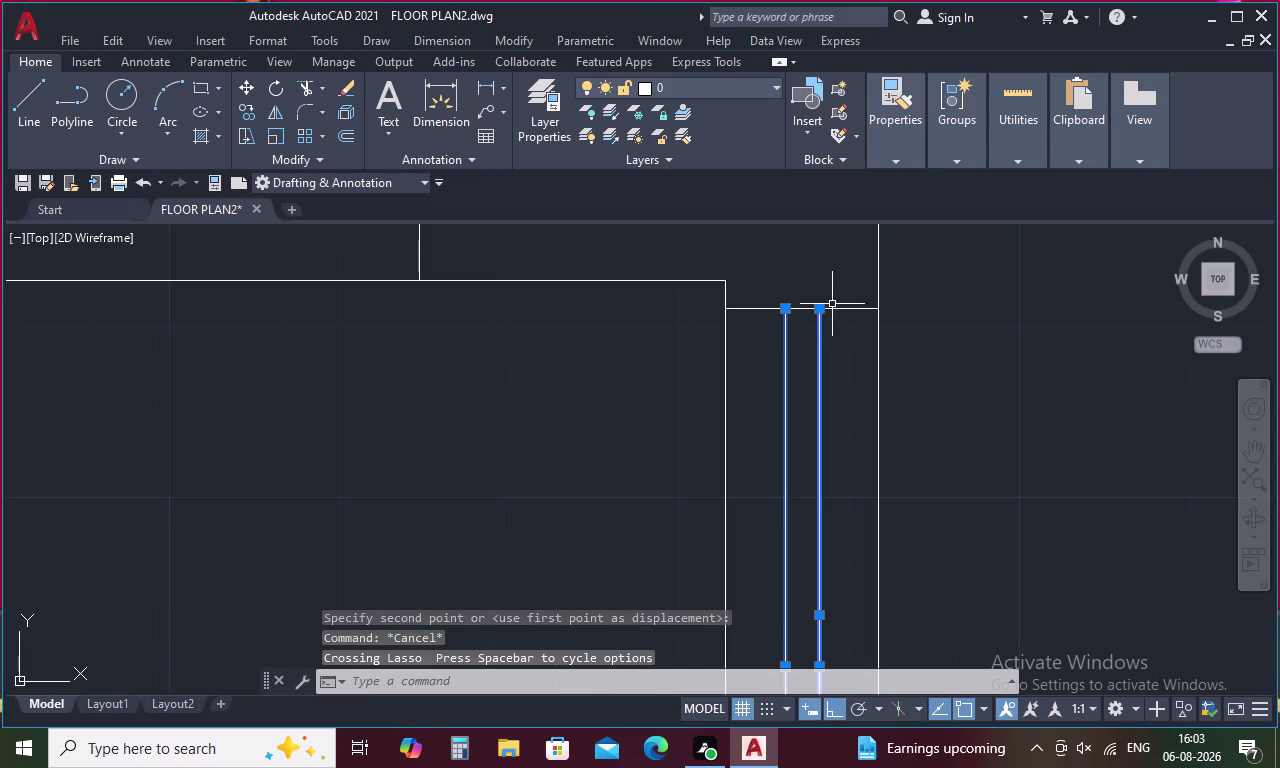
click(836, 307)
scroll(down, 3)
scroll(up, 3)
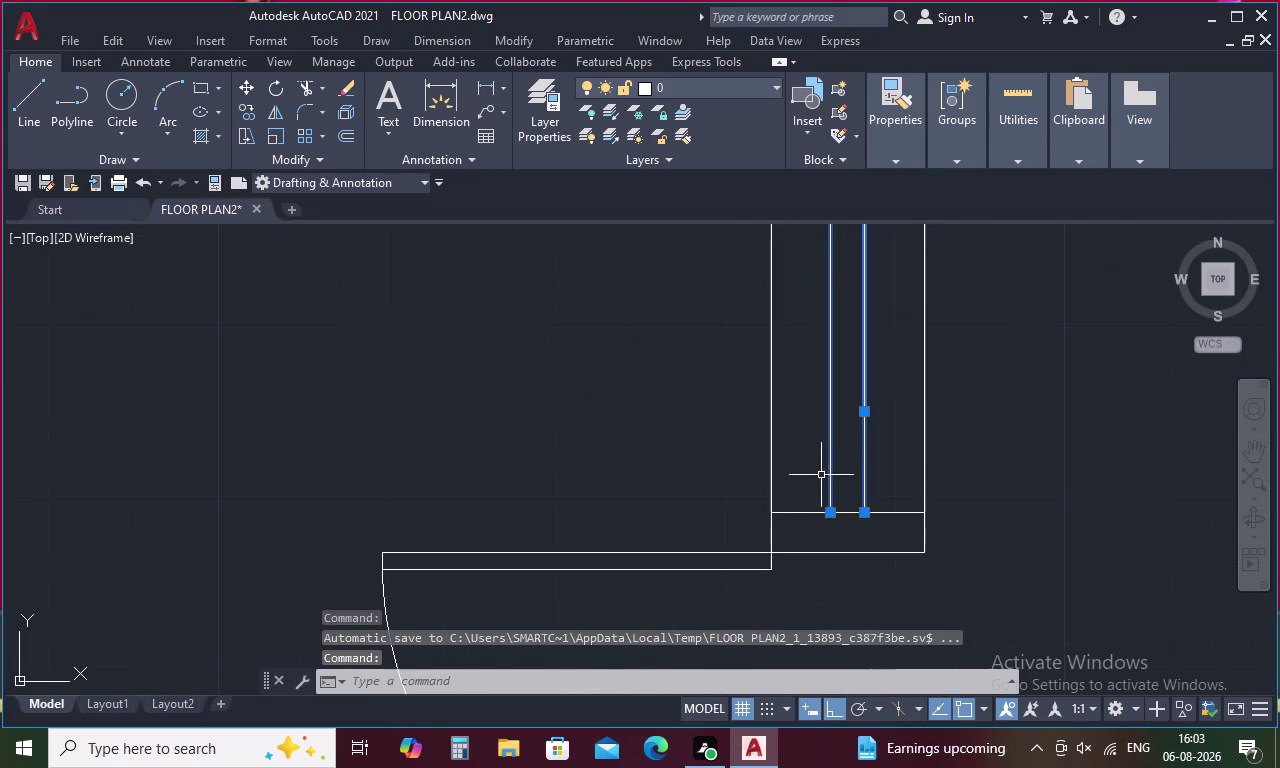
click(809, 513)
scroll(down, 3)
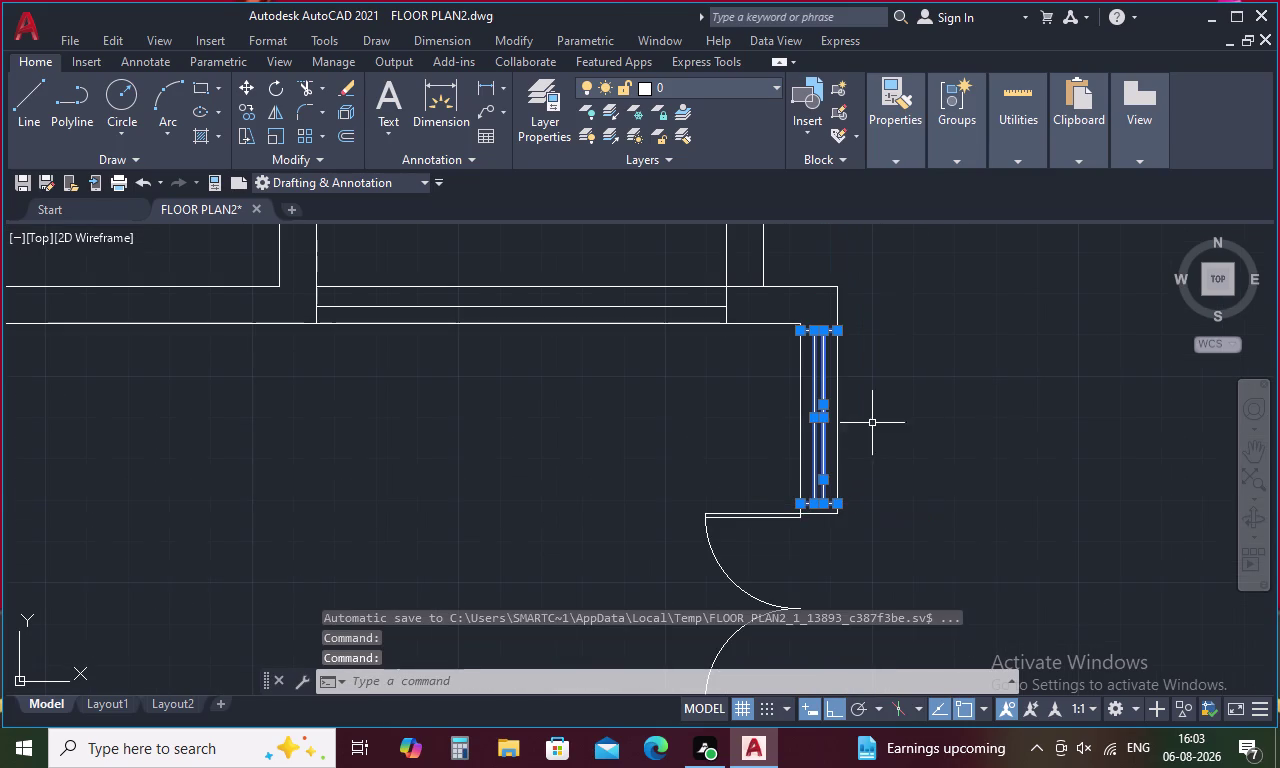
right_click(889, 393)
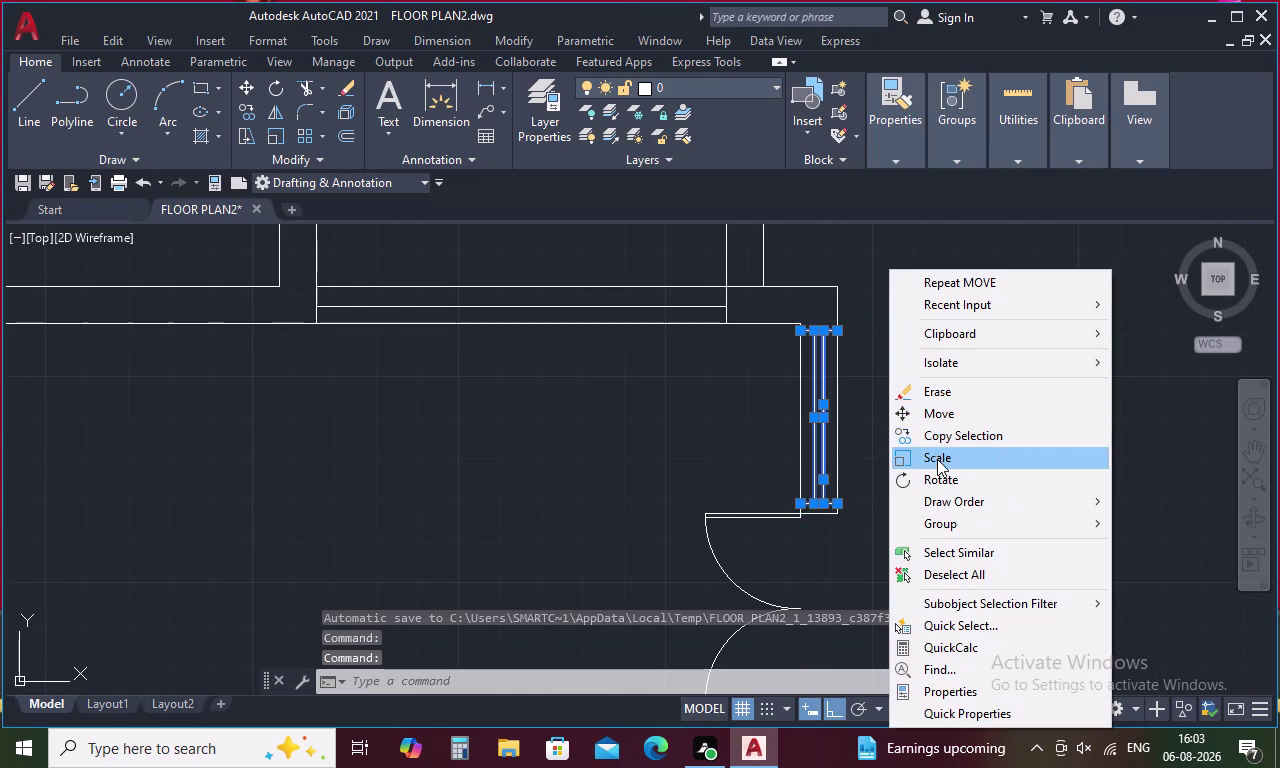
click(945, 416)
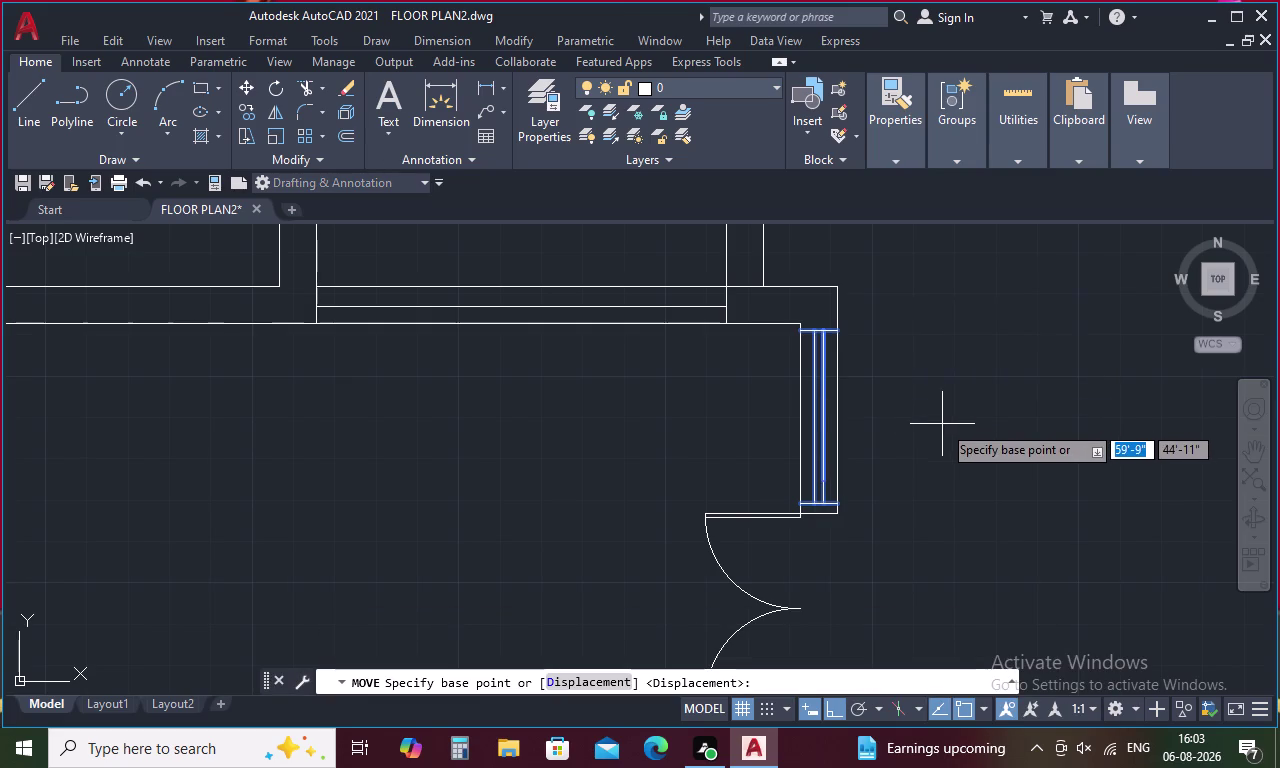
key(Escape)
scroll(up, 3)
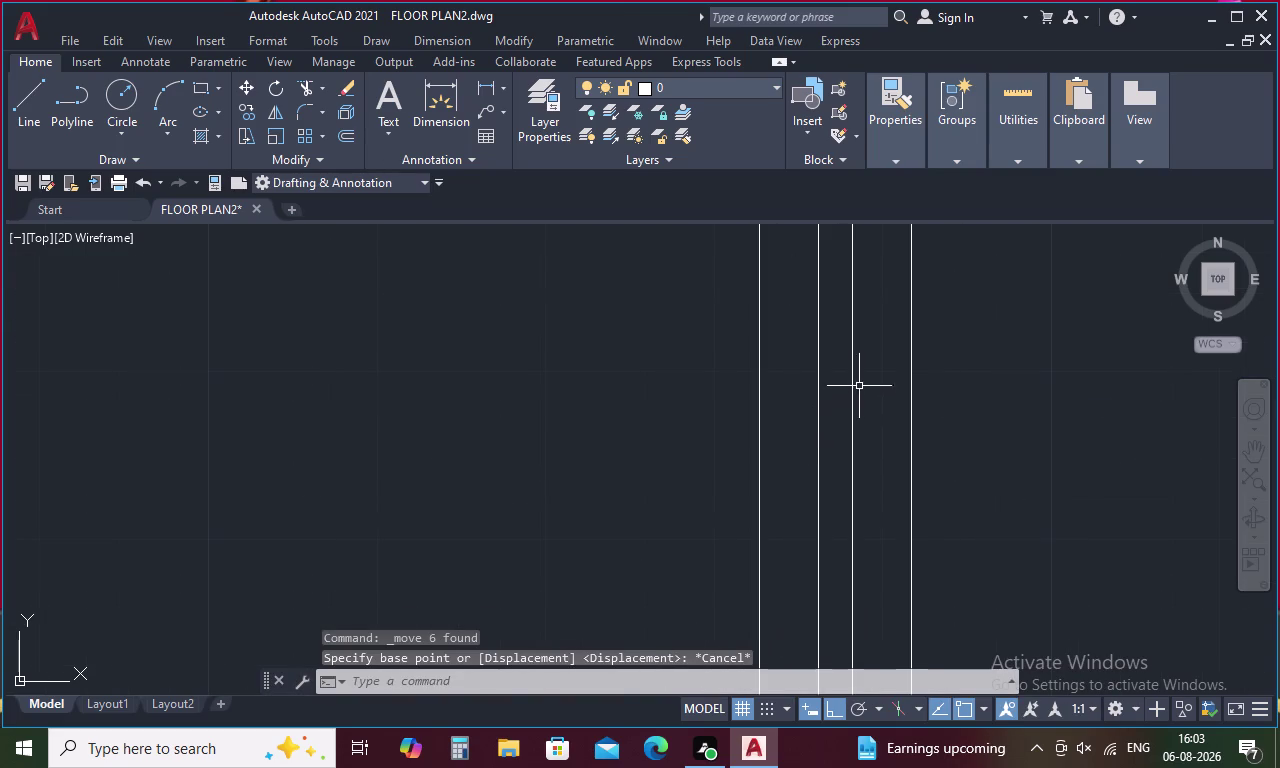
drag(862, 385, 814, 425)
scroll(down, 3)
scroll(up, 3)
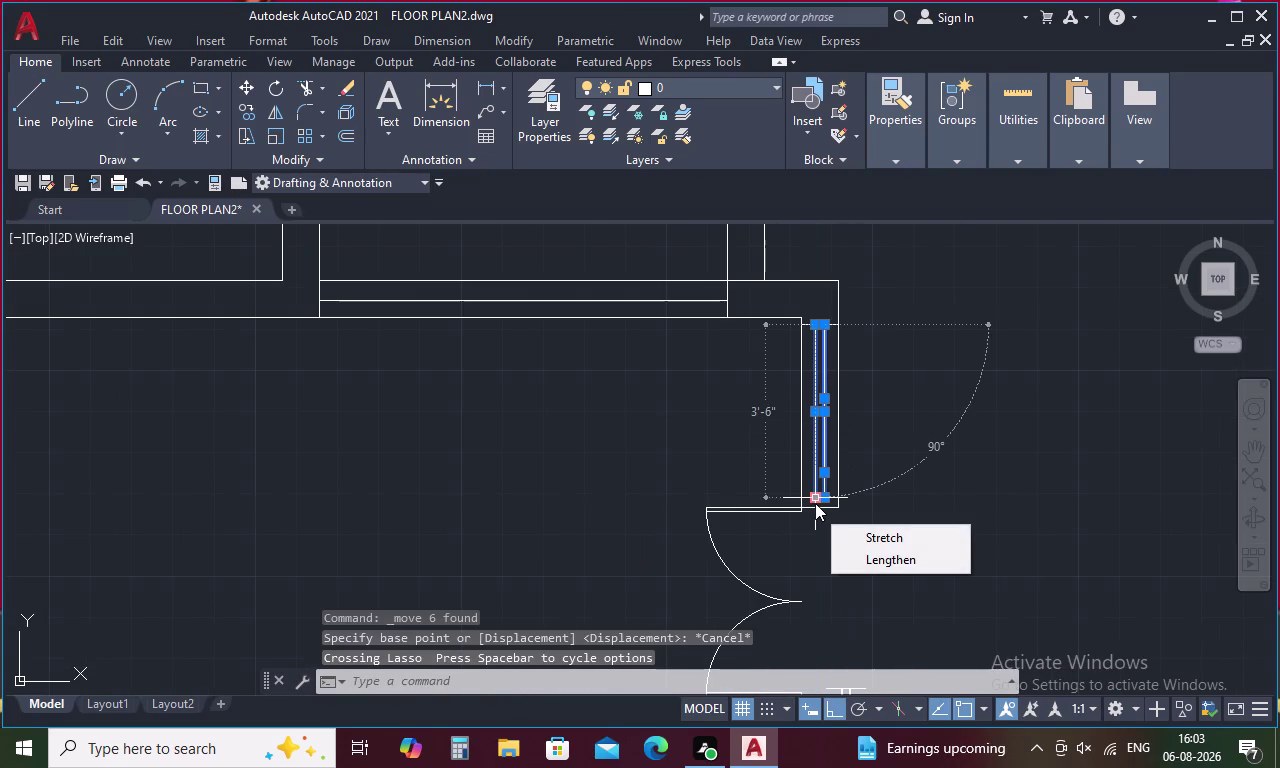
scroll(up, 3)
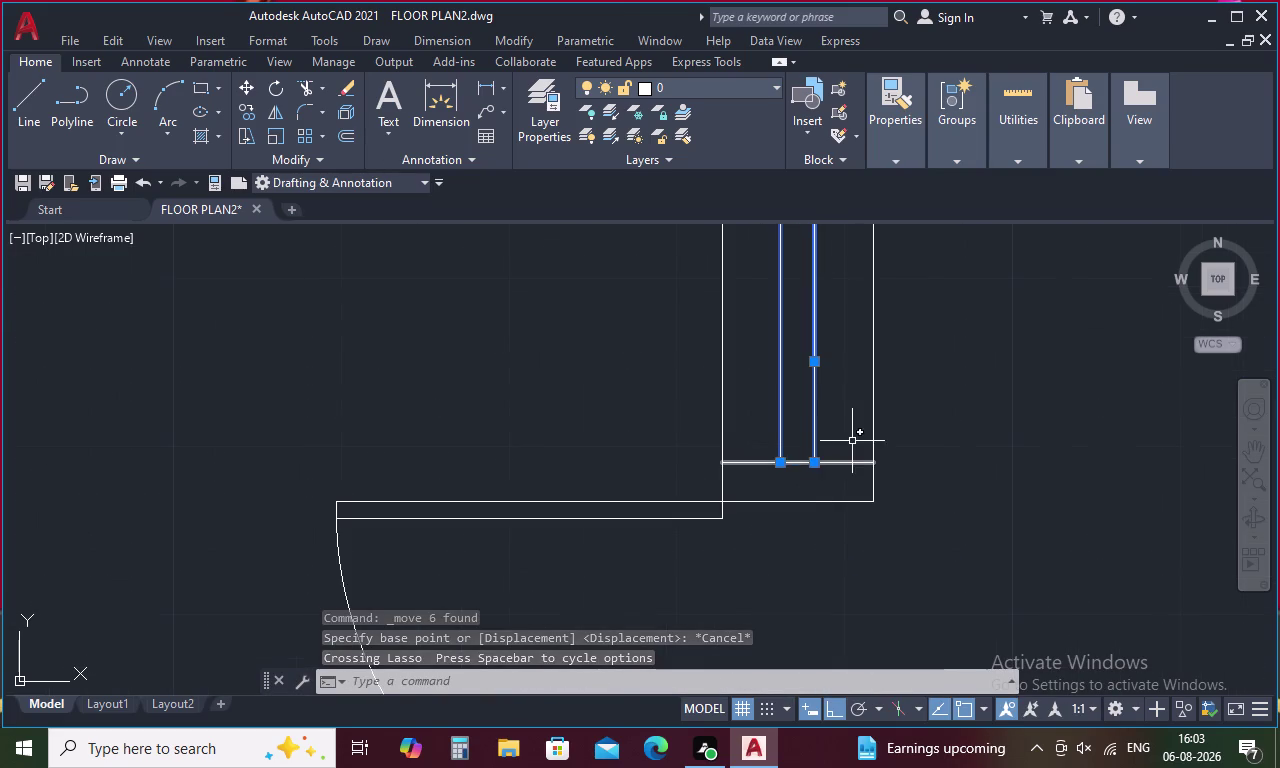
drag(853, 437, 839, 467)
scroll(down, 3)
middle_drag(857, 371, 840, 460)
scroll(up, 3)
drag(835, 376, 824, 464)
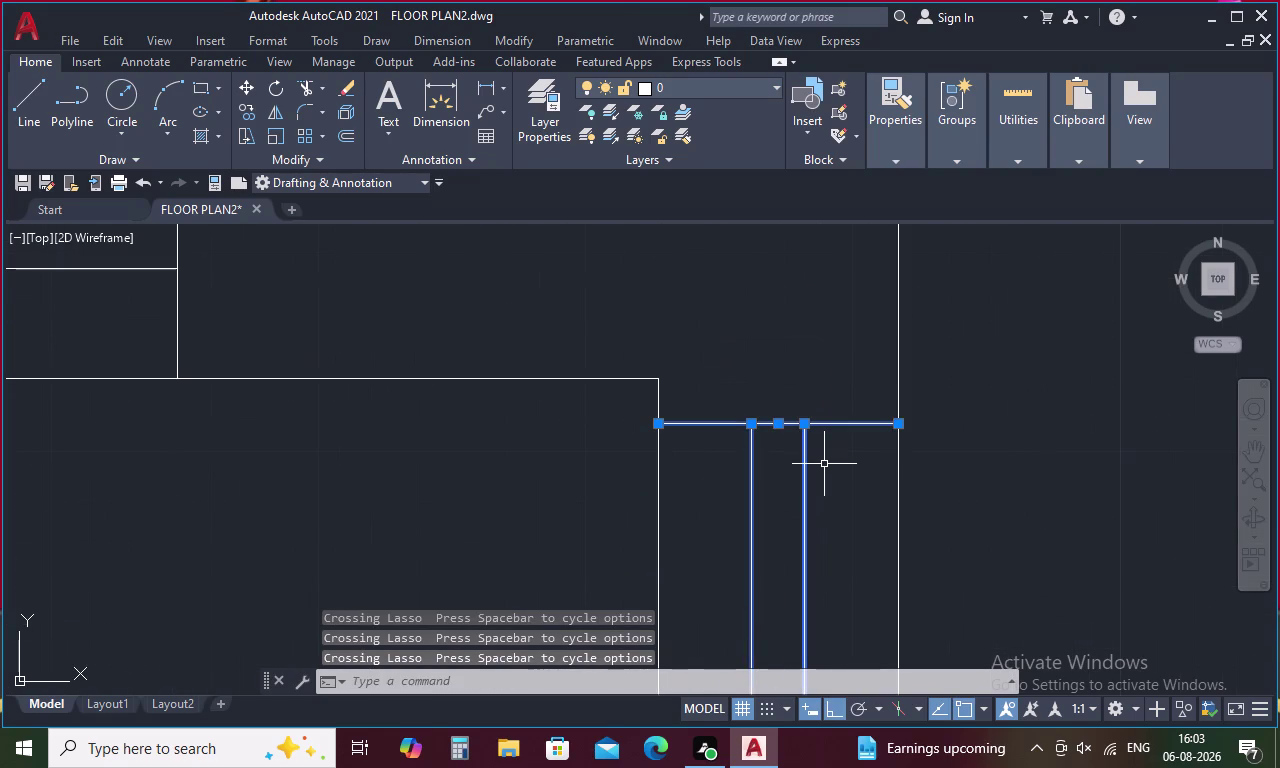
right_click(824, 464)
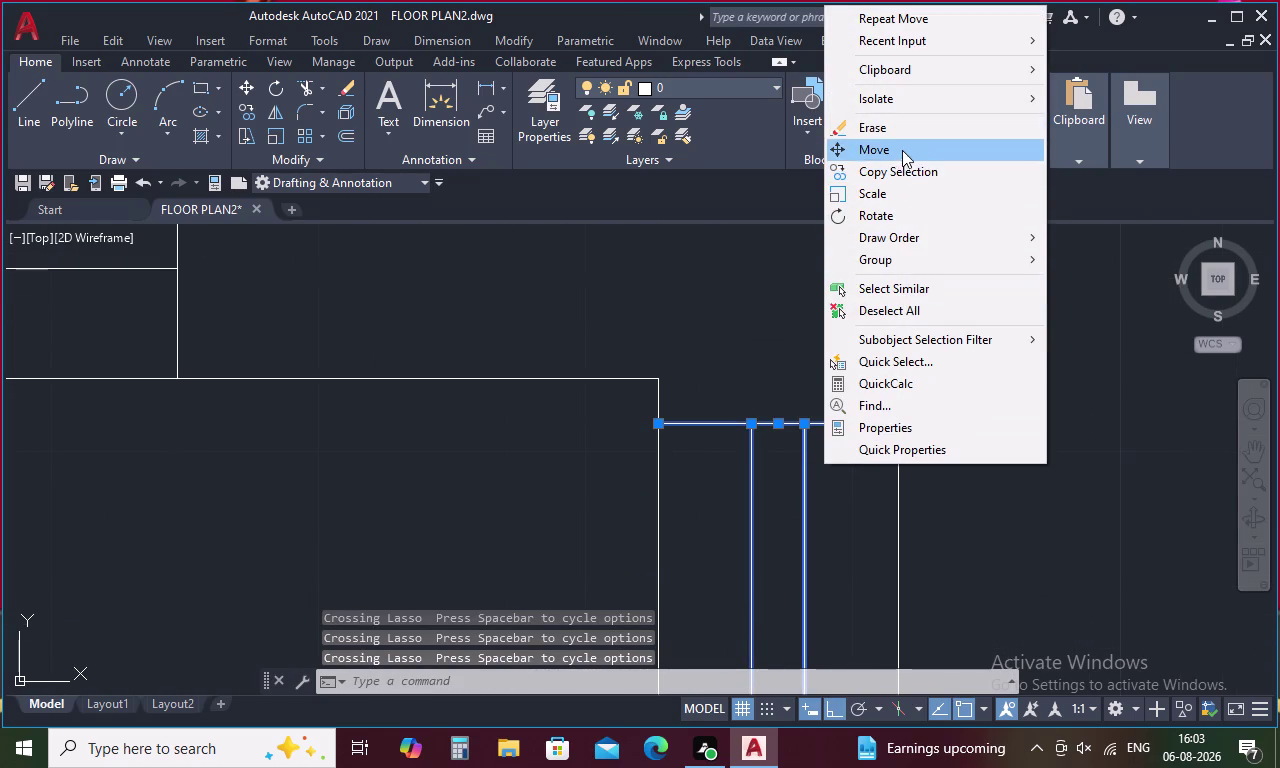
Copy the right-wall window lines from their corner to a spot below the door opening.
click(901, 170)
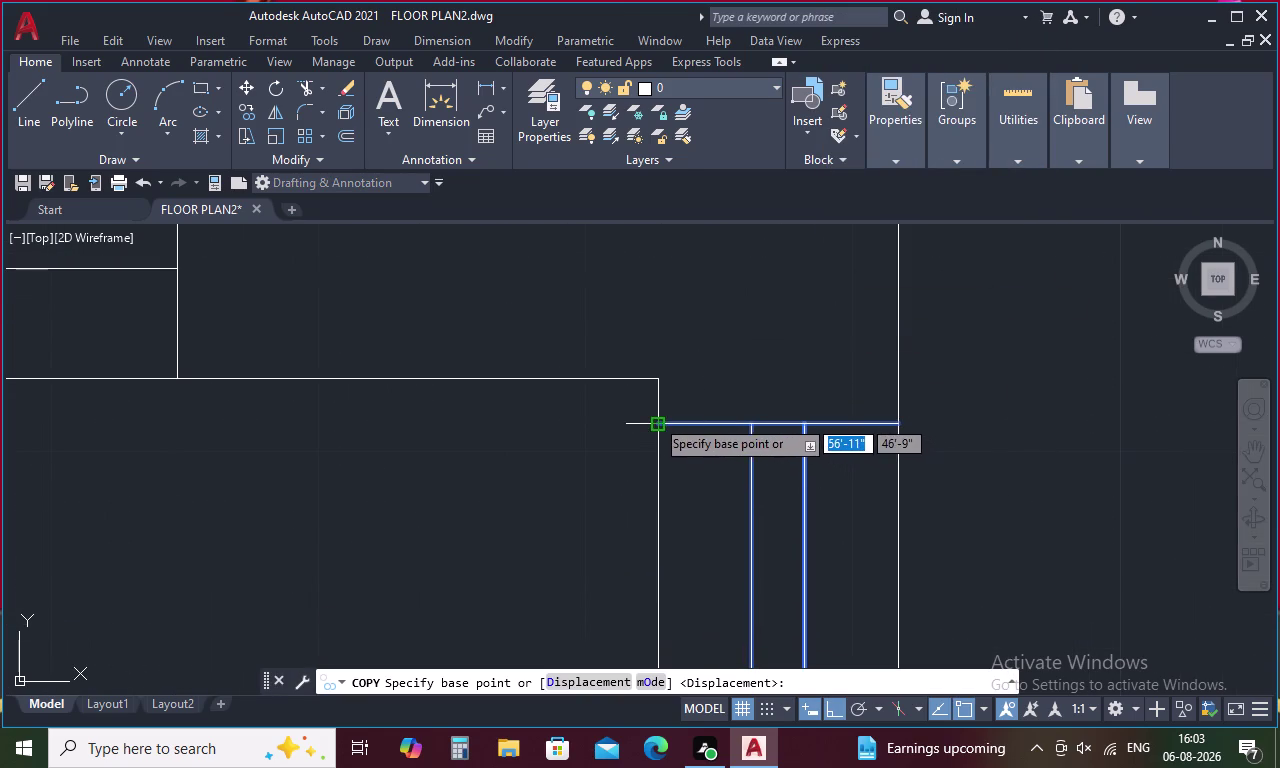
click(655, 418)
scroll(down, 3)
middle_drag(655, 446, 758, 242)
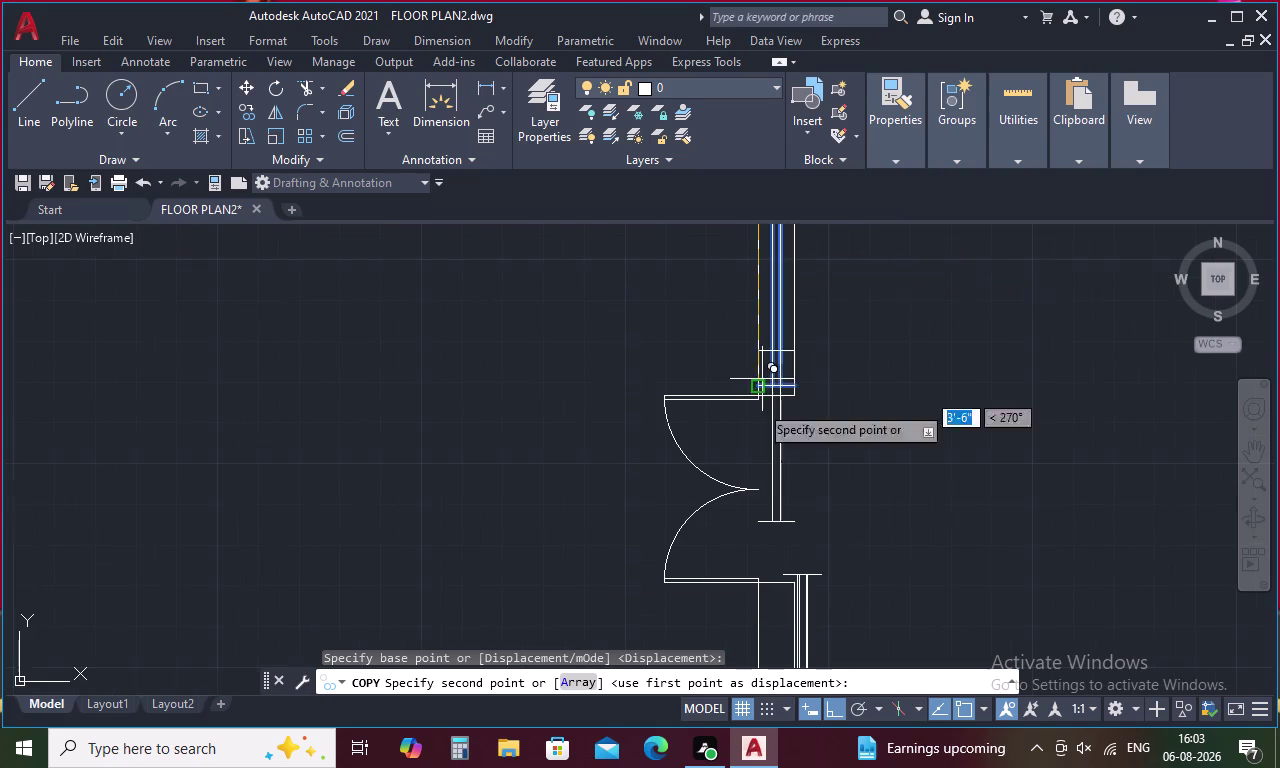
middle_drag(748, 519, 764, 287)
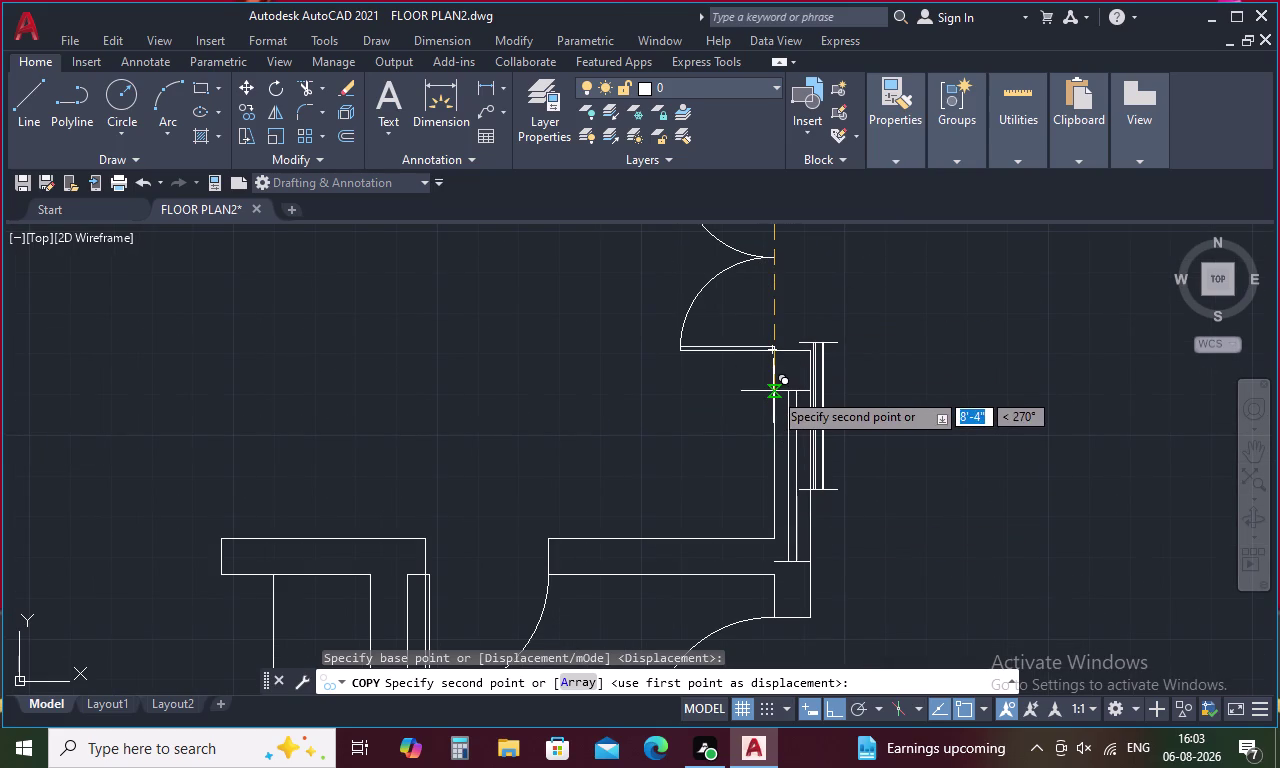
scroll(up, 3)
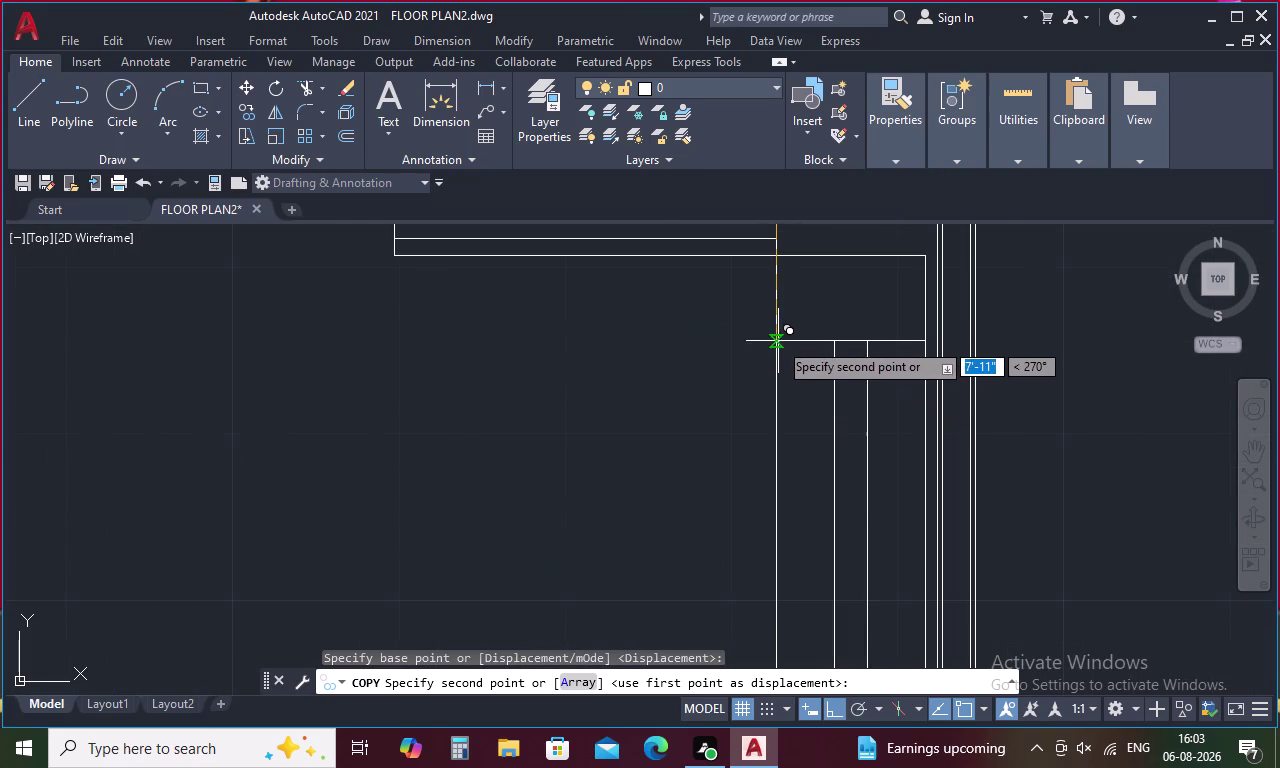
scroll(down, 3)
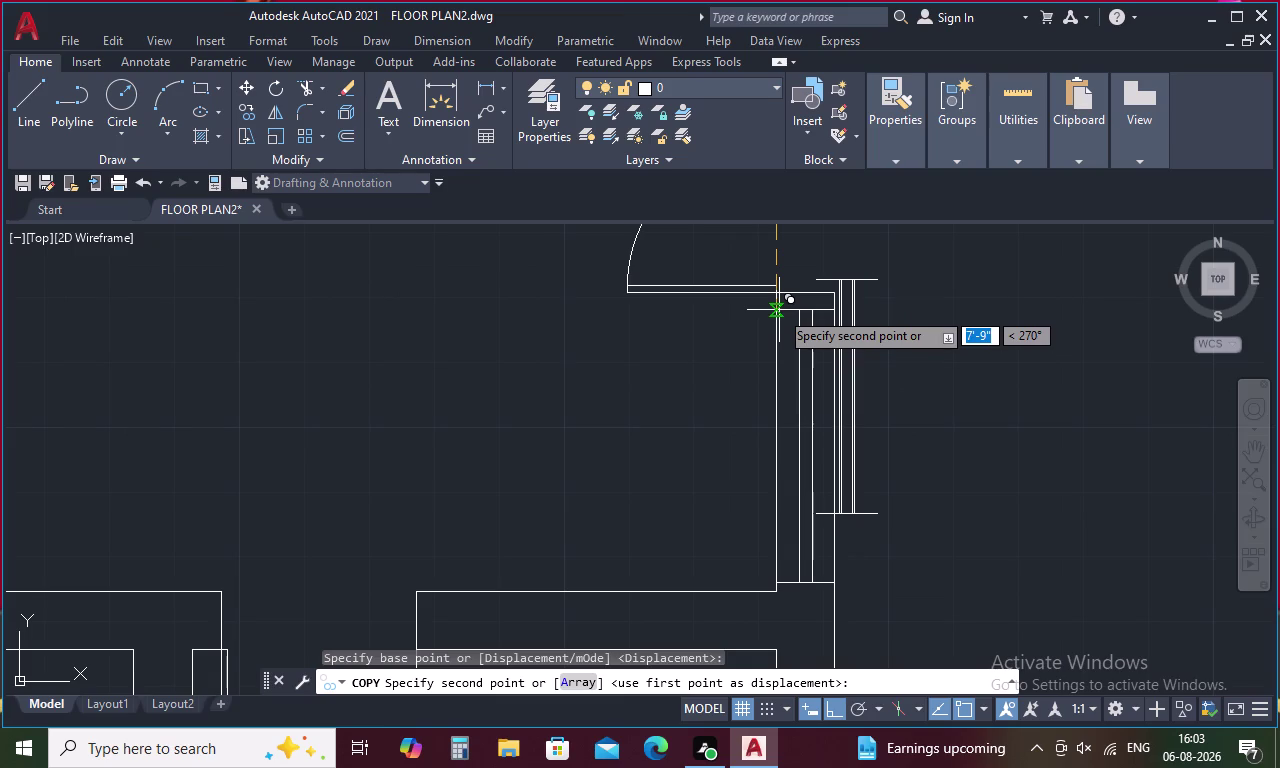
click(779, 306)
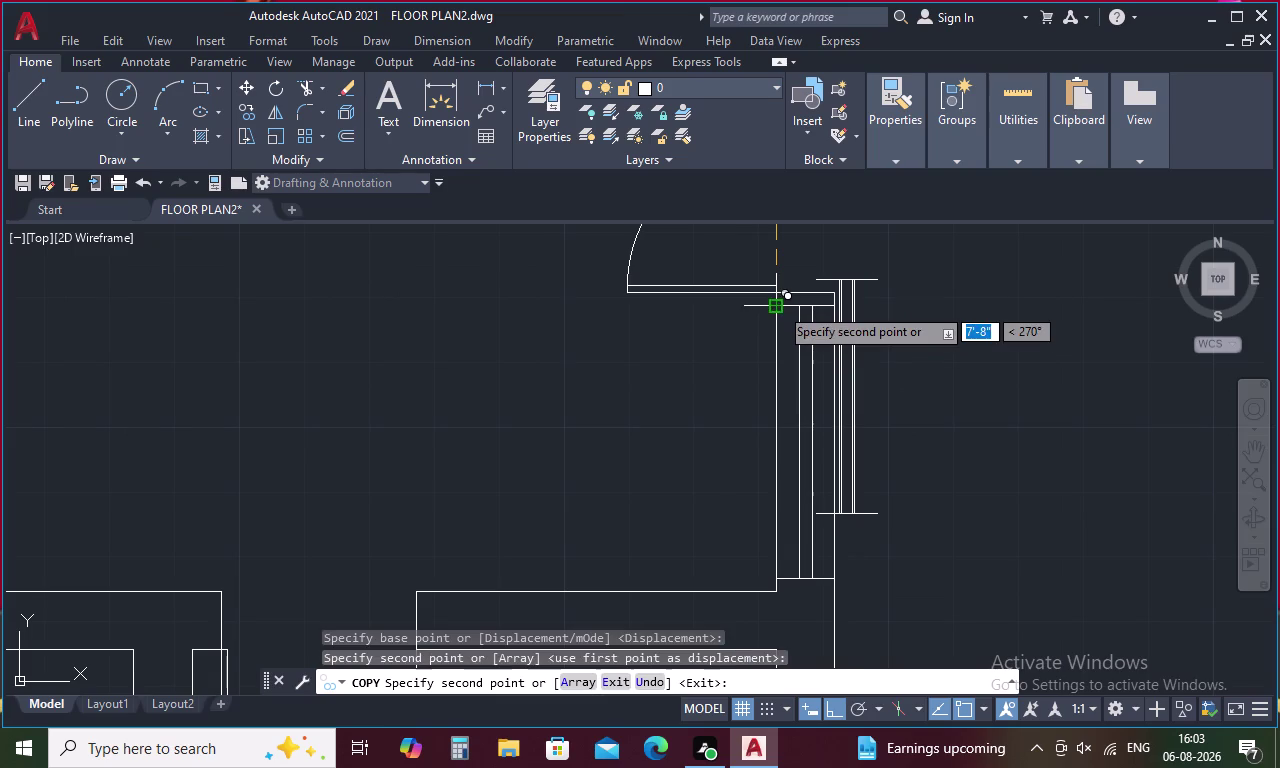
key(Escape)
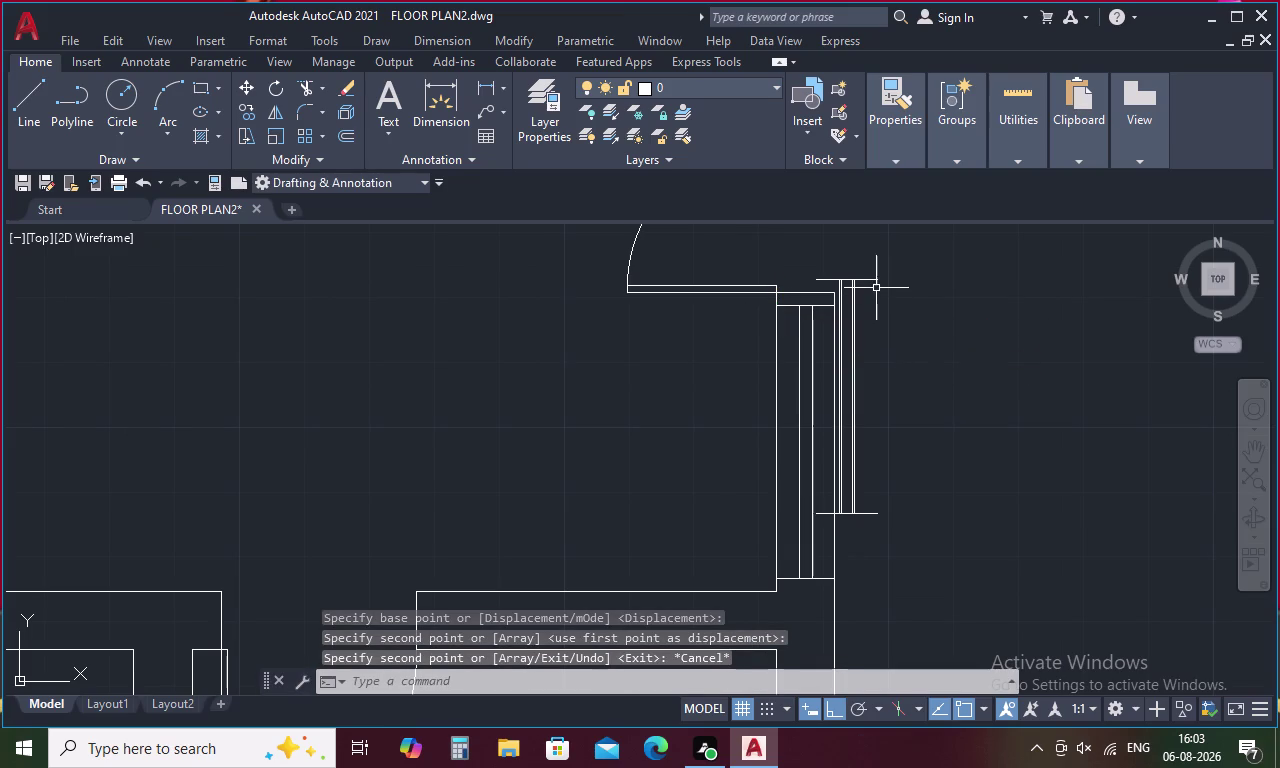
Erase the misplaced copied window lines and leftover duplicates beside the right wall.
click(876, 287)
click(866, 279)
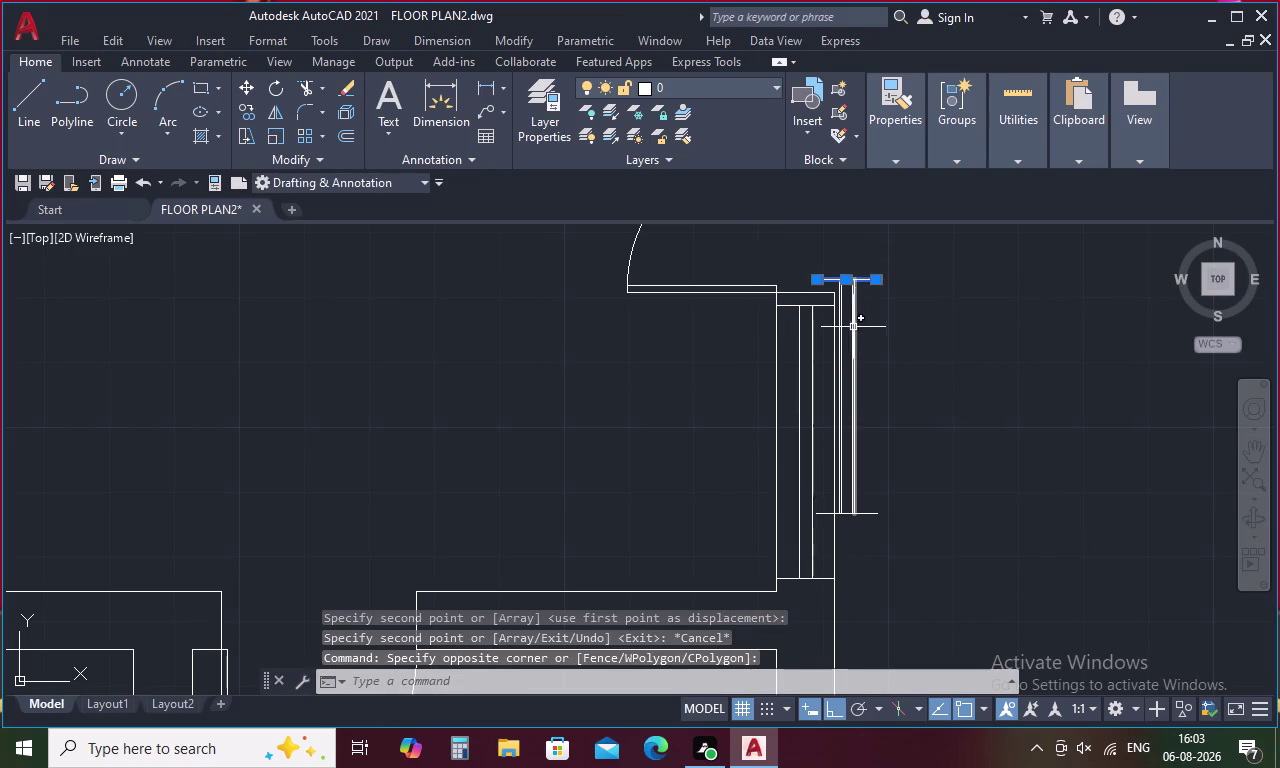
click(851, 335)
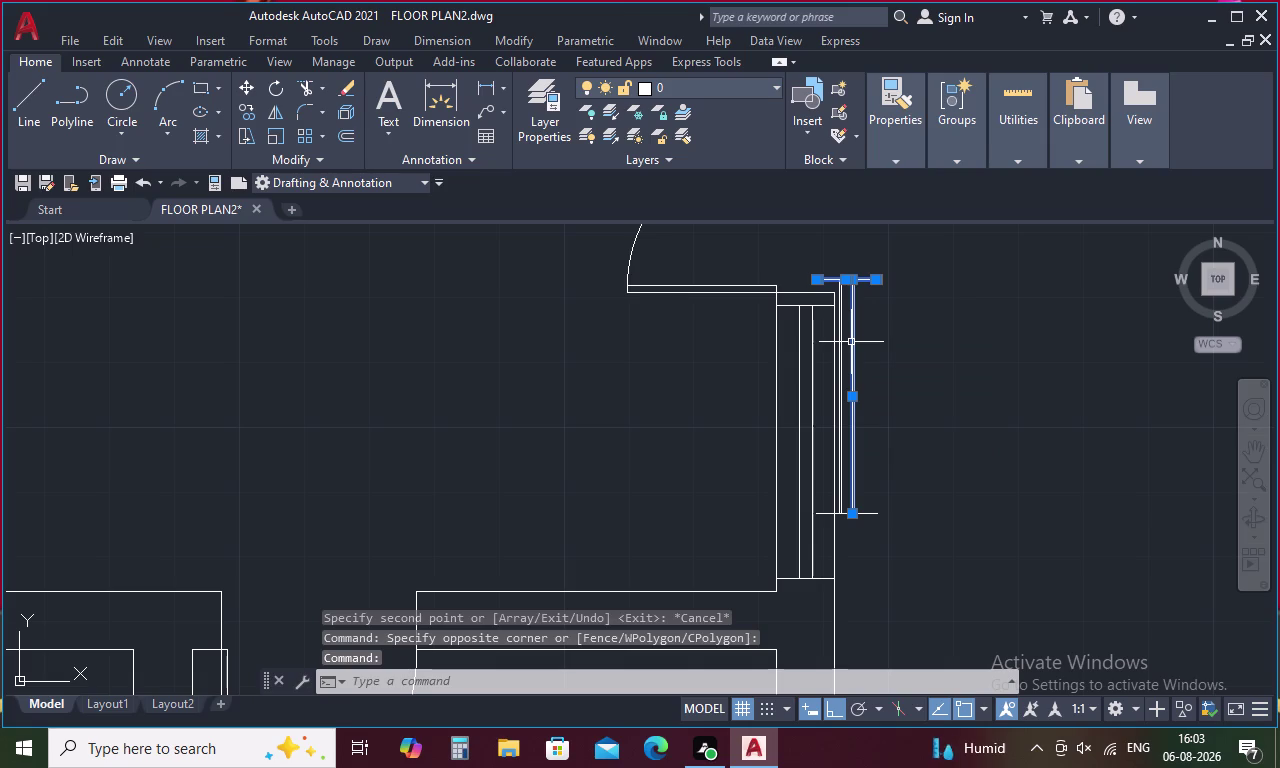
key(Delete)
scroll(up, 3)
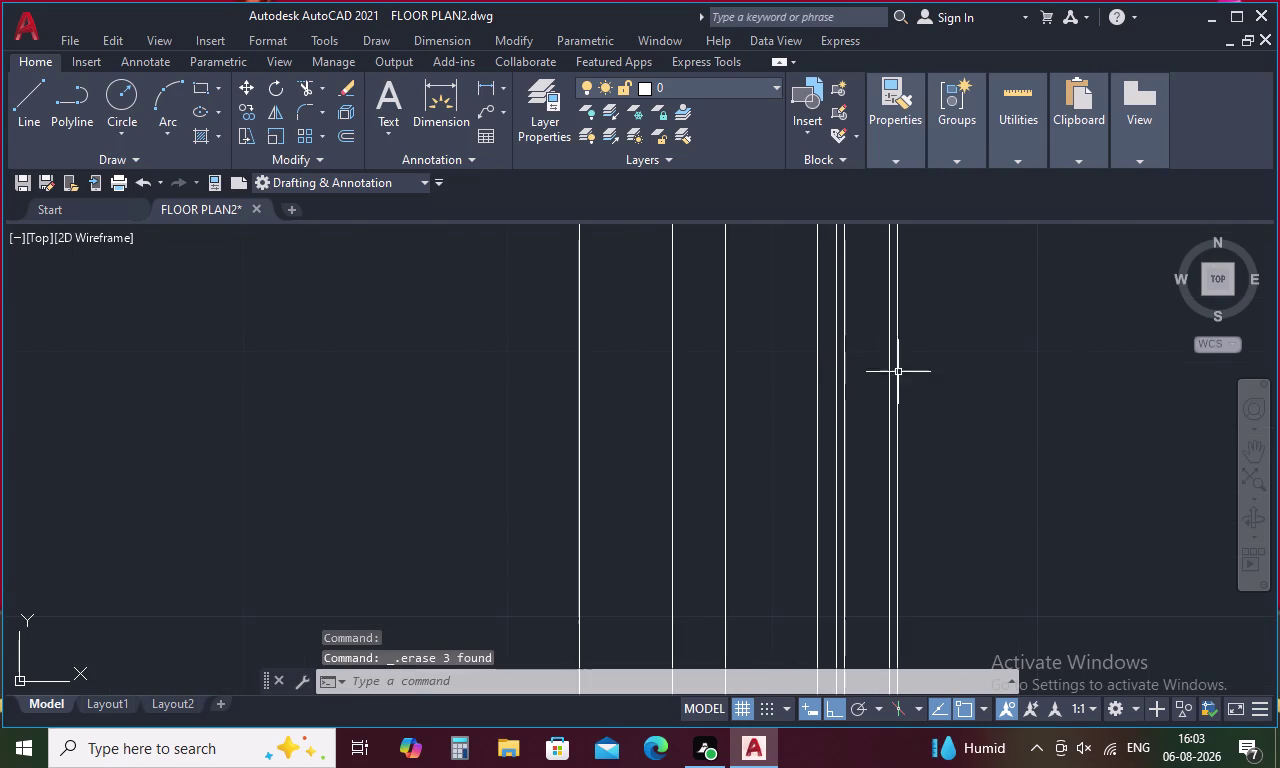
drag(918, 360, 831, 434)
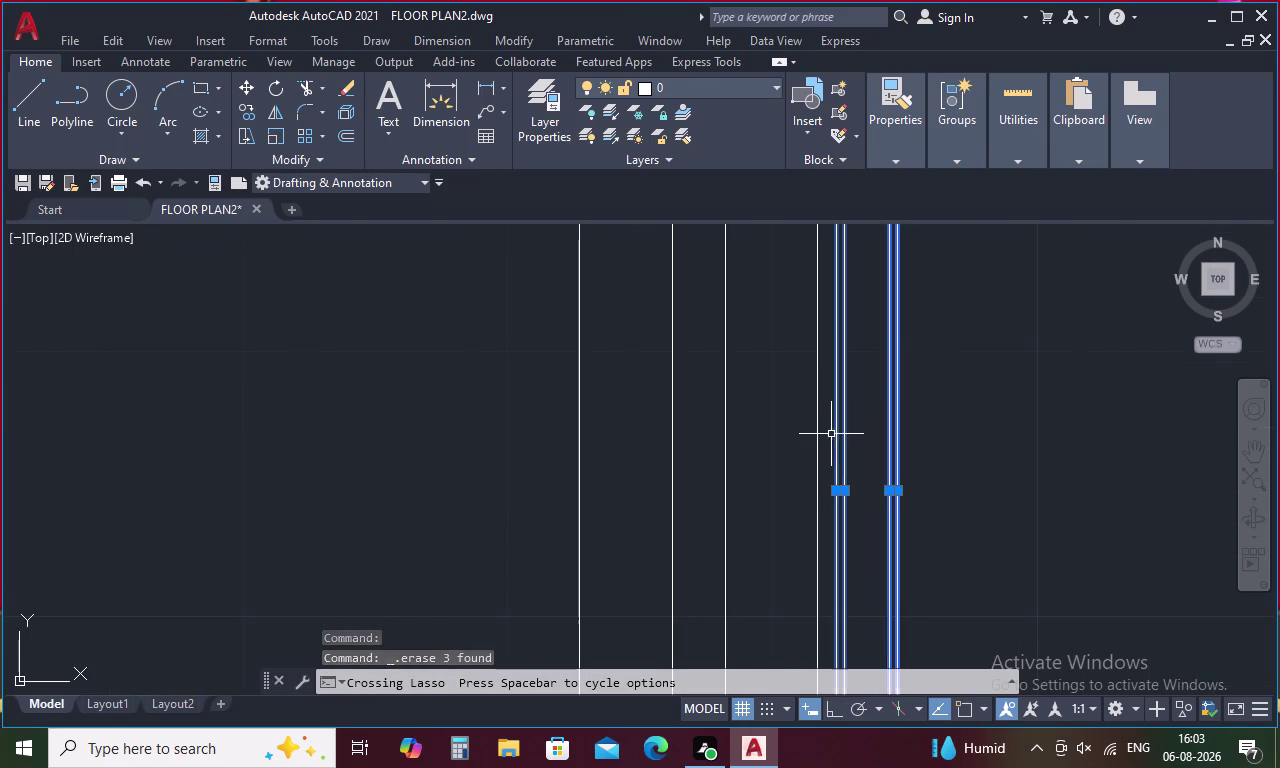
key(Delete)
Erase the stray short lines near the right wall and zoom back out to the whole plan.
scroll(down, 3)
scroll(down, 3)
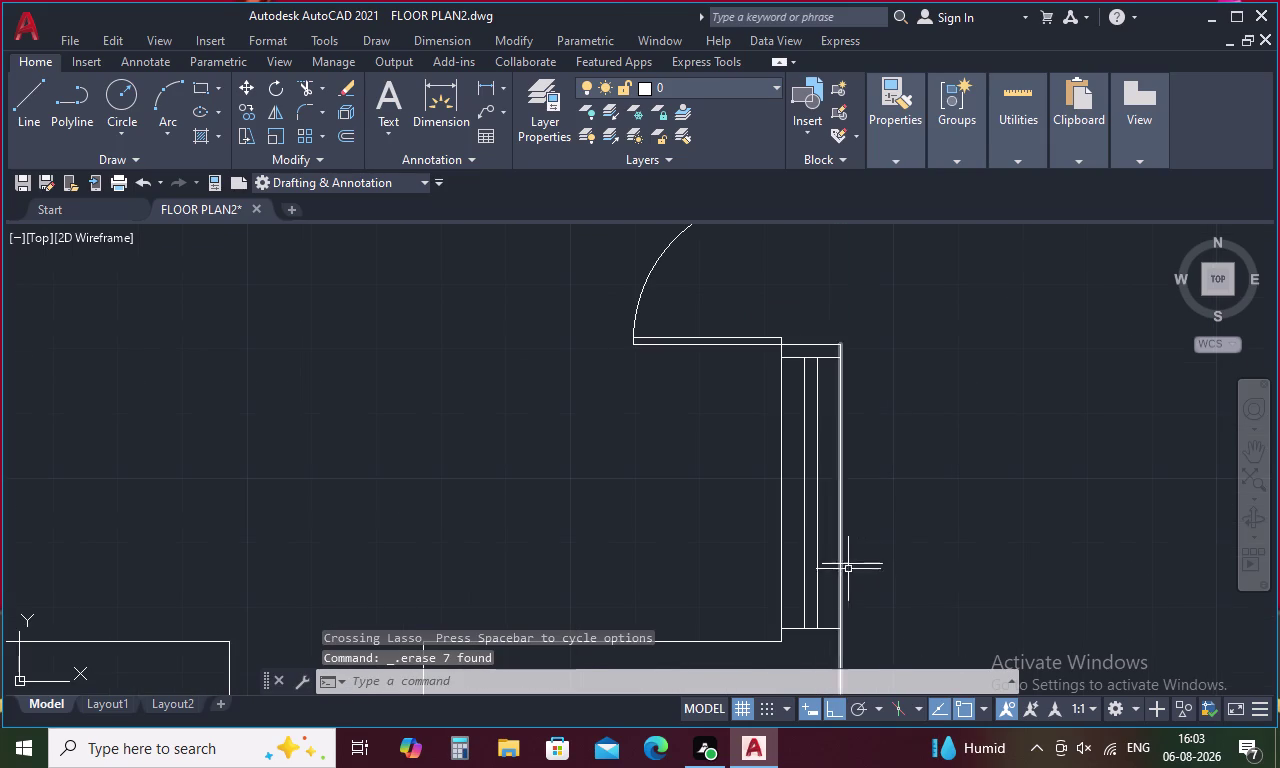
click(869, 563)
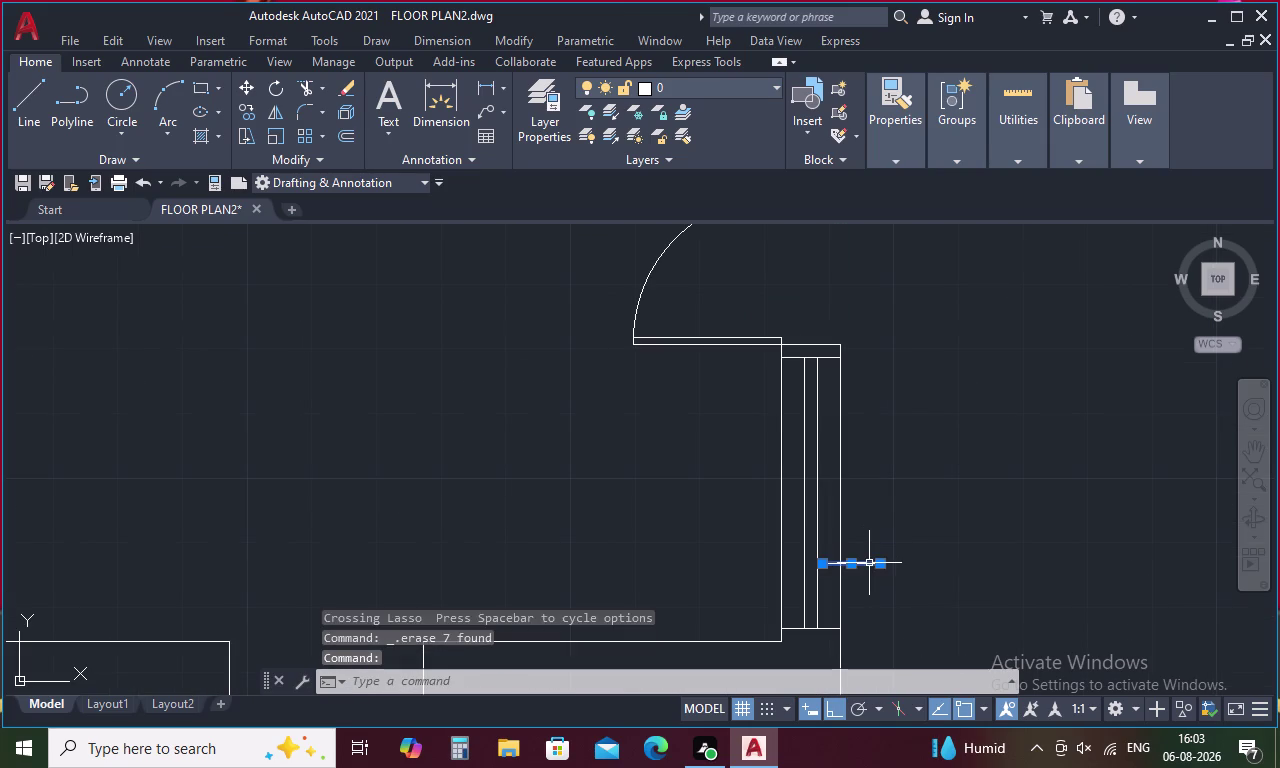
key(Delete)
scroll(down, 3)
scroll(down, 3)
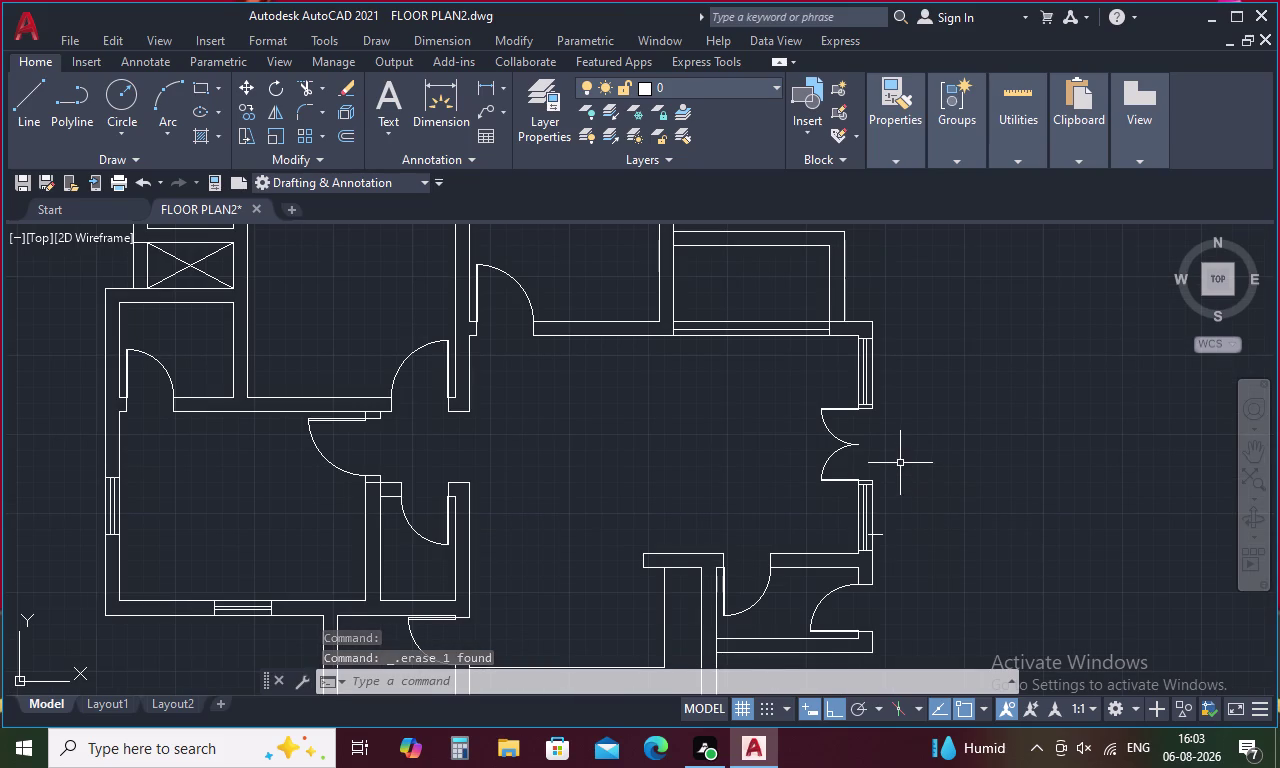
scroll(up, 3)
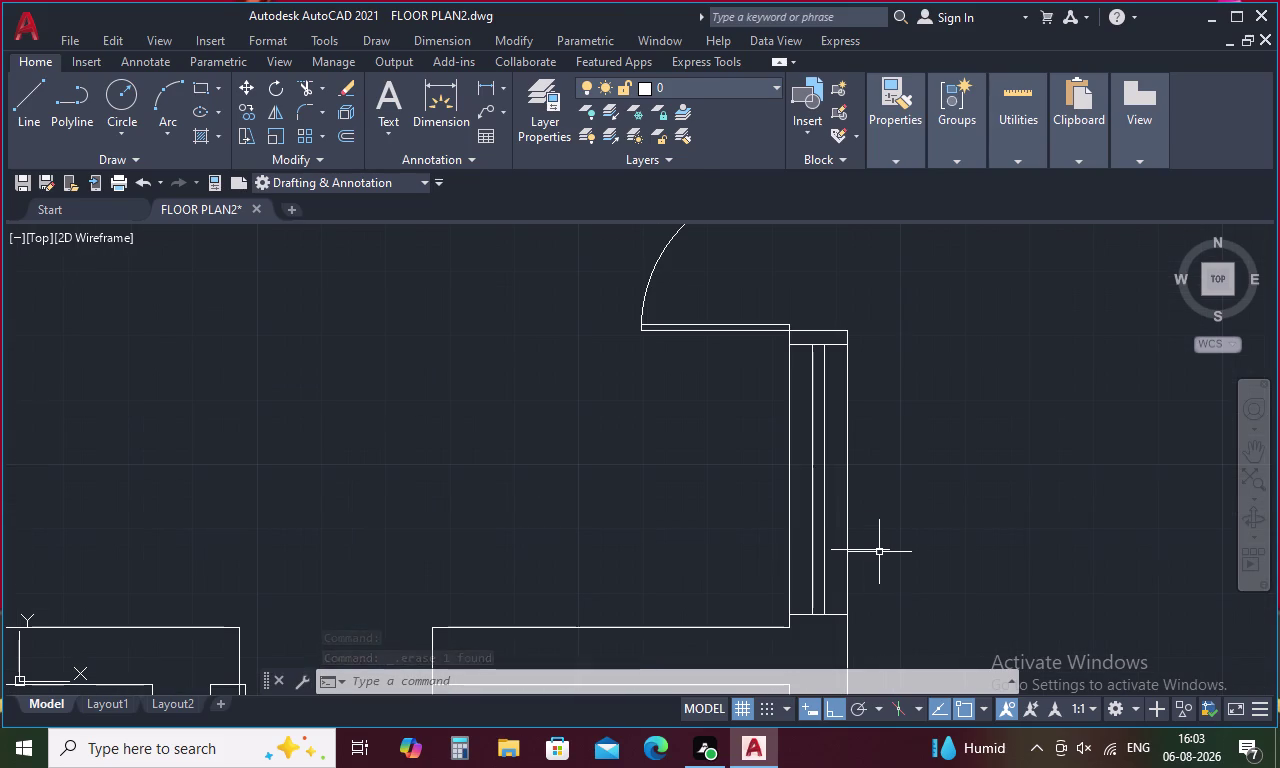
click(879, 552)
key(Delete)
scroll(down, 3)
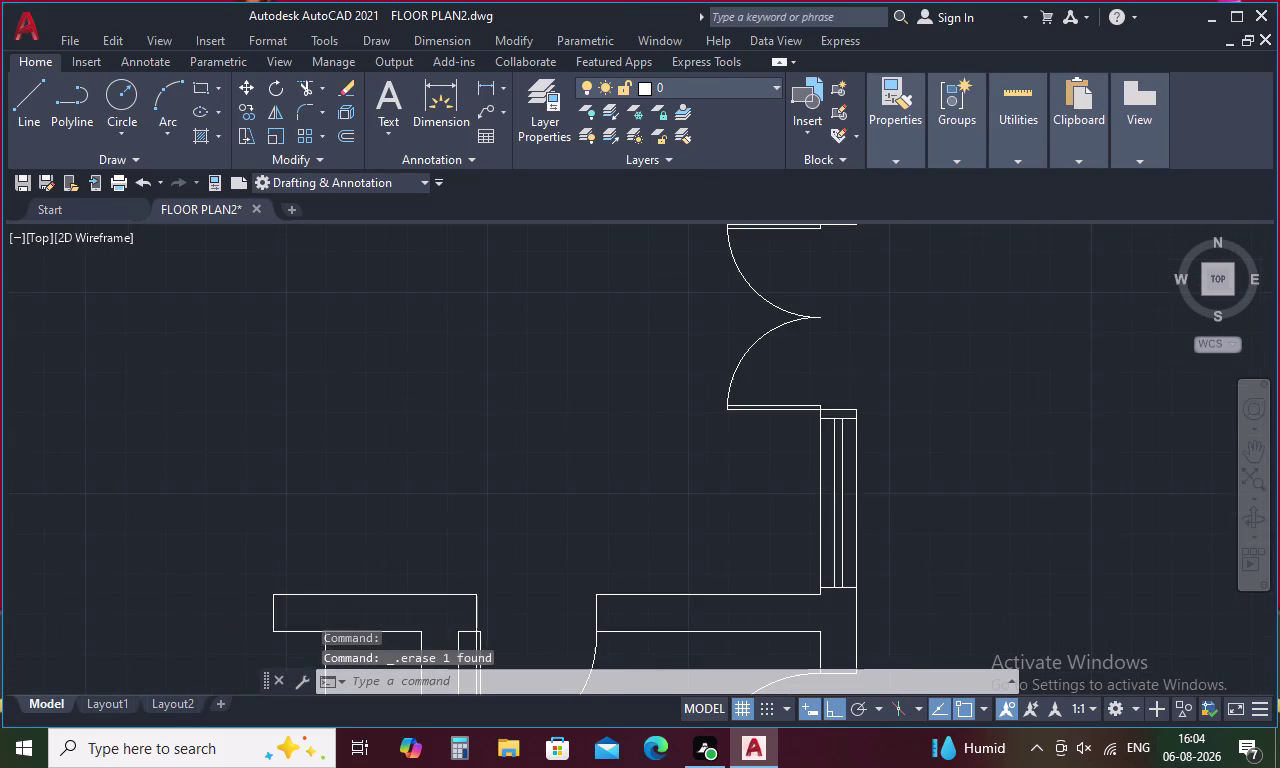
scroll(down, 3)
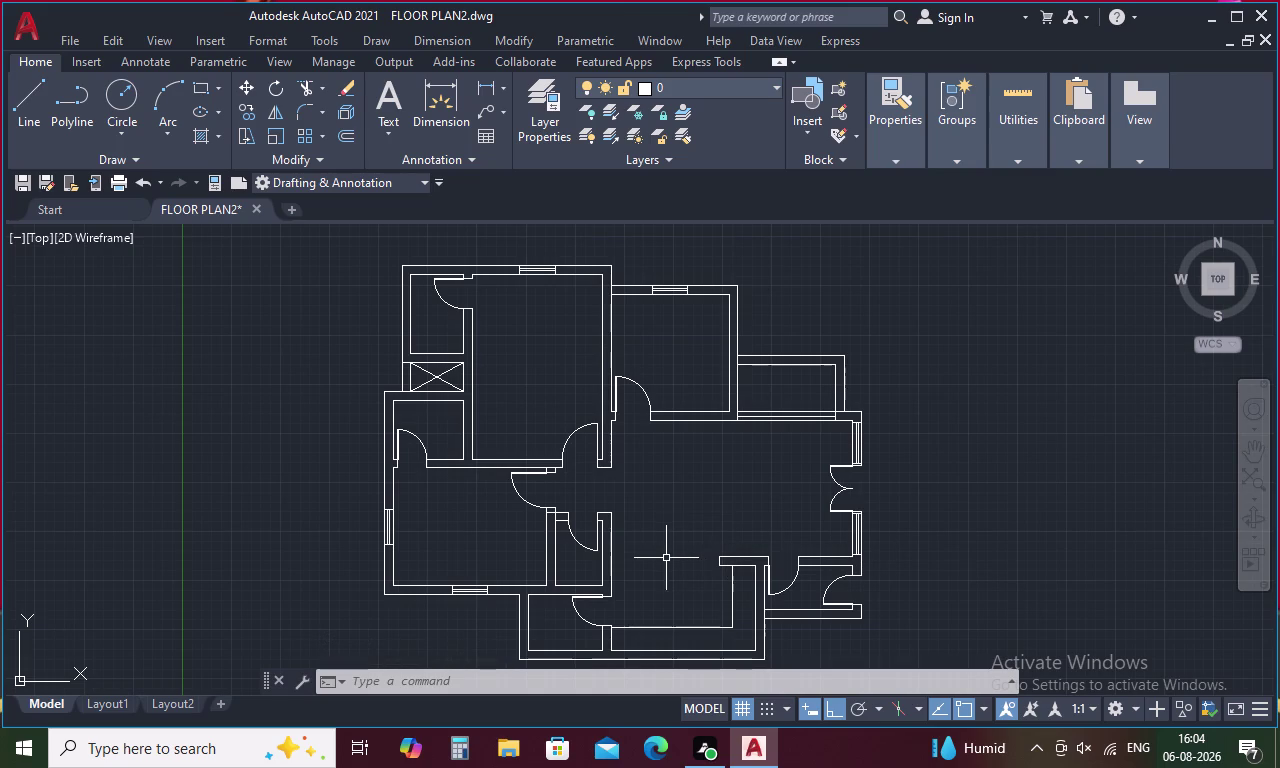
middle_drag(669, 556, 687, 443)
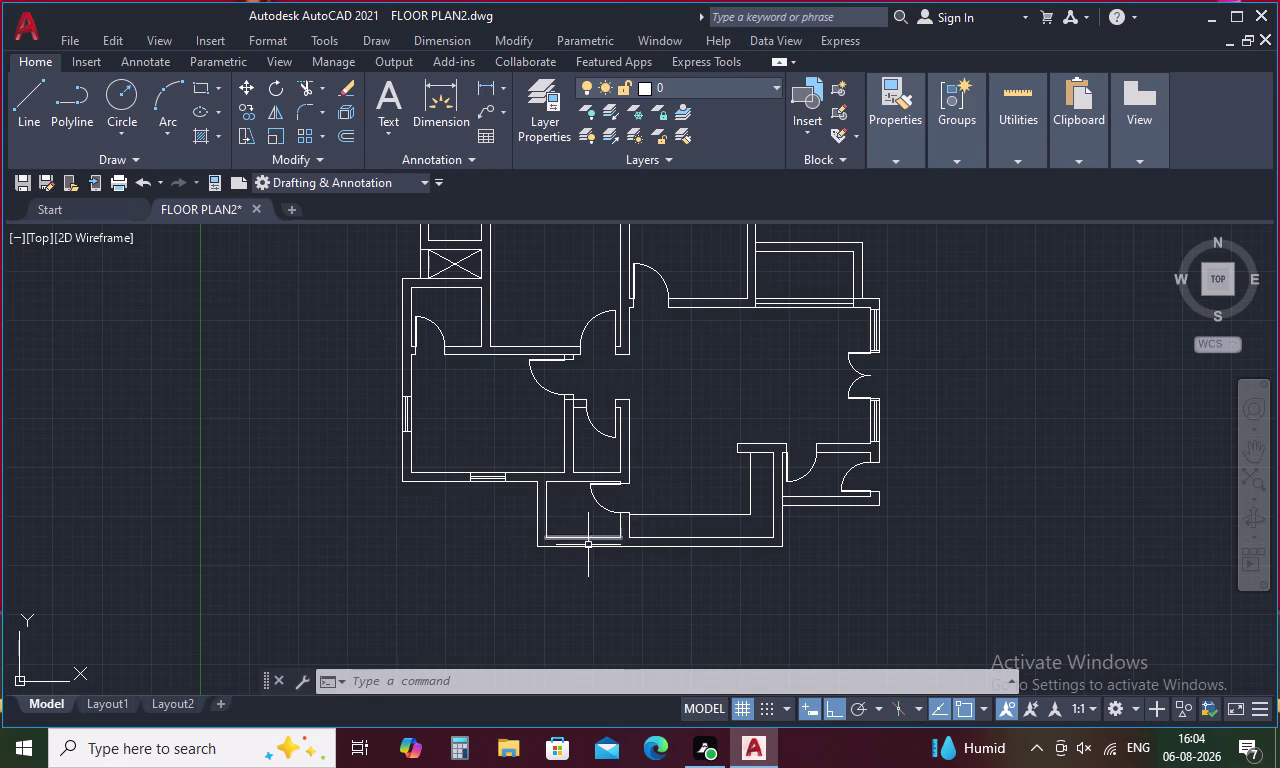
scroll(up, 3)
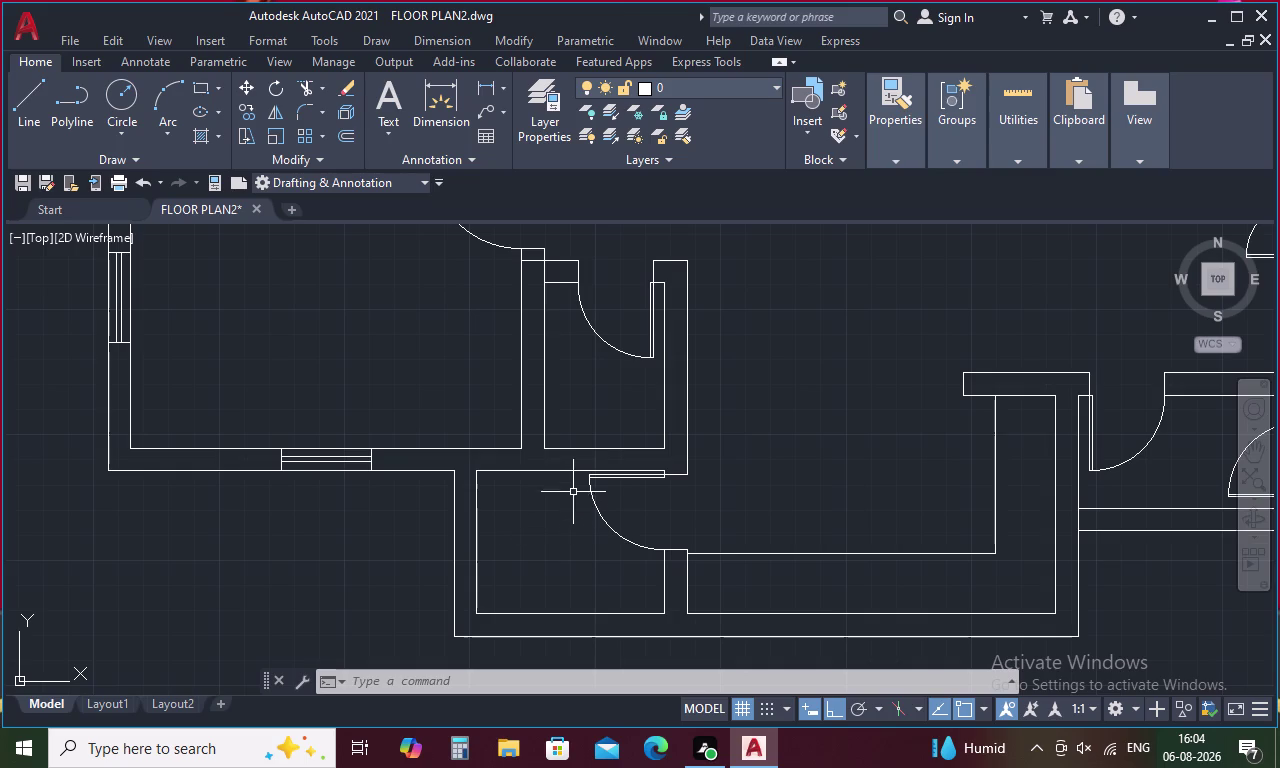
scroll(down, 3)
middle_drag(569, 447, 572, 482)
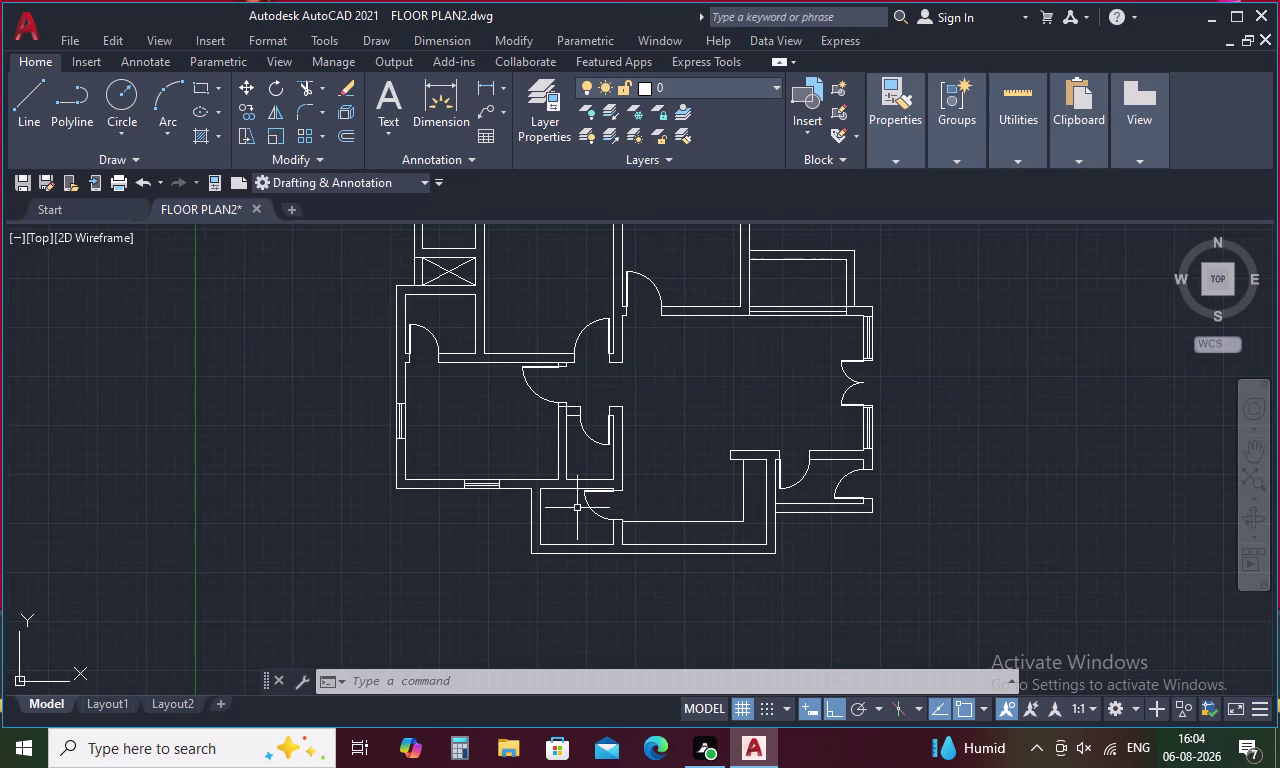
middle_drag(664, 440, 706, 501)
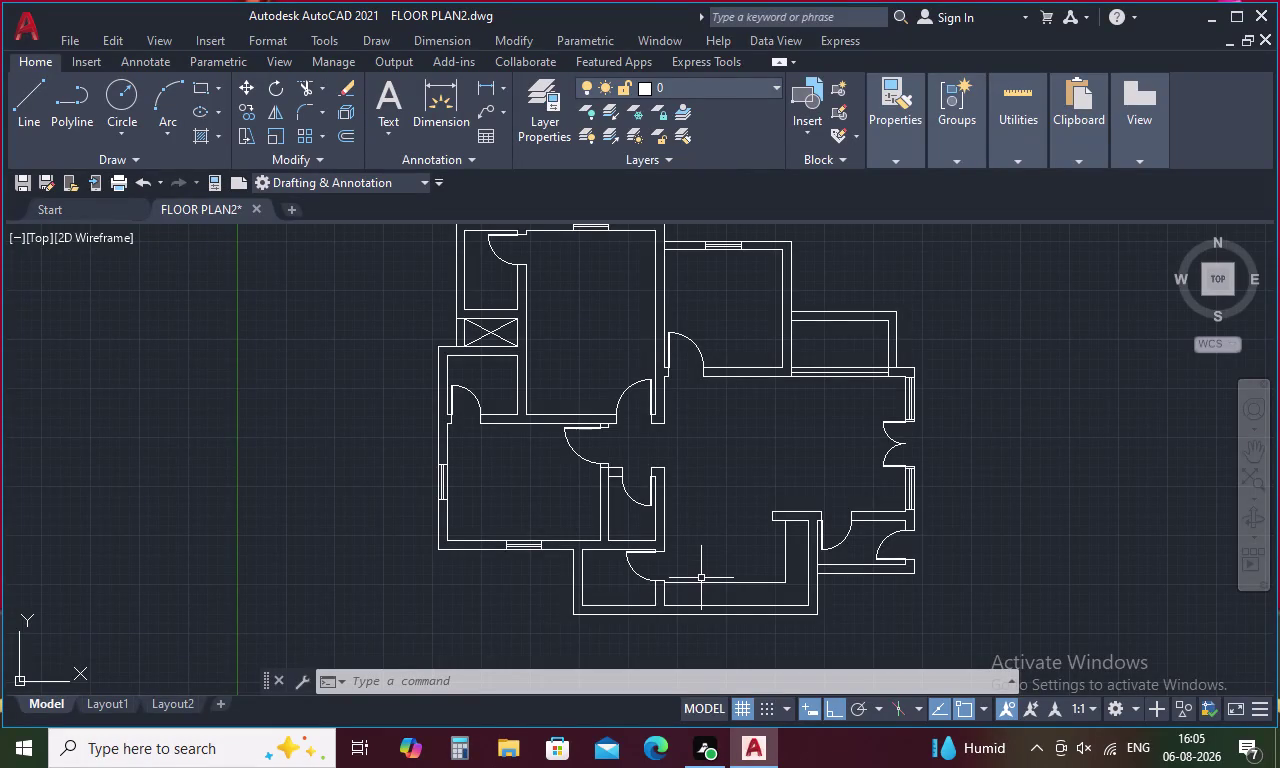
key(l)
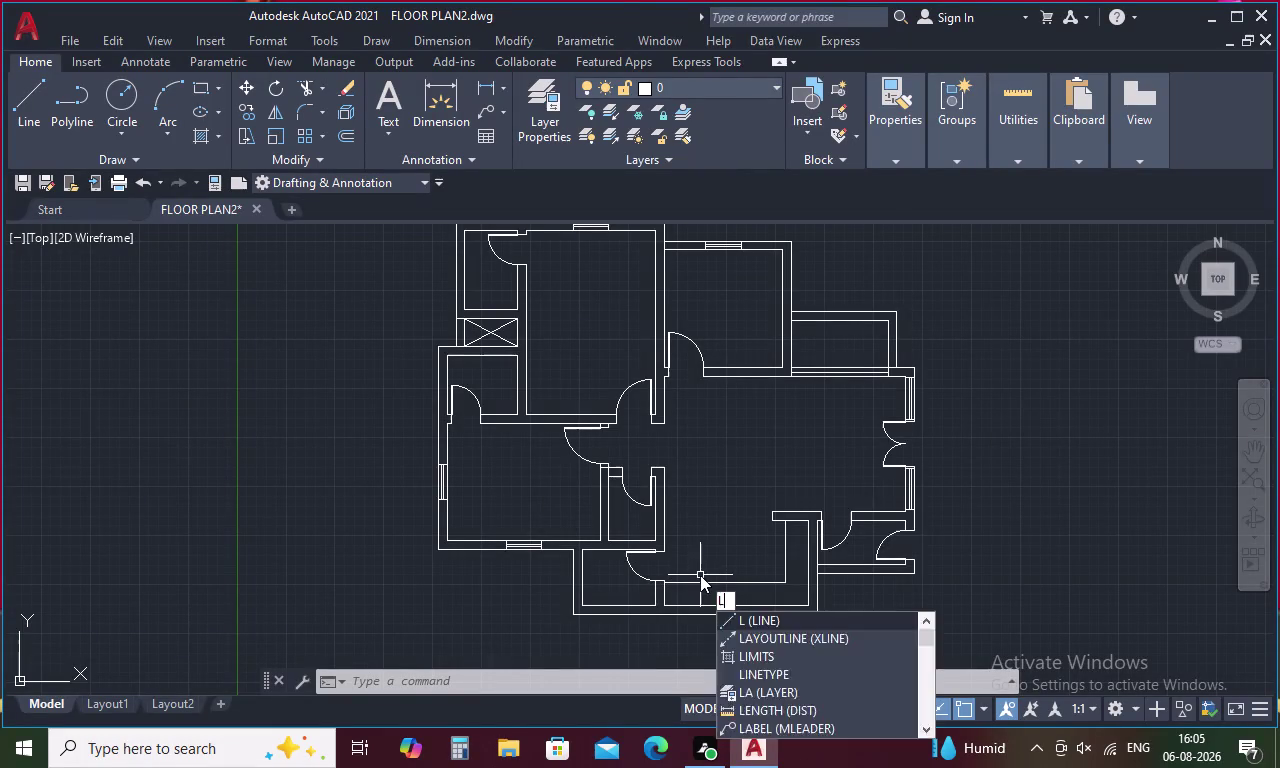
Draw a short line across the left wall from the door jamb to the outer face.
key(Return)
scroll(up, 3)
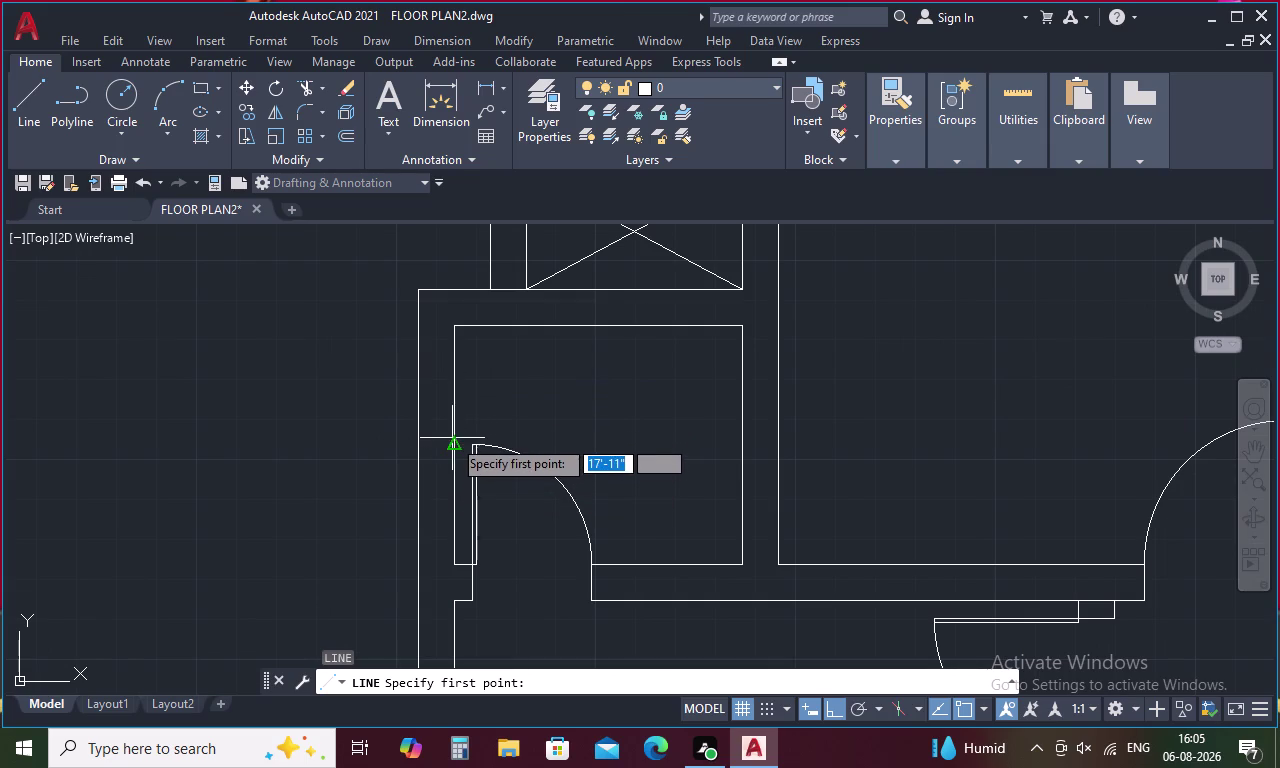
click(453, 447)
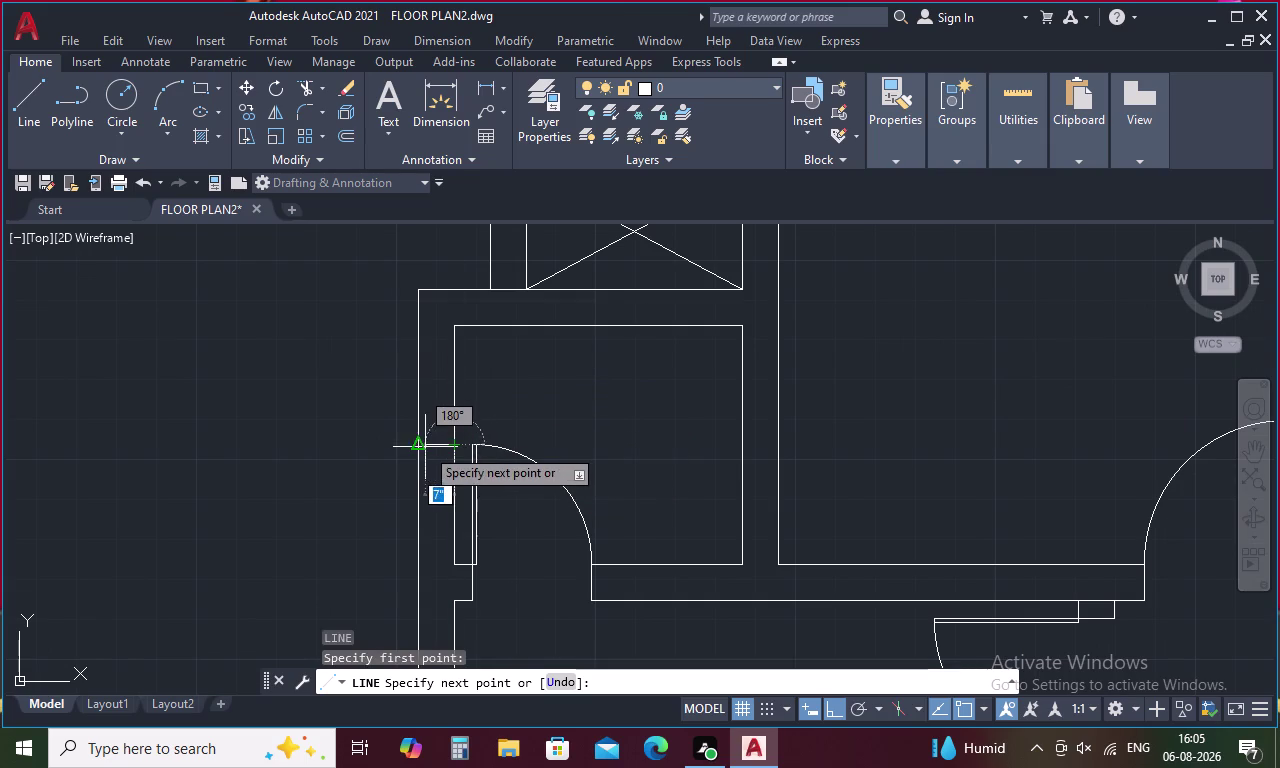
click(417, 447)
key(Escape)
key(o)
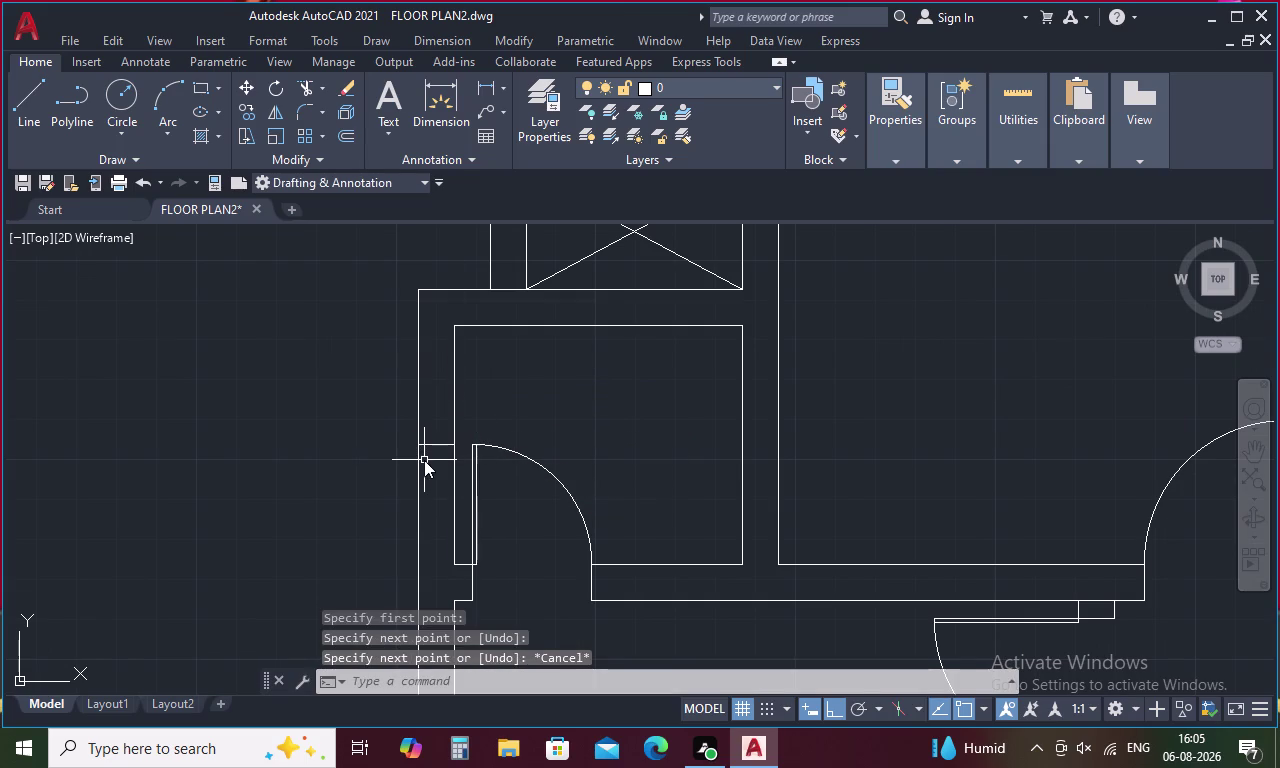
key(space)
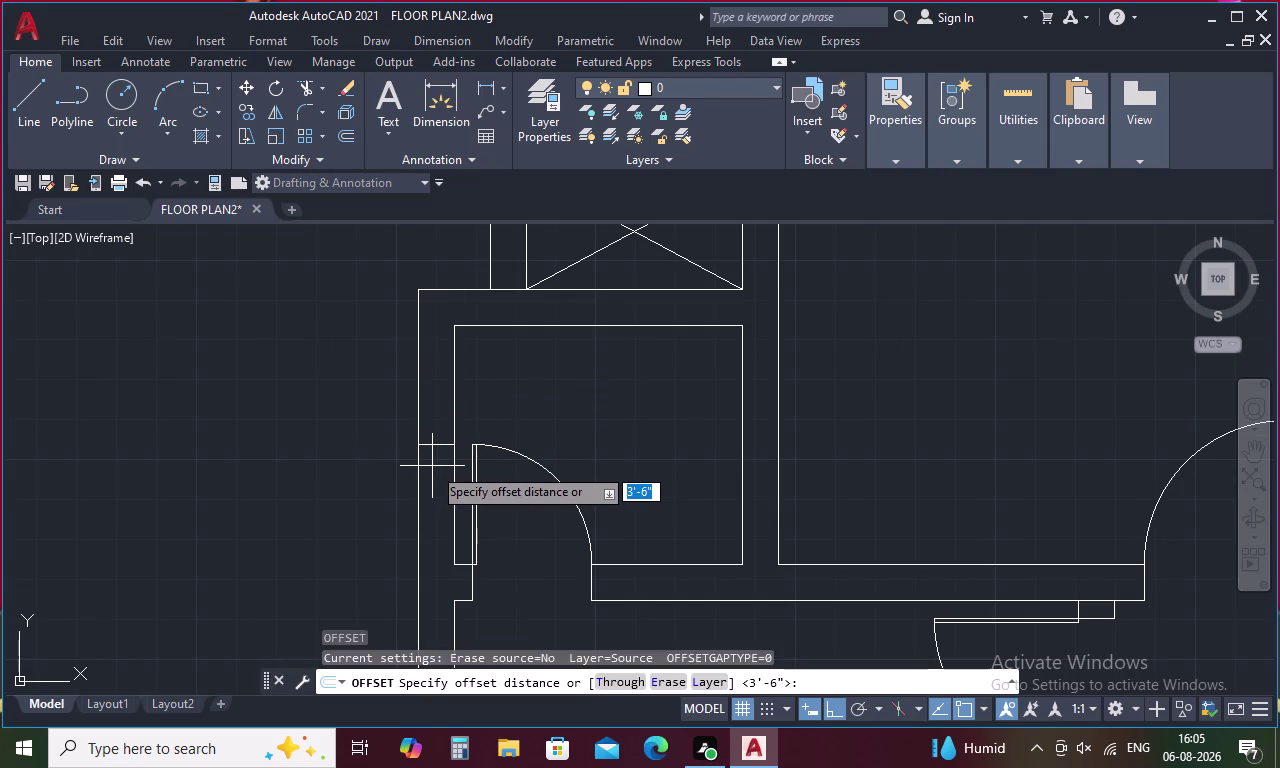
Offset the short wall line 1' above and below to make three cross lines.
scroll(down, 3)
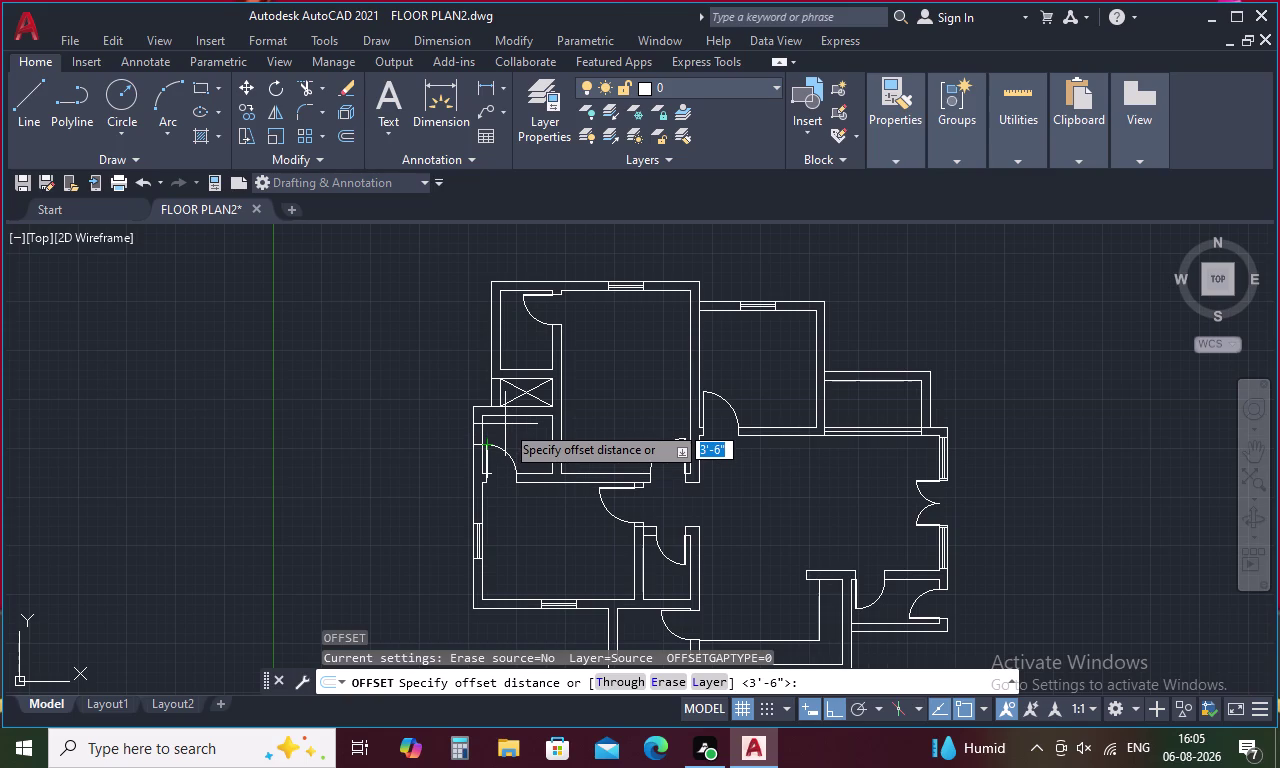
key(1)
key(apostrophe)
key(Return)
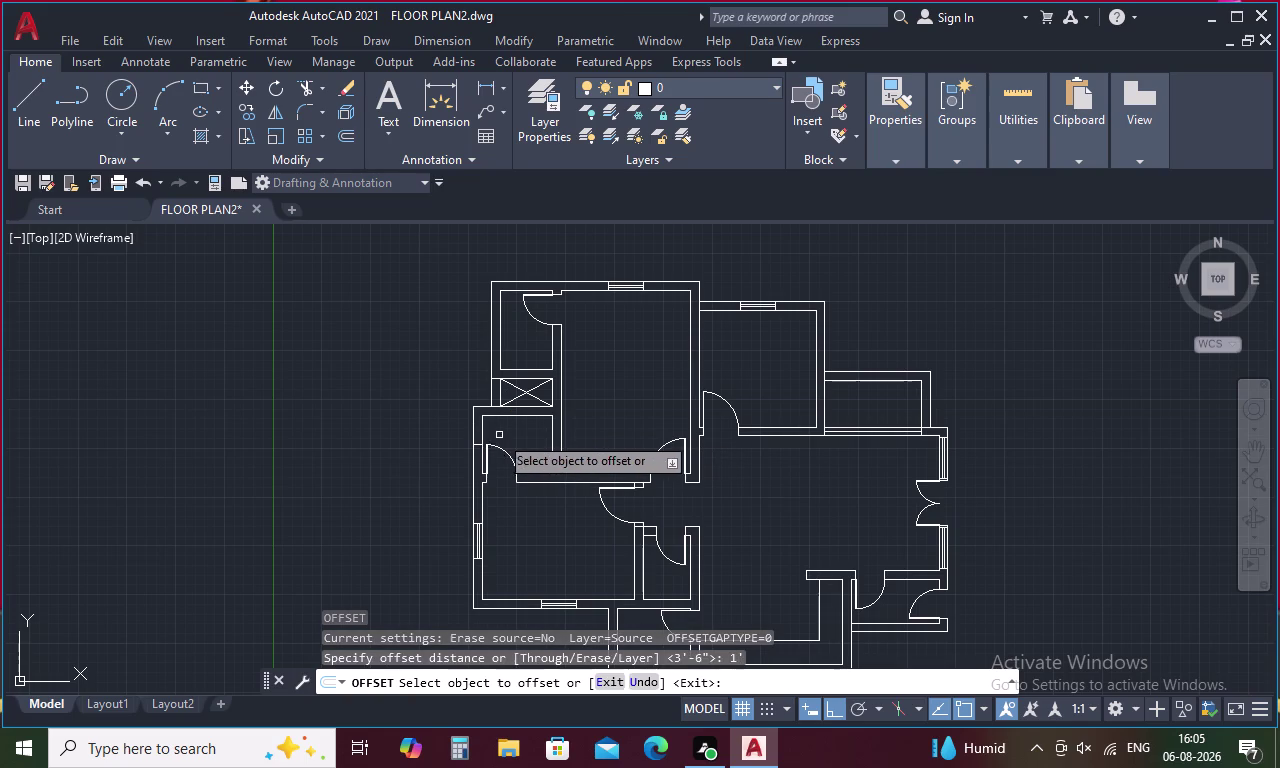
scroll(up, 3)
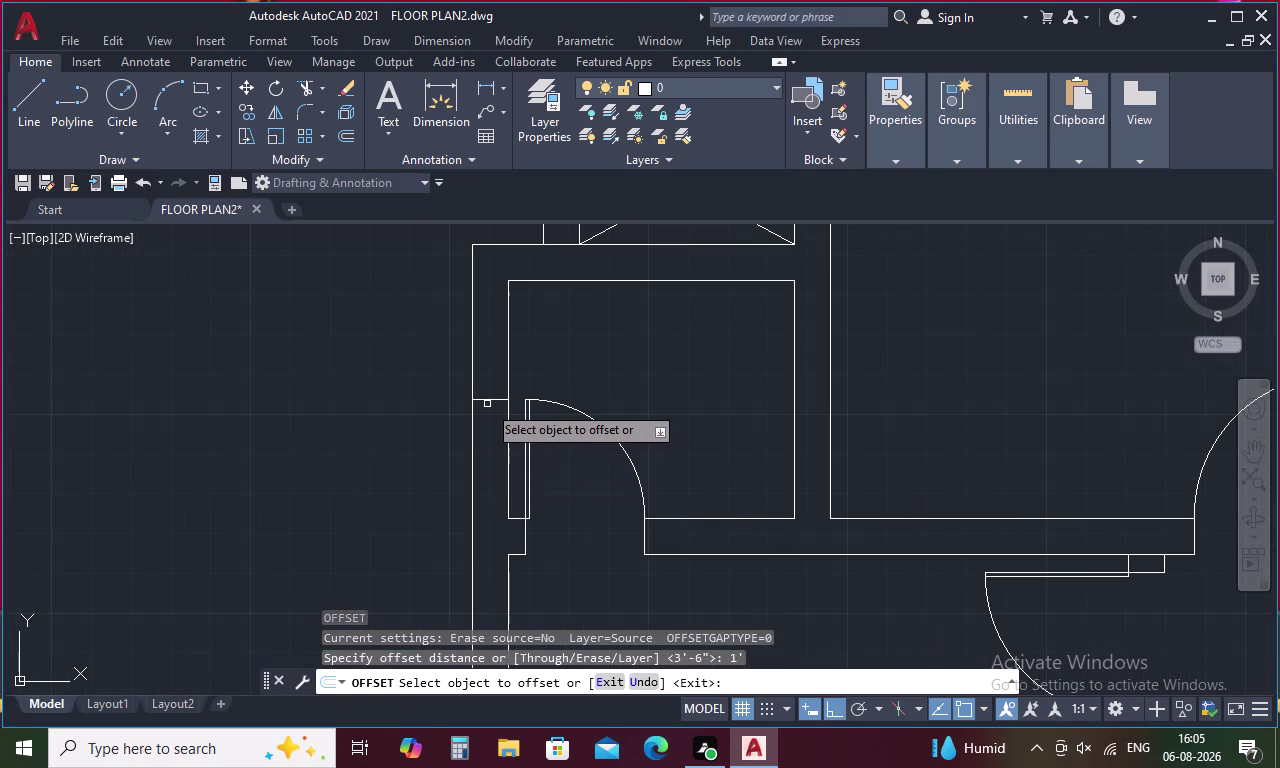
click(487, 398)
click(496, 355)
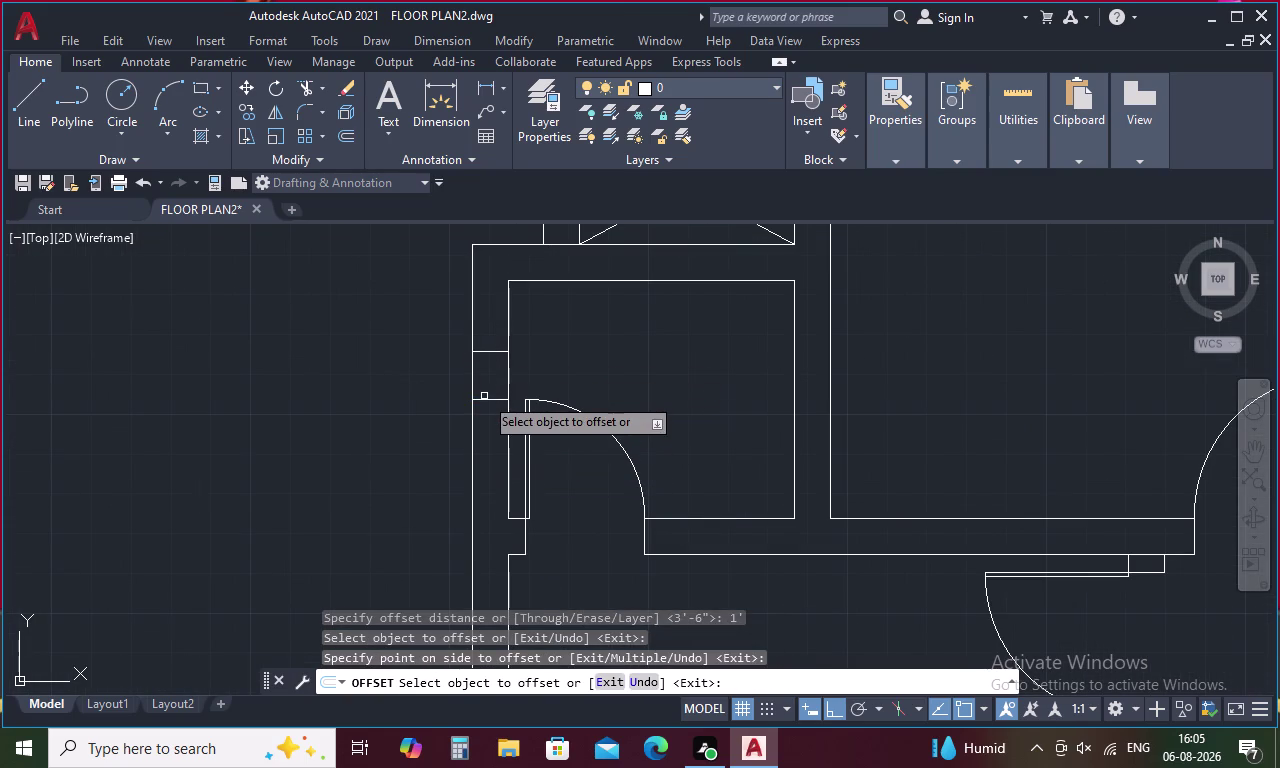
click(487, 402)
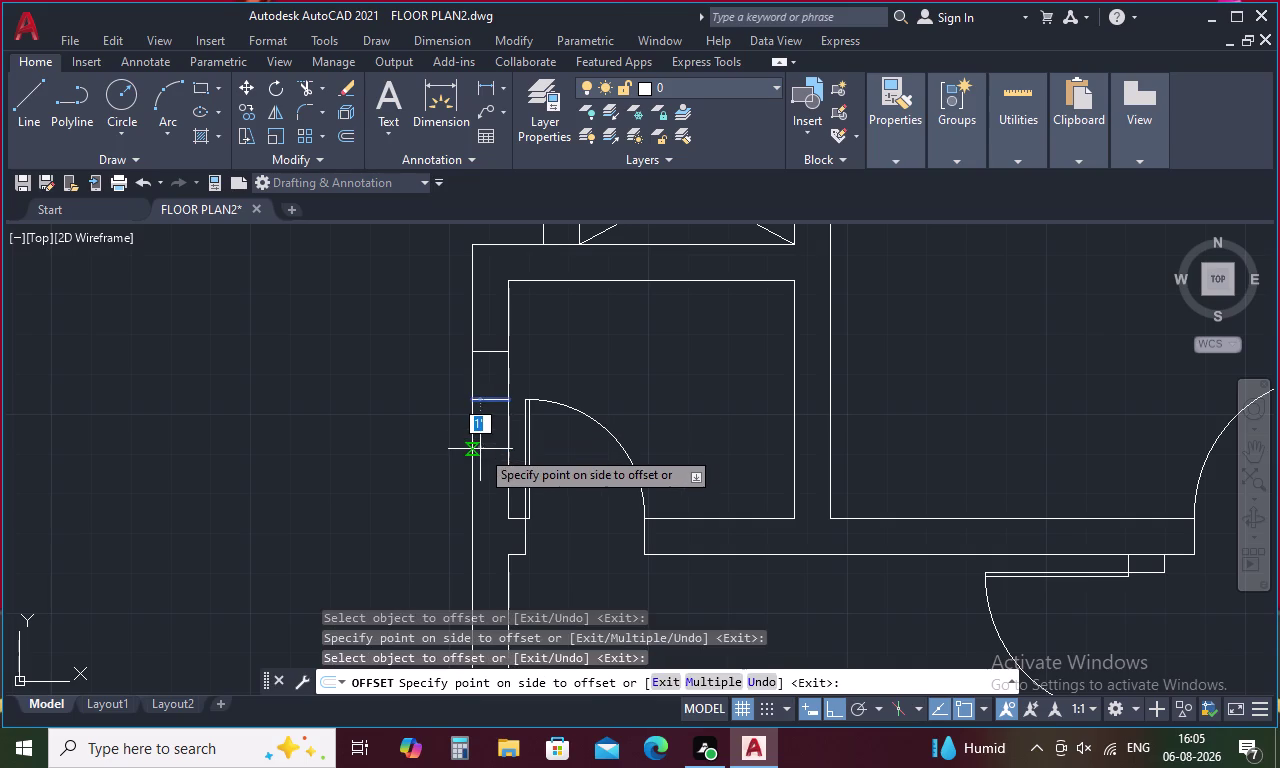
click(480, 450)
key(Escape)
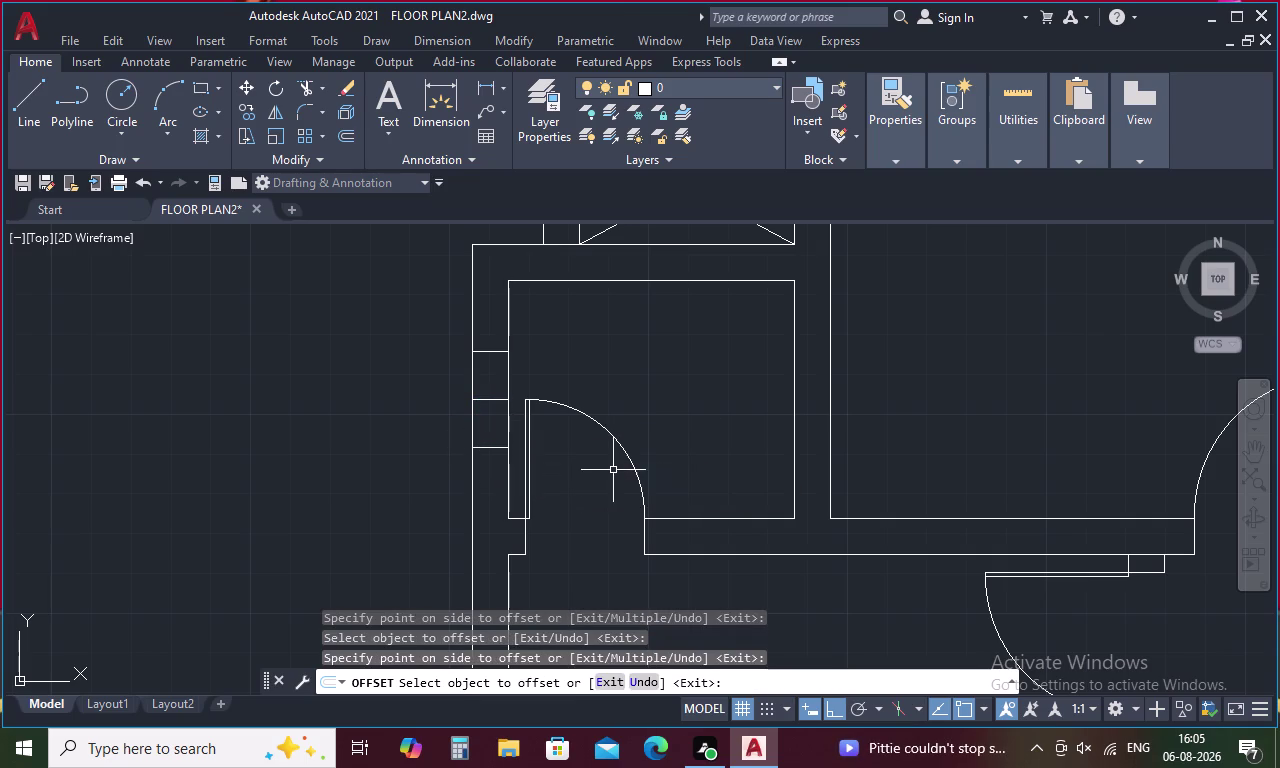
Move the three cross lines higher up the left wall, deleting one then undoing it.
drag(492, 341, 494, 432)
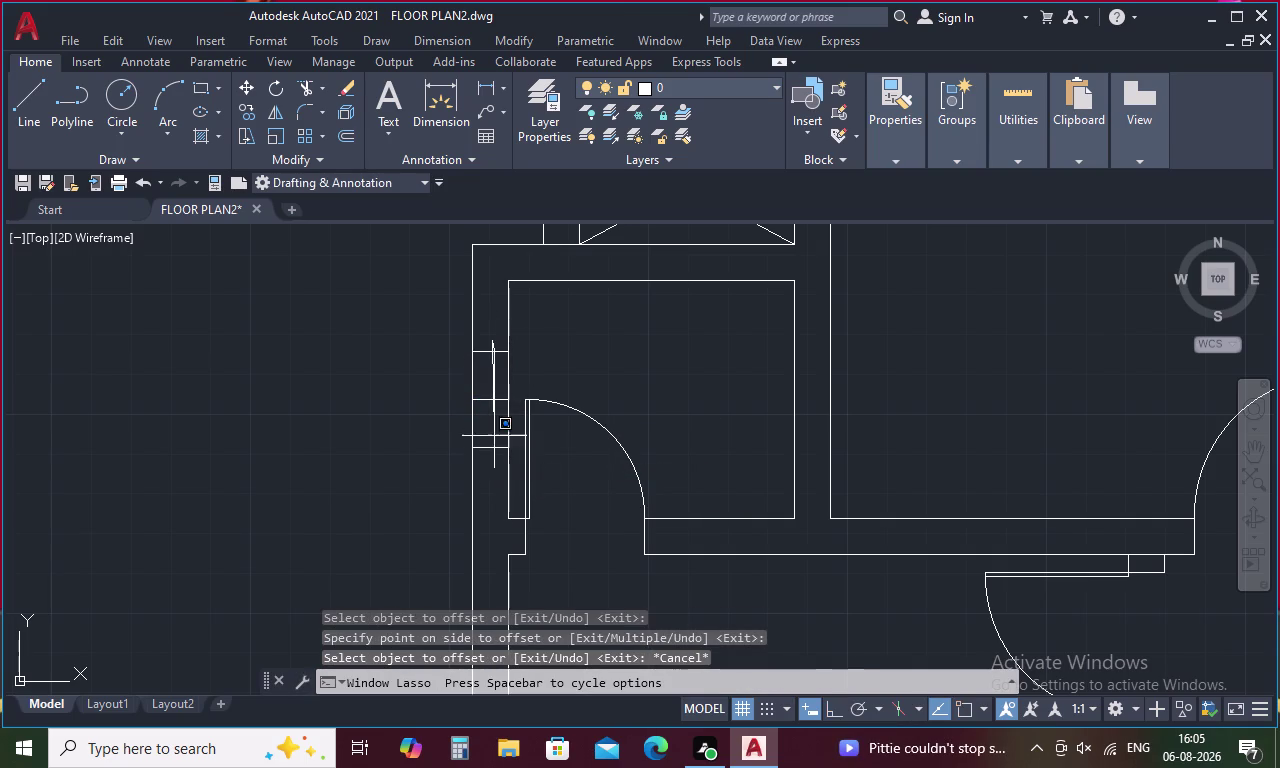
drag(494, 432, 493, 476)
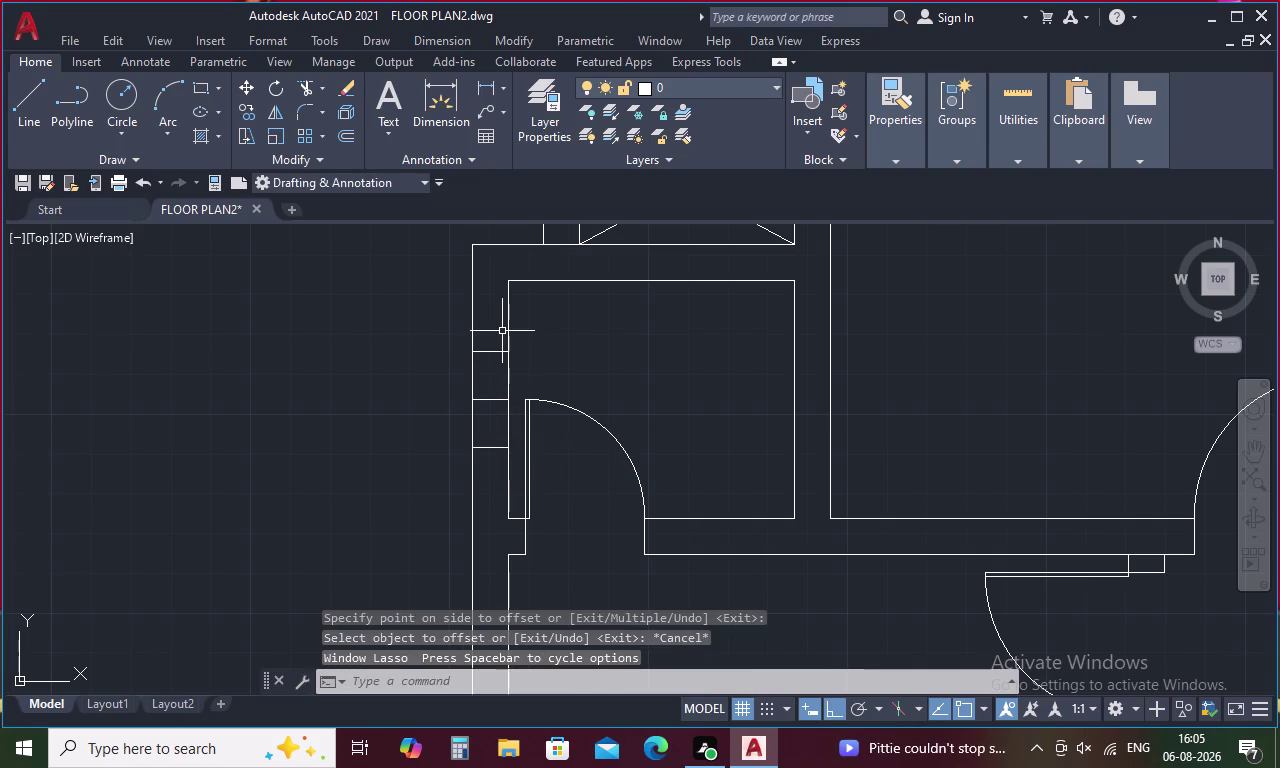
drag(544, 340, 502, 335)
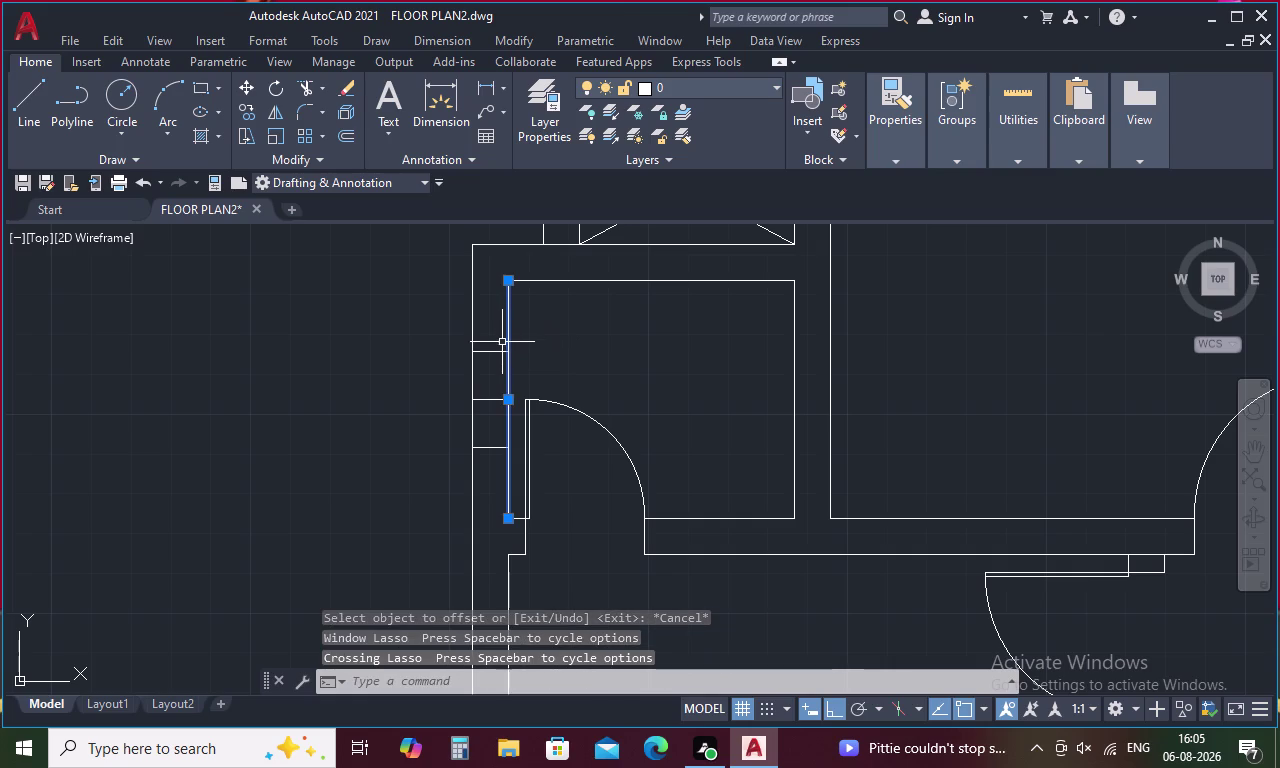
key(Escape)
drag(495, 336, 492, 371)
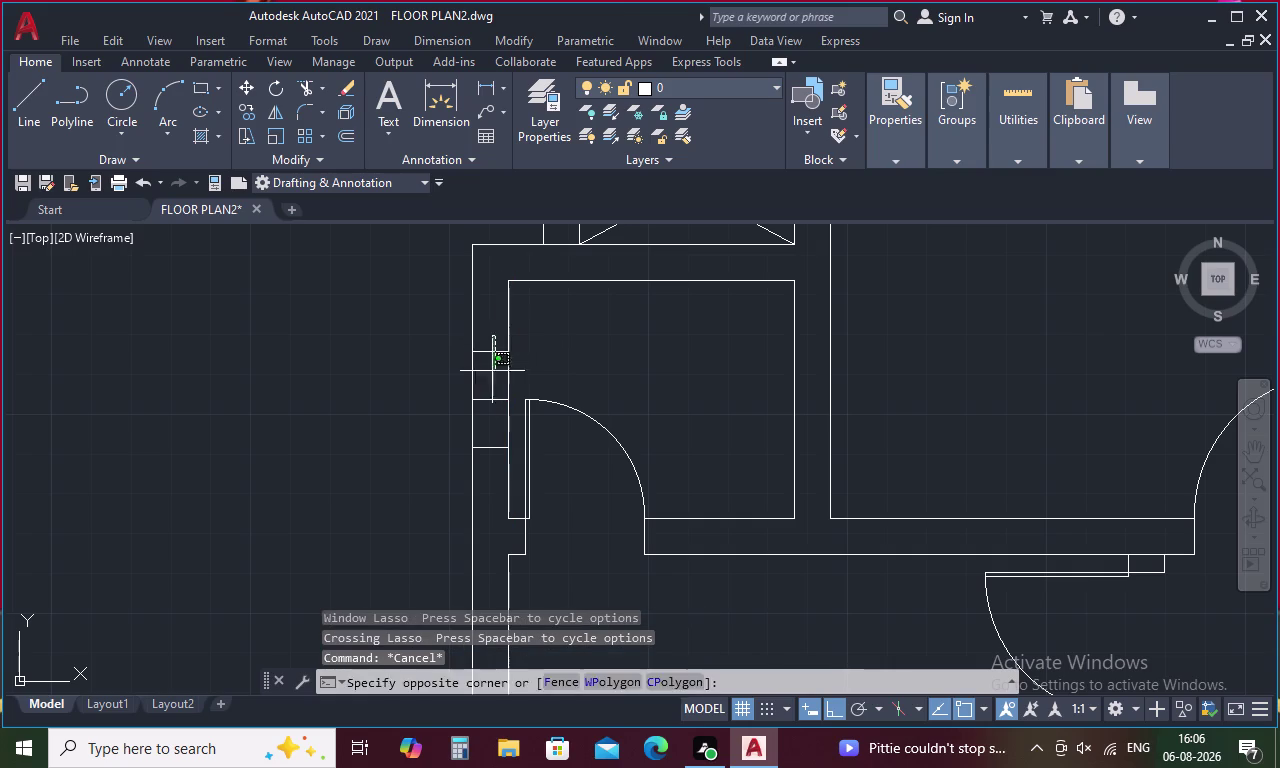
drag(492, 371, 479, 462)
right_click(630, 345)
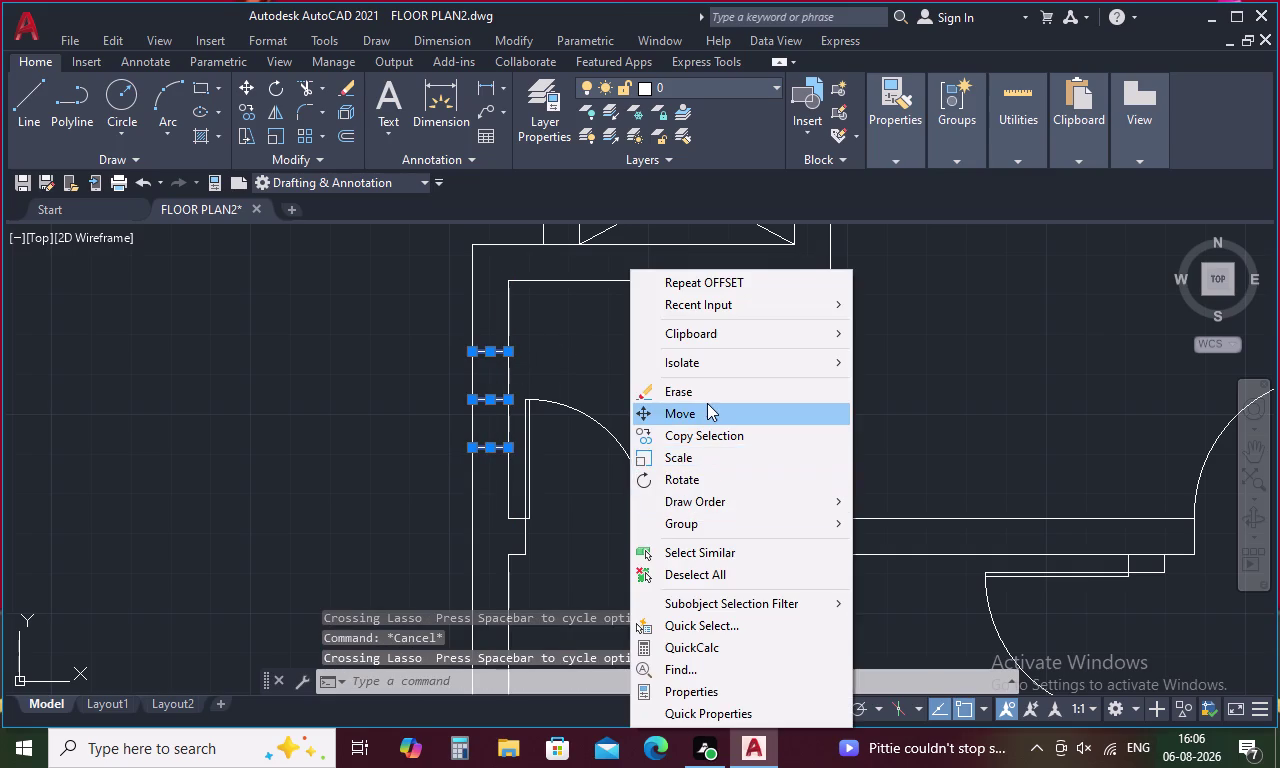
click(707, 403)
click(473, 352)
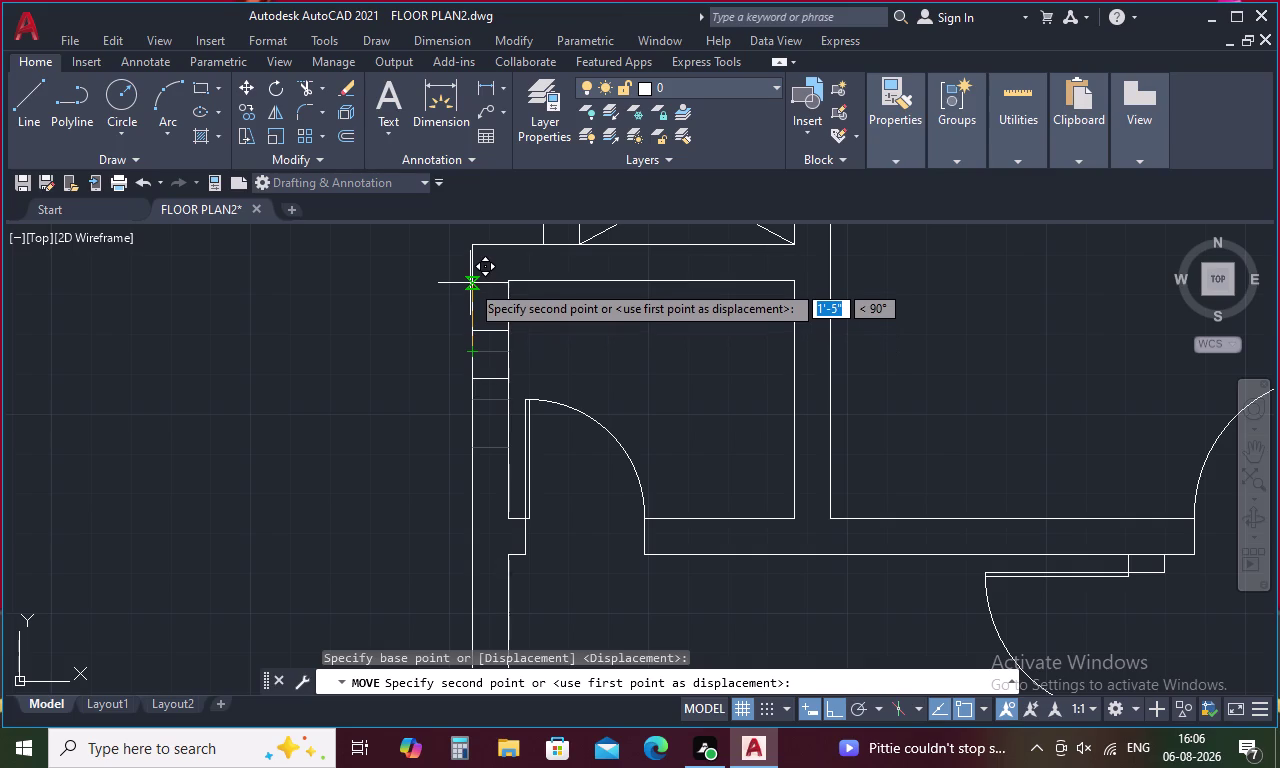
click(470, 281)
click(495, 329)
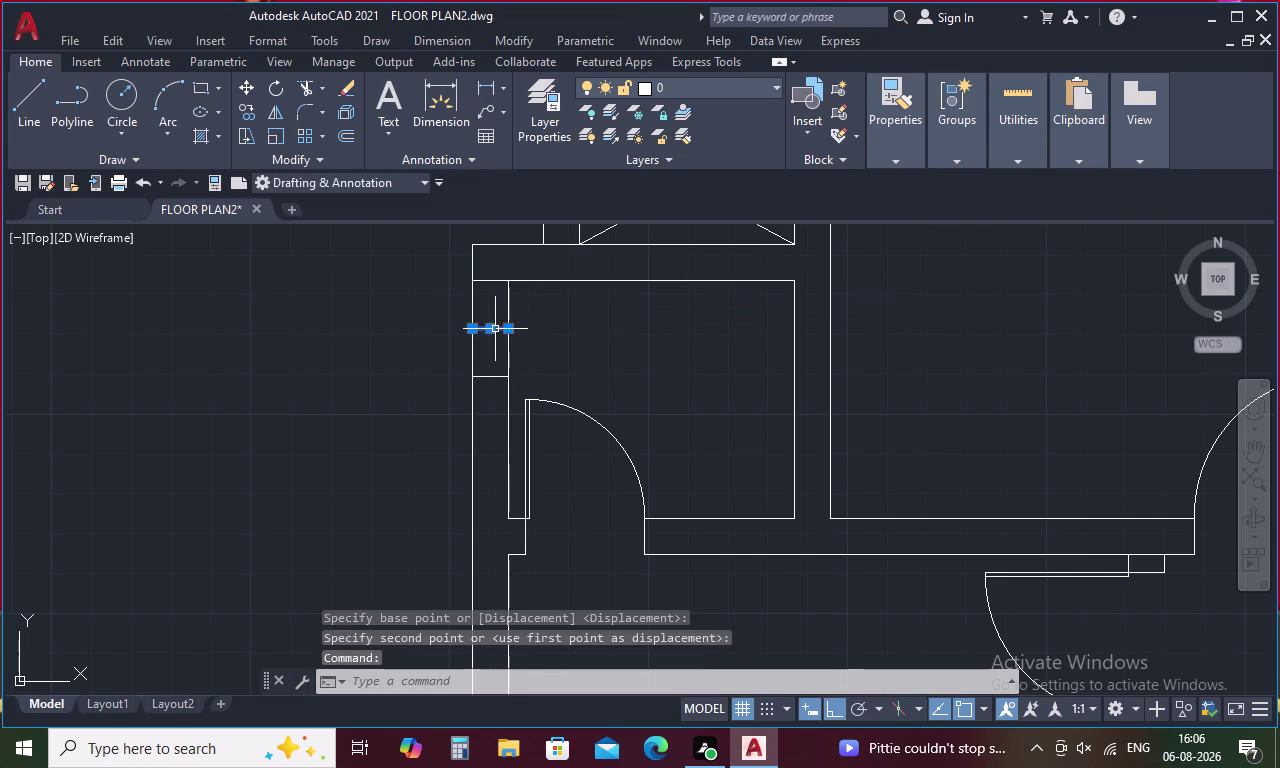
key(Delete)
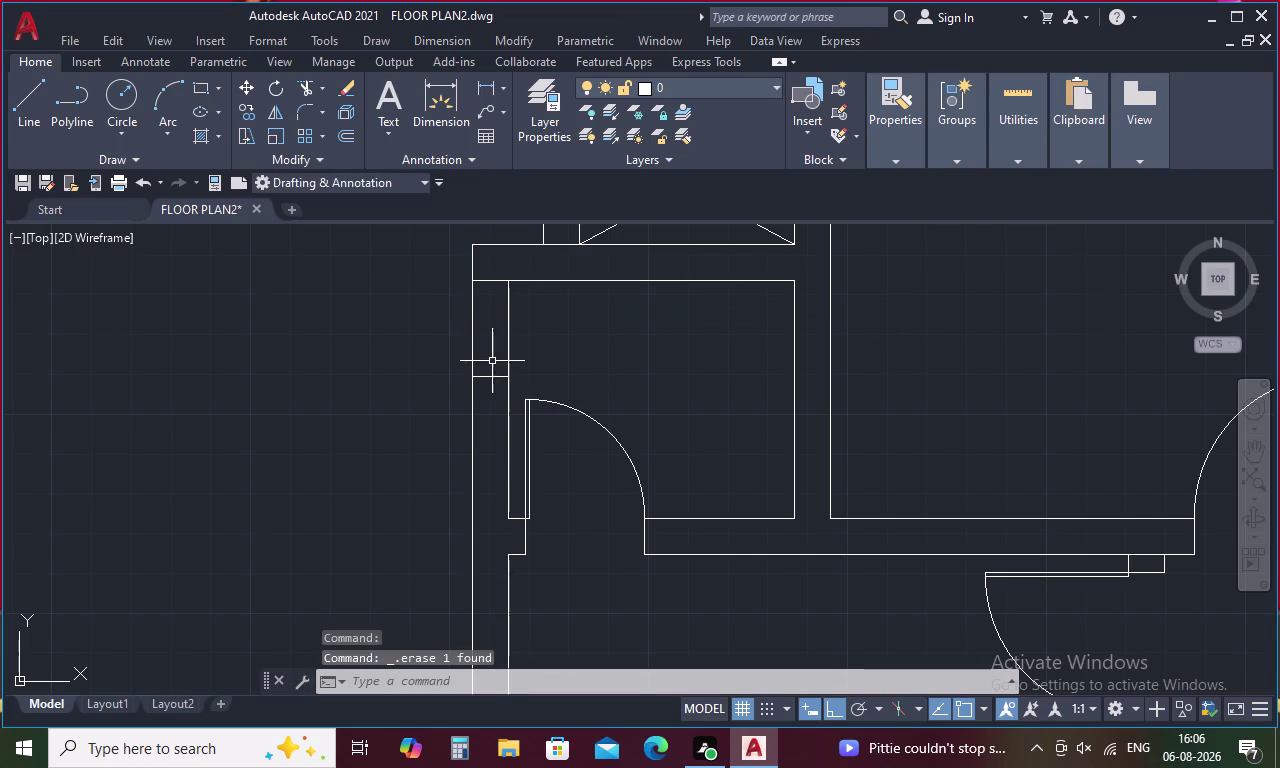
key(ctrl+z)
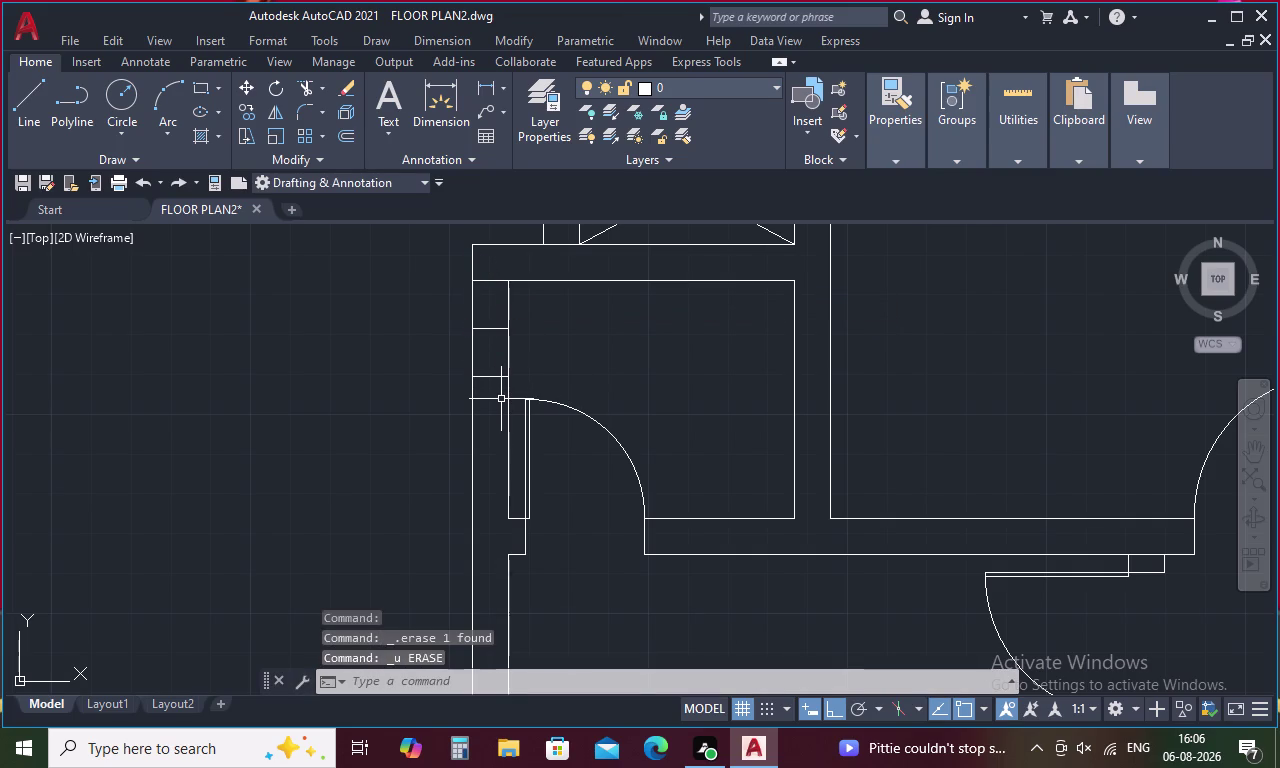
key(l)
key(space)
Draw a vertical line between the top and lower cross lines in the left wall.
click(490, 286)
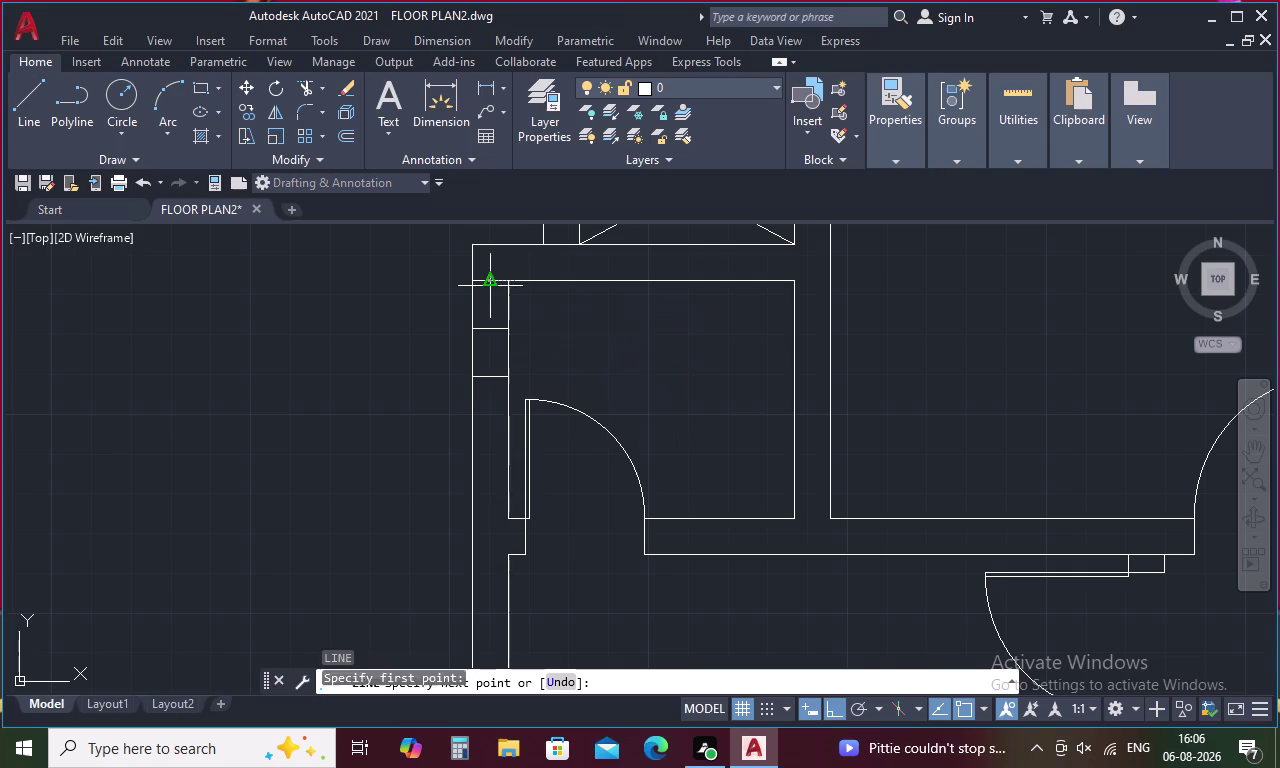
click(491, 373)
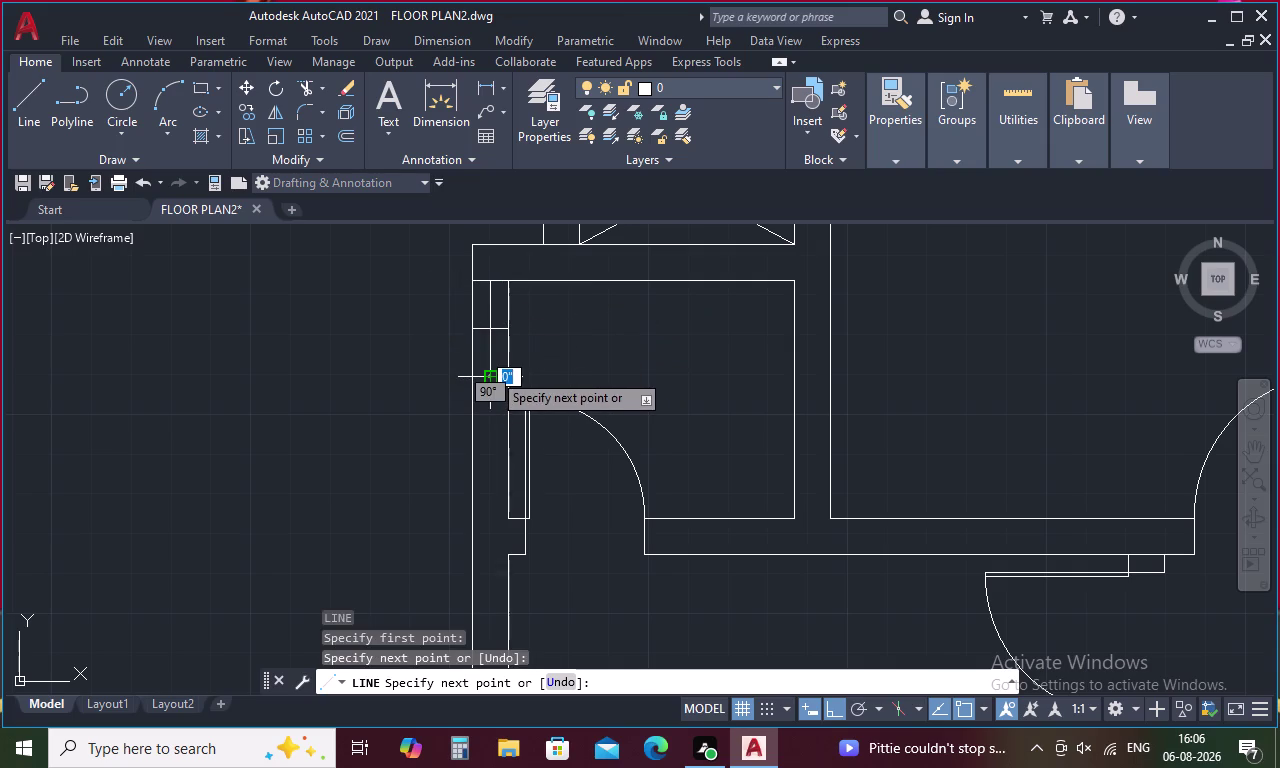
key(Escape)
Offset the vertical line 1 inch to each side, then delete the middle line.
key(o)
key(space)
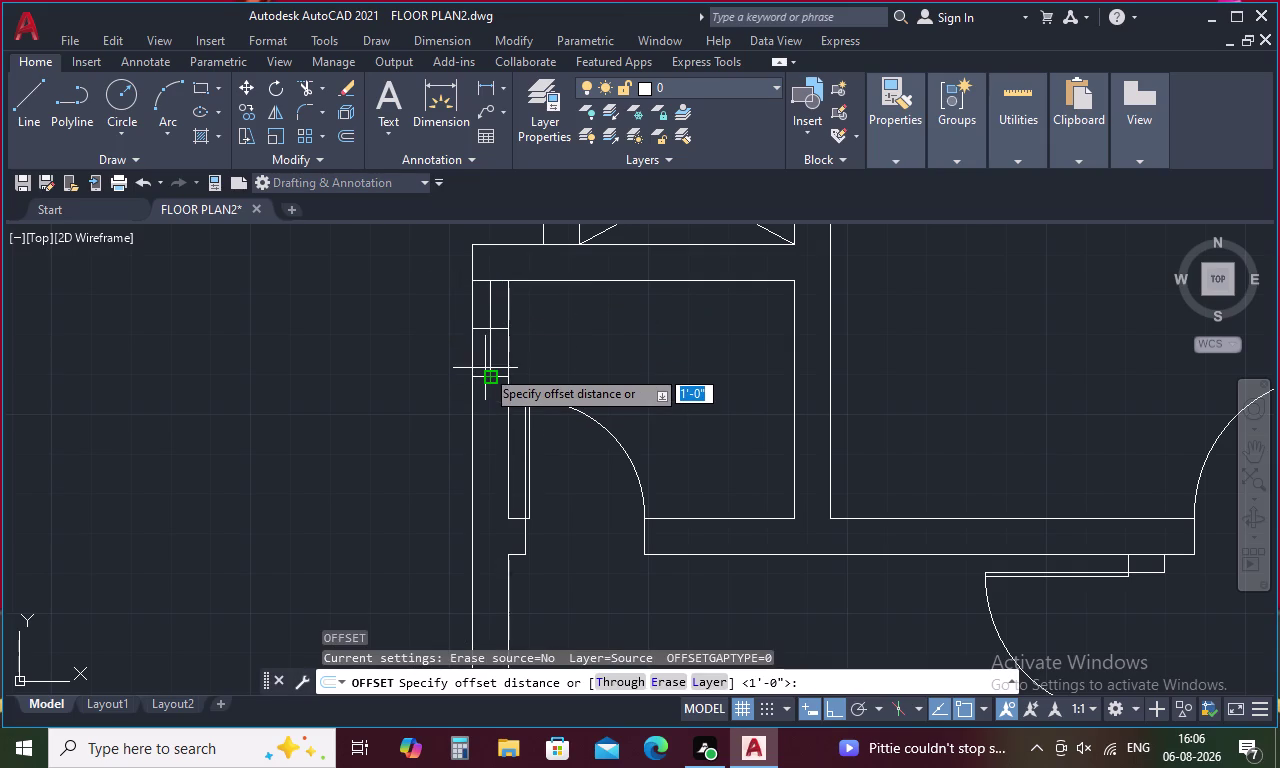
key(1)
key(space)
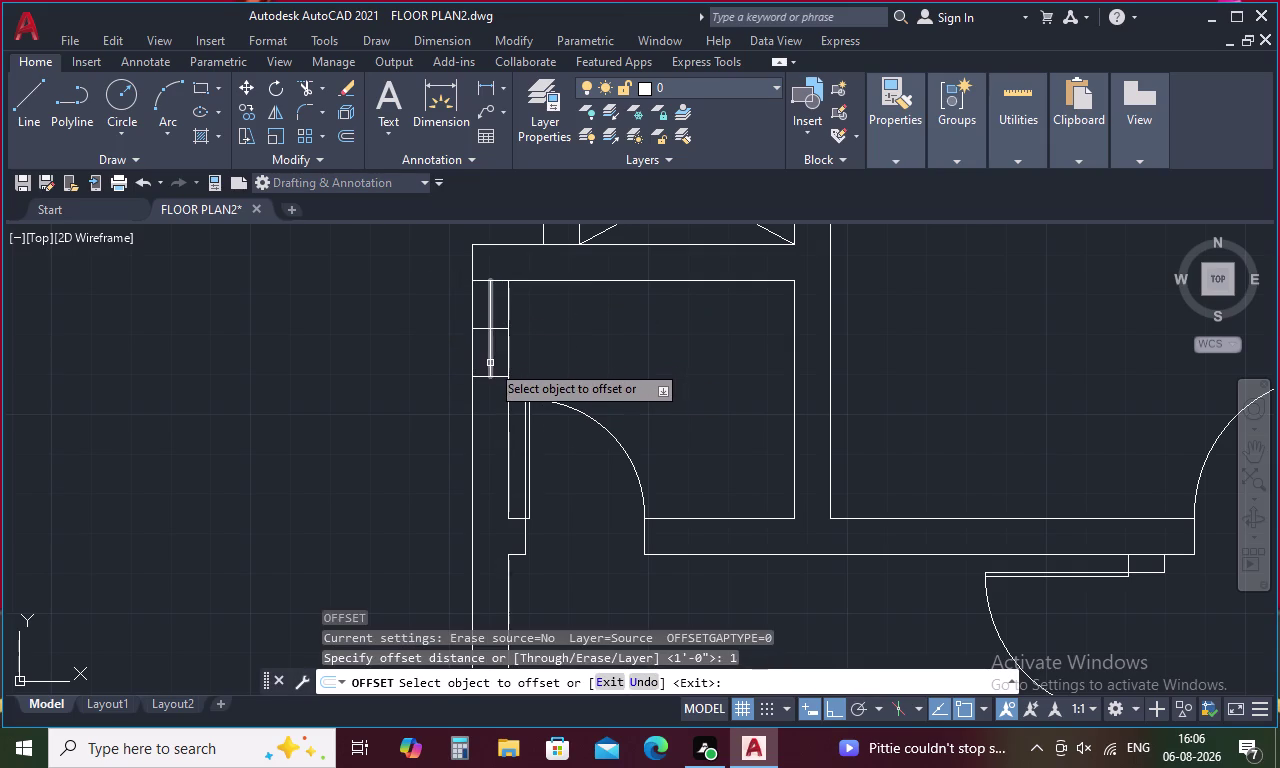
click(490, 363)
click(500, 355)
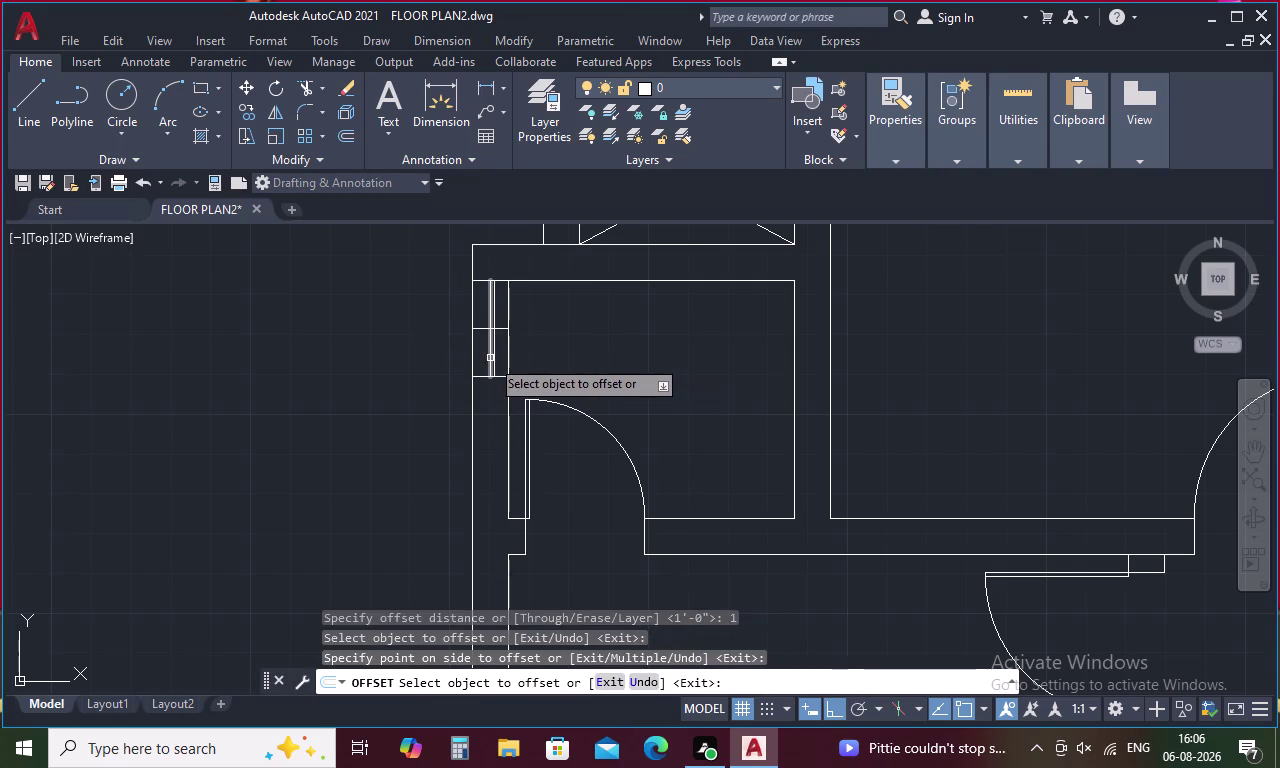
click(490, 358)
click(479, 361)
key(Escape)
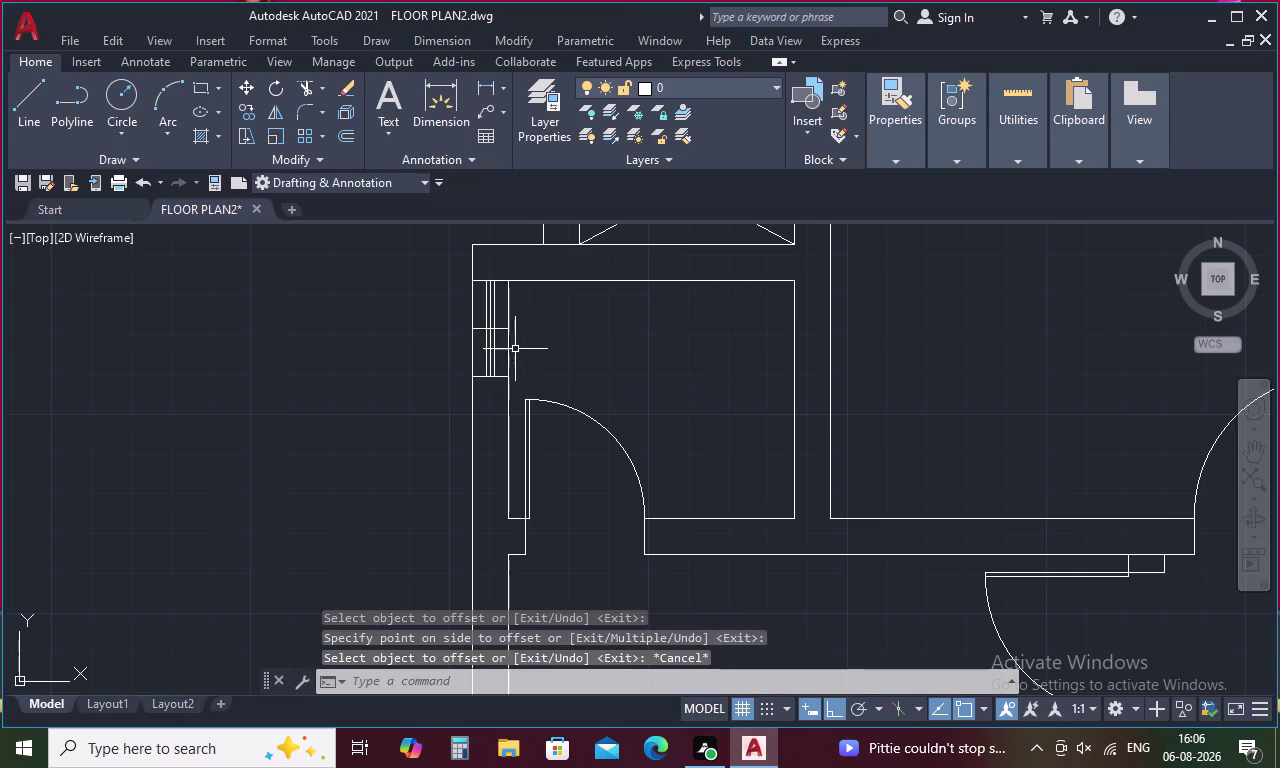
scroll(up, 3)
click(489, 354)
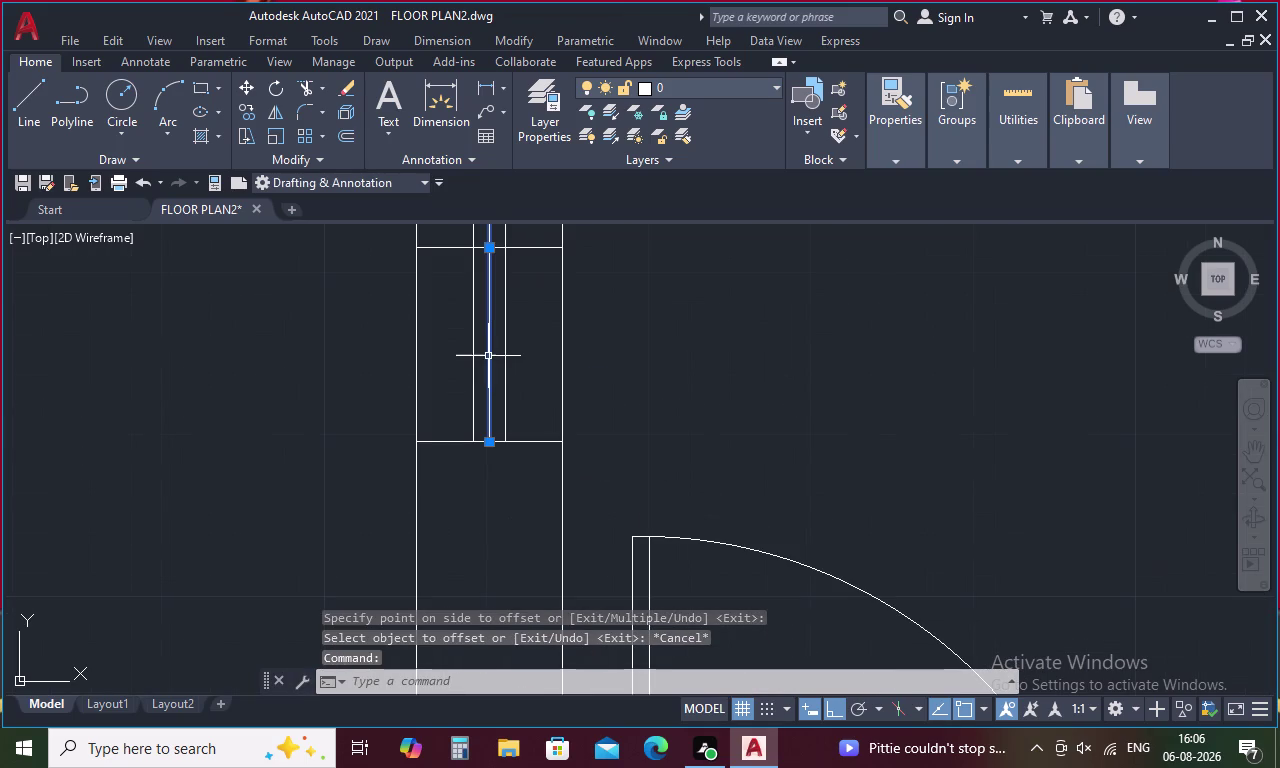
key(Delete)
Load the ACAD_ISO02W100 linetype through the Linetype Manager (LT).
text(l)
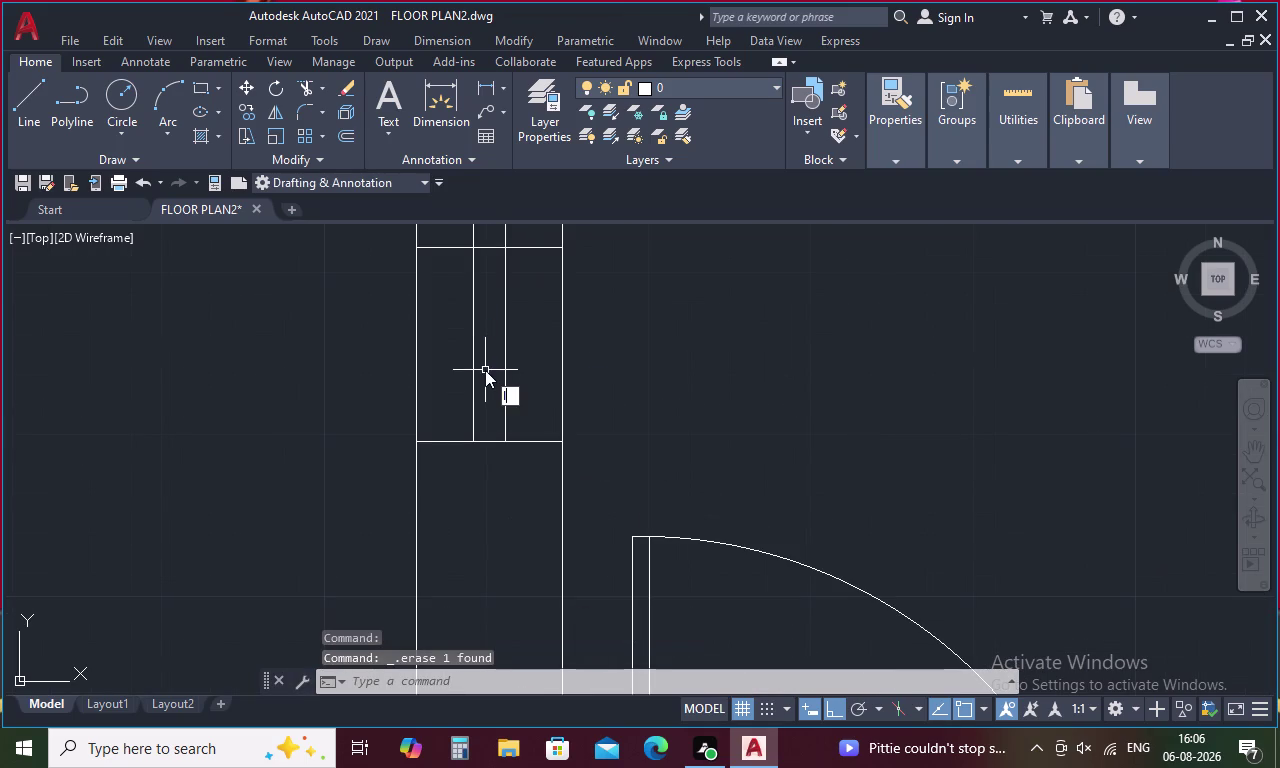
text(t)
key(space)
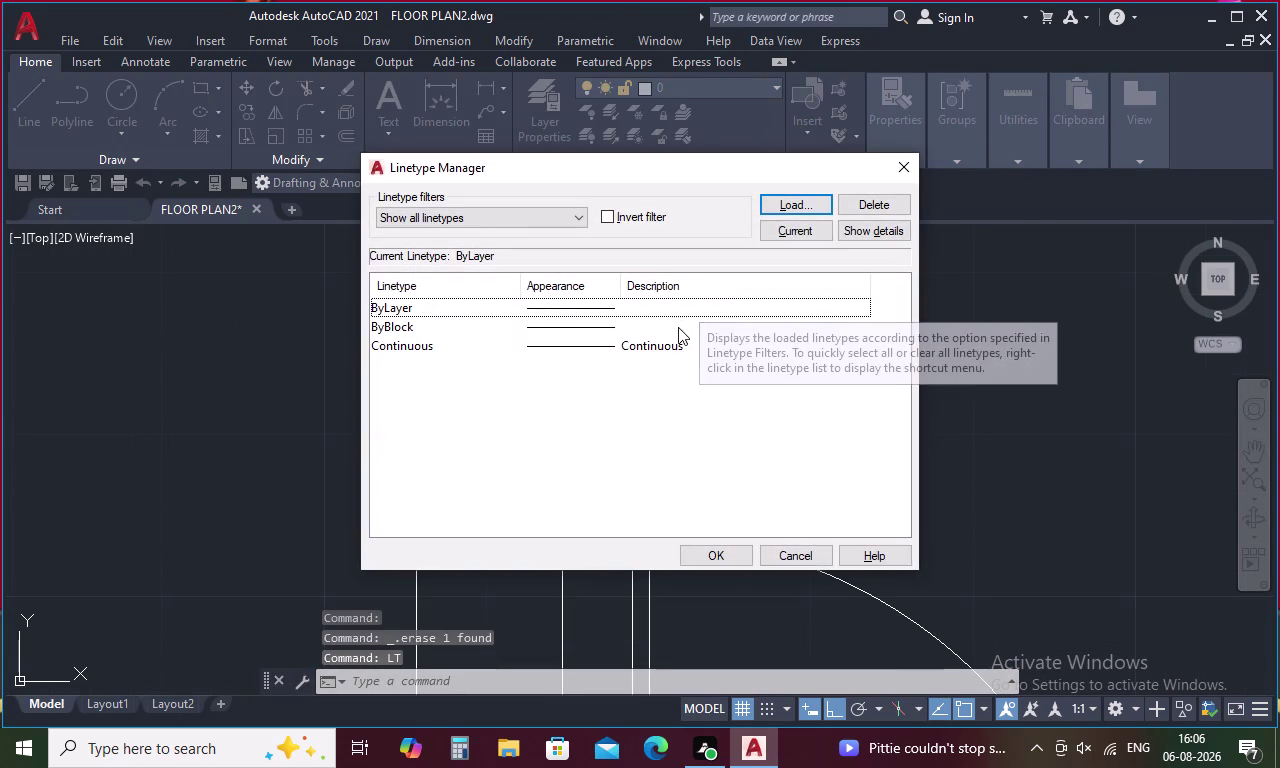
click(814, 202)
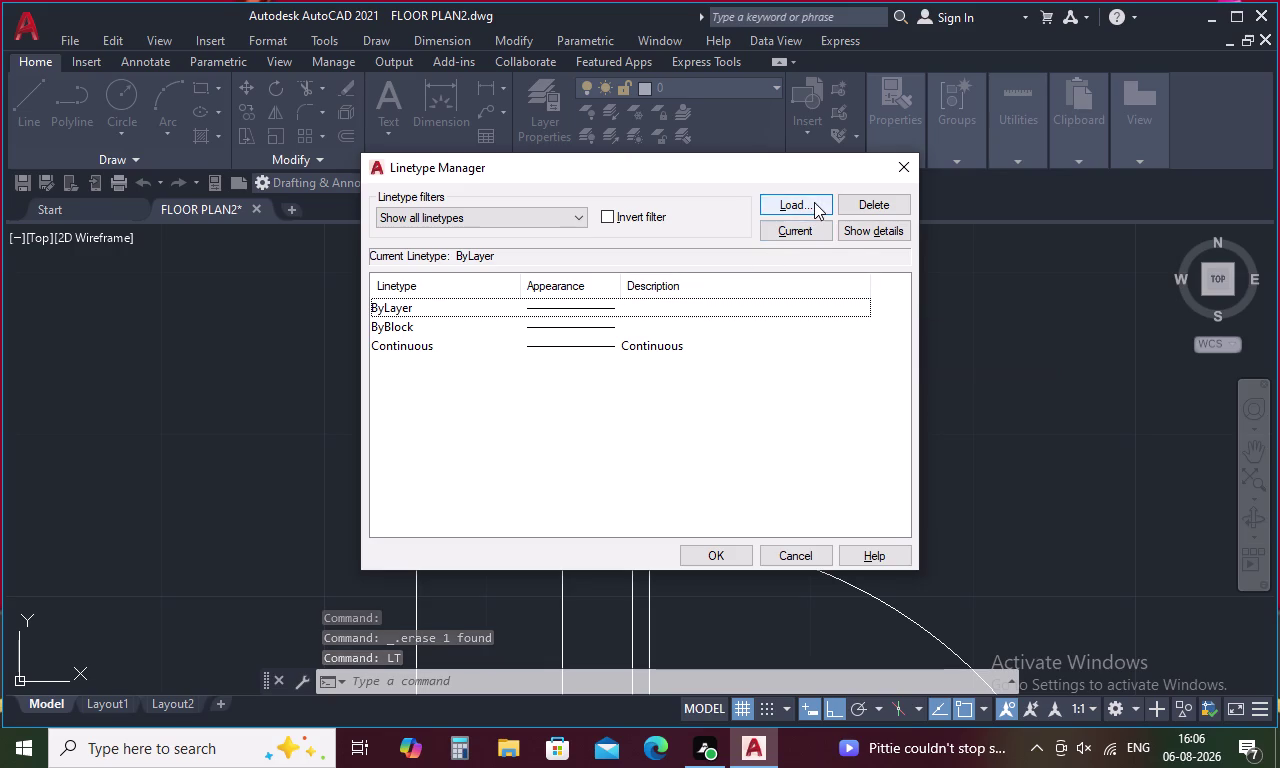
click(762, 335)
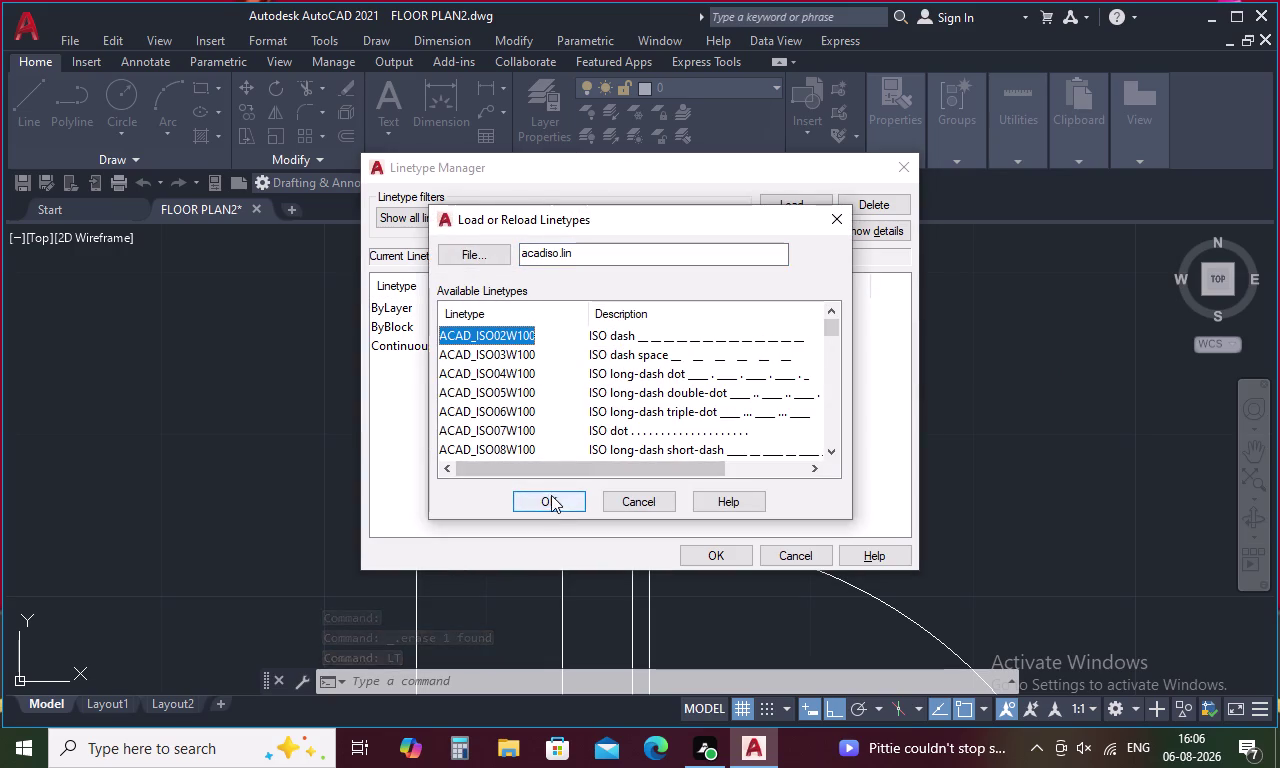
click(551, 496)
click(733, 558)
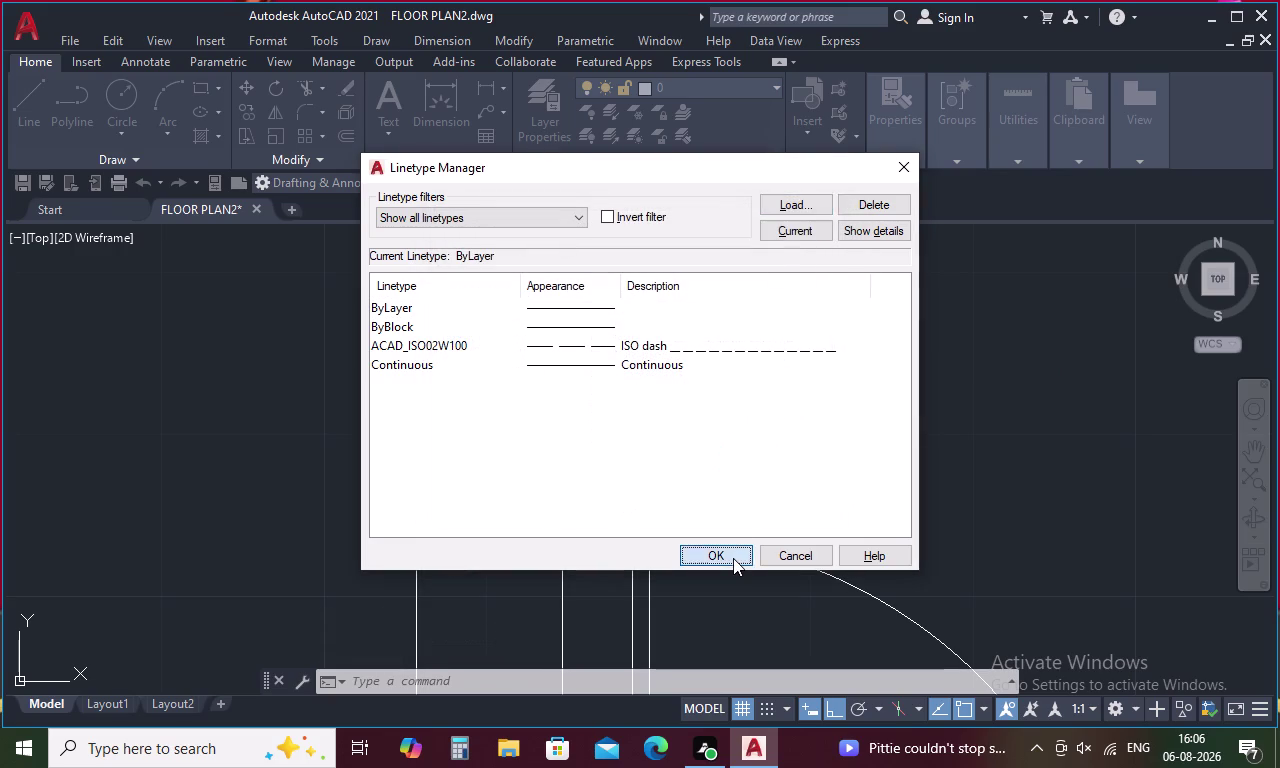
drag(522, 337, 464, 374)
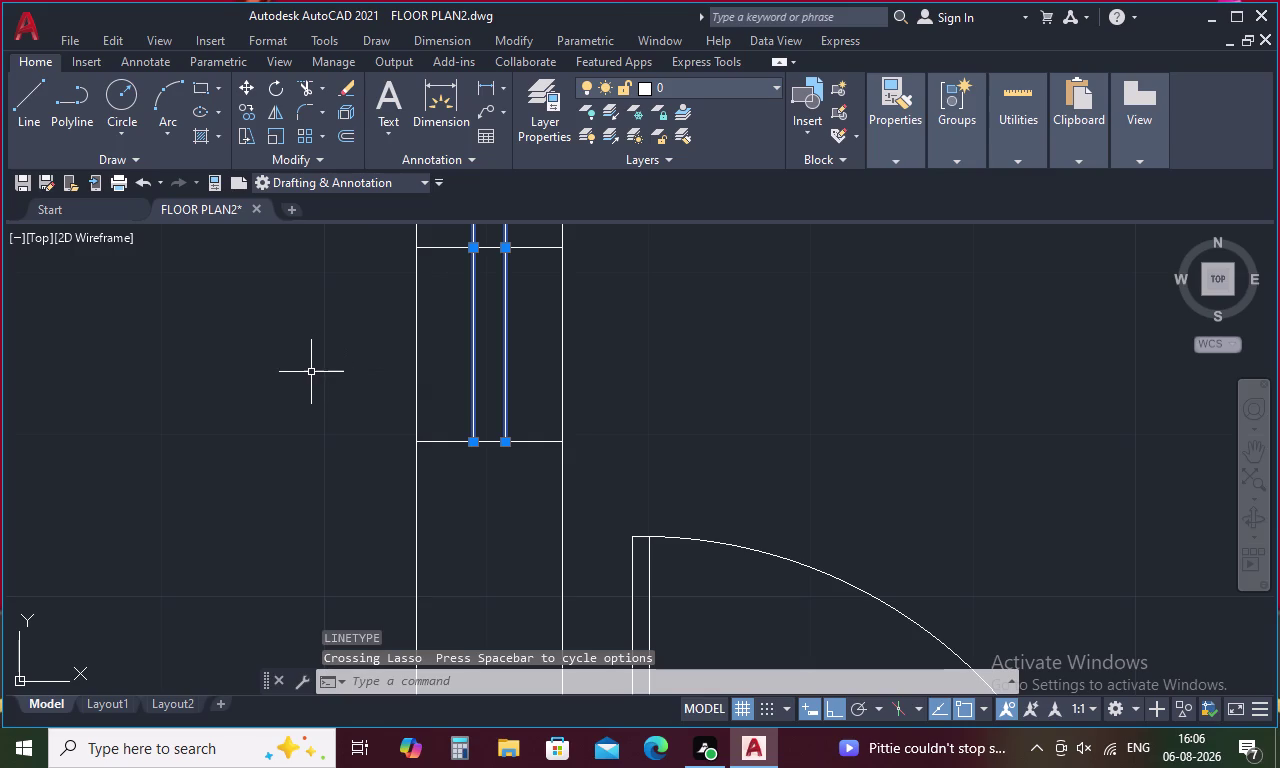
Give the two inner window lines linetype ACAD_ISO02W100 and linetype scale .8.
key(ctrl+1)
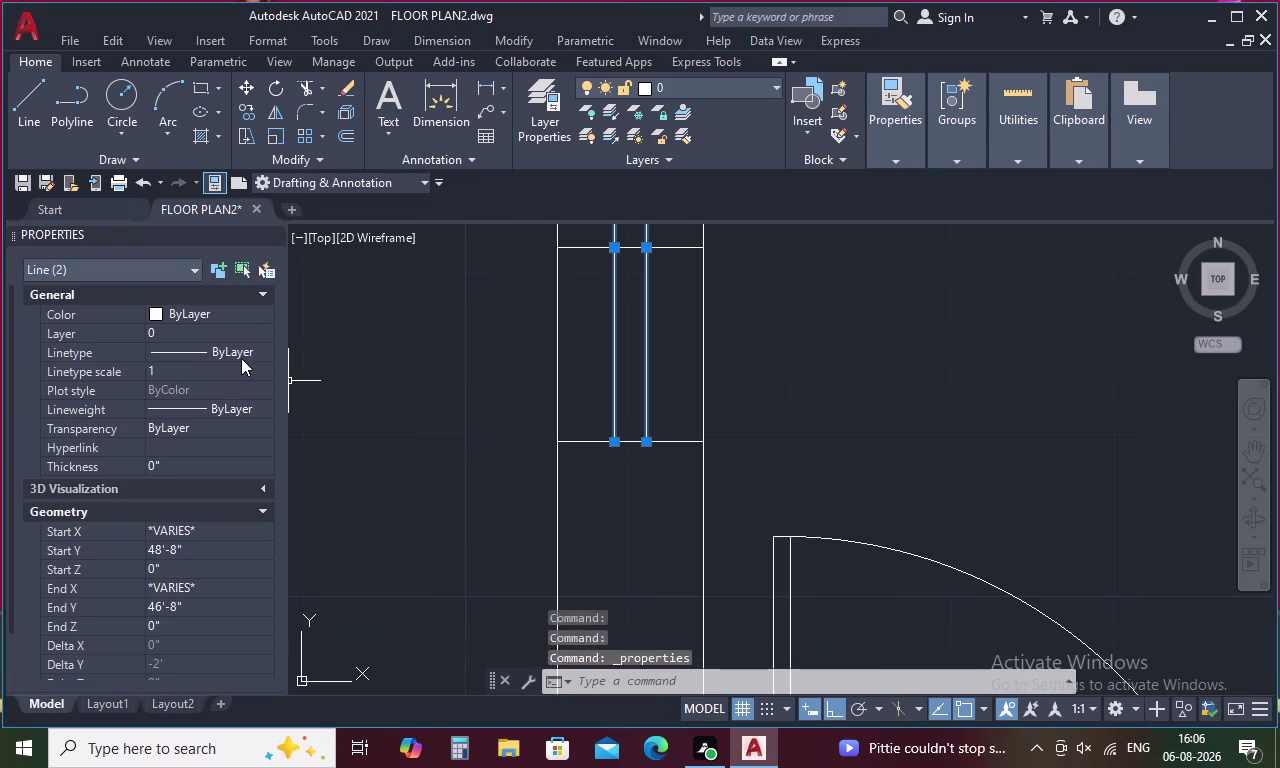
click(252, 349)
click(260, 349)
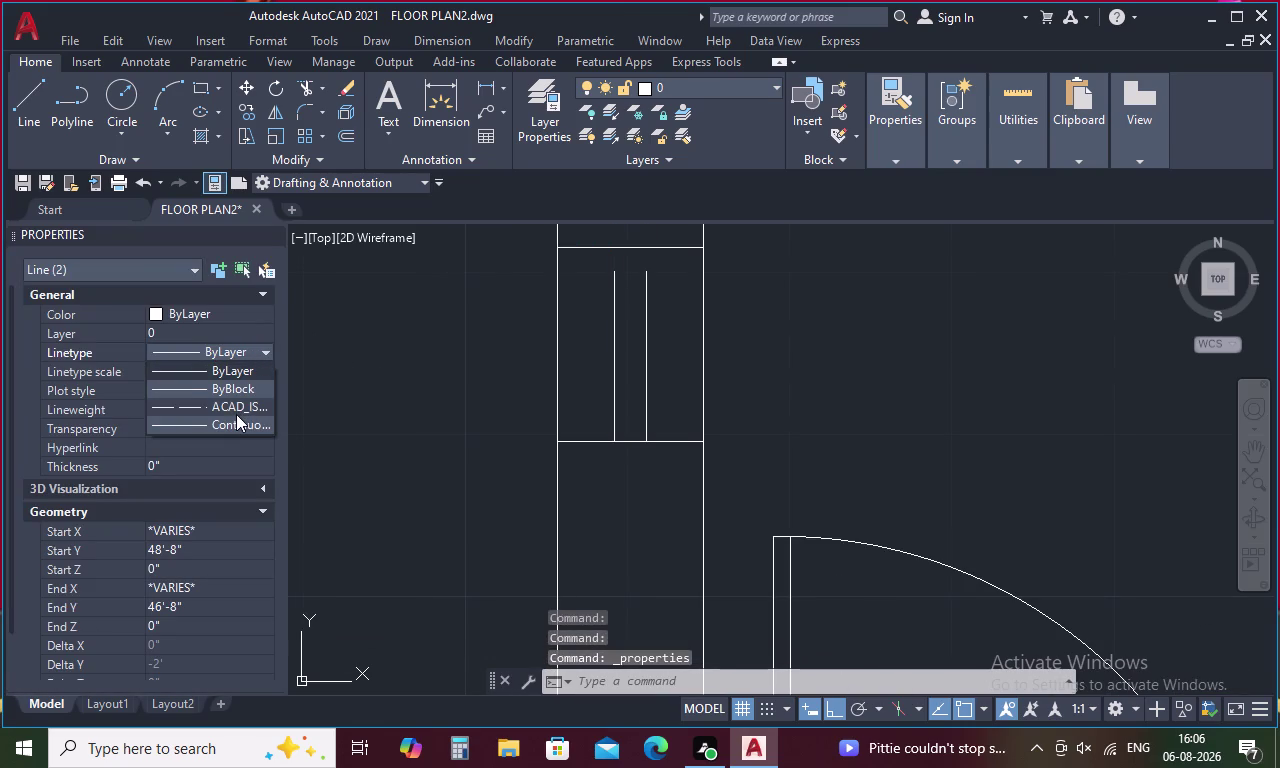
click(236, 414)
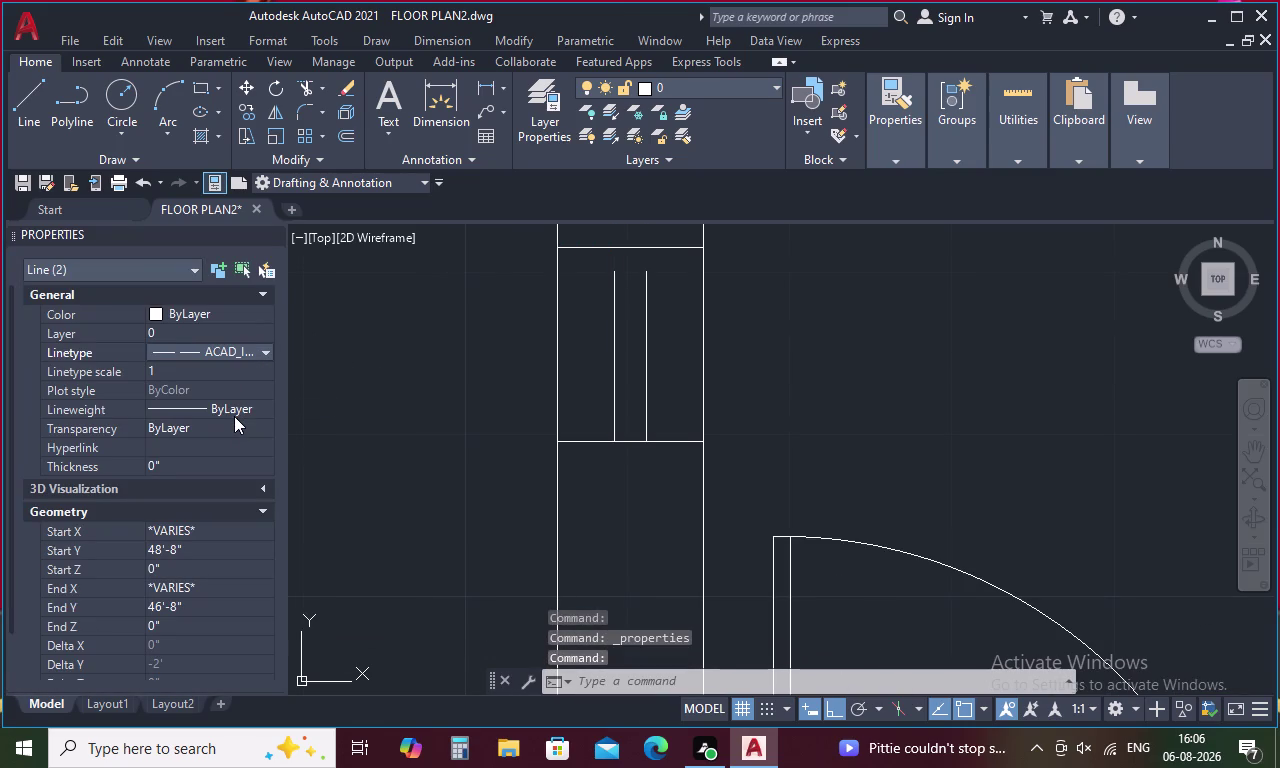
click(183, 364)
key(BackSpace)
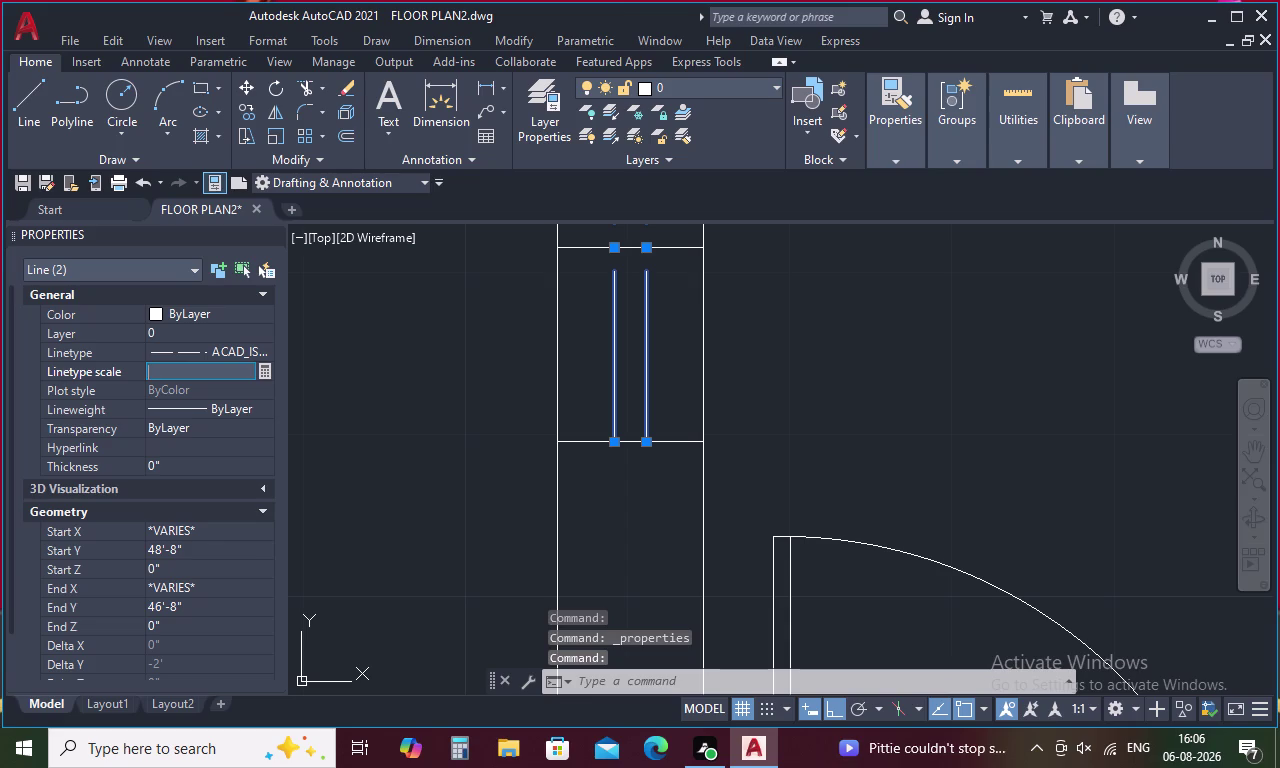
key(period)
key(8)
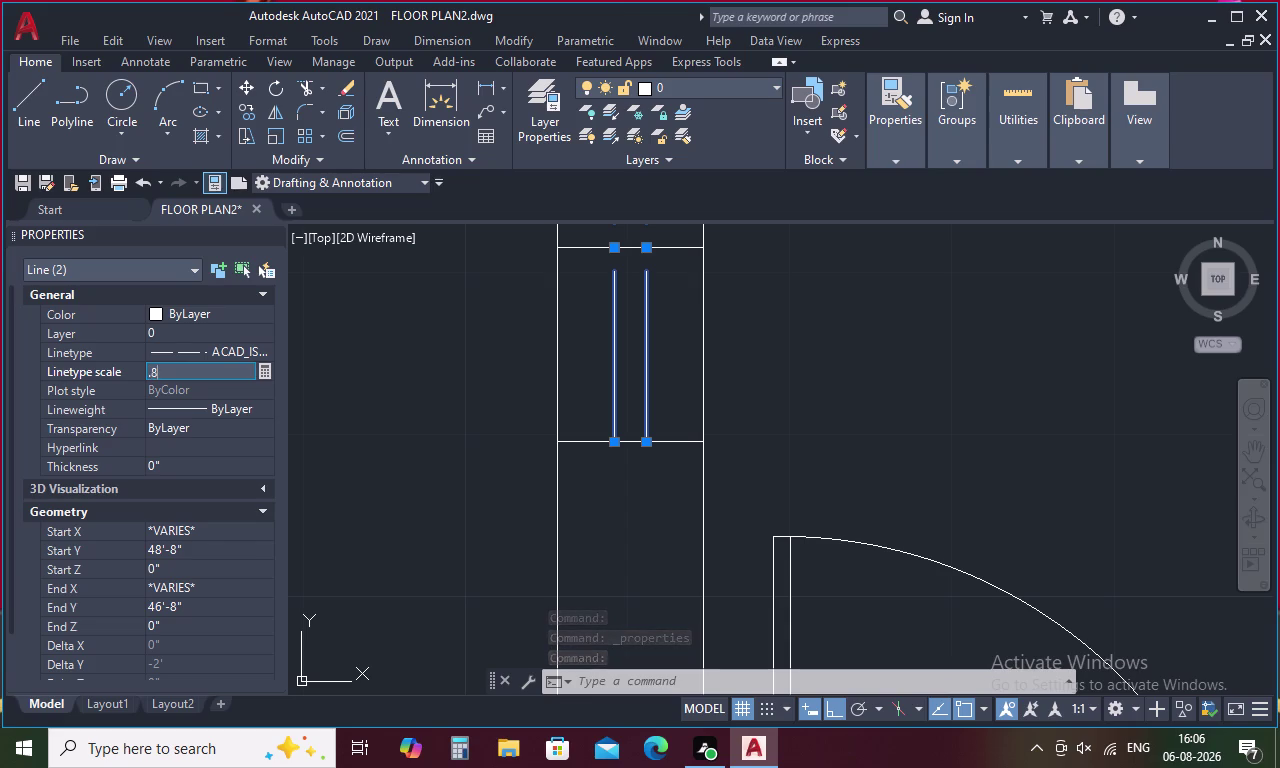
key(Return)
Select all the left-wall window symbol lines for copying.
scroll(down, 3)
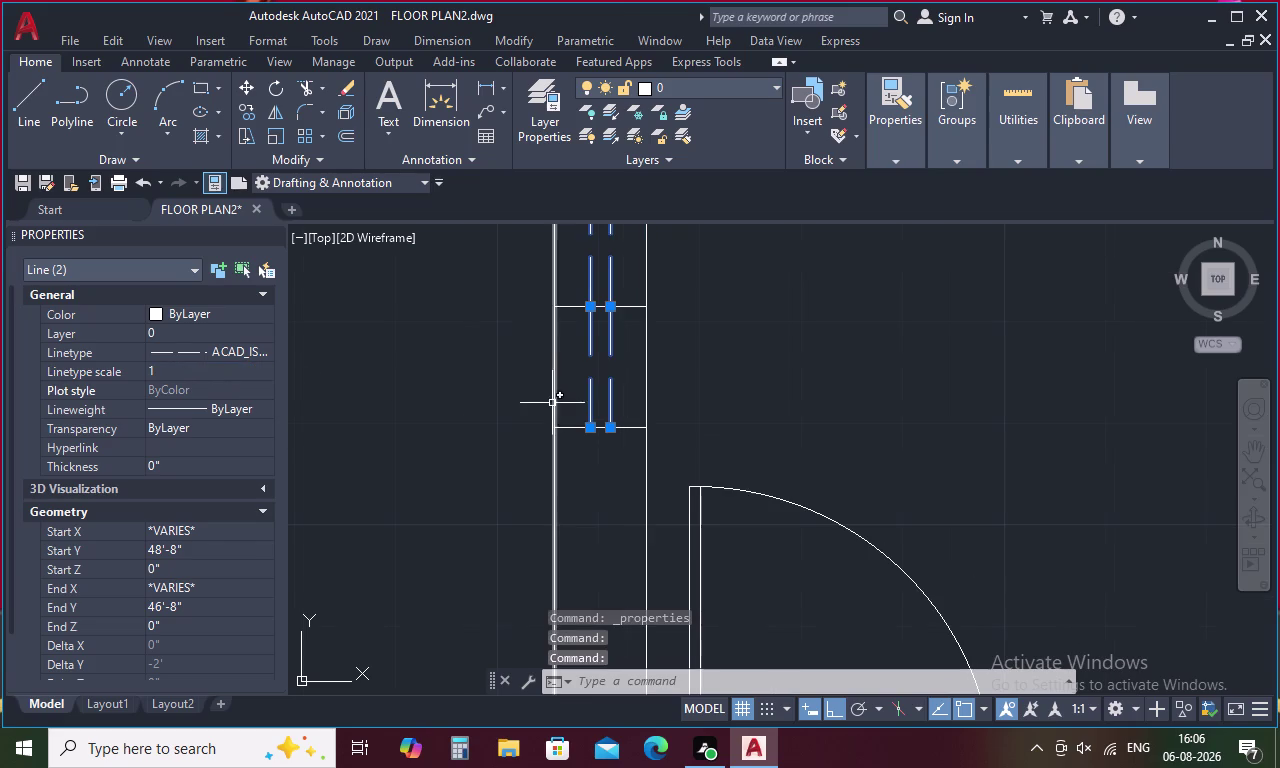
scroll(down, 3)
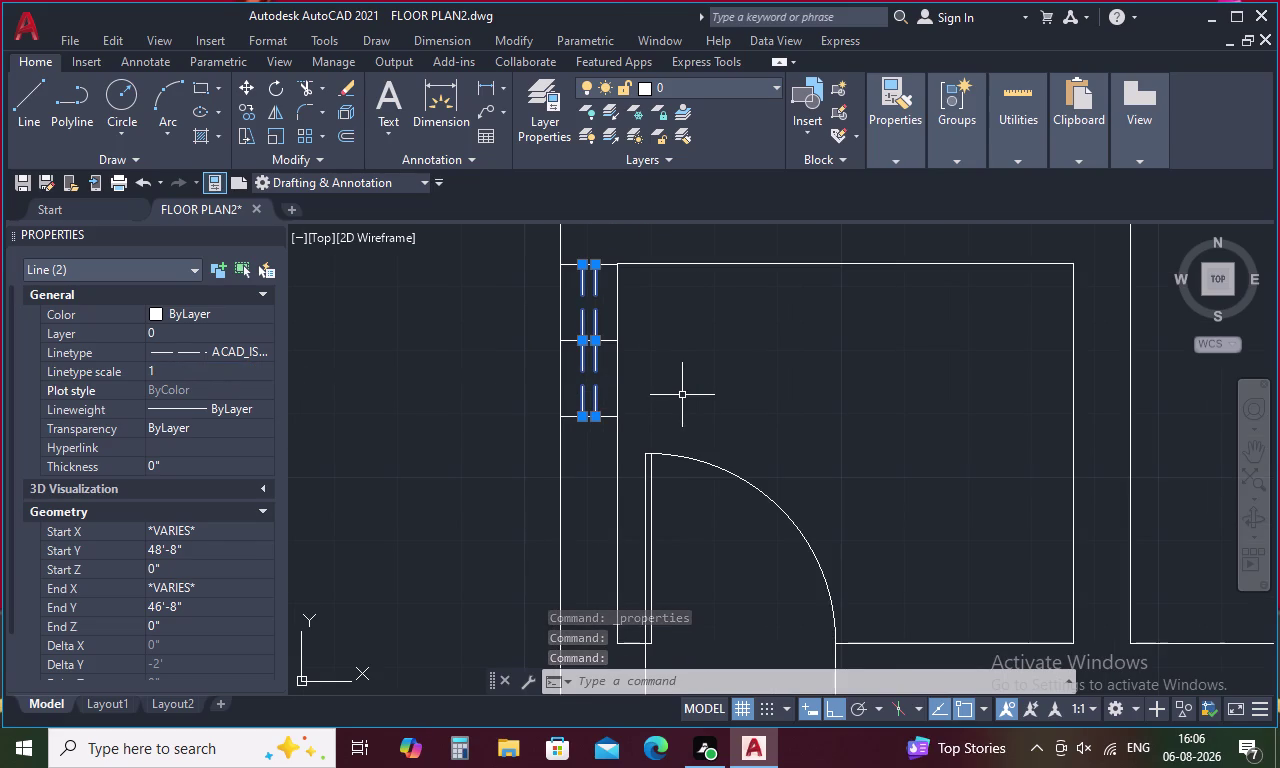
click(436, 442)
click(430, 430)
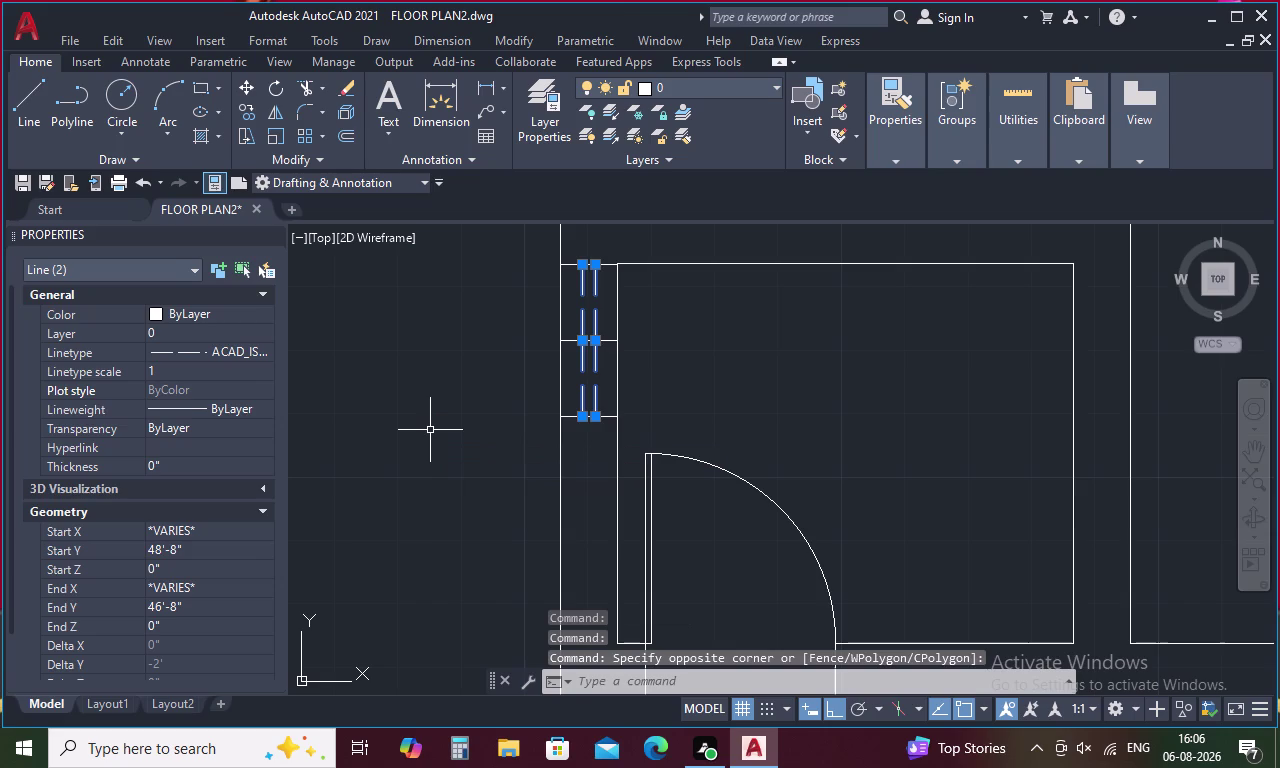
key(Escape)
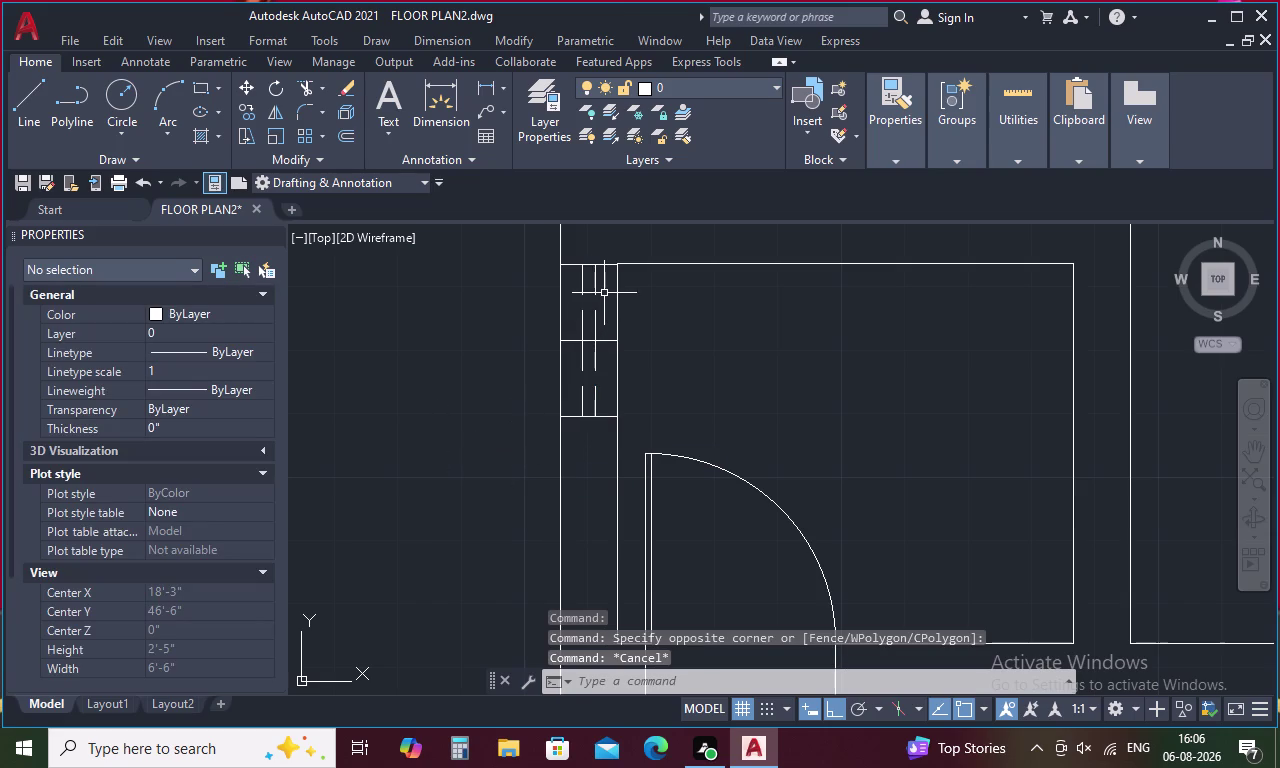
drag(601, 298, 588, 344)
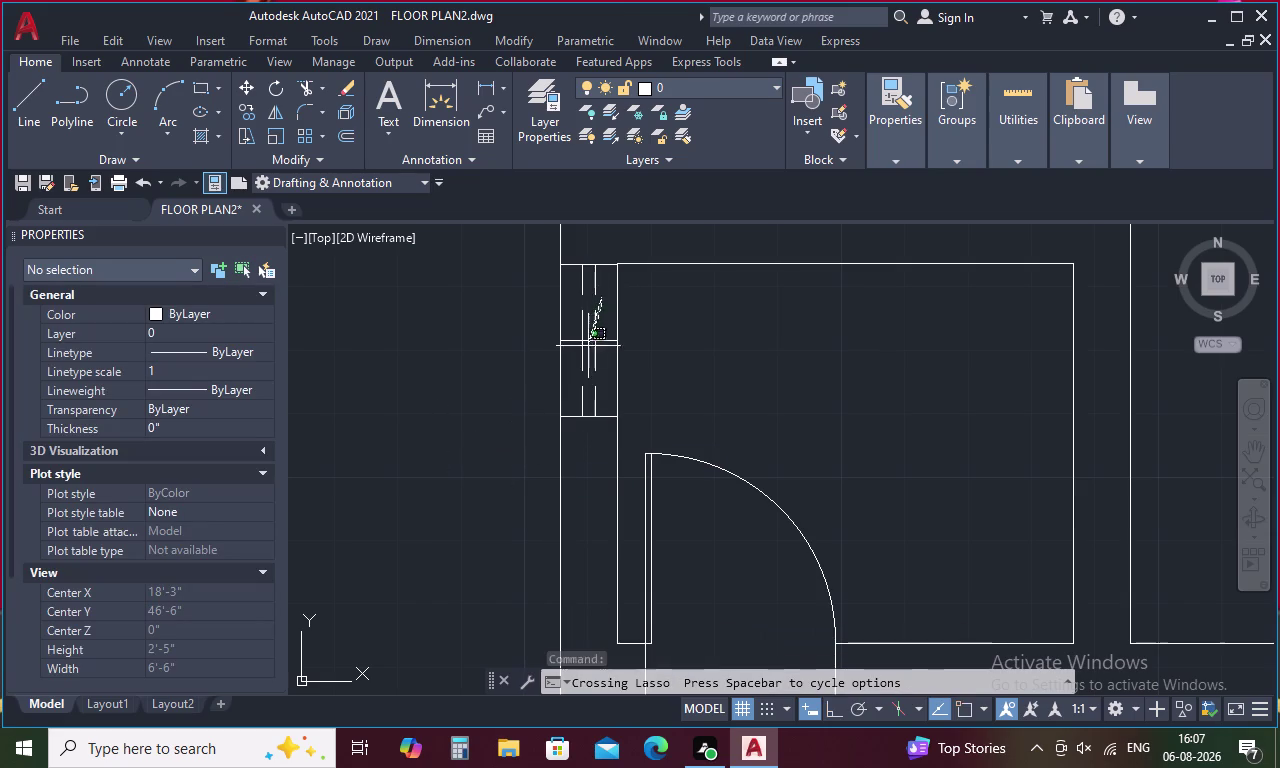
drag(588, 344, 572, 384)
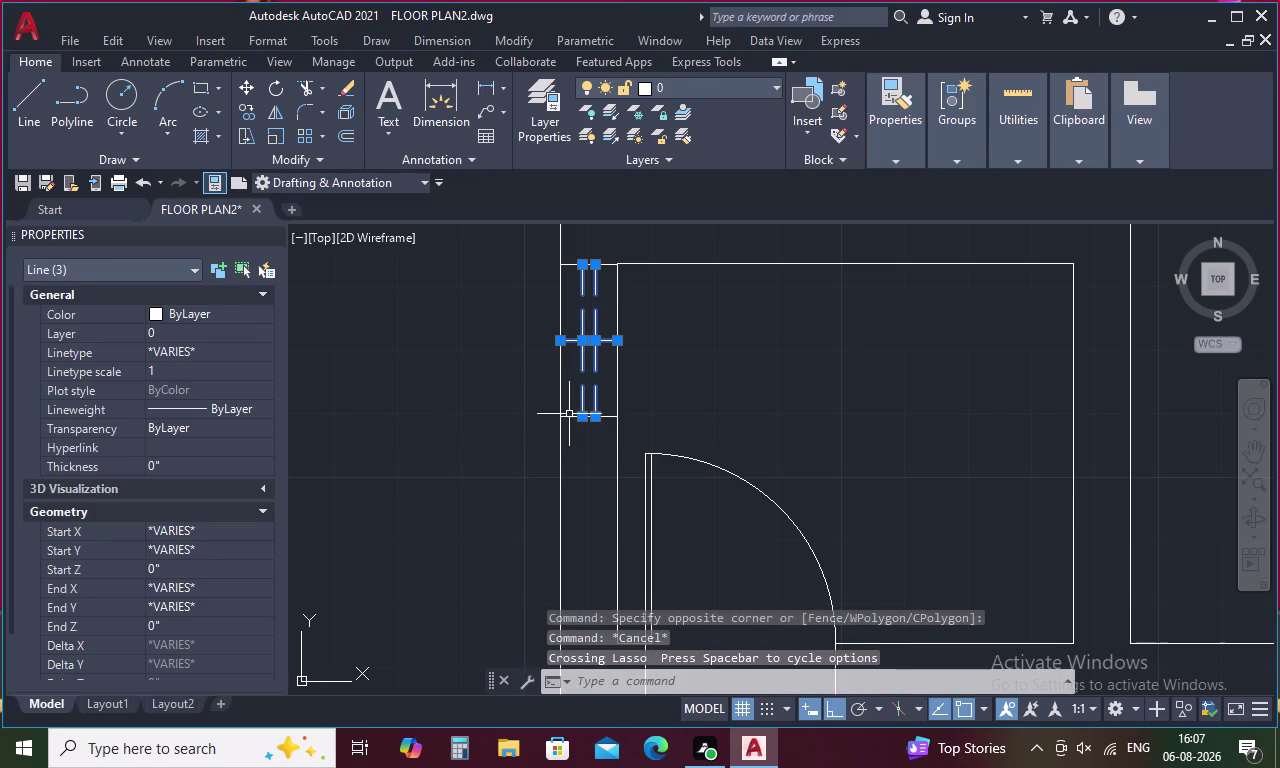
click(569, 415)
click(572, 266)
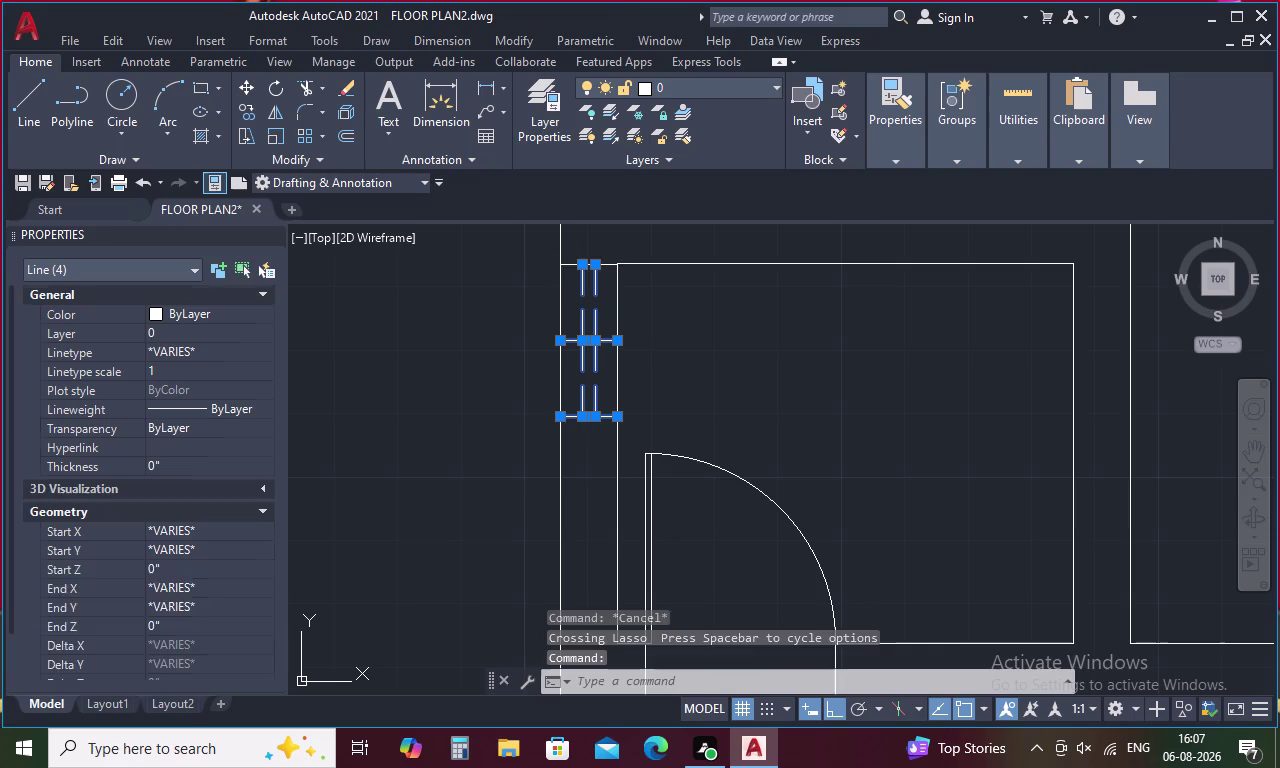
right_click(538, 337)
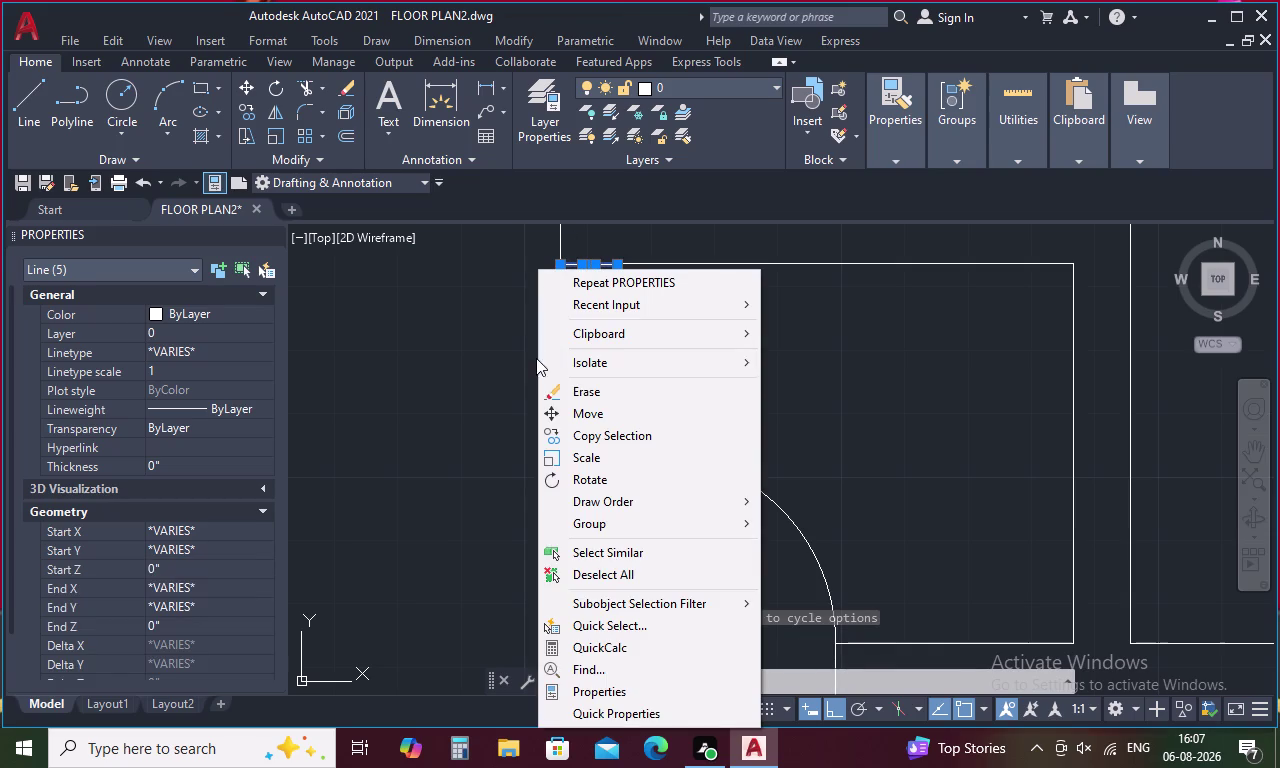
key(Escape)
key(Escape)
drag(604, 361, 576, 442)
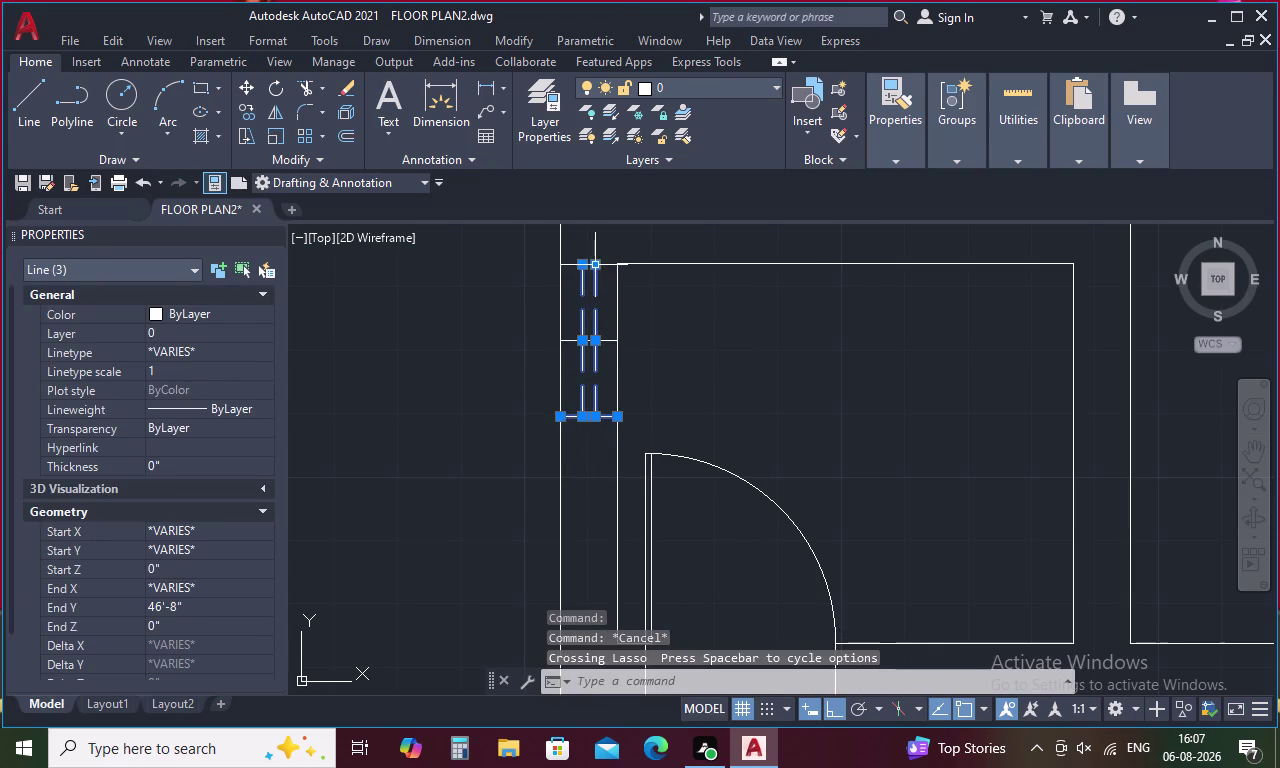
click(607, 265)
right_click(706, 338)
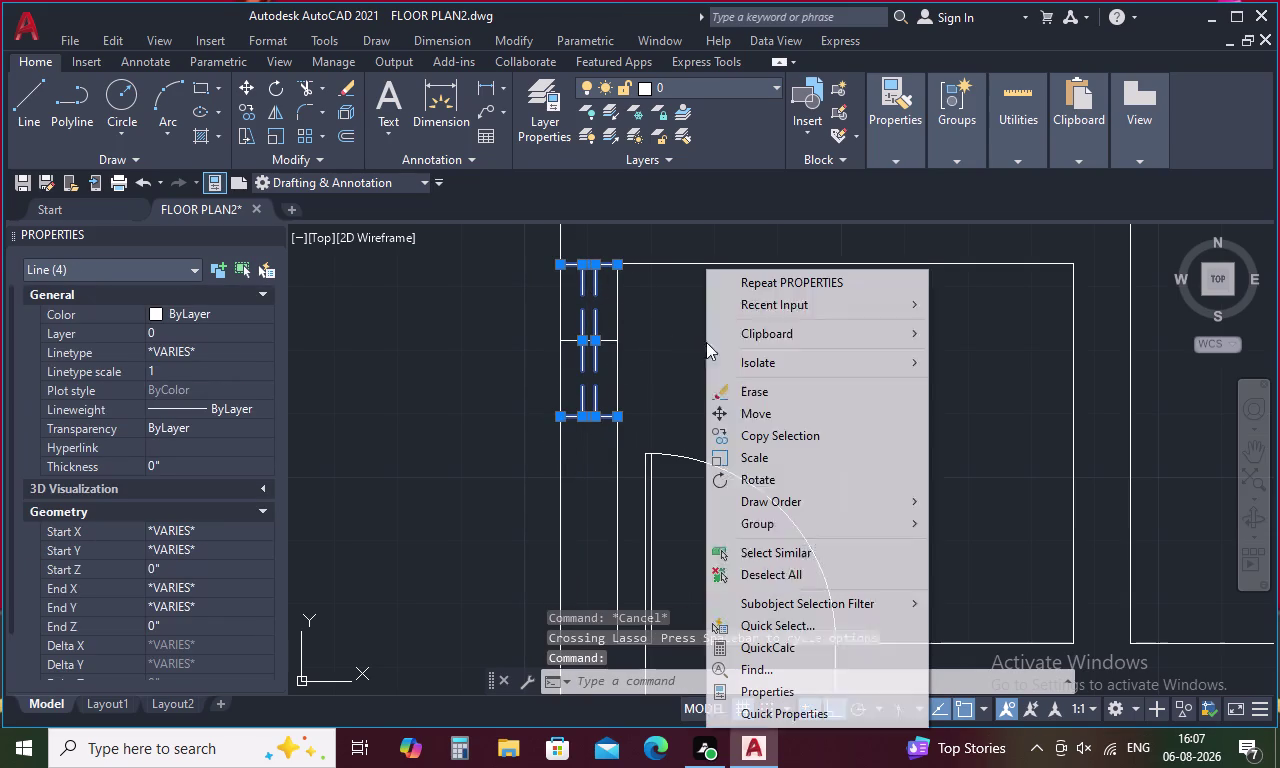
click(741, 430)
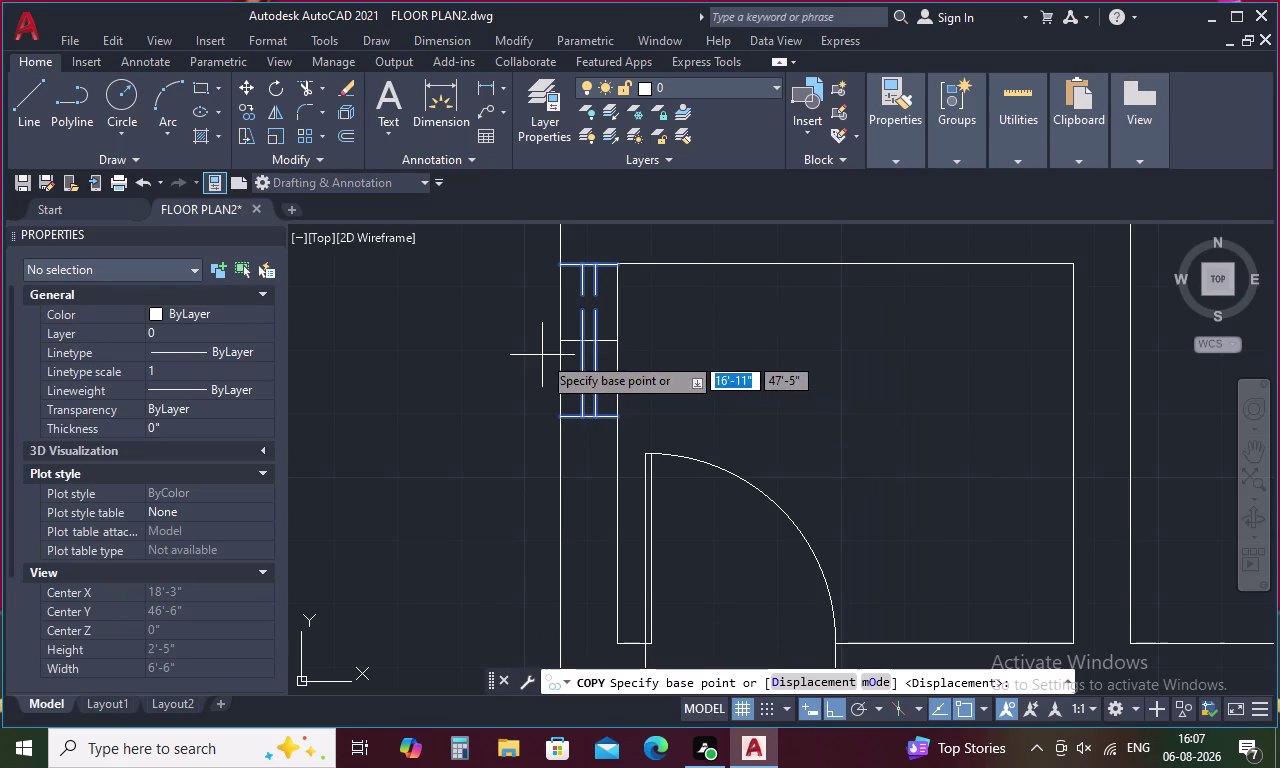
Pick a copy base point and pan the plan, then cancel the copy.
click(559, 337)
scroll(down, 3)
middle_drag(565, 331, 567, 331)
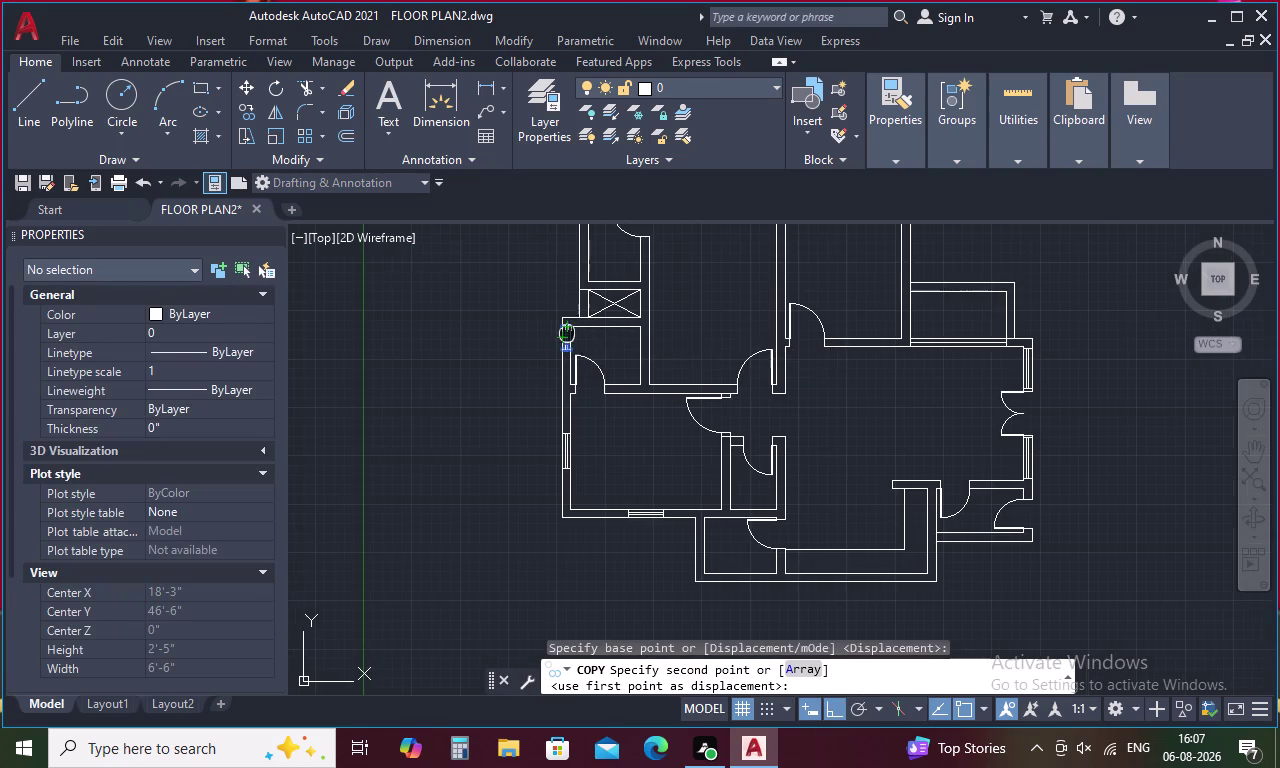
middle_drag(567, 331, 592, 512)
scroll(up, 3)
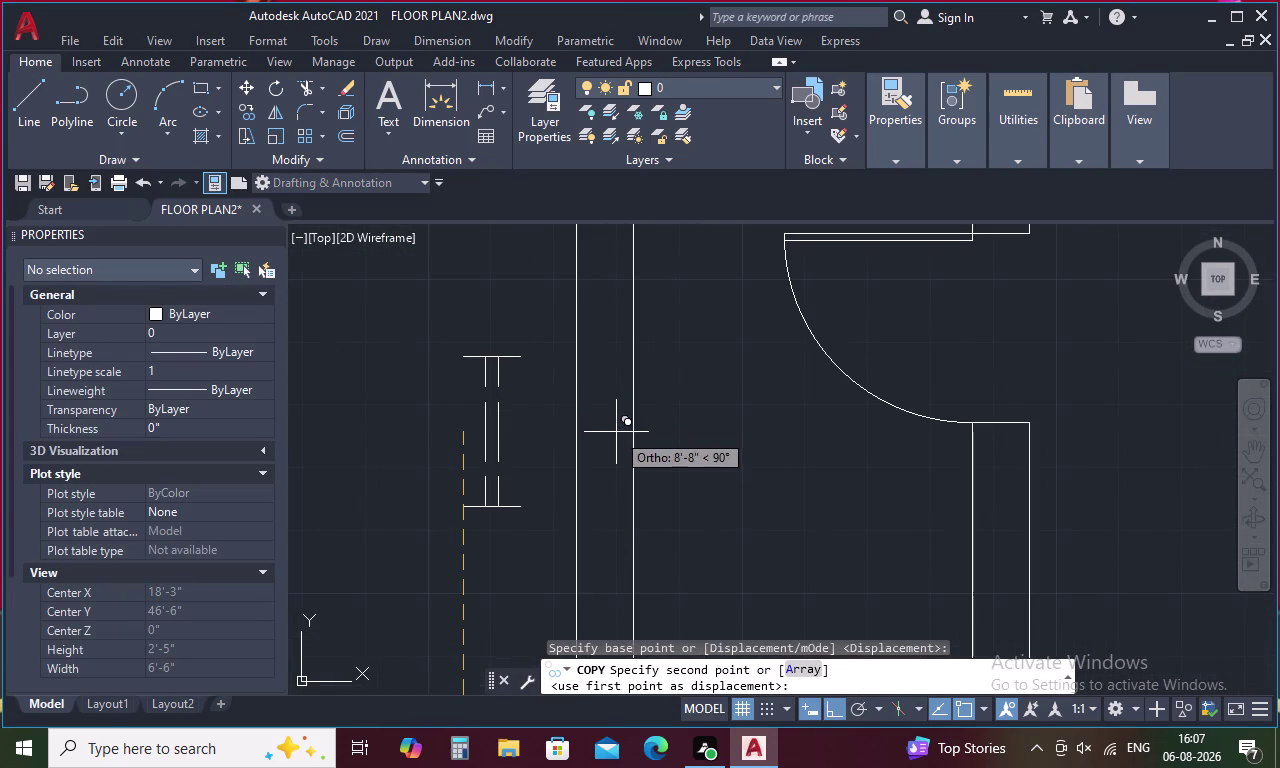
key(Escape)
scroll(down, 3)
middle_drag(613, 446, 613, 302)
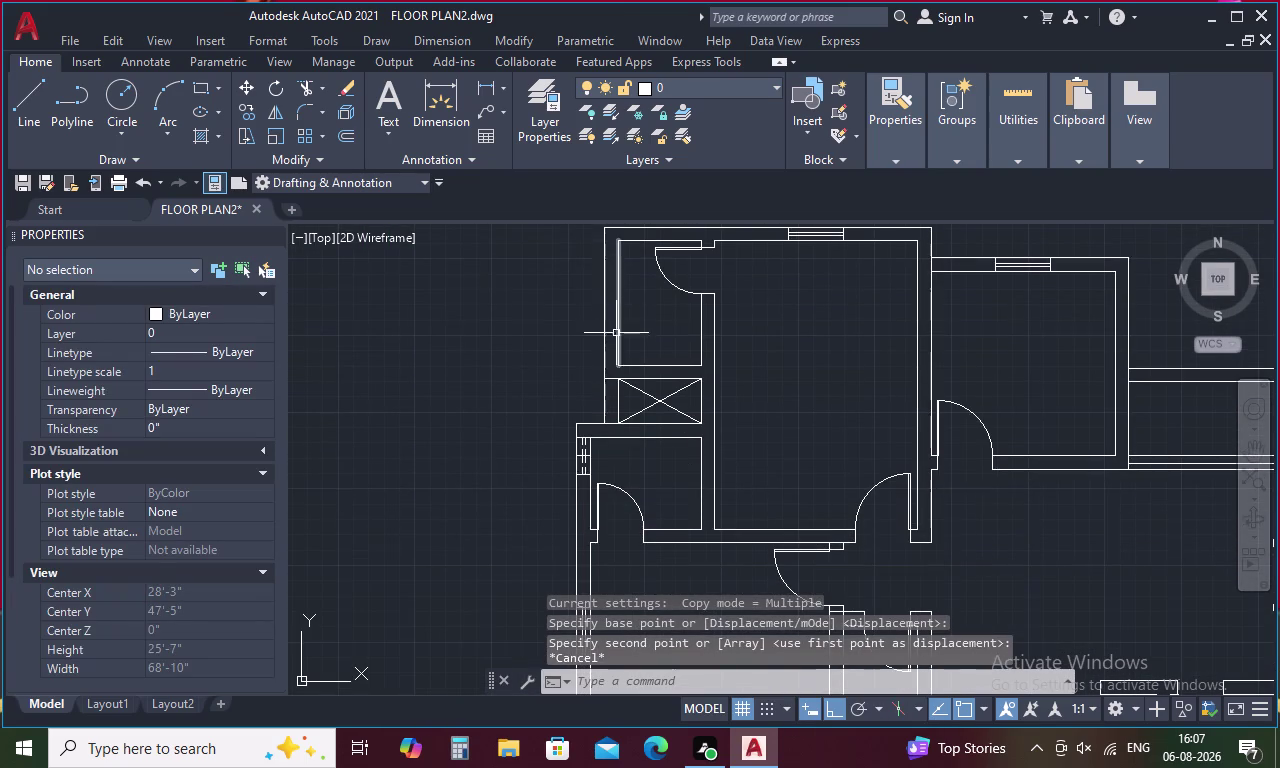
scroll(up, 3)
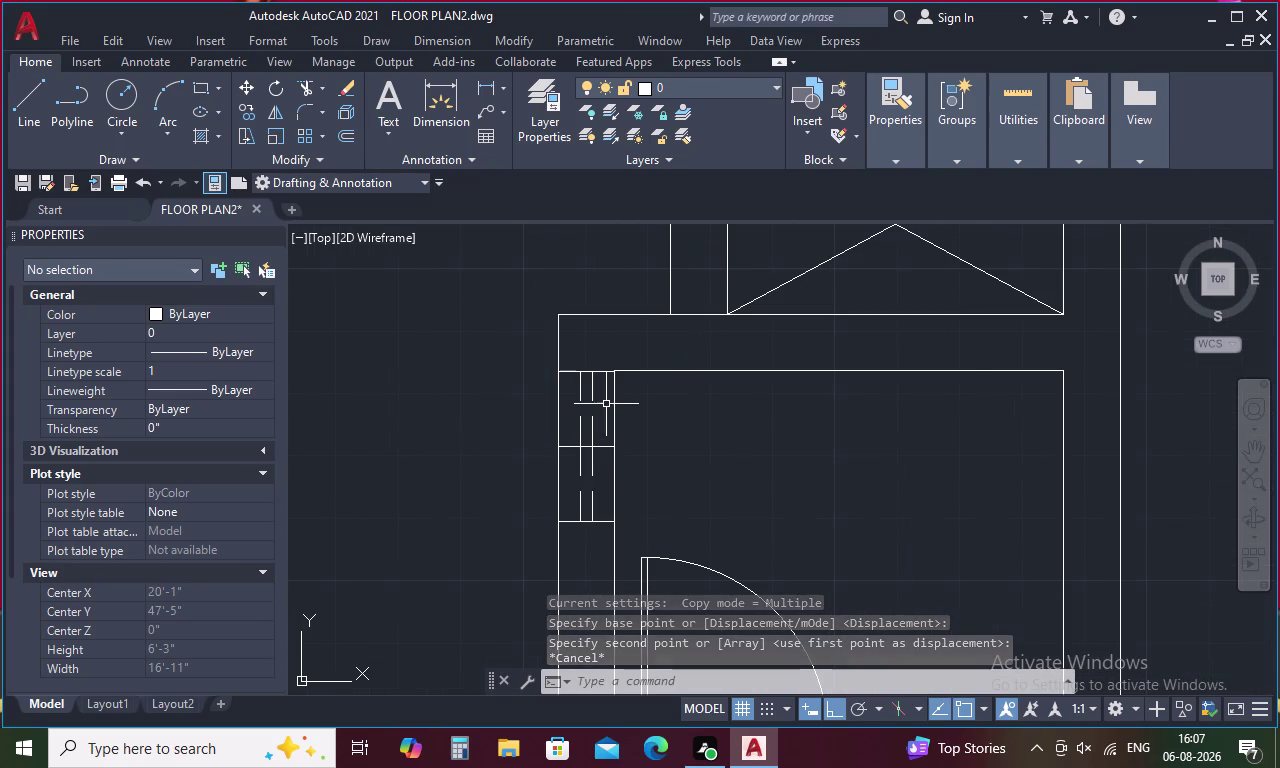
Select the window symbol's dashed and outer lines for copying.
drag(606, 404, 575, 436)
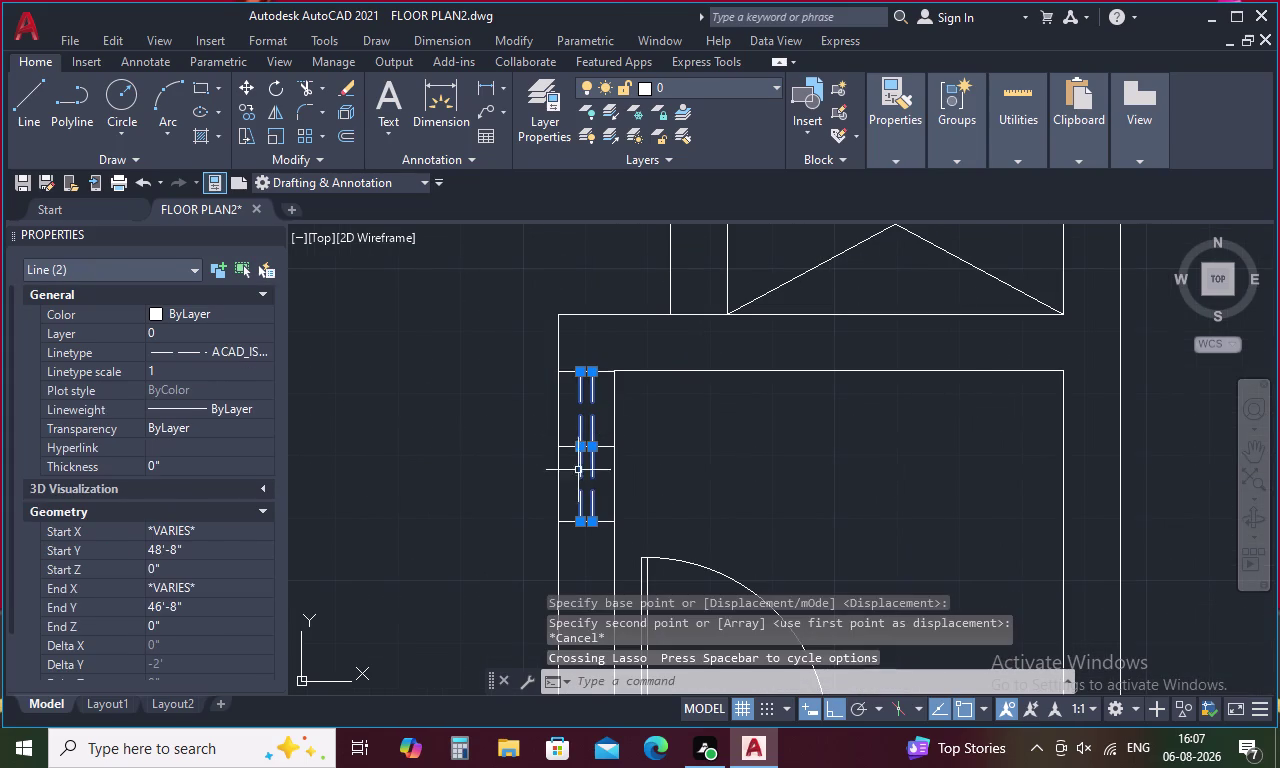
click(568, 523)
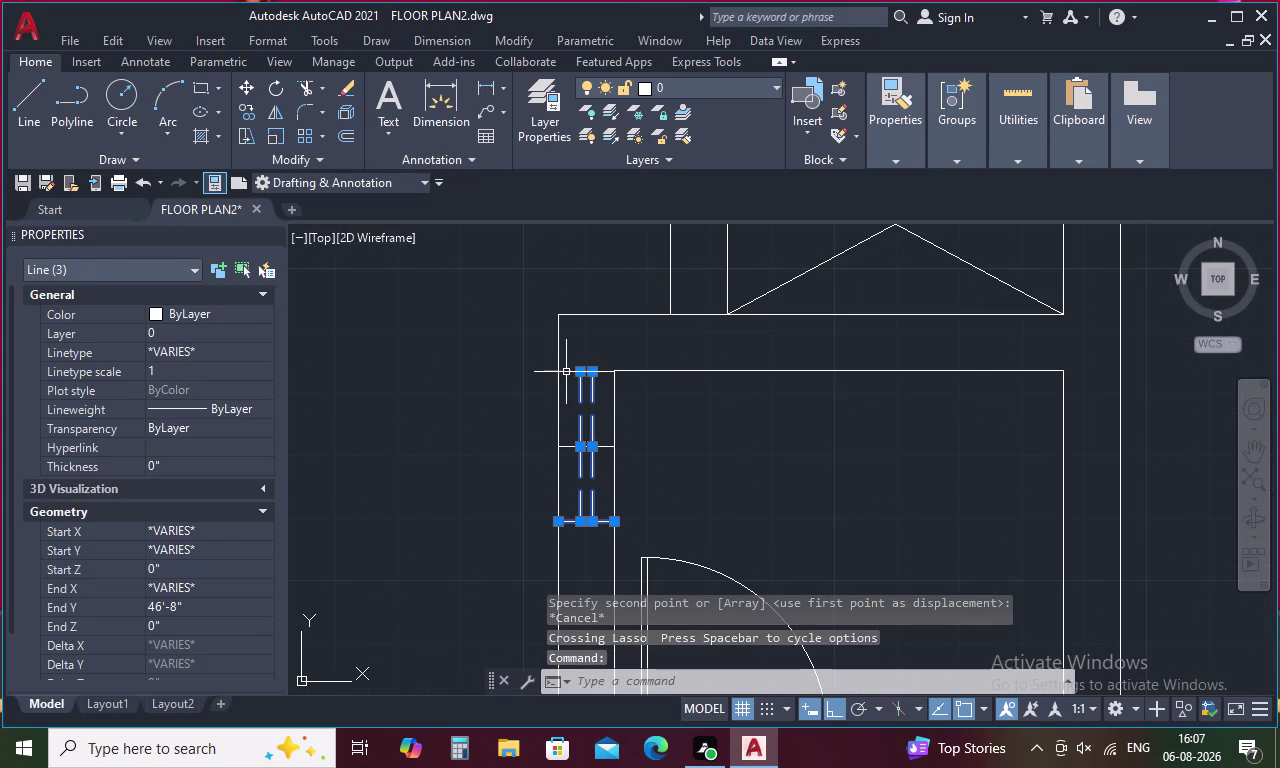
click(566, 372)
right_click(737, 426)
click(796, 431)
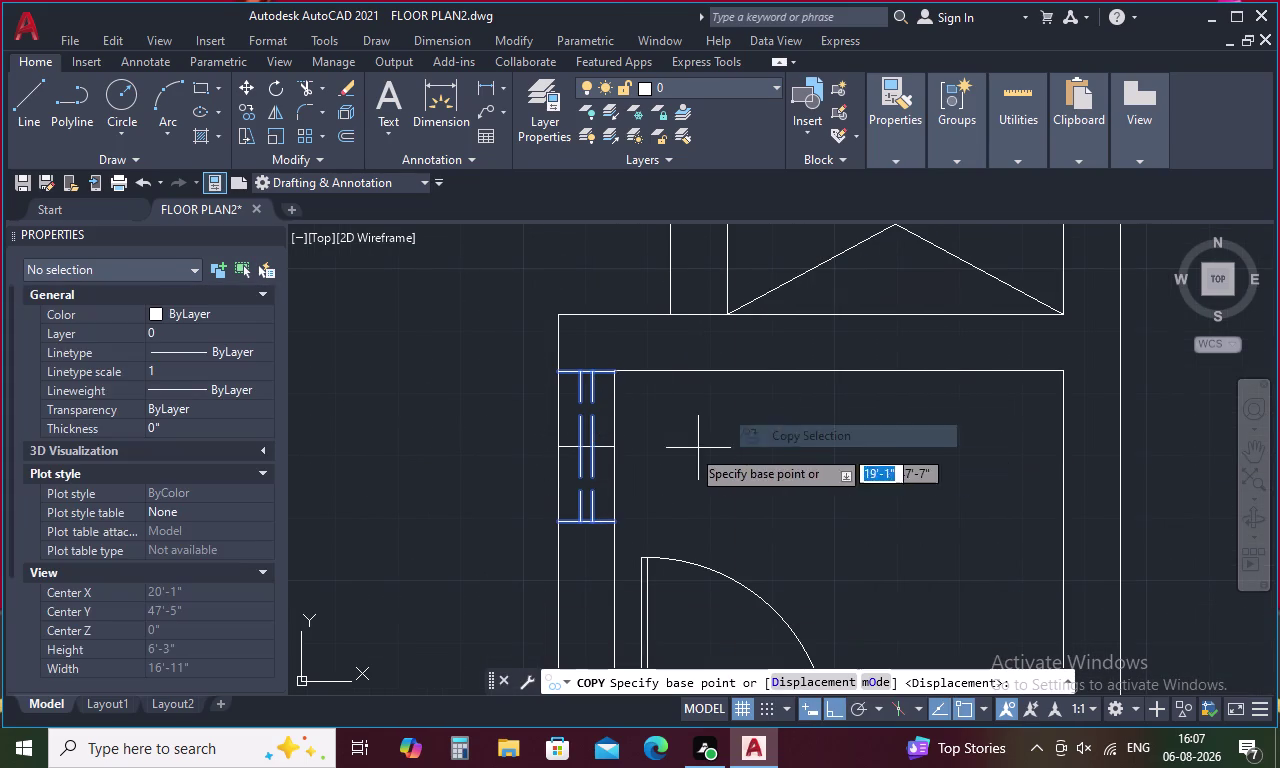
Place copies of the window symbol in the walls, including the lower horizontal wall.
click(614, 449)
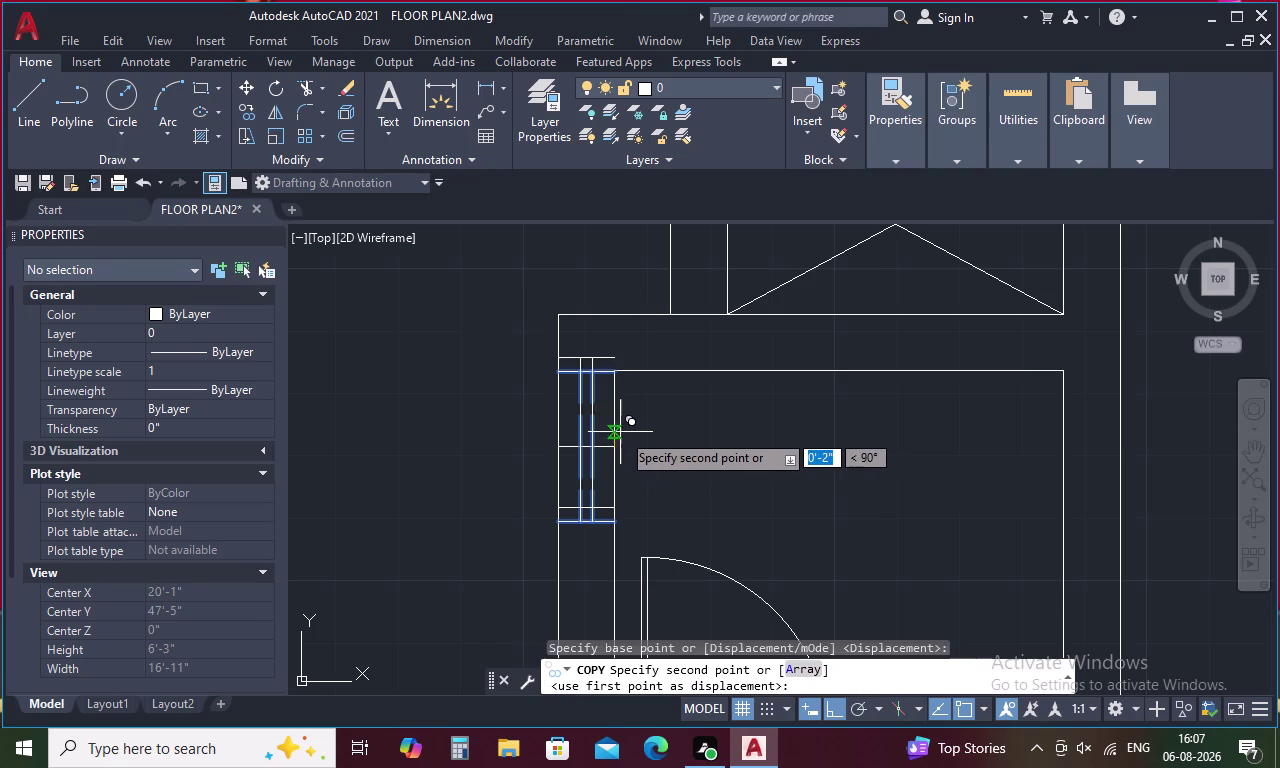
scroll(down, 3)
middle_drag(639, 403, 655, 521)
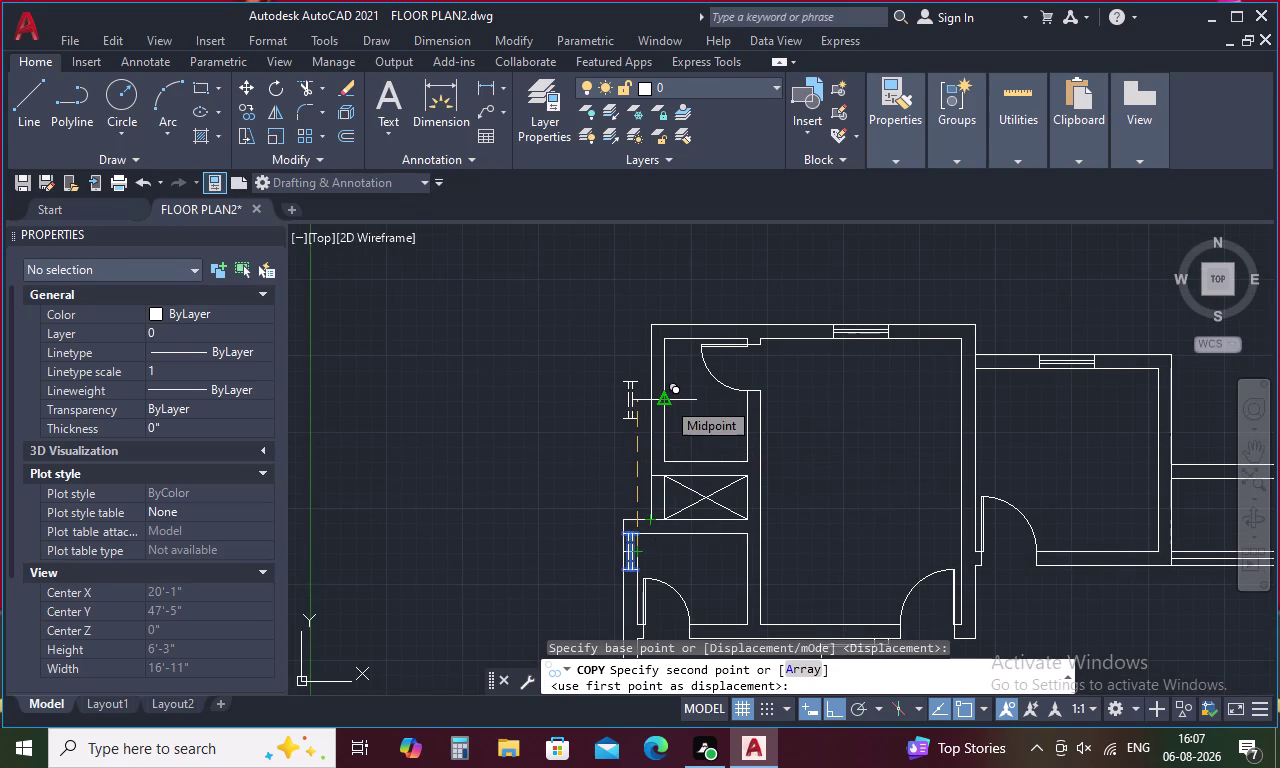
click(666, 400)
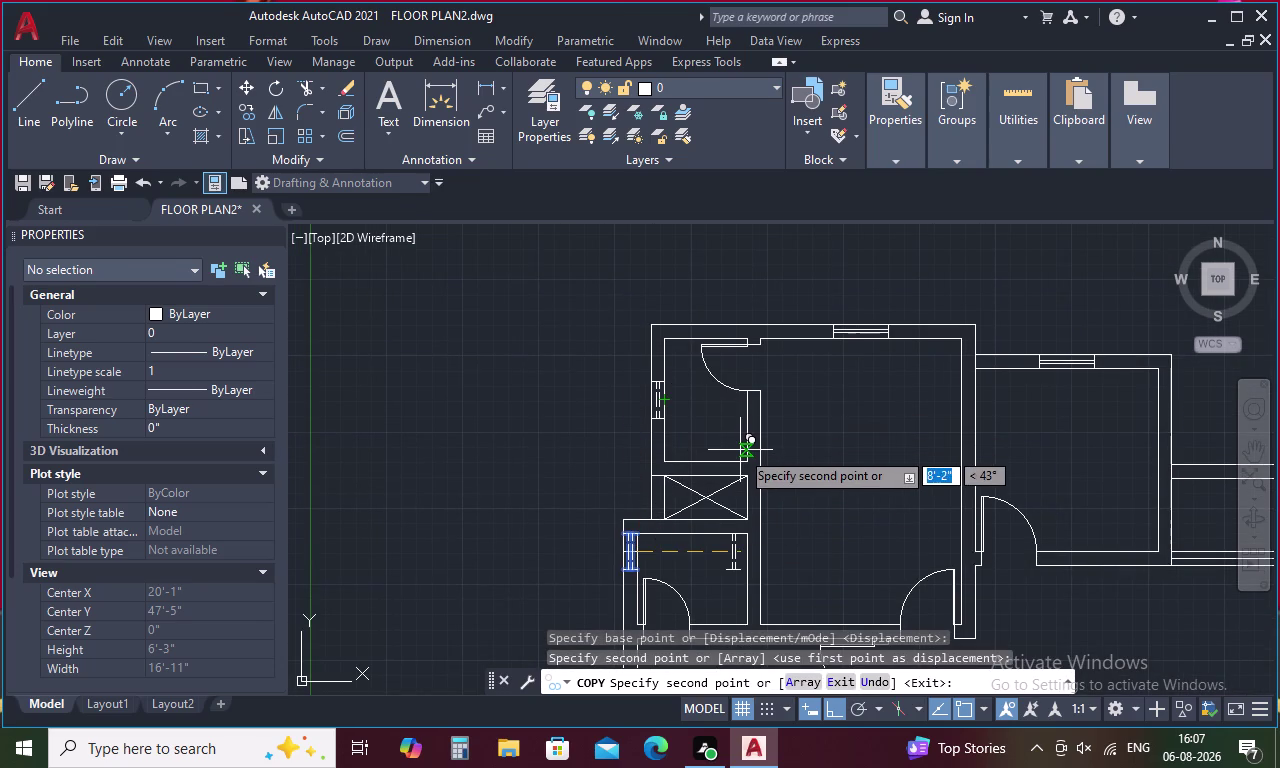
scroll(down, 3)
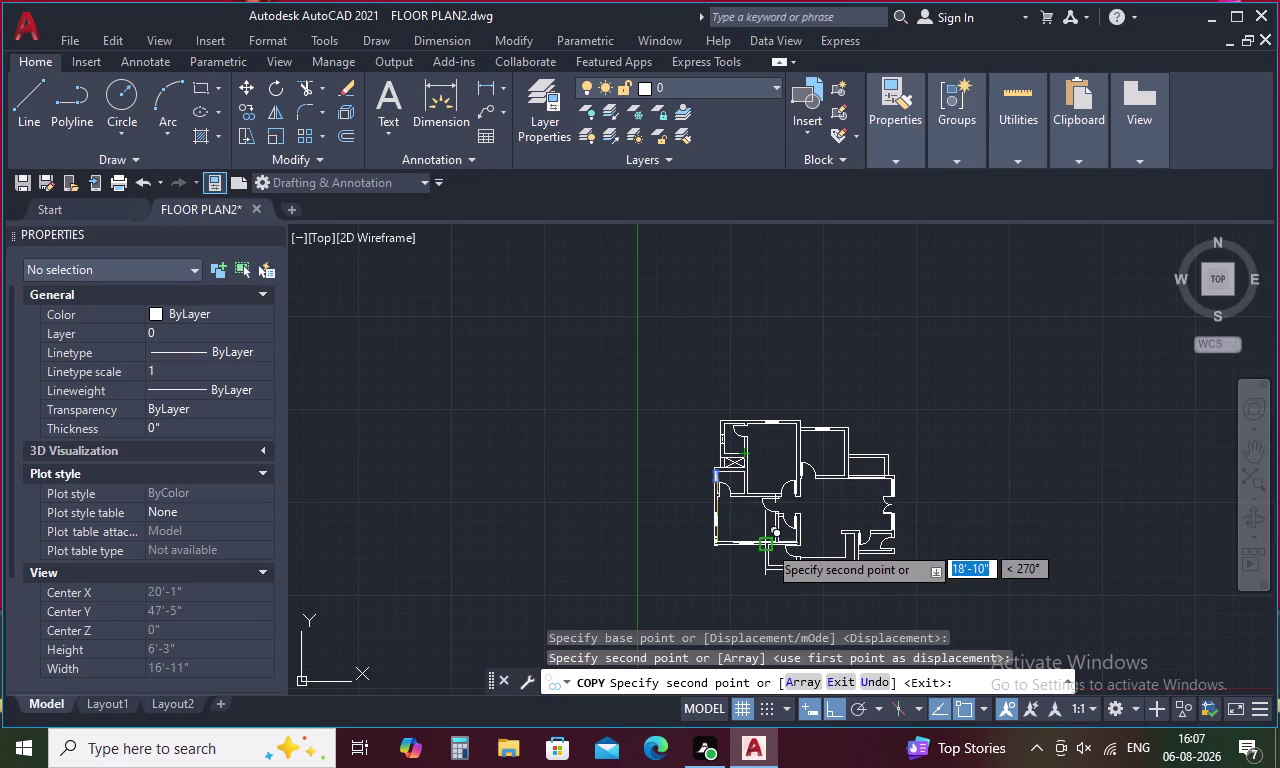
scroll(up, 3)
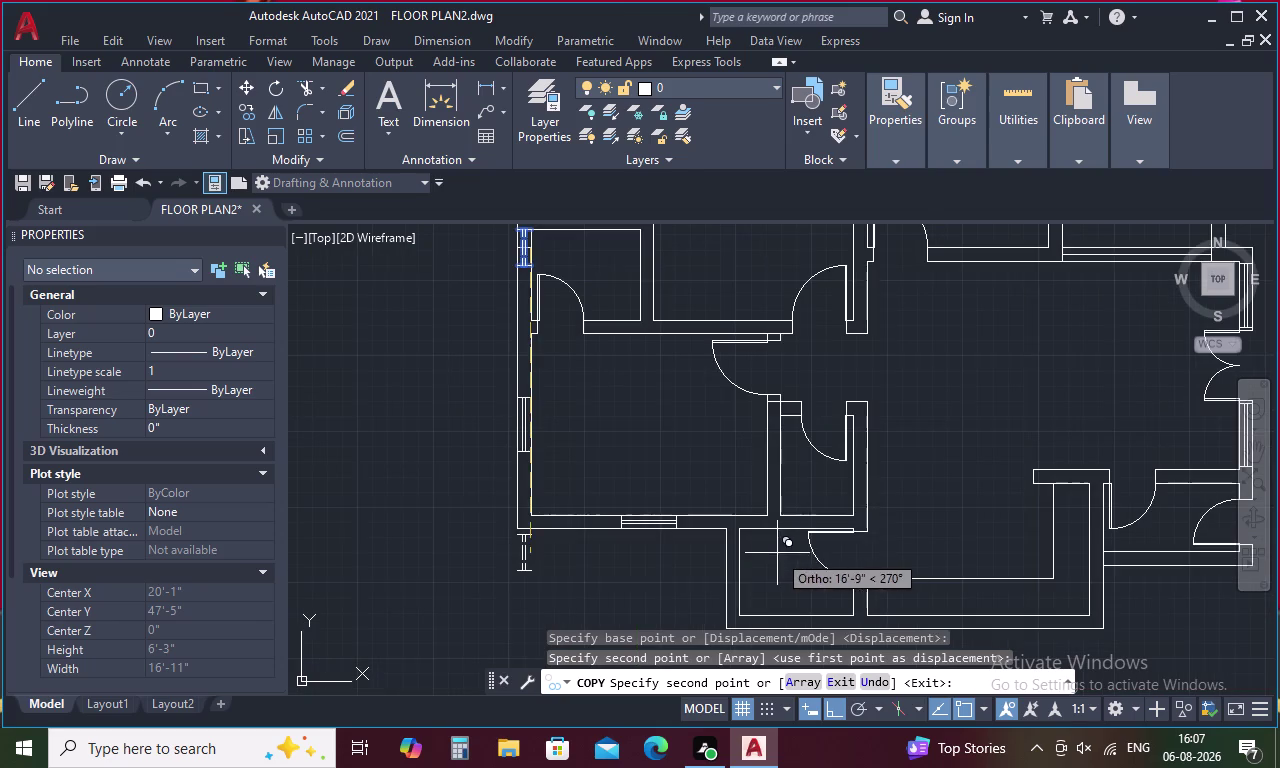
scroll(up, 3)
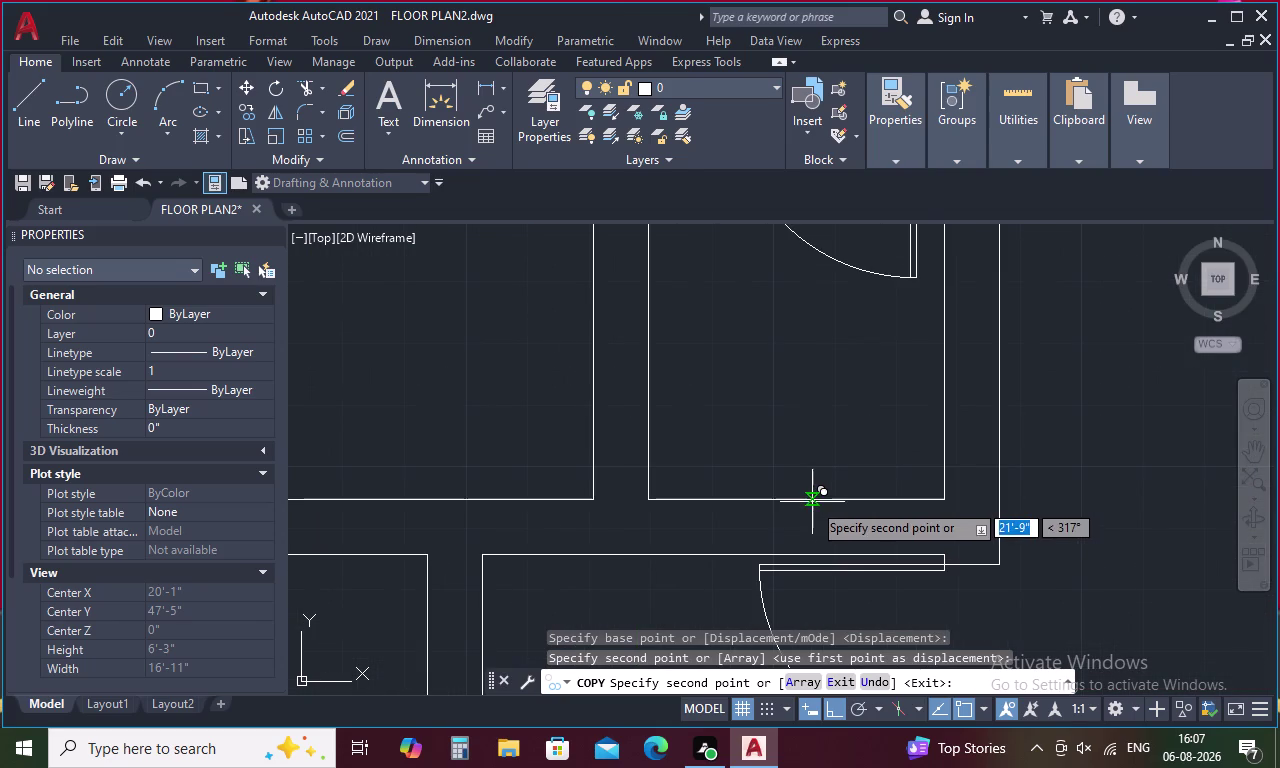
click(797, 501)
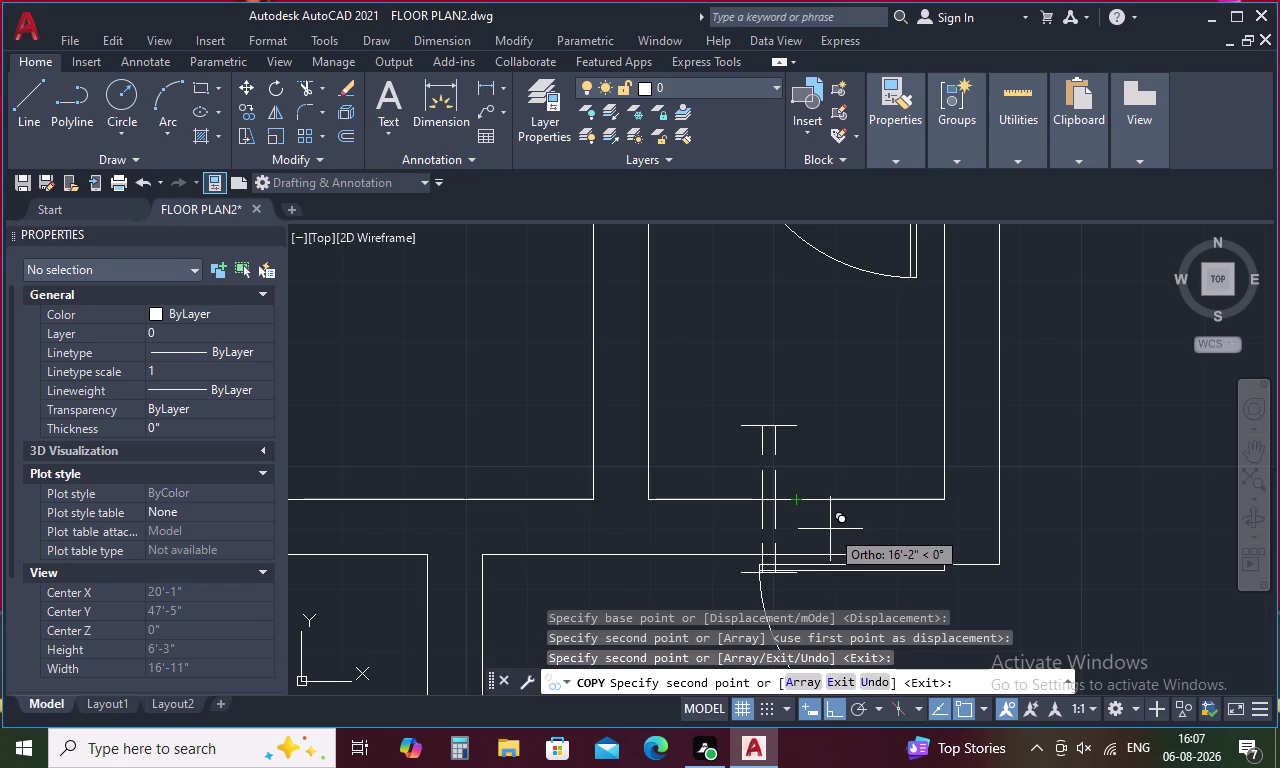
key(Escape)
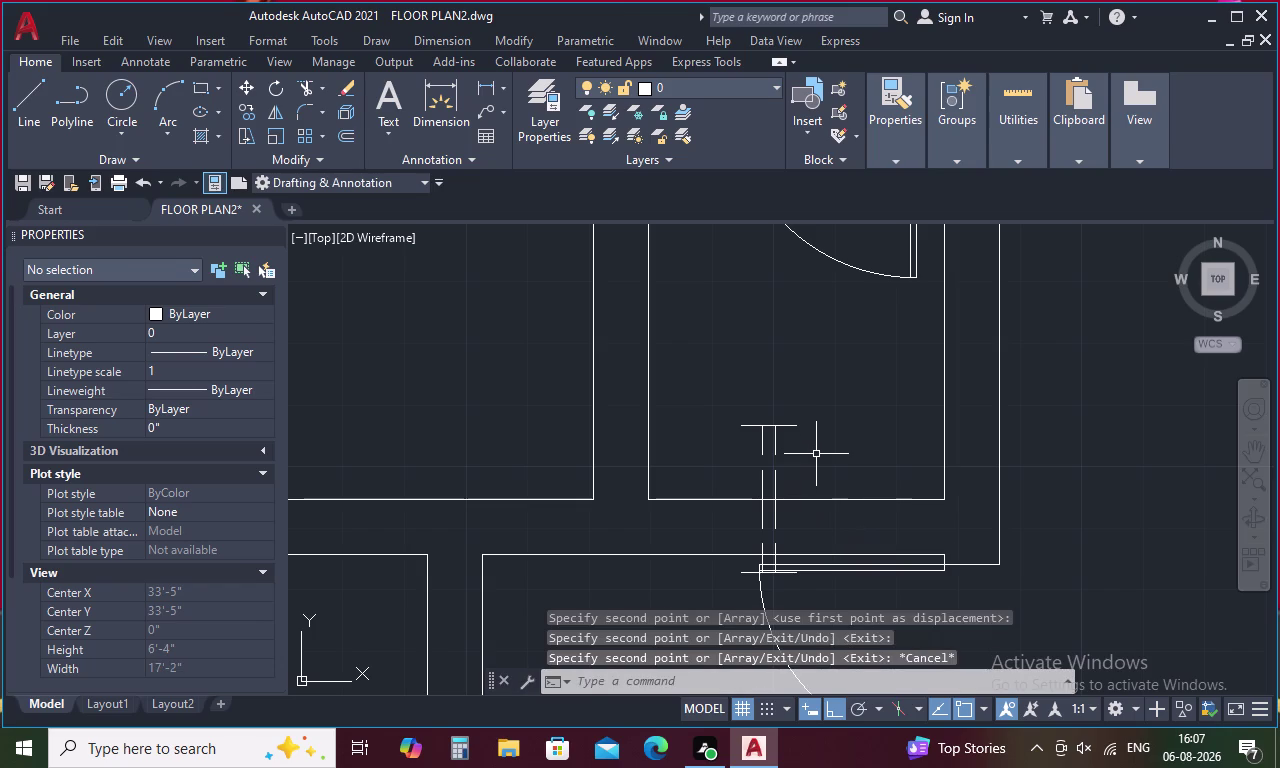
Select the copied window symbol's lines.
drag(816, 454, 742, 491)
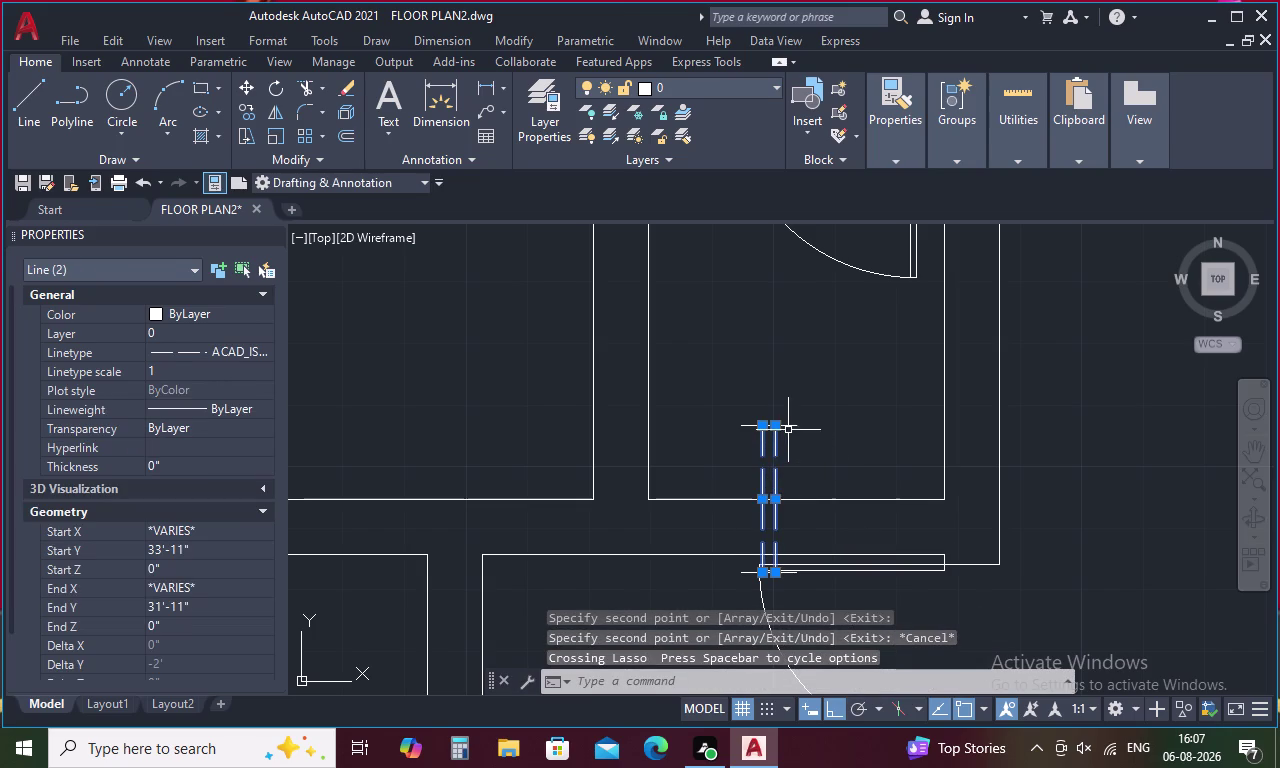
click(790, 427)
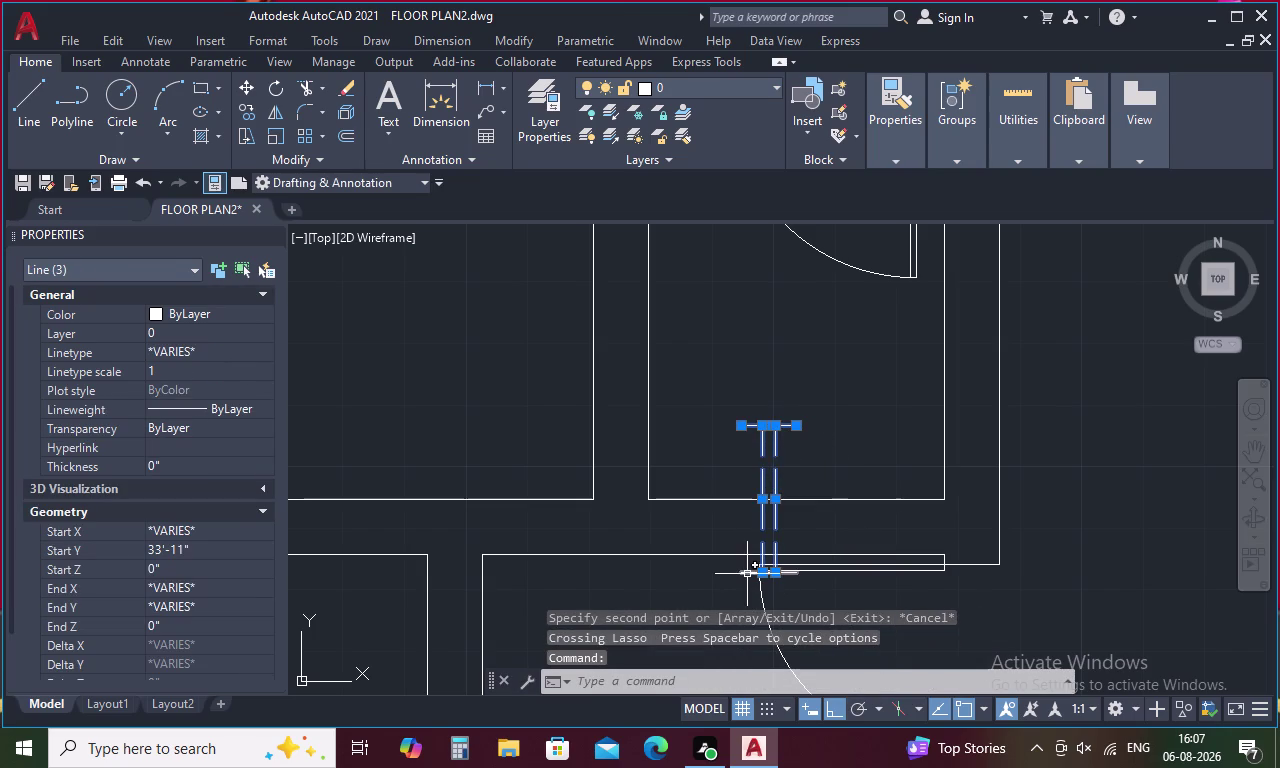
click(747, 573)
Rotate the copied window symbol 270° about a wall point so it lies horizontal.
right_click(830, 475)
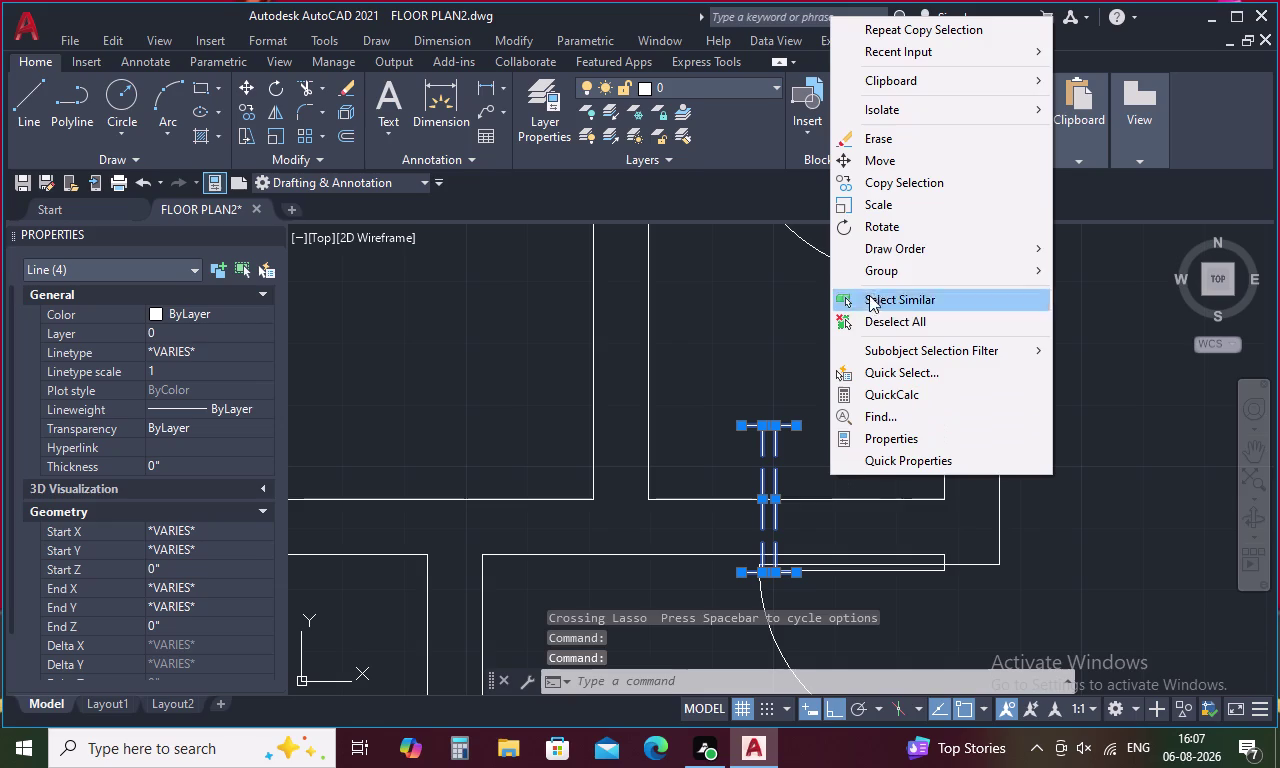
click(886, 228)
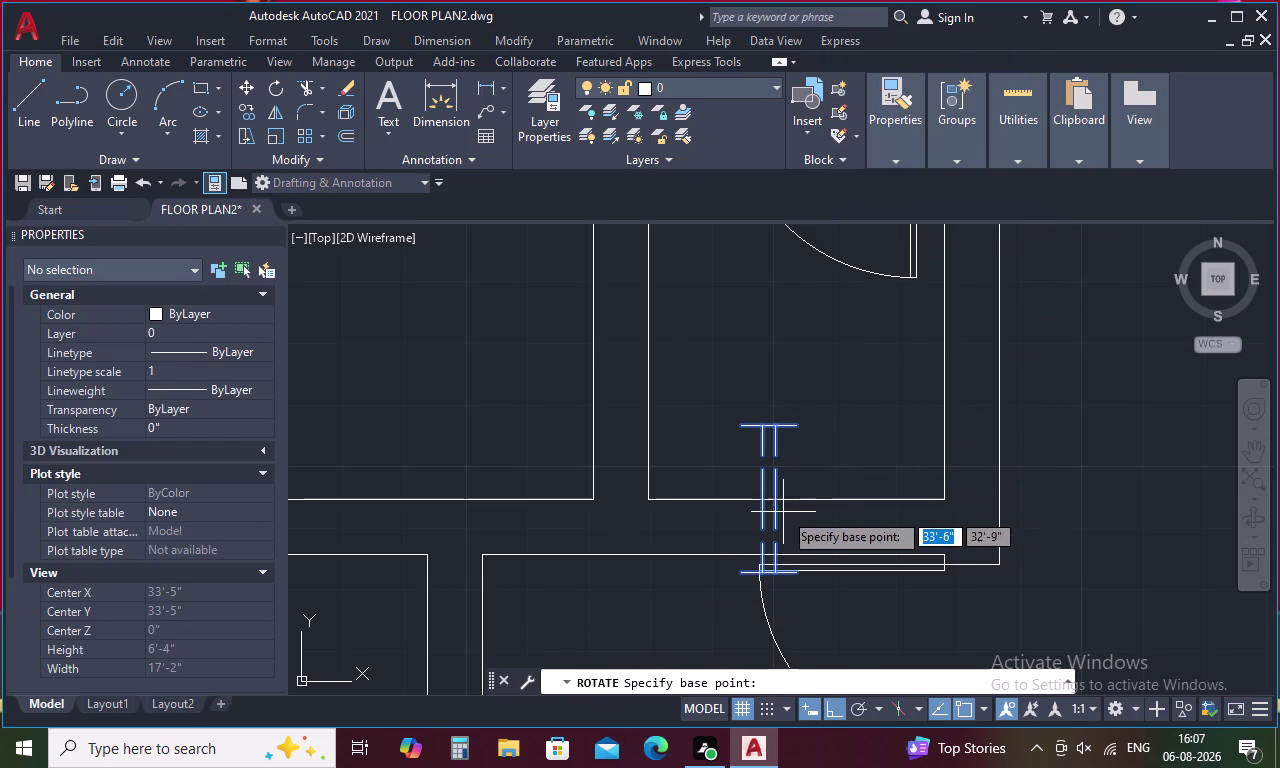
click(790, 503)
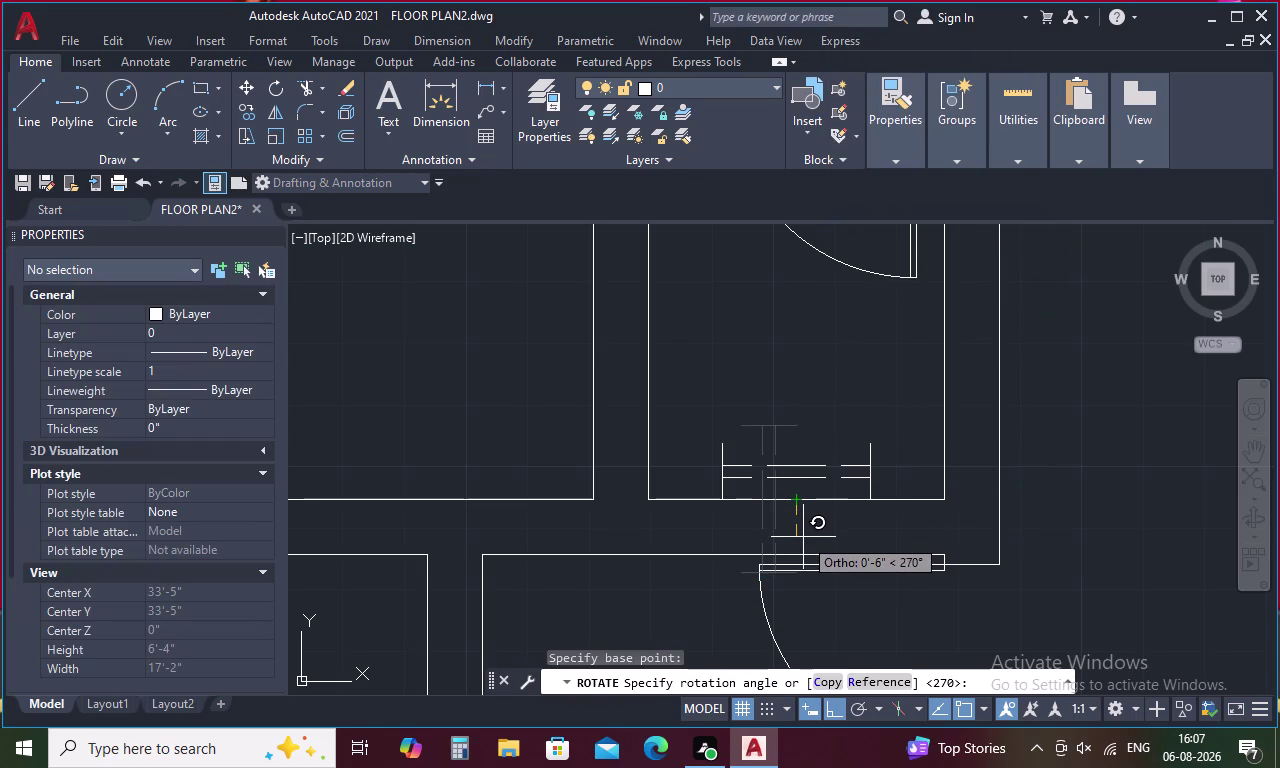
click(803, 537)
Move the rotated window lines, including its end lines, down into the wall opening.
drag(820, 443, 801, 483)
drag(741, 446, 706, 457)
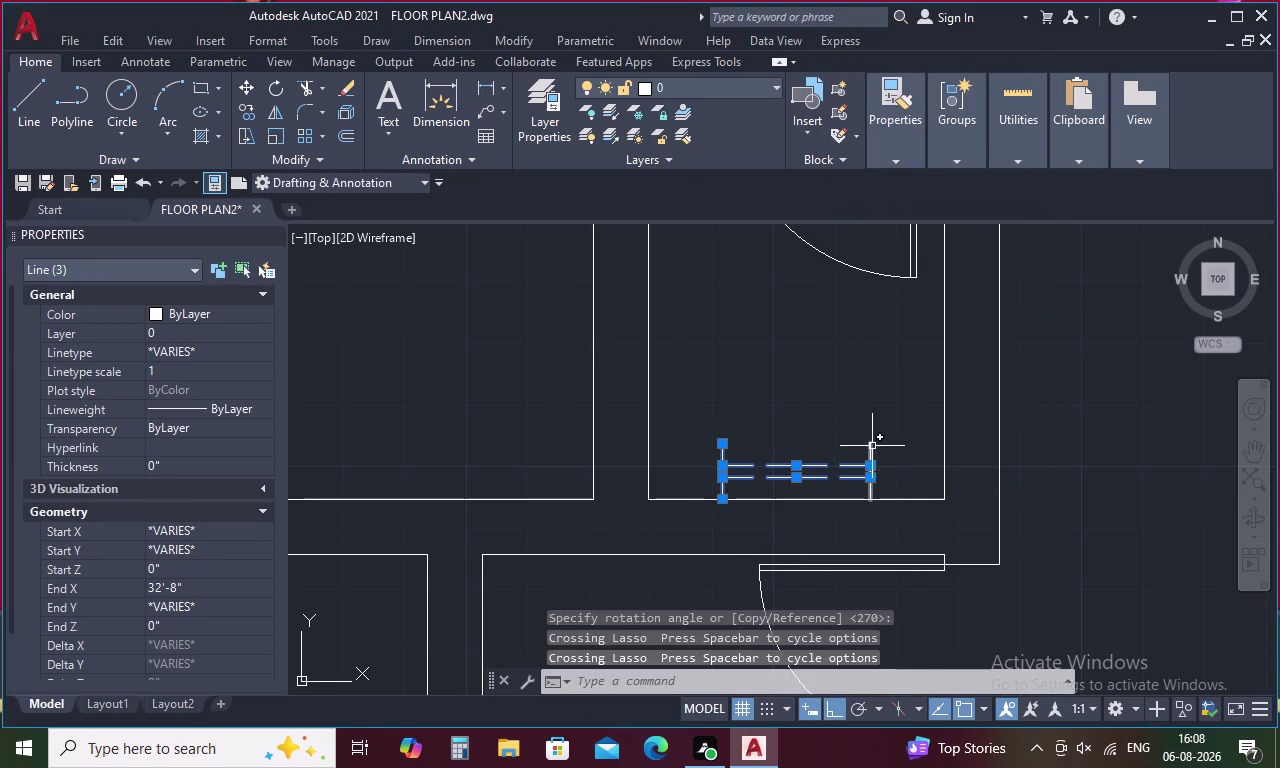
drag(887, 445, 849, 456)
click(849, 457)
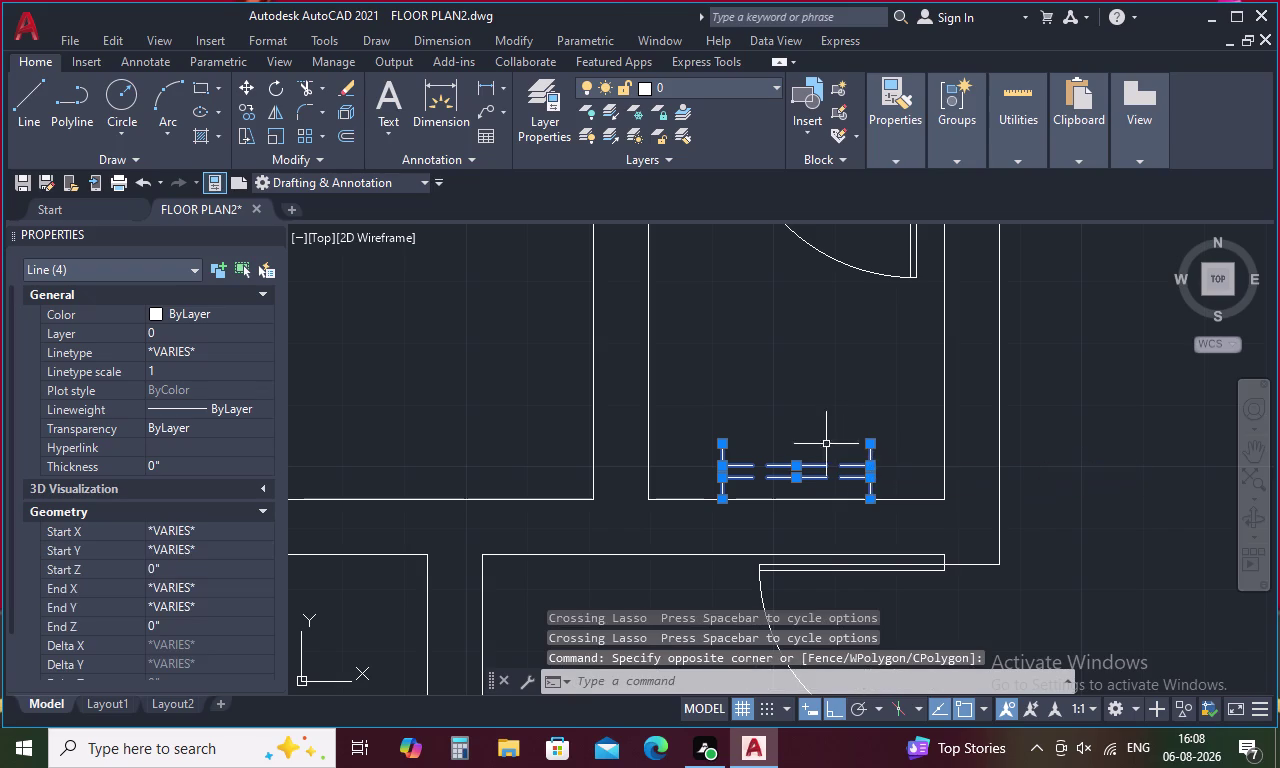
right_click(820, 412)
click(869, 420)
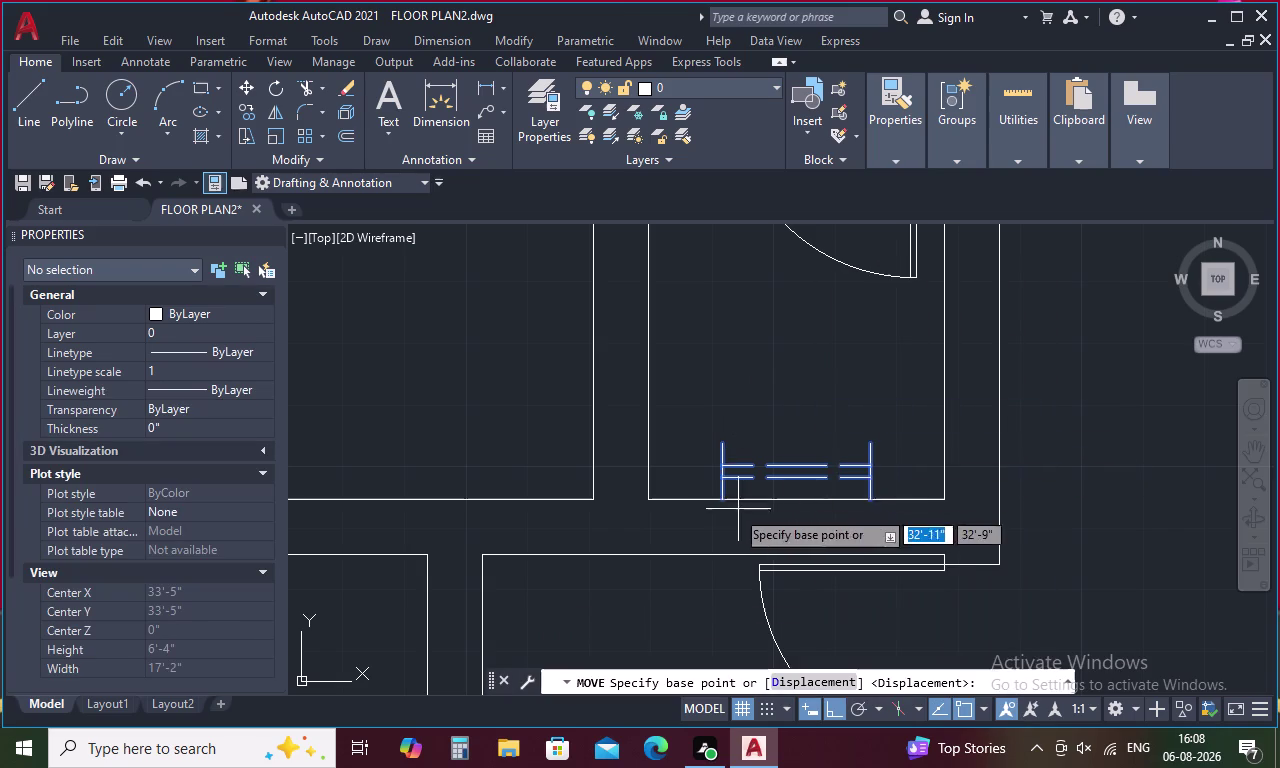
click(724, 444)
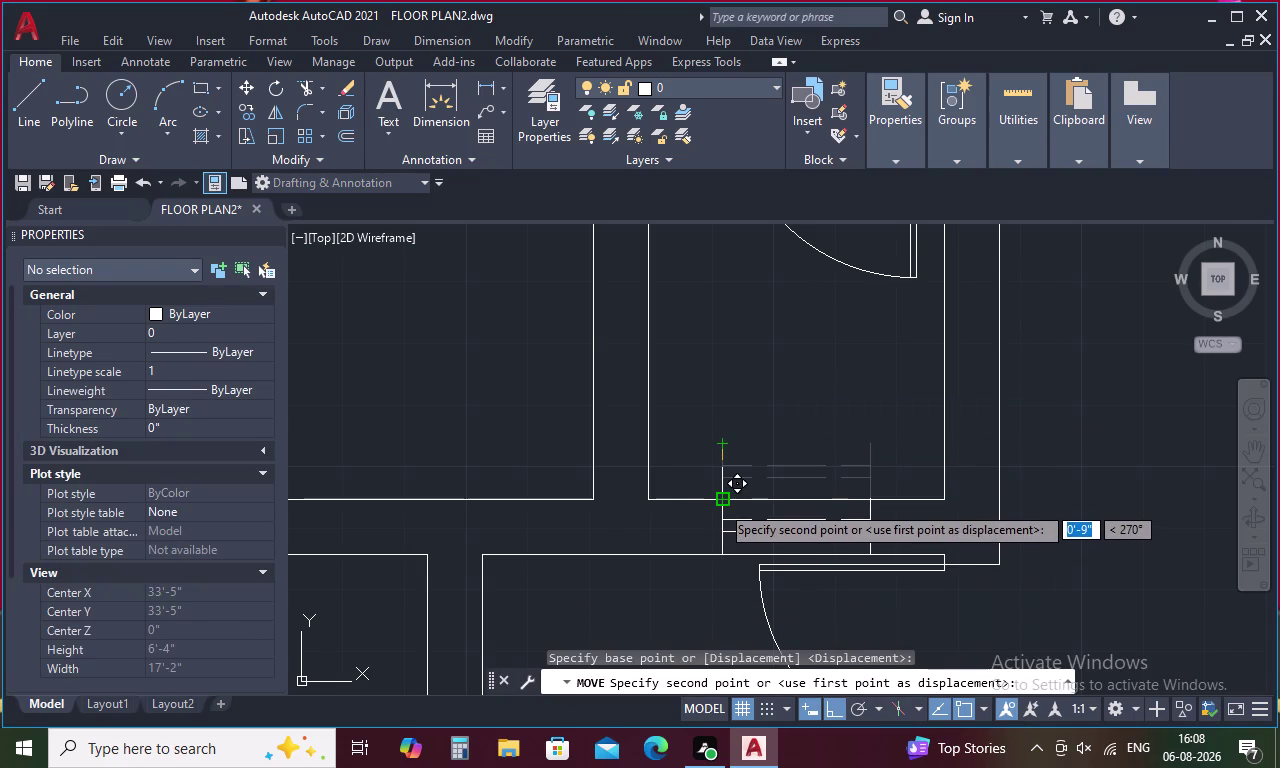
click(721, 500)
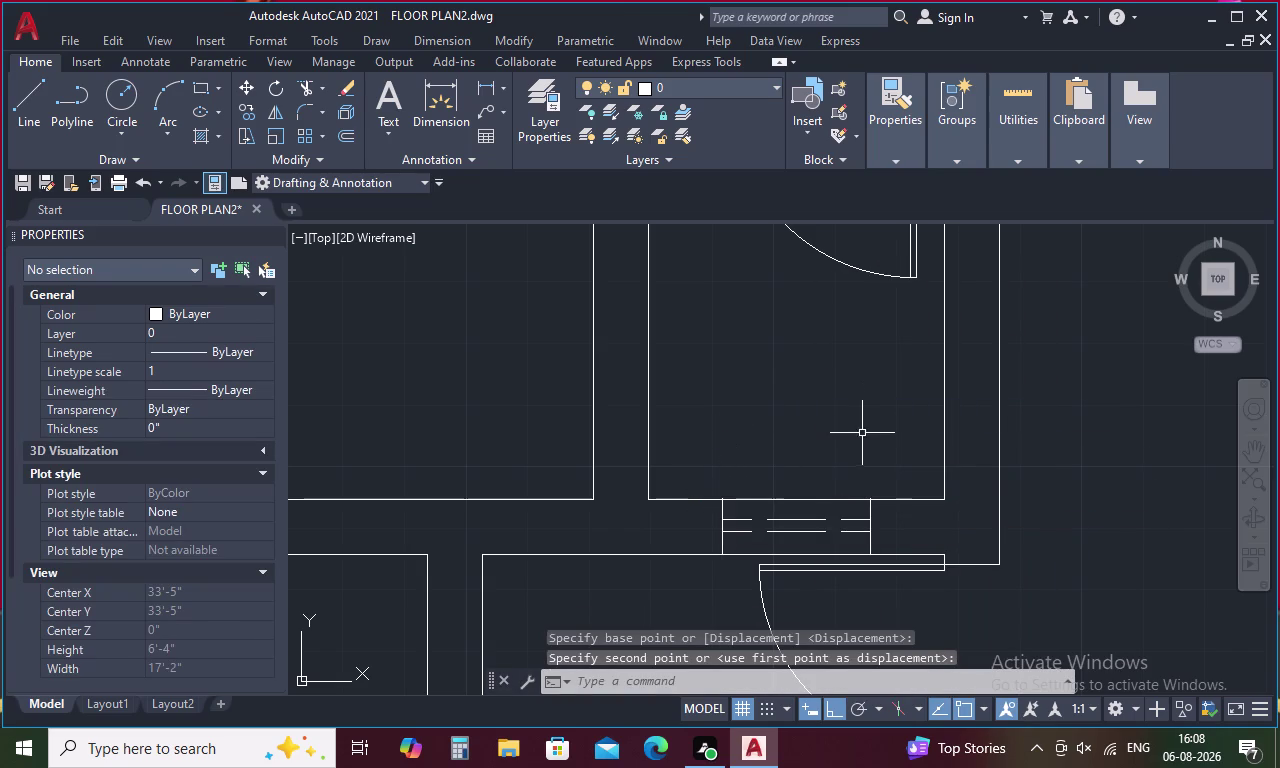
scroll(up, 3)
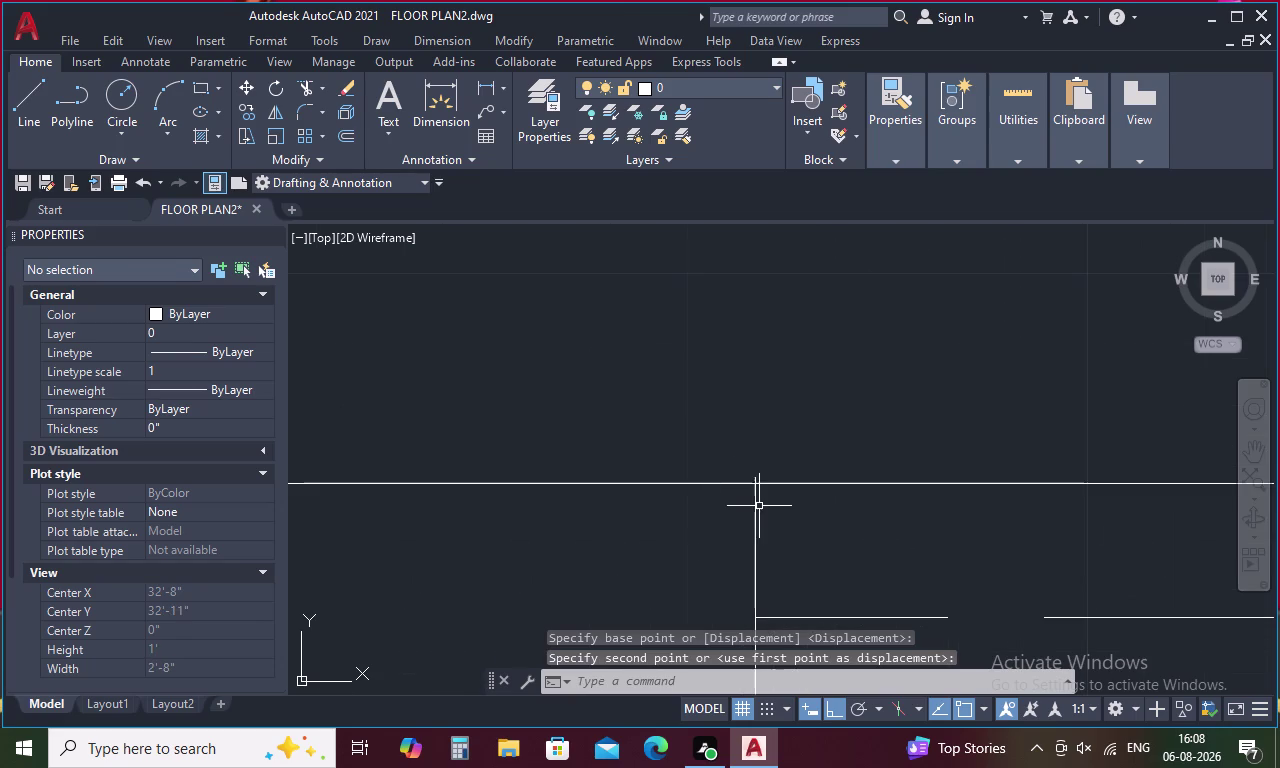
scroll(down, 3)
middle_drag(770, 572, 773, 443)
scroll(up, 3)
key(Escape)
scroll(down, 3)
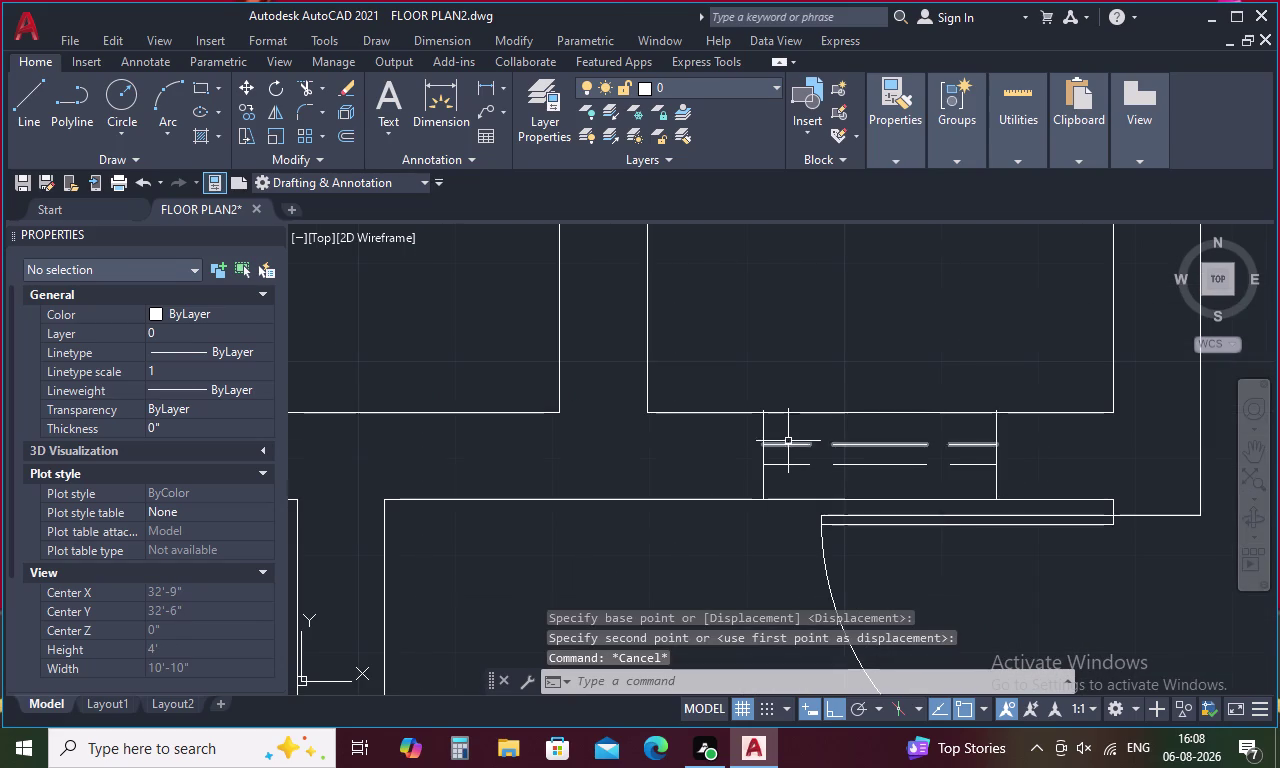
Start moving the reselected window lines to the wall corner, then cancel the move.
drag(799, 428, 736, 495)
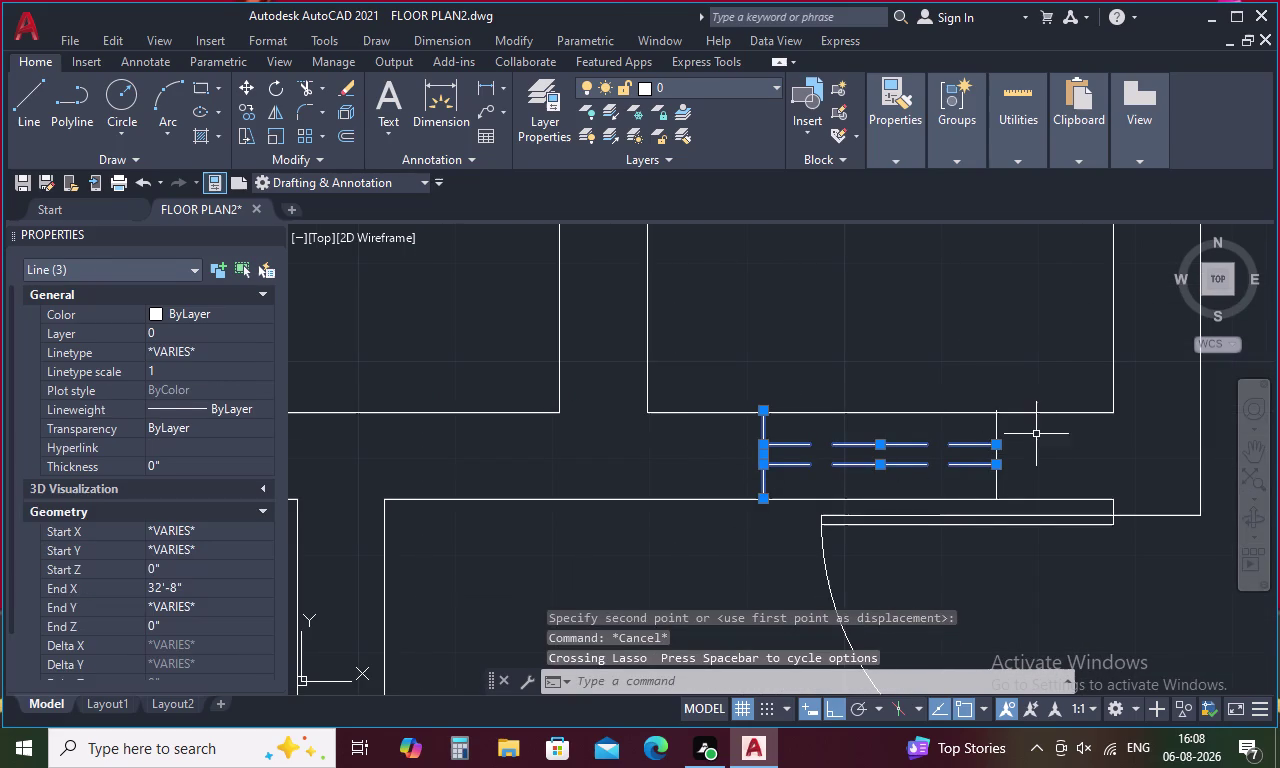
drag(1031, 433, 967, 435)
click(955, 442)
right_click(910, 357)
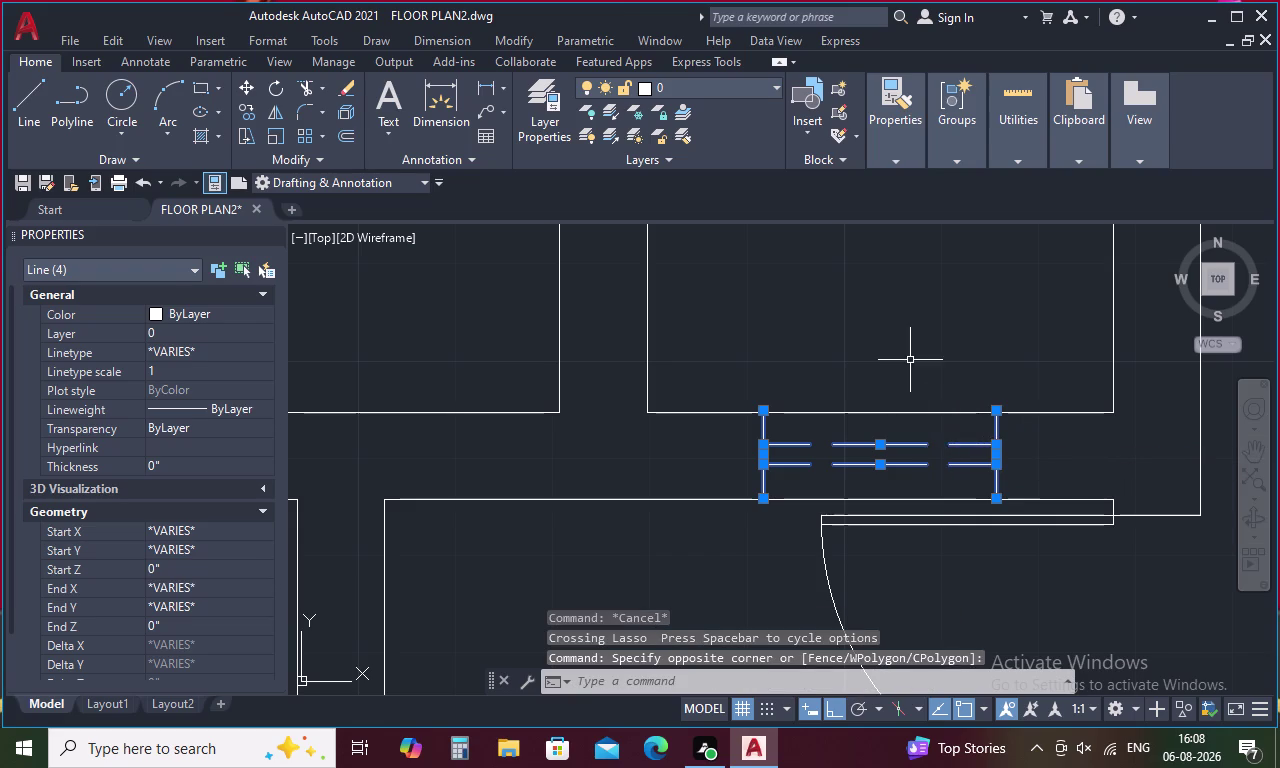
click(957, 403)
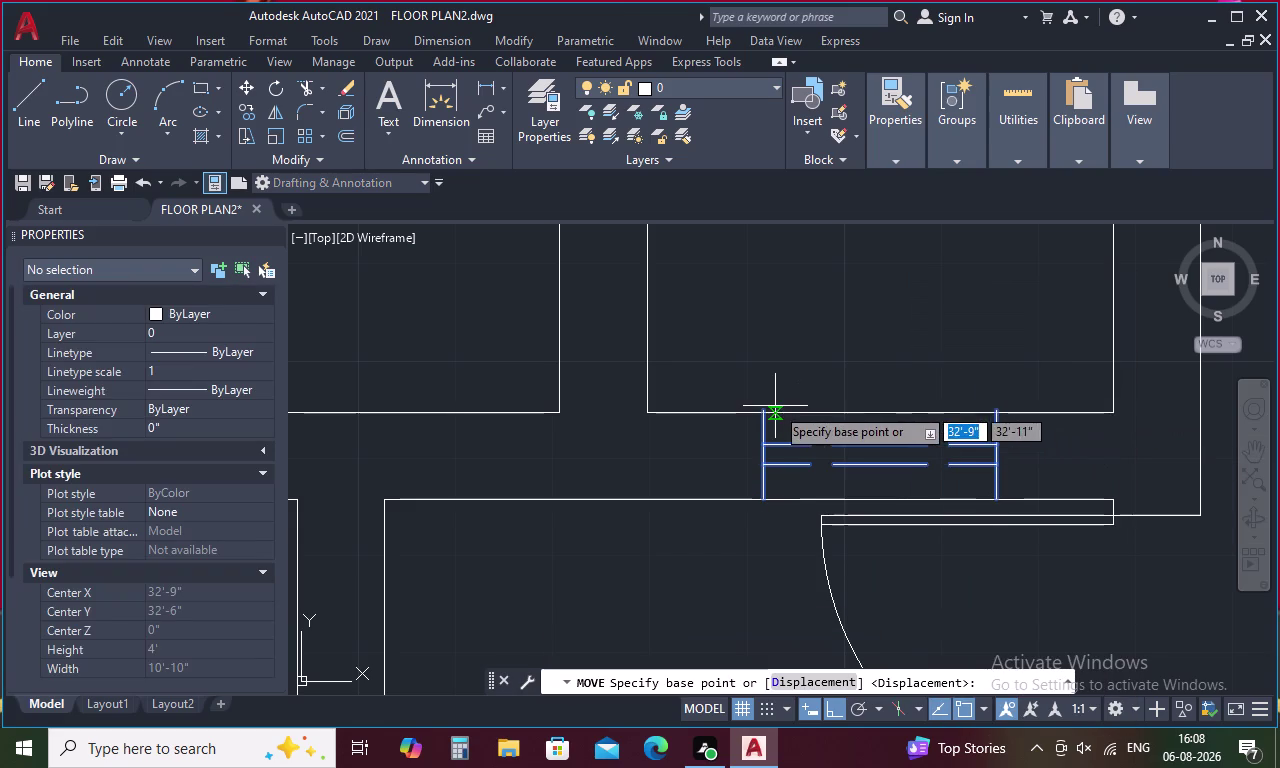
click(760, 412)
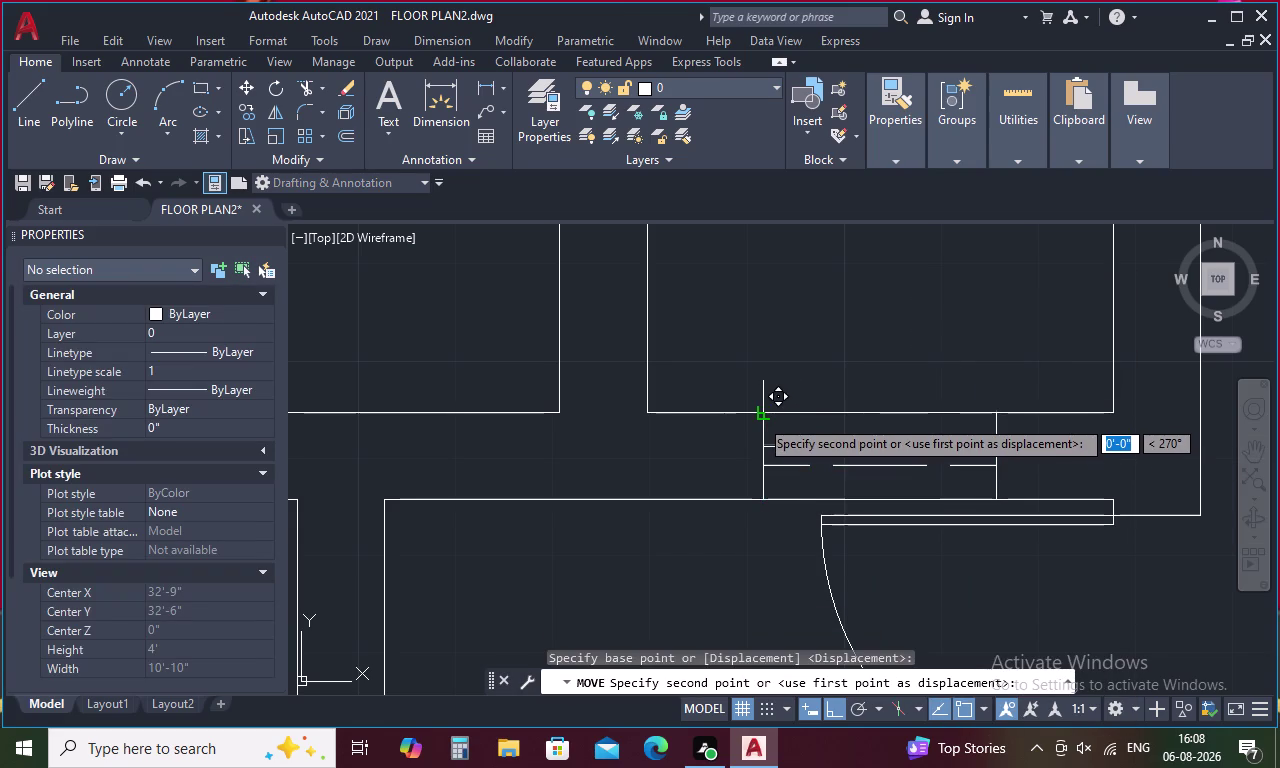
click(759, 418)
key(Escape)
scroll(down, 3)
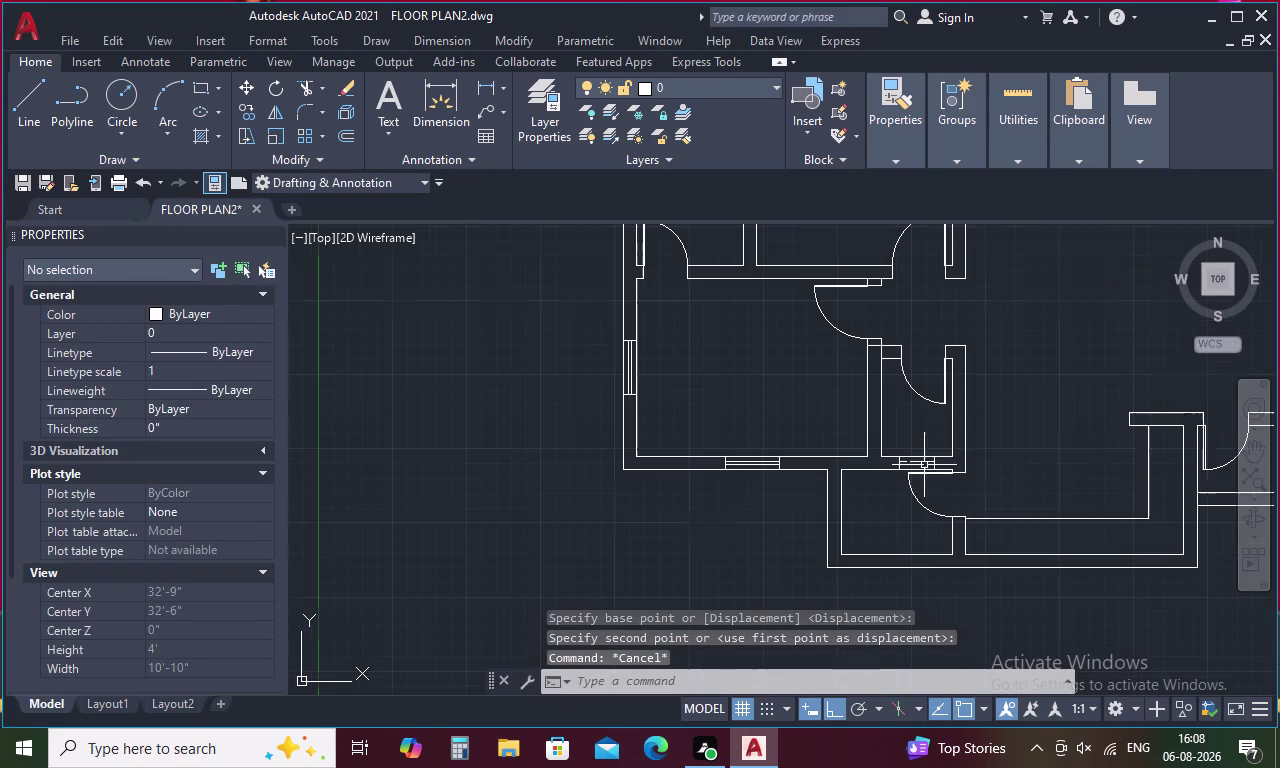
middle_drag(1055, 437, 704, 497)
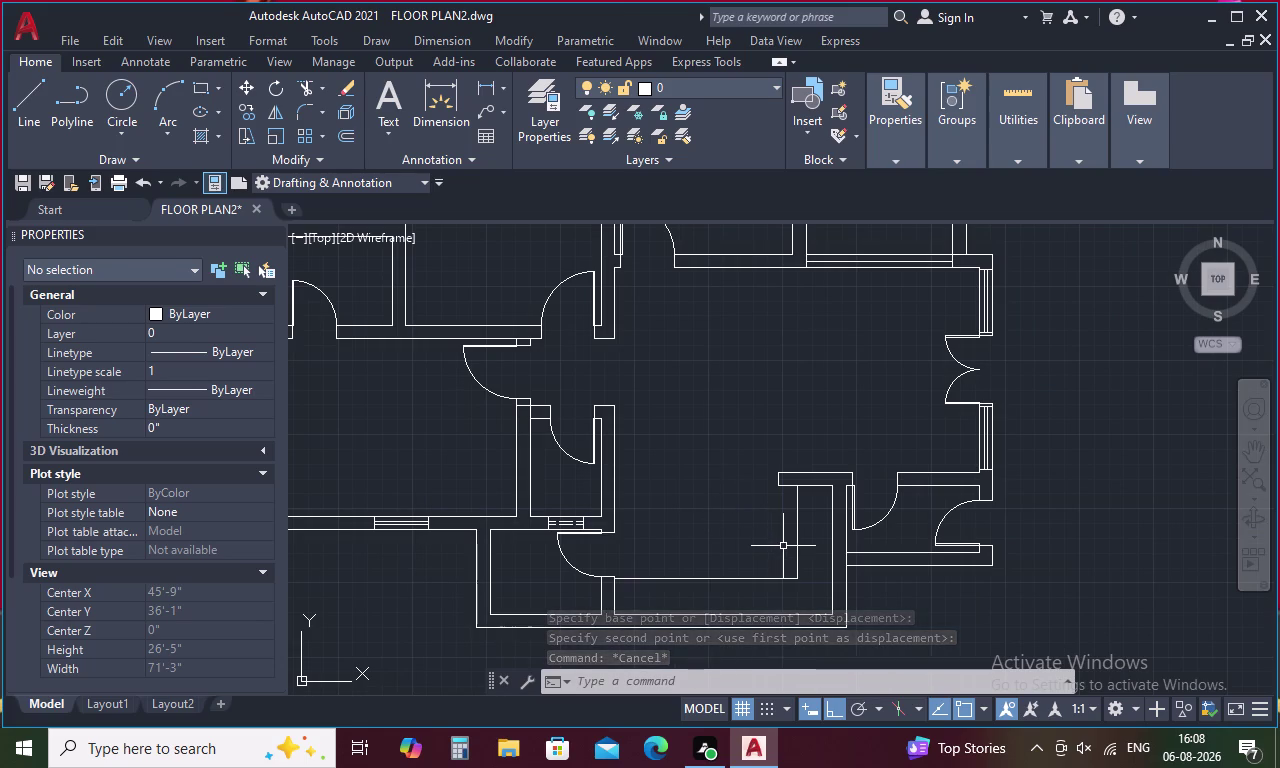
scroll(down, 3)
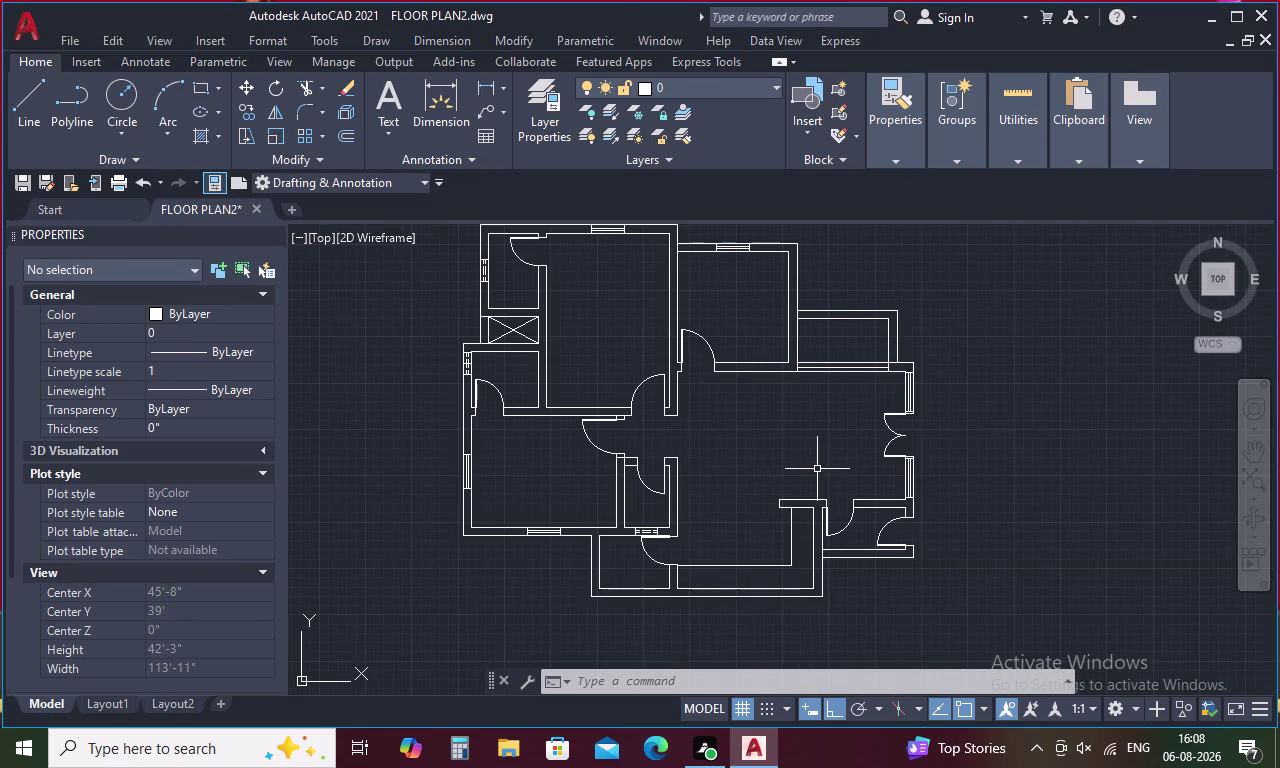
middle_drag(817, 469, 941, 484)
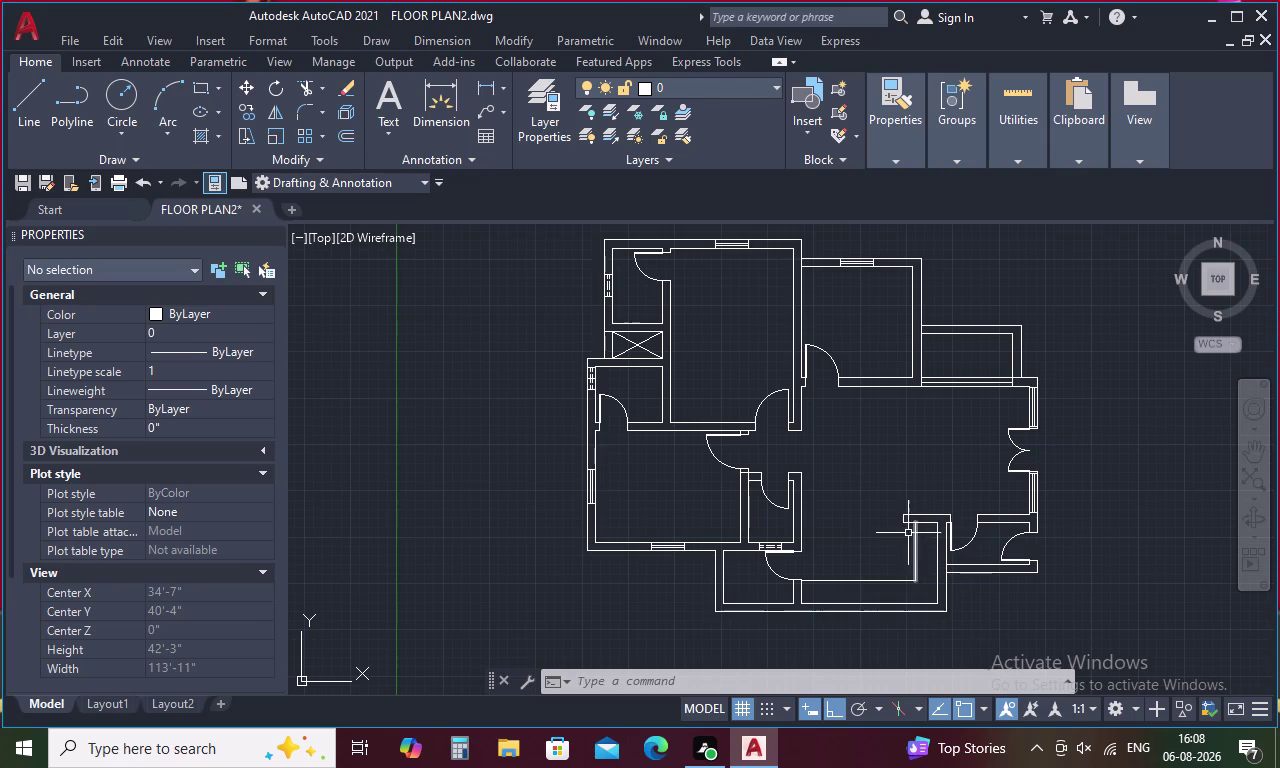
scroll(up, 3)
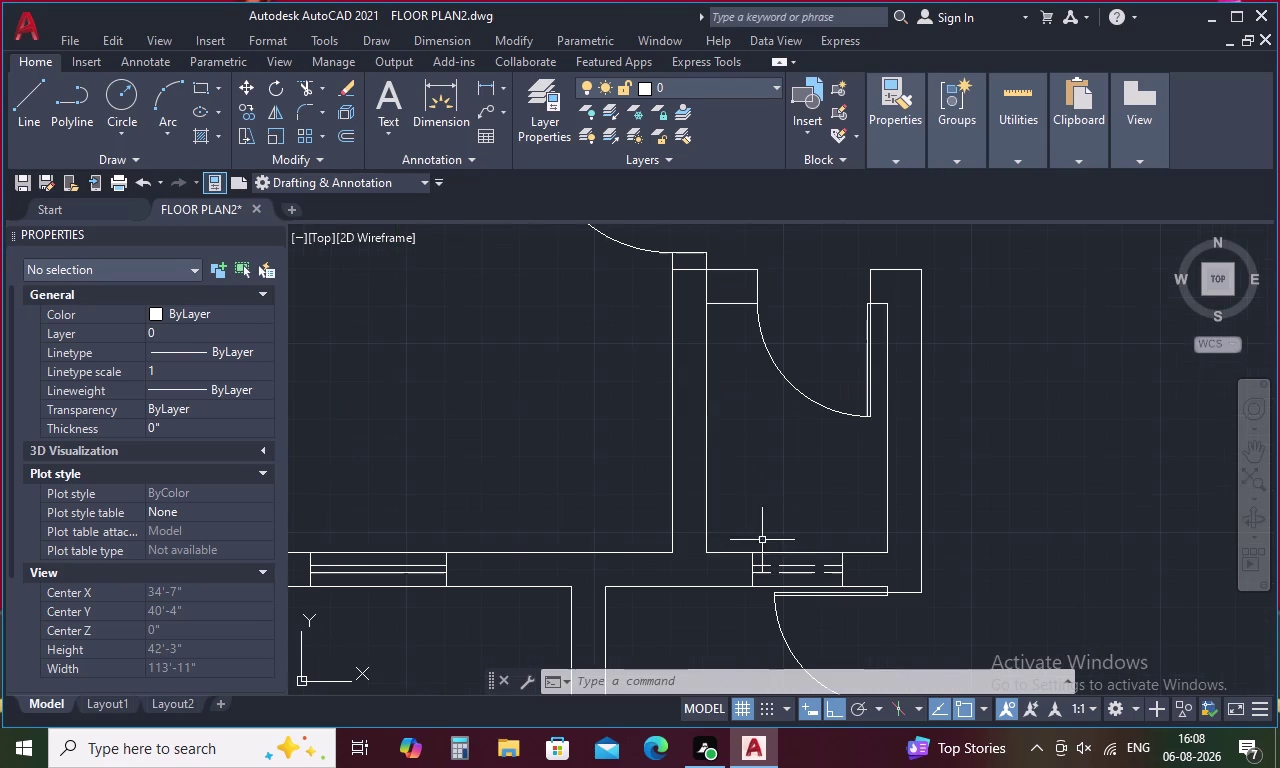
middle_drag(790, 551, 807, 432)
scroll(up, 3)
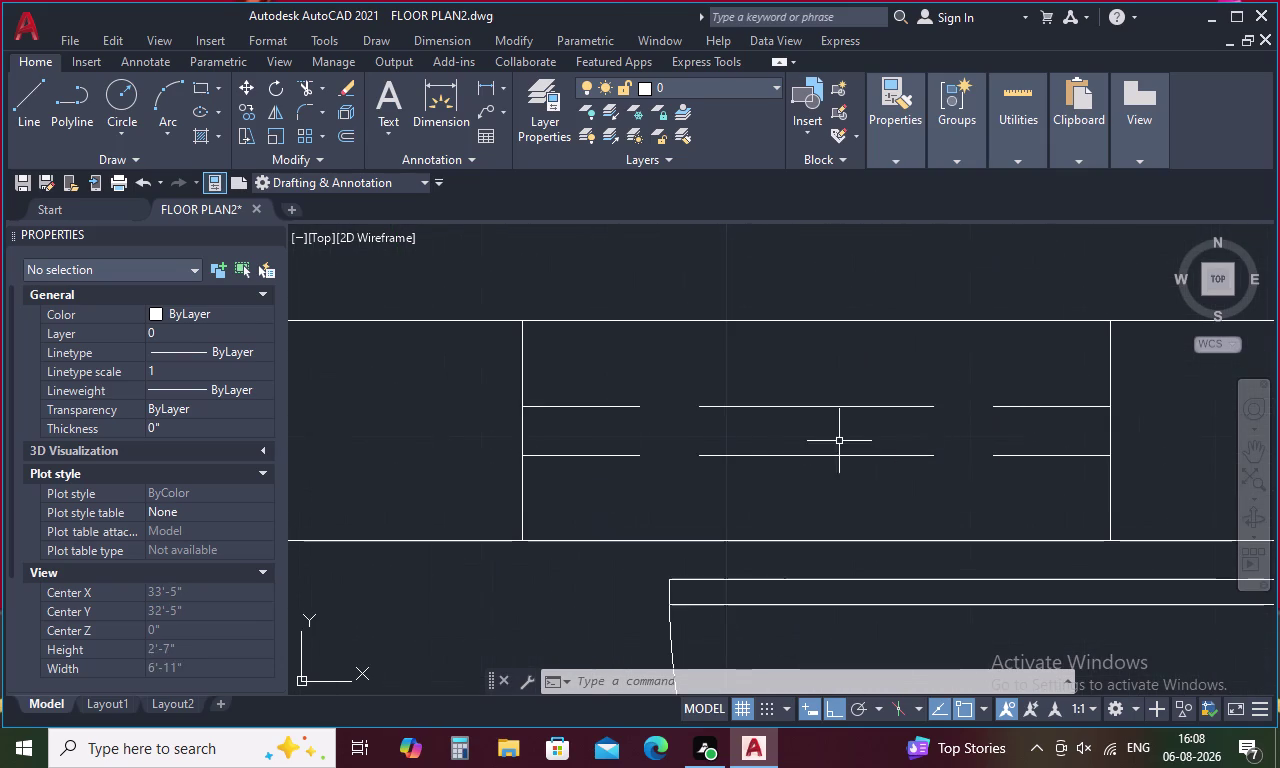
drag(1118, 365, 455, 455)
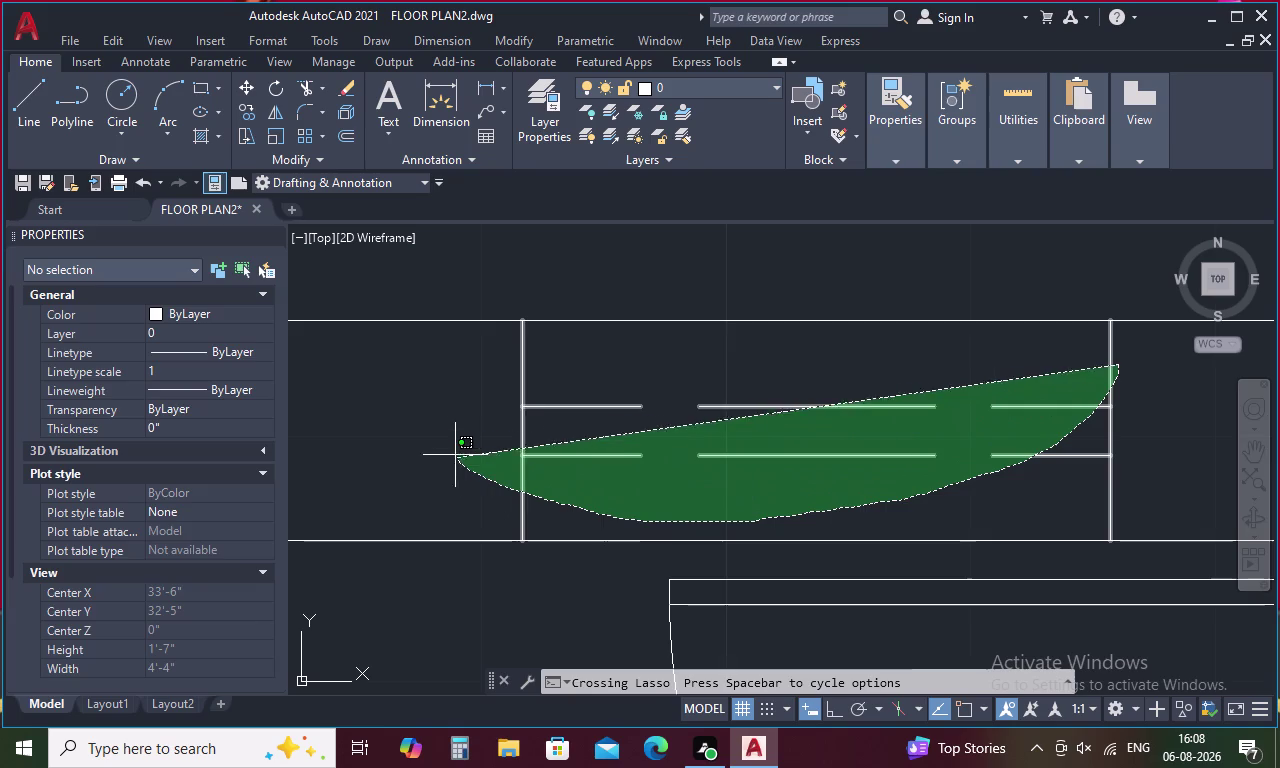
Copy the window symbol from its top corner into another wall section.
drag(455, 455, 463, 376)
right_click(812, 406)
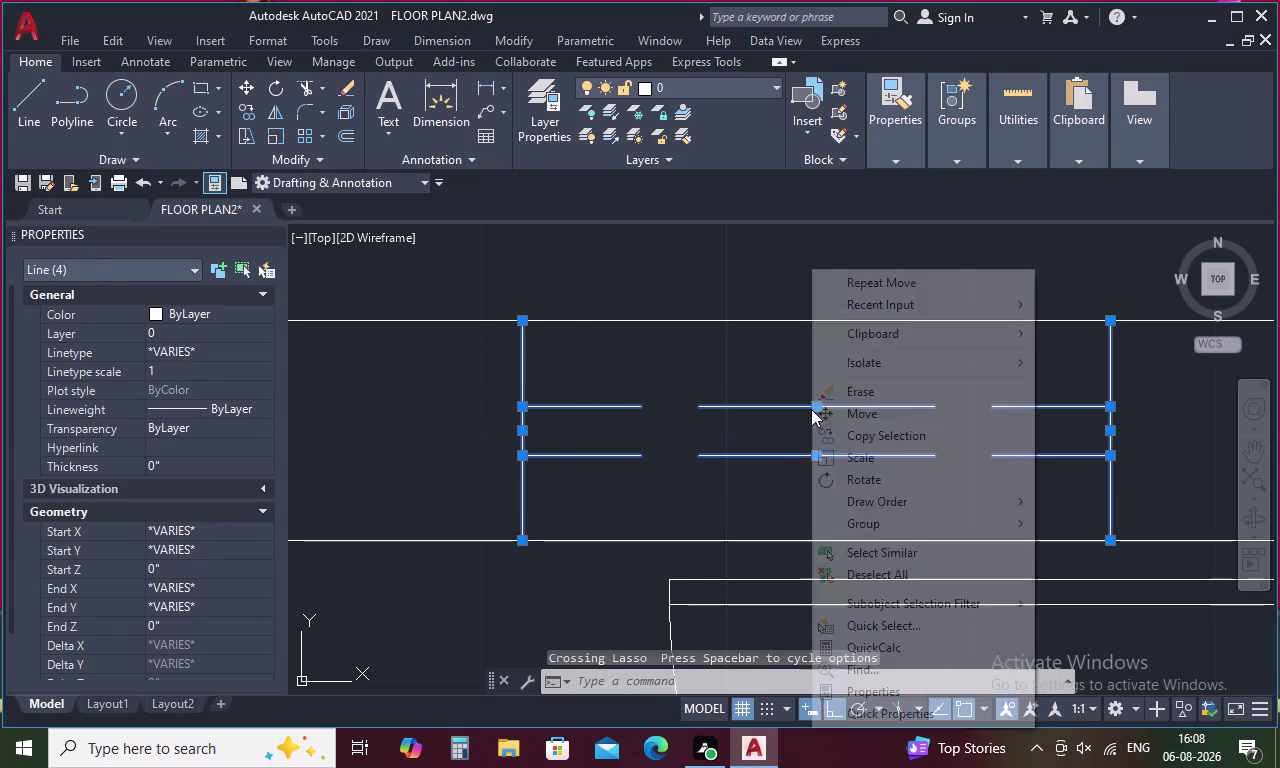
click(892, 440)
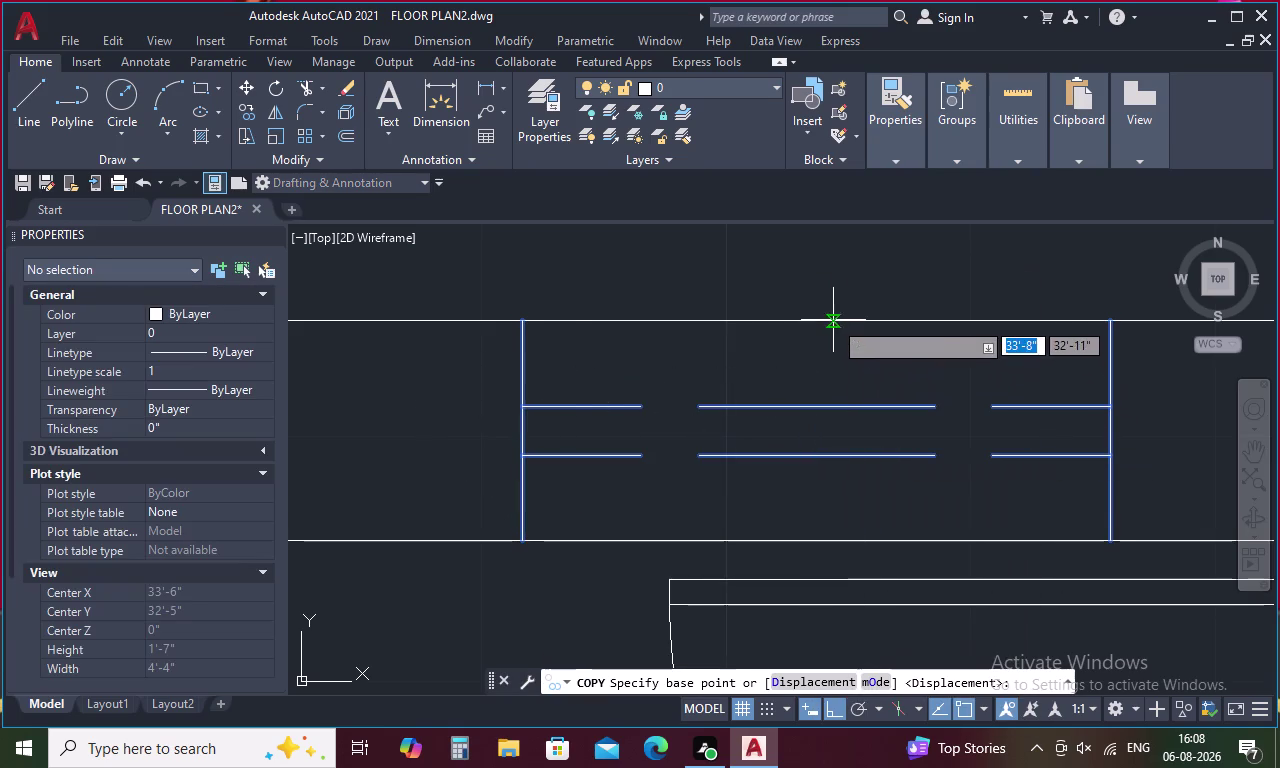
click(815, 322)
scroll(down, 3)
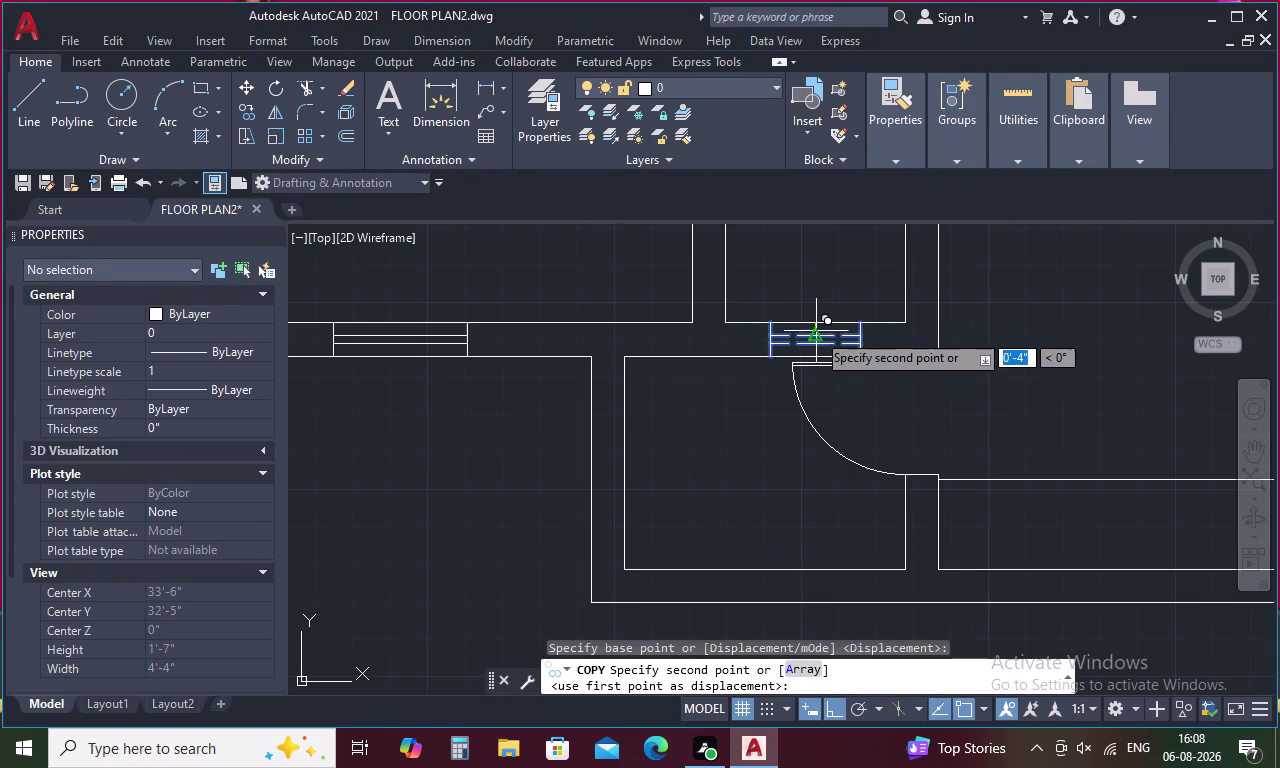
middle_drag(937, 480, 602, 514)
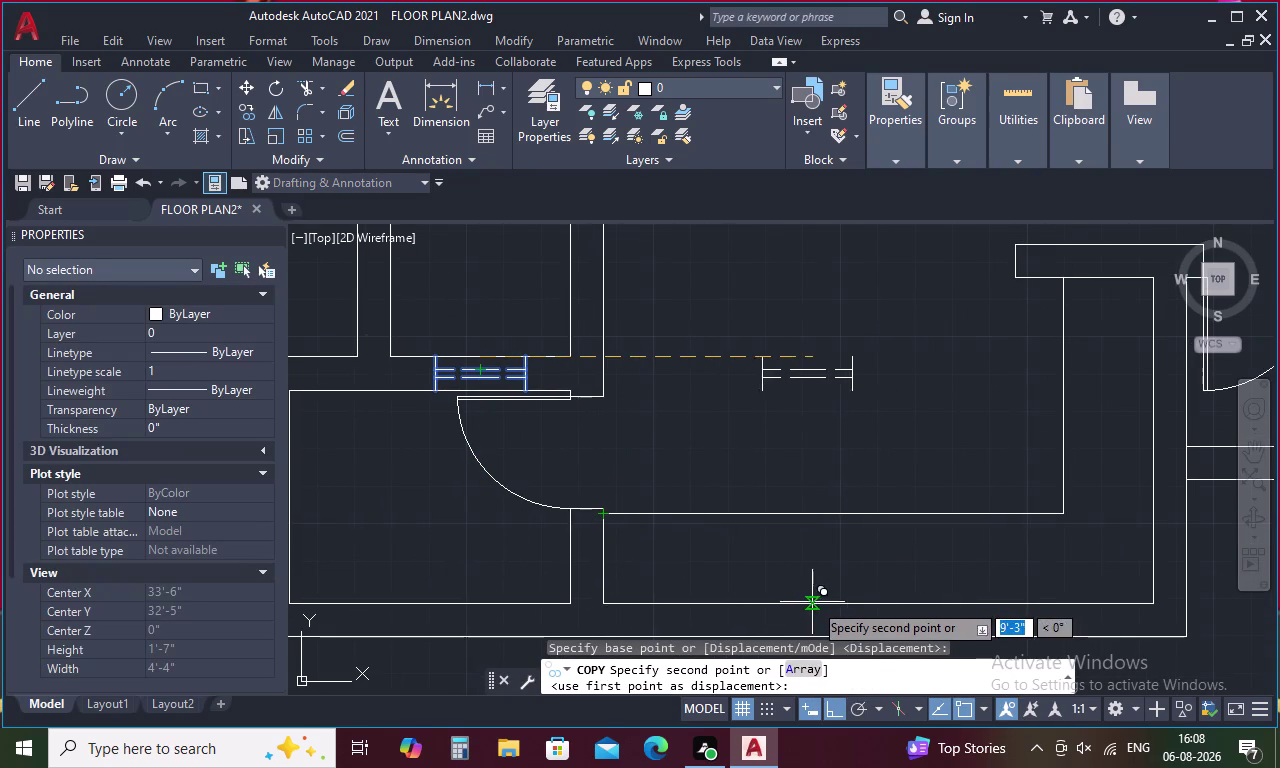
click(881, 605)
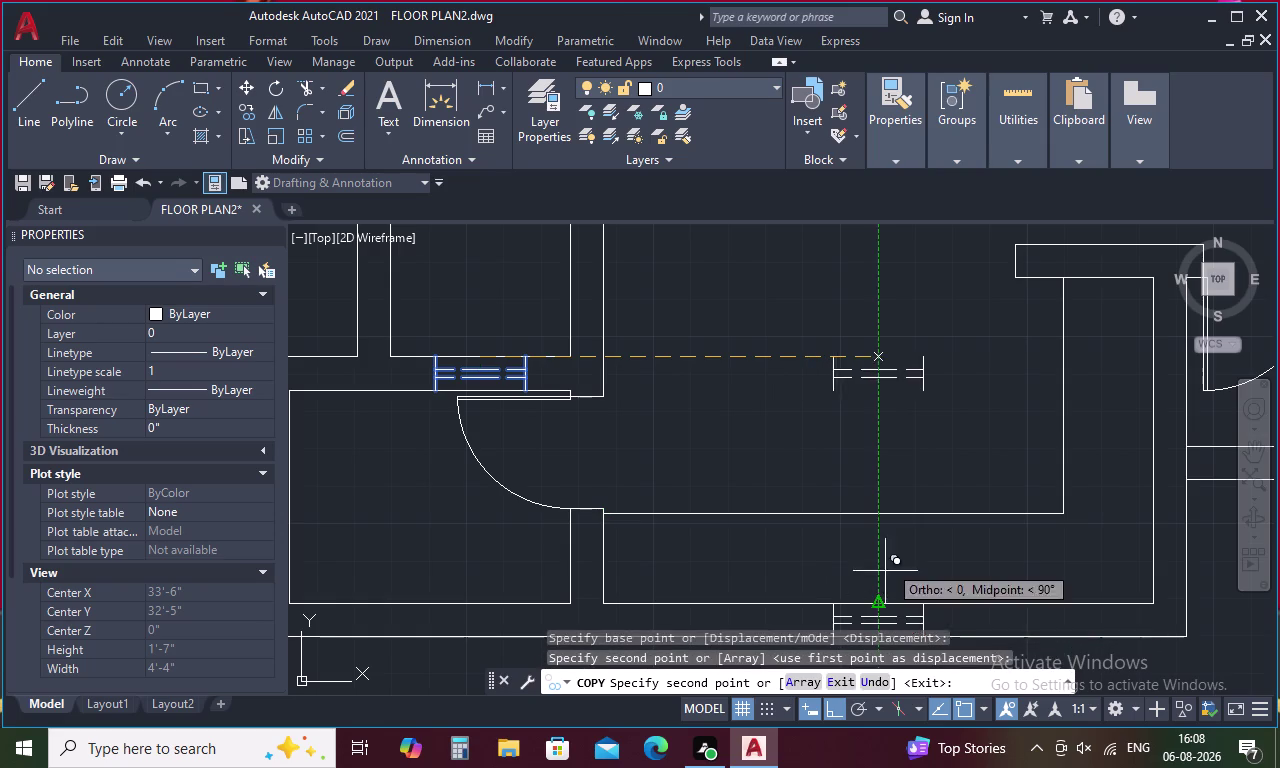
End the copy and bring the whole floor plan back into view.
scroll(down, 3)
key(Escape)
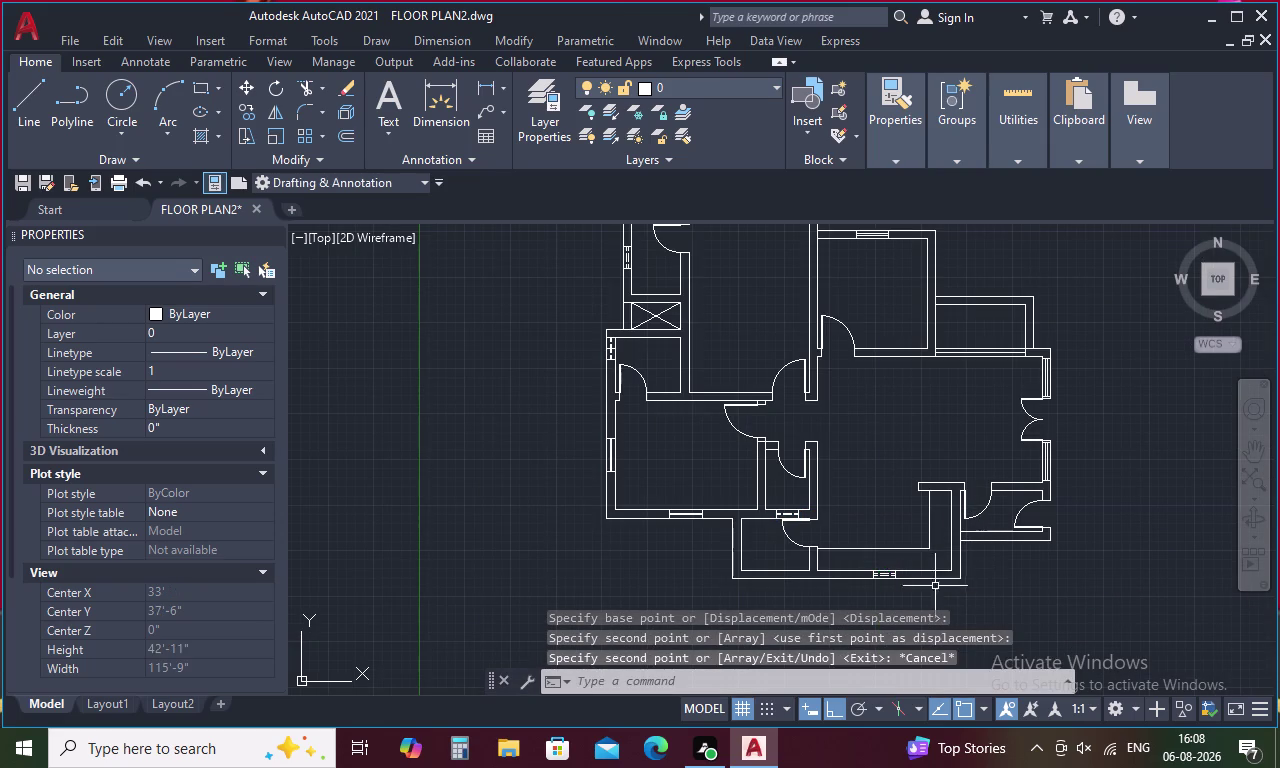
middle_drag(886, 550, 861, 458)
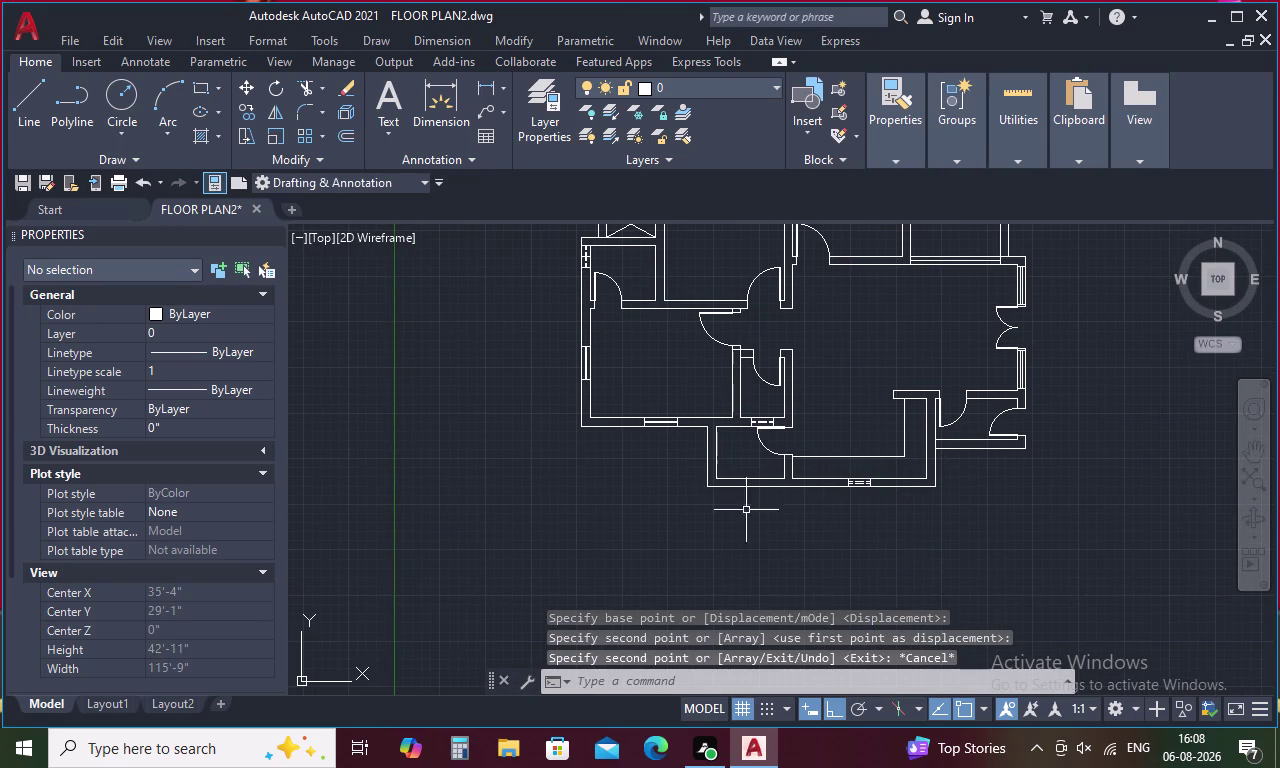
scroll(down, 3)
middle_drag(737, 399, 793, 497)
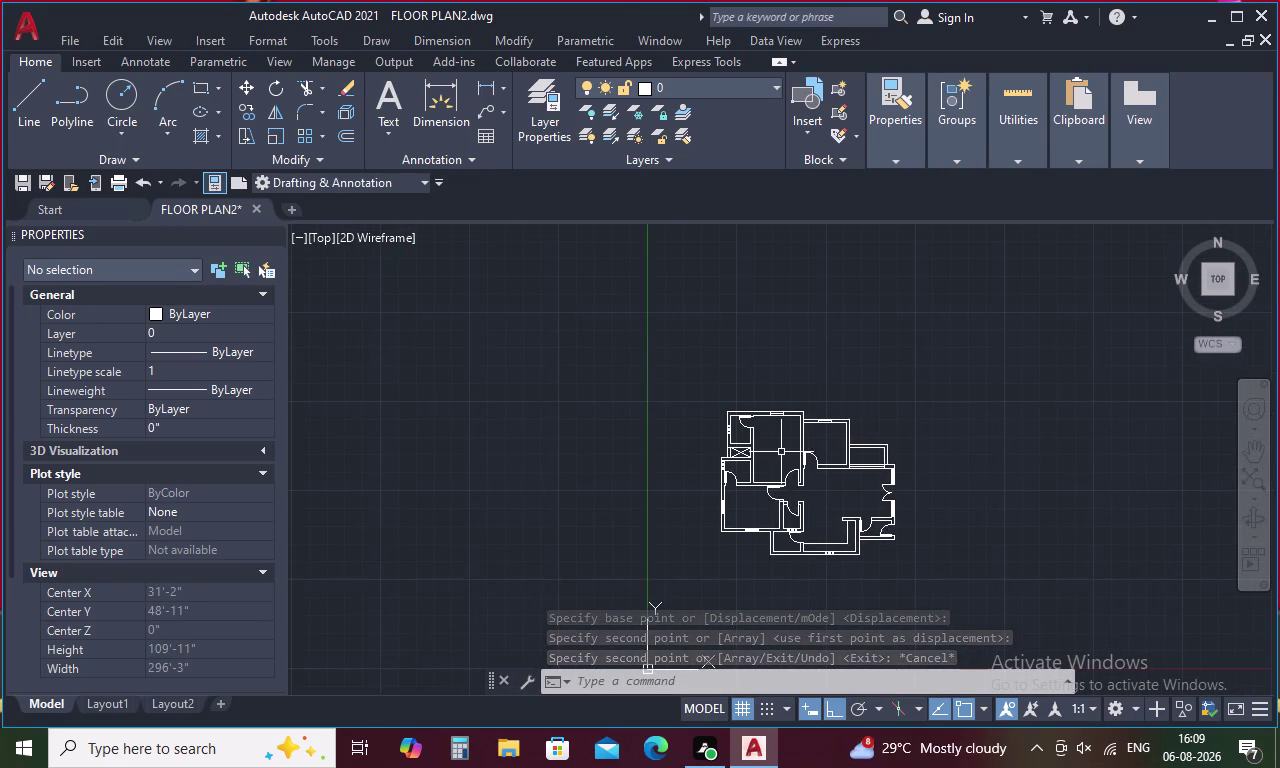
scroll(up, 3)
middle_drag(738, 493, 729, 432)
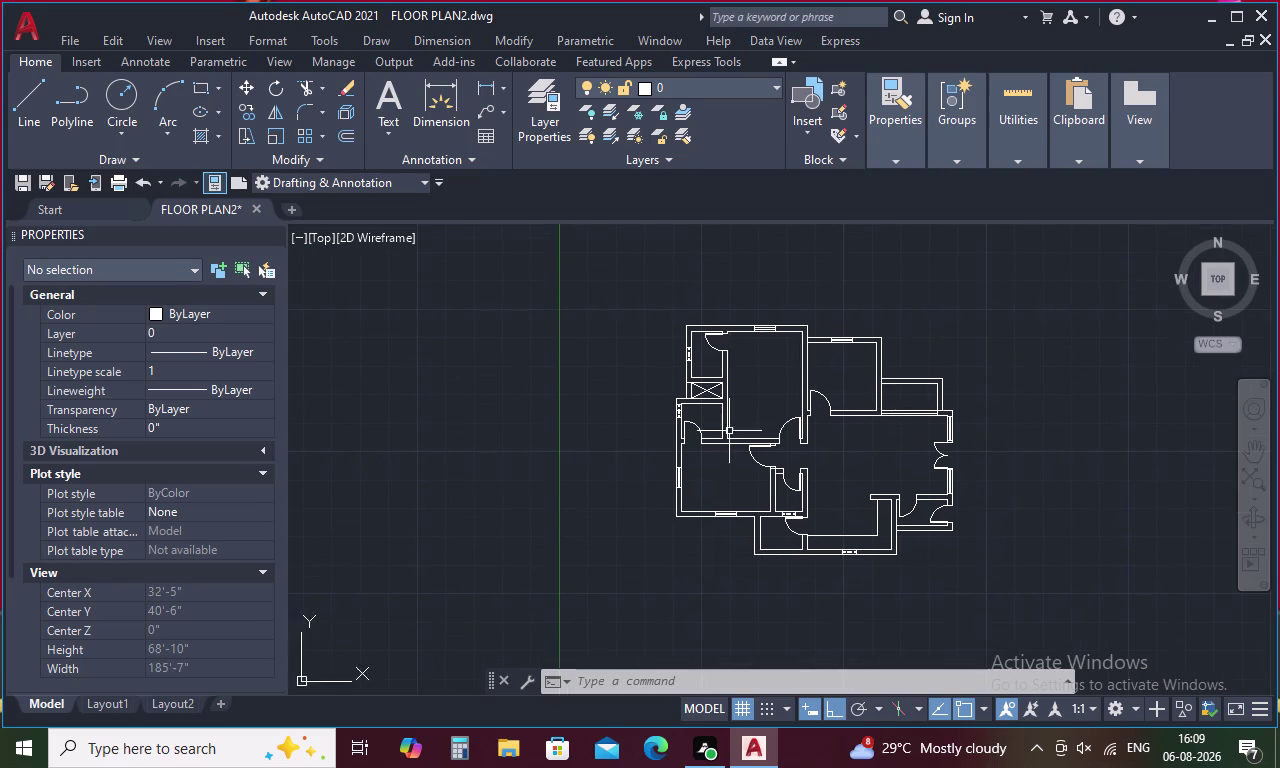
scroll(up, 3)
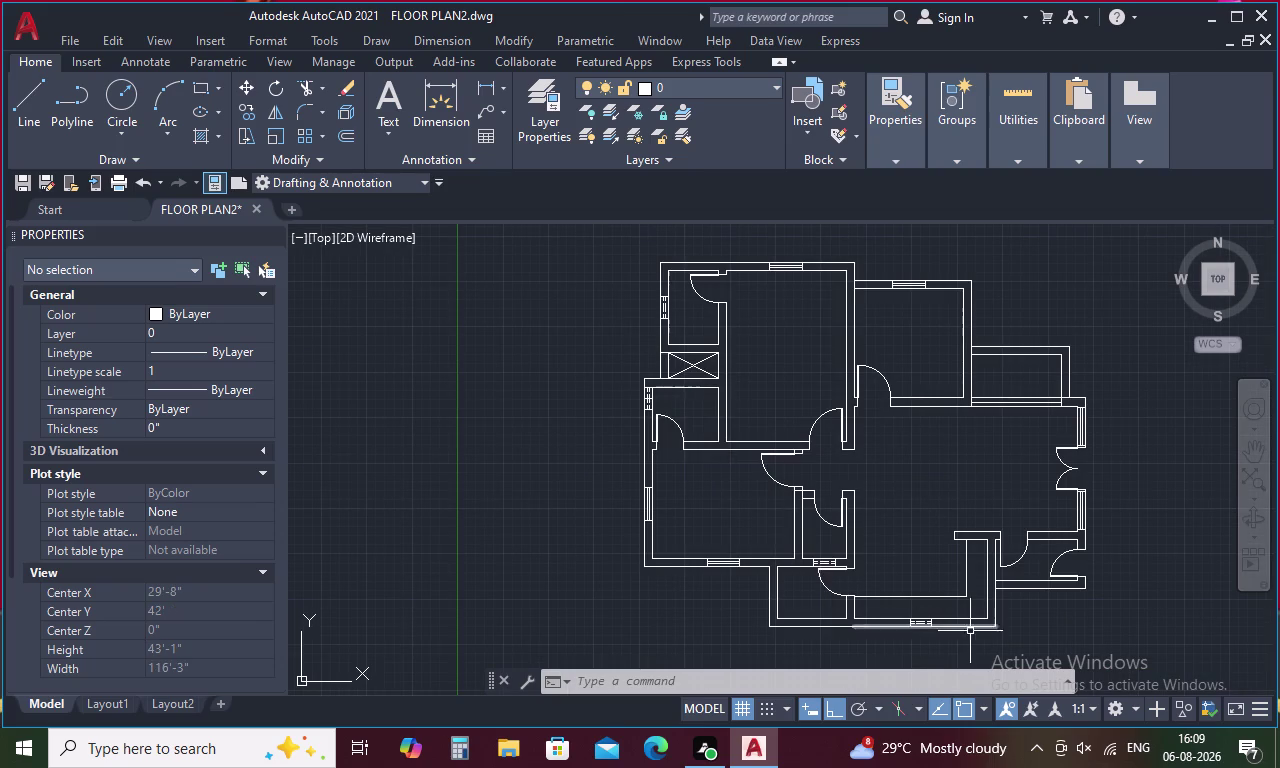
key(Escape)
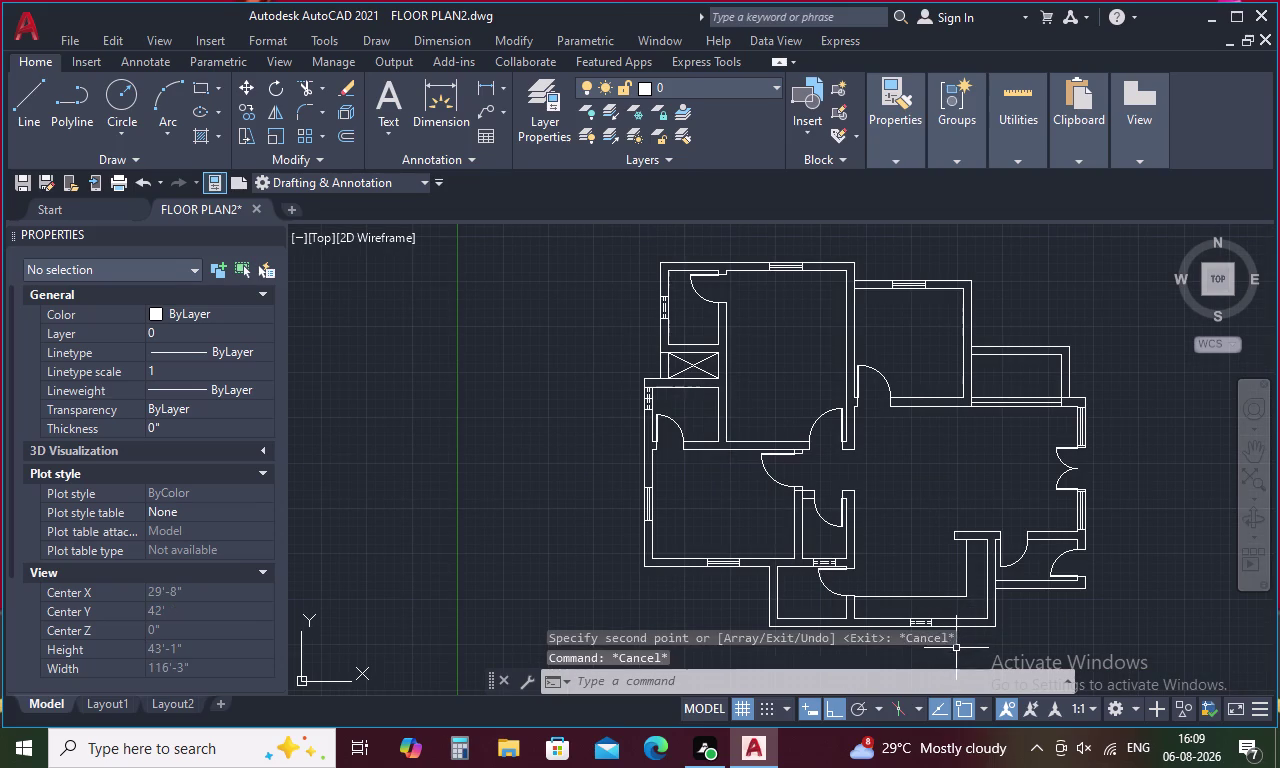
Draw a multiline text box with the T alias inside the top-centre room.
key(t)
key(space)
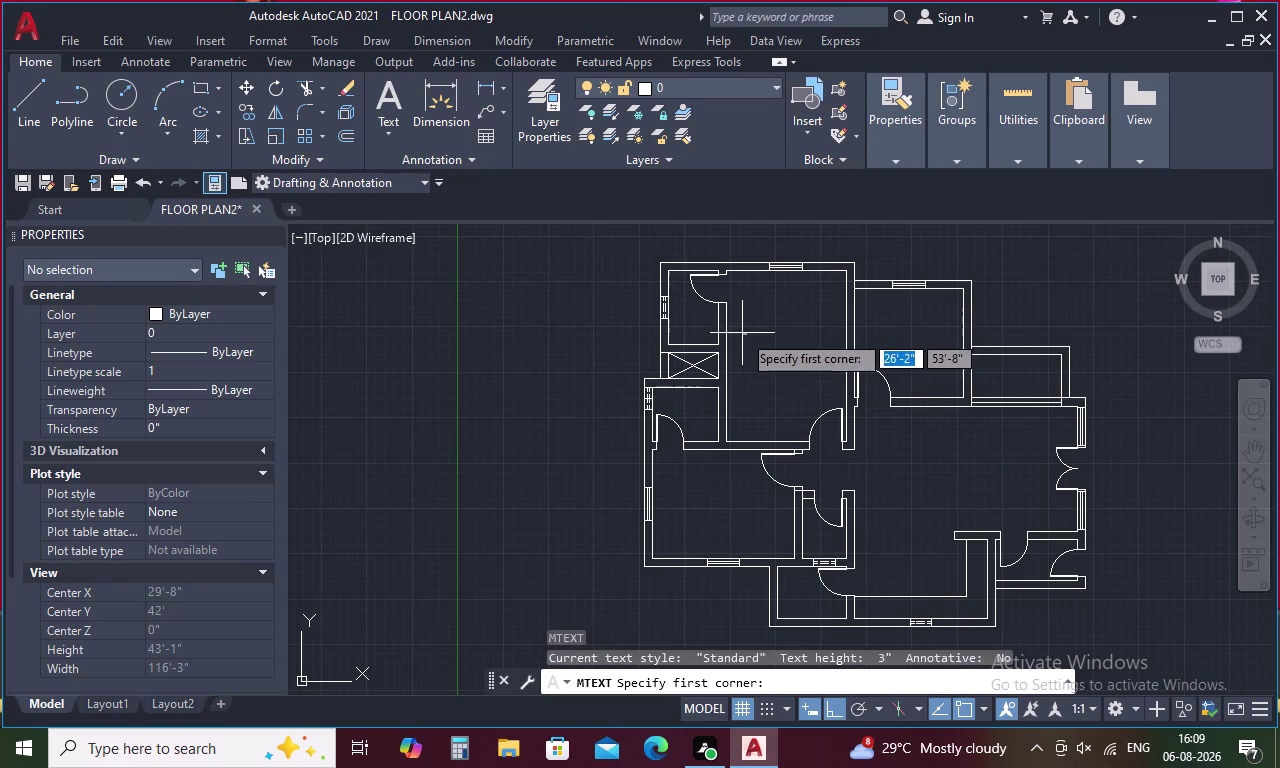
click(742, 327)
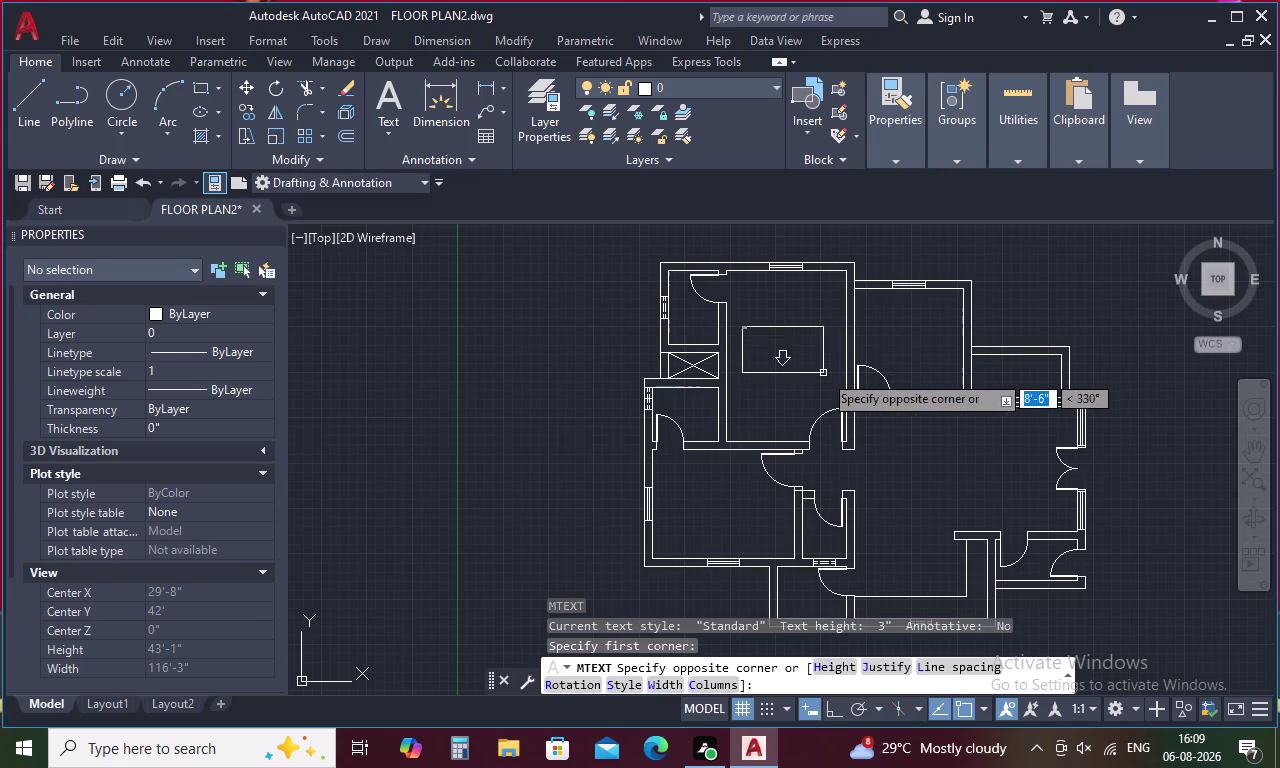
click(832, 359)
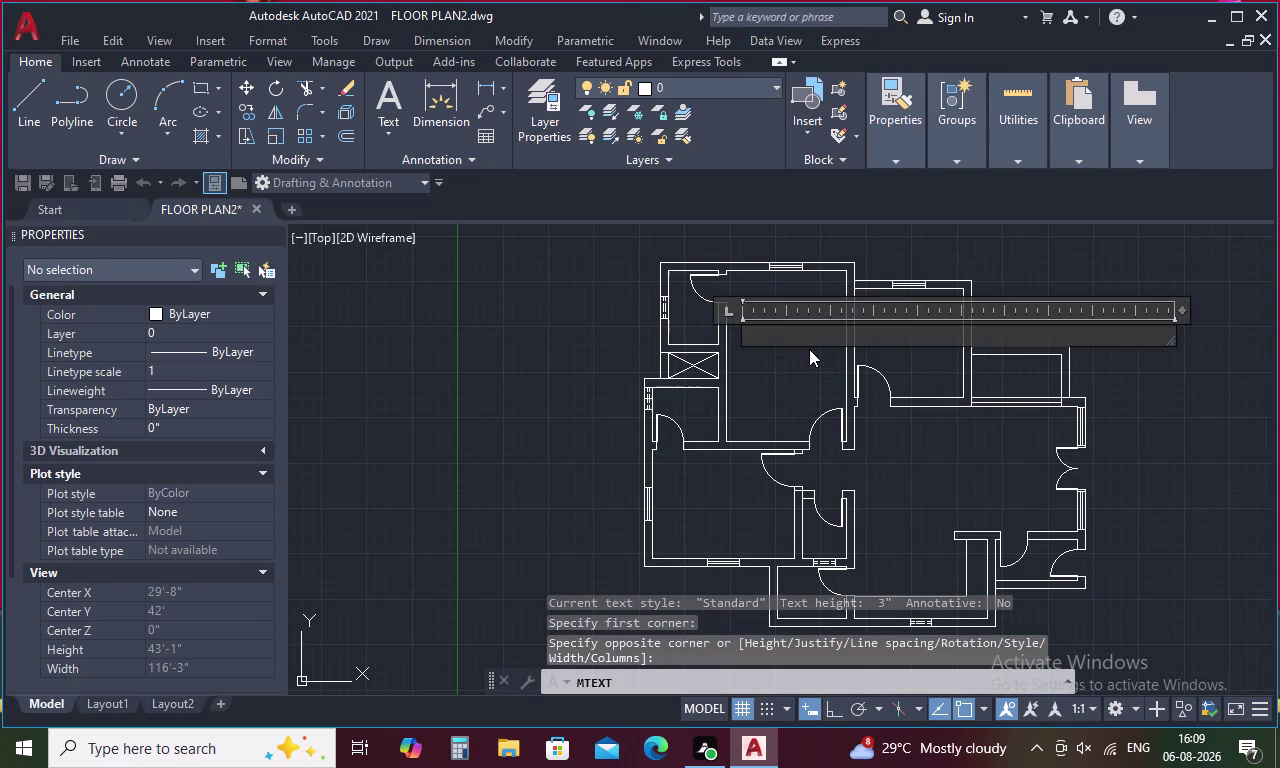
Enter the label text 'bedroom' in the text box.
key(b)
key(e)
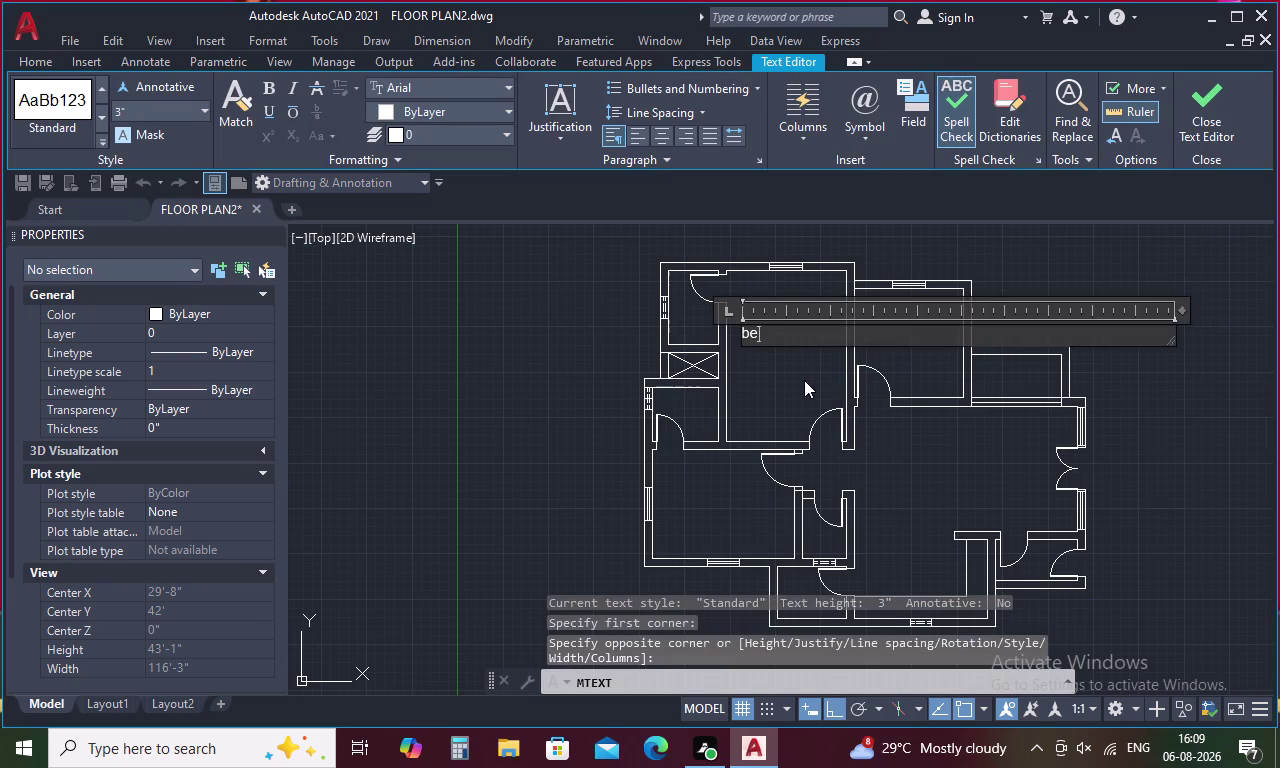
key(d)
text(roo)
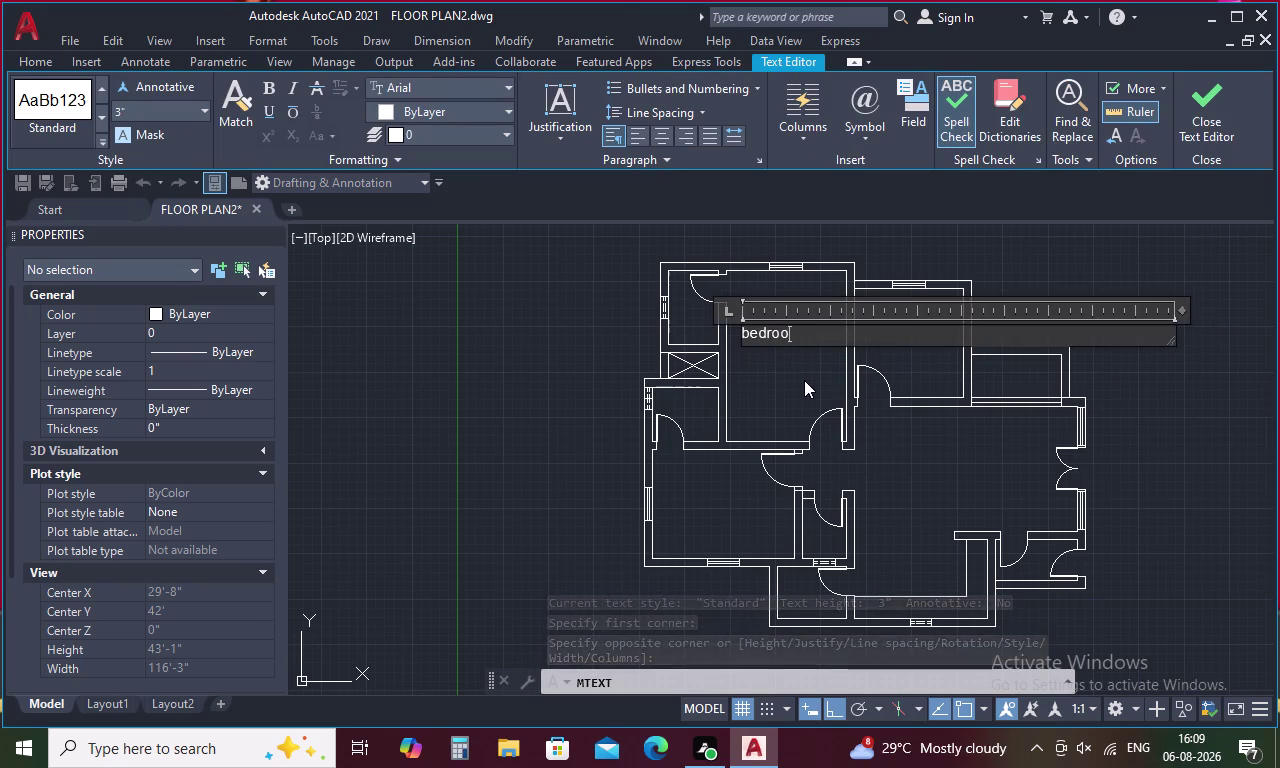
text(m)
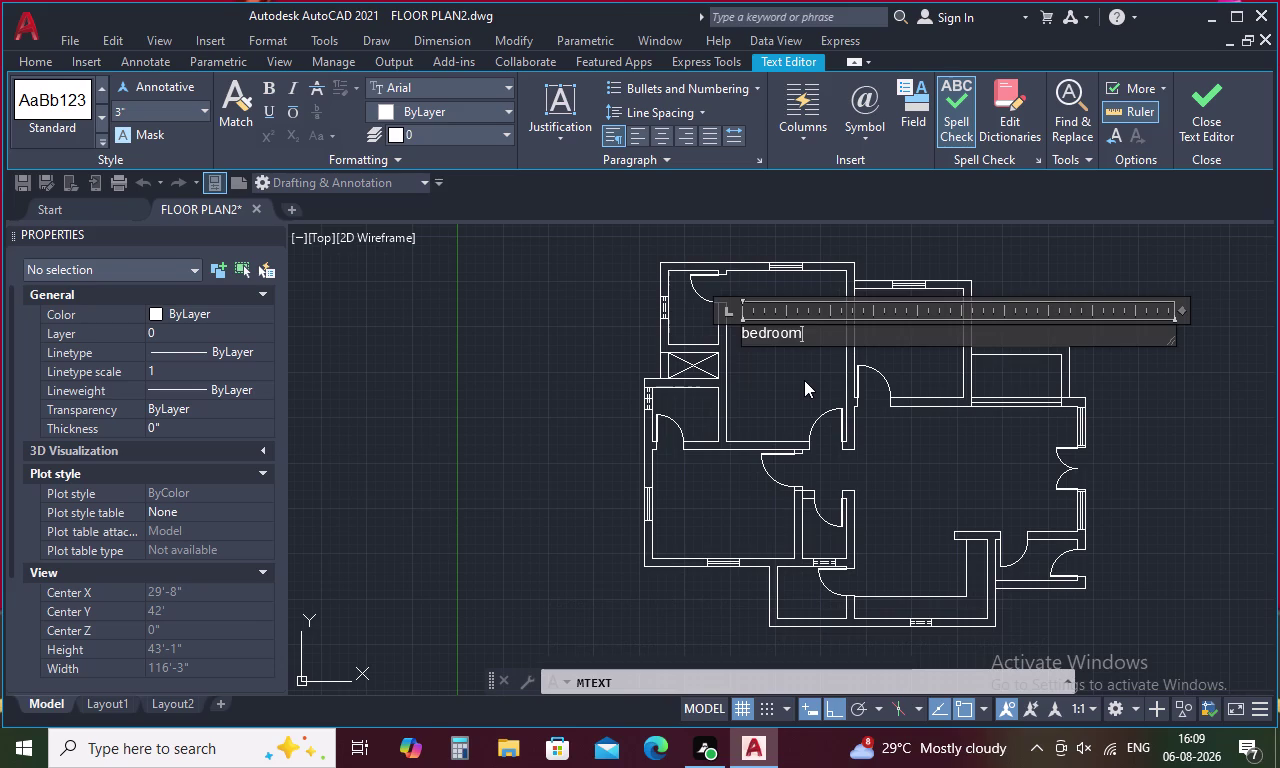